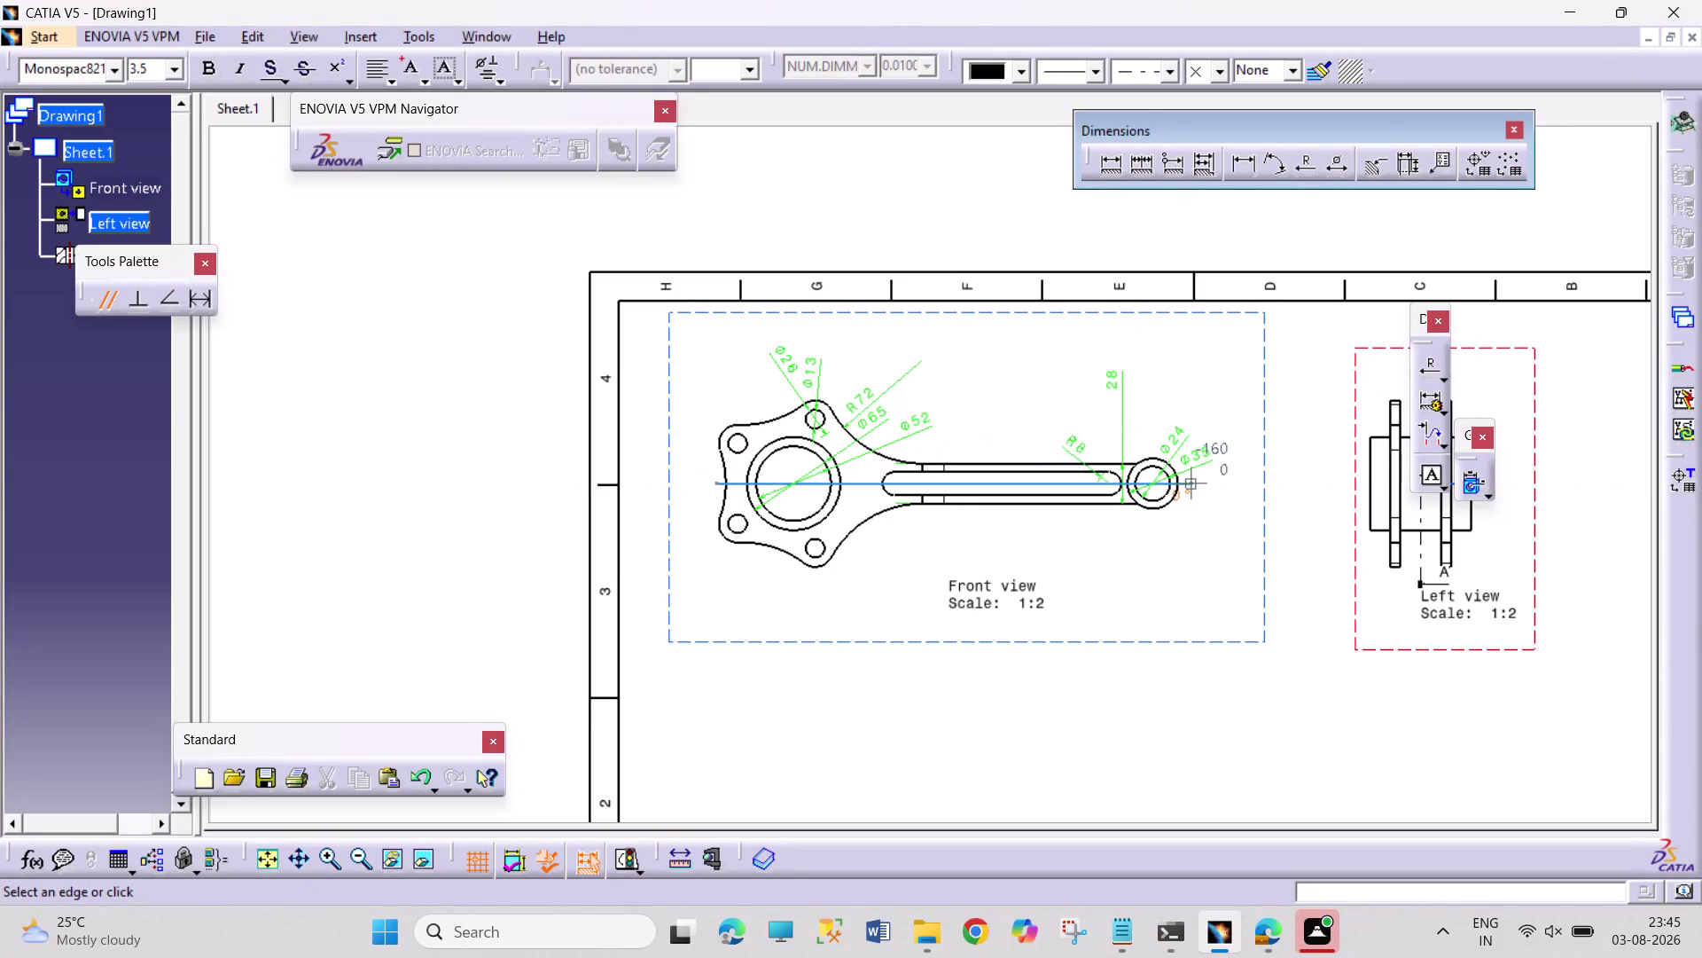
Draw a section cut line across the connecting rod and try placing the section view.
double_click(1194, 483)
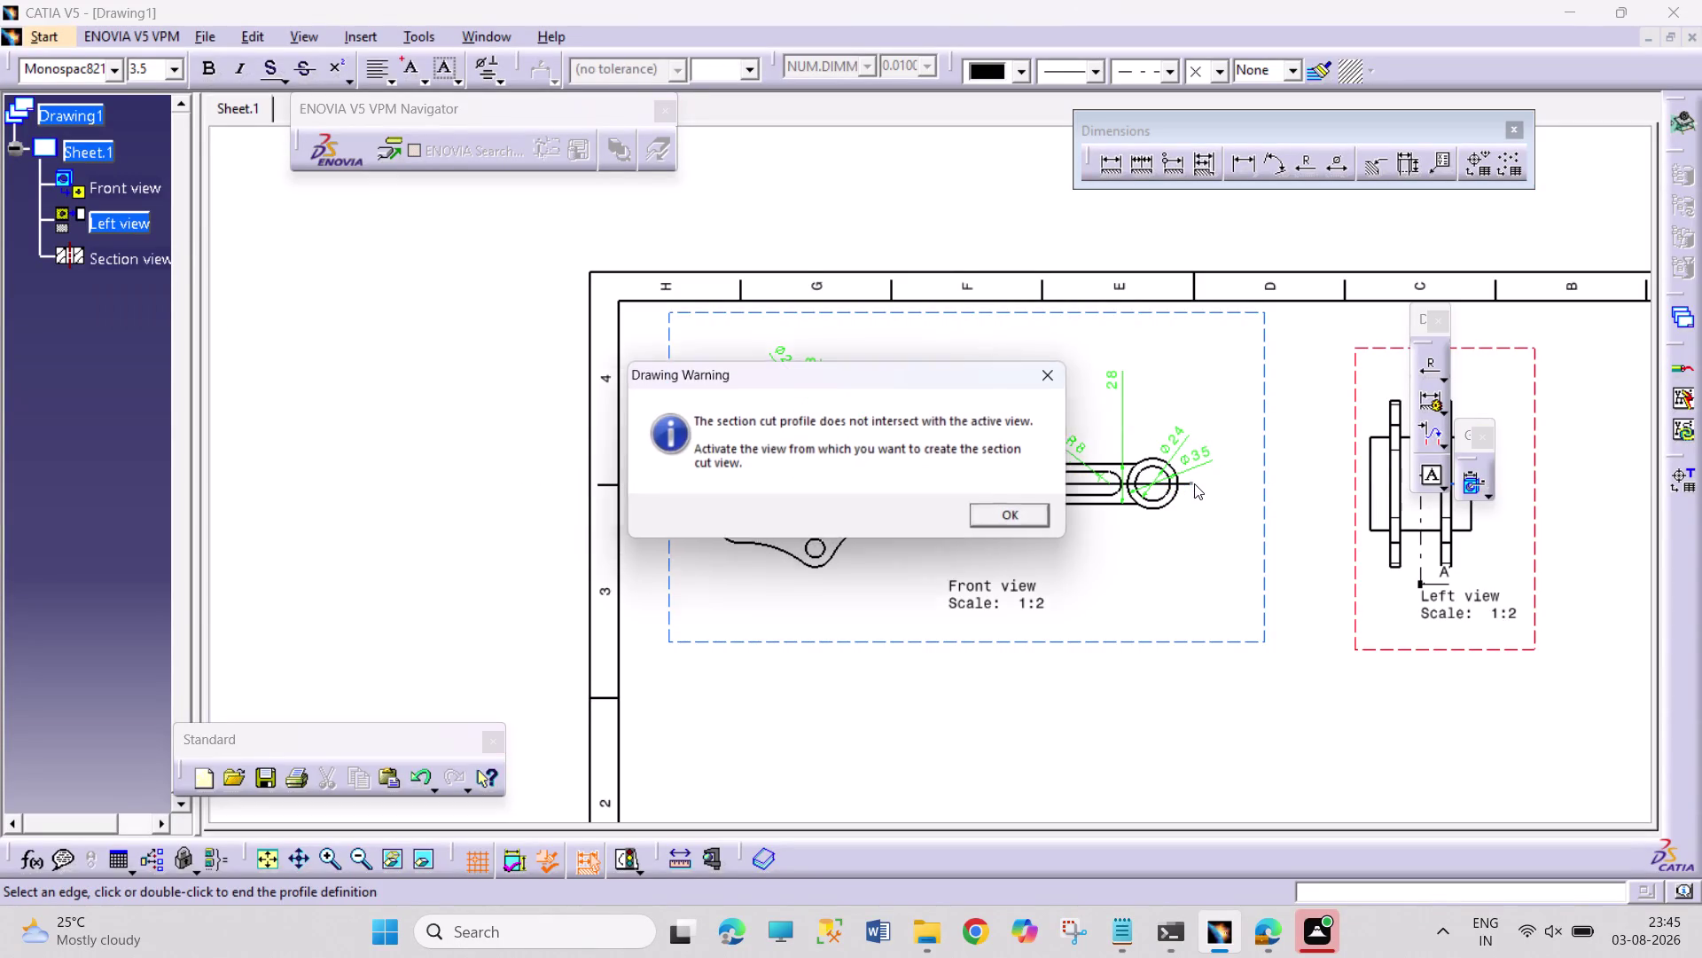
click(1024, 516)
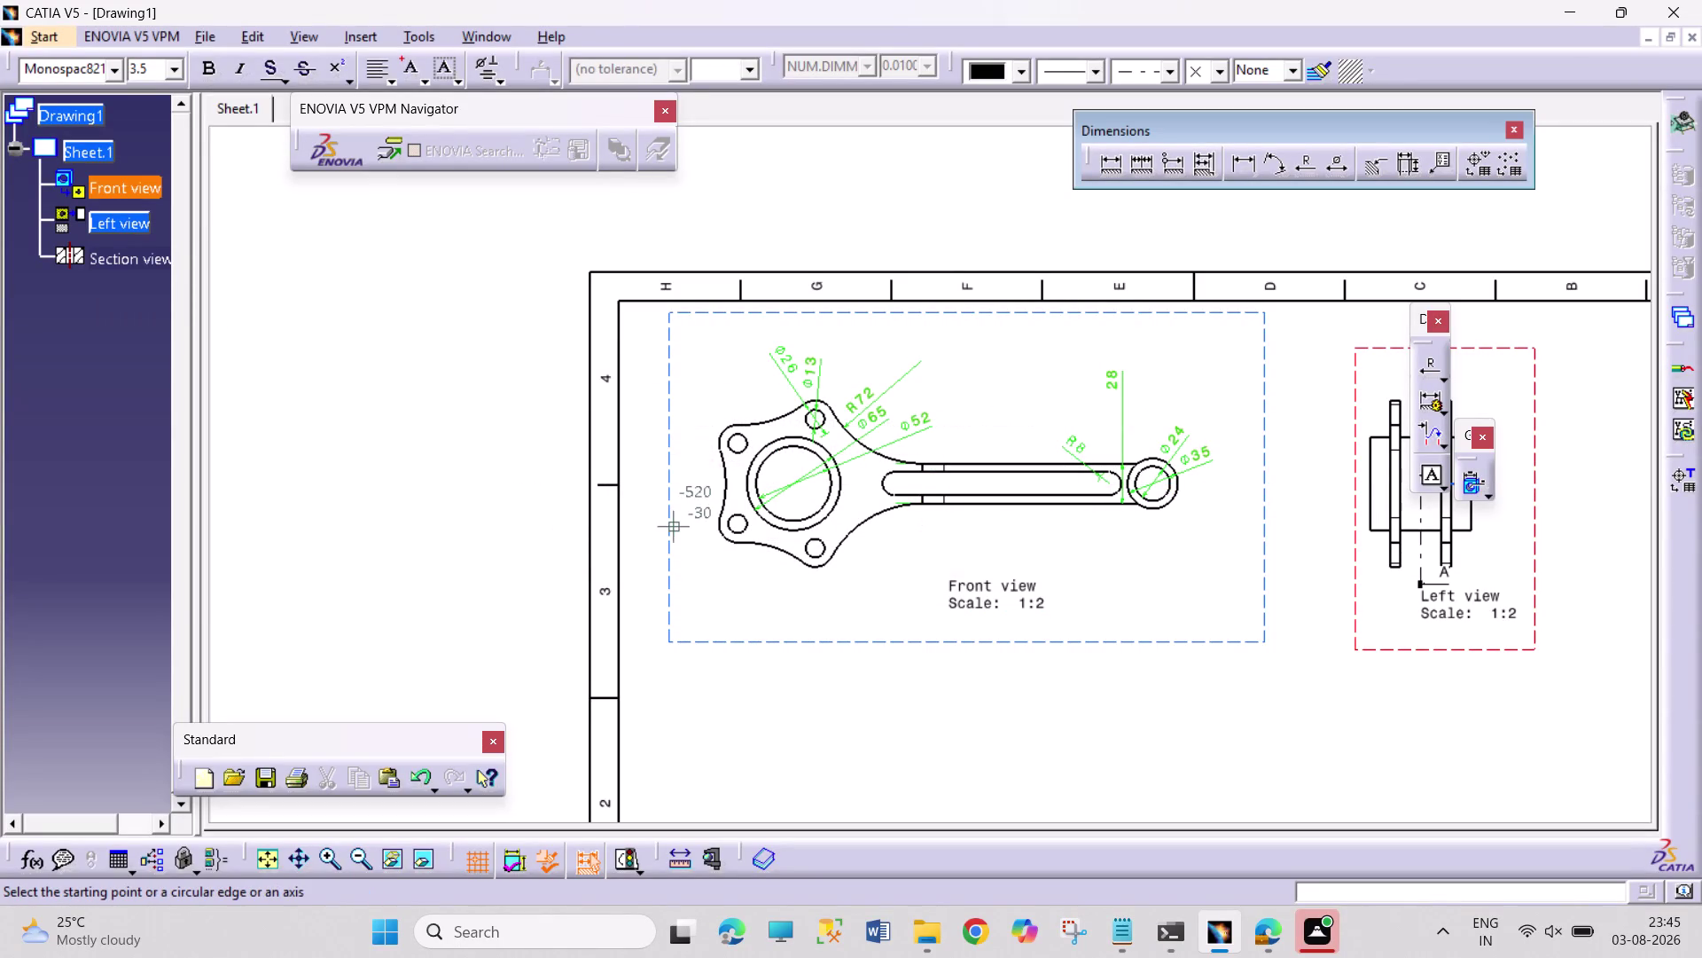
click(694, 501)
click(692, 478)
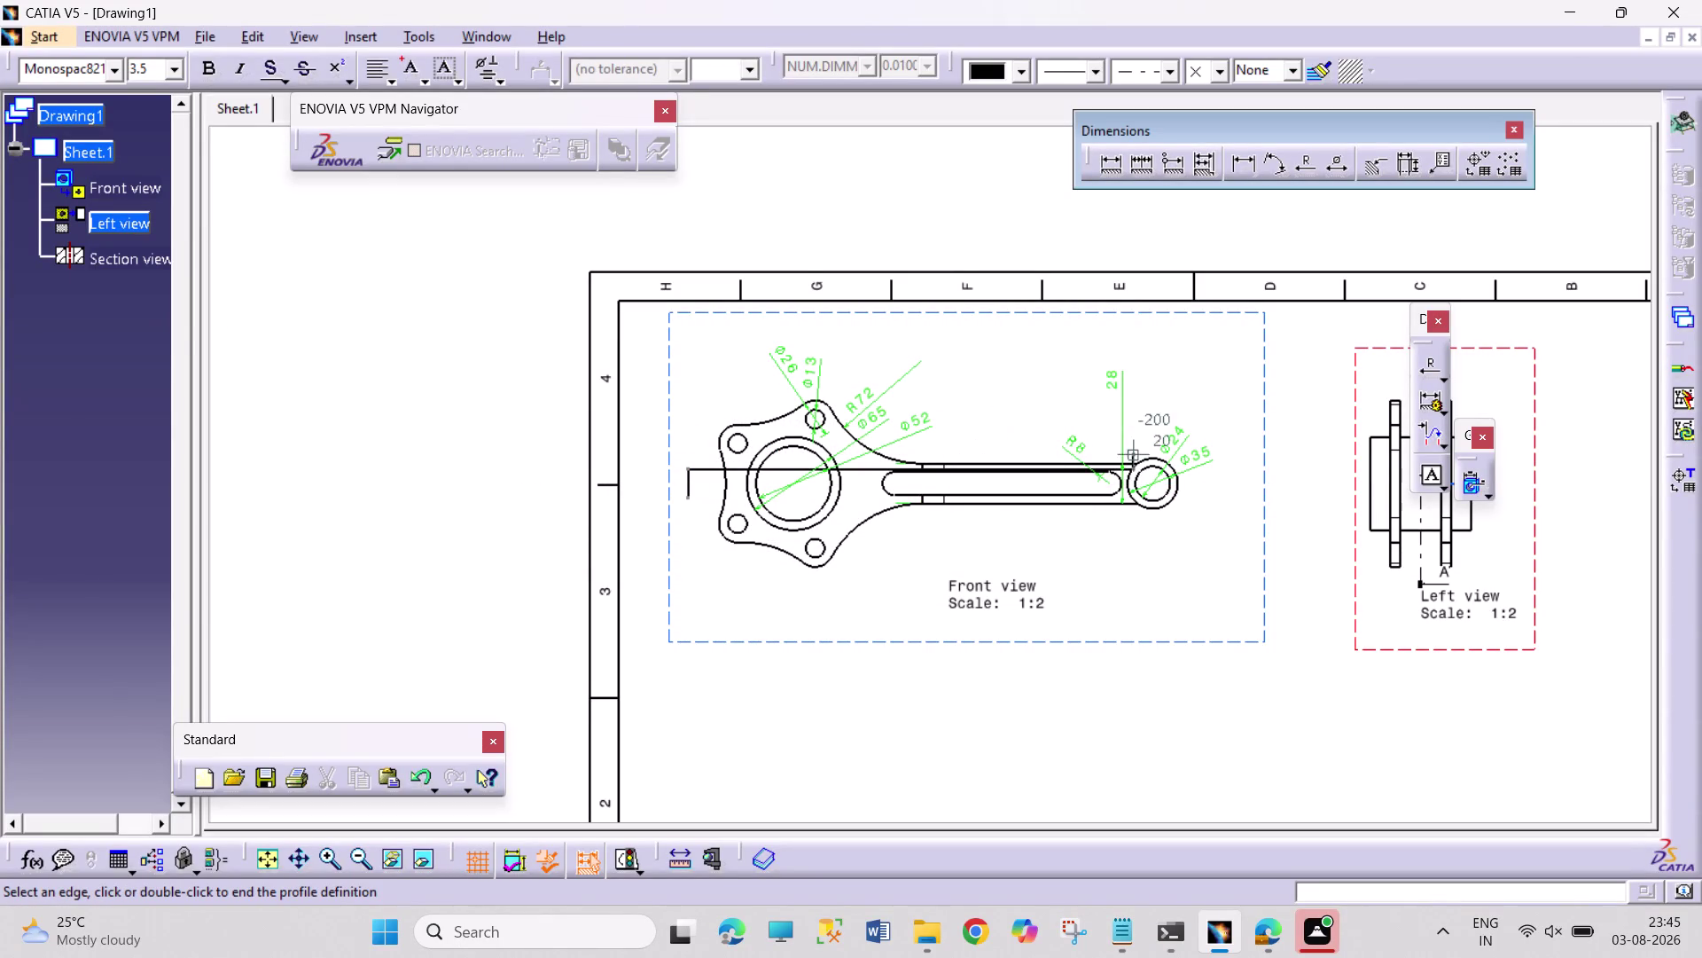
double_click(1211, 464)
scroll(down, 3)
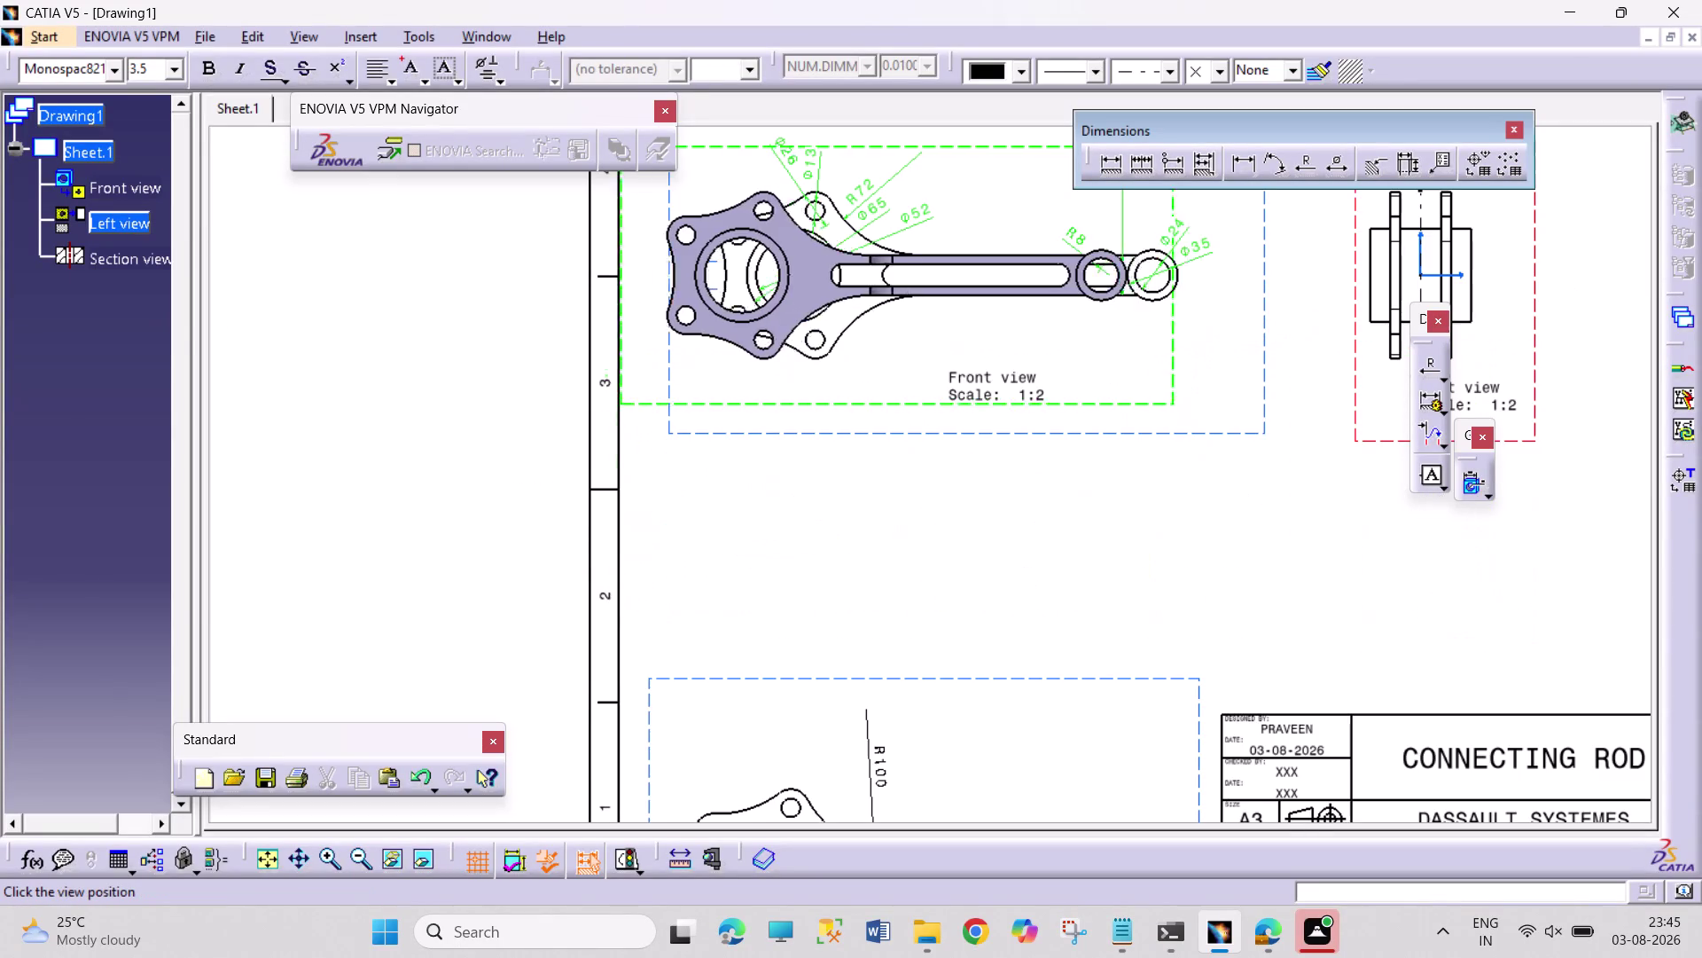
click(917, 601)
click(1021, 508)
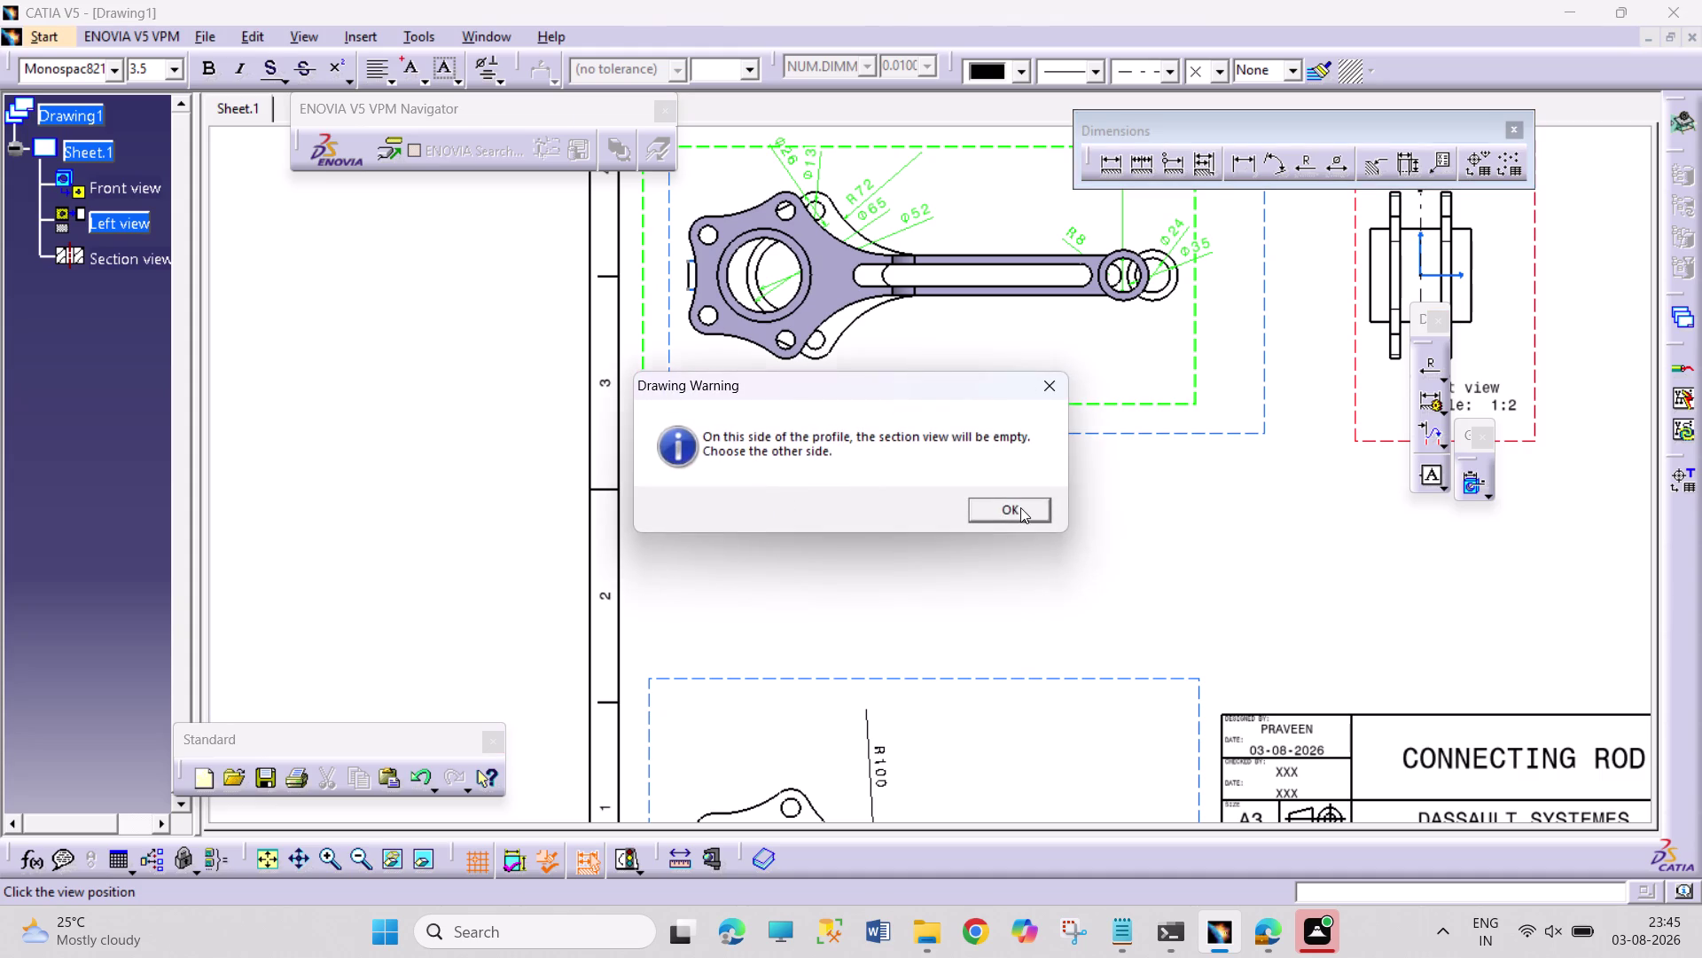
click(213, 399)
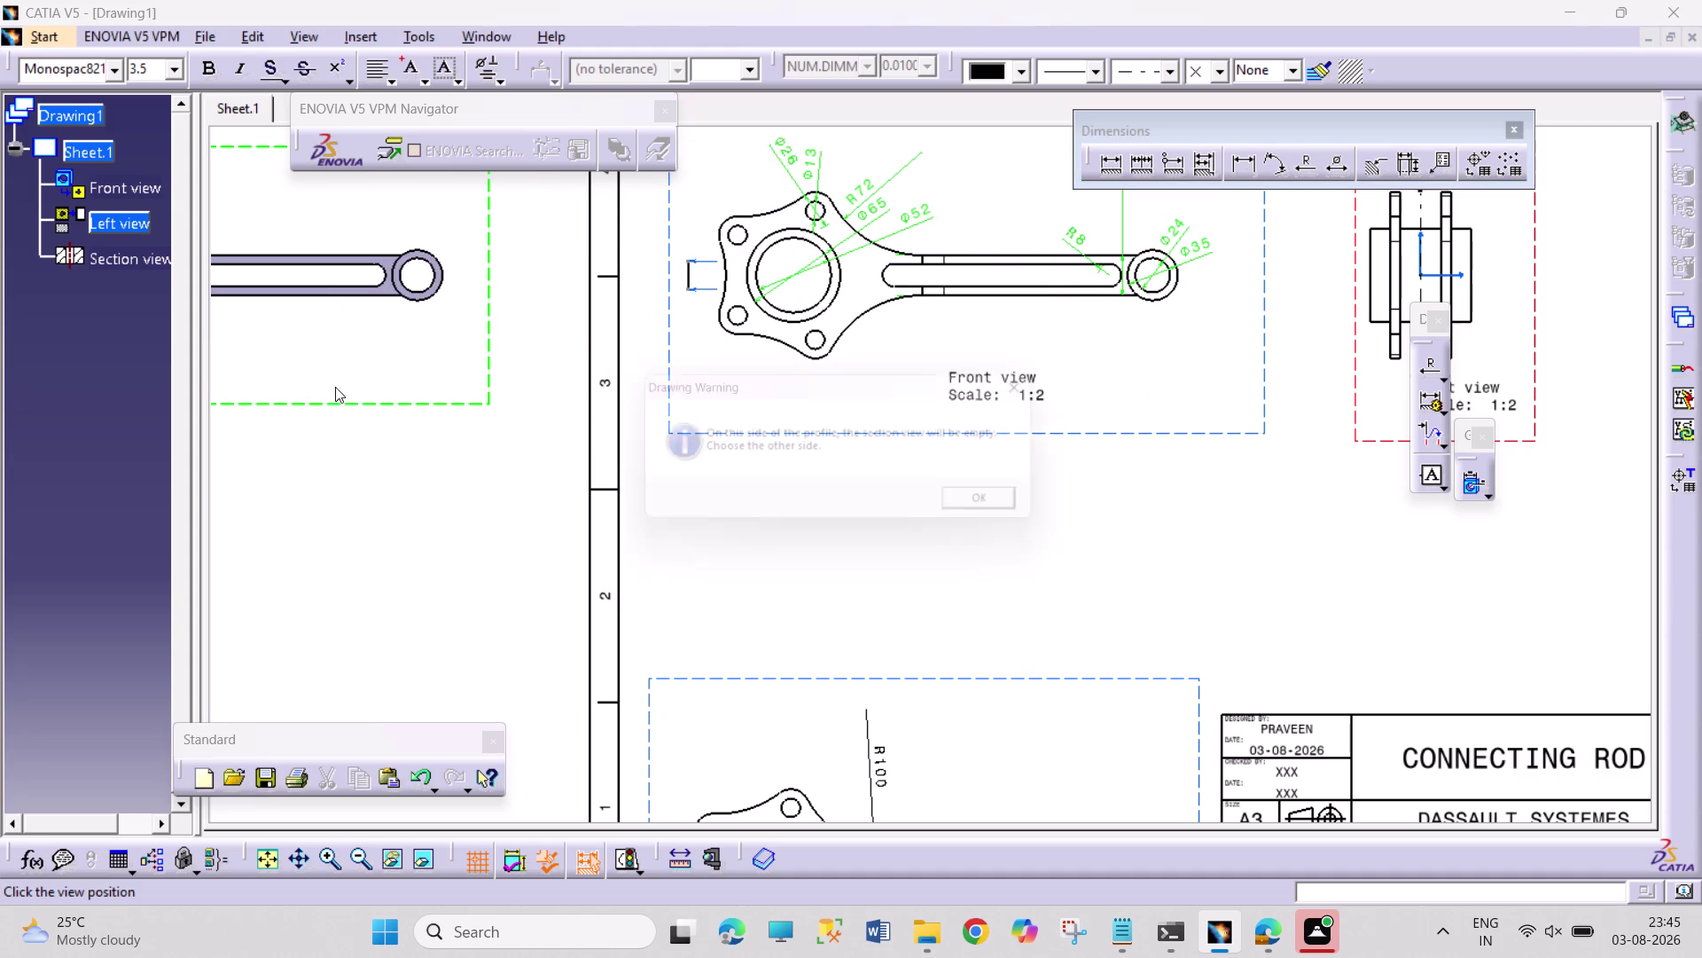
click(1008, 494)
click(1013, 506)
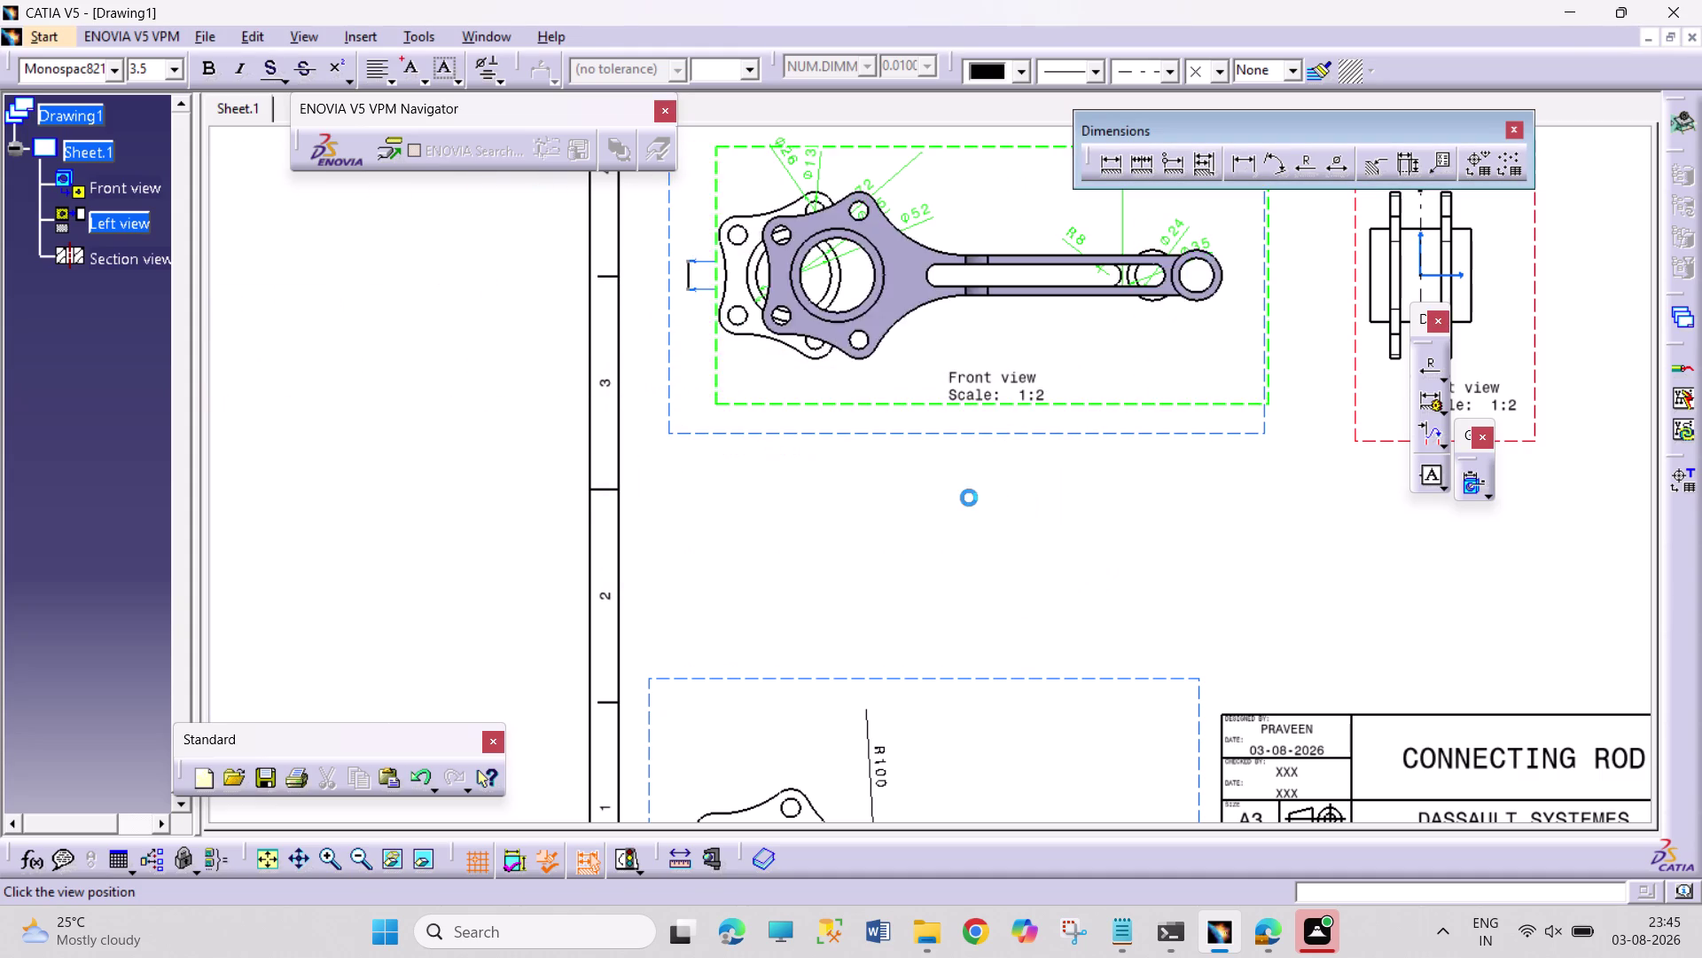
Cancel the section view creation.
right_click(837, 474)
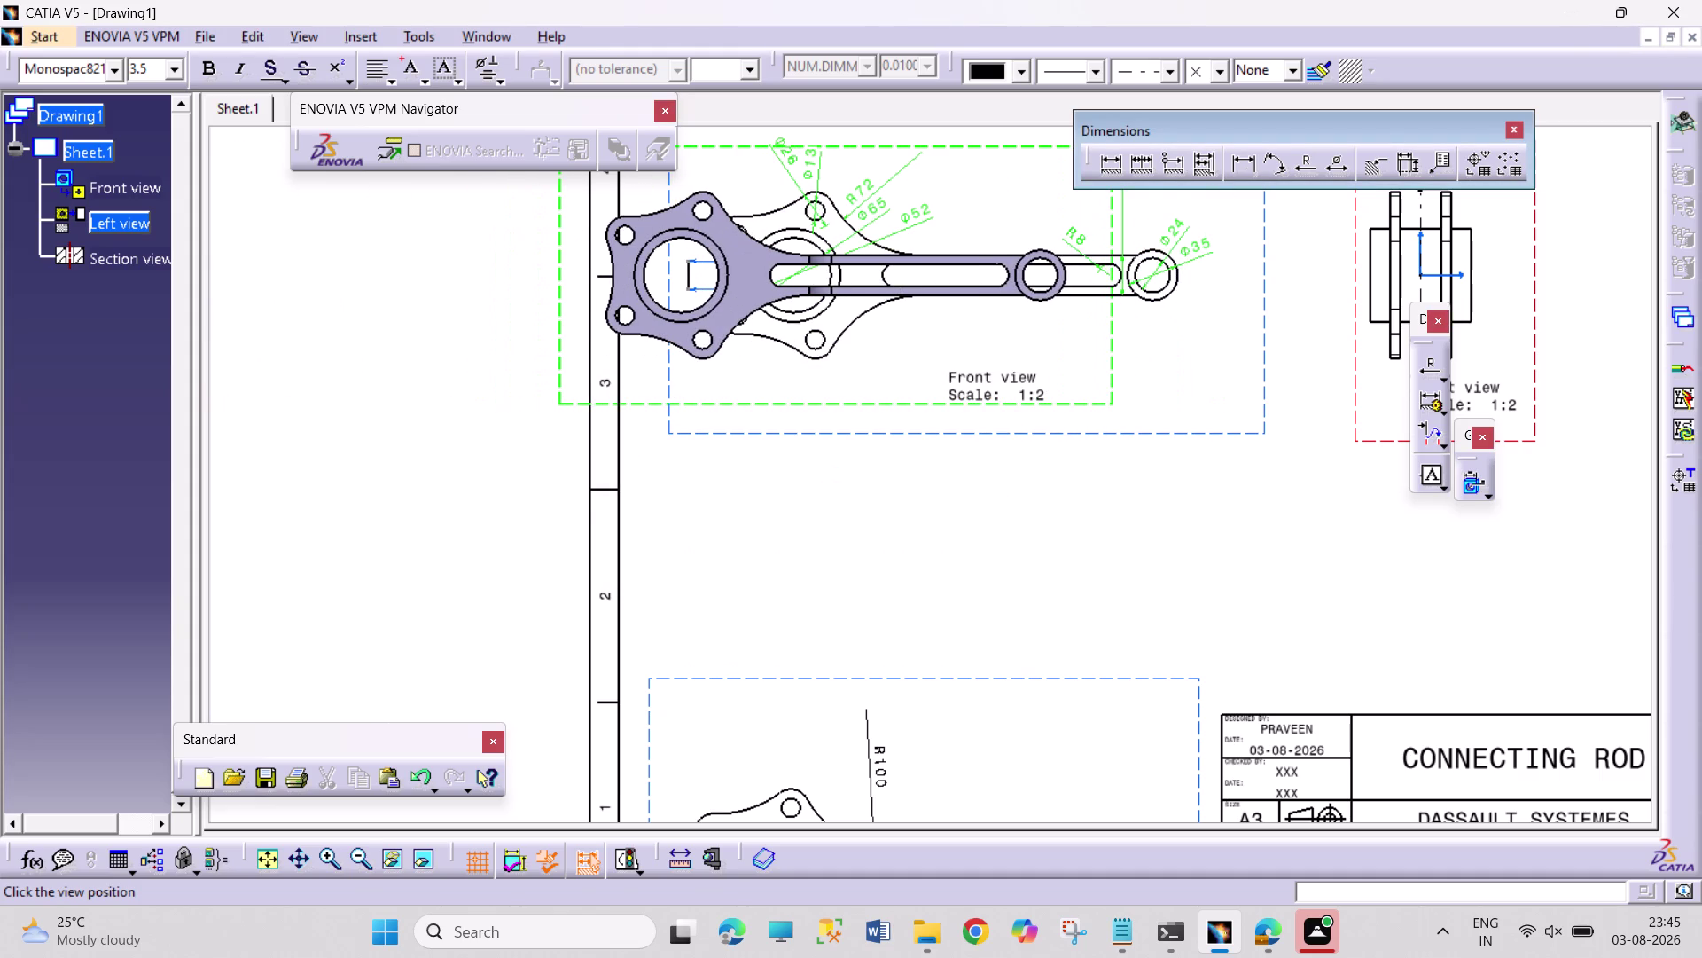
right_click(873, 414)
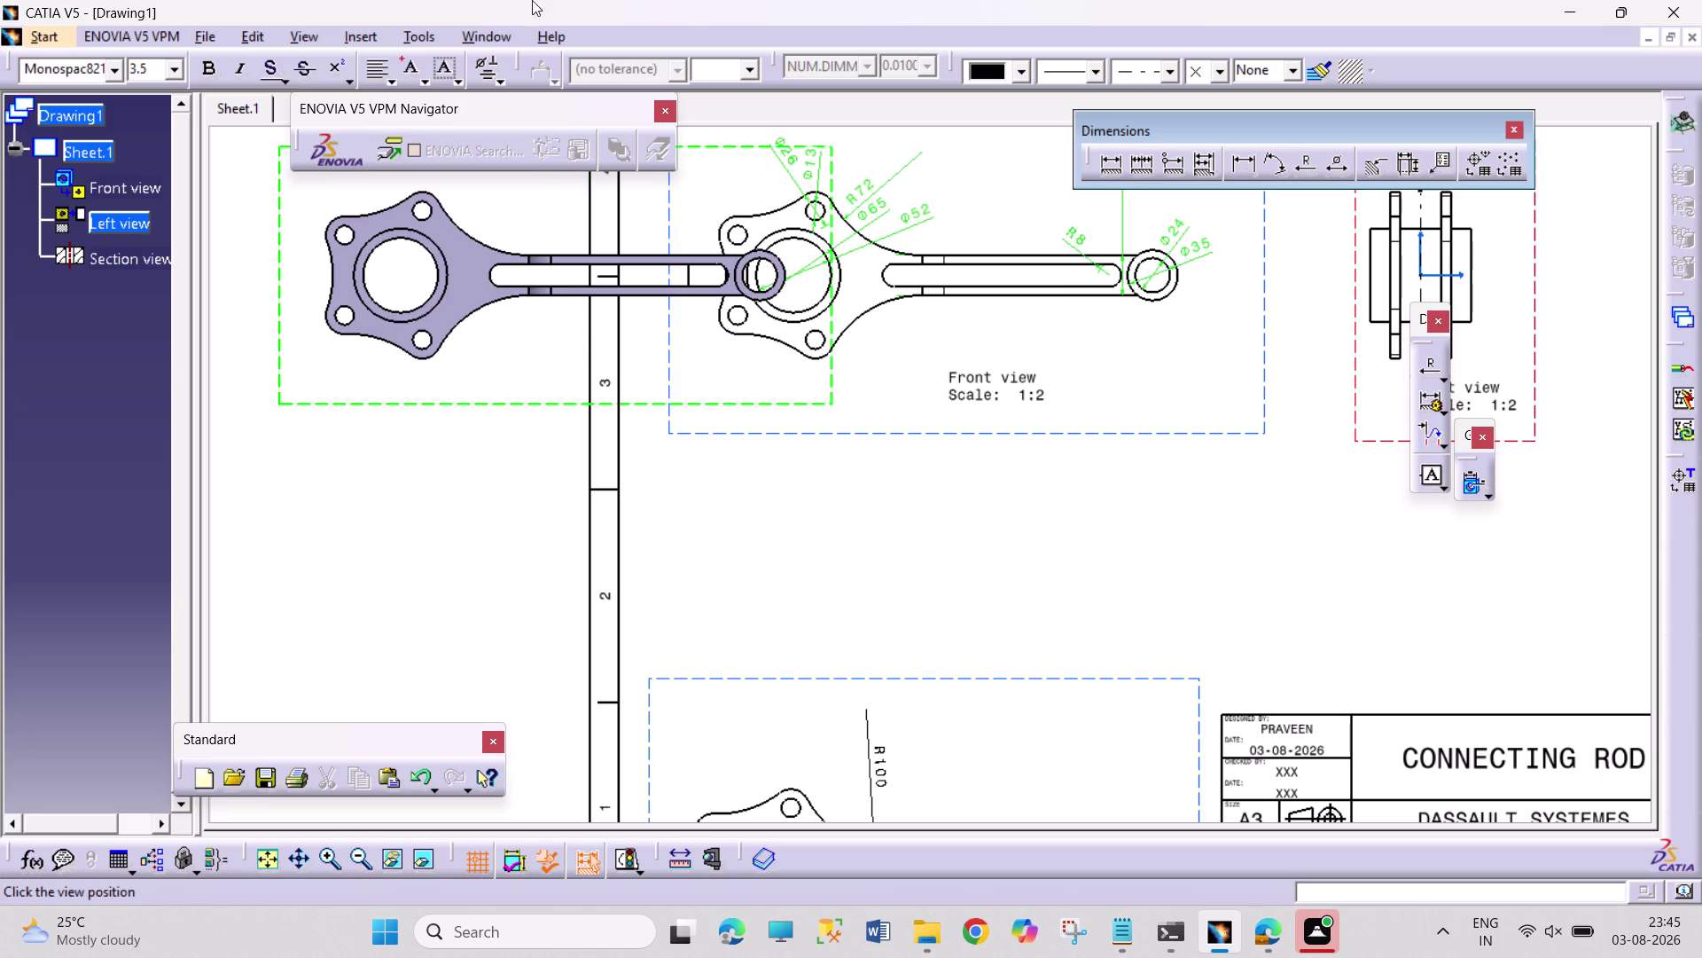
key(Escape)
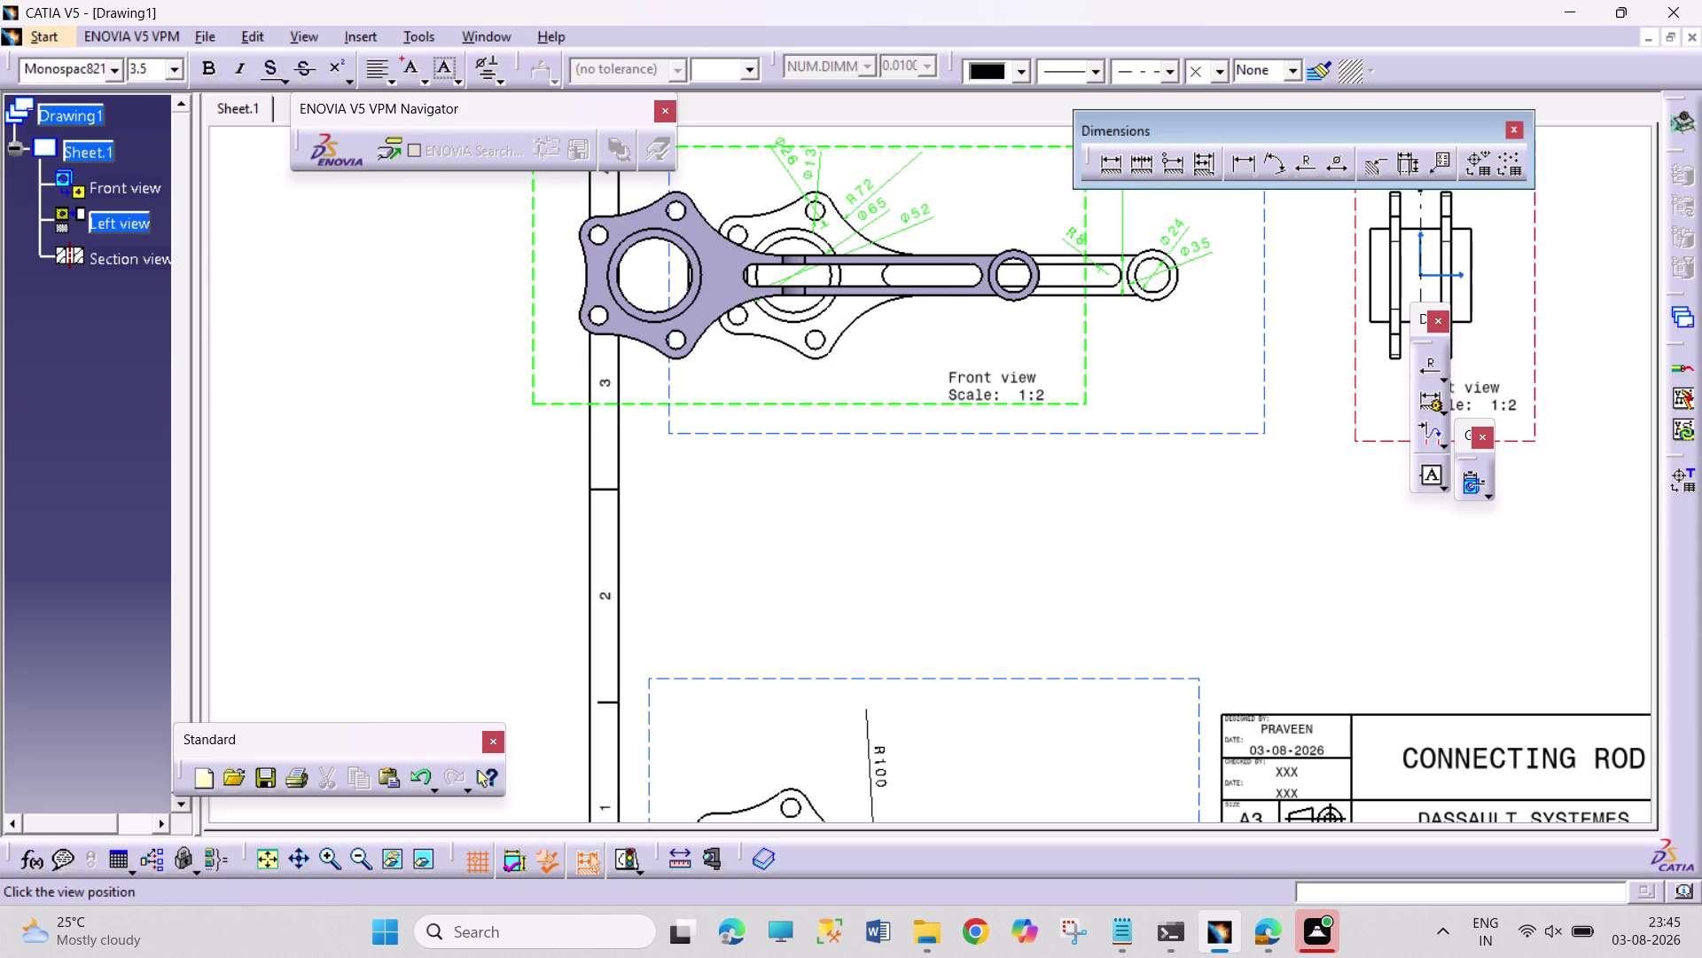
key(Escape)
key(Escape)
scroll(up, 3)
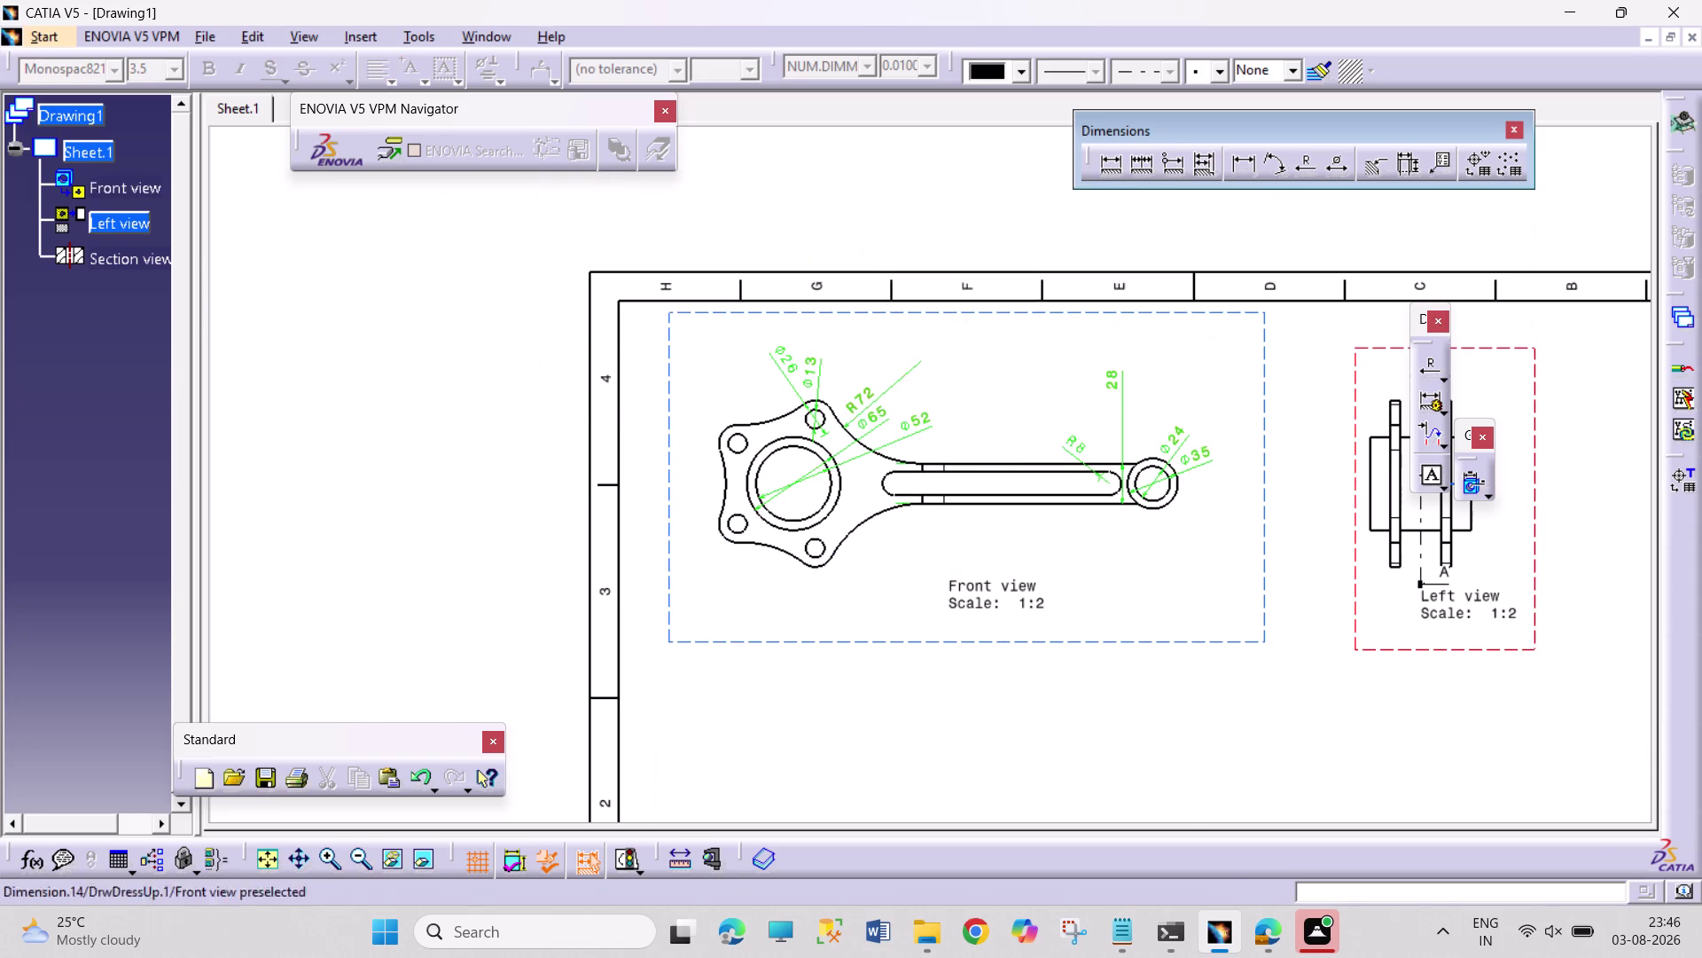
scroll(down, 3)
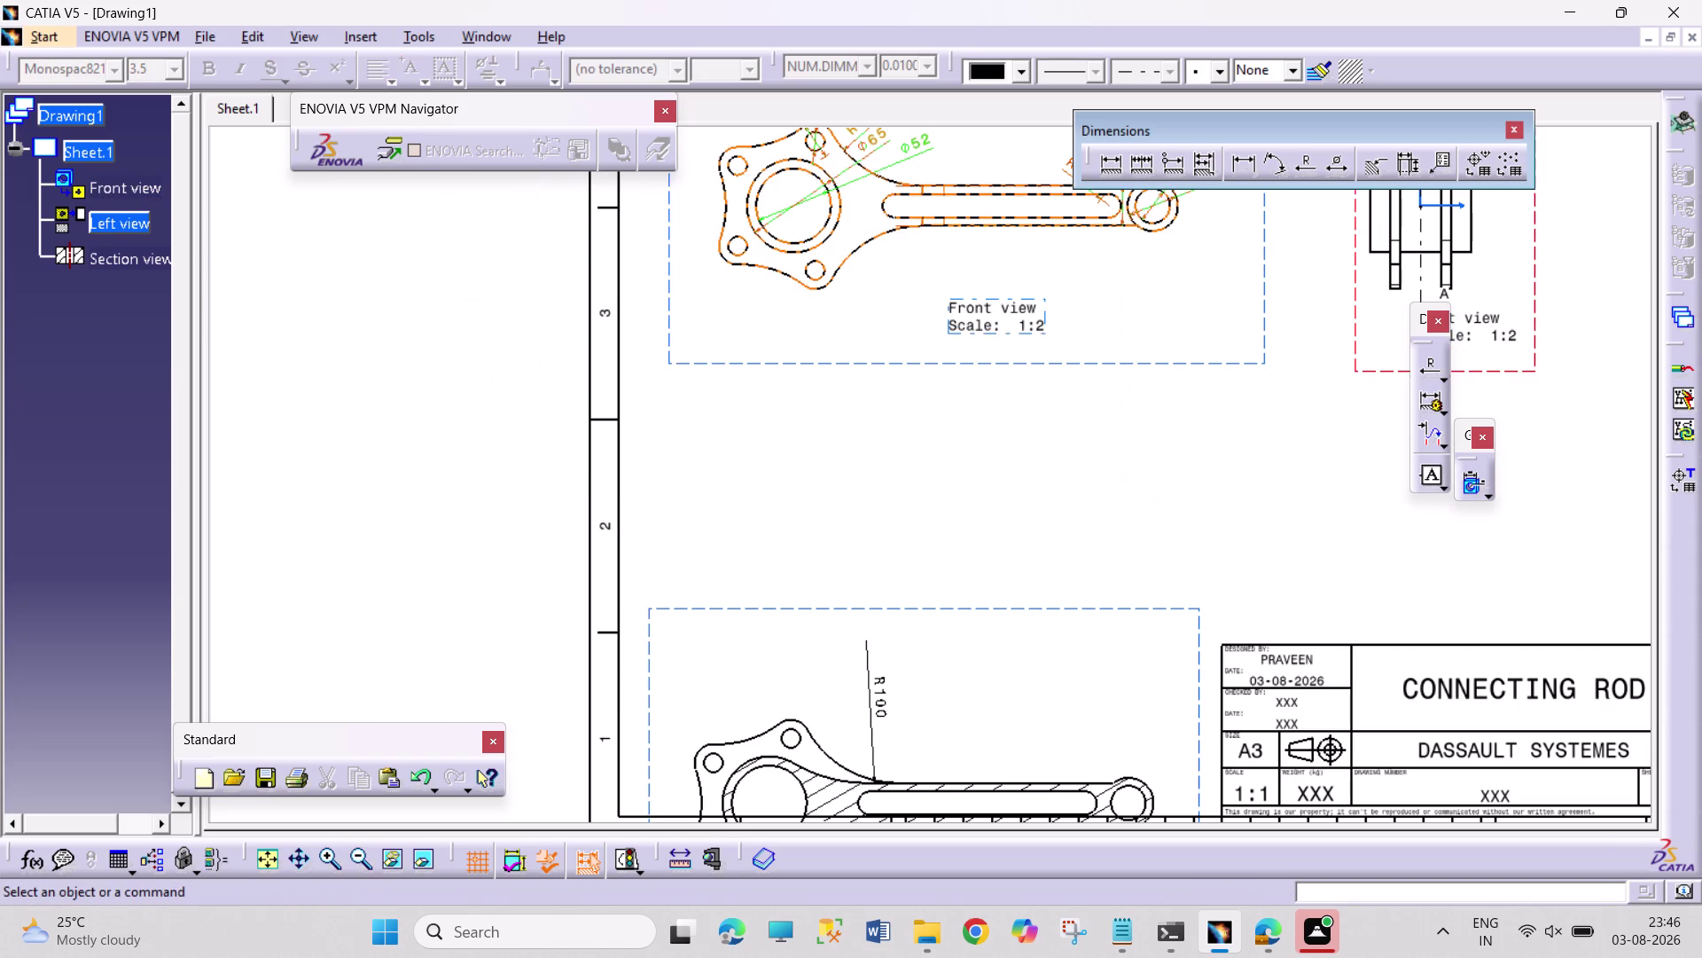
Check the front view's Properties for scale and dress-up, closing without changes.
click(923, 348)
click(939, 370)
click(948, 362)
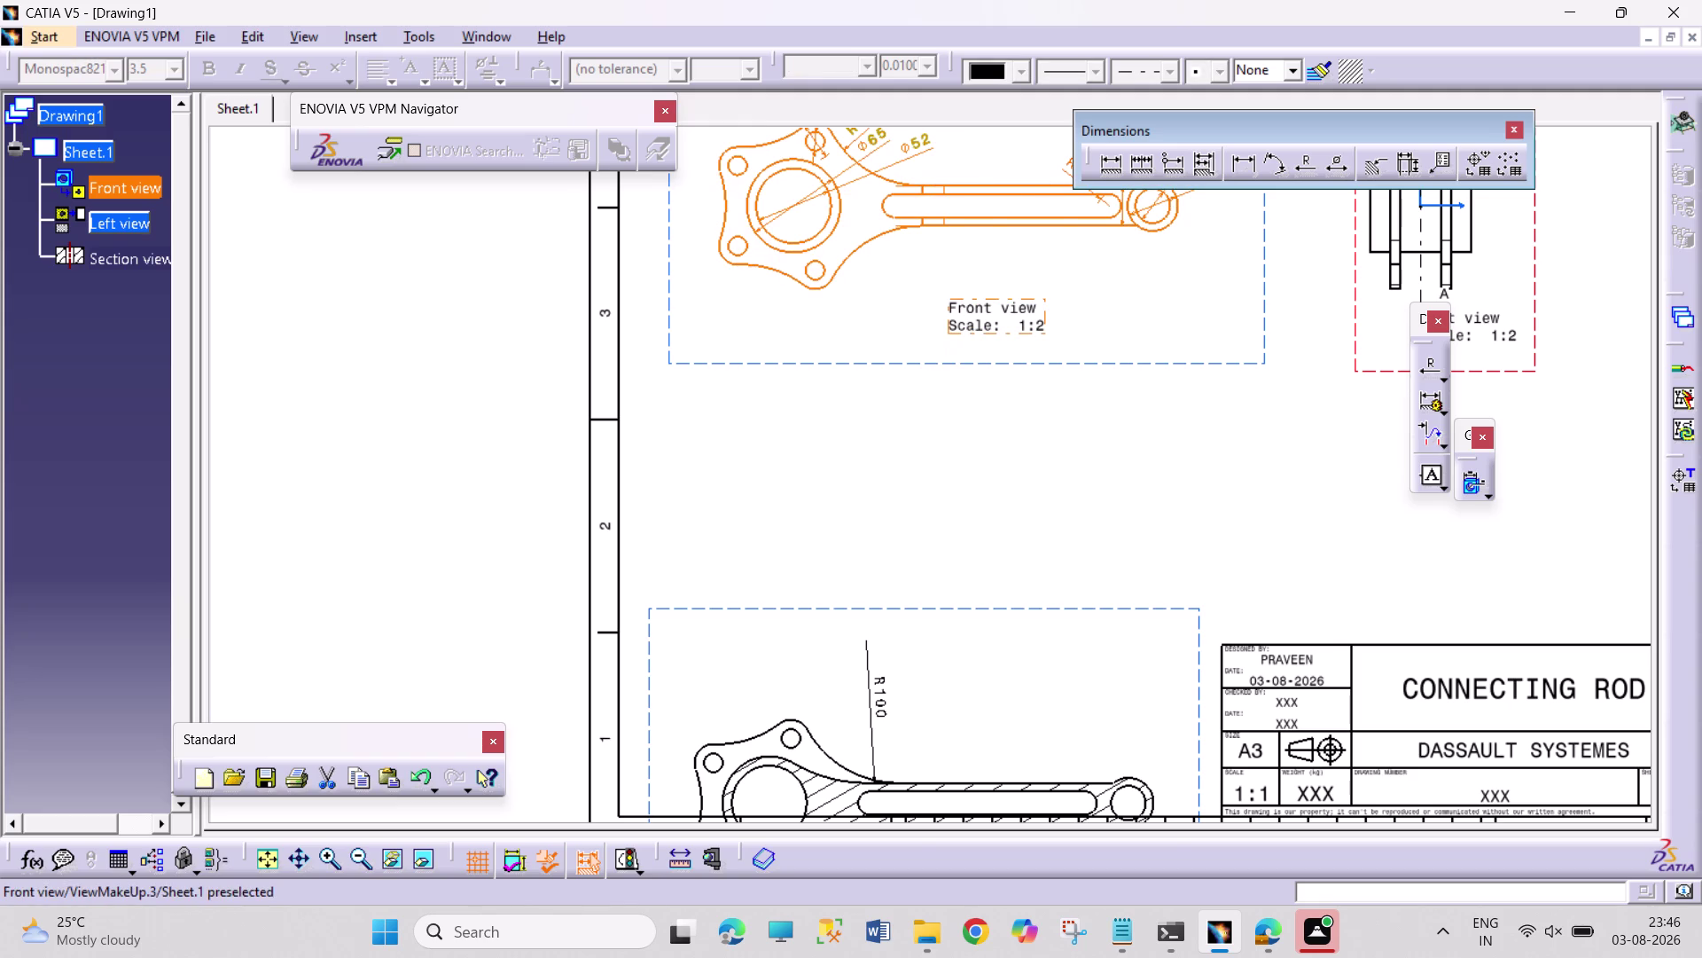
right_click(949, 361)
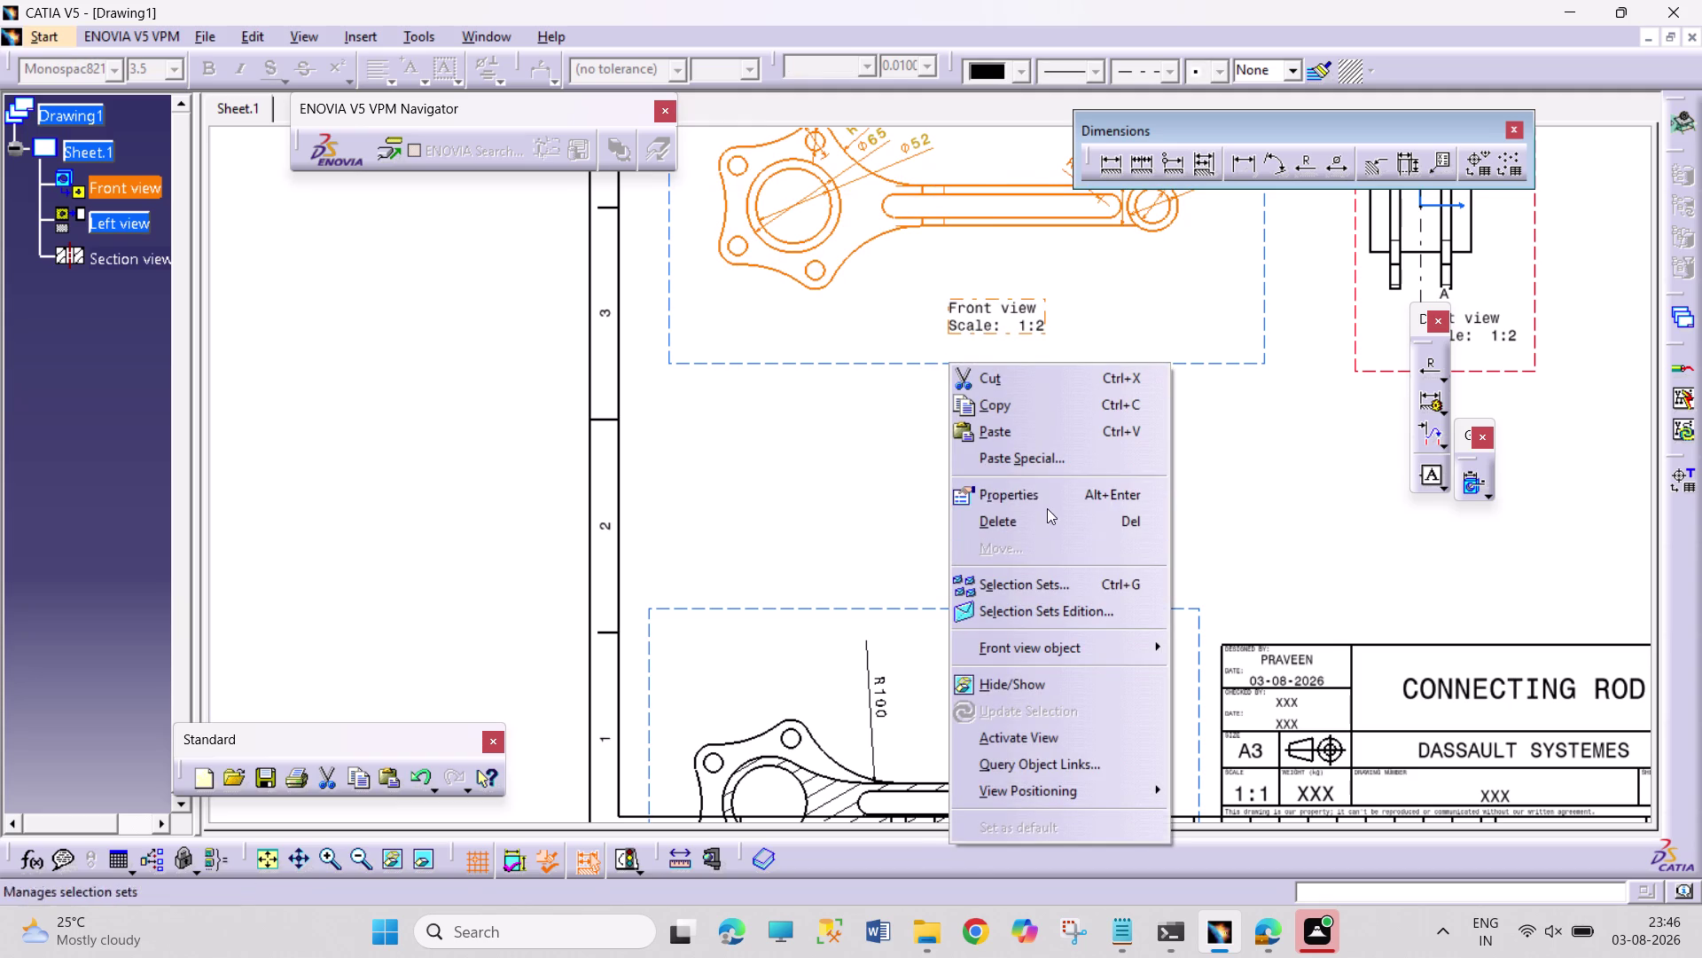
click(1047, 498)
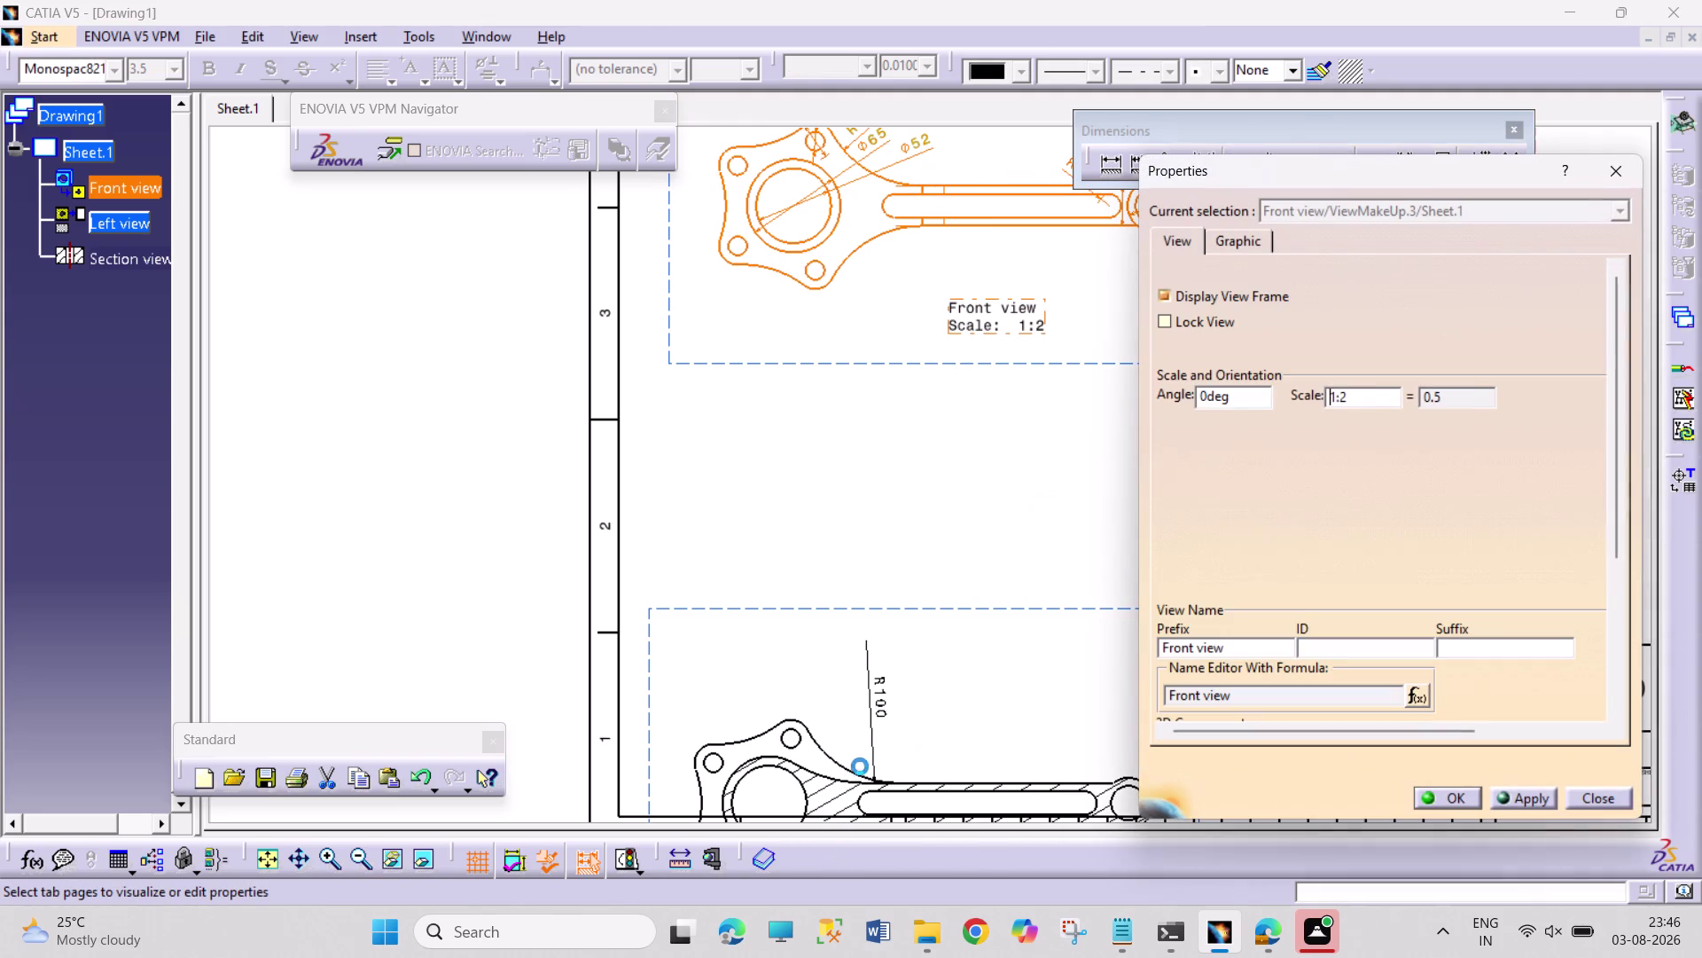
double_click(1526, 799)
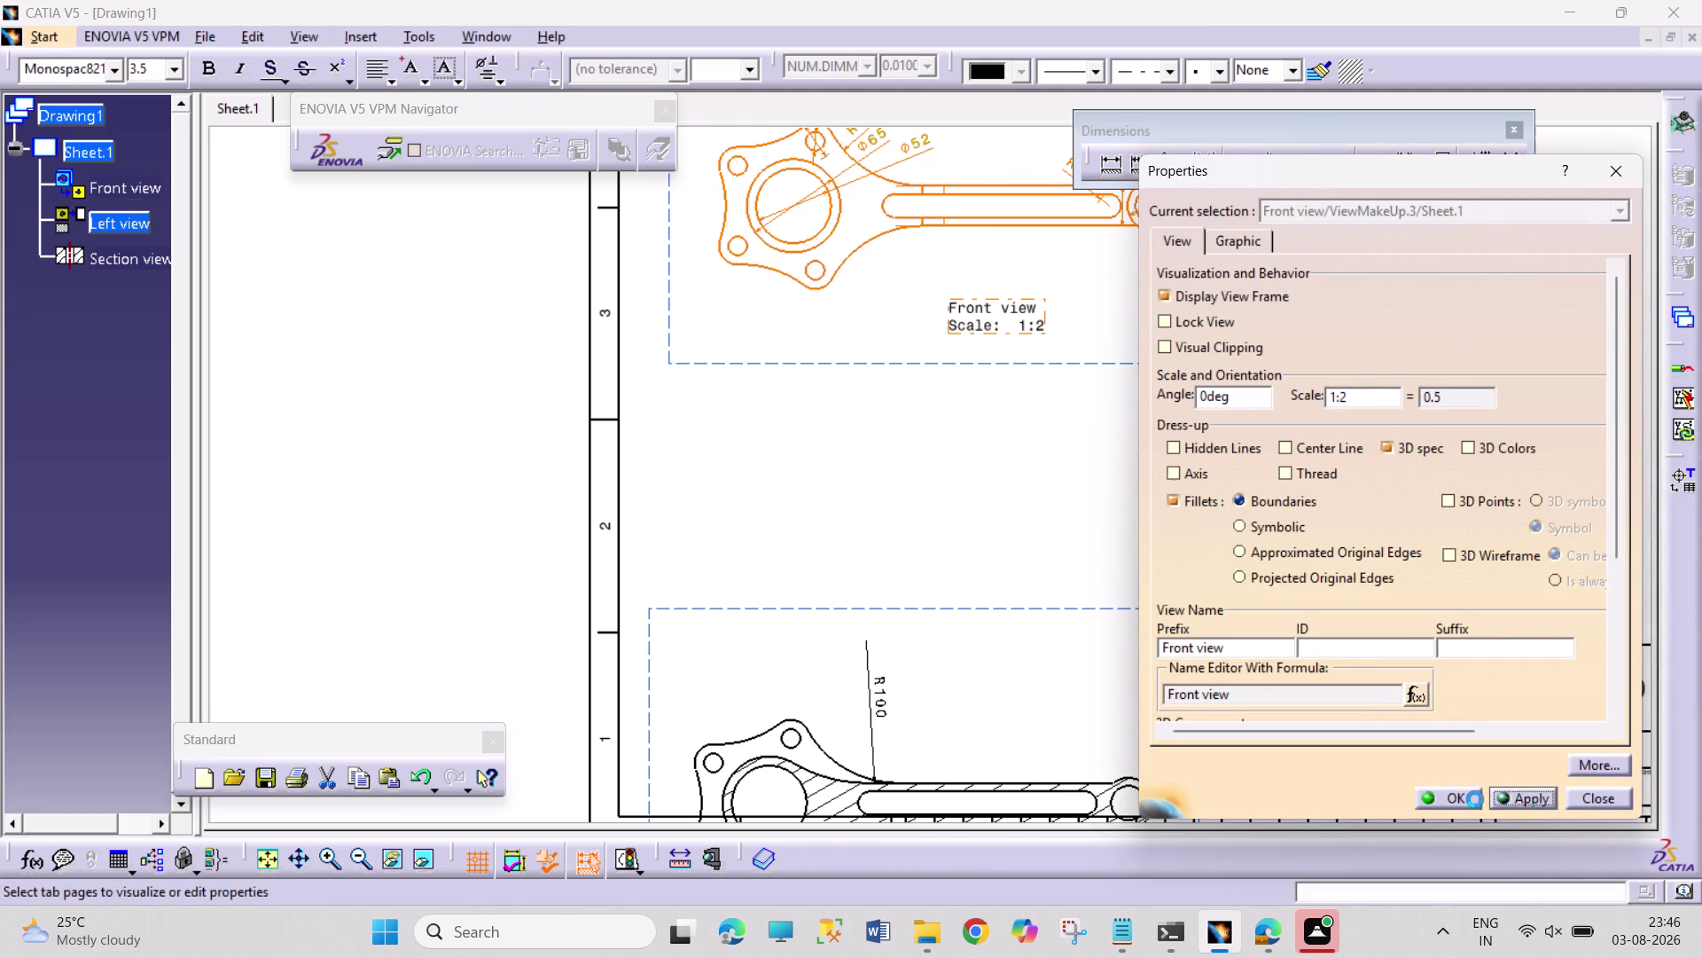
click(1476, 799)
click(1034, 531)
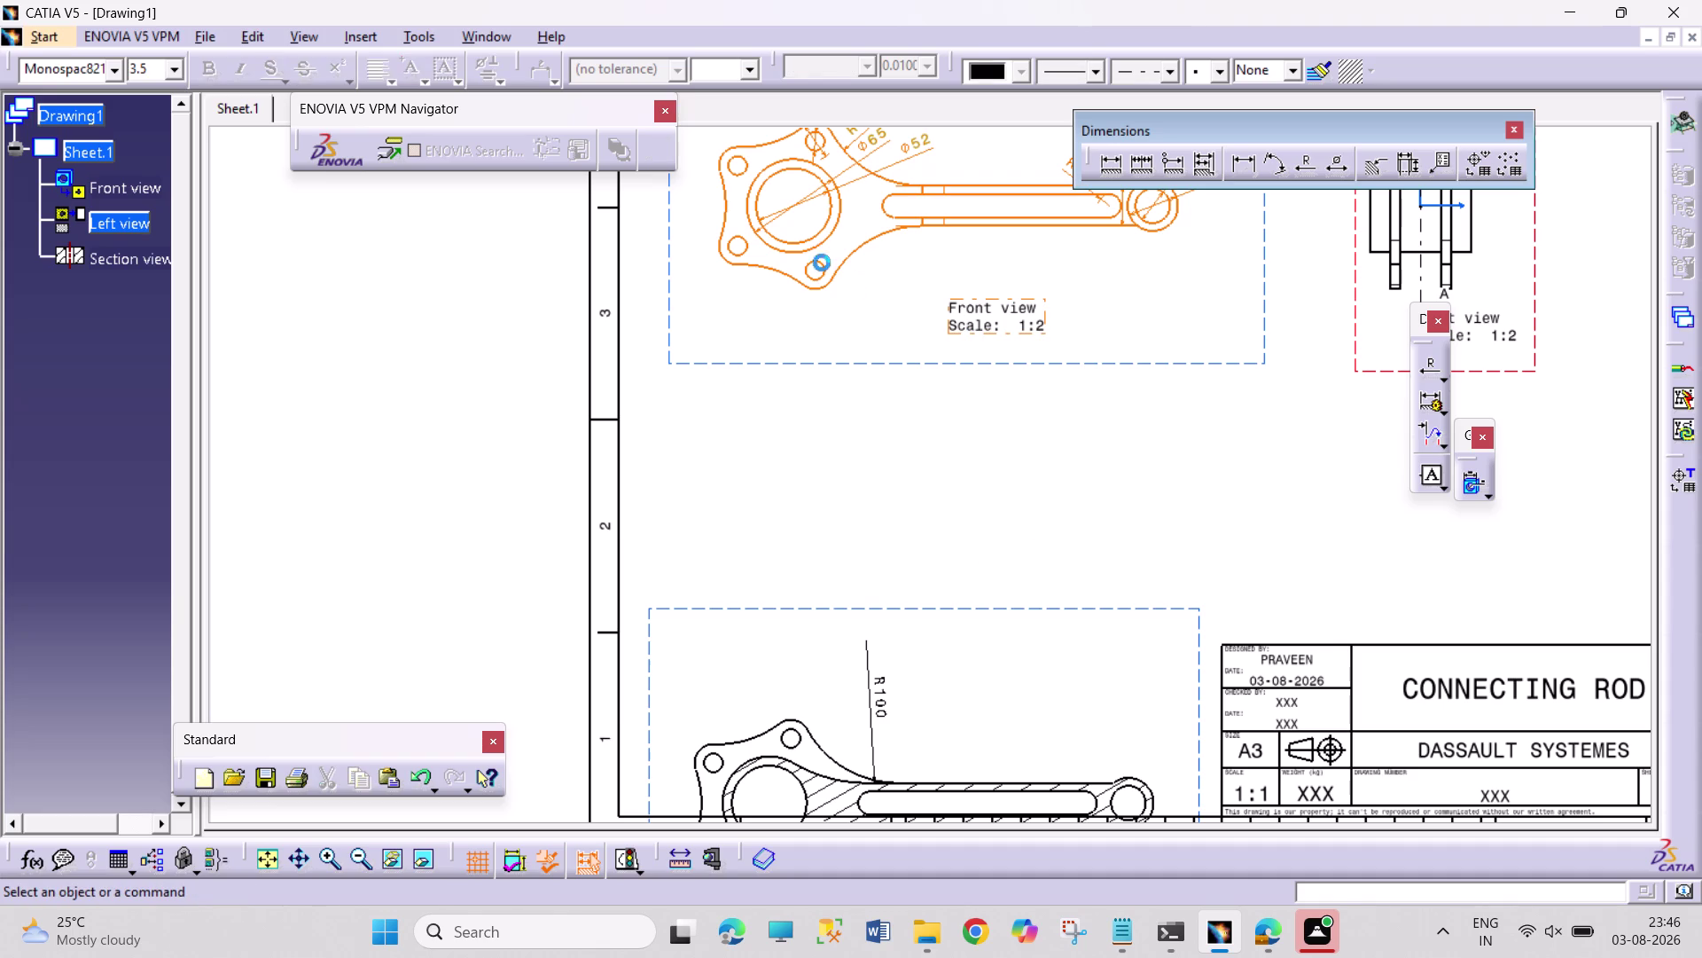
click(377, 37)
click(399, 107)
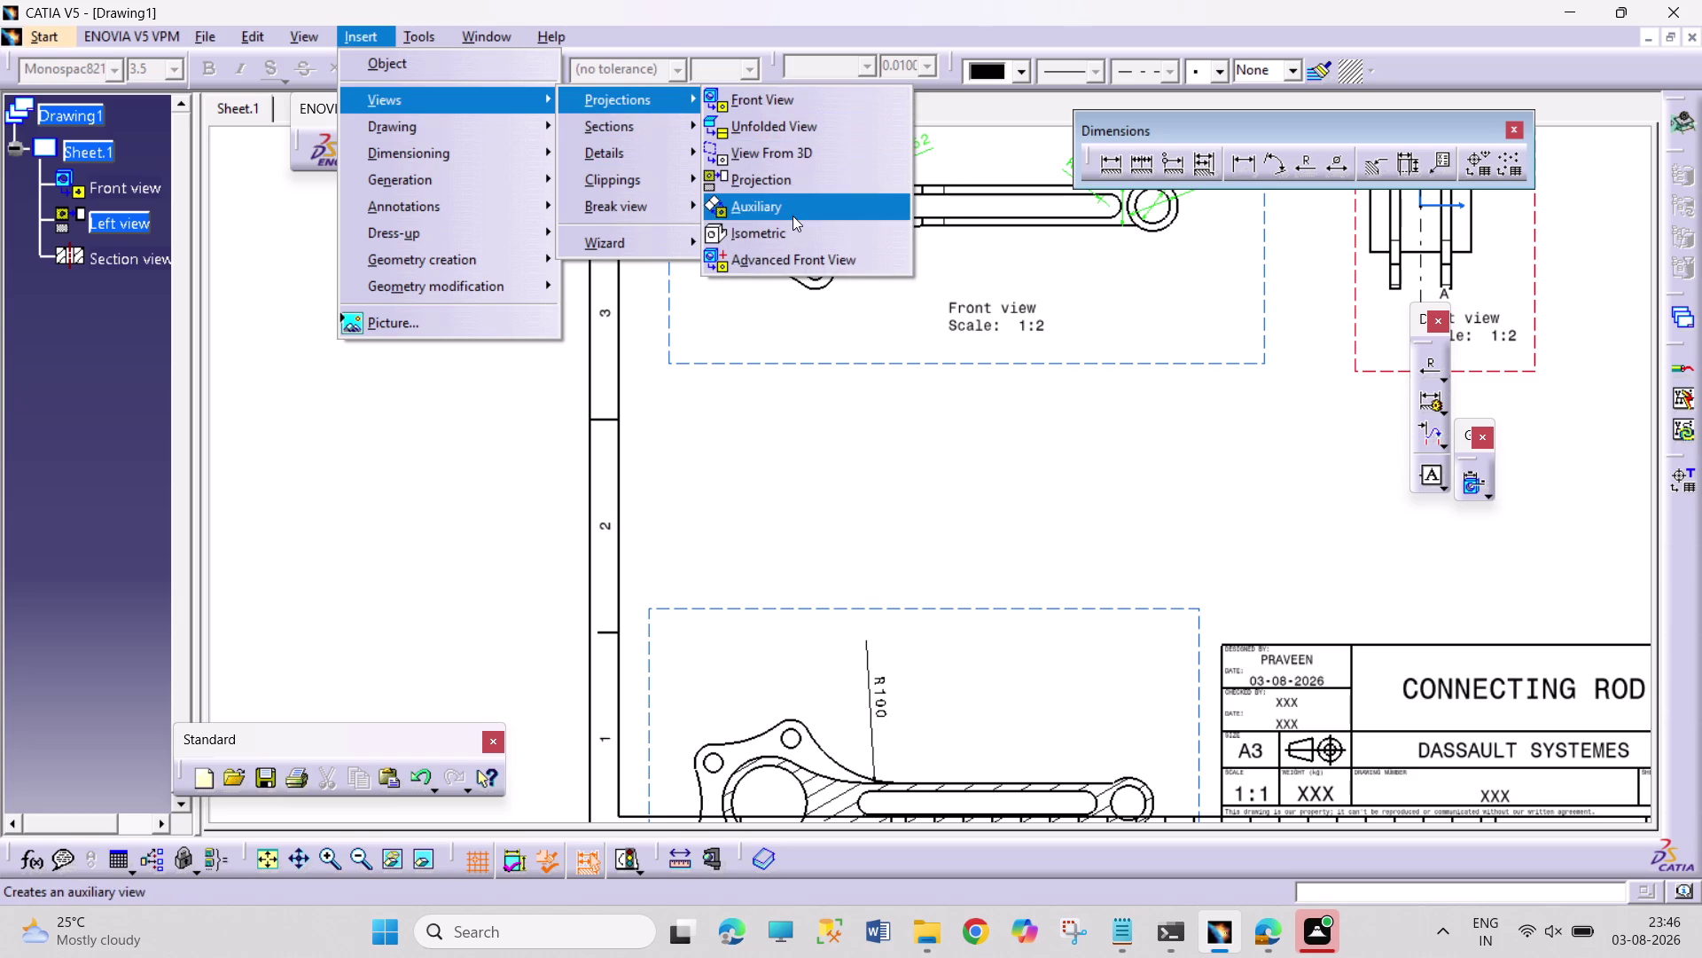
Place an auxiliary view using a direction on the front view, then undo it.
click(795, 186)
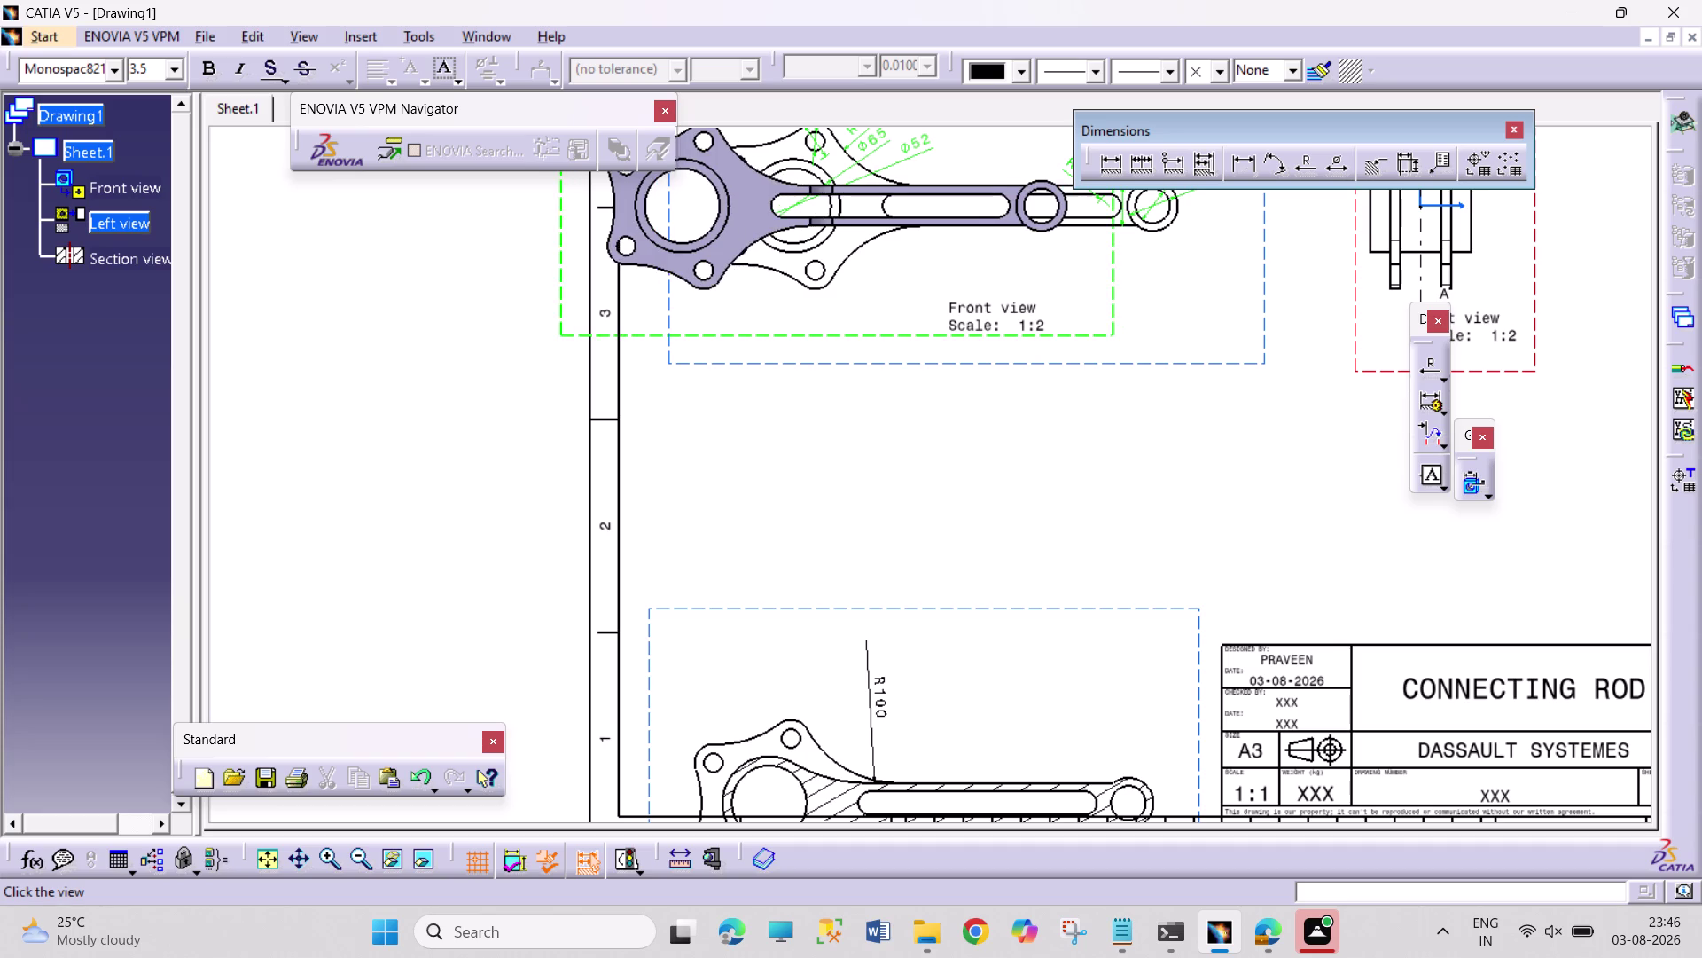
scroll(down, 3)
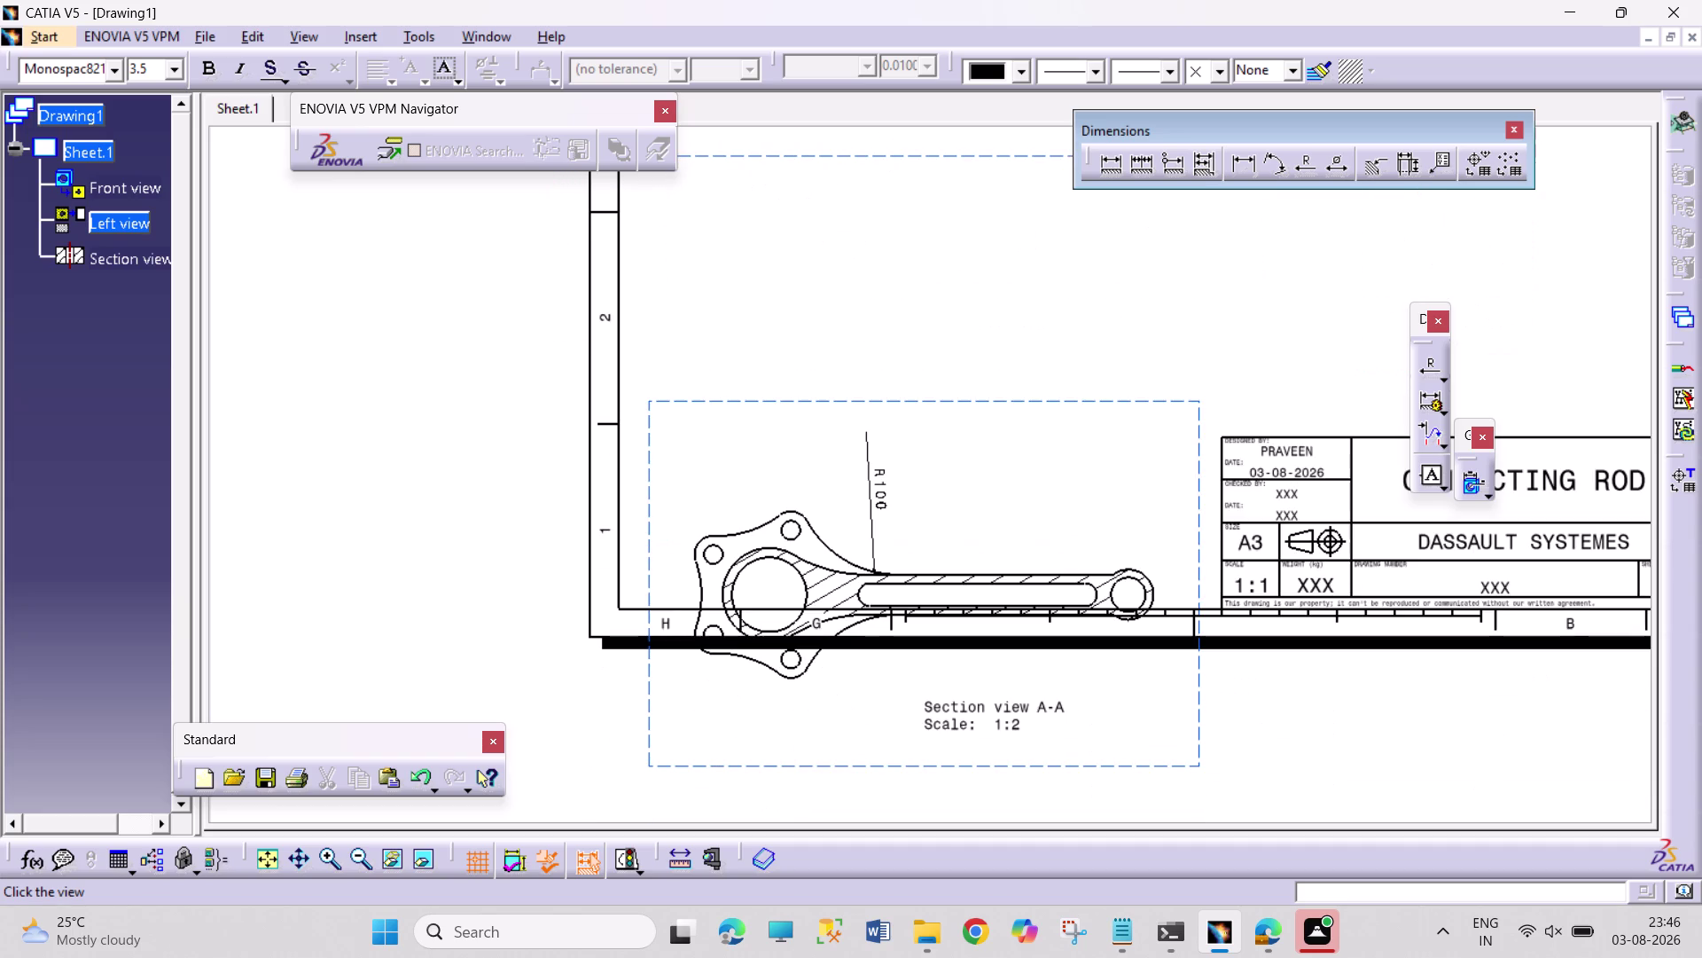
scroll(down, 3)
scroll(up, 3)
scroll(up, 3)
scroll(up, 3)
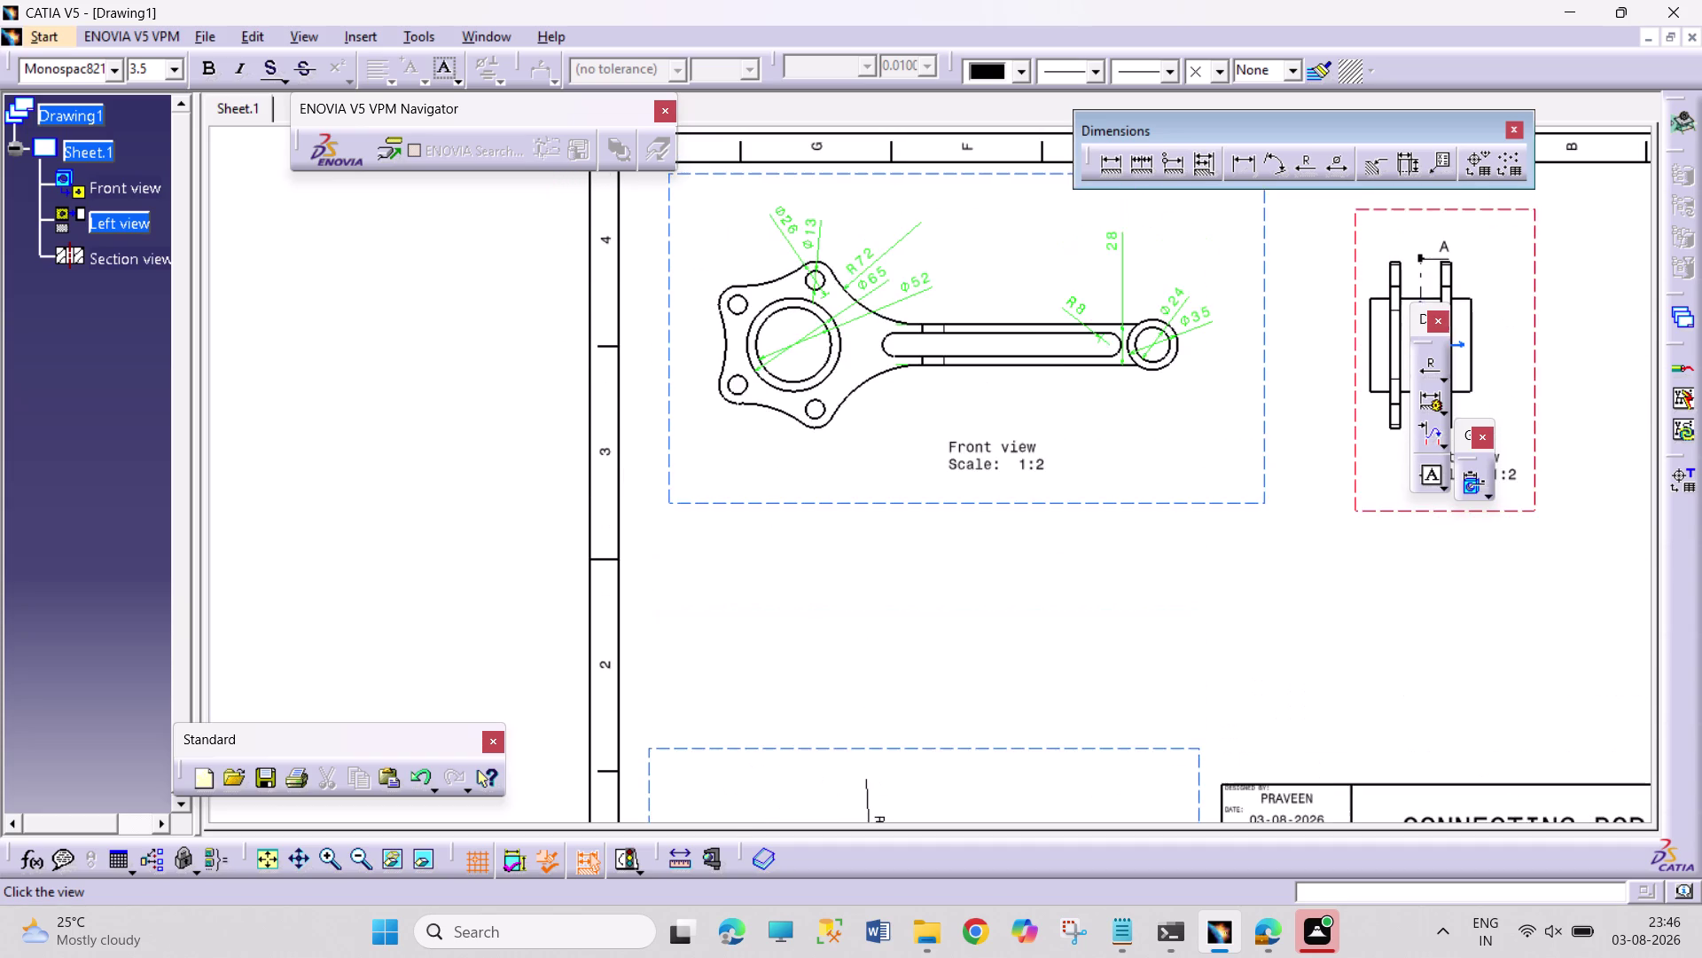
scroll(up, 3)
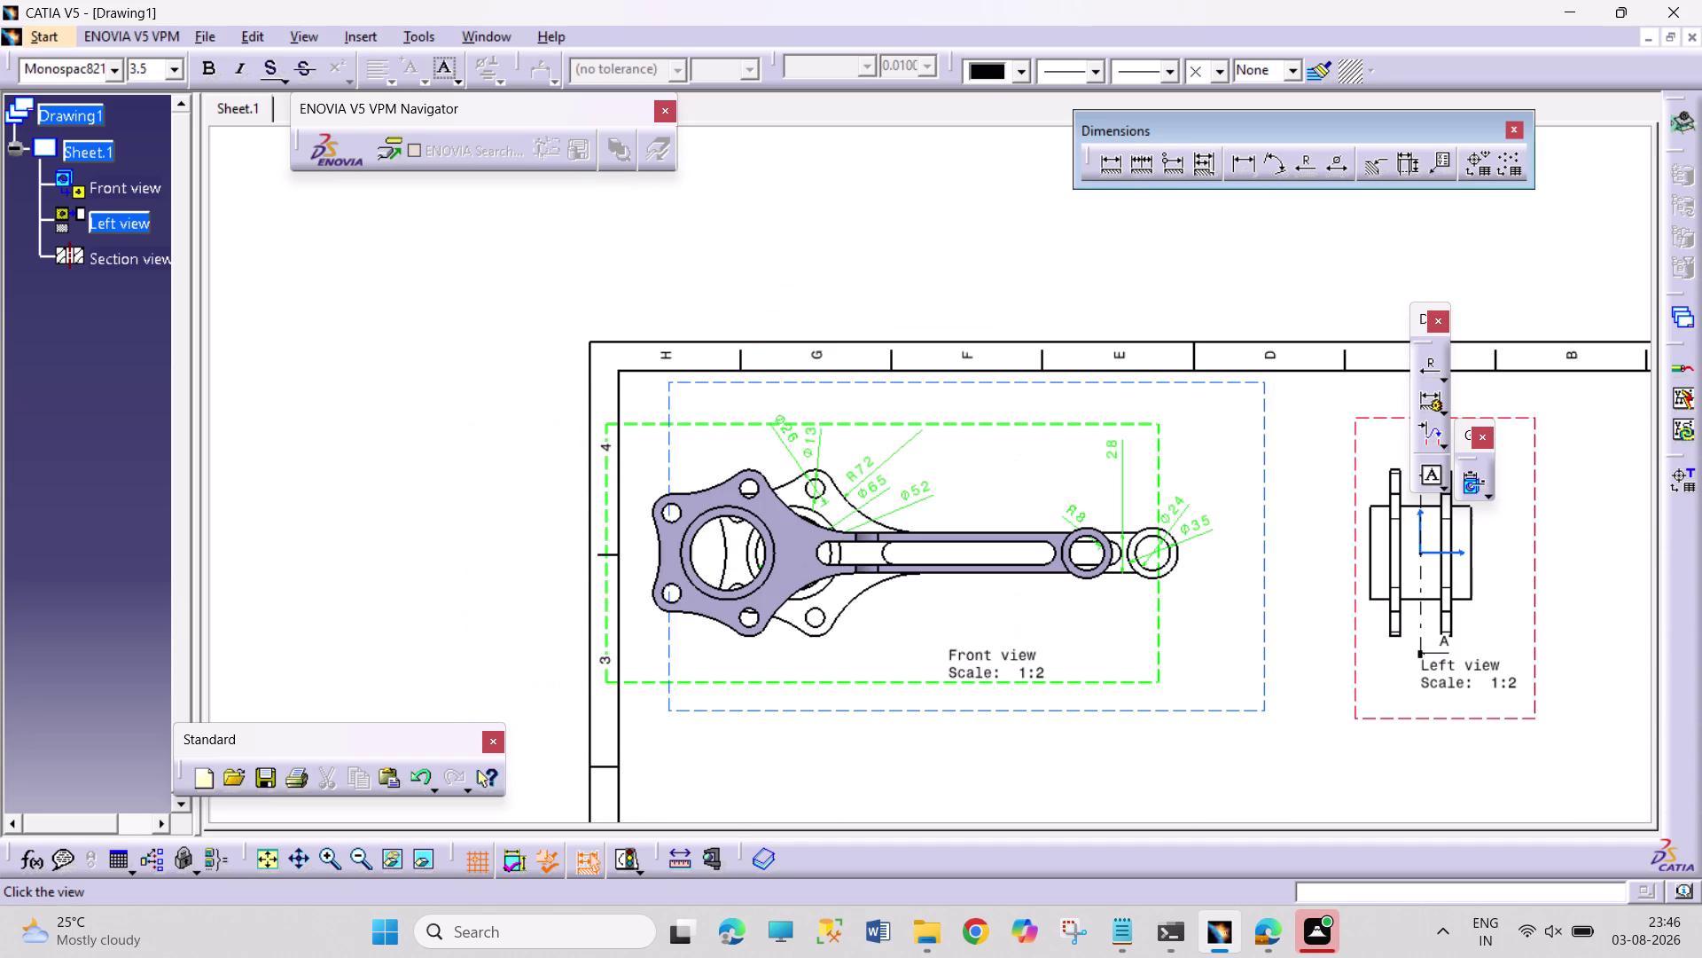
scroll(down, 3)
click(937, 545)
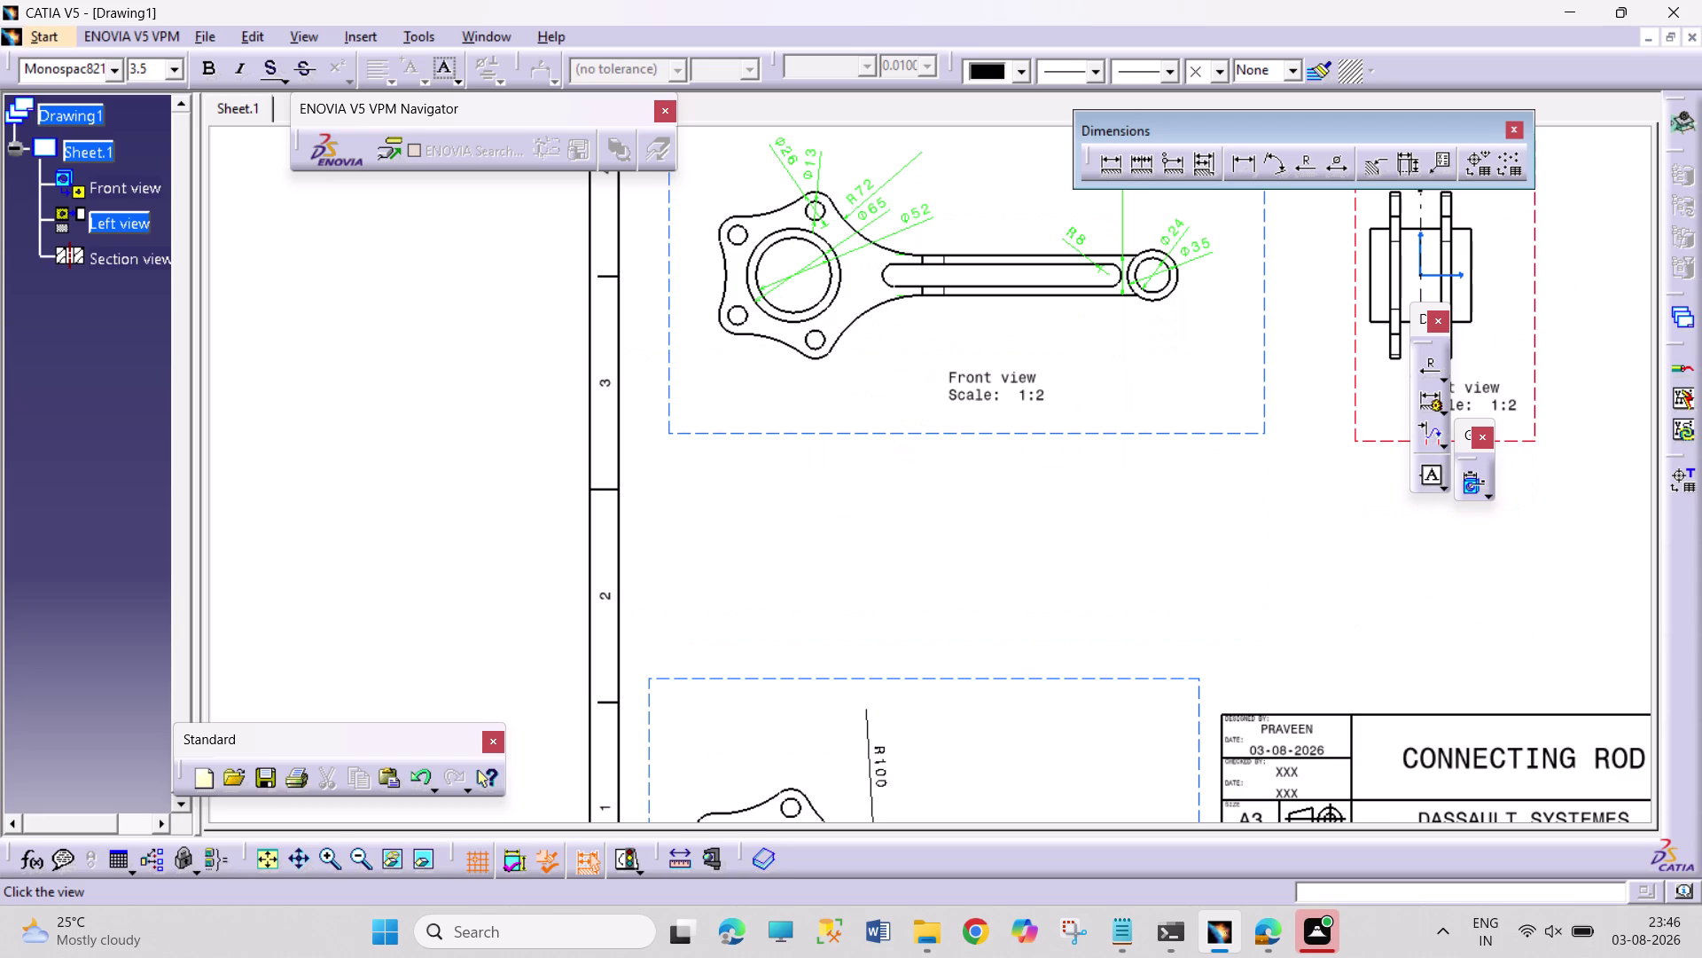
click(897, 261)
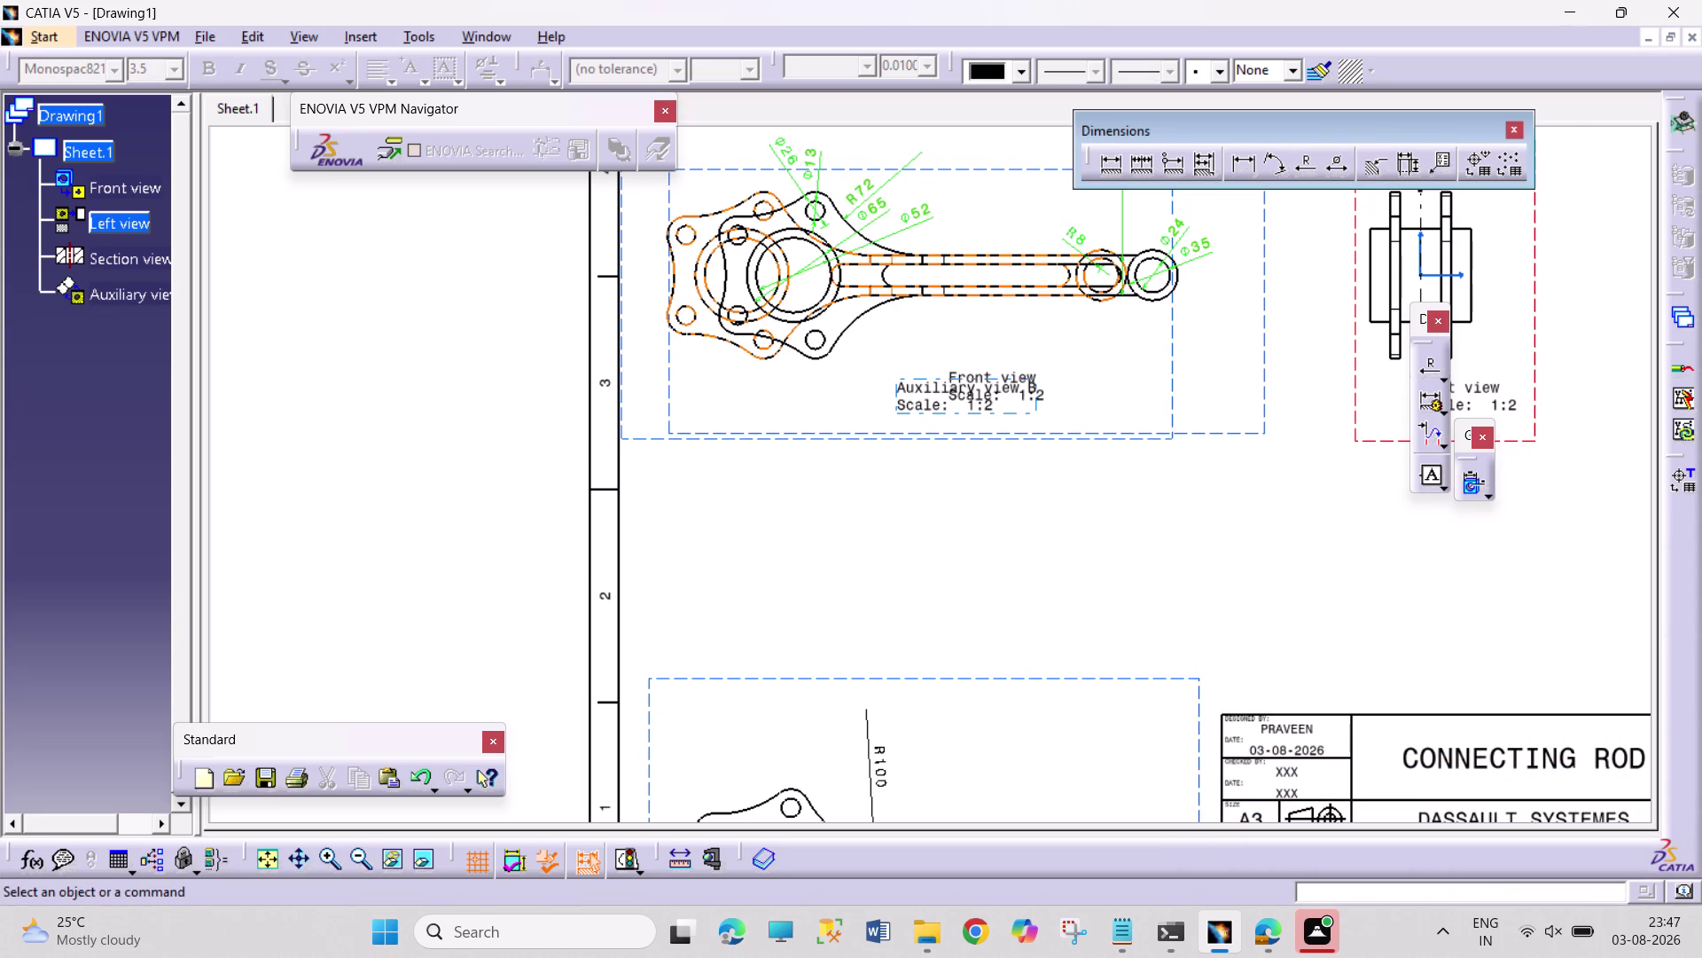
key(ctrl+z)
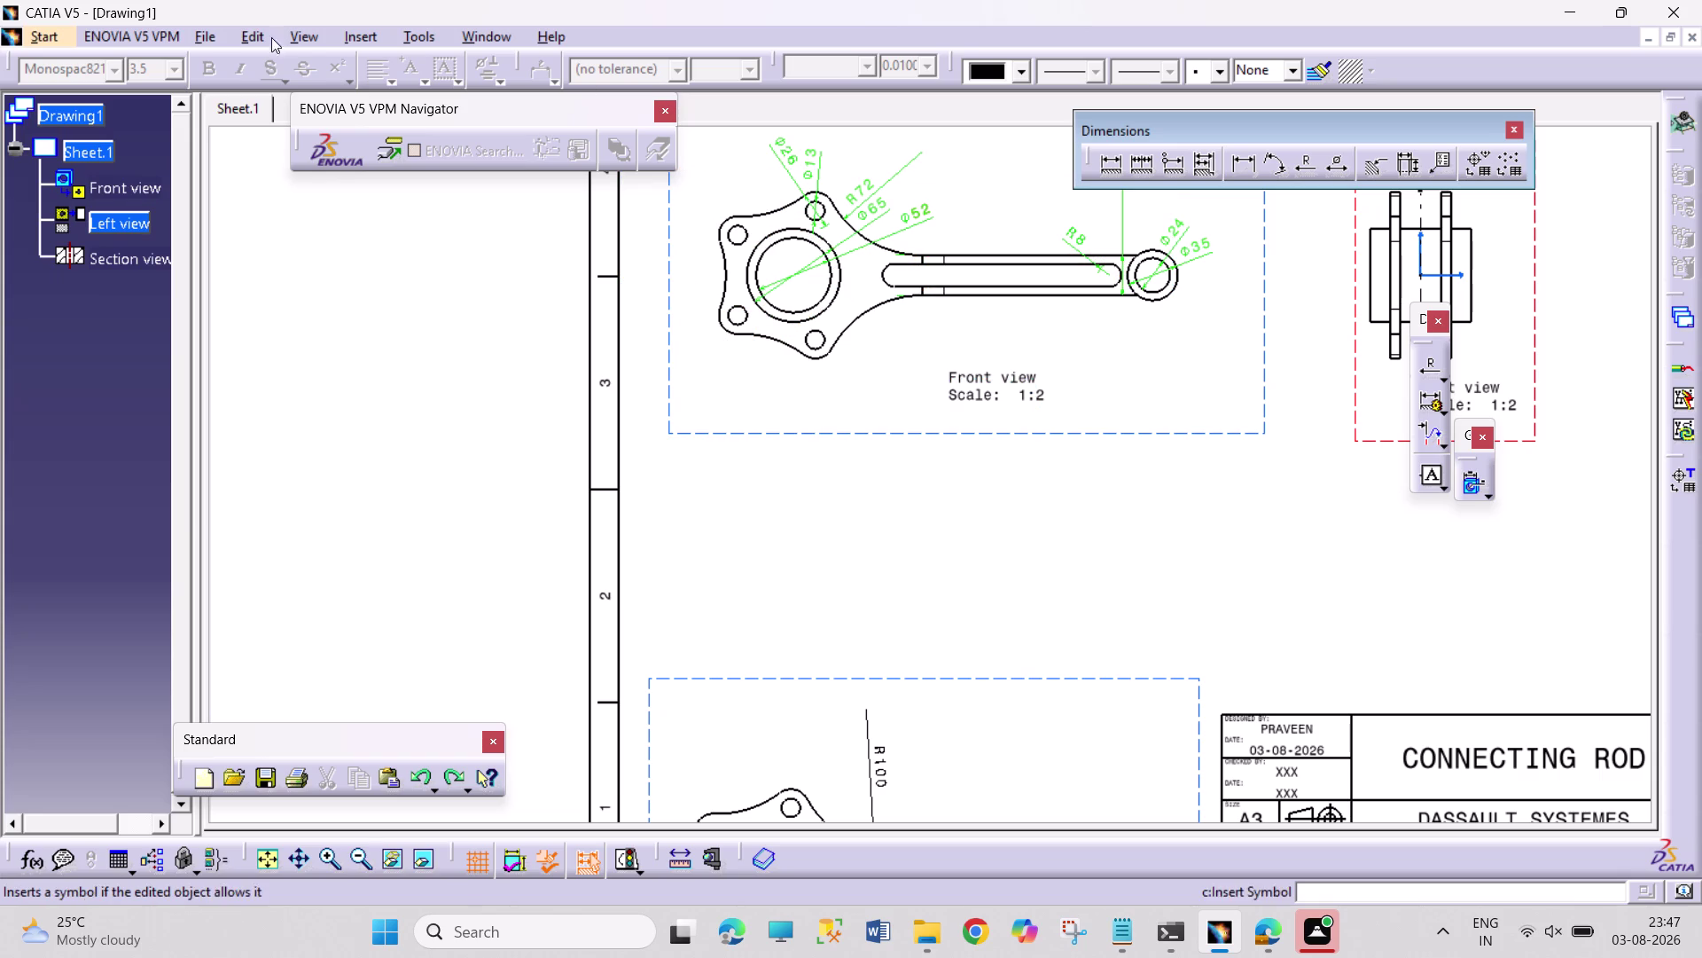
Try other view tools, drag a view beside the front view, then undo the placement.
click(355, 38)
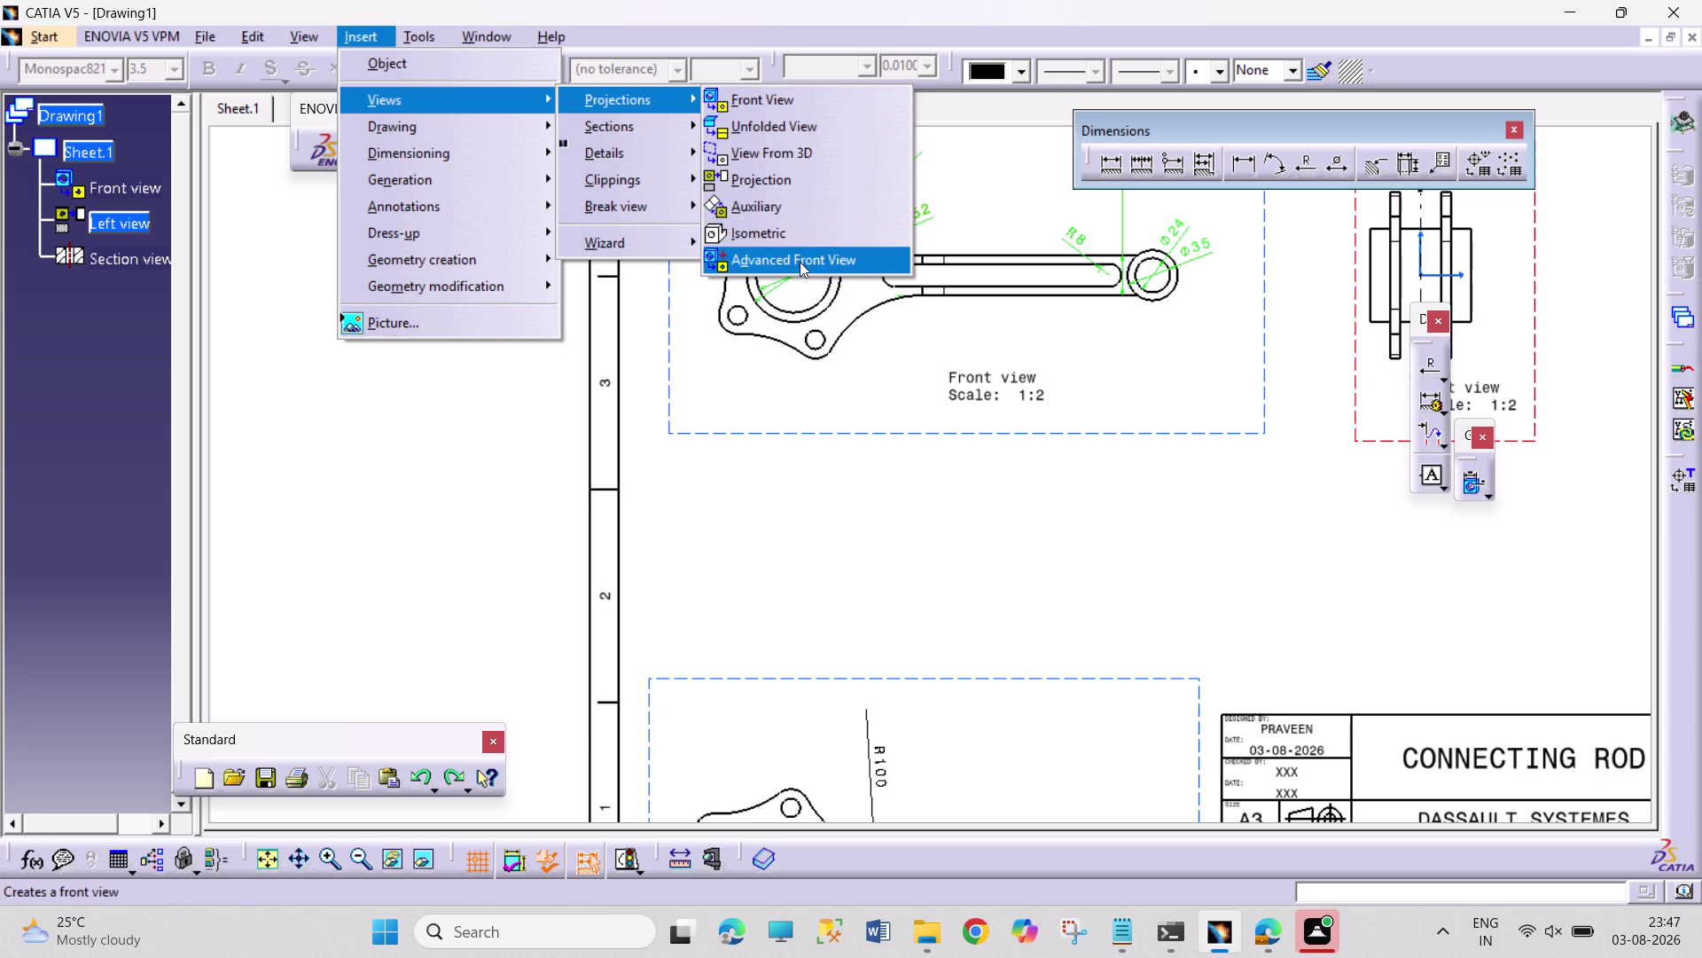
click(820, 349)
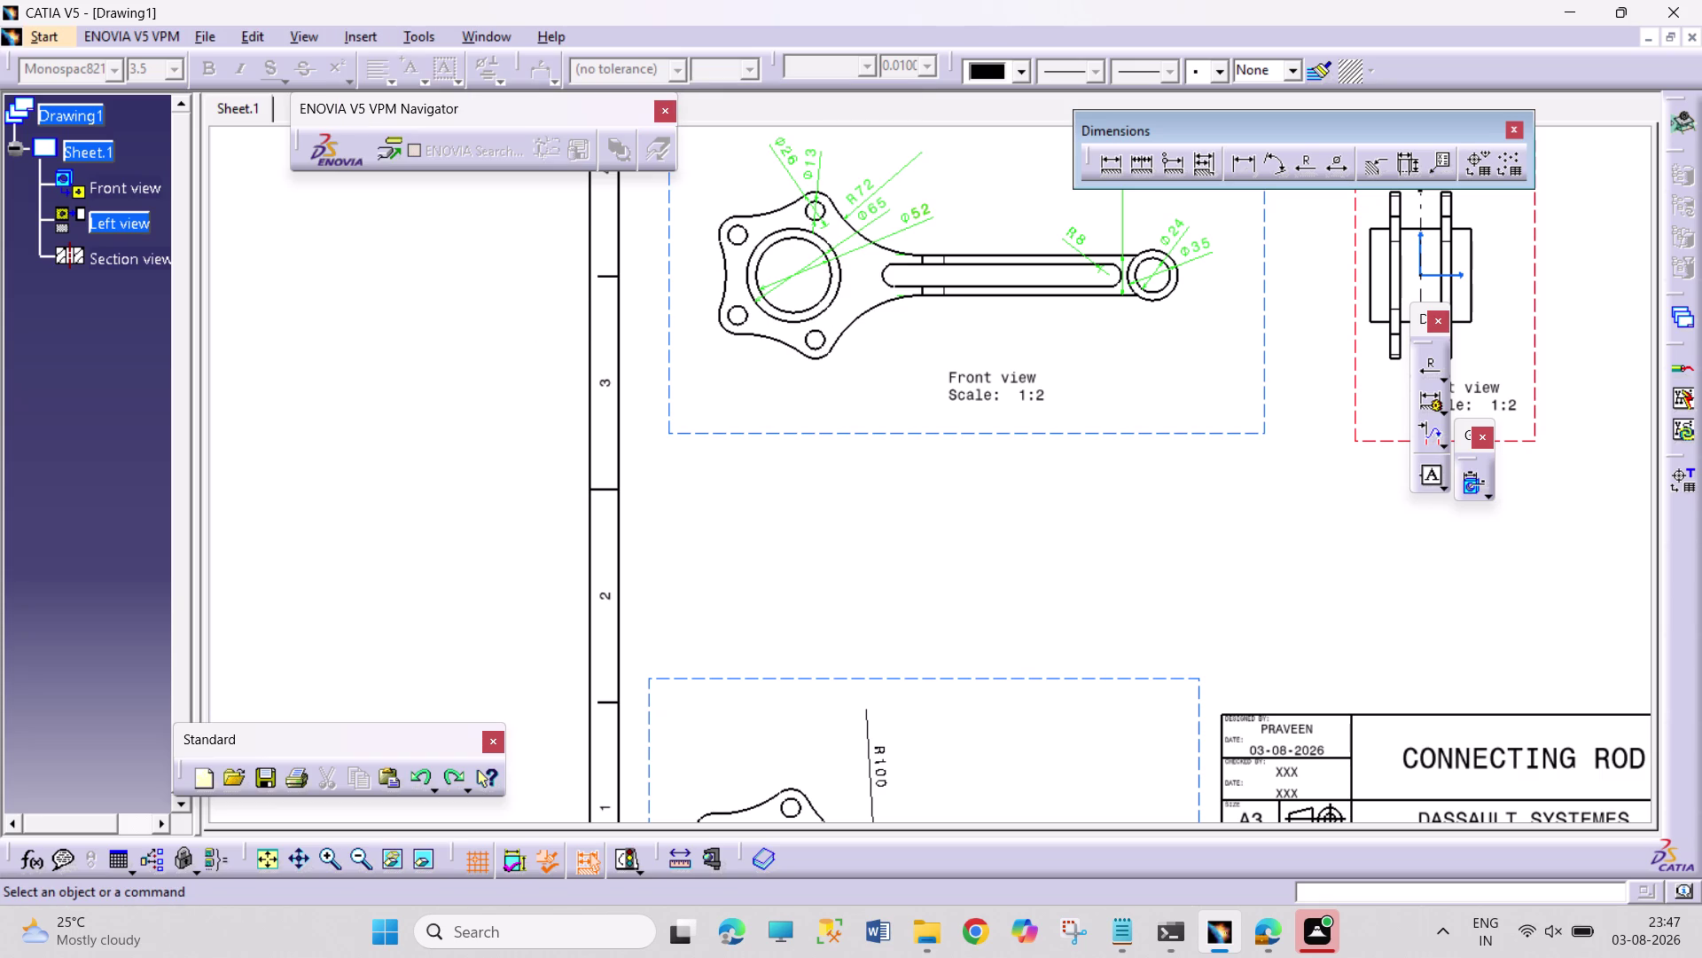
click(58, 221)
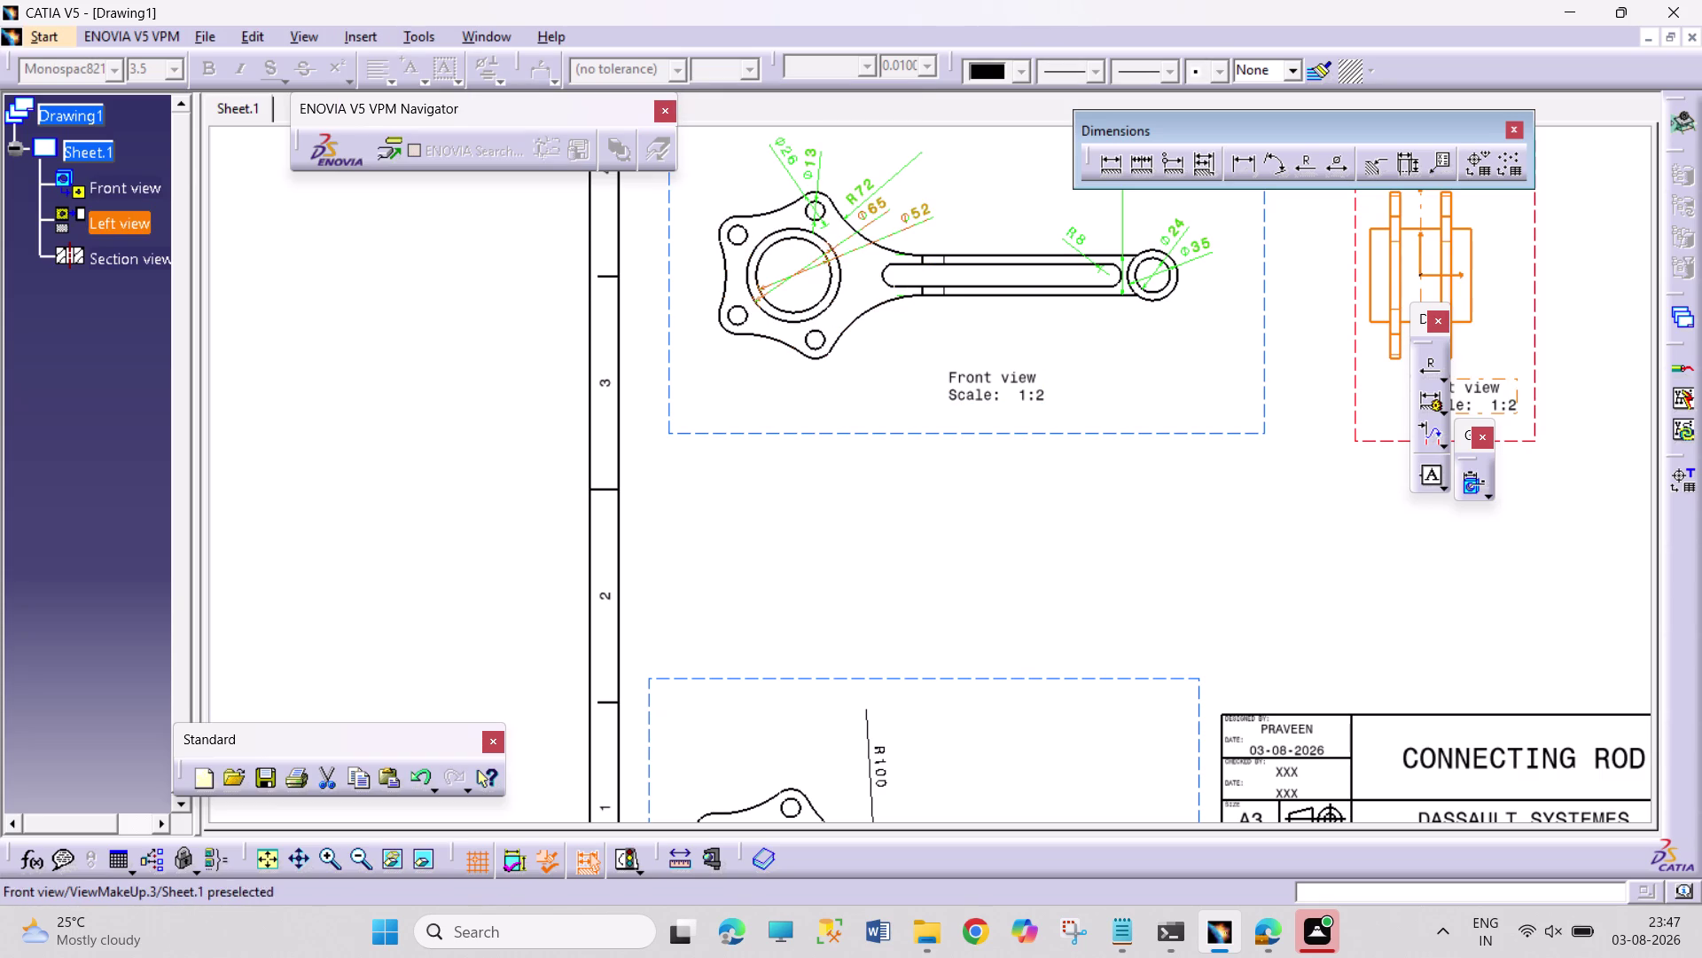
click(868, 427)
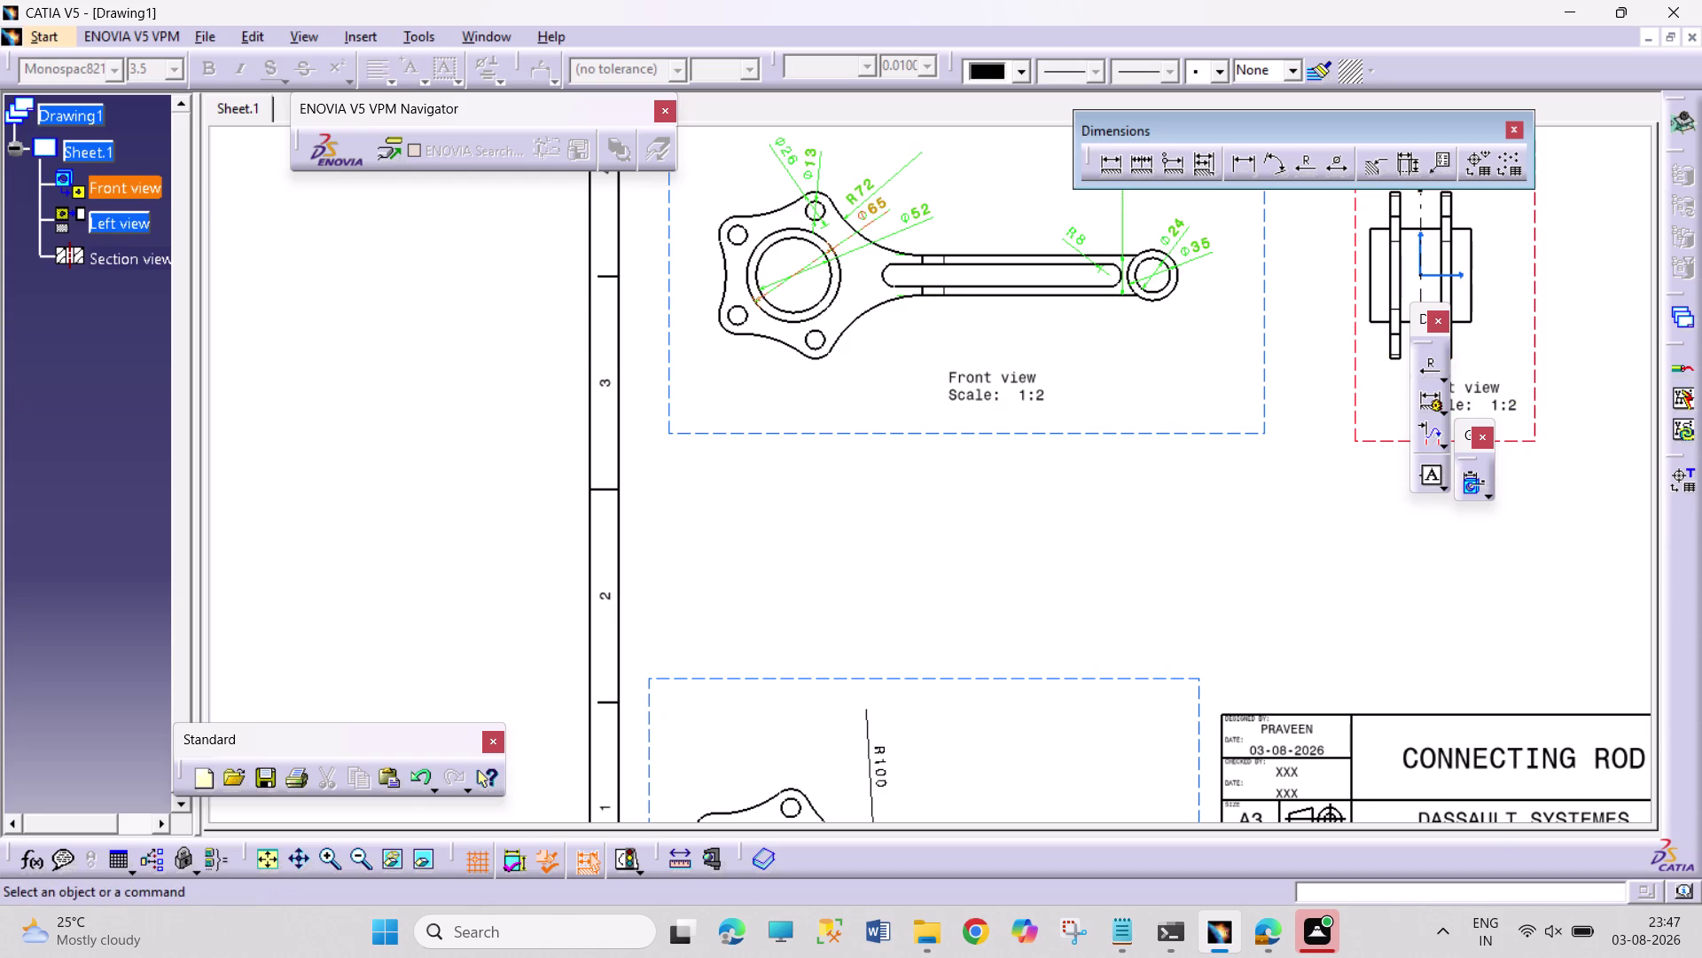
click(365, 36)
click(422, 88)
click(613, 112)
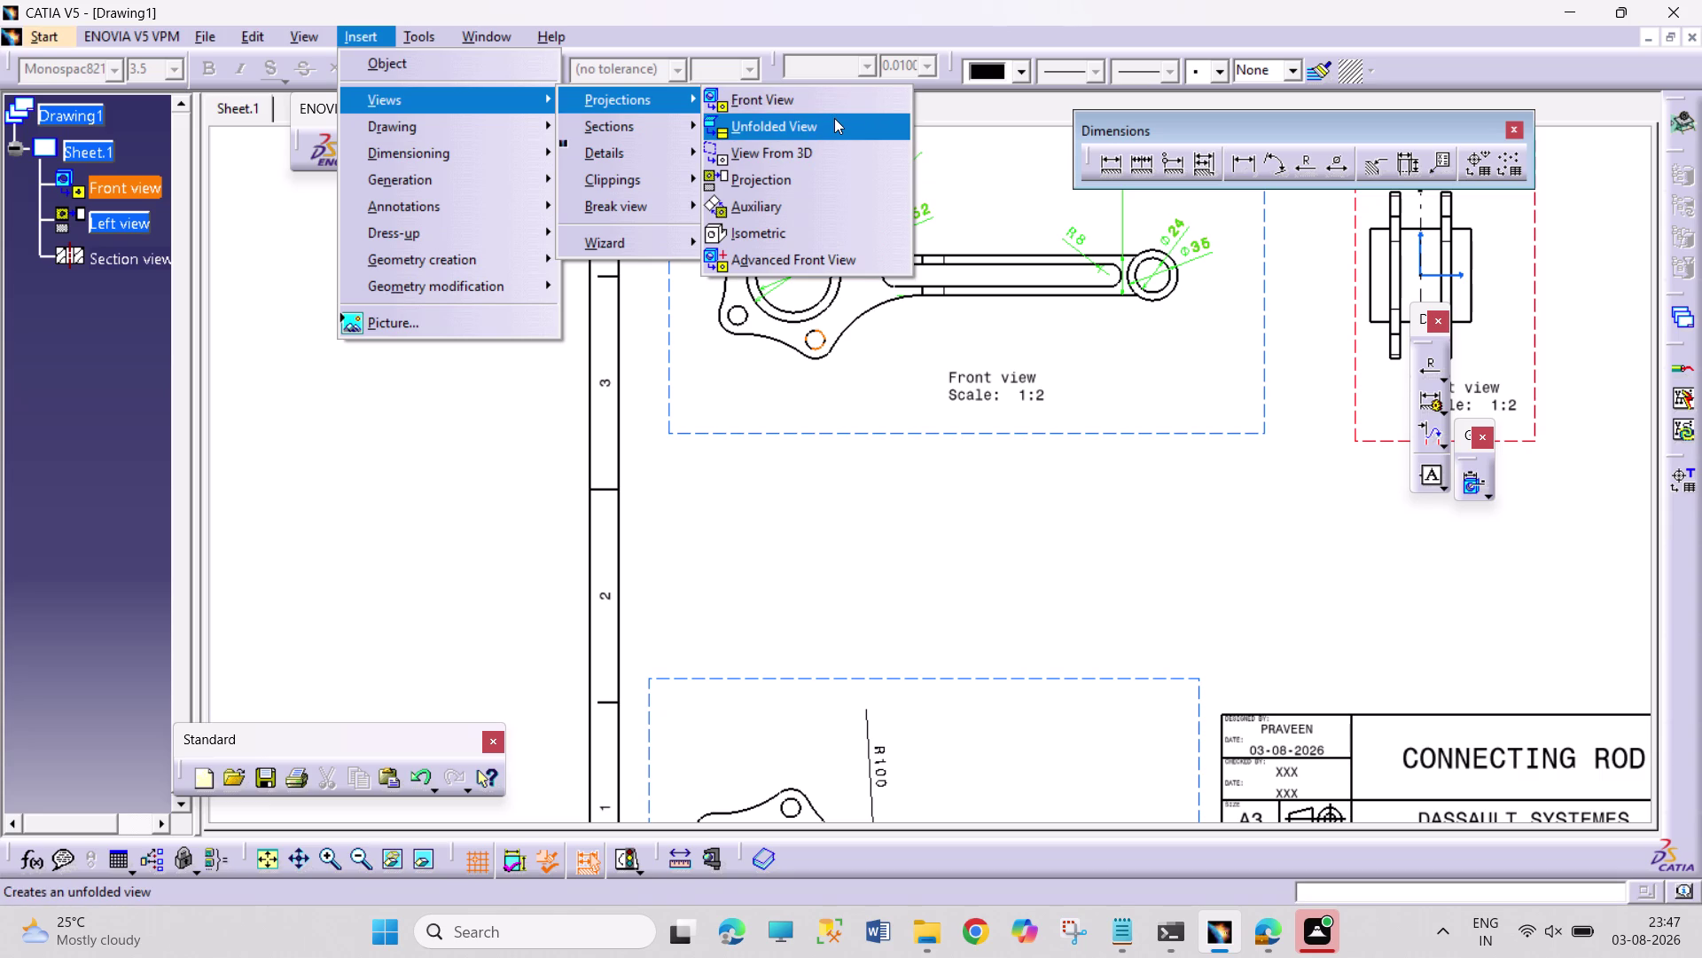
click(773, 183)
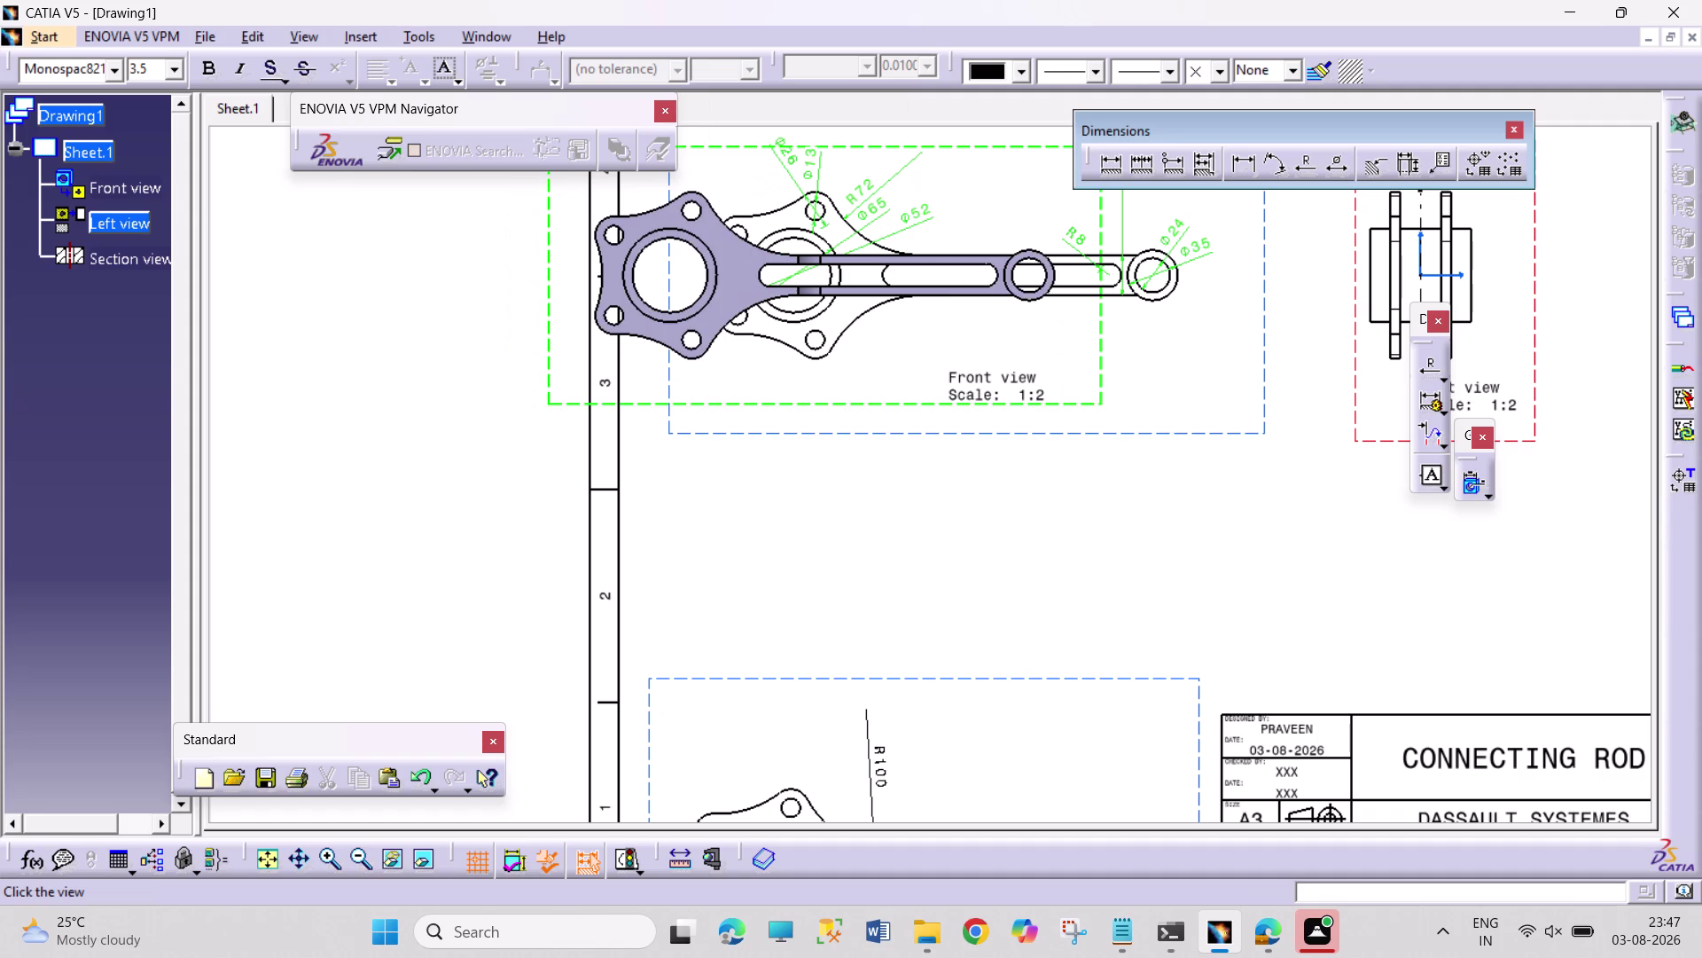
drag(810, 262, 828, 519)
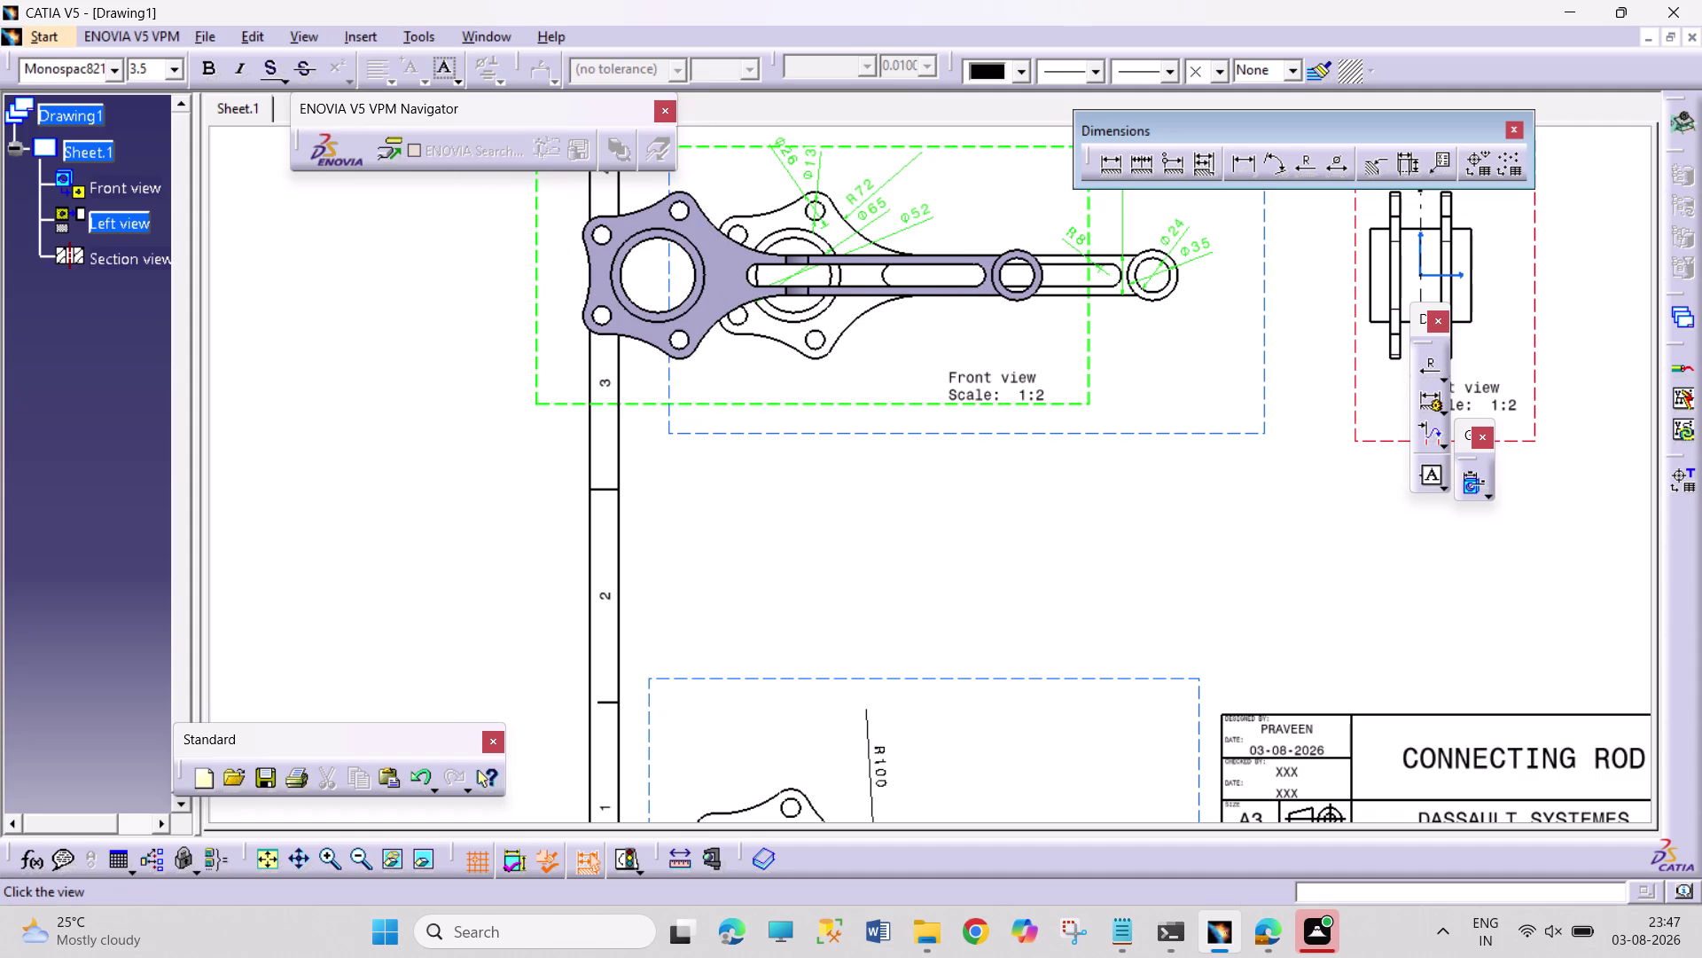
drag(828, 518, 1117, 613)
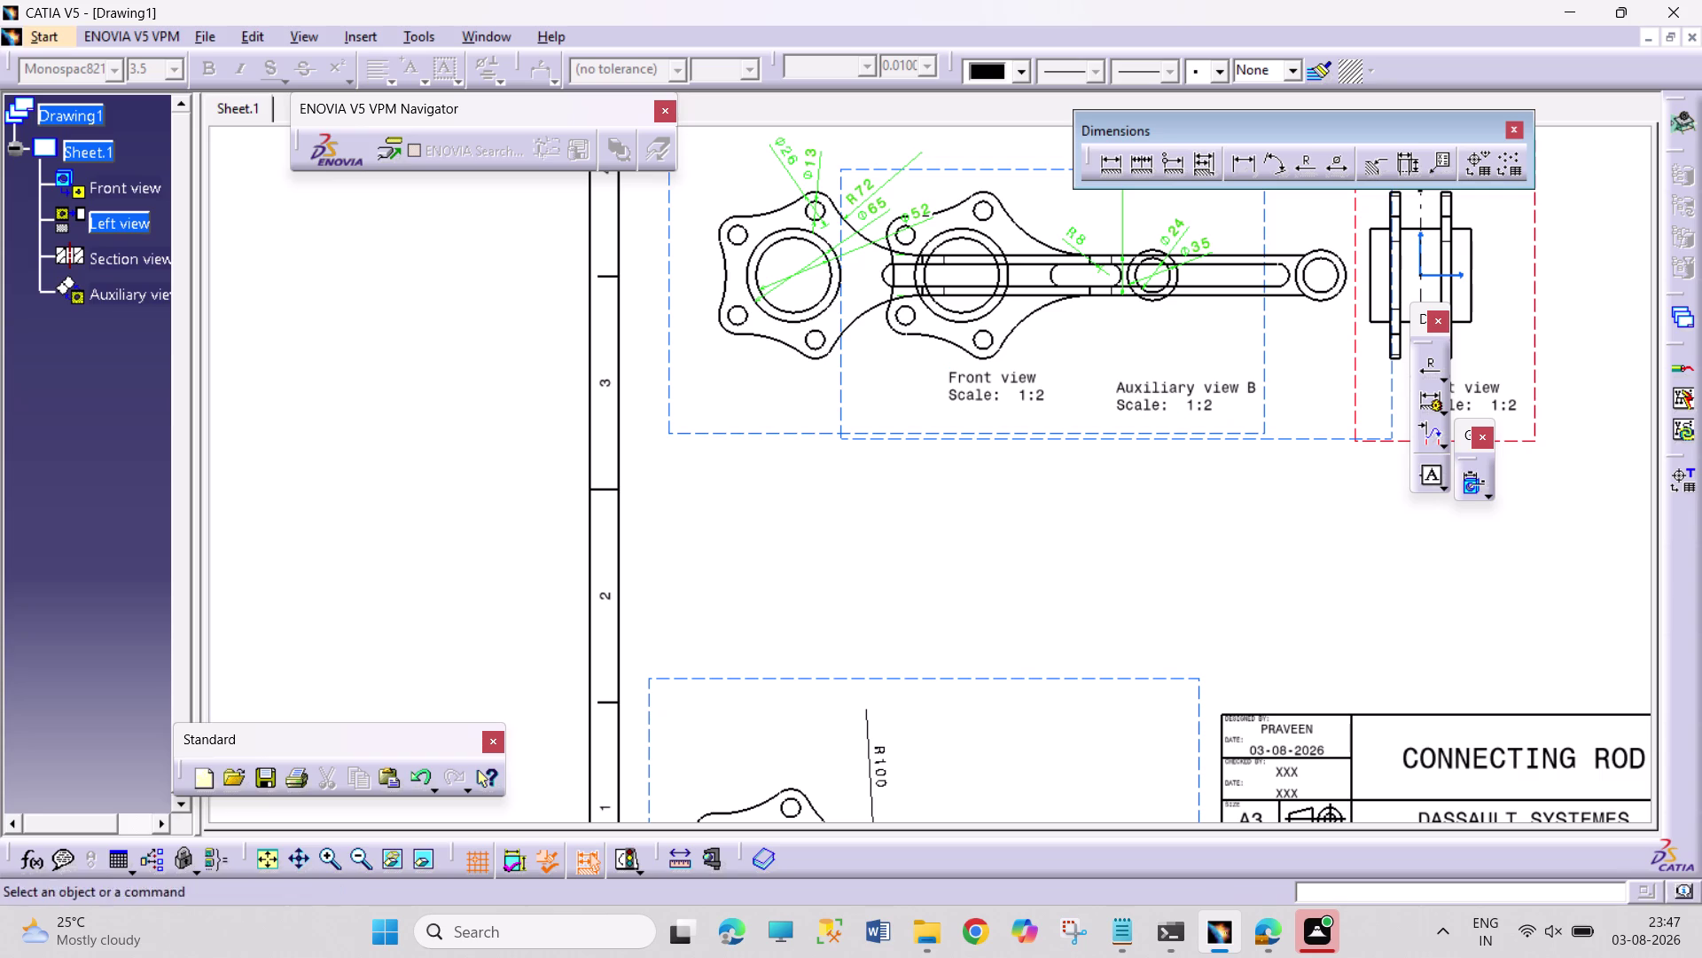
key(ctrl+z)
Undo recent view changes repeatedly, dismissing an accidentally opened New document dialog.
key(ctrl+z)
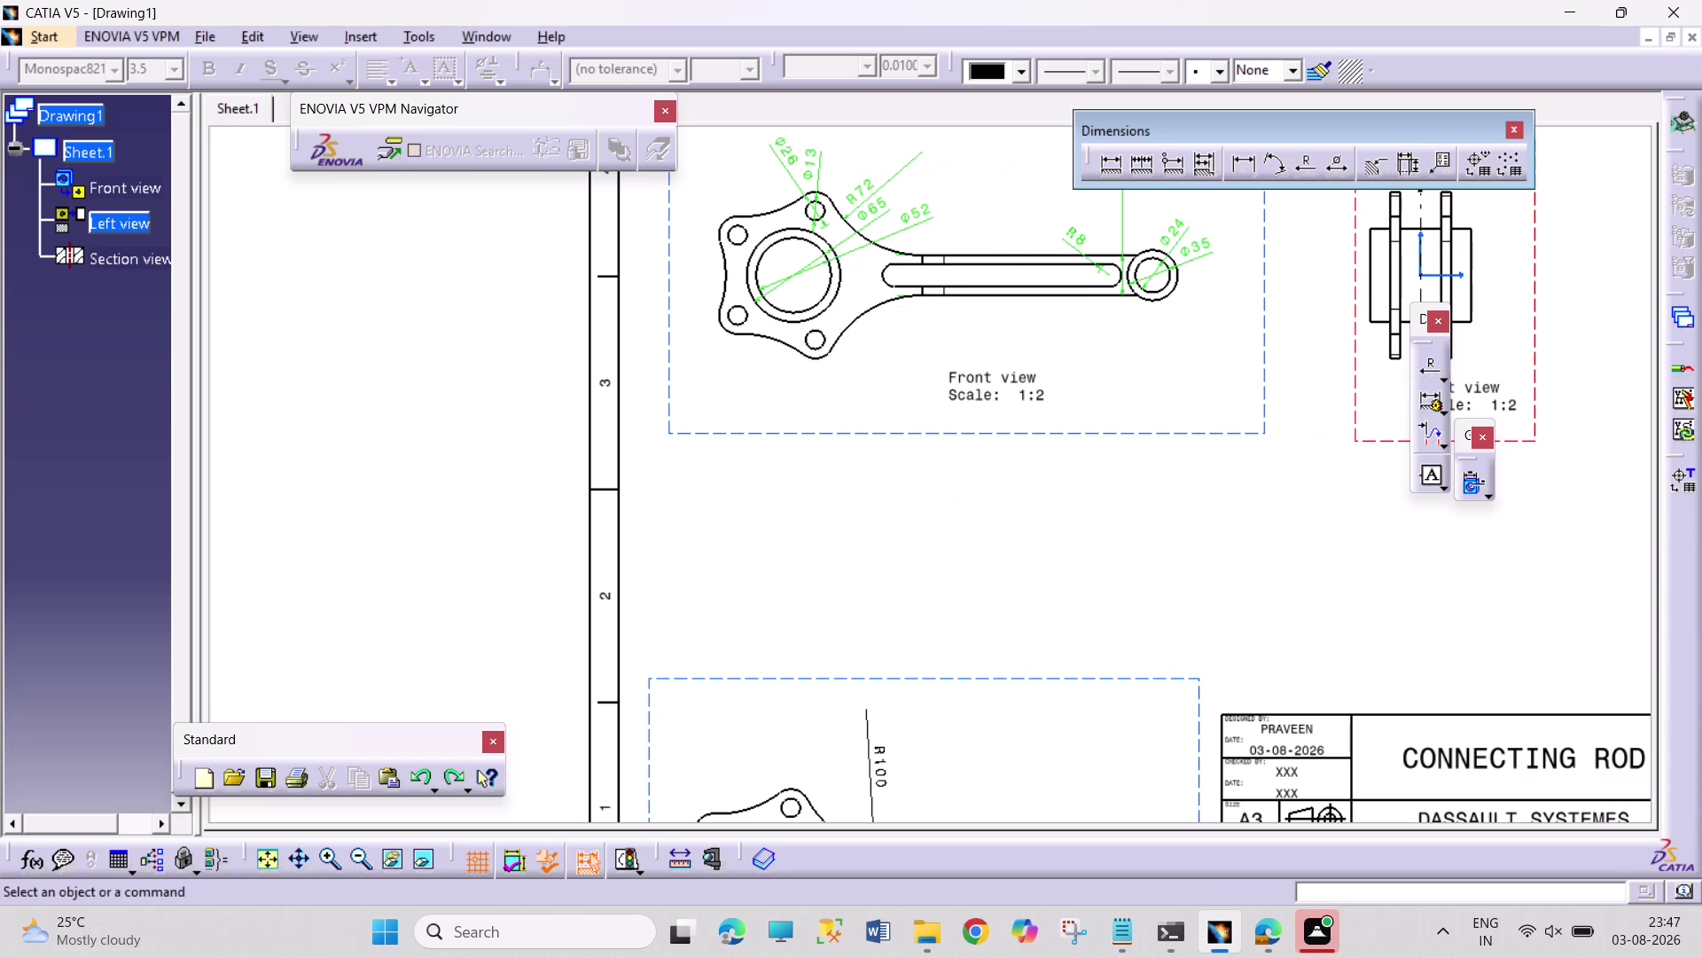
key(ctrl+z)
key(ctrl+z)
key(ctrl+z)
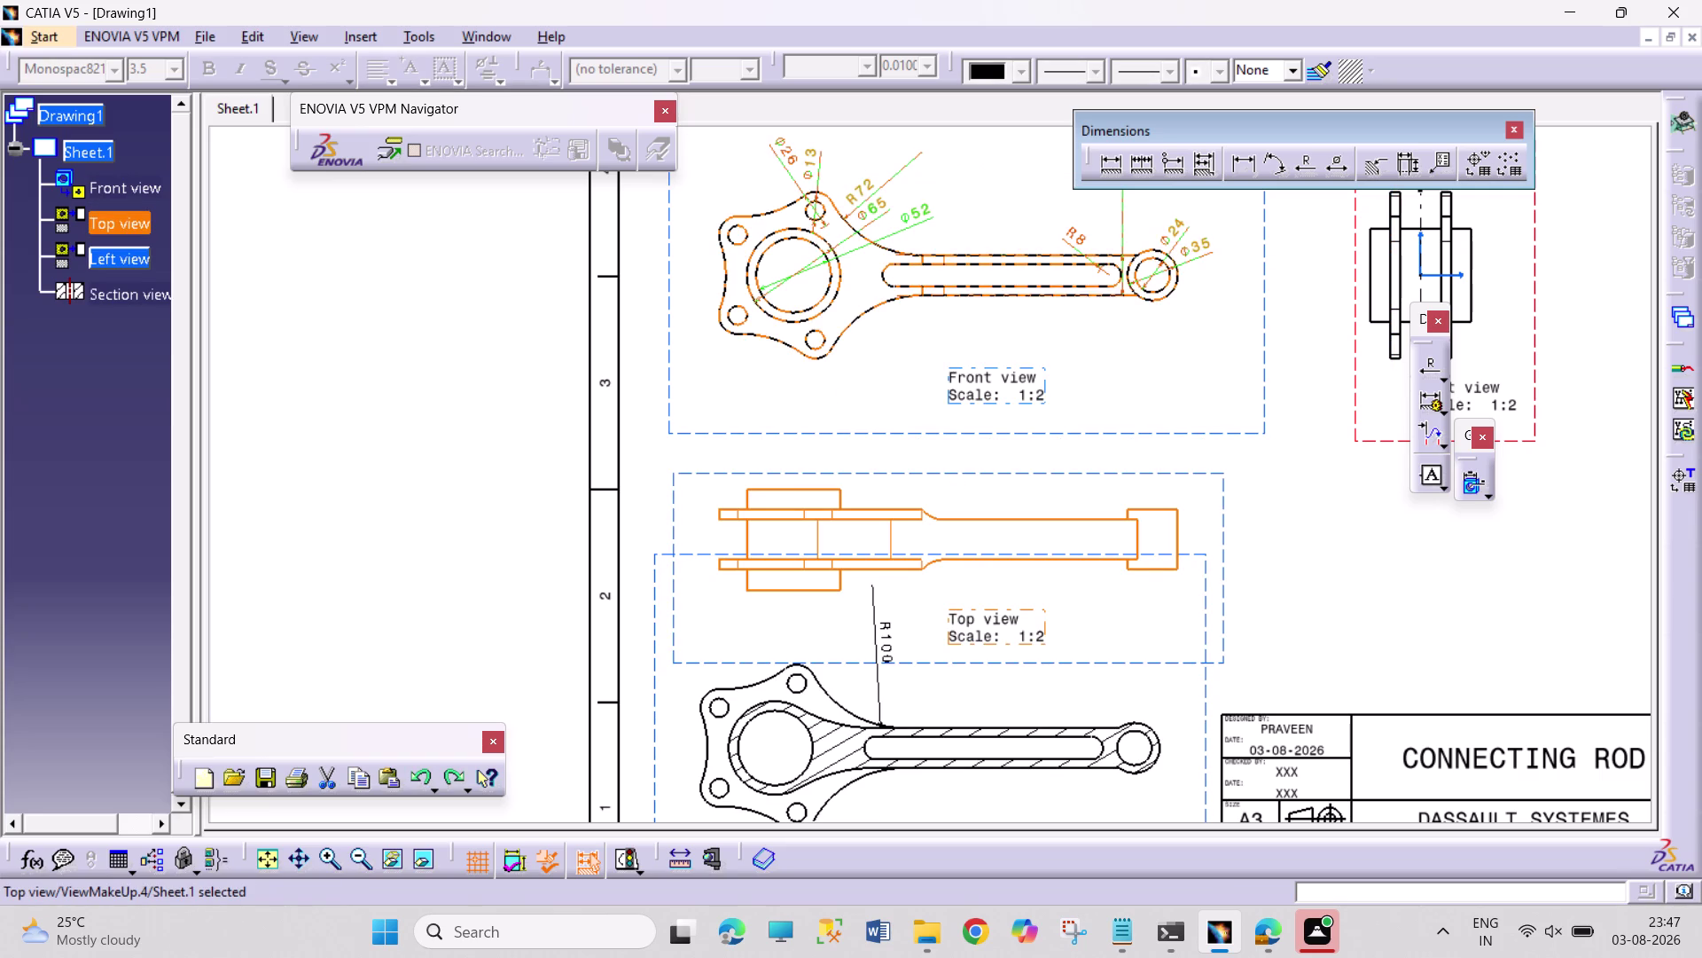
click(1295, 459)
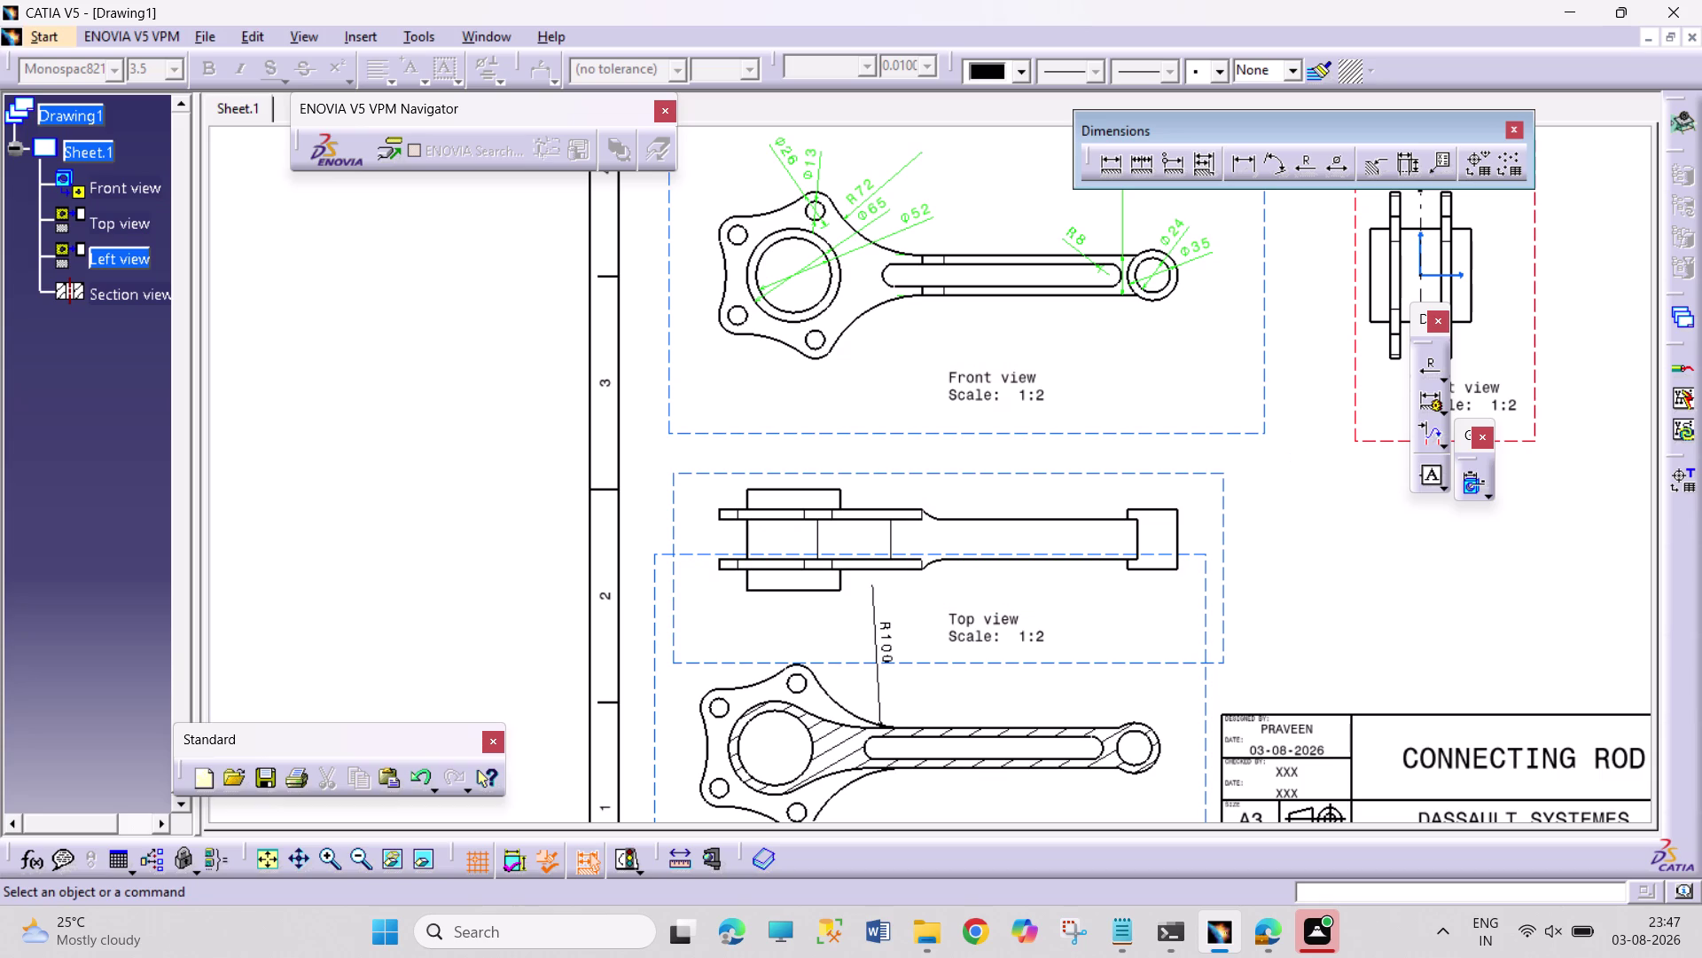
key(ctrl+z)
key(ctrl+z)
key(ctrl+z)
key(ctrl+z)
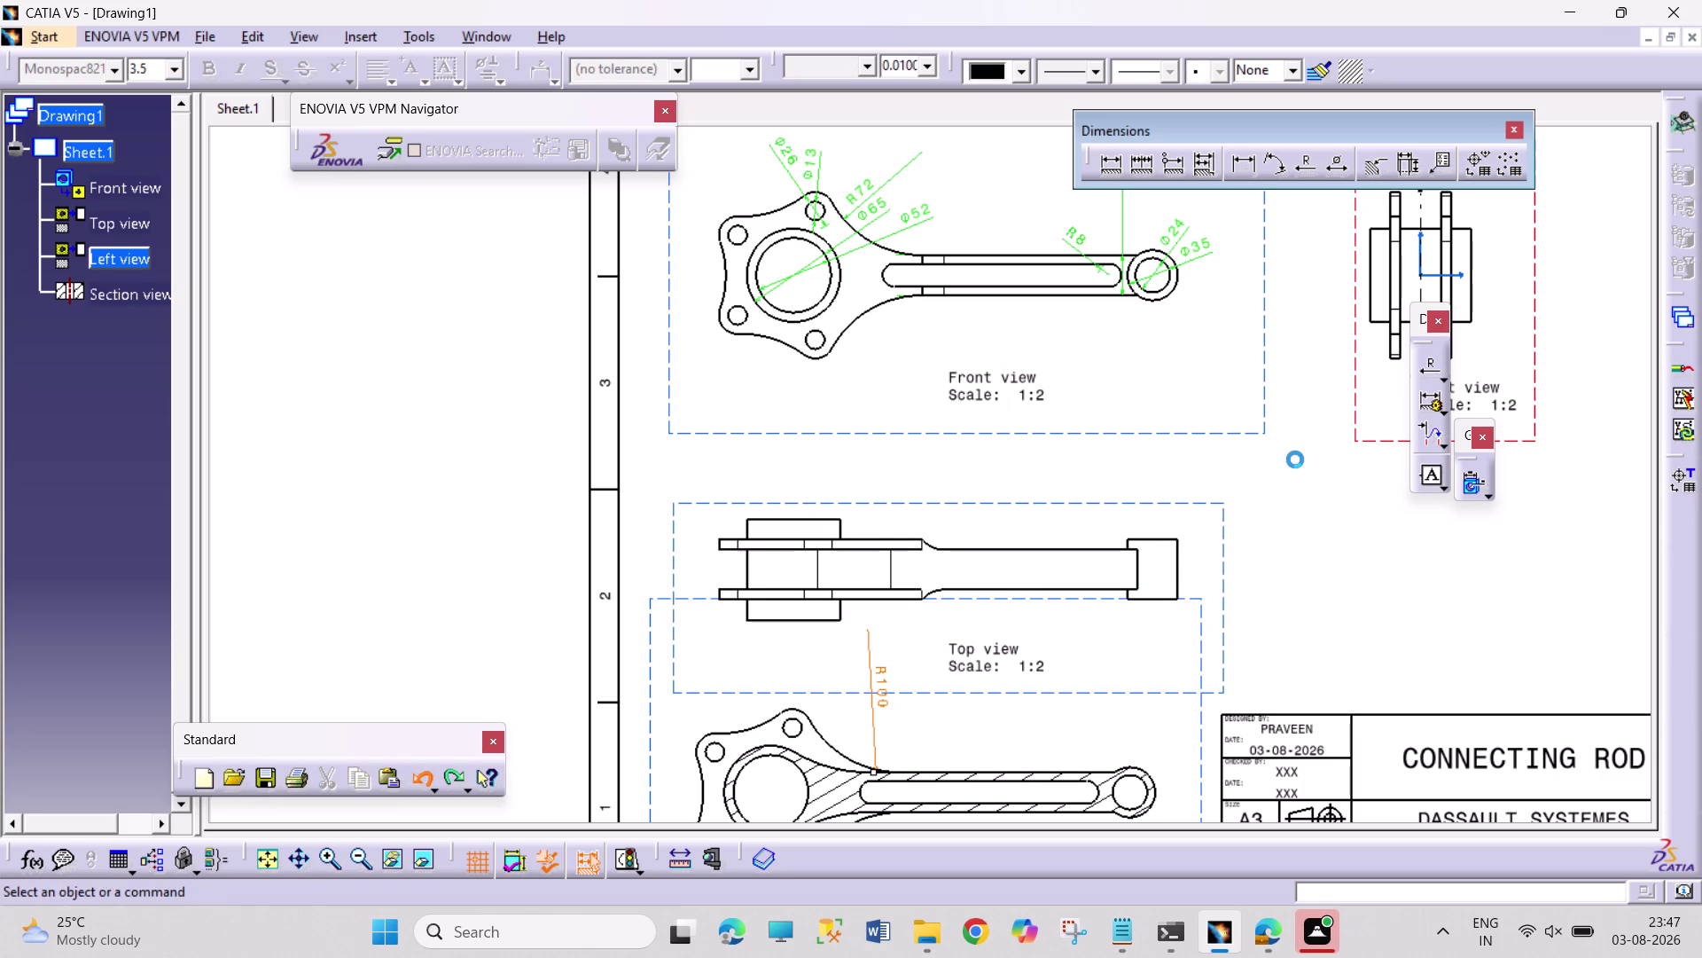
key(ctrl+z)
key(ctrl+z)
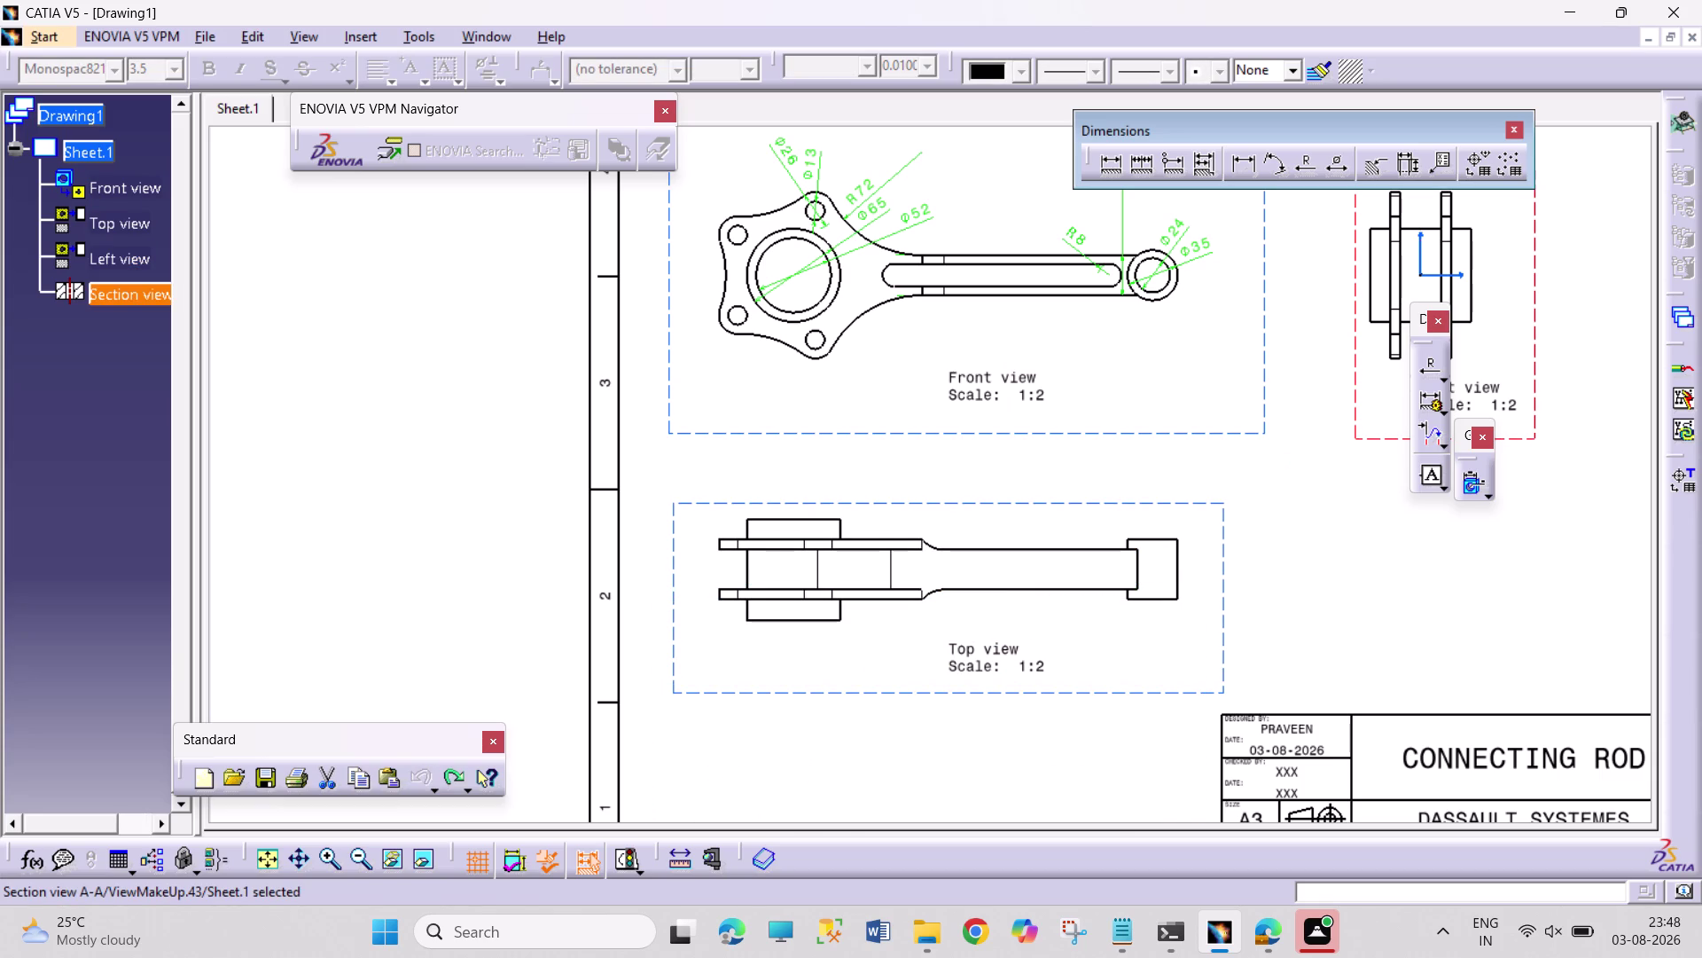
key(ctrl+z)
key(ctrl+z)
key(ctrl+z)
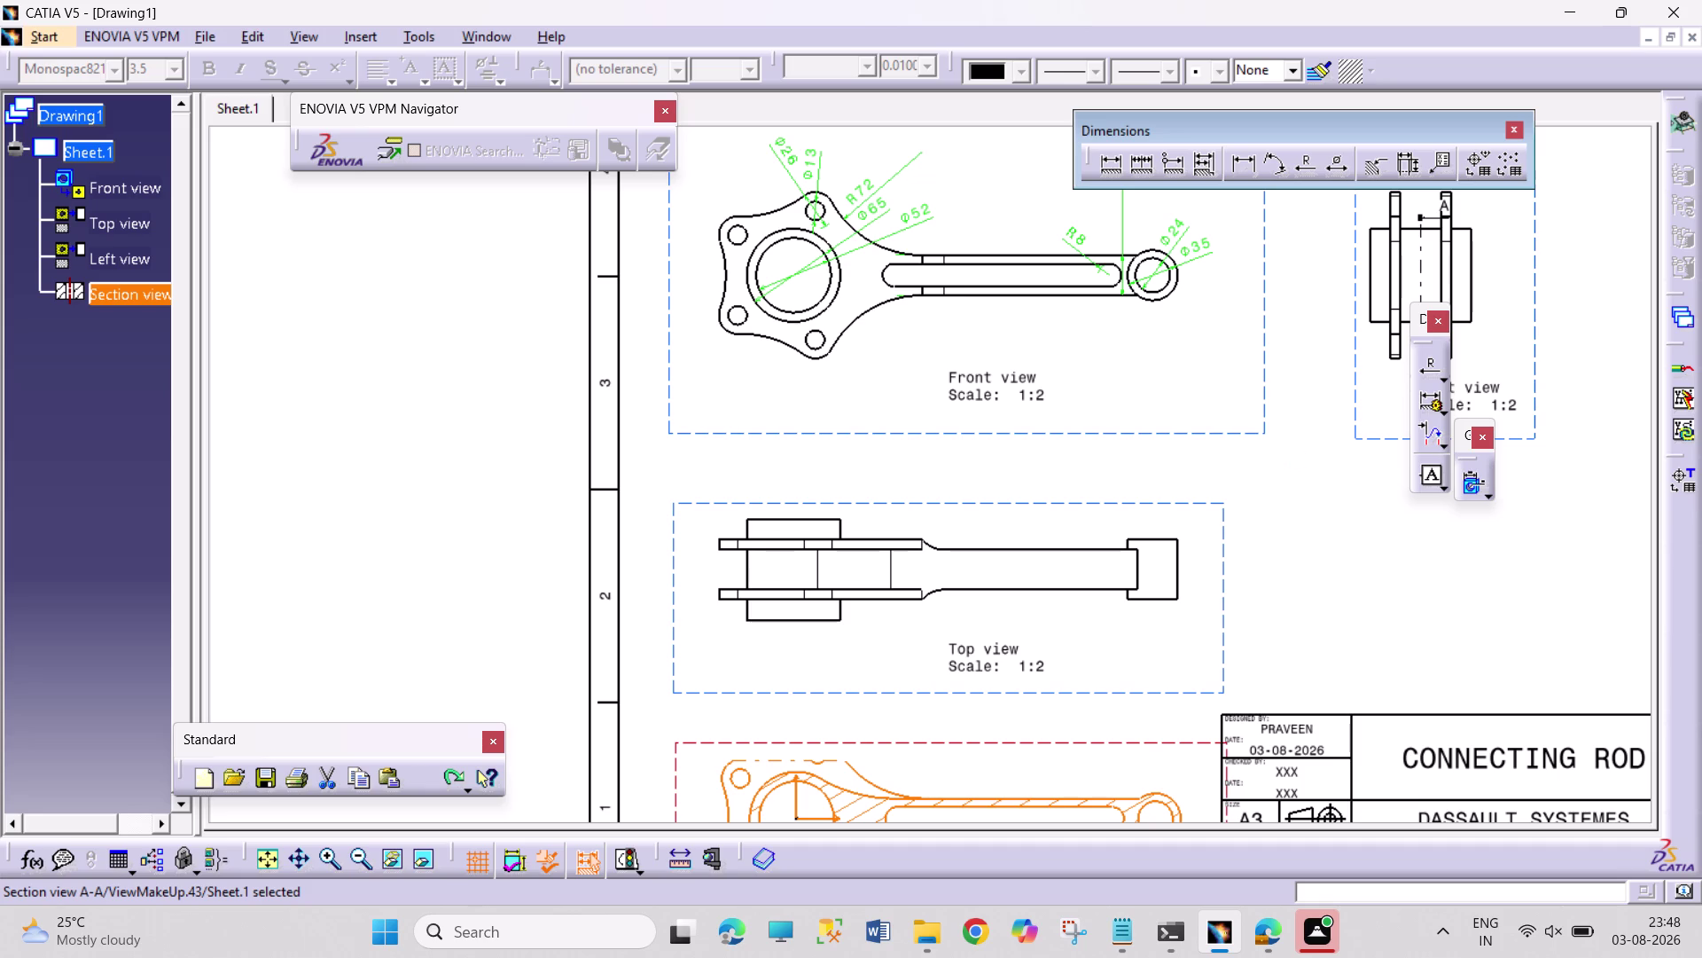
key(ctrl+z)
key(ctrl+z)
key(ctrl+z)
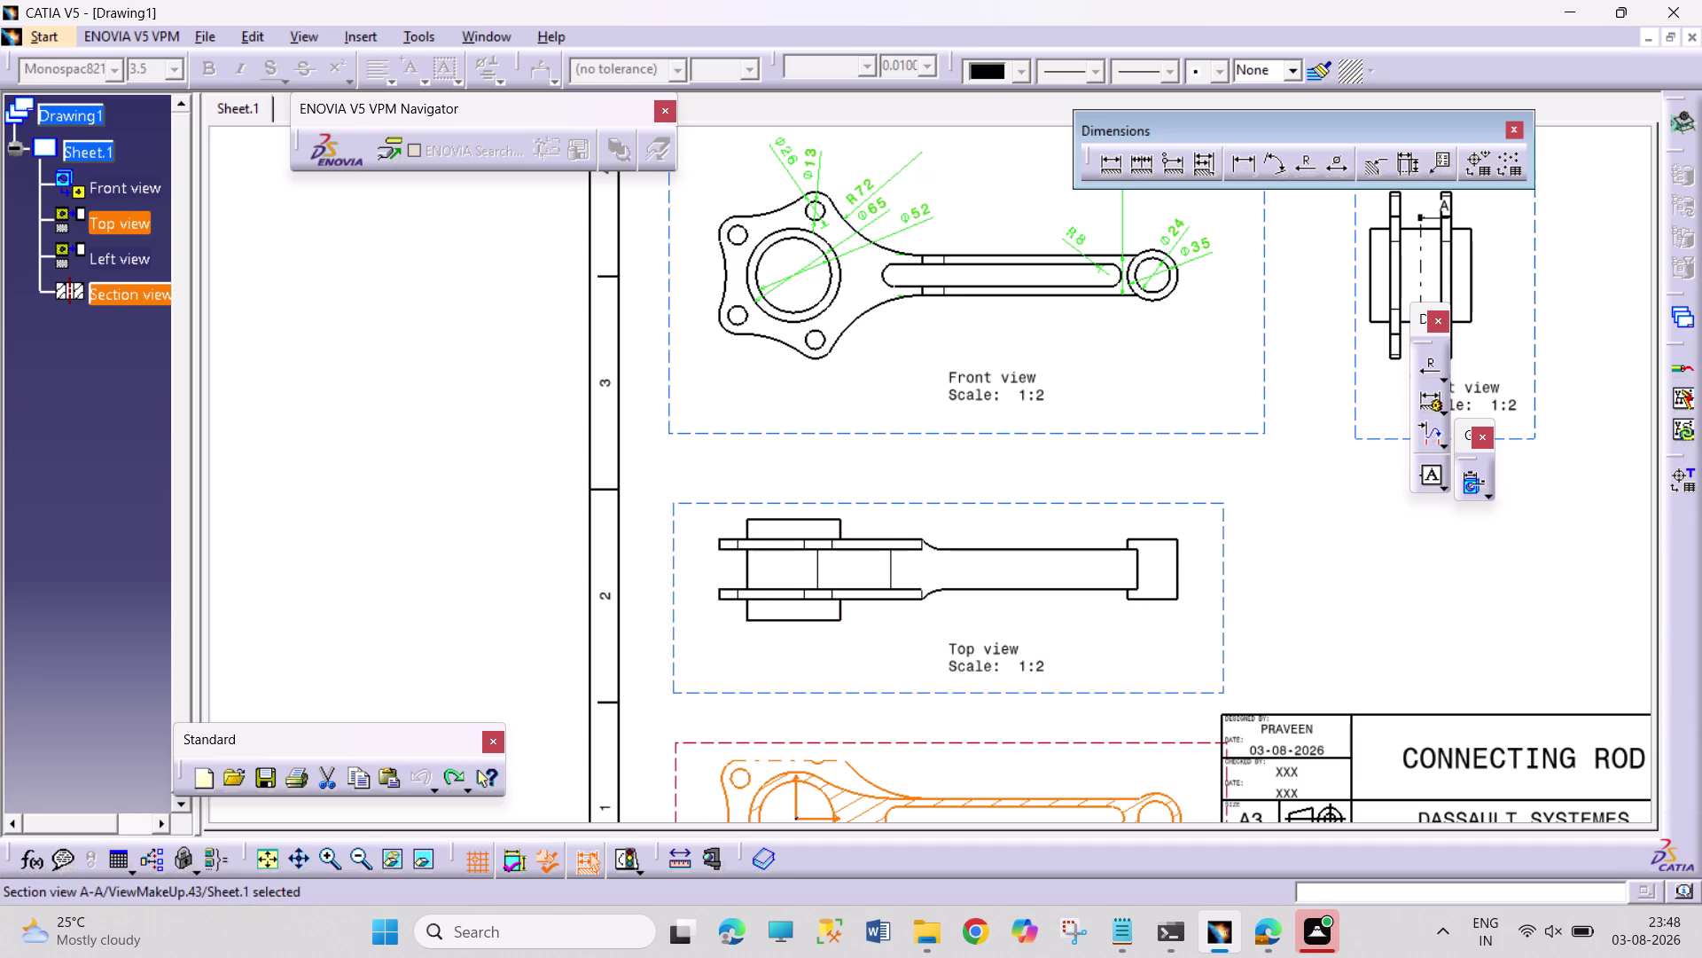
key(ctrl+z)
key(ctrl+z)
key(ctrl+z)
key(ctrl+z)
key(ctrl+z)
key(ctrl+z)
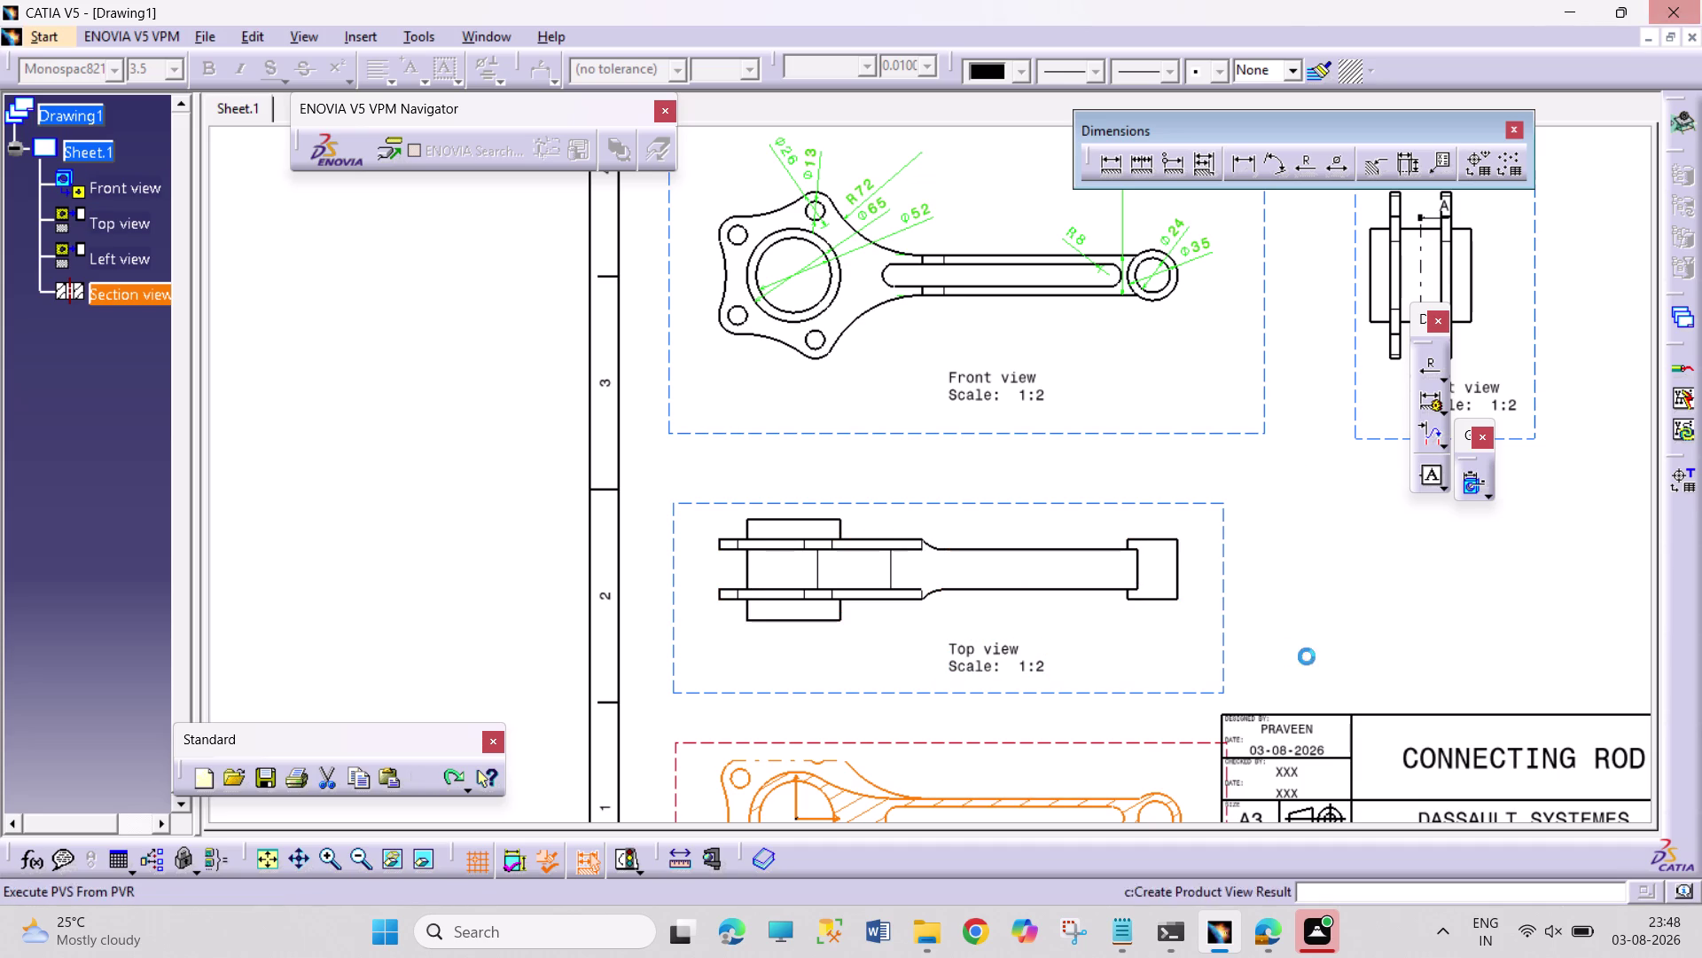
key(ctrl+z)
key(ctrl+z)
key(ctrl+z)
key(ctrl+z)
key(ctrl+z)
key(ctrl+z)
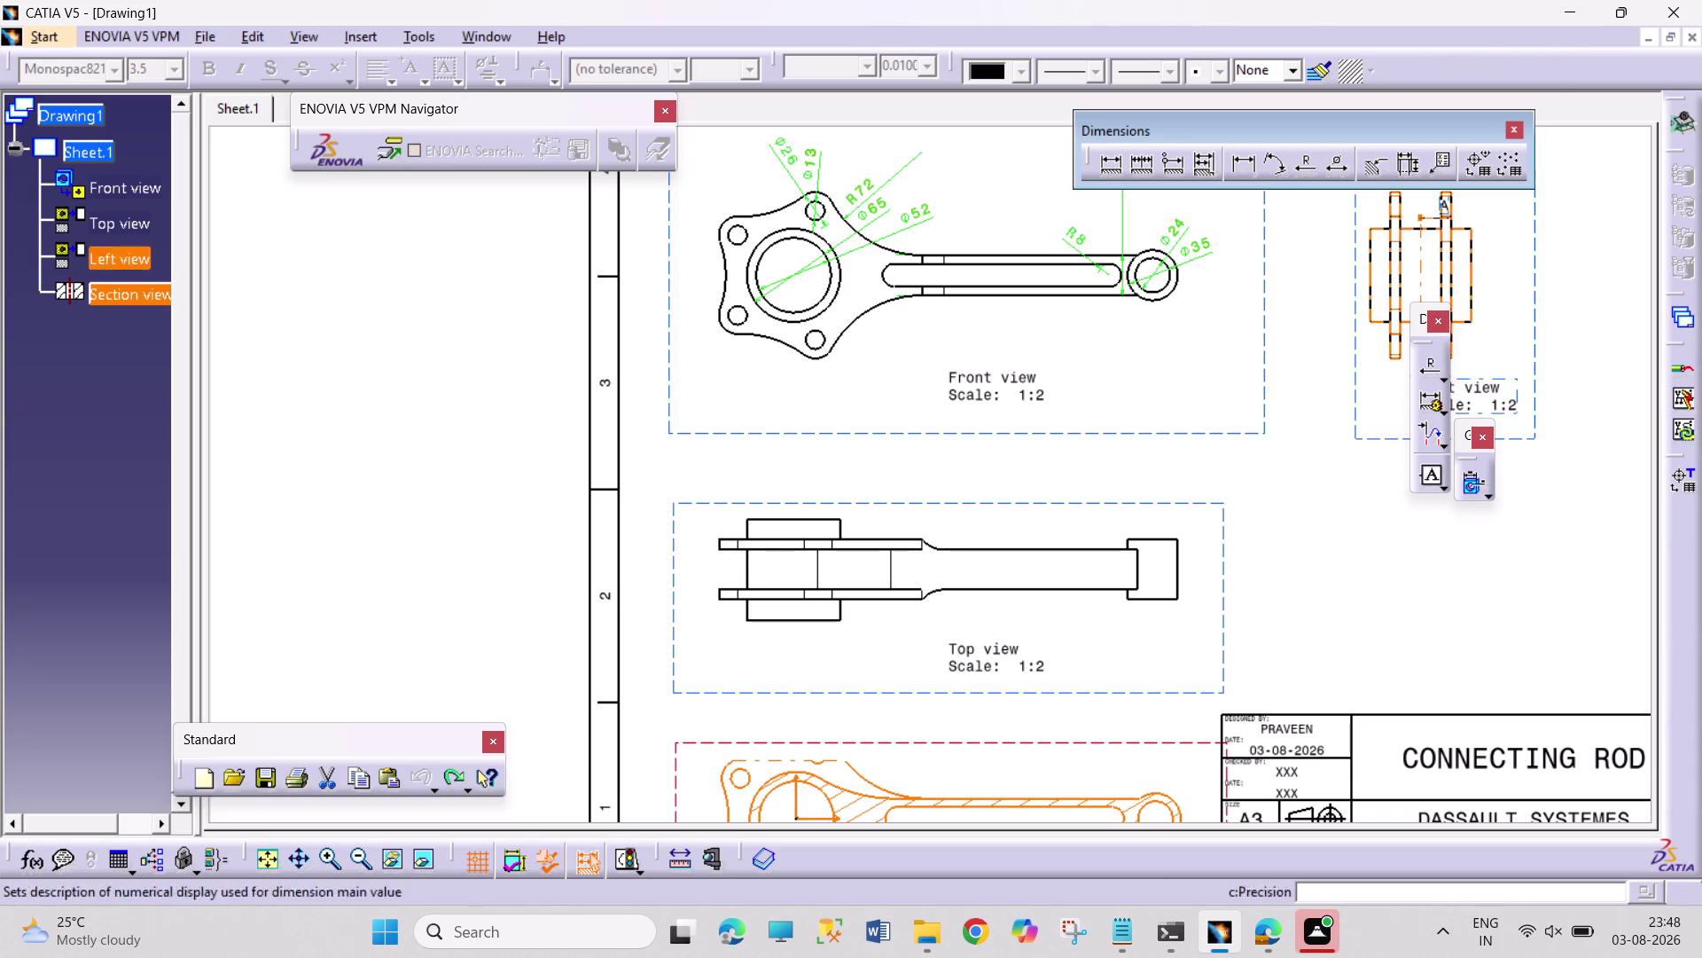
key(ctrl+z)
key(ctrl+z)
key(ctrl+z)
key(ctrl+z)
key(ctrl+z)
key(ctrl+z)
key(ctrl+z)
key(ctrl+z)
key(ctrl+z)
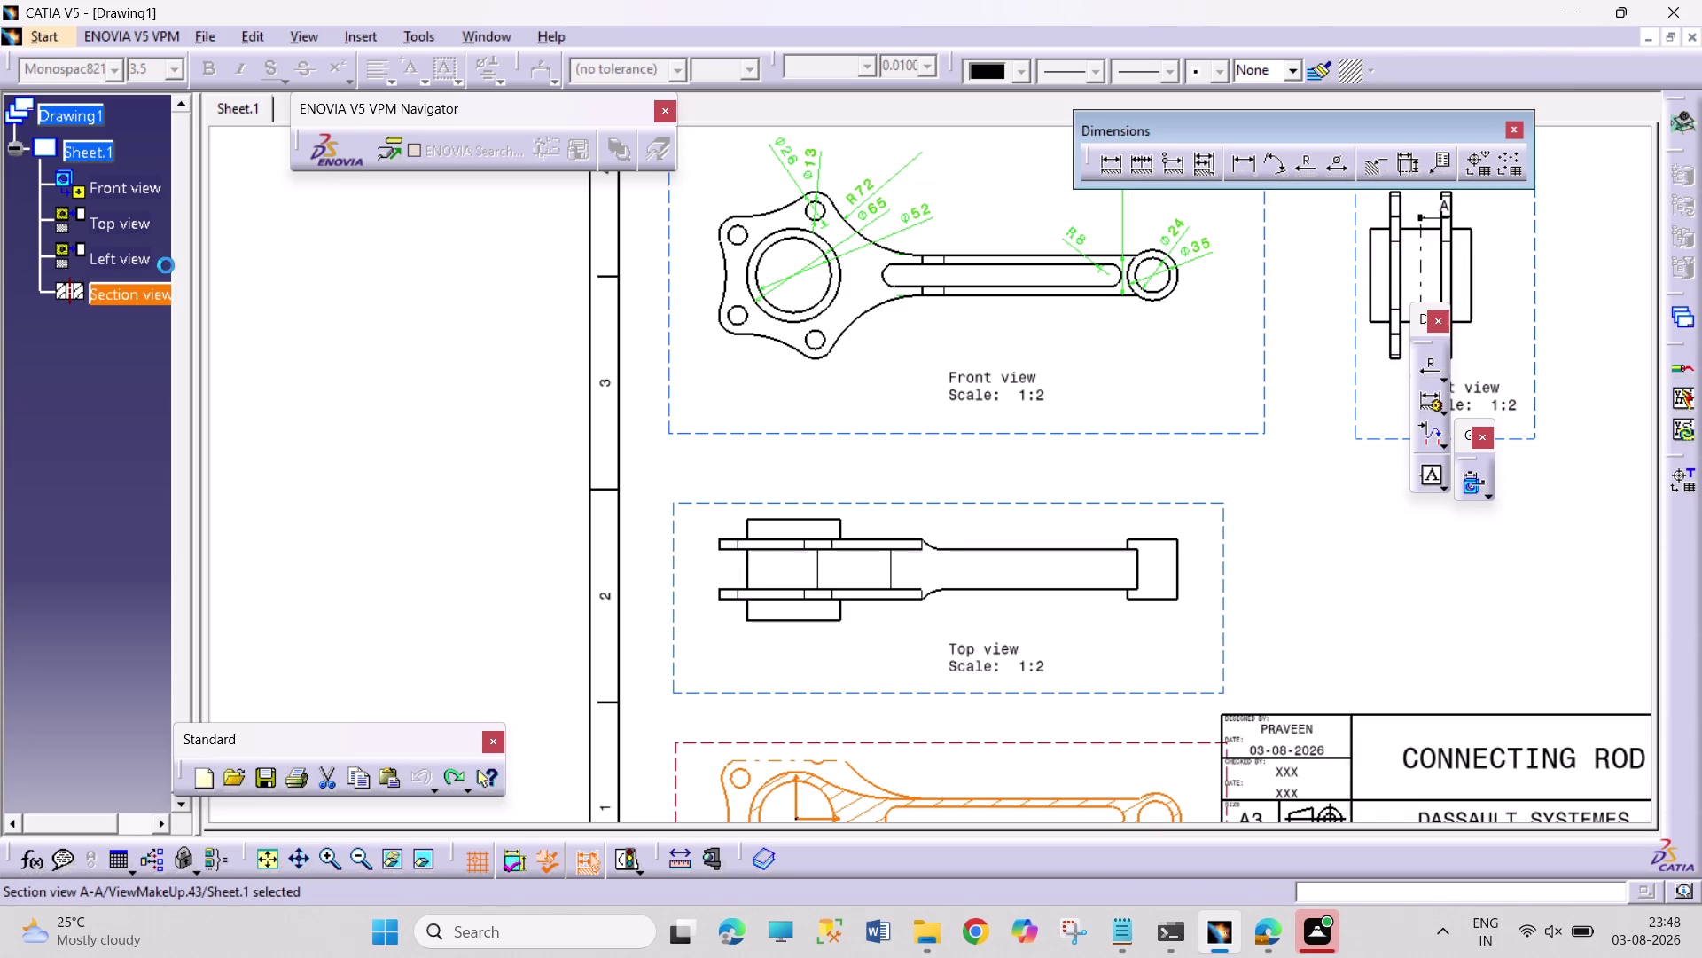
key(ctrl+z)
key(ctrl+n)
key(ctrl+z)
key(ctrl+z)
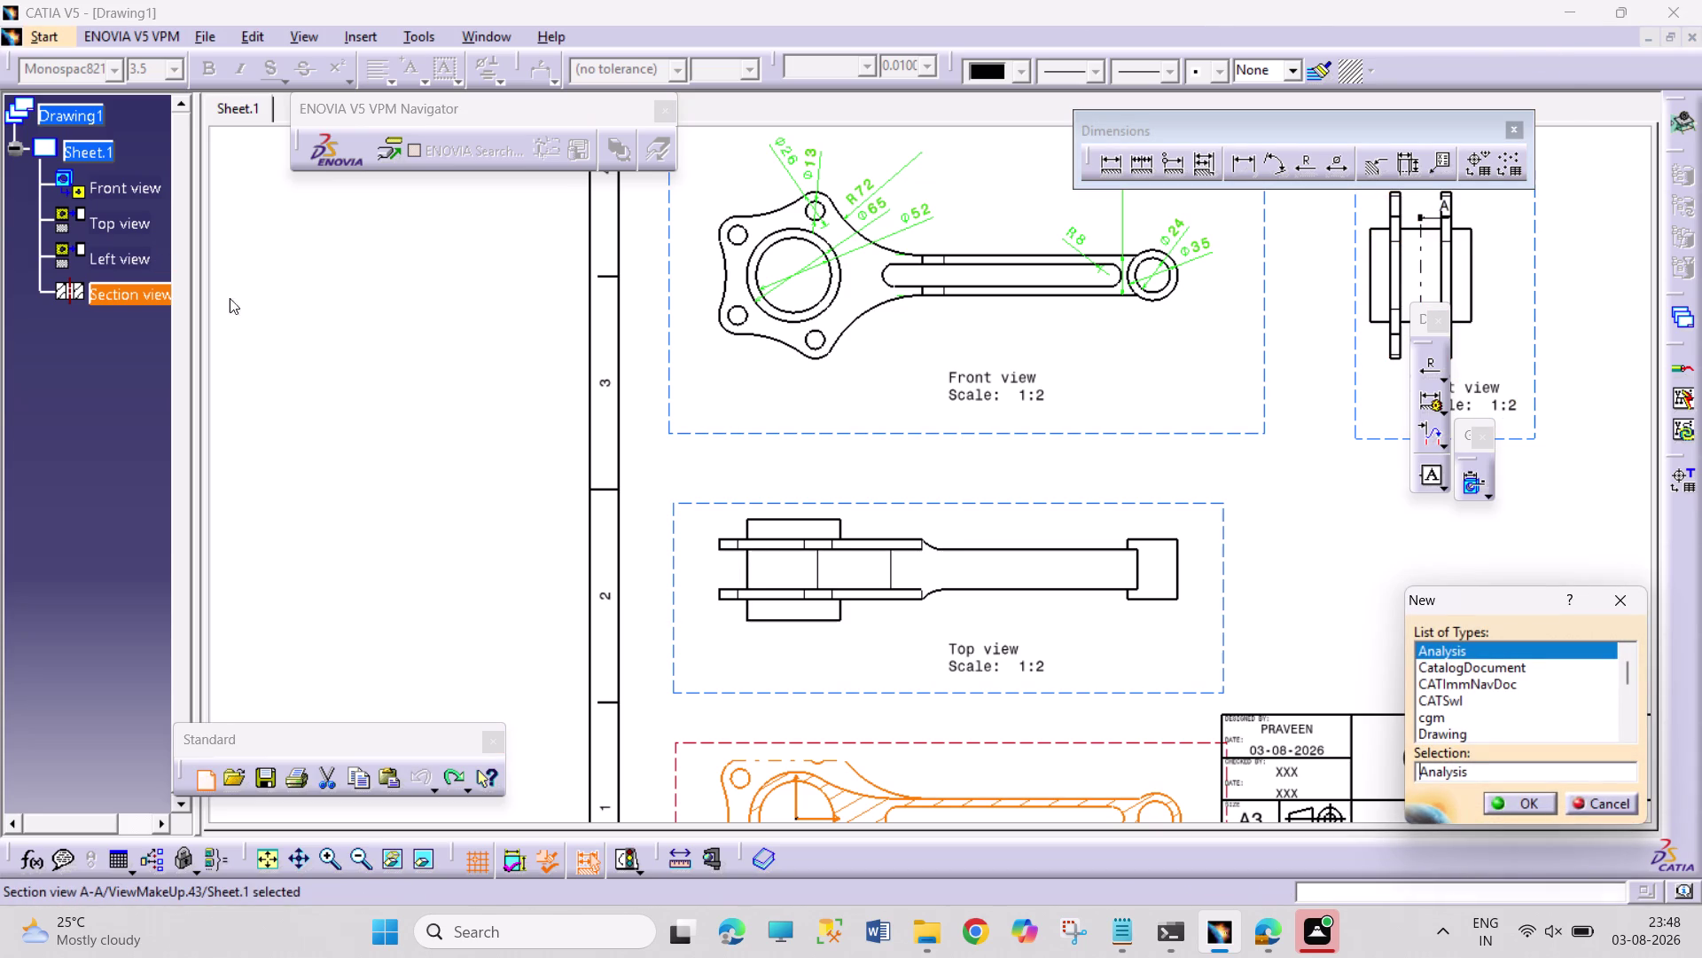
key(ctrl+z)
right_drag(58, 35, 0, 14)
drag(58, 36, 12, 24)
click(1622, 607)
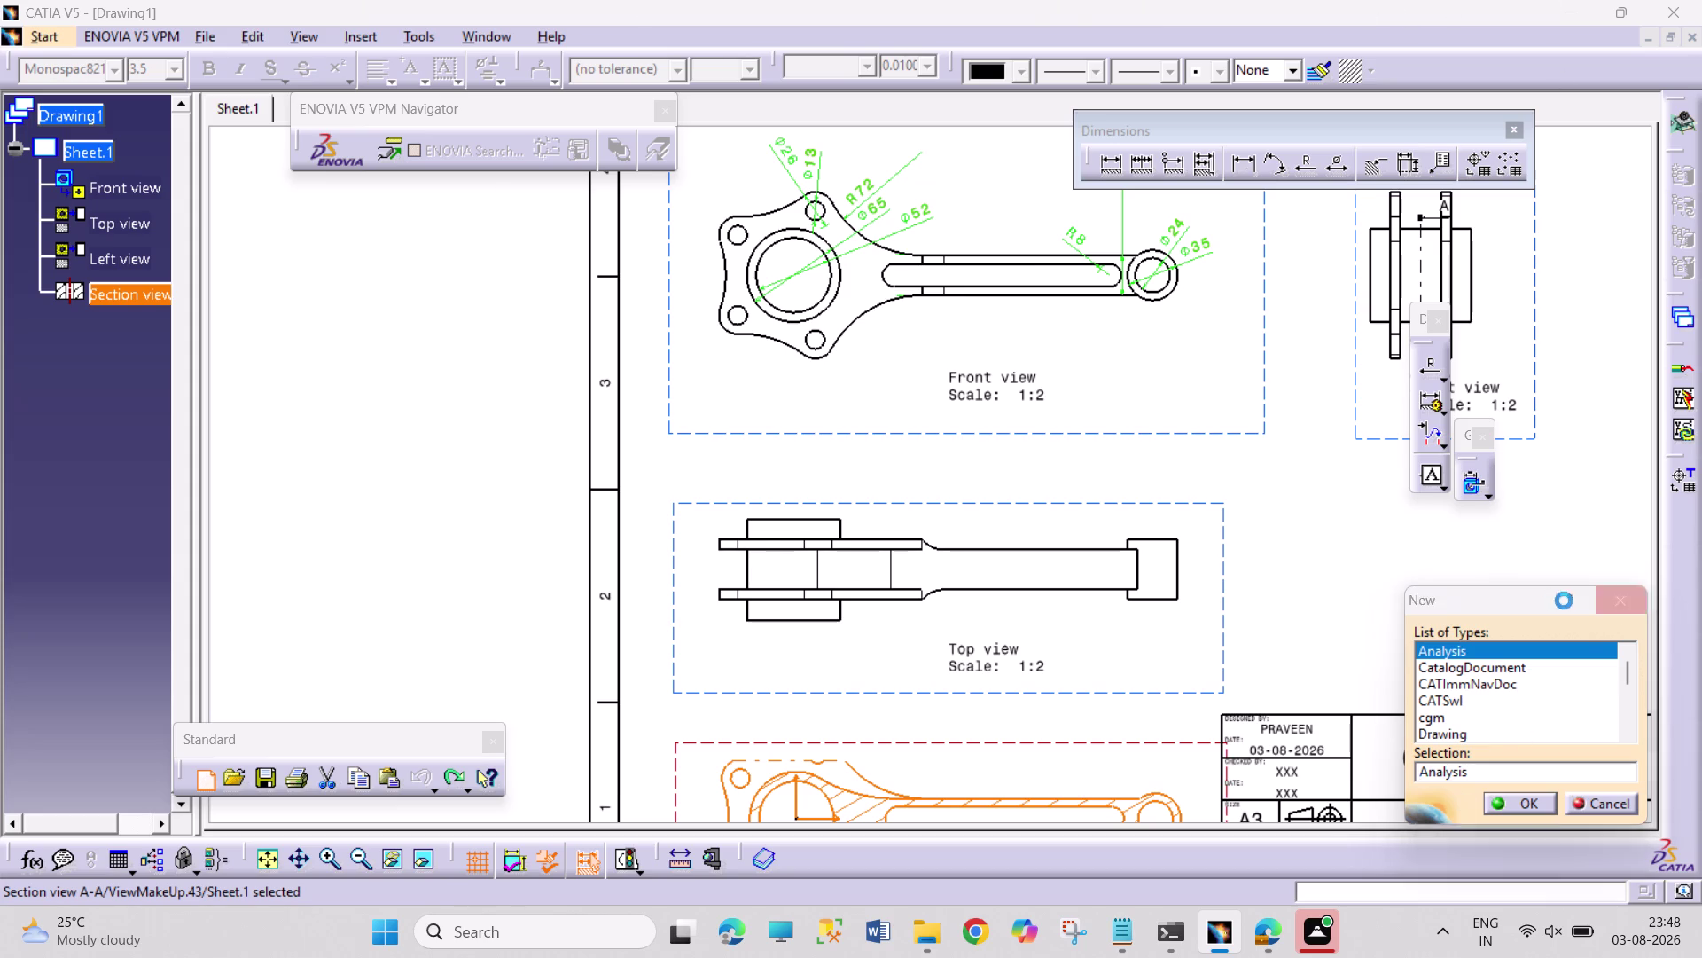
click(1409, 589)
key(ctrl+z)
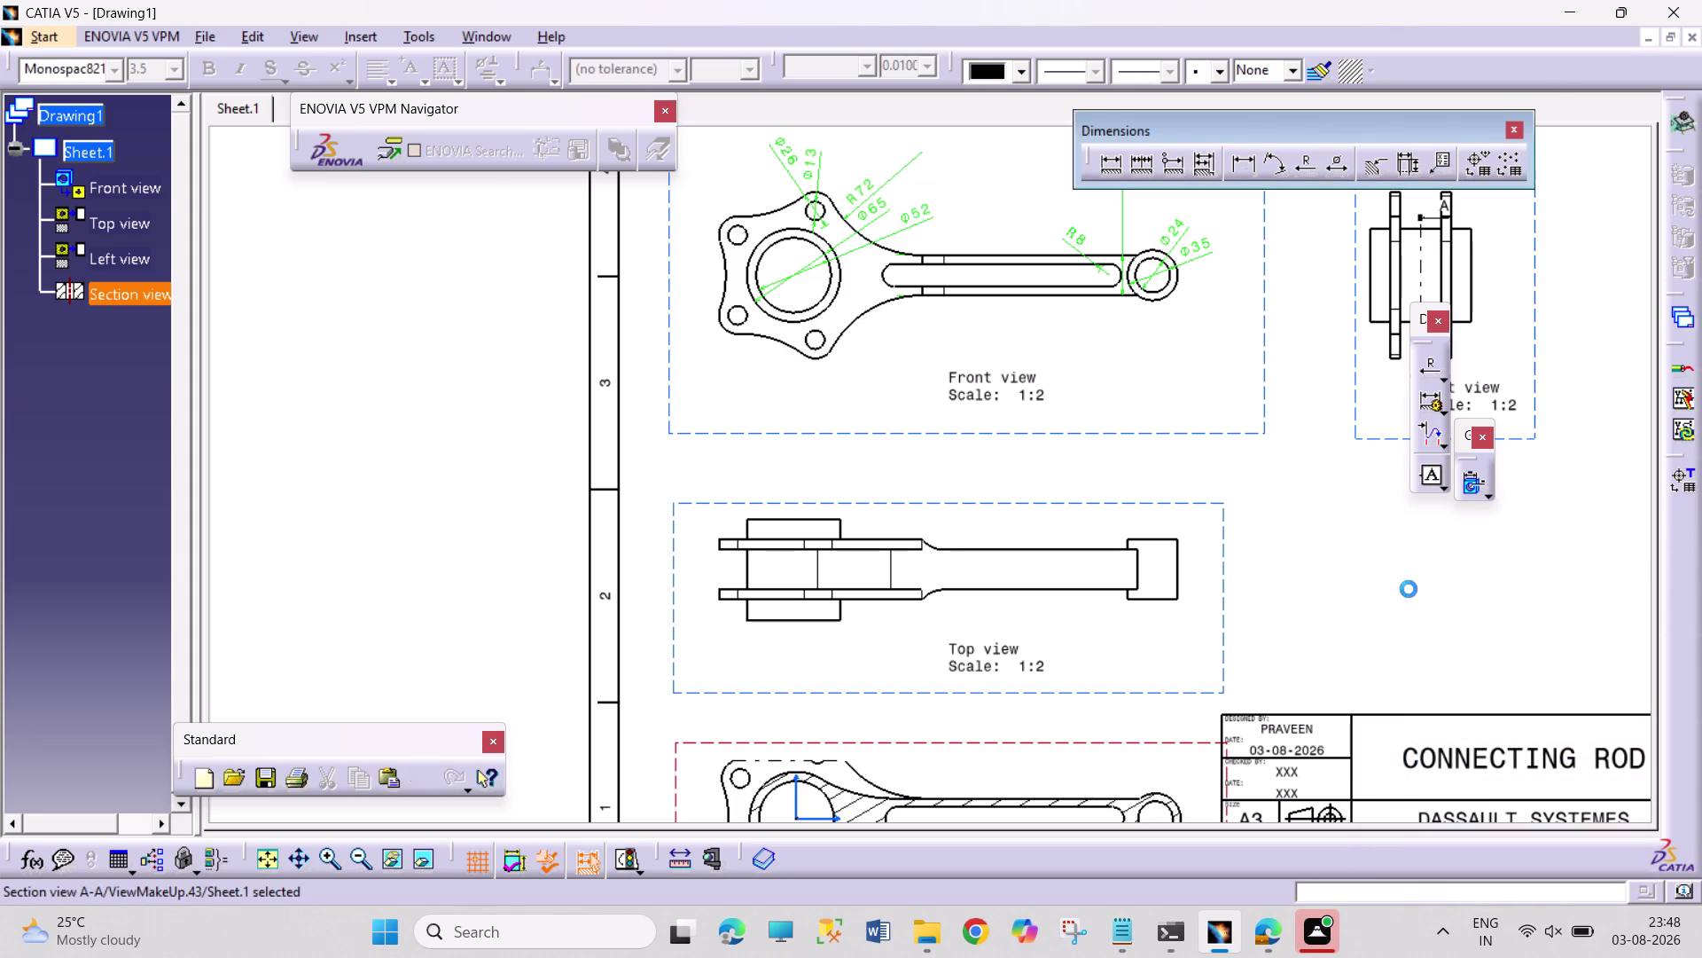
key(ctrl+z)
key(ctrl+z)
key(ctrl+z)
key(ctrl+z)
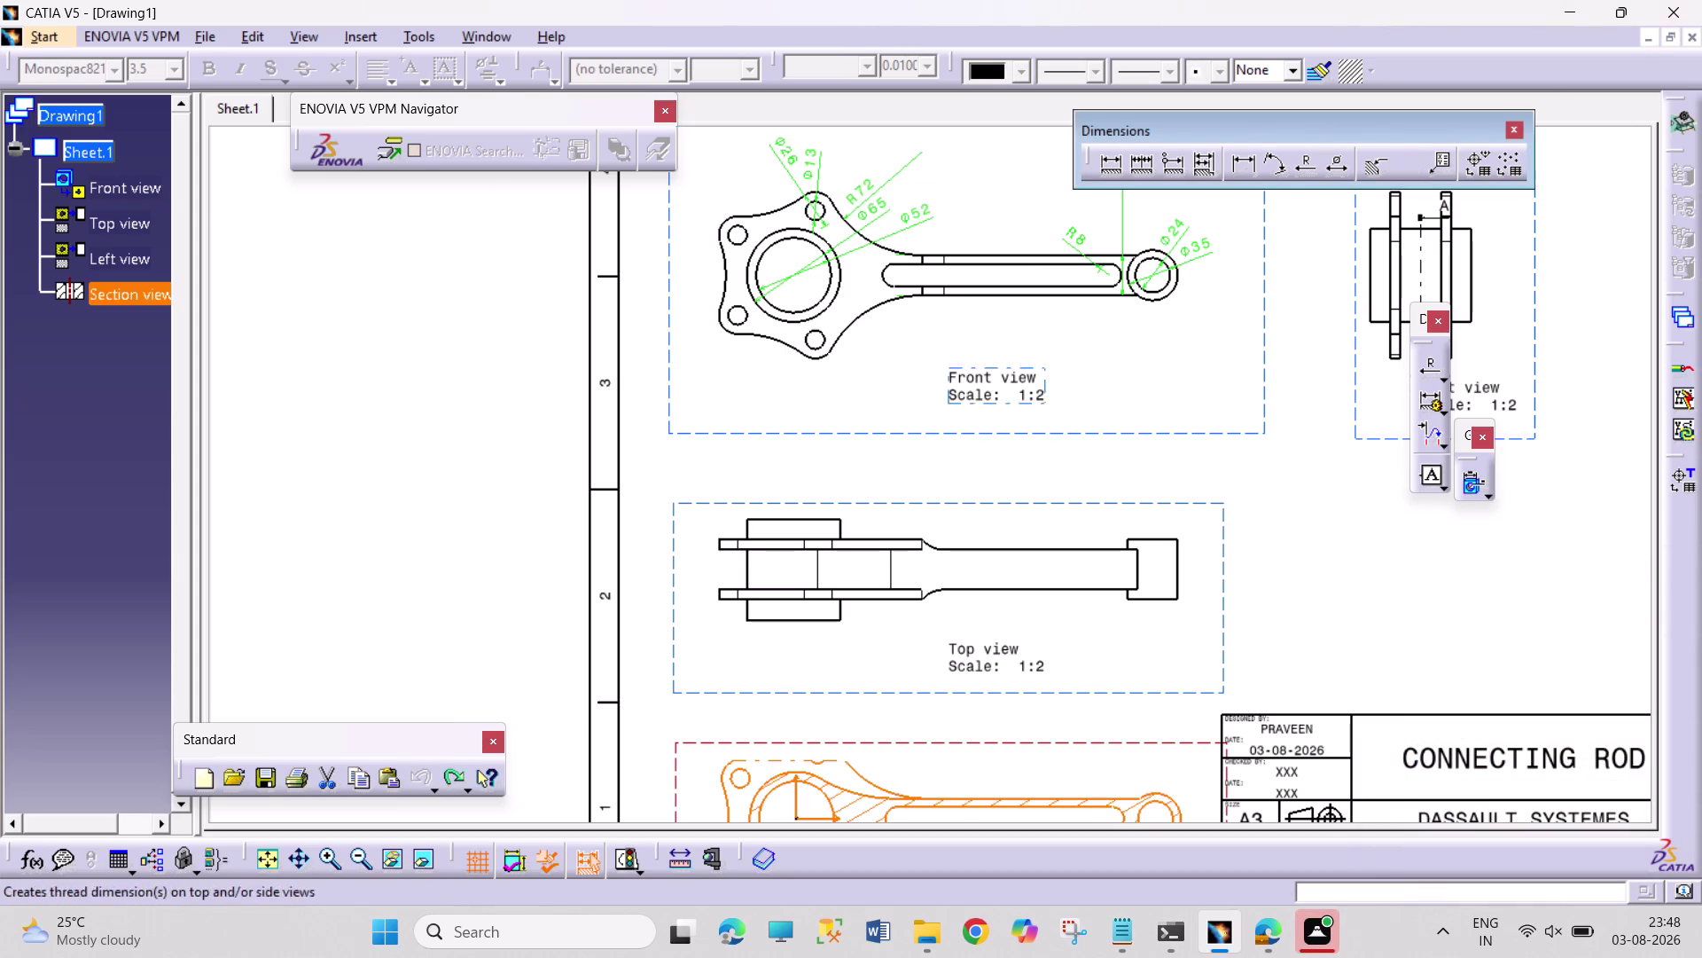
Delete the section view from the sheet.
click(1006, 742)
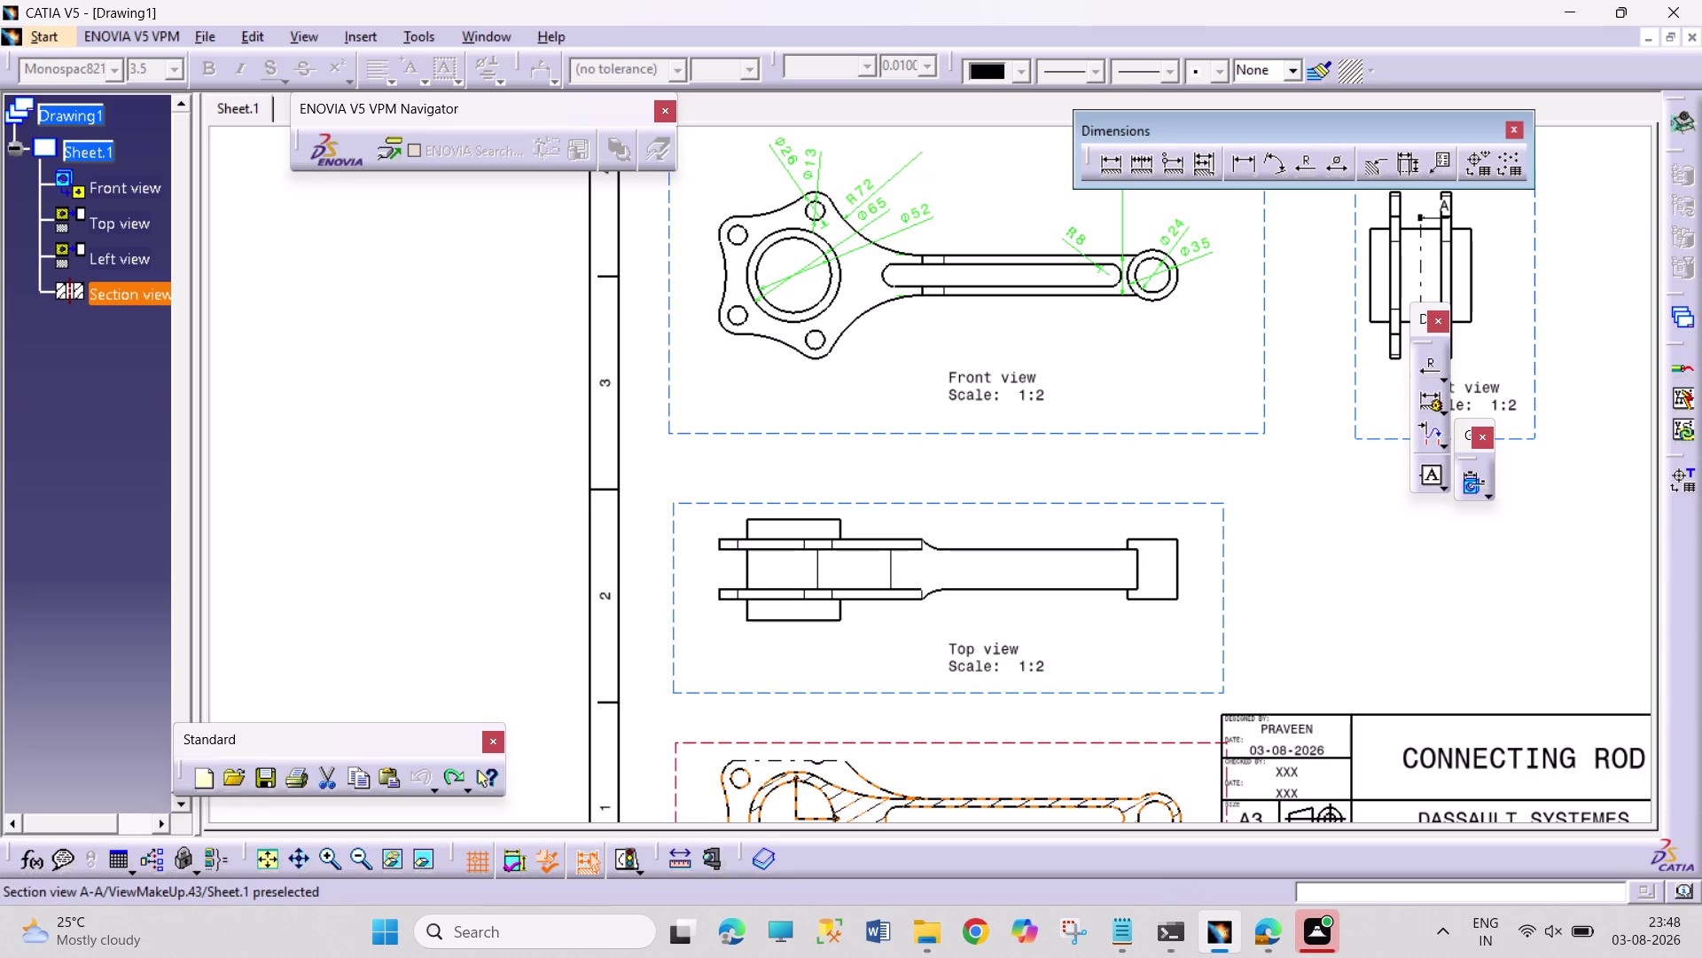
key(Delete)
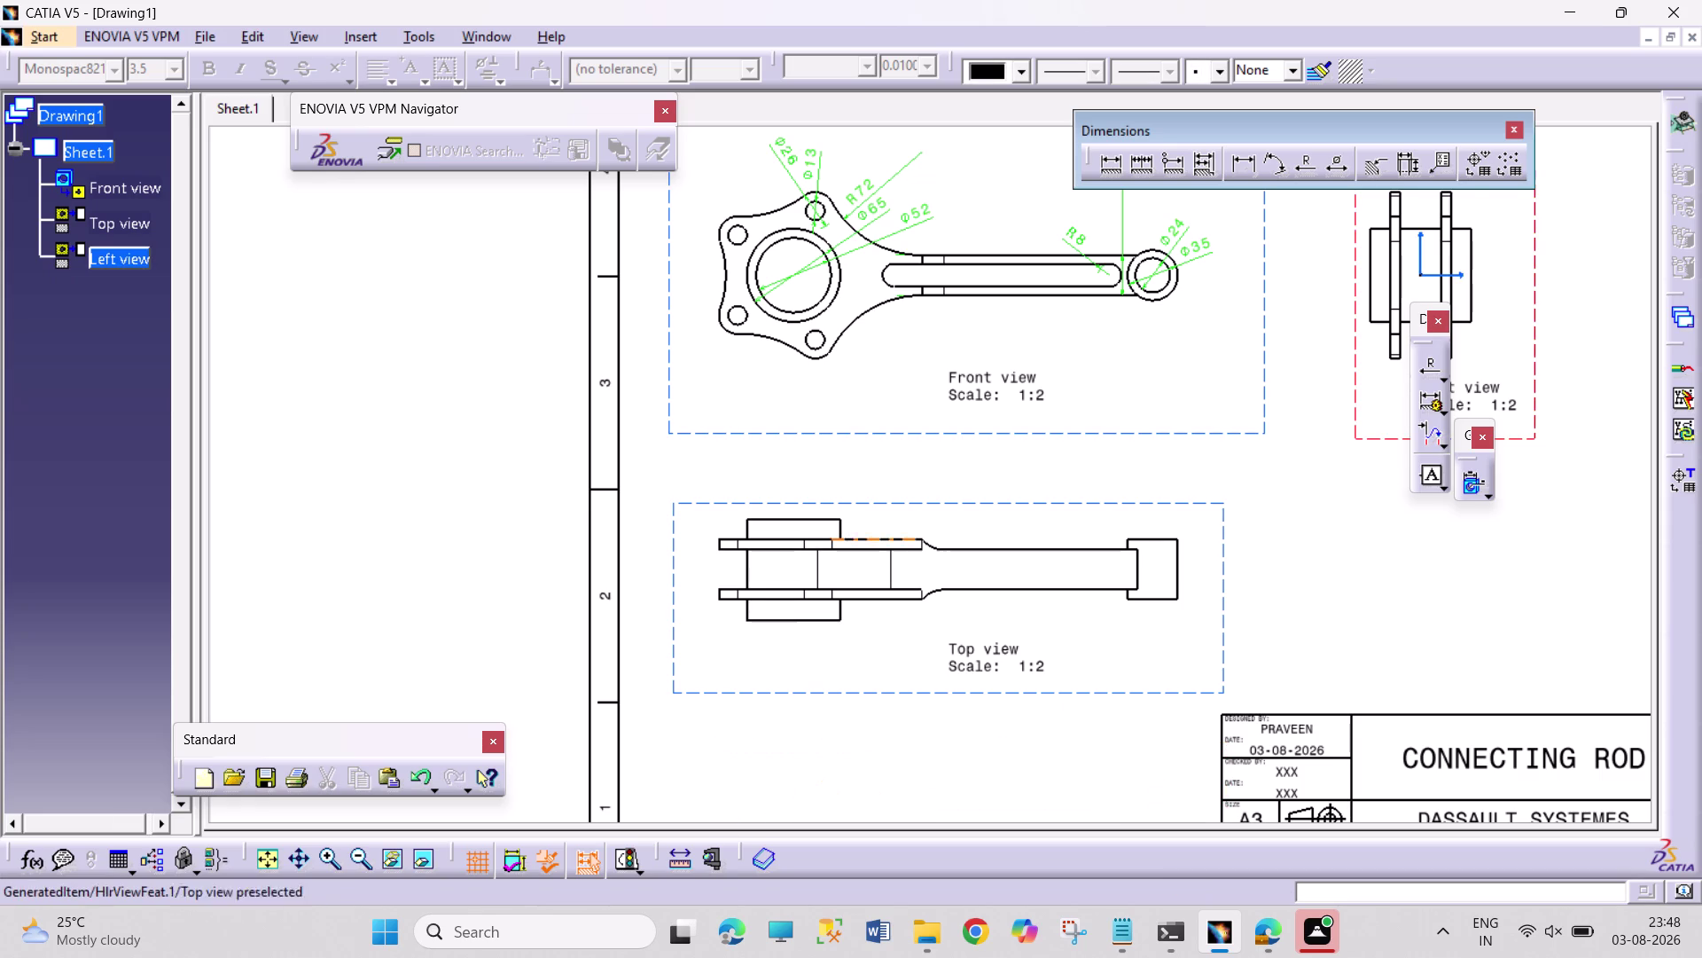
scroll(down, 3)
scroll(up, 3)
Drag the top view upward toward the front view.
click(1057, 498)
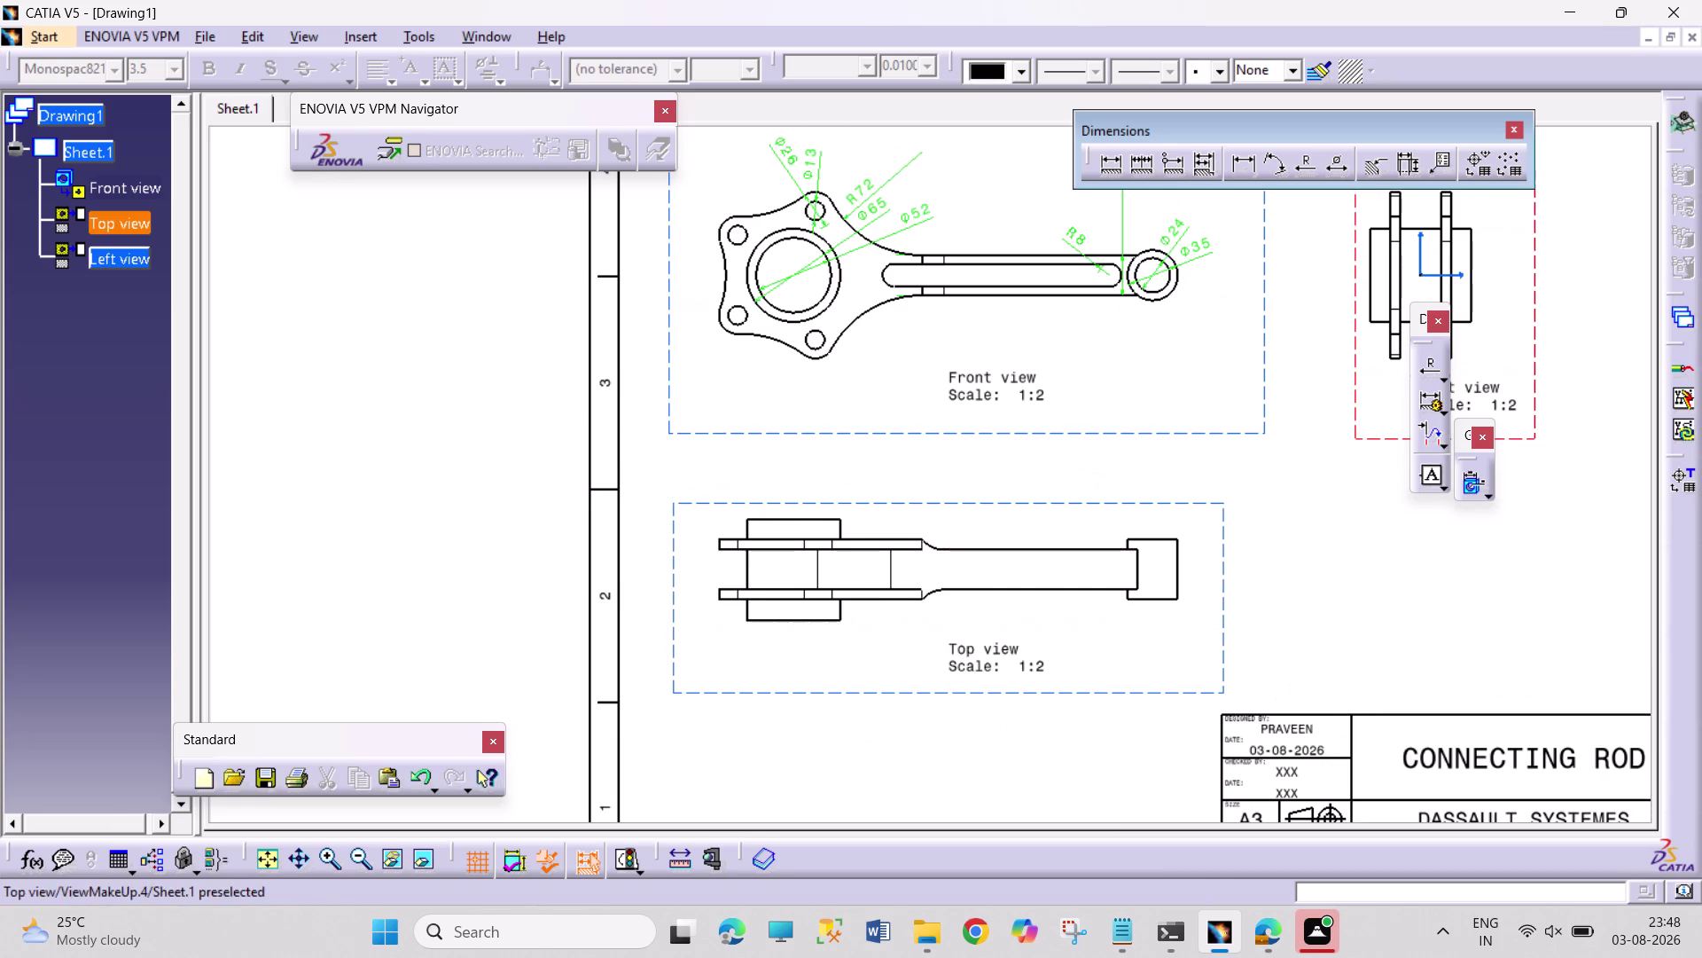
drag(1044, 505, 1016, 516)
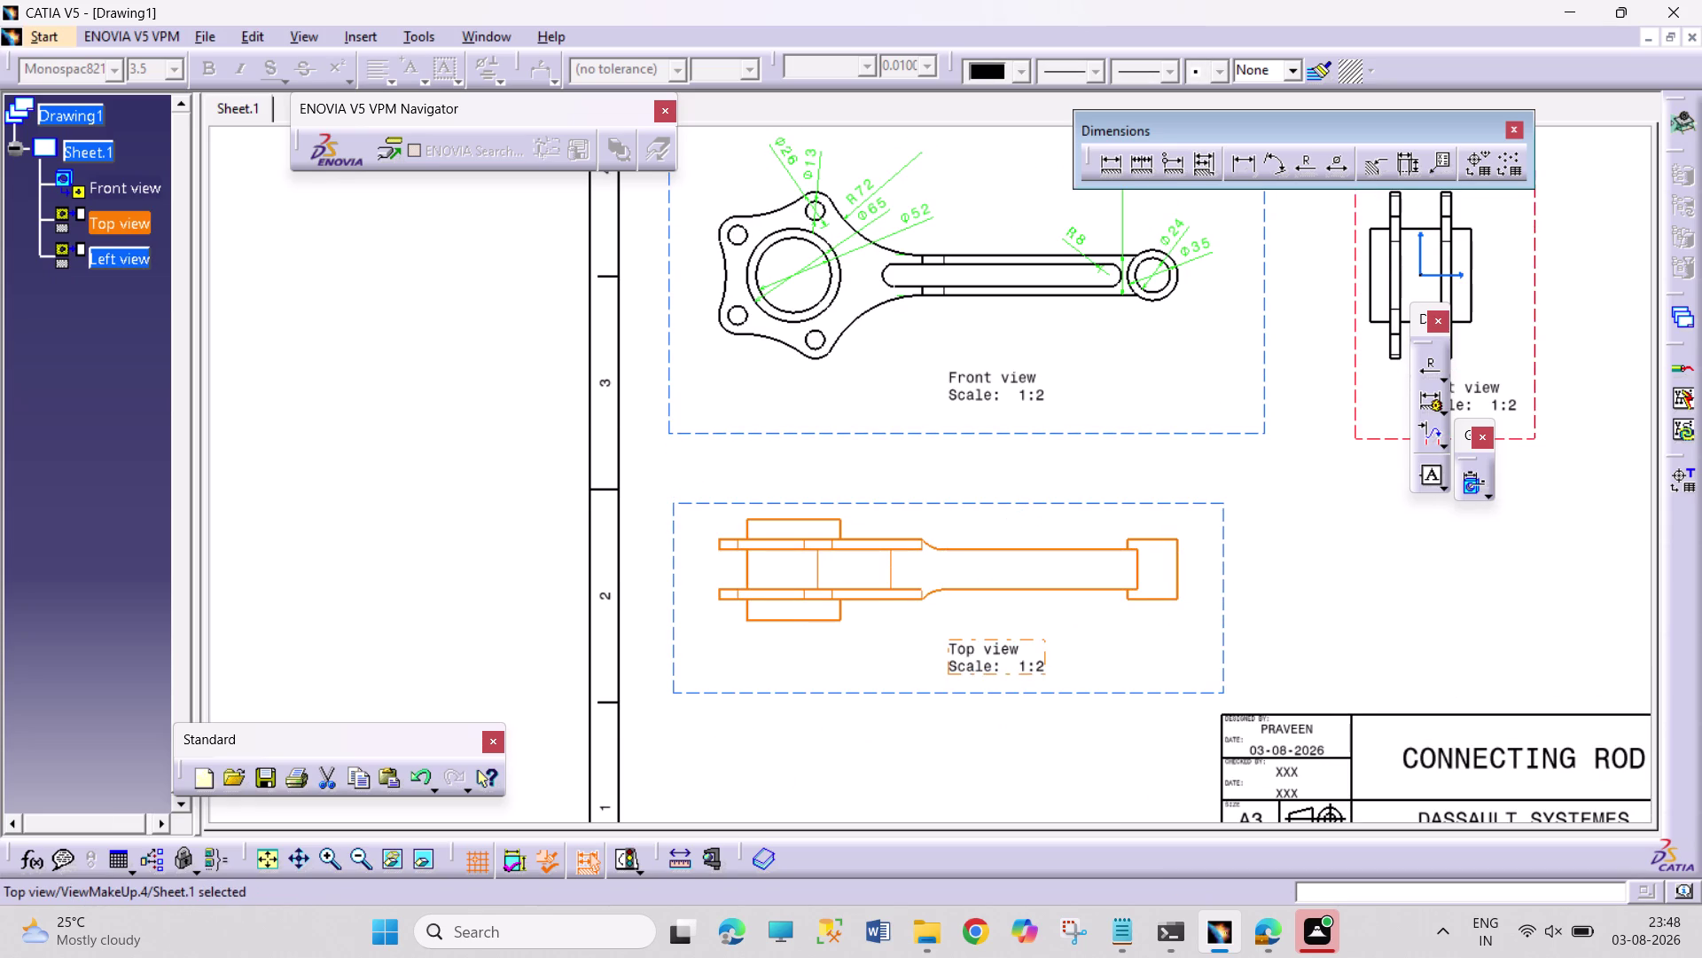
drag(1038, 502, 1083, 442)
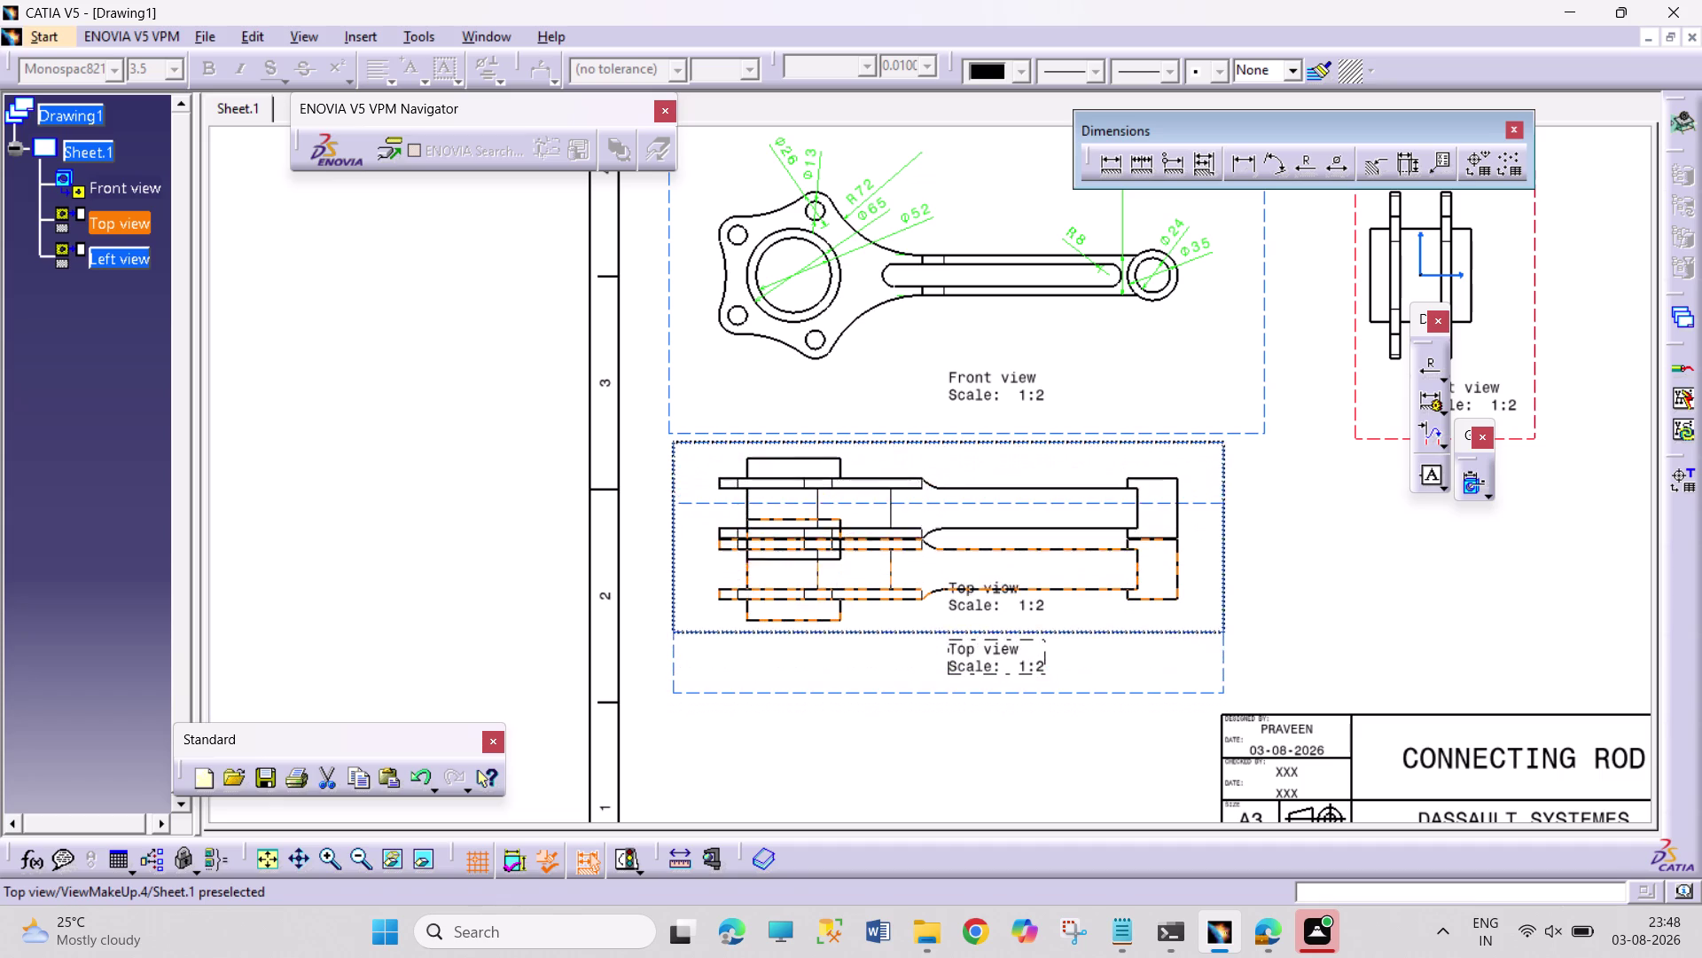
drag(1083, 442, 1104, 442)
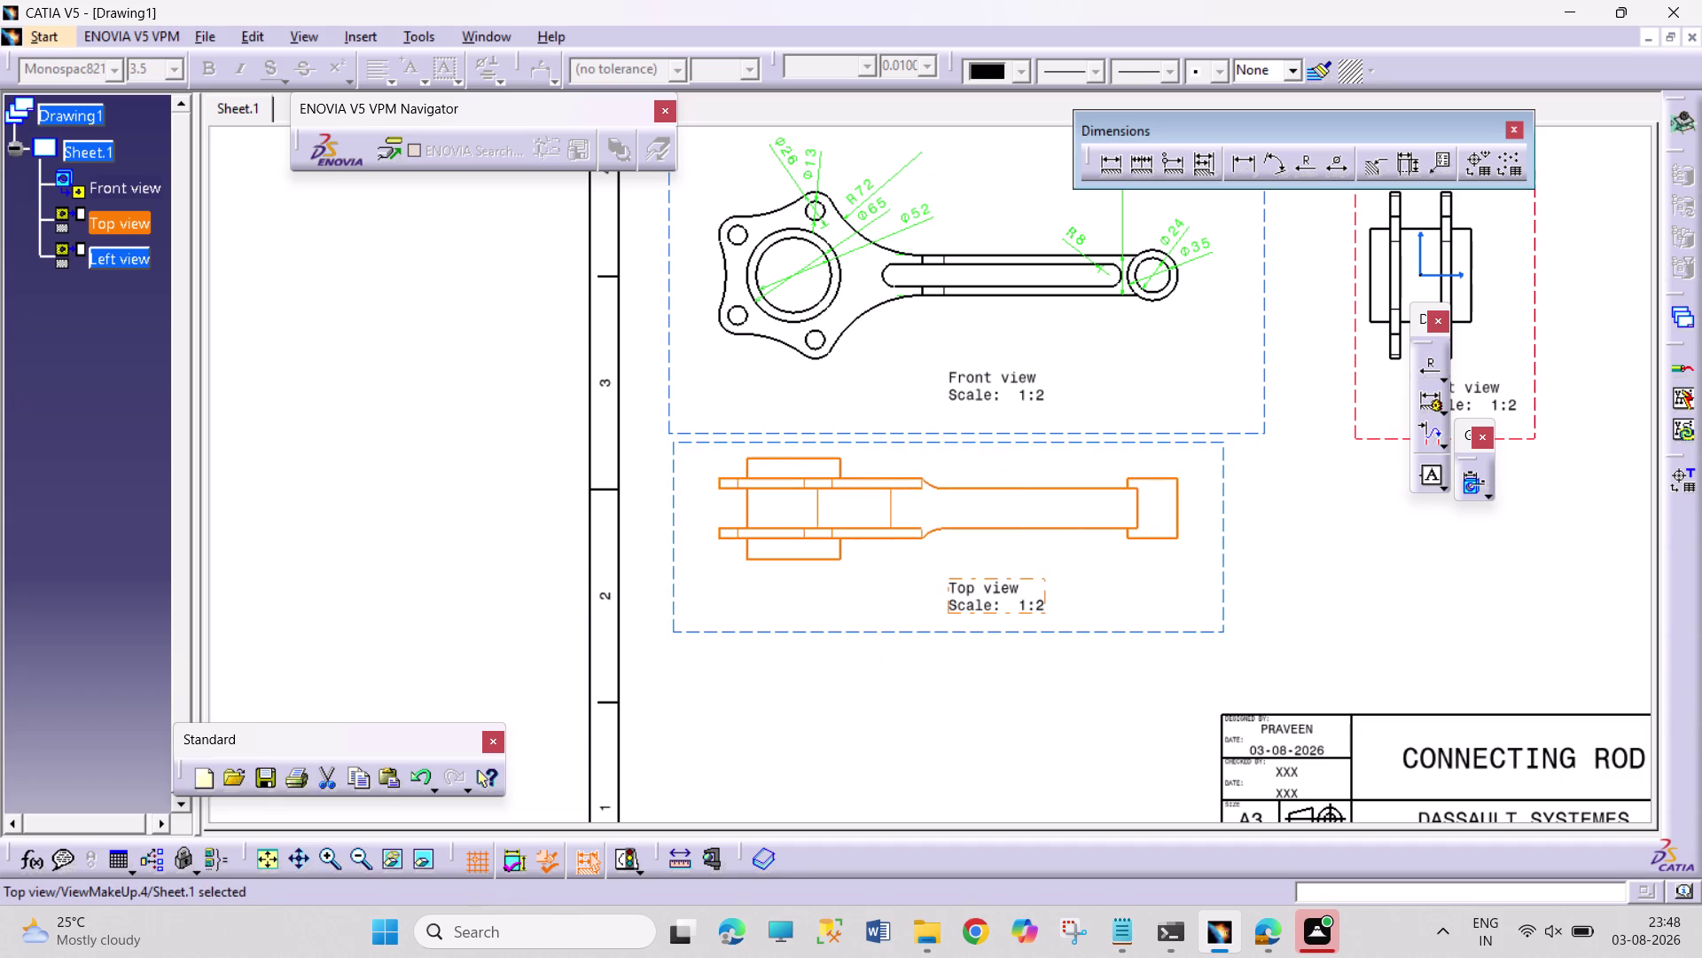
Delete the top view, leaving the front and left views.
click(544, 445)
click(375, 46)
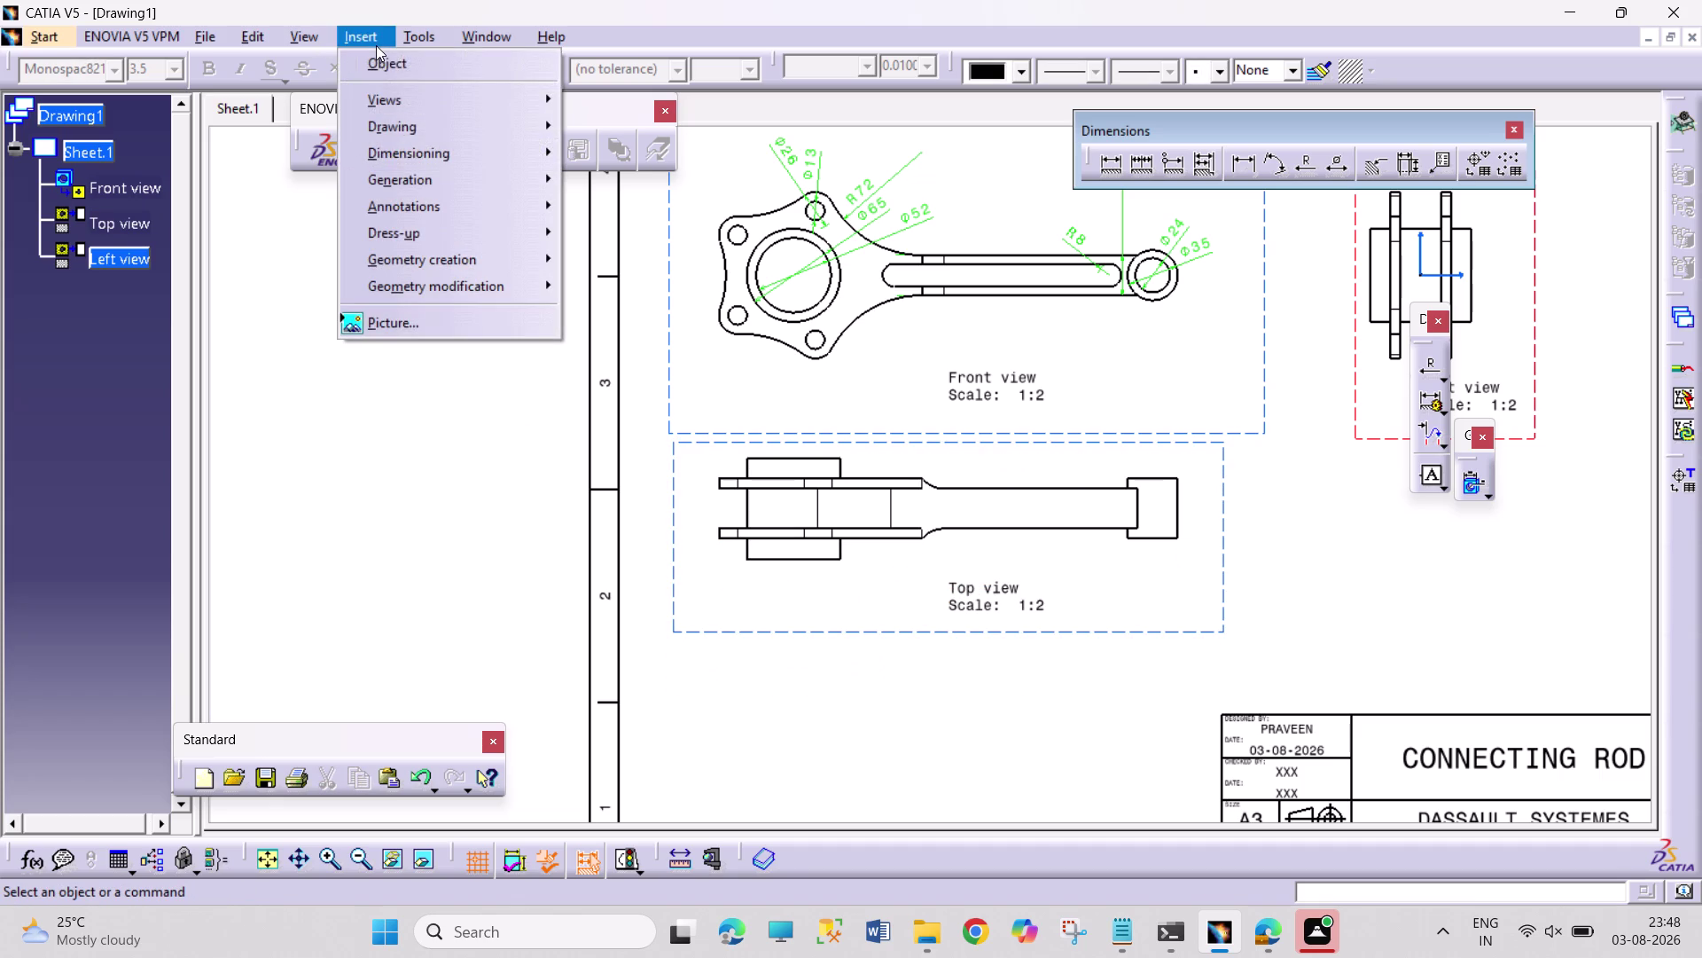
click(1149, 496)
click(1126, 509)
click(1137, 504)
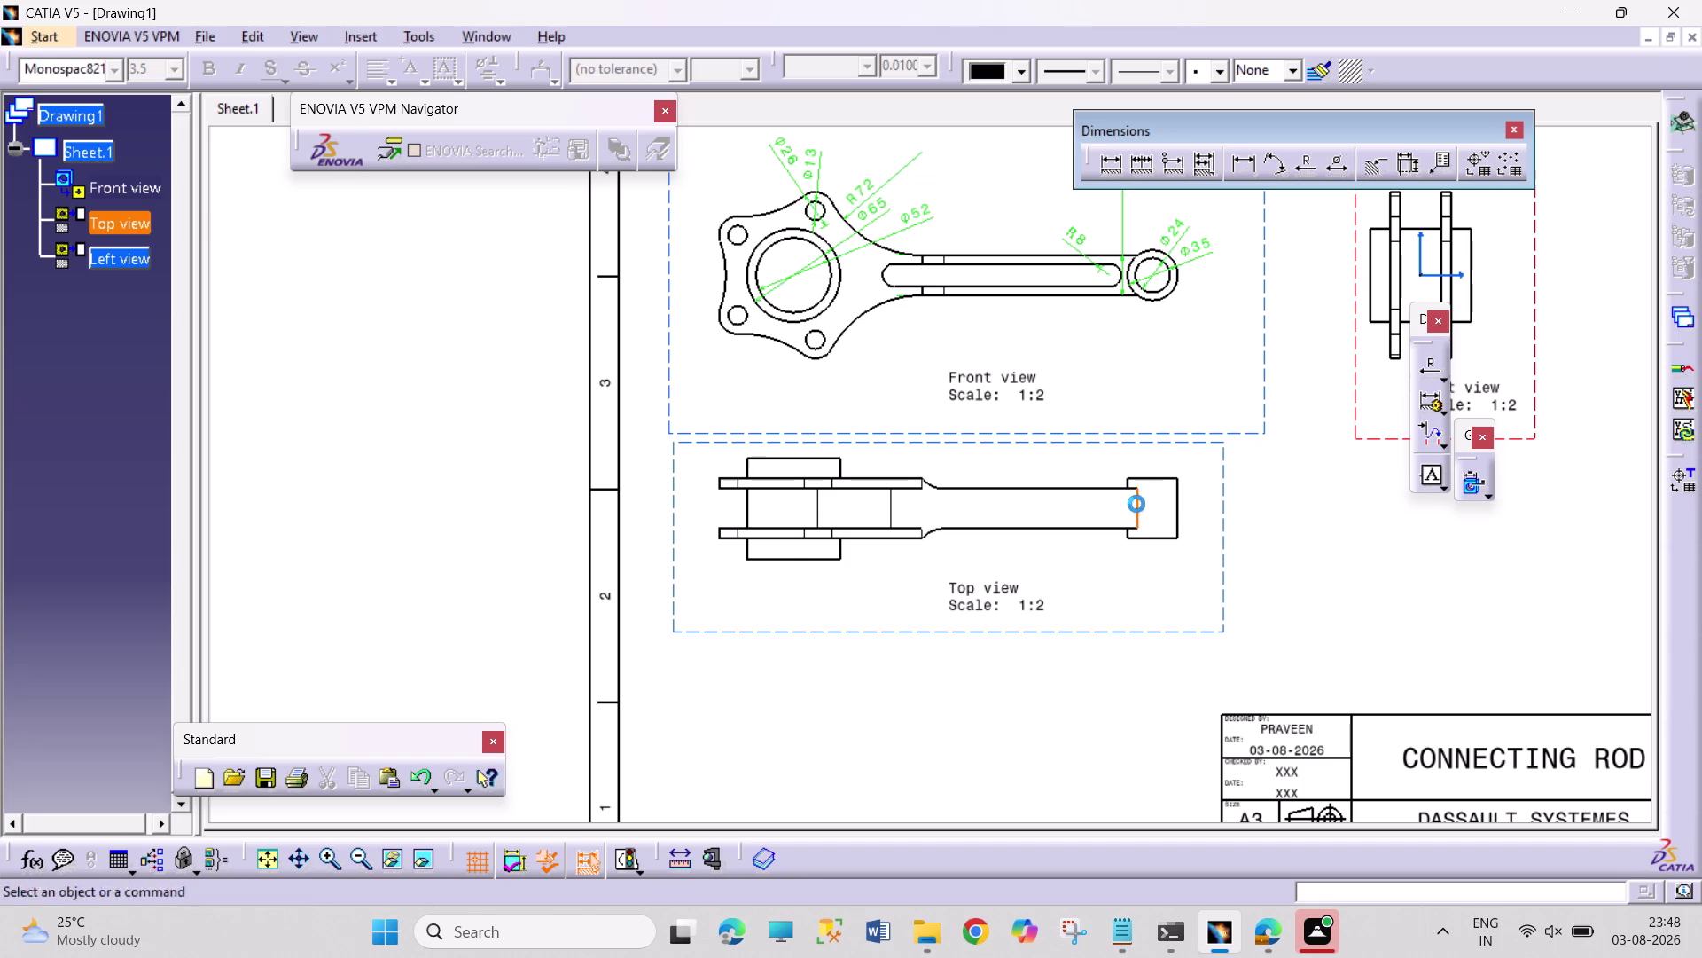
click(1228, 499)
click(1316, 513)
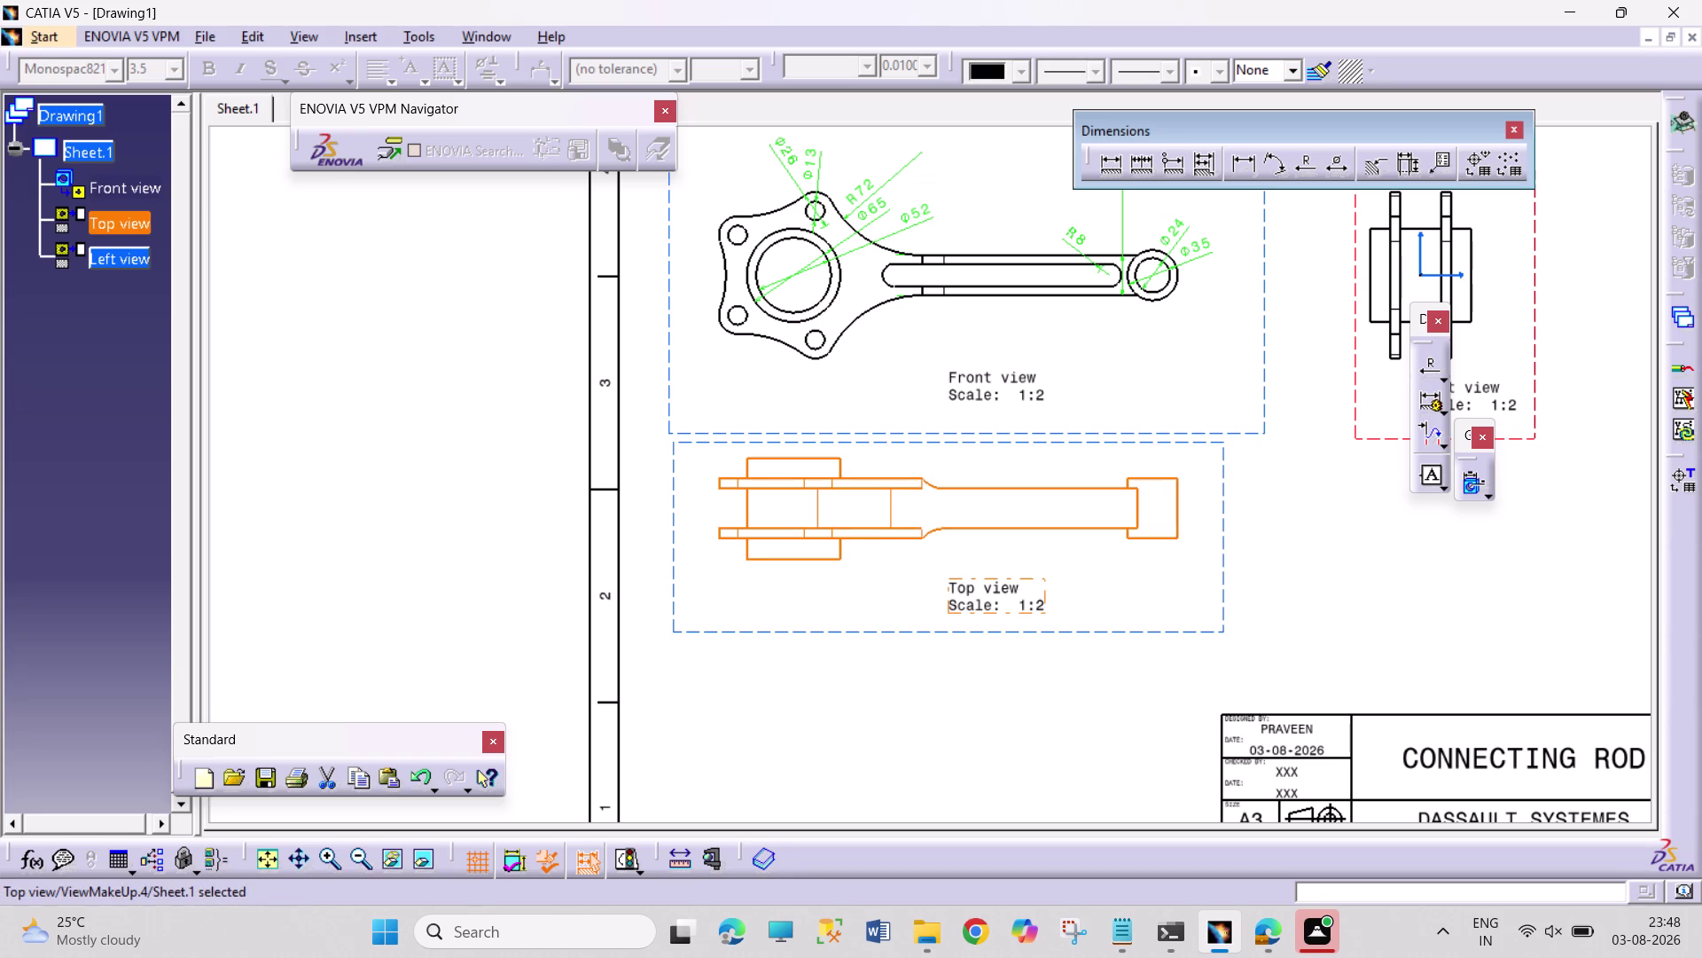
key(Delete)
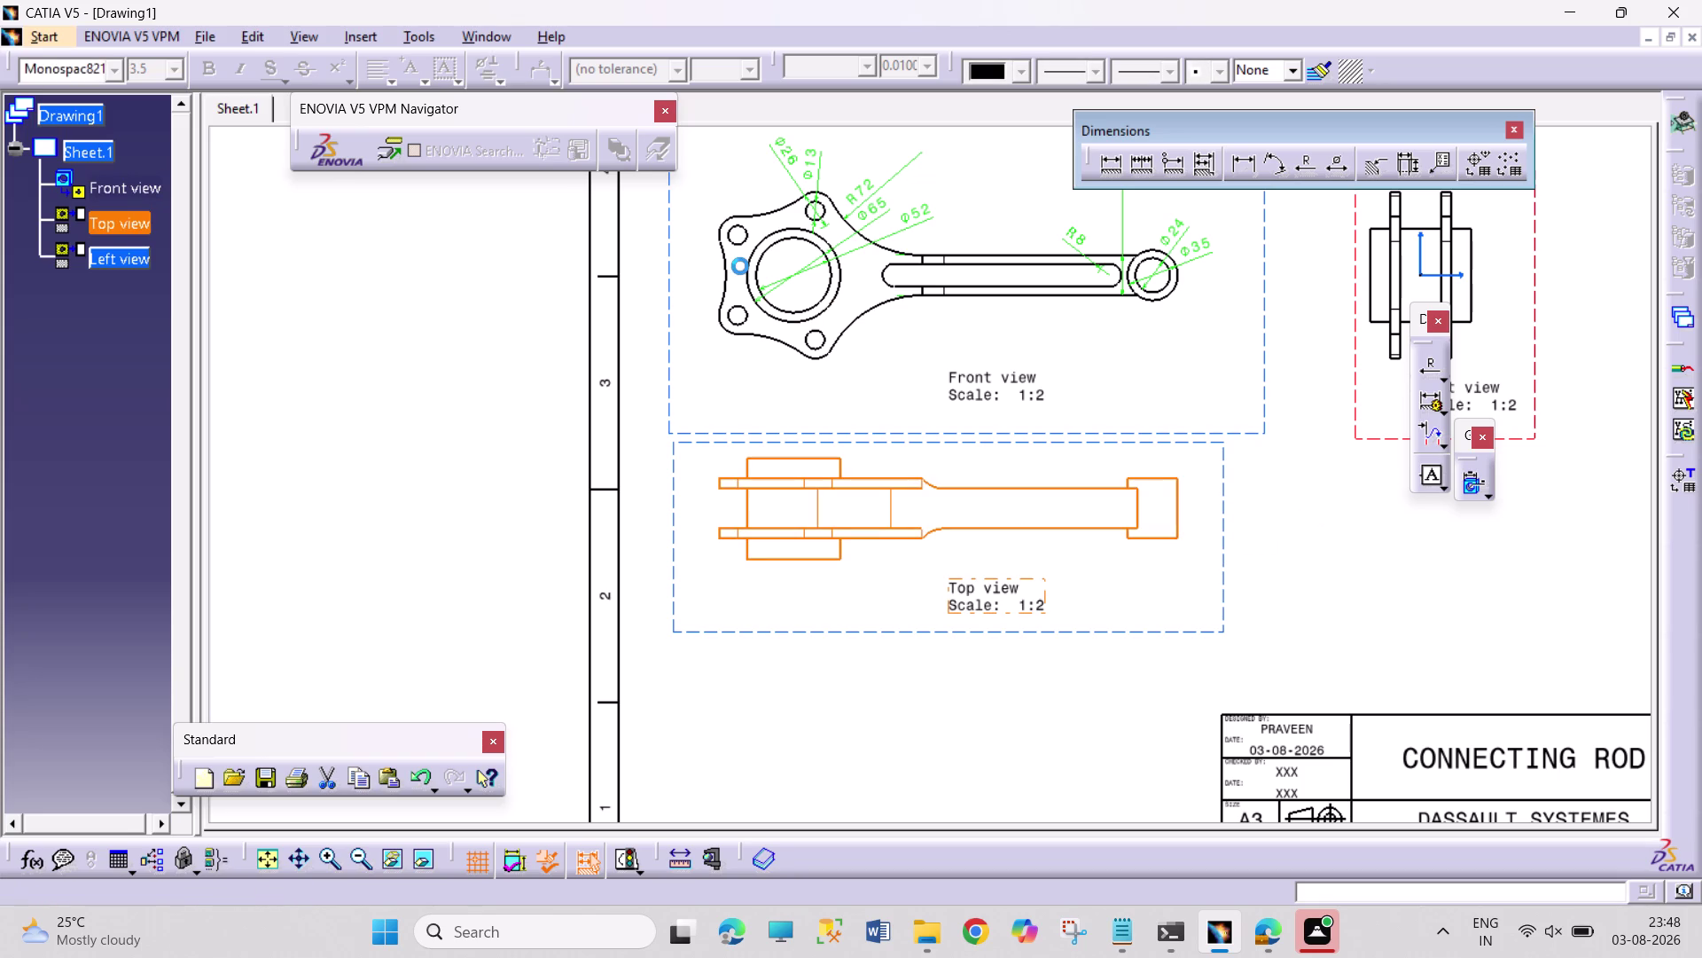
right_drag(699, 293, 773, 0)
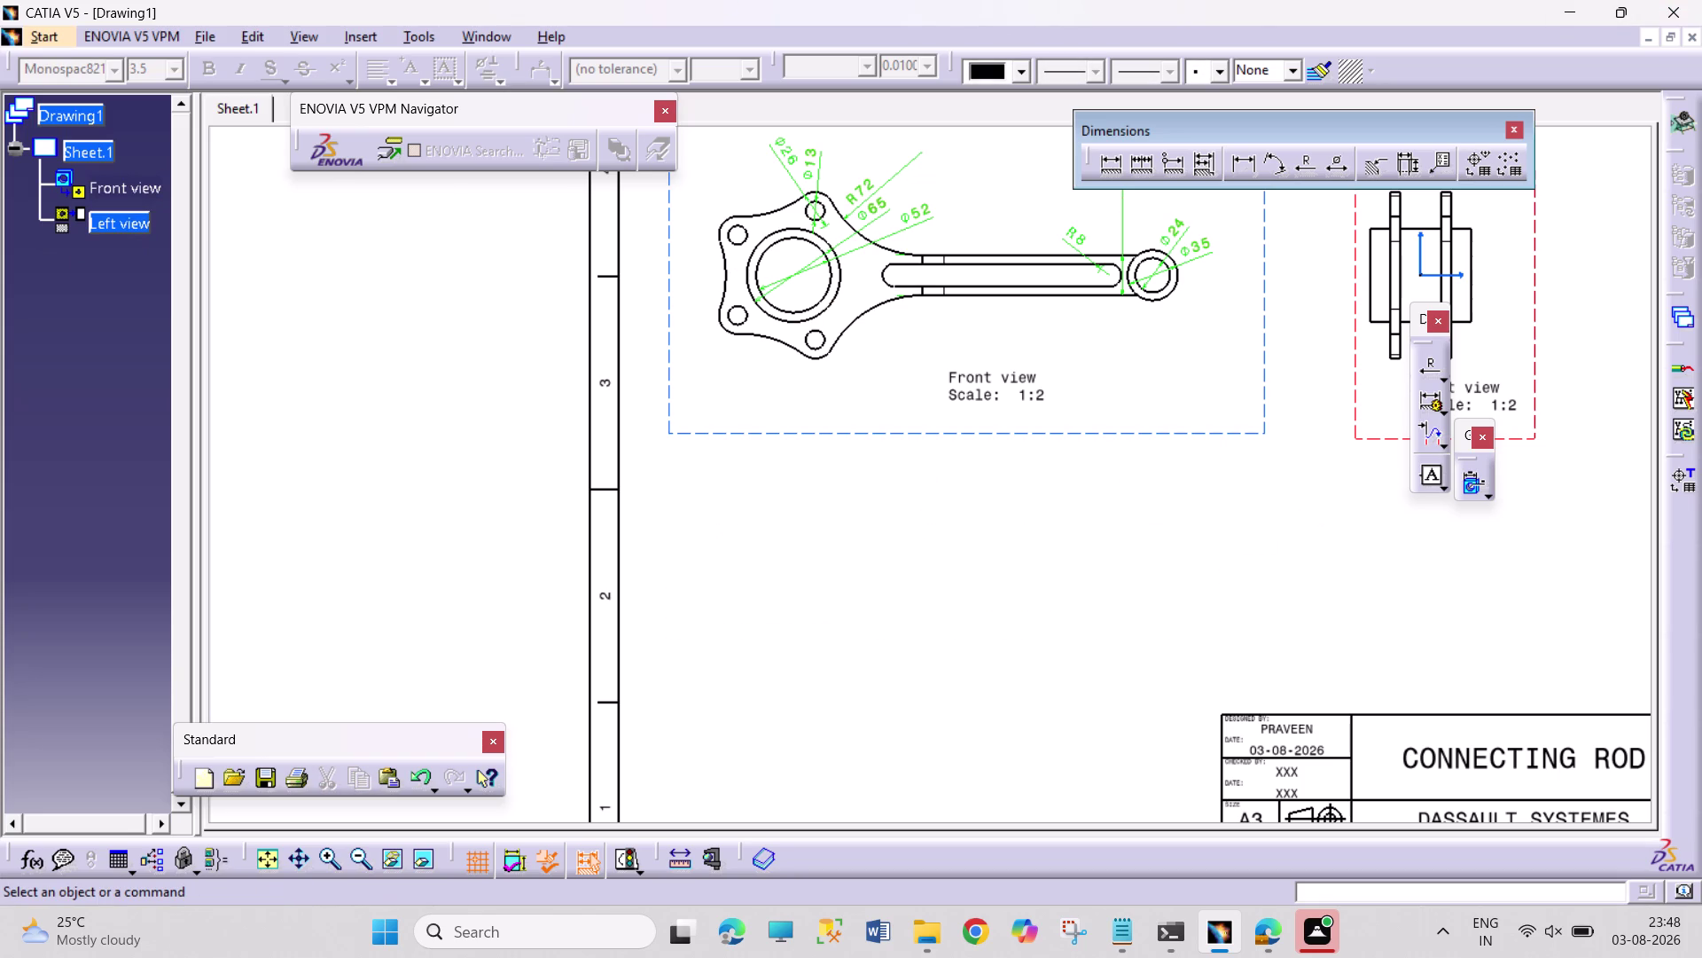
click(374, 26)
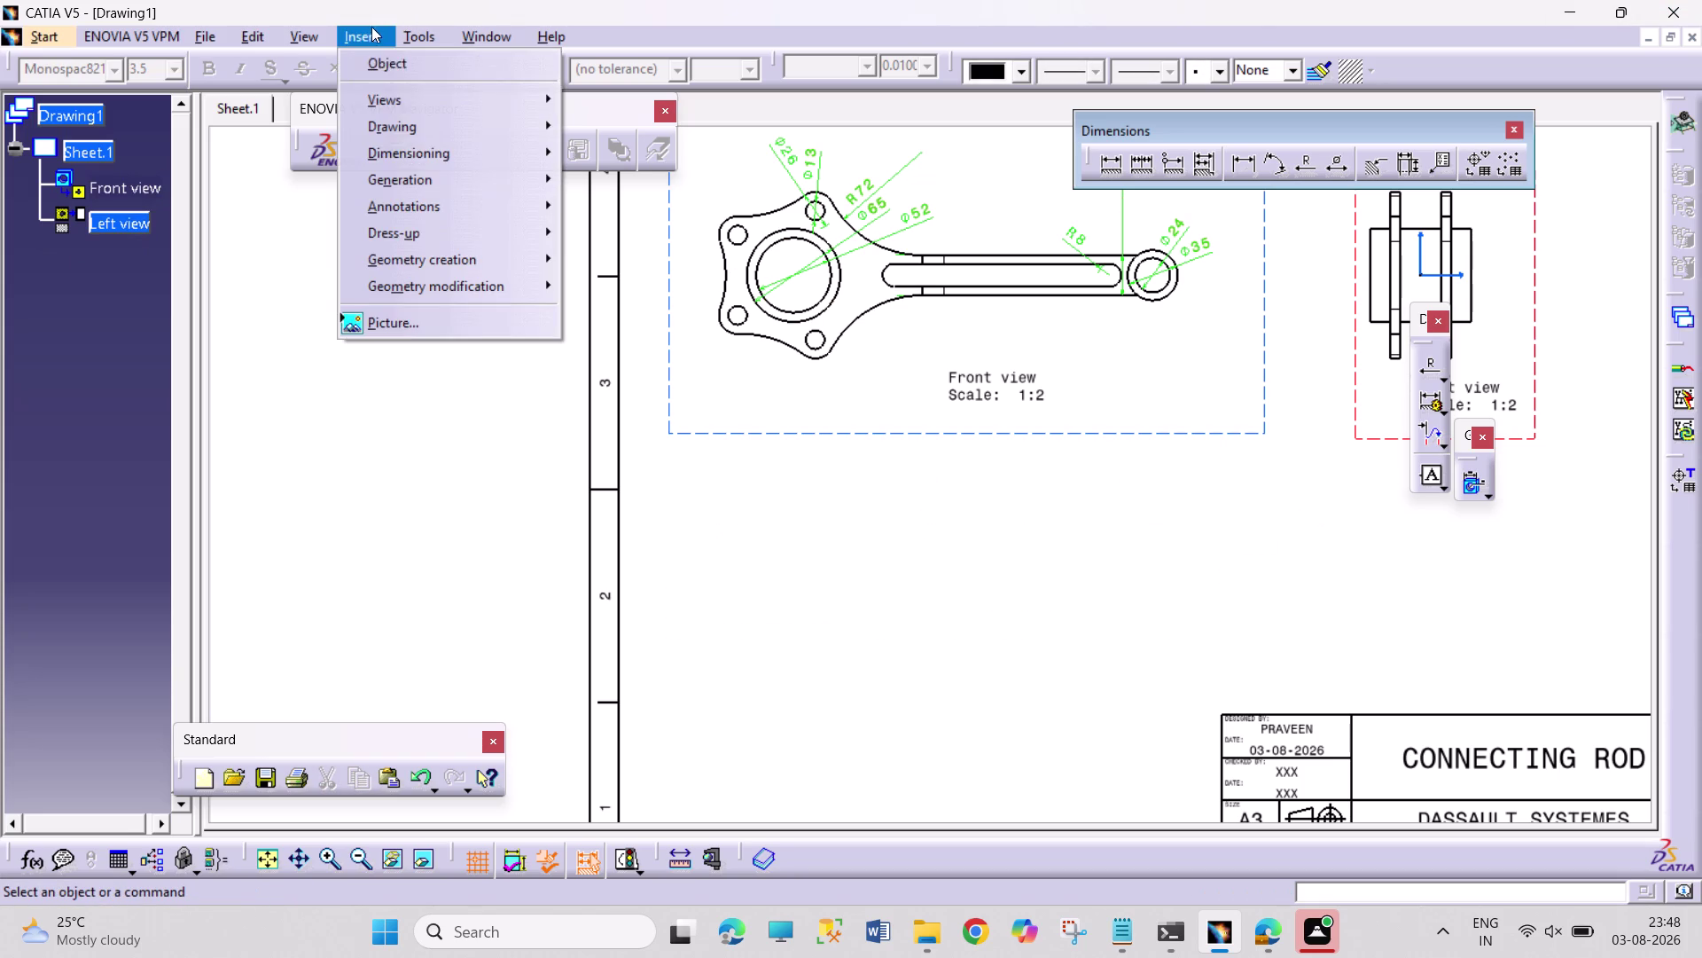
Start an auxiliary projection view from the front view, then undo twice to restore the top view.
click(404, 88)
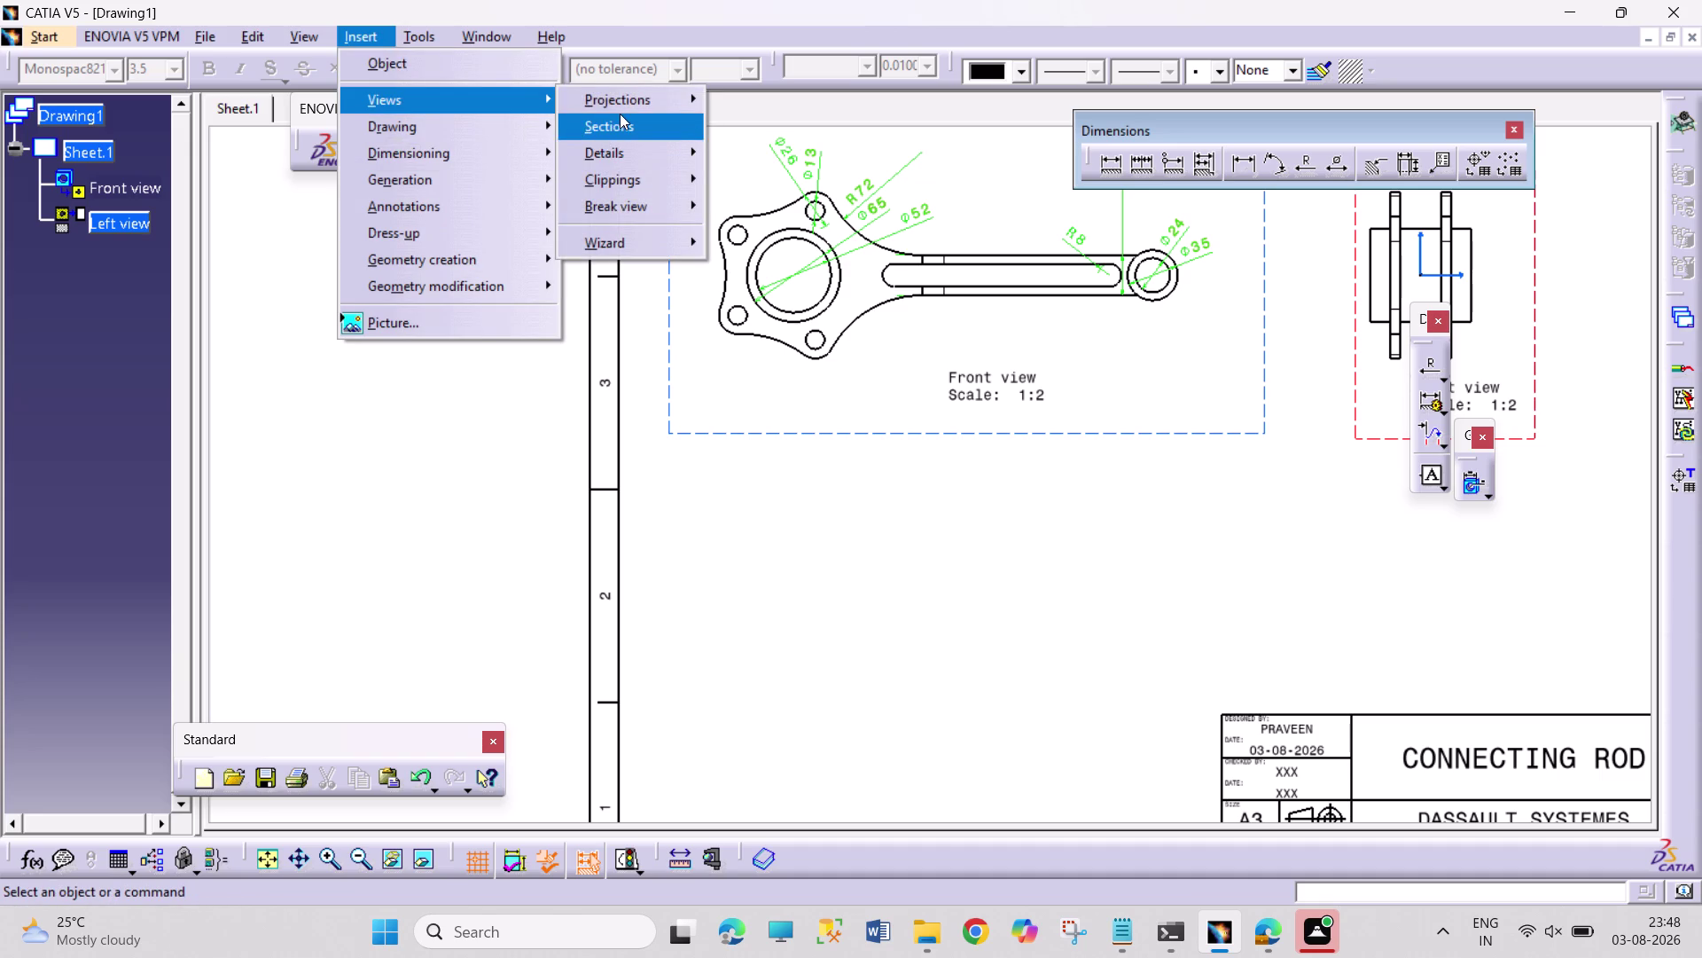
click(625, 106)
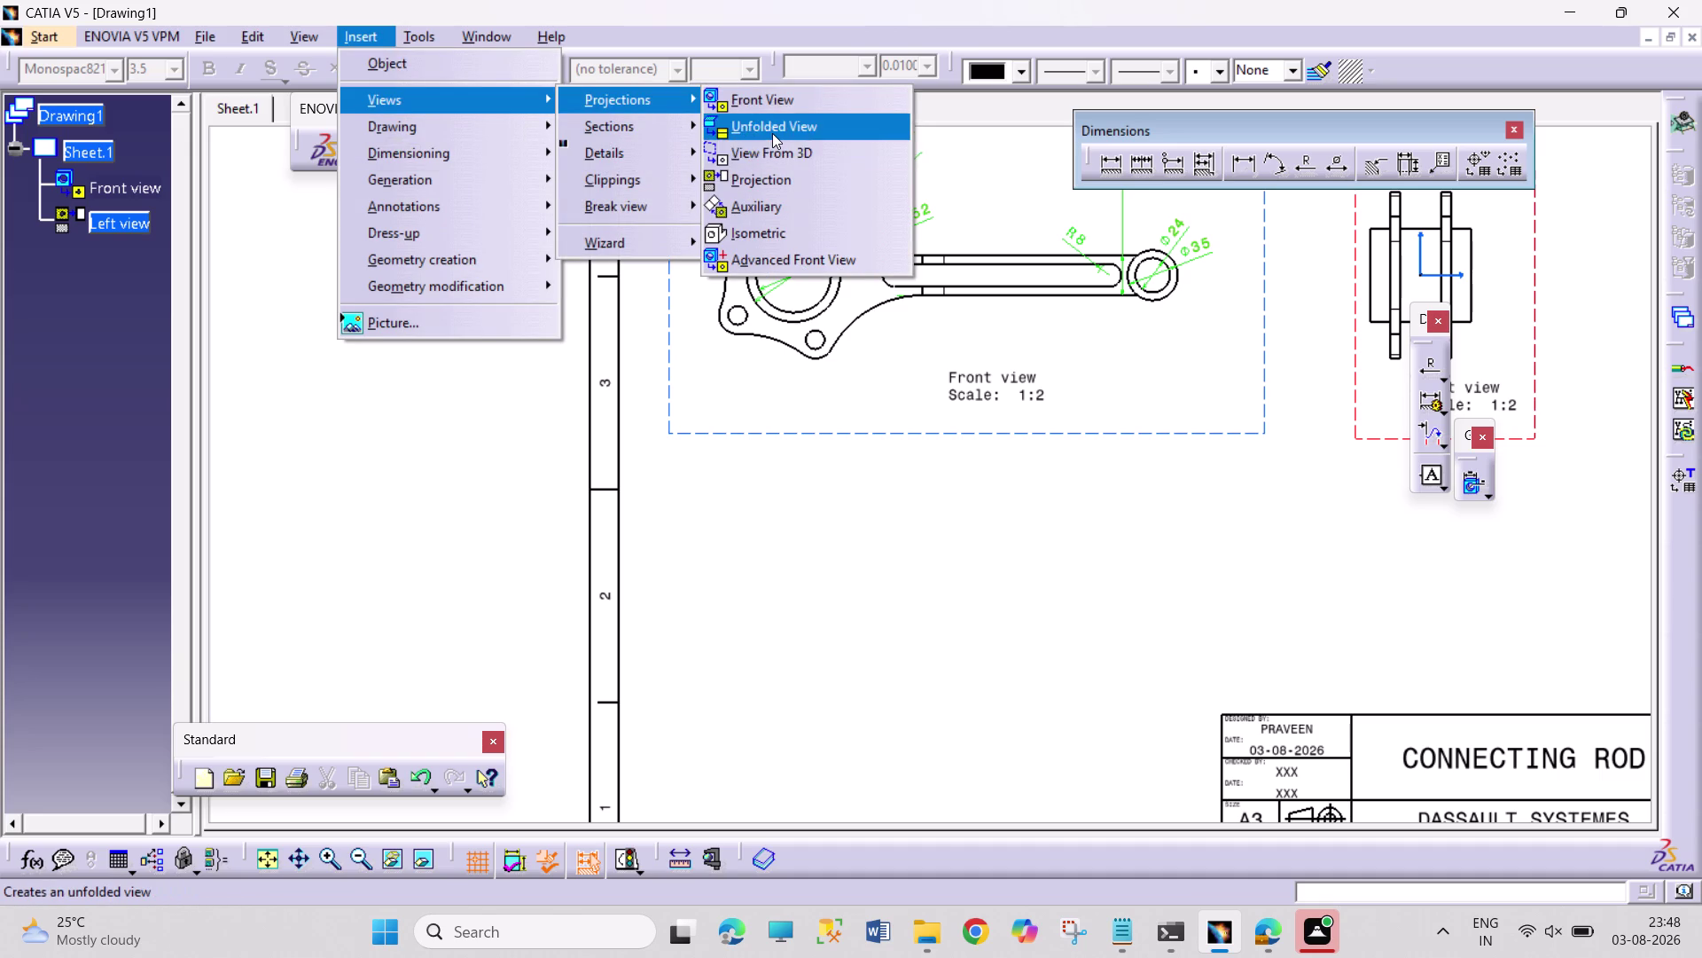
click(784, 170)
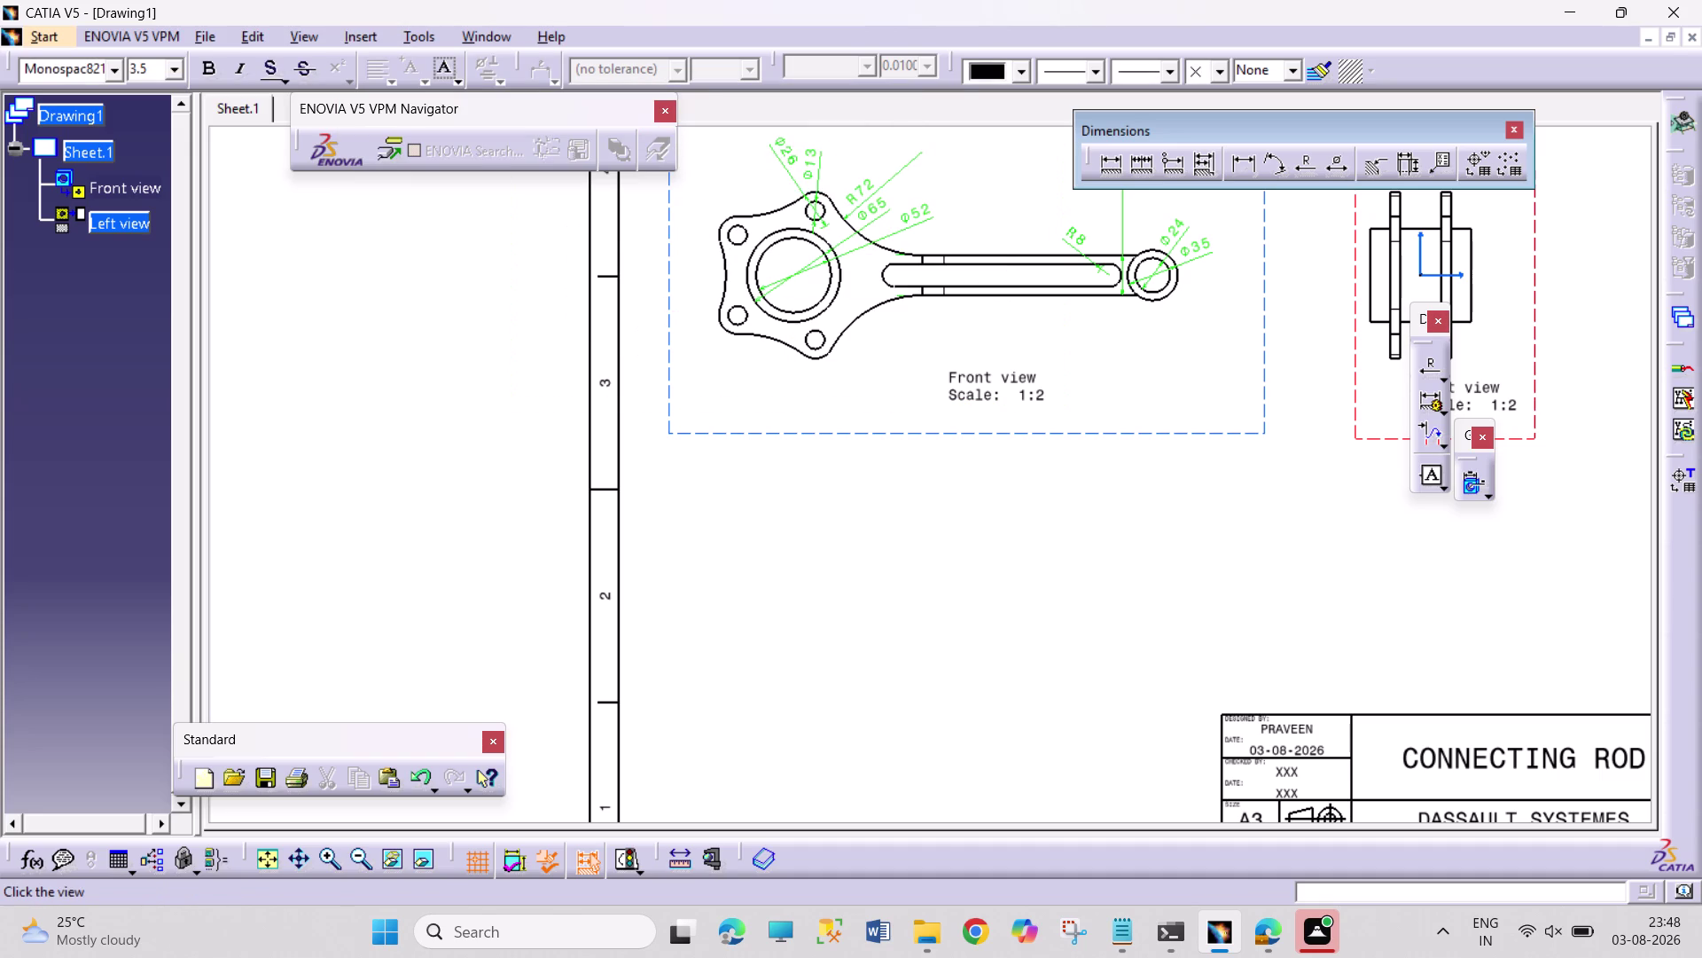
click(879, 626)
click(438, 280)
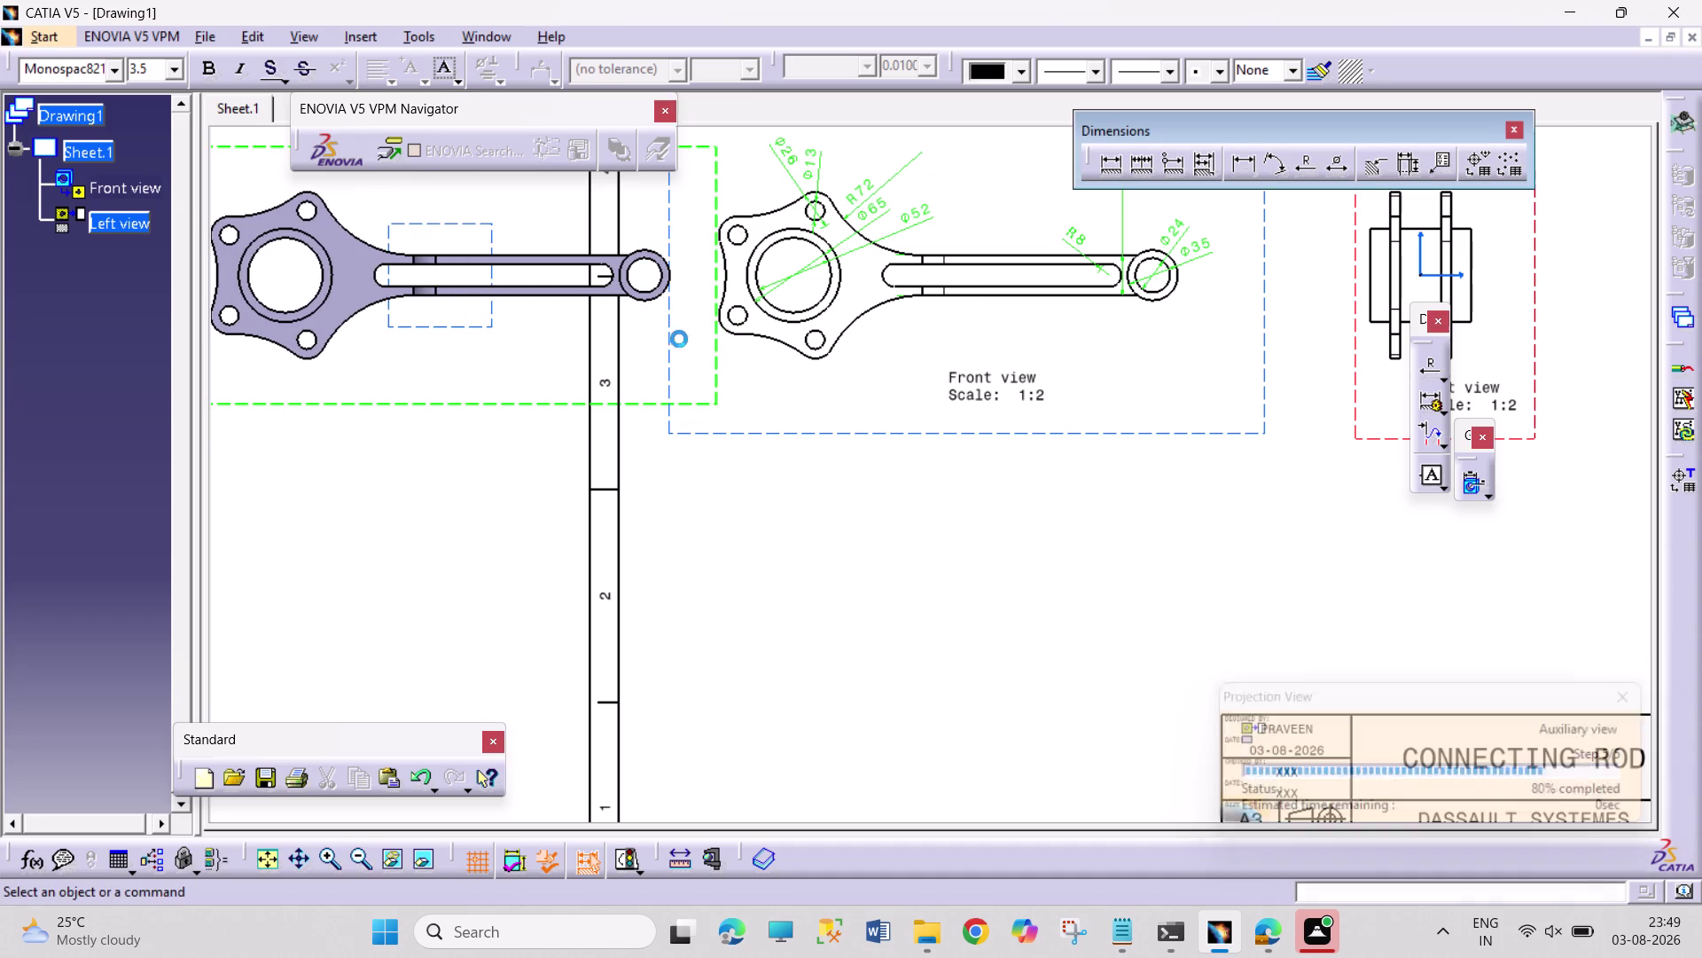
scroll(up, 3)
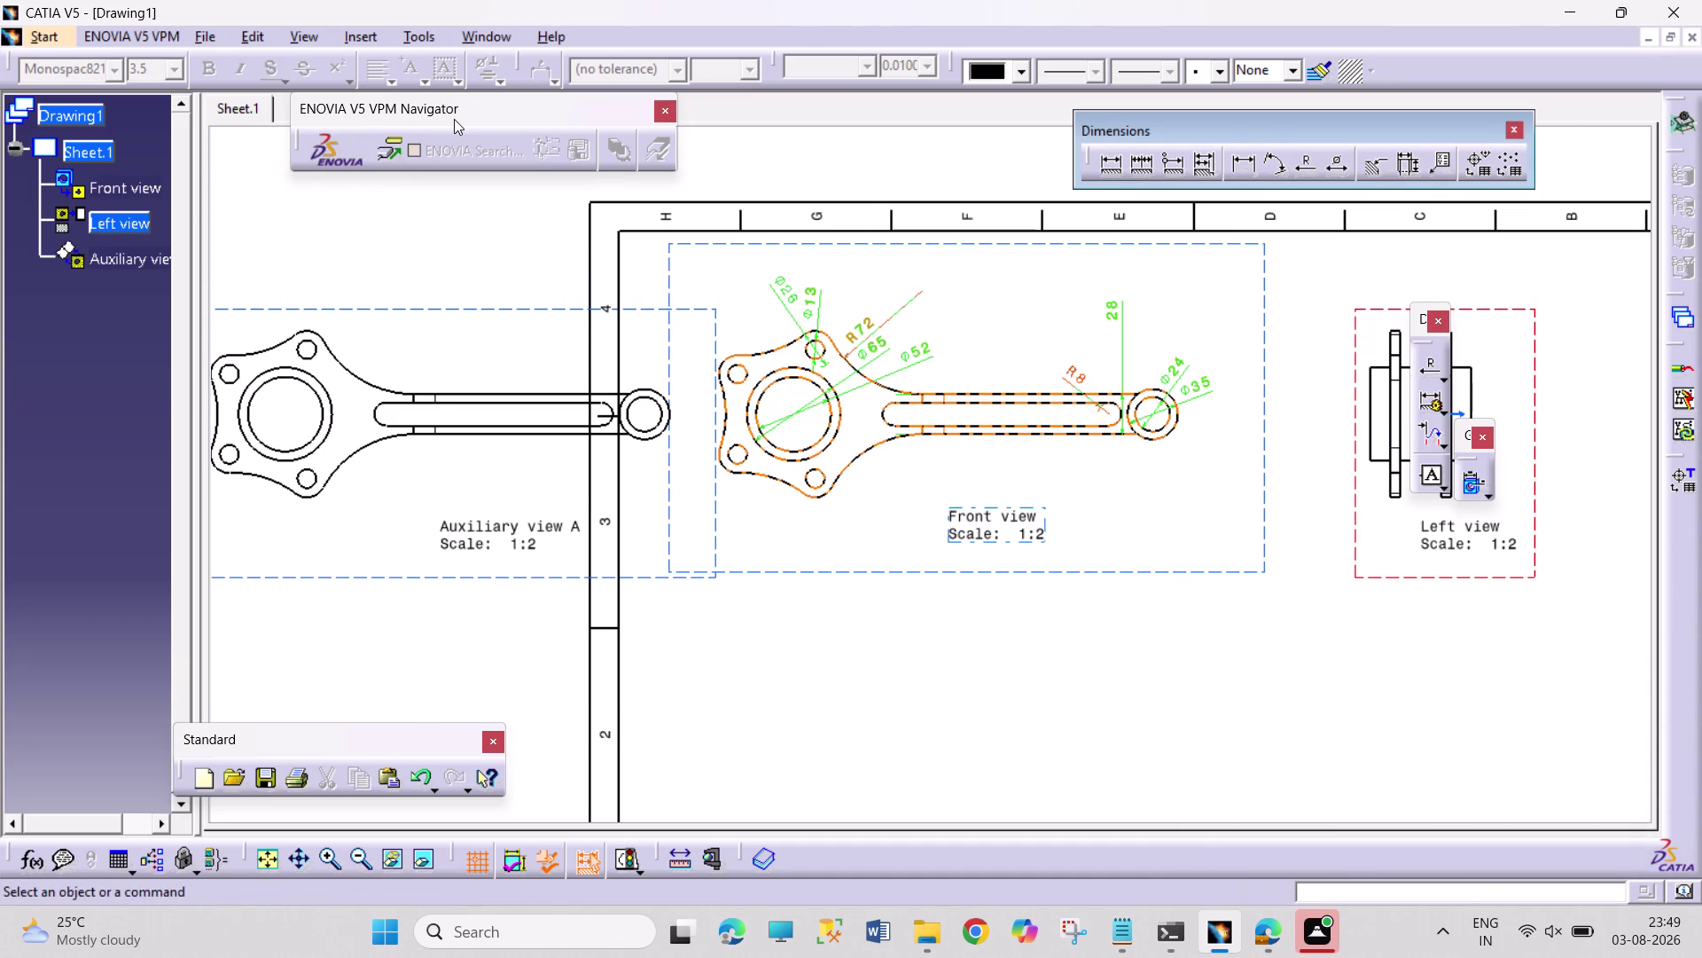
key(ctrl+z)
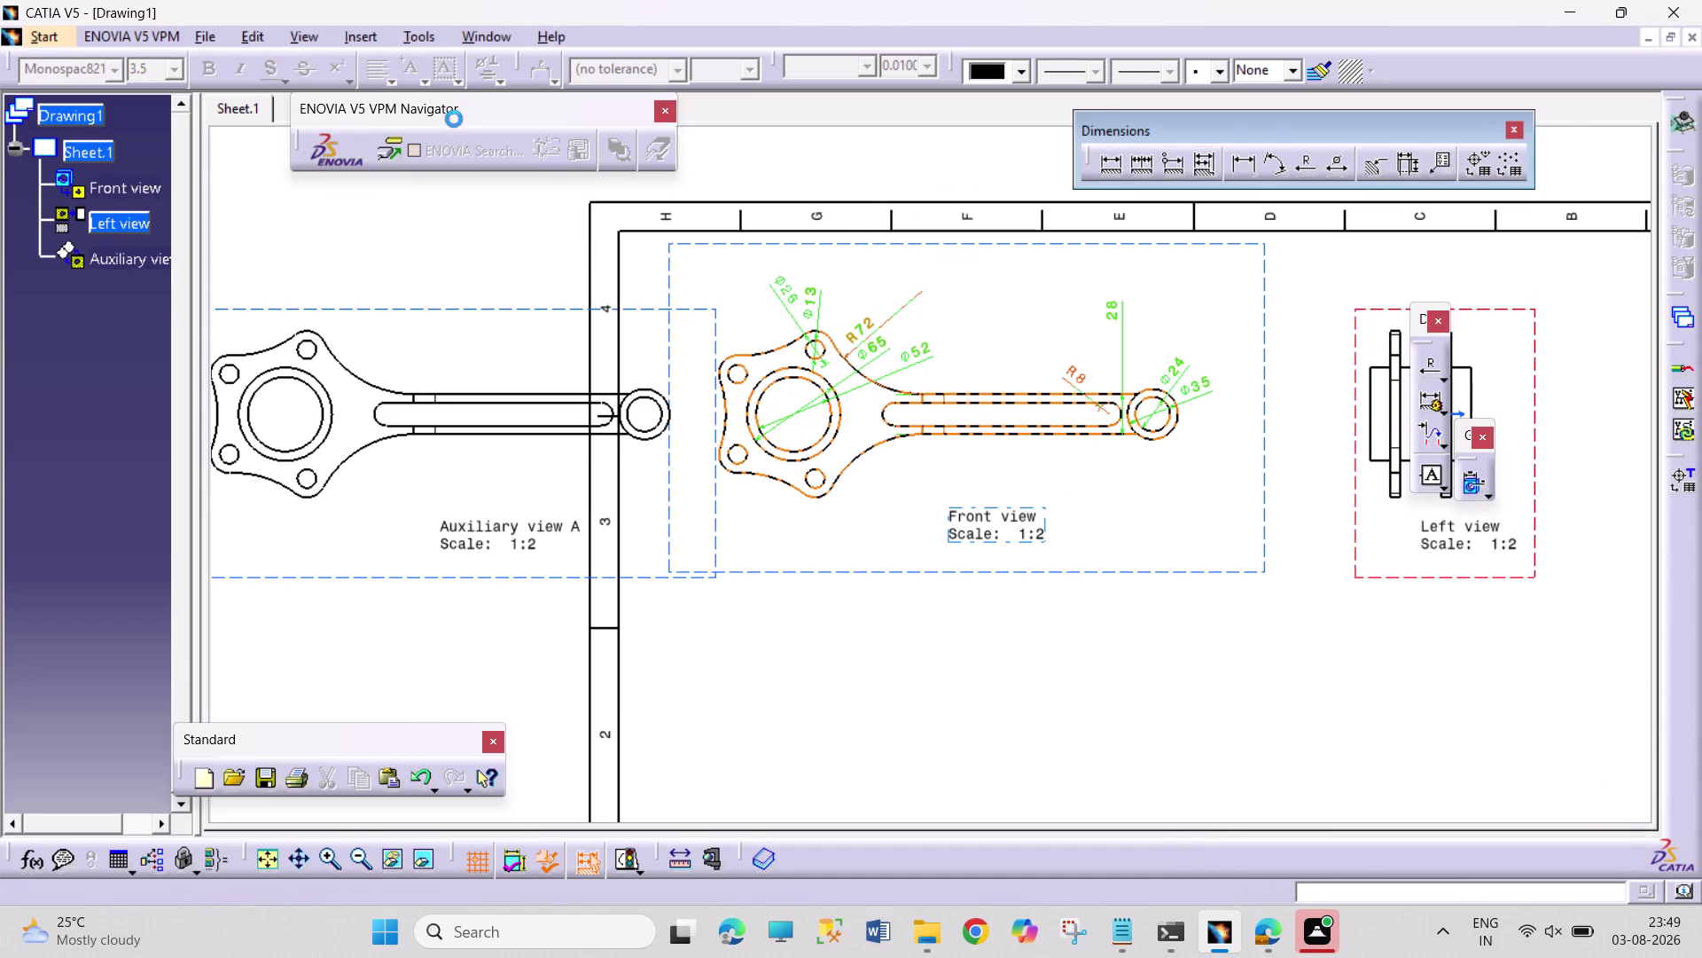
key(ctrl+z)
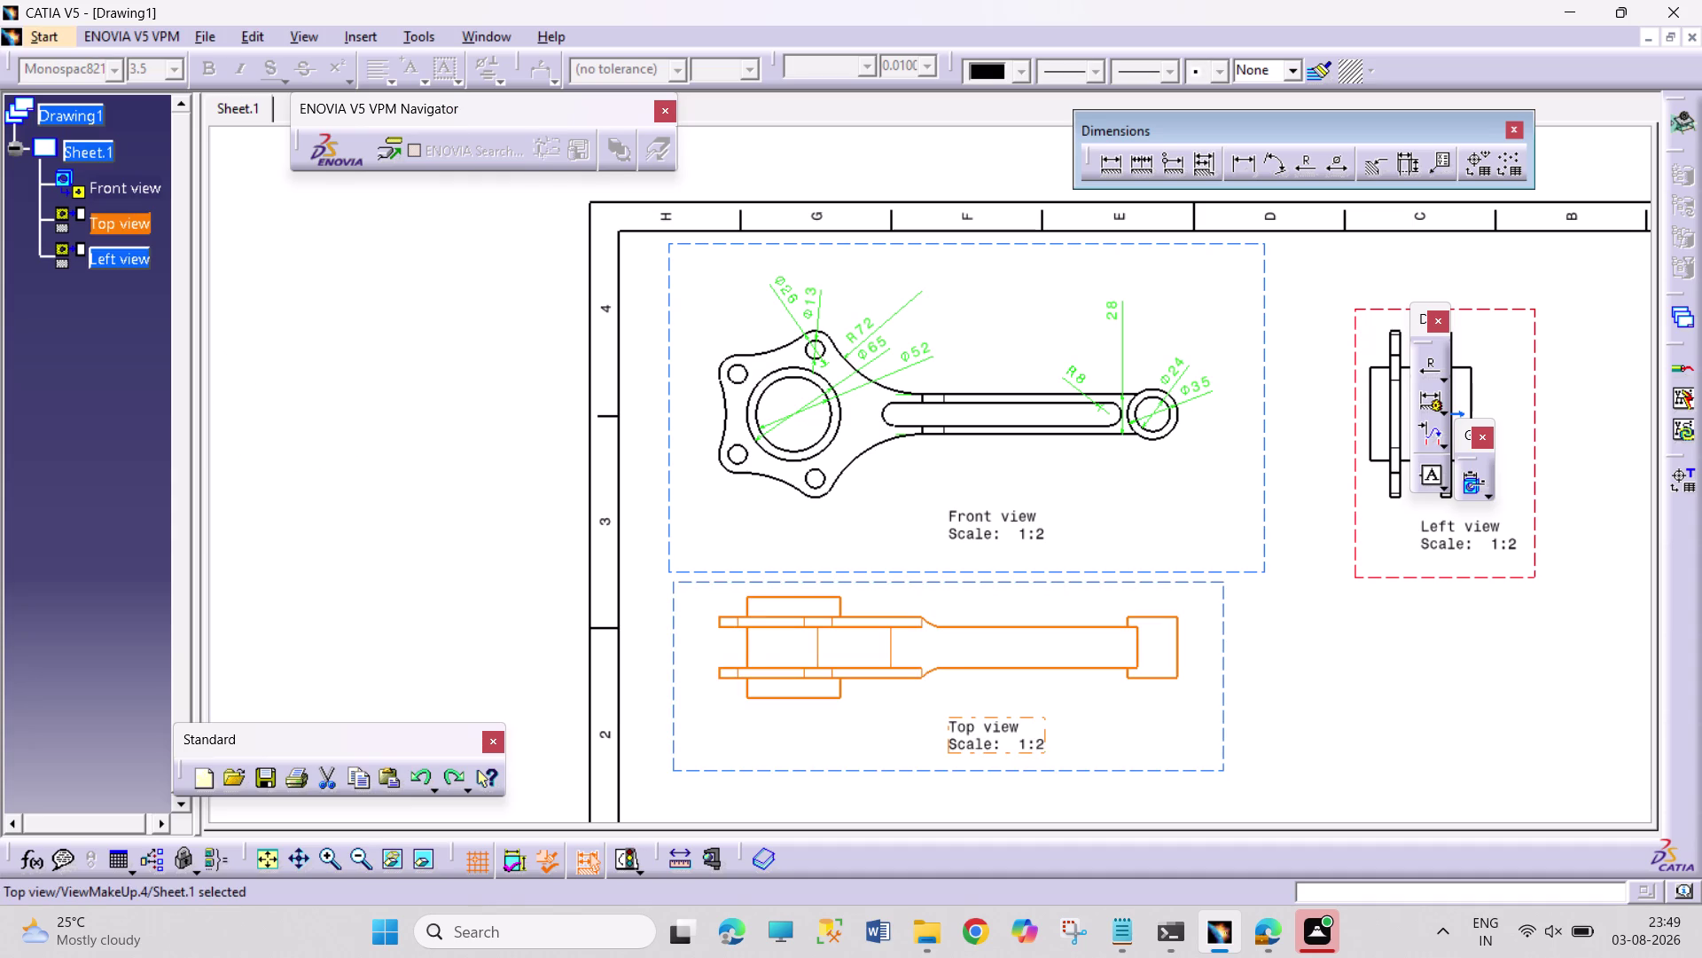
click(54, 27)
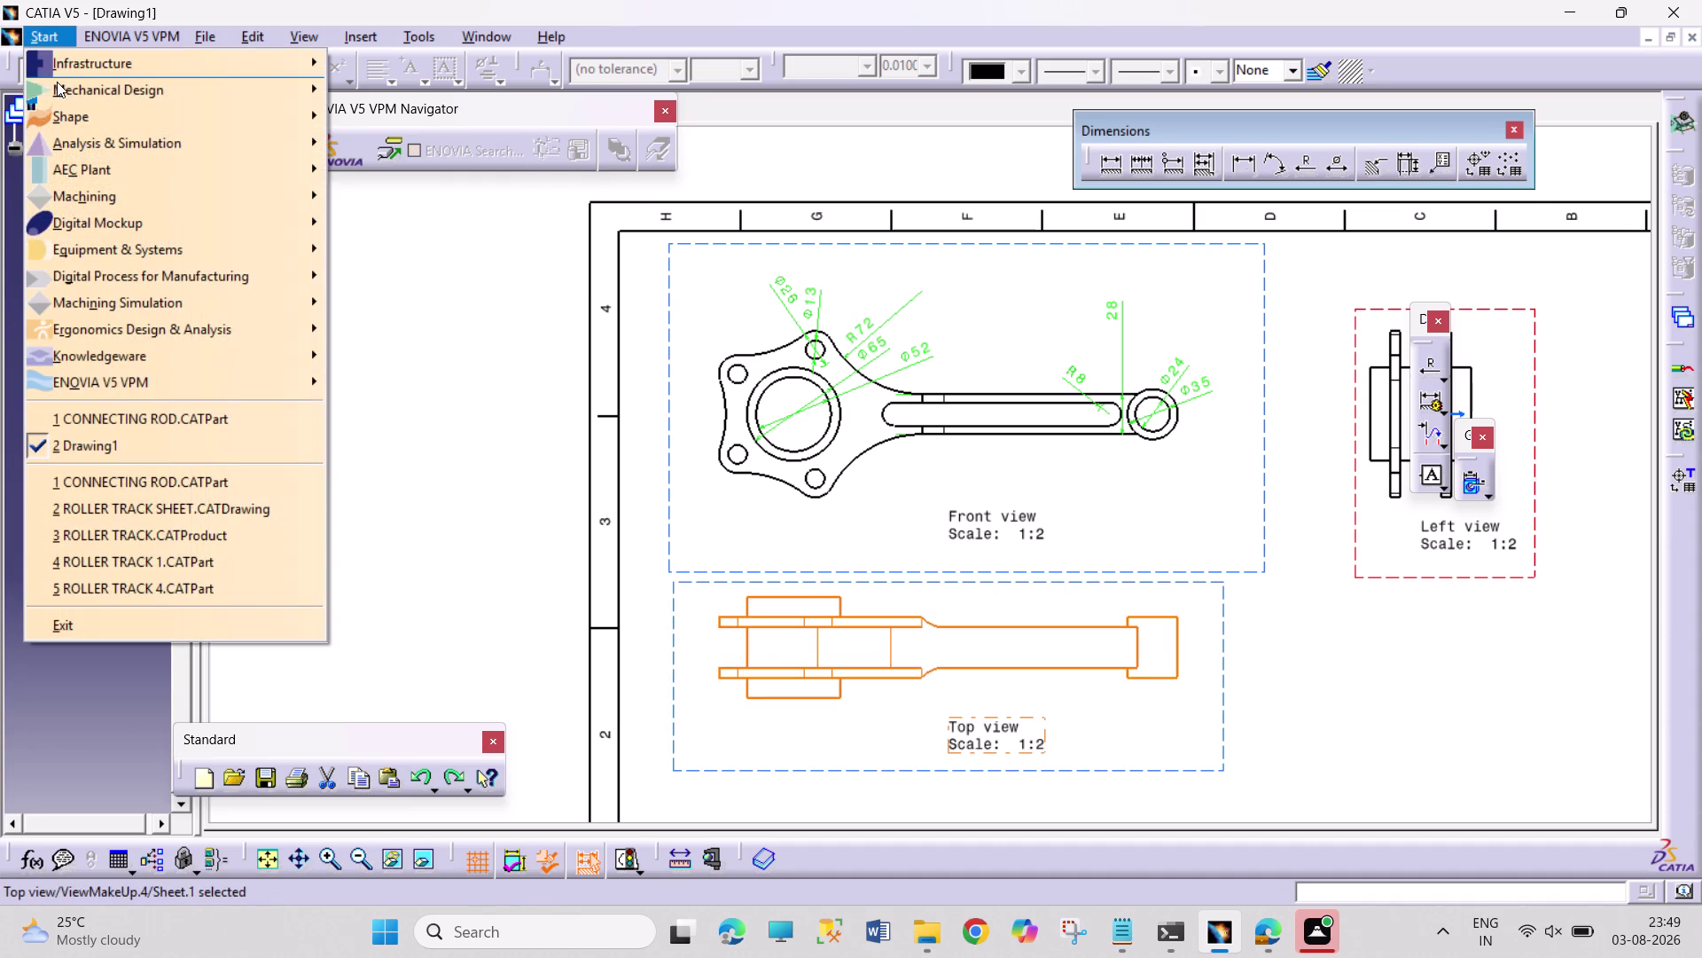
Create Drawing2 from the Drafting workbench with an ISO A3 landscape sheet.
click(78, 91)
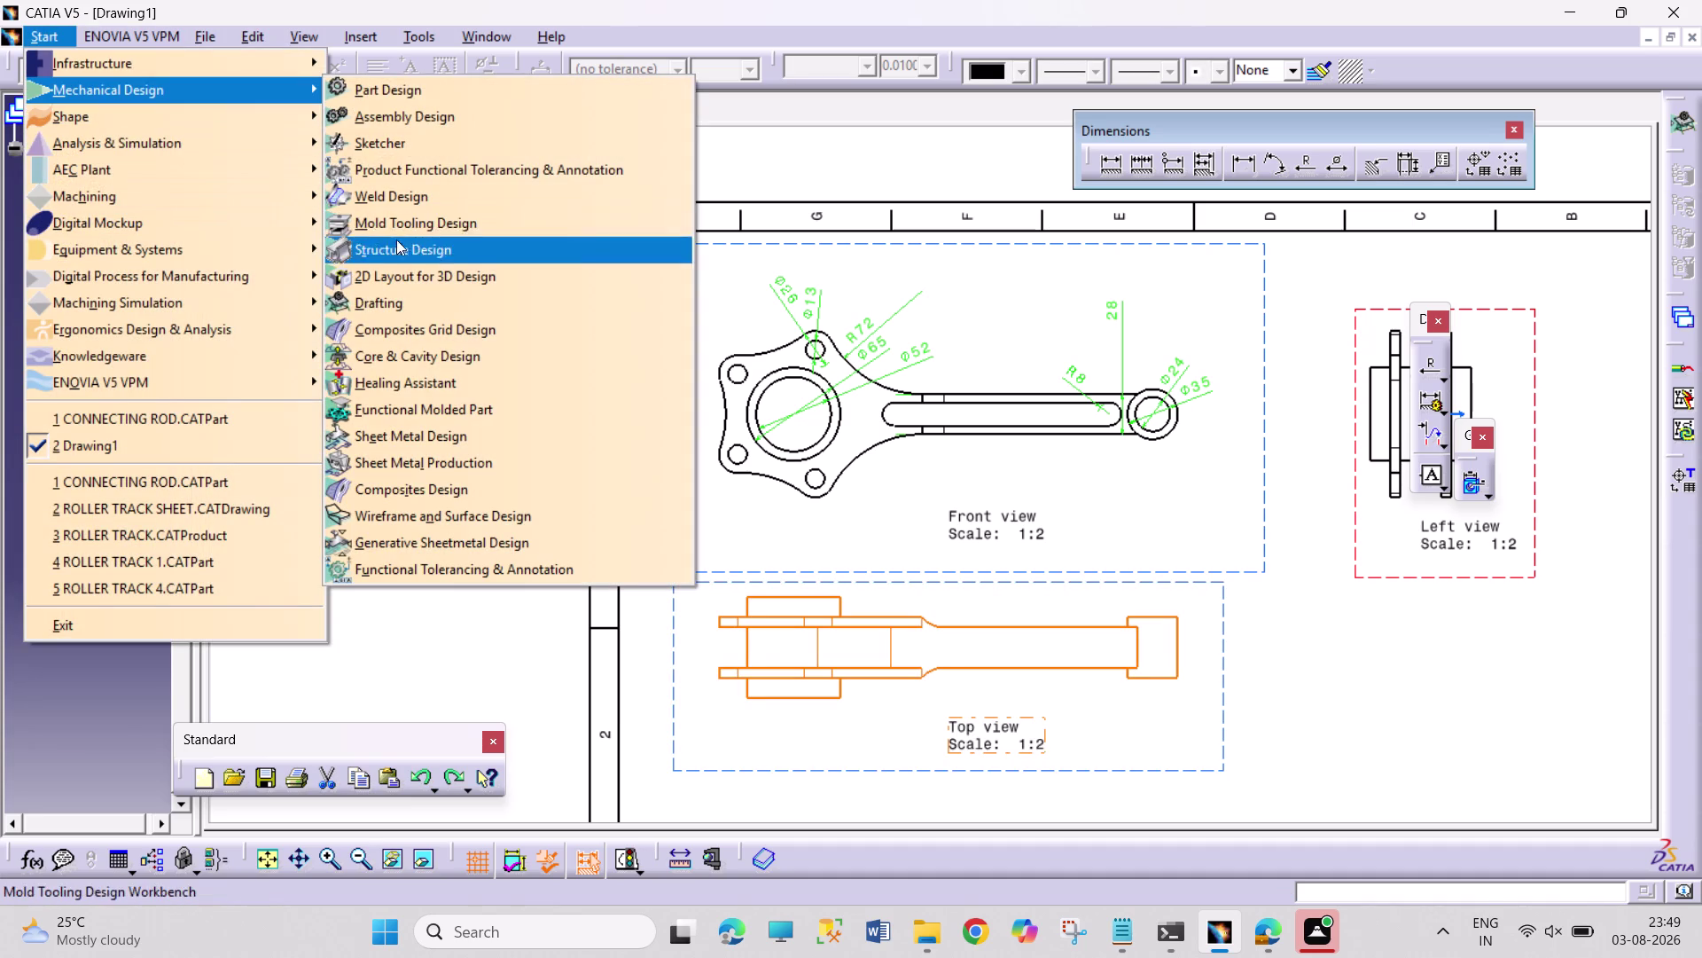
click(458, 311)
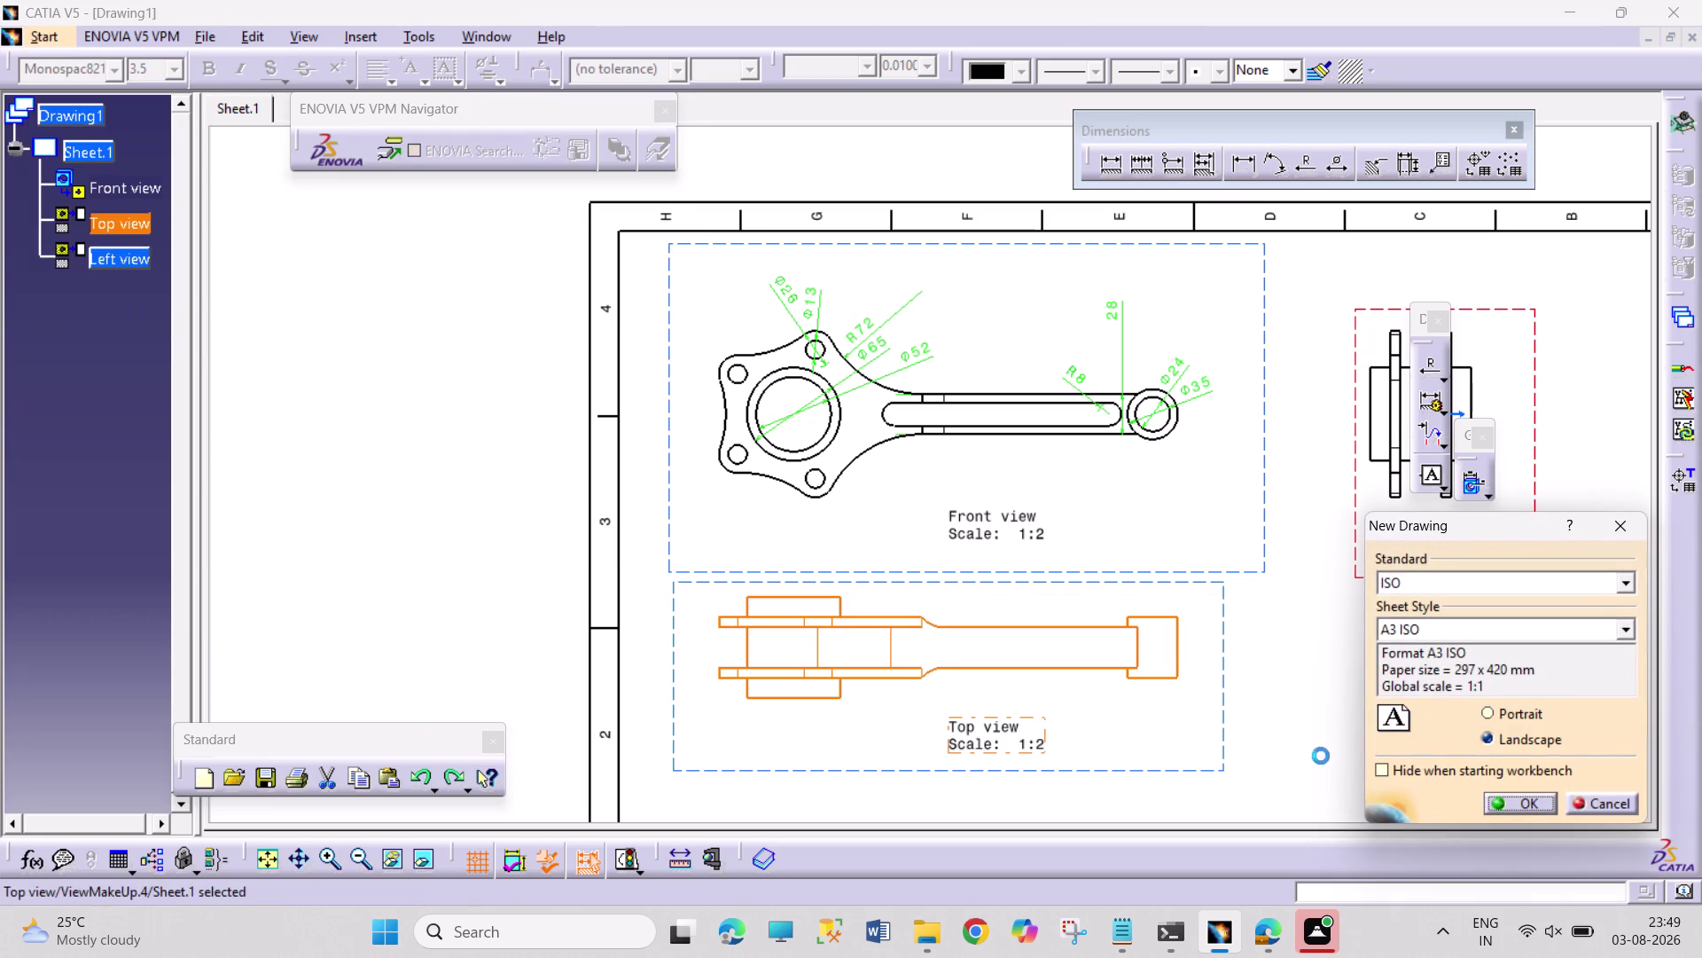
click(1520, 797)
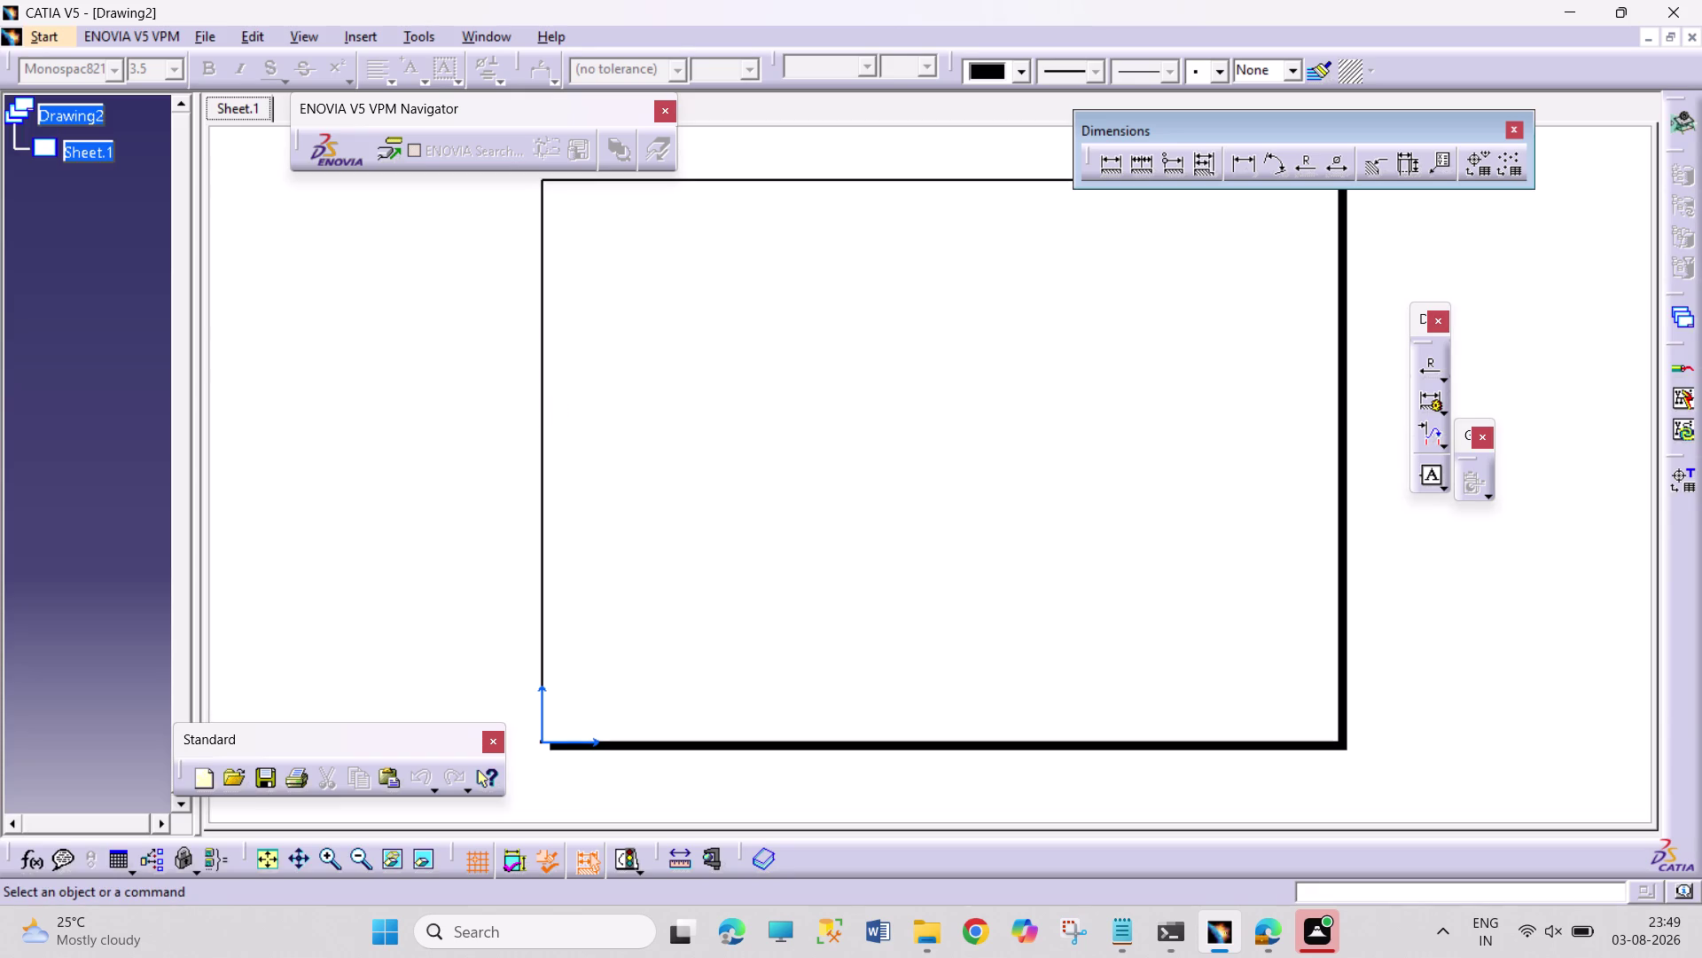
Generate a 1:1 front view from a face of CONNECTING ROD.CATPart.
click(352, 38)
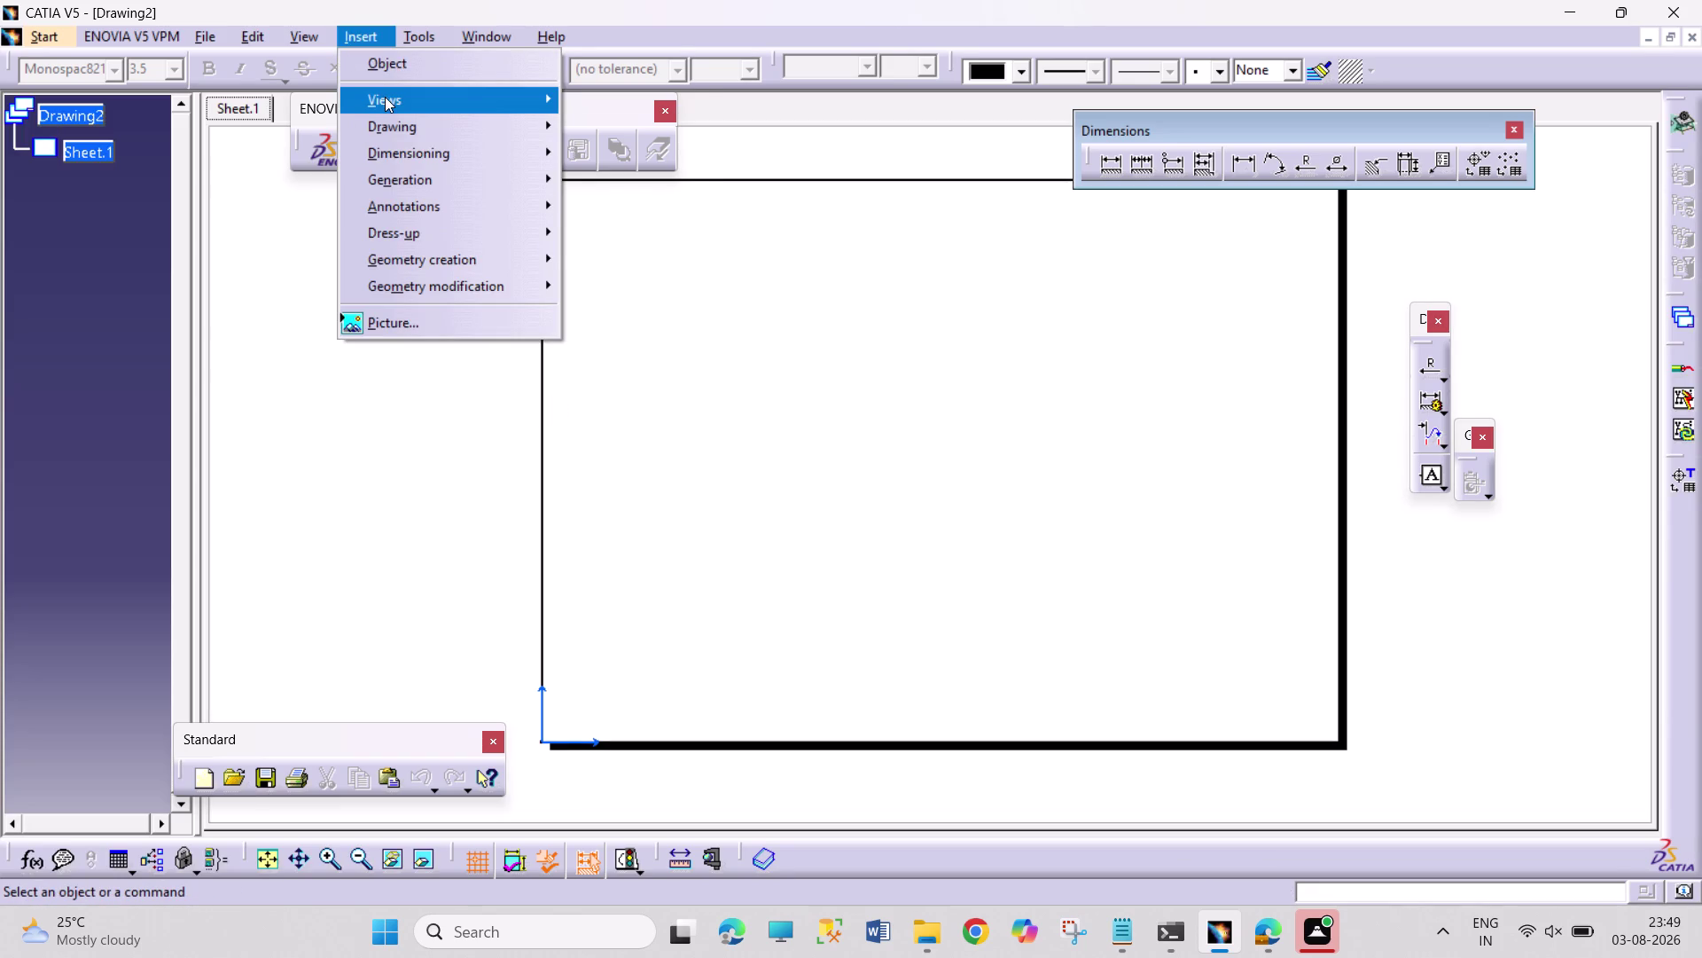
click(385, 97)
click(622, 109)
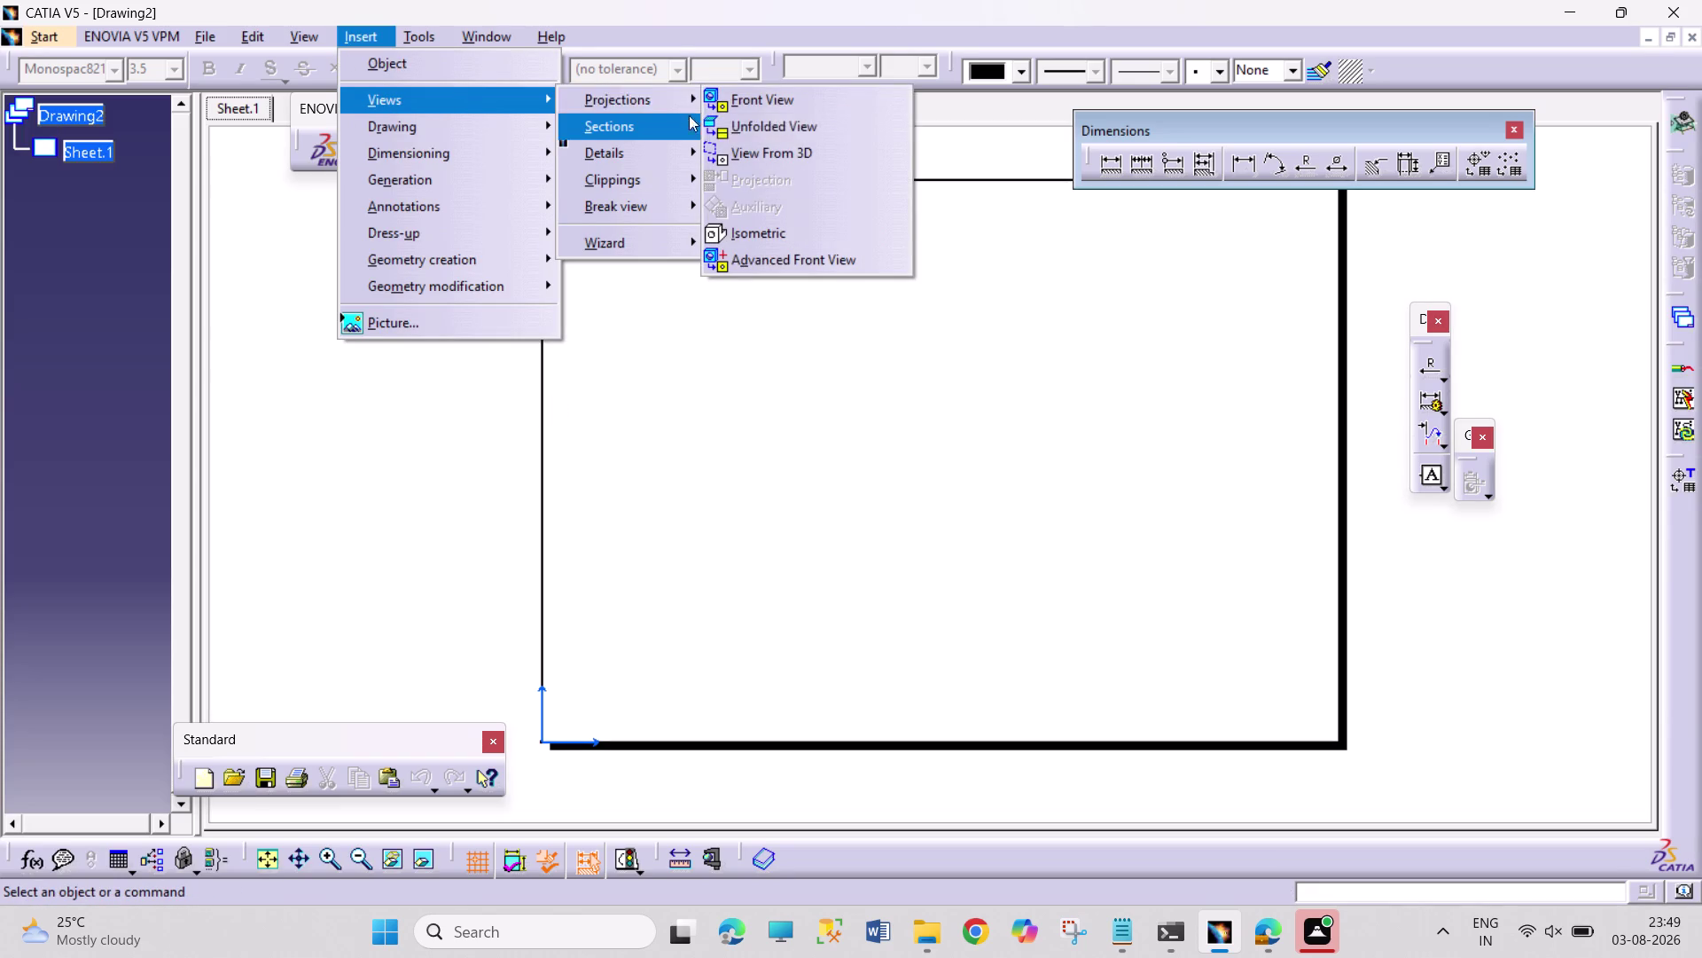
click(769, 107)
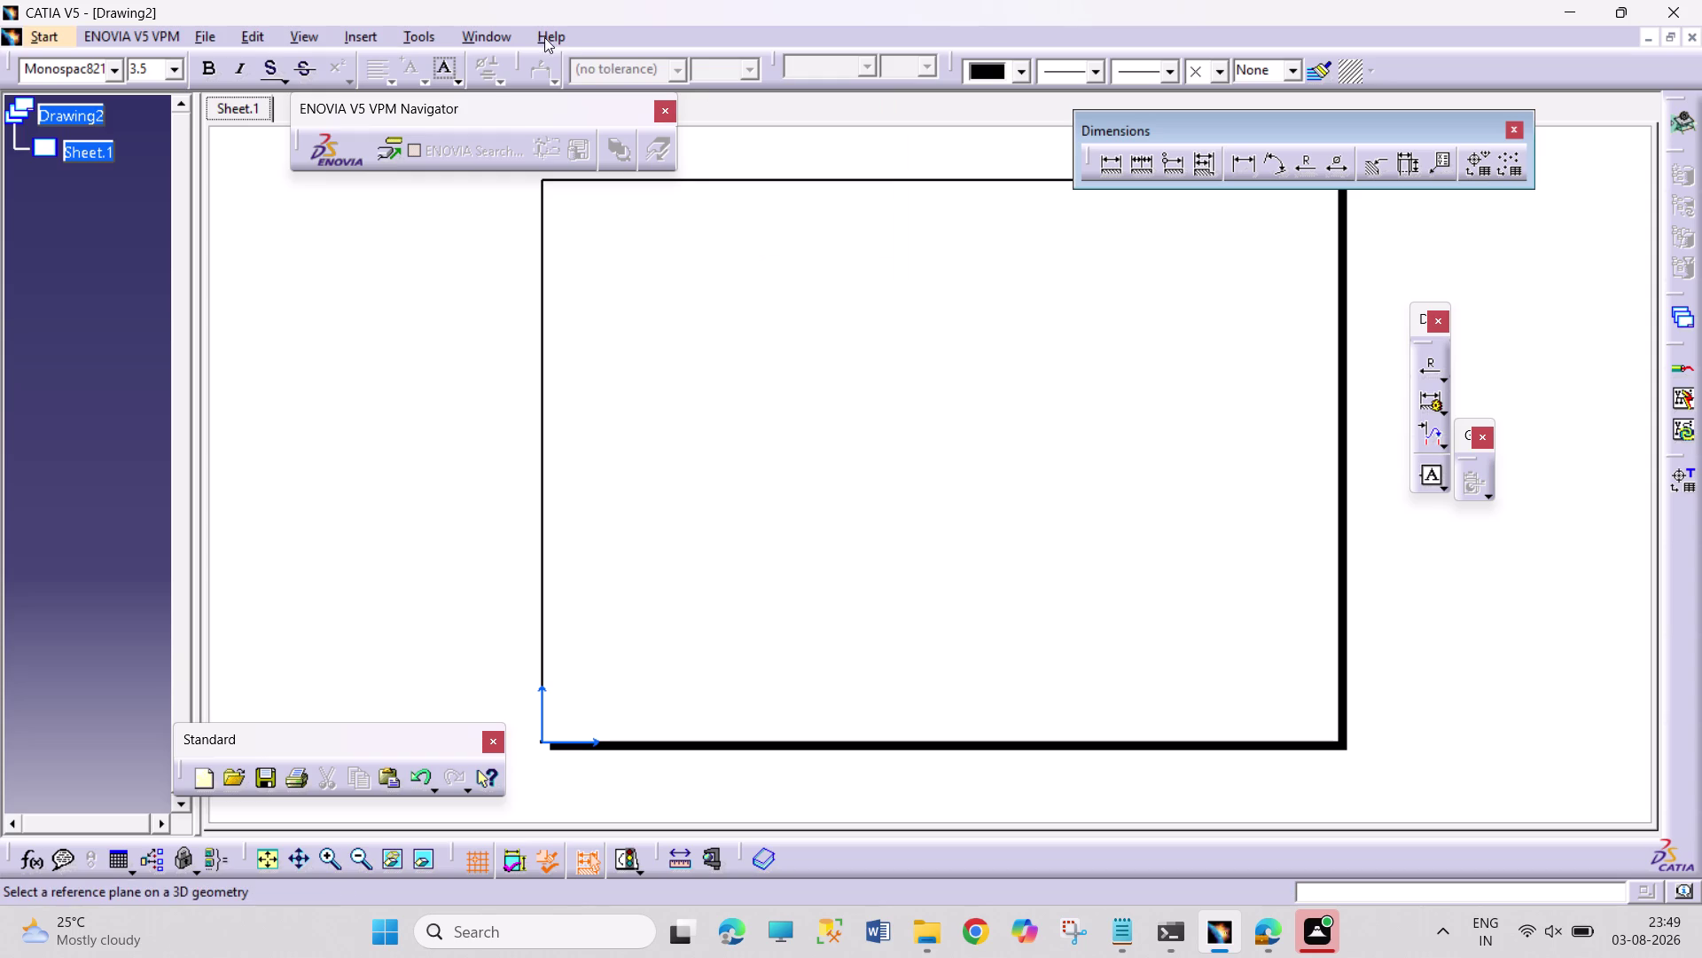
click(486, 34)
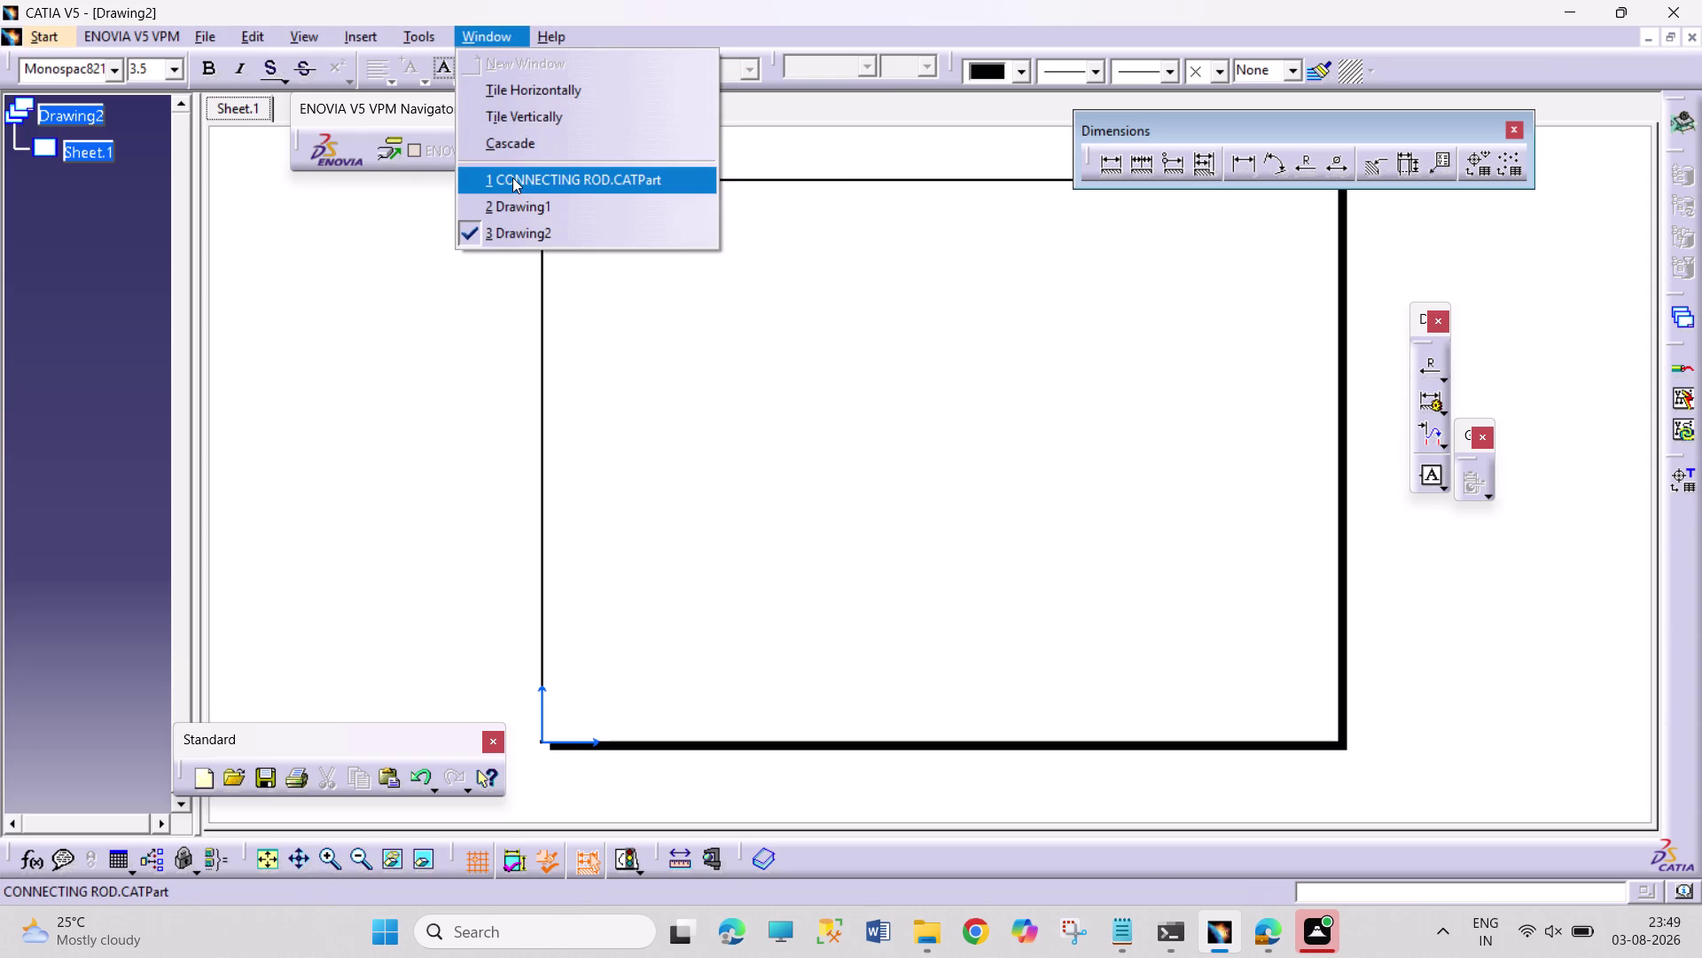
click(512, 177)
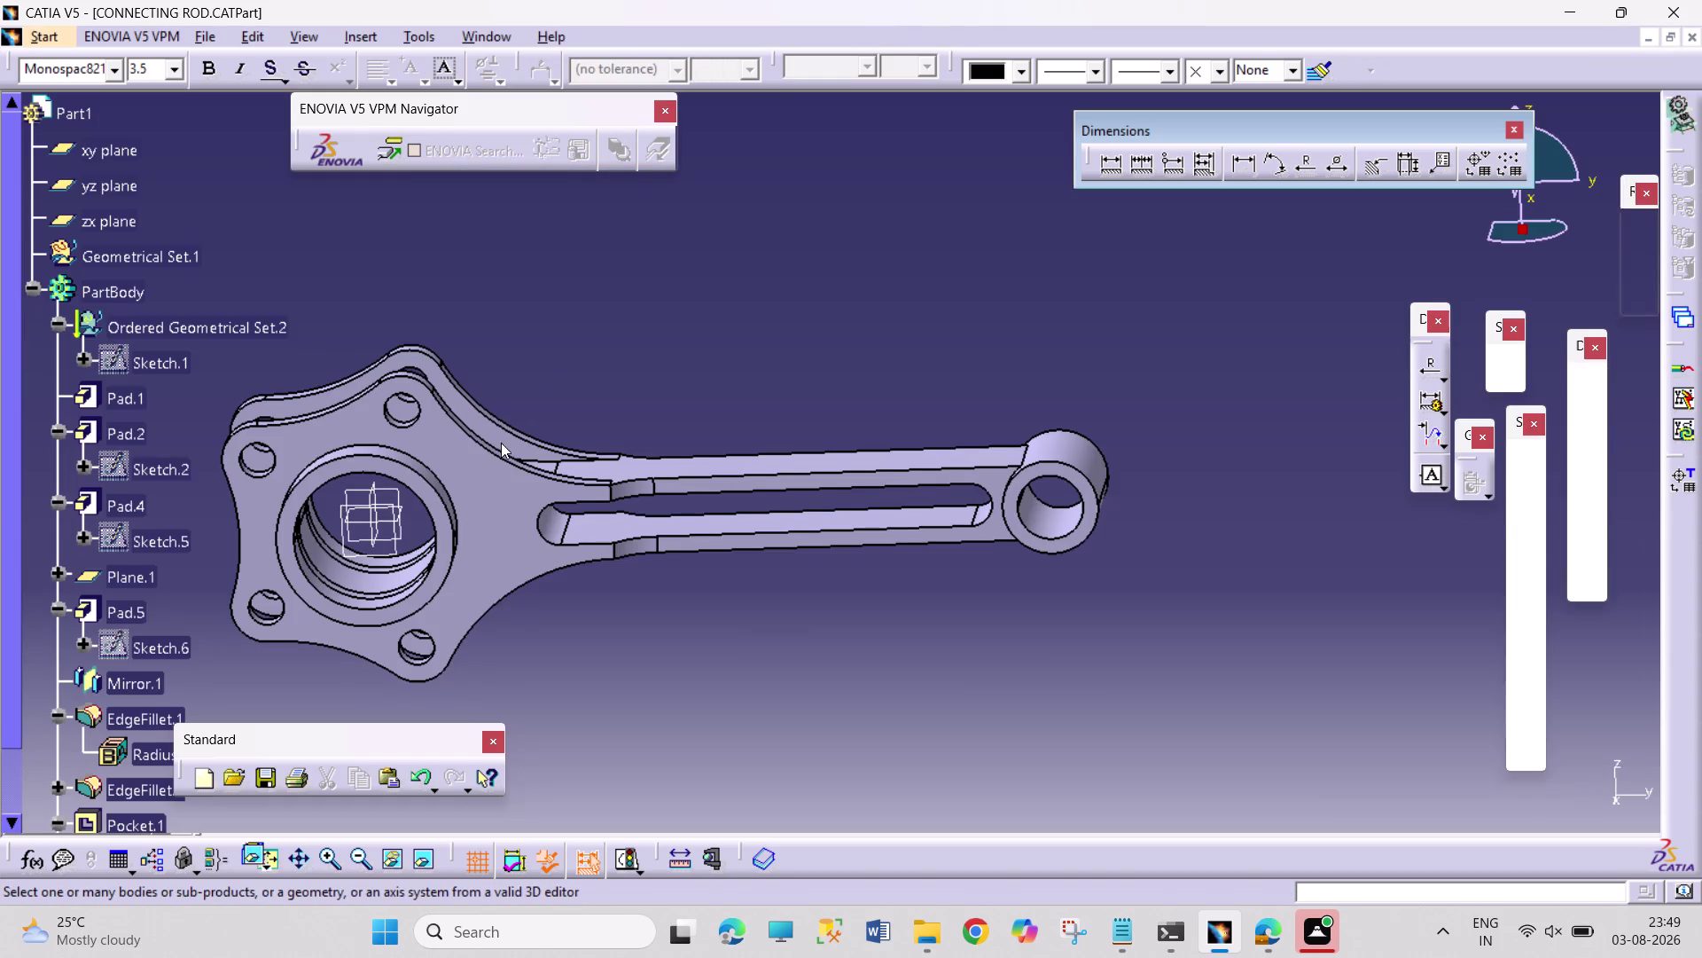
click(497, 489)
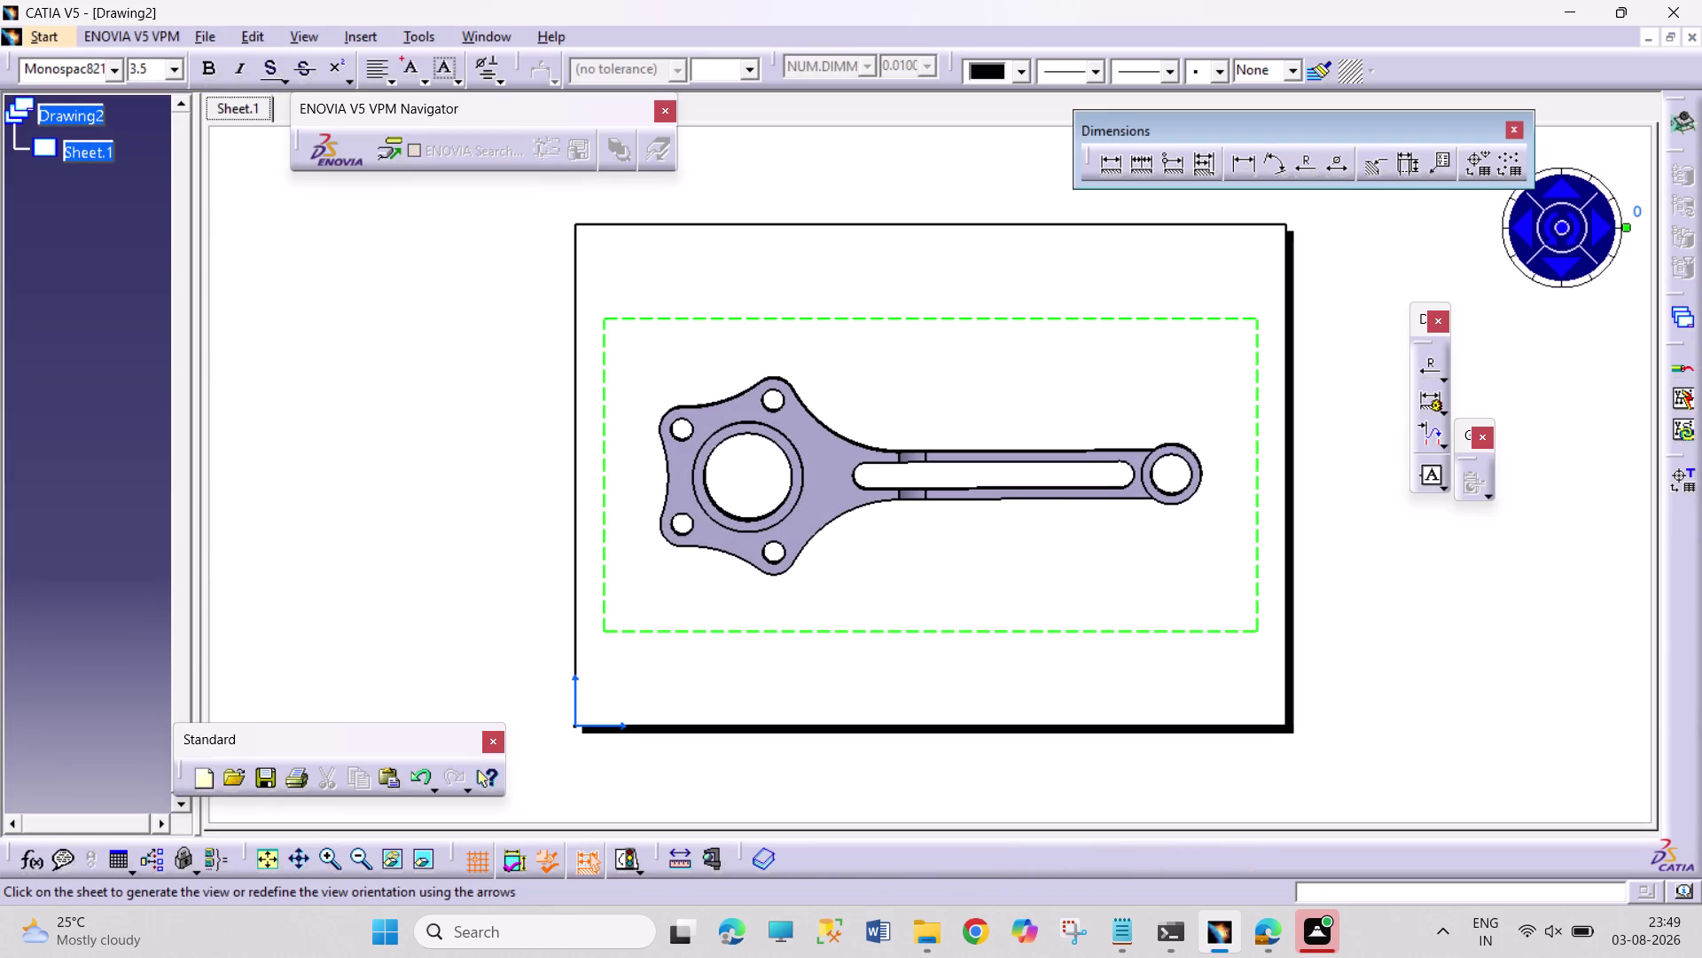
click(848, 215)
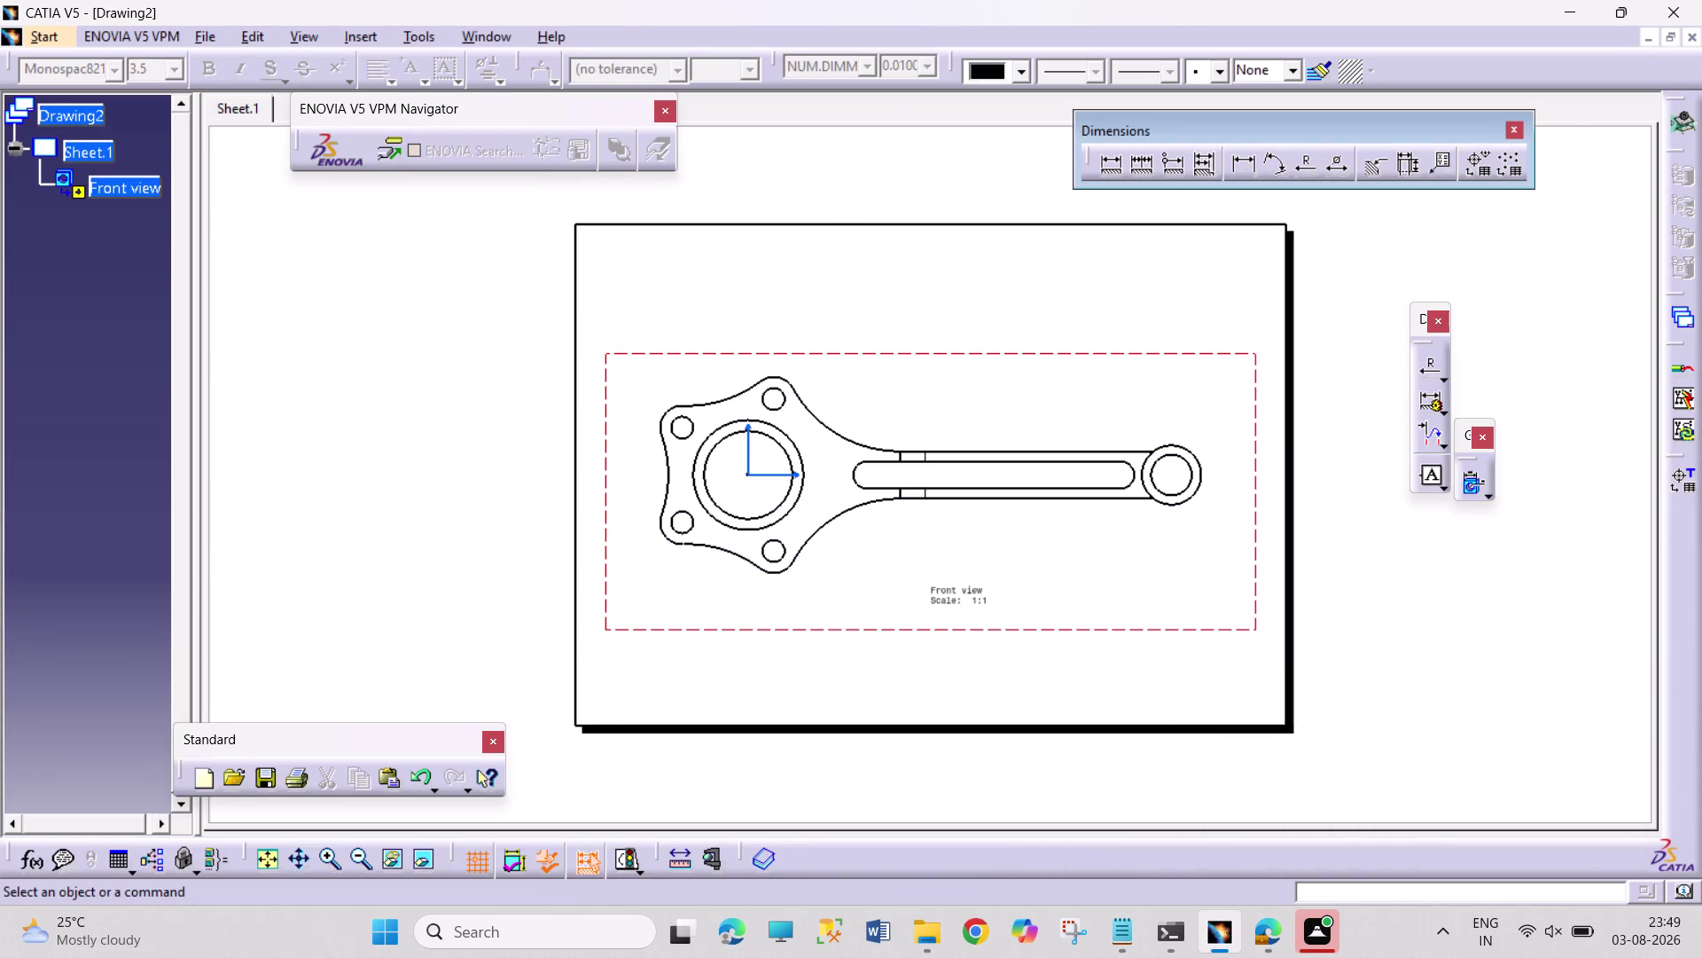
Move the front view up near the top edge and inspect an edge's properties unchanged.
drag(884, 353, 890, 315)
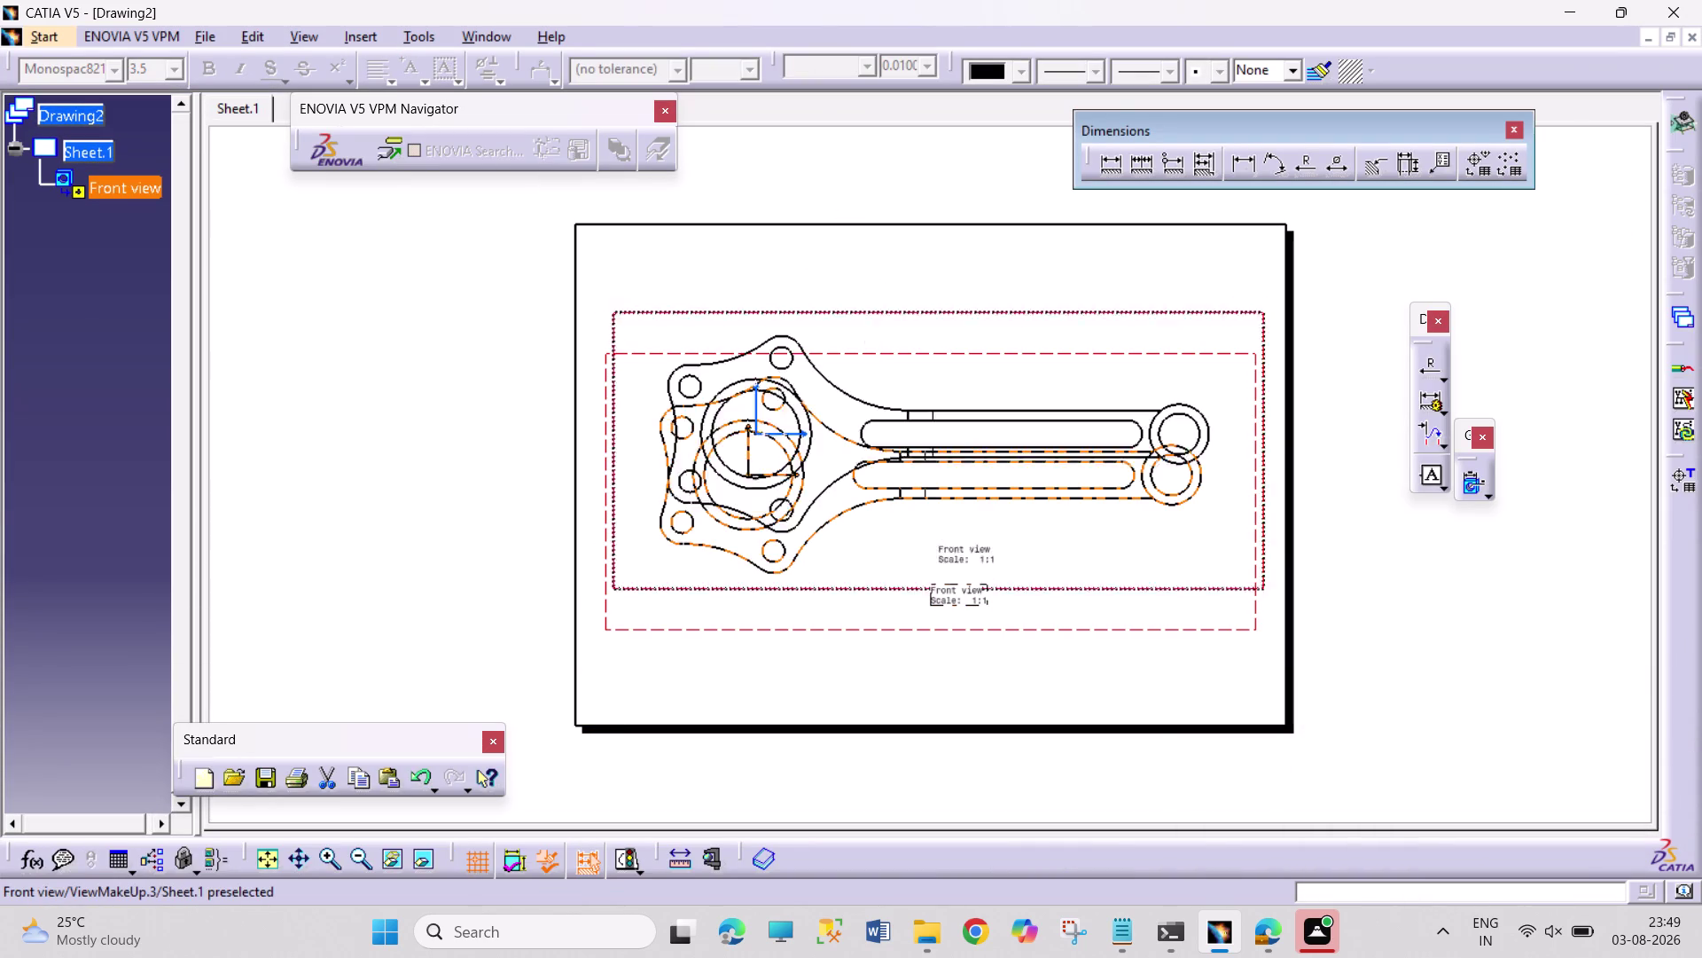
drag(890, 314, 891, 216)
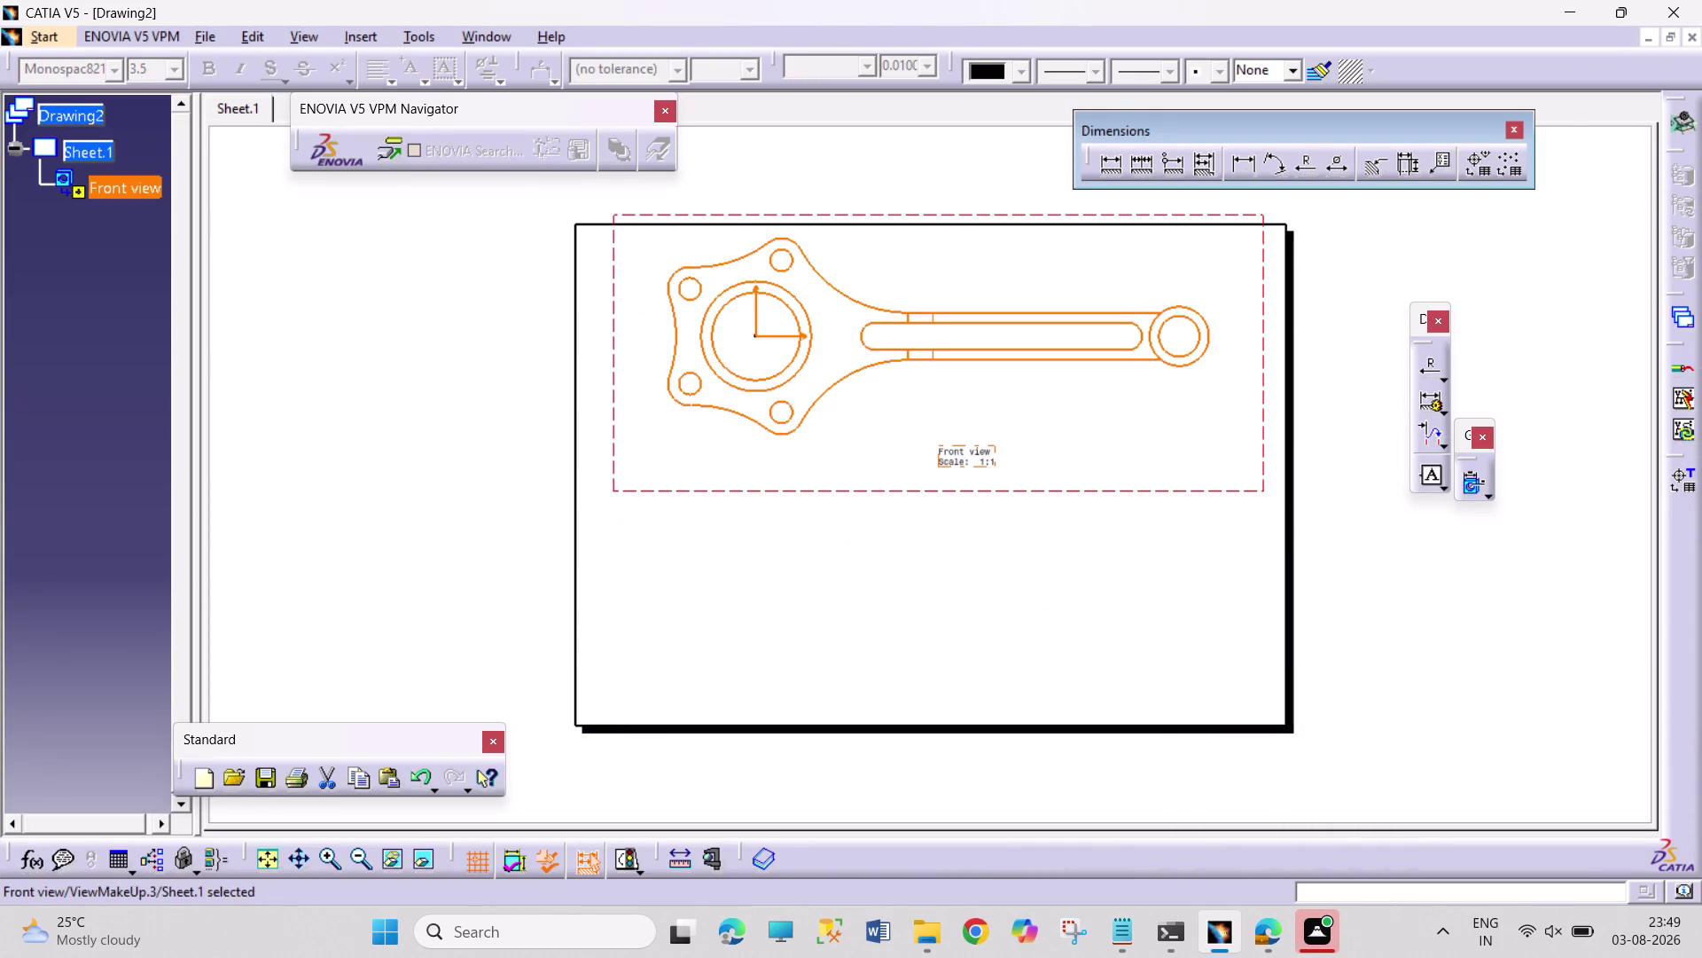
right_click(850, 317)
right_click(874, 365)
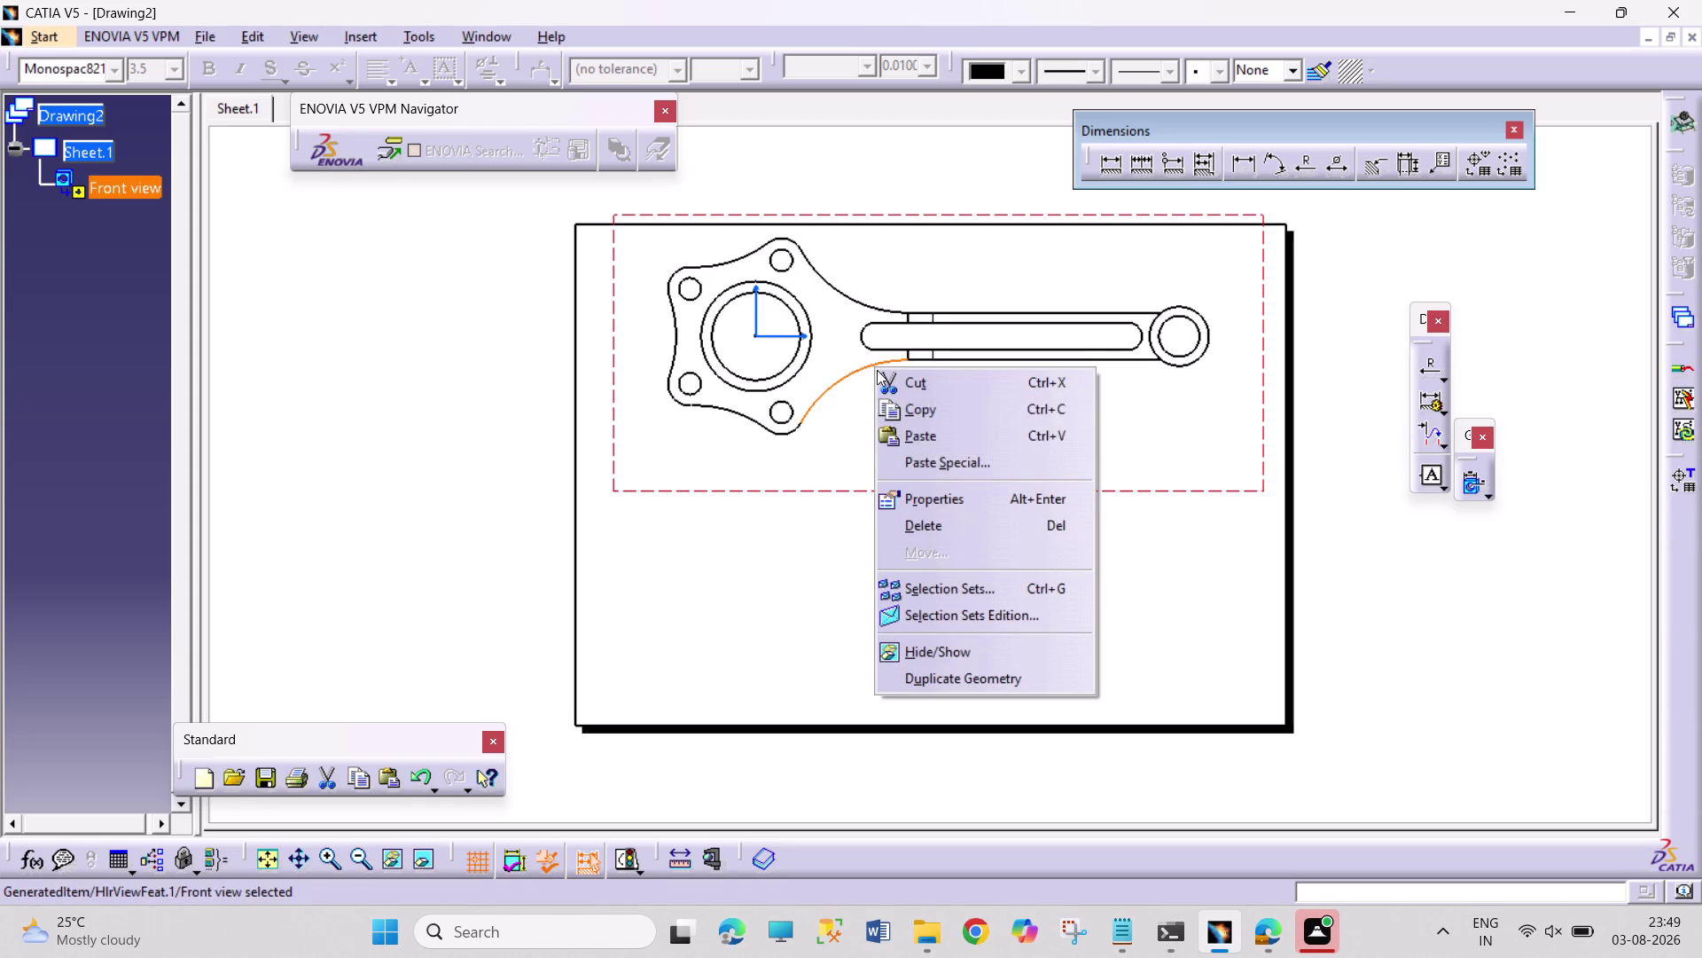
click(925, 499)
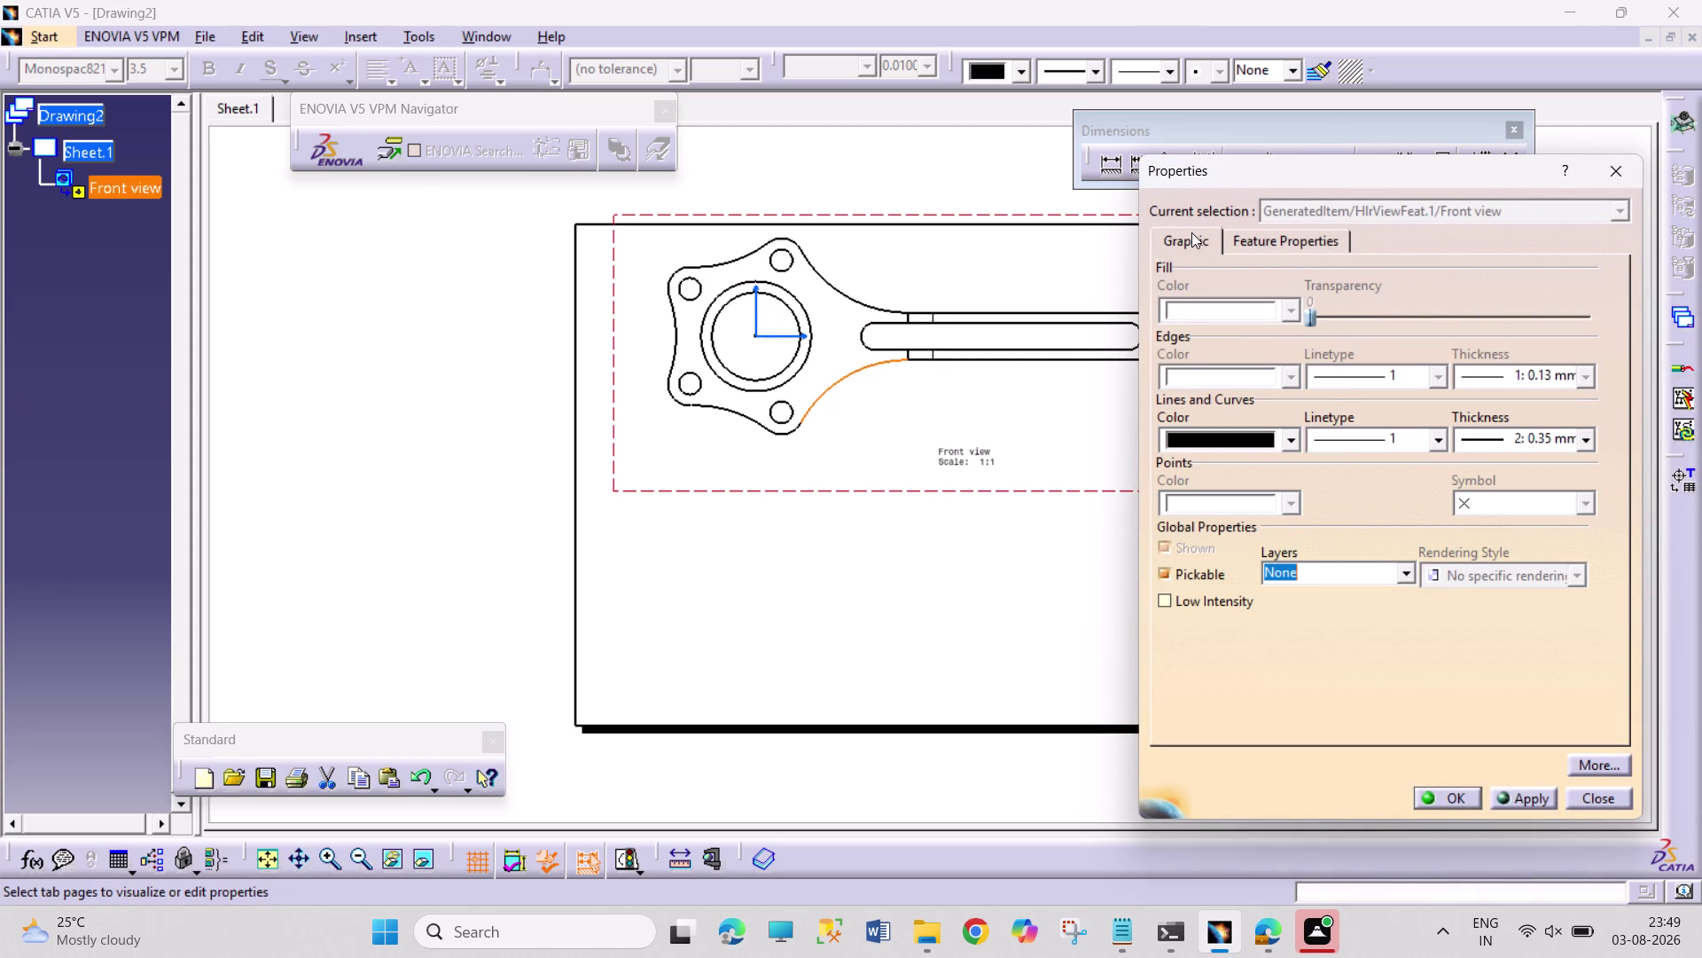
click(1187, 233)
click(1265, 249)
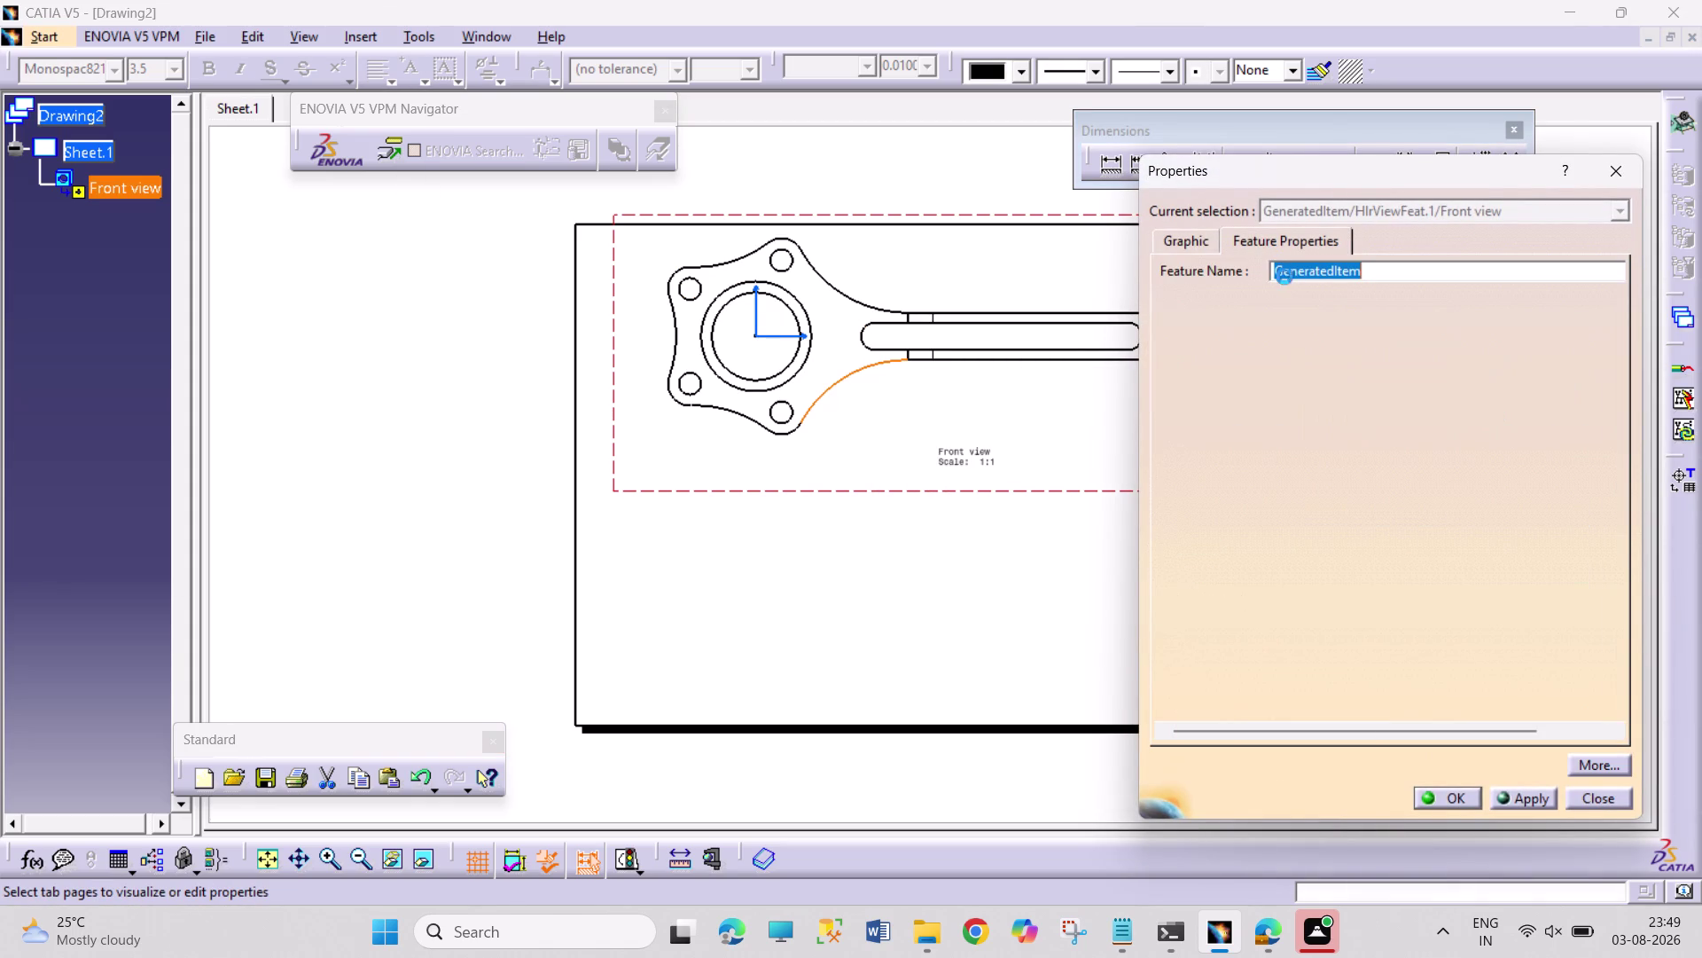
click(1198, 238)
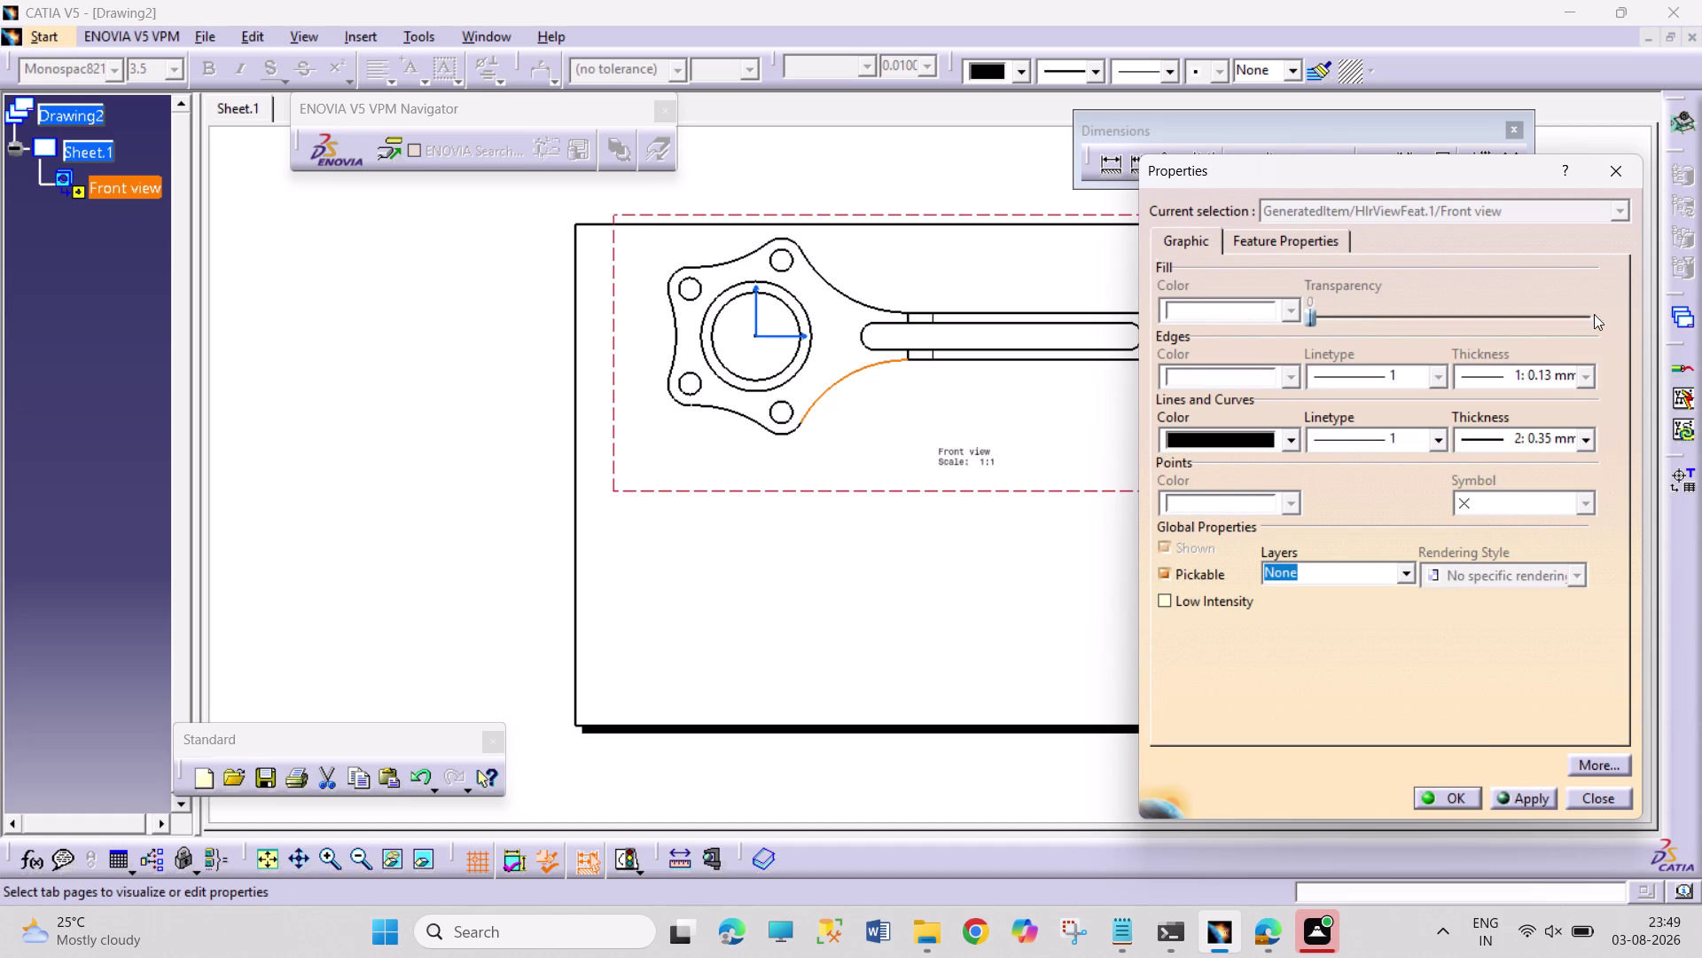
click(1613, 174)
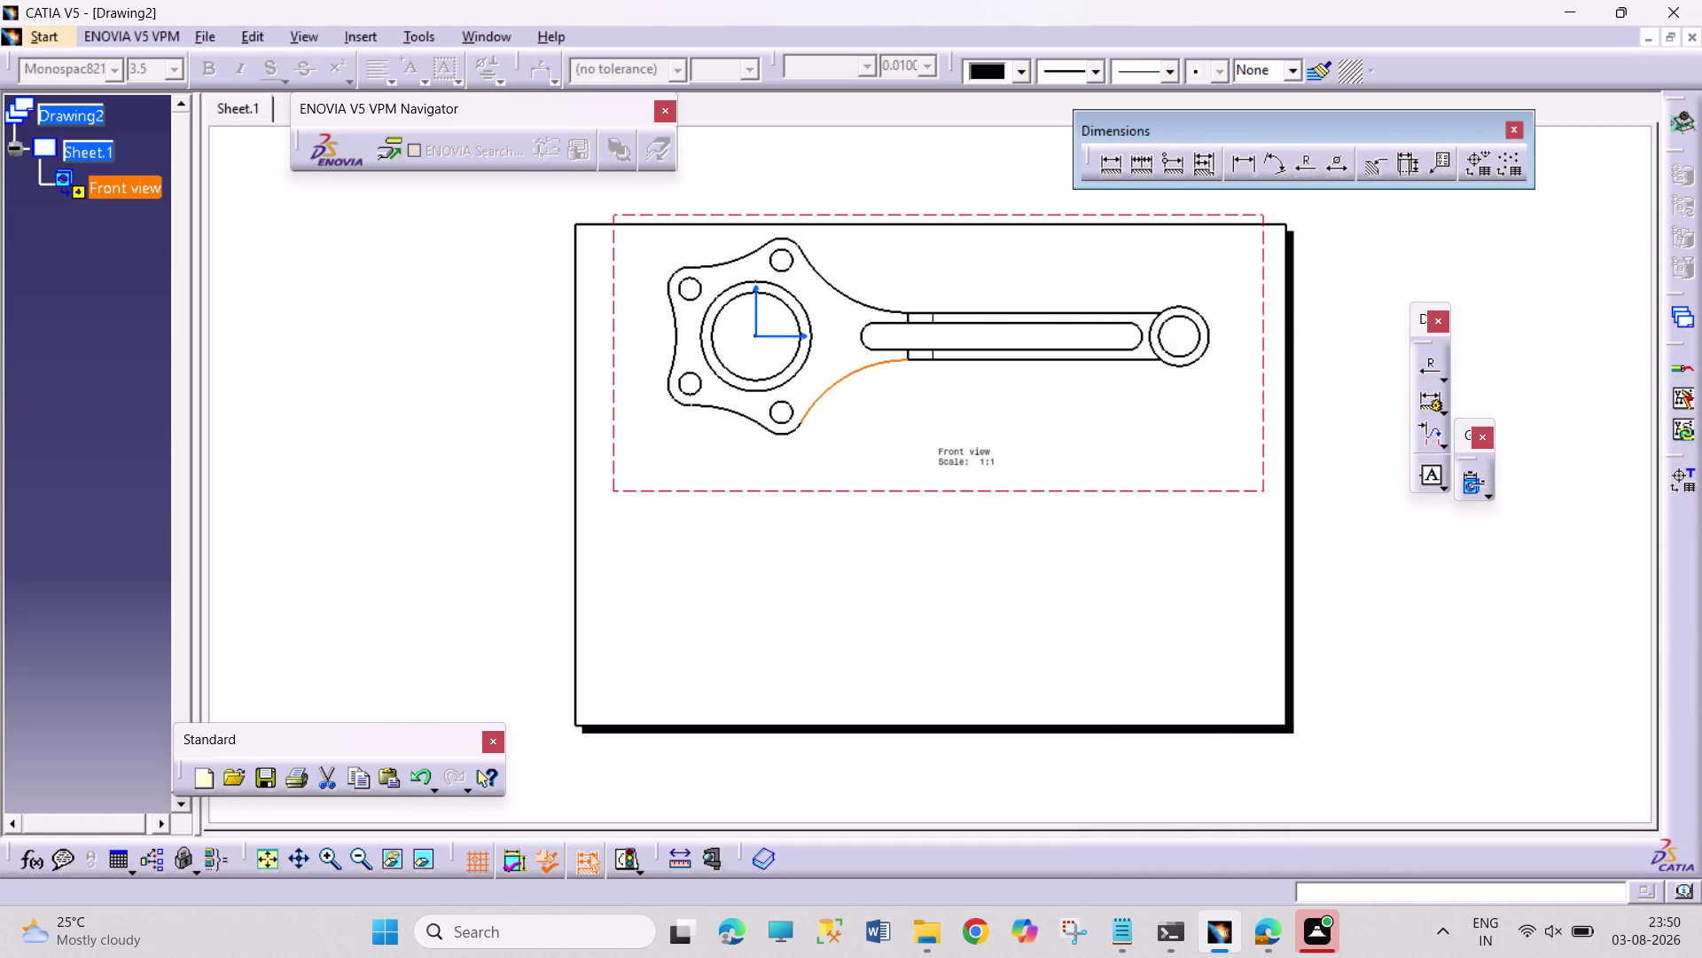
Set the front view's scale to 1:2 in its Properties.
right_click(1246, 490)
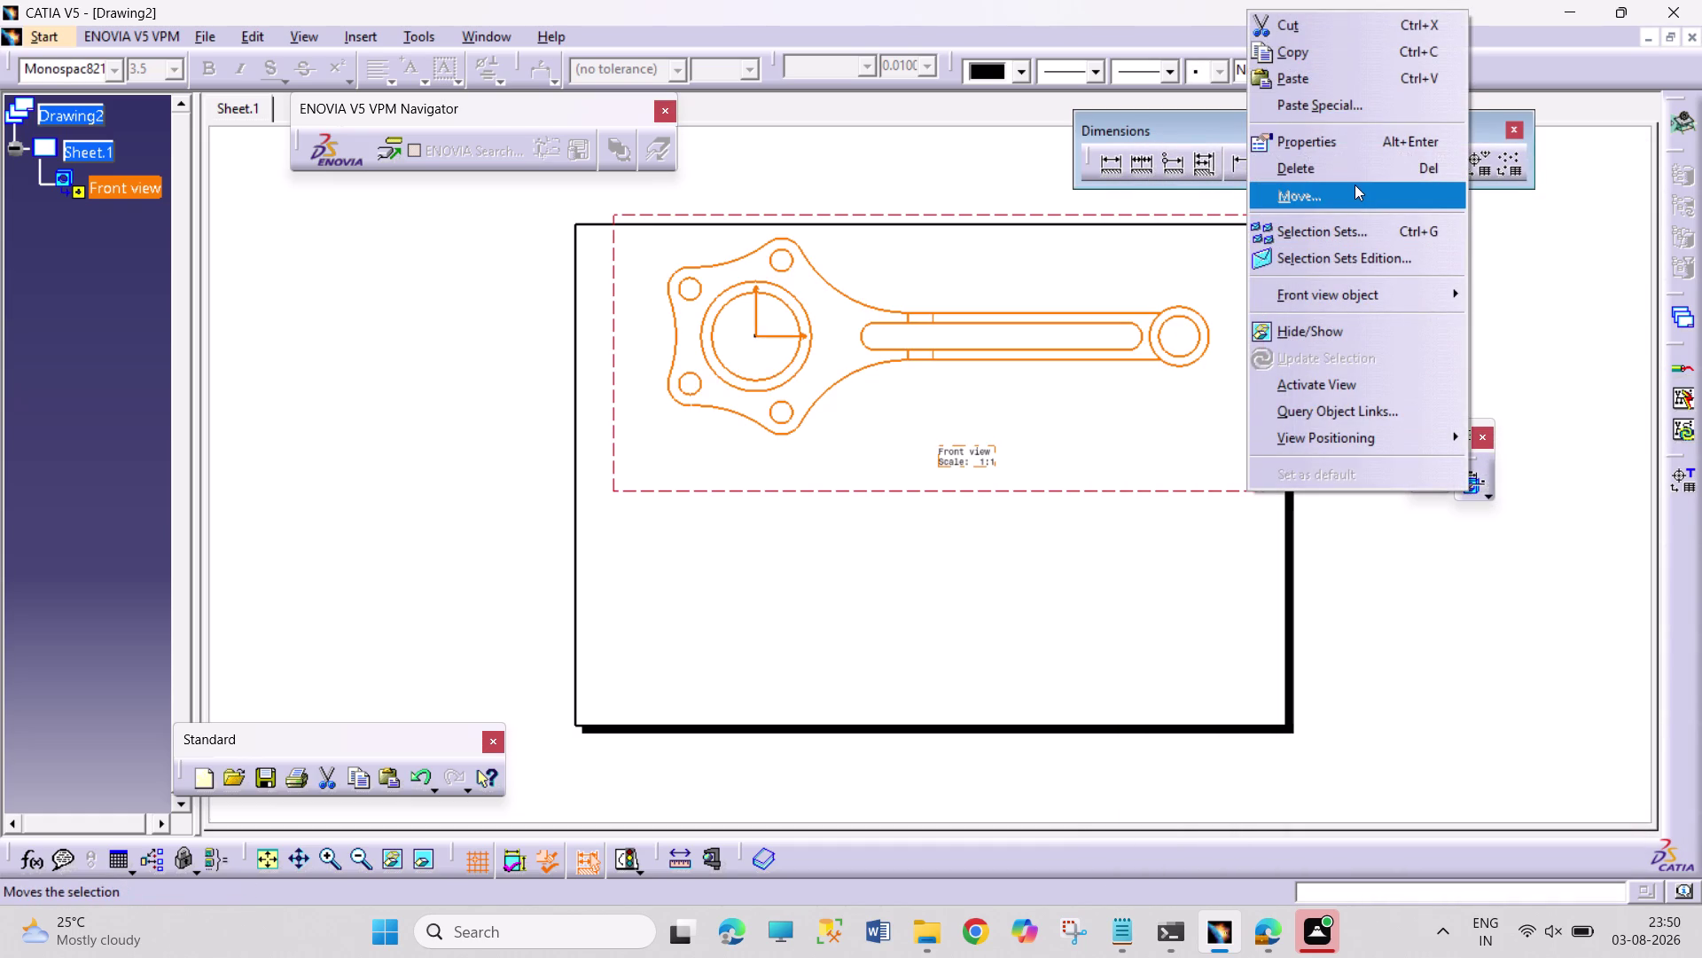
click(1346, 148)
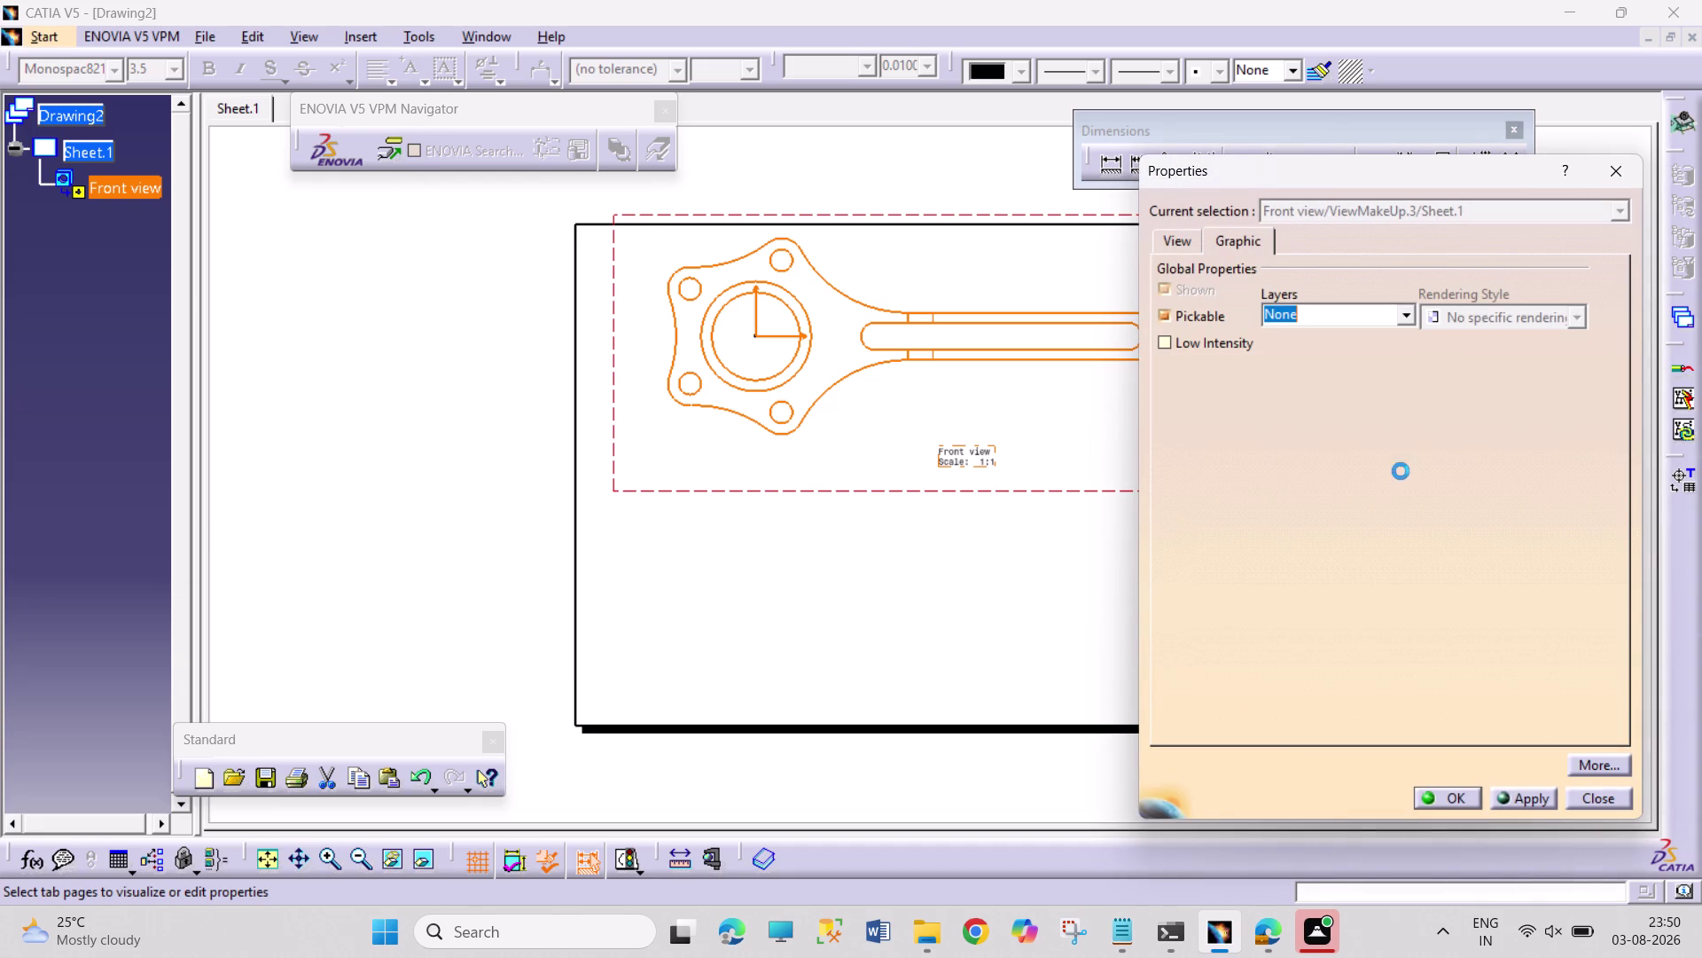
click(1182, 235)
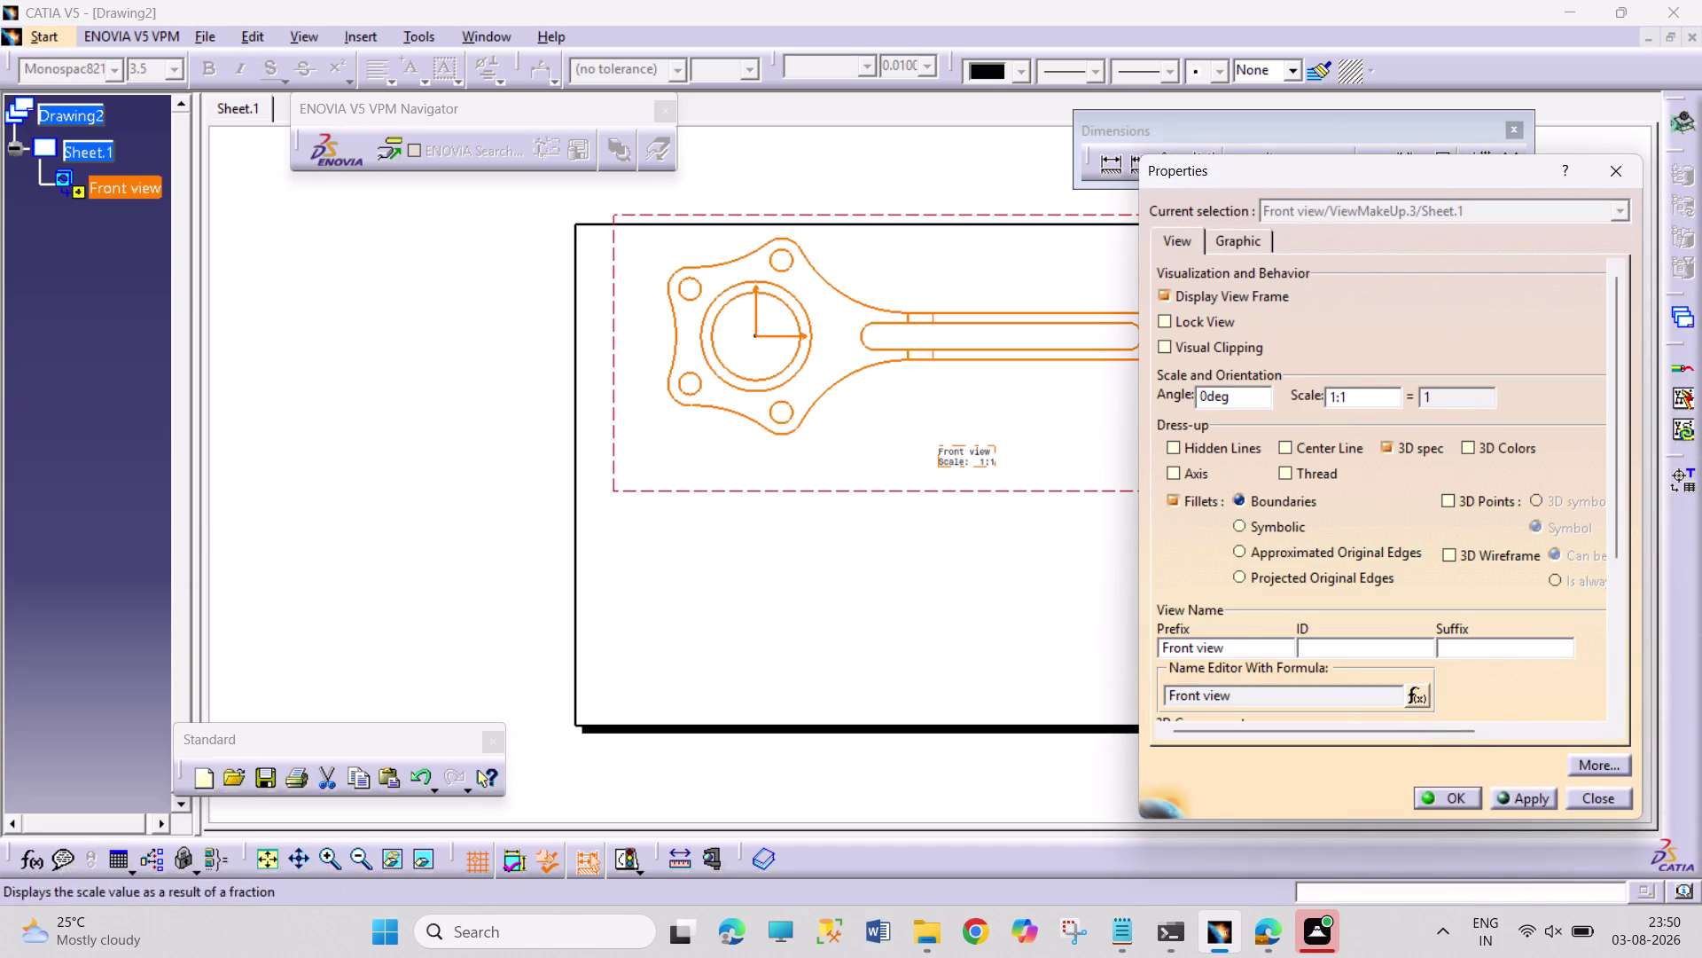
click(1378, 402)
key(BackSpace)
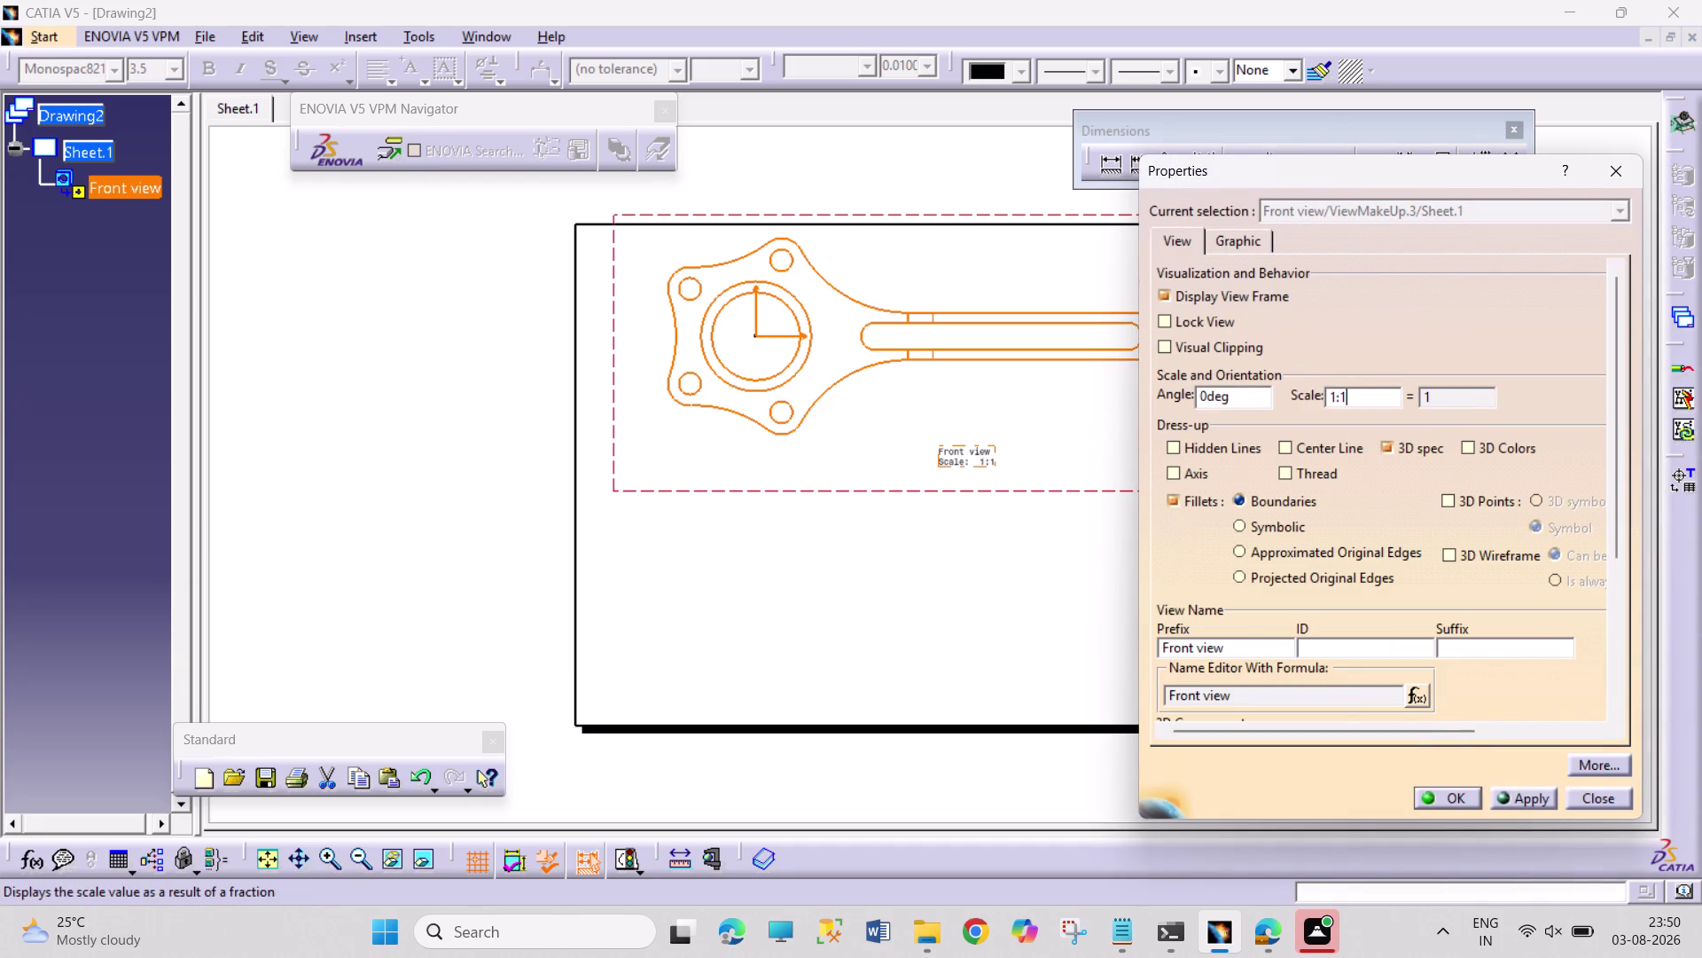
key(2)
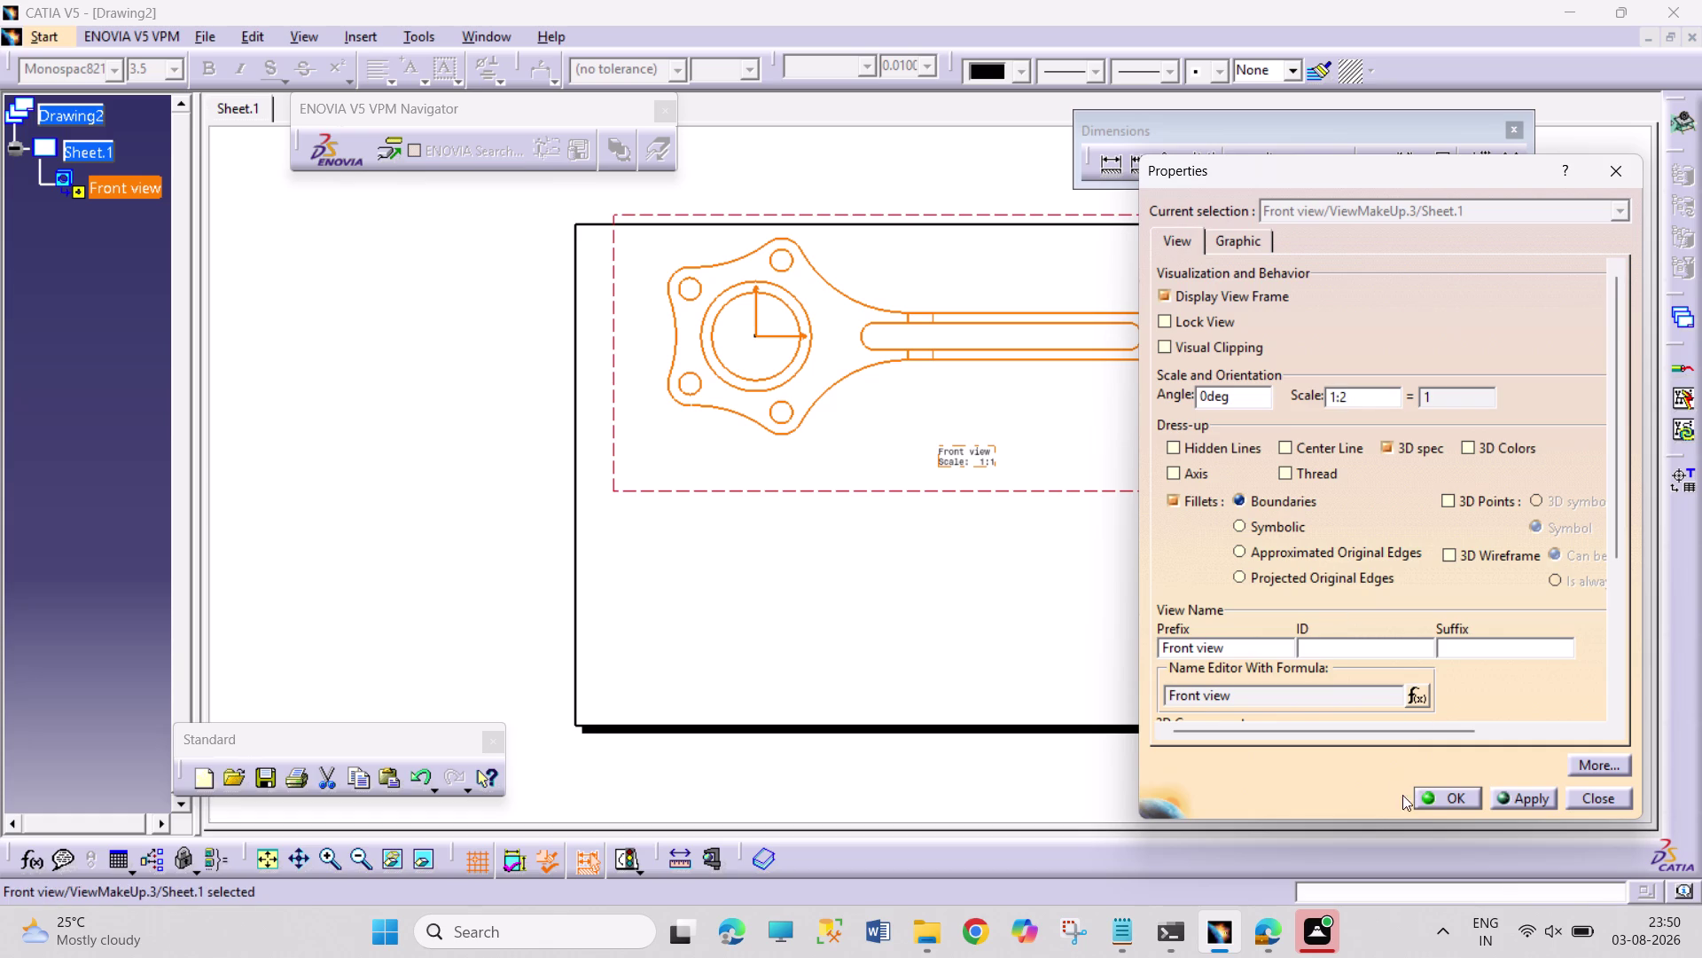
click(1444, 803)
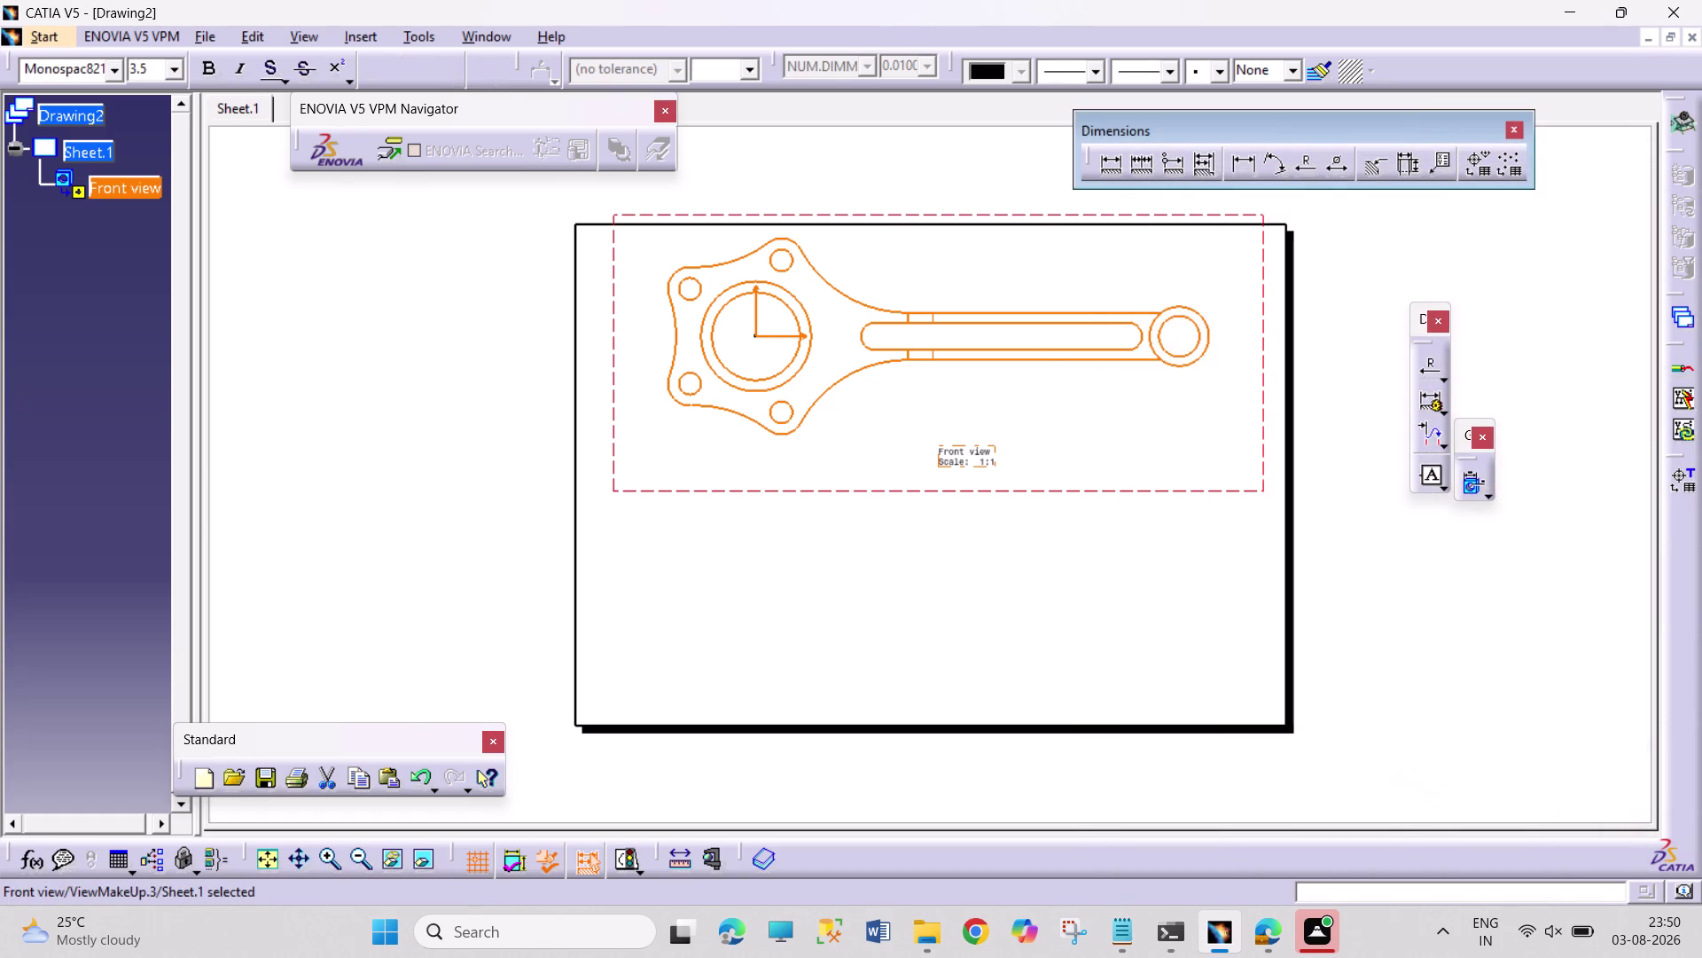
click(346, 42)
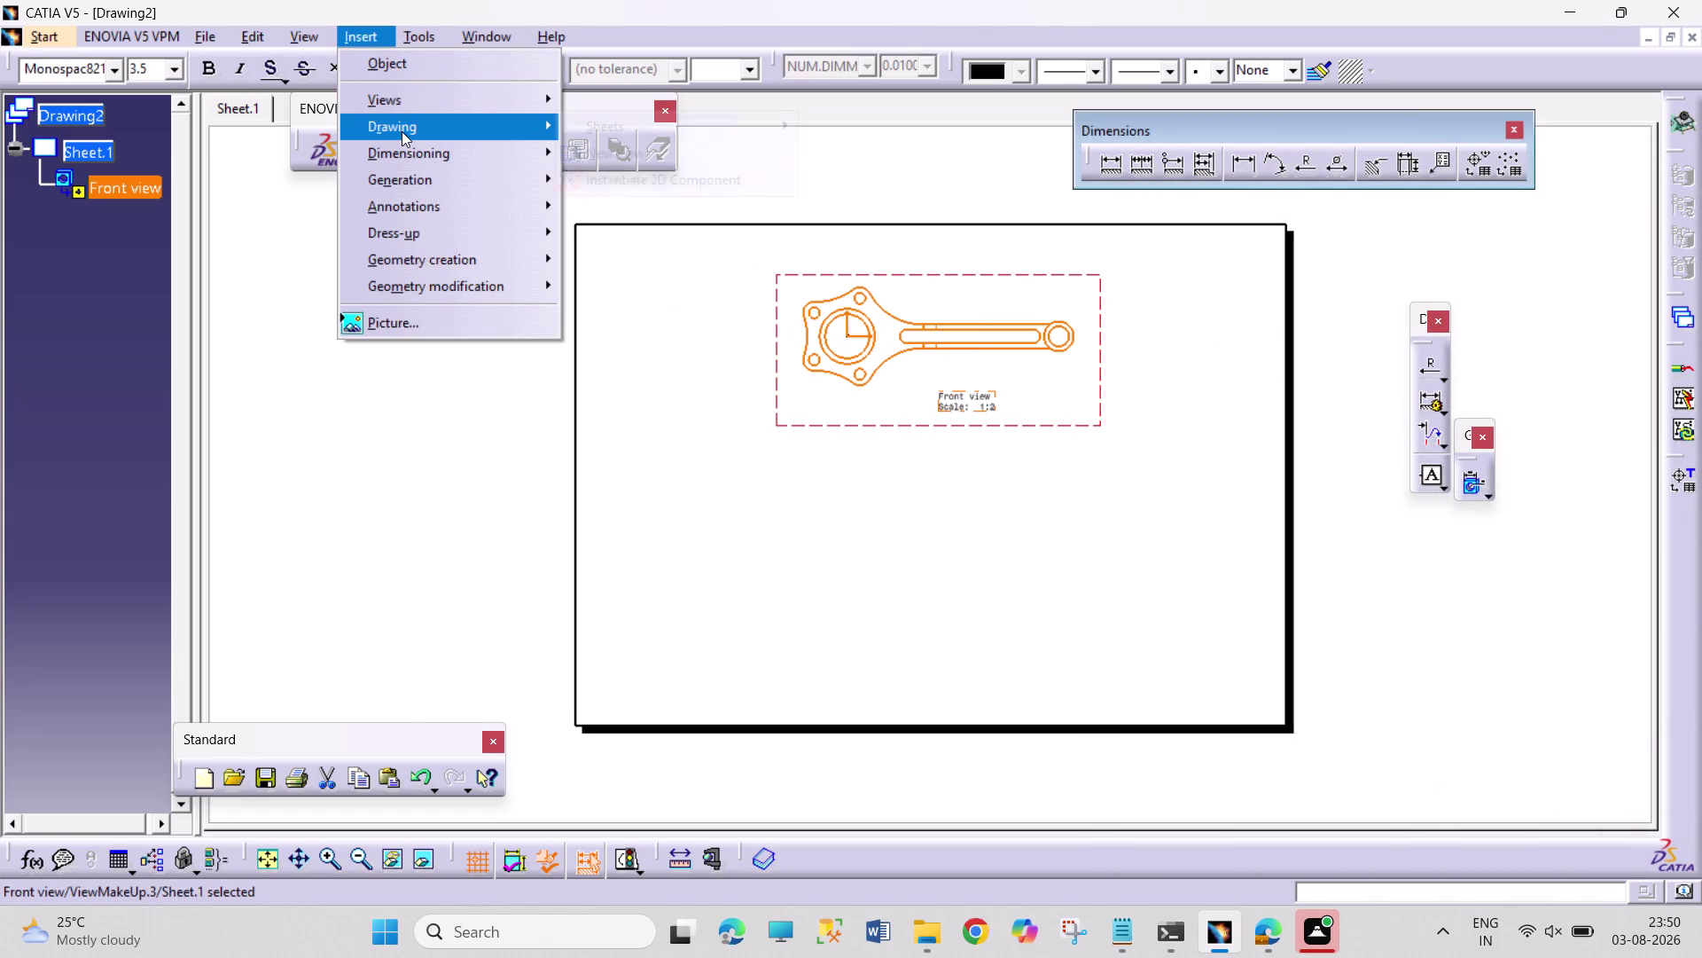
Project a 1:2 top view below the front view and select it.
click(411, 110)
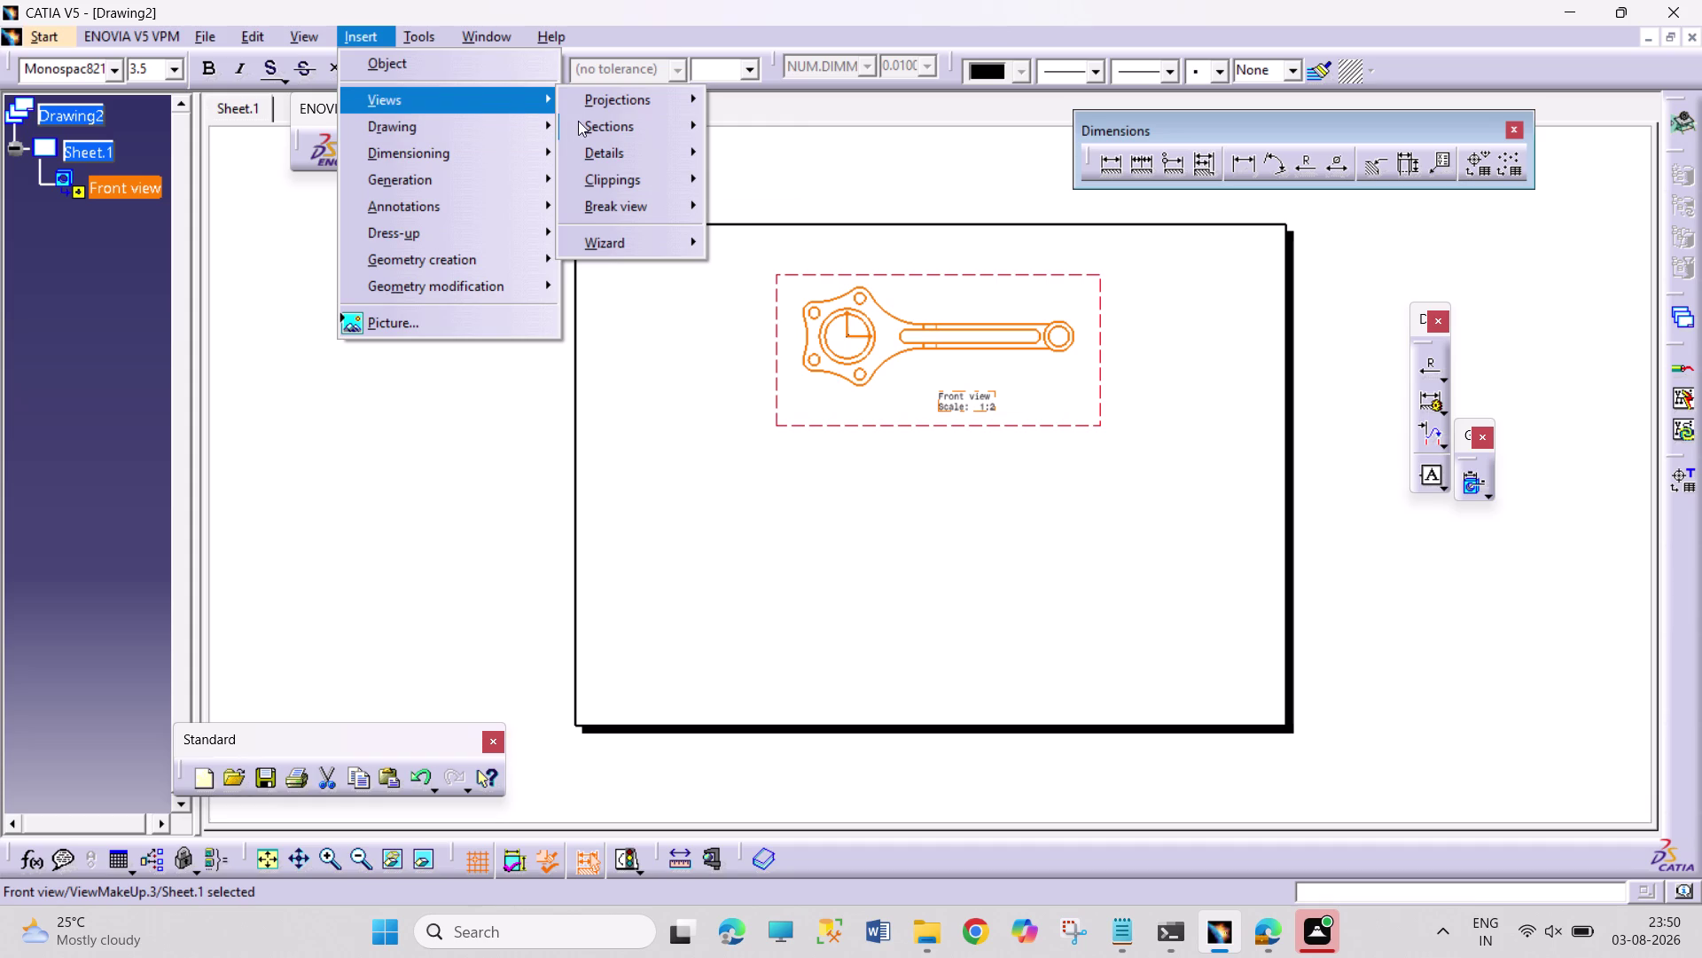
click(597, 102)
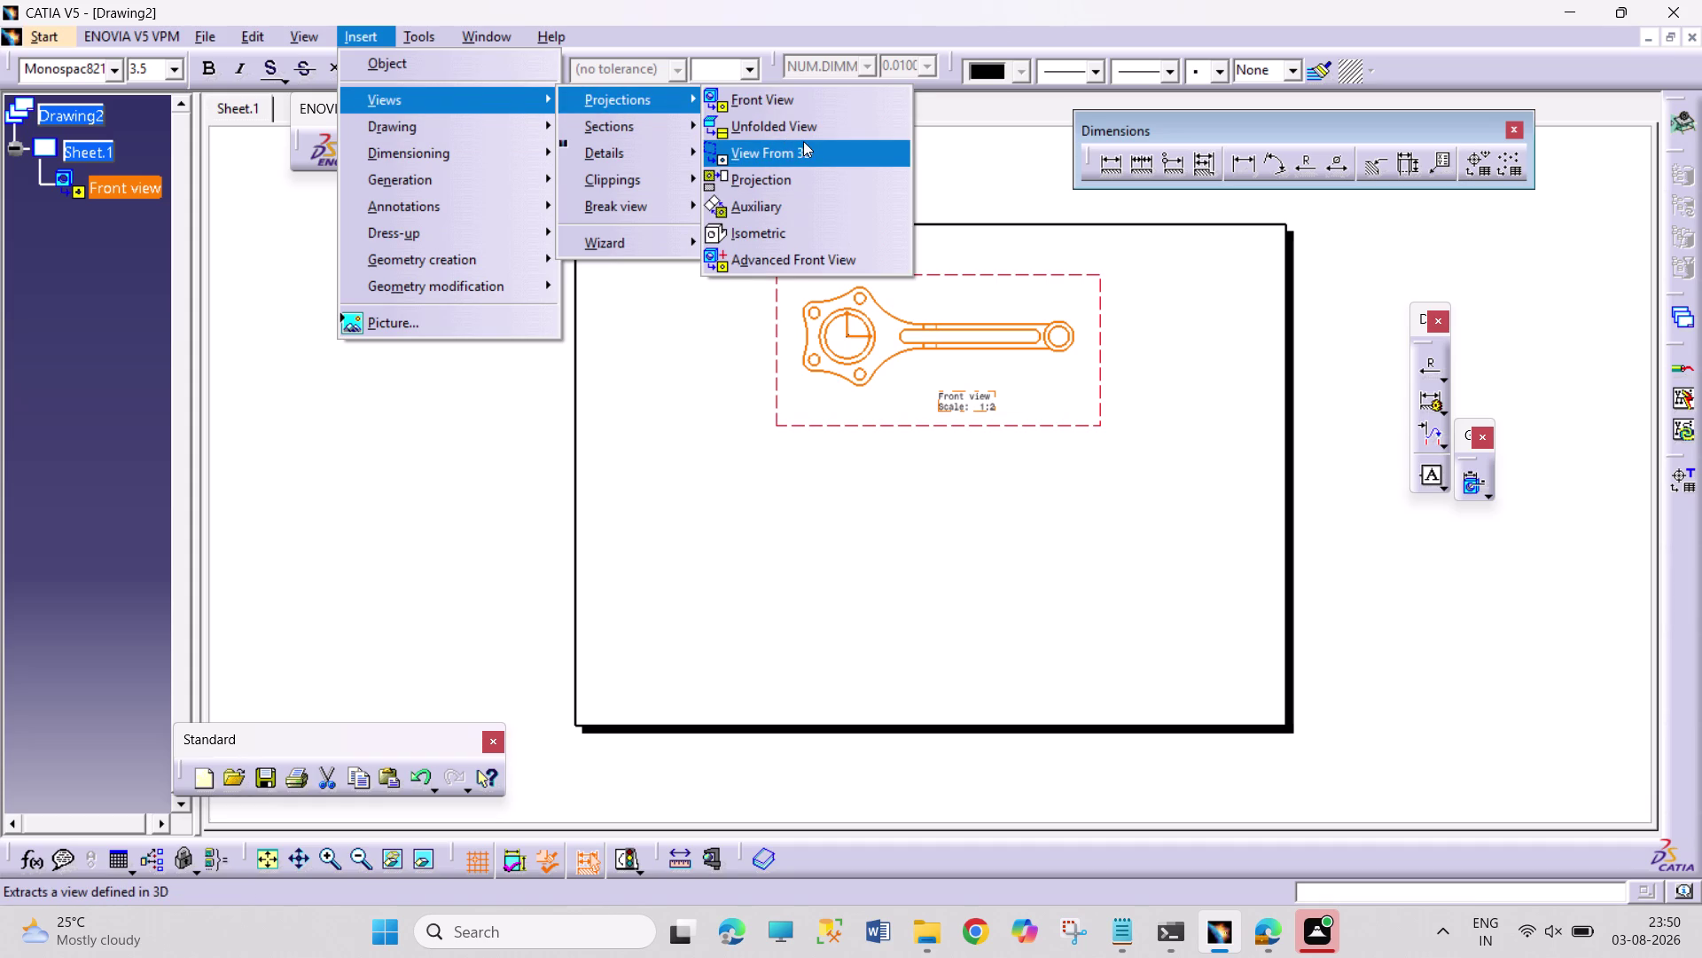
click(808, 168)
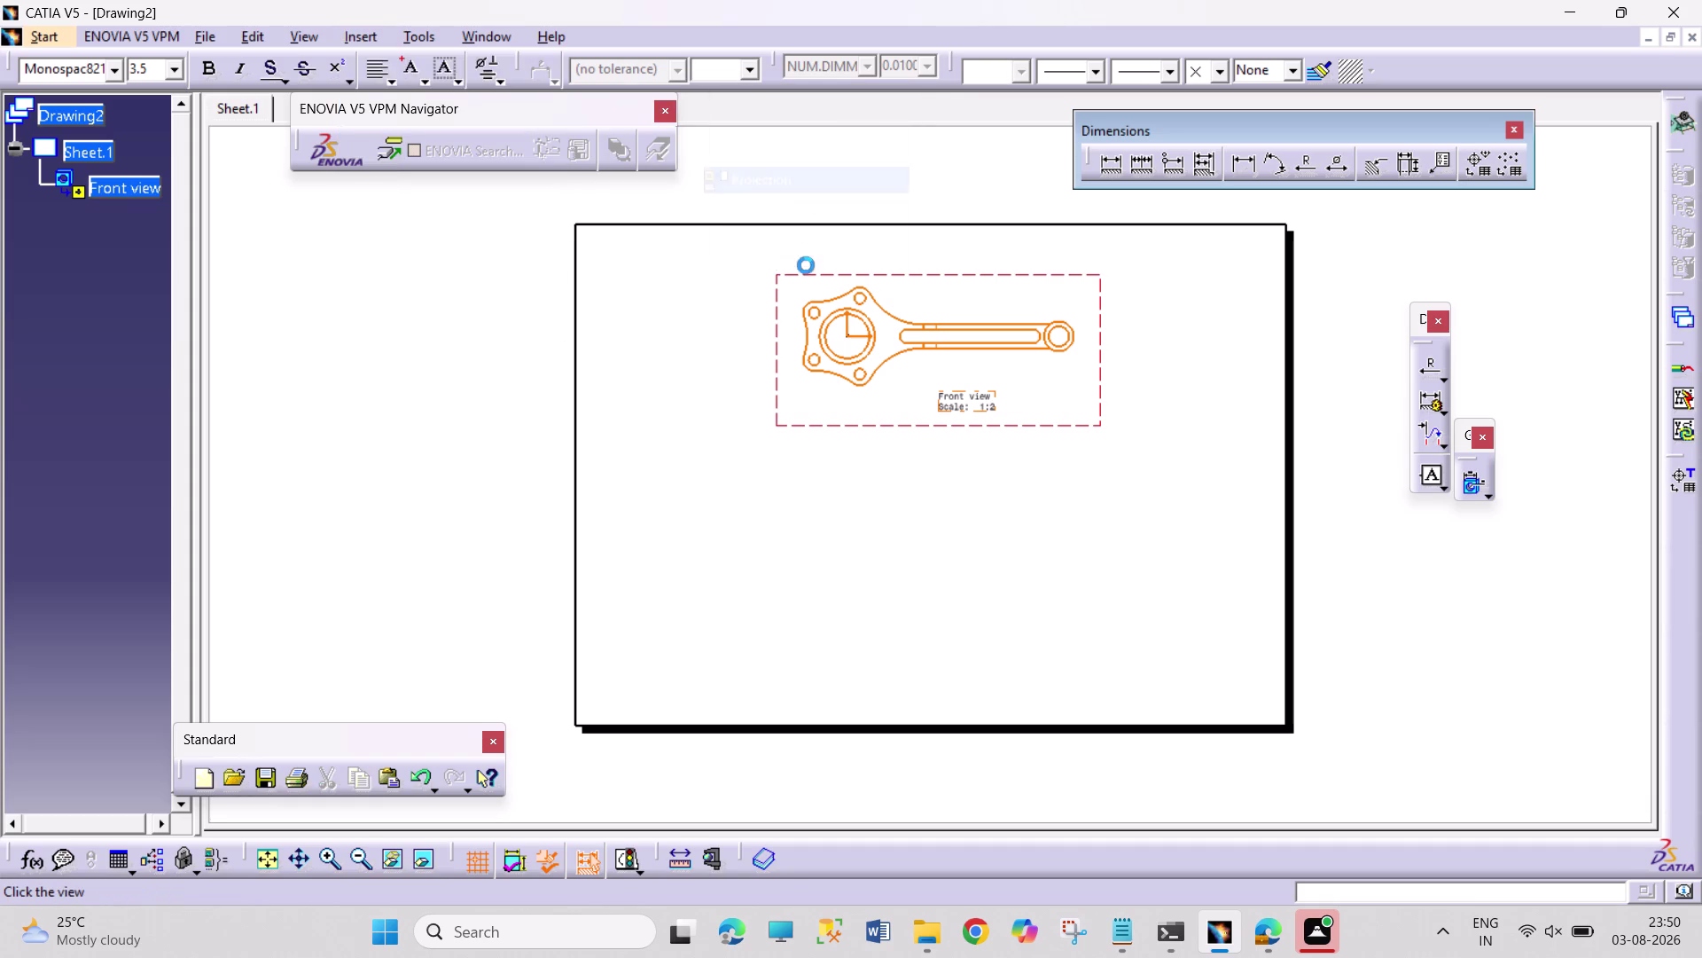
click(810, 518)
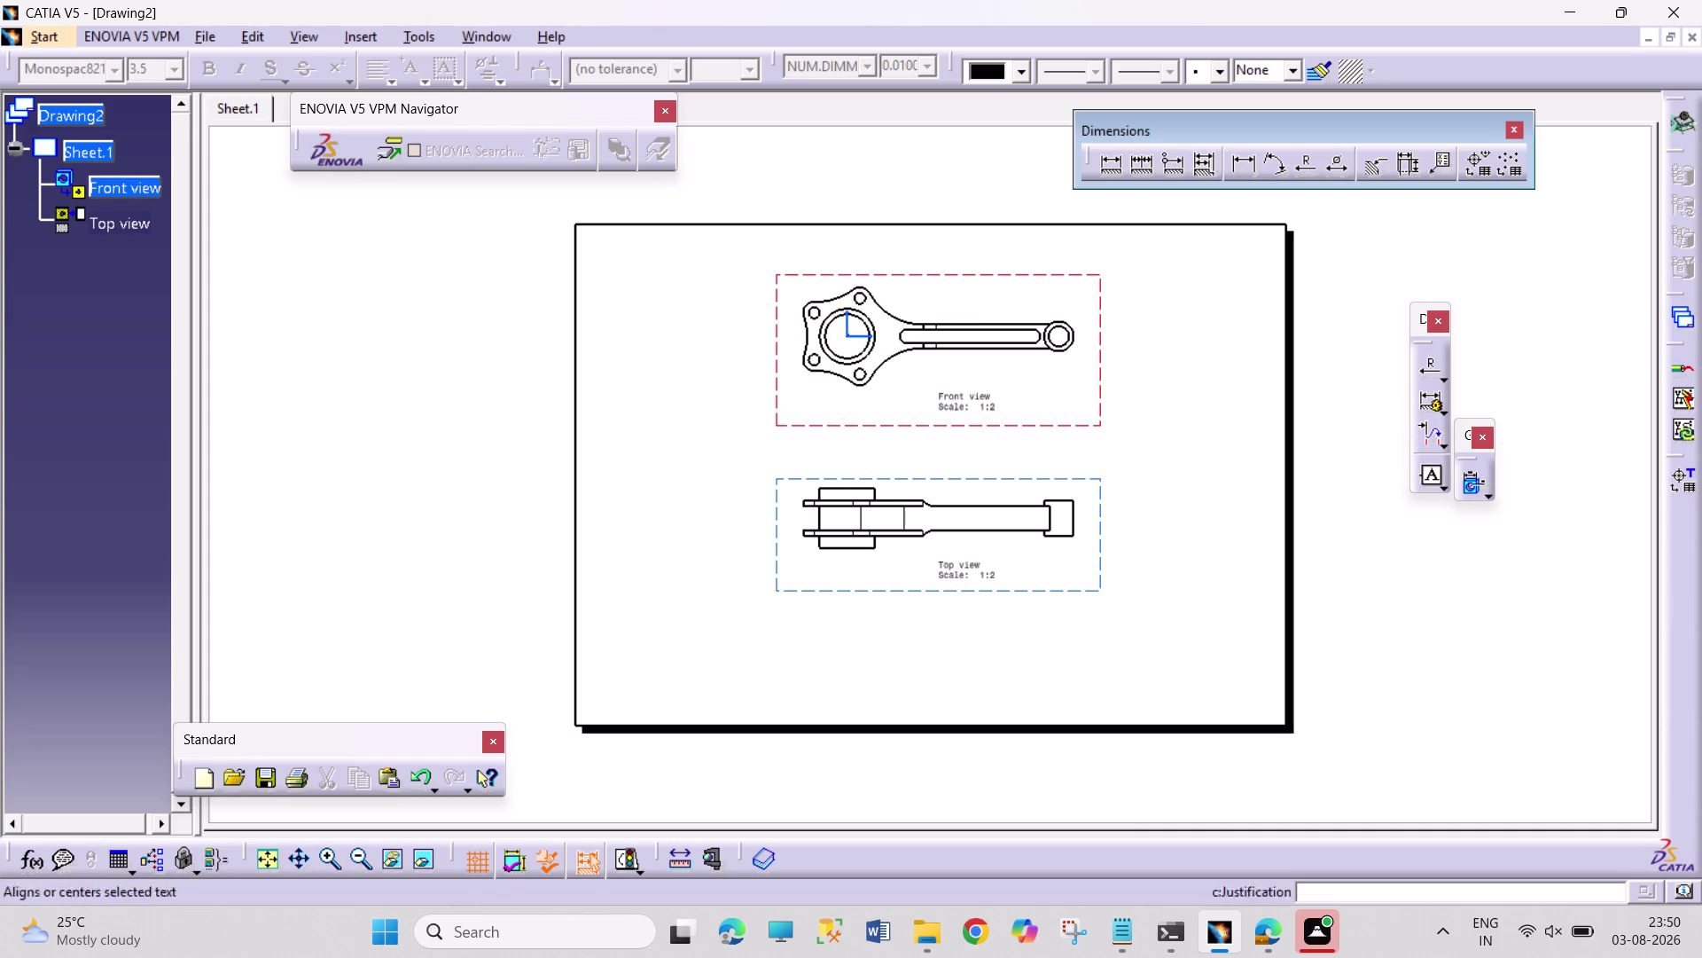
click(974, 480)
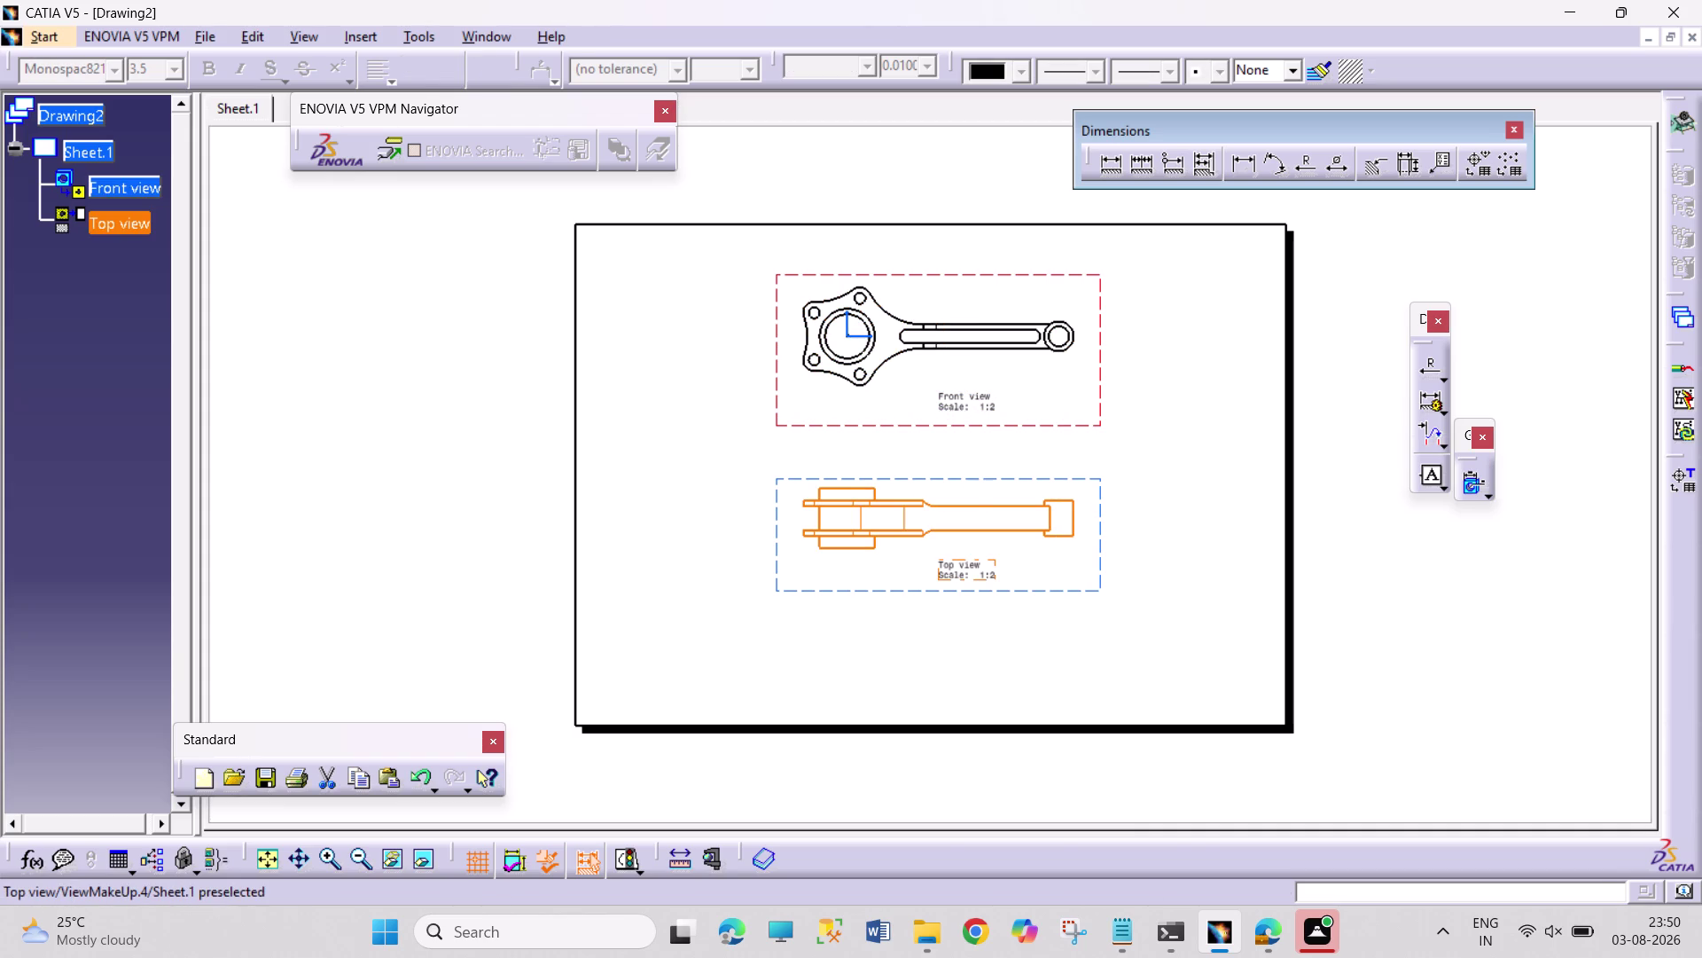
Review the top view's properties (angle 0deg) and close them without changes.
right_click(974, 480)
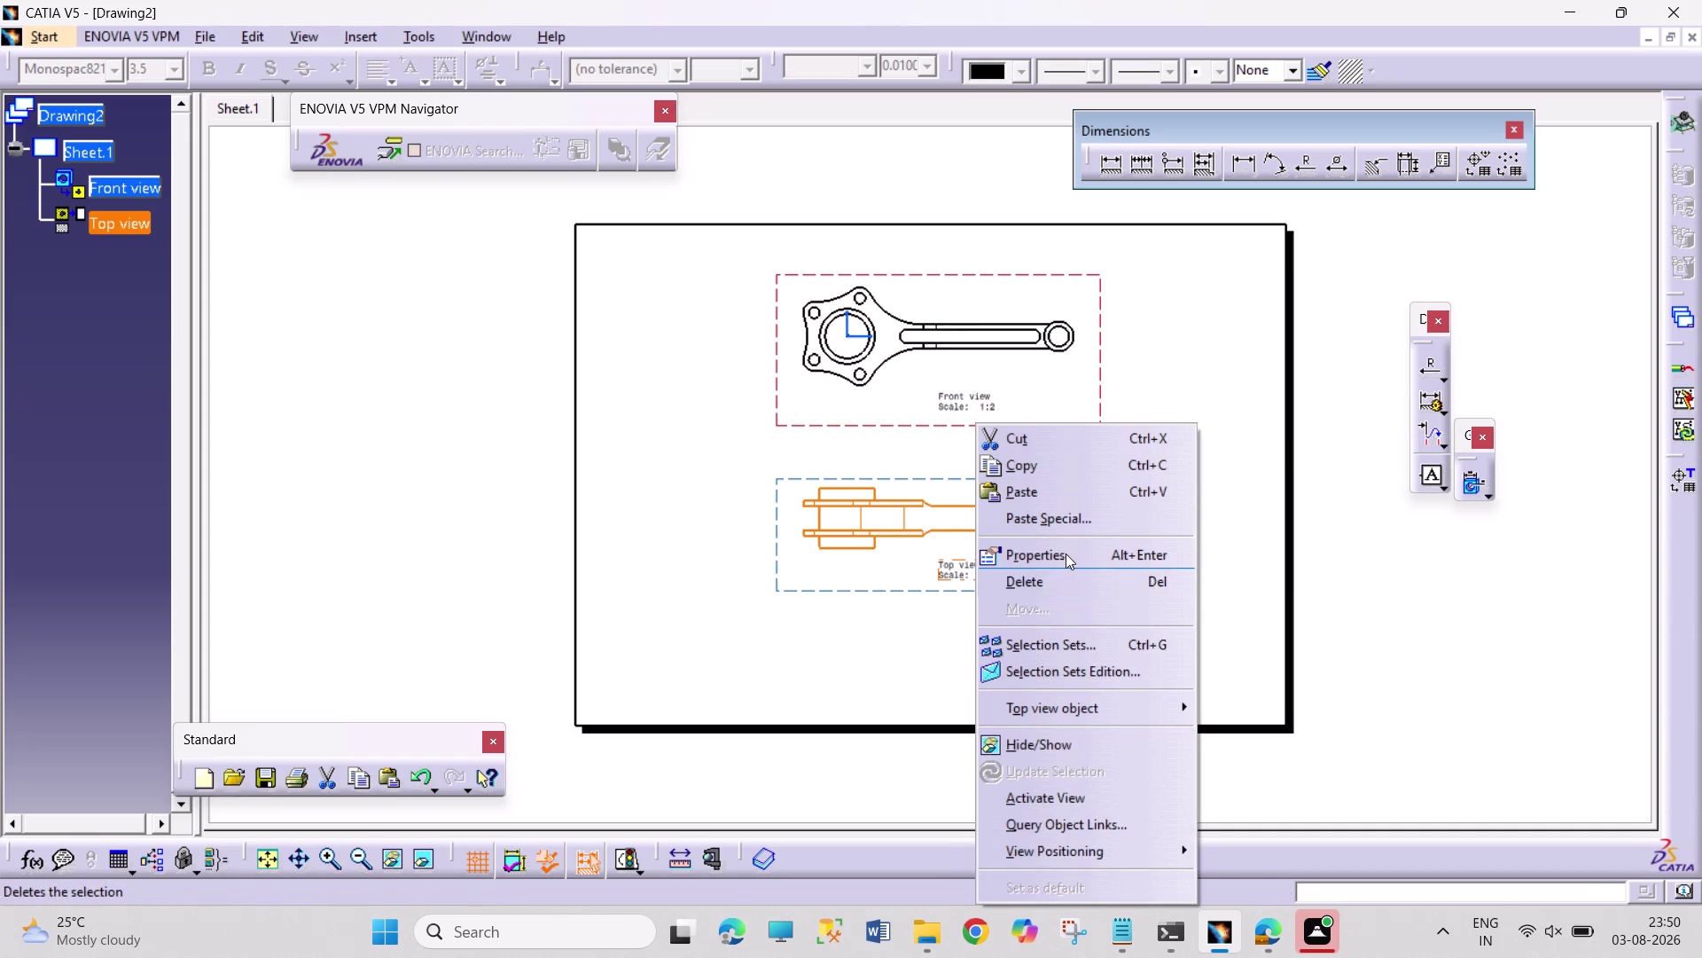
click(1068, 552)
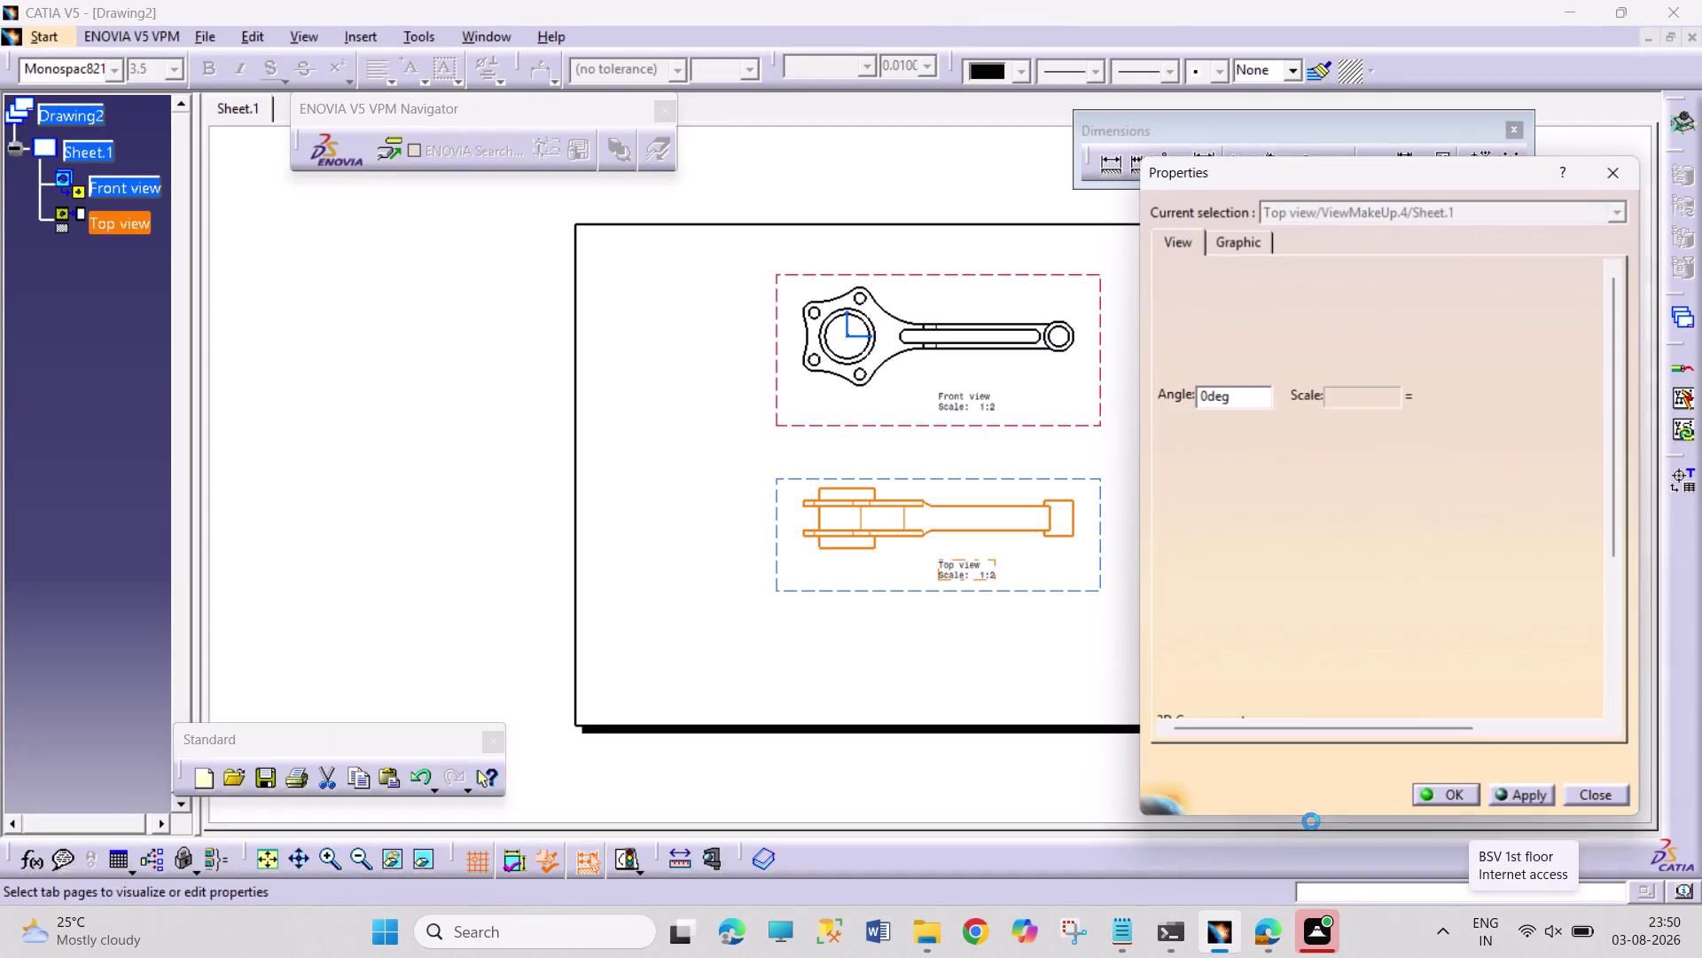
click(1534, 797)
click(1452, 798)
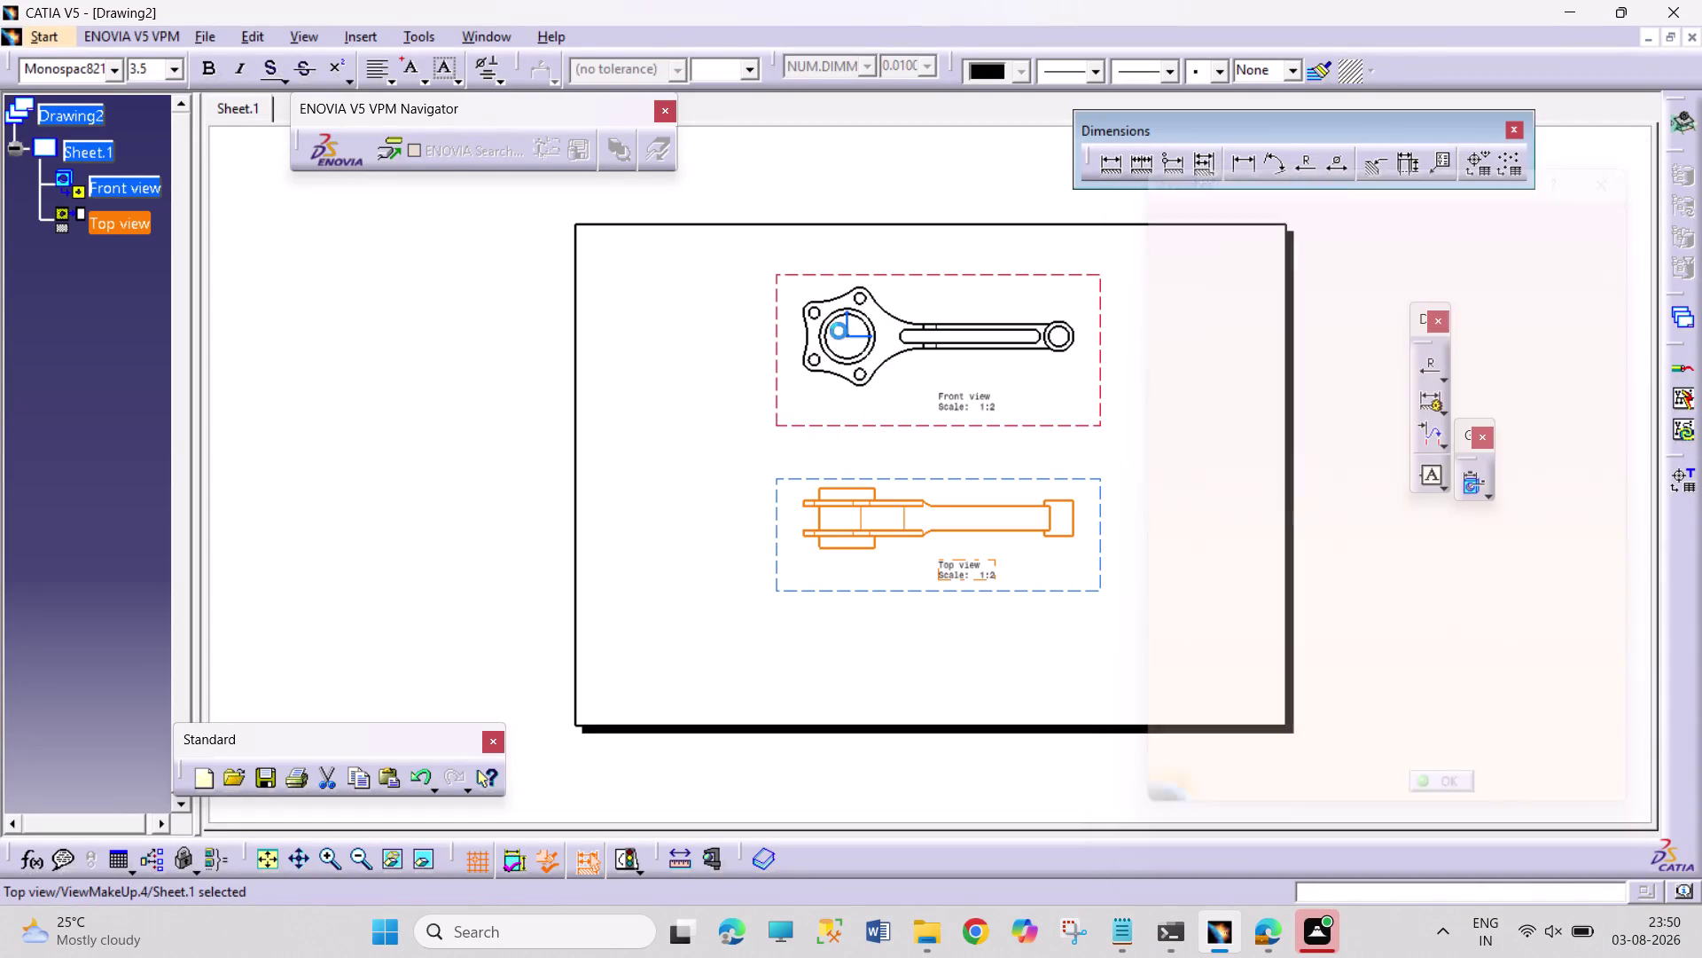
click(359, 30)
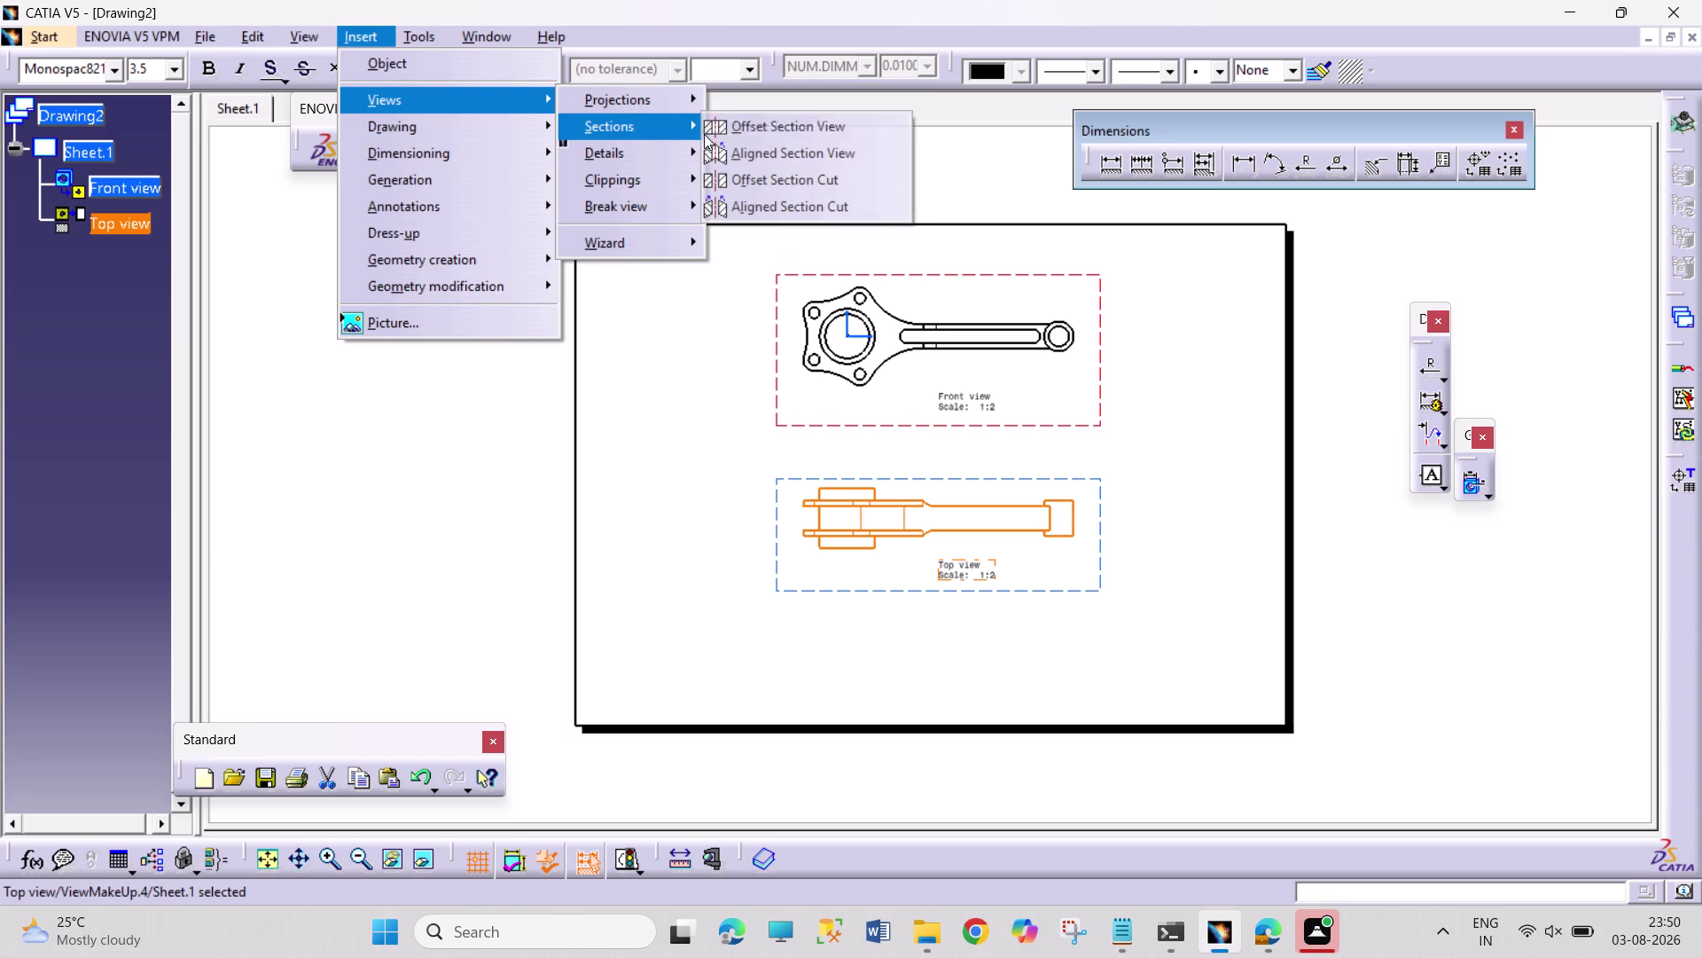
click(759, 137)
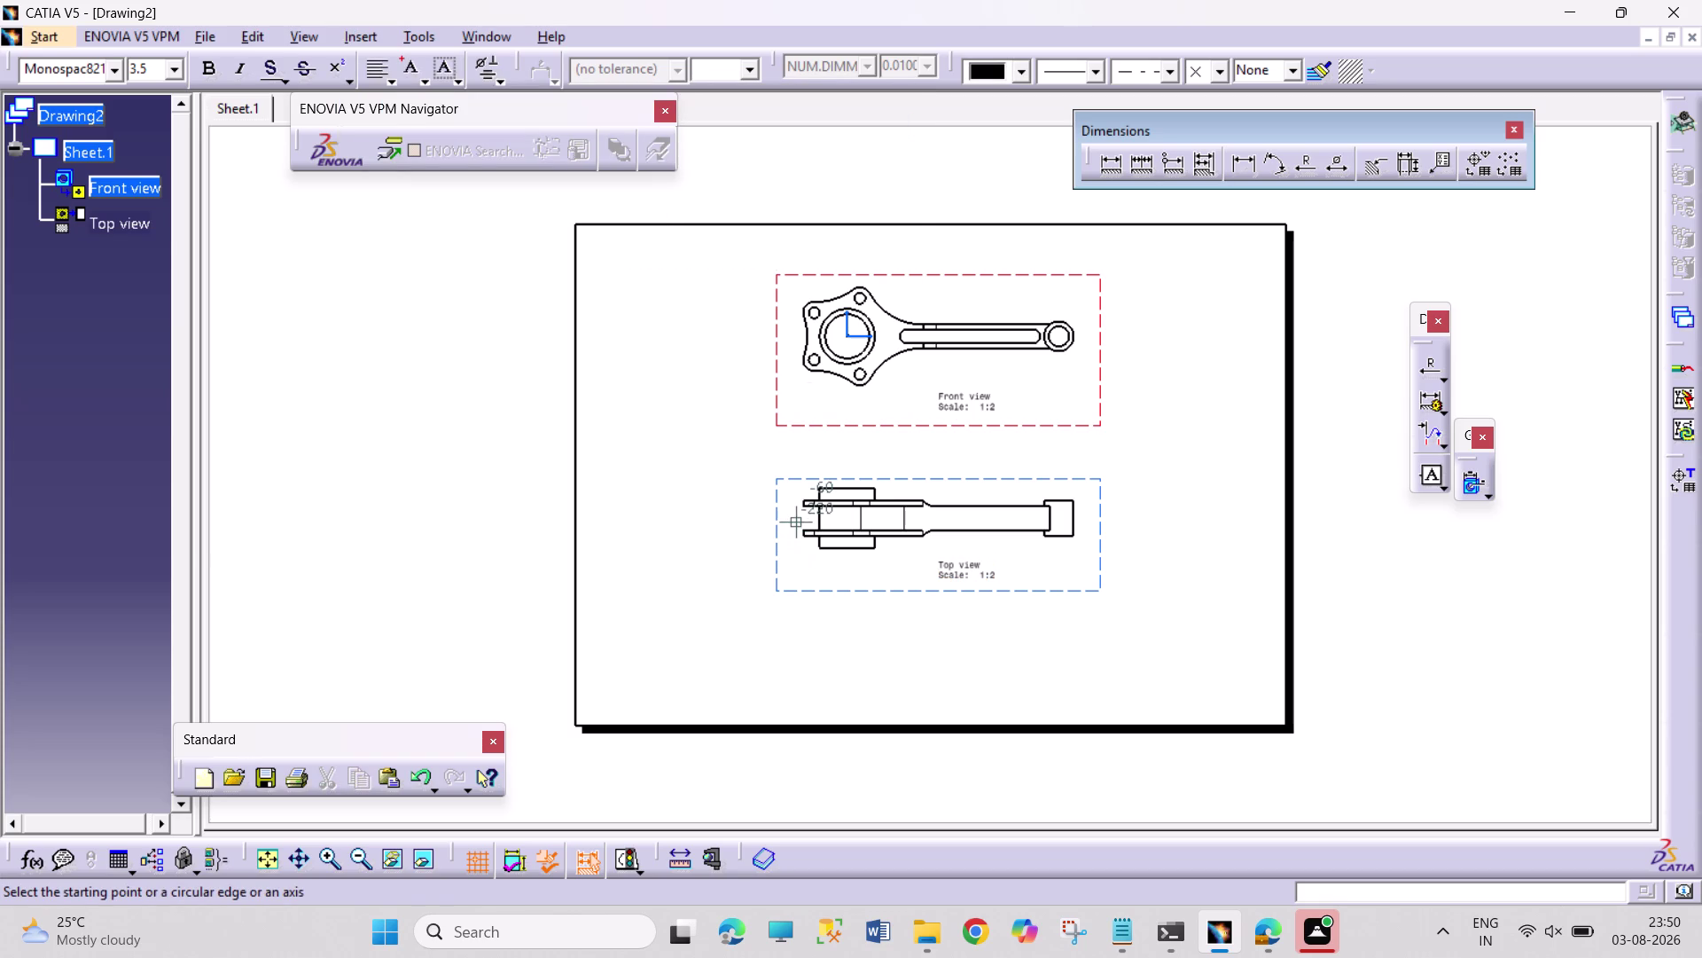
click(795, 516)
click(957, 520)
click(965, 546)
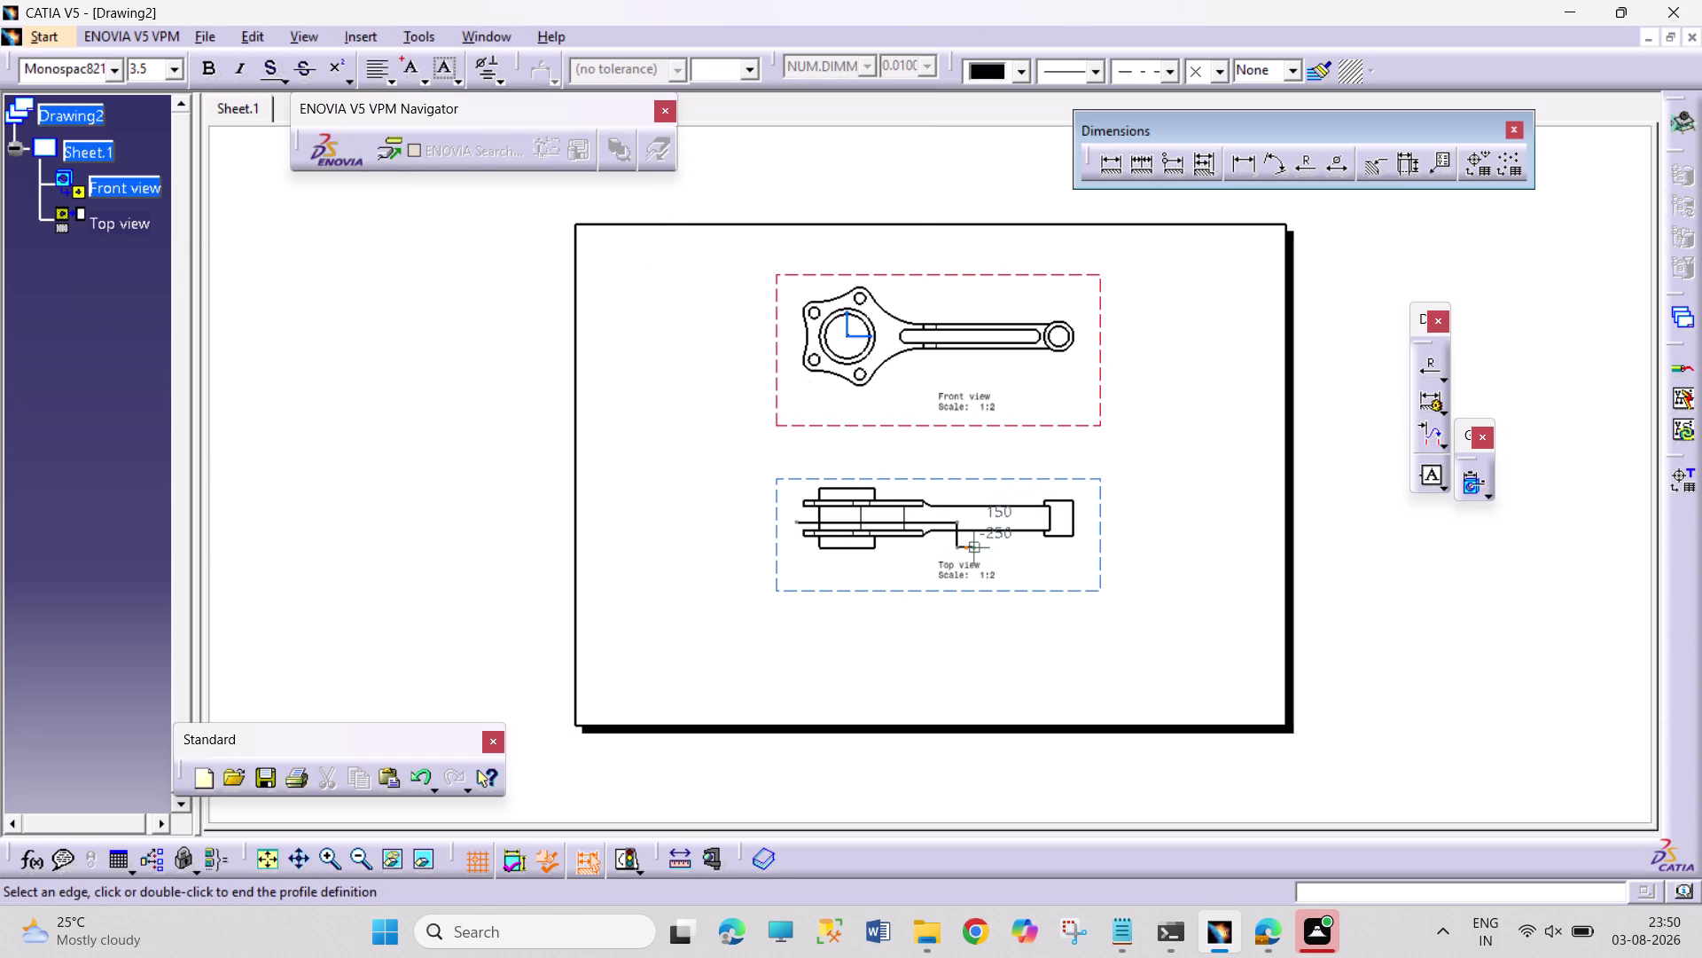
double_click(993, 547)
click(970, 678)
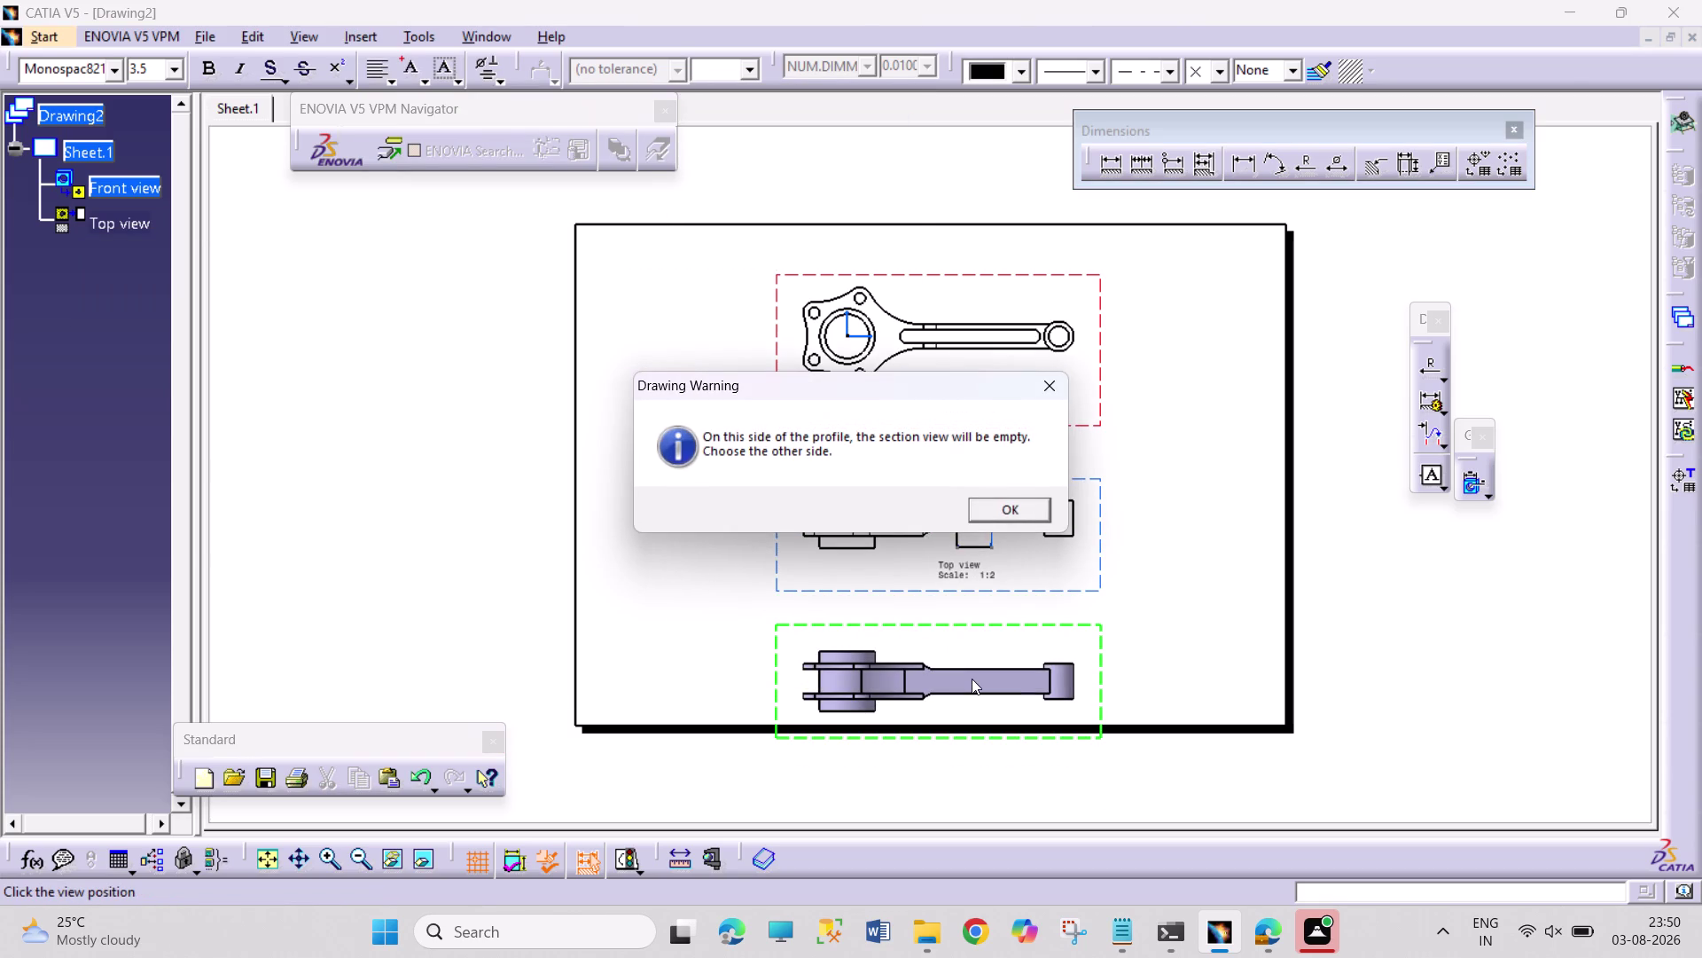
click(995, 512)
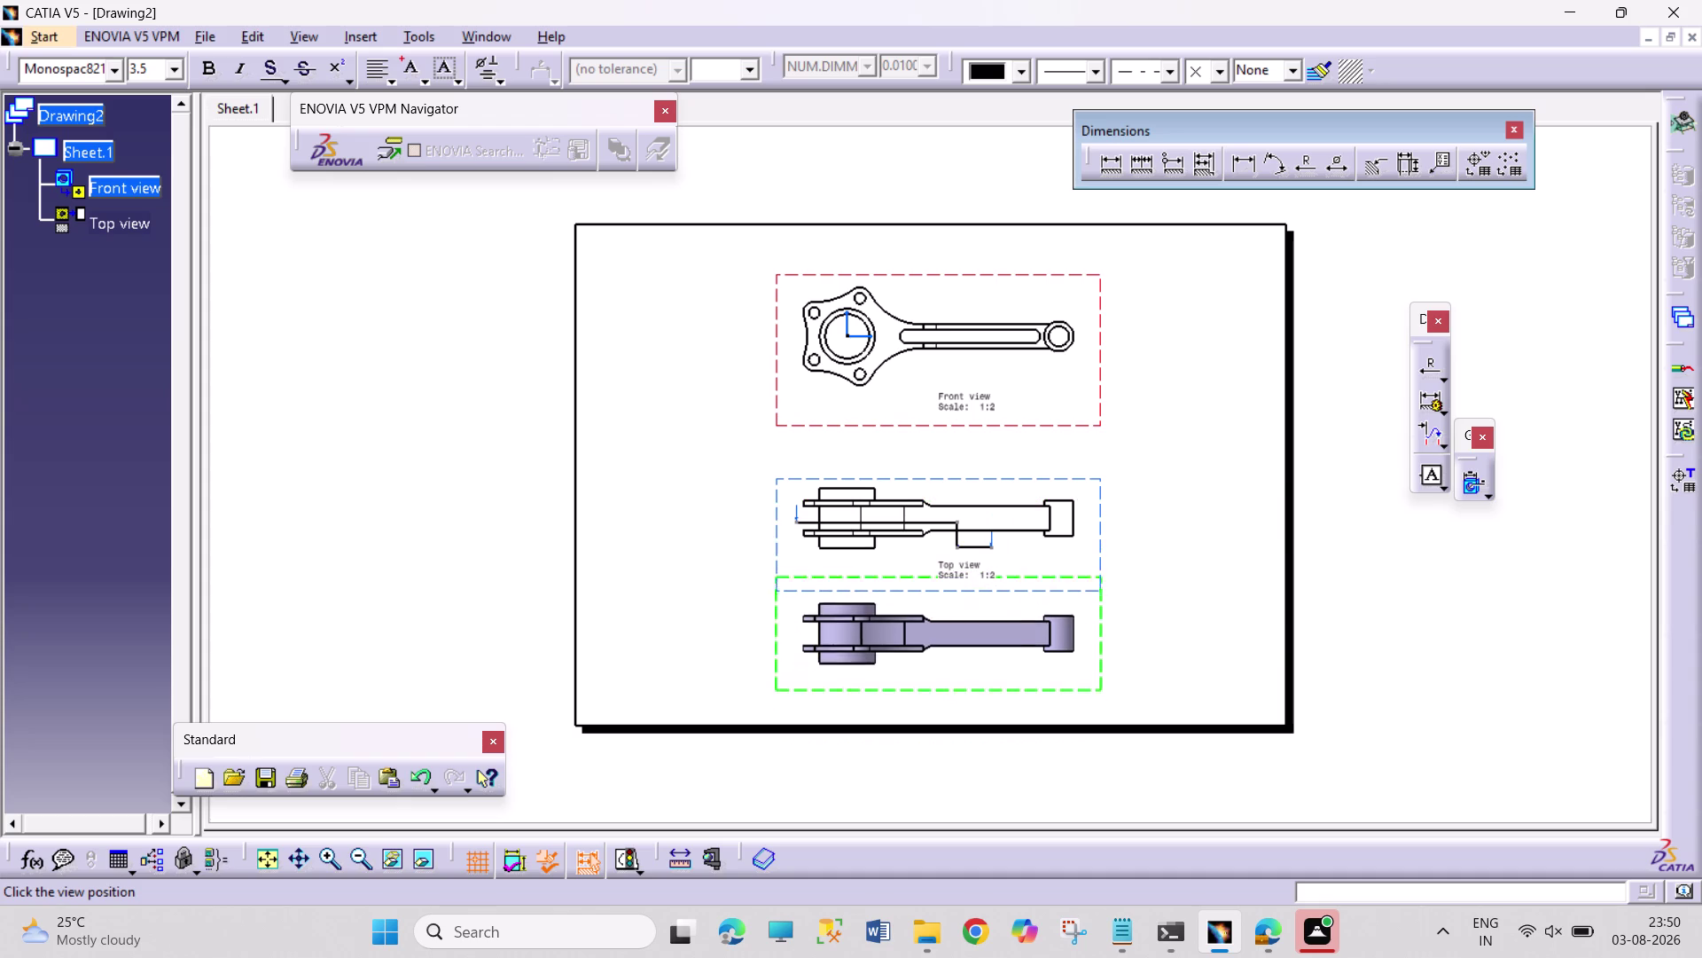
click(871, 389)
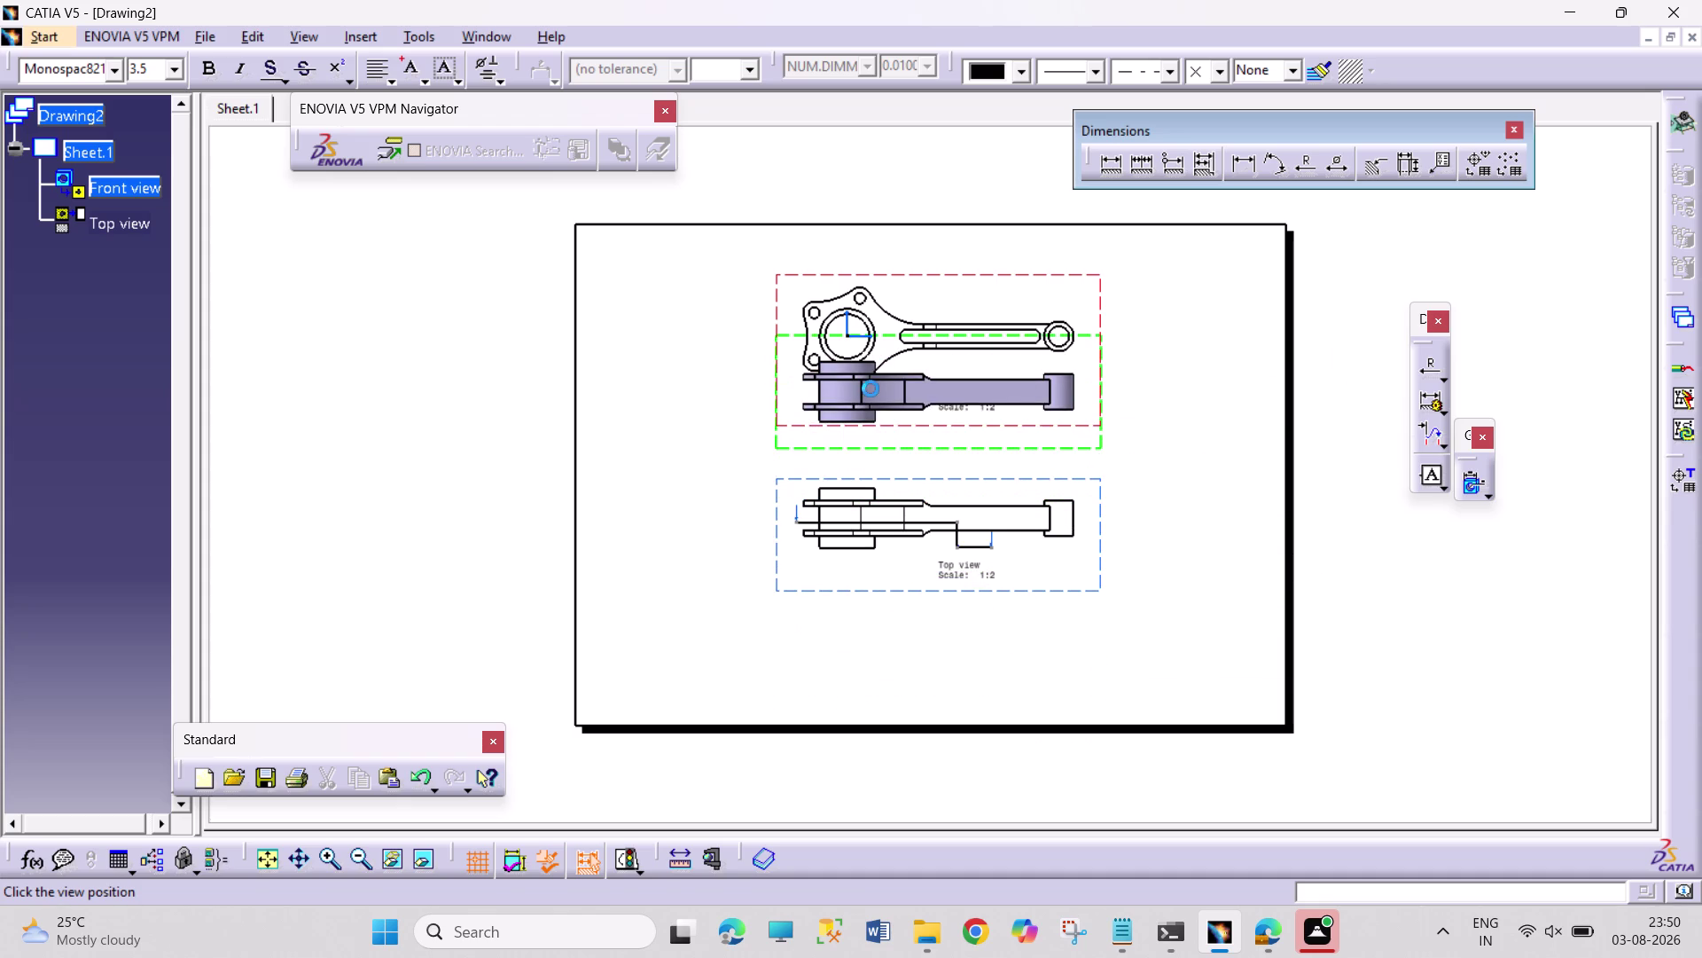
click(1032, 509)
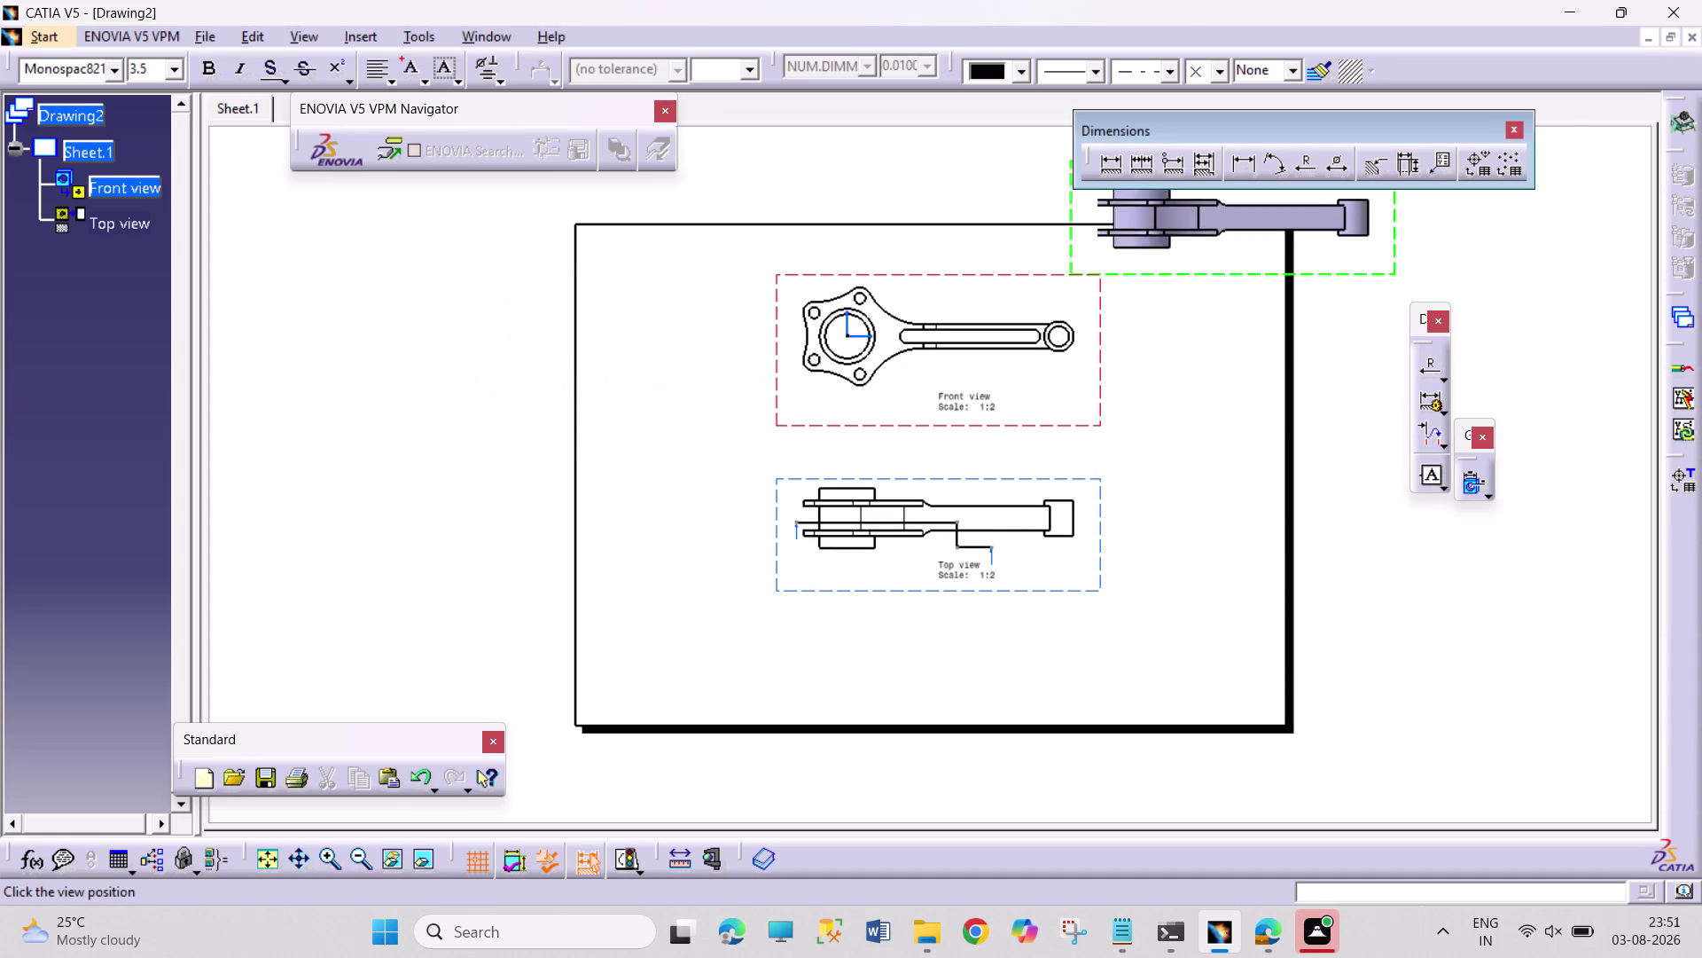
double_click(953, 334)
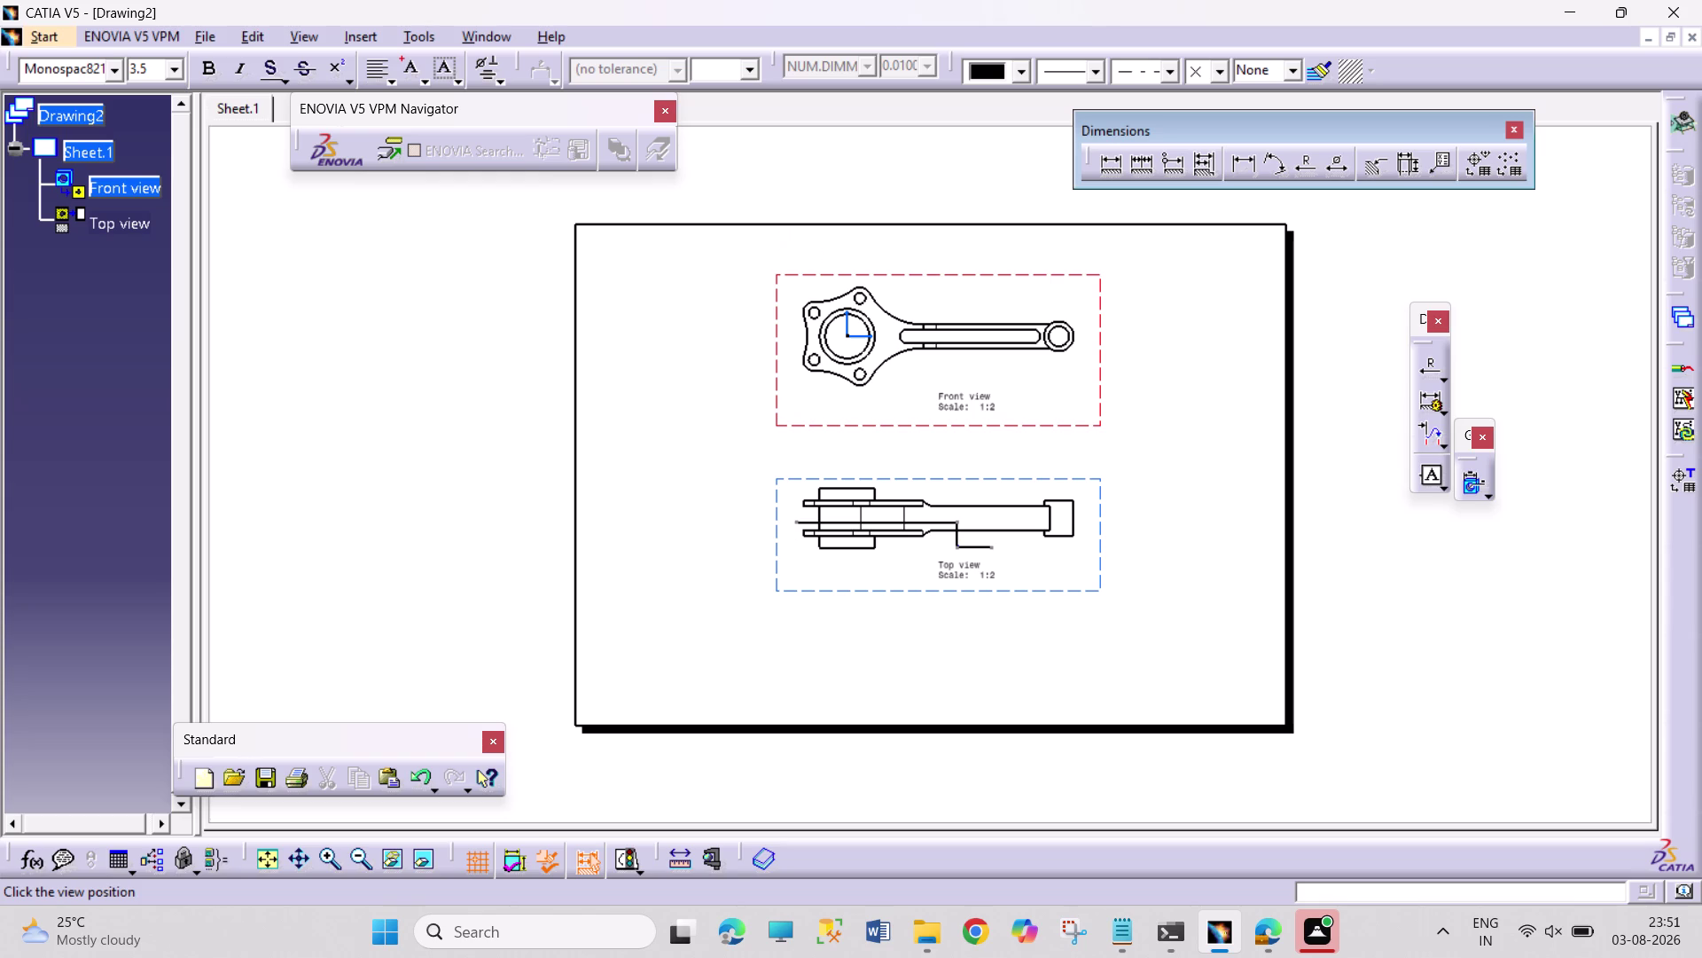
double_click(929, 225)
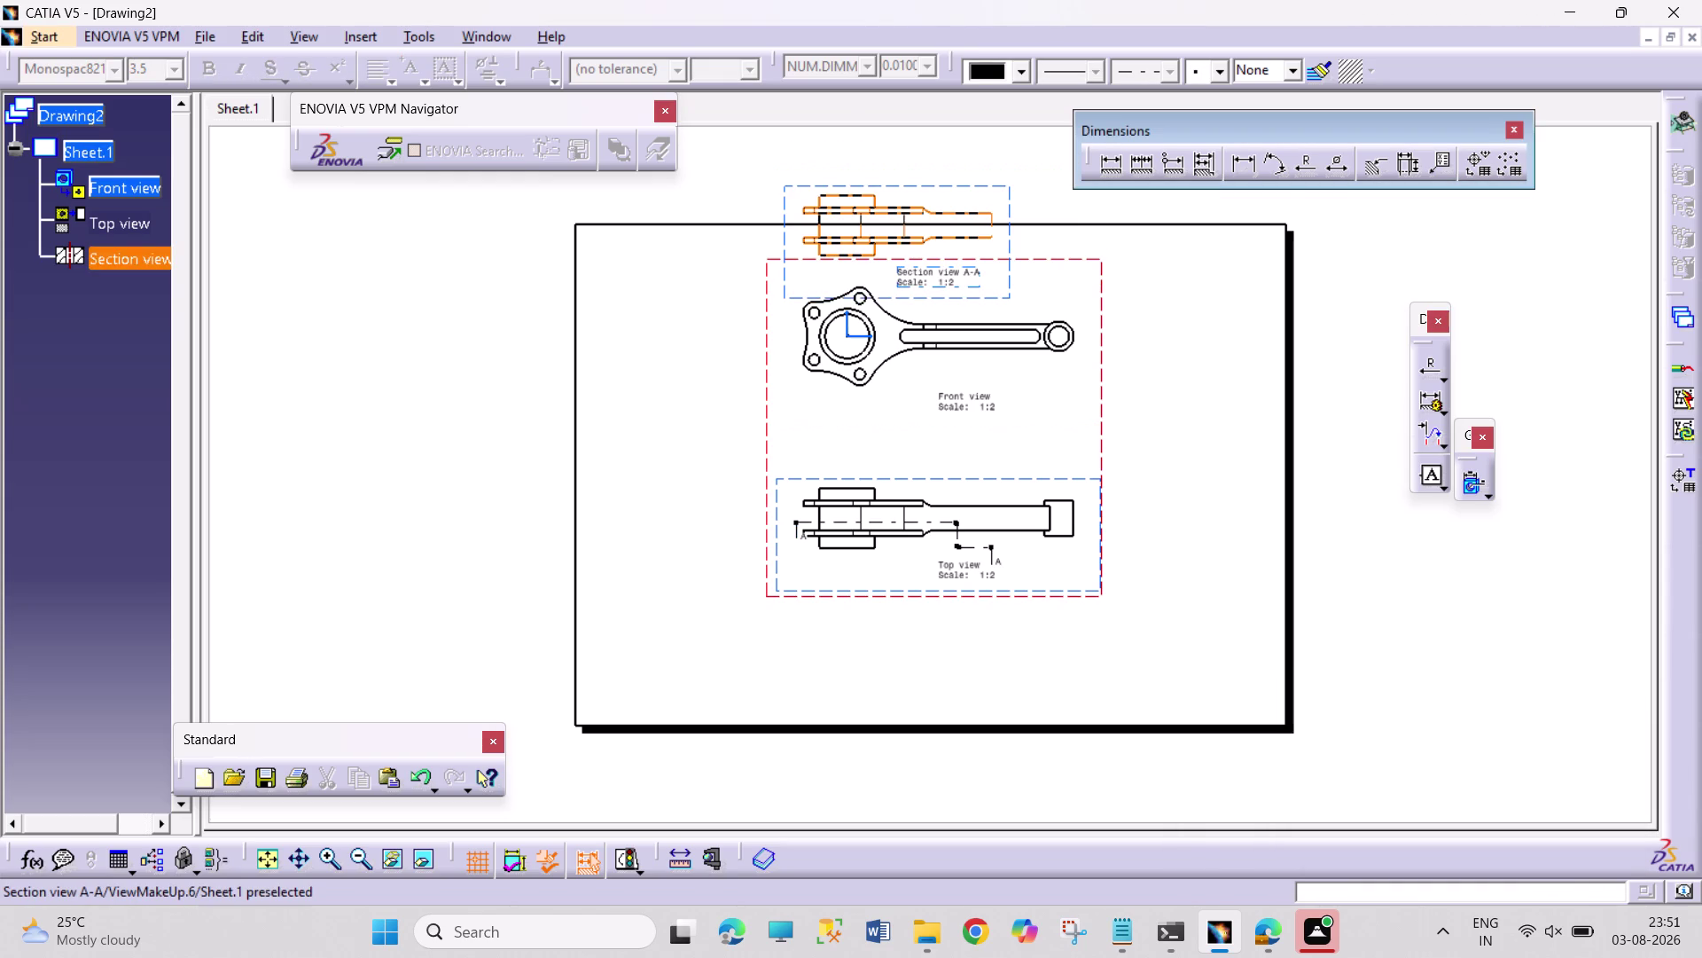
drag(951, 189, 978, 145)
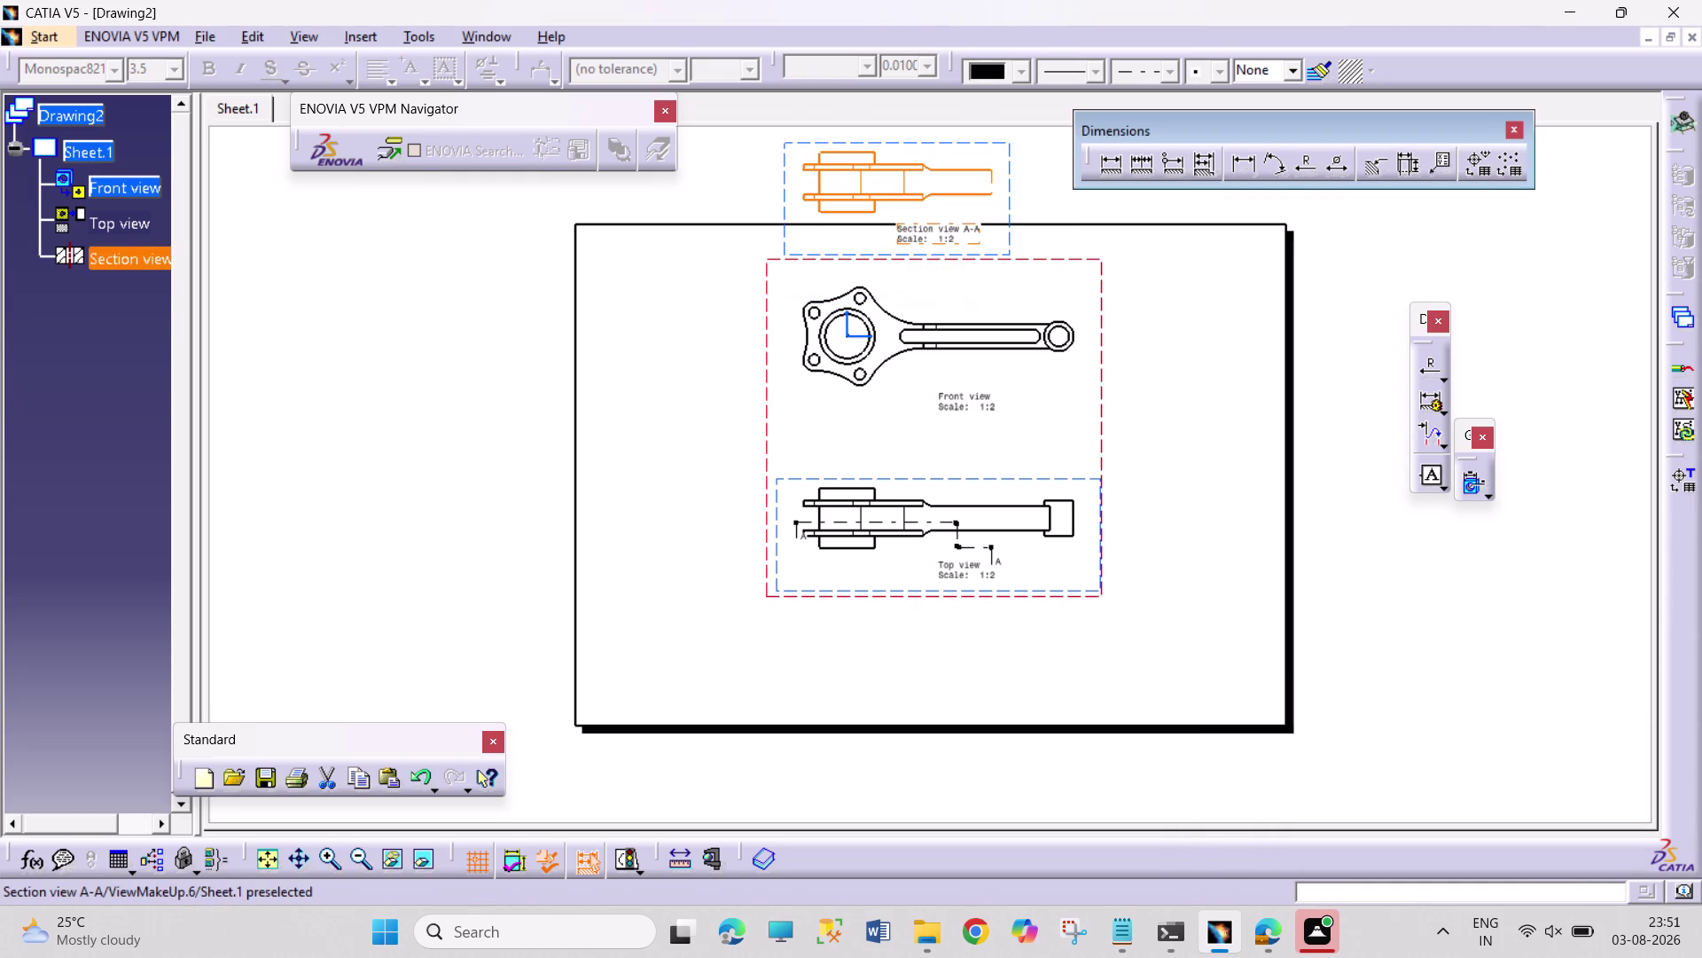
key(Home)
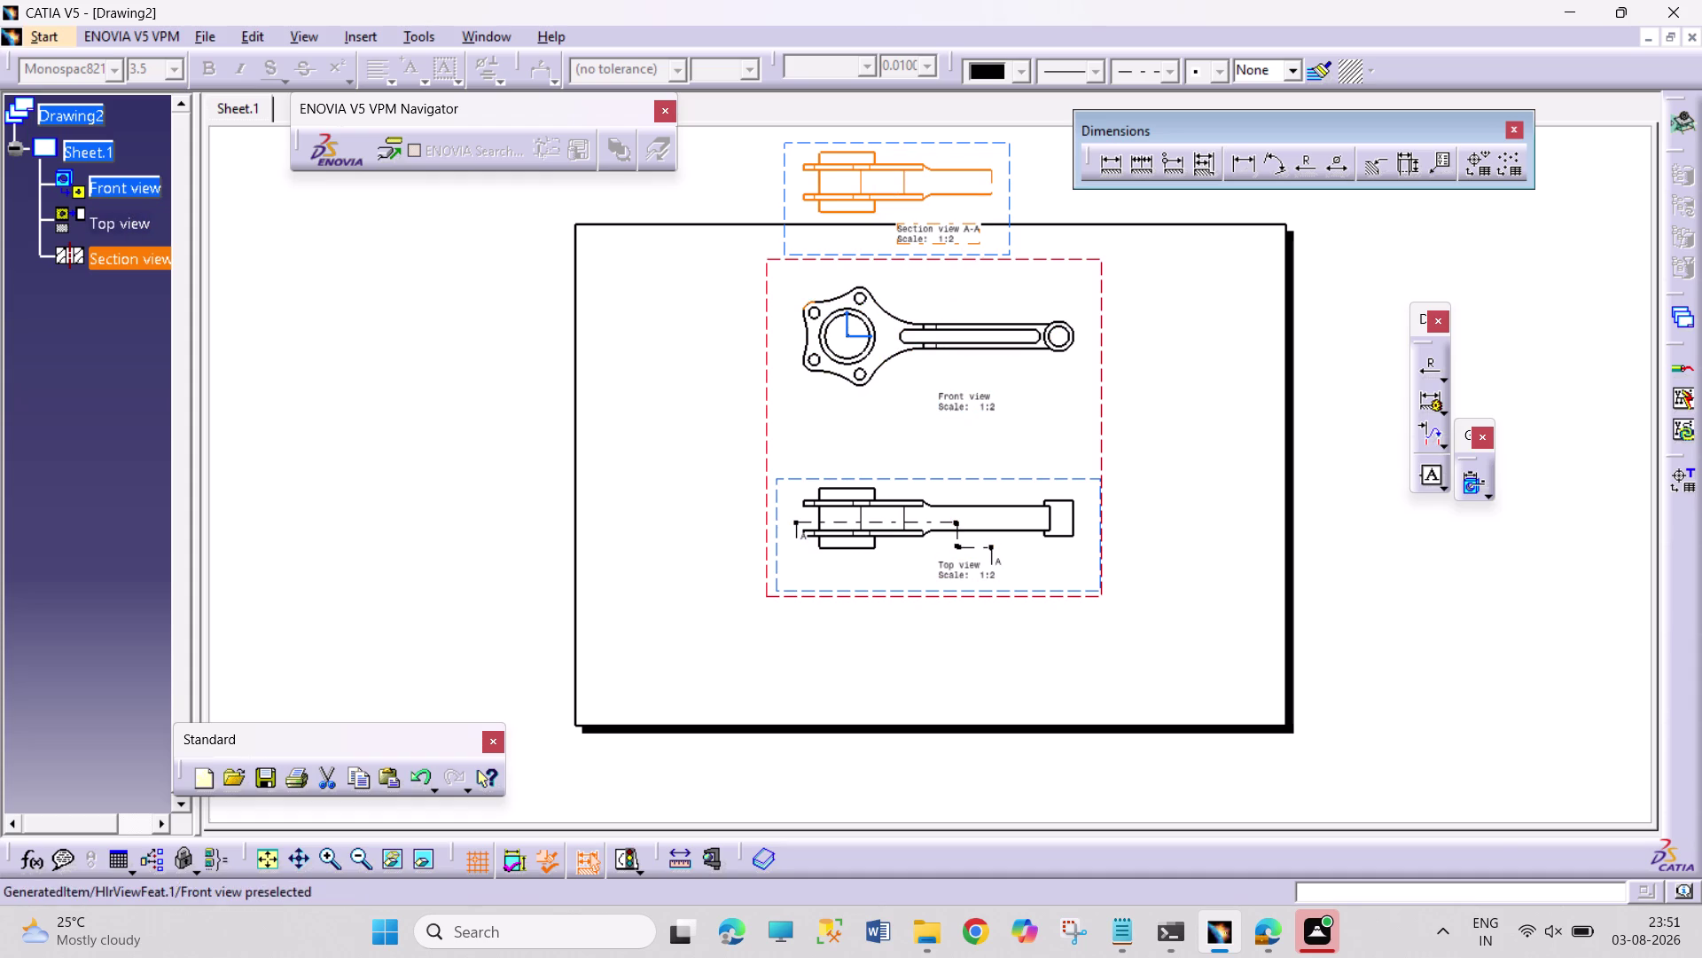
click(967, 141)
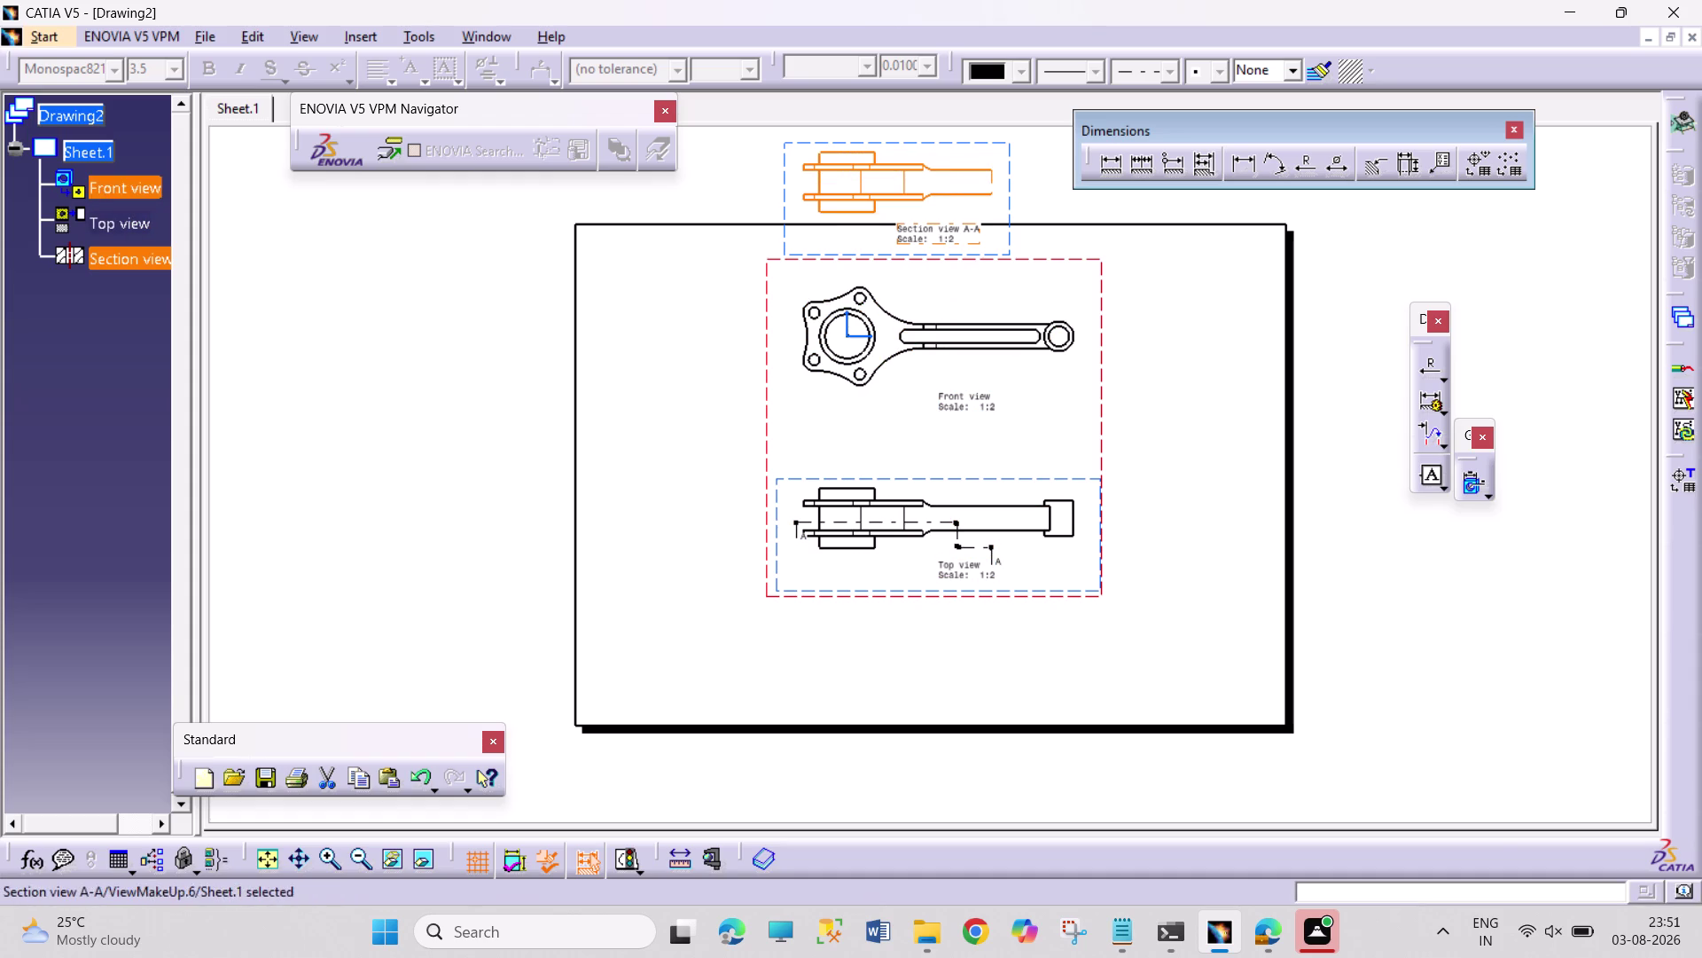
click(991, 551)
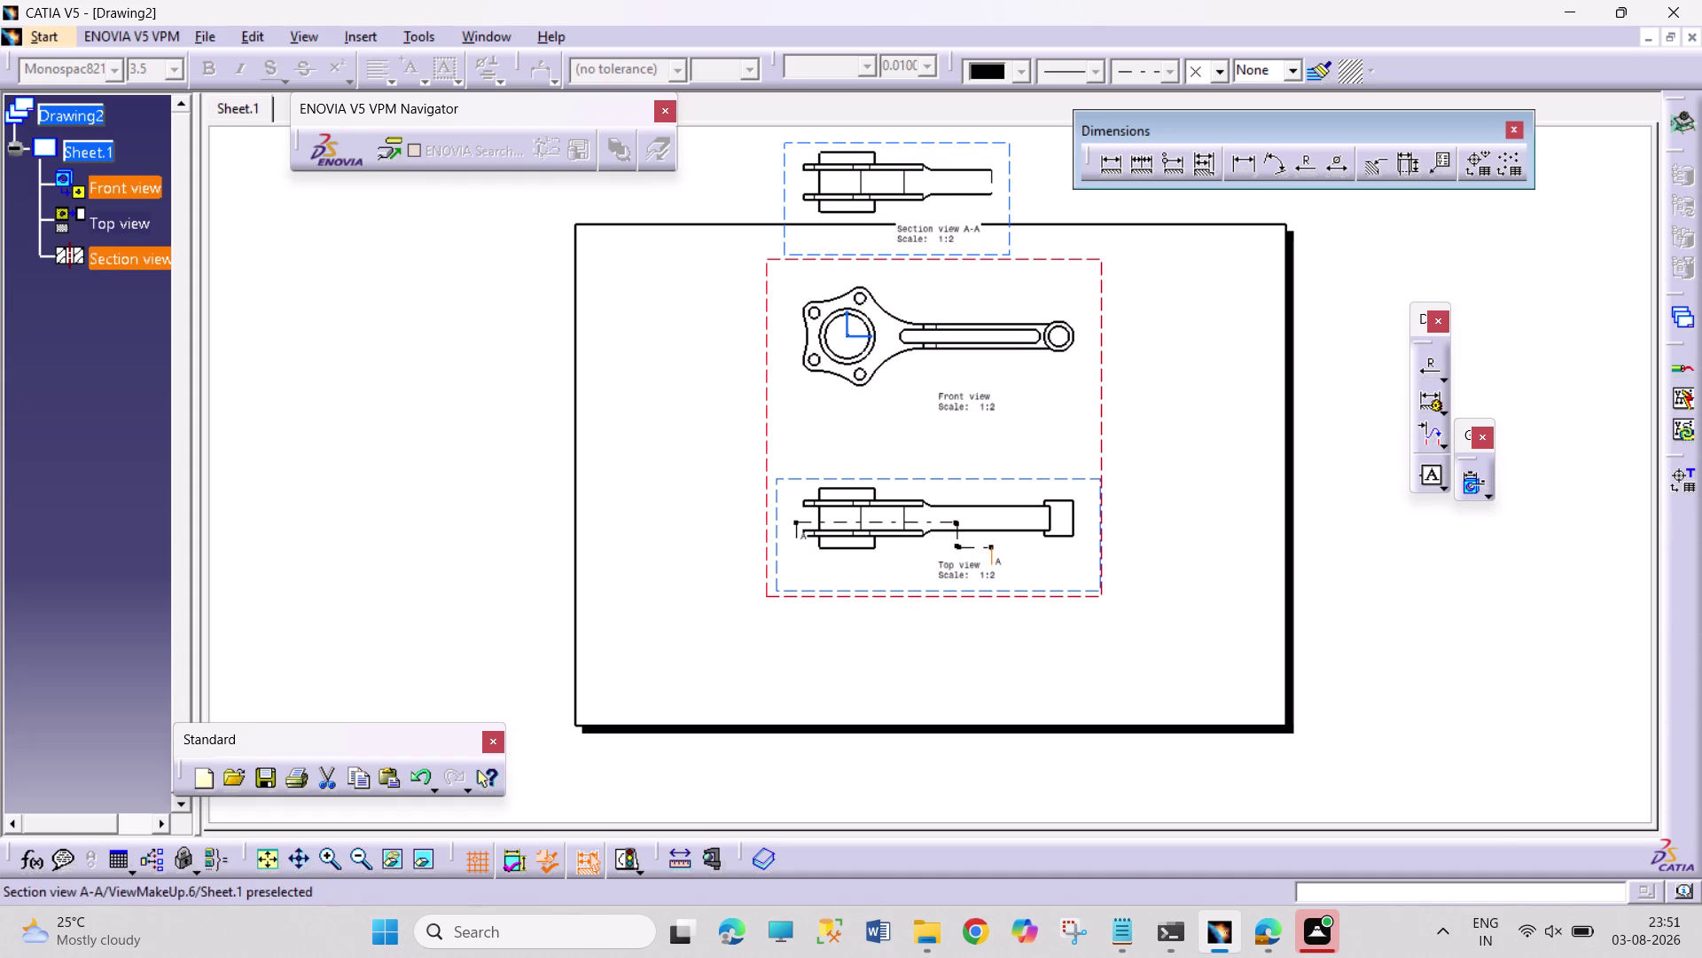
click(990, 144)
key(Delete)
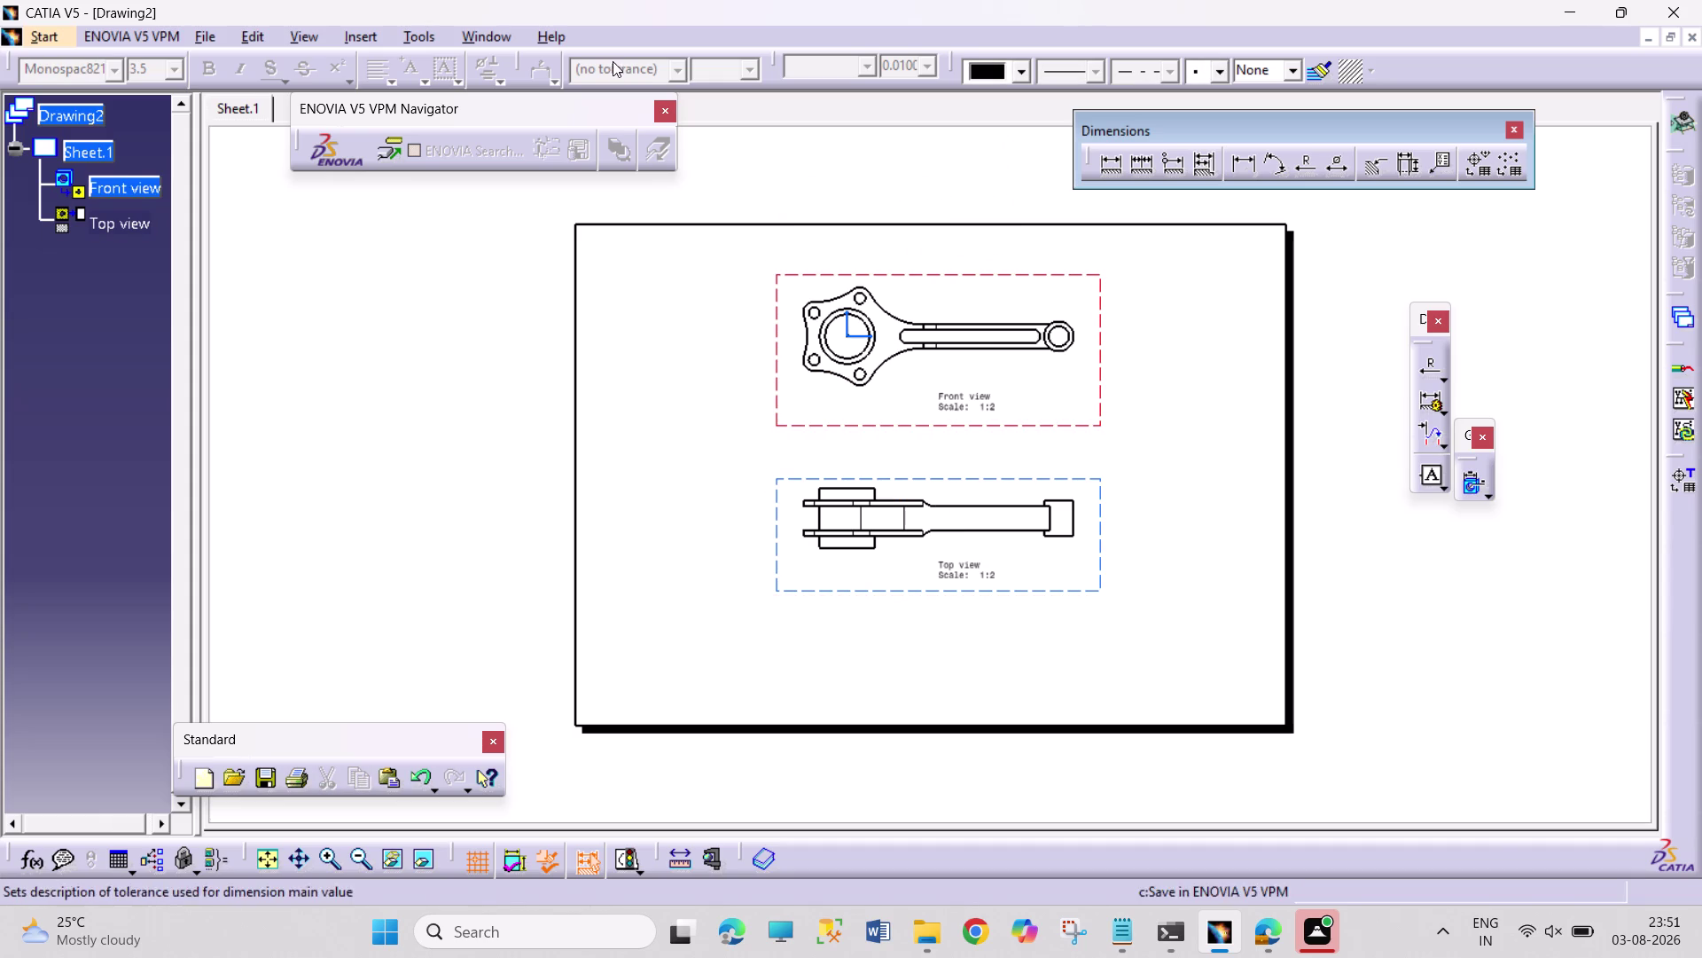
click(424, 36)
click(356, 32)
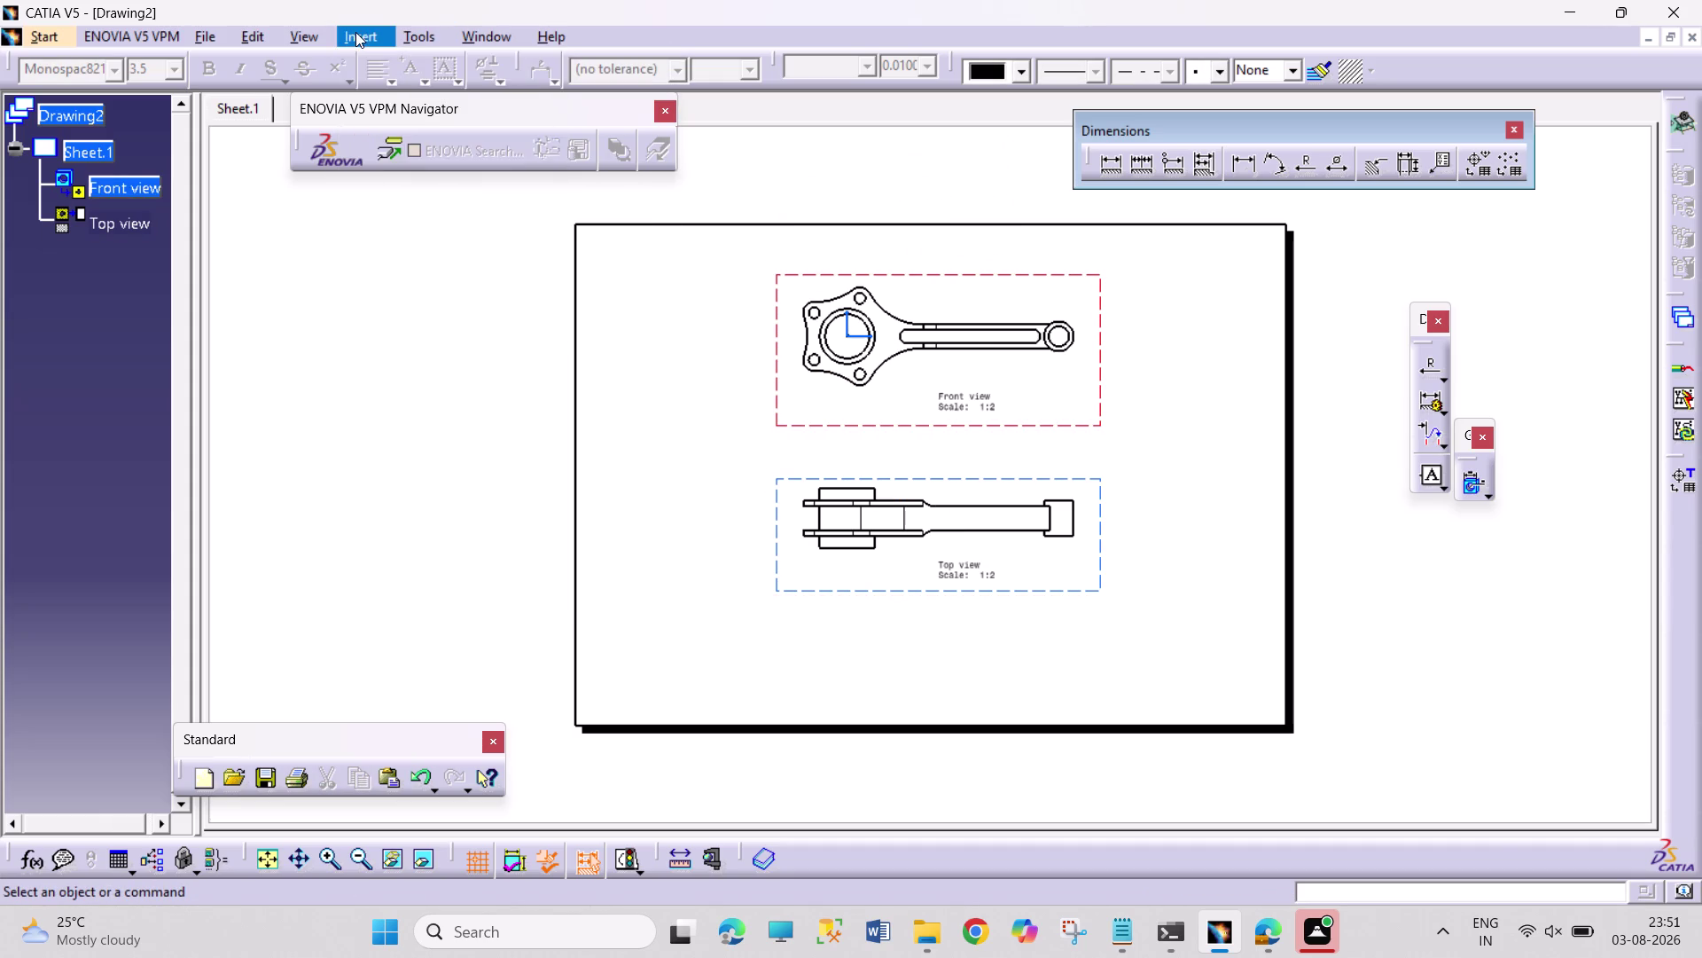
click(356, 32)
click(420, 96)
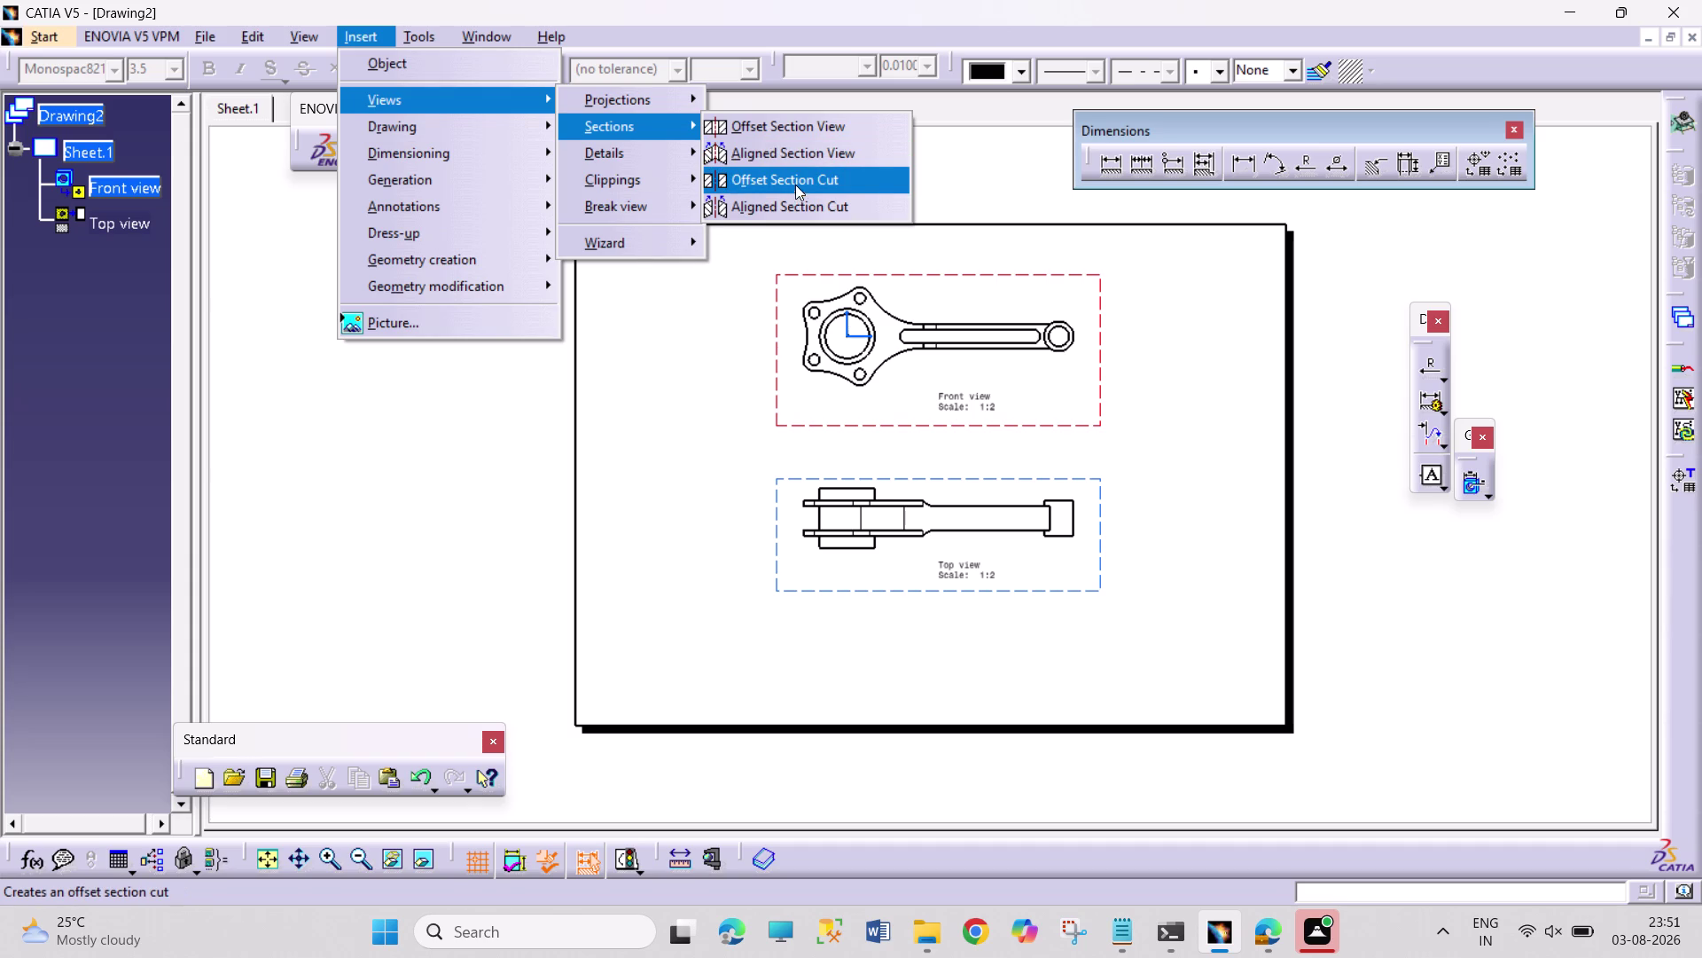
click(806, 156)
click(791, 516)
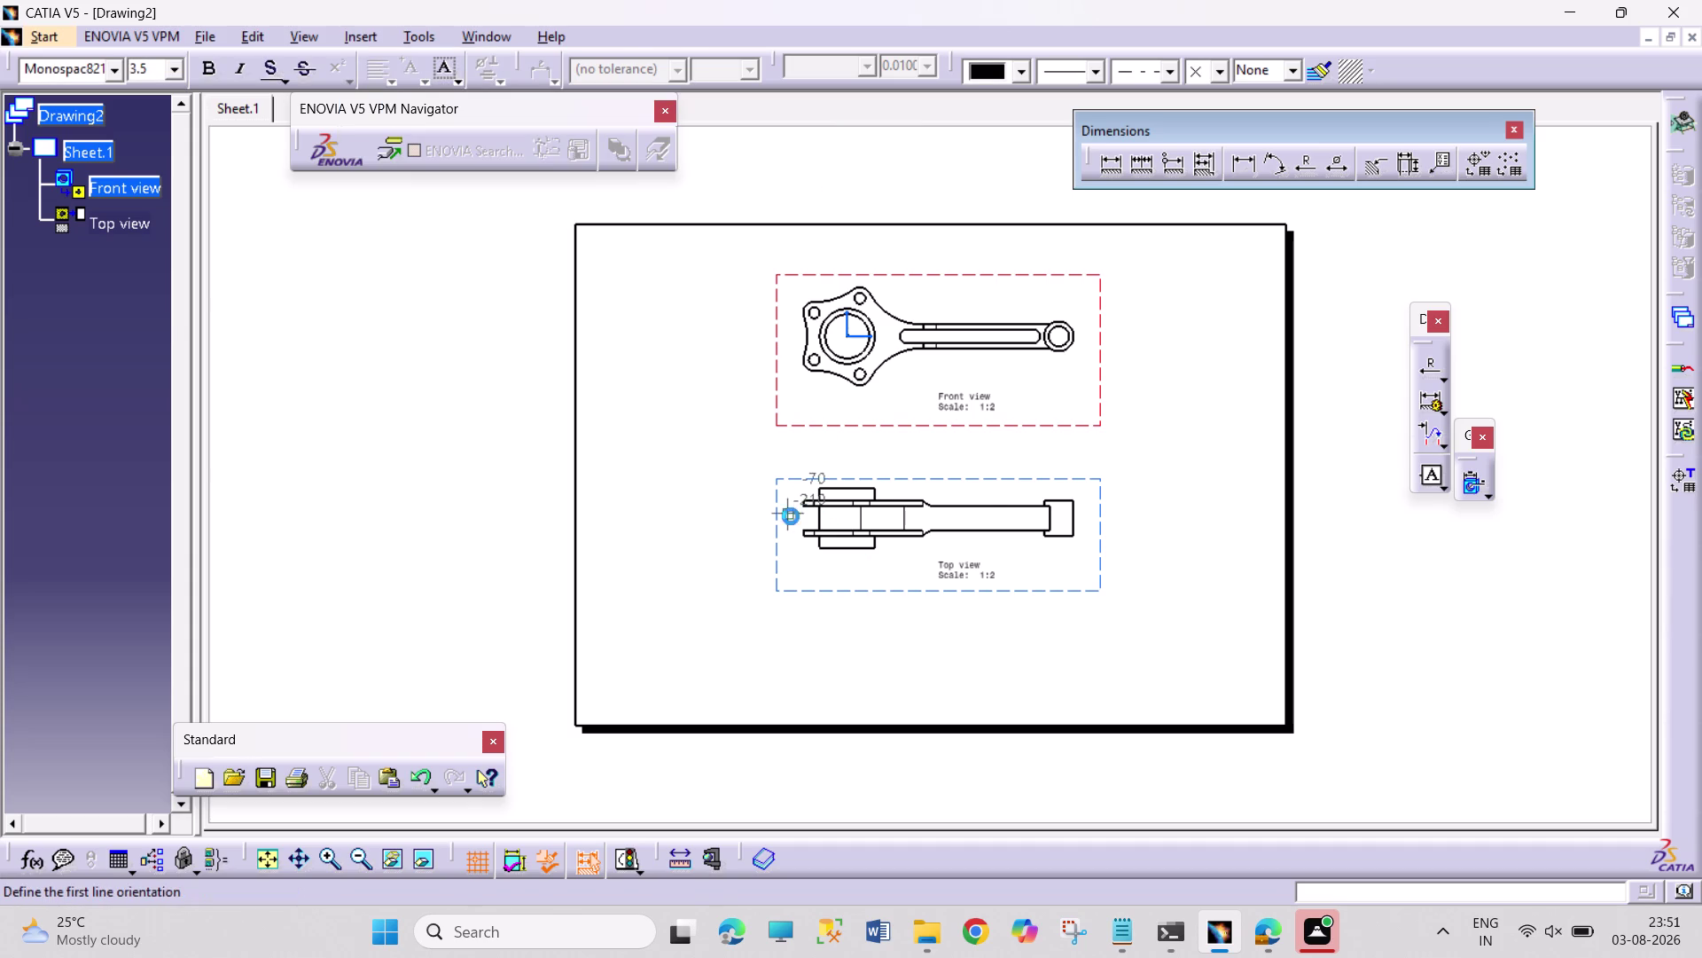
click(960, 512)
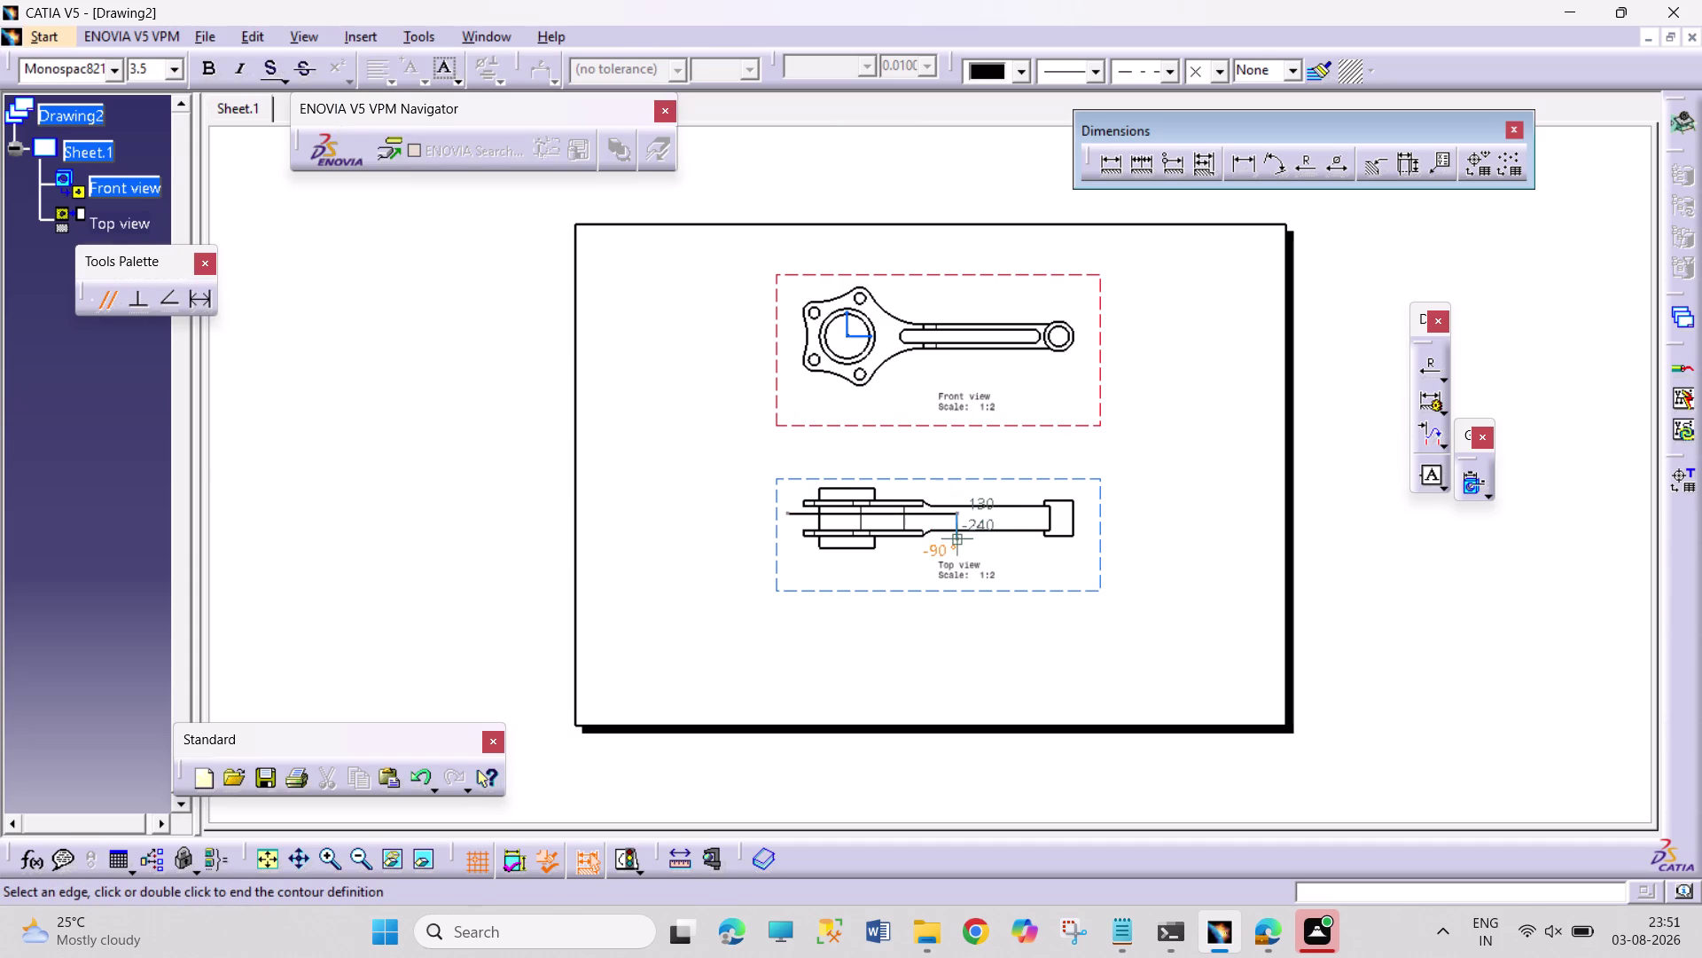
click(955, 540)
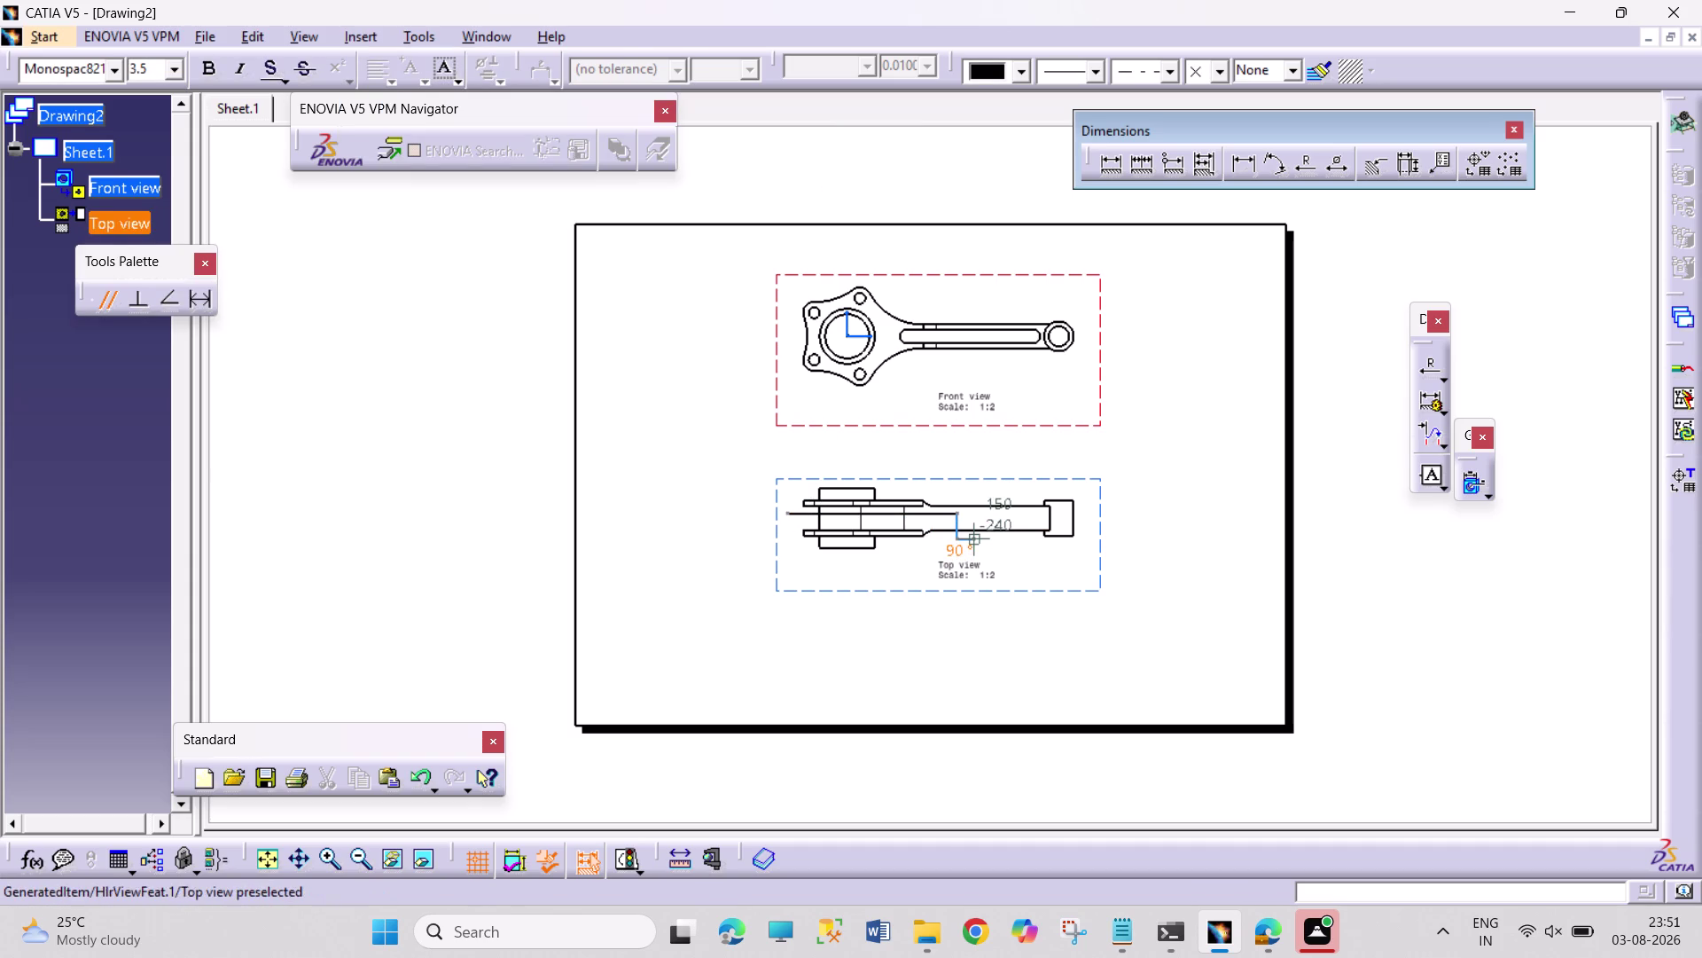
click(984, 540)
double_click(983, 540)
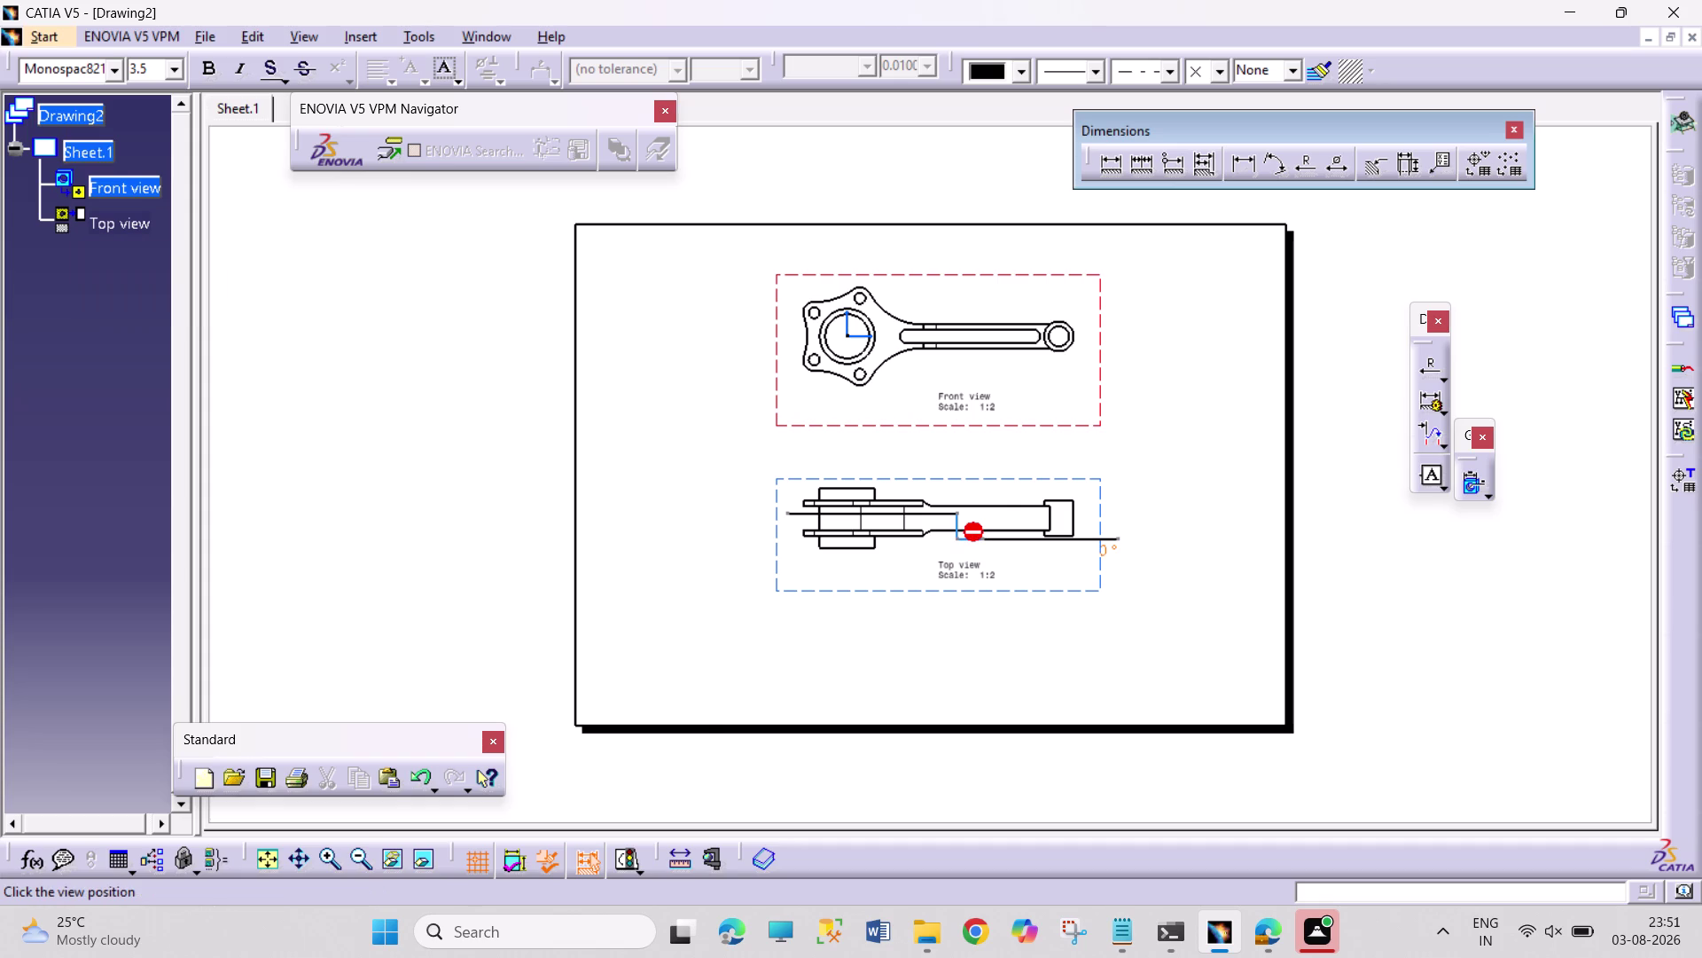
click(949, 220)
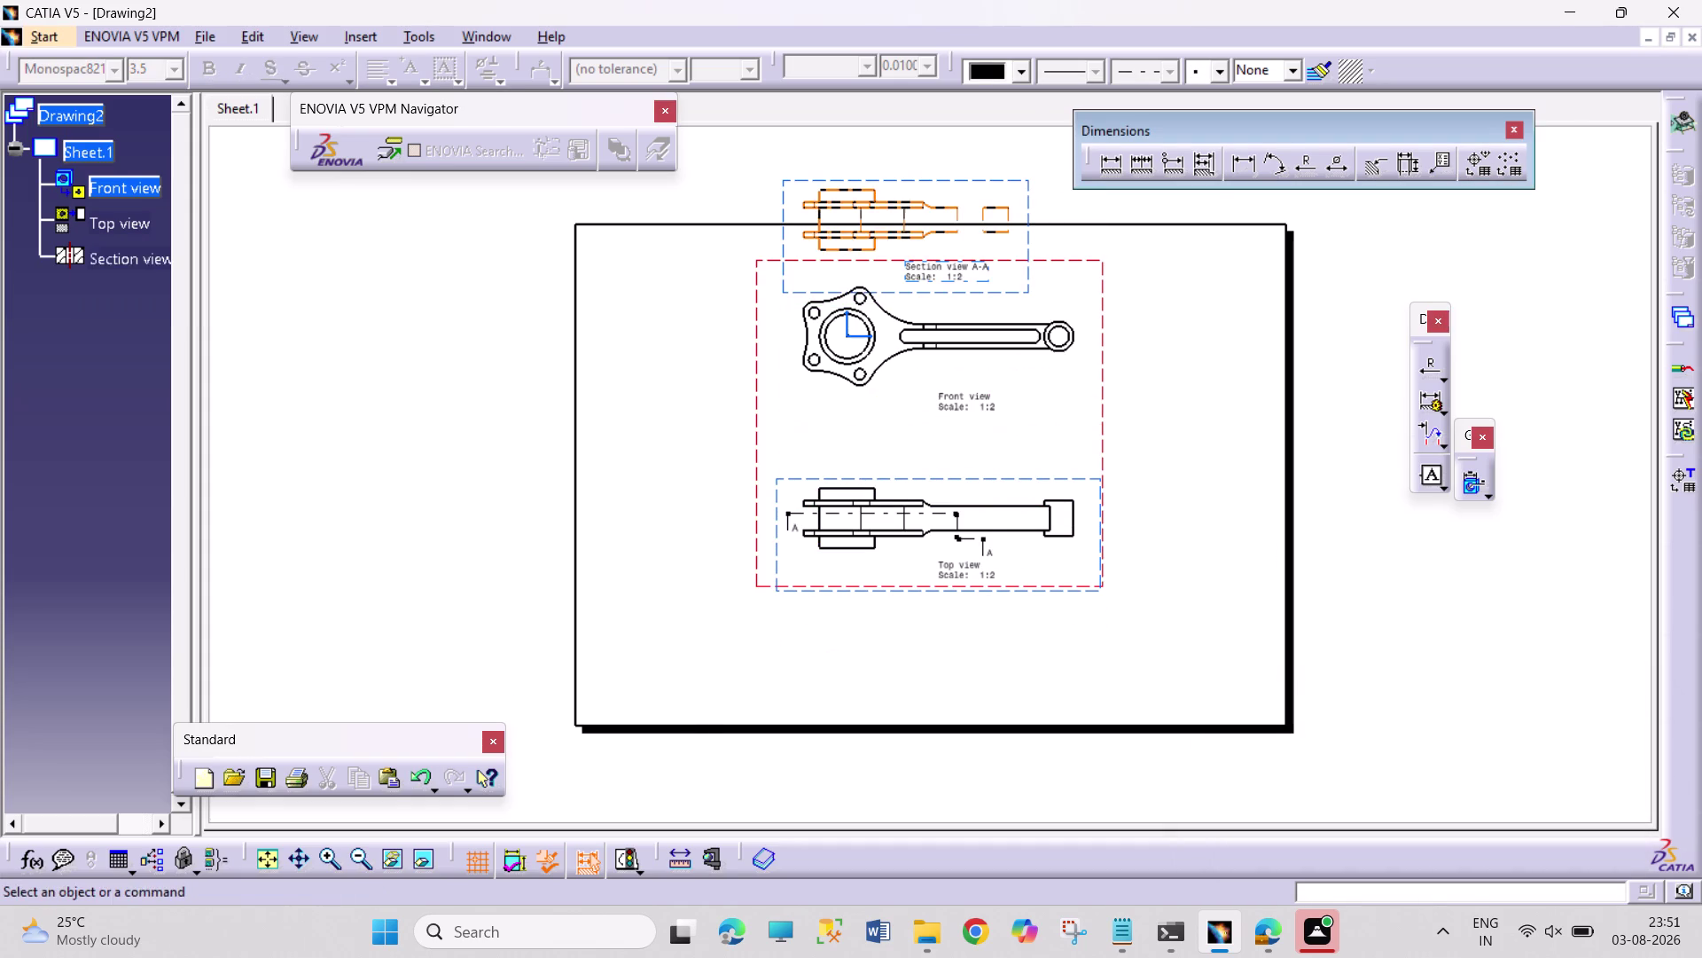
click(928, 172)
drag(932, 174, 965, 150)
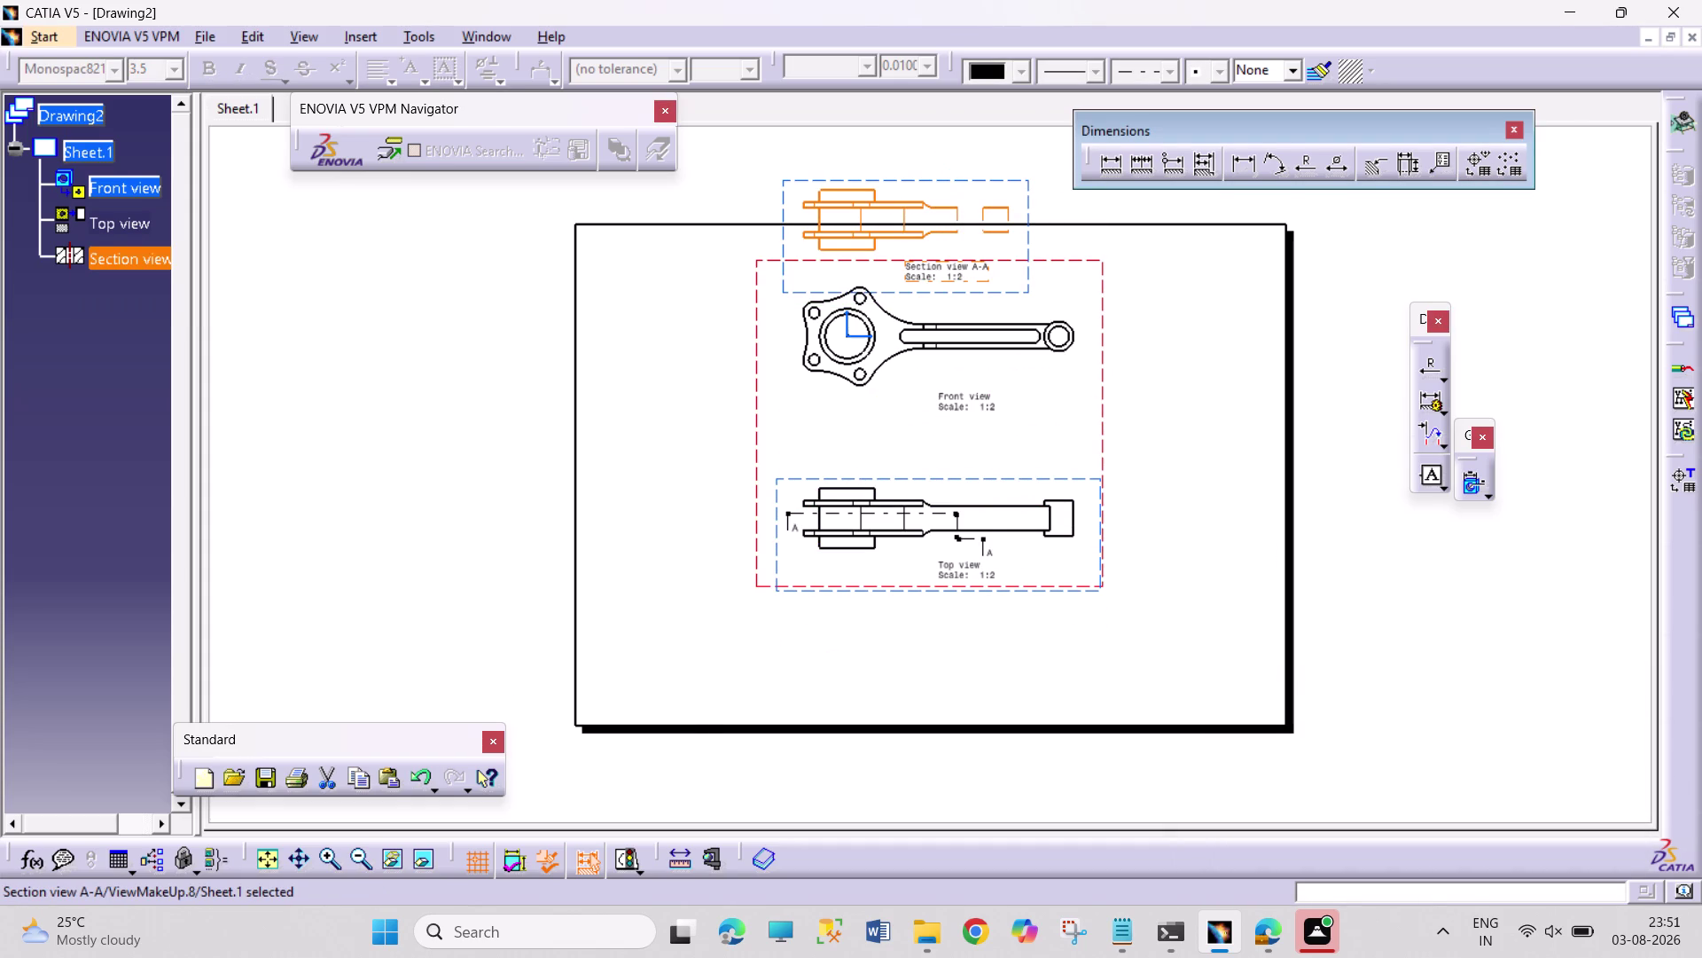
right_click(954, 179)
click(954, 178)
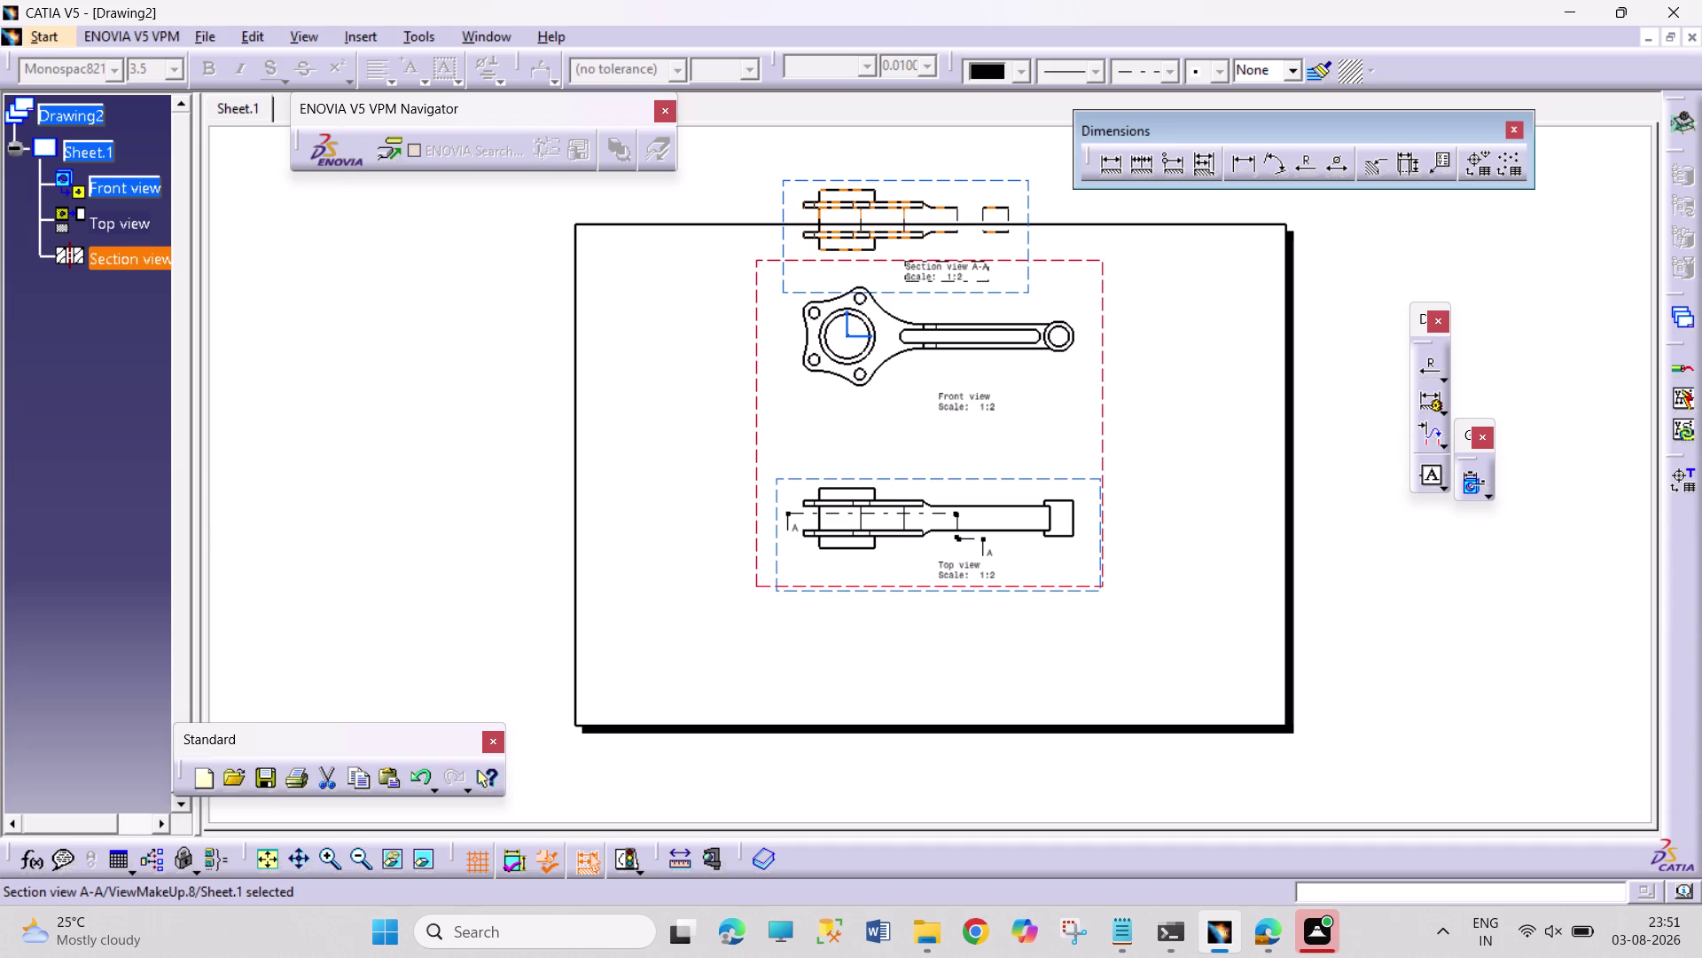
key(Home)
key(Delete)
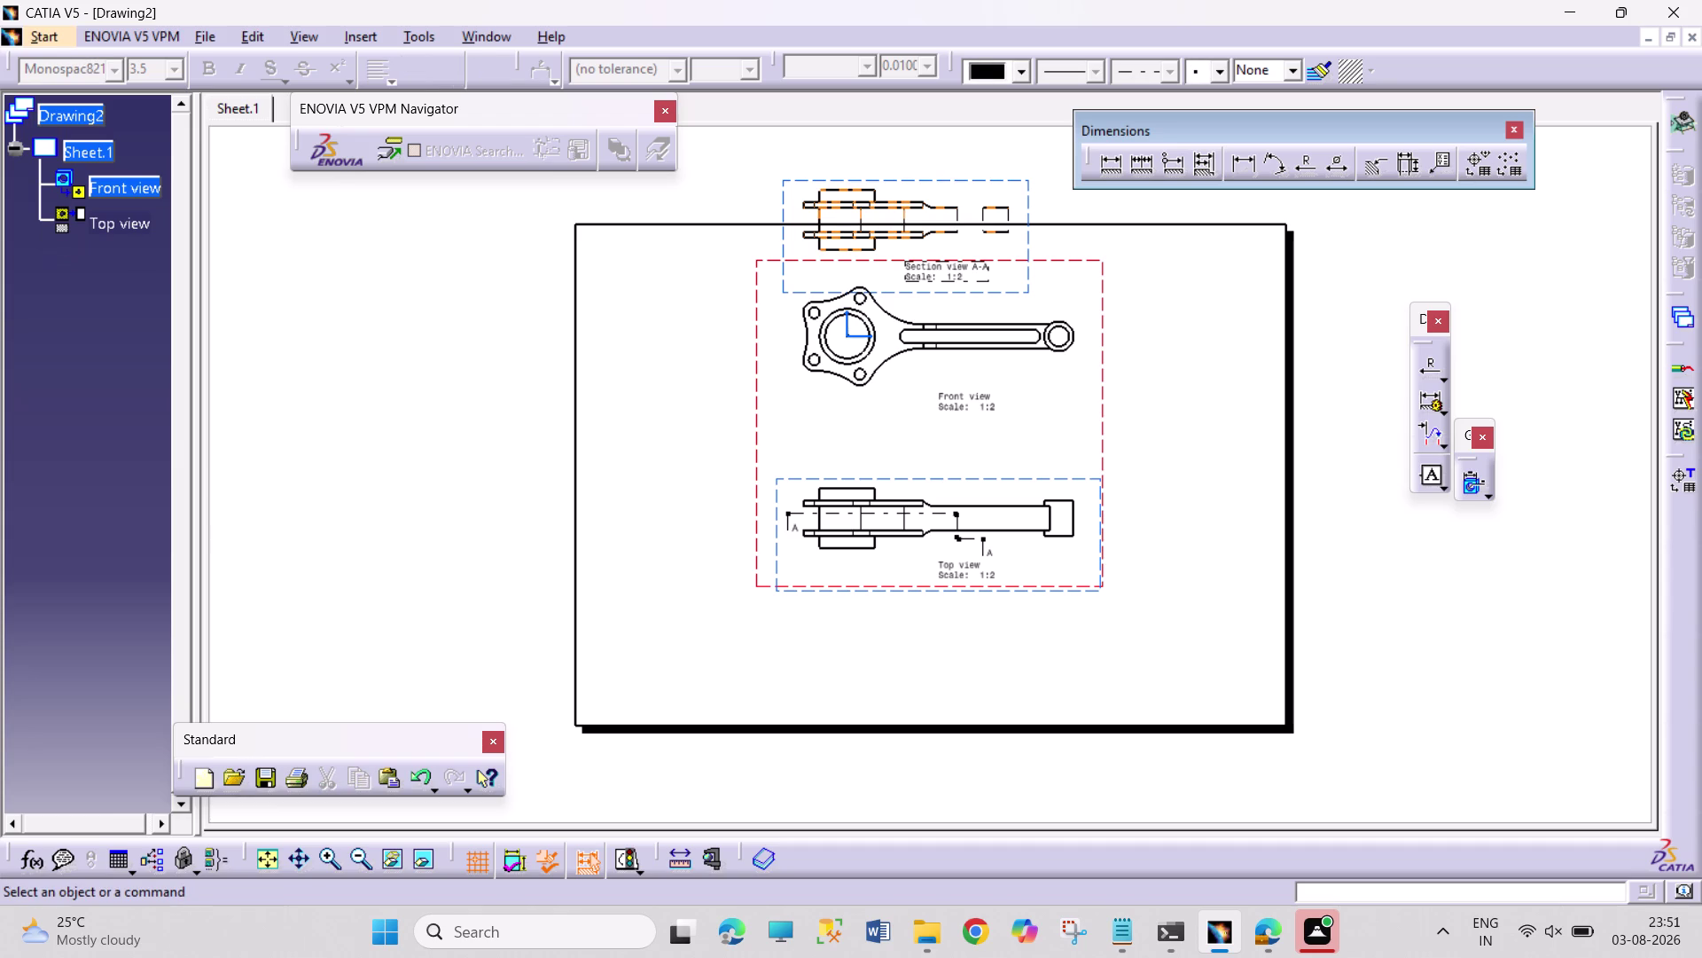
click(1062, 437)
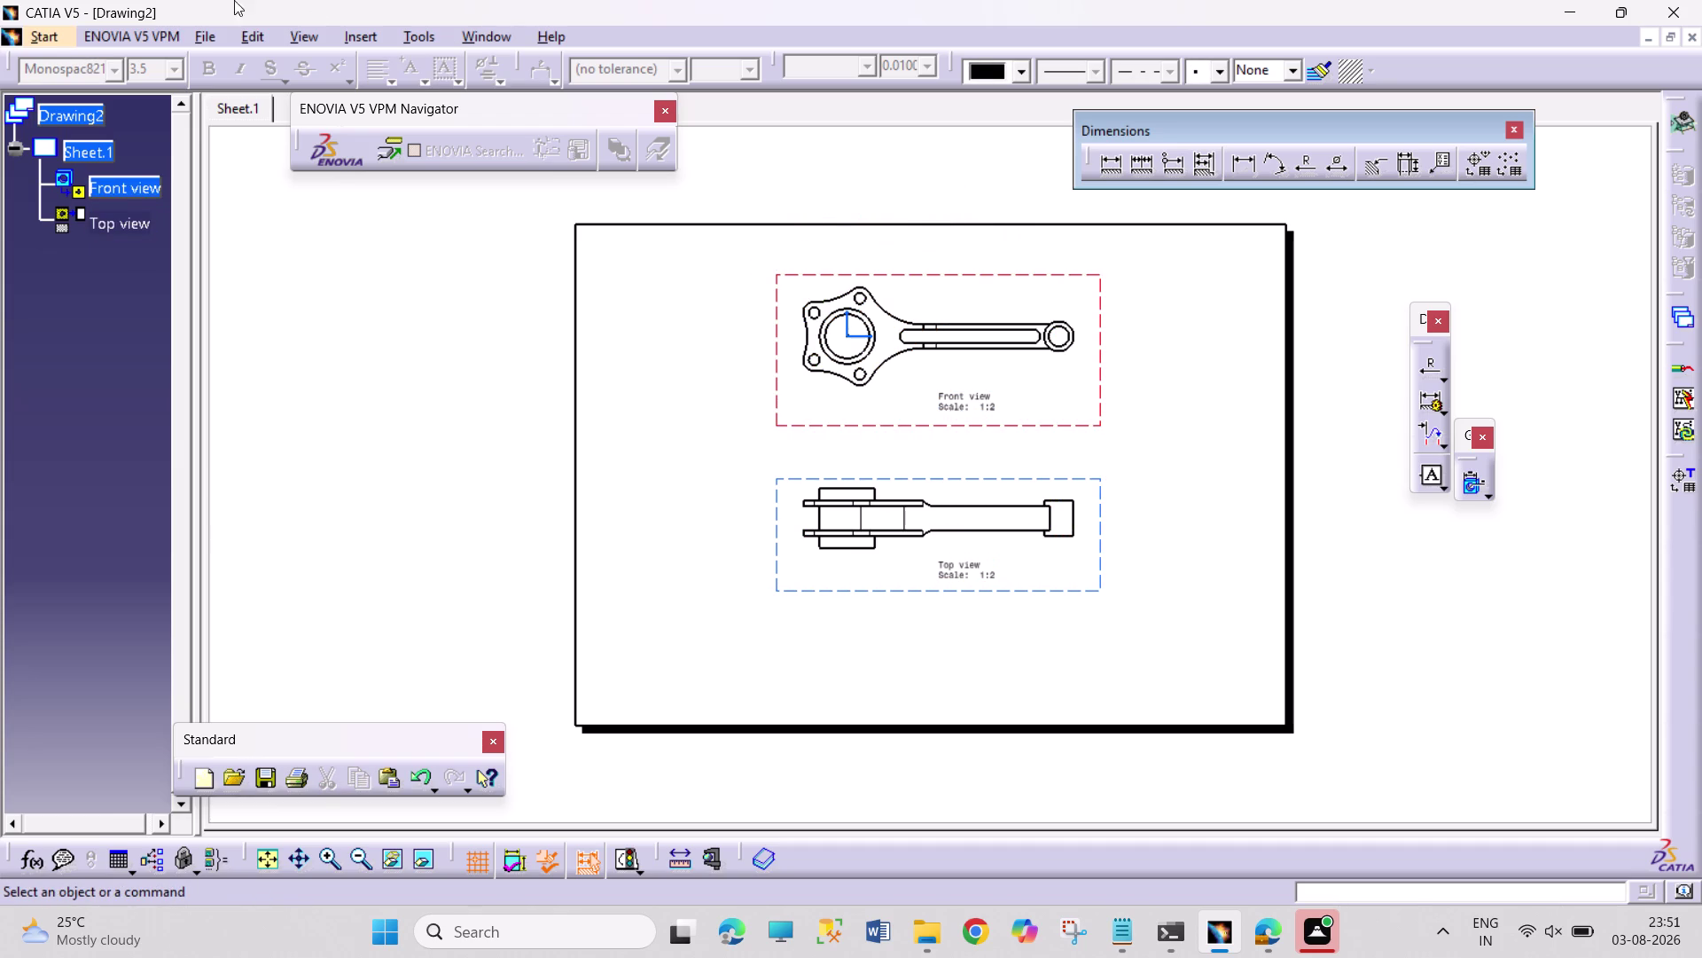
click(355, 45)
click(398, 123)
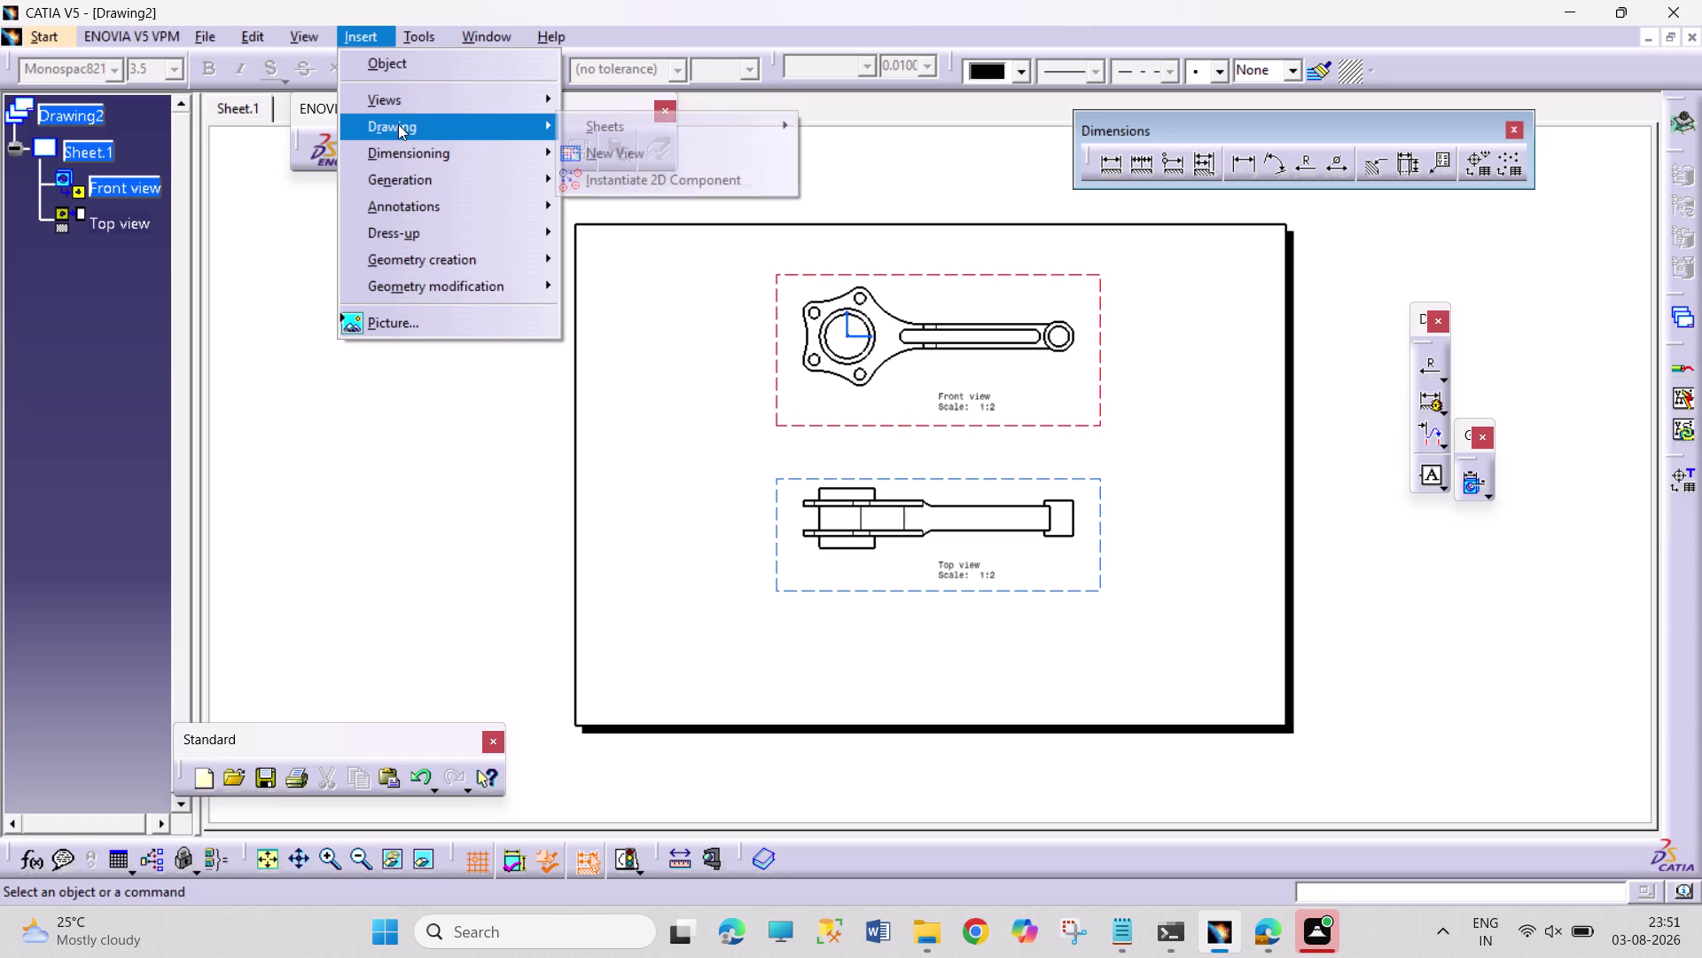
click(396, 101)
click(586, 108)
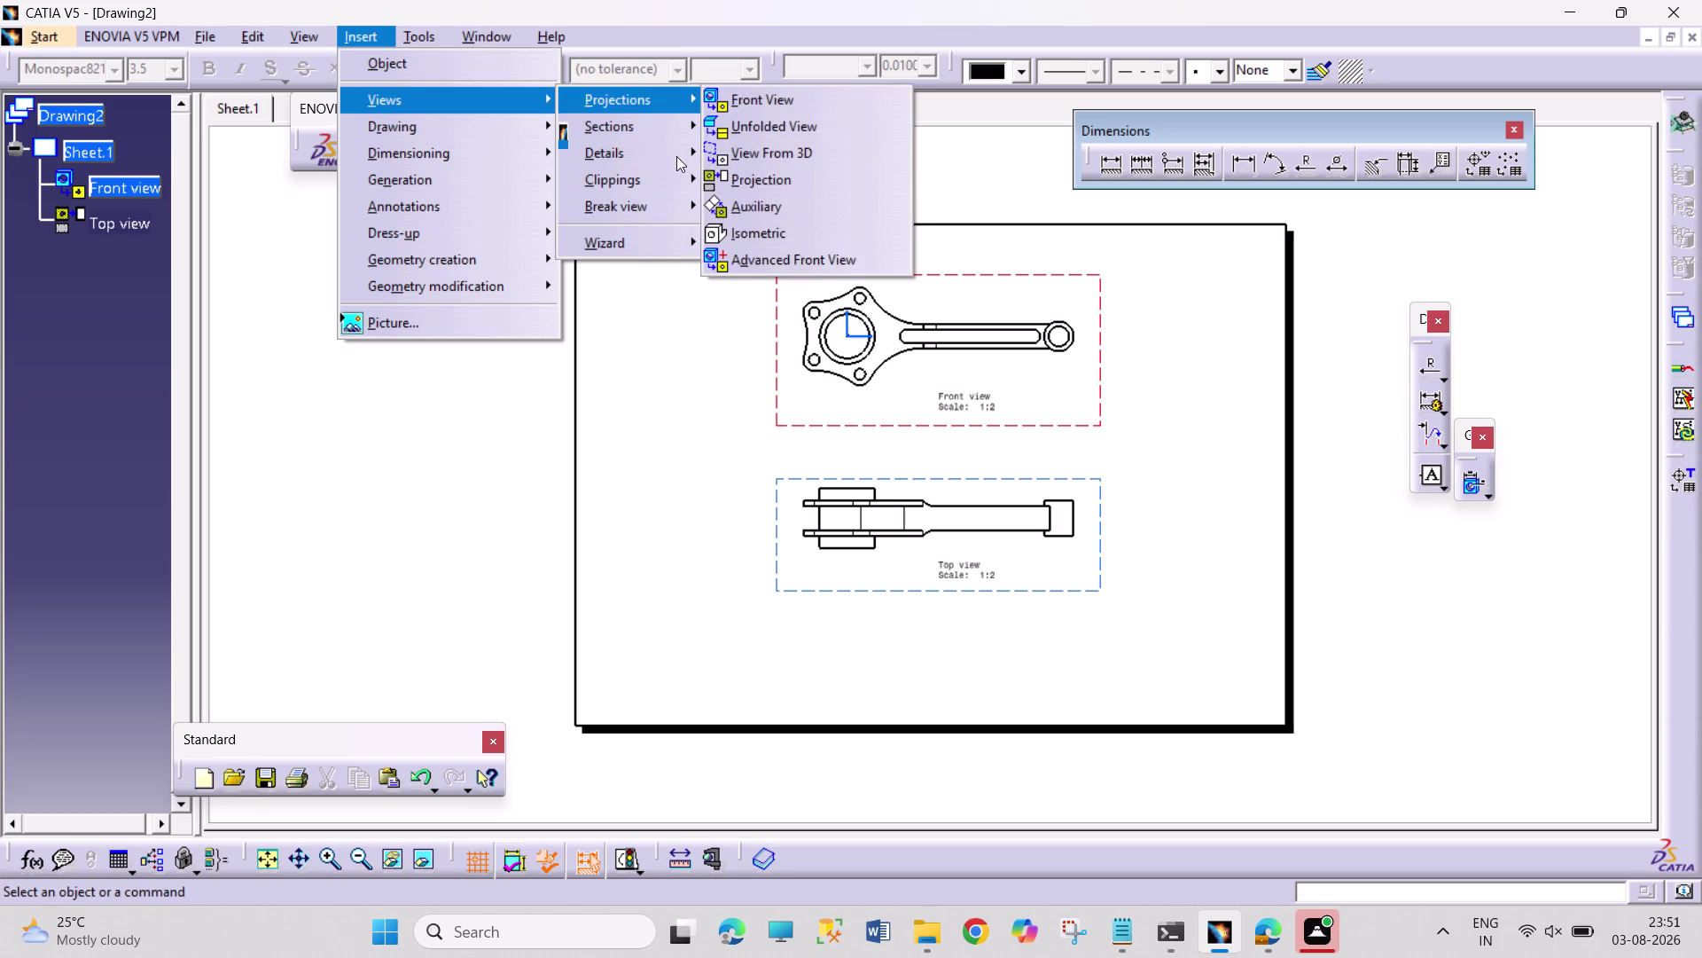
click(657, 130)
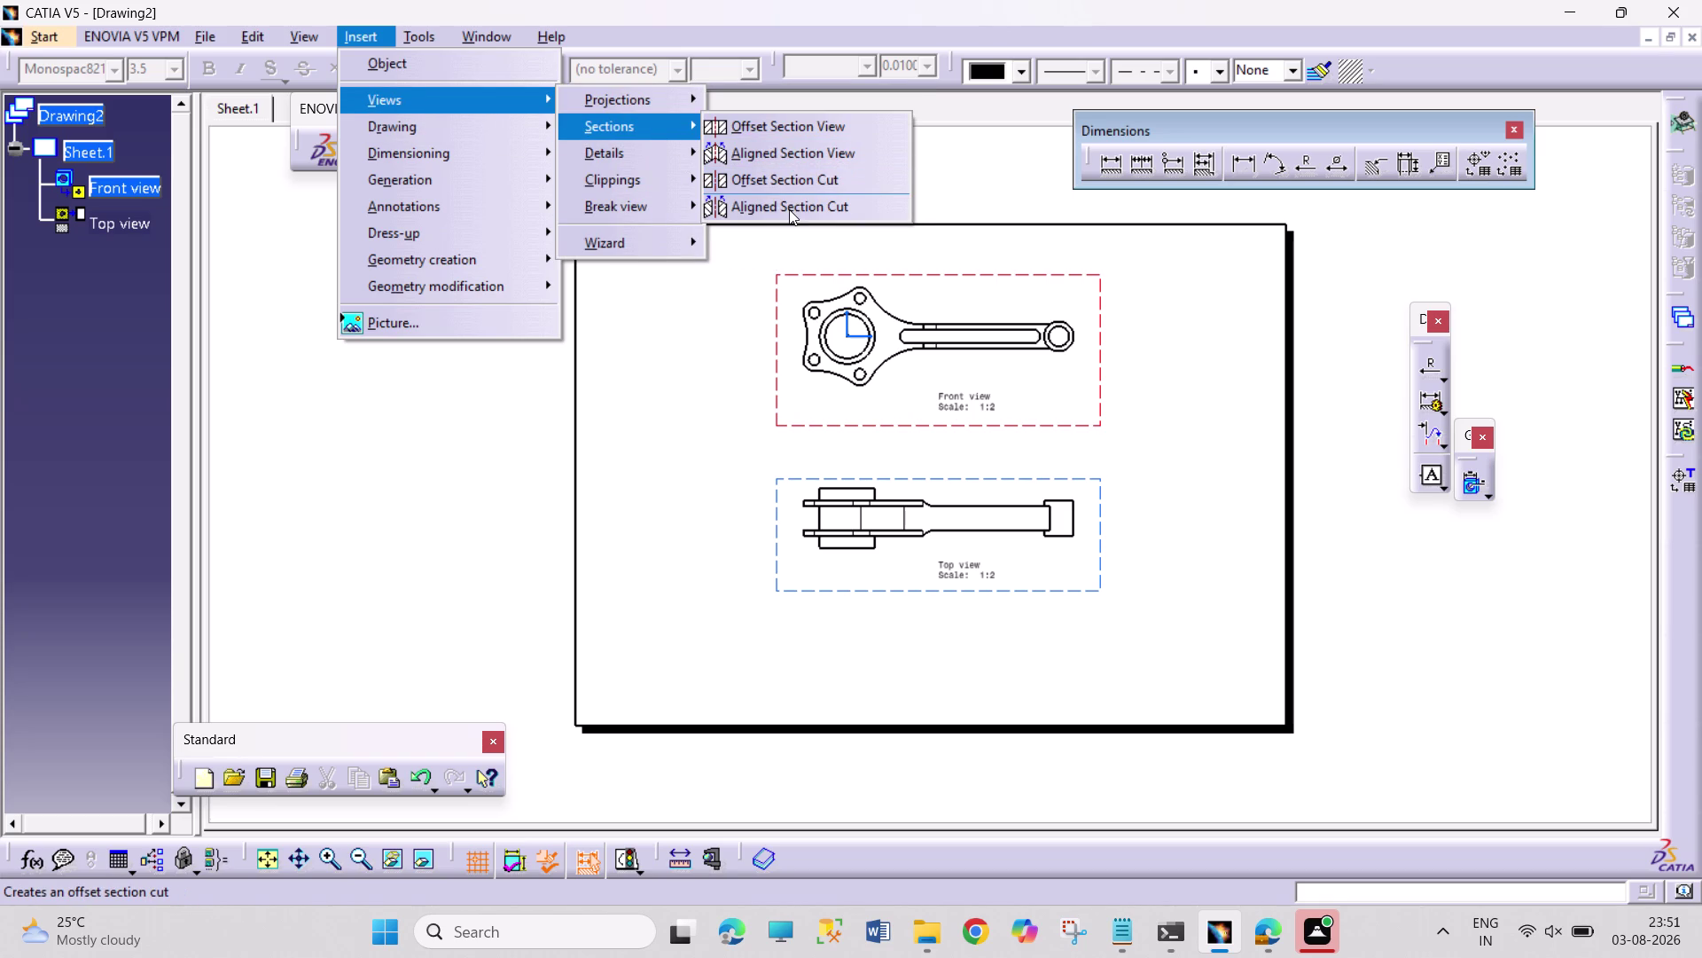
click(789, 209)
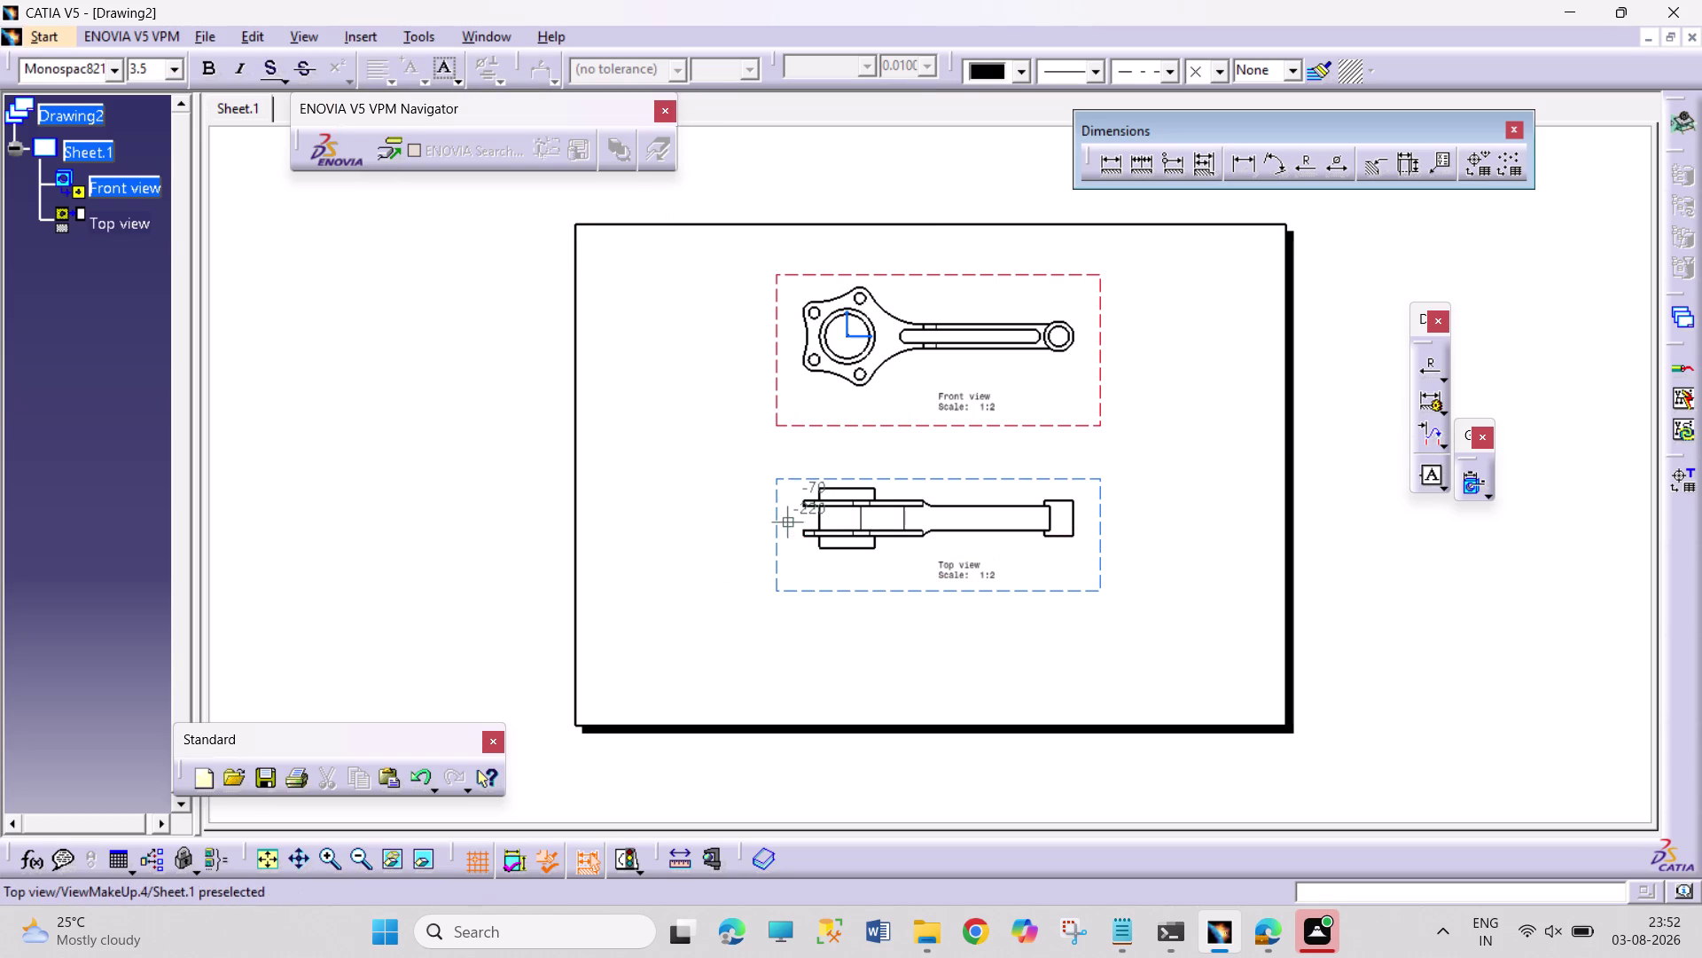
click(774, 517)
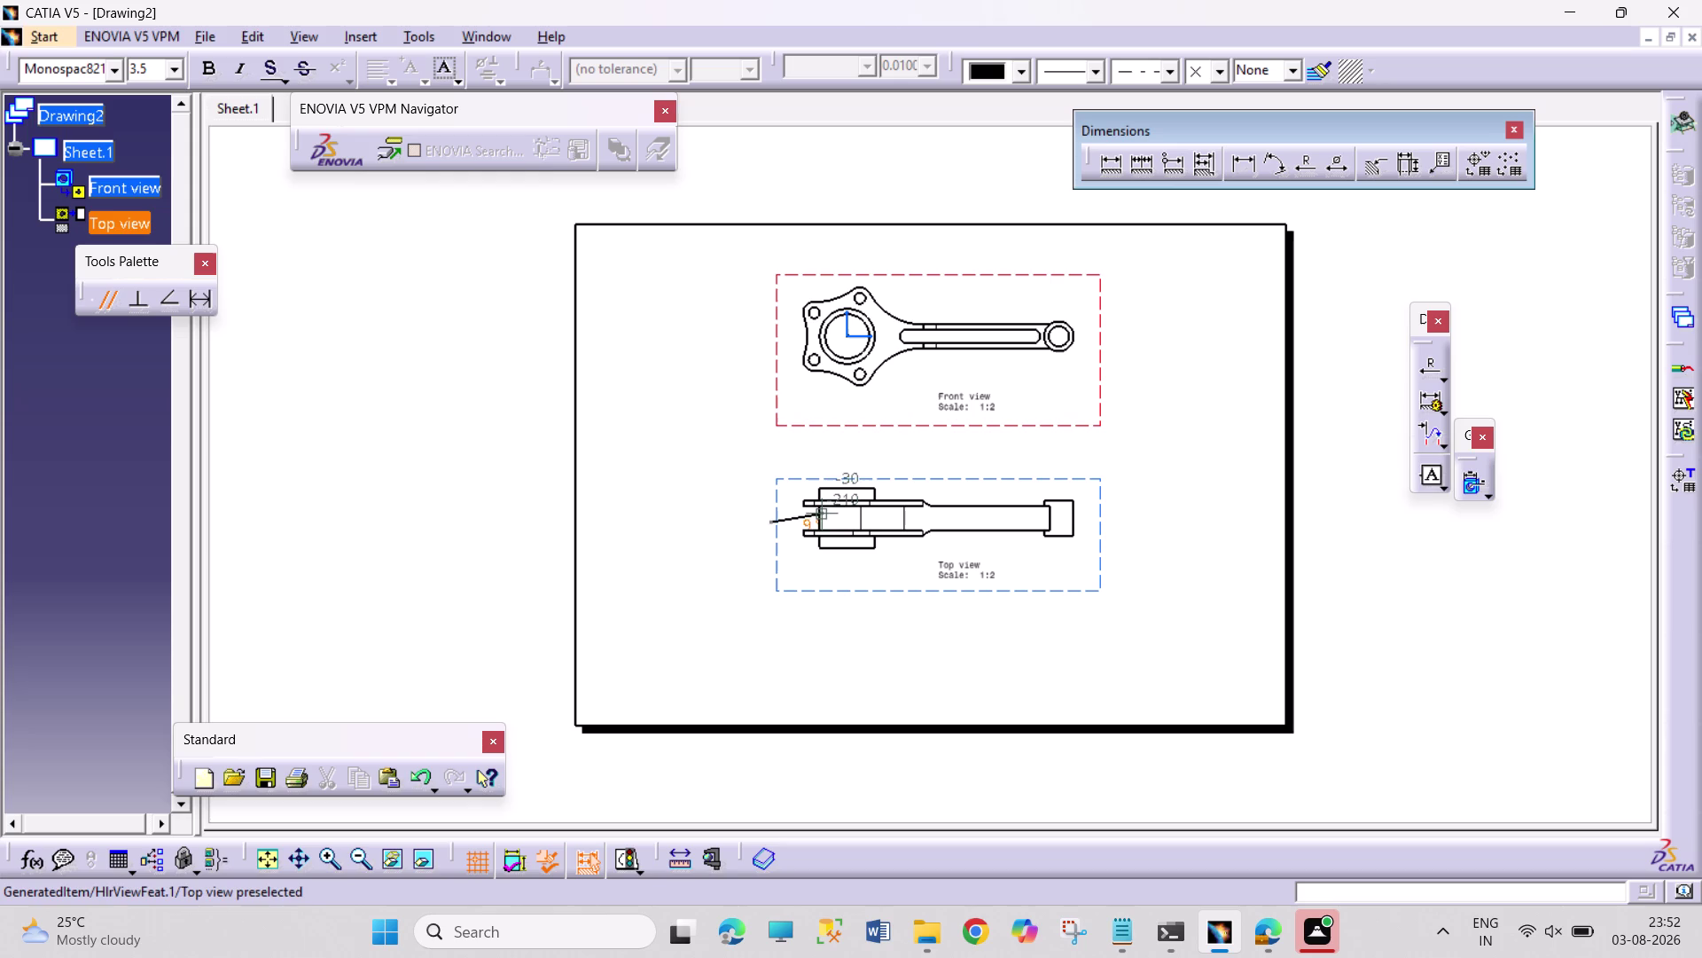
click(927, 516)
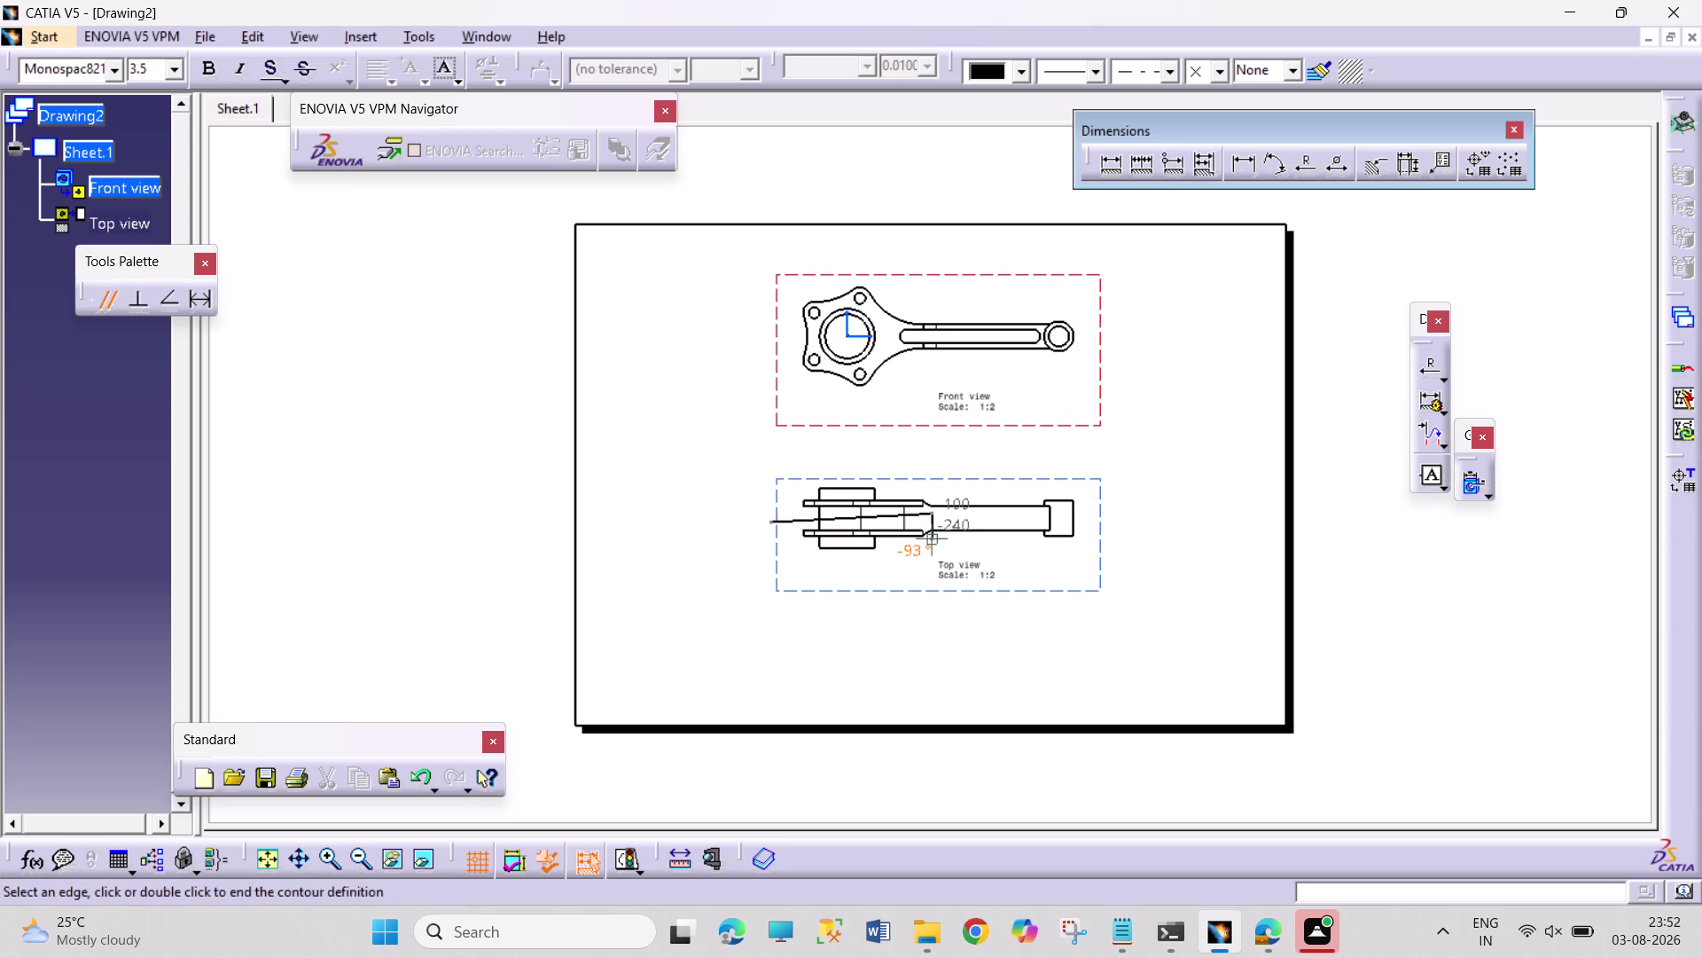
double_click(932, 545)
click(1018, 526)
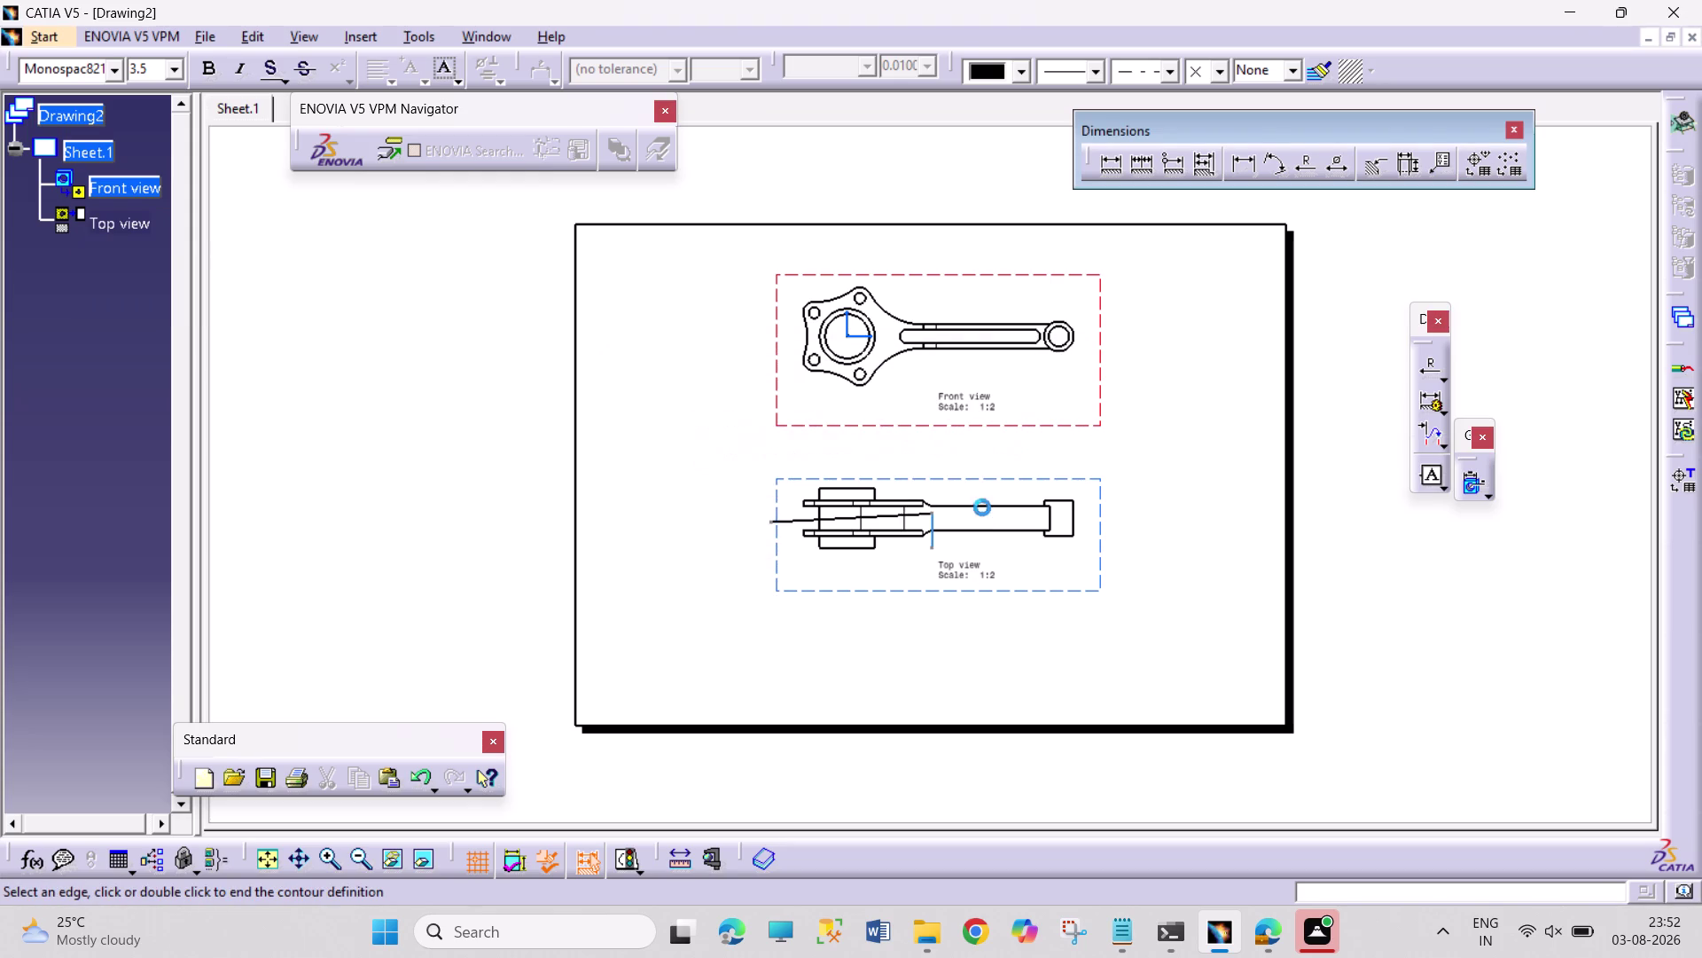
click(797, 512)
click(953, 519)
click(957, 550)
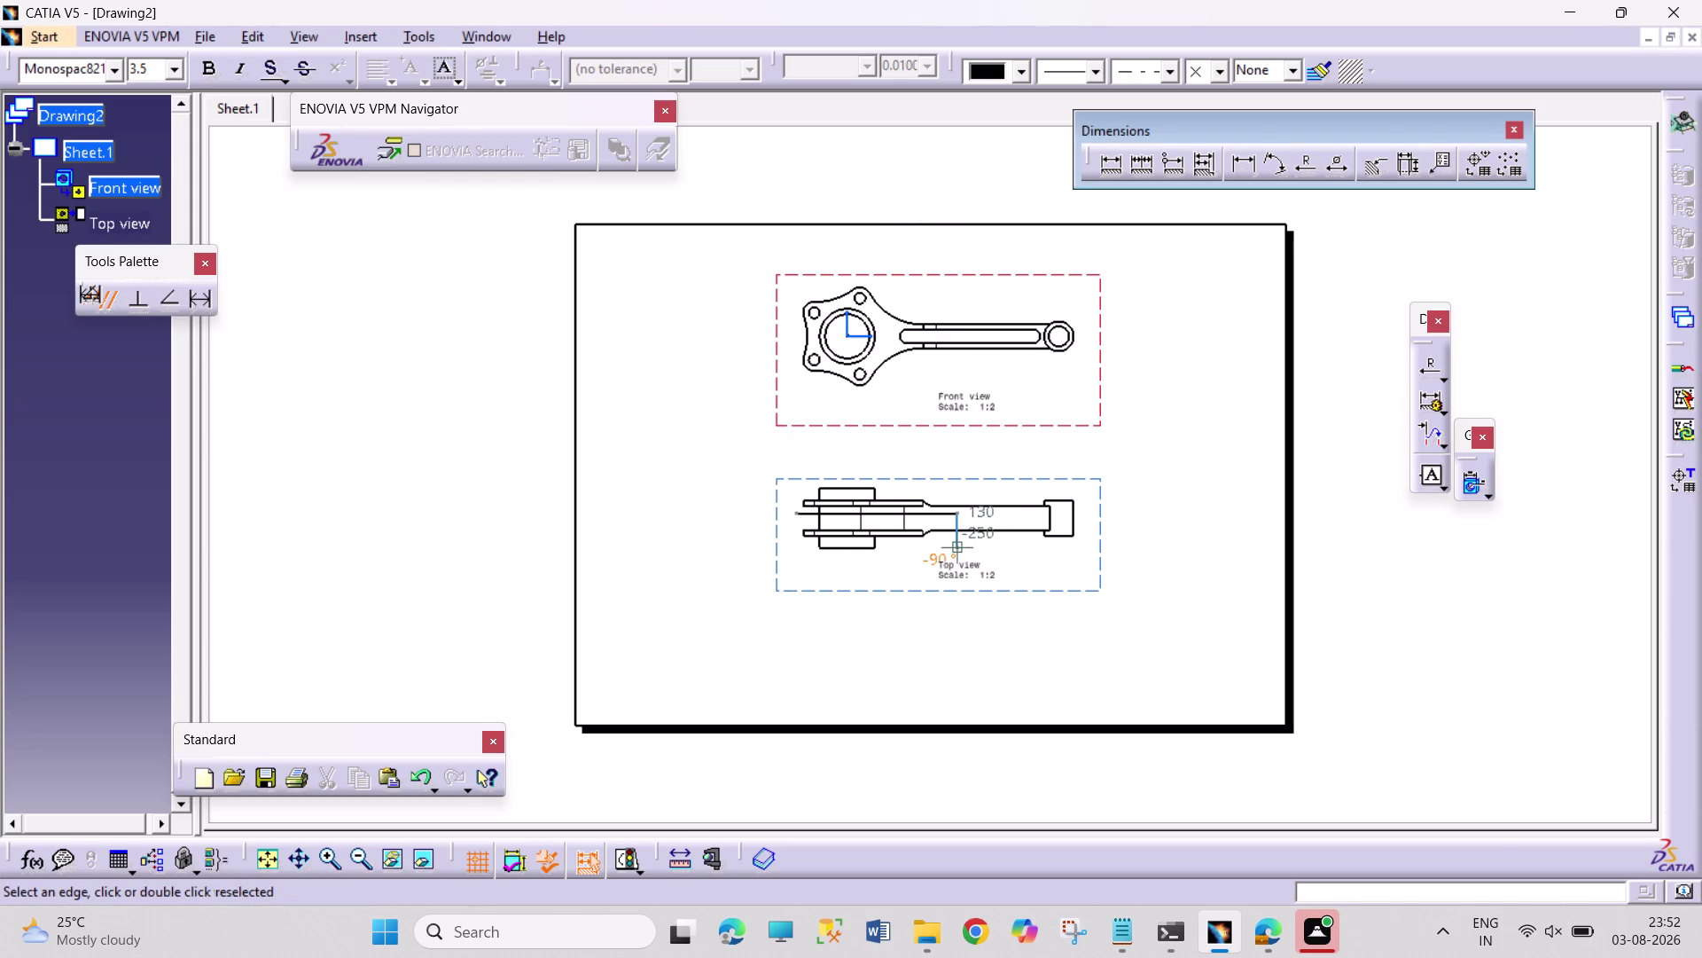
double_click(960, 544)
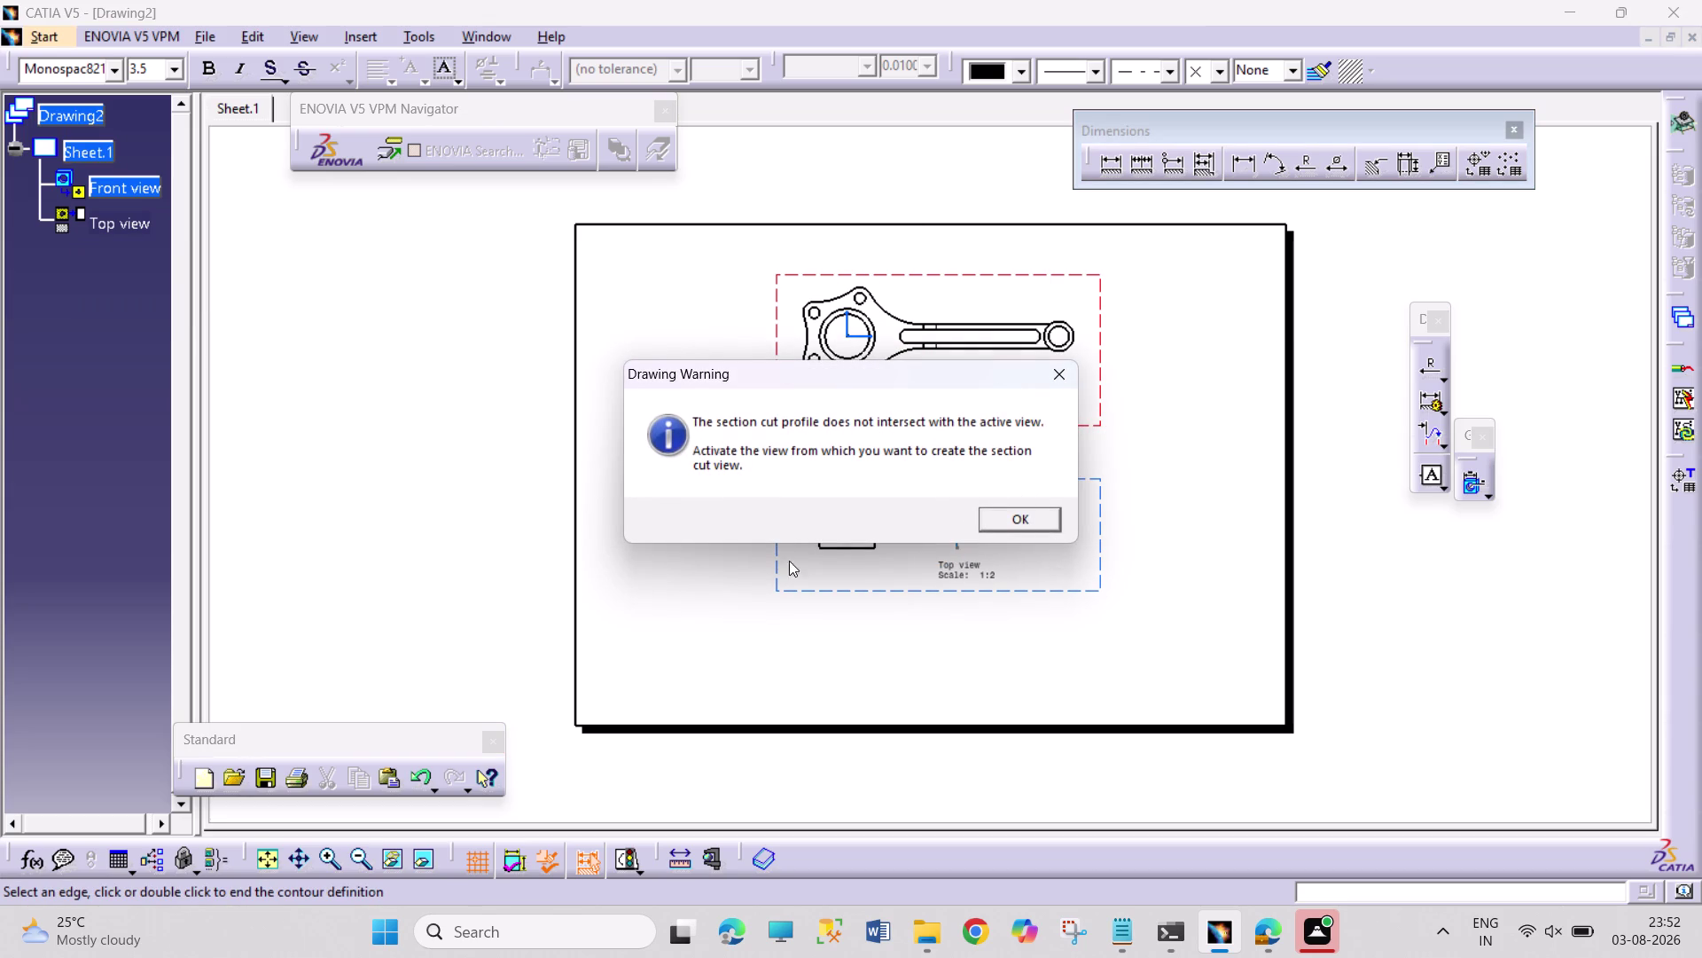
click(1002, 521)
click(800, 518)
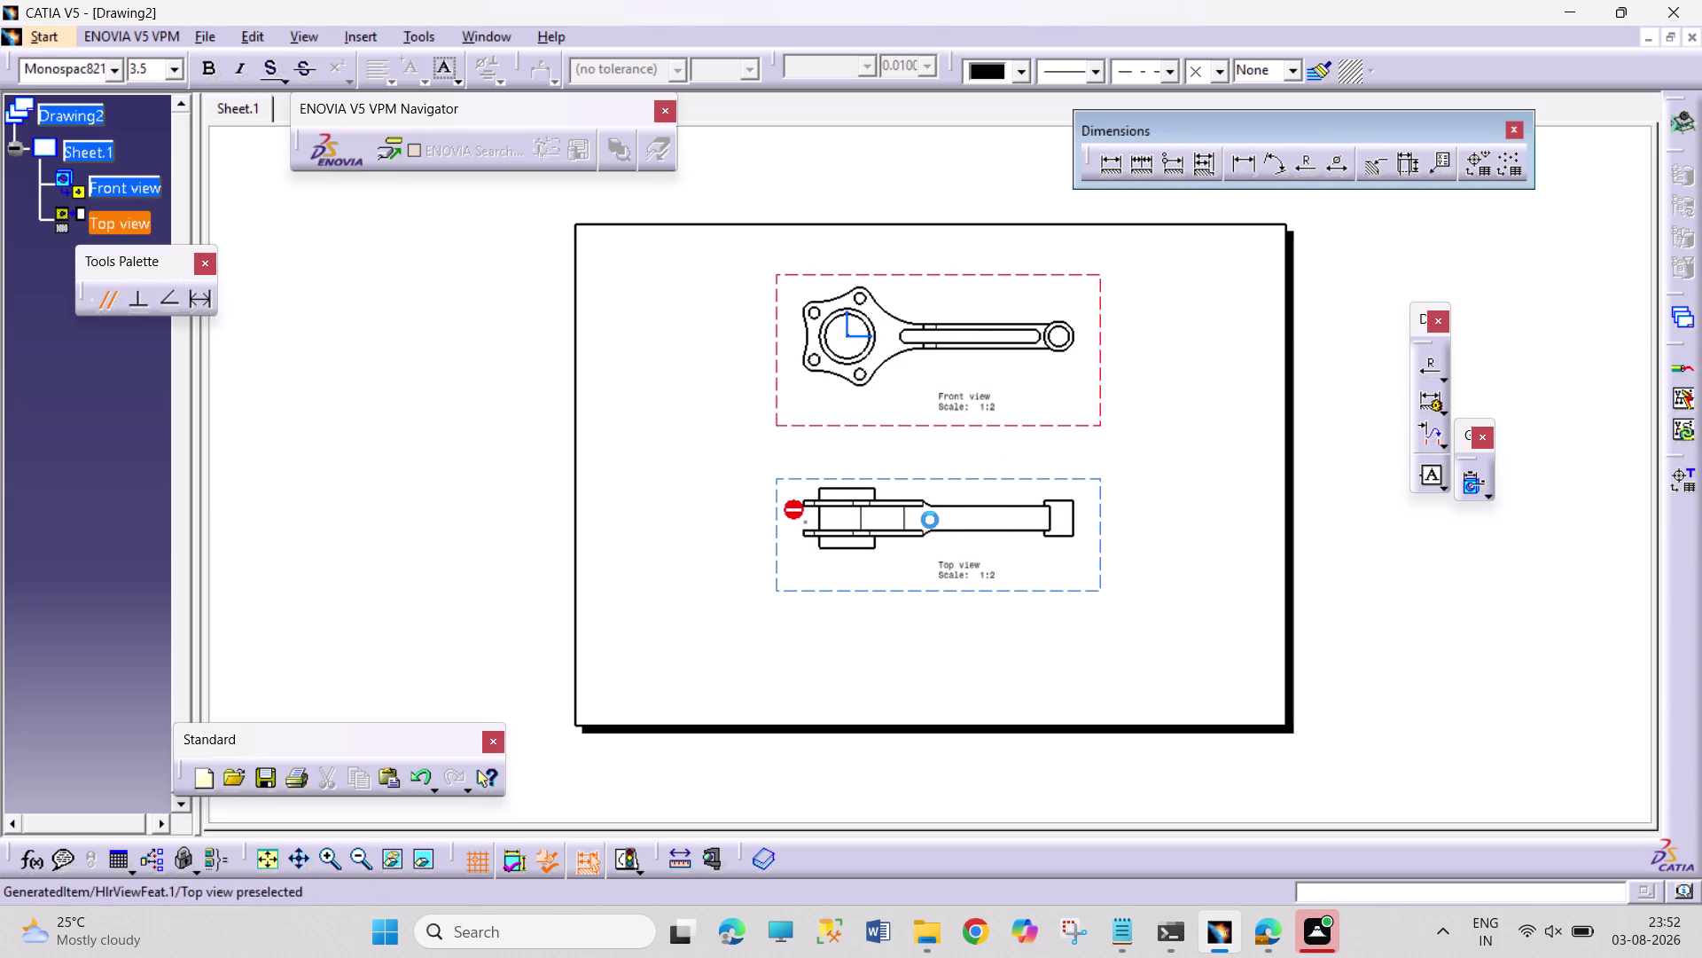
click(935, 519)
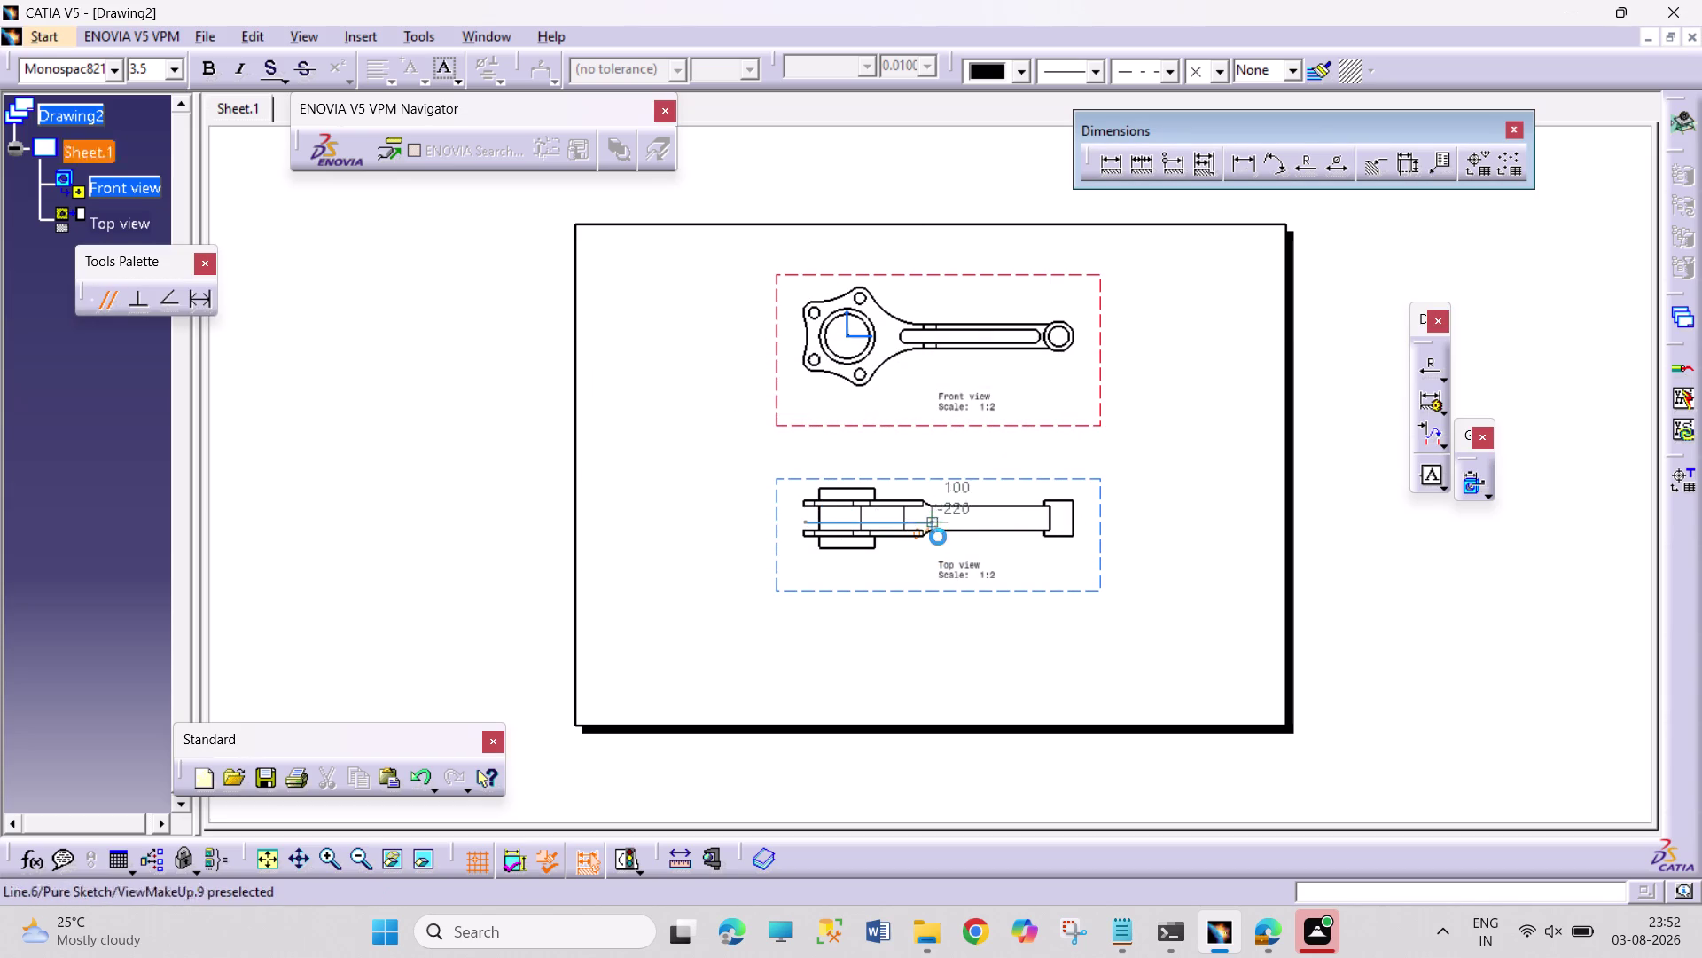
double_click(933, 550)
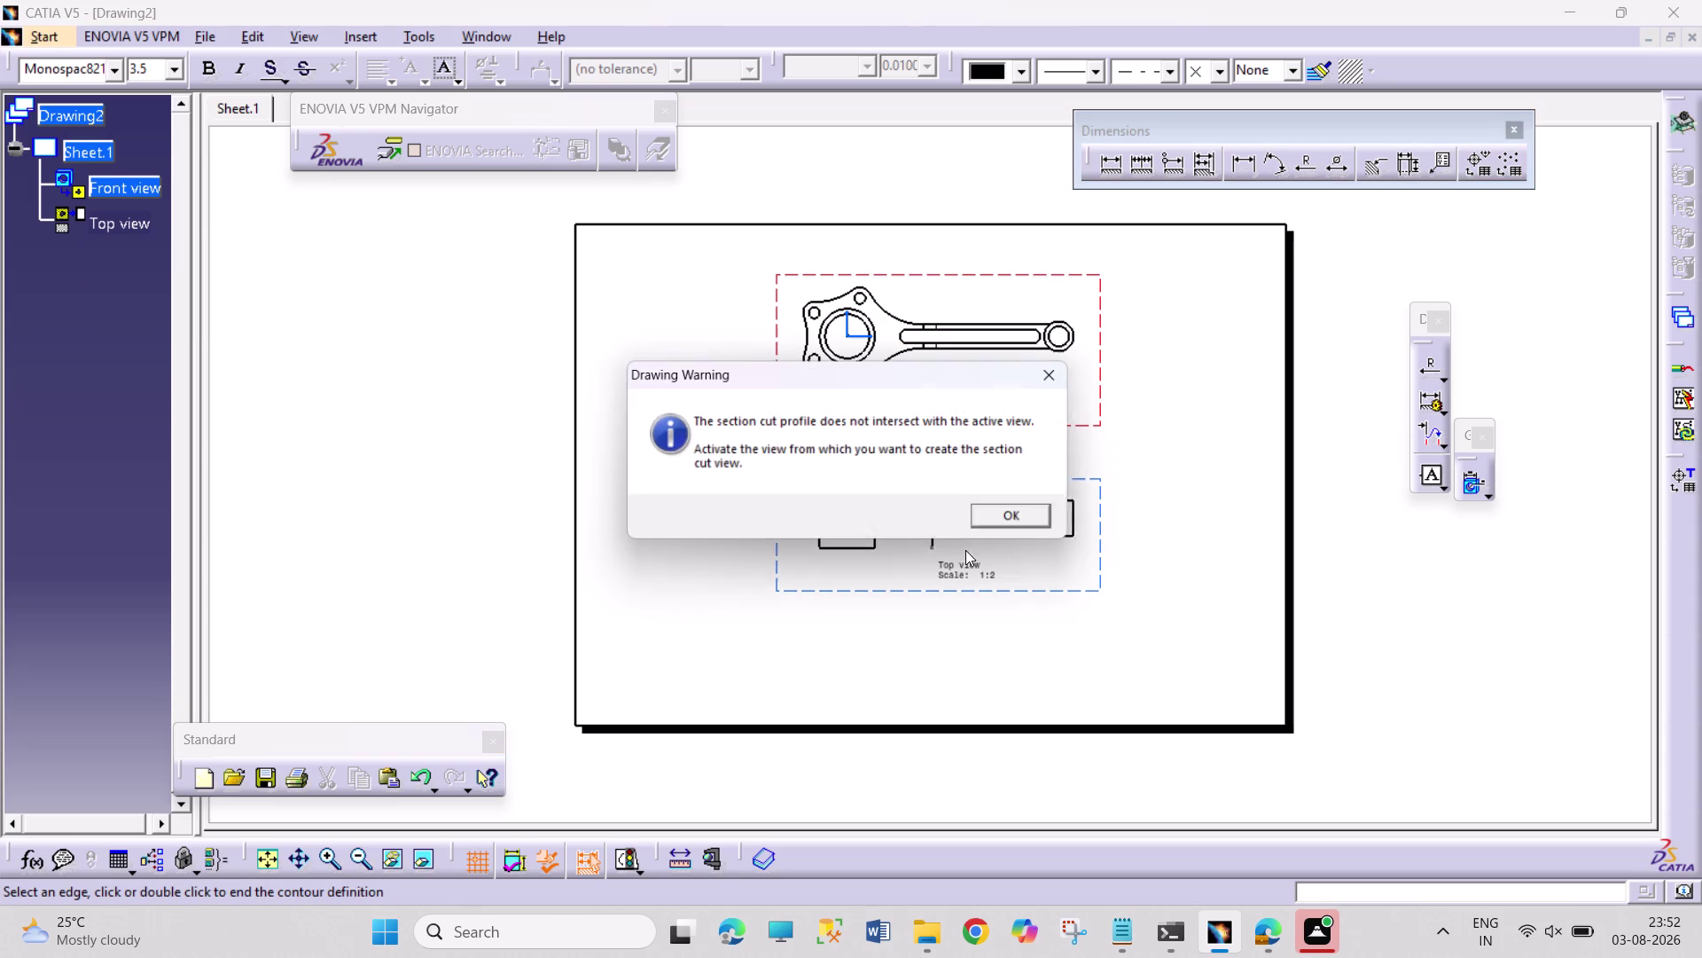
click(992, 525)
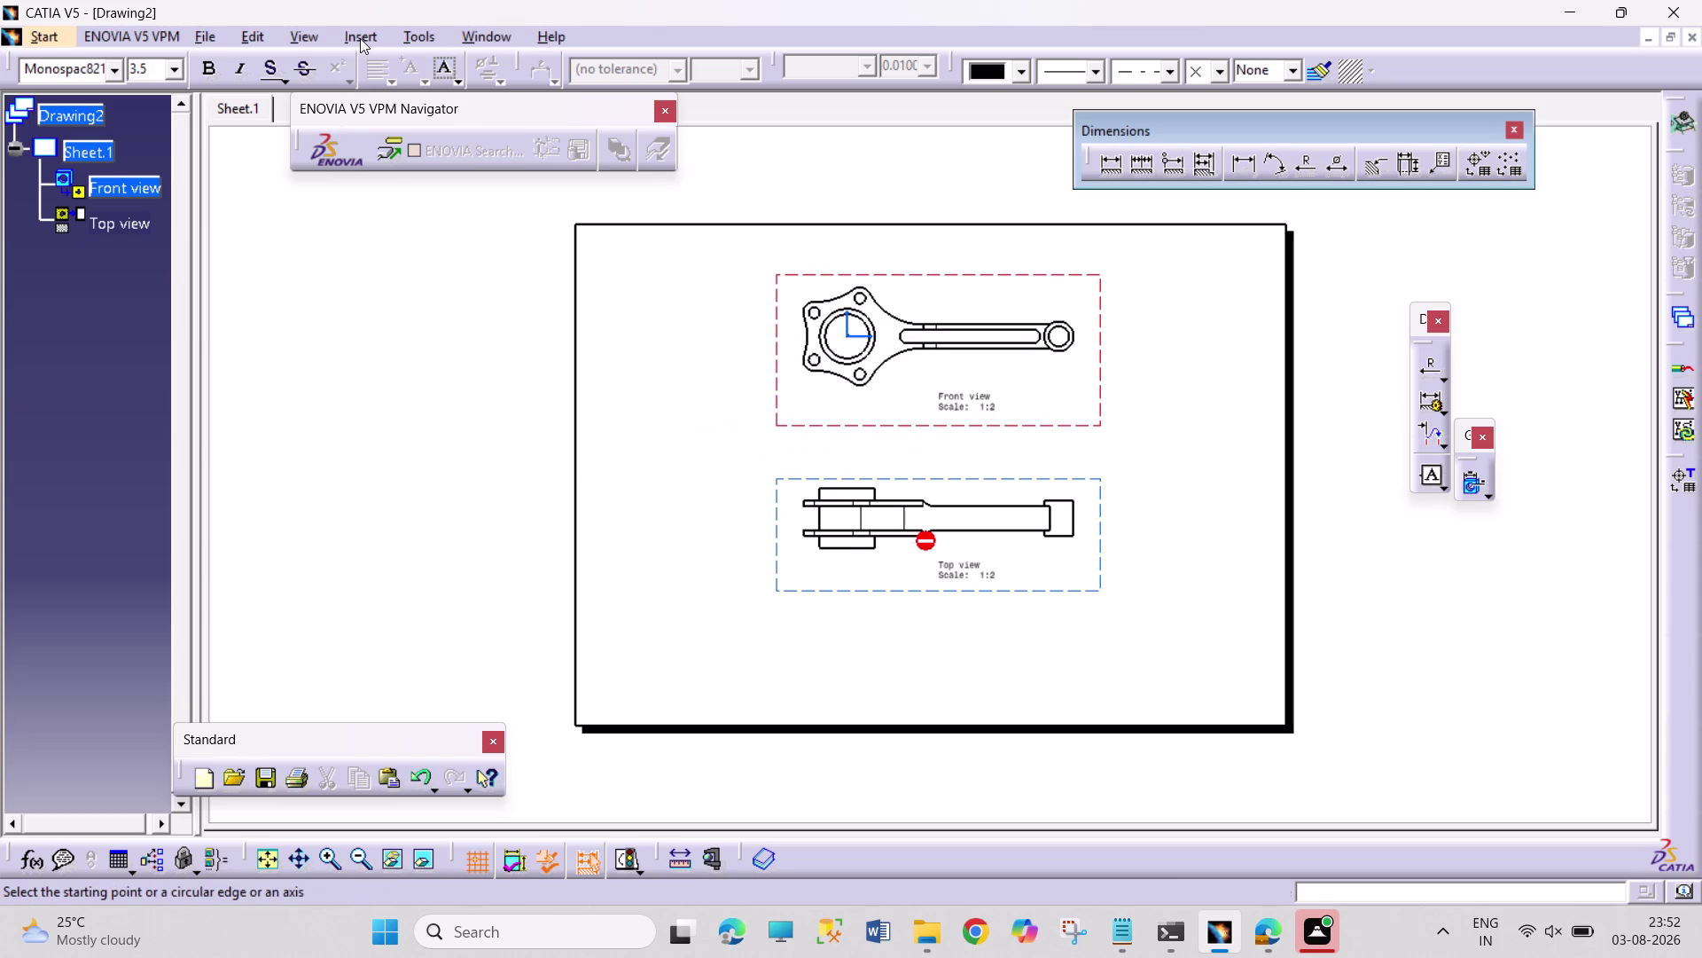
click(360, 38)
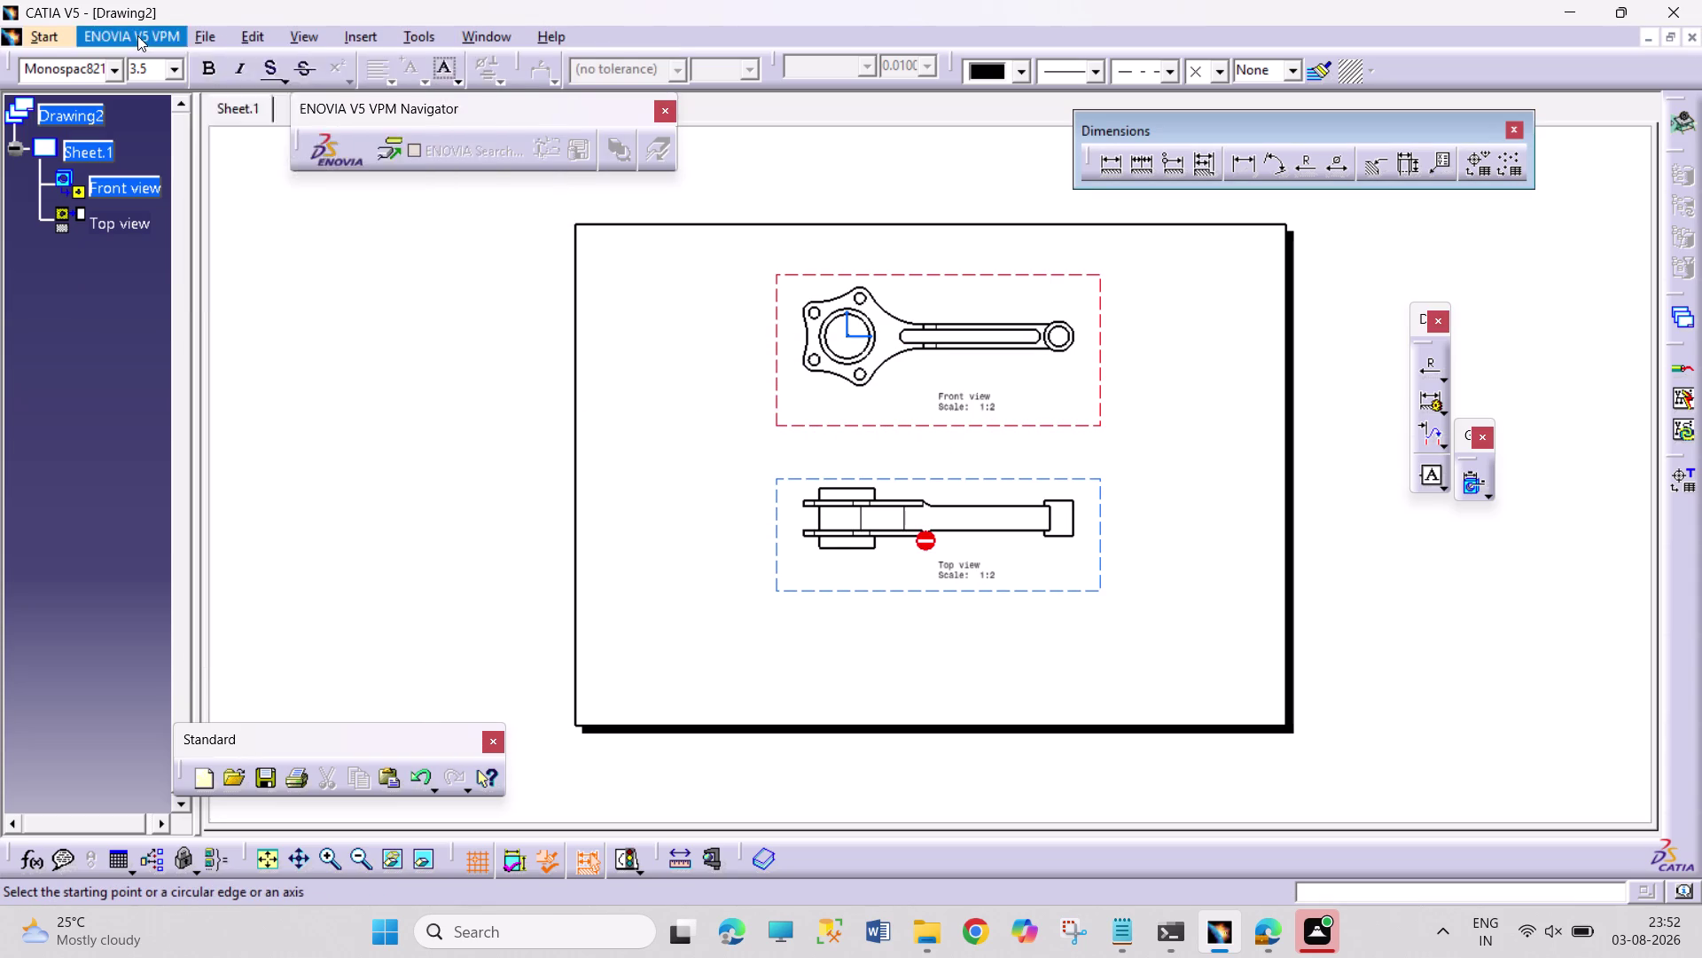
click(378, 41)
click(377, 41)
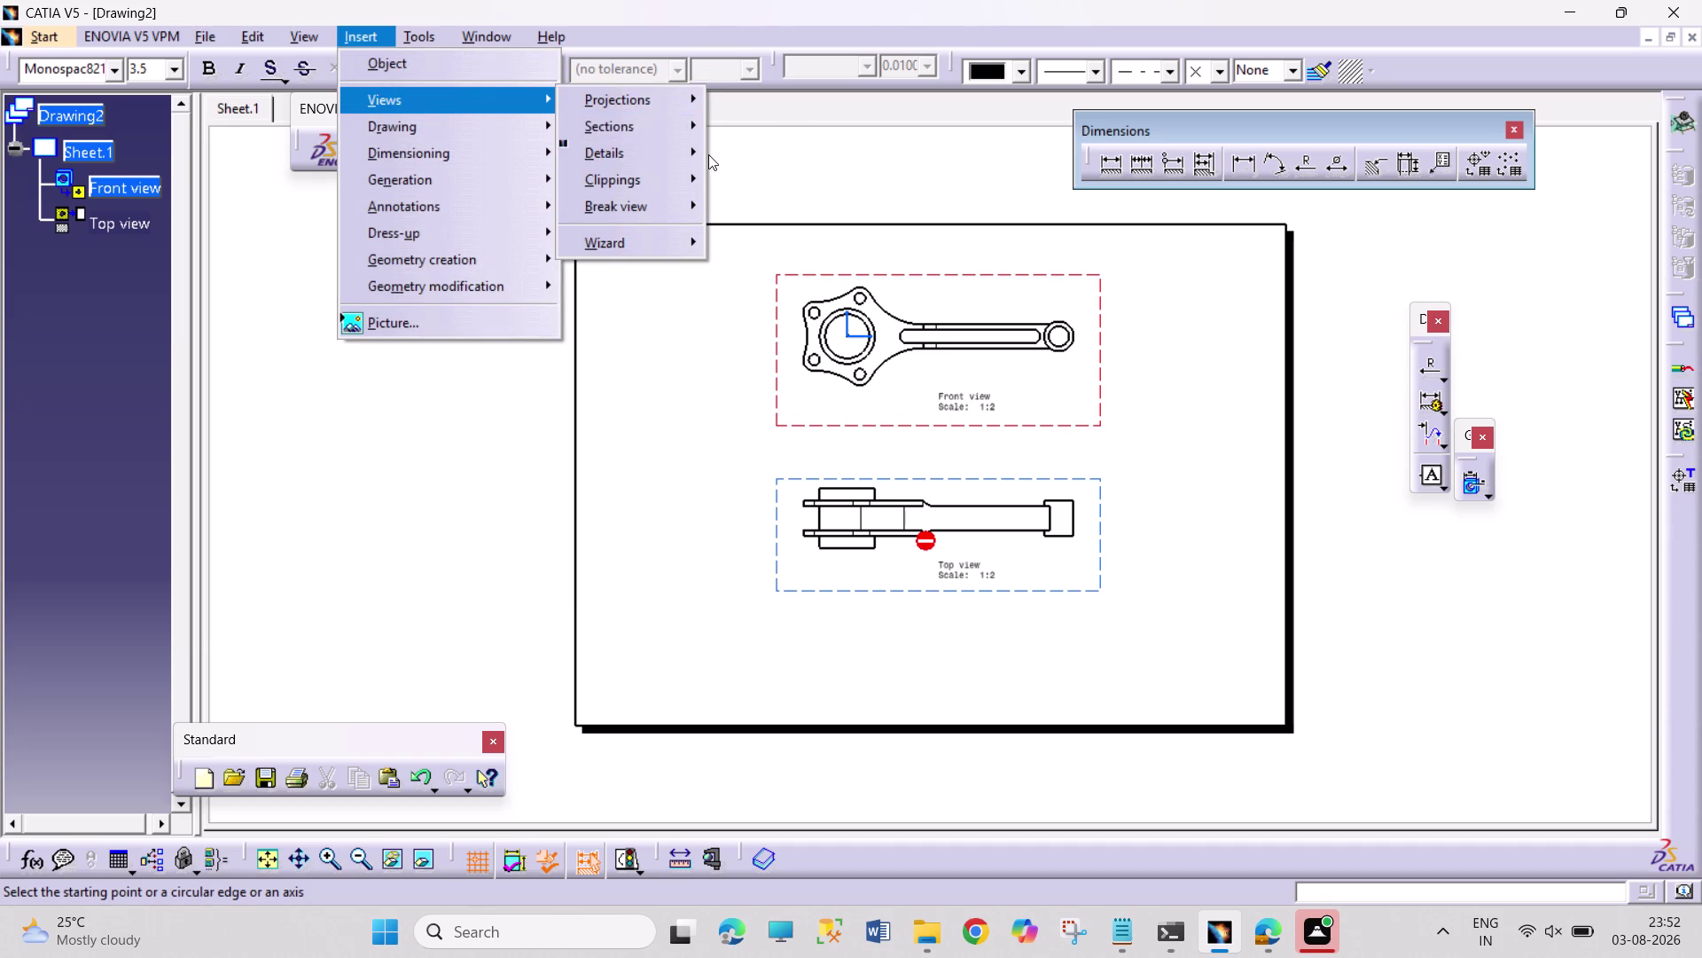
click(655, 125)
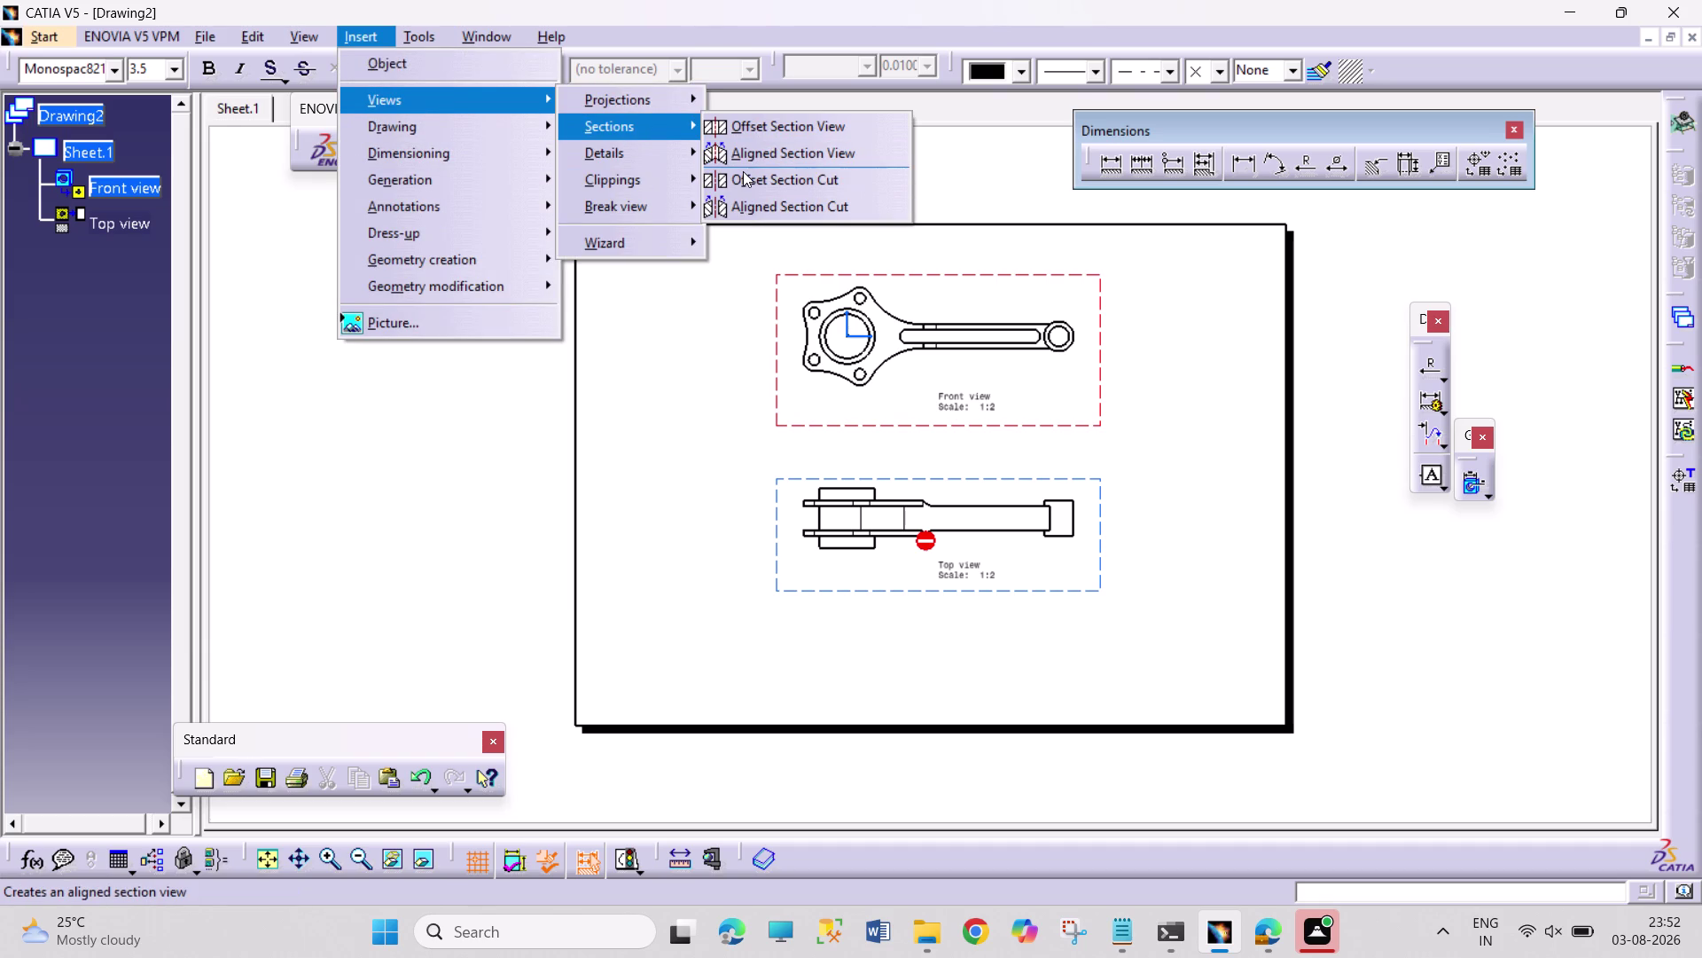
click(806, 178)
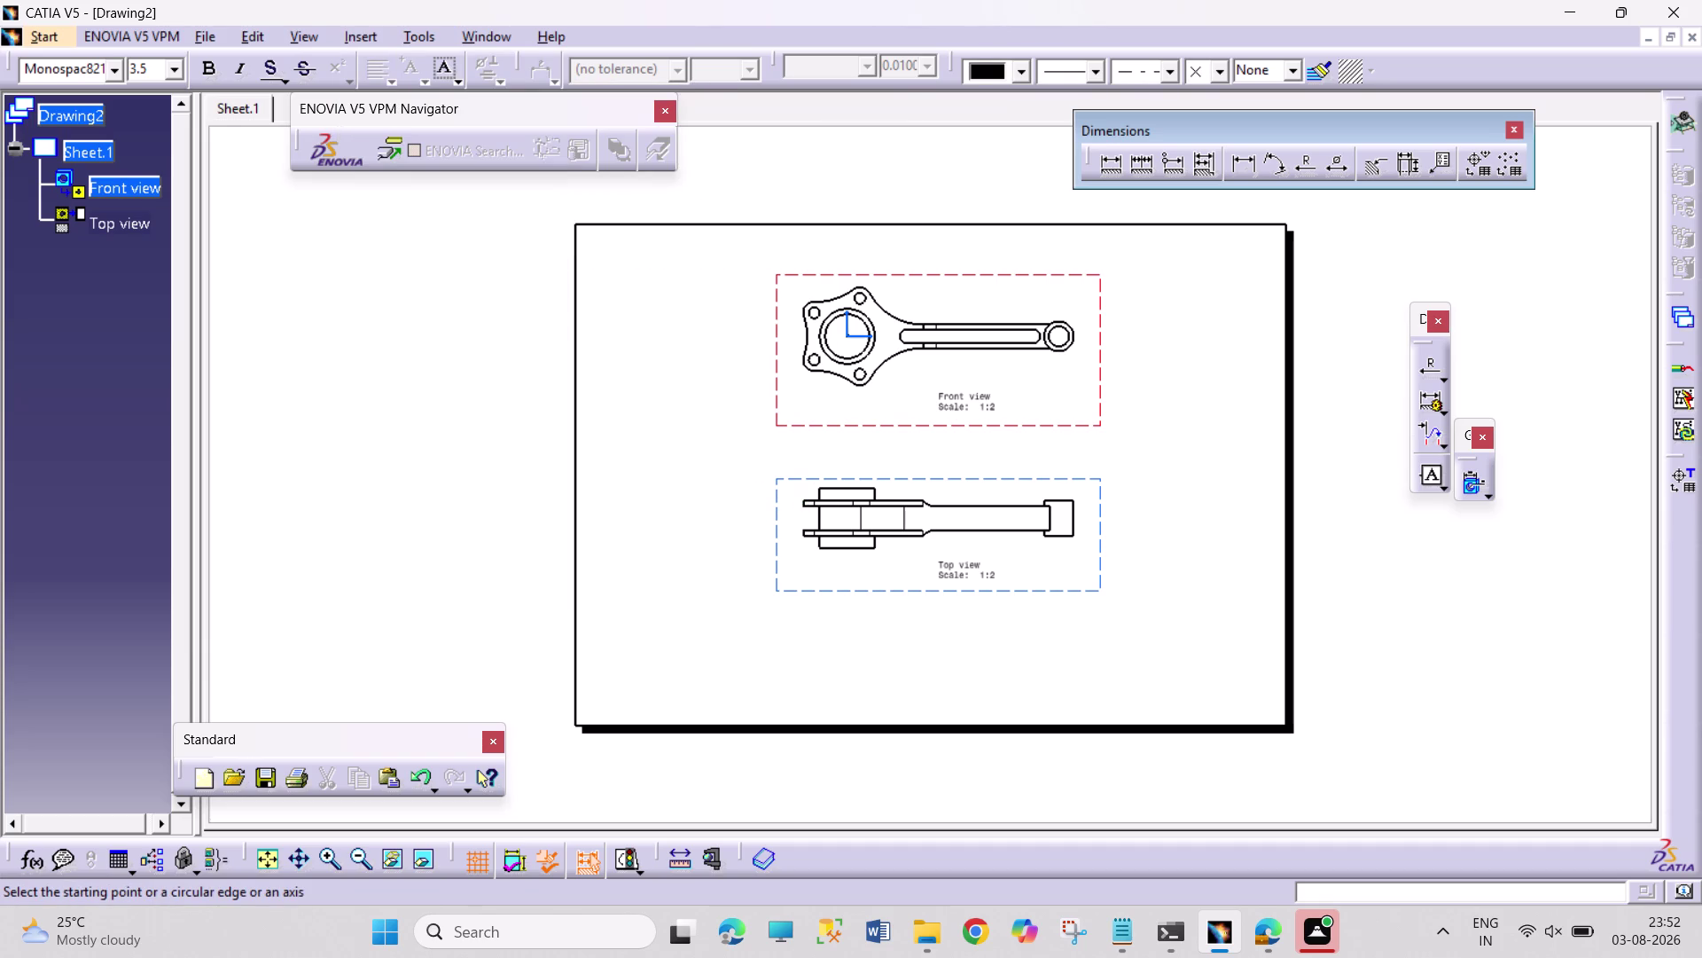
click(786, 520)
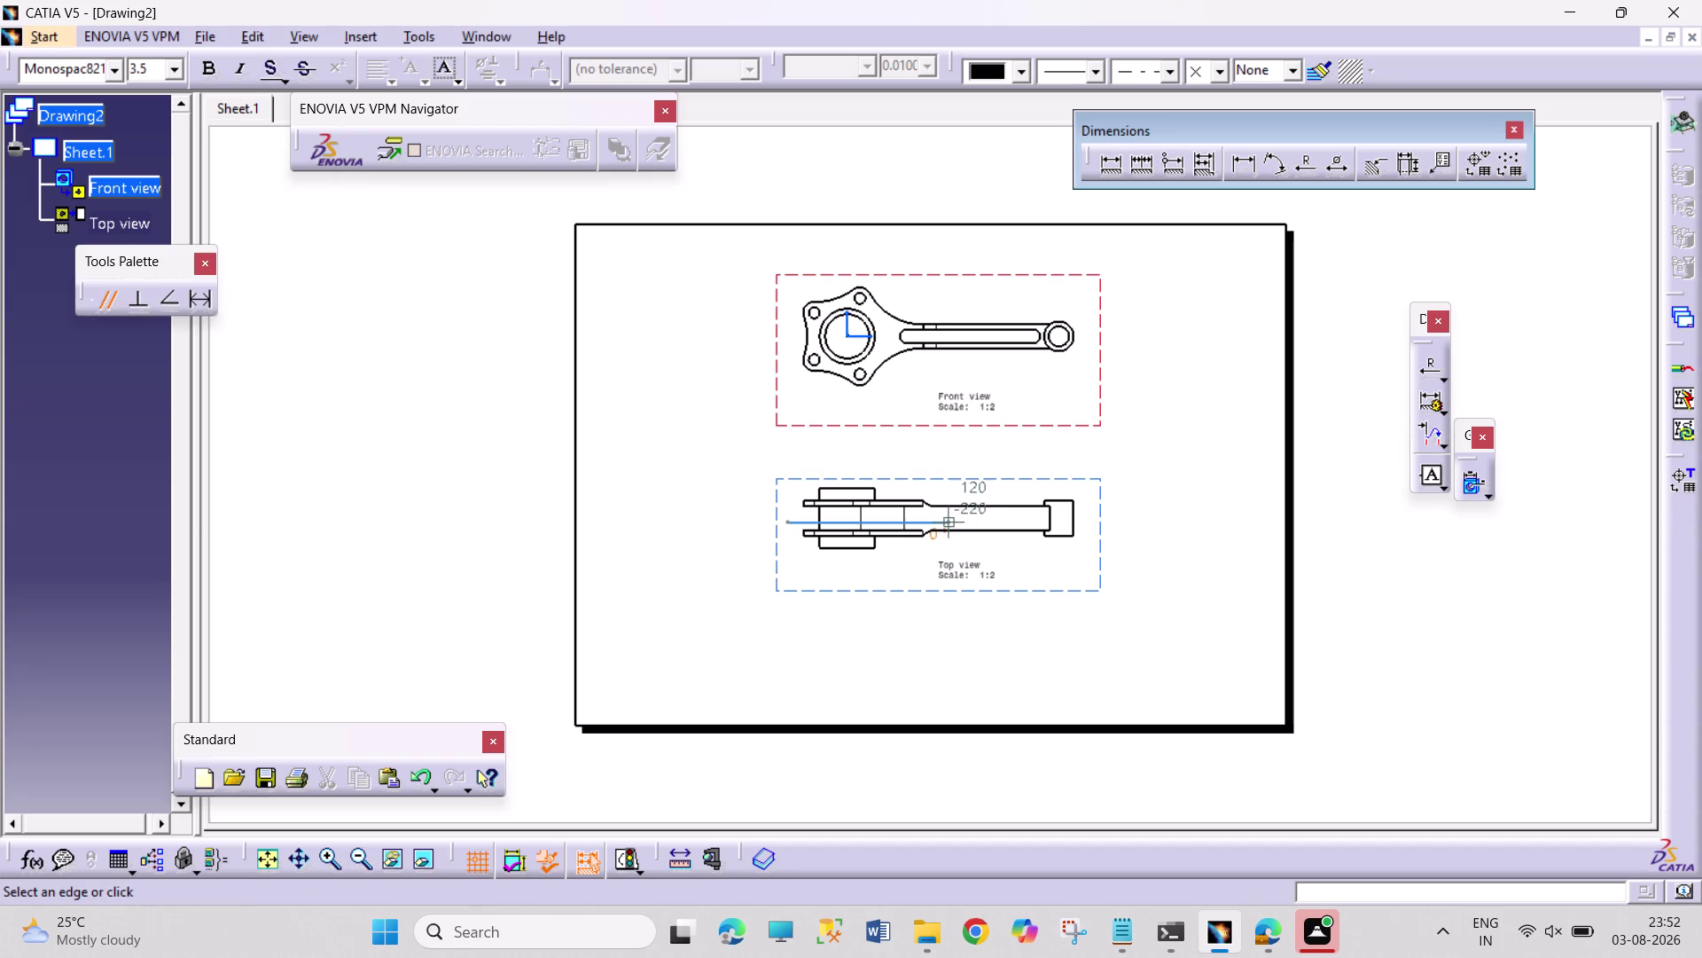
click(958, 523)
double_click(963, 542)
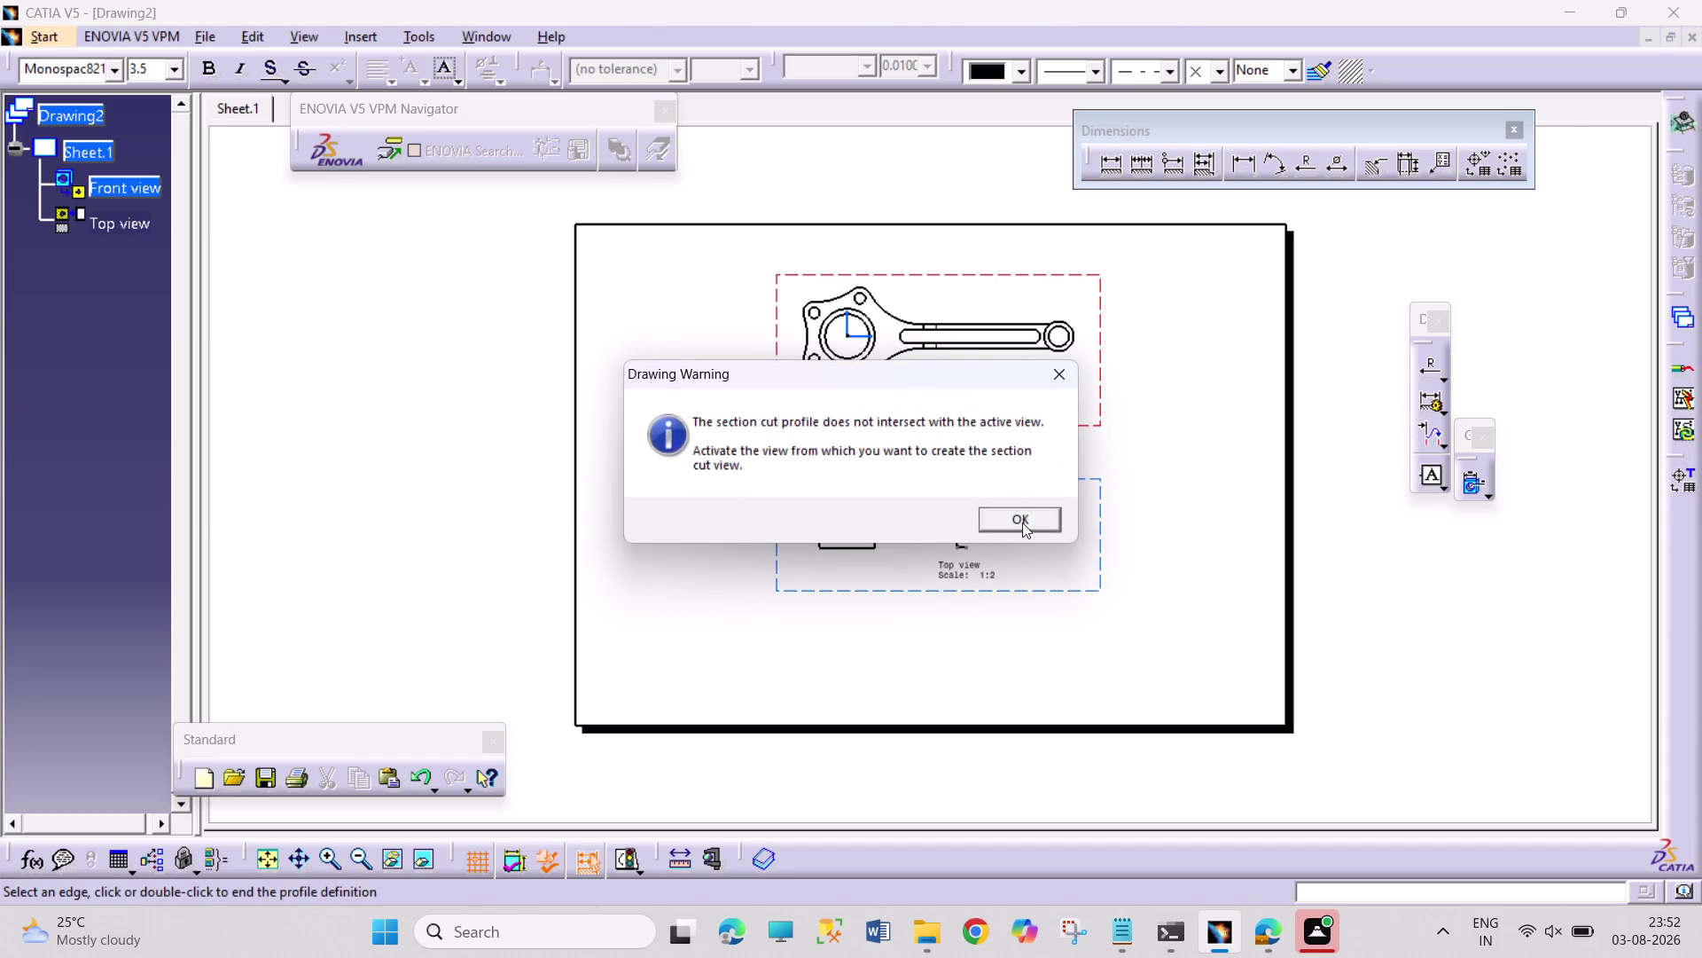
click(1023, 522)
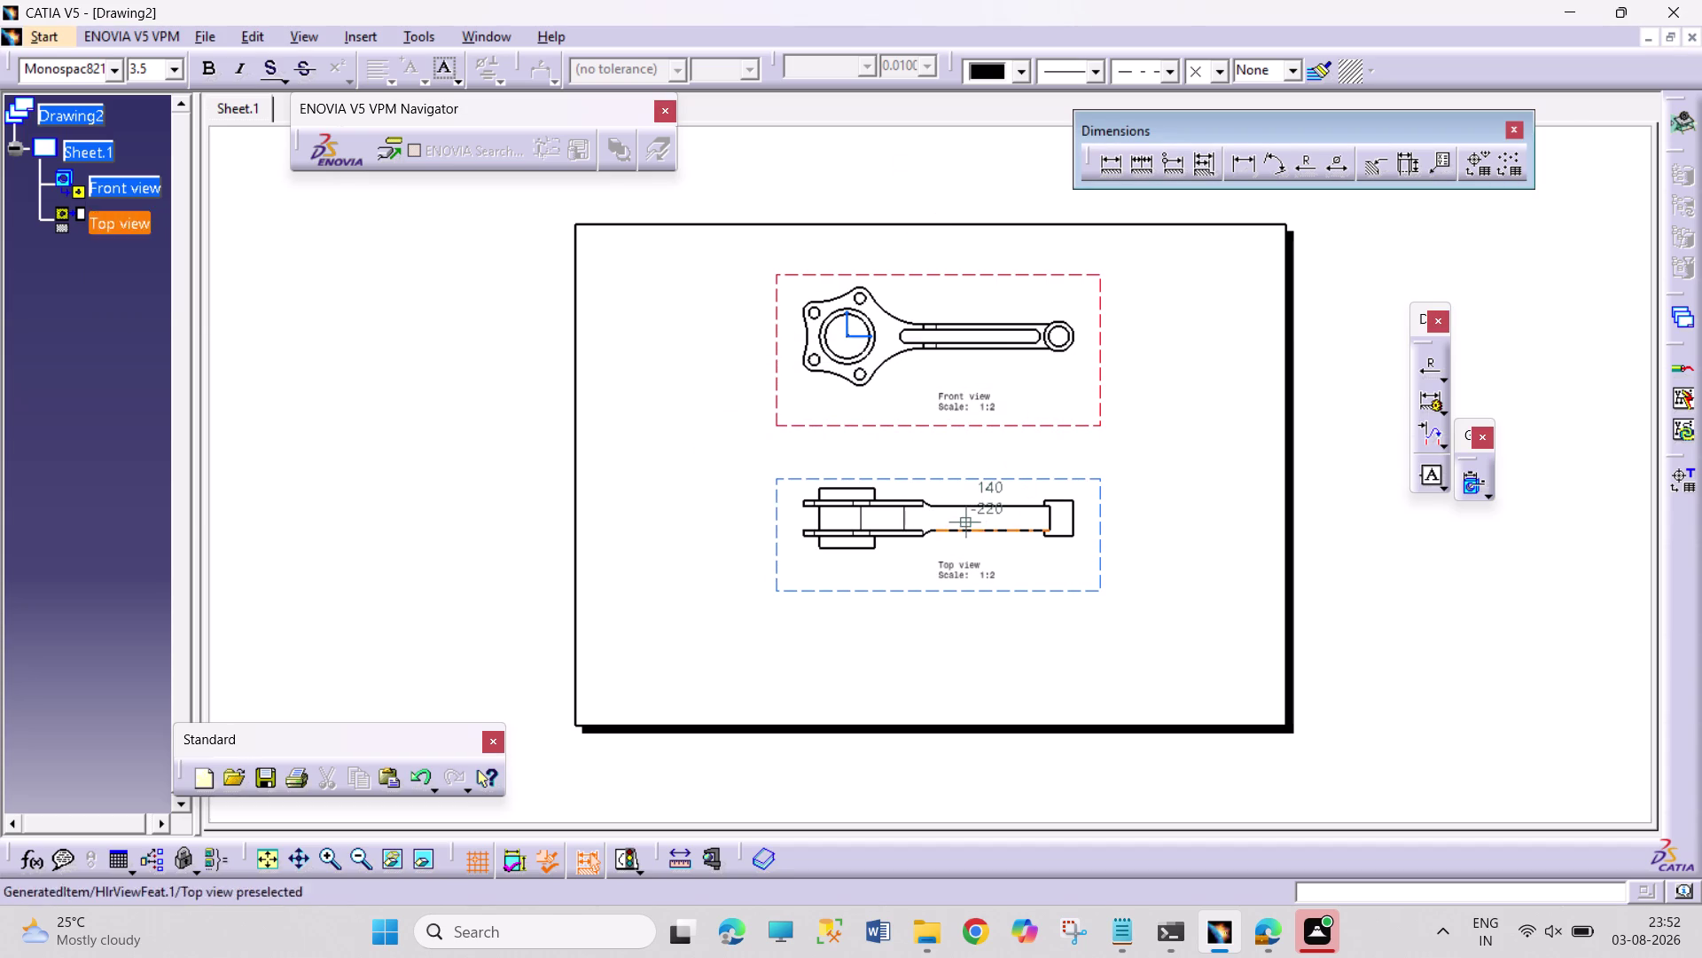
click(966, 534)
click(959, 498)
double_click(905, 471)
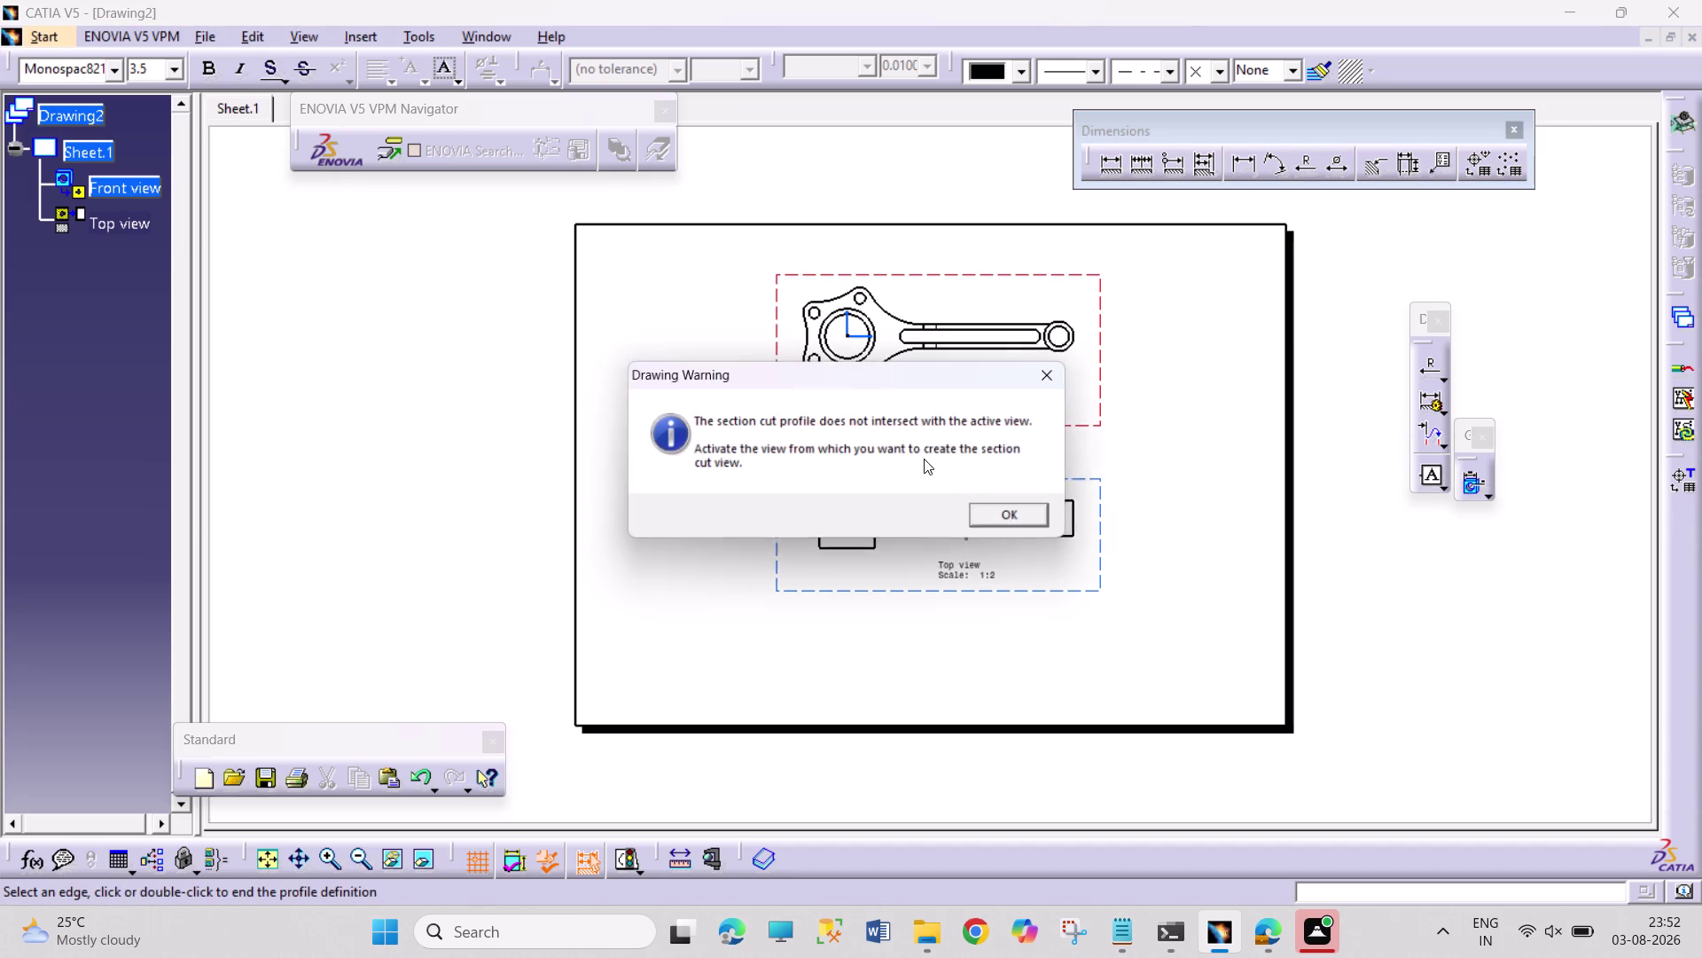
click(1003, 519)
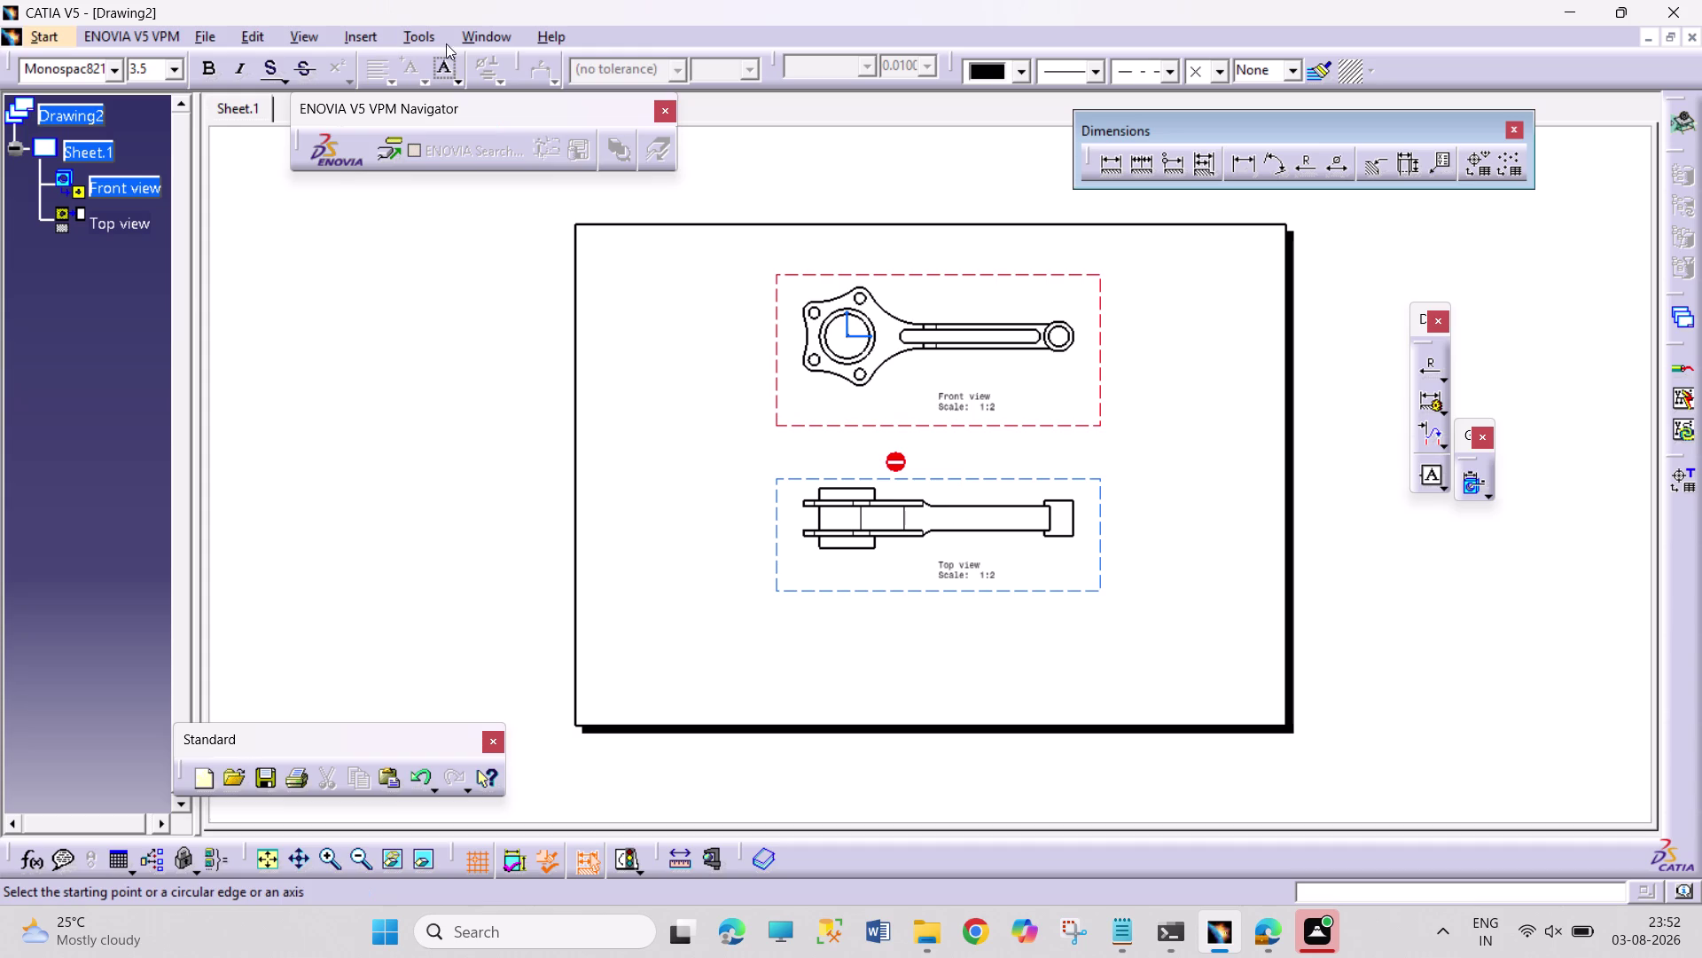
click(446, 44)
click(379, 37)
click(378, 38)
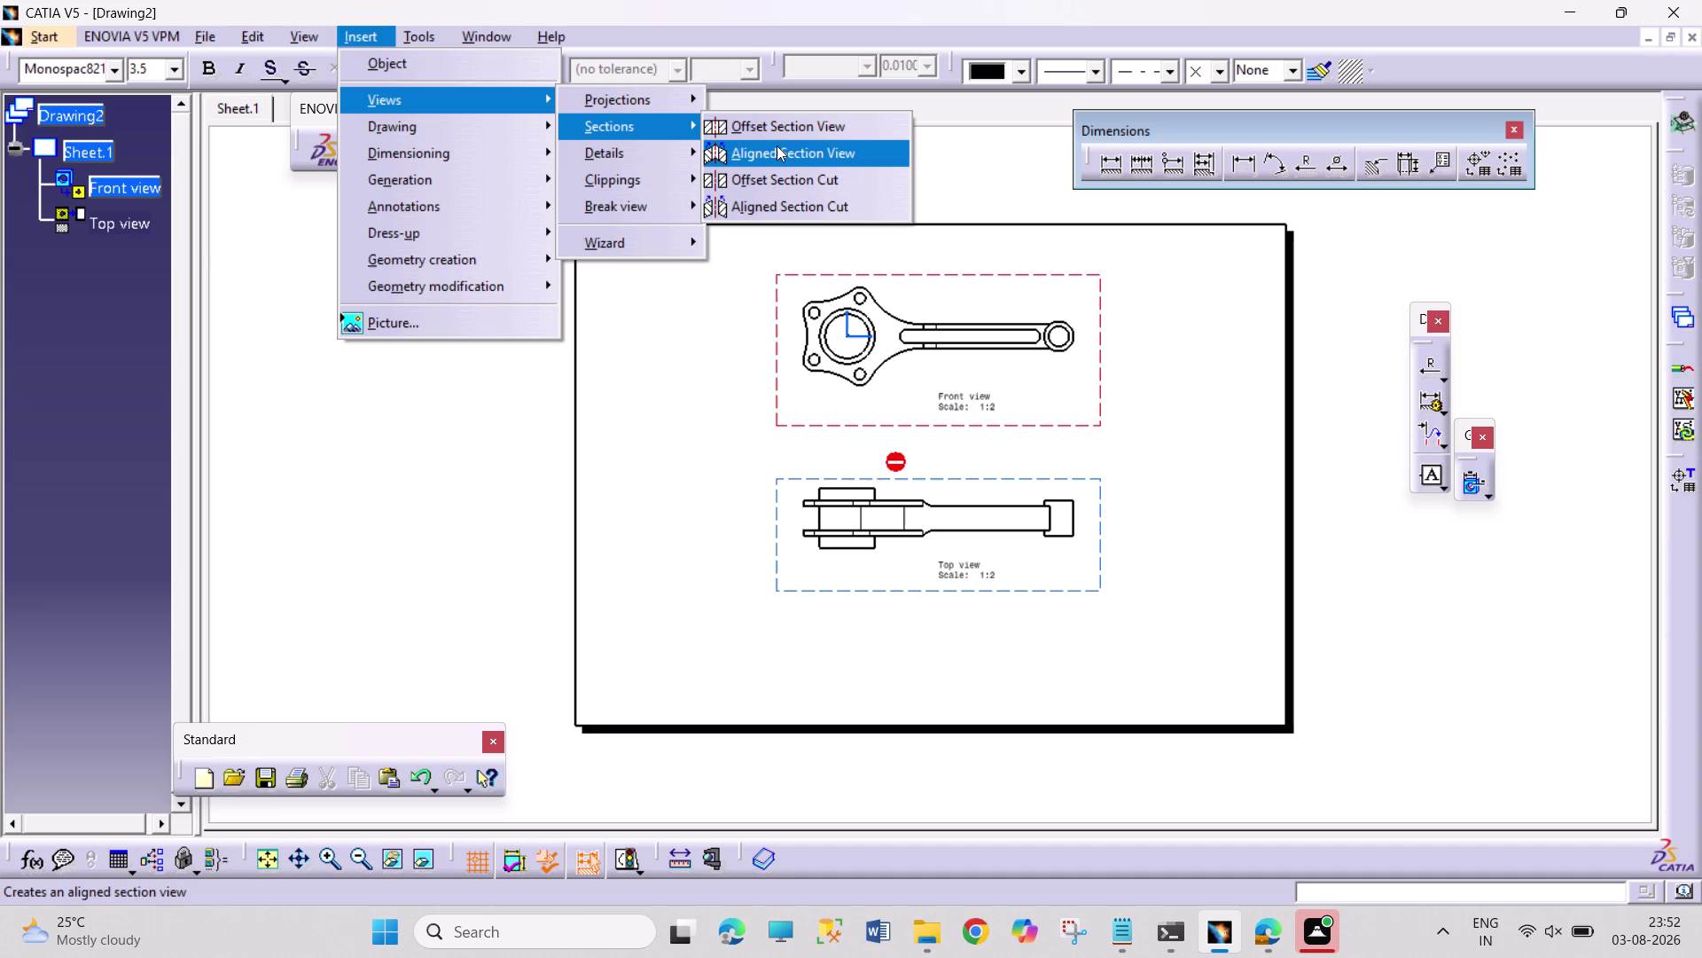
click(782, 213)
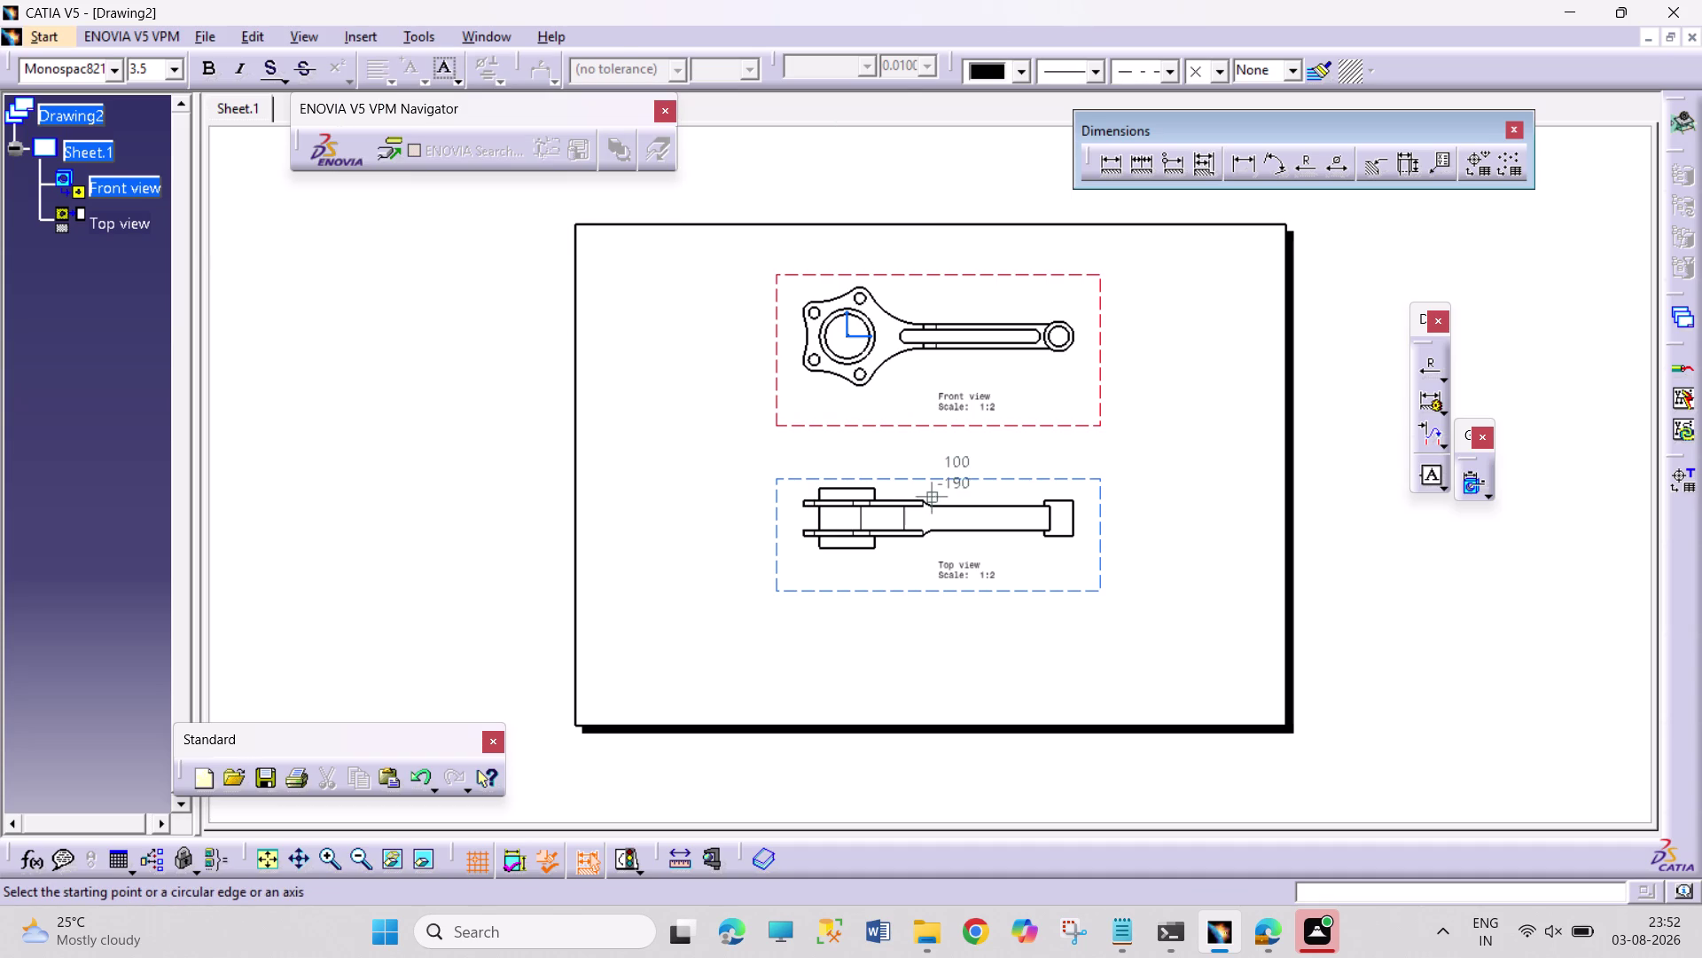
click(931, 489)
click(932, 546)
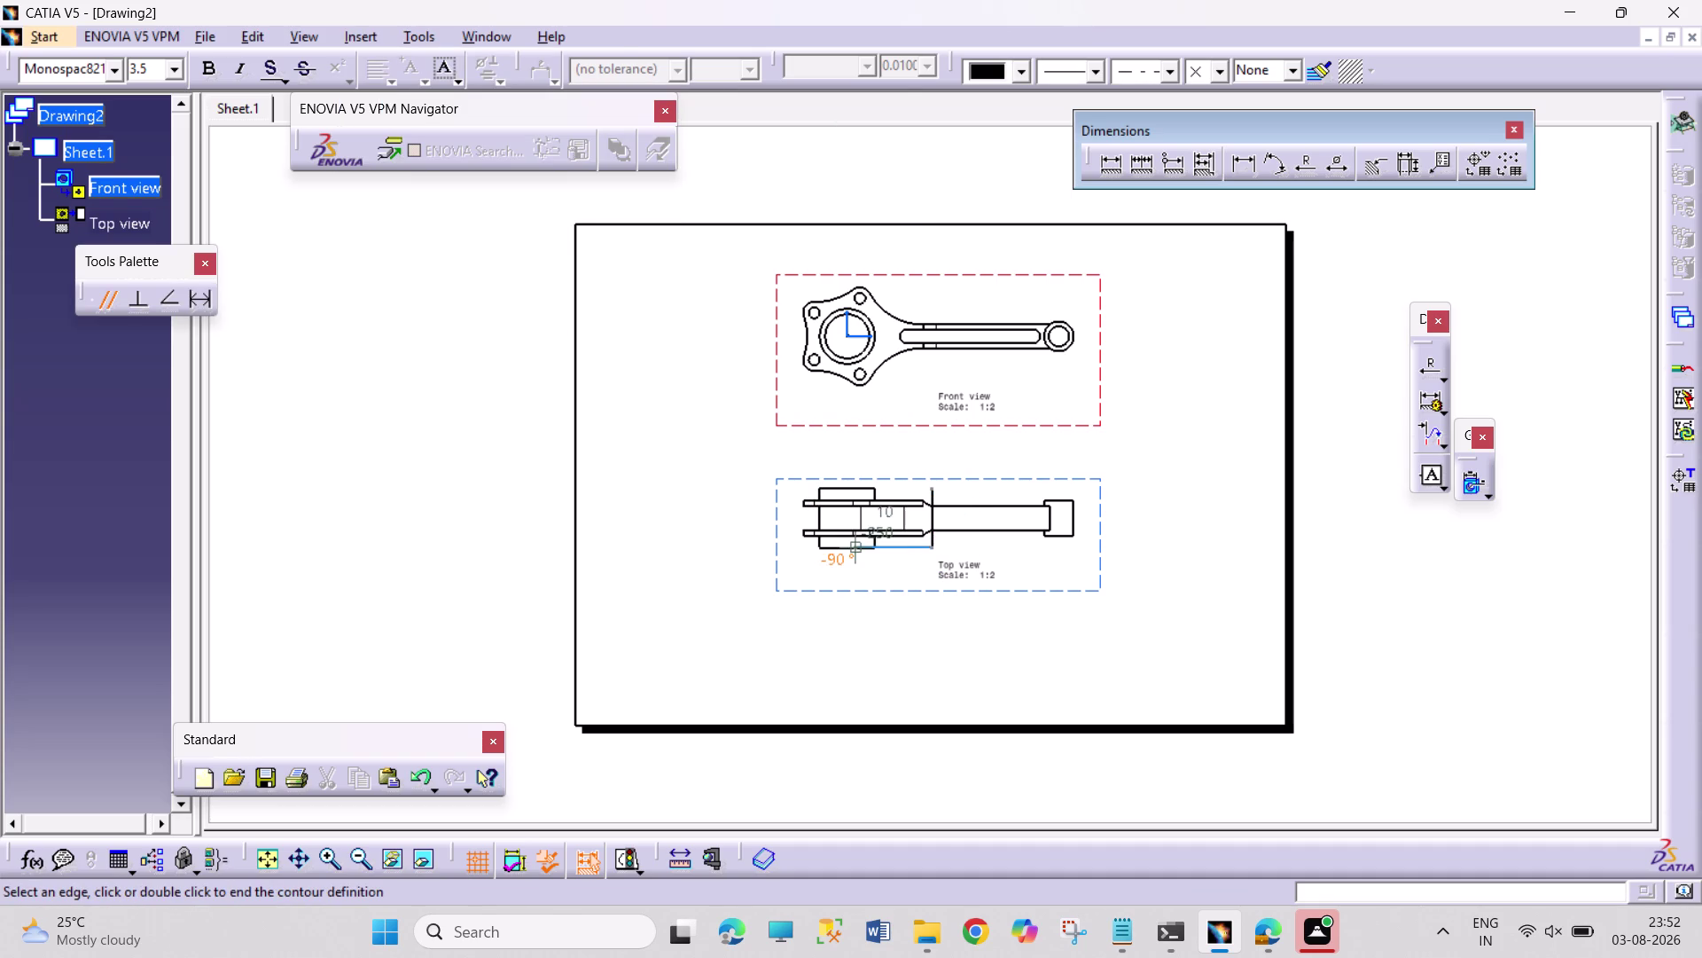
double_click(846, 547)
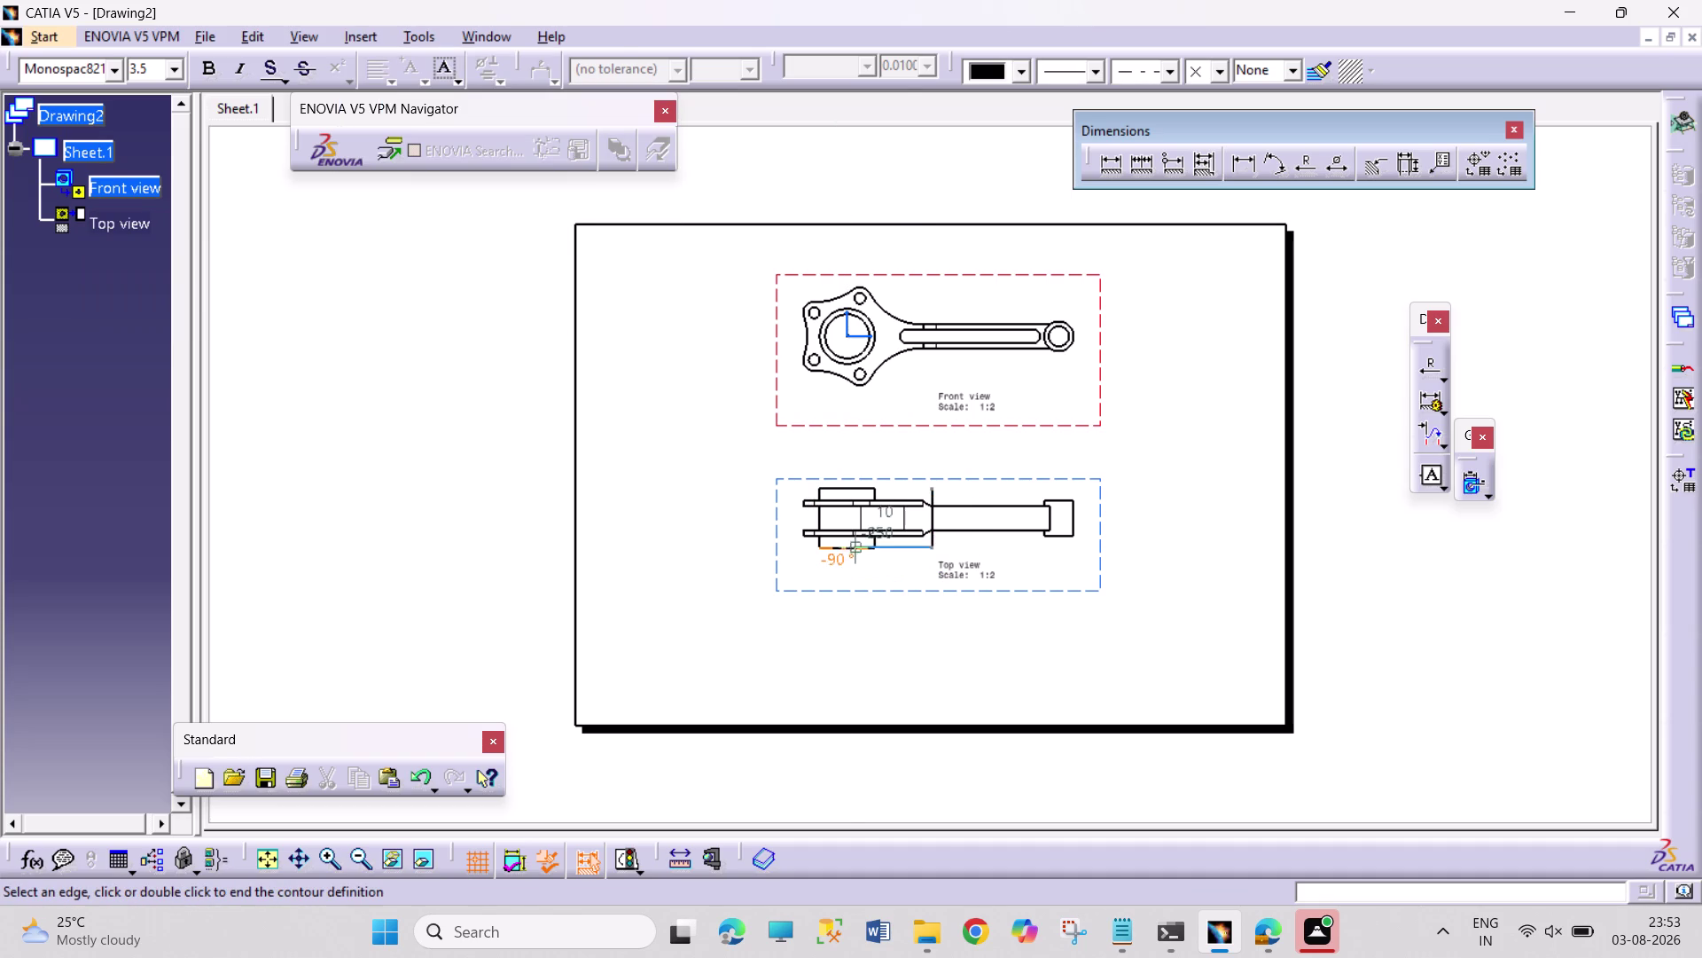
click(1010, 522)
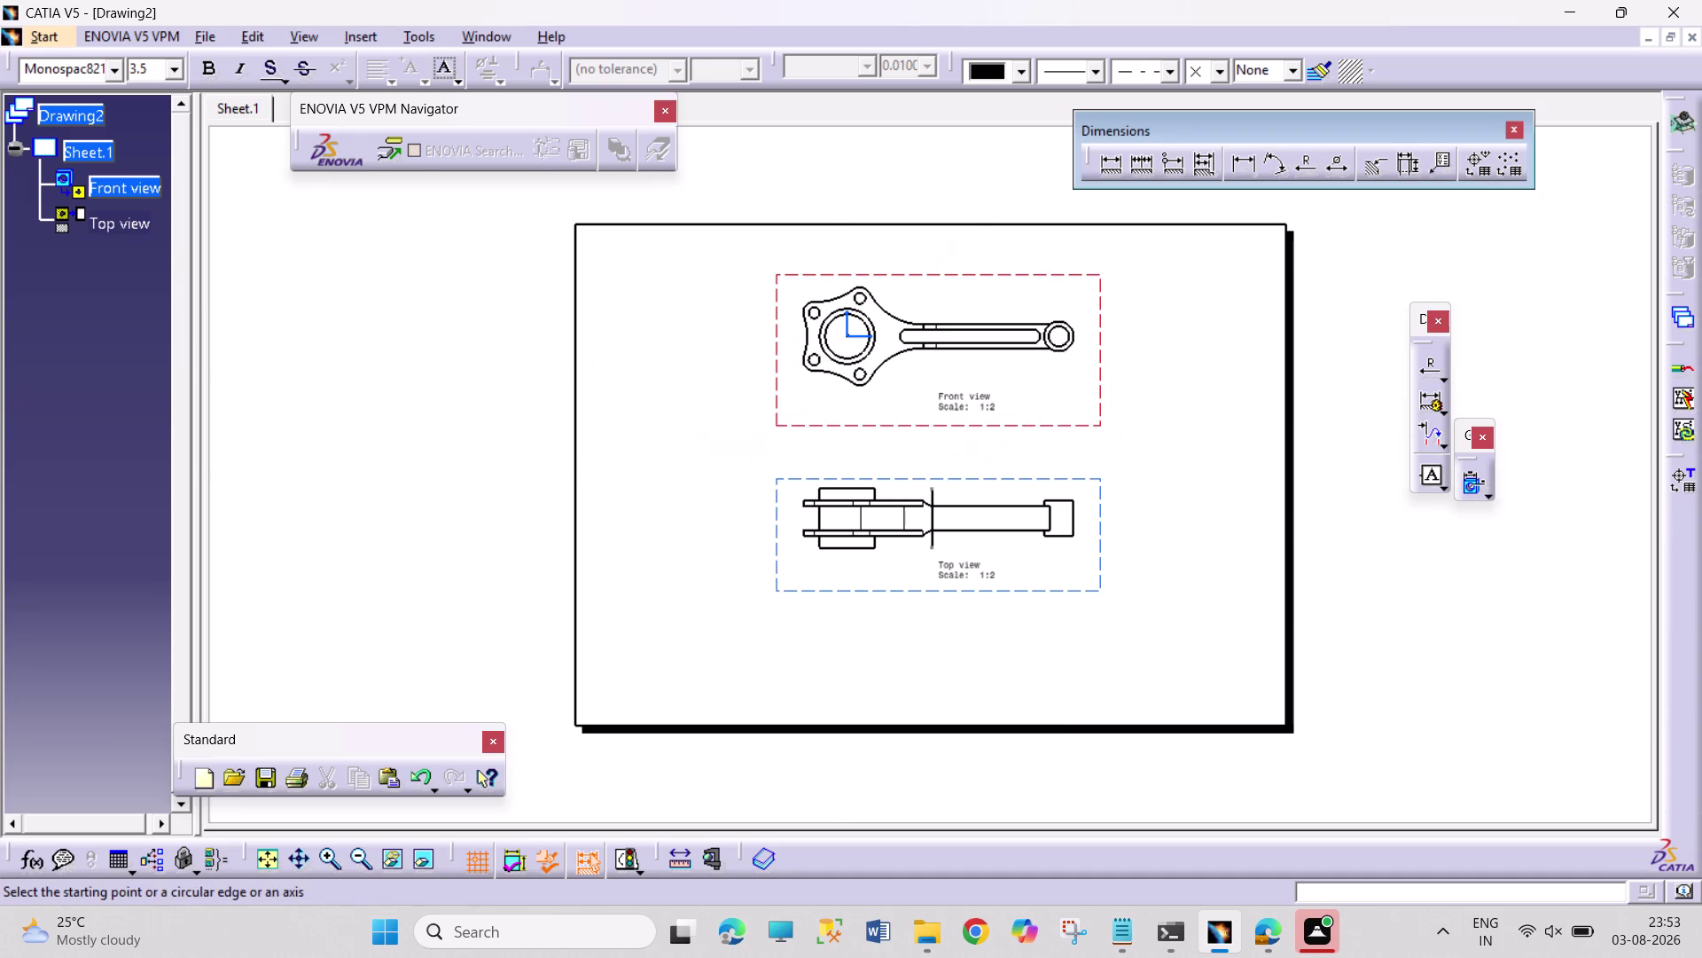
drag(791, 517, 812, 519)
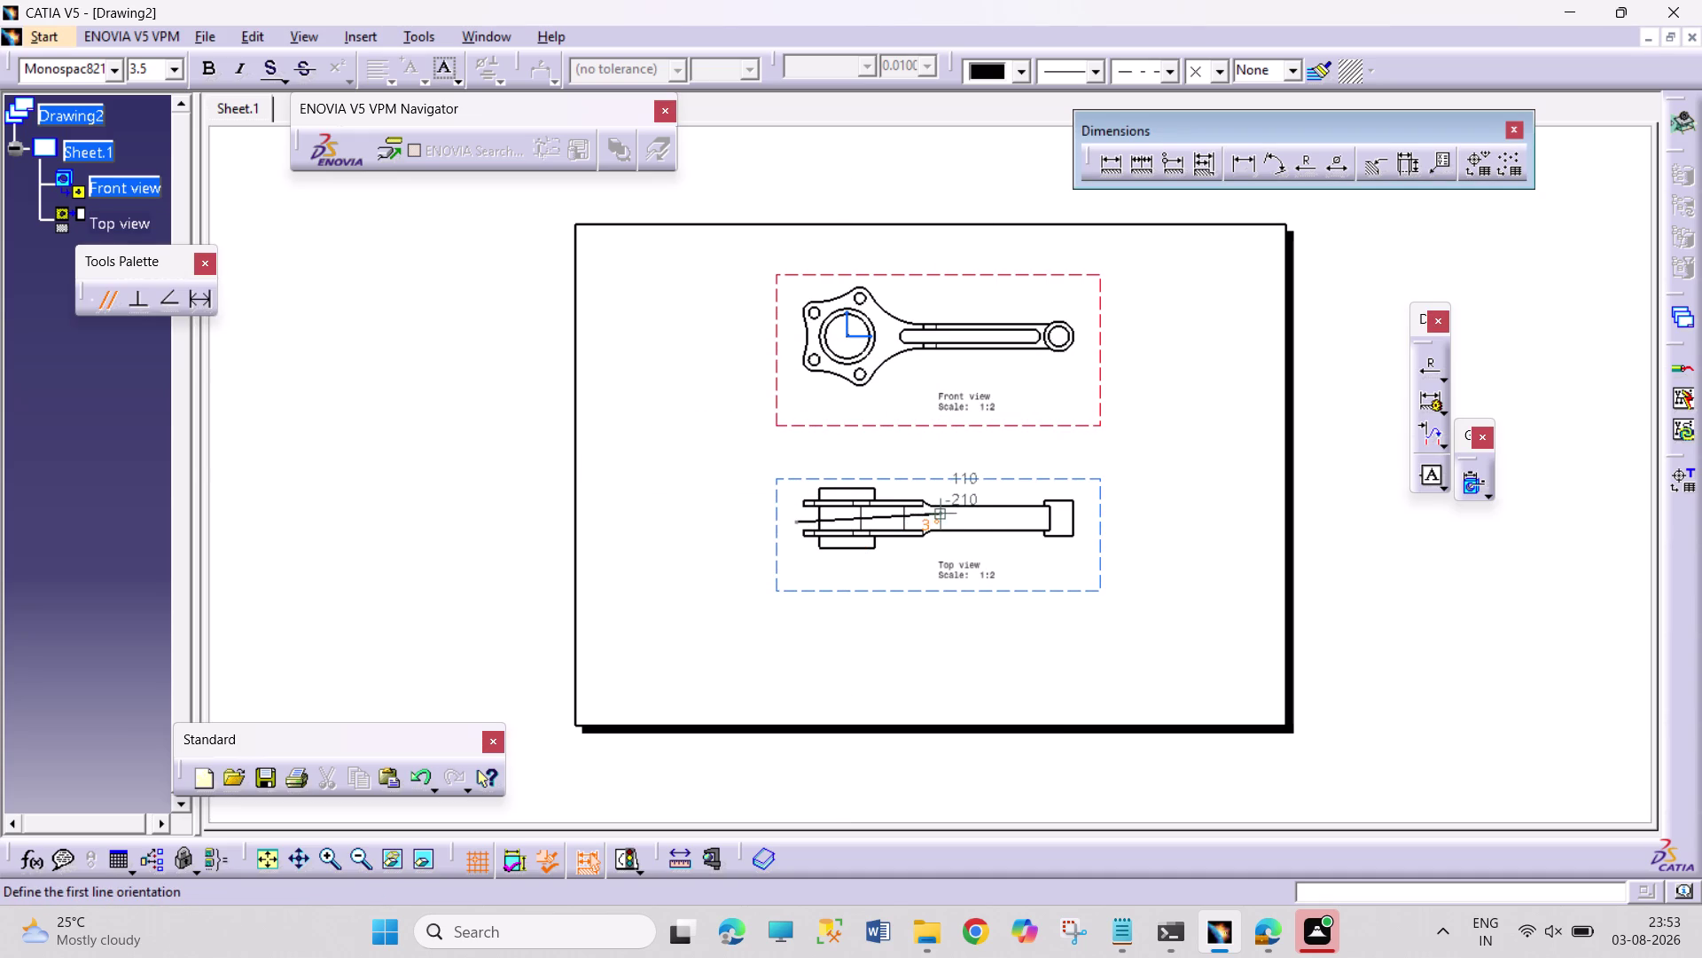
click(958, 523)
click(957, 548)
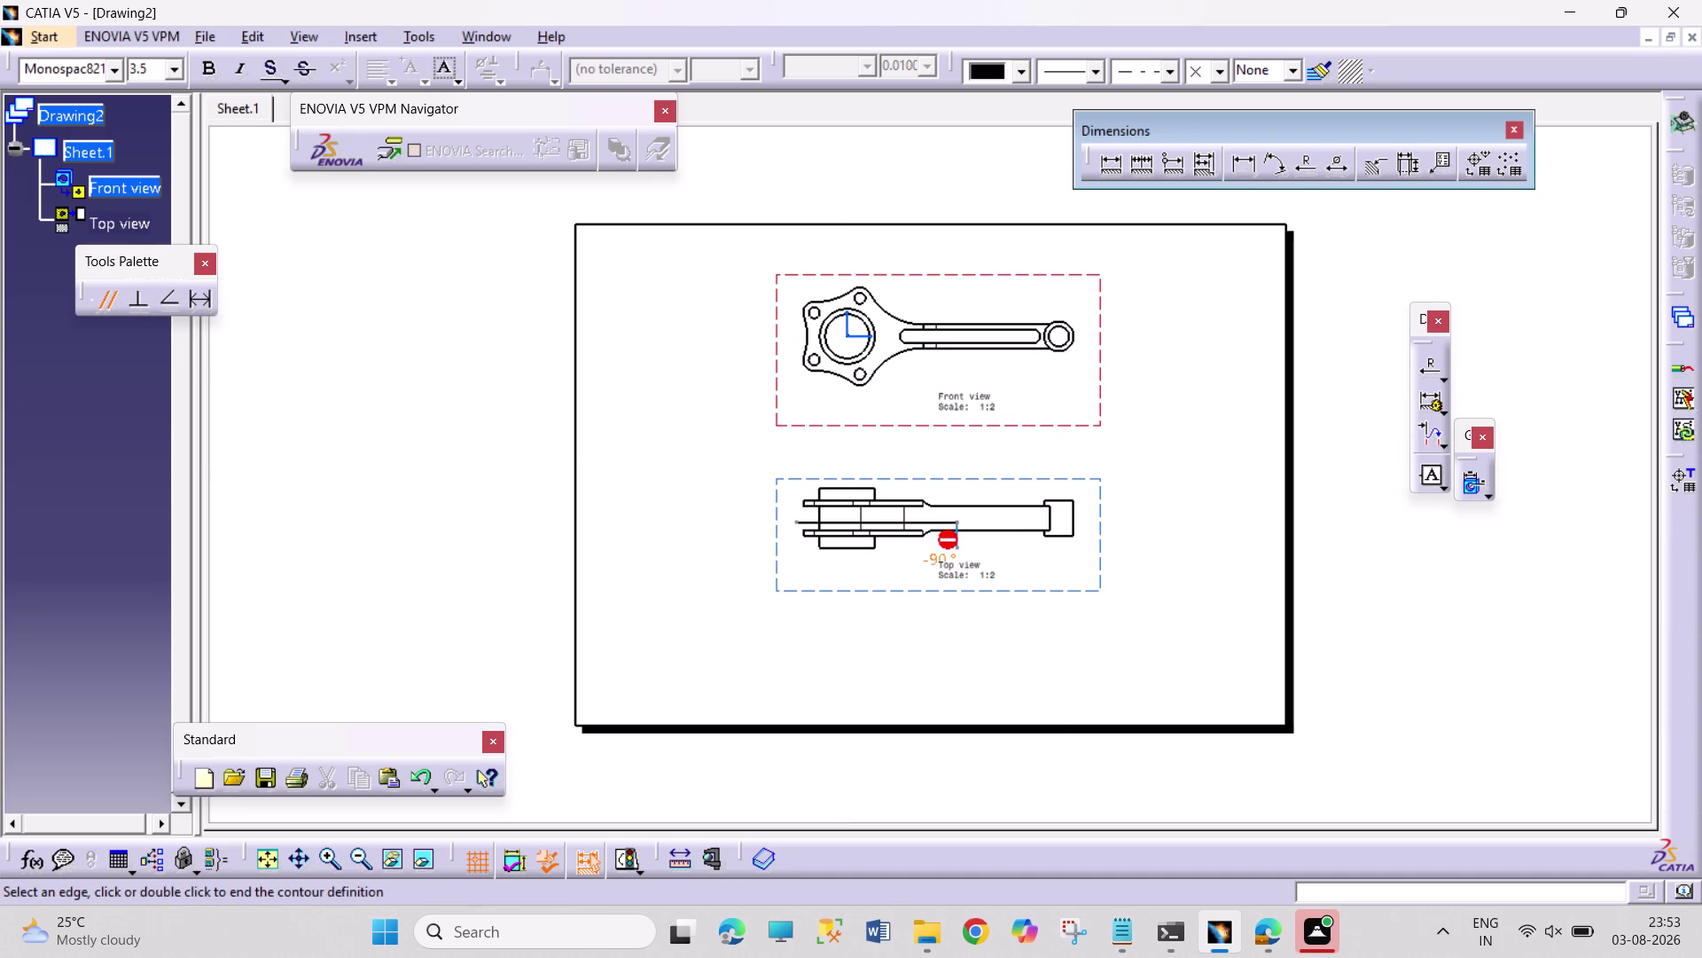
double_click(973, 550)
click(1006, 521)
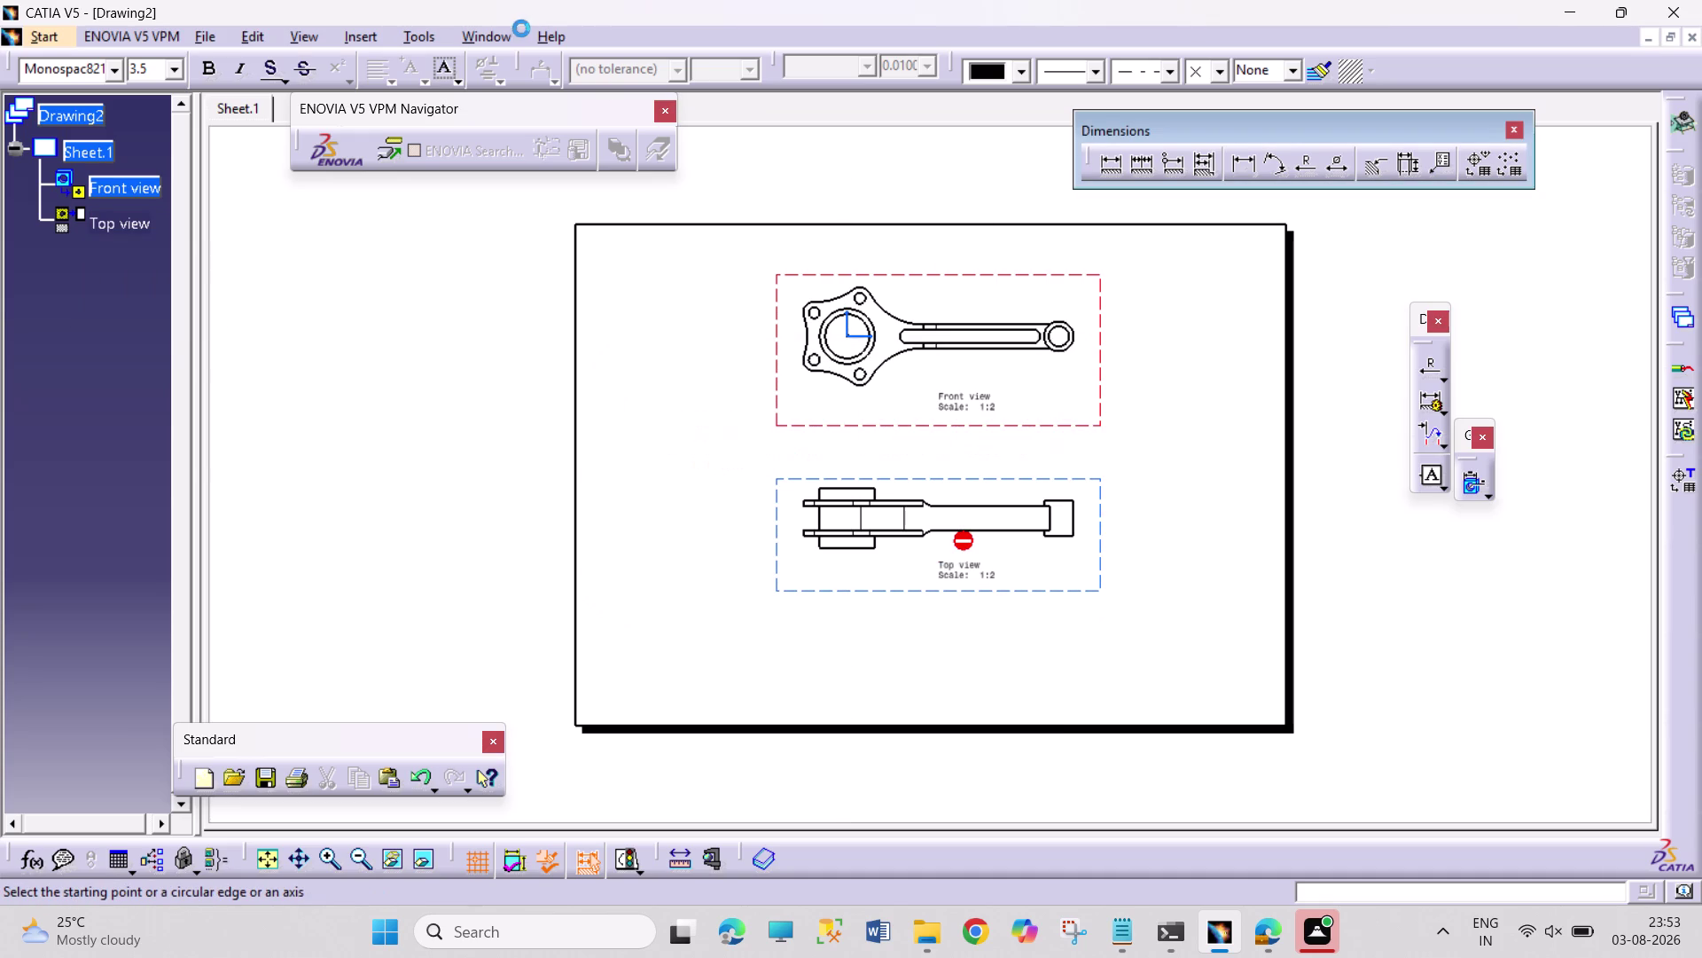
click(432, 40)
double_click(380, 37)
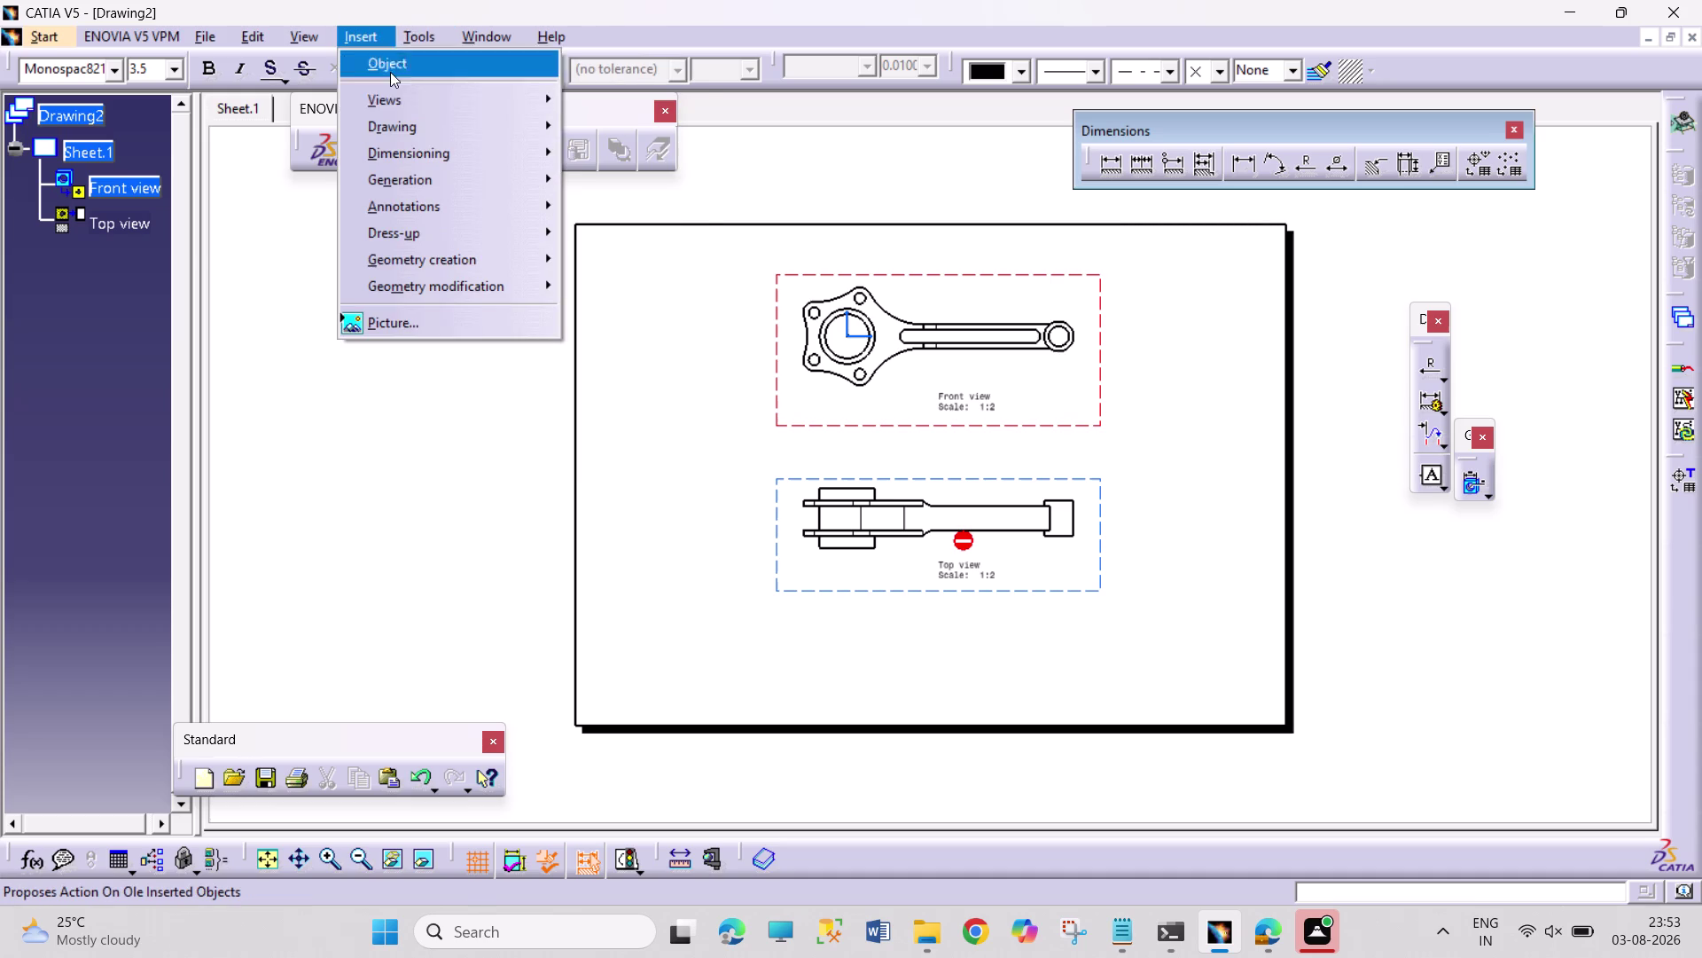
click(391, 96)
click(618, 131)
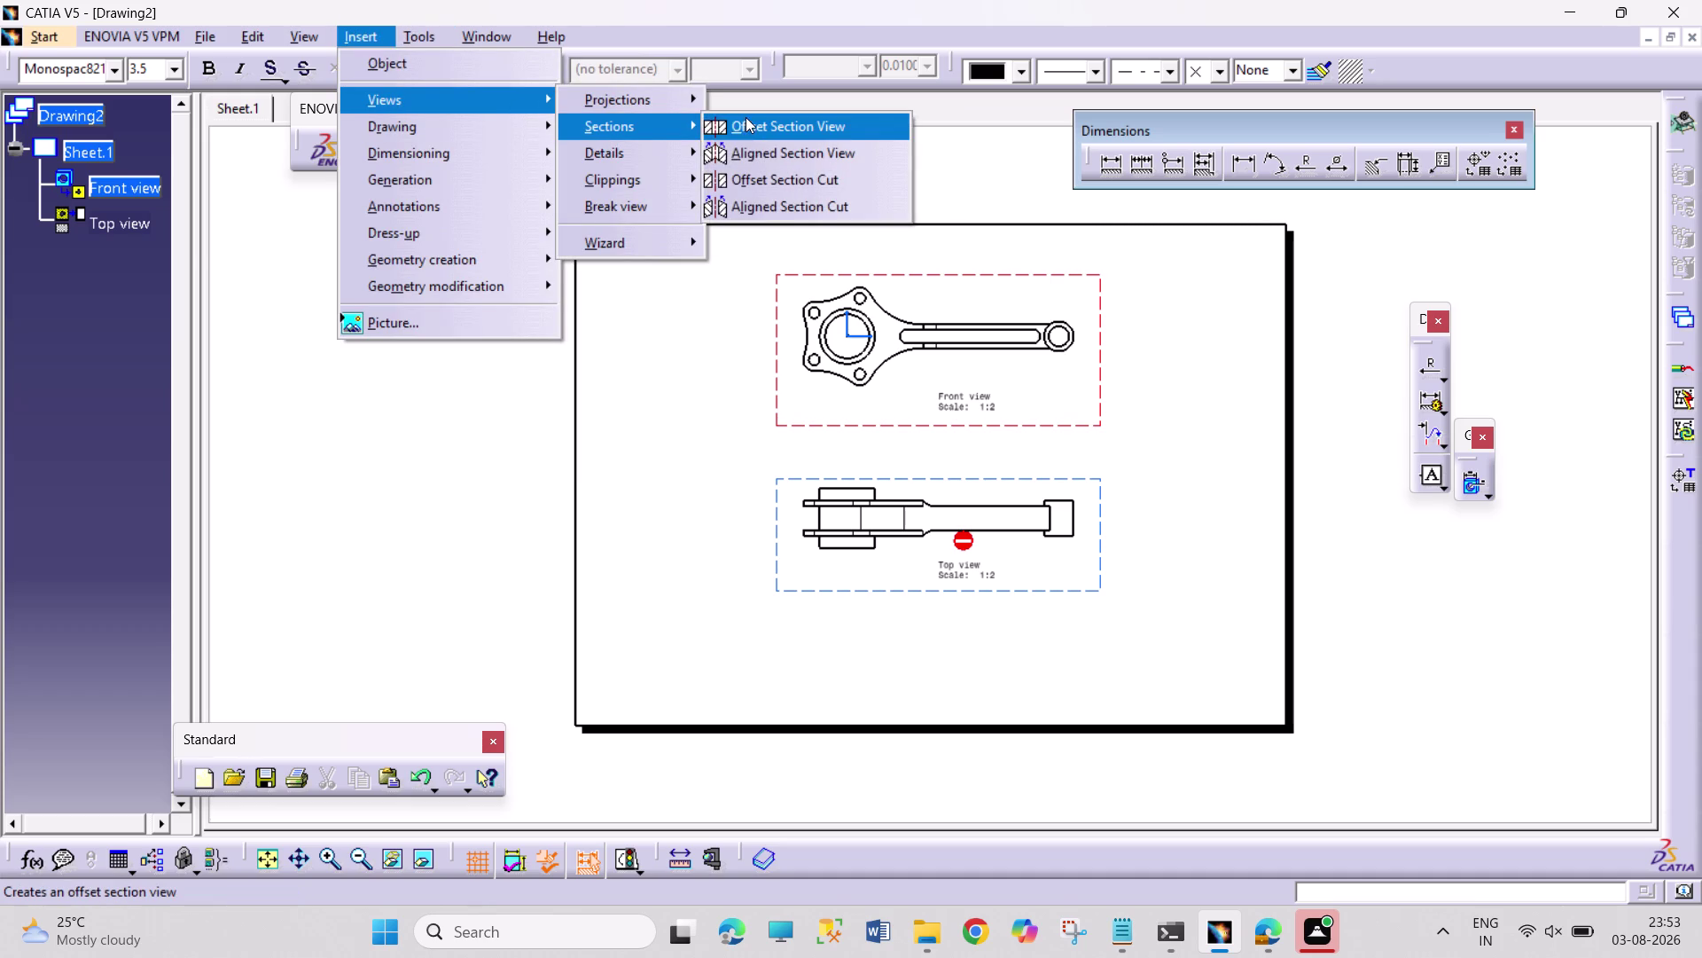
click(787, 155)
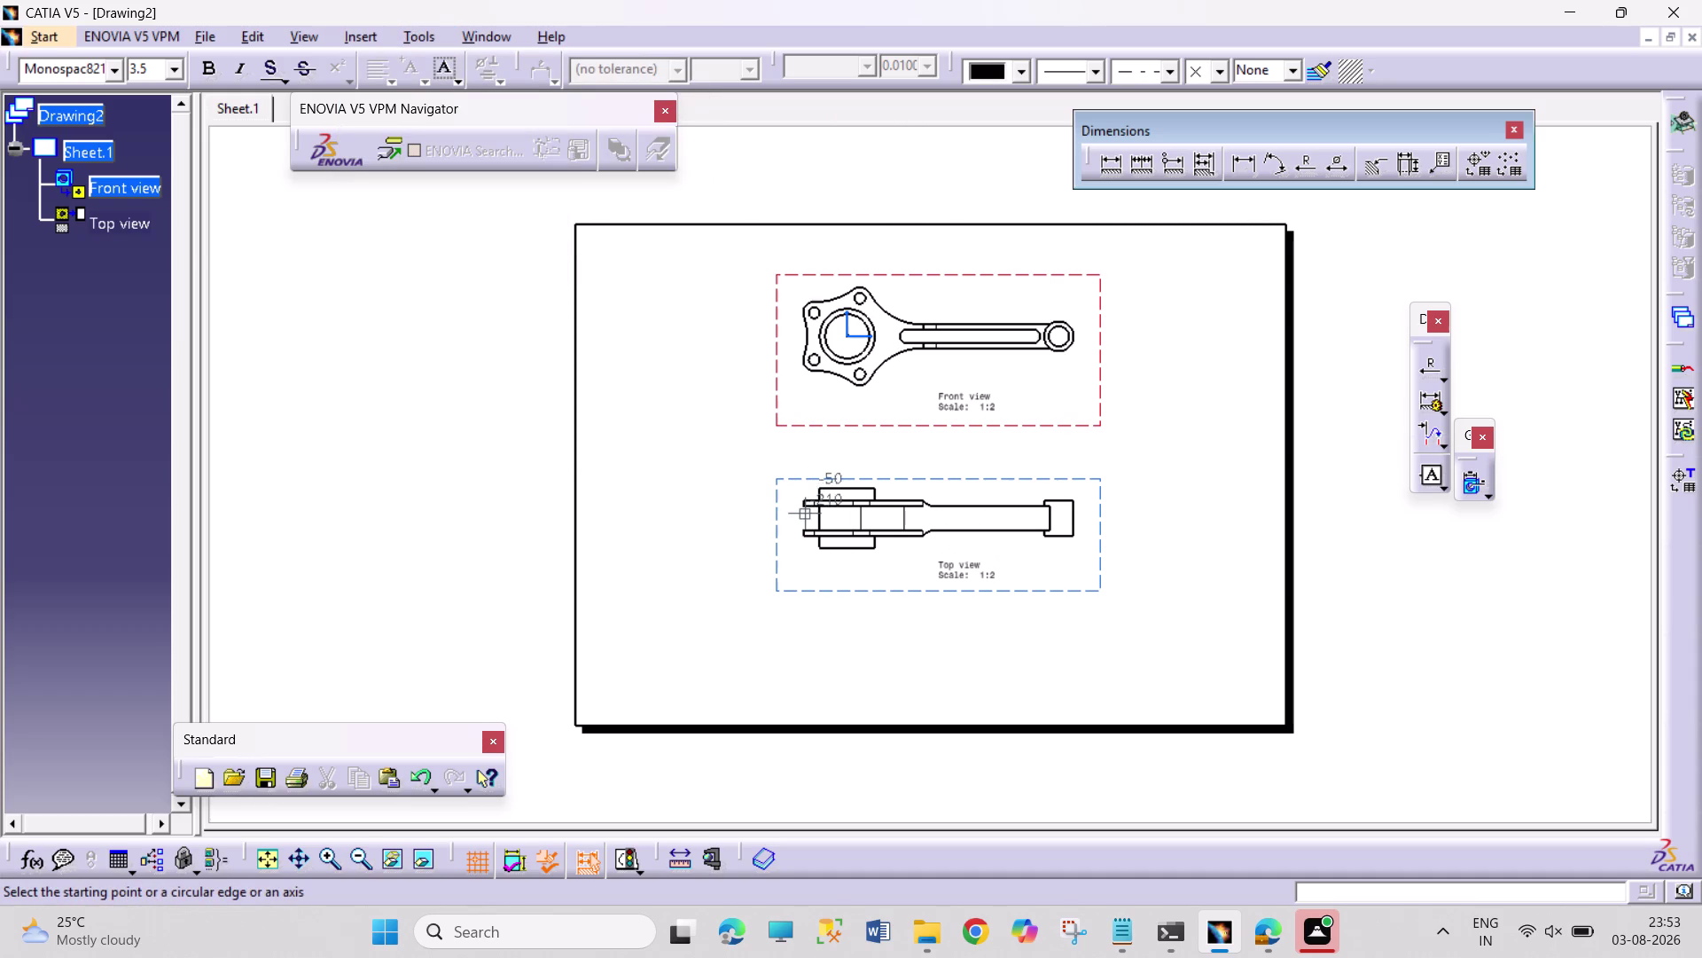
click(796, 519)
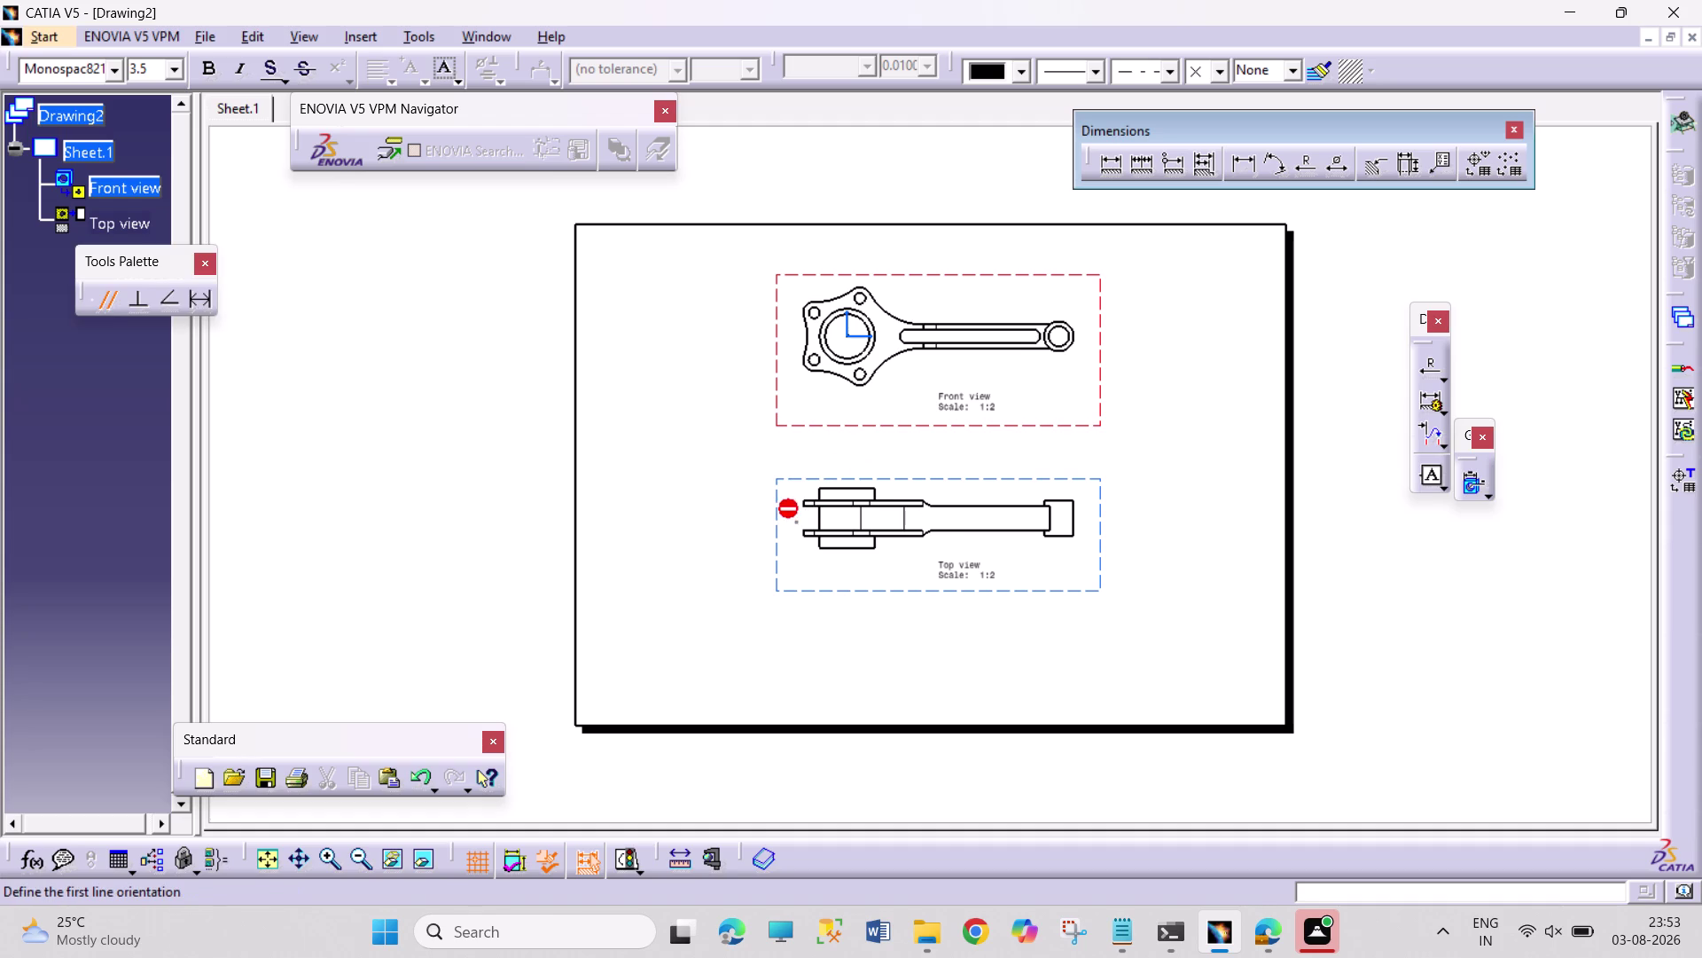
click(944, 521)
double_click(945, 544)
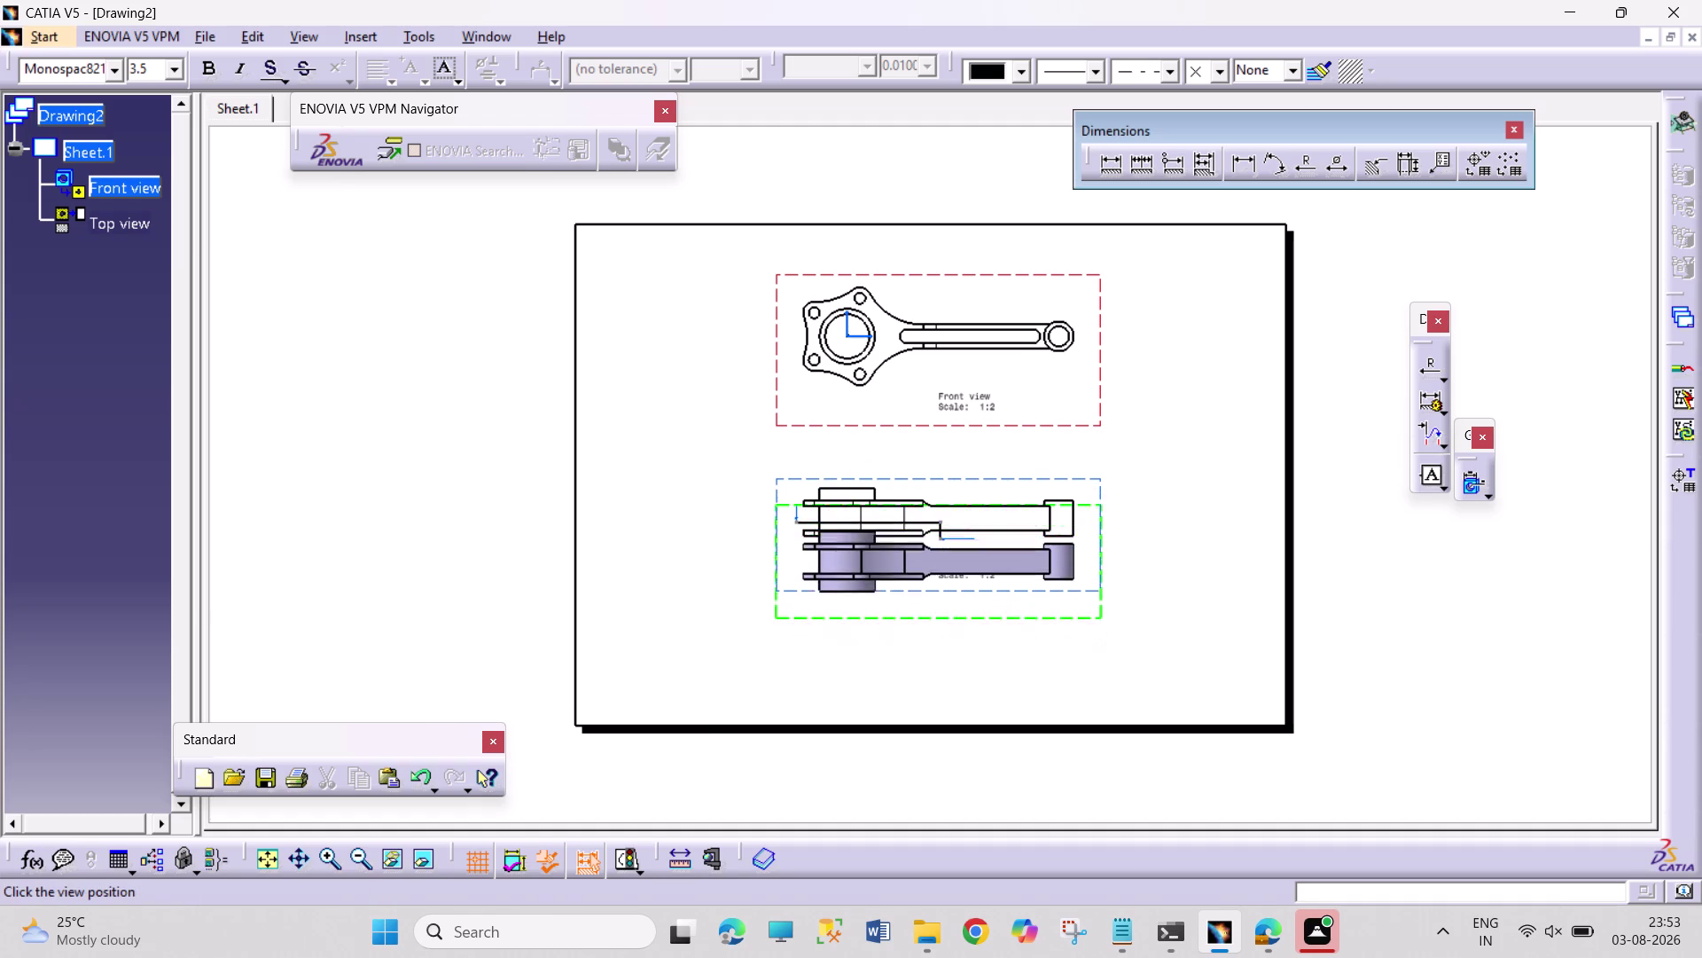
click(923, 648)
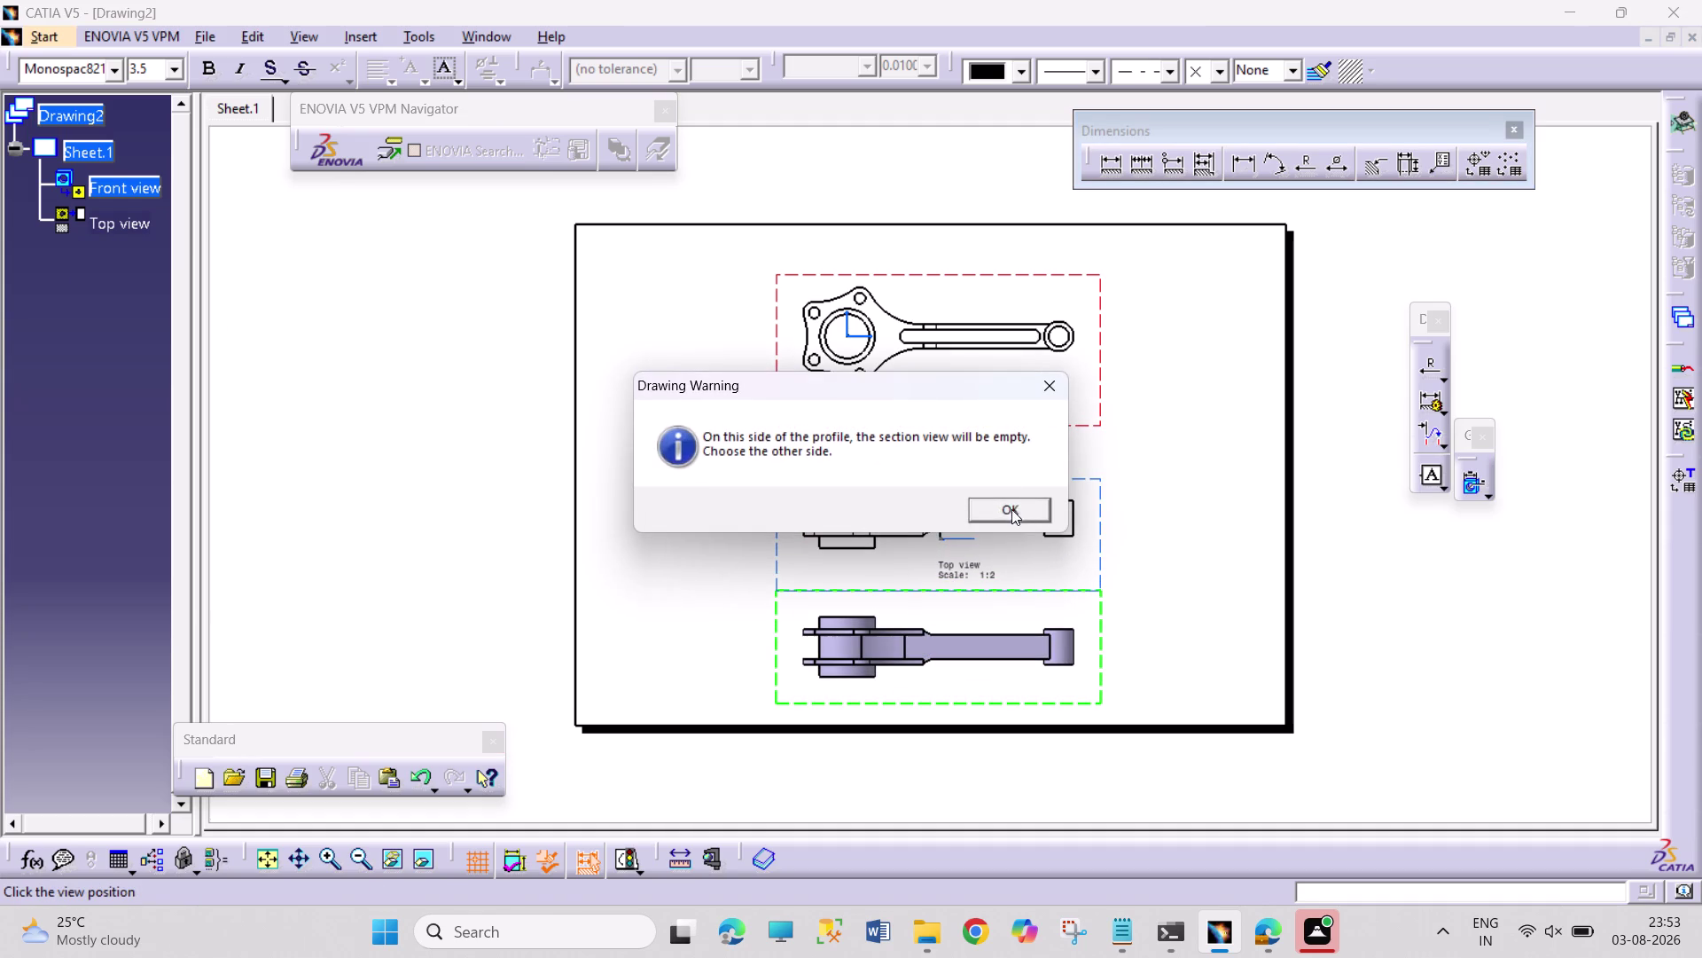
click(1012, 509)
click(969, 249)
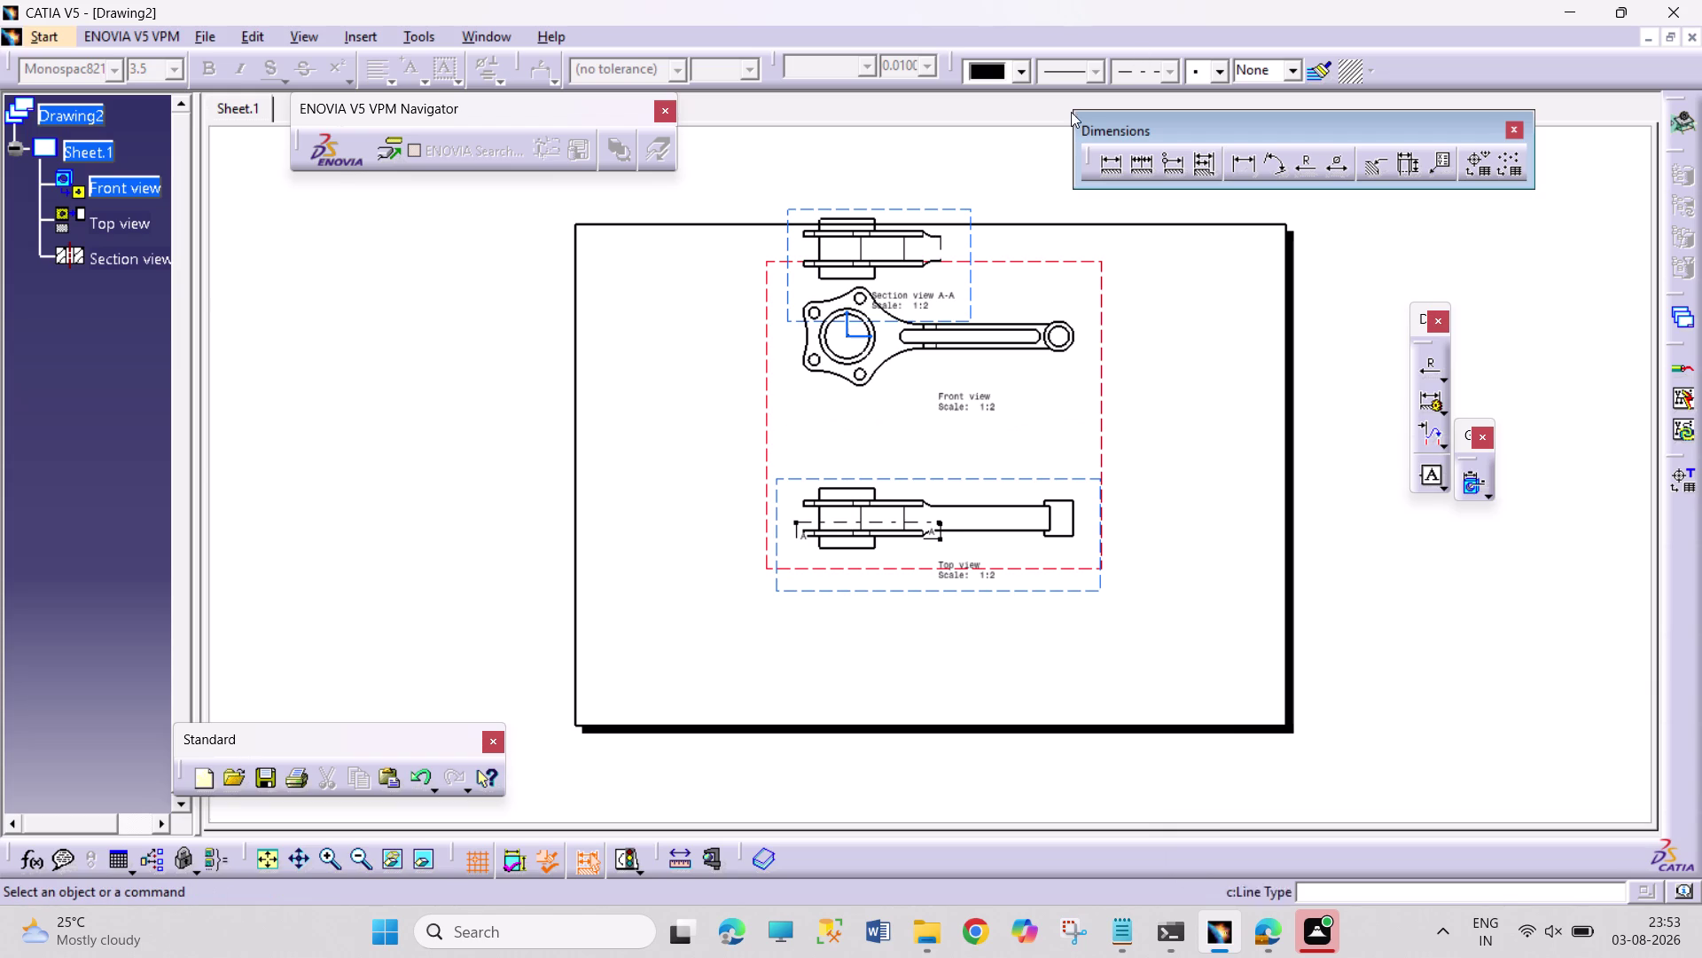
click(928, 208)
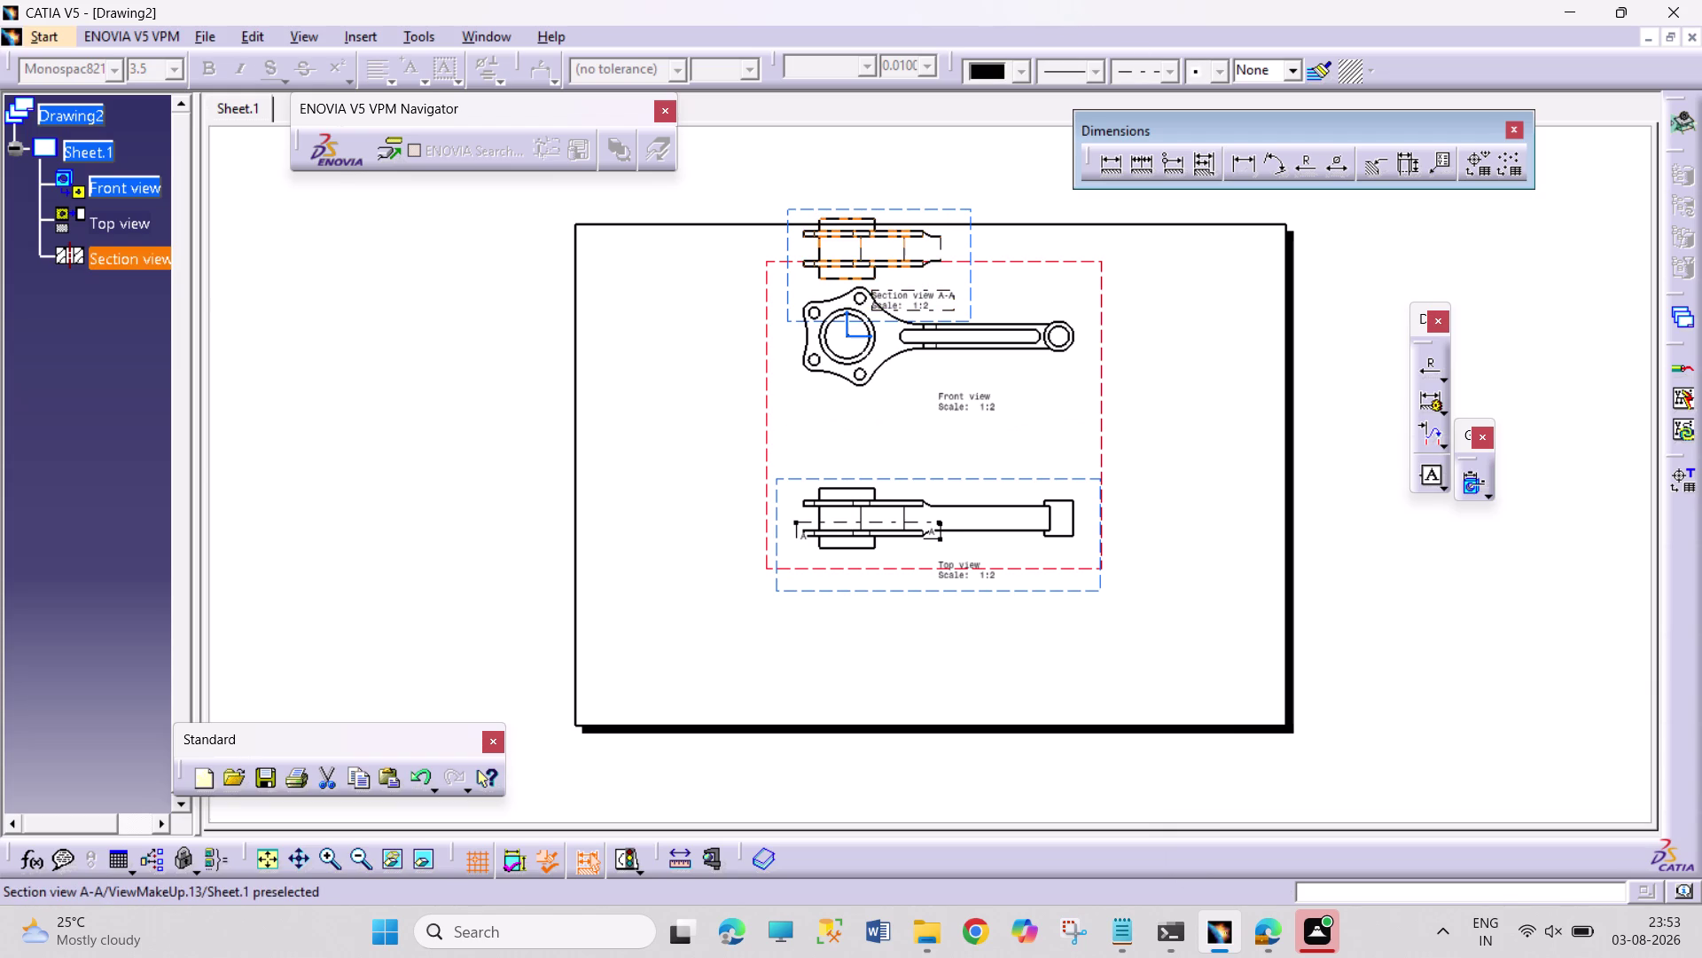
key(Delete)
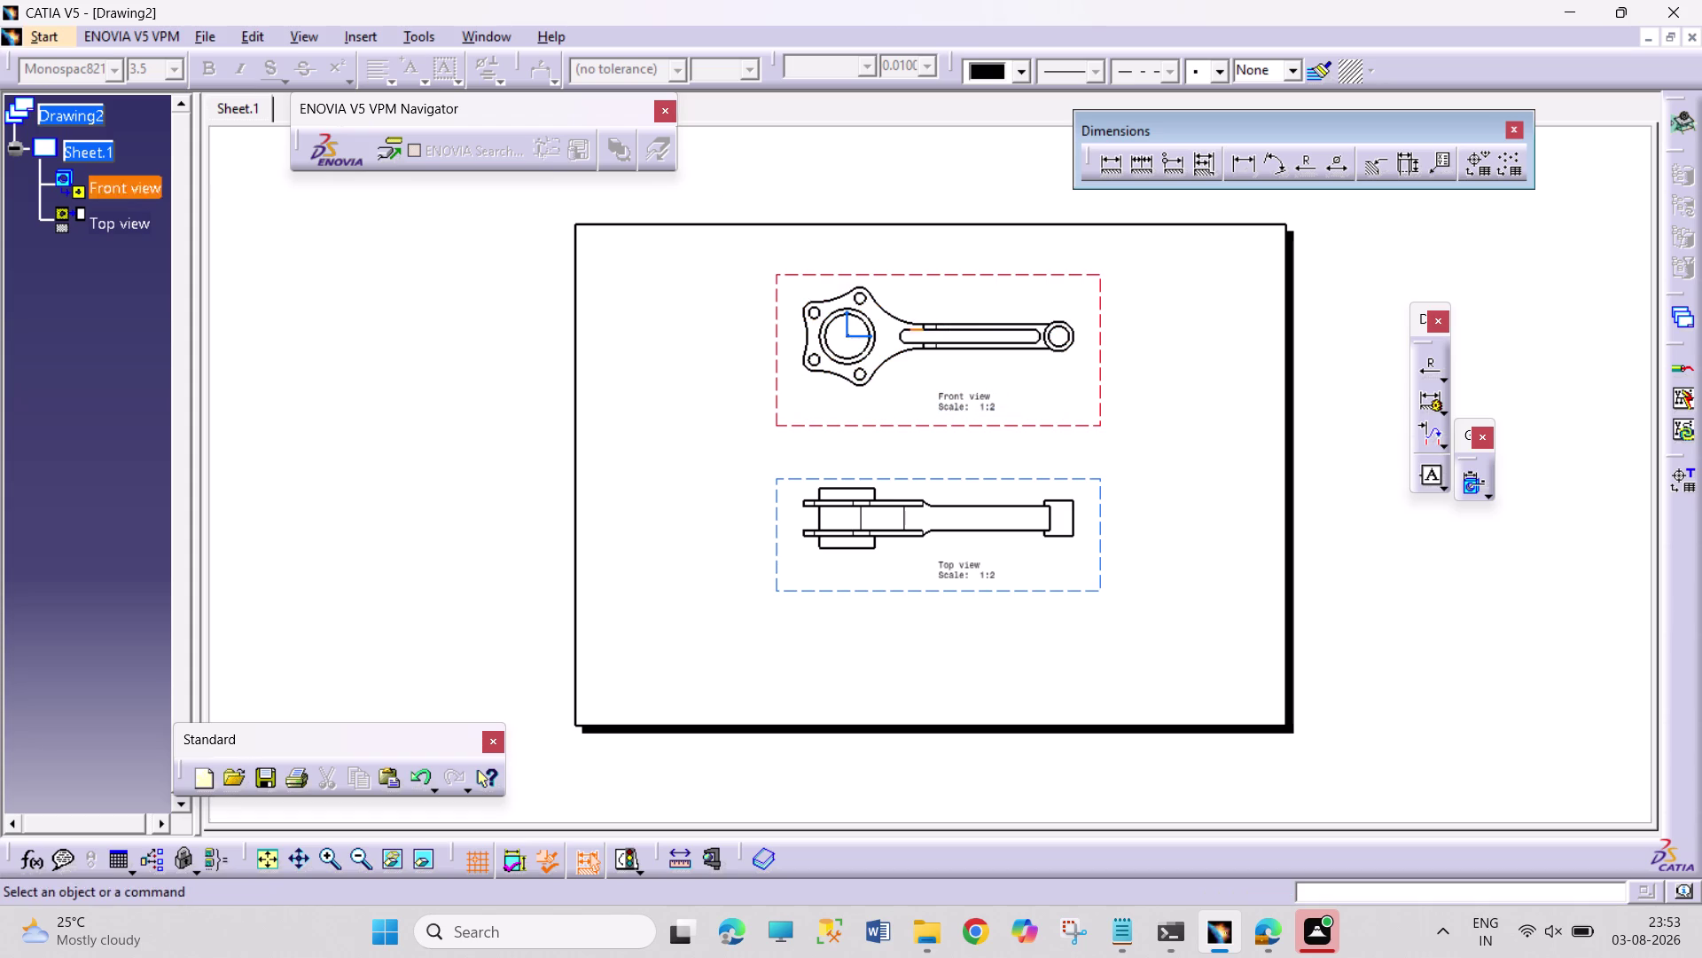
click(357, 32)
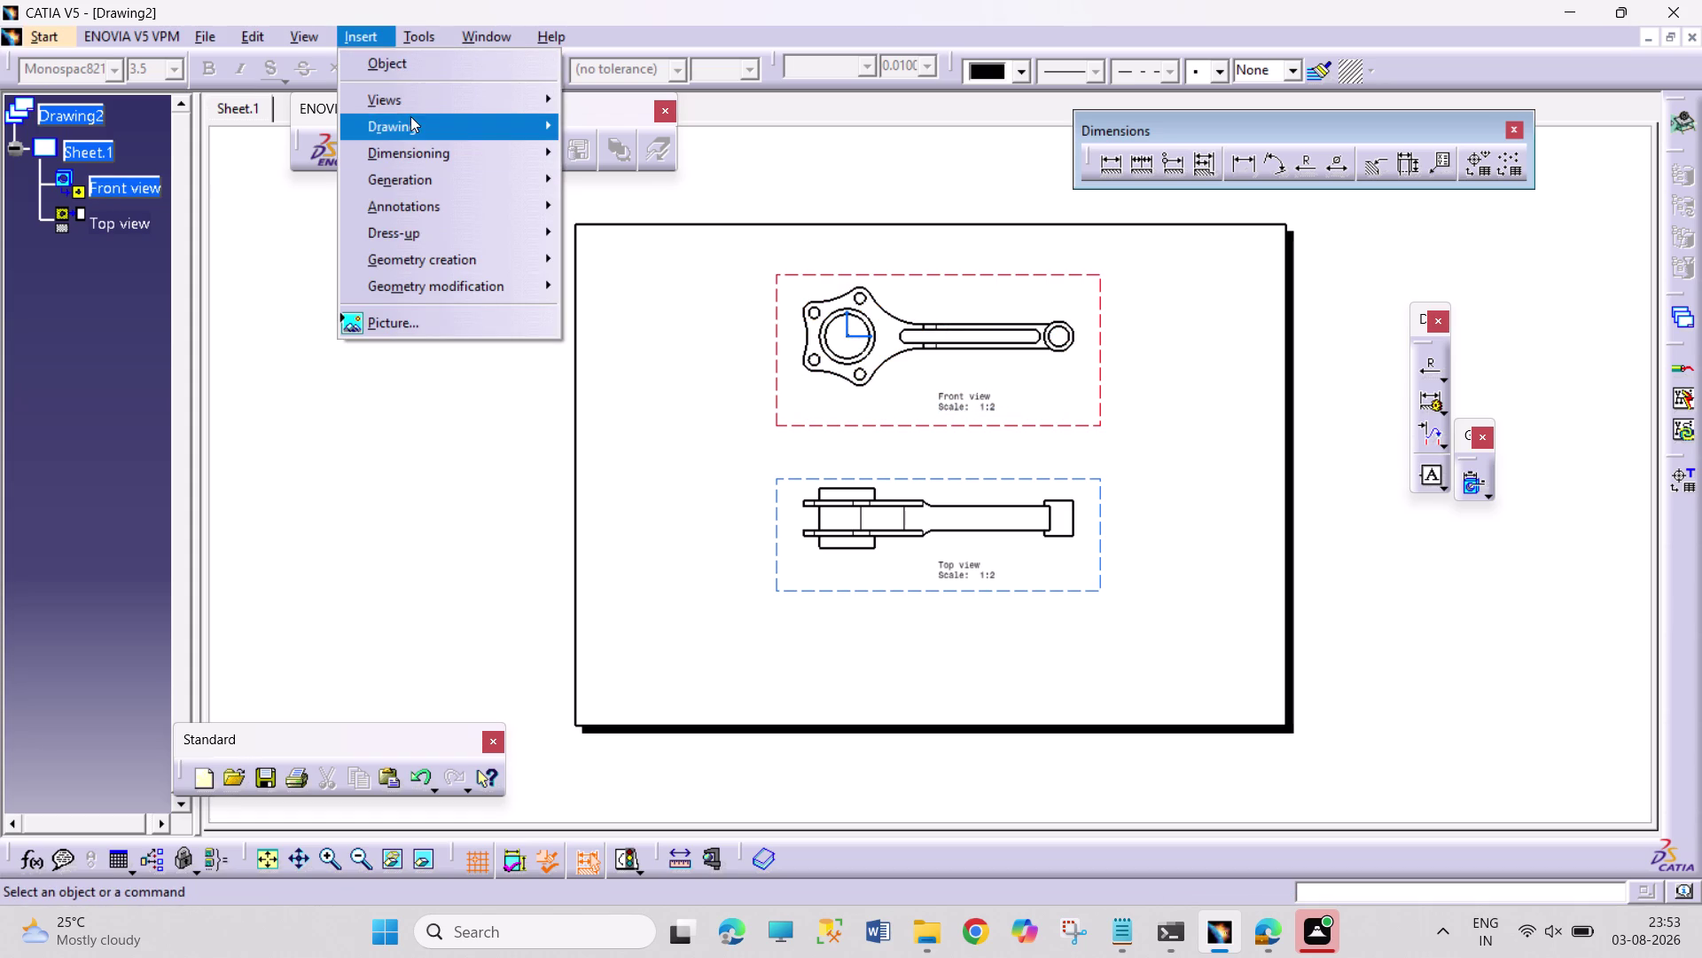
Project a 1:2 left view to the right of the front view.
click(643, 104)
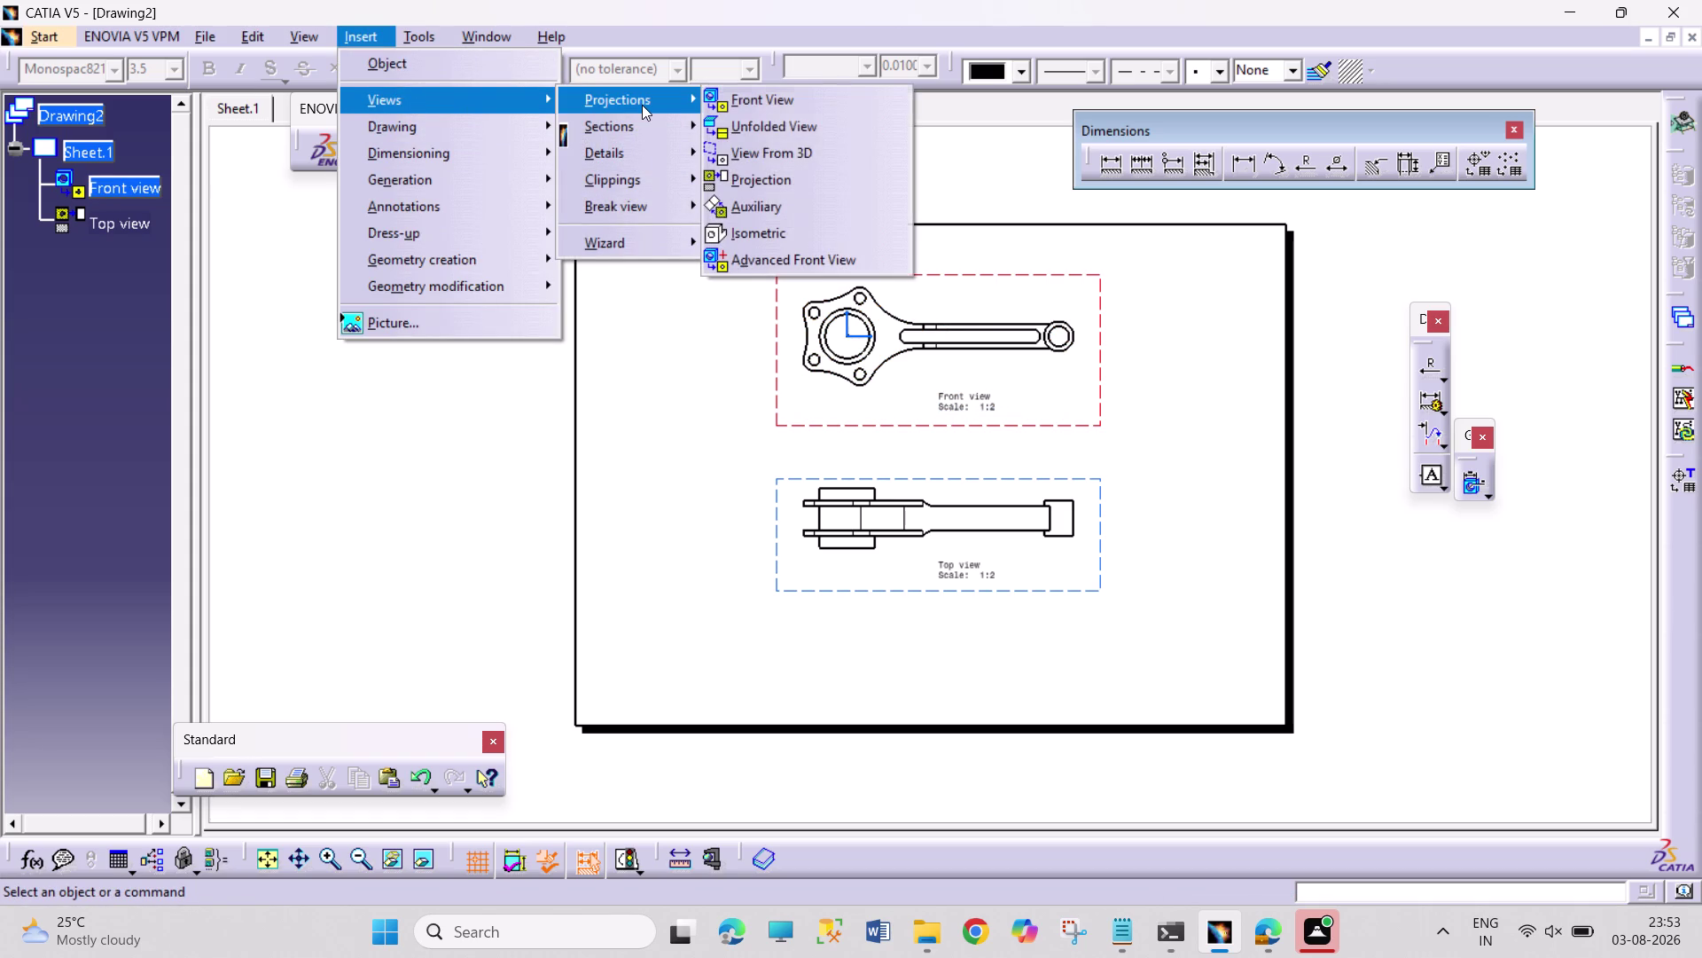
click(767, 191)
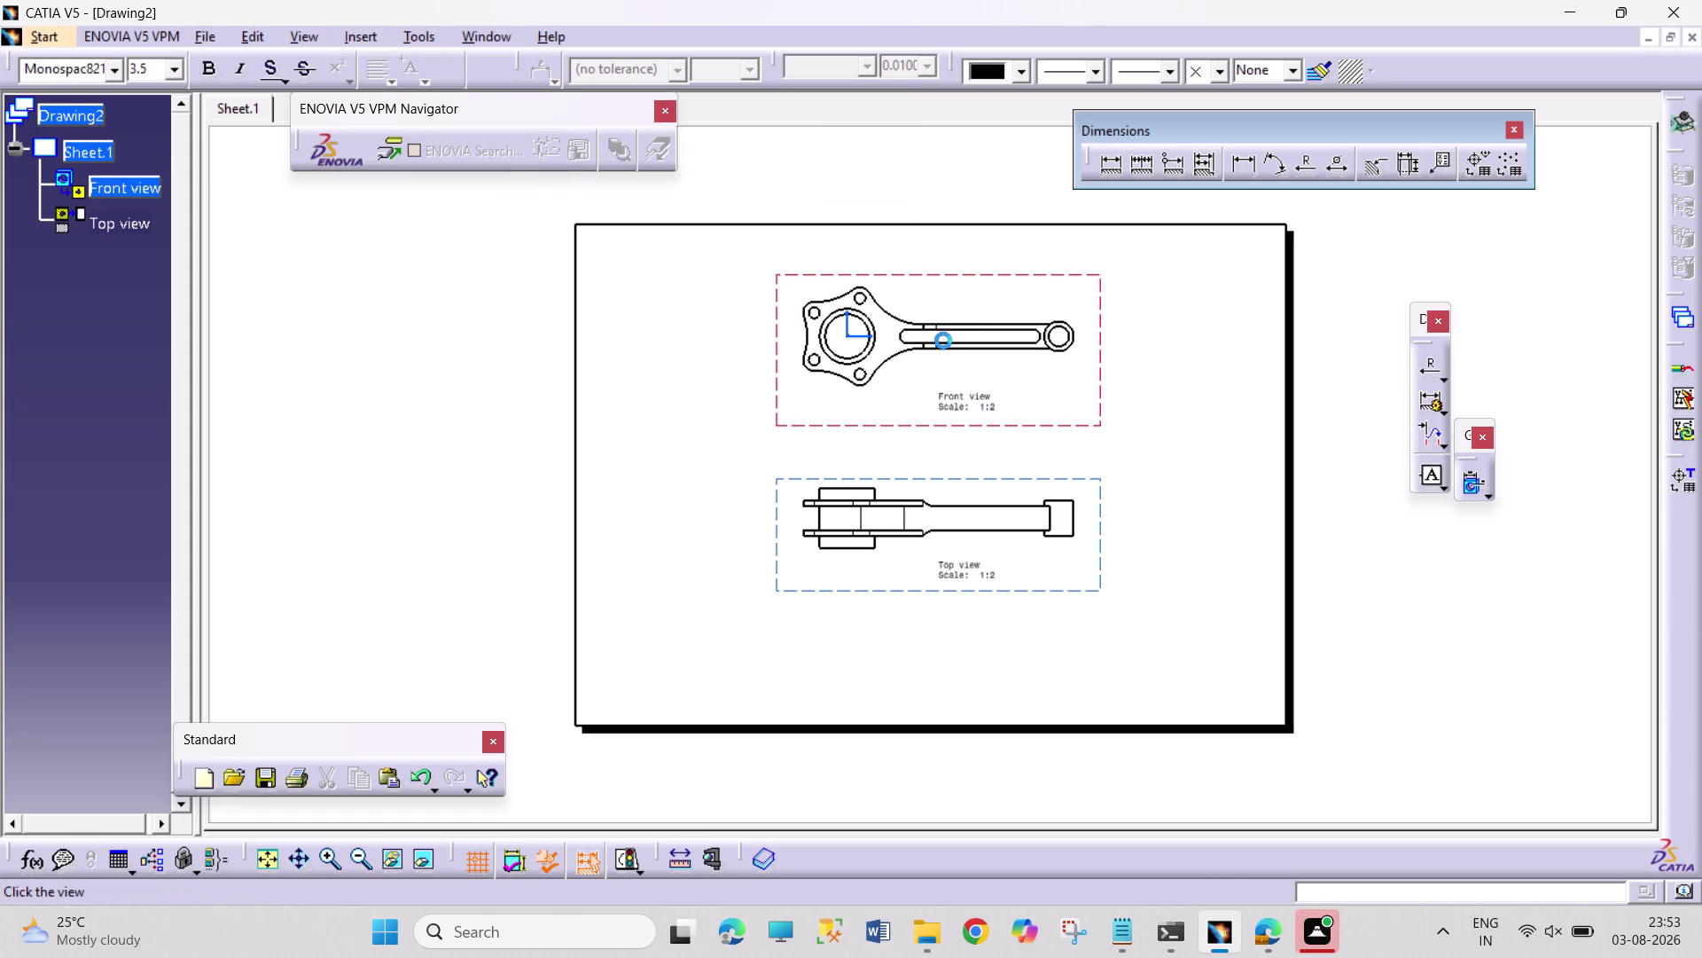
click(1199, 343)
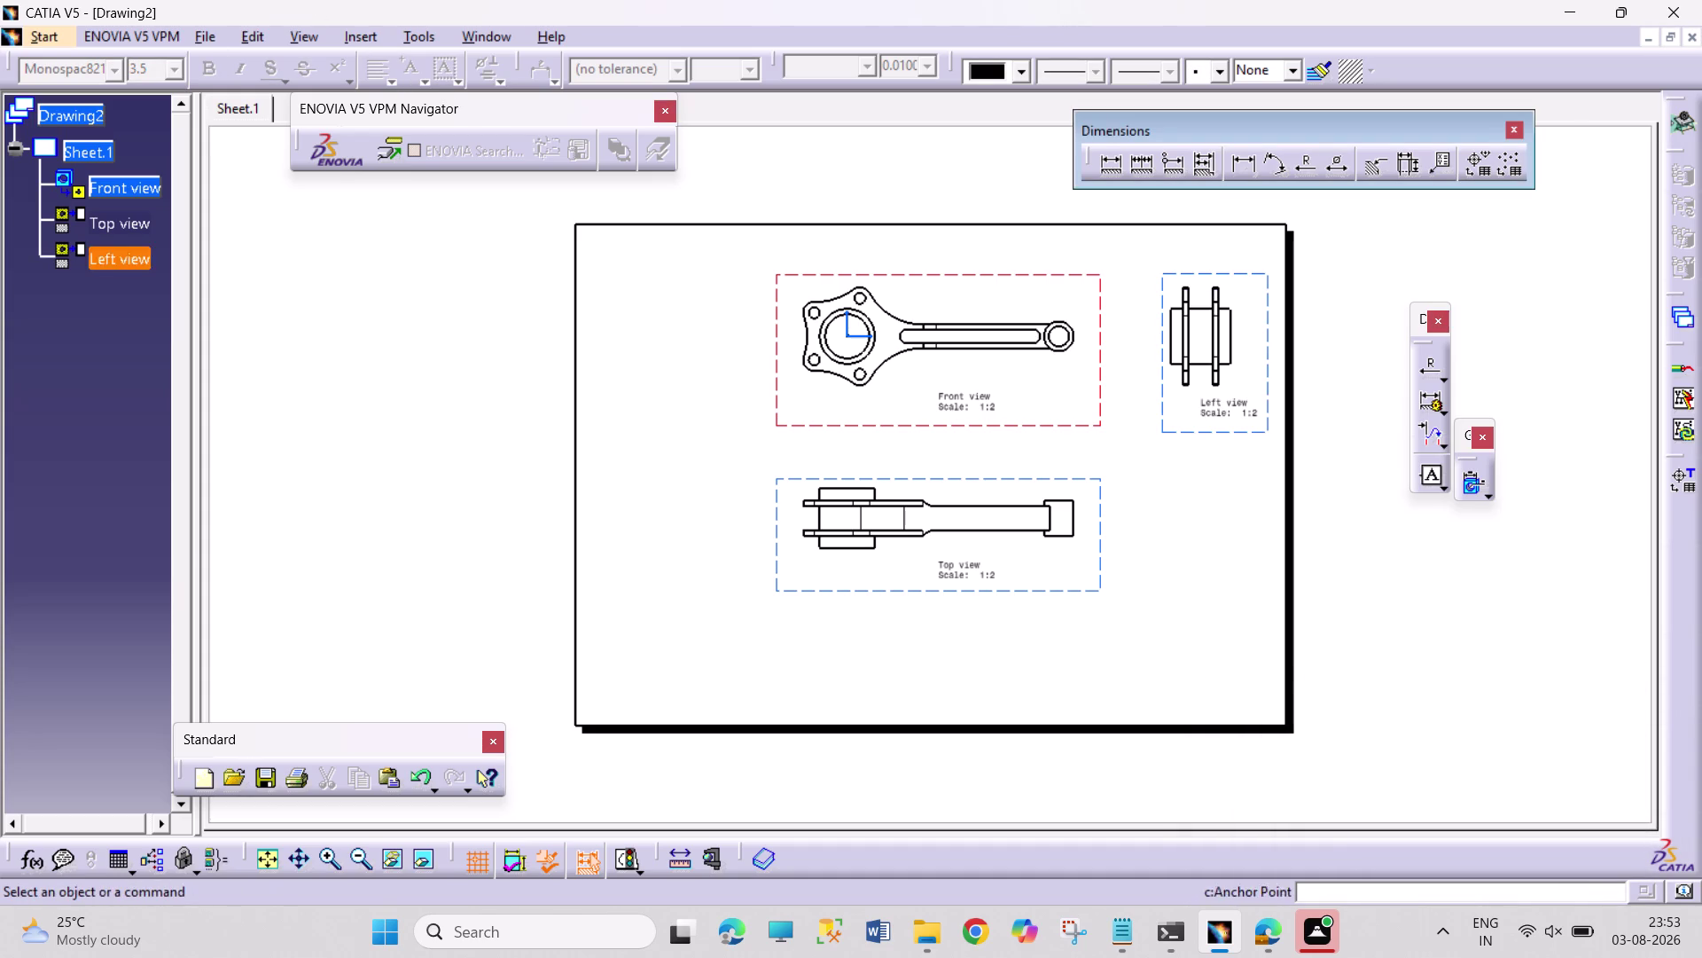
right_drag(1321, 282, 1334, 287)
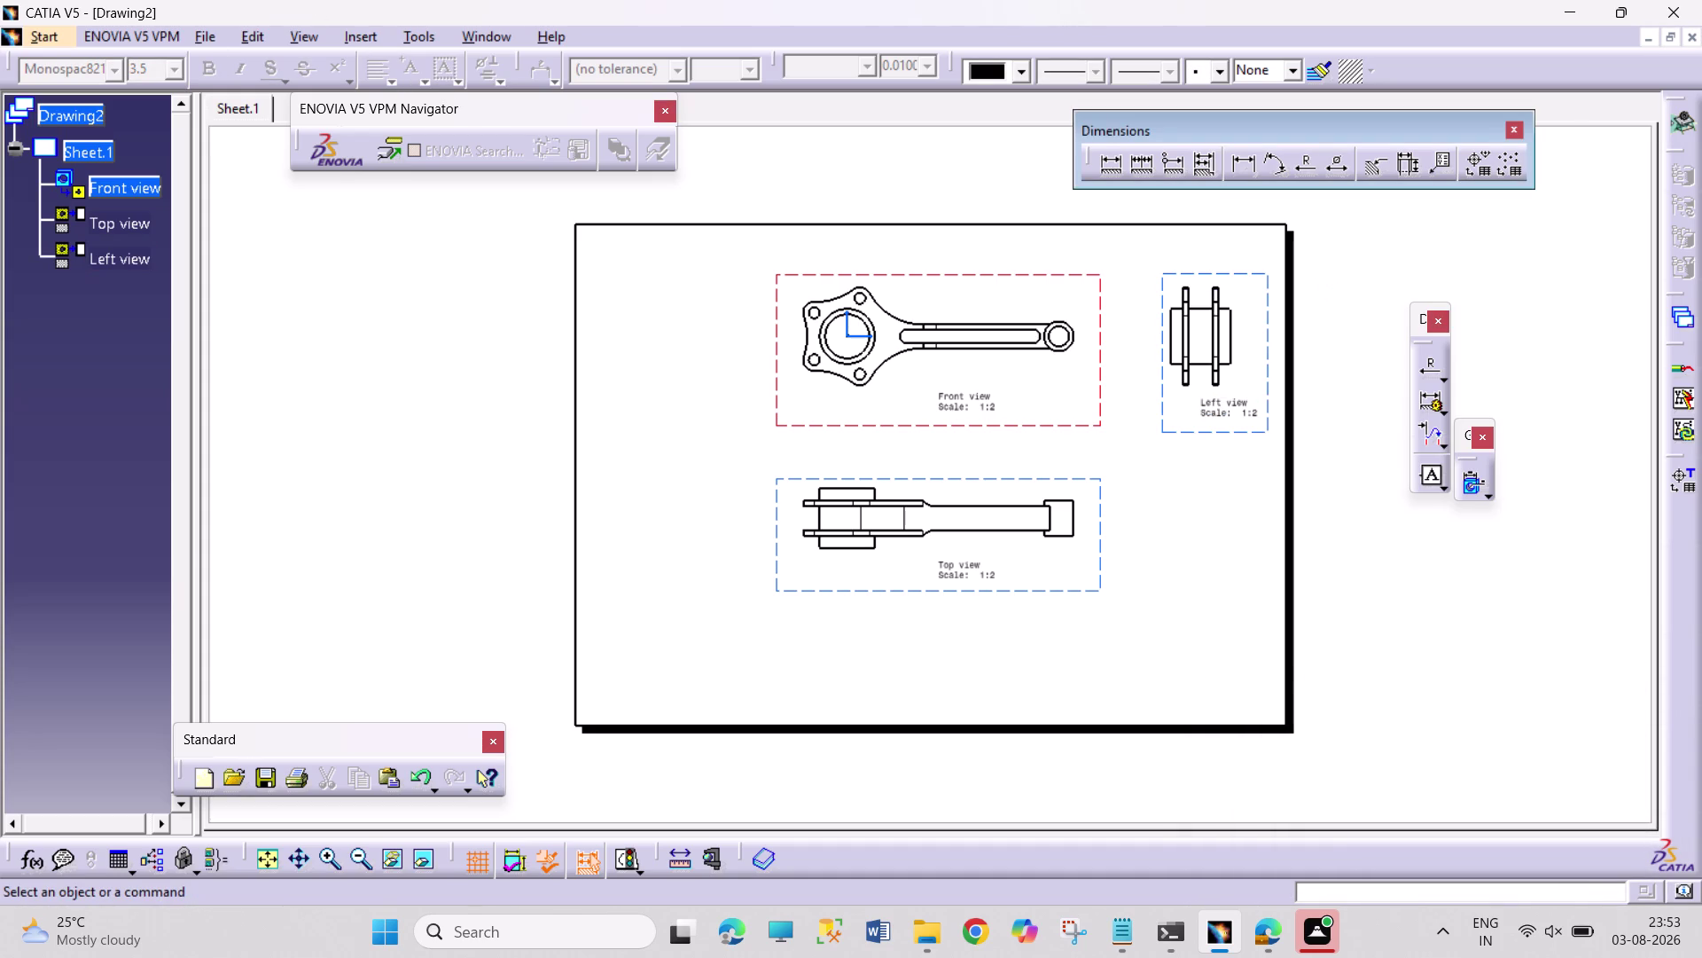
click(1250, 273)
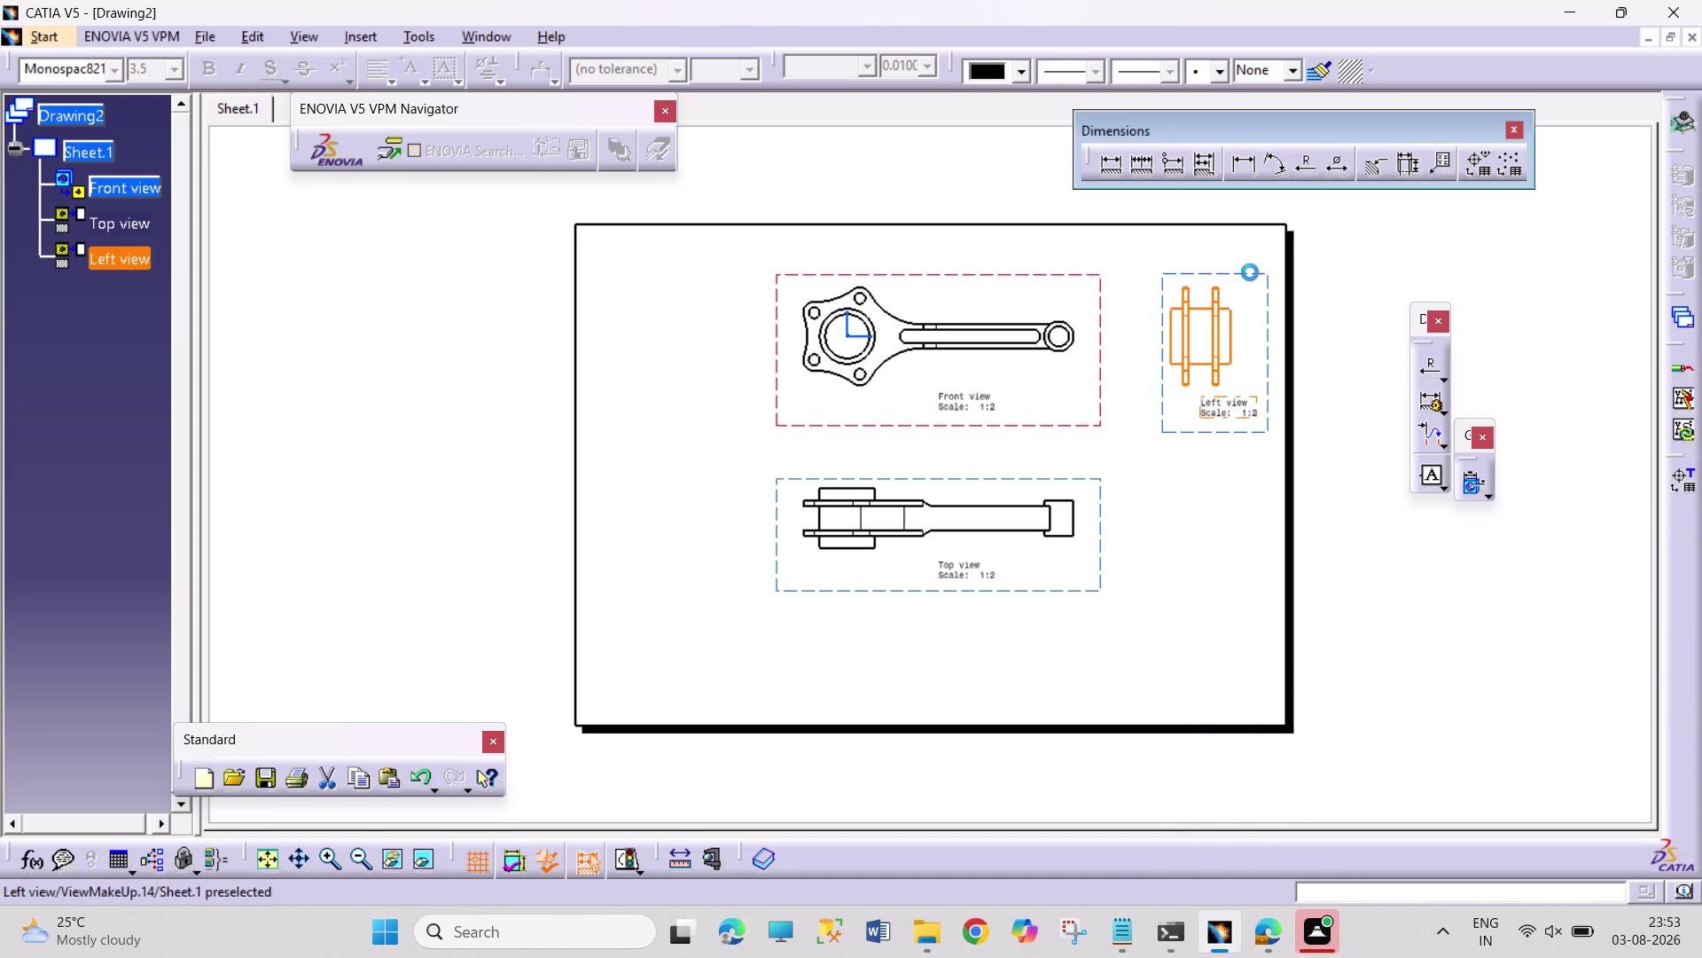
right_click(1250, 272)
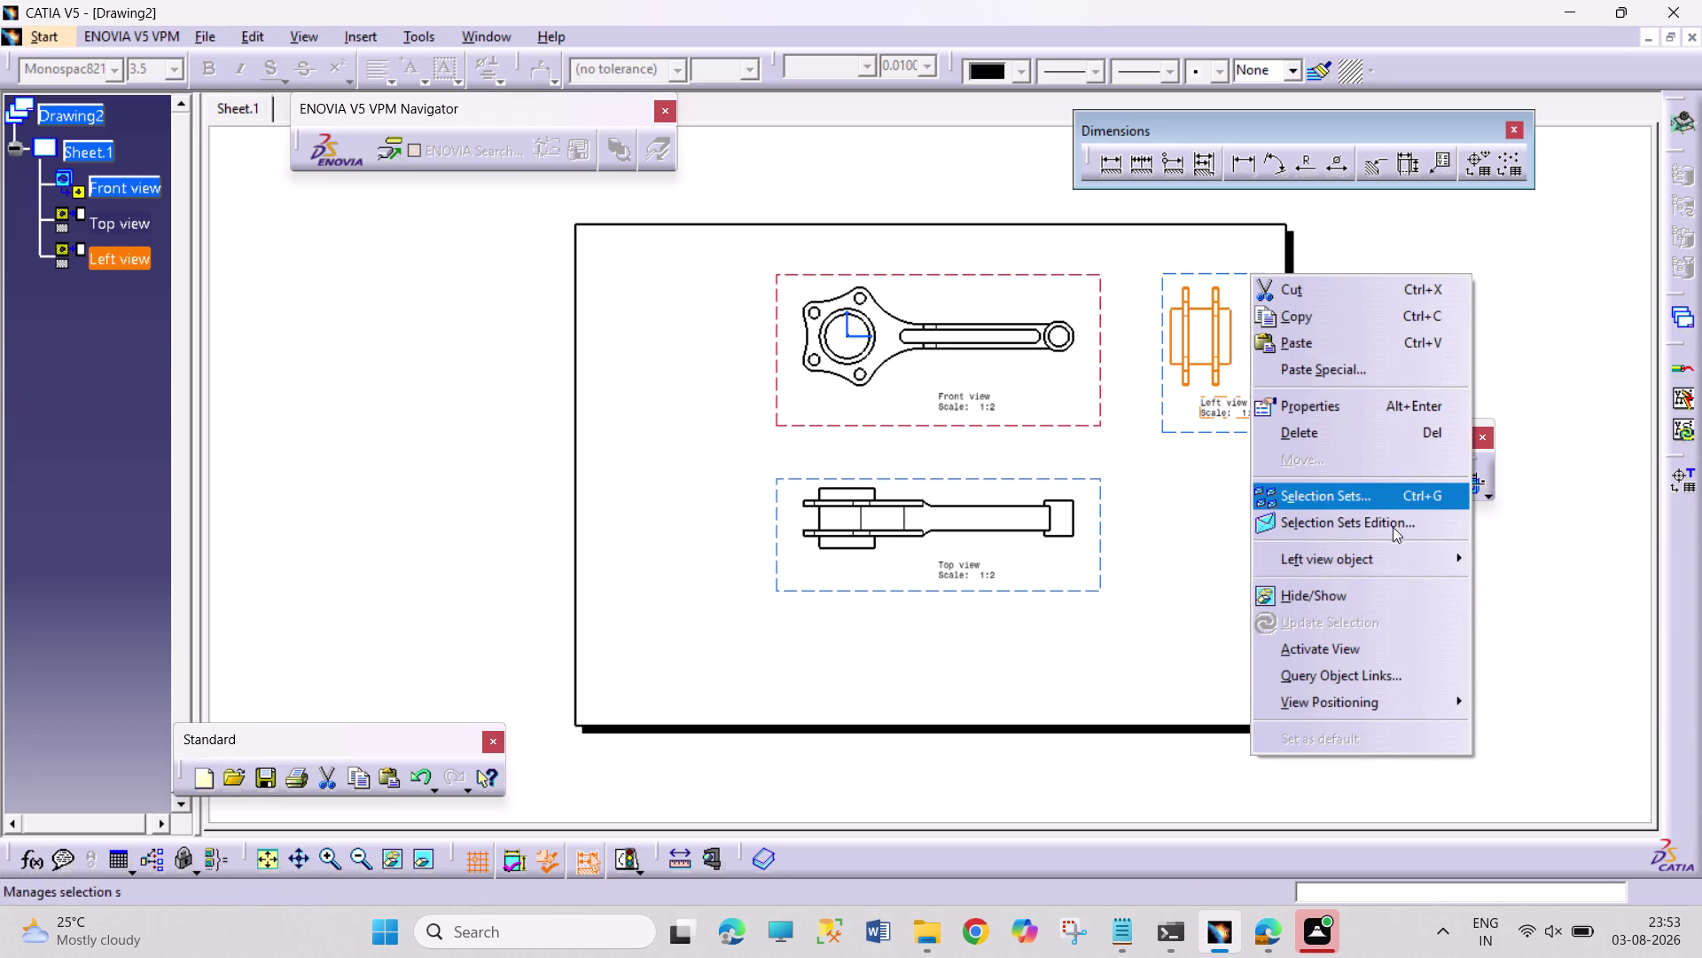
click(1211, 545)
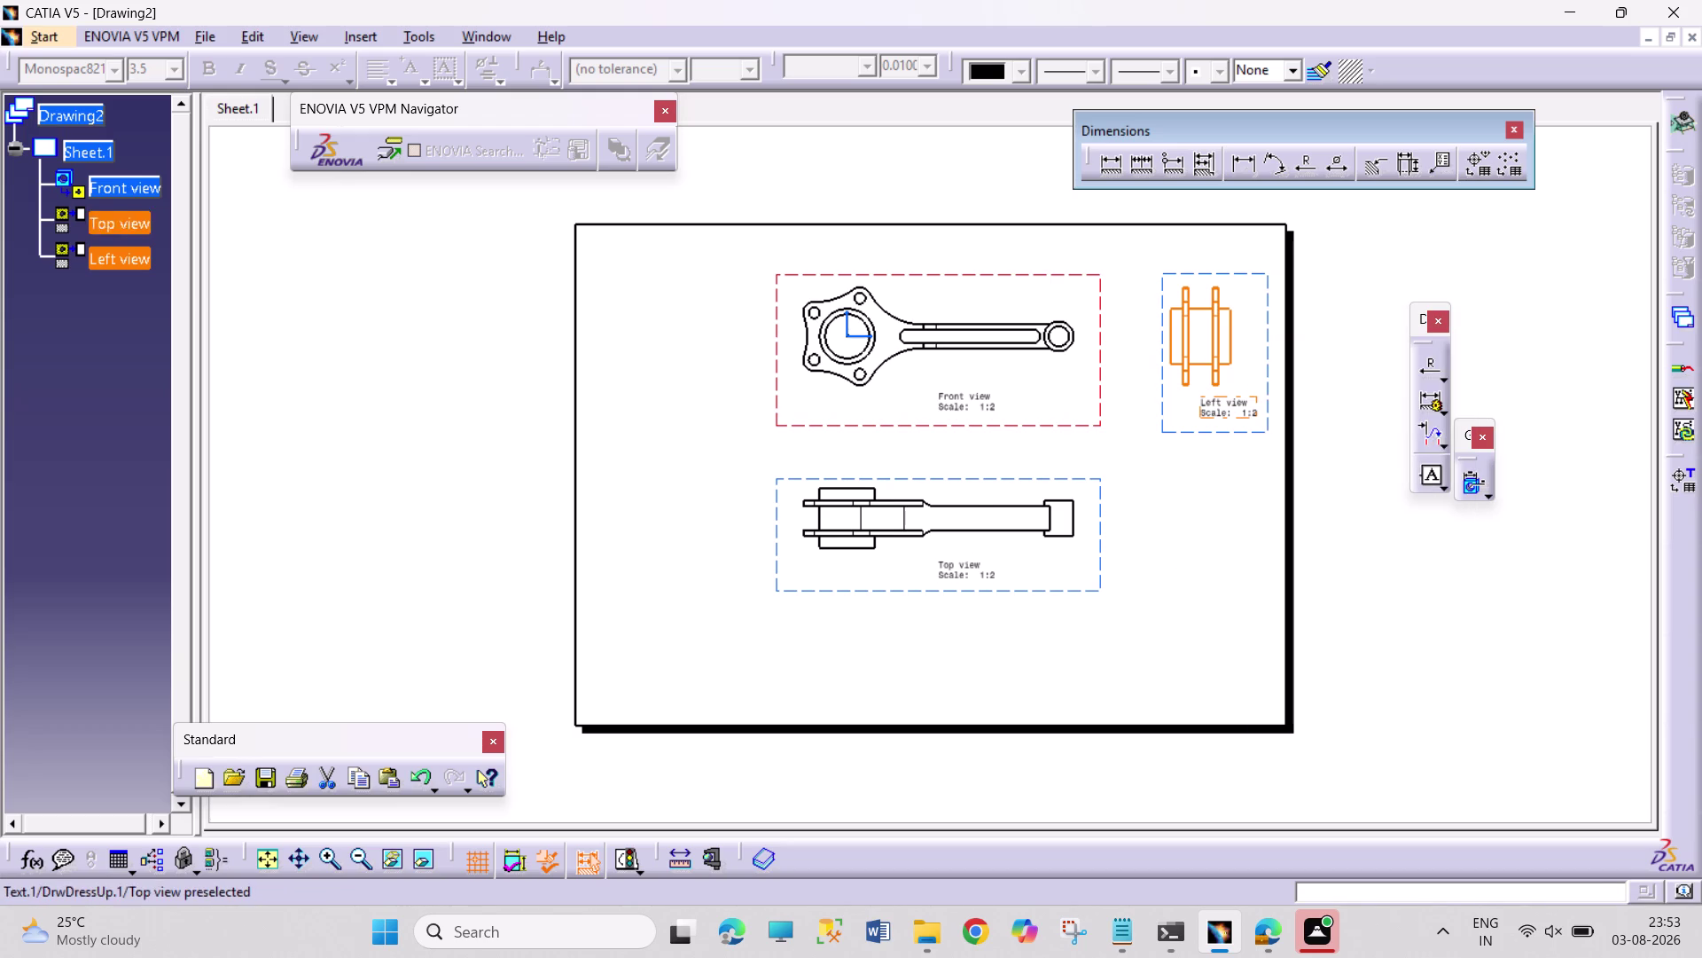
click(1225, 442)
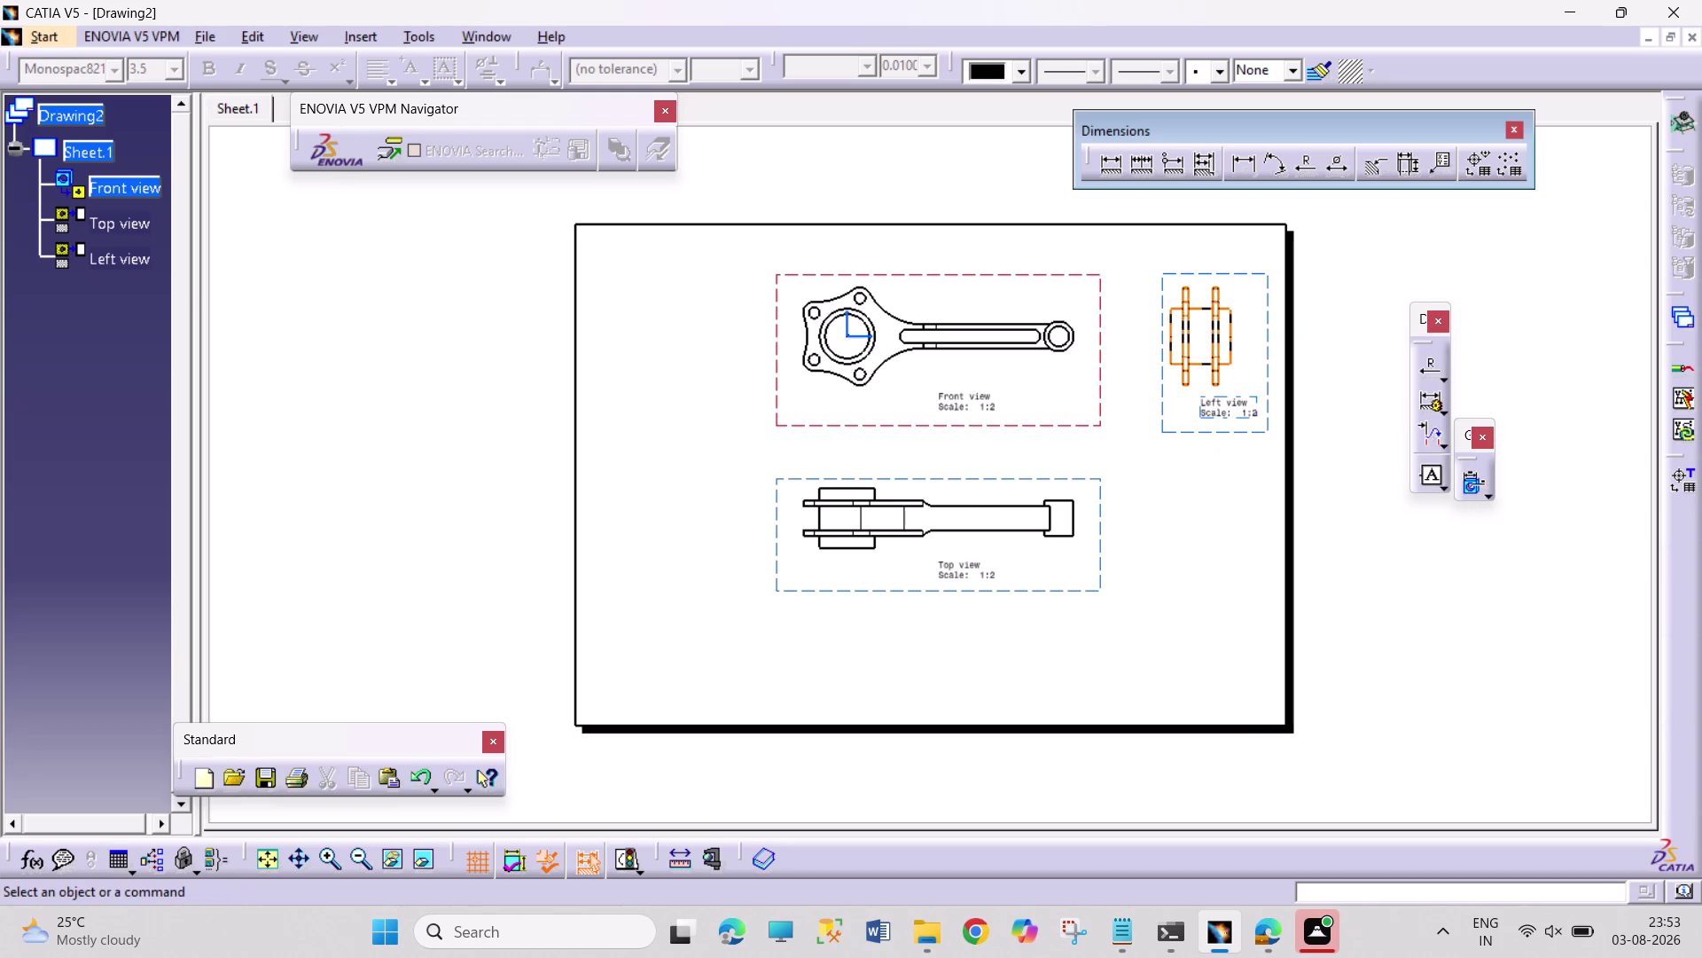
click(120, 224)
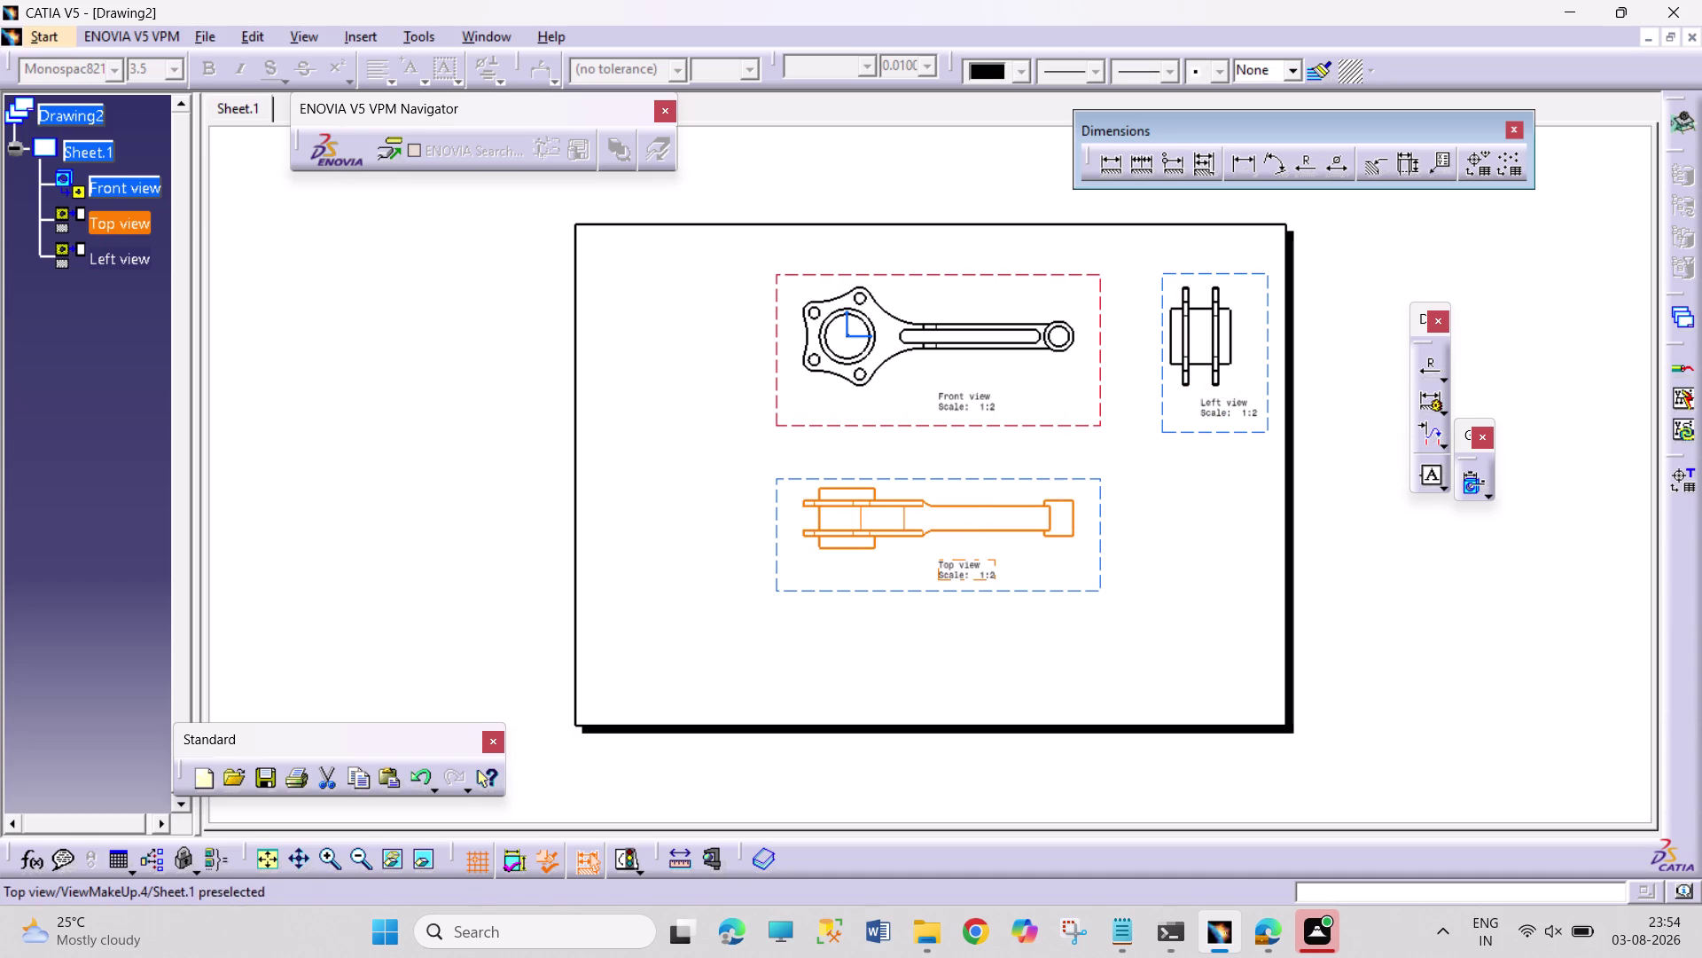
click(366, 41)
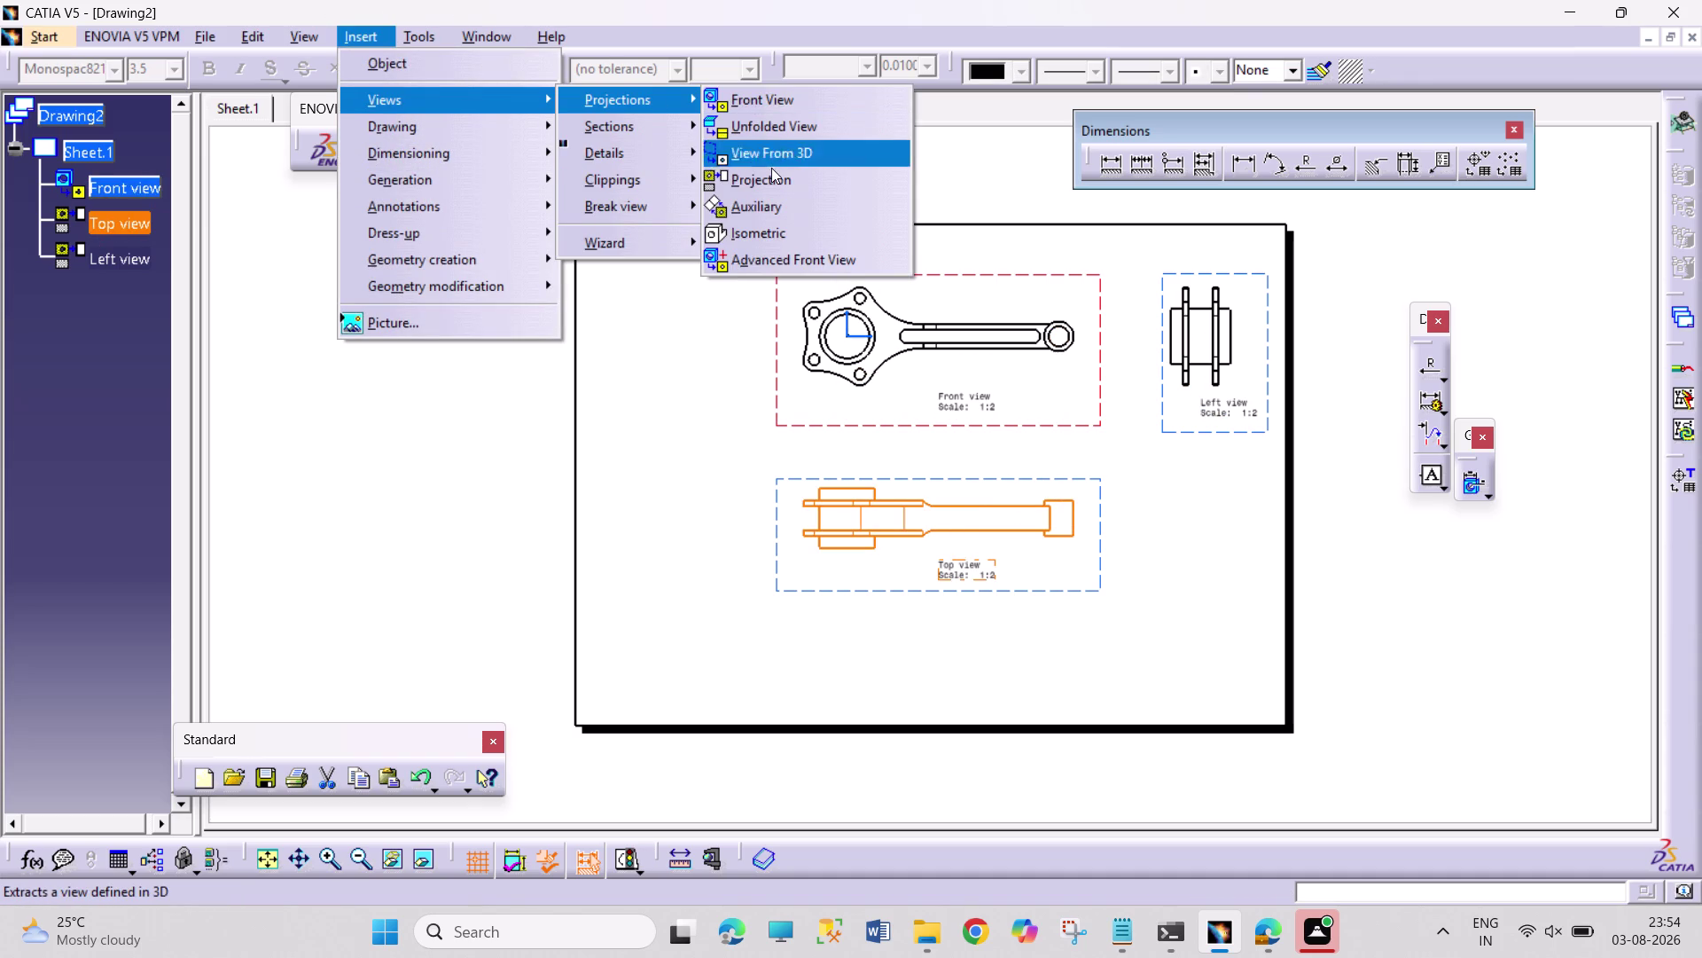
Place a second projected left view at the far right of the sheet.
click(829, 186)
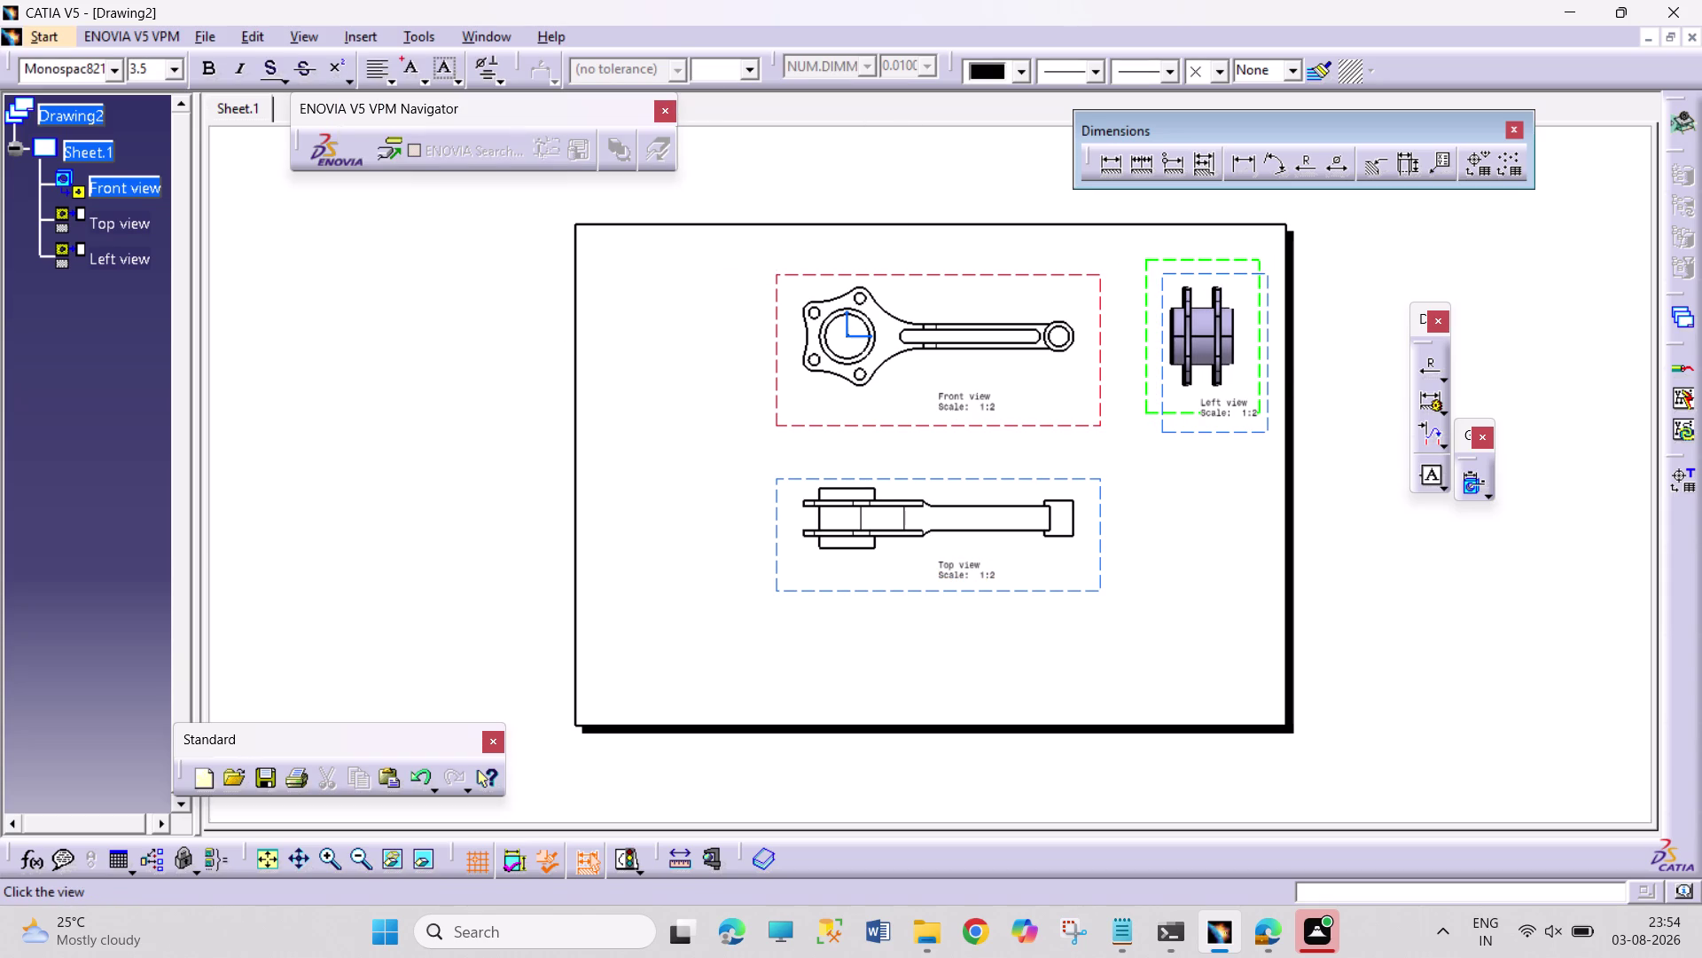
click(1371, 333)
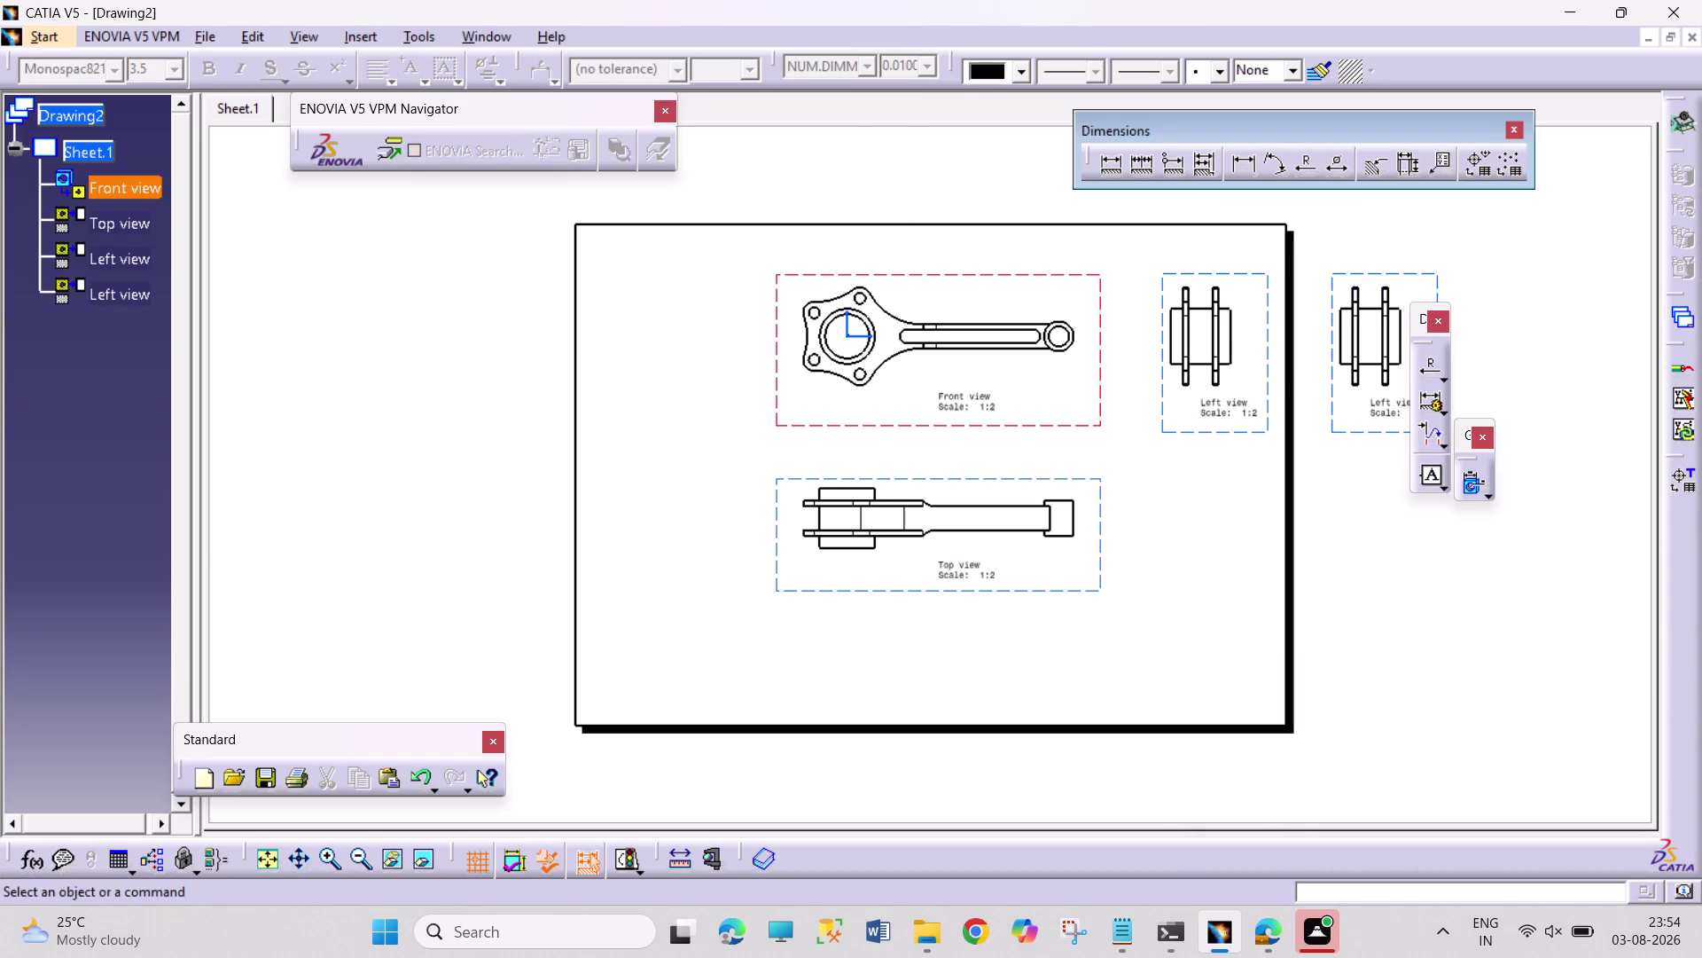
click(848, 333)
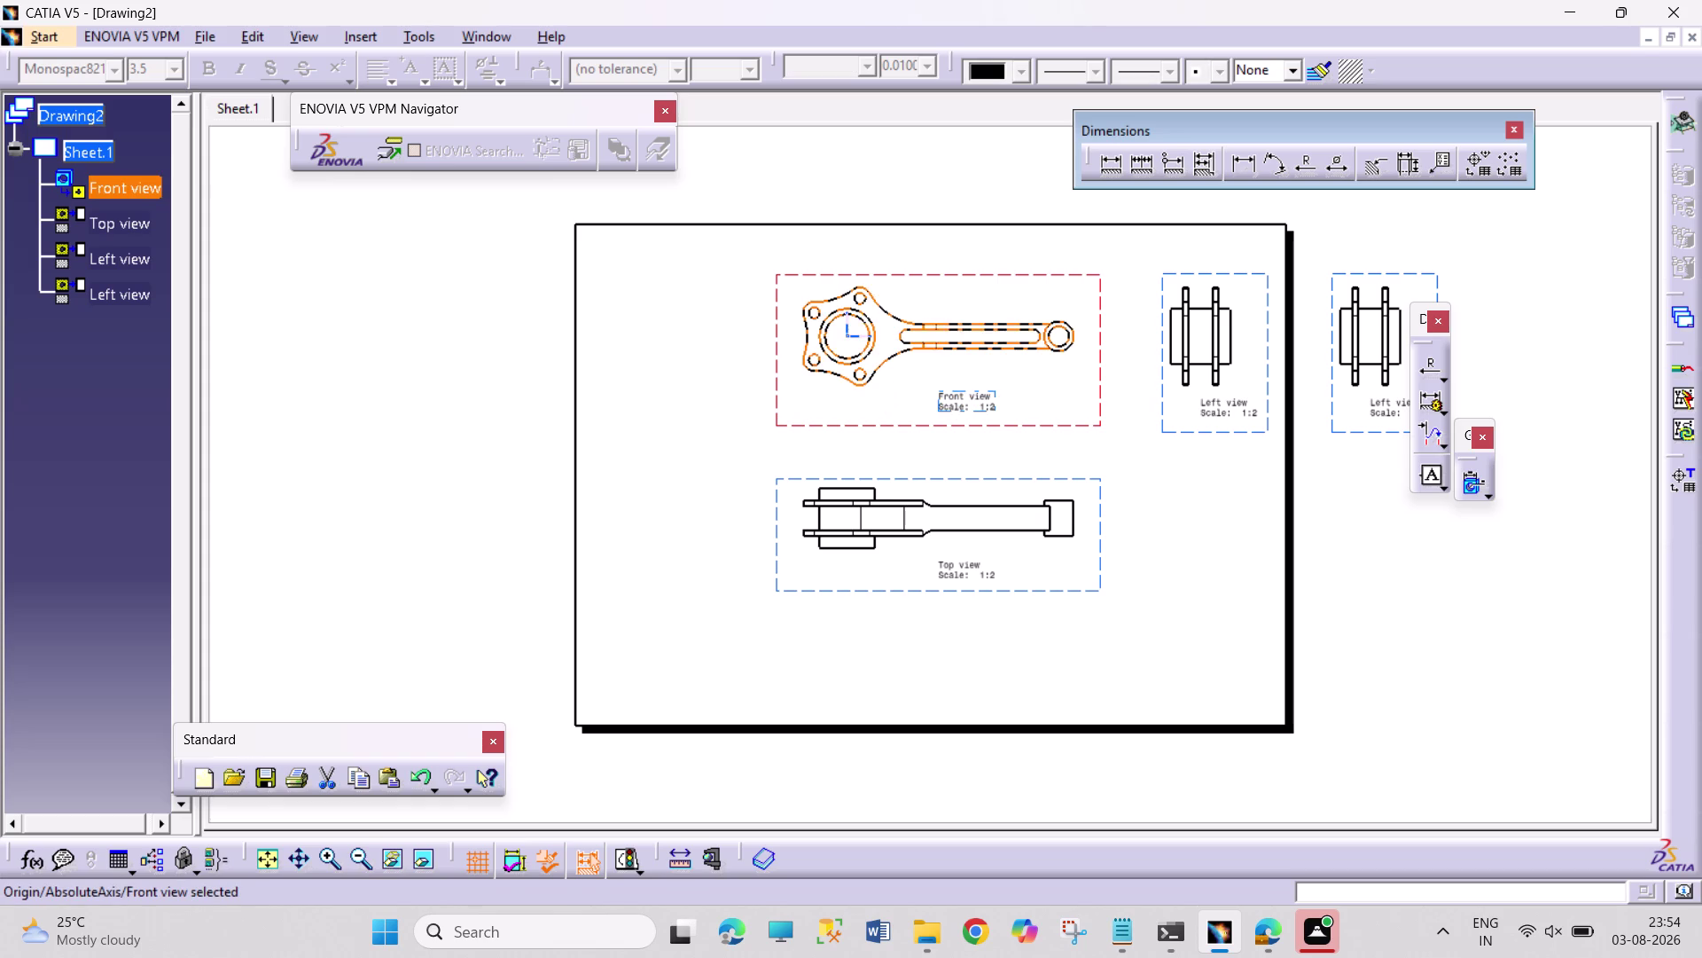
Place a right view left of the sheet, then try deleting it.
click(353, 39)
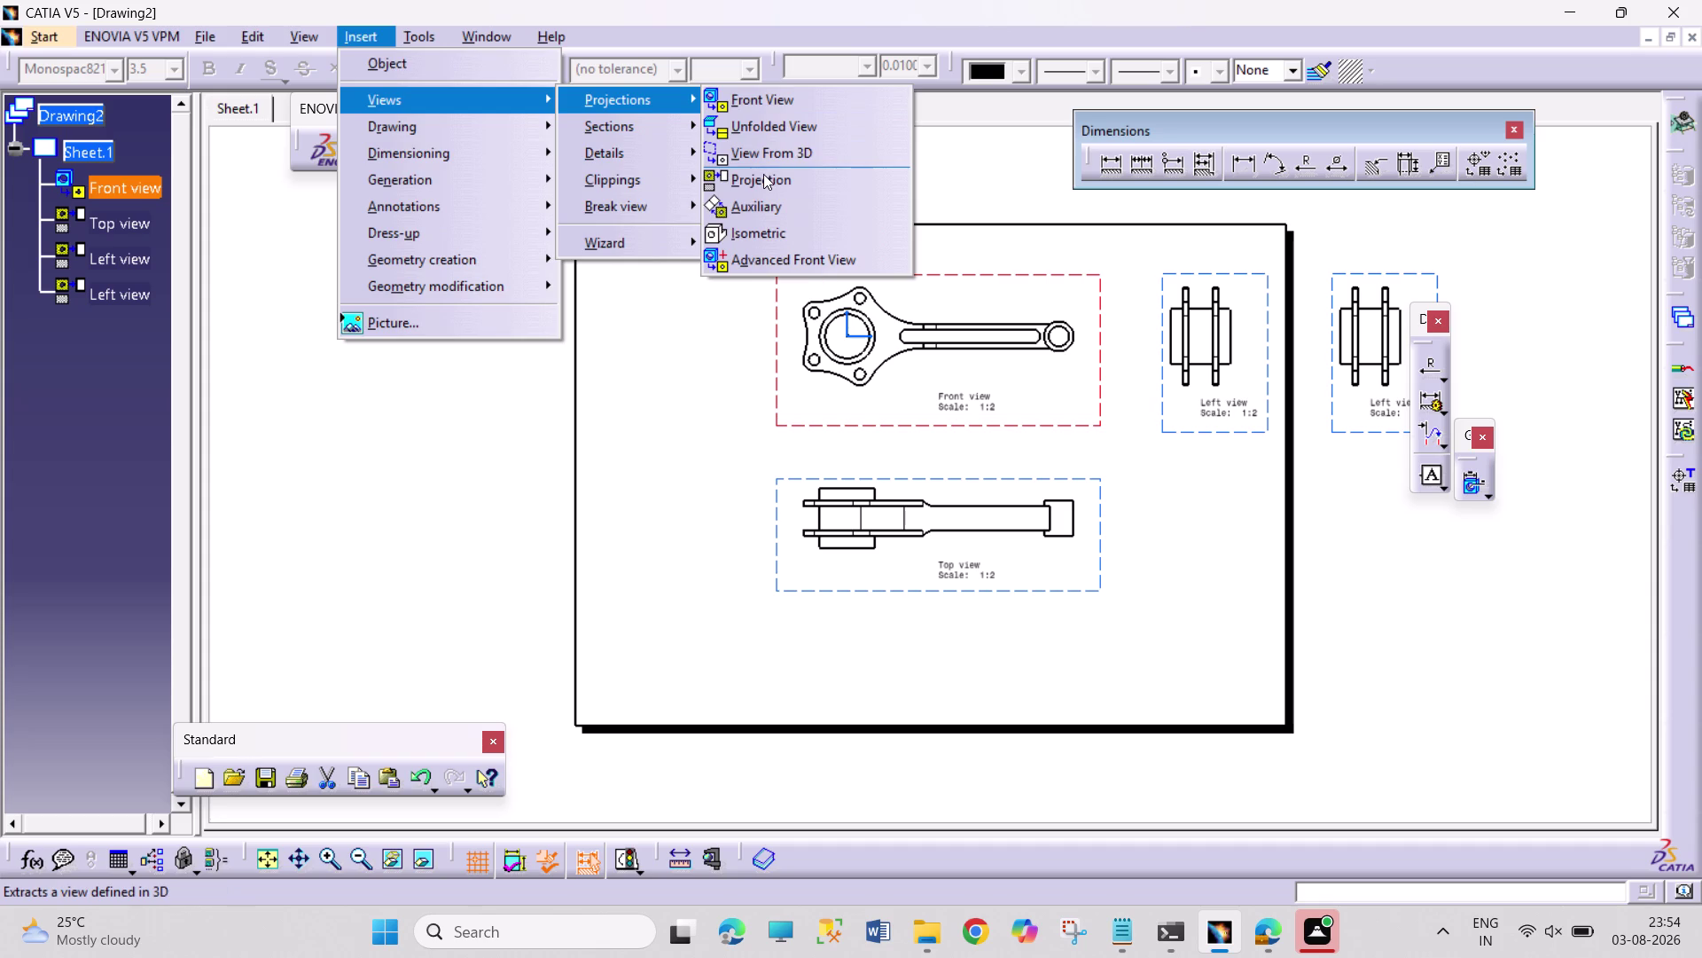
click(763, 174)
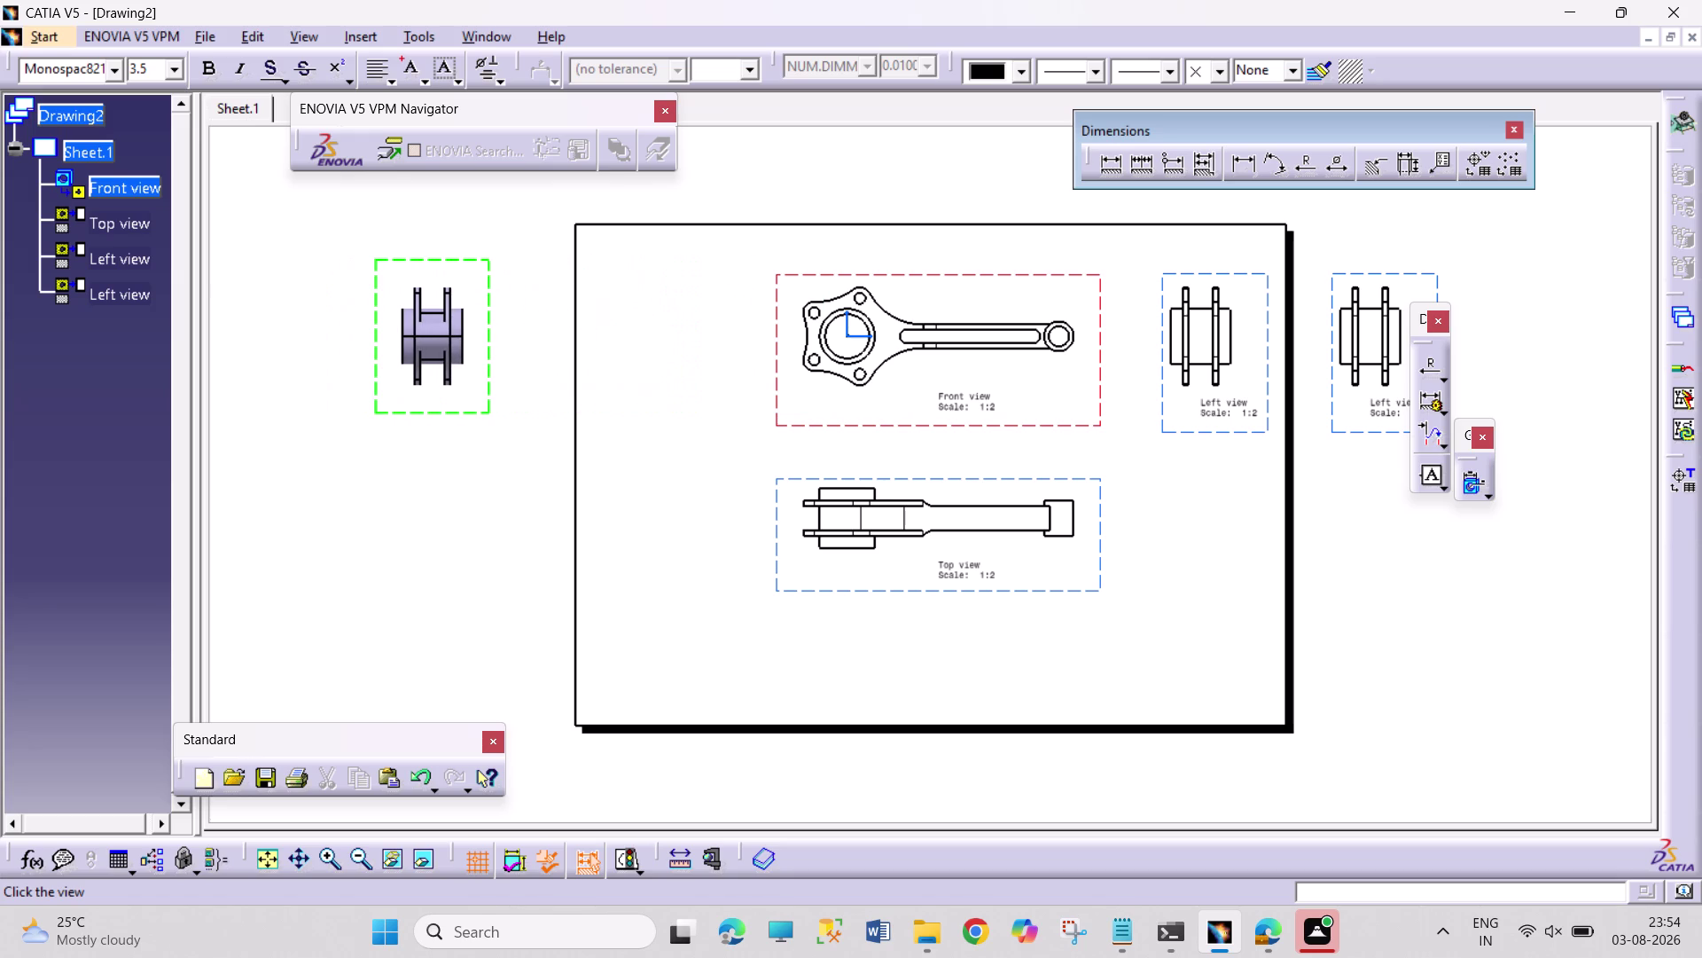
click(433, 291)
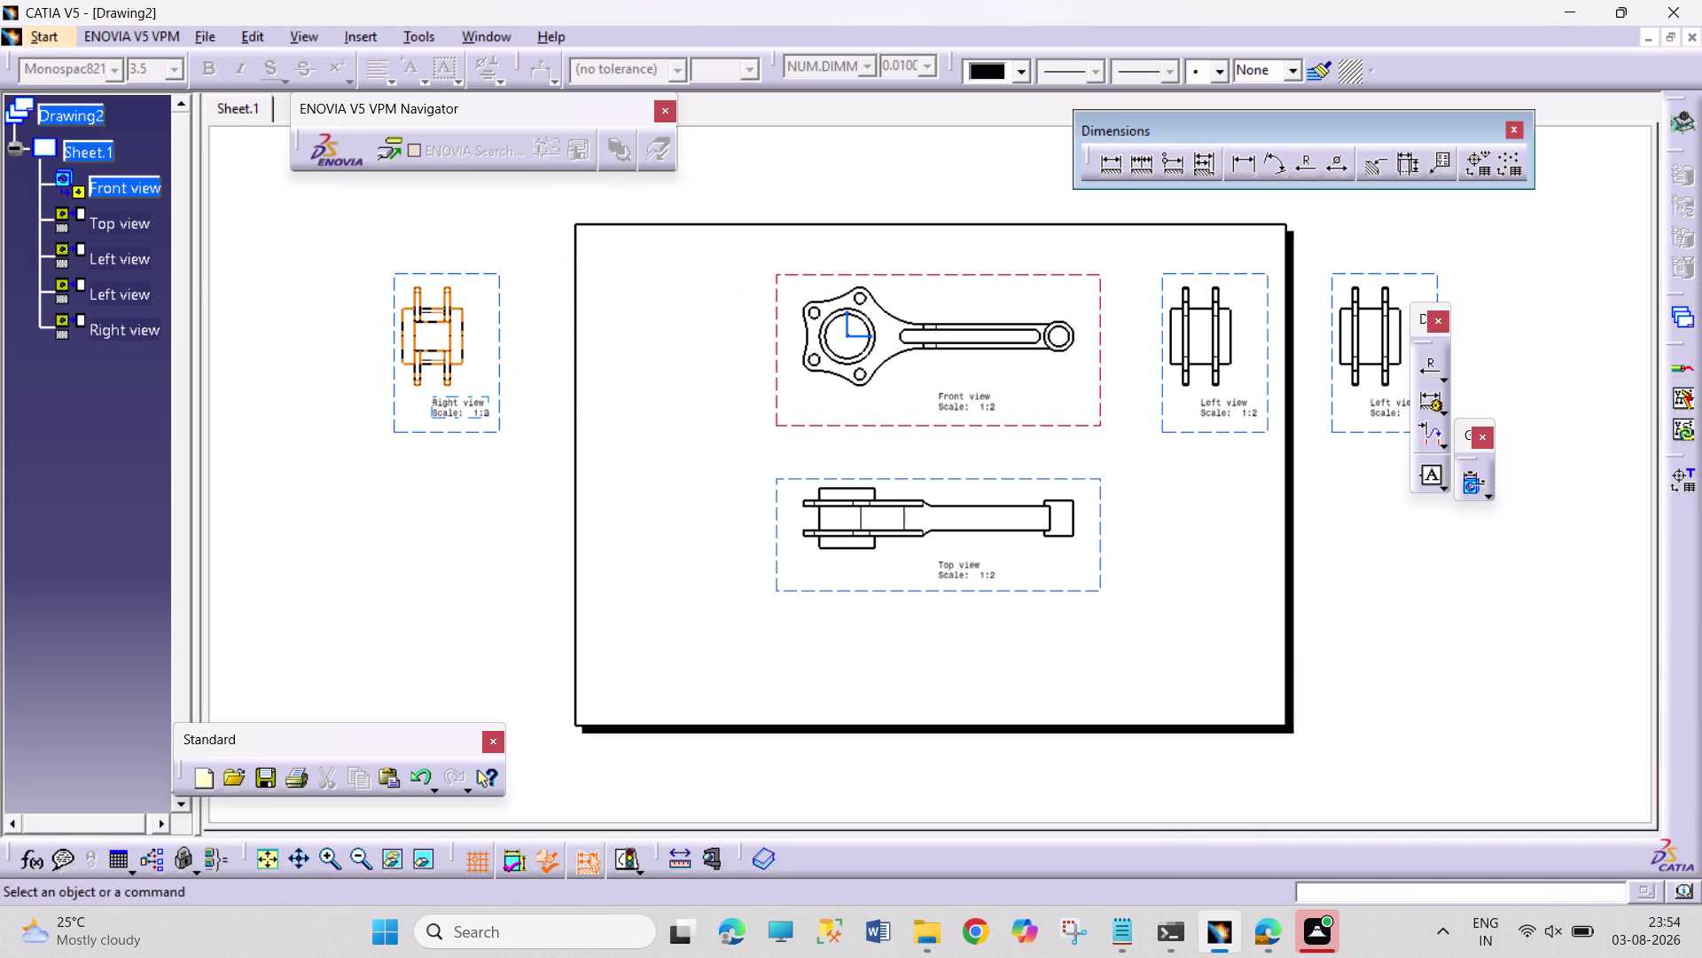
click(476, 437)
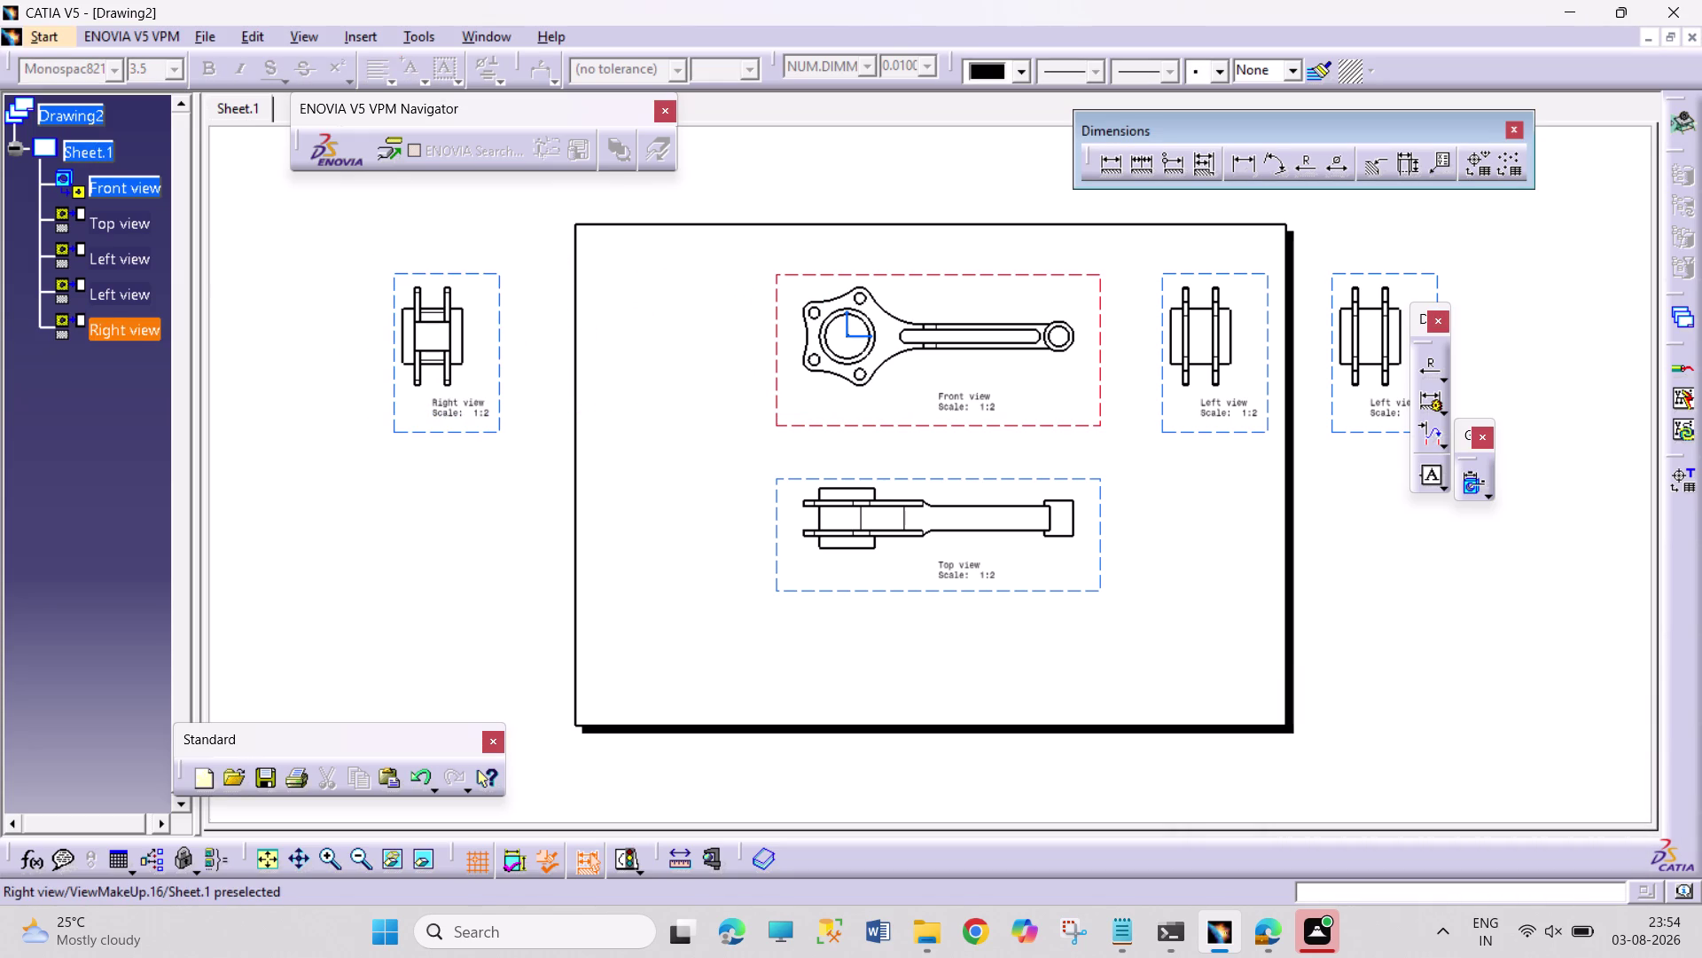
click(478, 428)
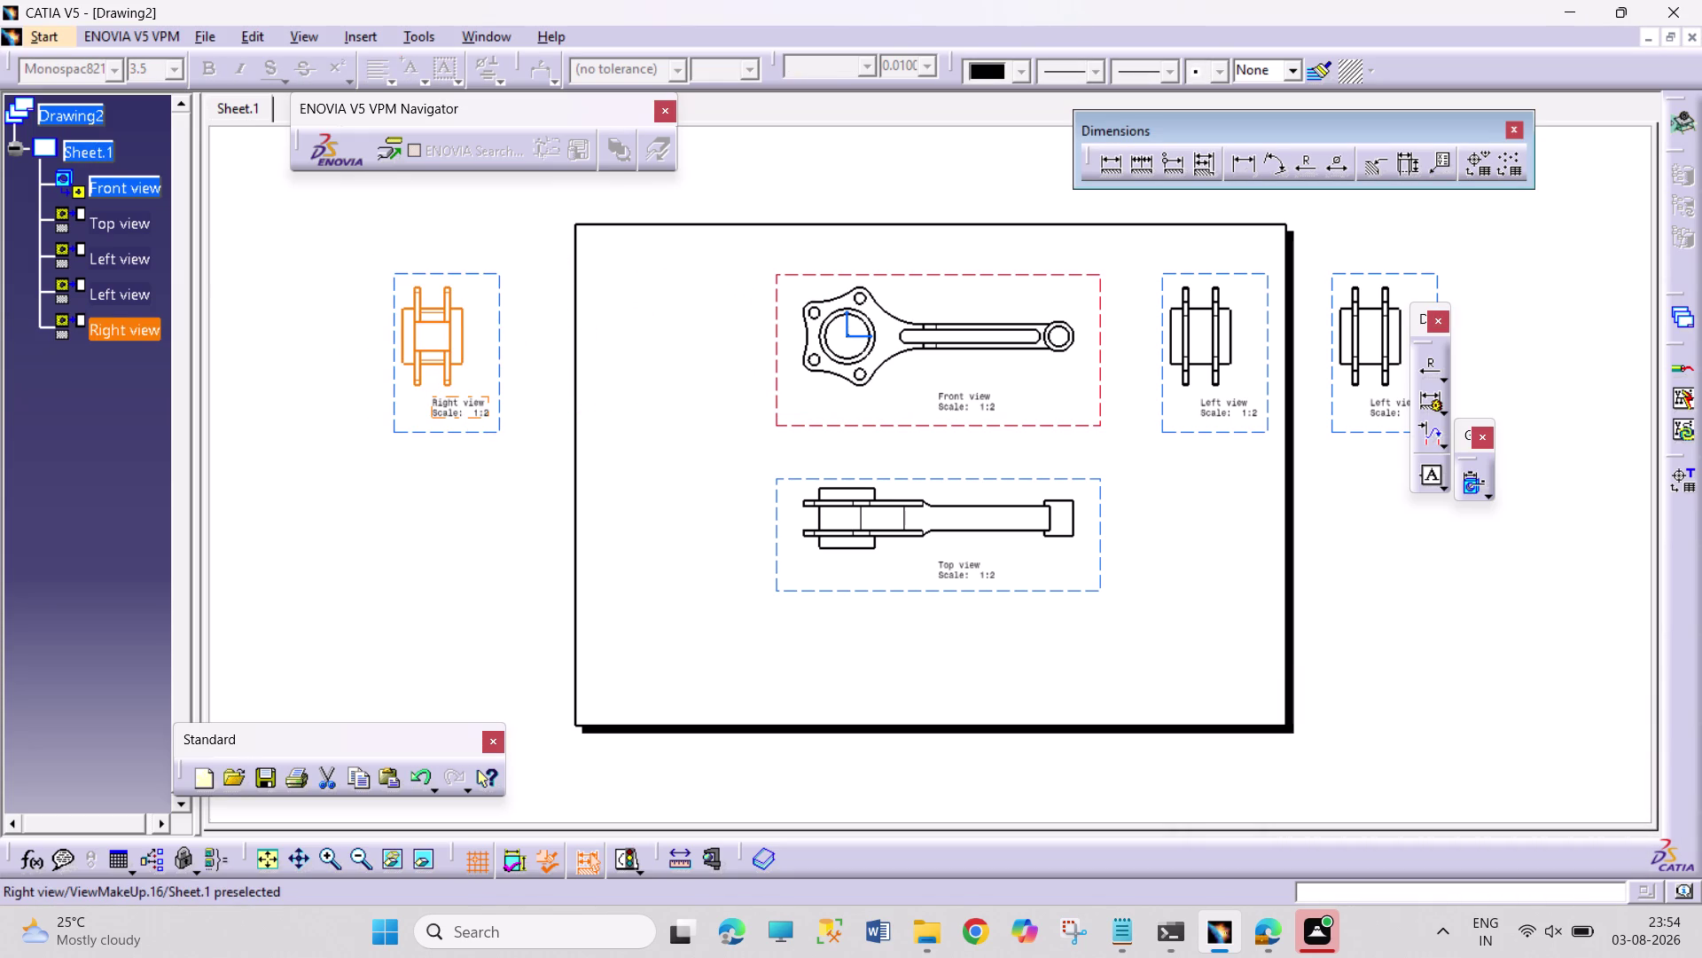
key(BackSpace)
key(Delete)
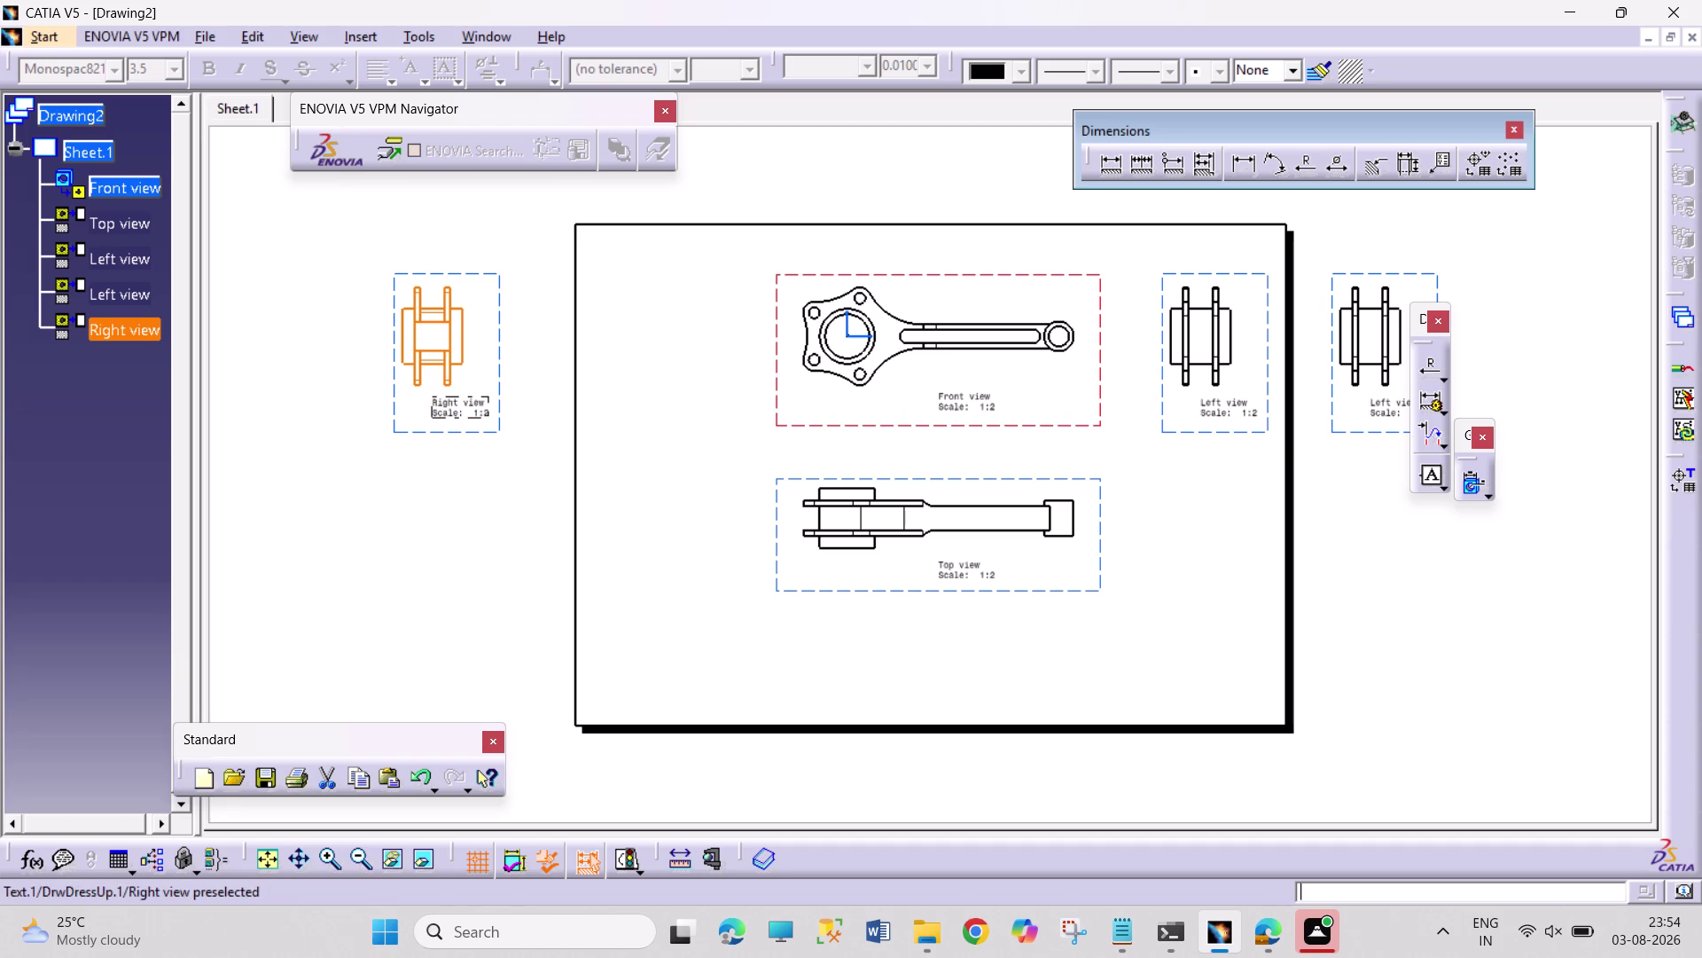
click(492, 427)
key(Delete)
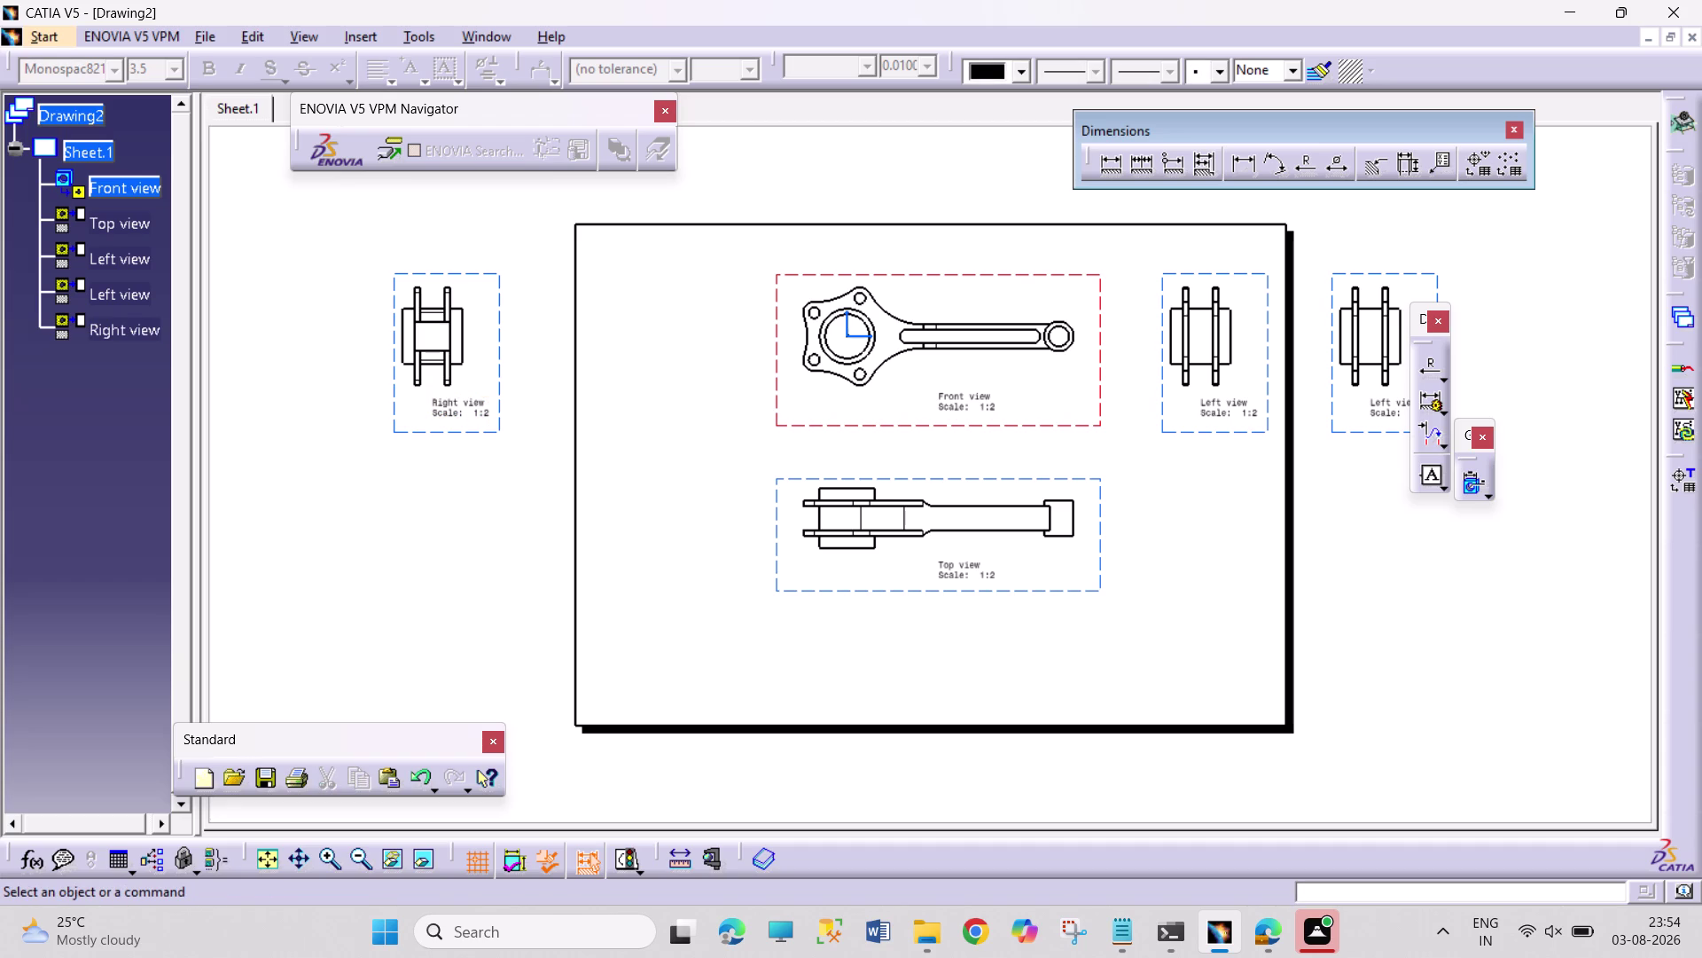
Select and delete the extra right view left of the sheet.
right_drag(522, 463, 367, 286)
drag(517, 501, 356, 324)
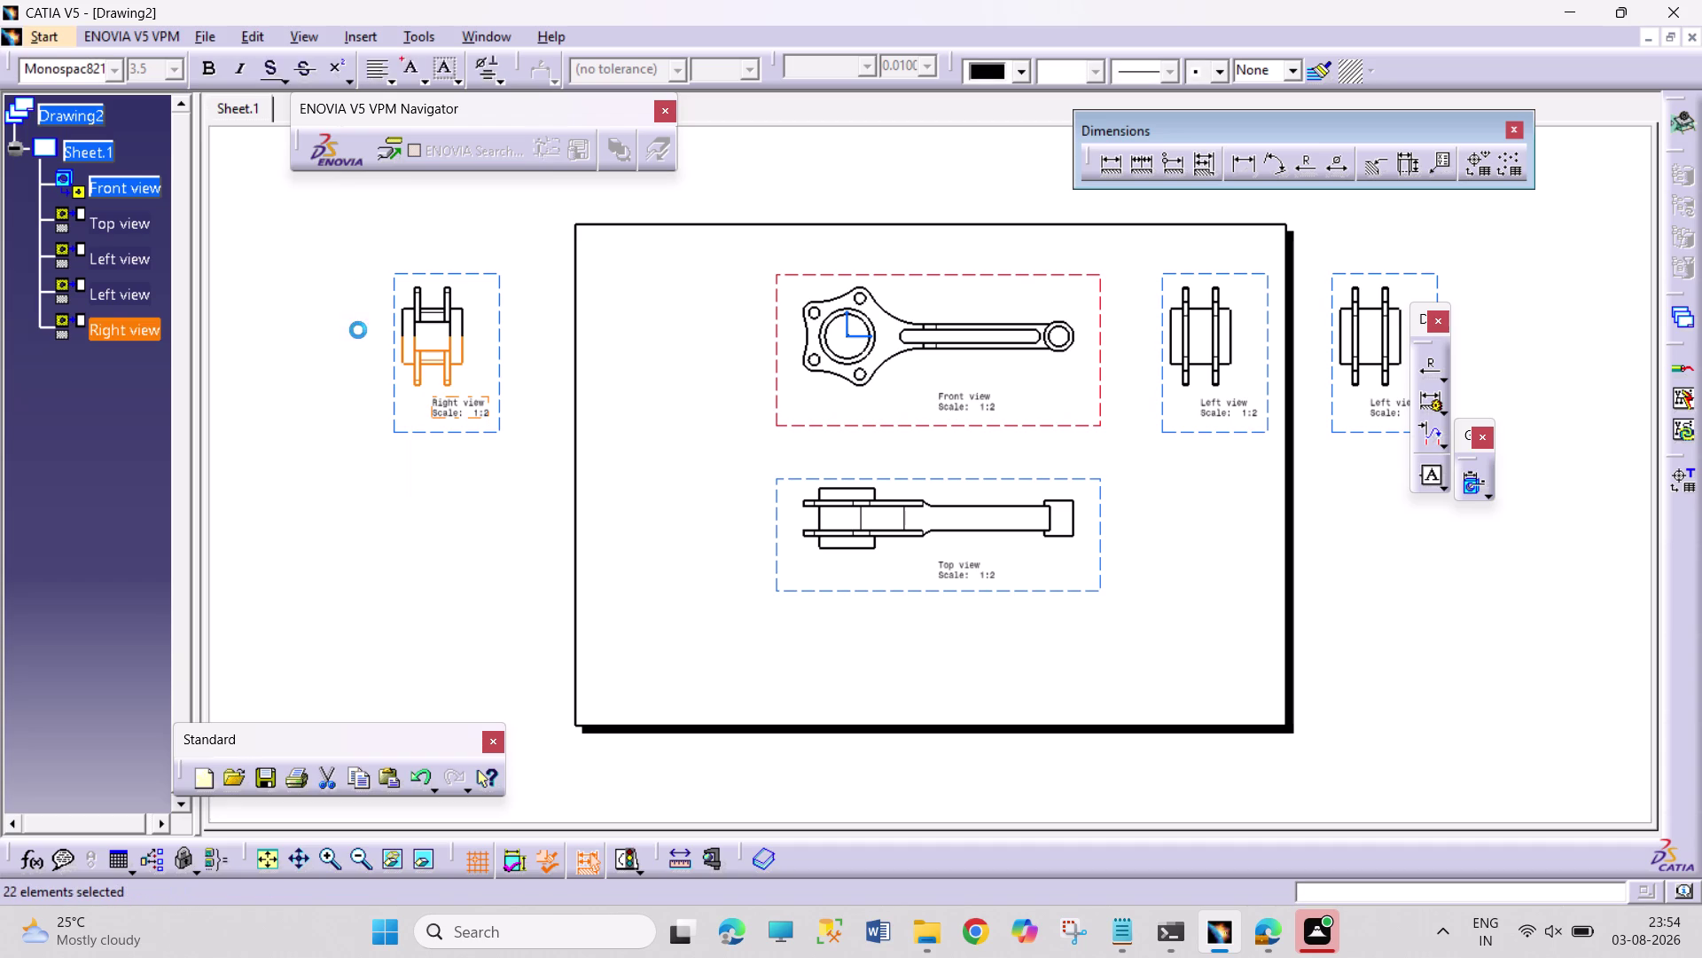
key(Delete)
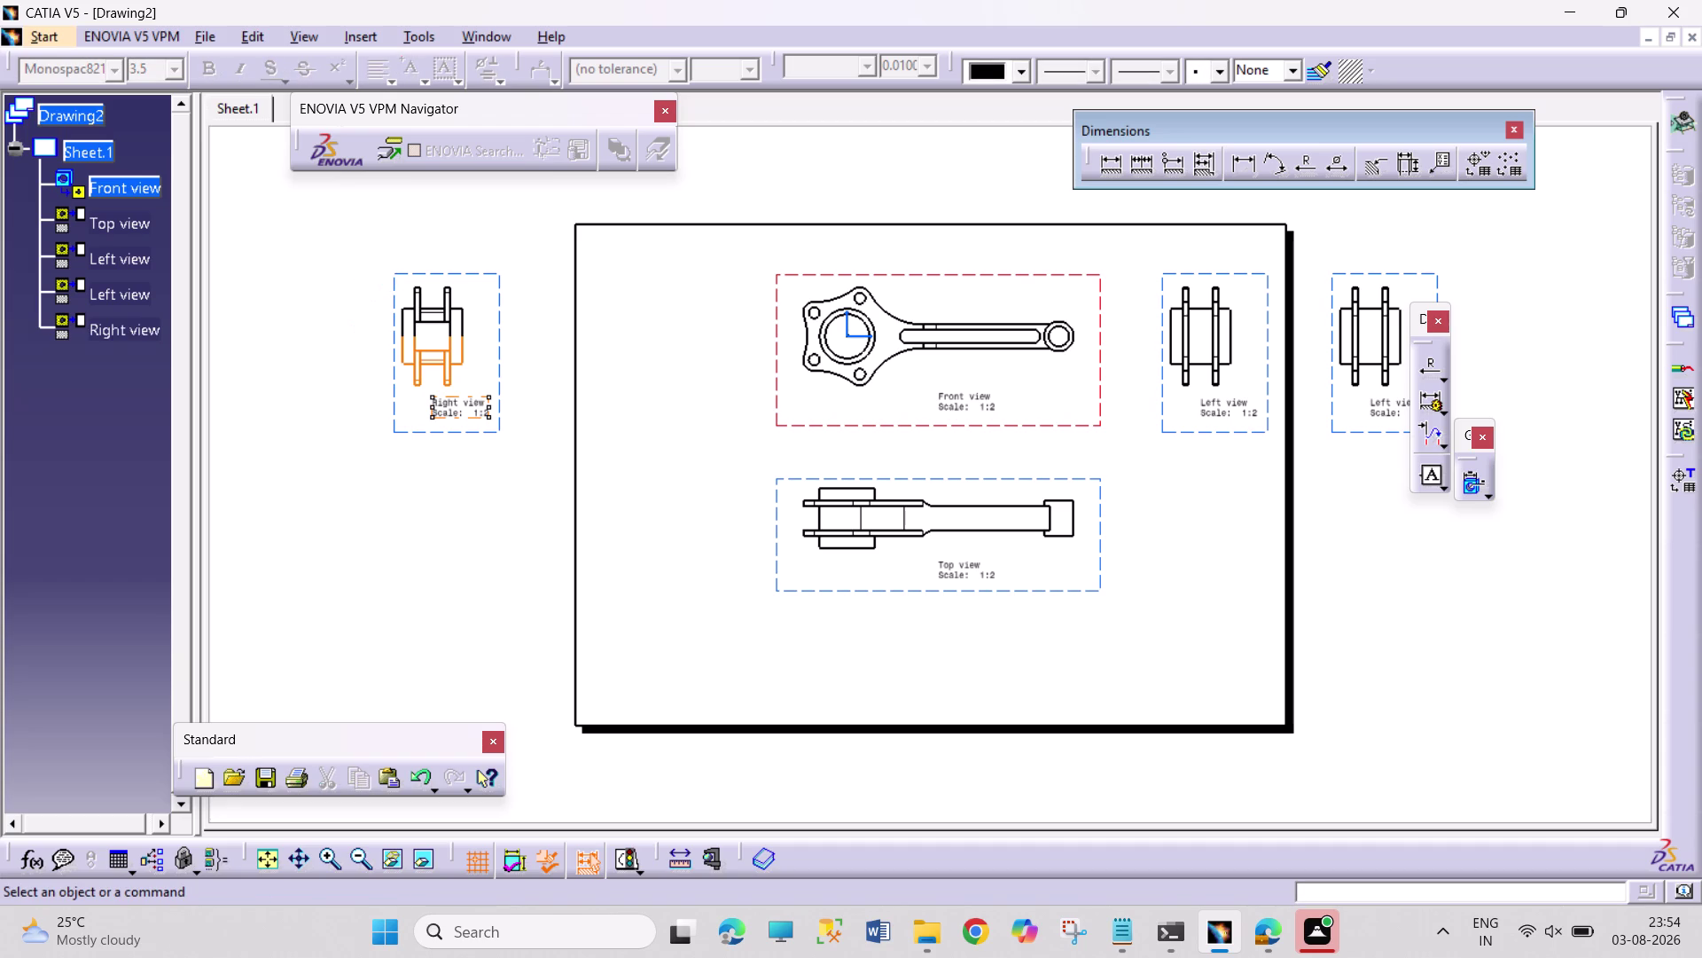
drag(504, 379, 331, 255)
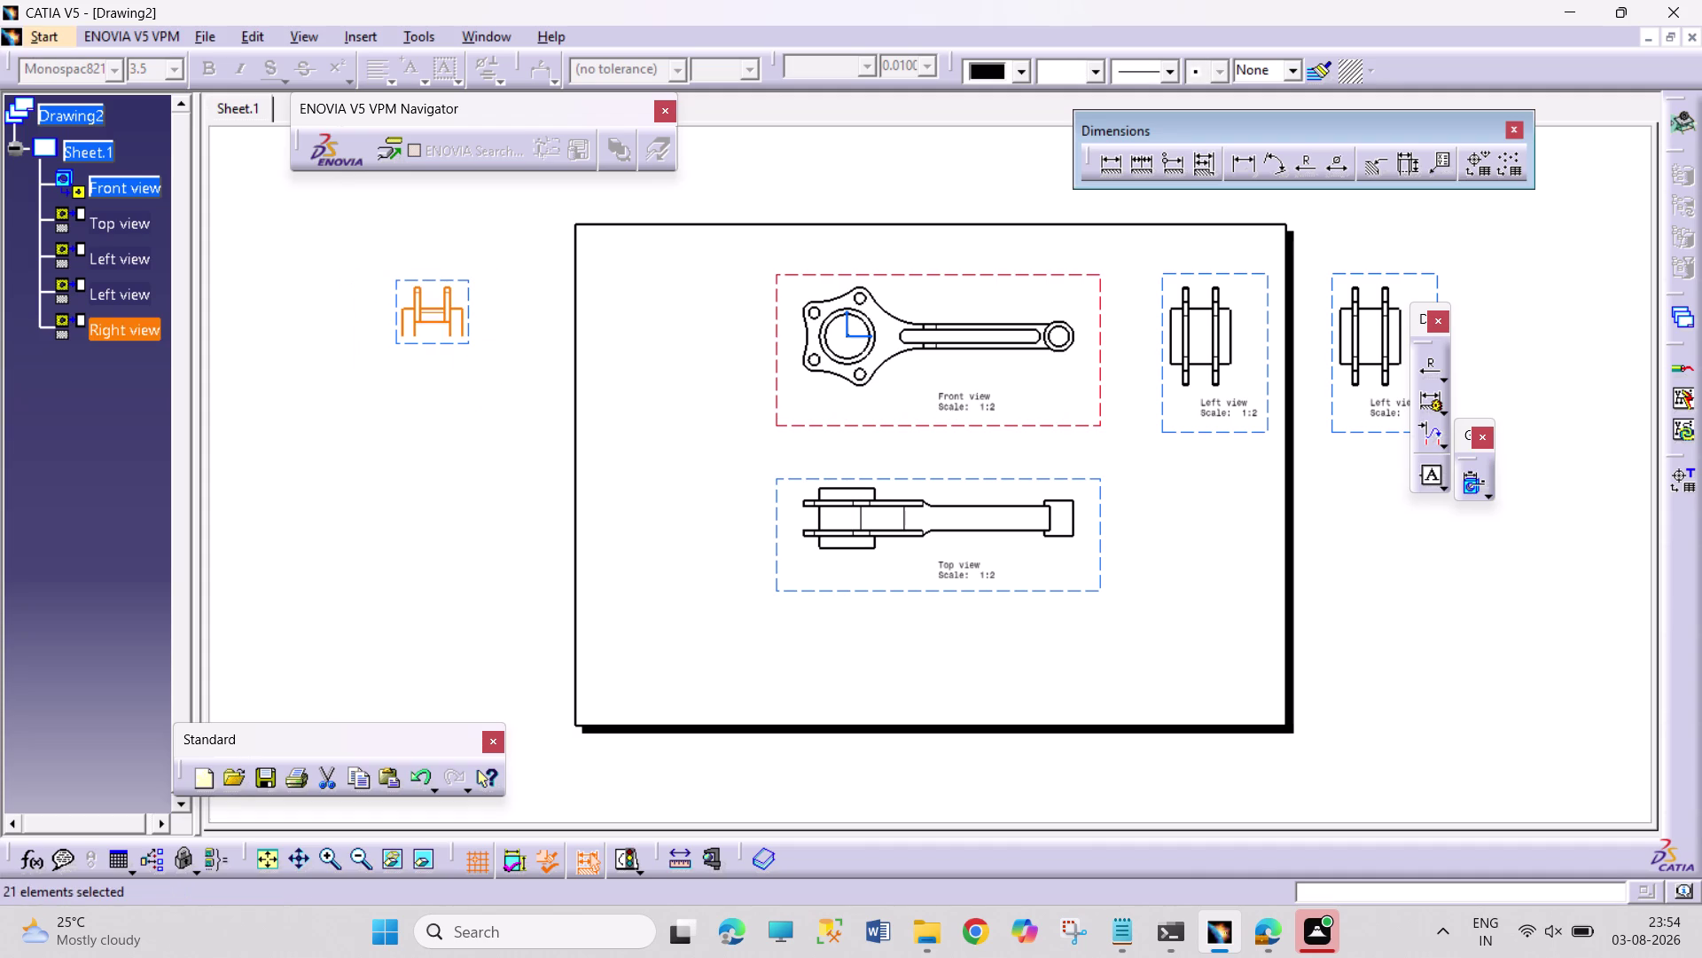
key(Home)
drag(515, 374, 500, 353)
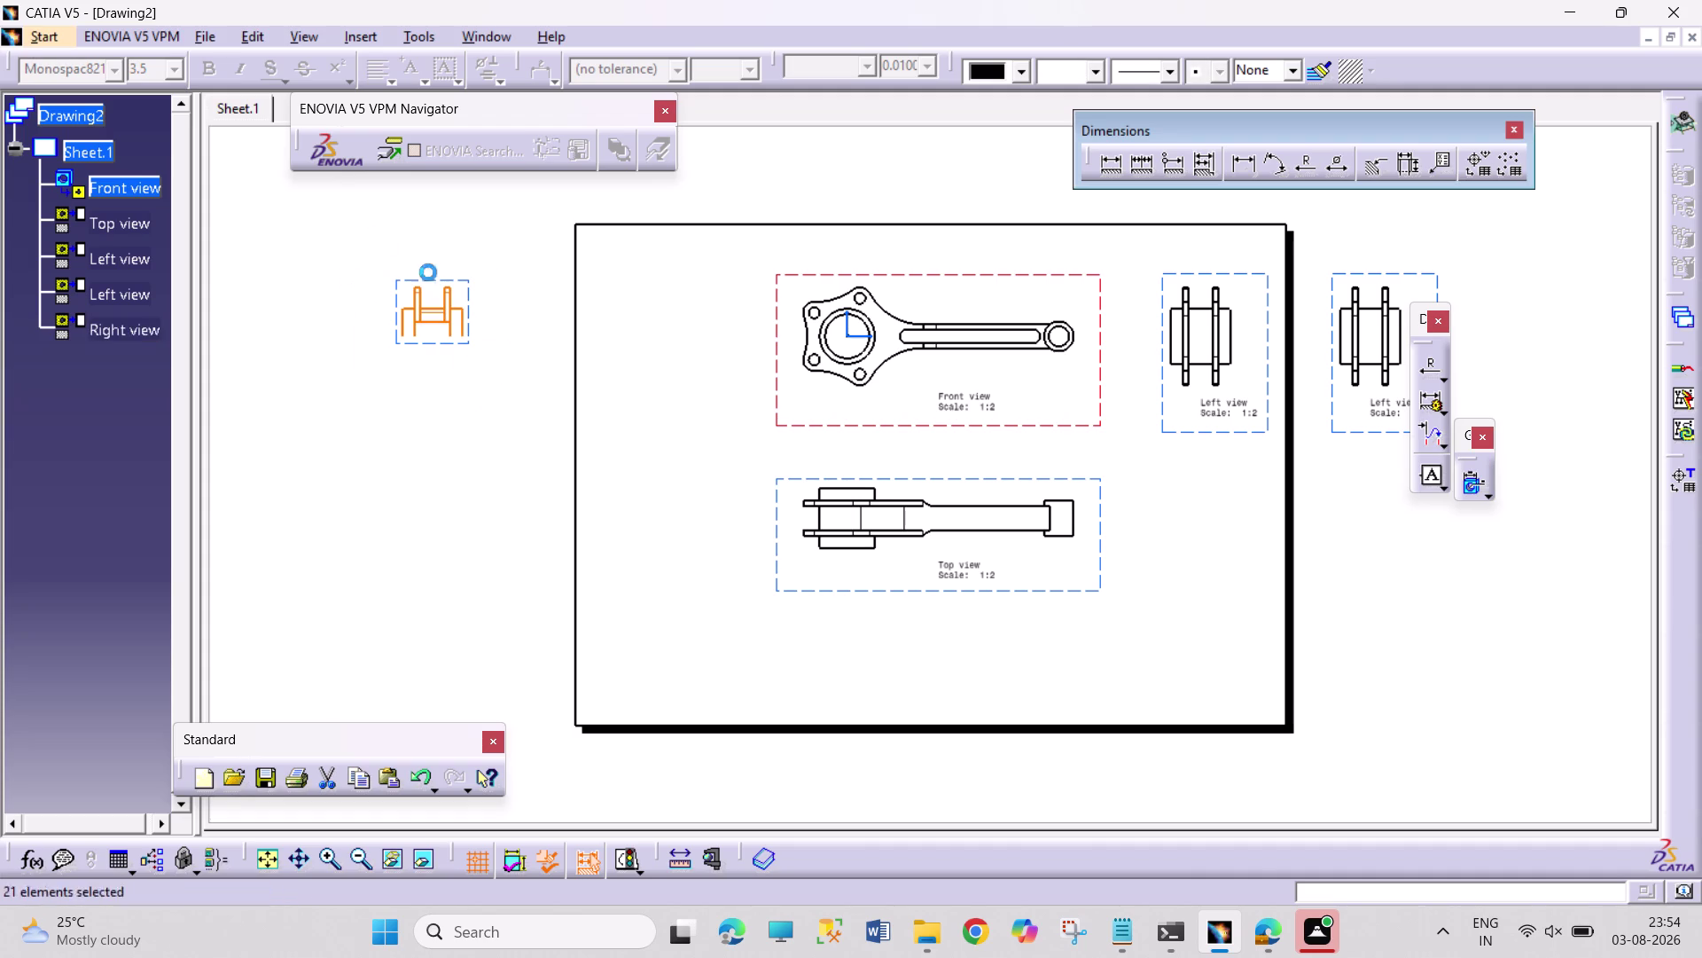
drag(500, 353, 359, 233)
drag(502, 379, 385, 282)
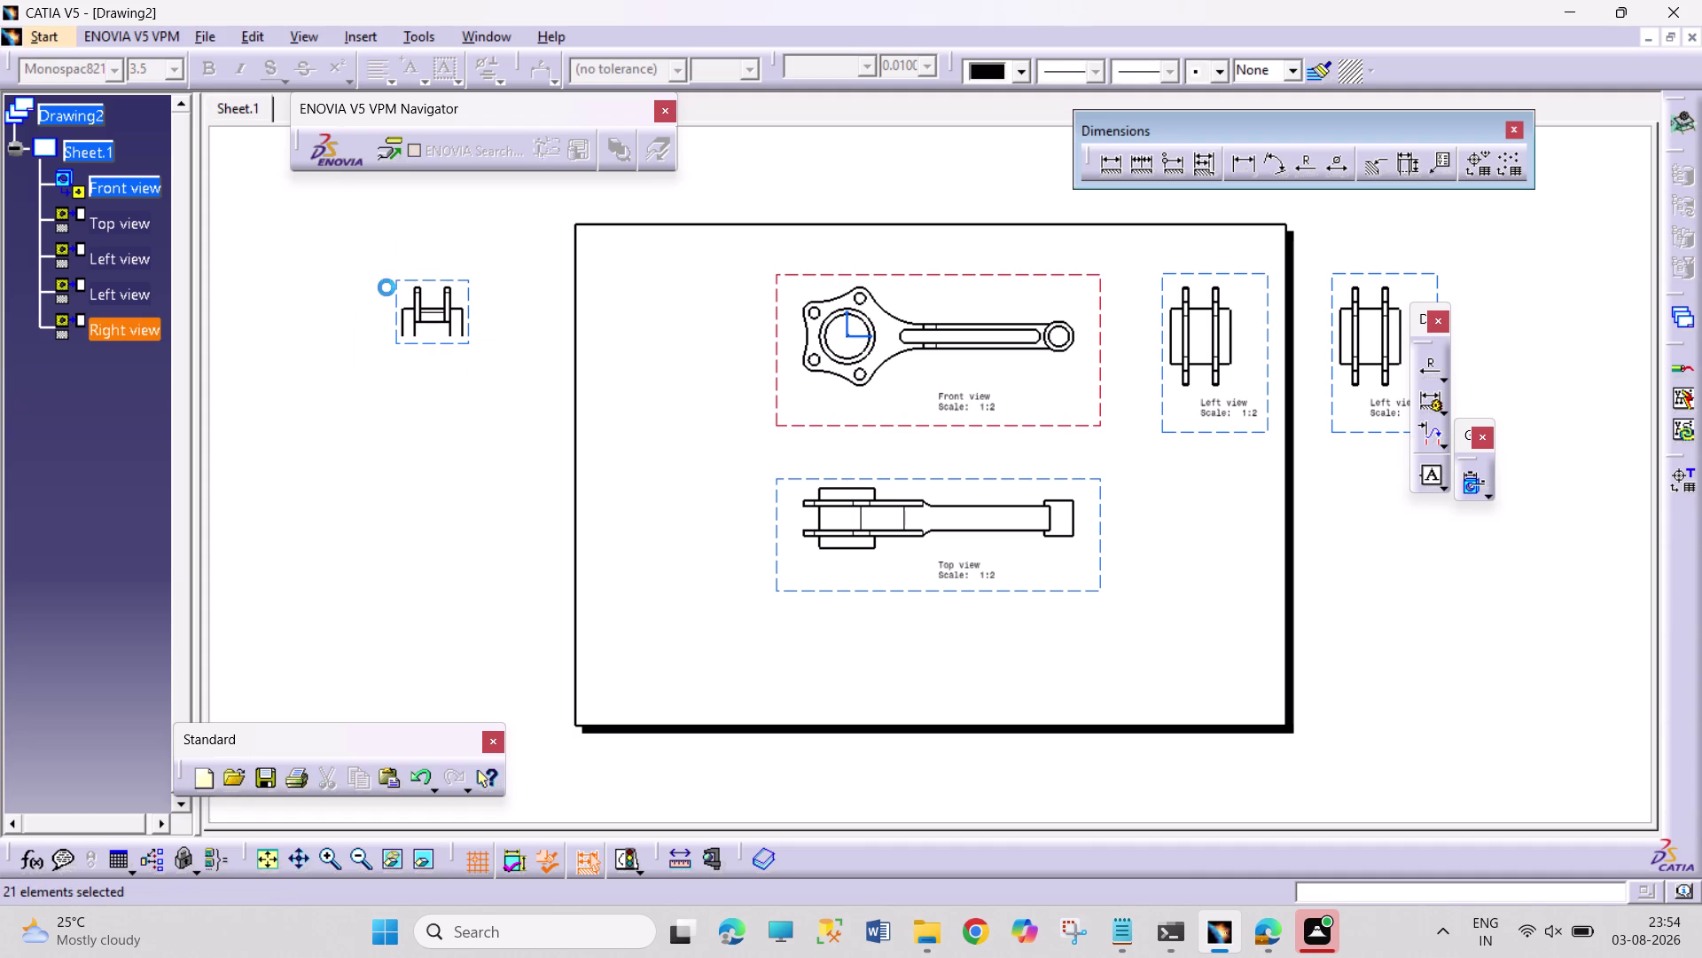
drag(501, 382, 321, 235)
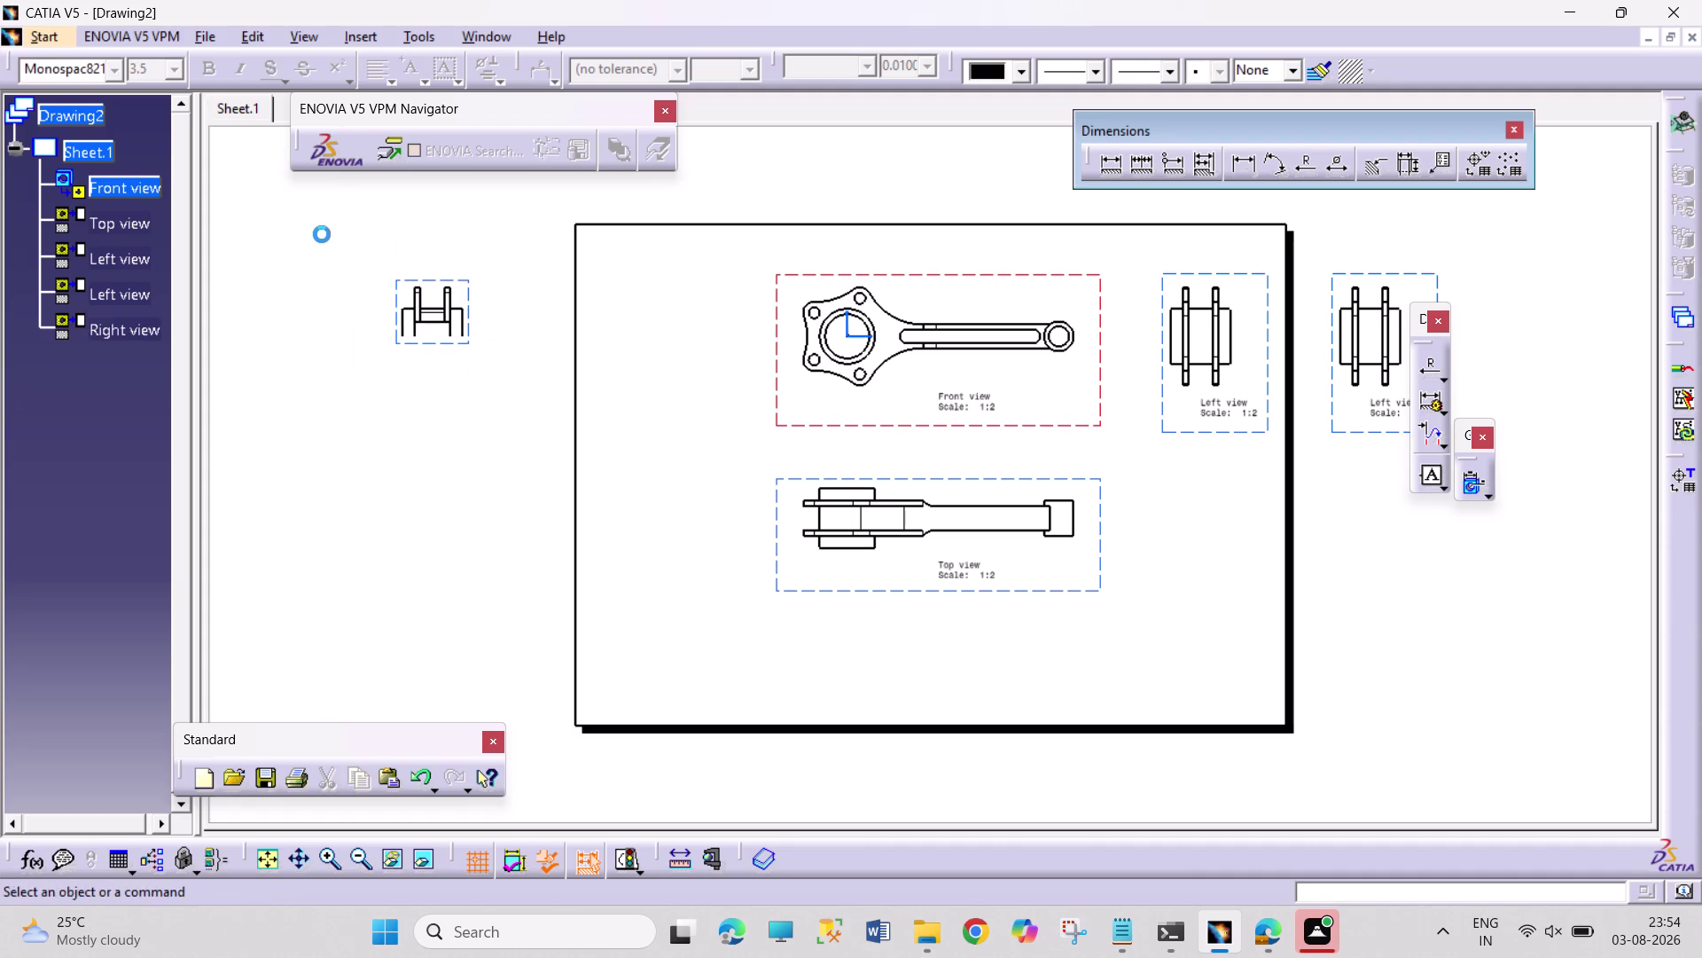
drag(322, 234, 321, 234)
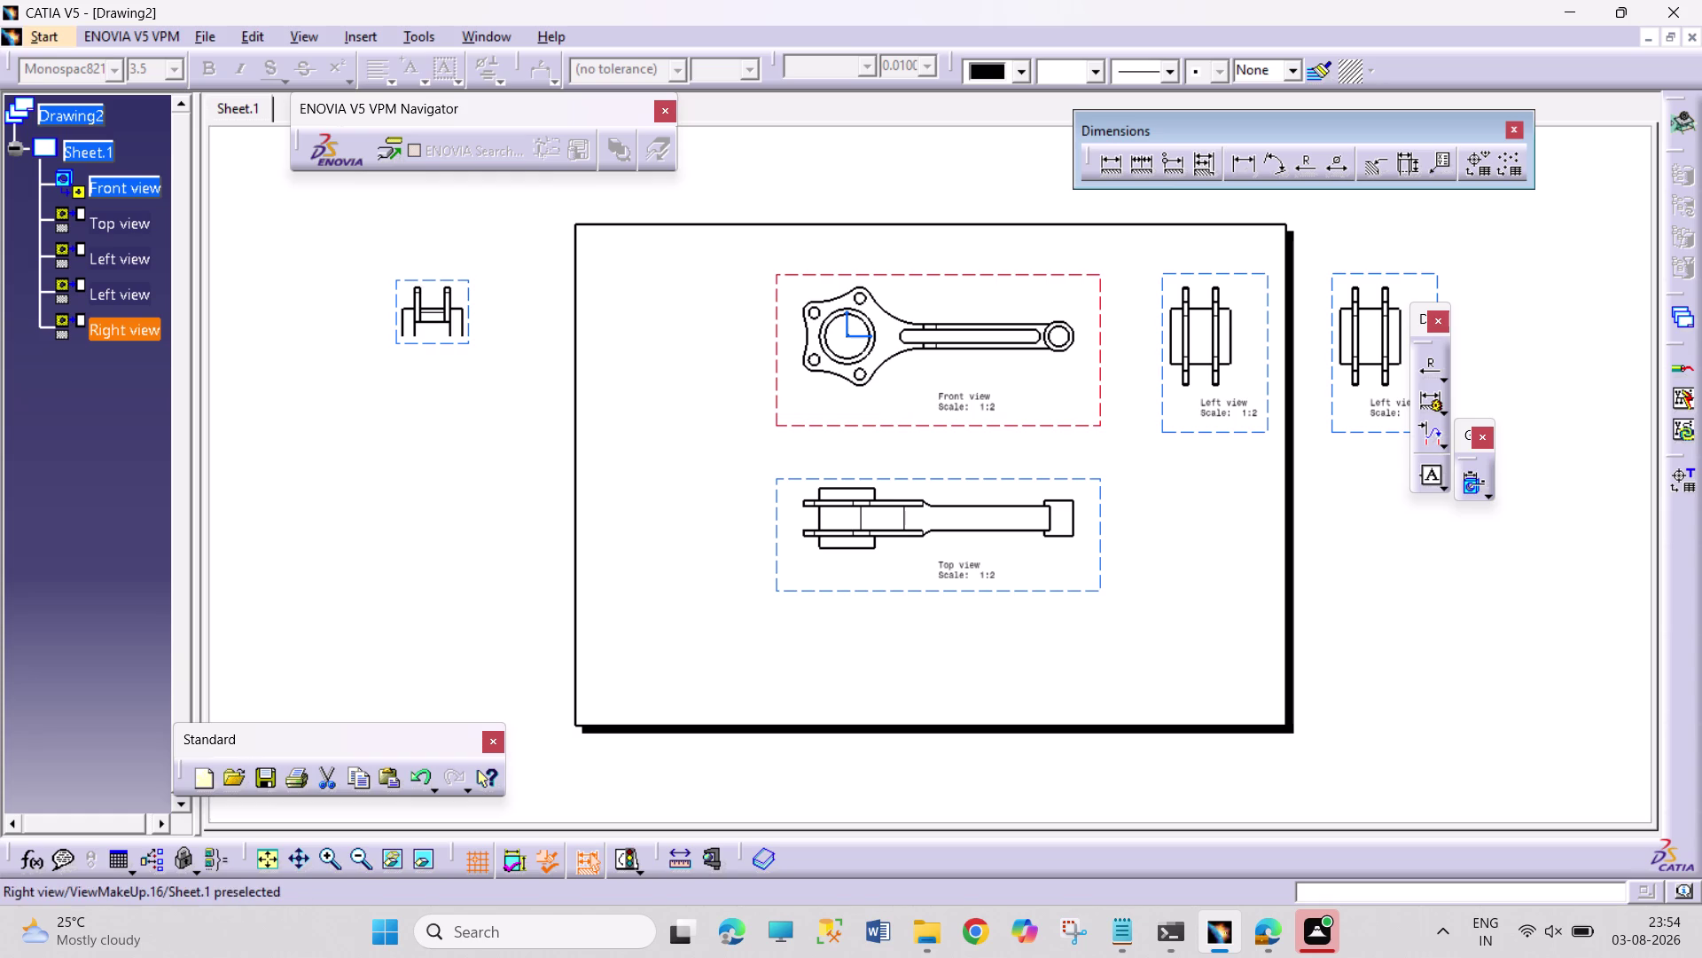
click(442, 345)
key(Delete)
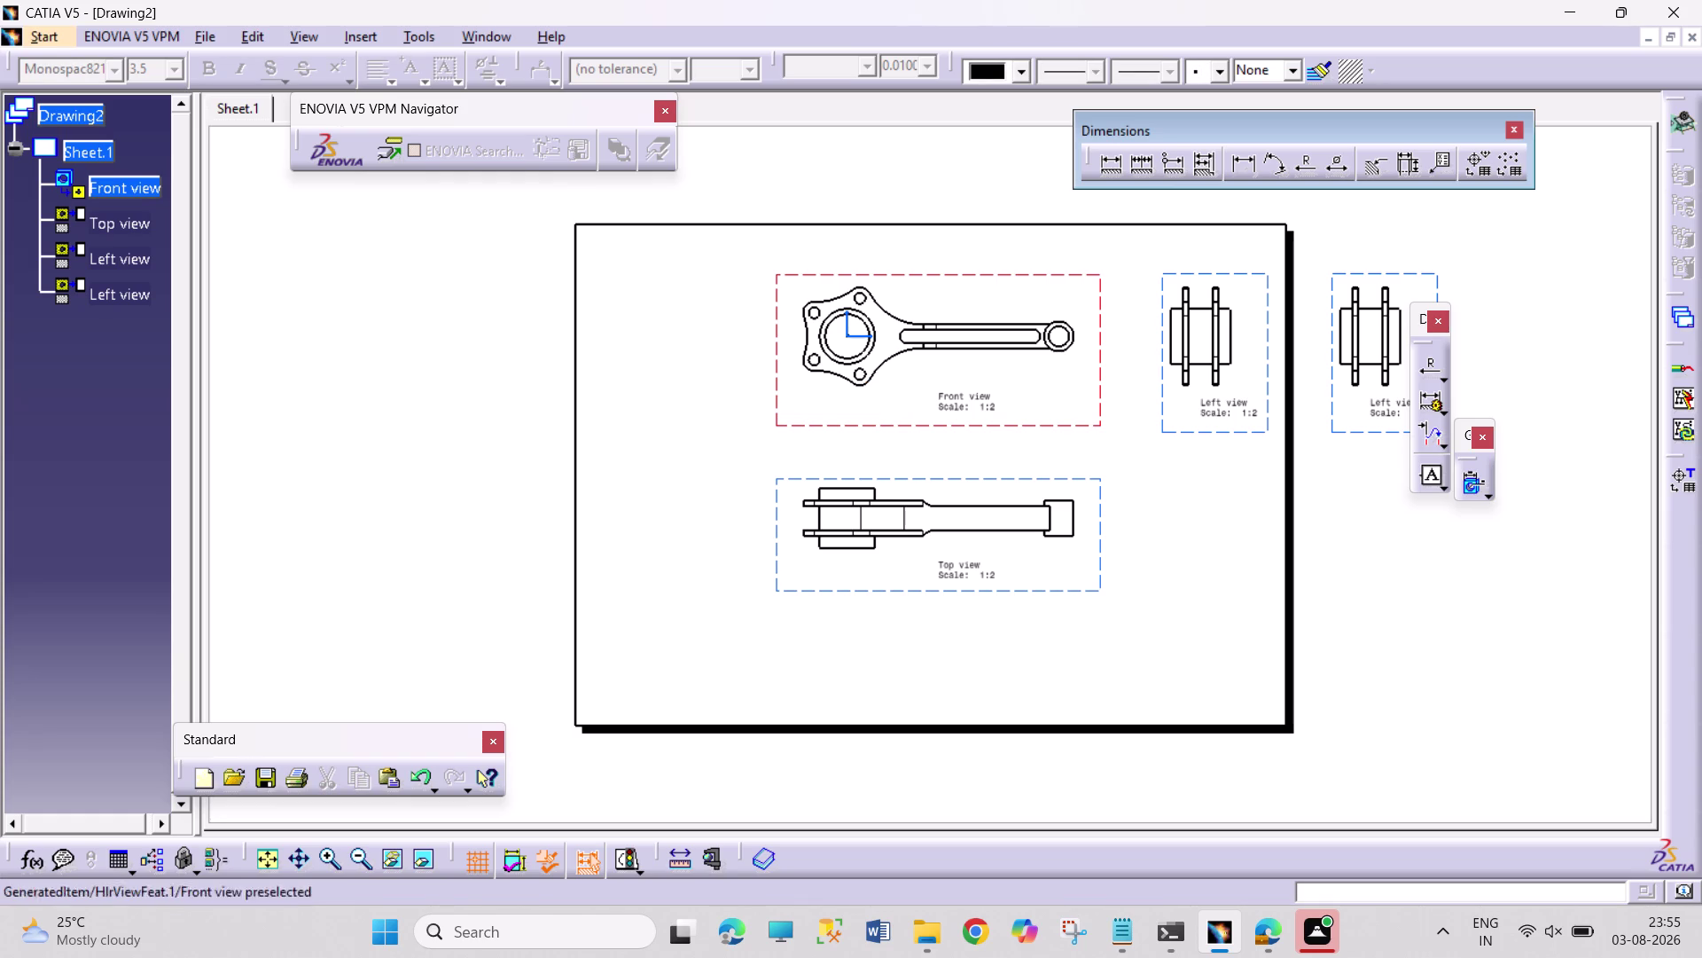
Select and delete the duplicate left view at the far right.
click(1347, 437)
click(1354, 430)
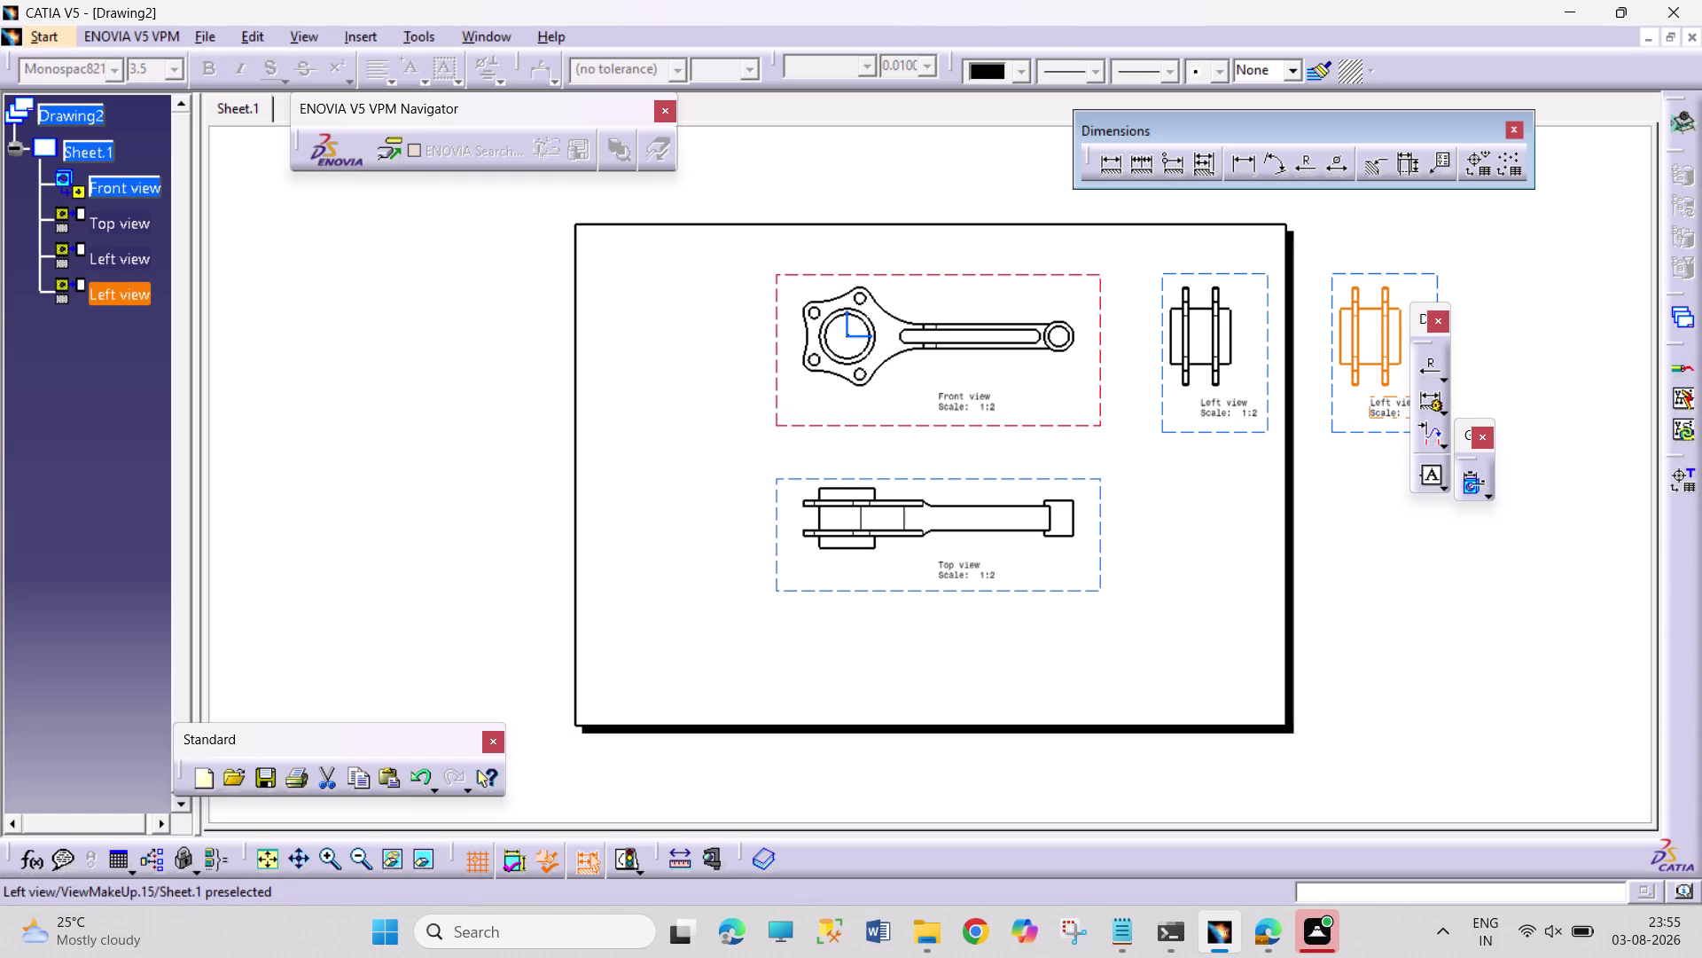
key(Delete)
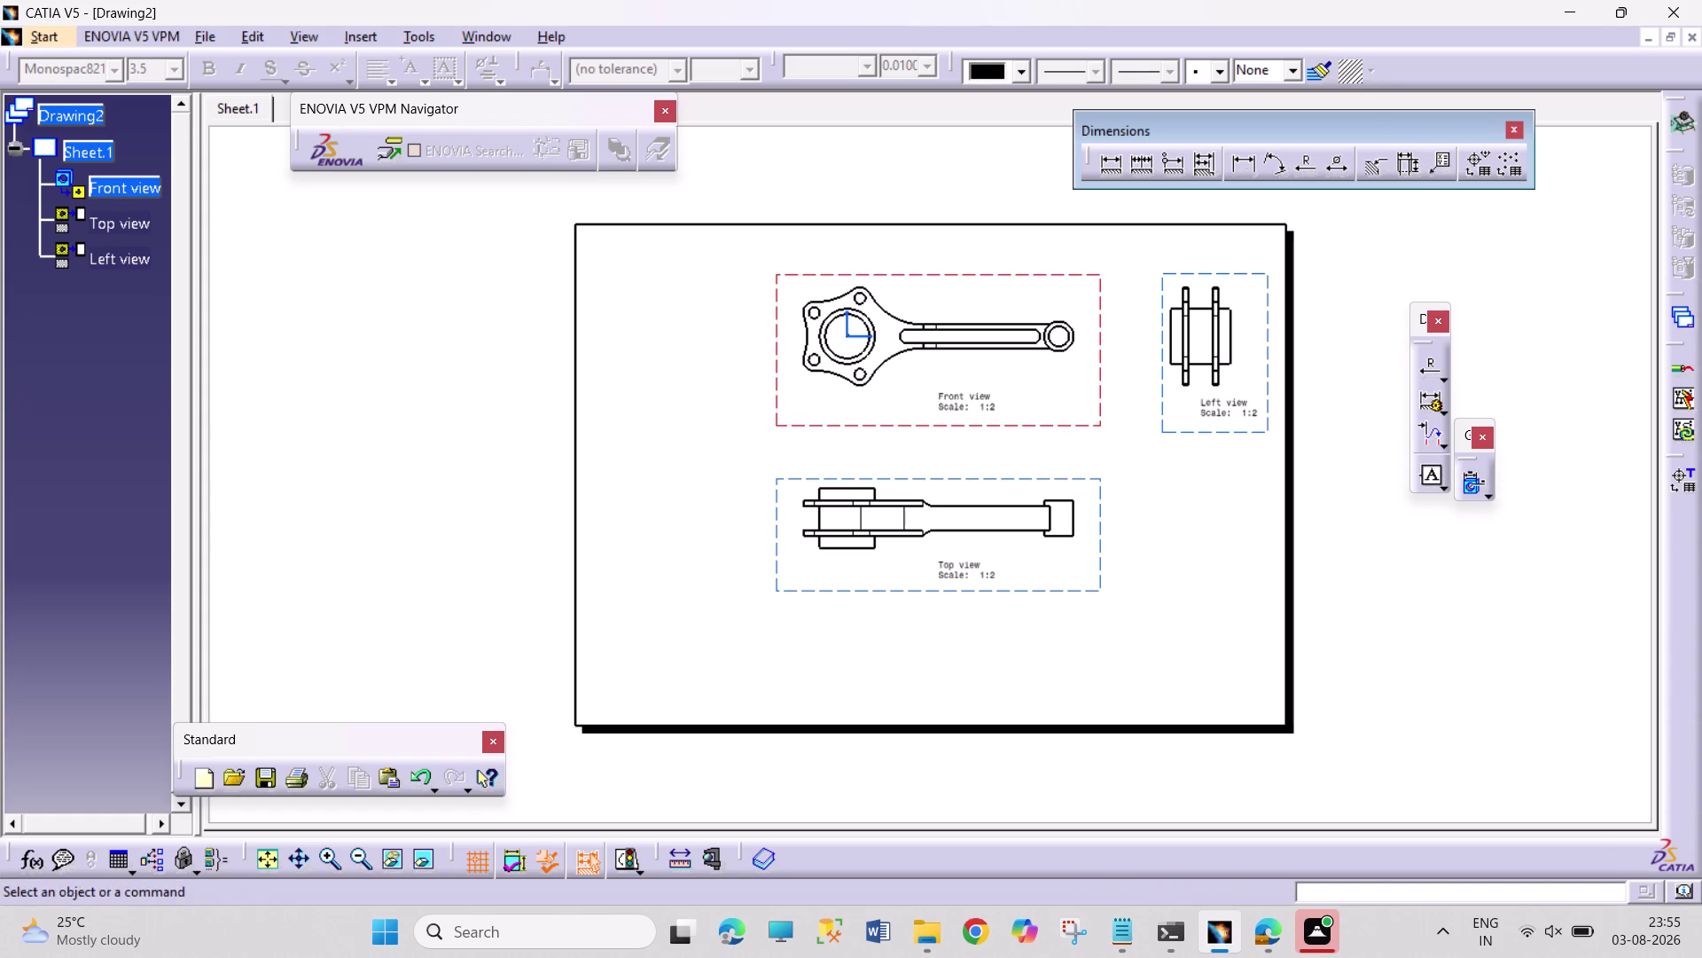
click(371, 39)
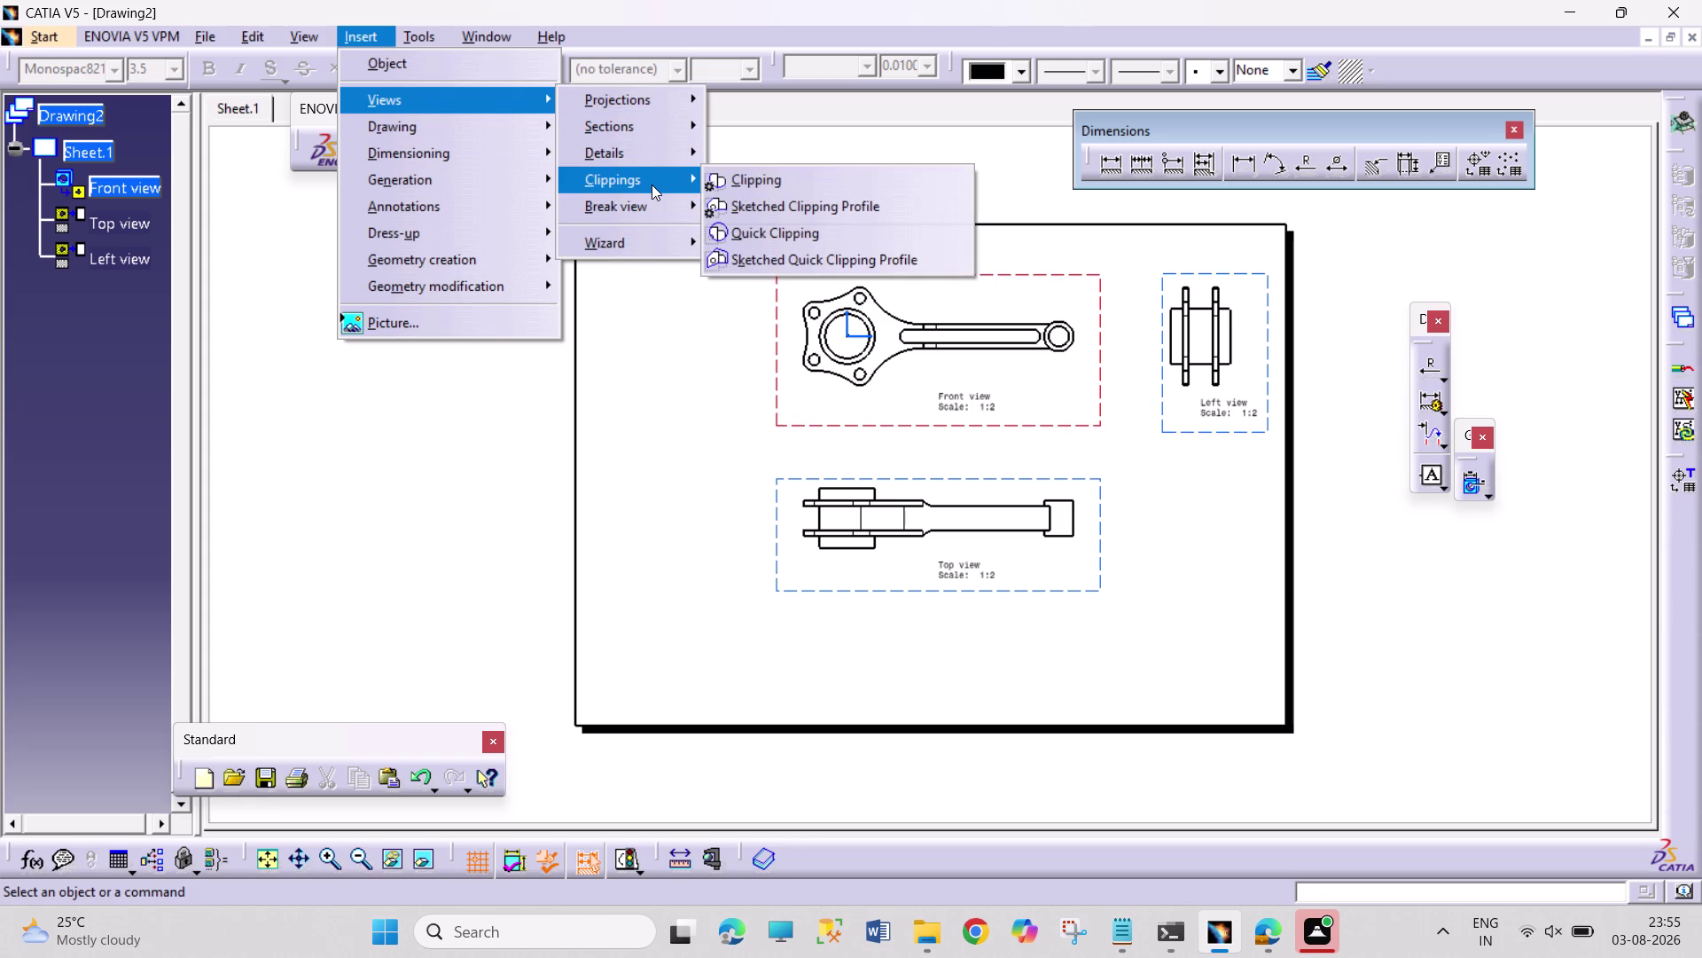
click(764, 185)
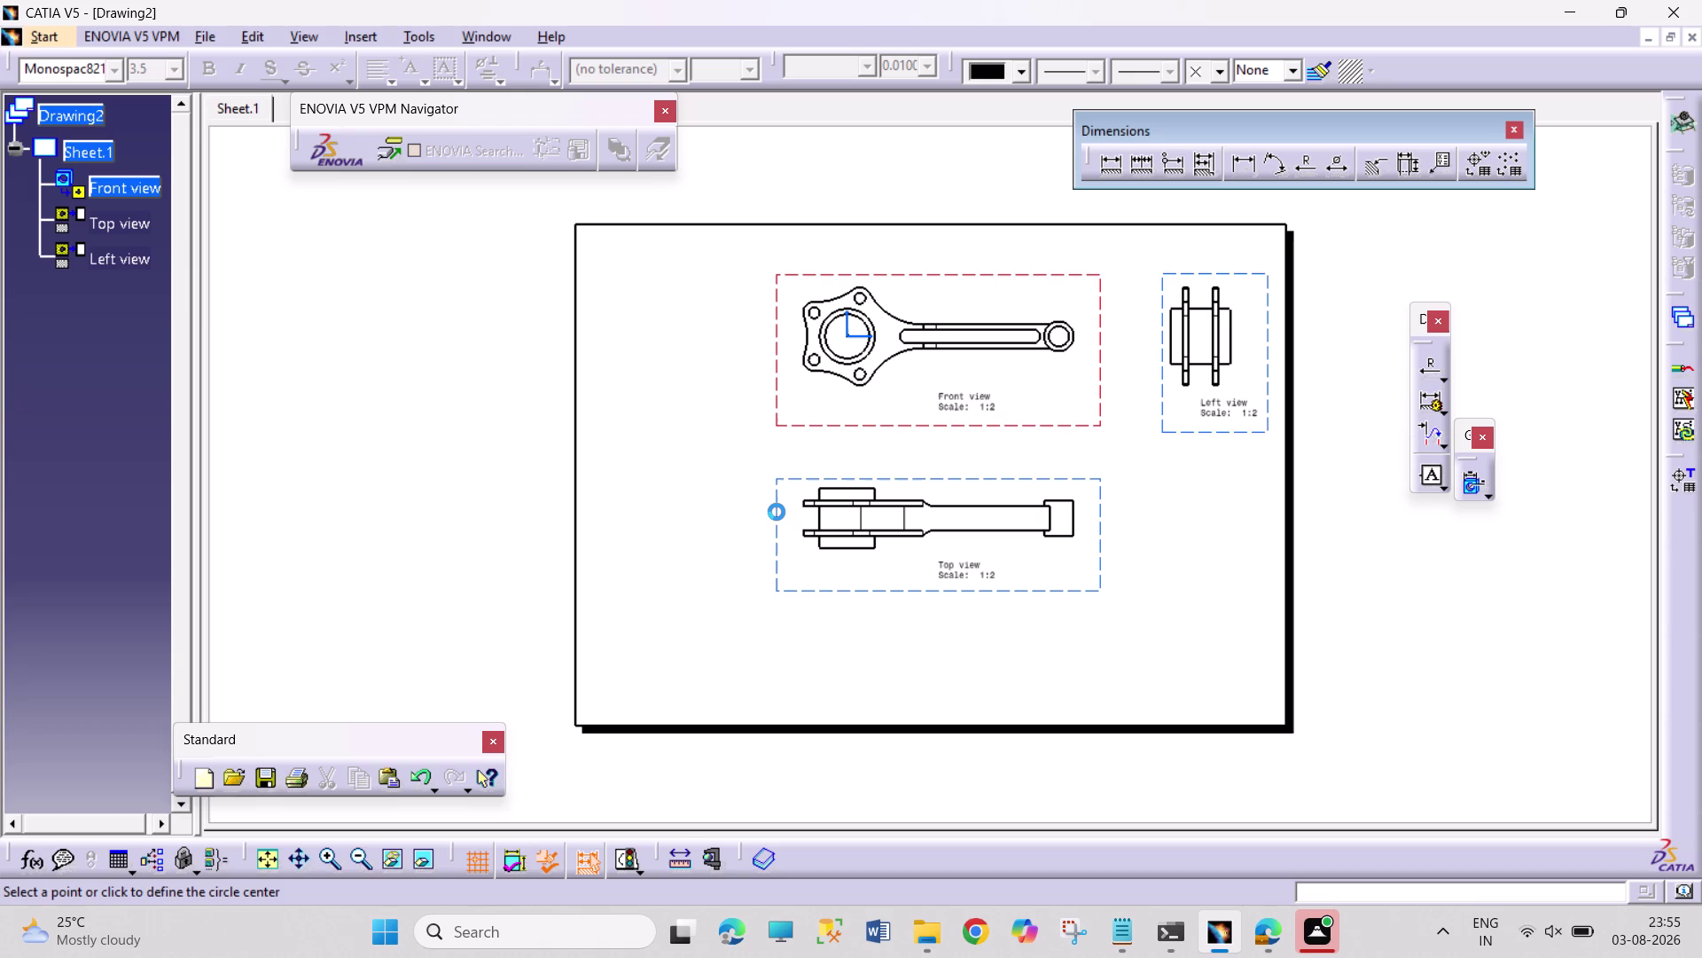
click(799, 517)
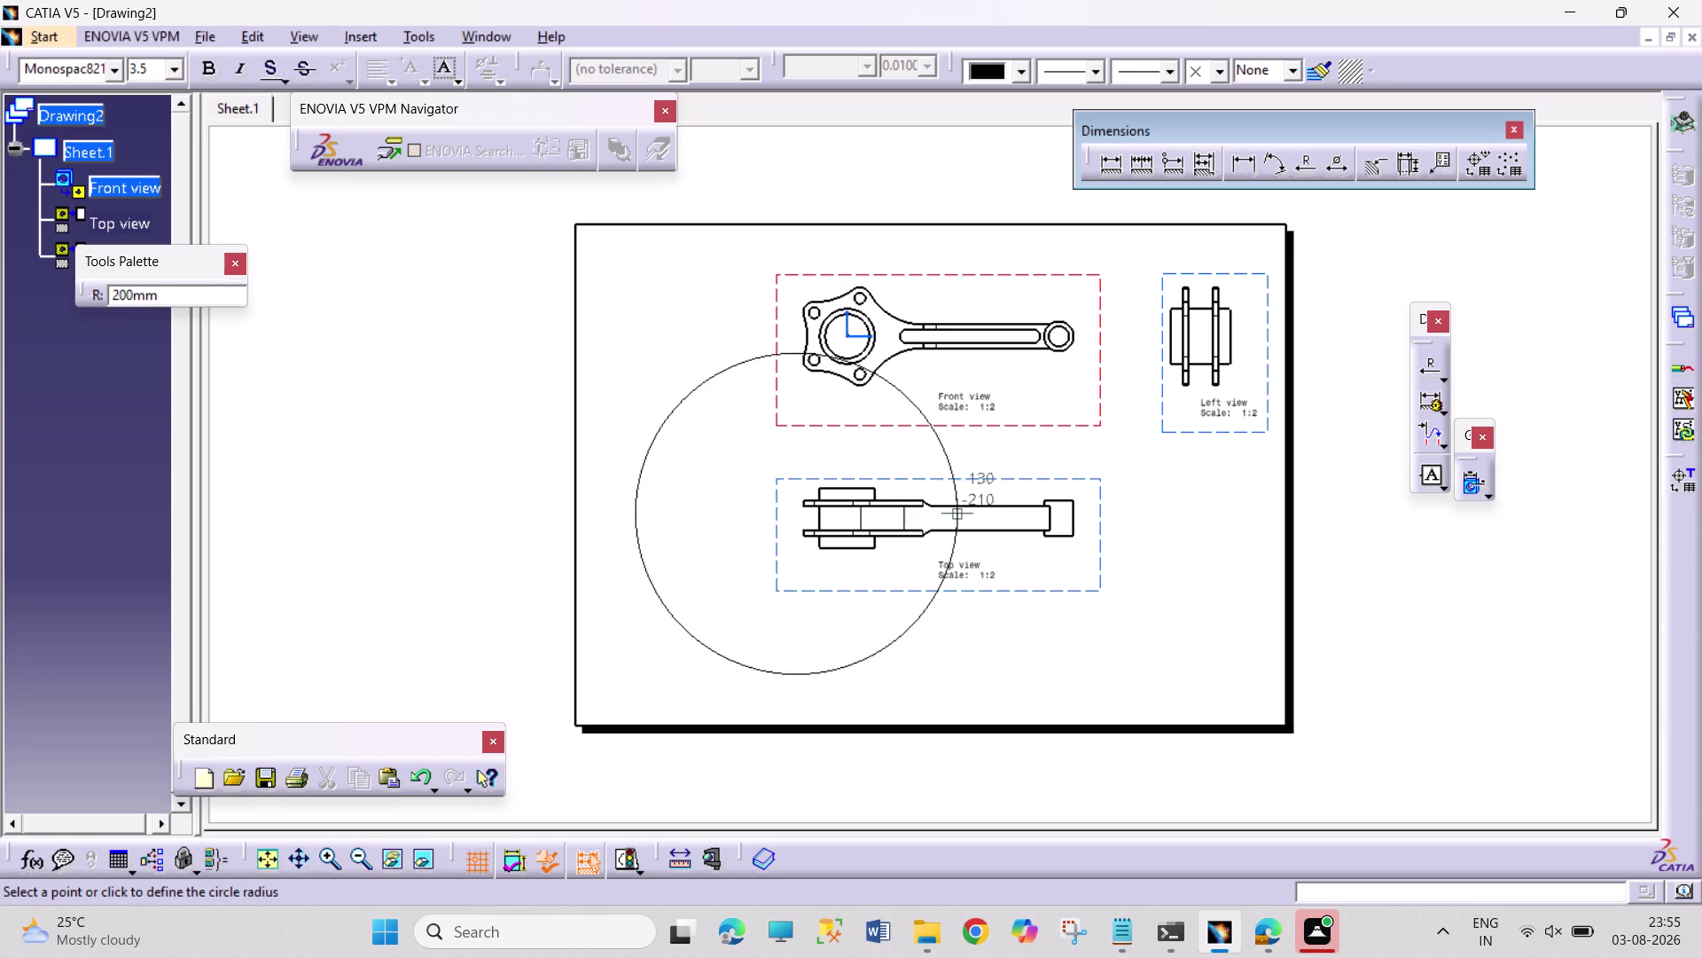
click(942, 514)
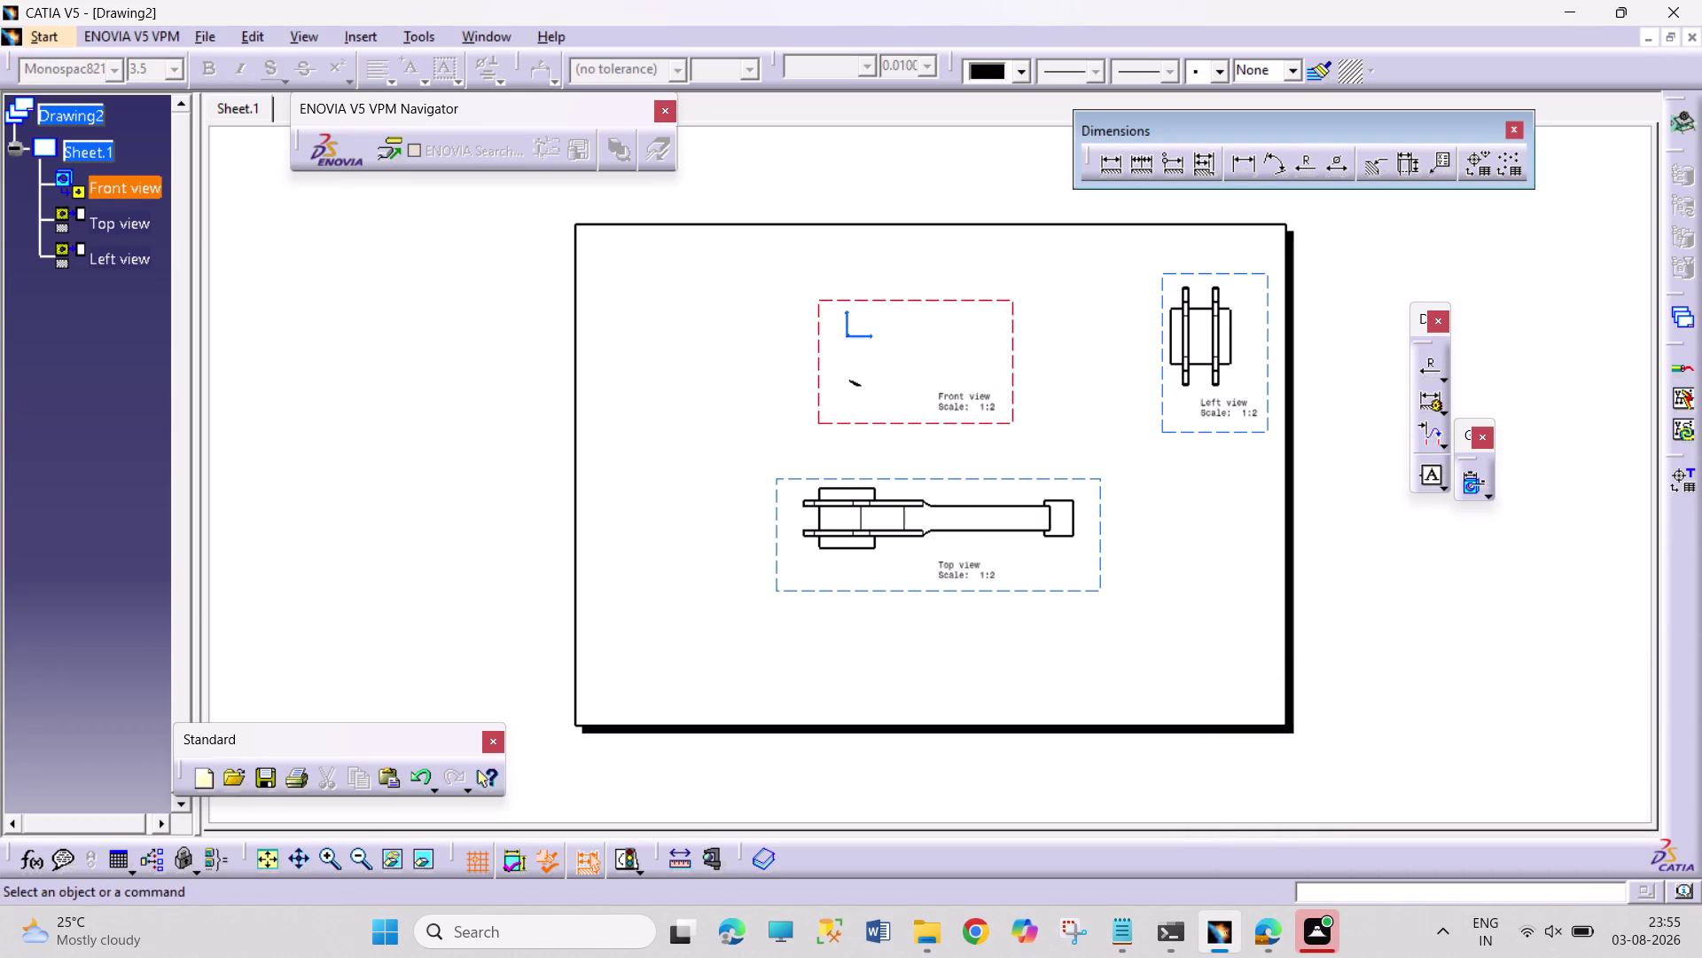
key(ctrl+z)
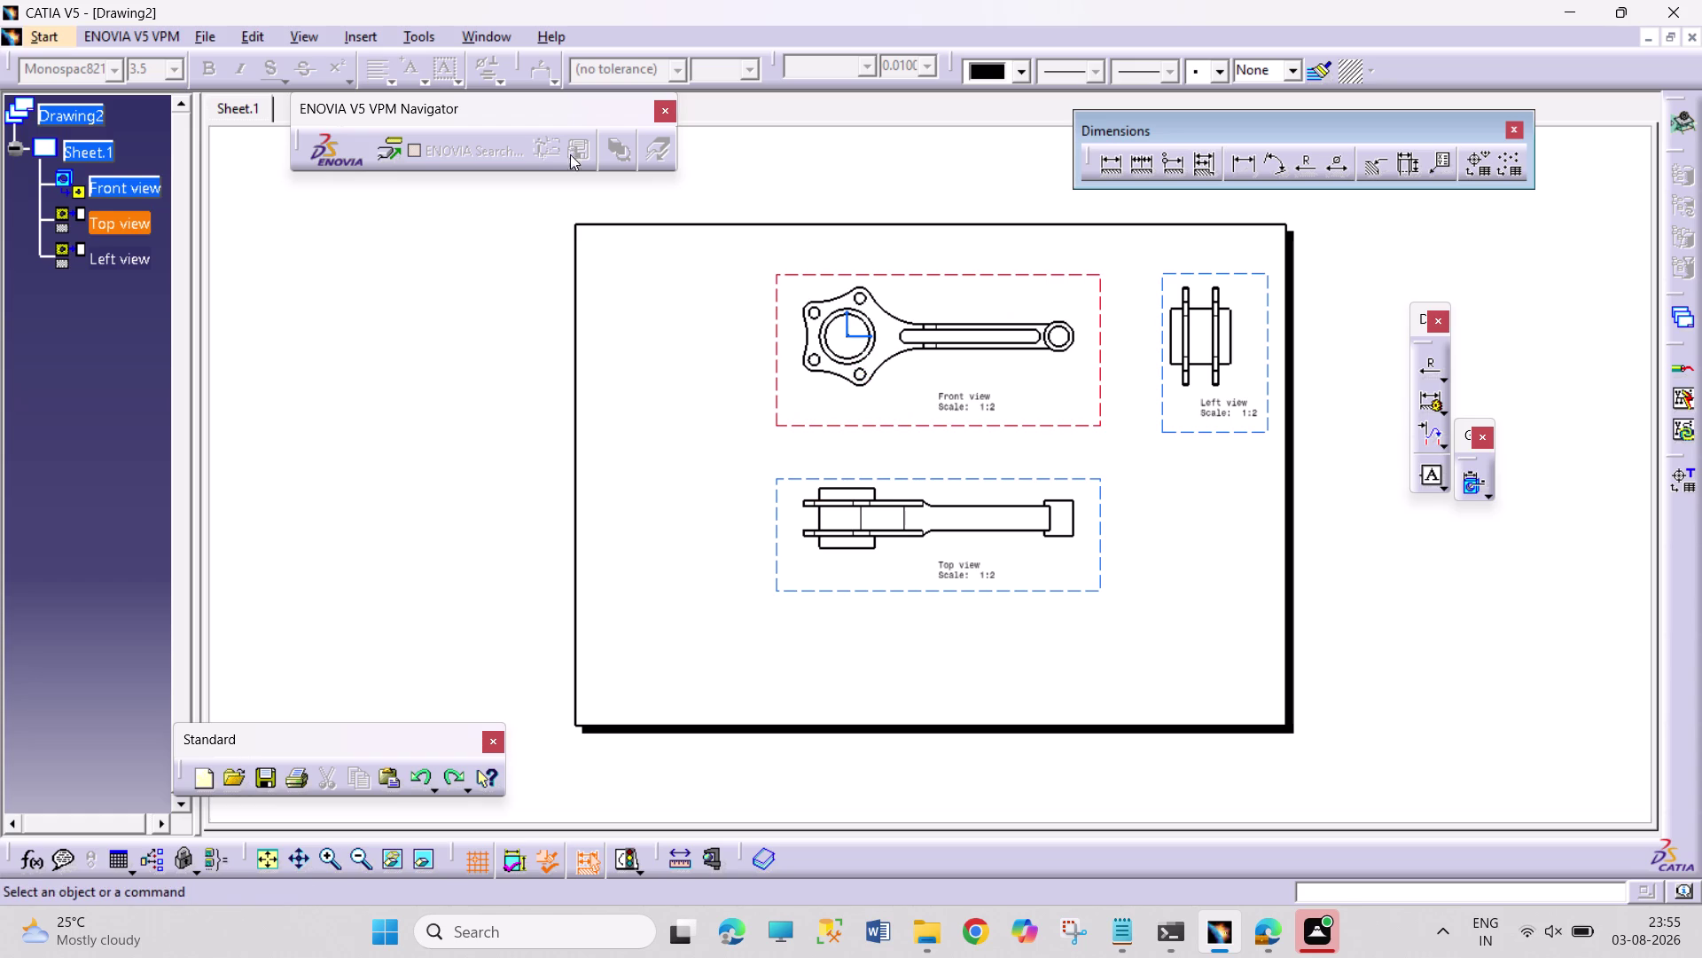
click(374, 40)
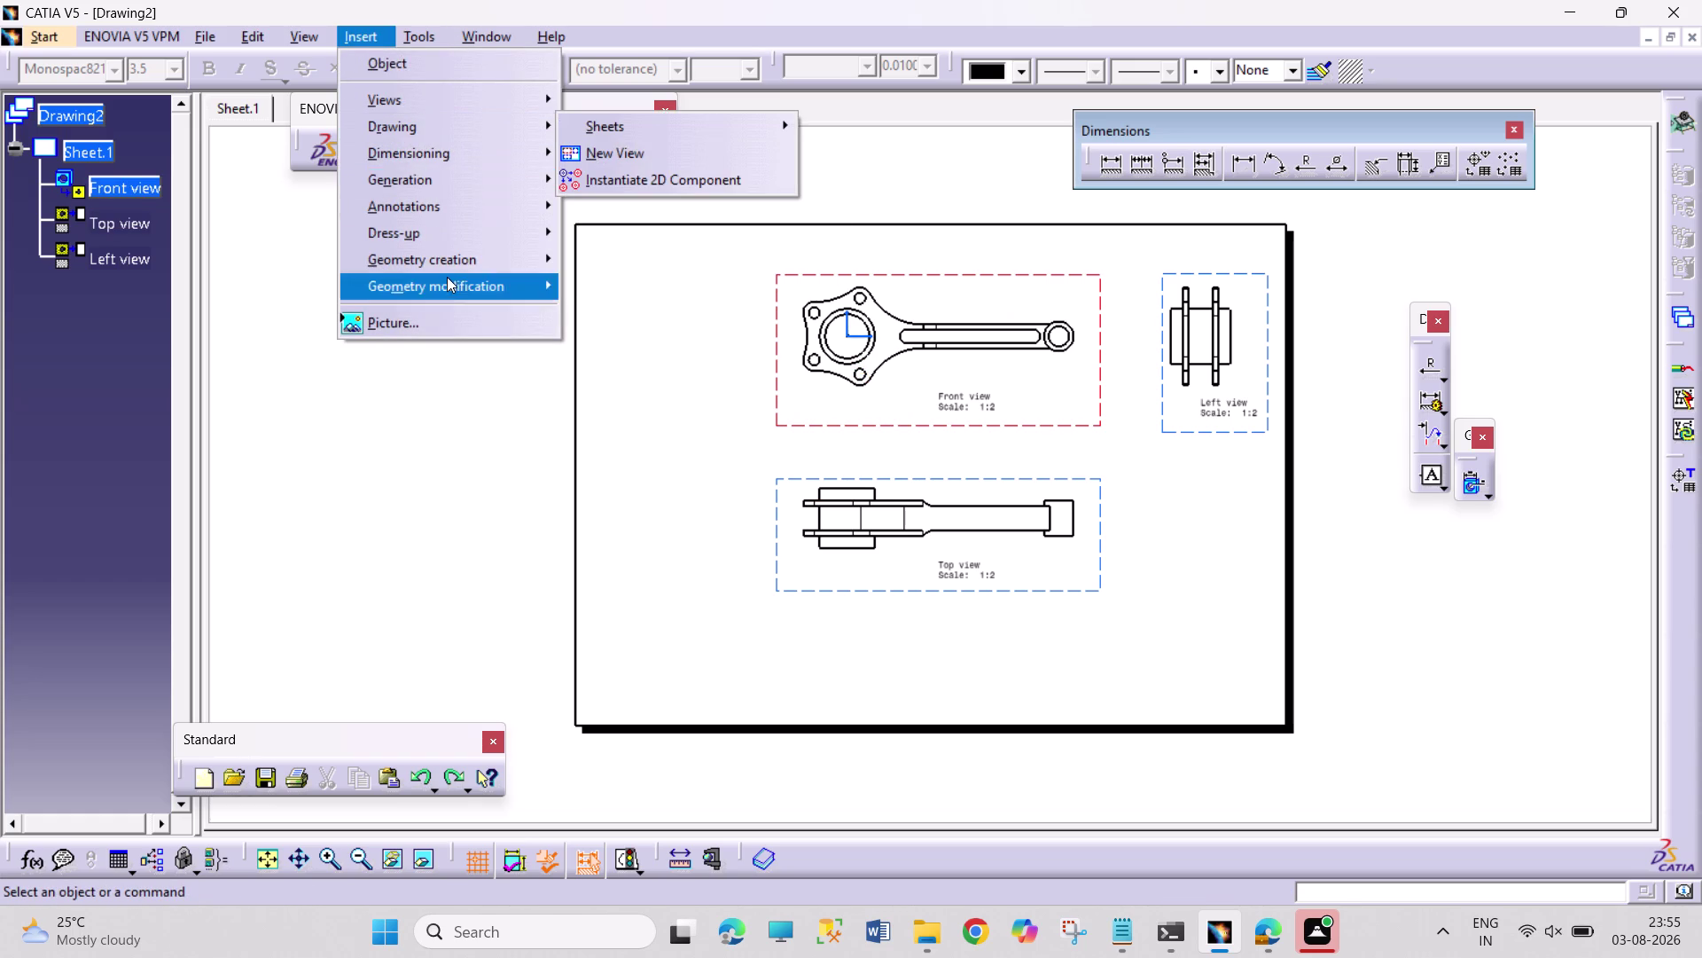
click(433, 100)
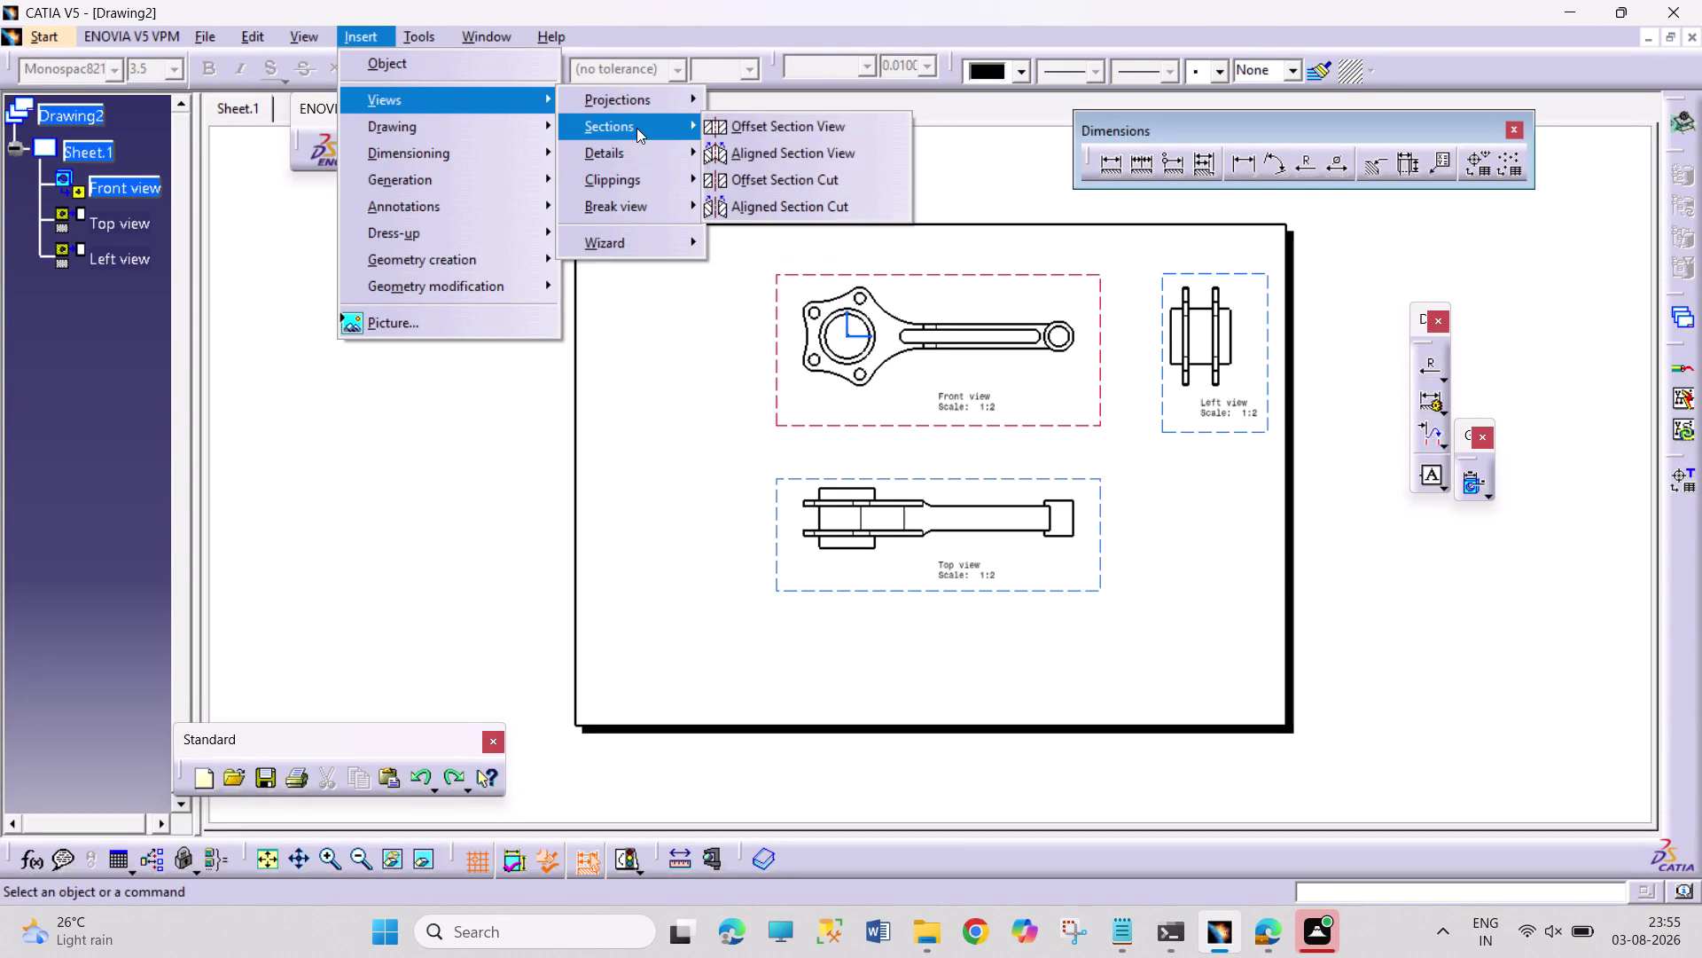
click(819, 149)
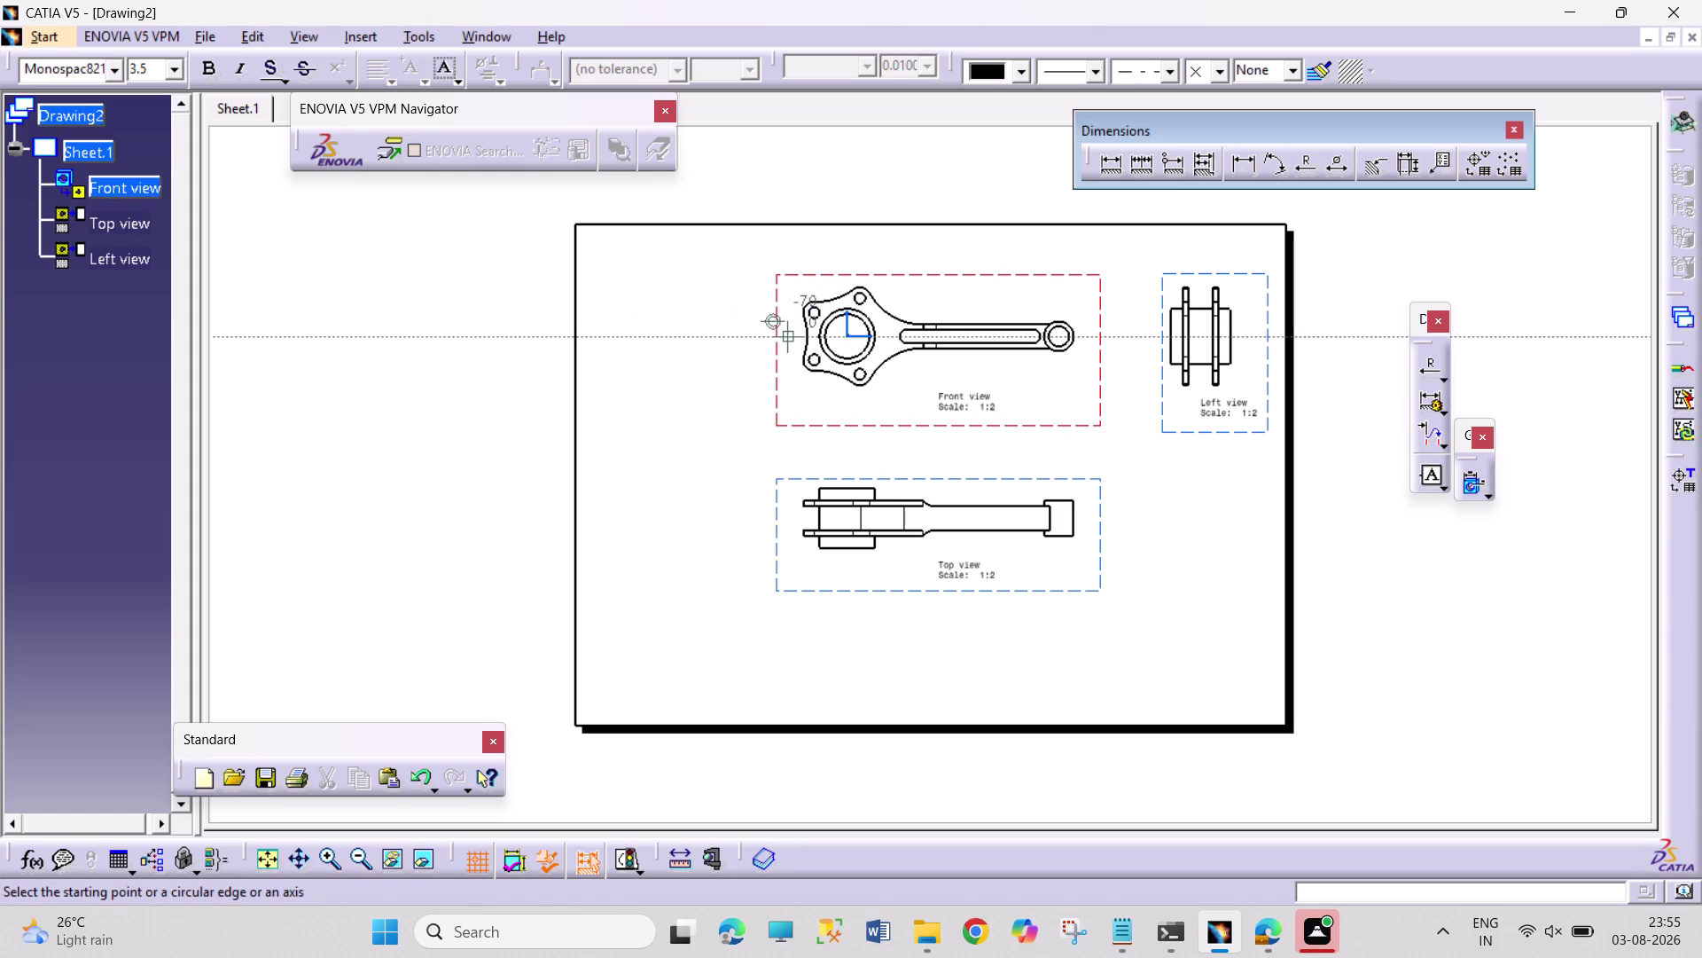
click(928, 550)
click(934, 493)
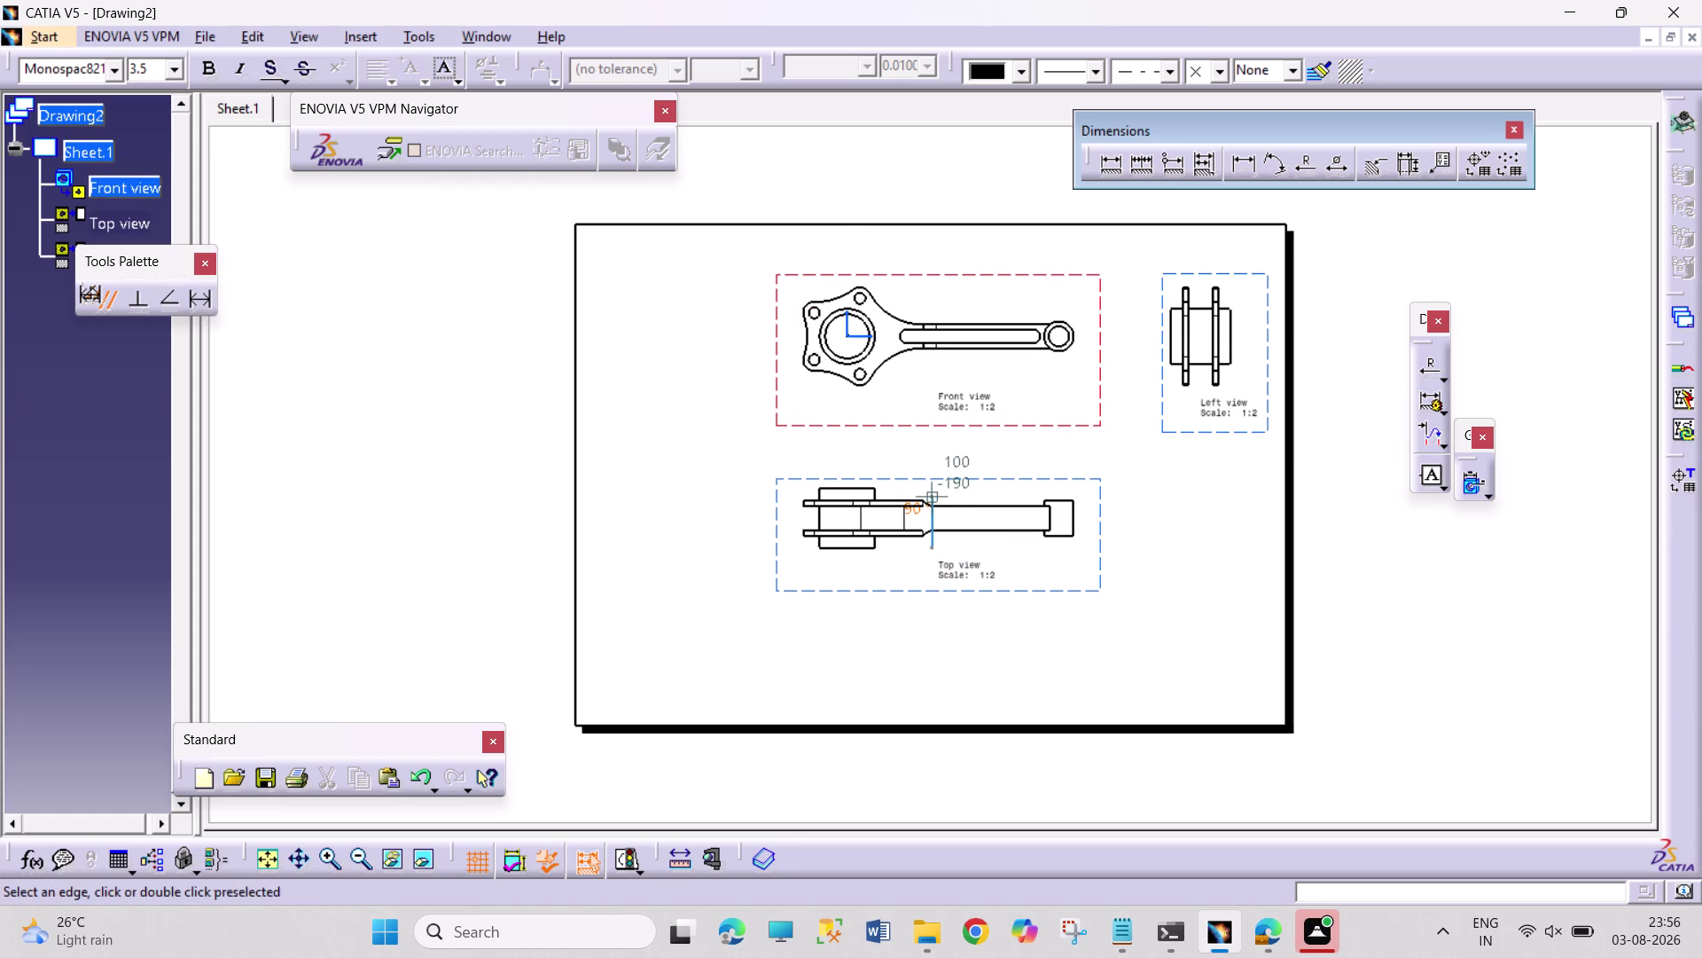
double_click(933, 496)
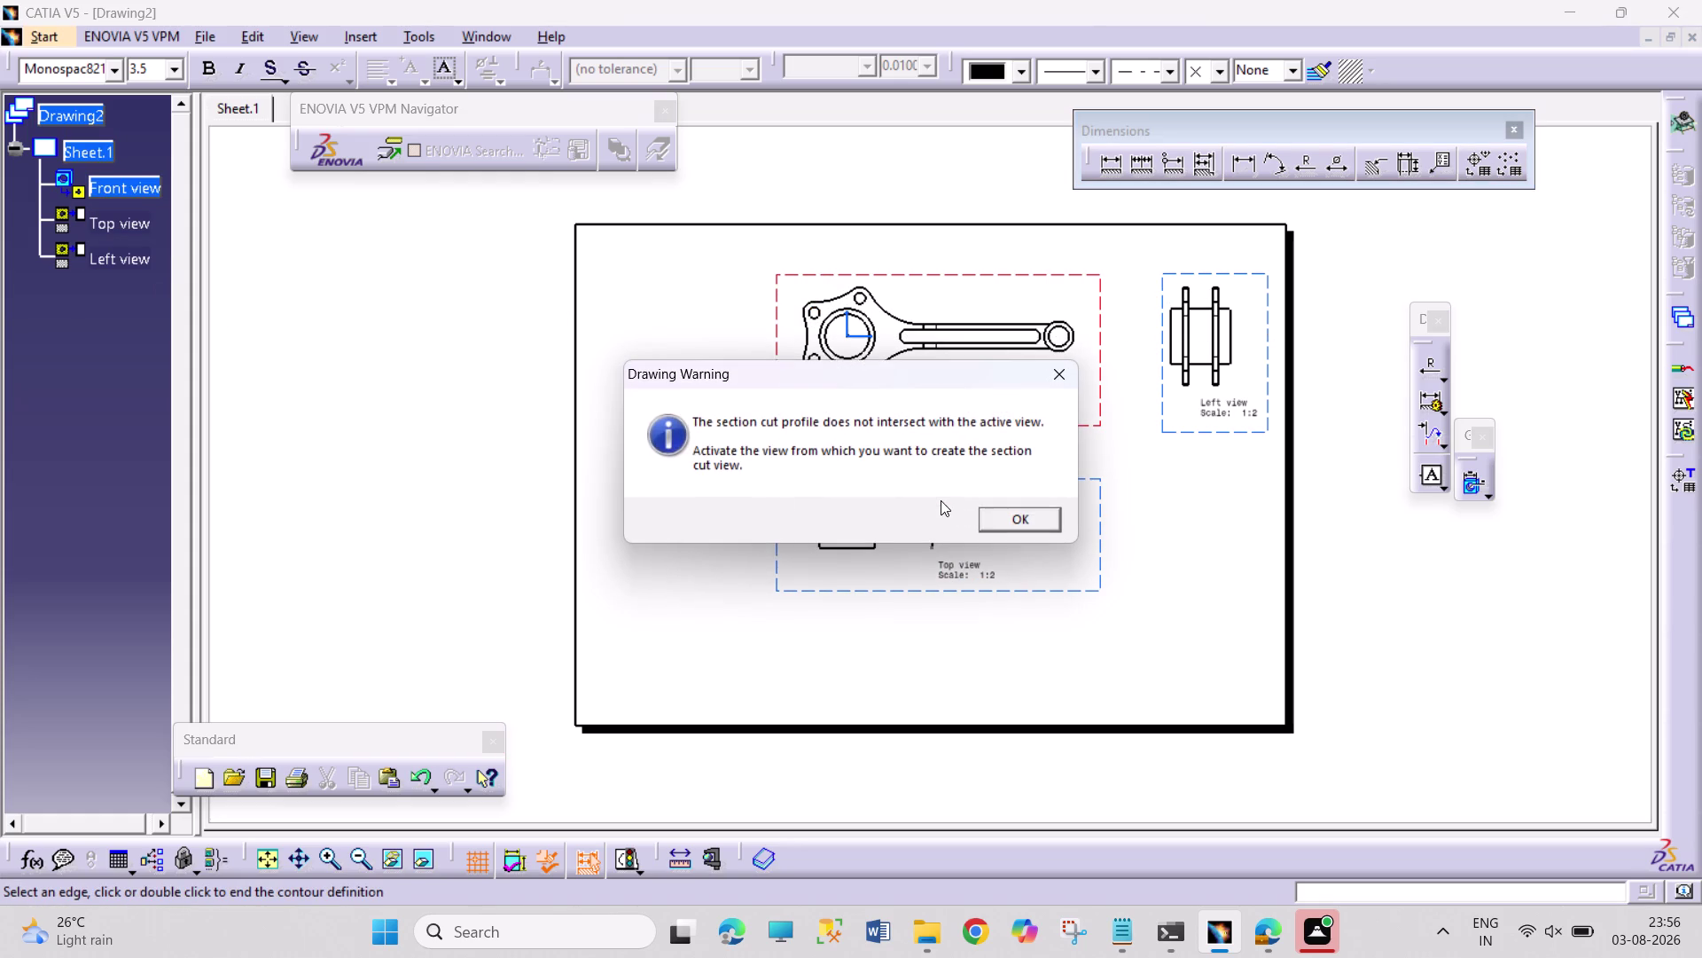
click(1031, 526)
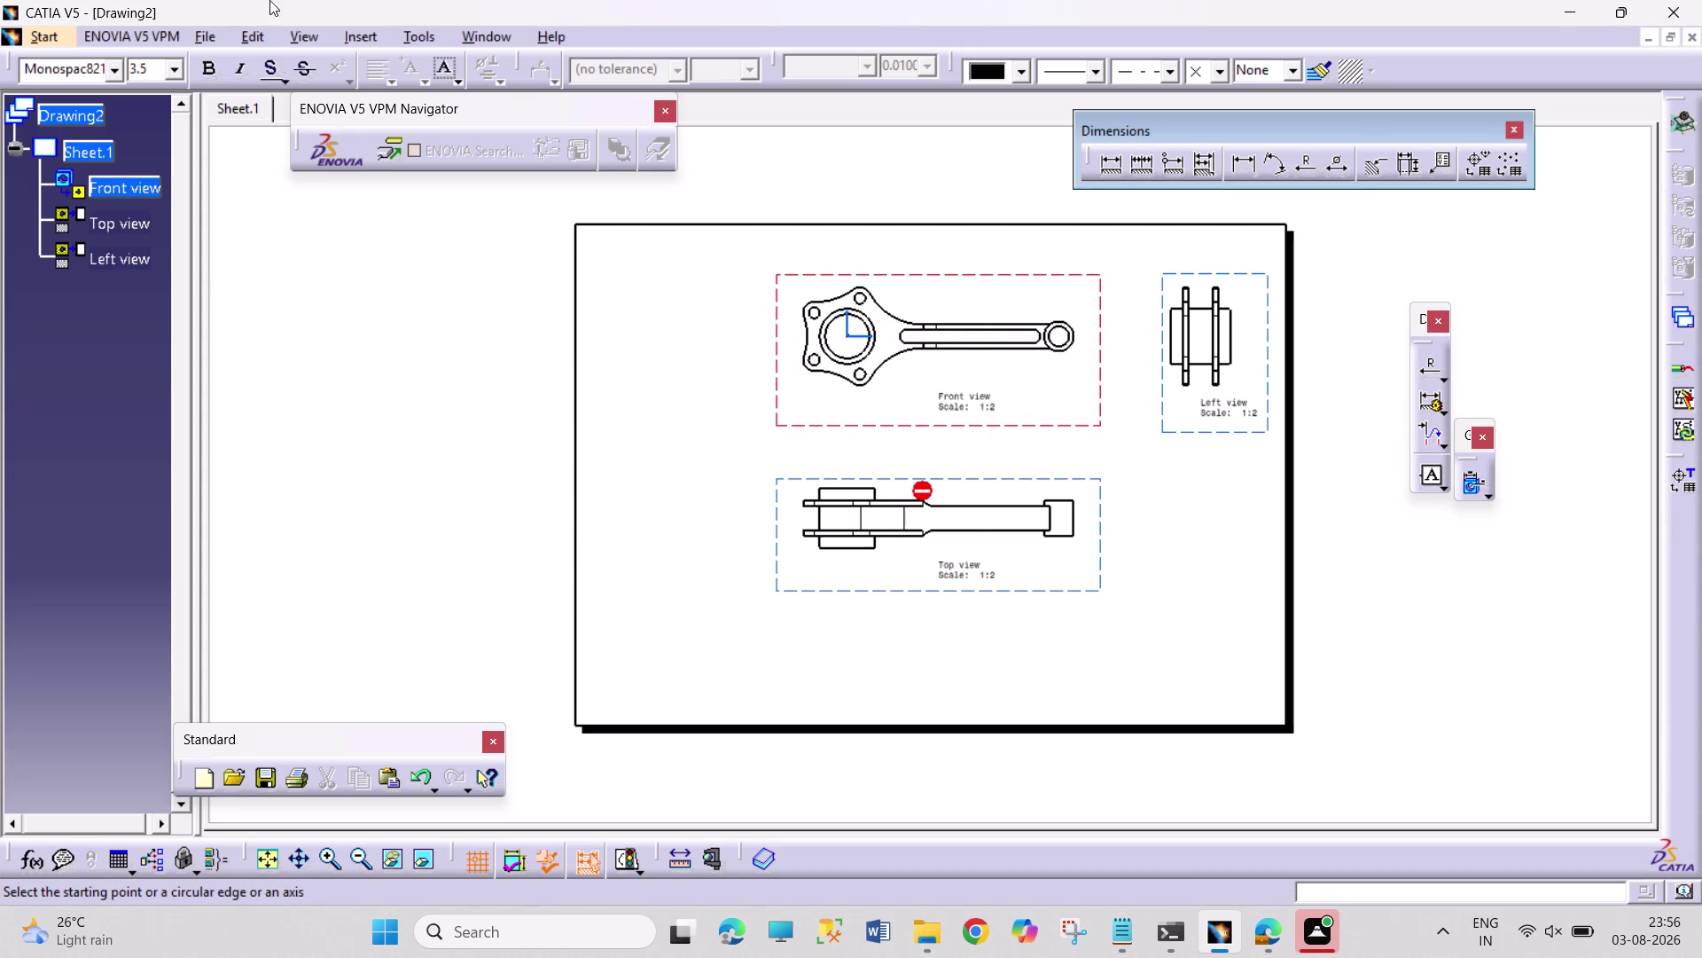
click(358, 35)
click(445, 106)
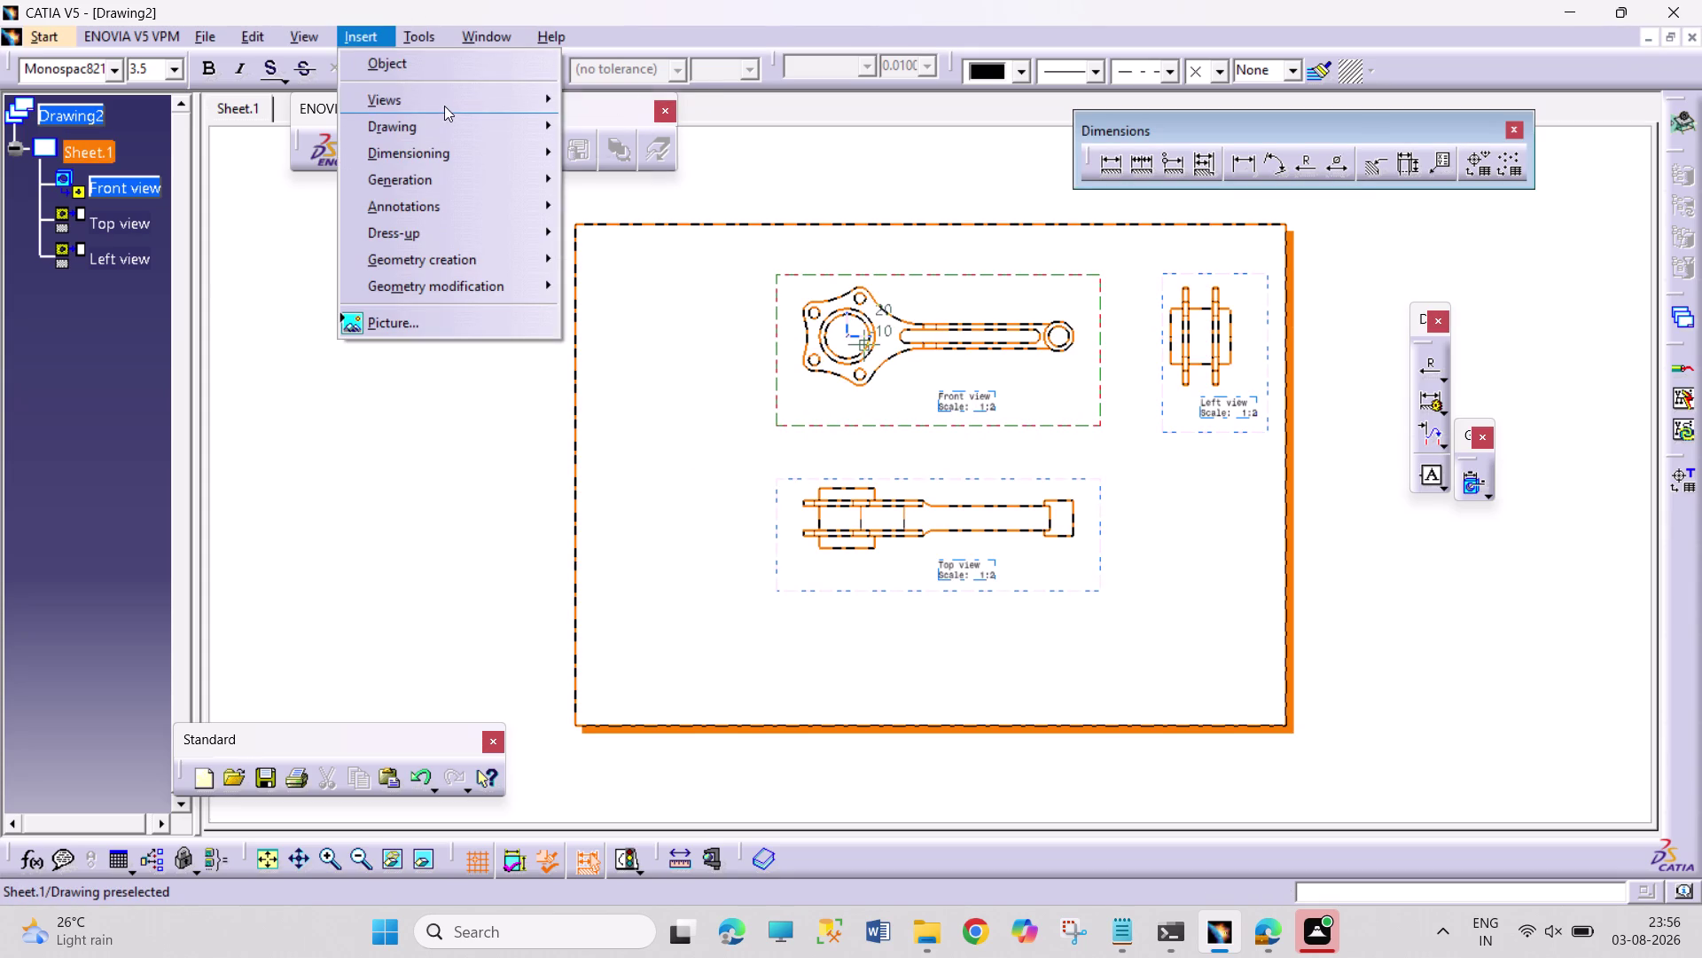
click(675, 134)
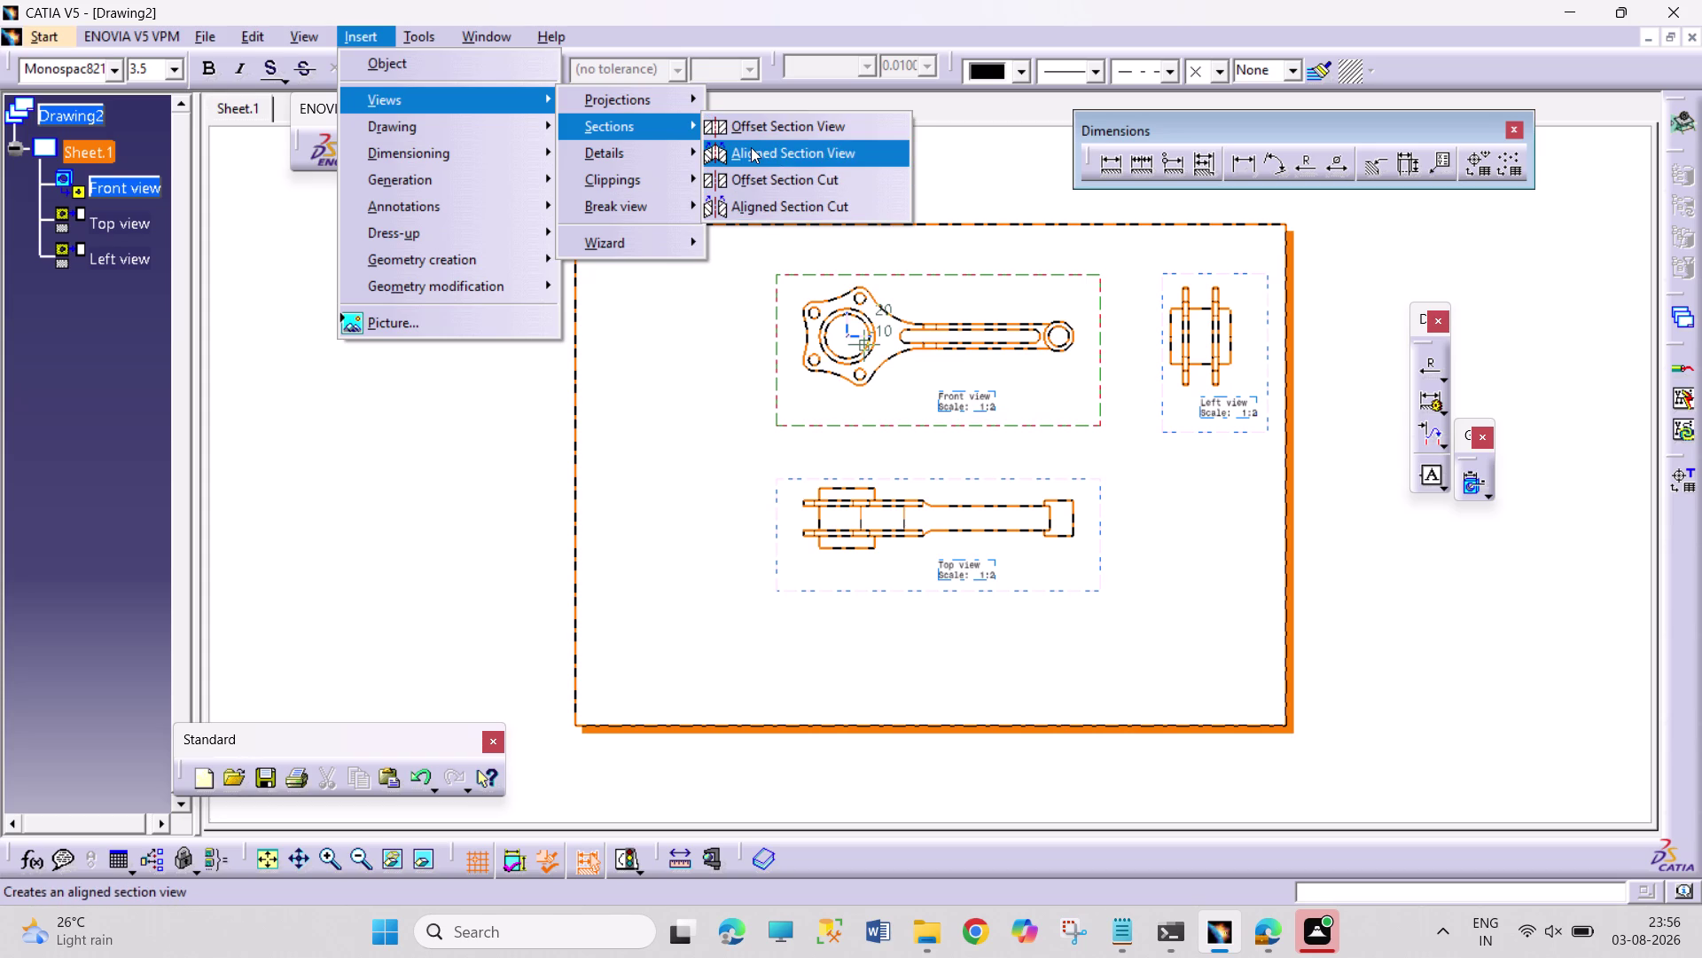
click(756, 156)
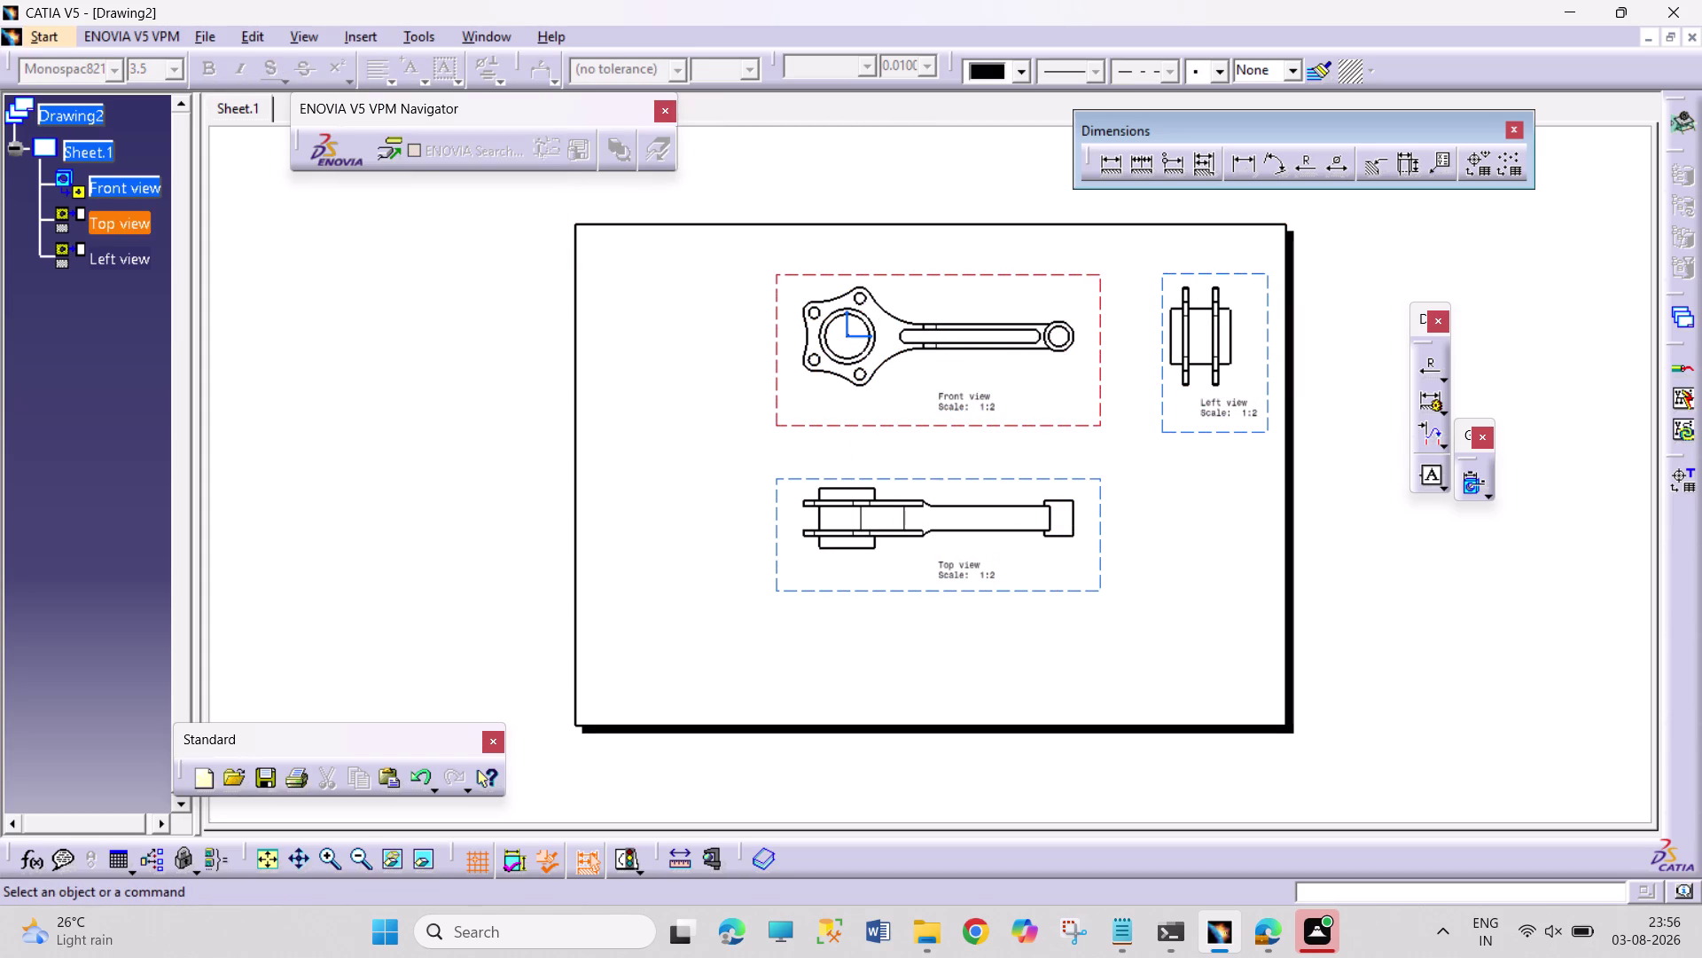
click(364, 38)
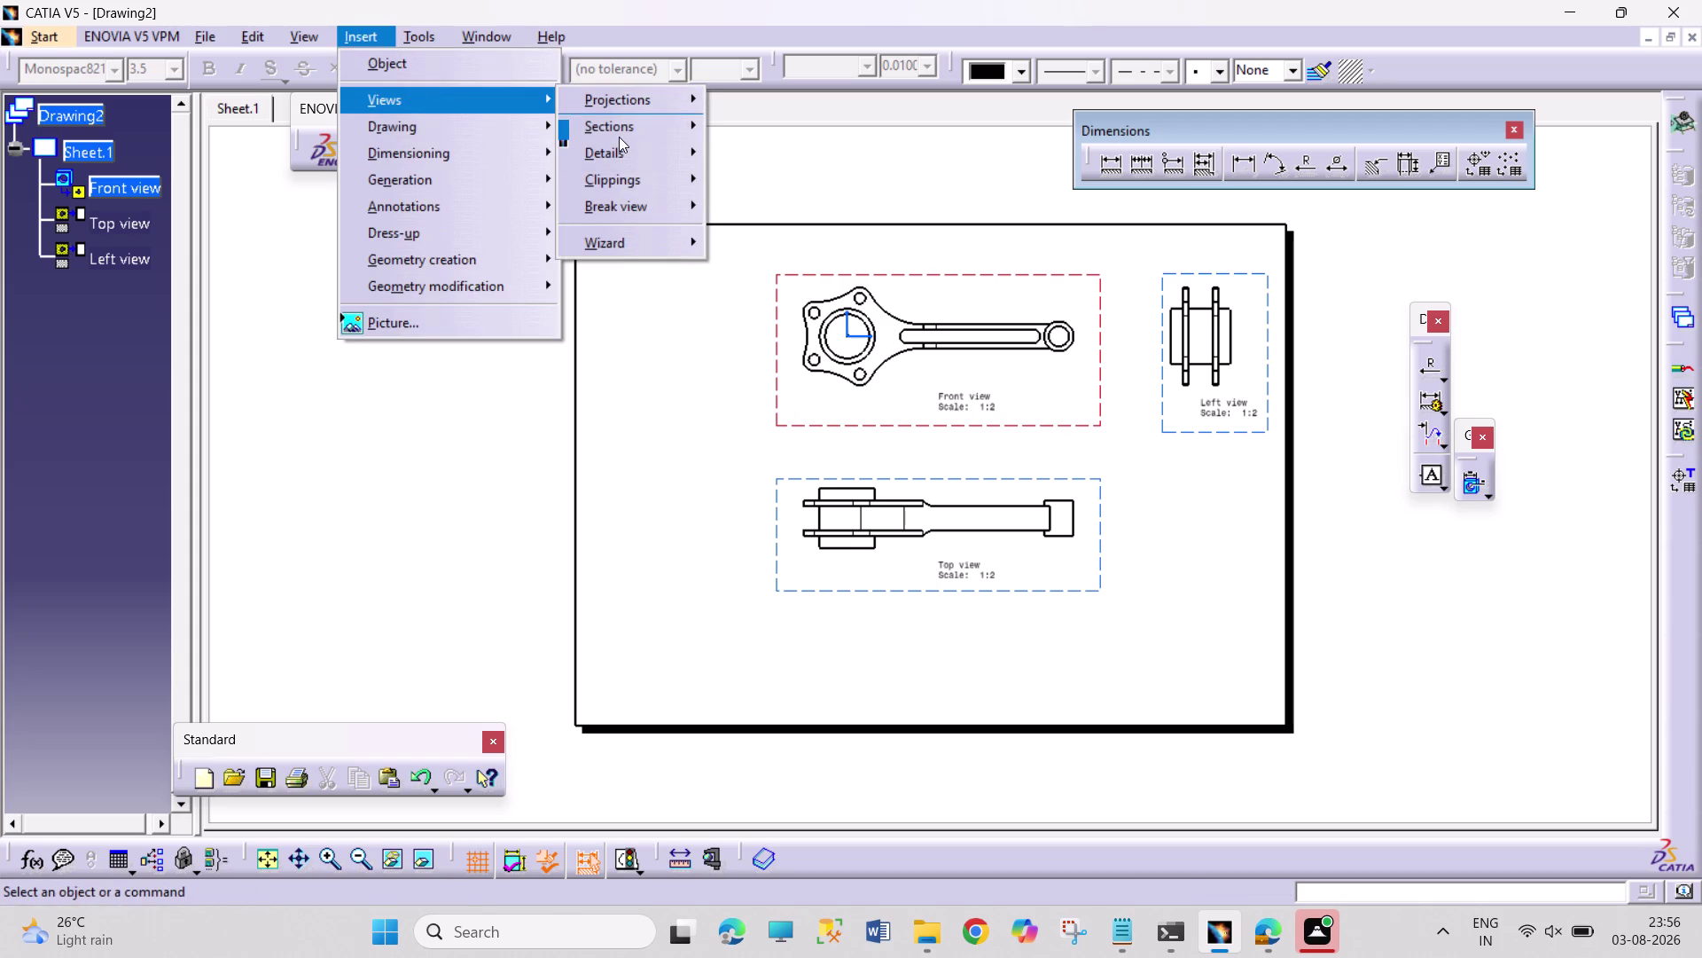
click(772, 163)
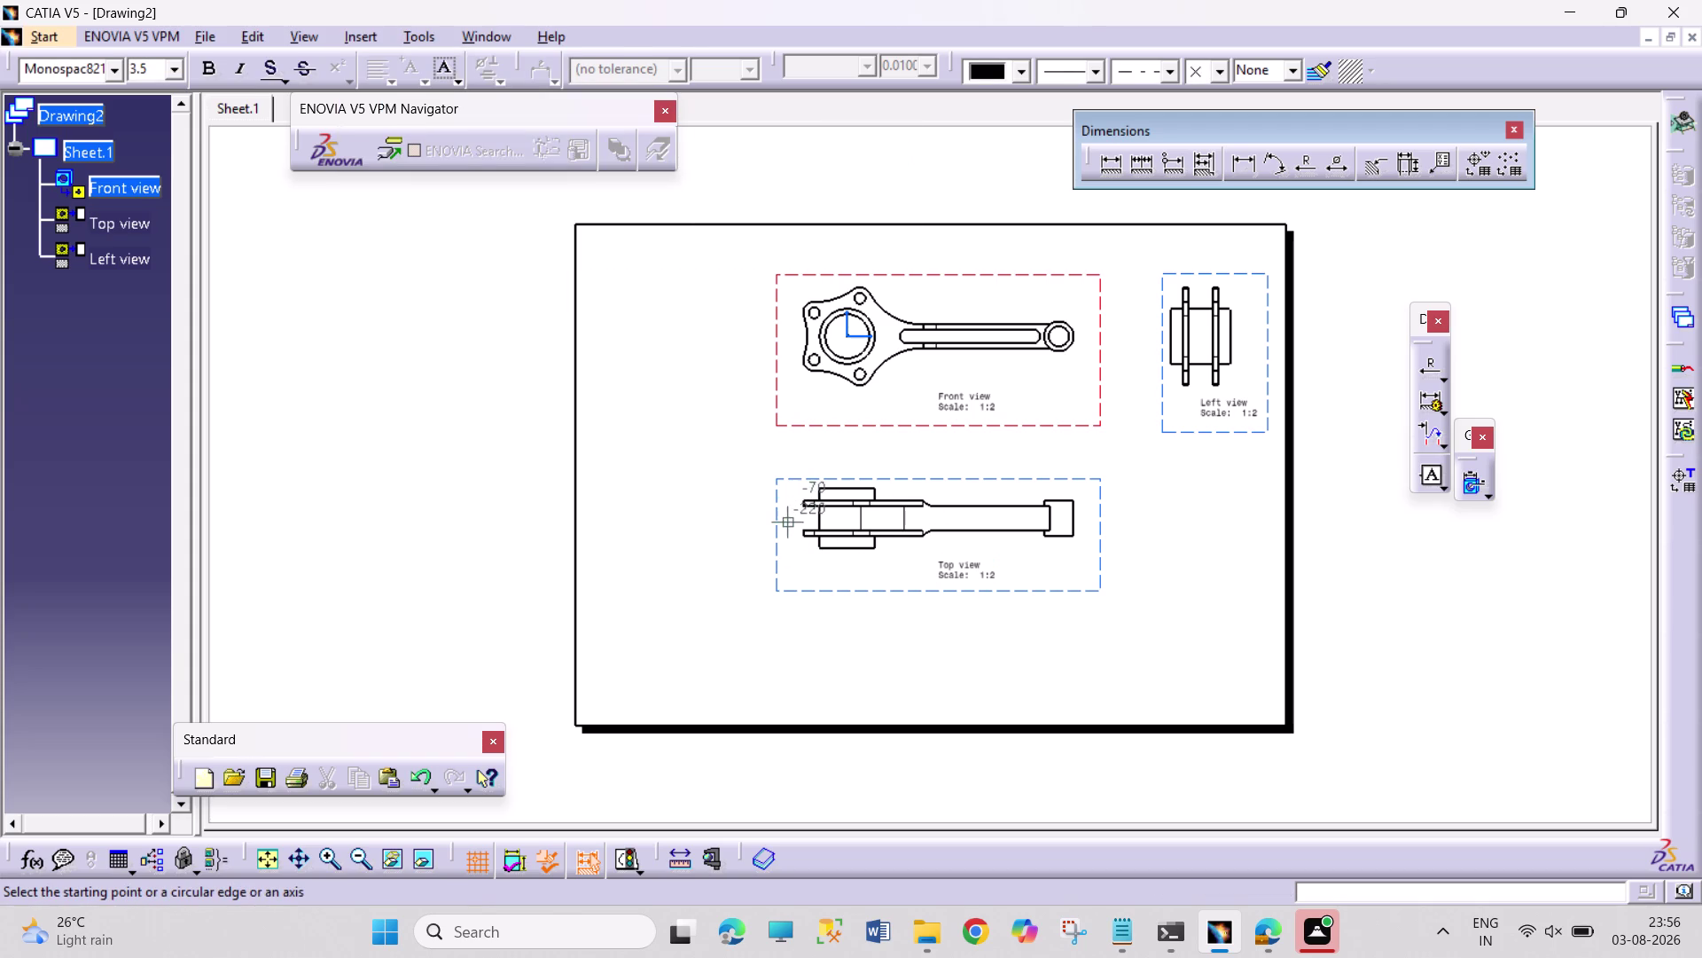
click(773, 513)
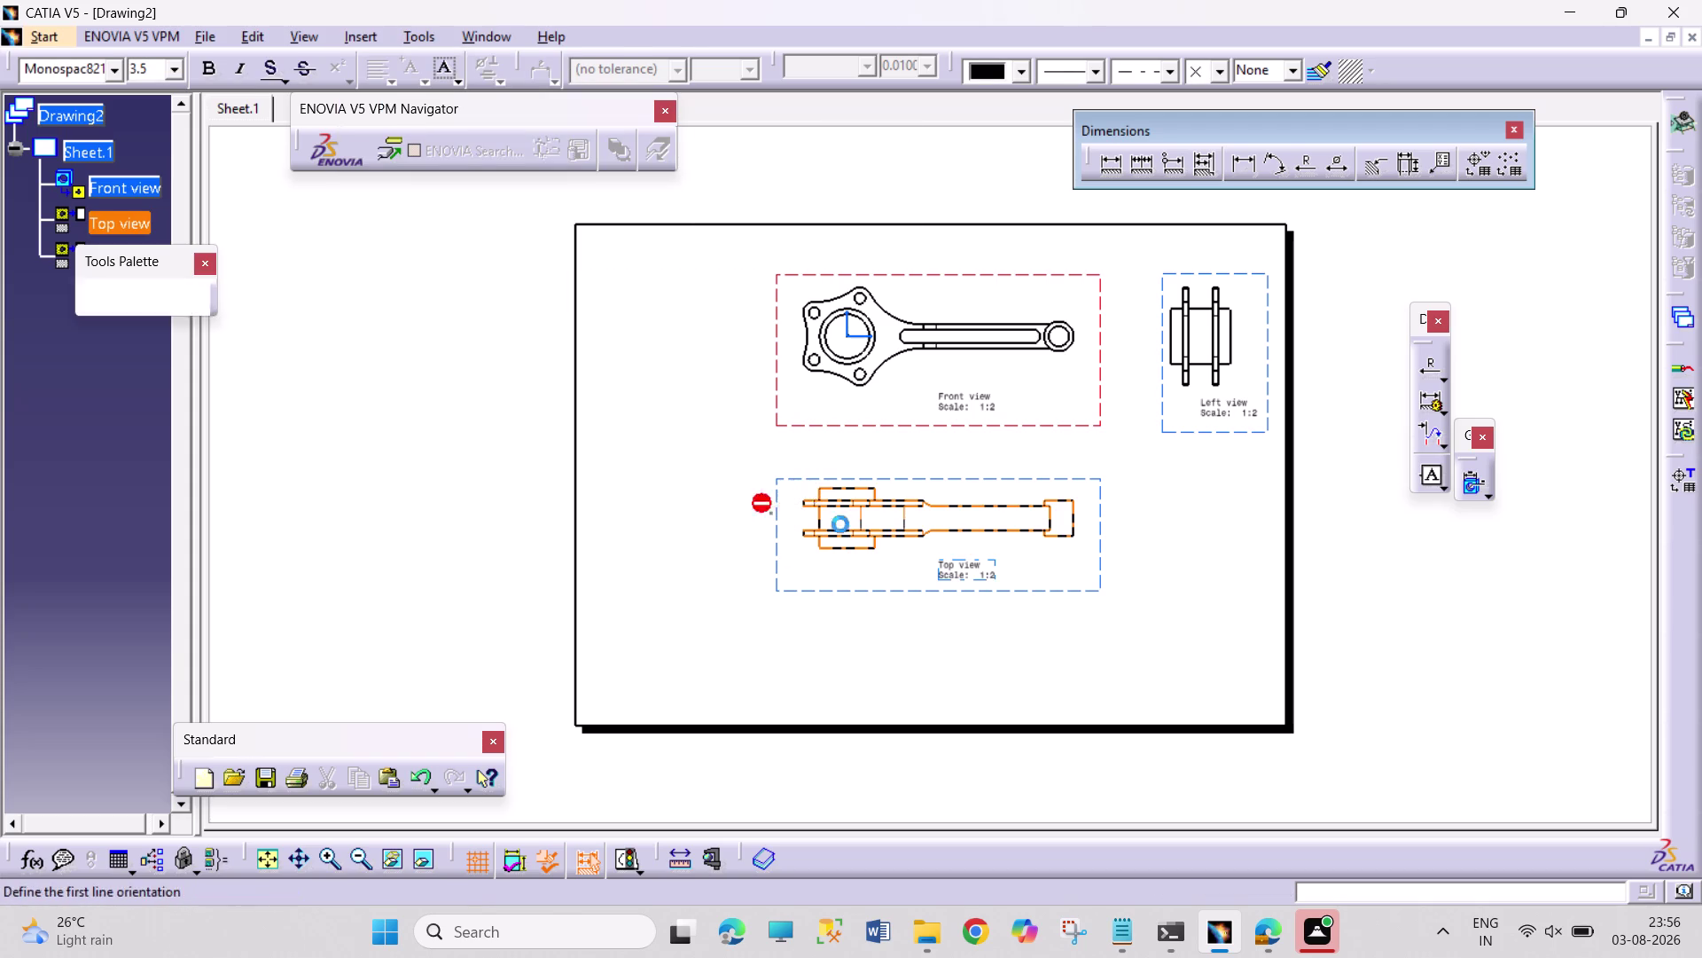
click(959, 516)
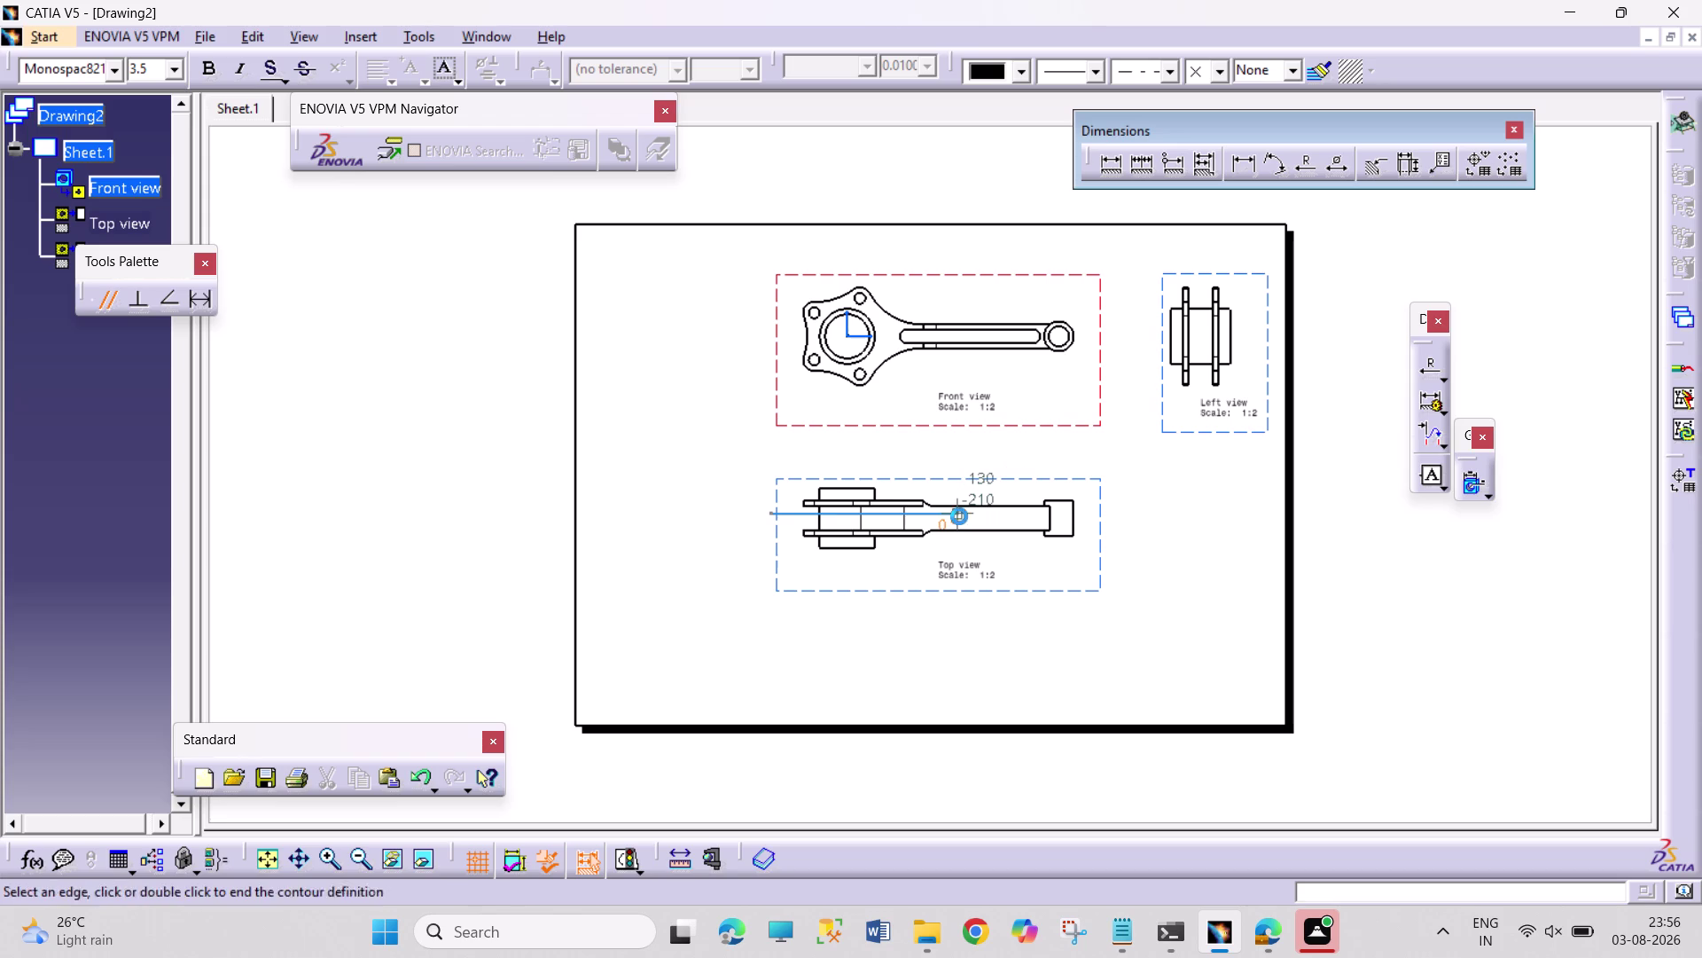
click(962, 541)
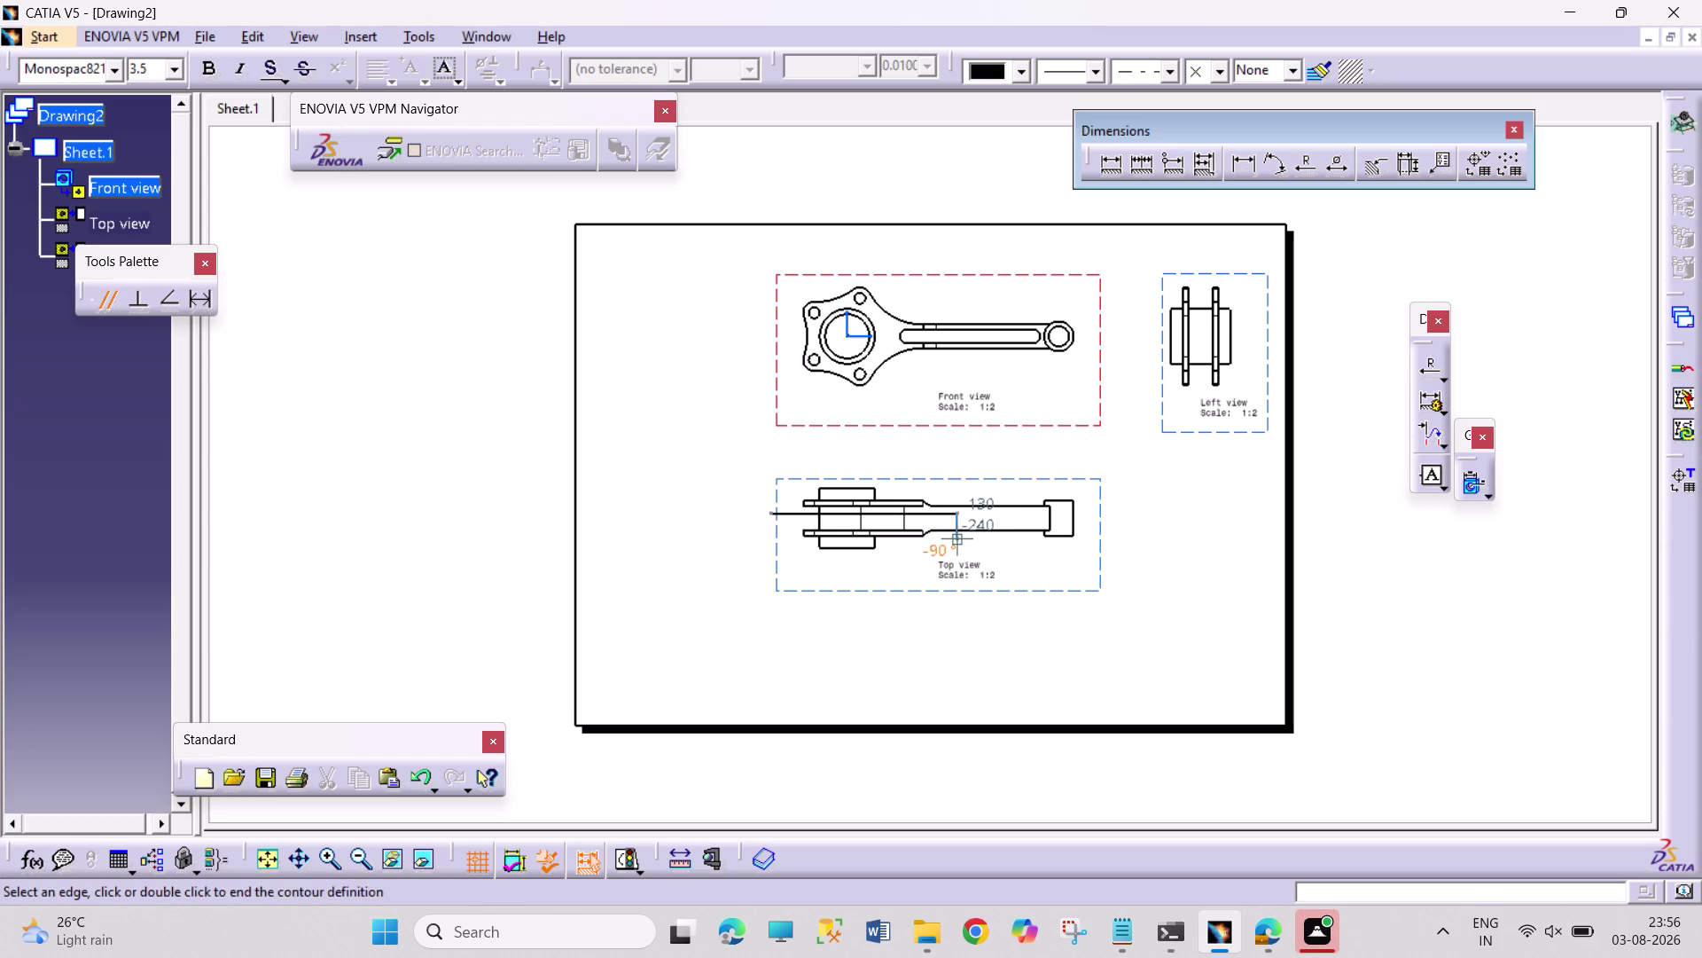
click(941, 541)
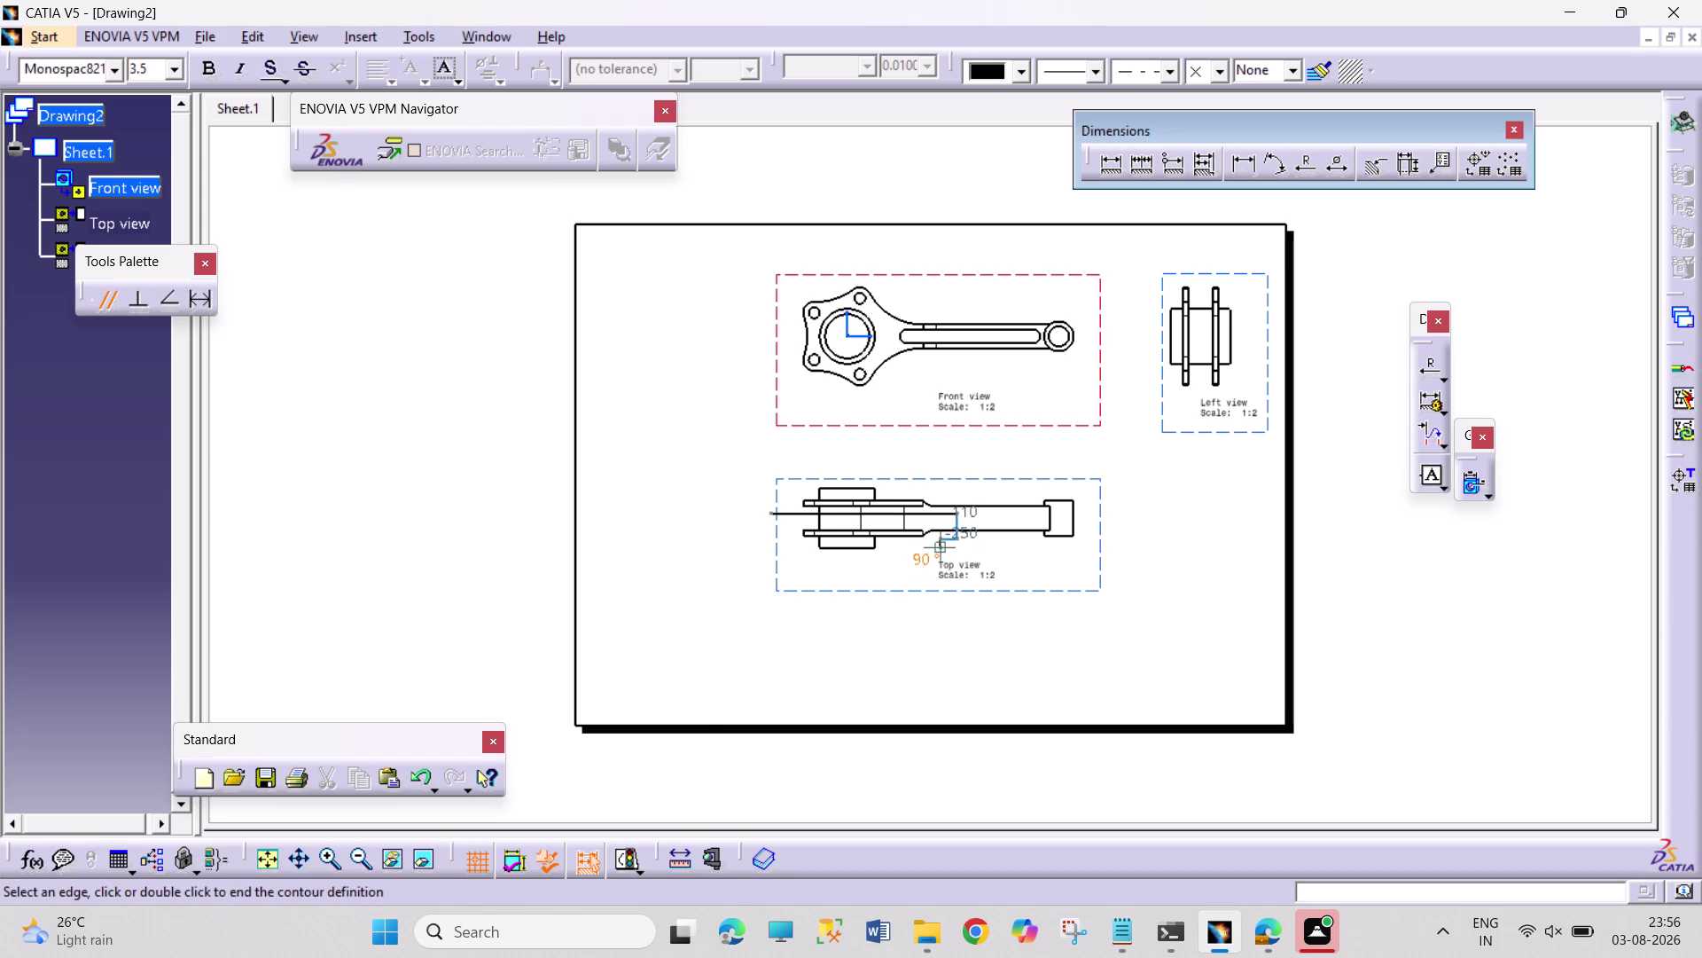
double_click(939, 554)
click(954, 215)
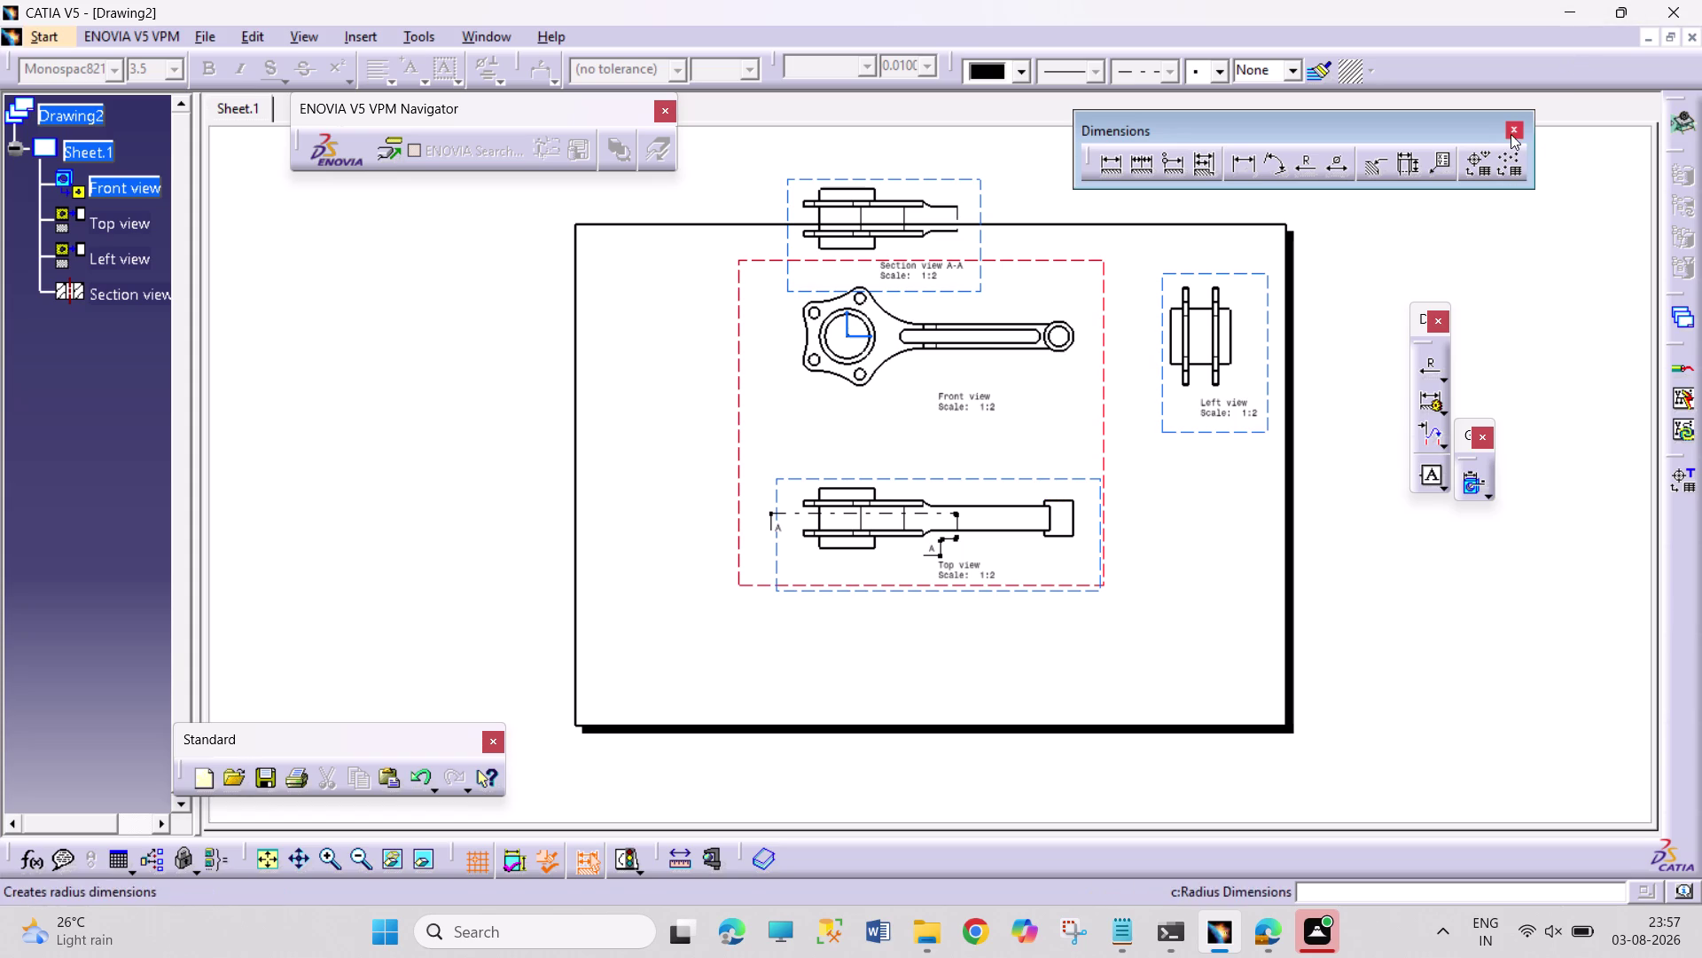
click(980, 230)
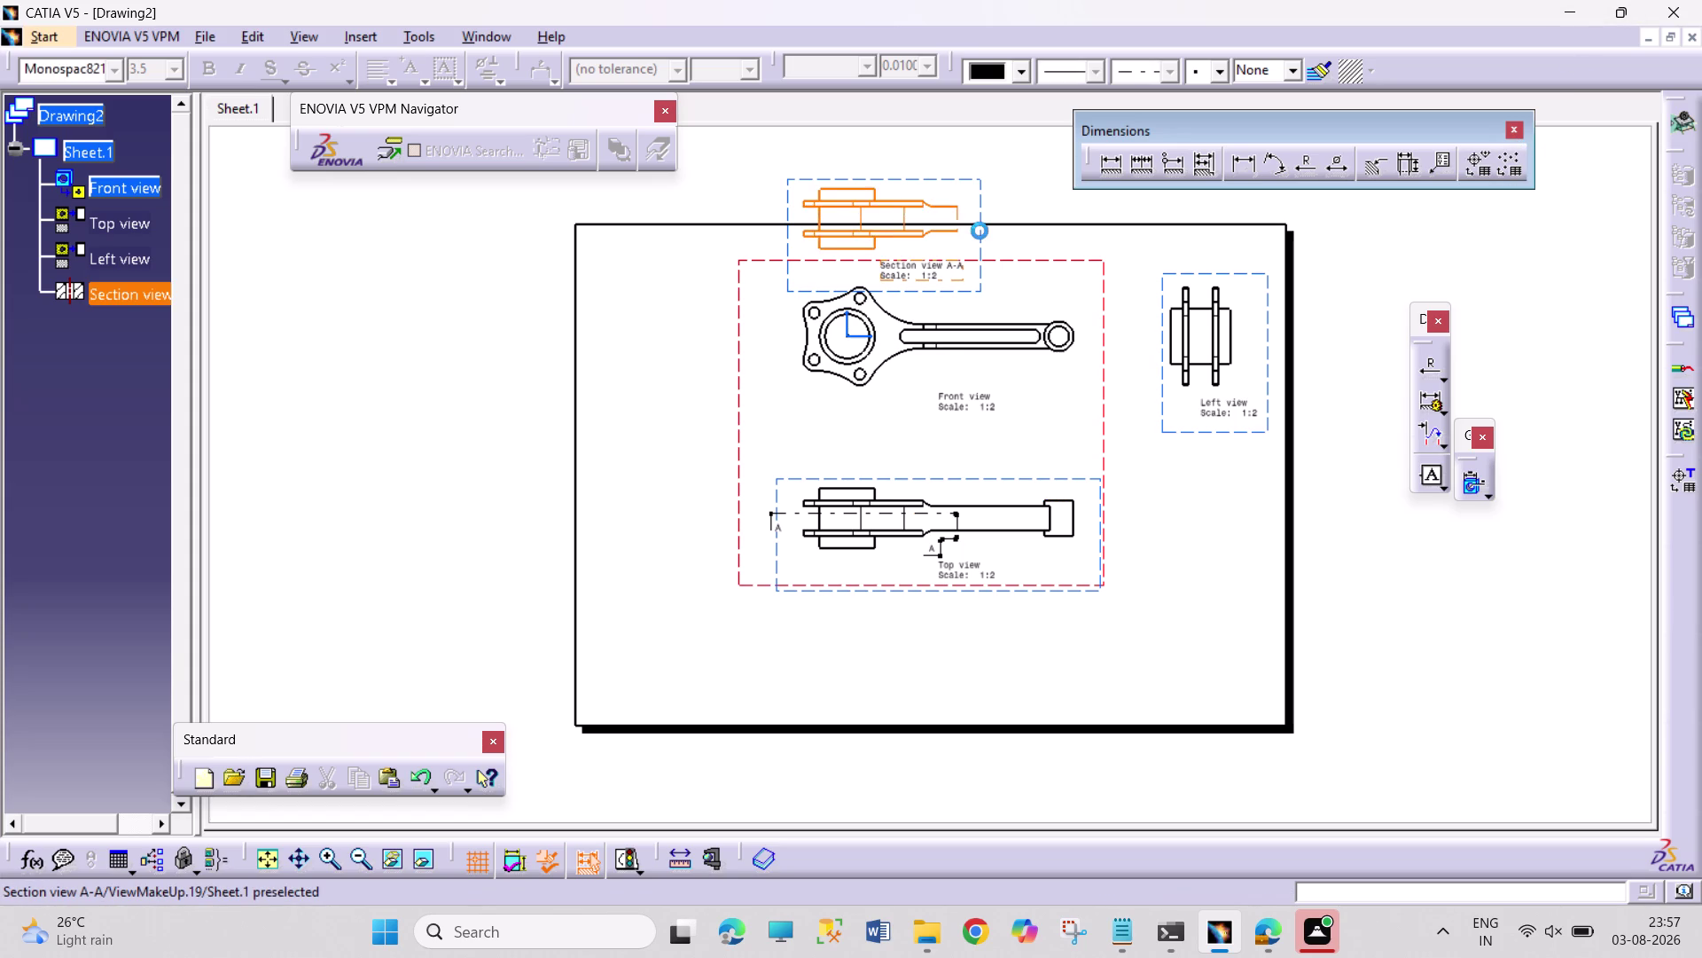
key(Delete)
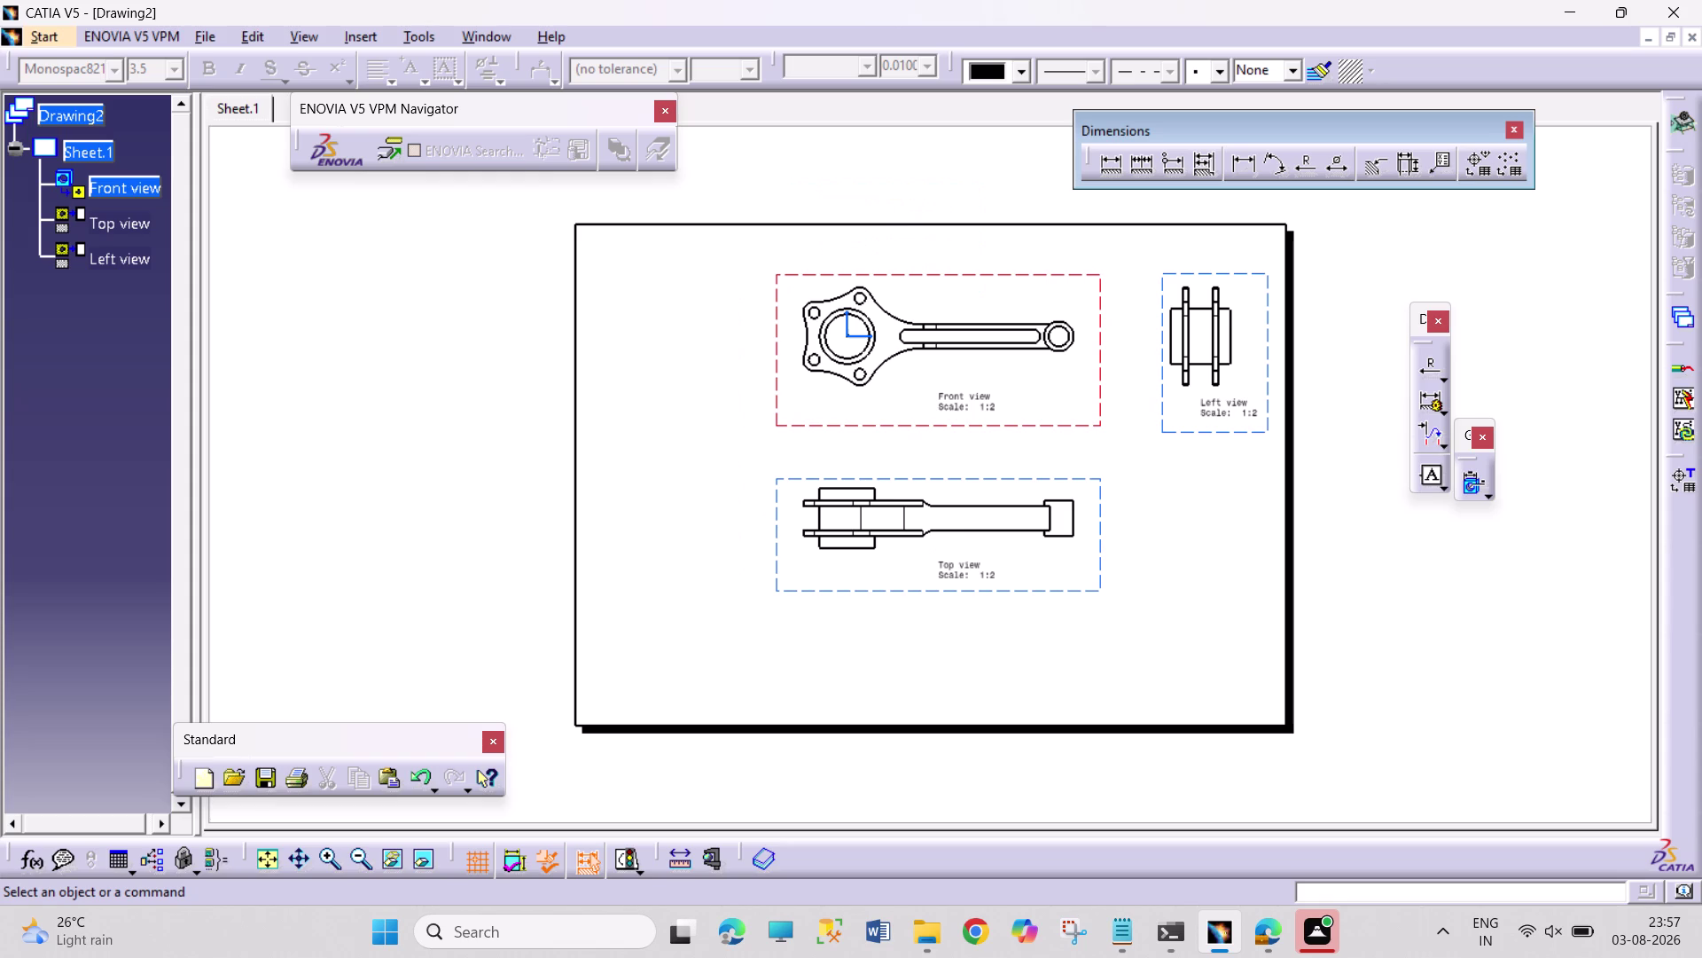
Select the top view and browse its context-menu actions.
click(116, 265)
click(130, 225)
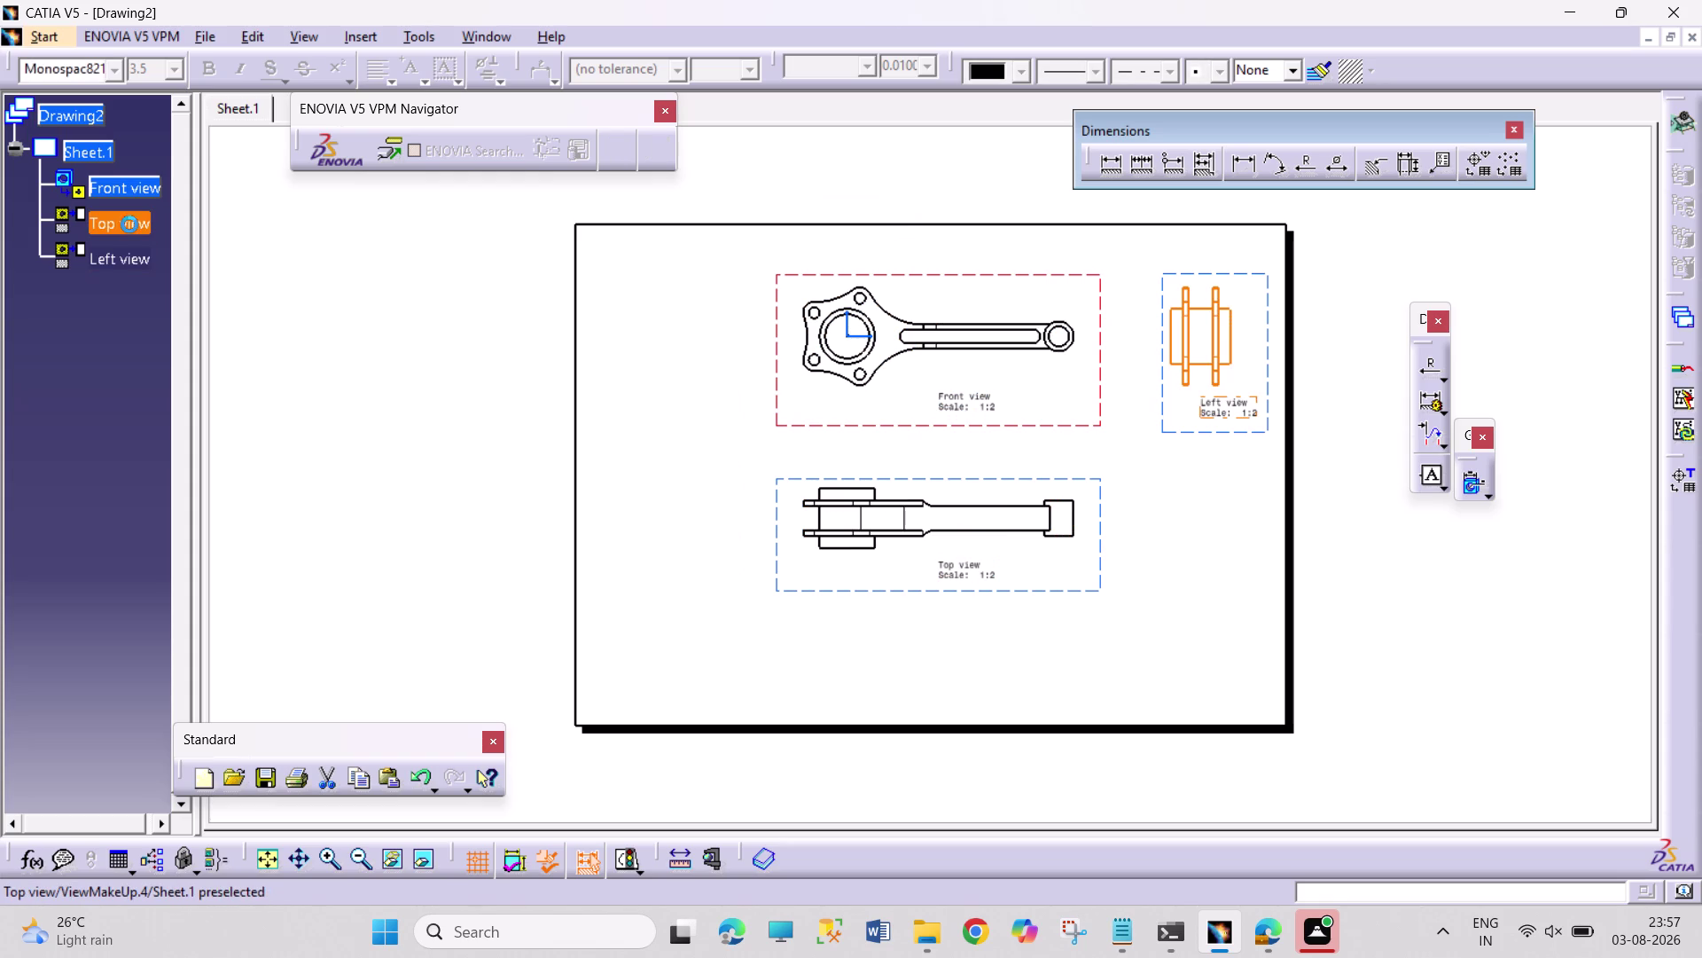
right_click(130, 224)
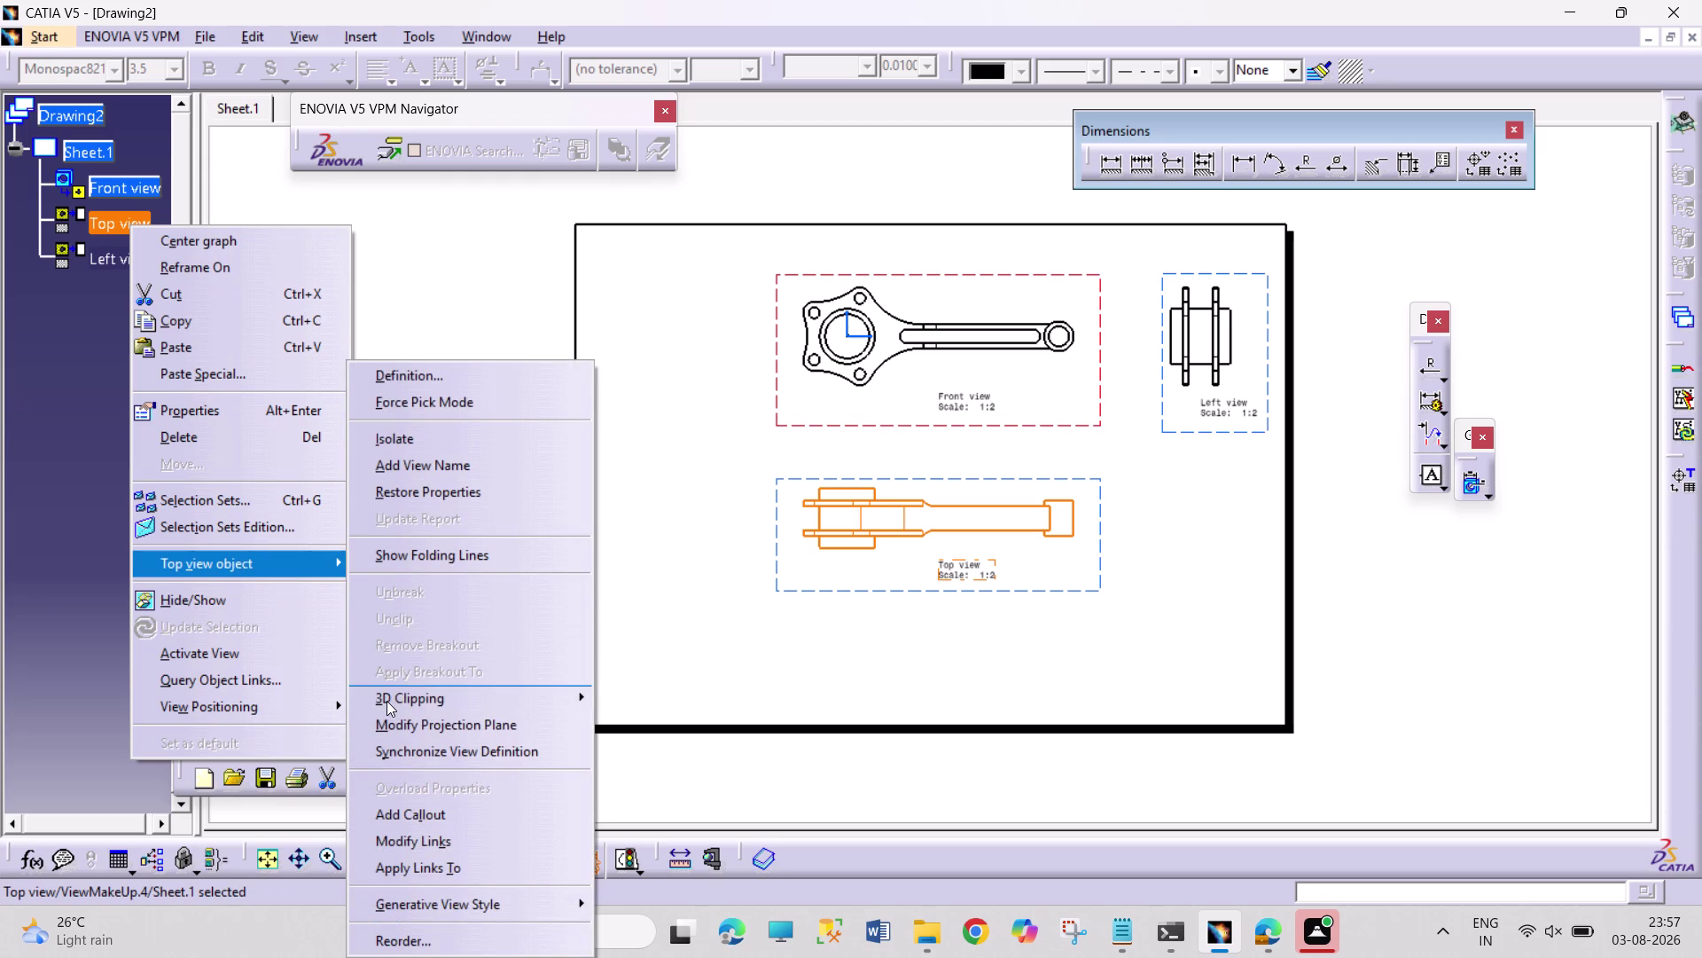
click(468, 728)
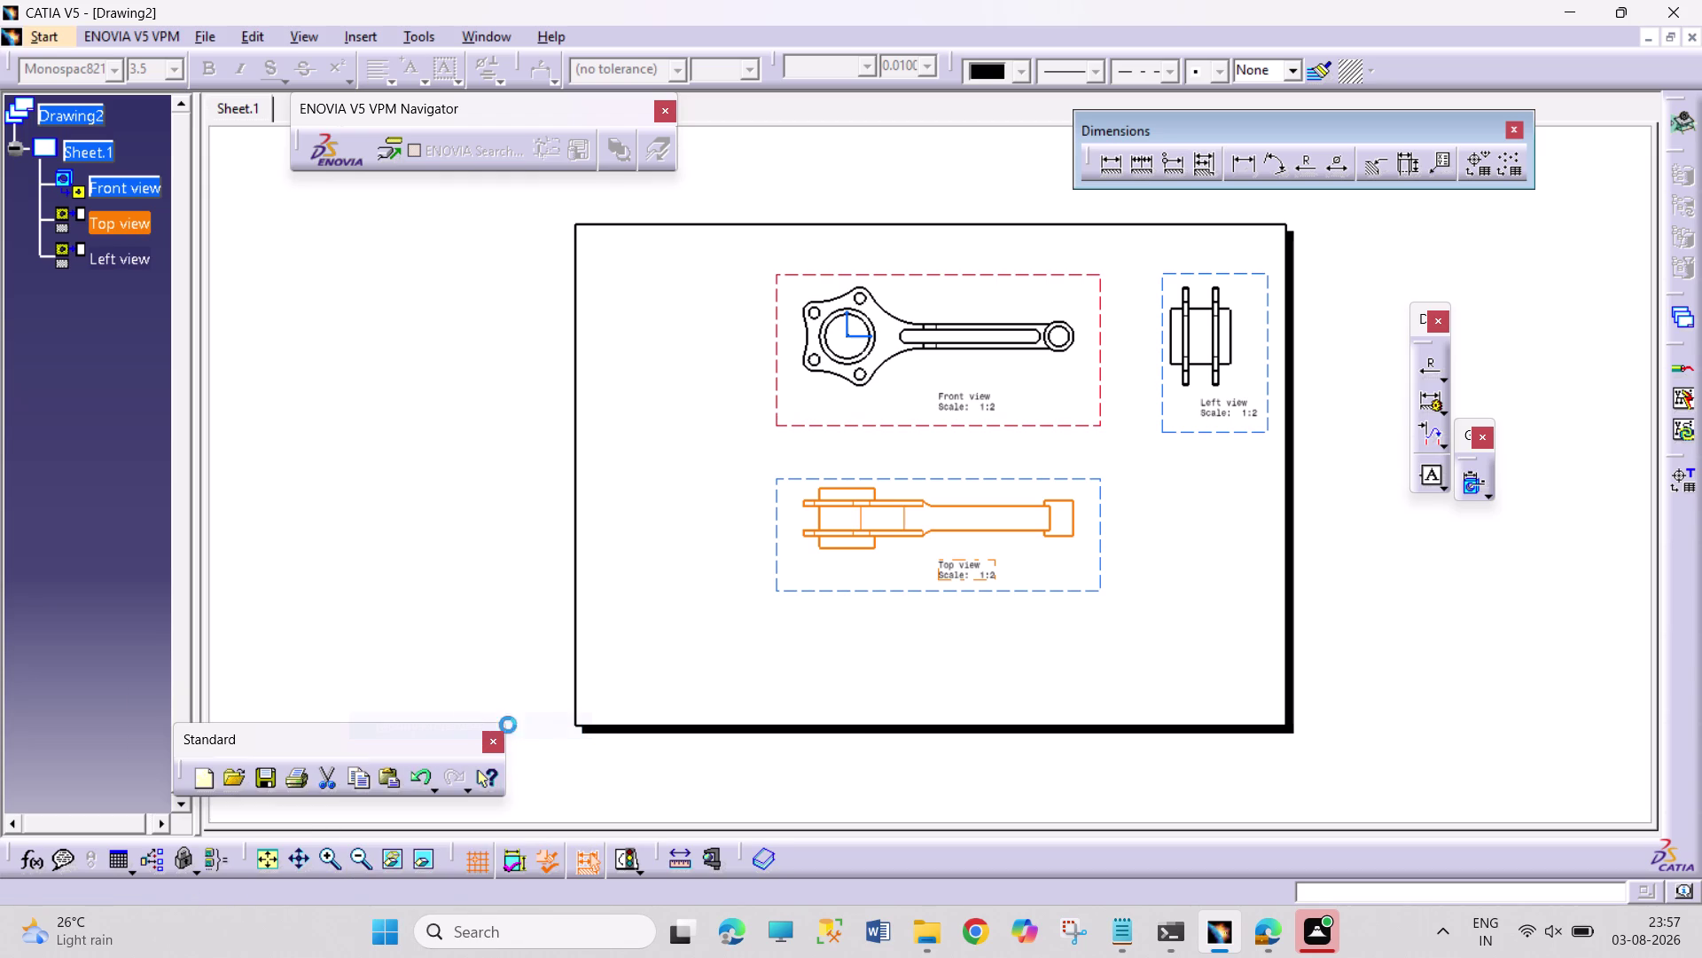
click(1012, 511)
right_click(118, 222)
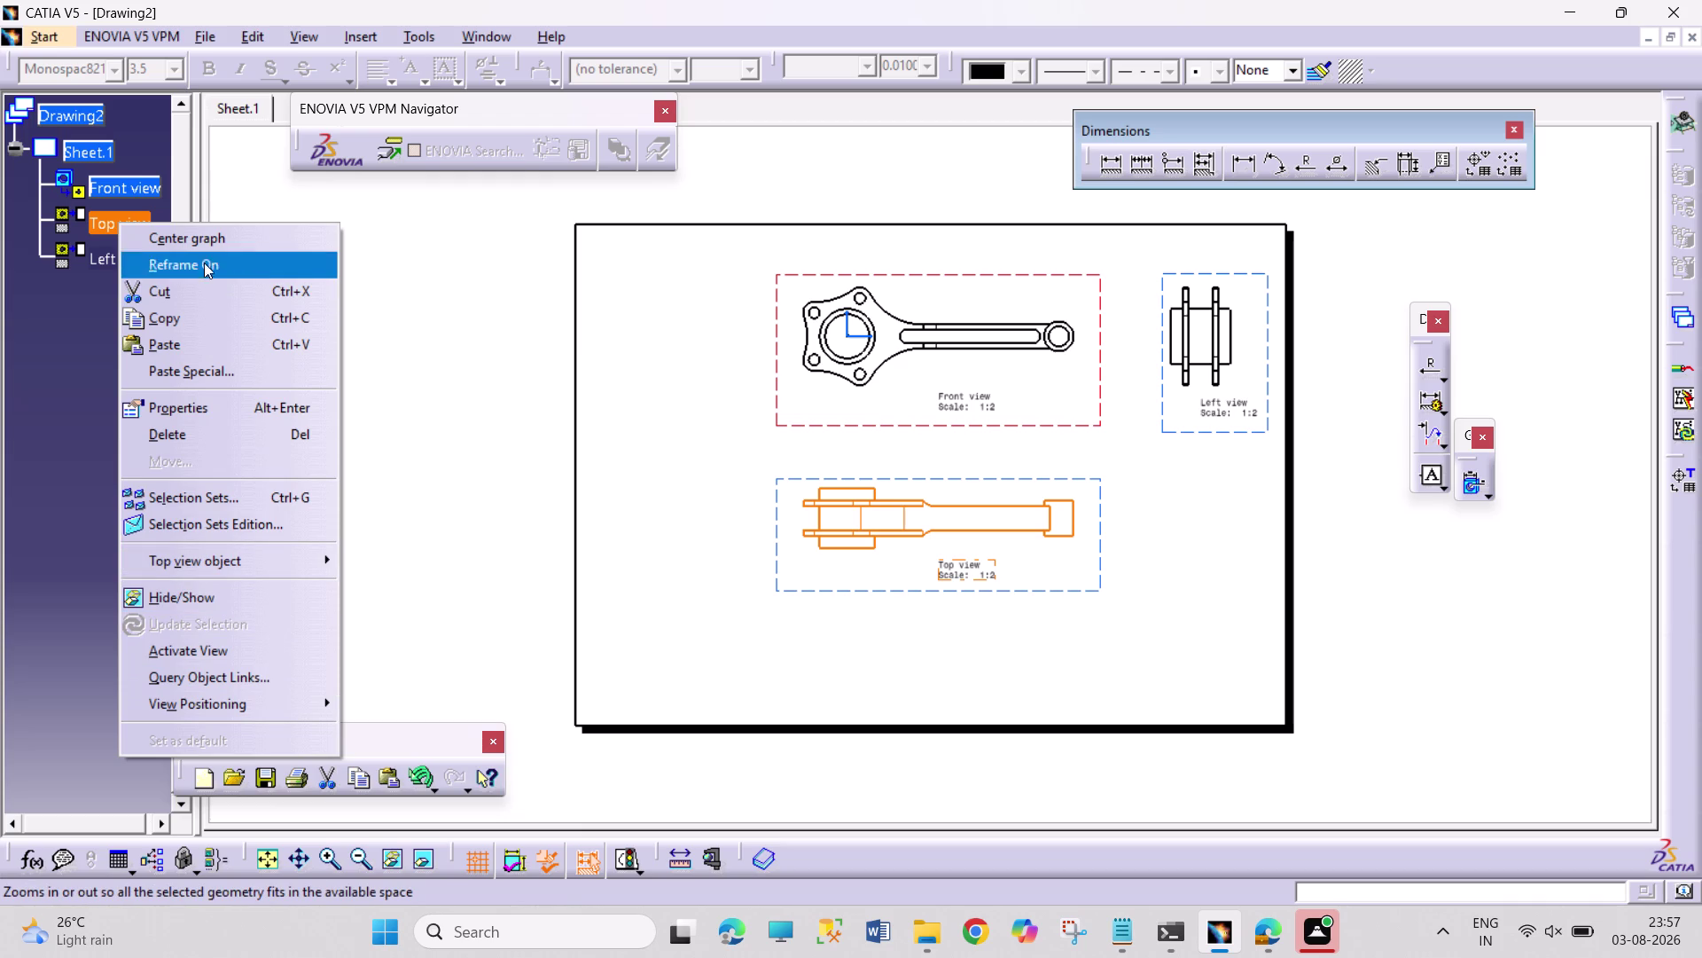
click(414, 263)
click(963, 473)
Open the top view's Properties and close them without changes.
right_click(963, 472)
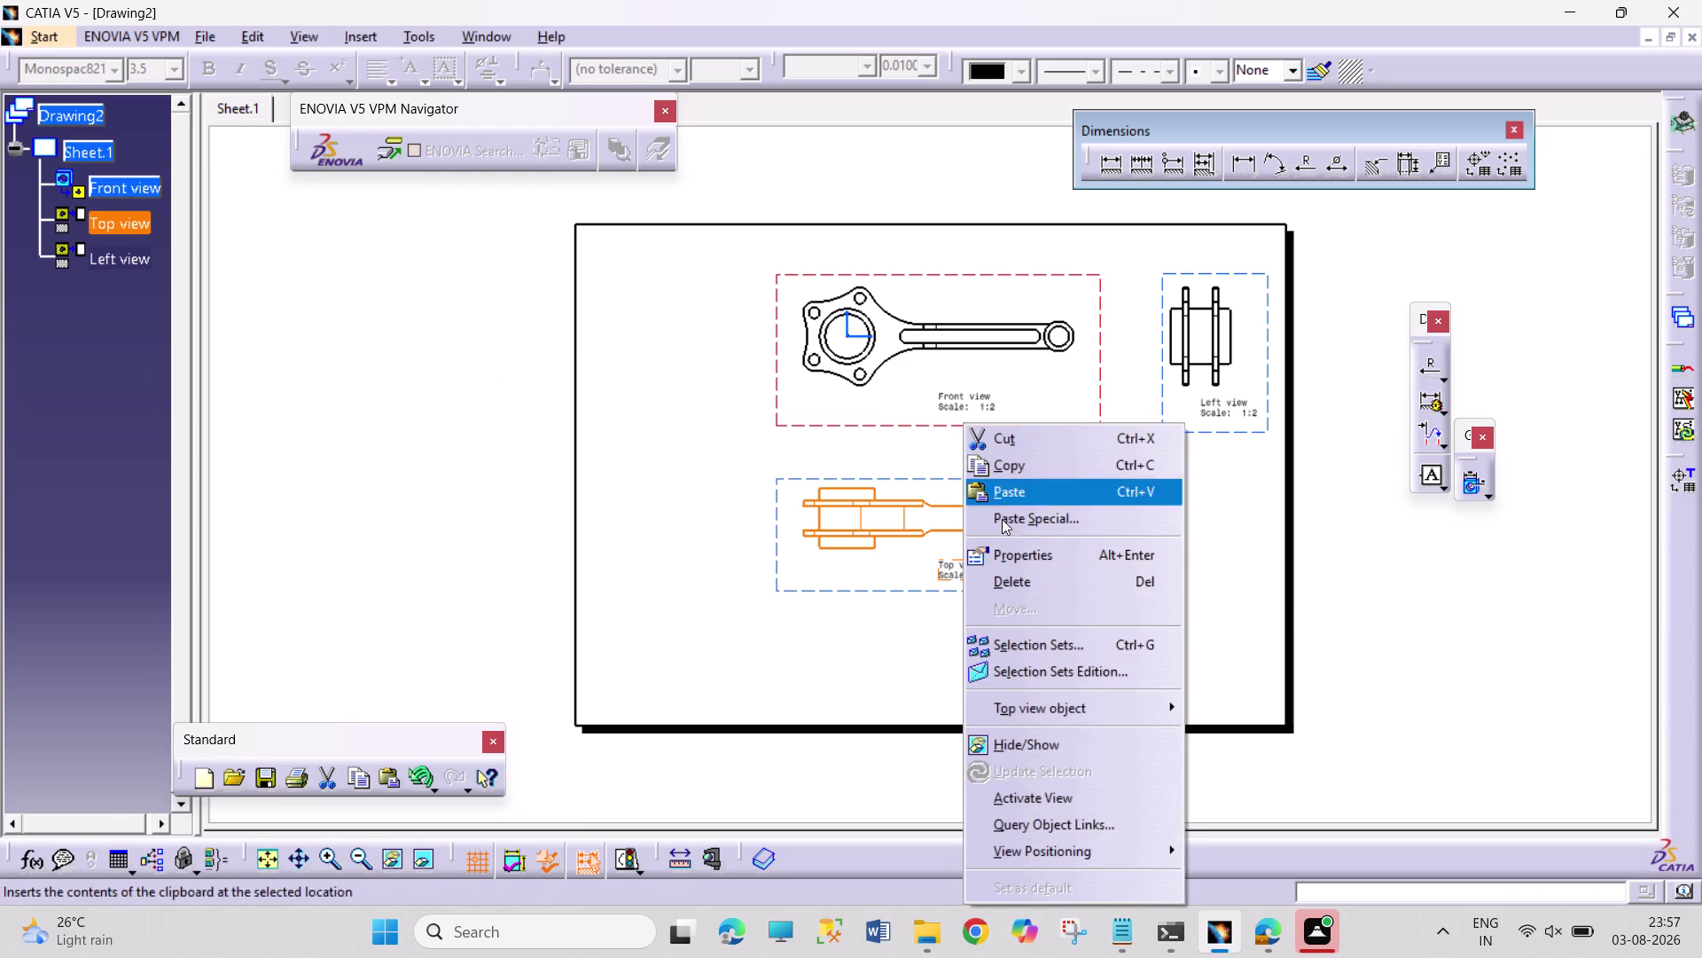
click(1023, 563)
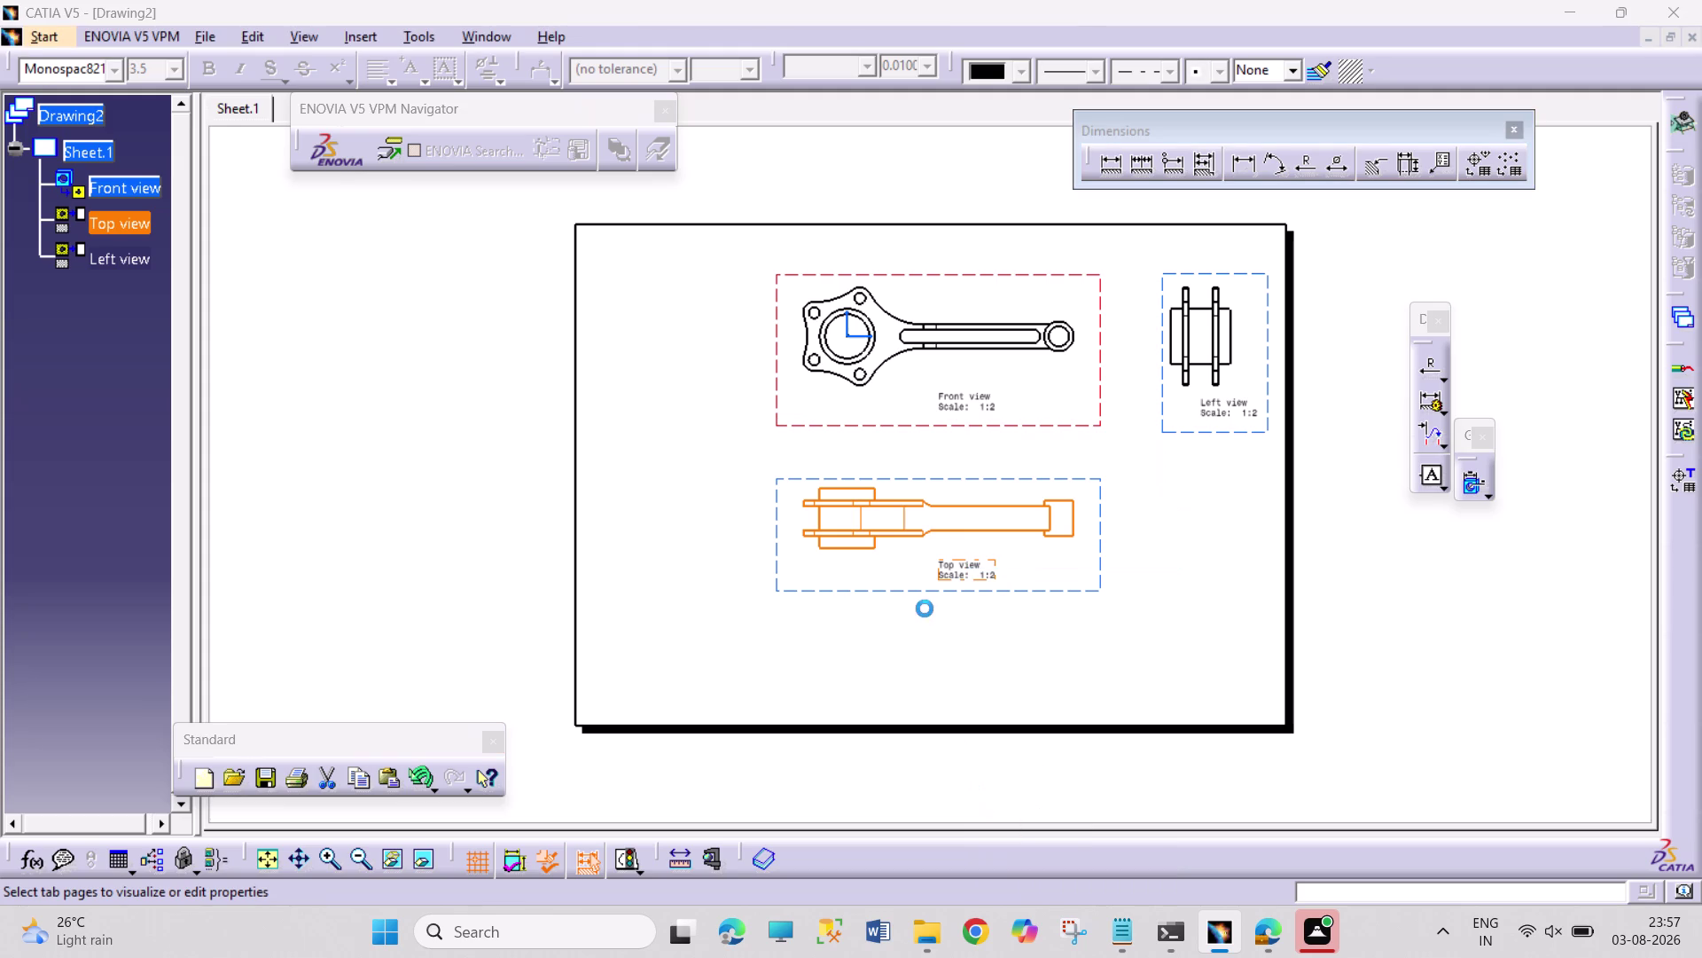
click(1516, 797)
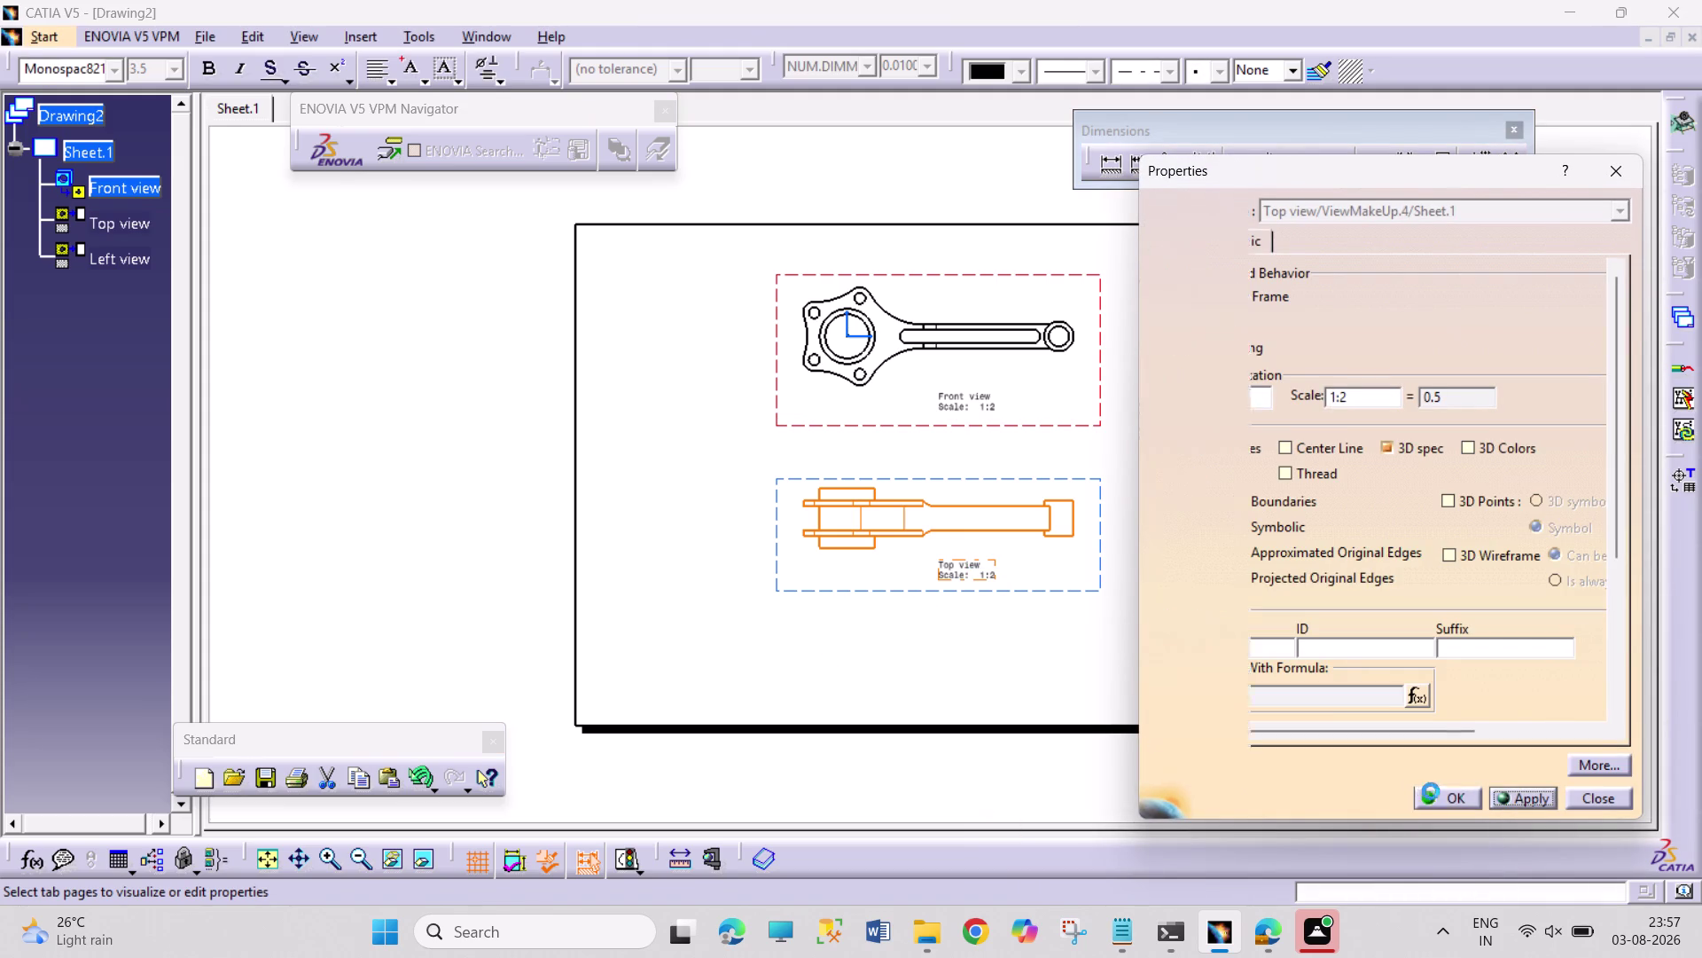
click(1465, 795)
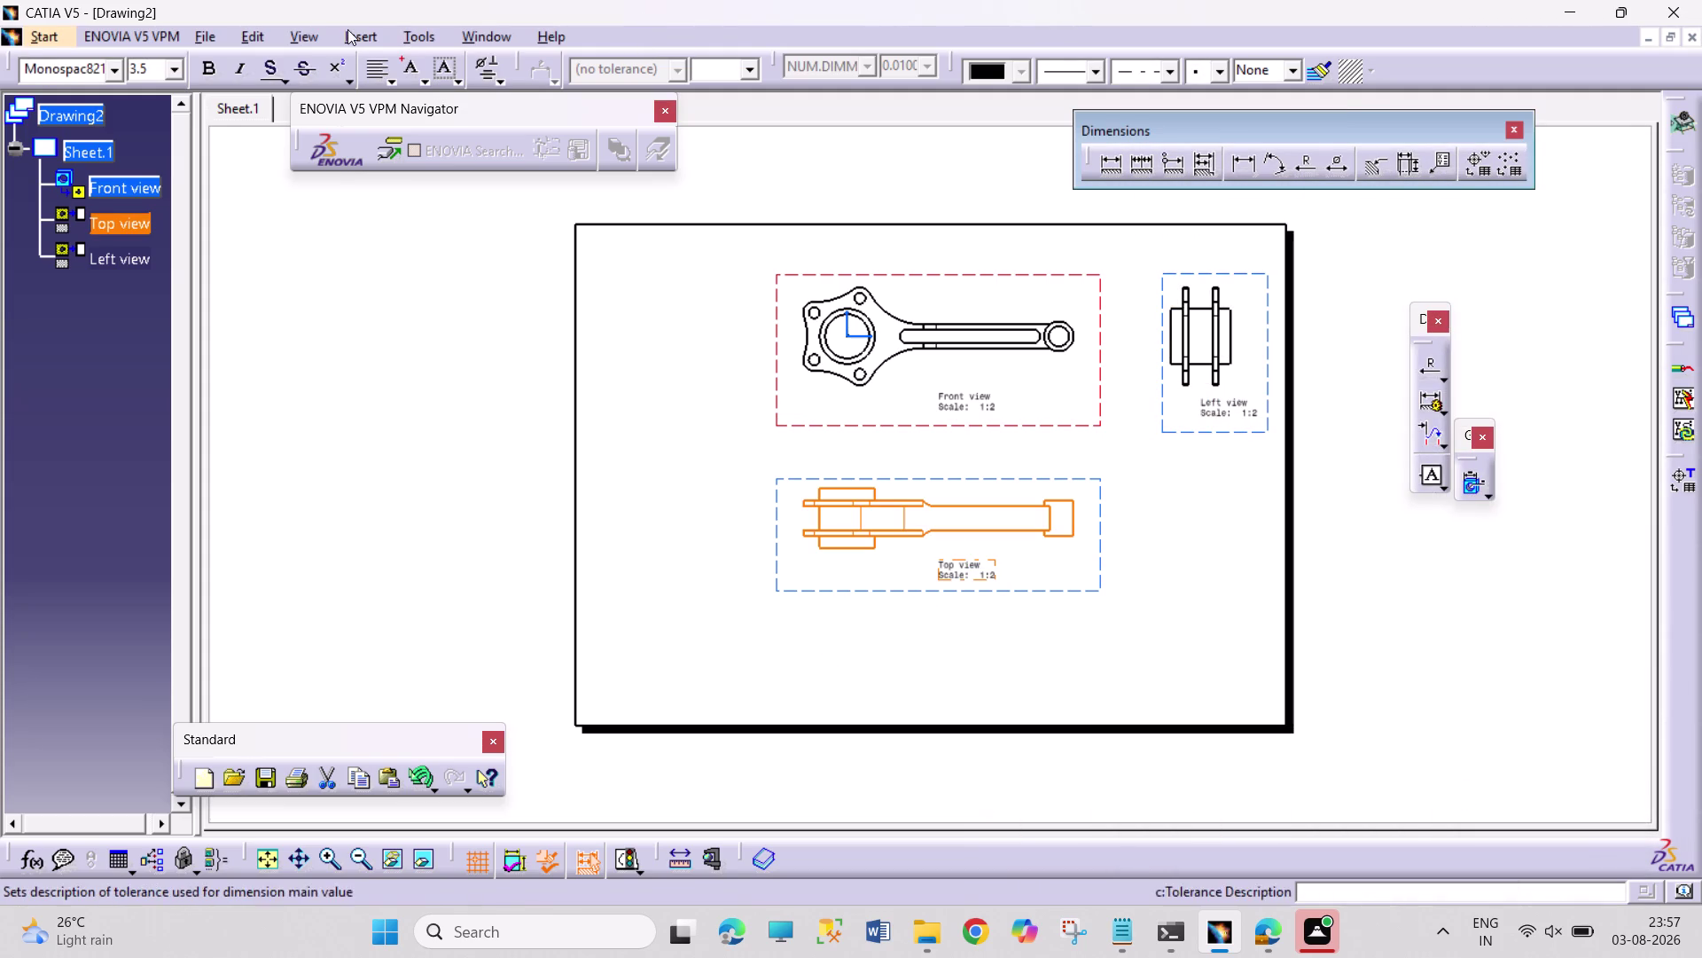
click(369, 39)
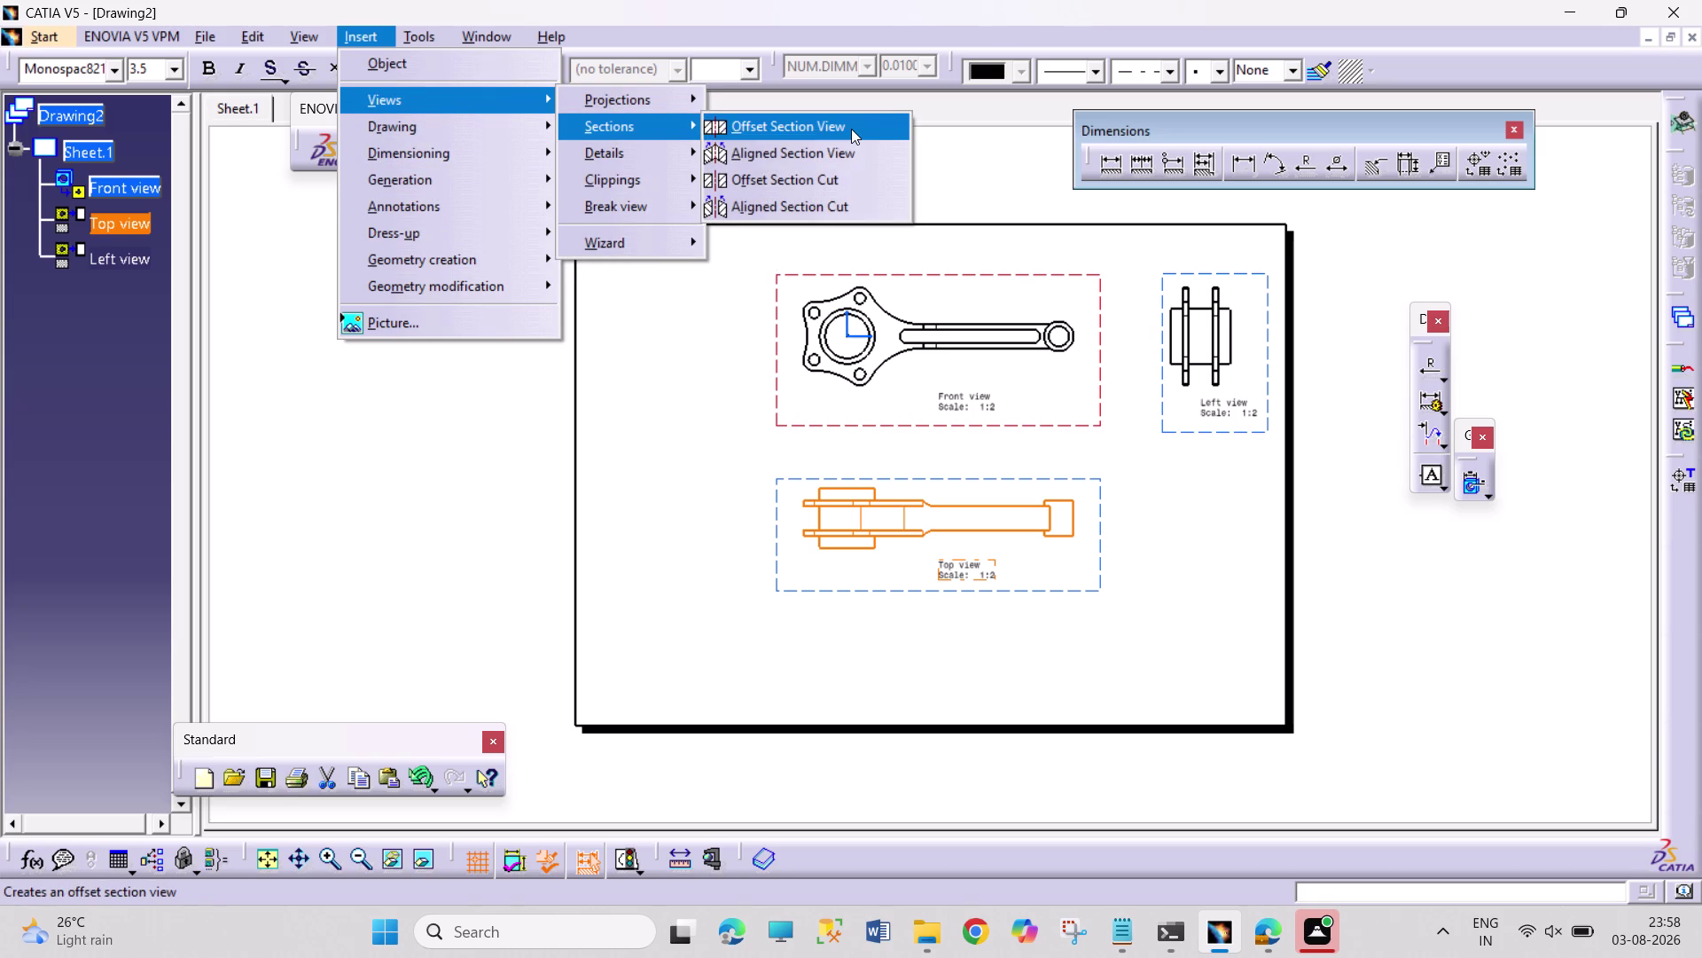
Draw an offset cutting profile along the top view; place Section A-A above the front view.
click(852, 129)
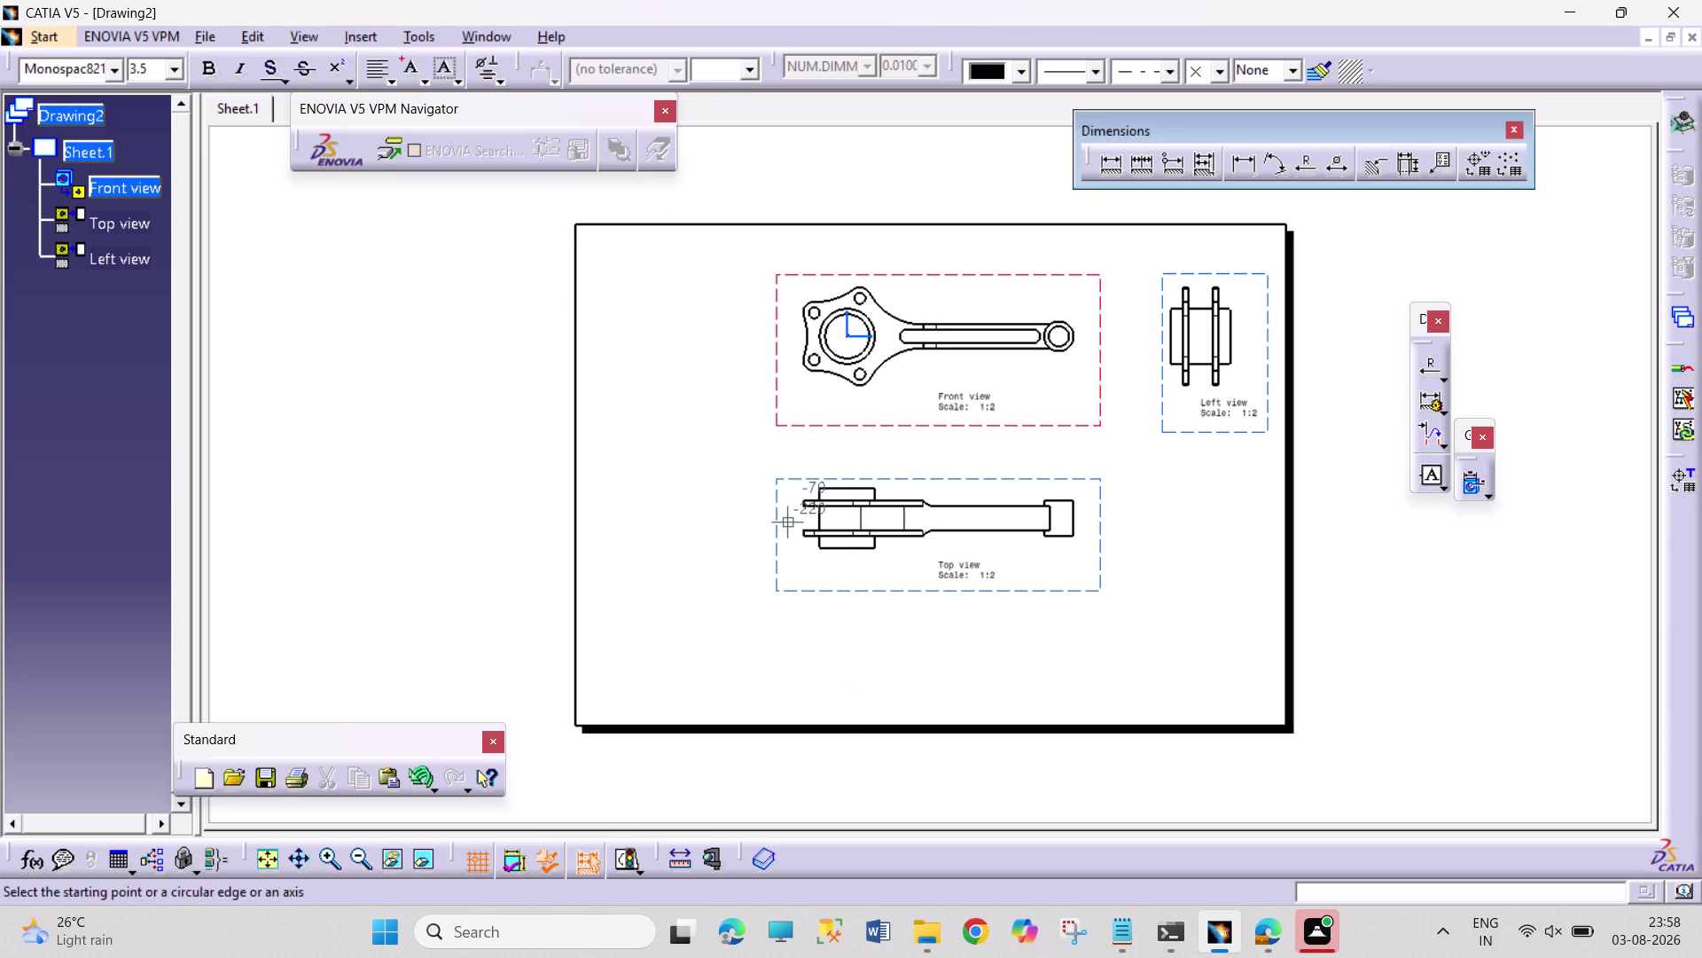
click(788, 516)
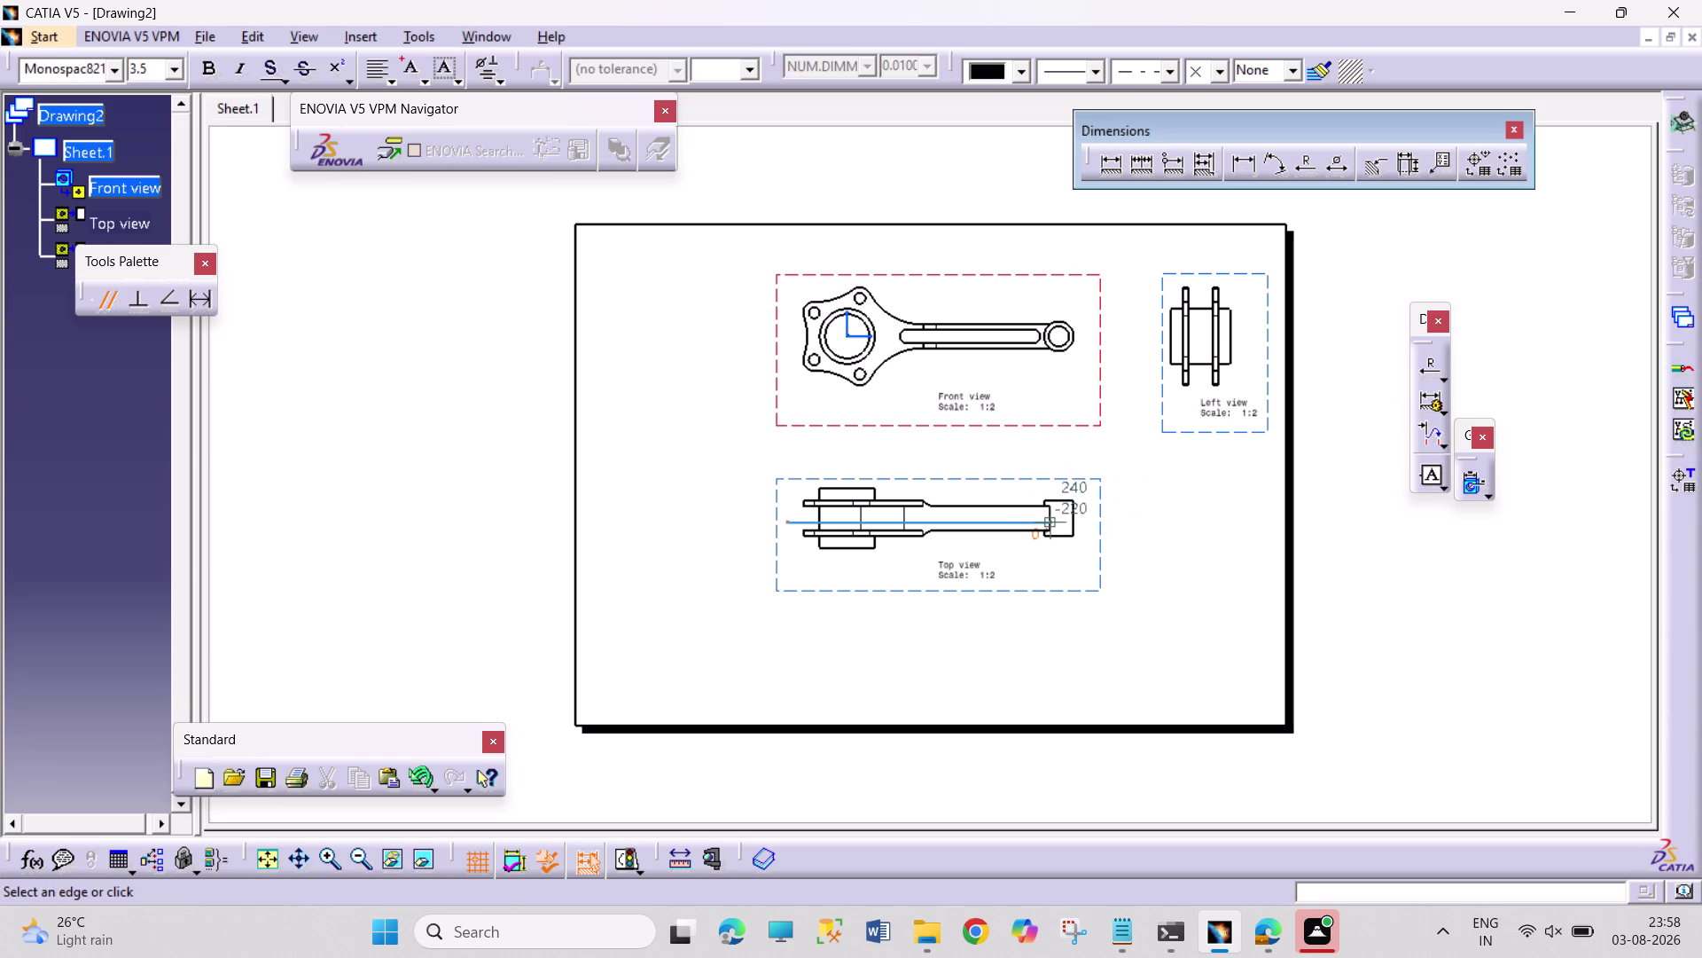
click(1080, 520)
click(1084, 552)
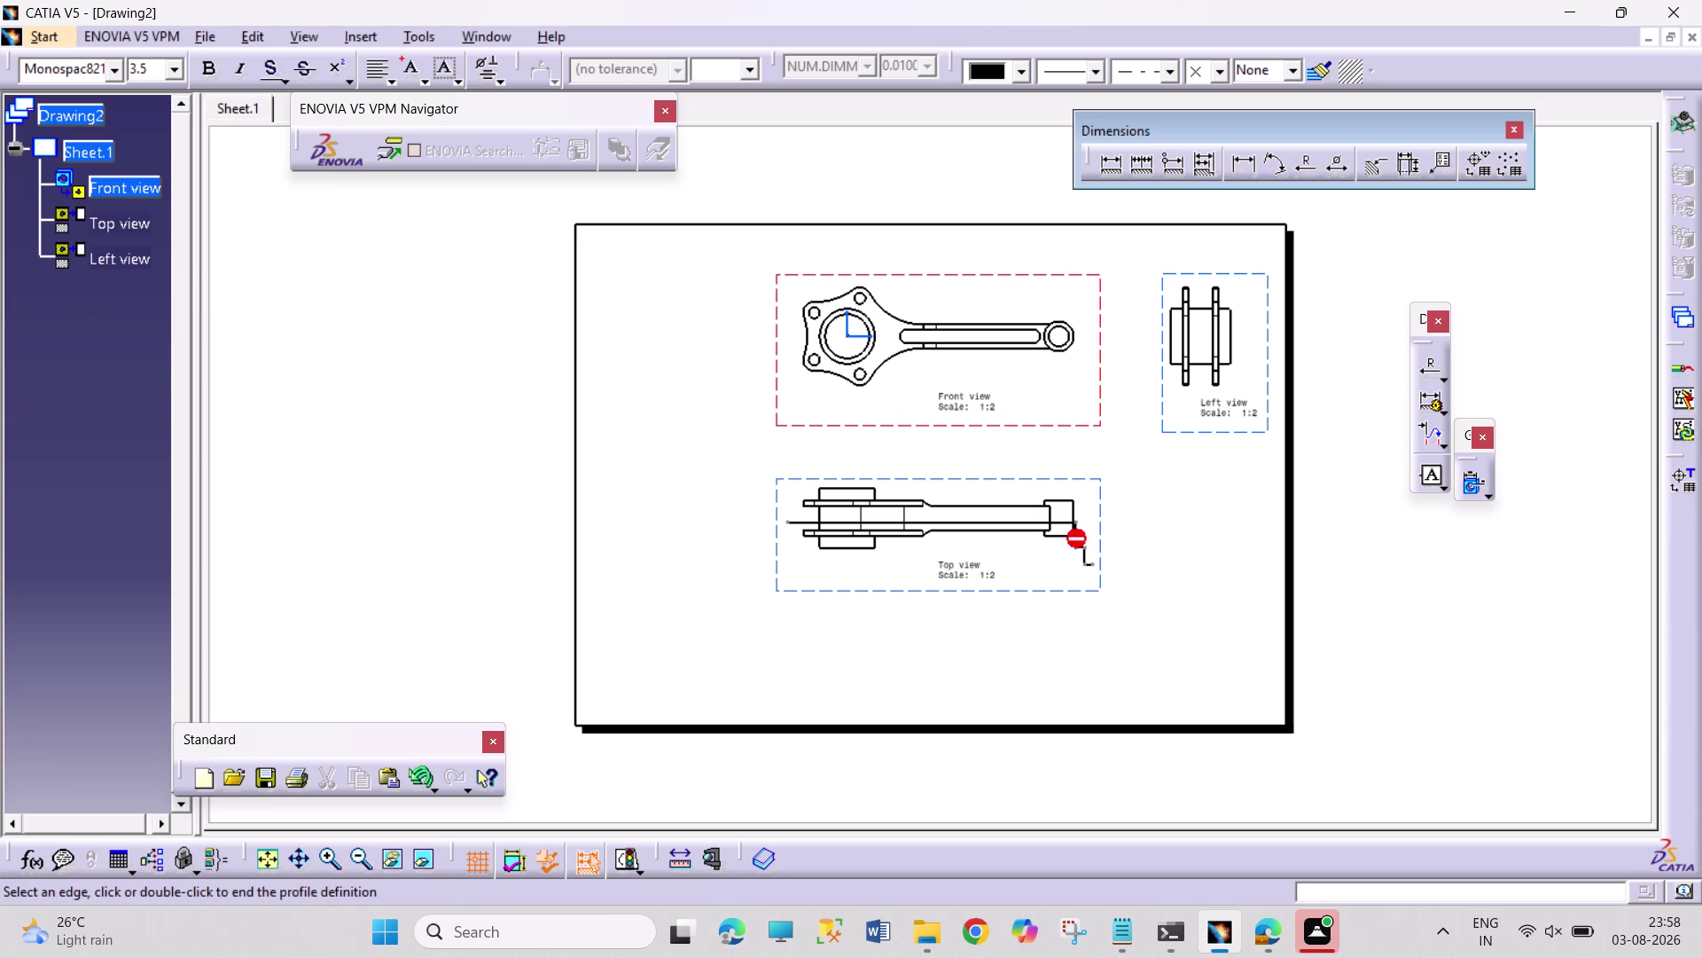
double_click(1086, 559)
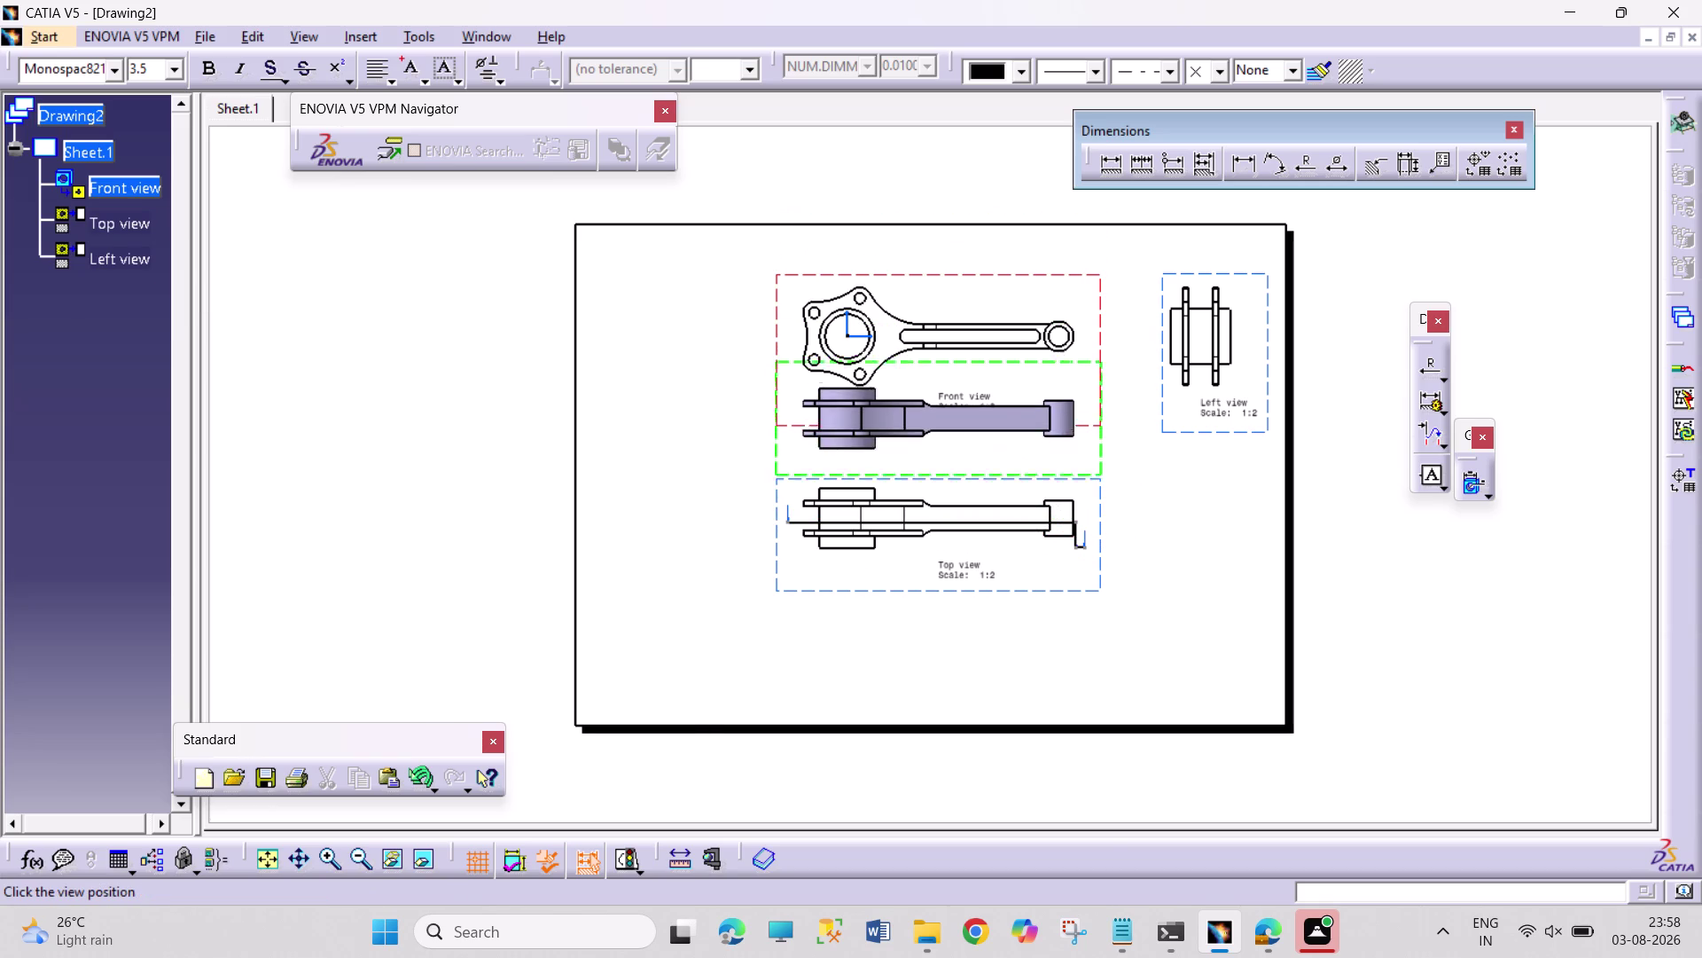
click(1025, 673)
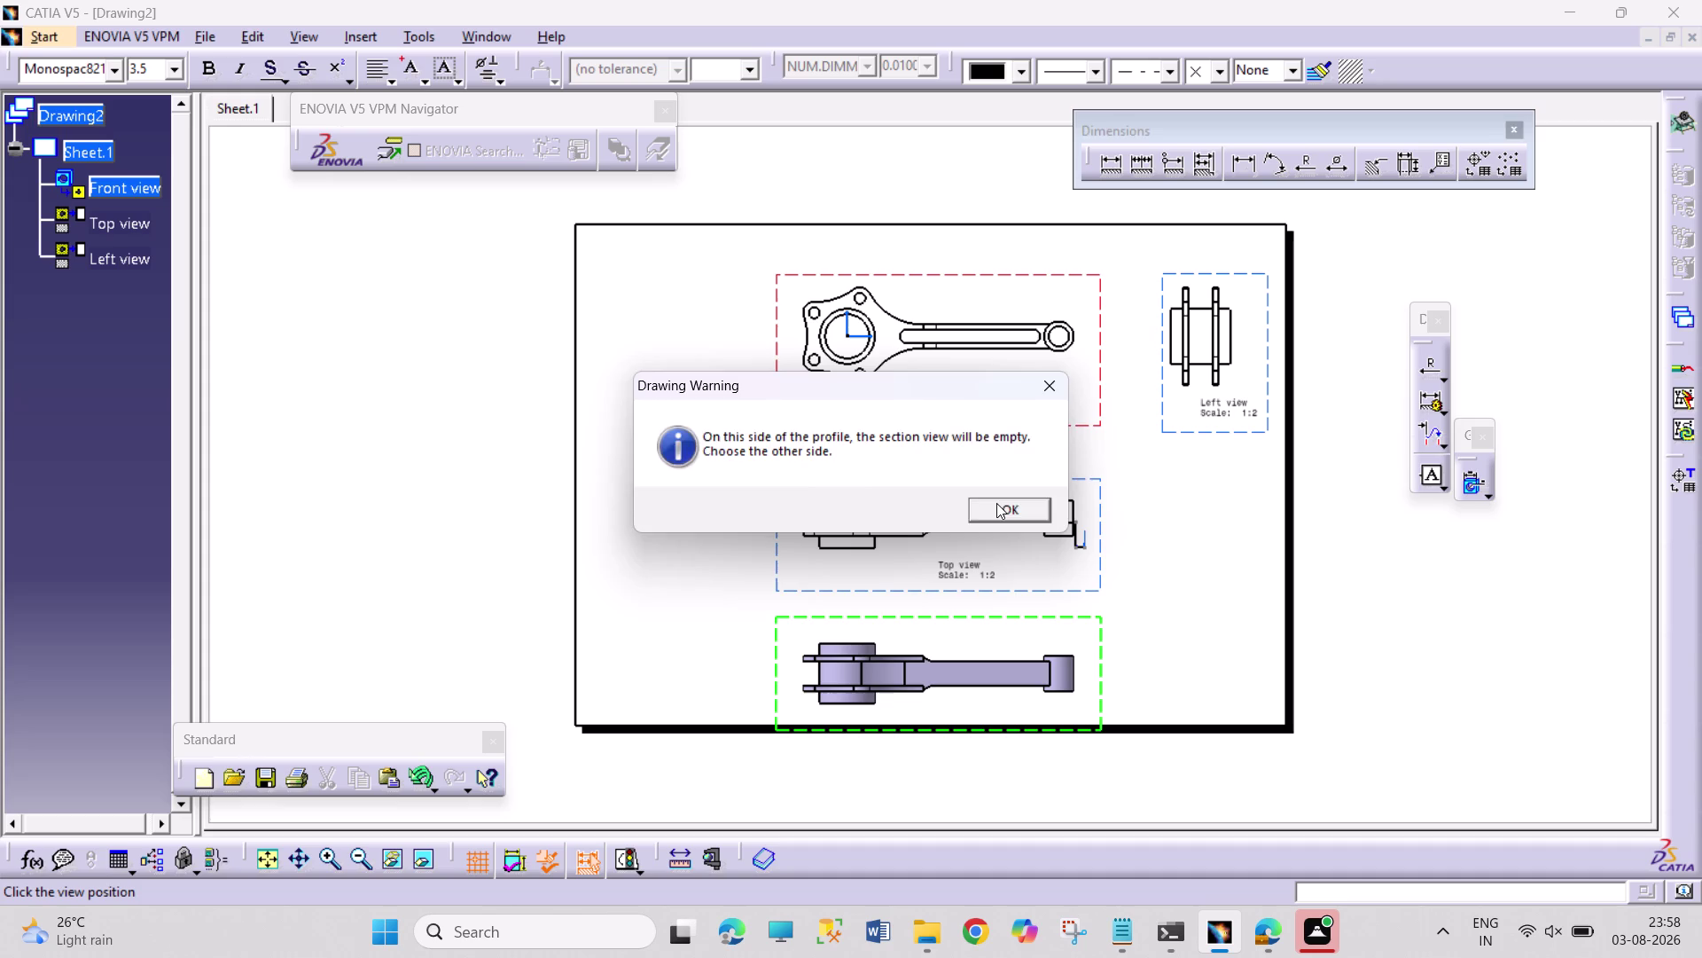
click(997, 503)
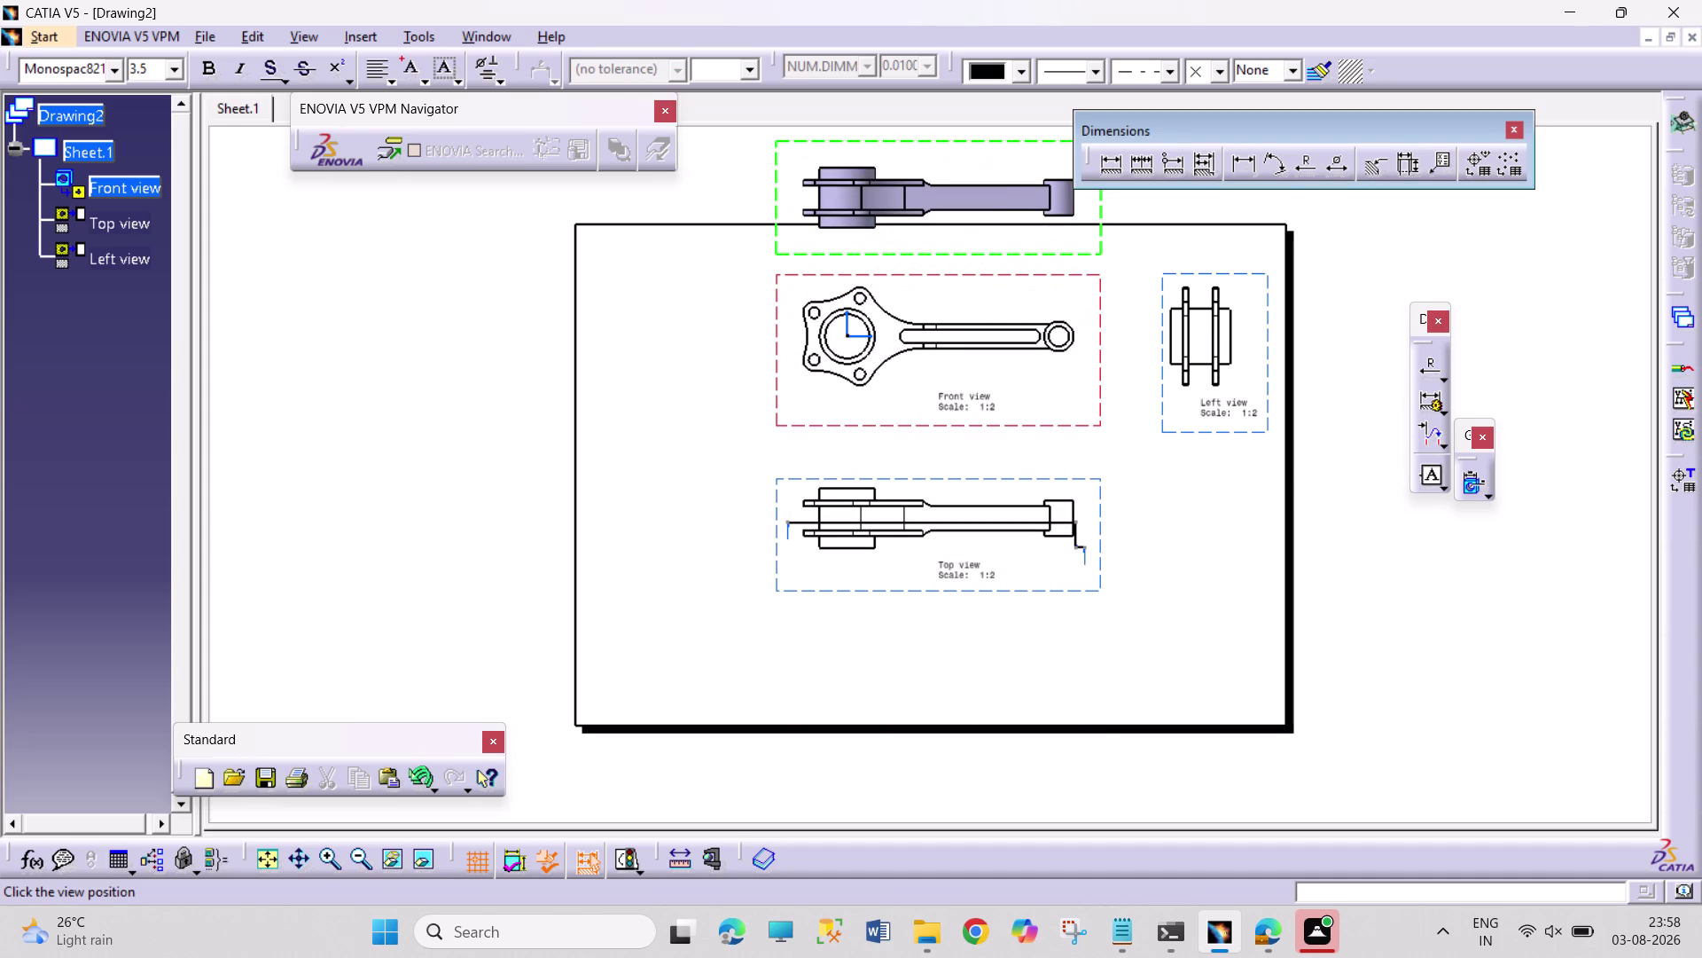
click(1004, 196)
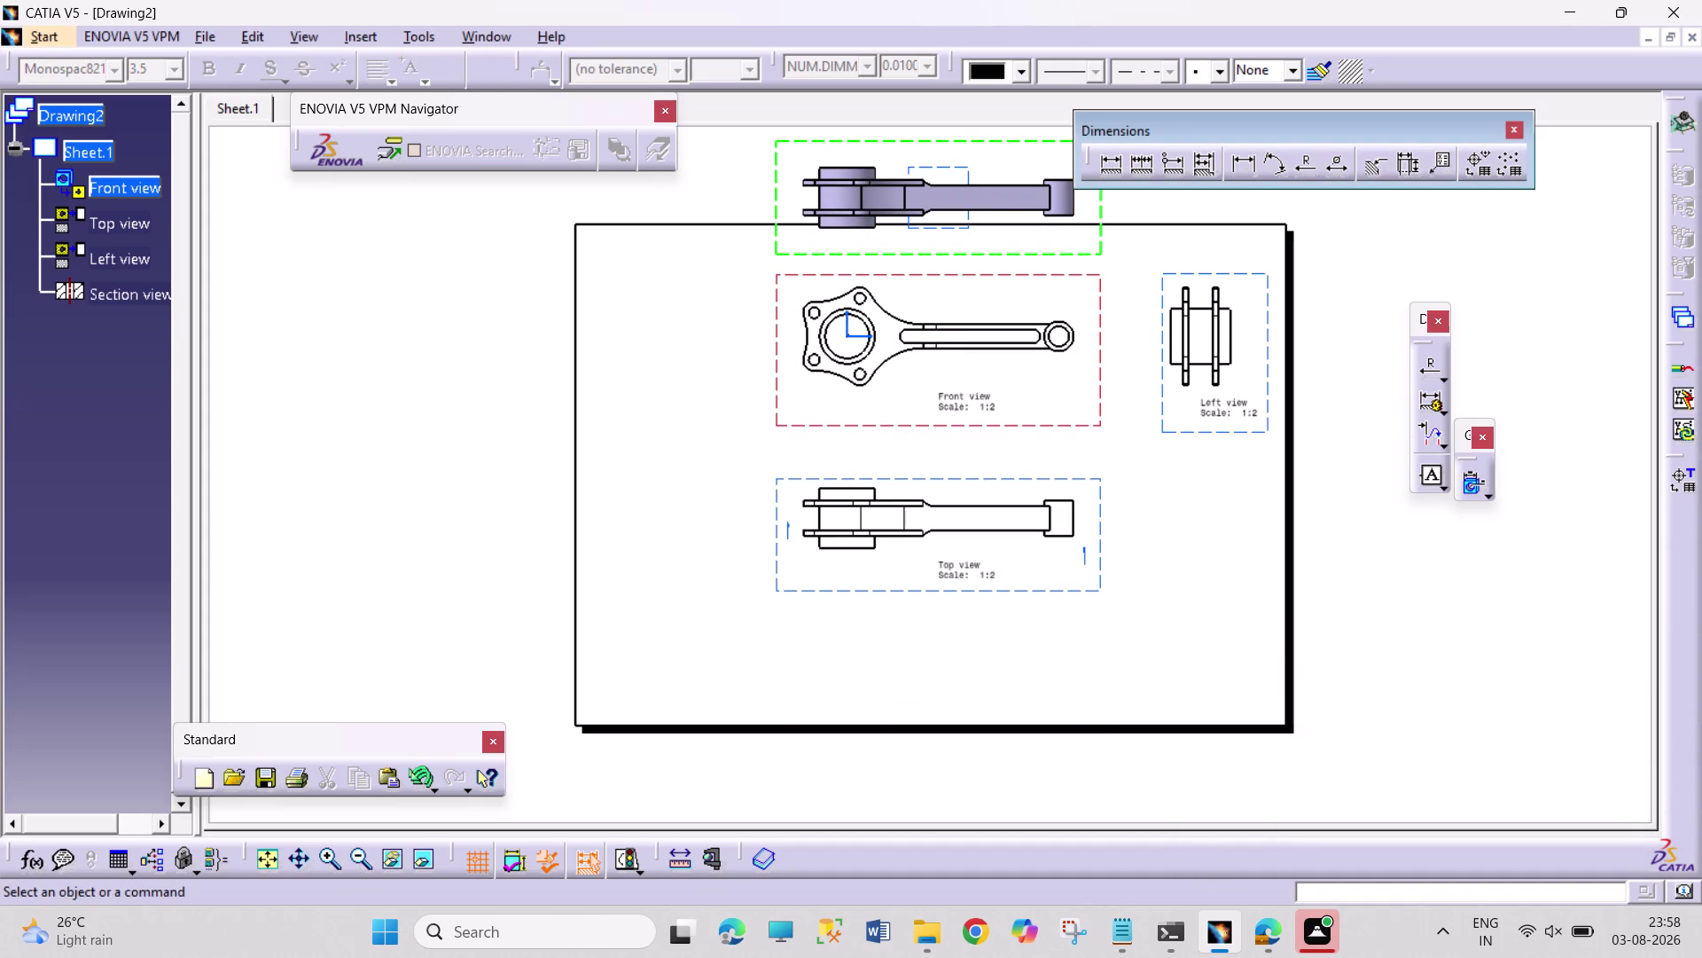
click(369, 41)
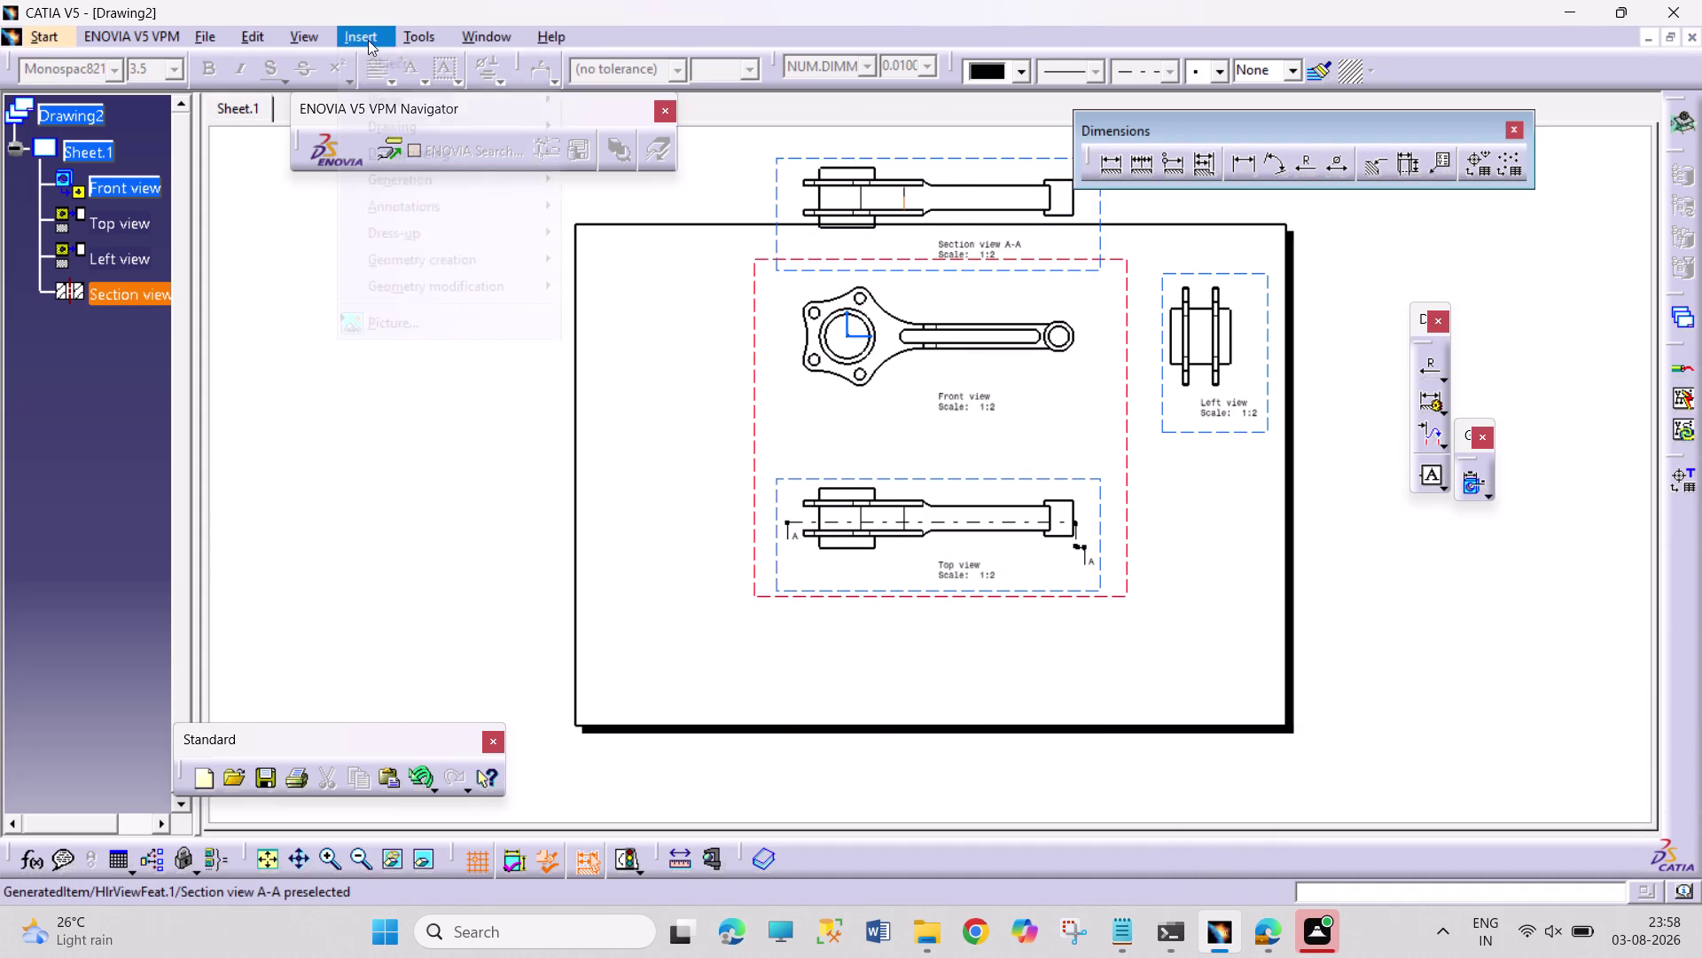
Draw a cut line across Section A-A and place Section B-B at the sheet bottom.
click(430, 105)
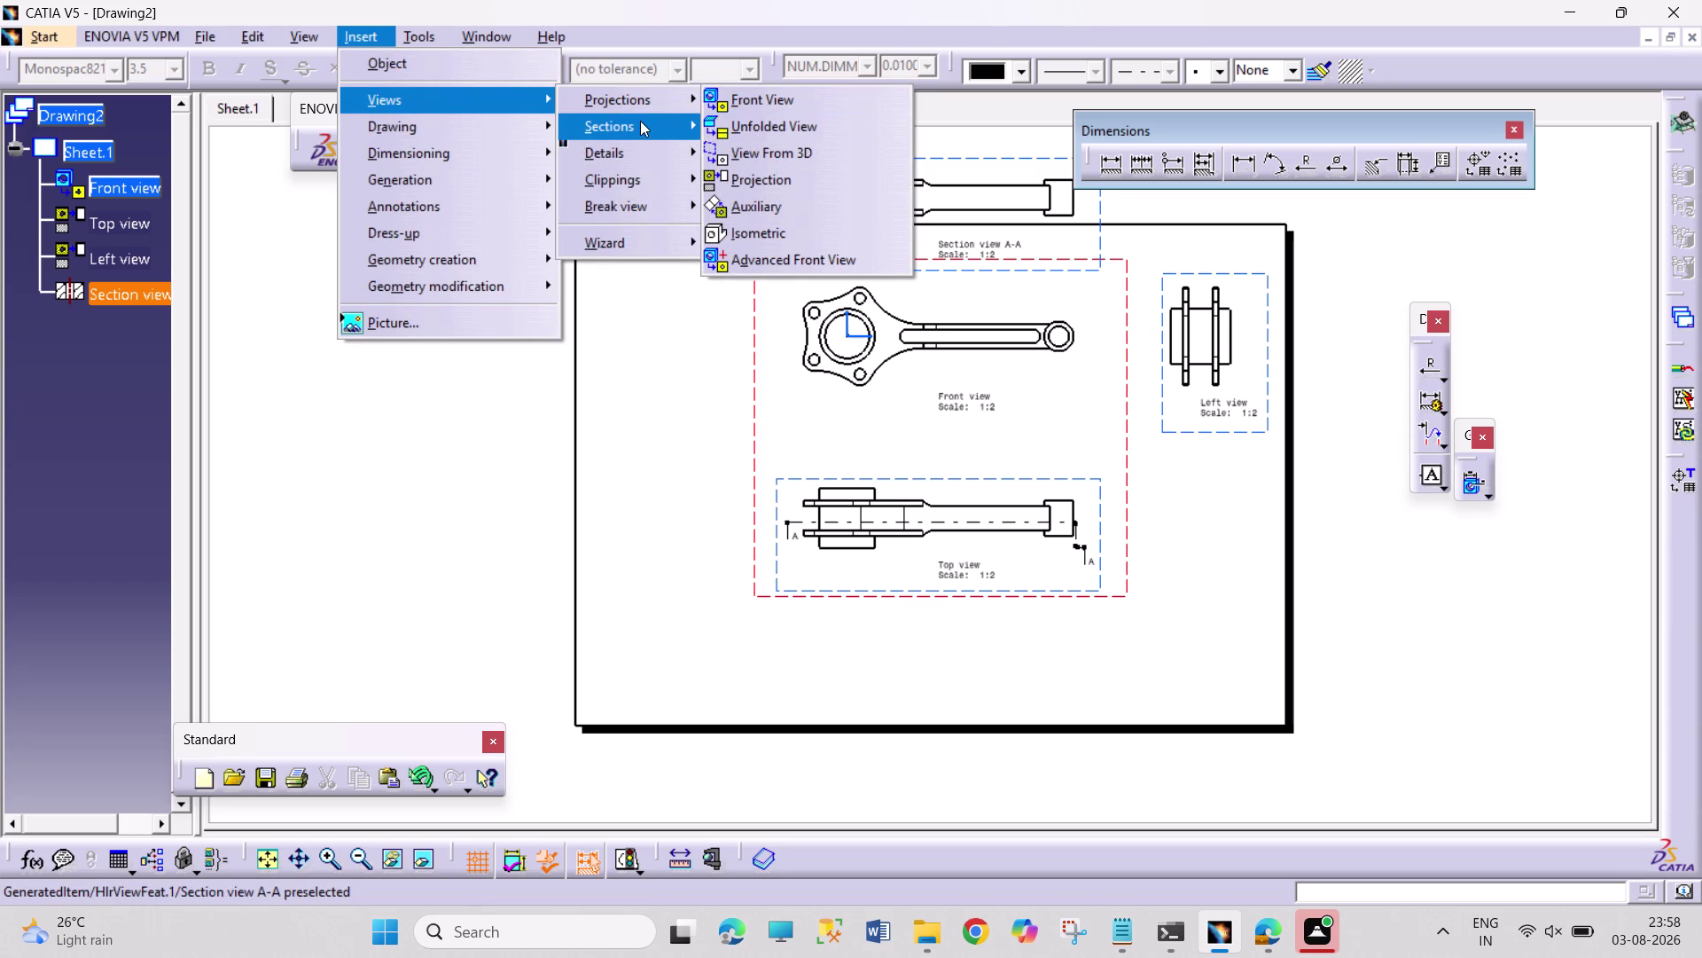
click(778, 148)
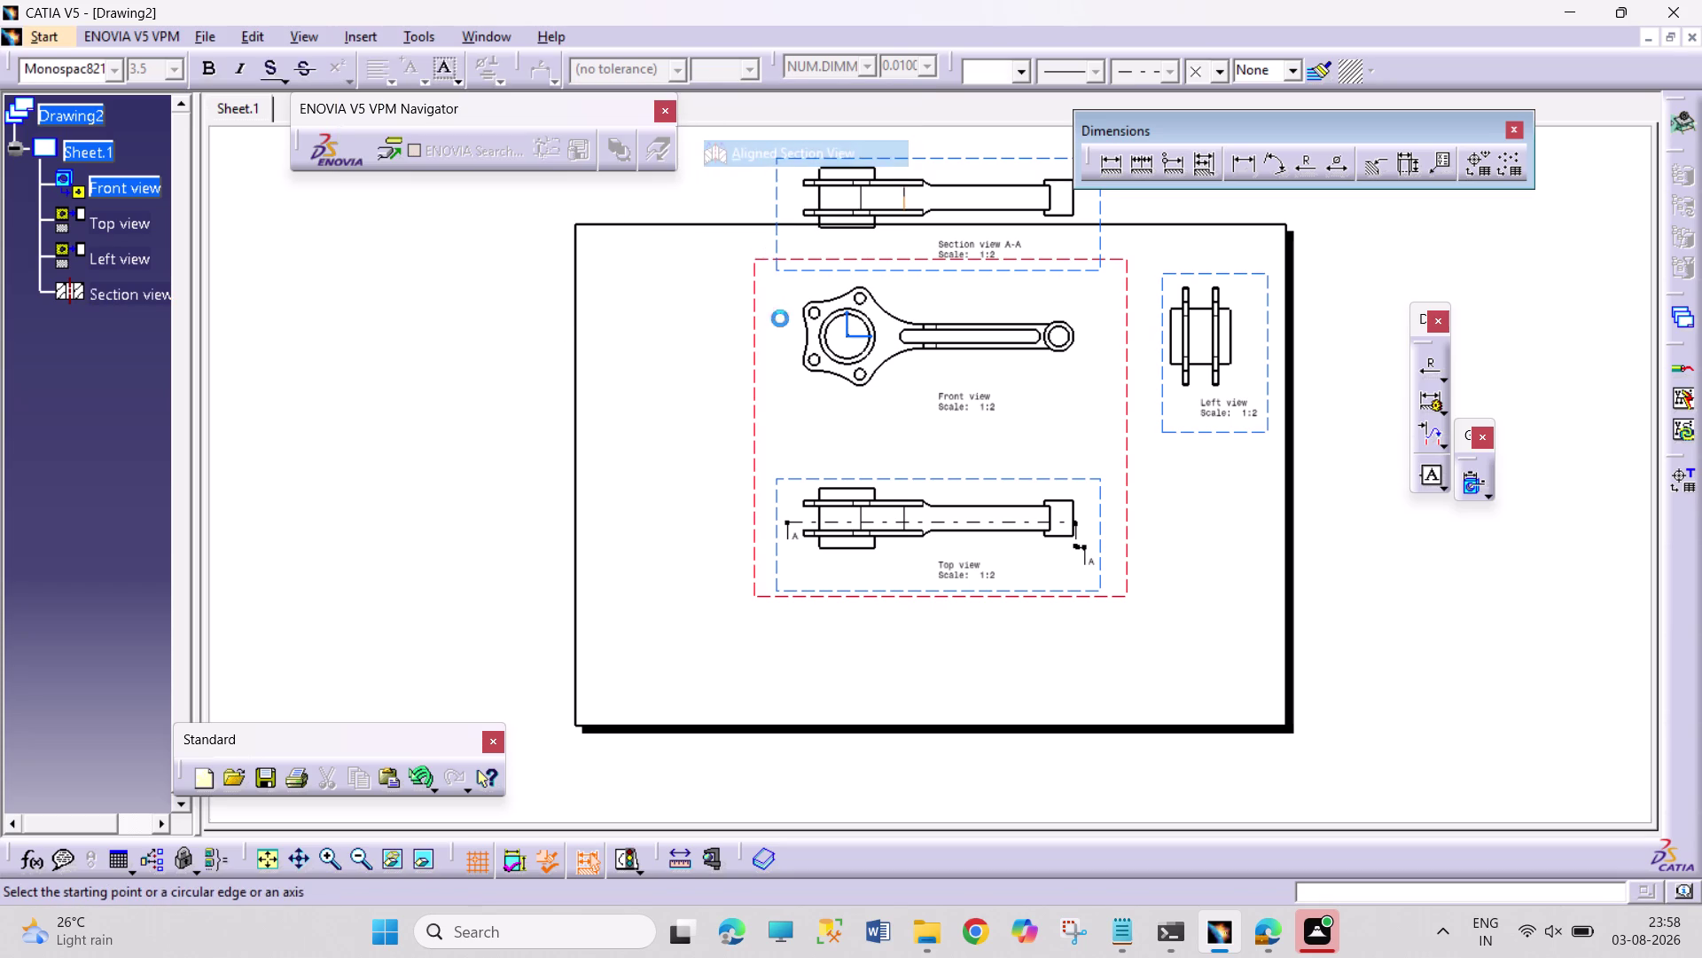
click(785, 198)
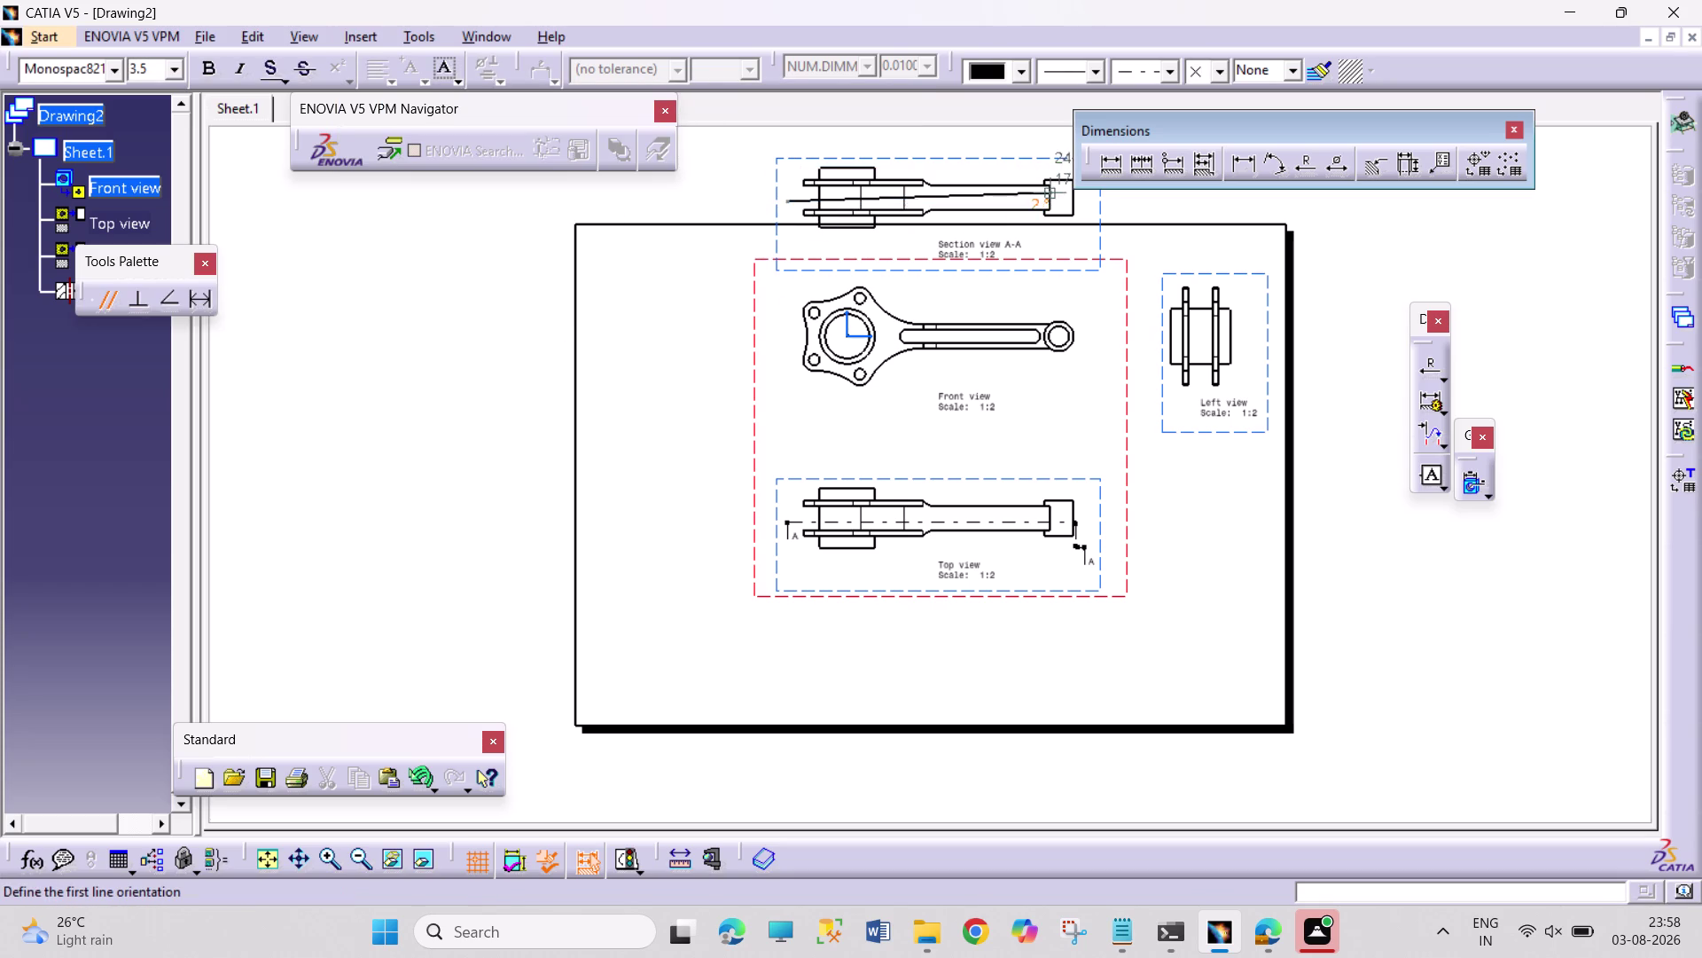
click(1064, 206)
double_click(1064, 220)
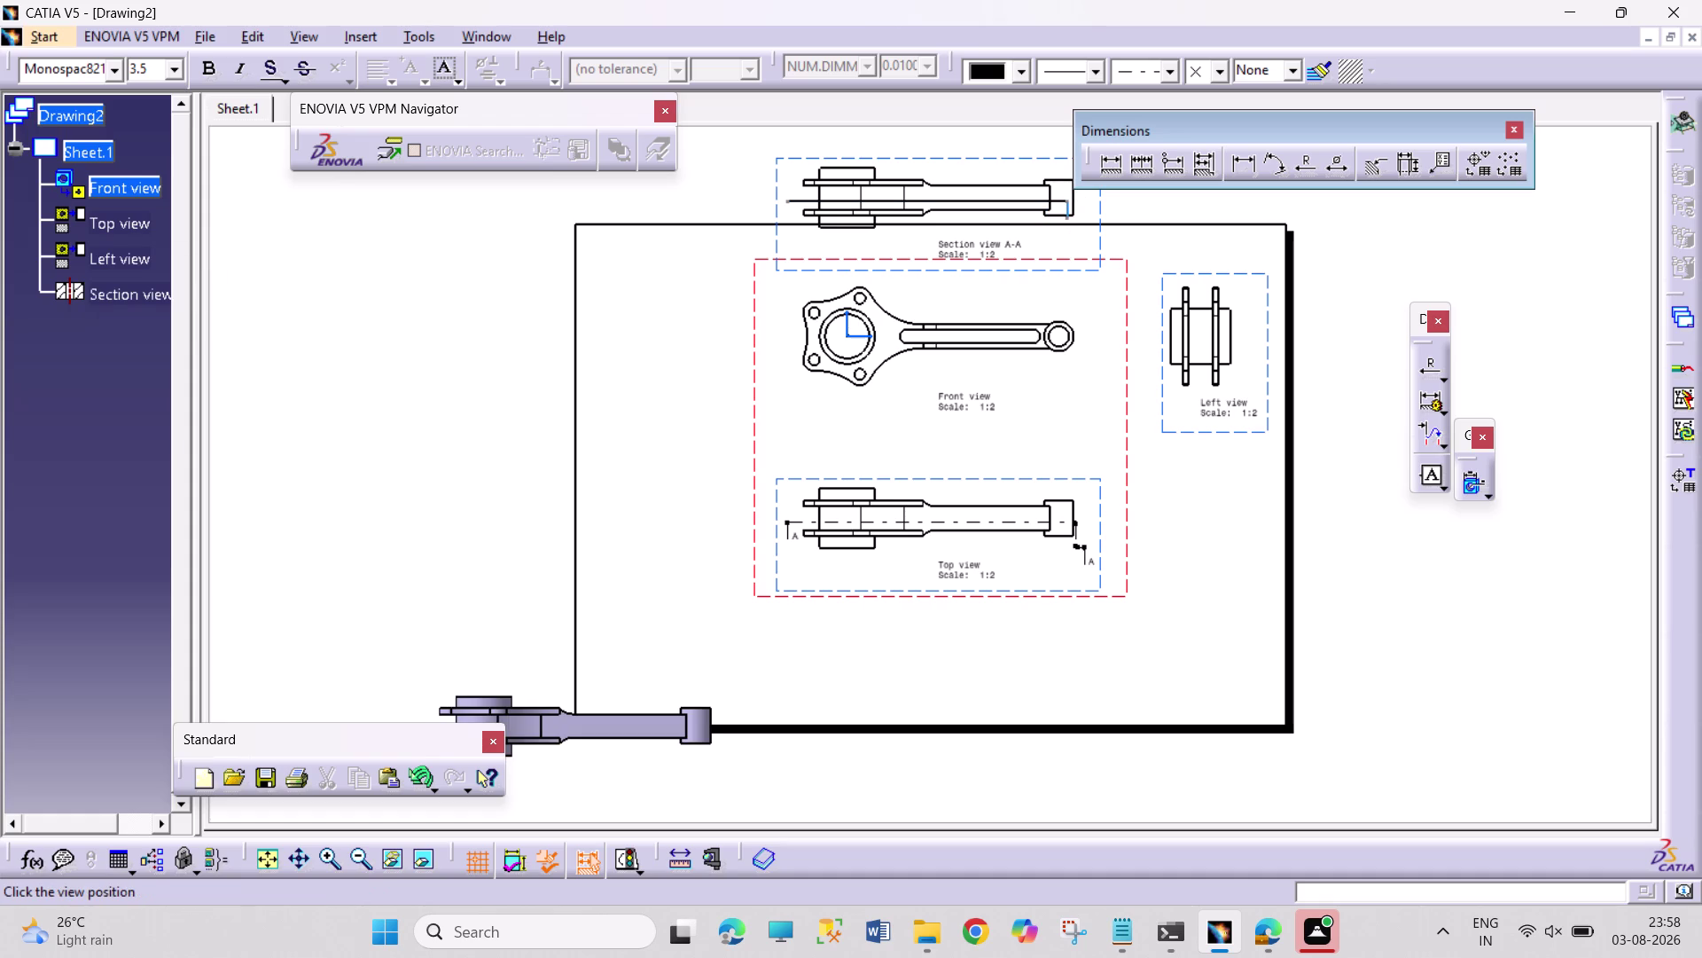
click(912, 676)
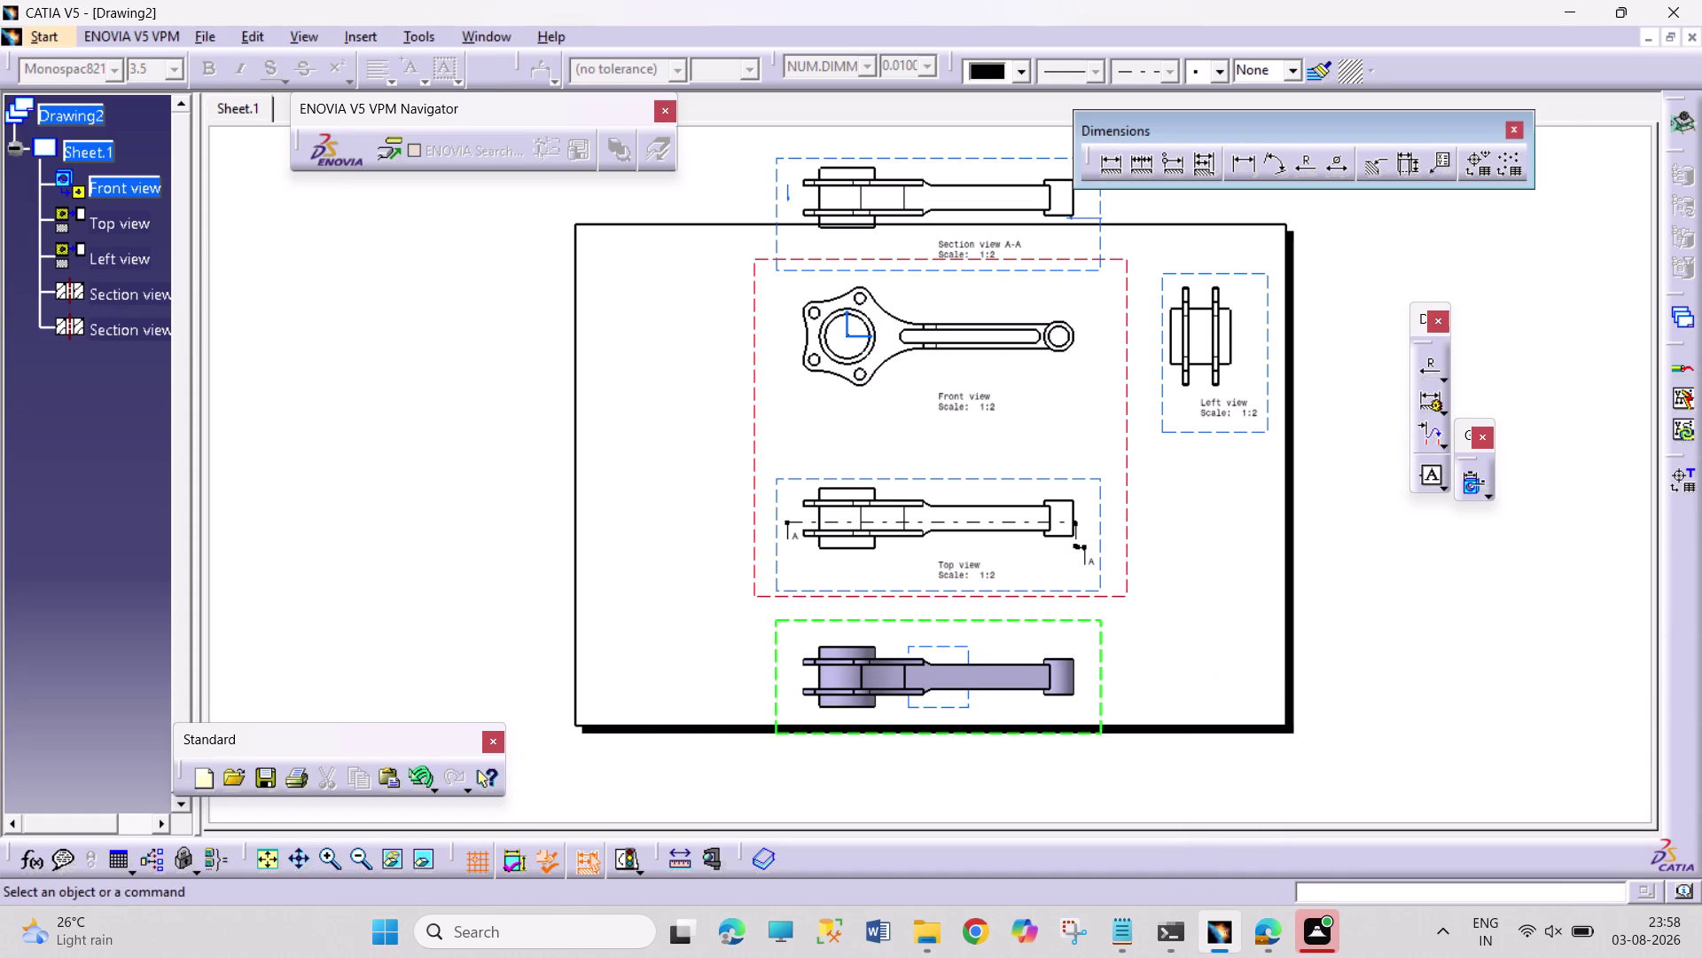
click(982, 639)
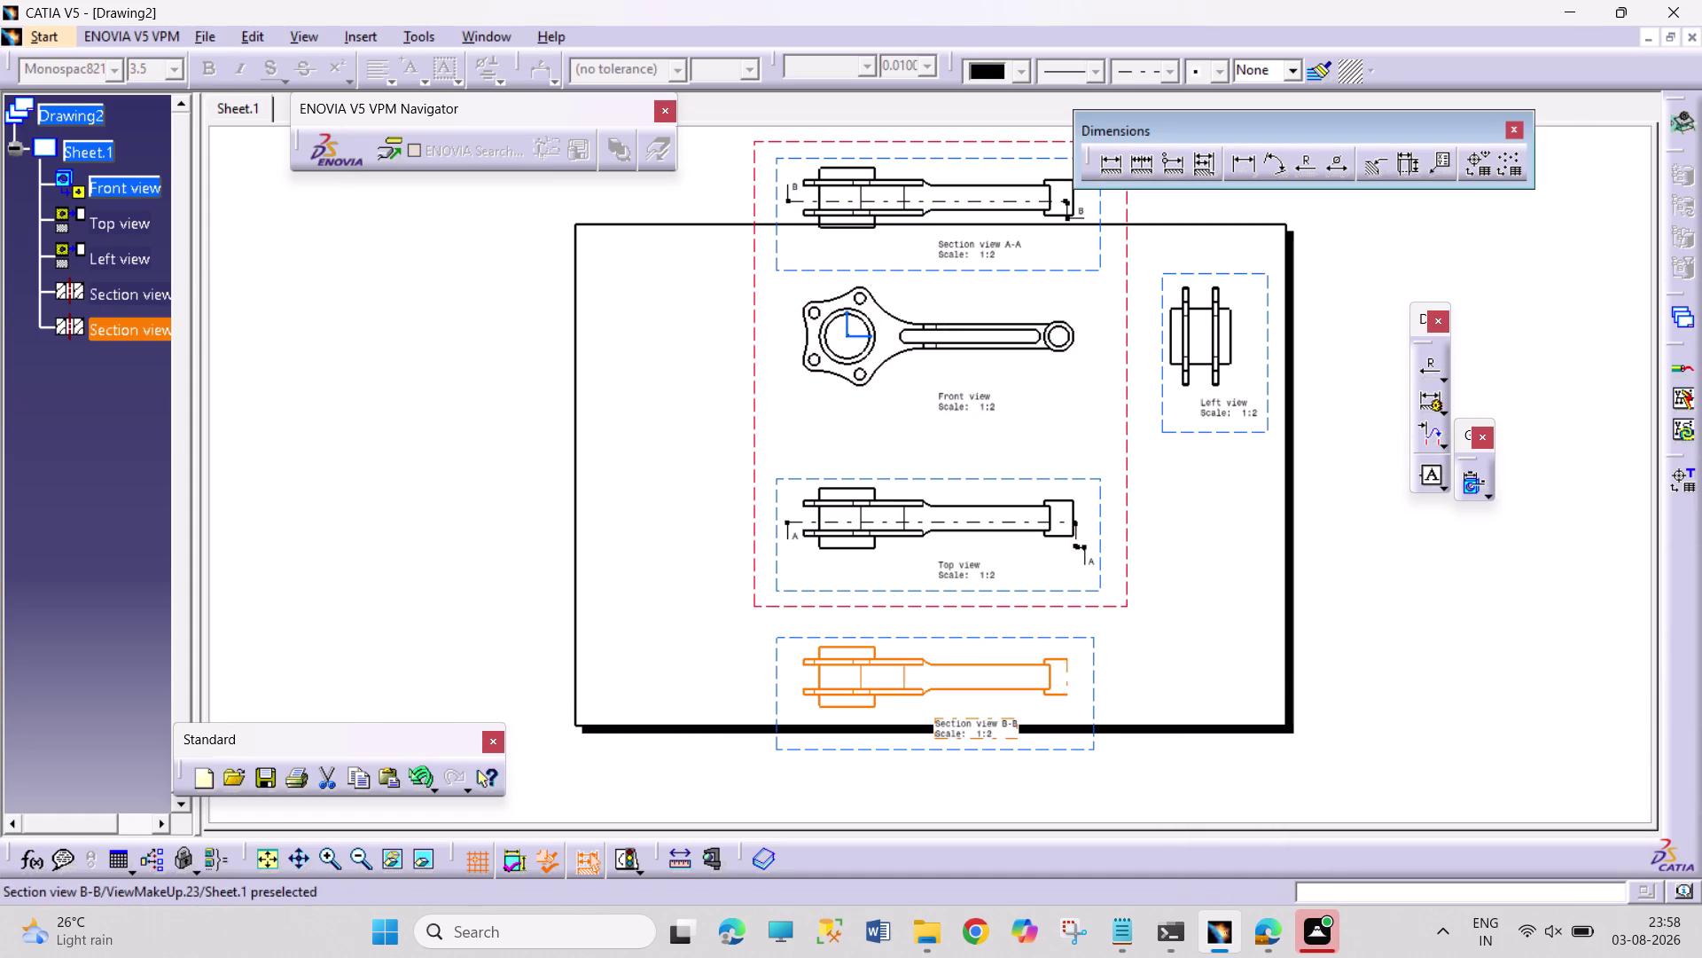
Delete Section views B-B and A-A.
key(Delete)
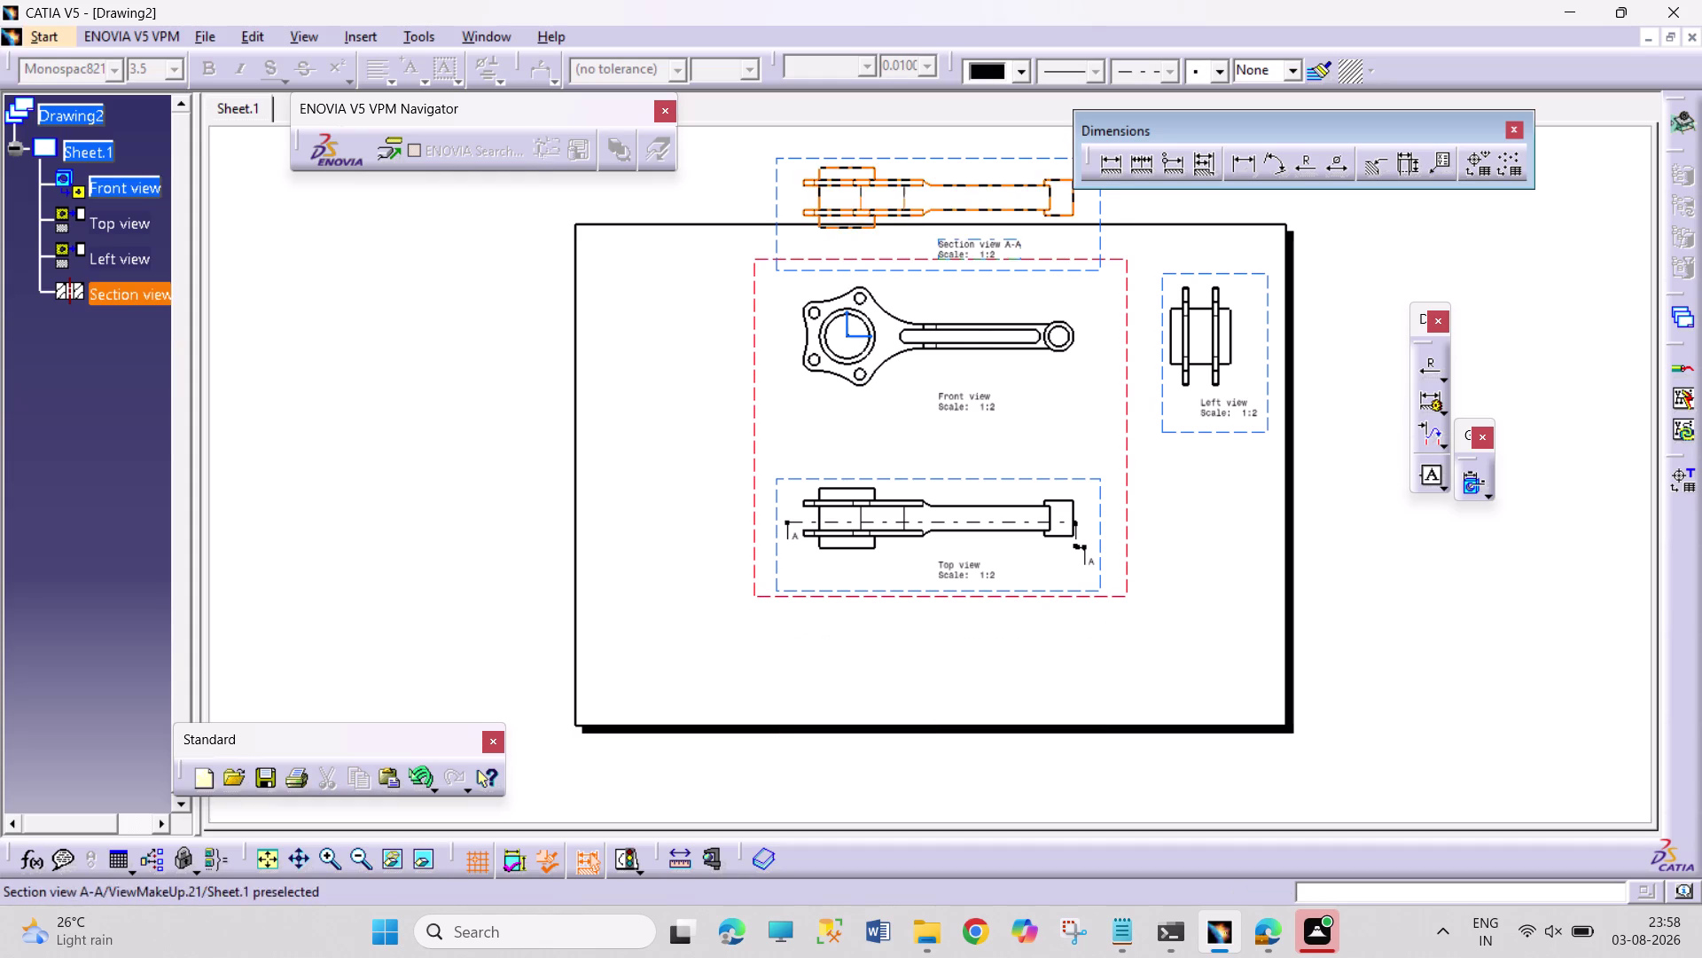
click(969, 157)
key(Delete)
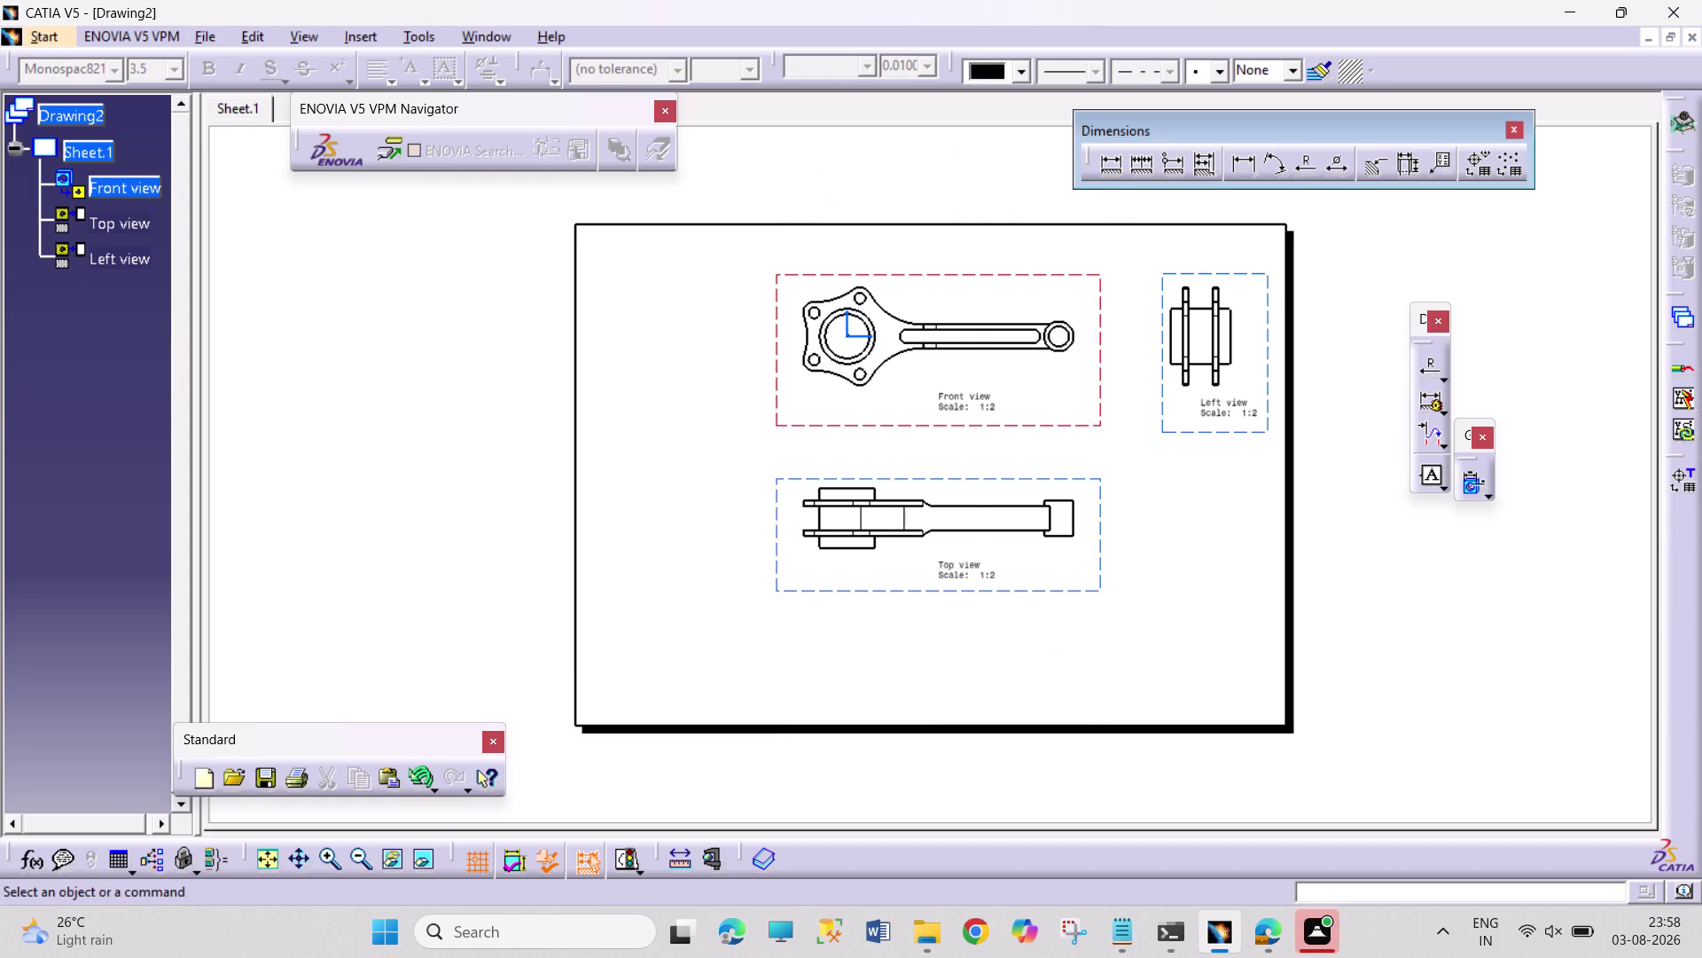
Draw a new offset profile along the top view and place Section A-A above the front view.
click(359, 39)
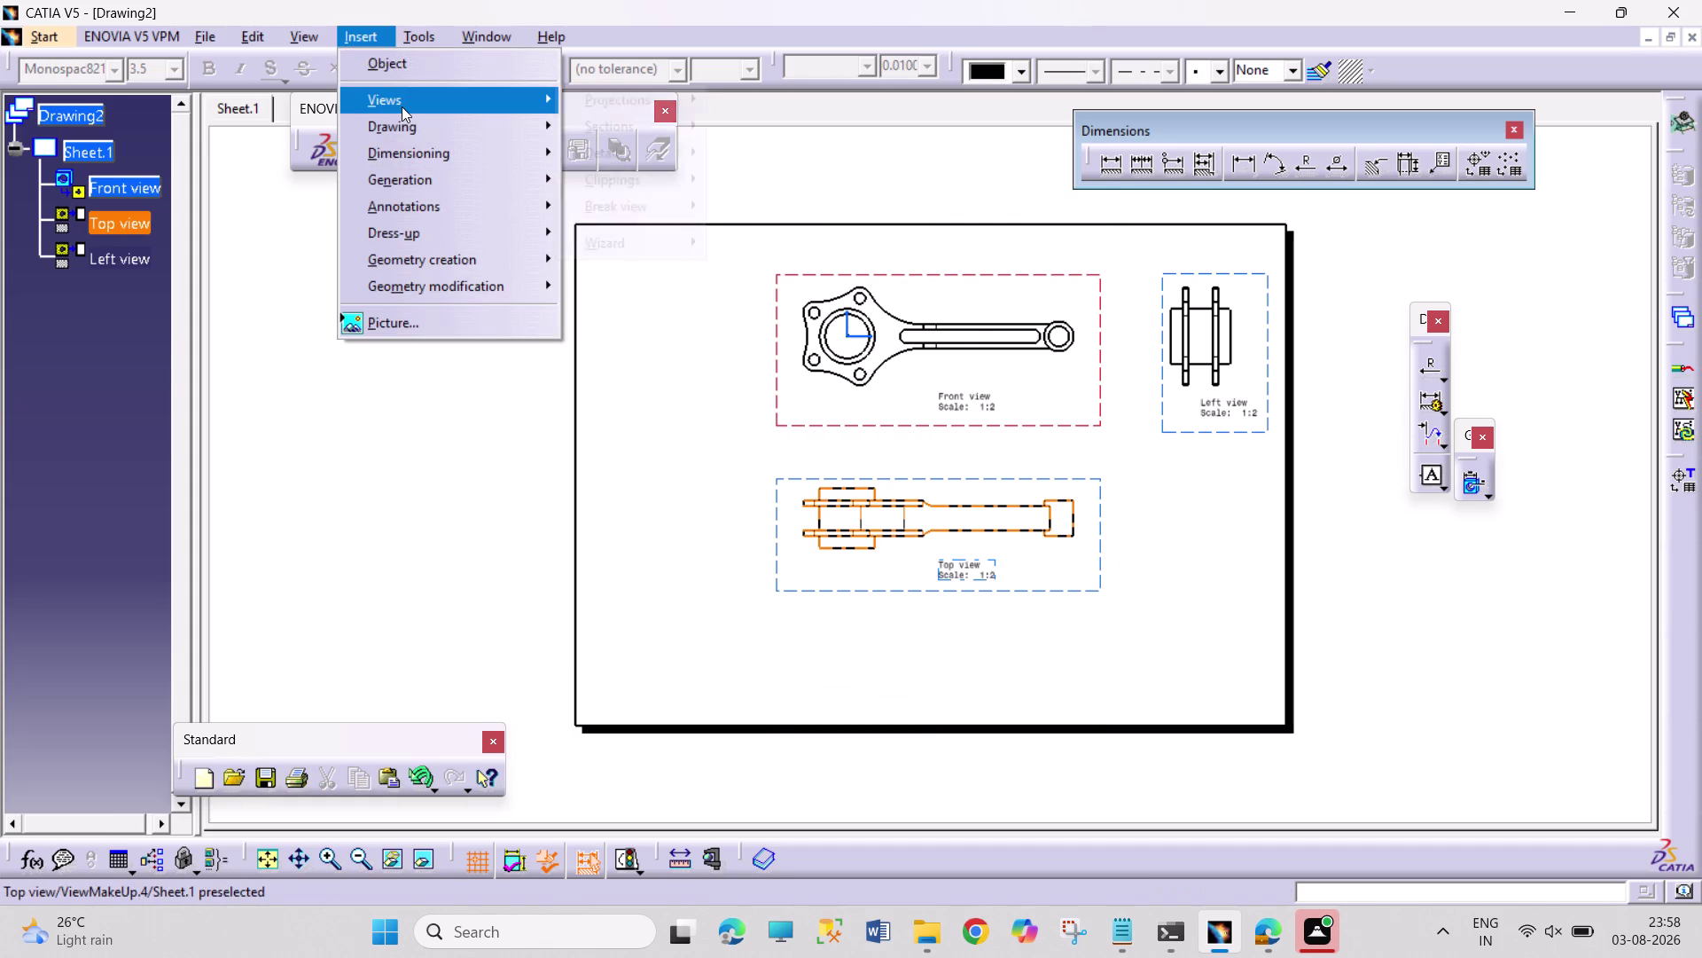
click(793, 136)
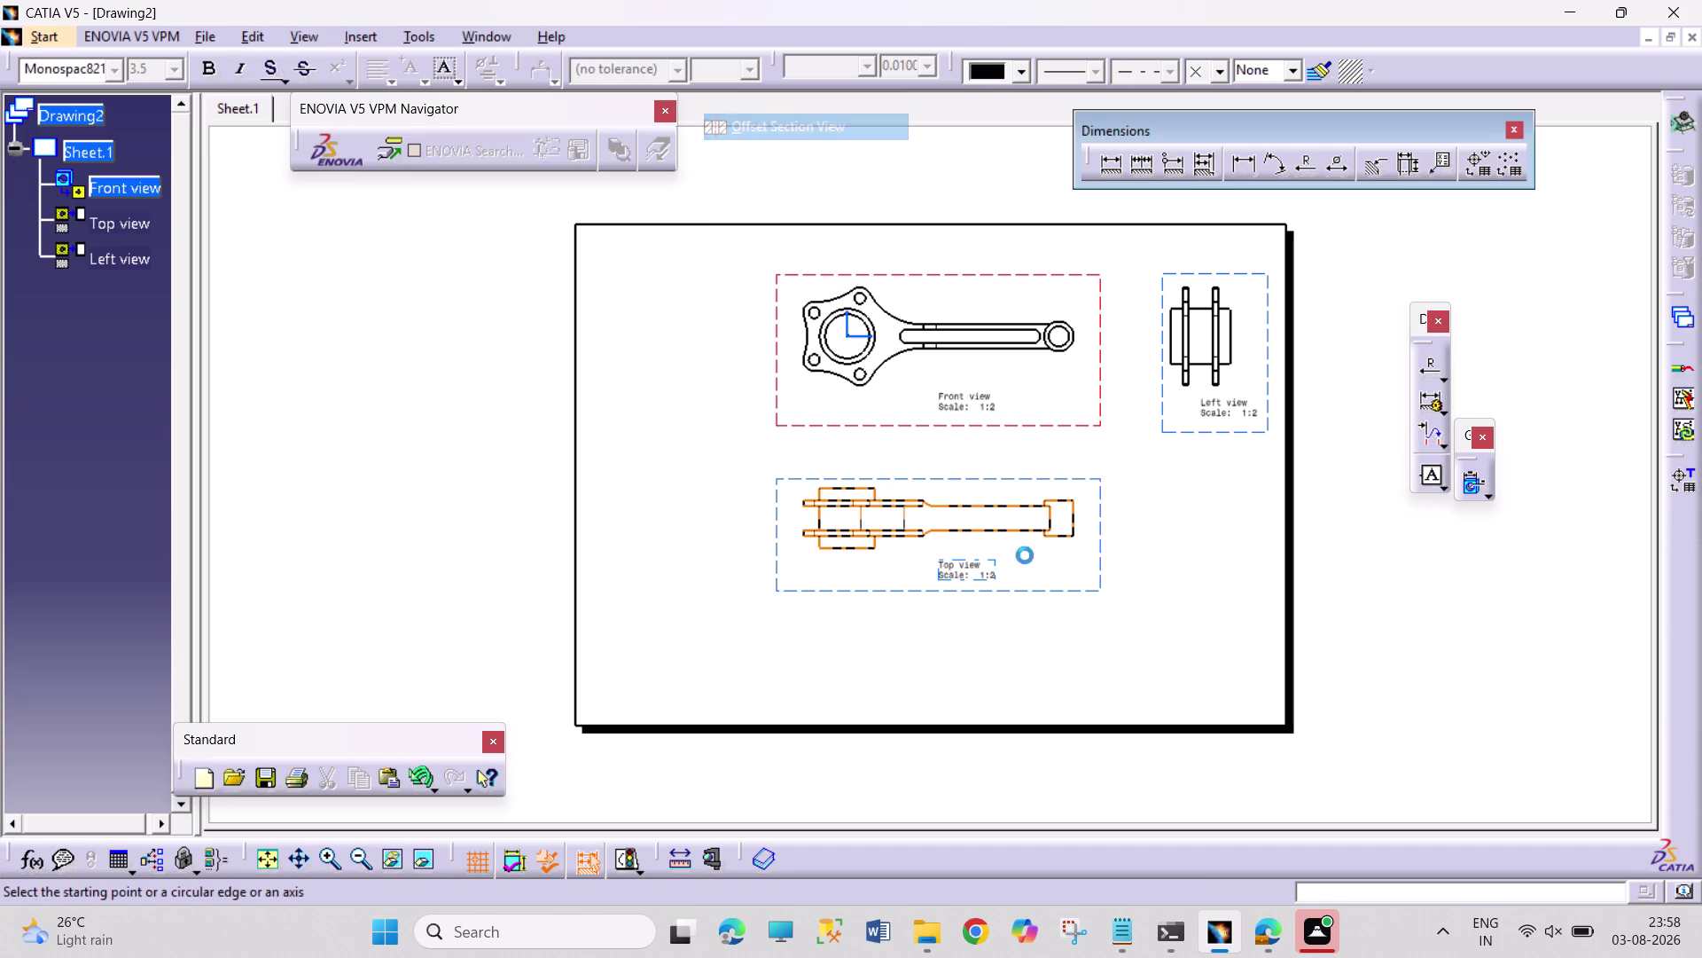
click(796, 514)
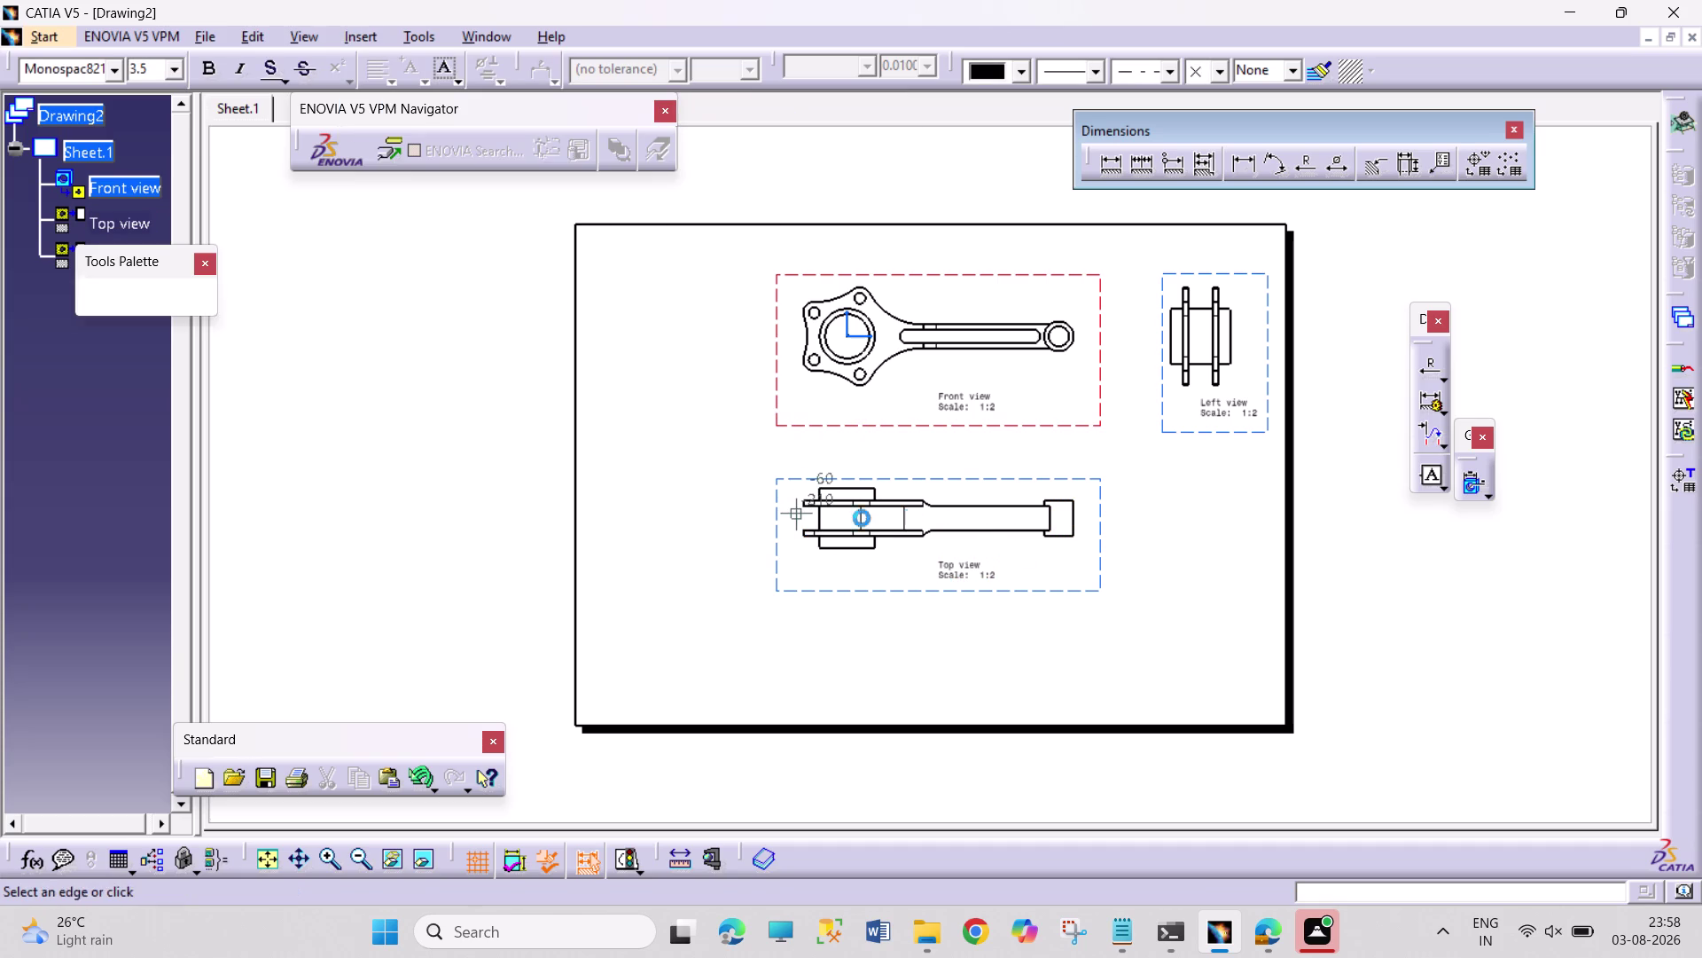
click(1085, 518)
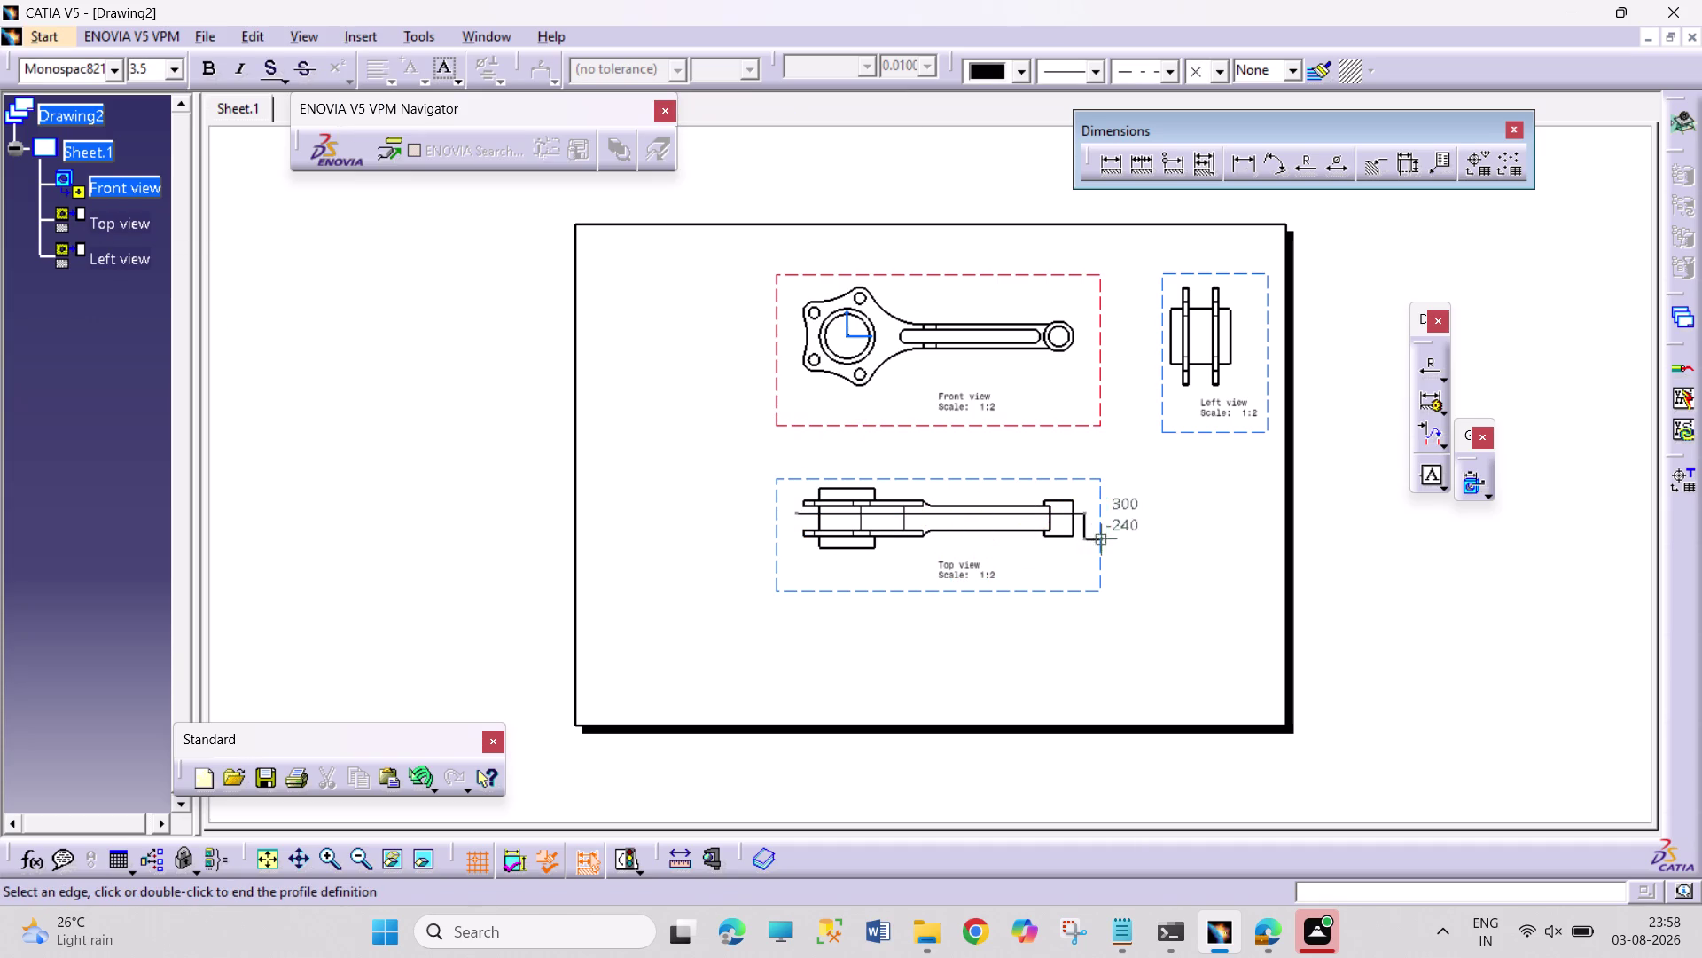
click(1093, 533)
click(1040, 207)
double_click(1082, 526)
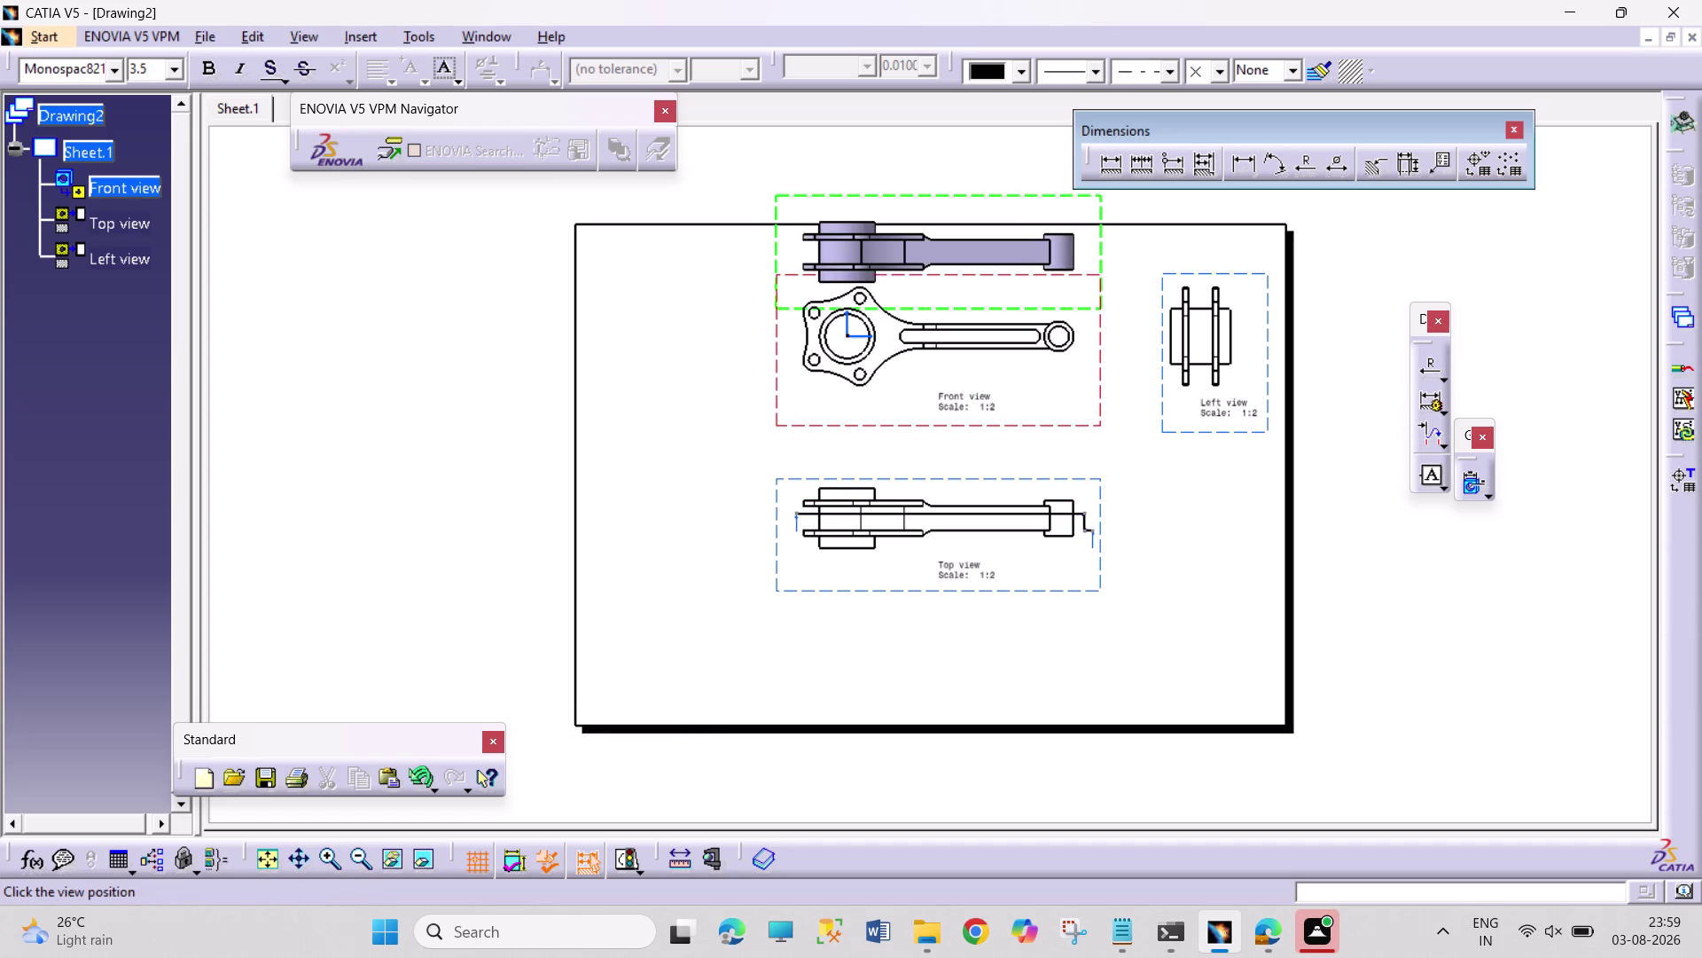
click(1044, 255)
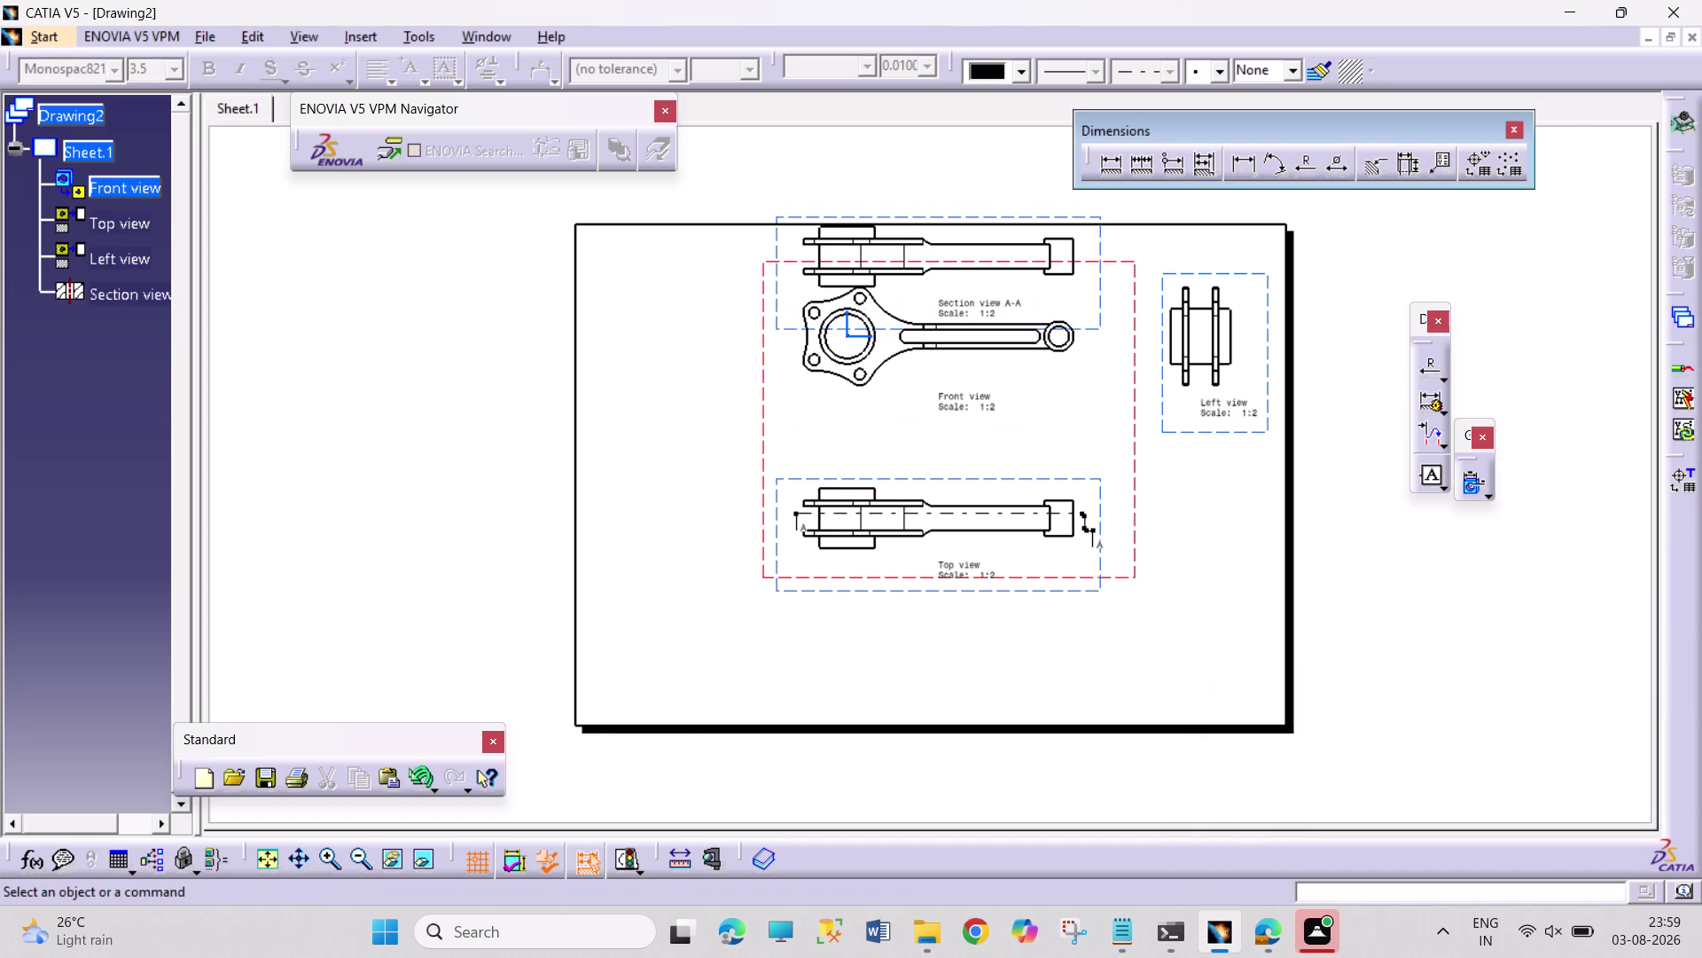
drag(955, 206, 961, 154)
click(956, 212)
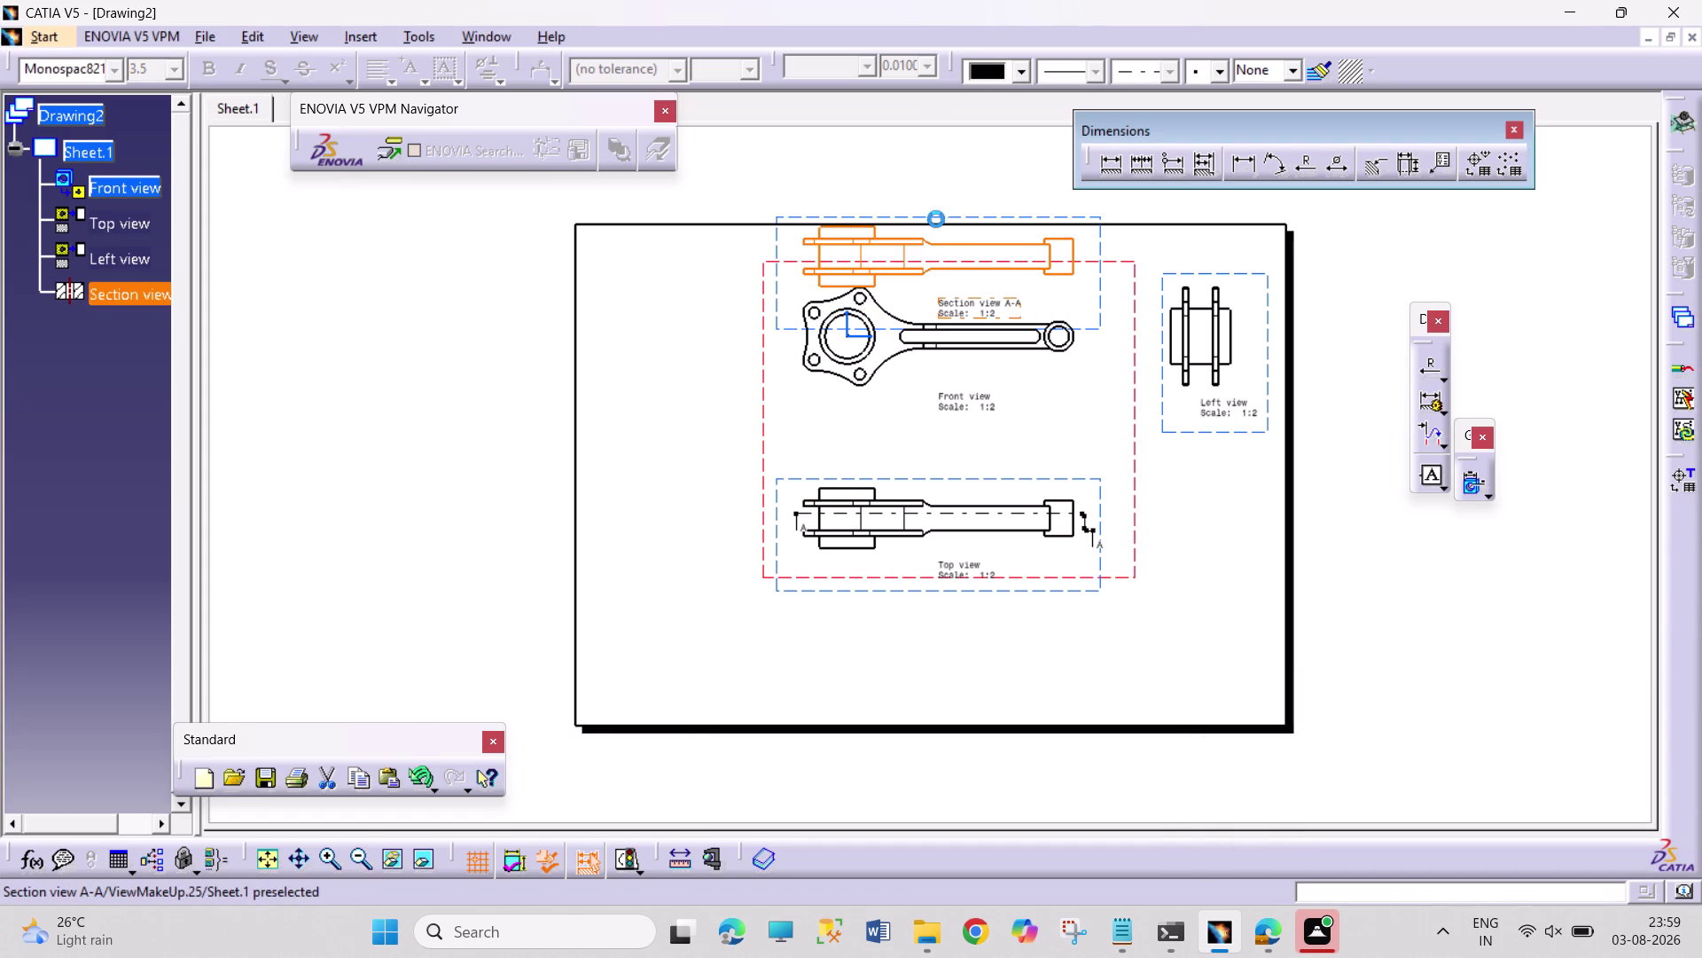
Select the section view A-A caption and its callout on the top view.
drag(934, 217, 946, 109)
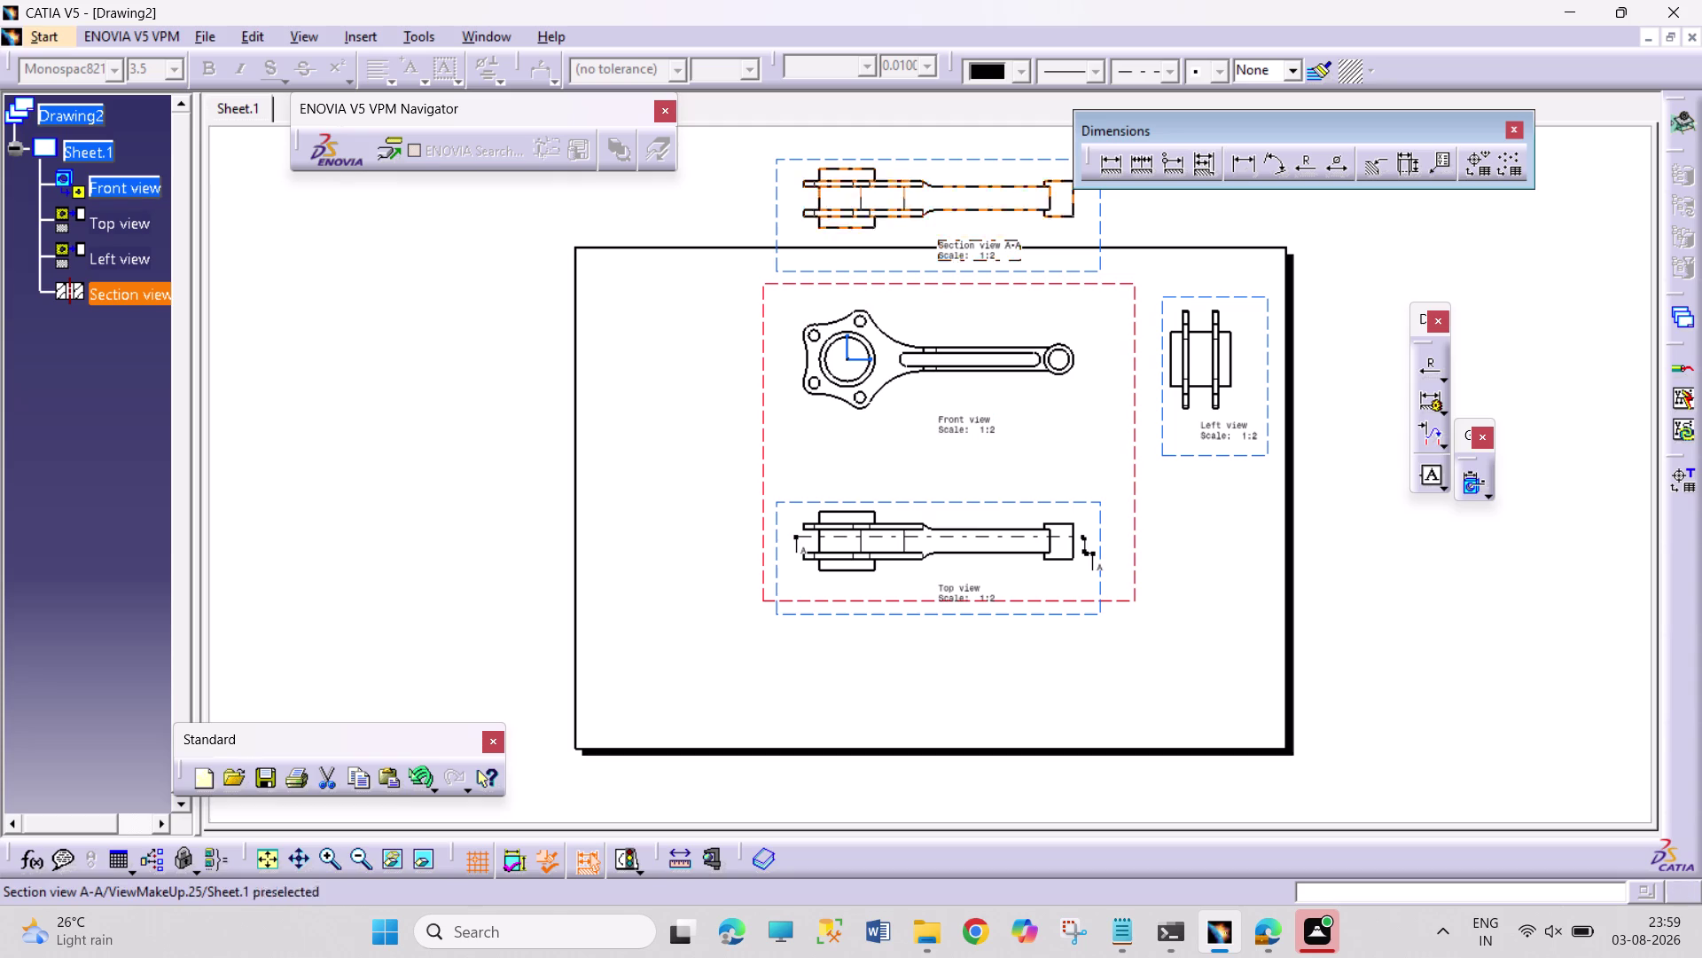
click(995, 259)
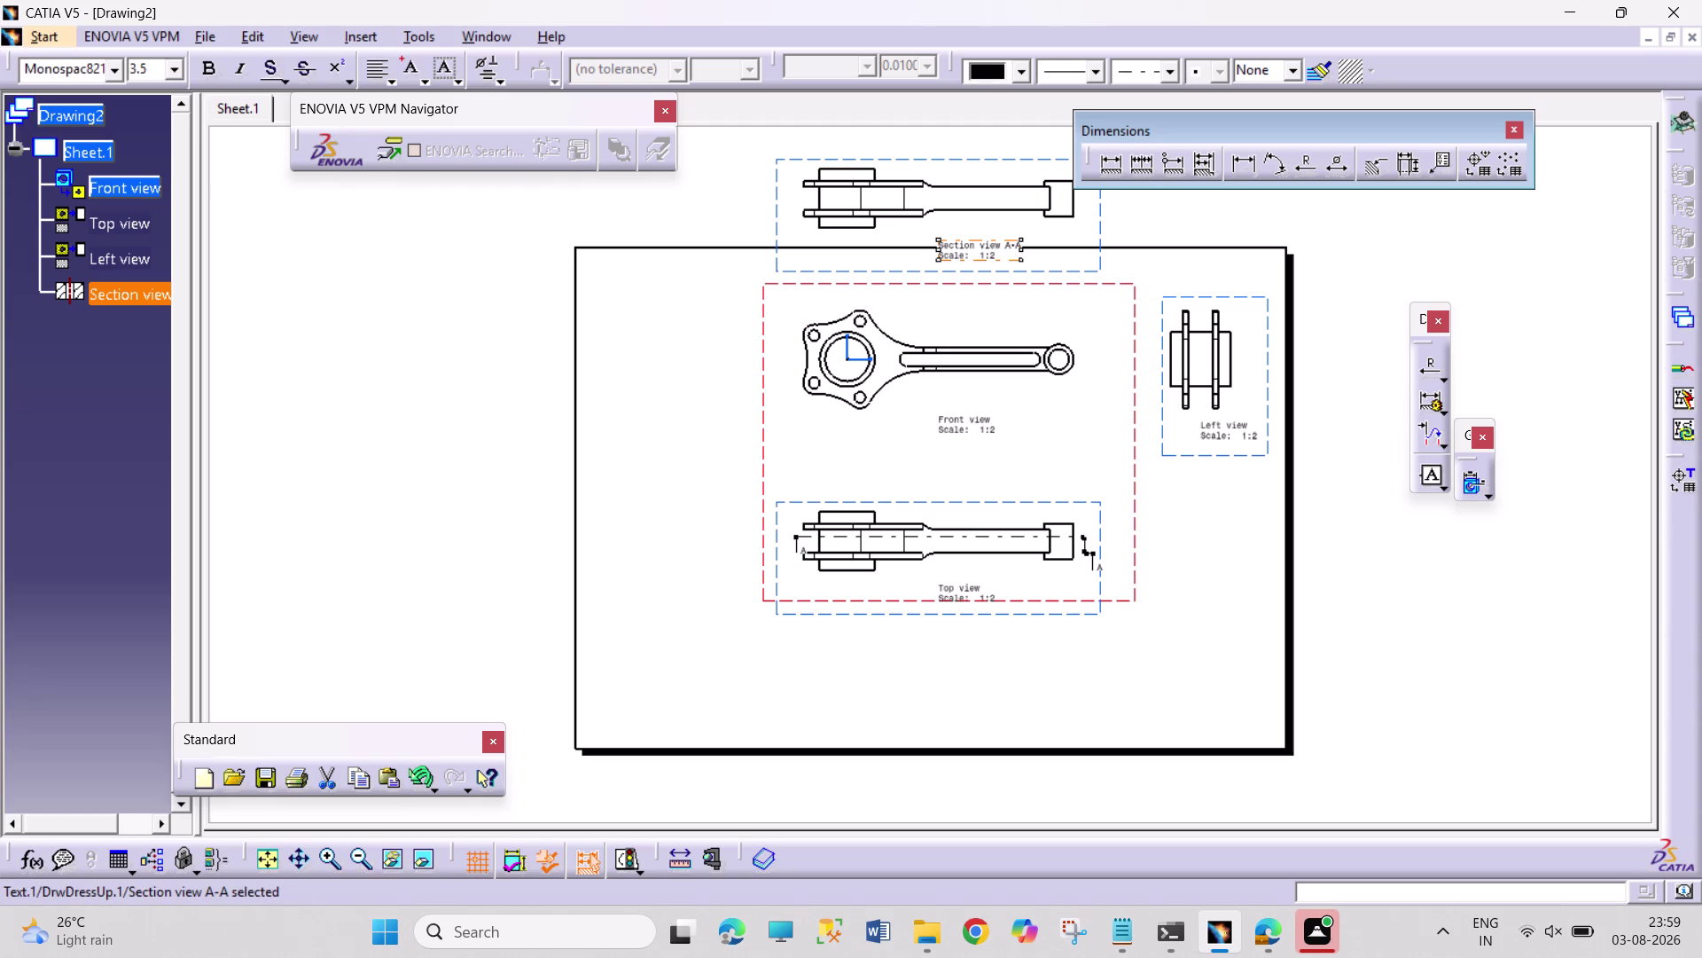
drag(1090, 555, 1027, 554)
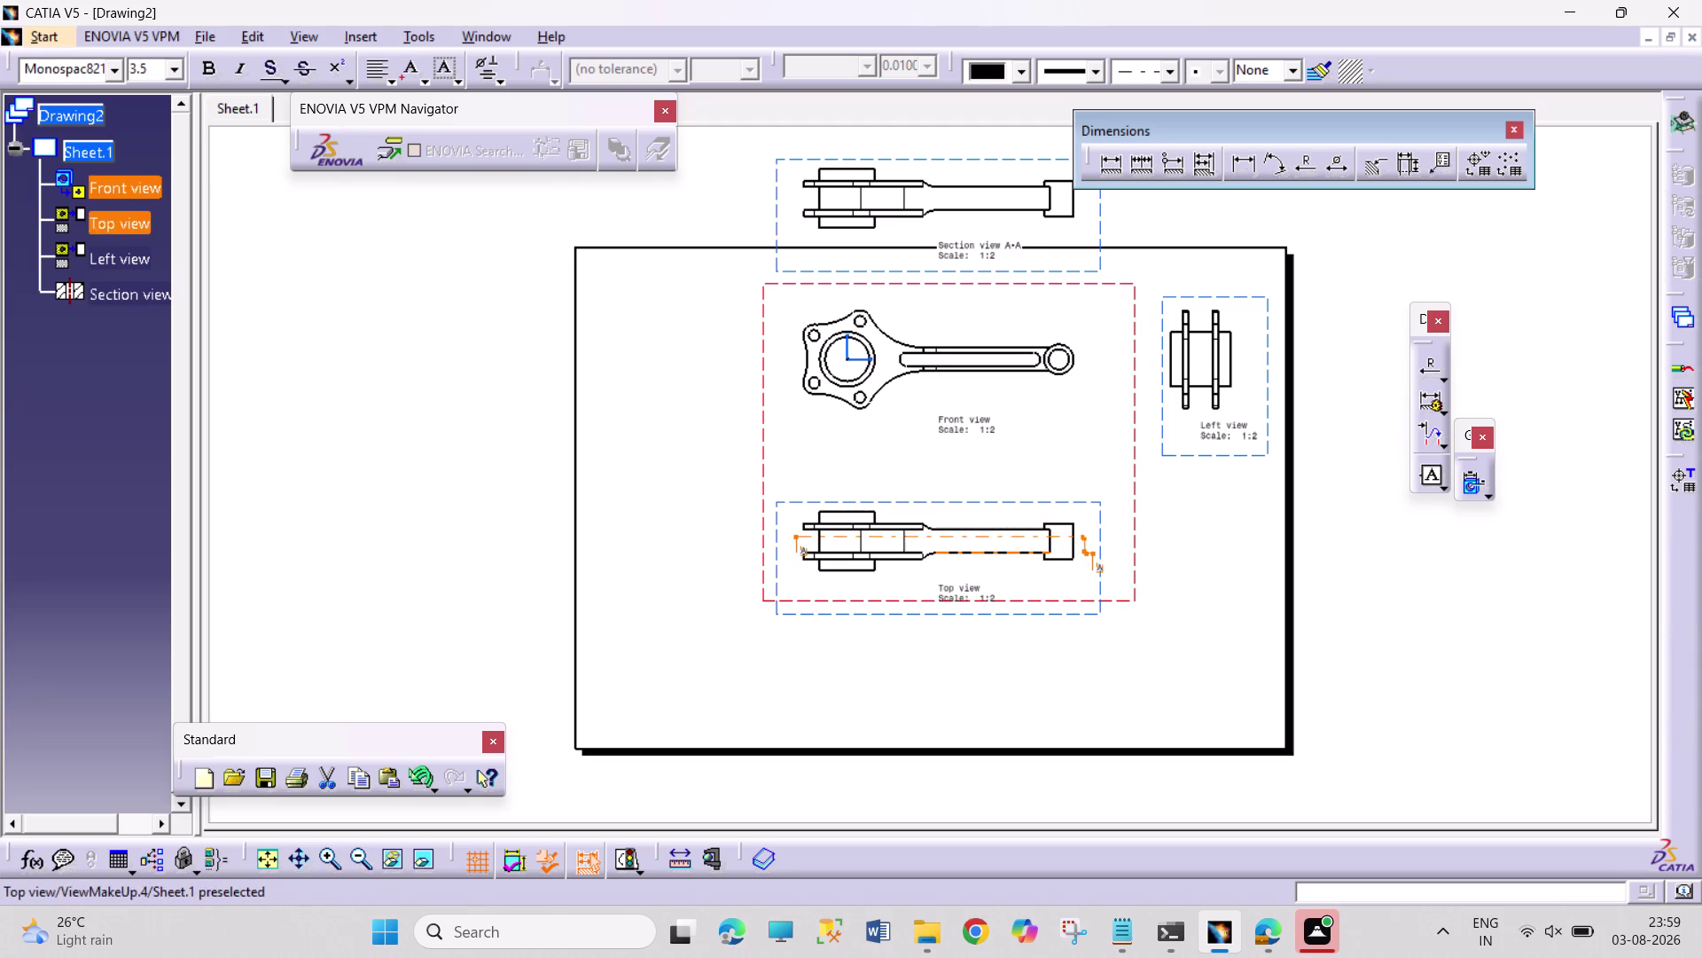
drag(1086, 551, 1050, 555)
click(1087, 541)
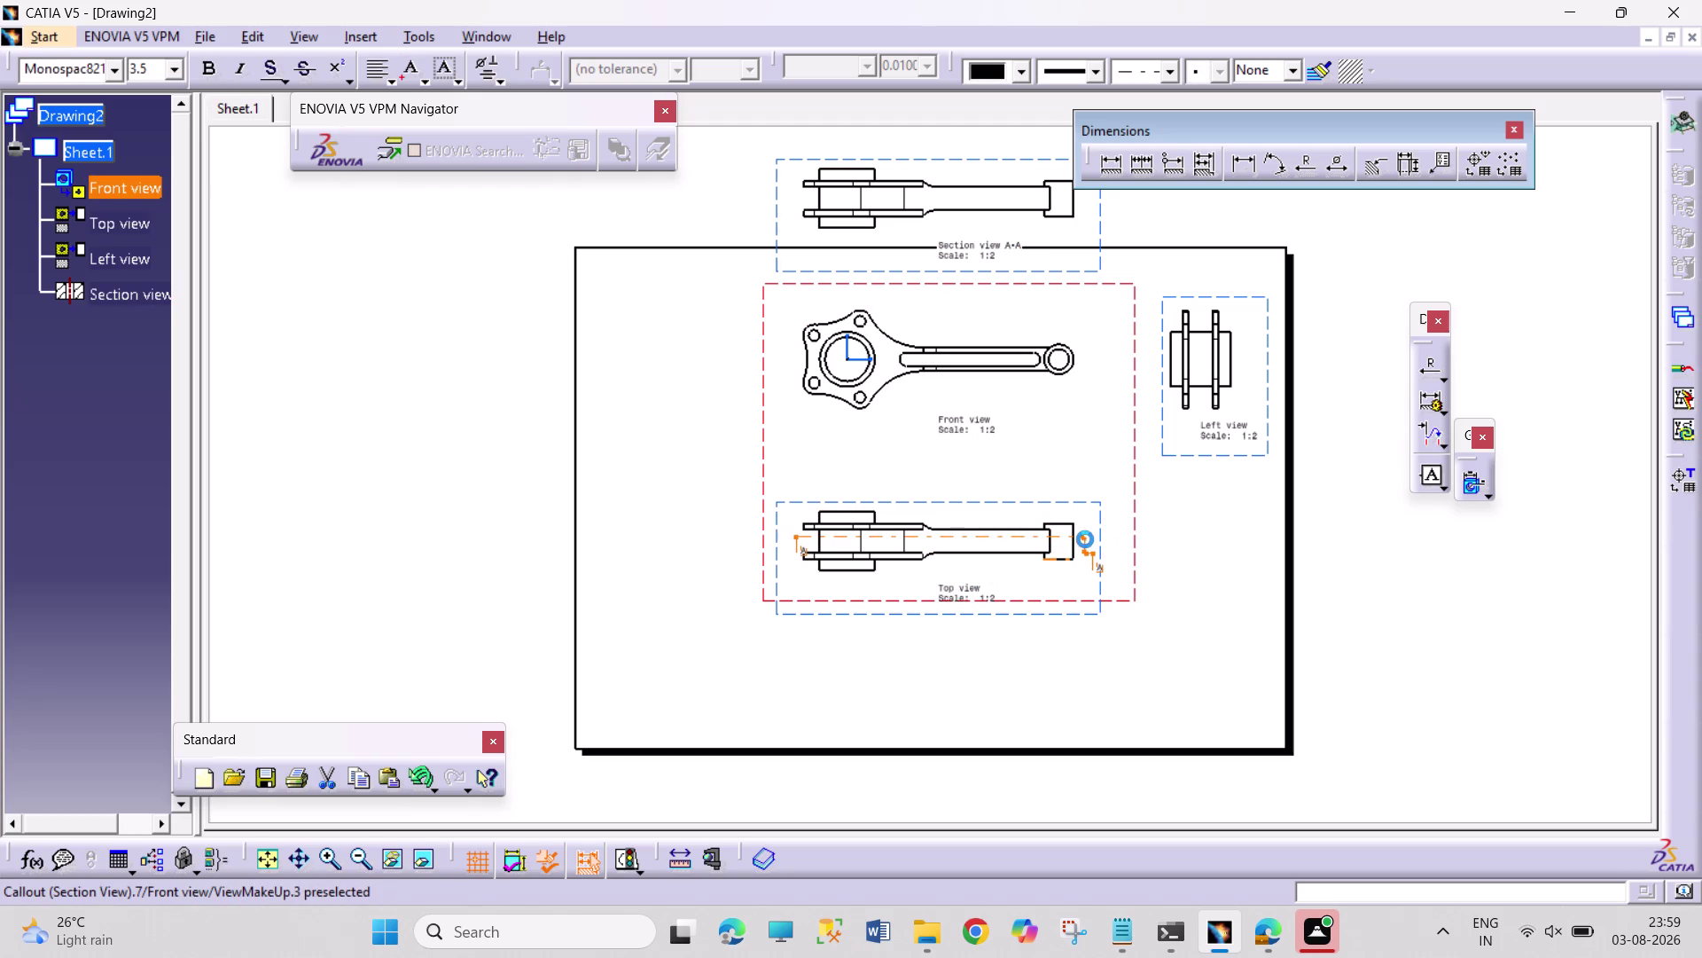
click(1085, 537)
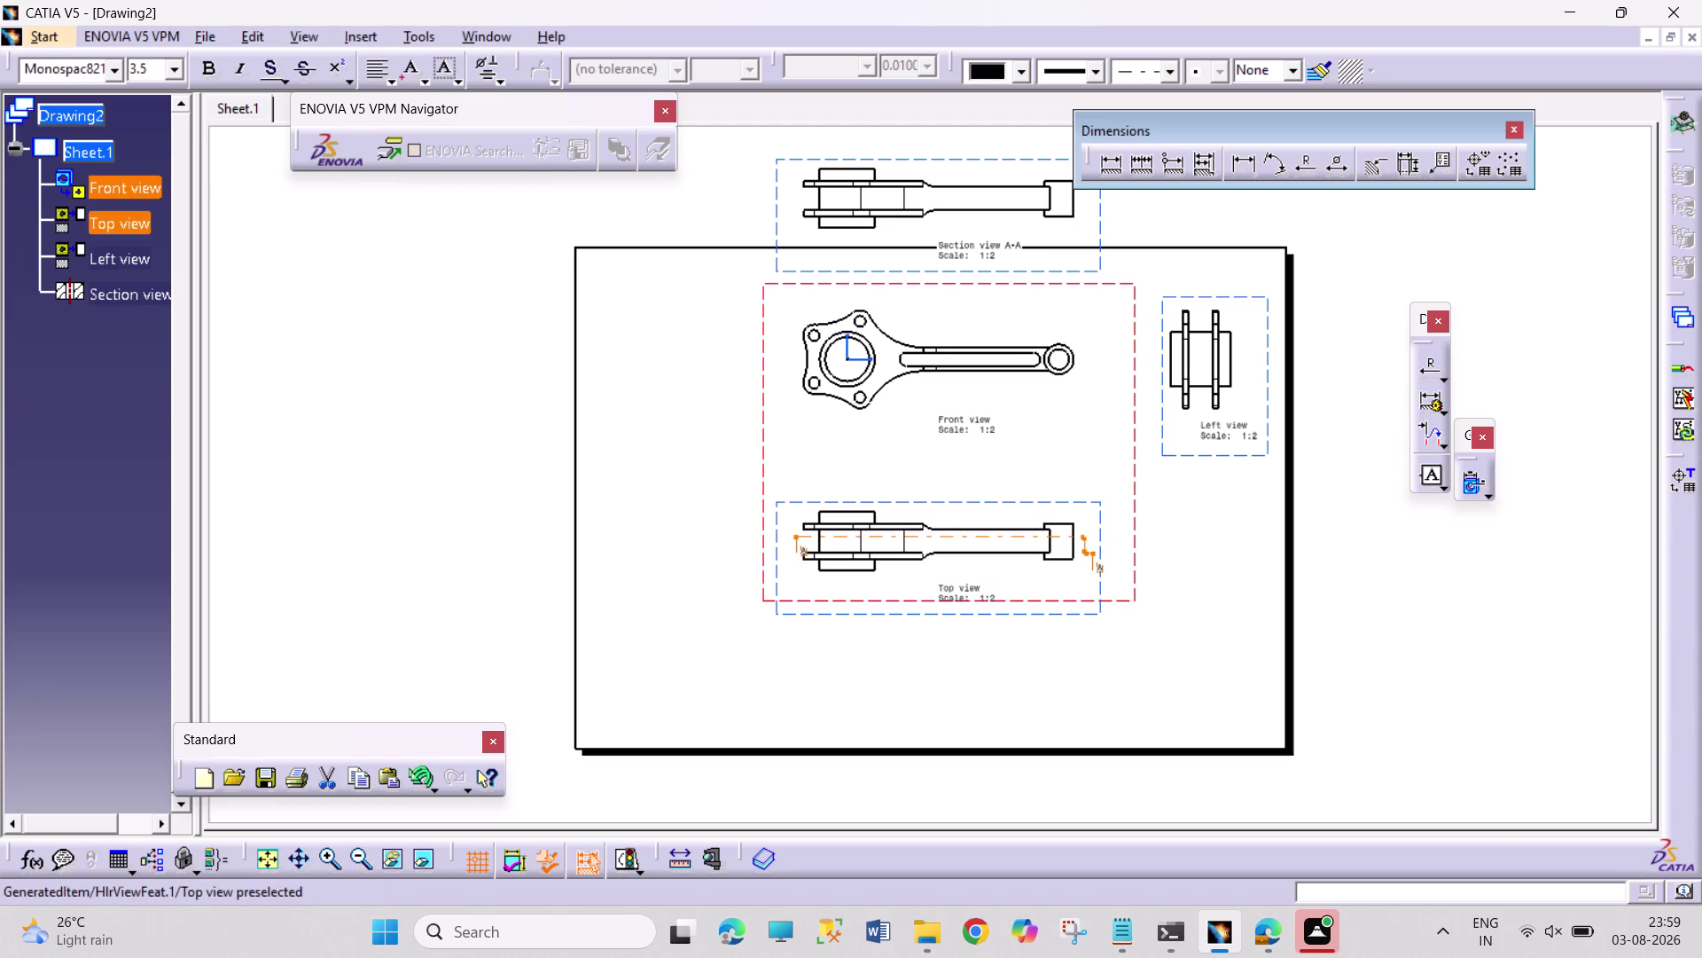
drag(1042, 509, 1127, 599)
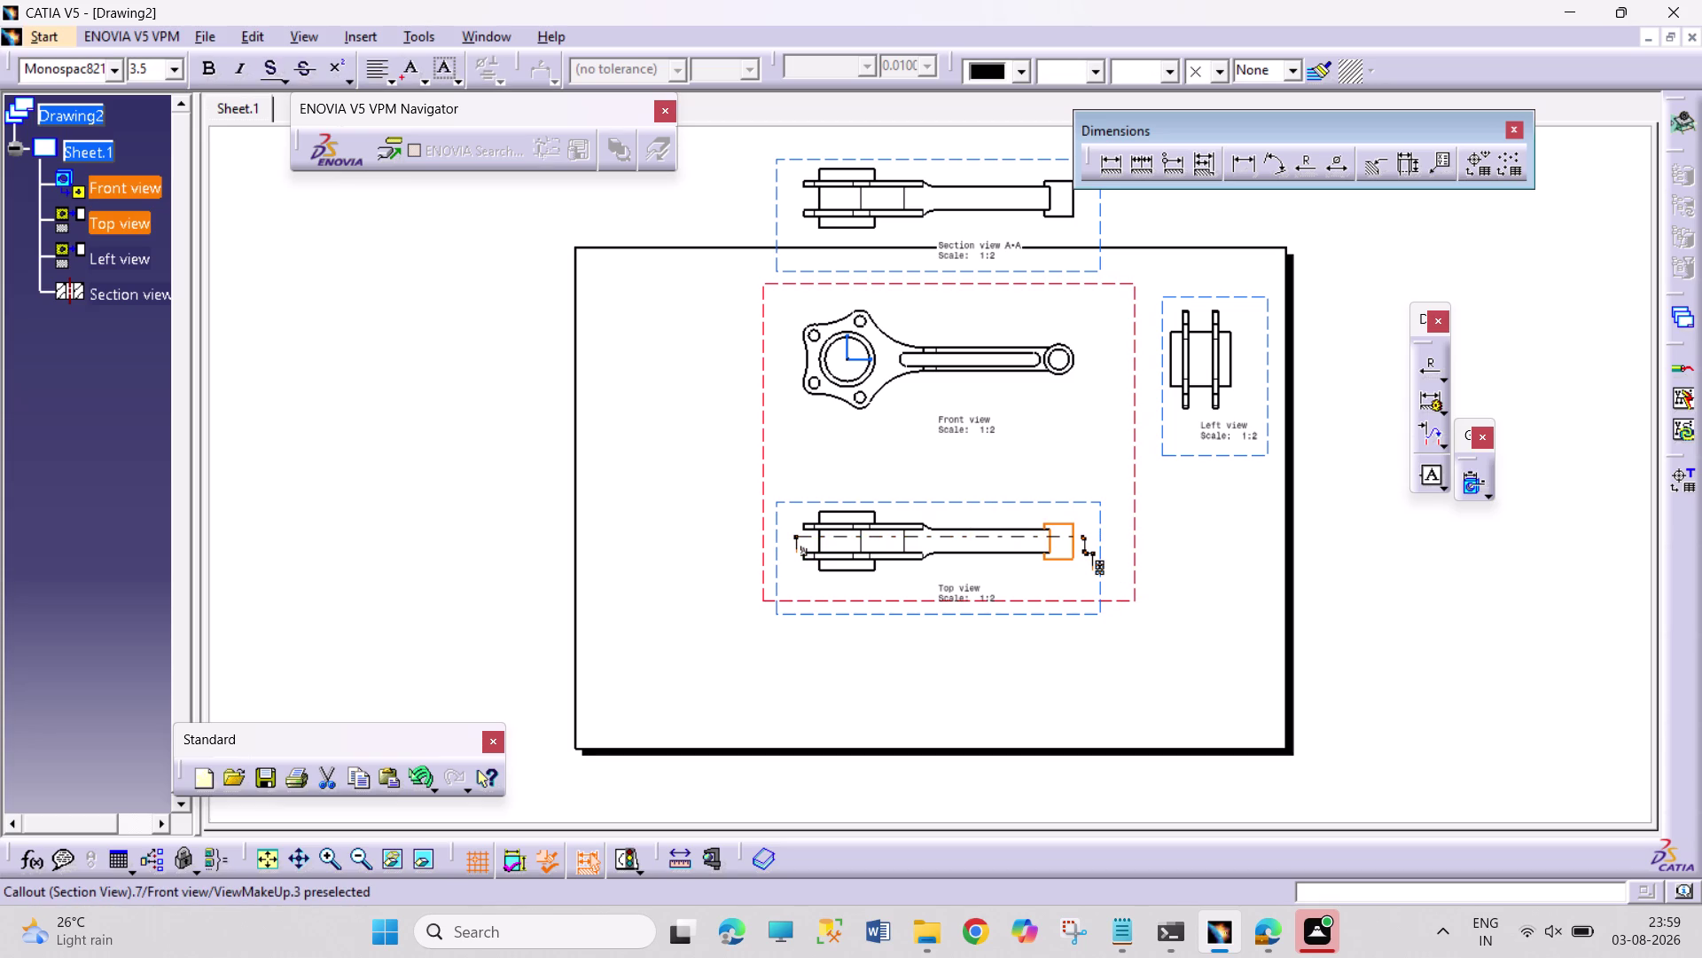
drag(1085, 554, 1004, 550)
key(Escape)
key(Escape)
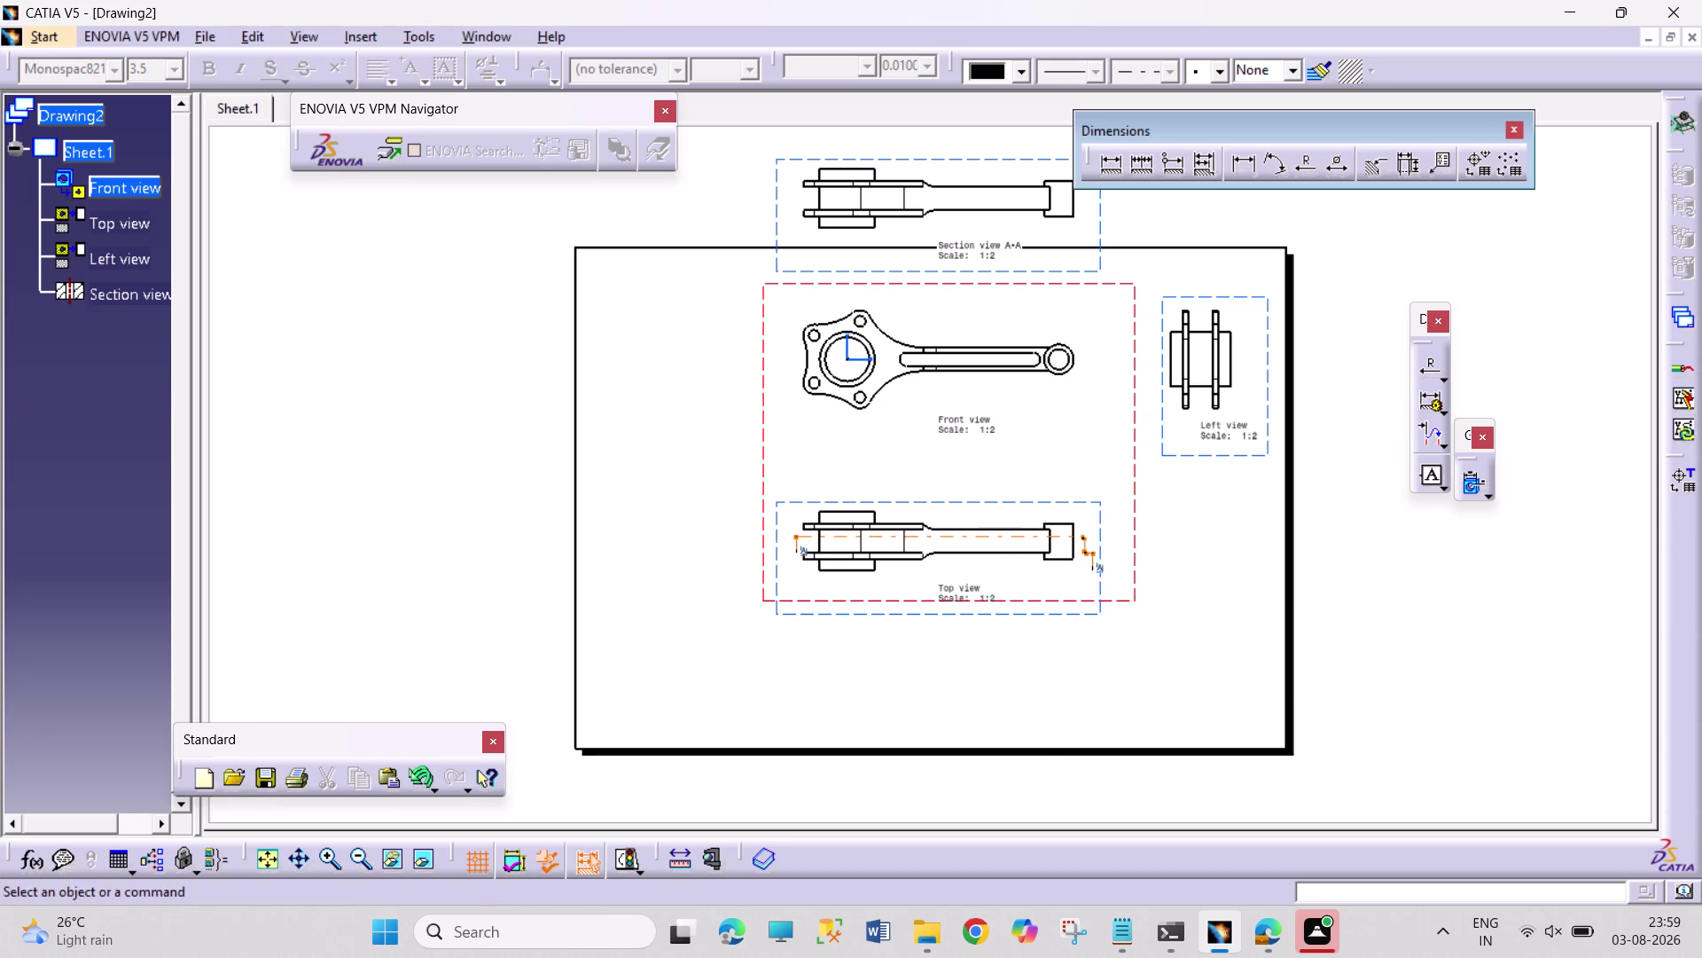
Delete the A-A cutting line on the top view, removing section view A-A.
drag(1083, 550, 1025, 550)
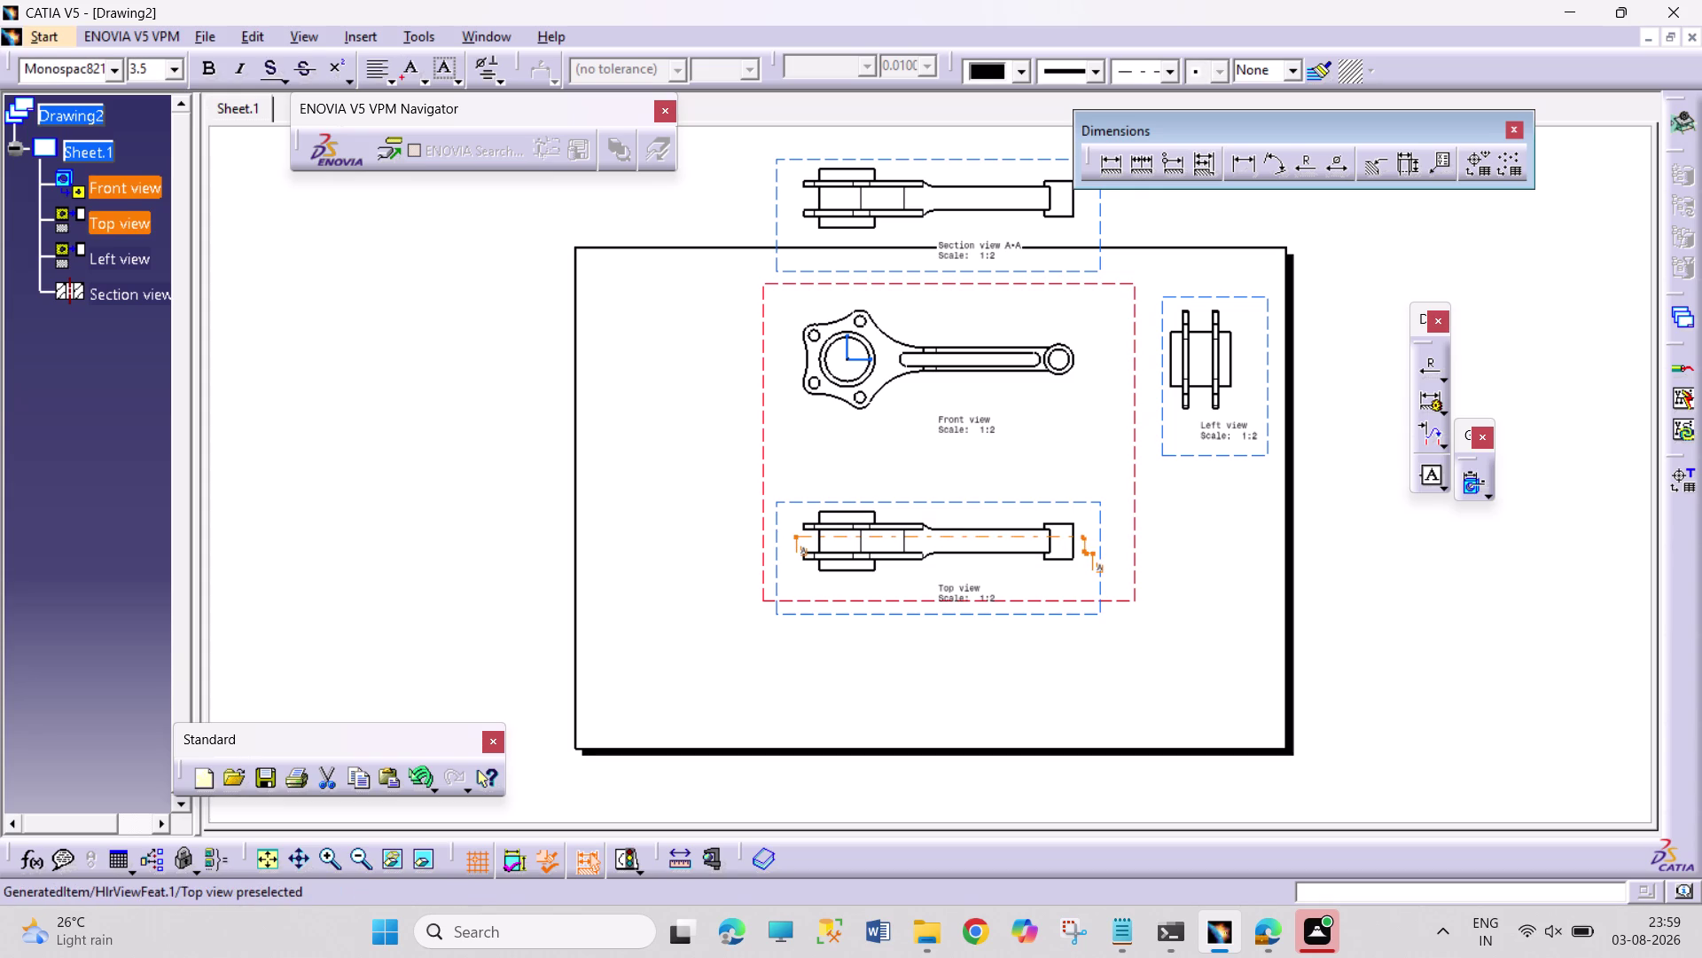
click(1084, 542)
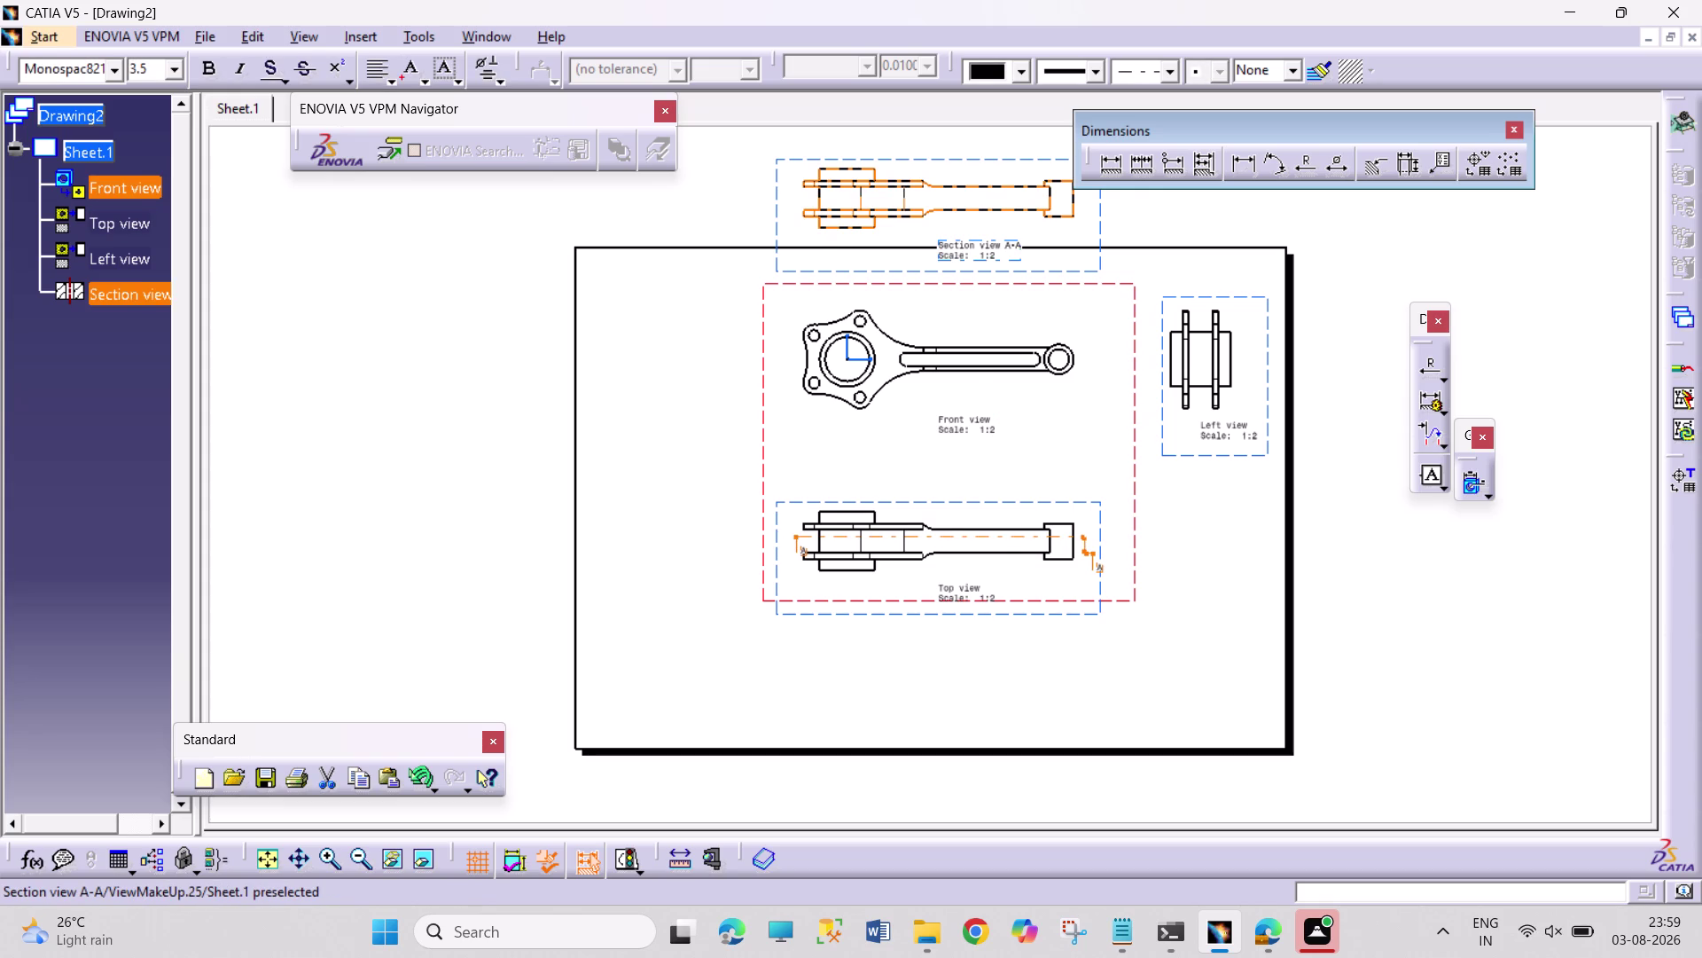
drag(1101, 569, 1058, 569)
click(1058, 569)
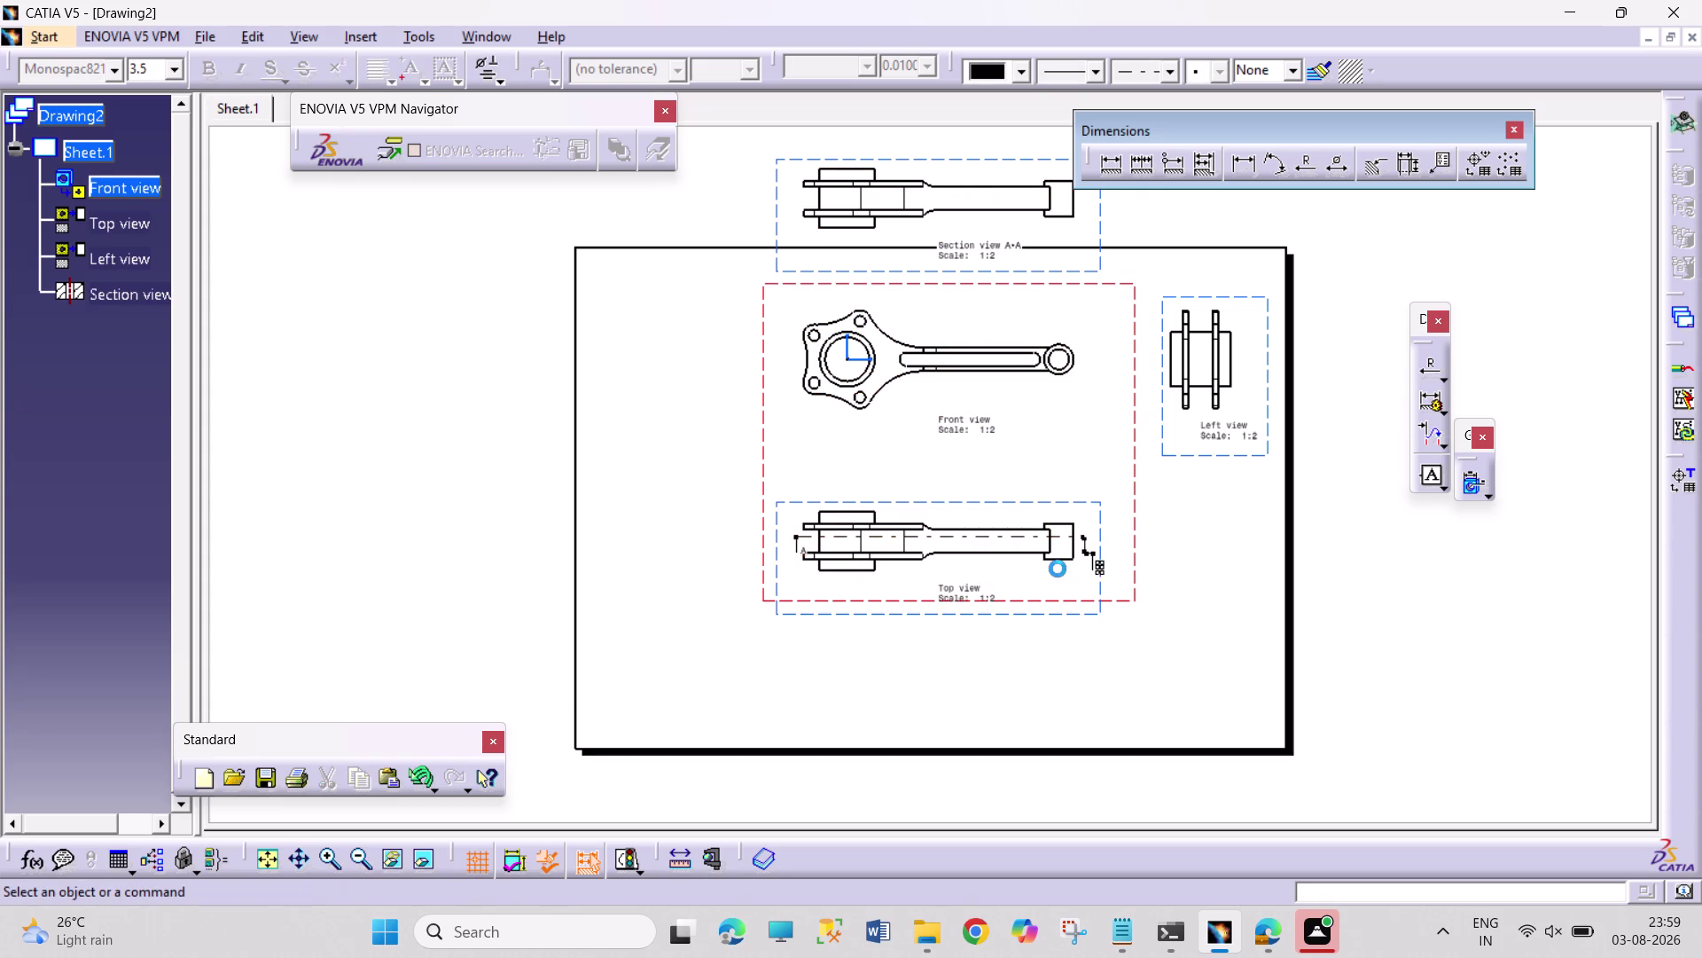
drag(1058, 569, 1081, 553)
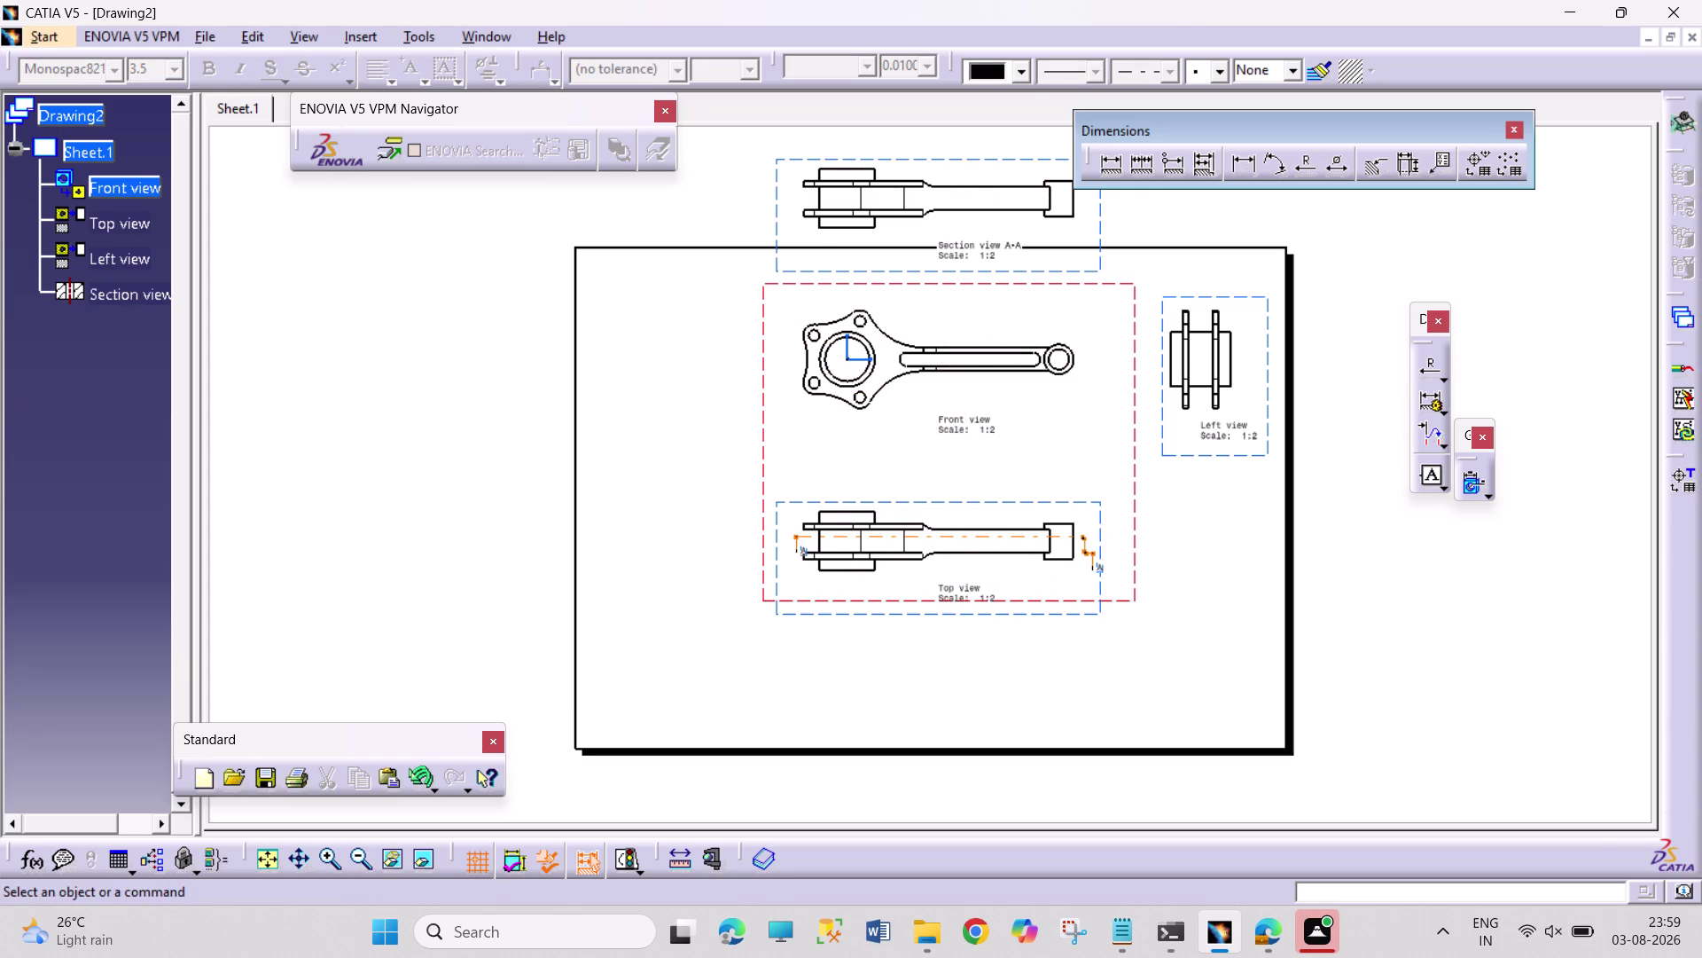
drag(1081, 553, 1081, 539)
click(1159, 552)
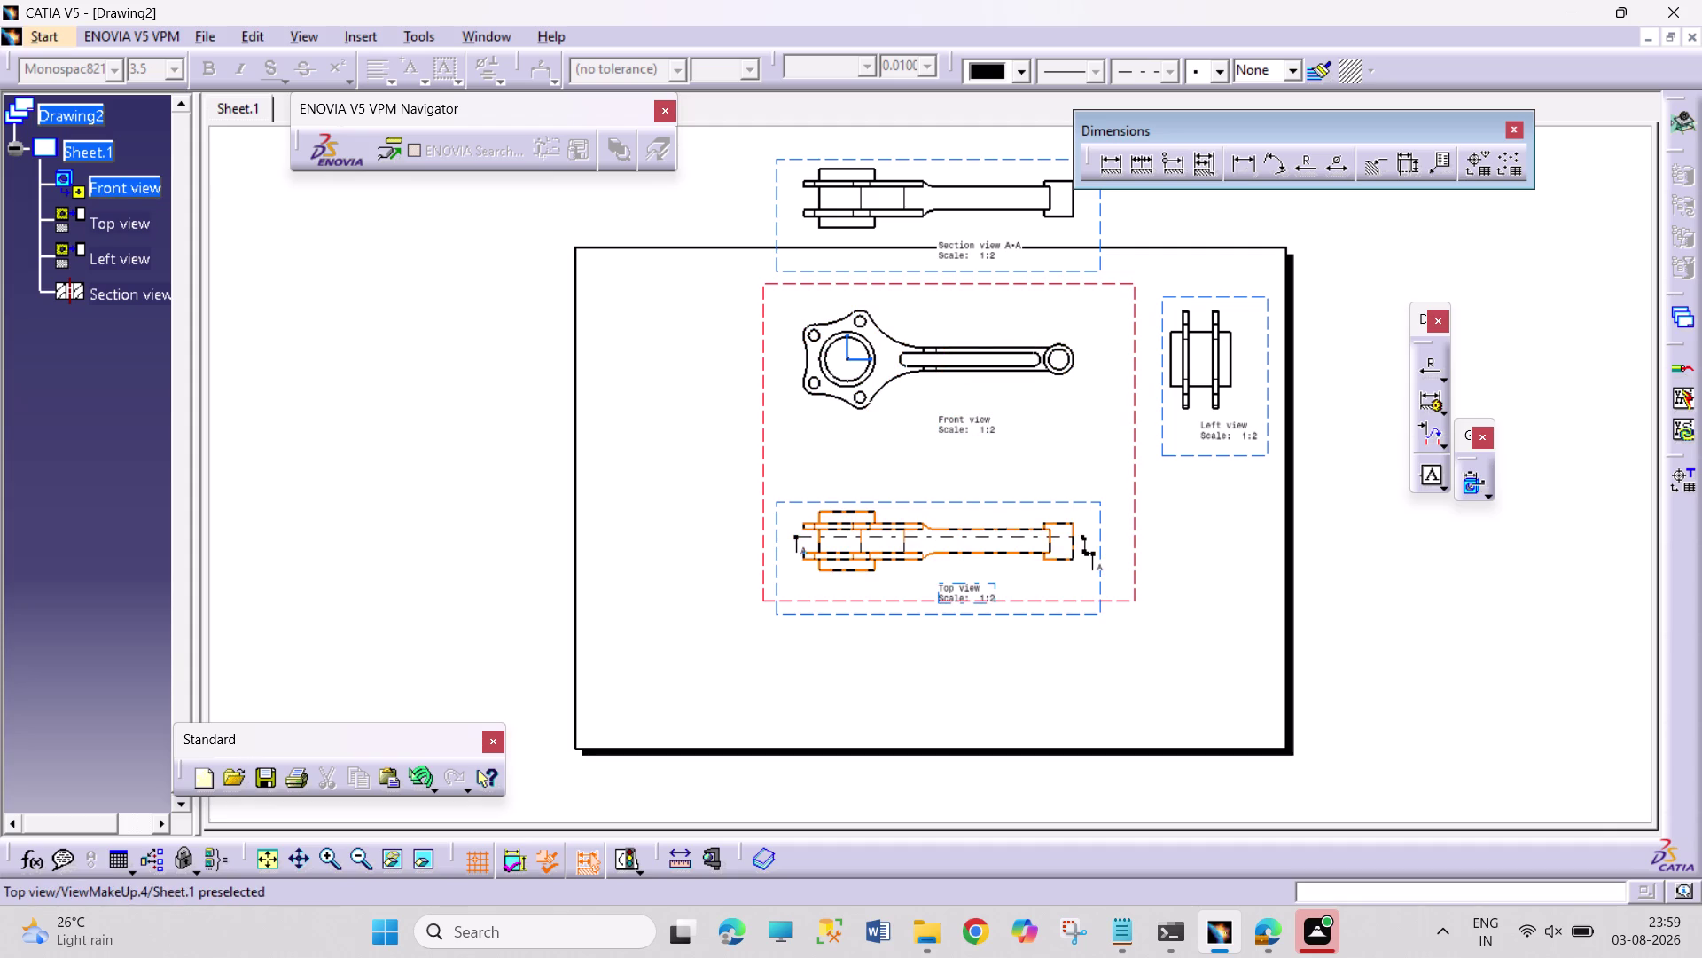
click(1102, 268)
key(Delete)
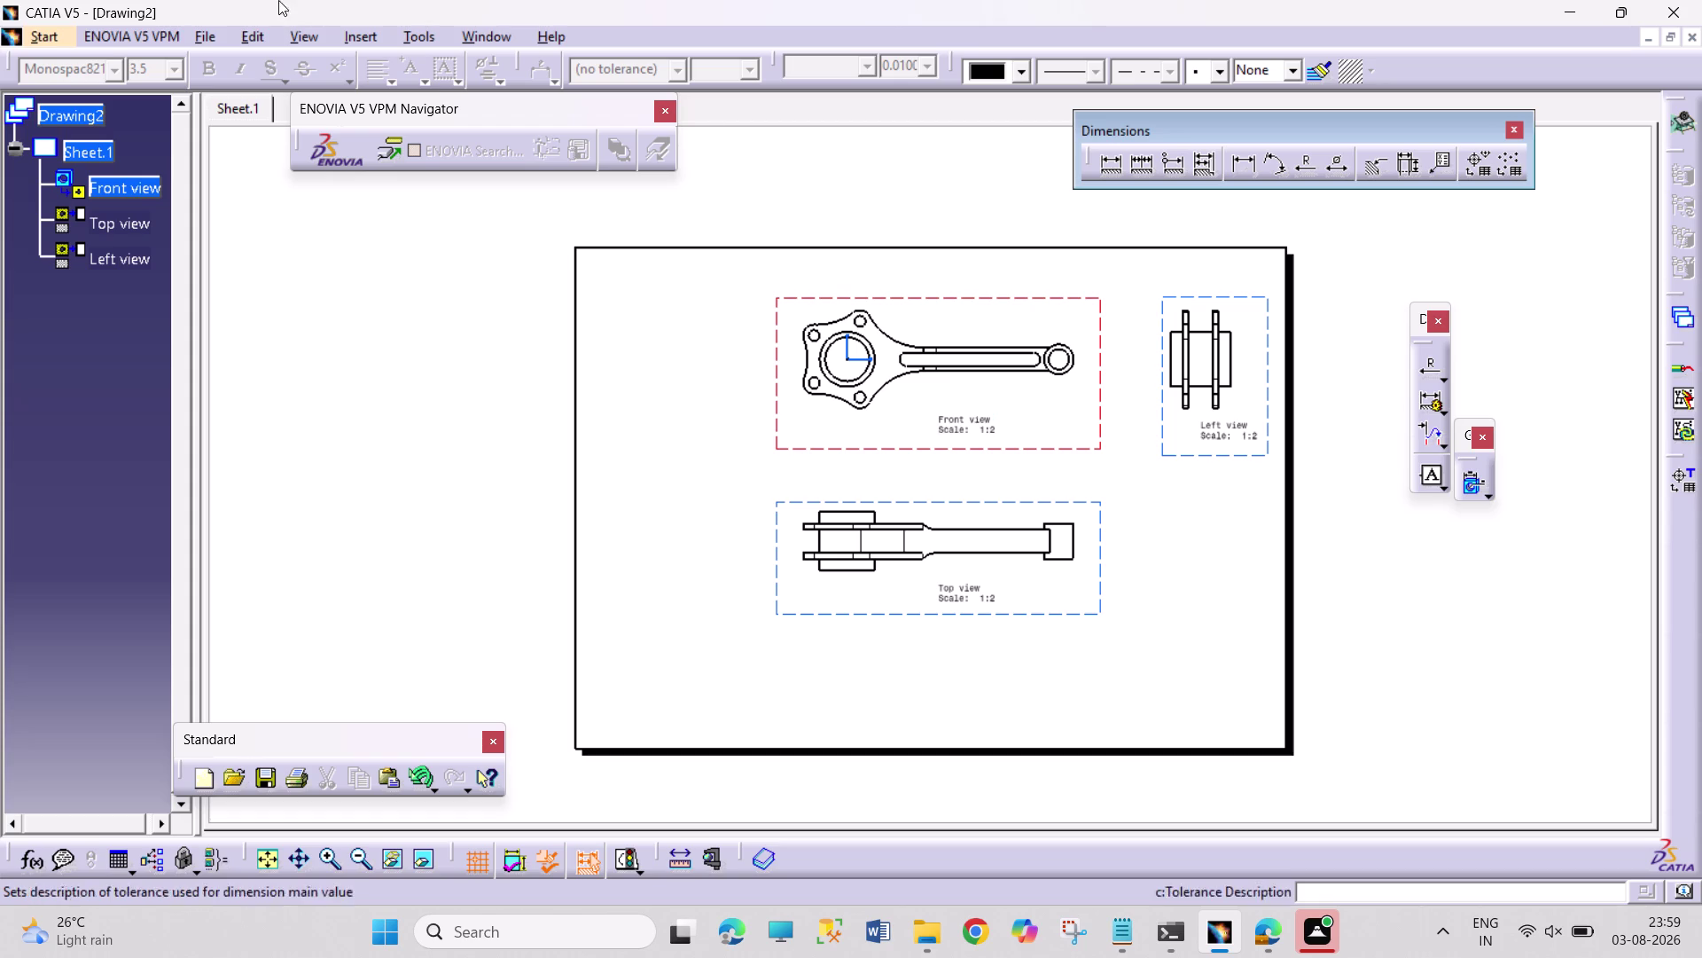
click(355, 33)
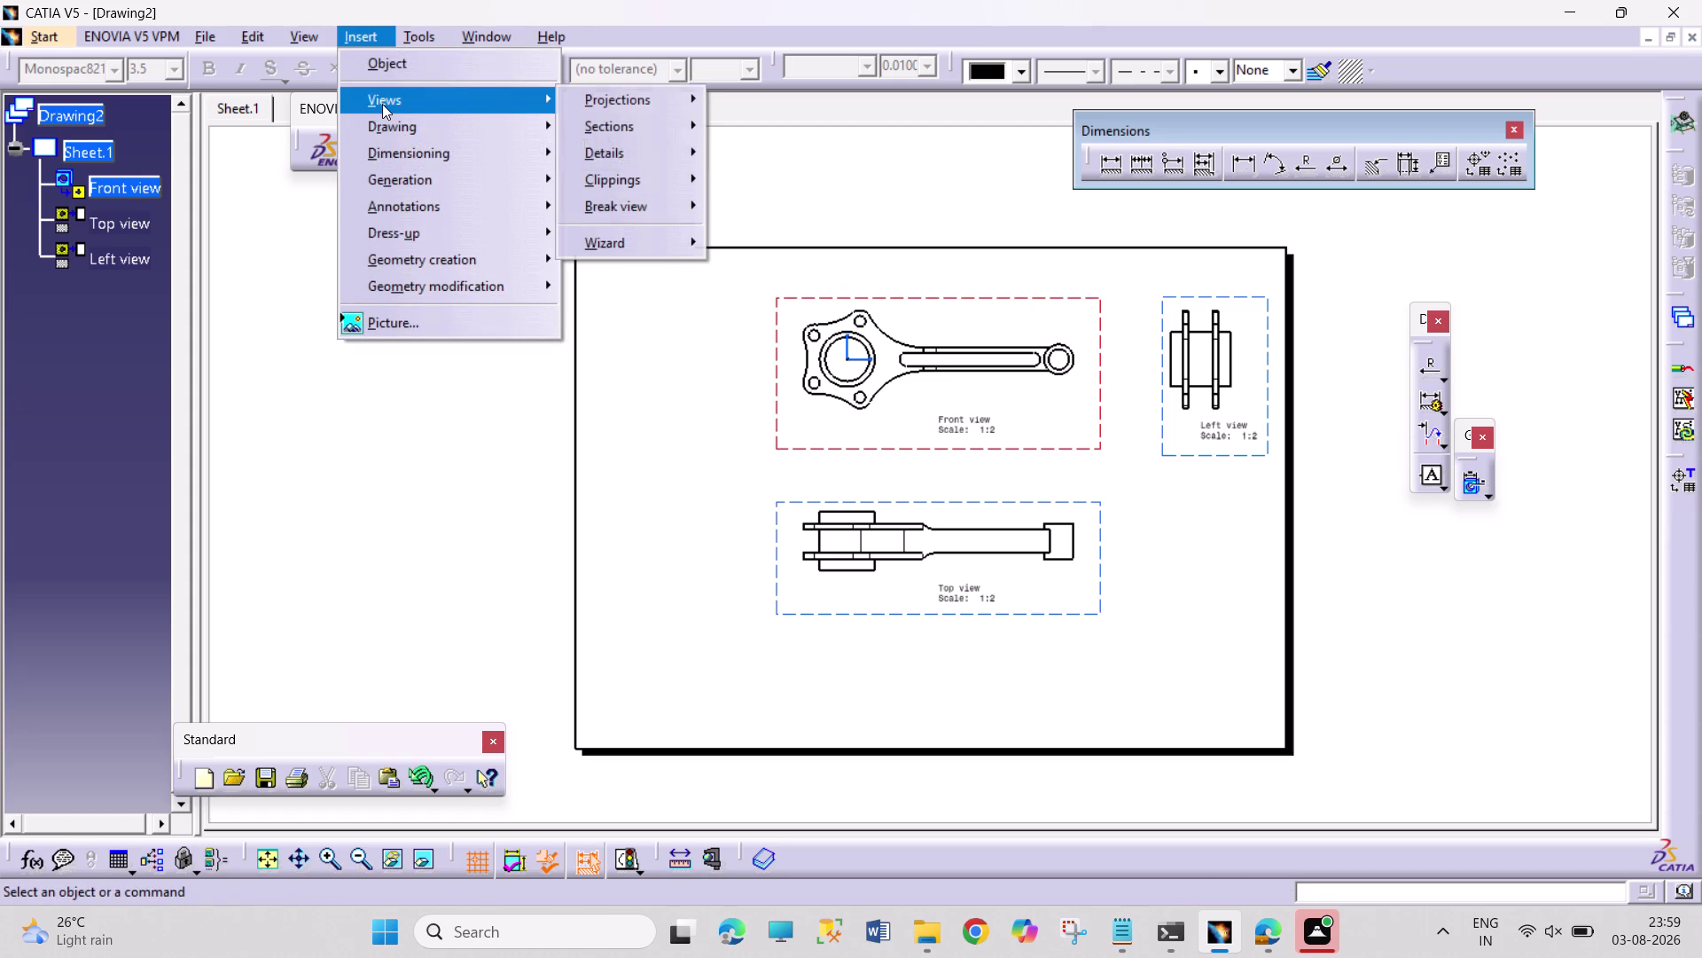
Sketch an offset section line across the top view and place section A-A above the front view.
click(623, 136)
click(796, 128)
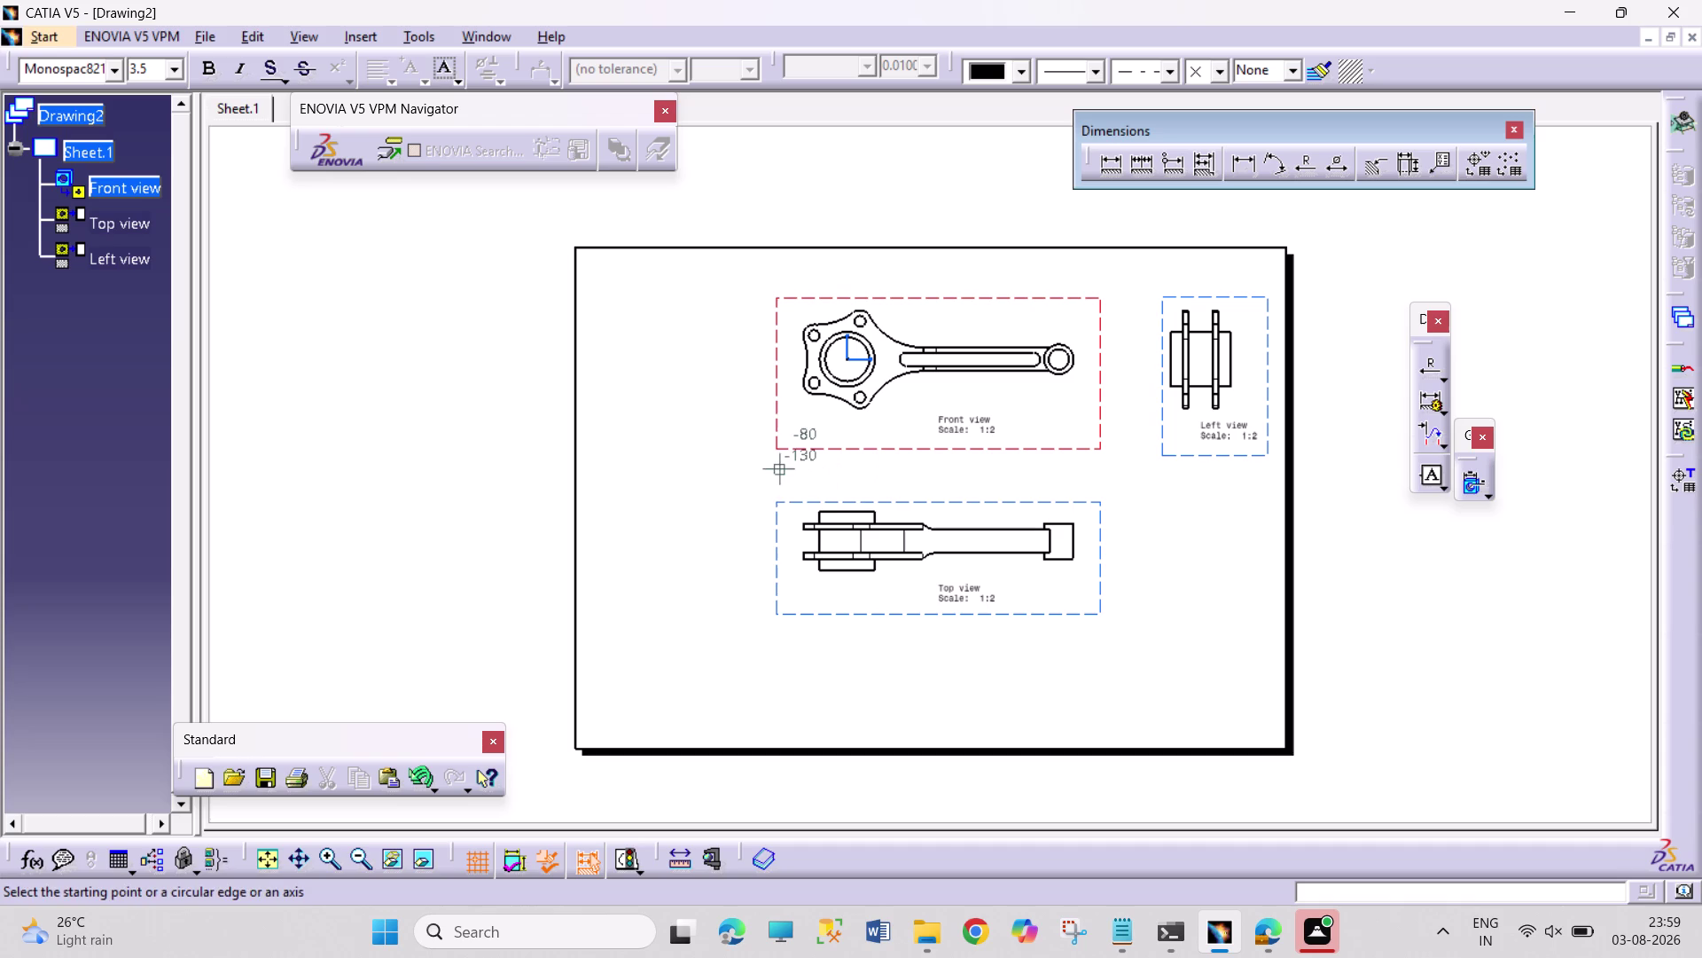
drag(787, 540, 799, 543)
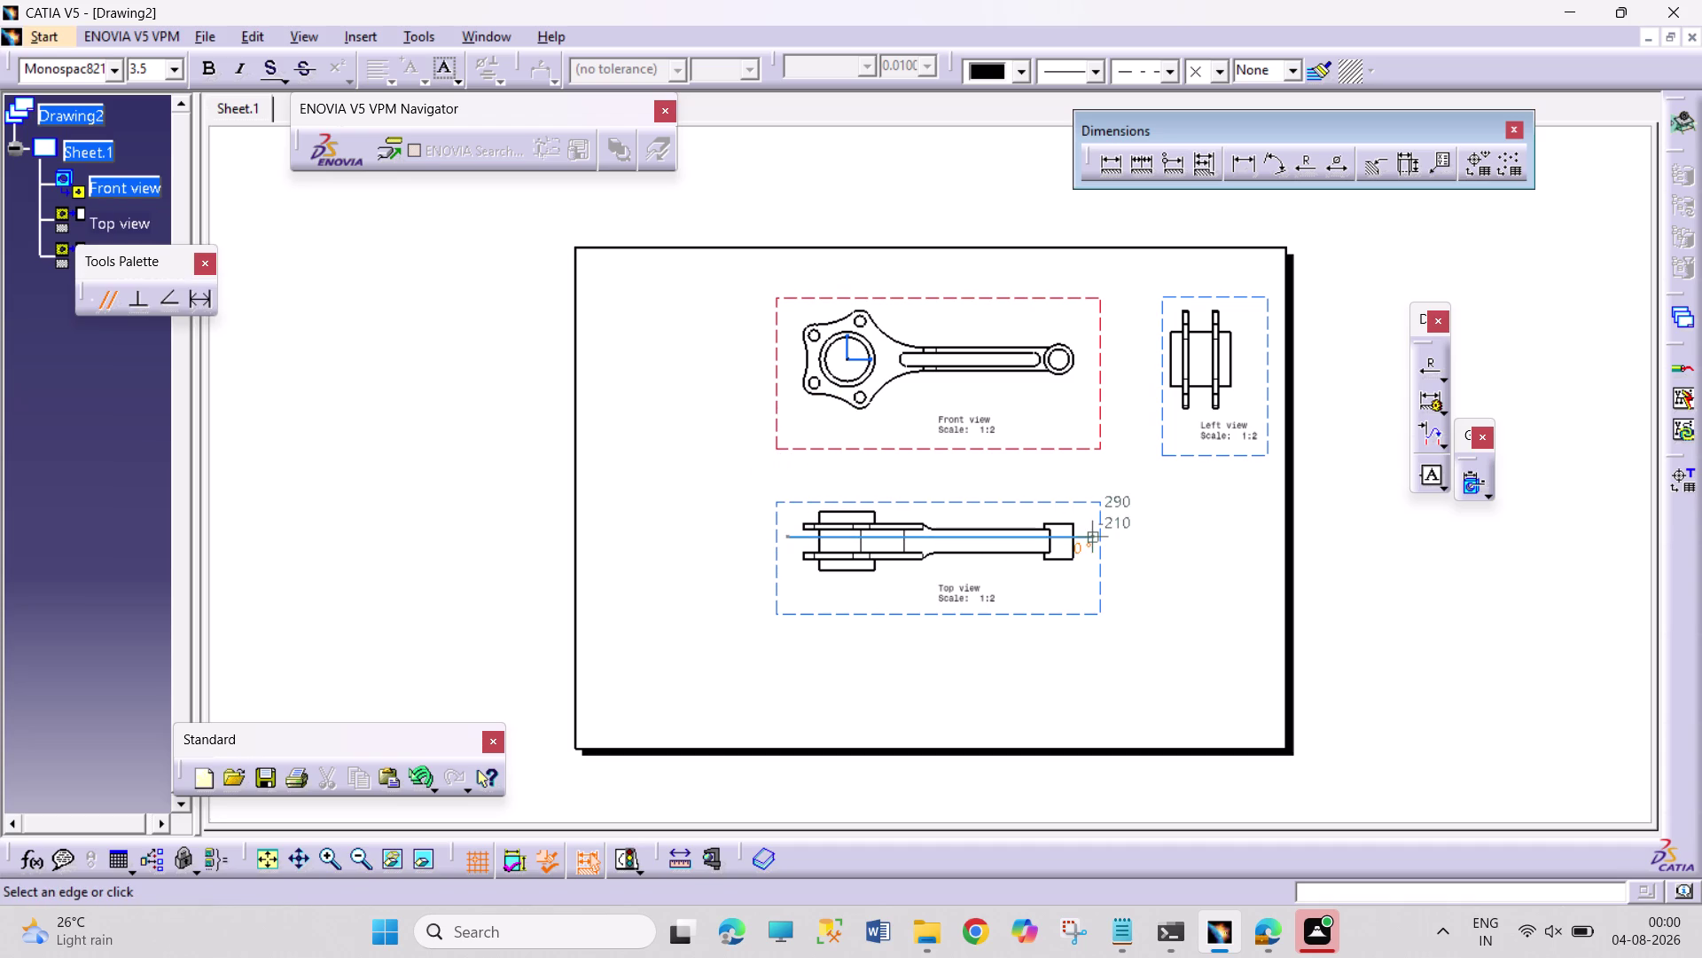
double_click(1087, 540)
click(1037, 189)
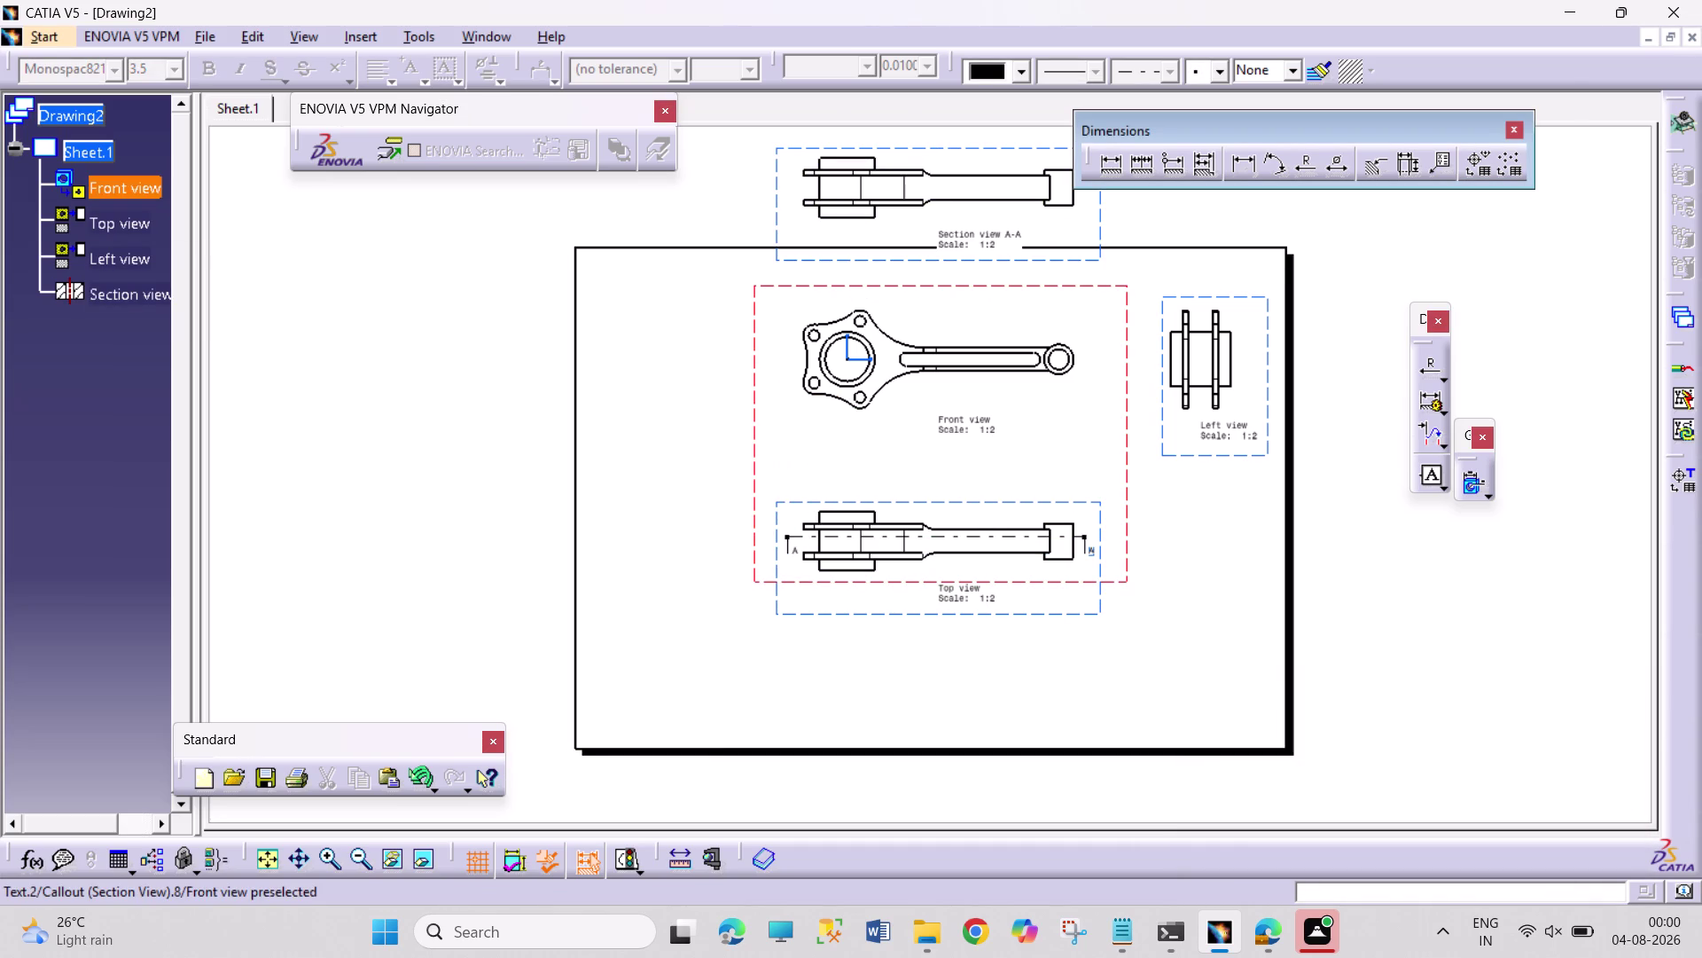
Try moving the top view down below the sheet, then undo the changes.
click(1091, 613)
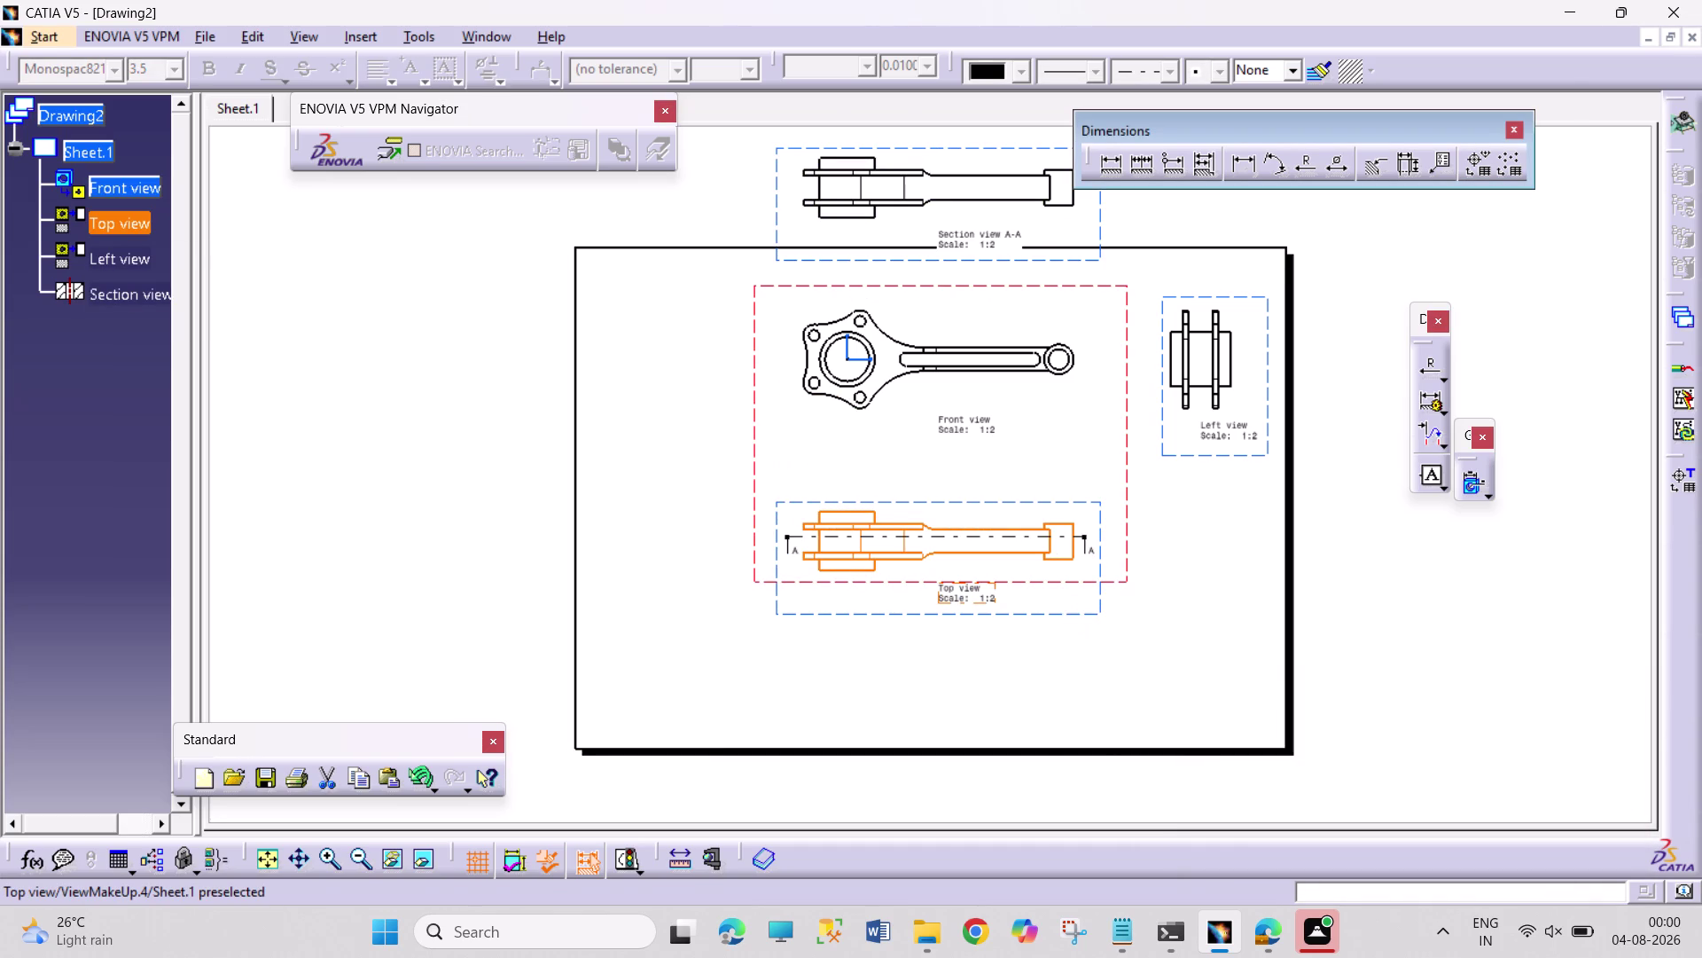
drag(1076, 617, 1077, 756)
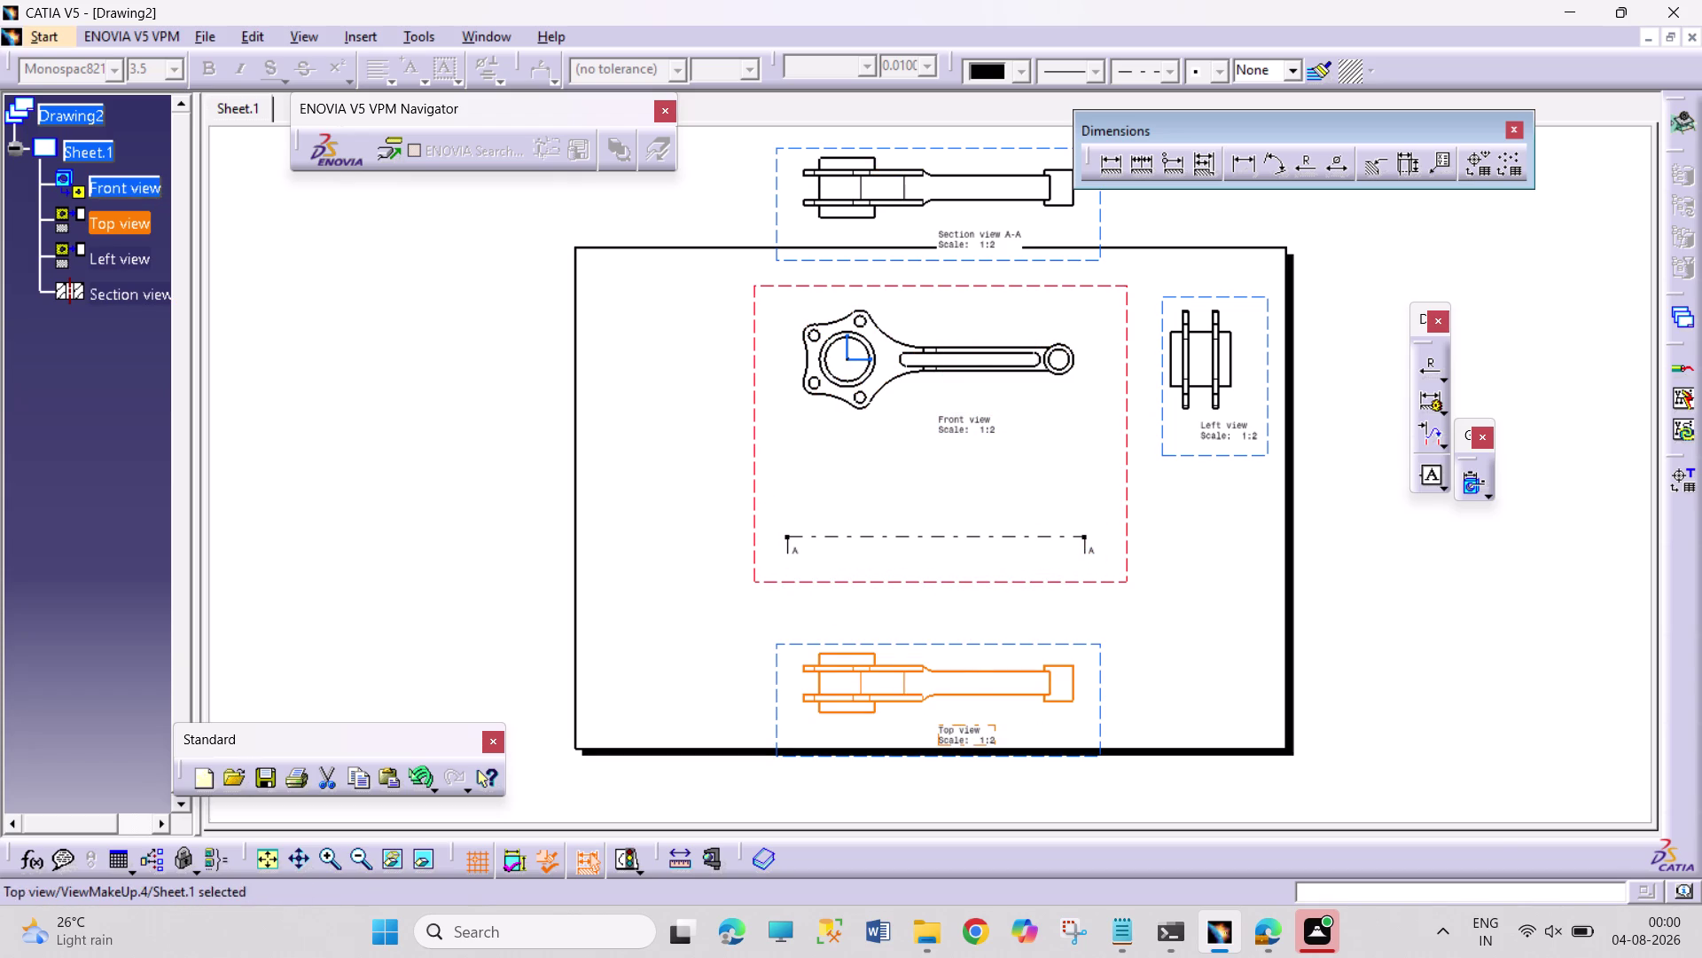
click(1053, 265)
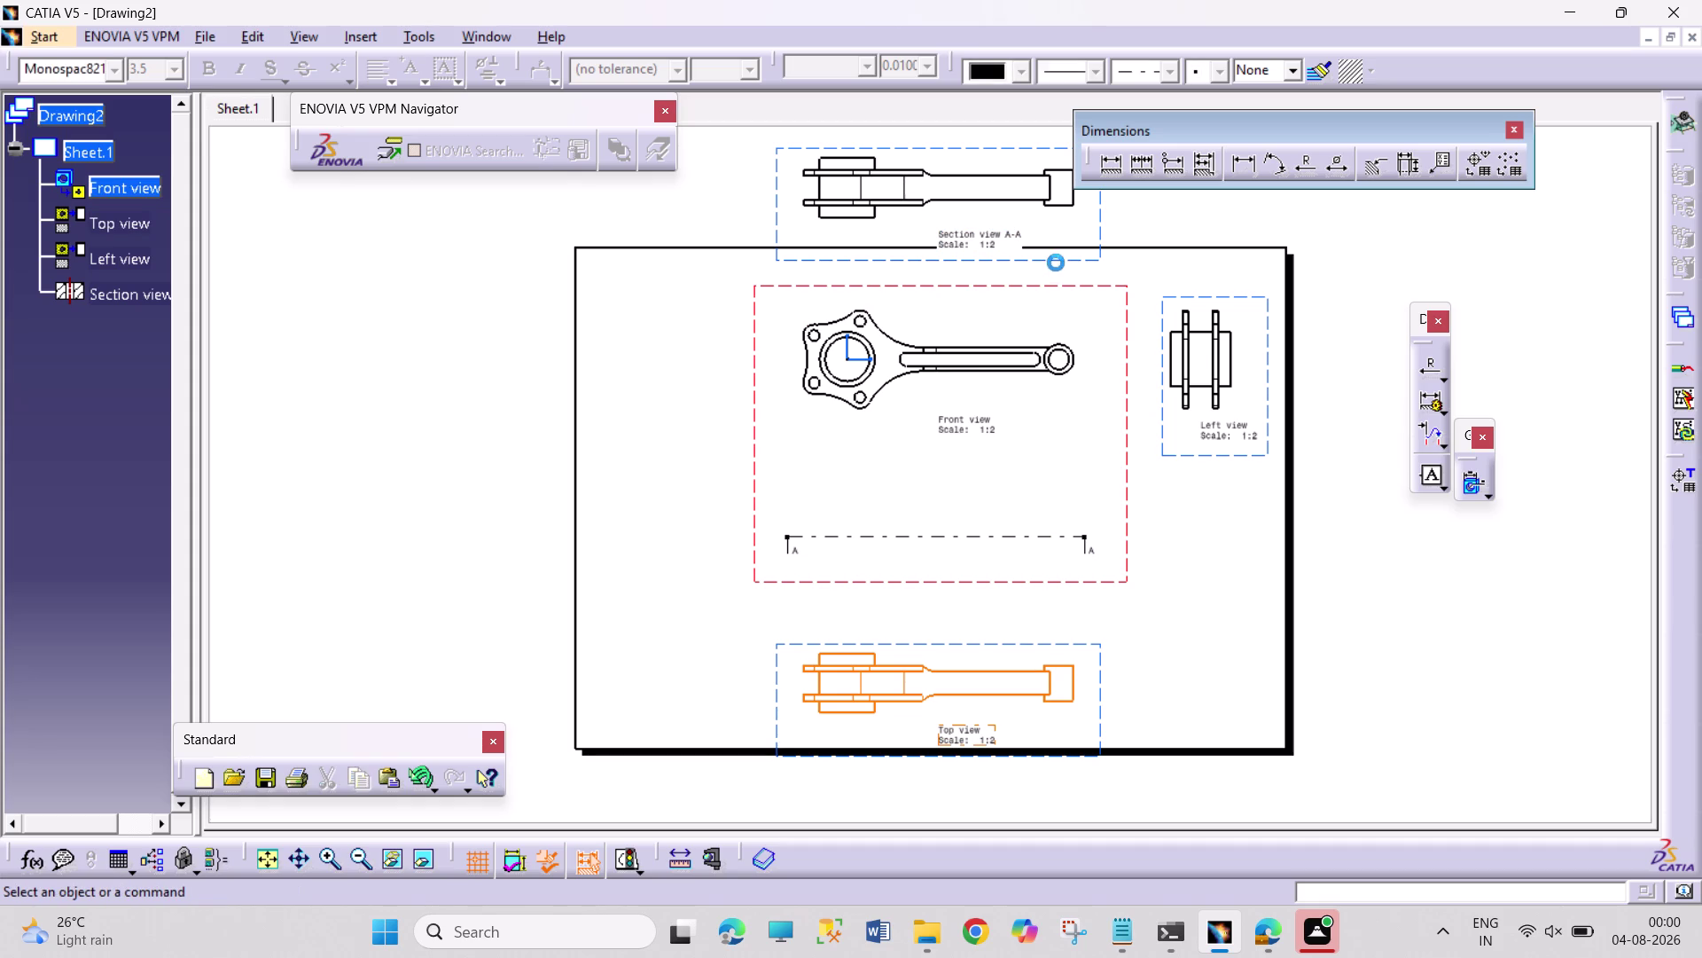
click(1264, 561)
key(ctrl+z)
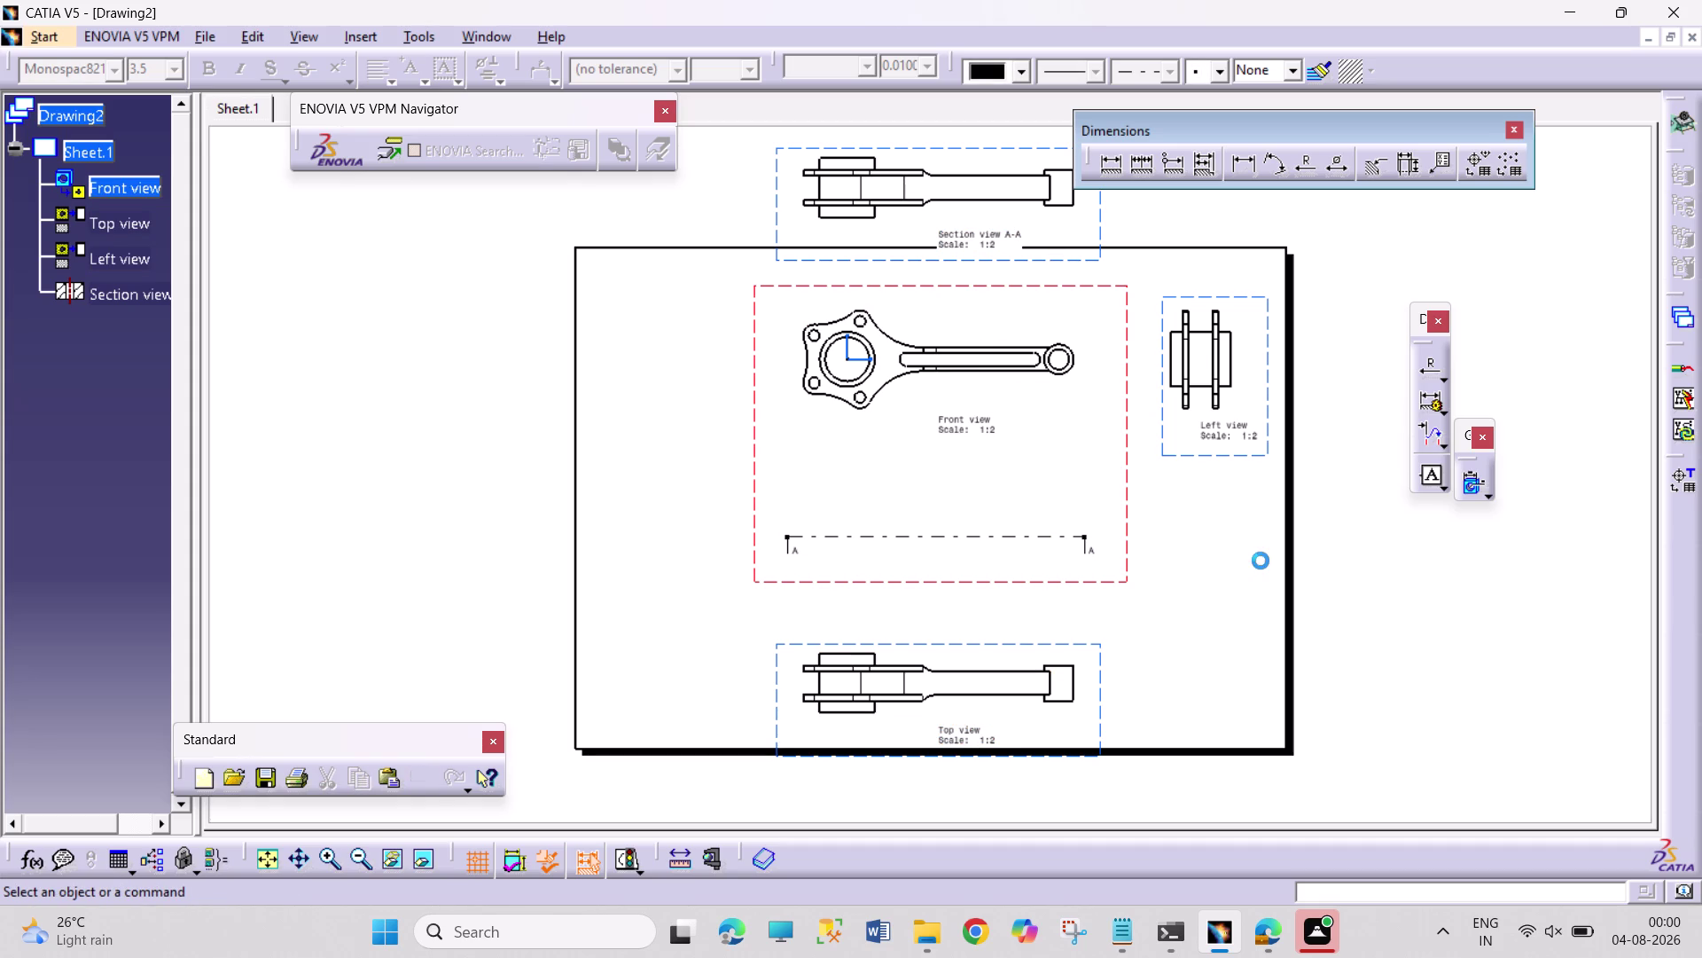
key(ctrl+z)
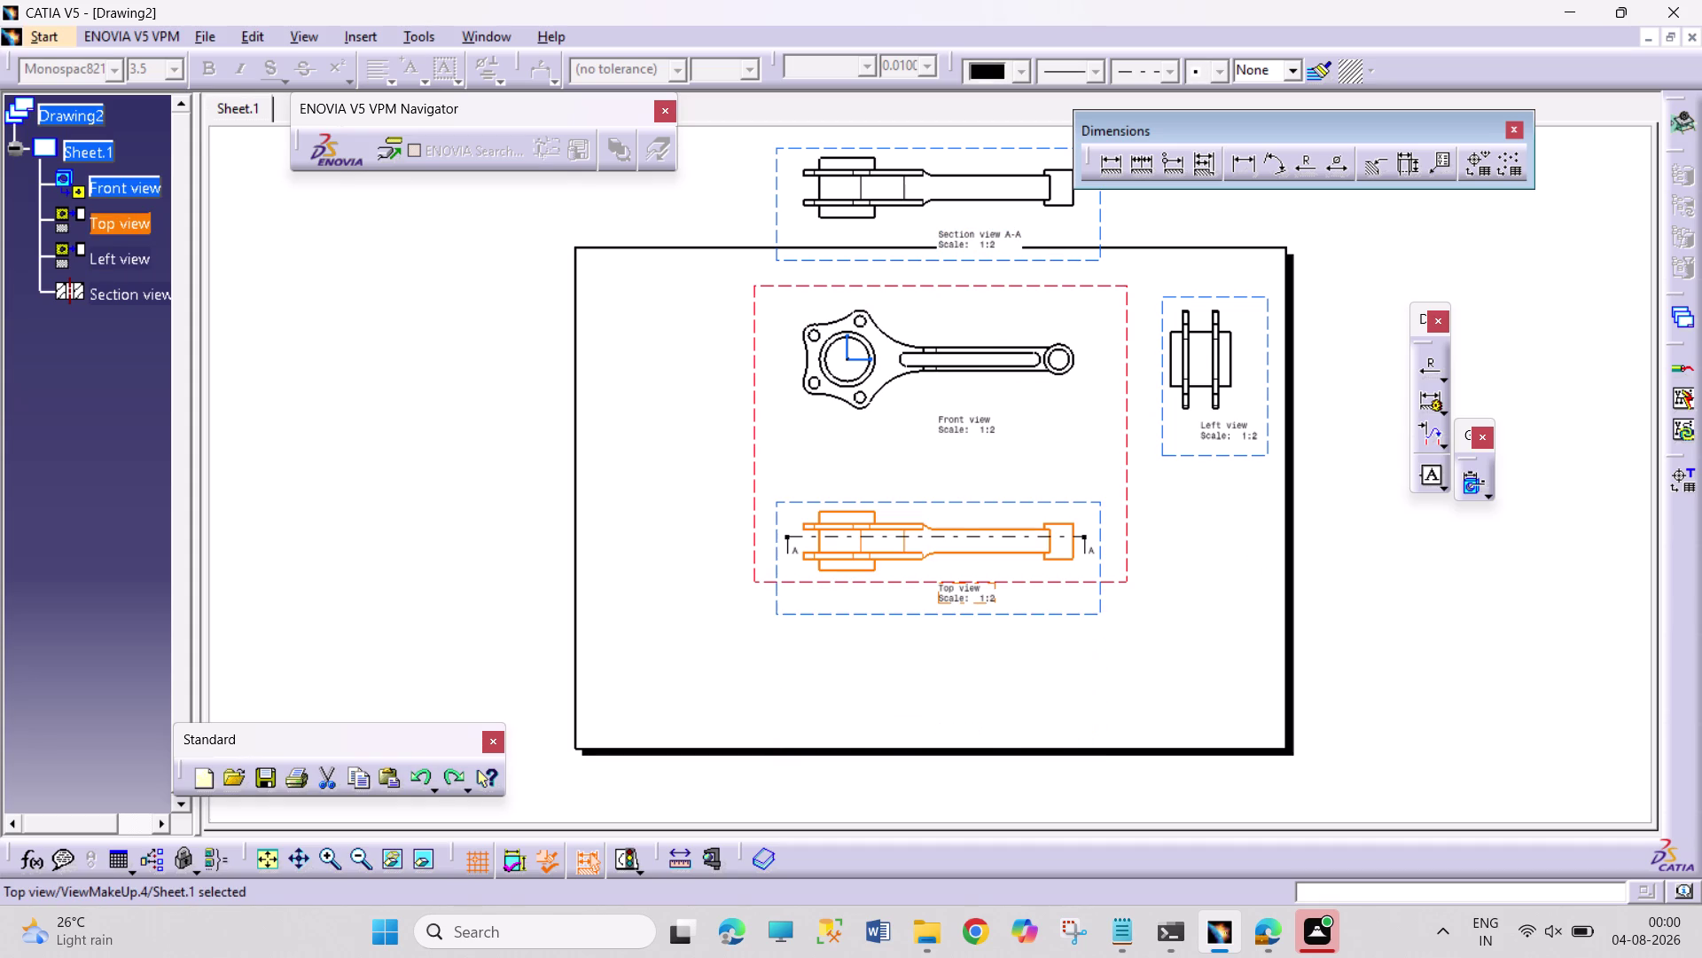
key(ctrl+z)
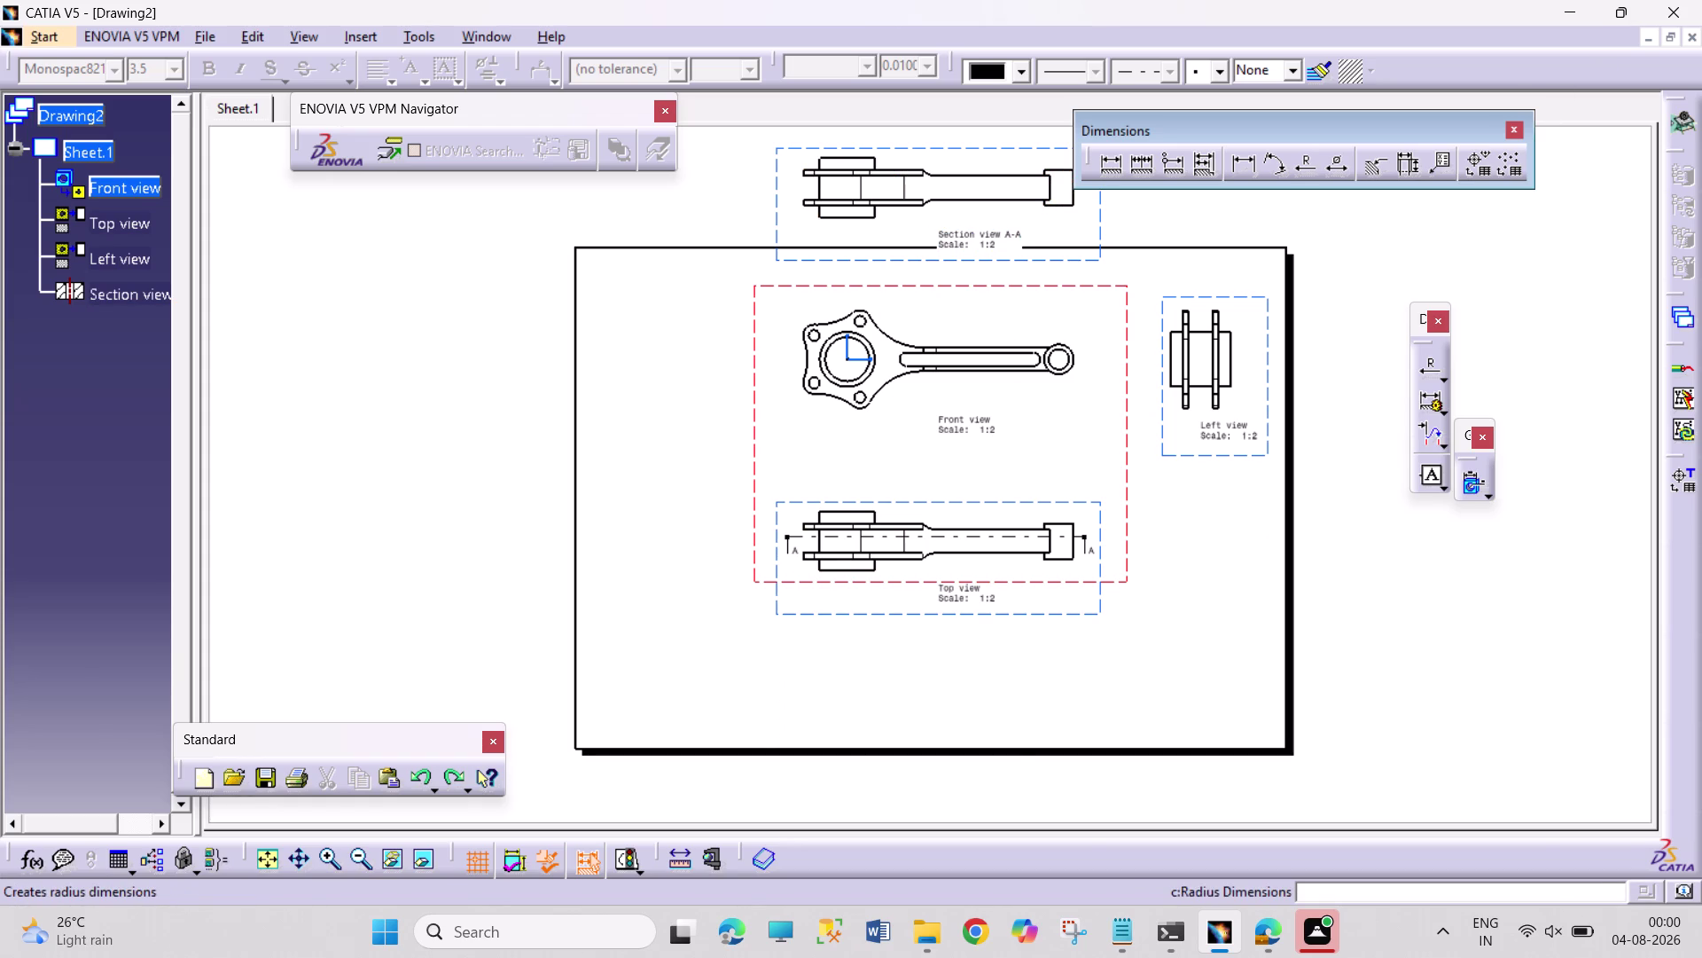
click(1521, 131)
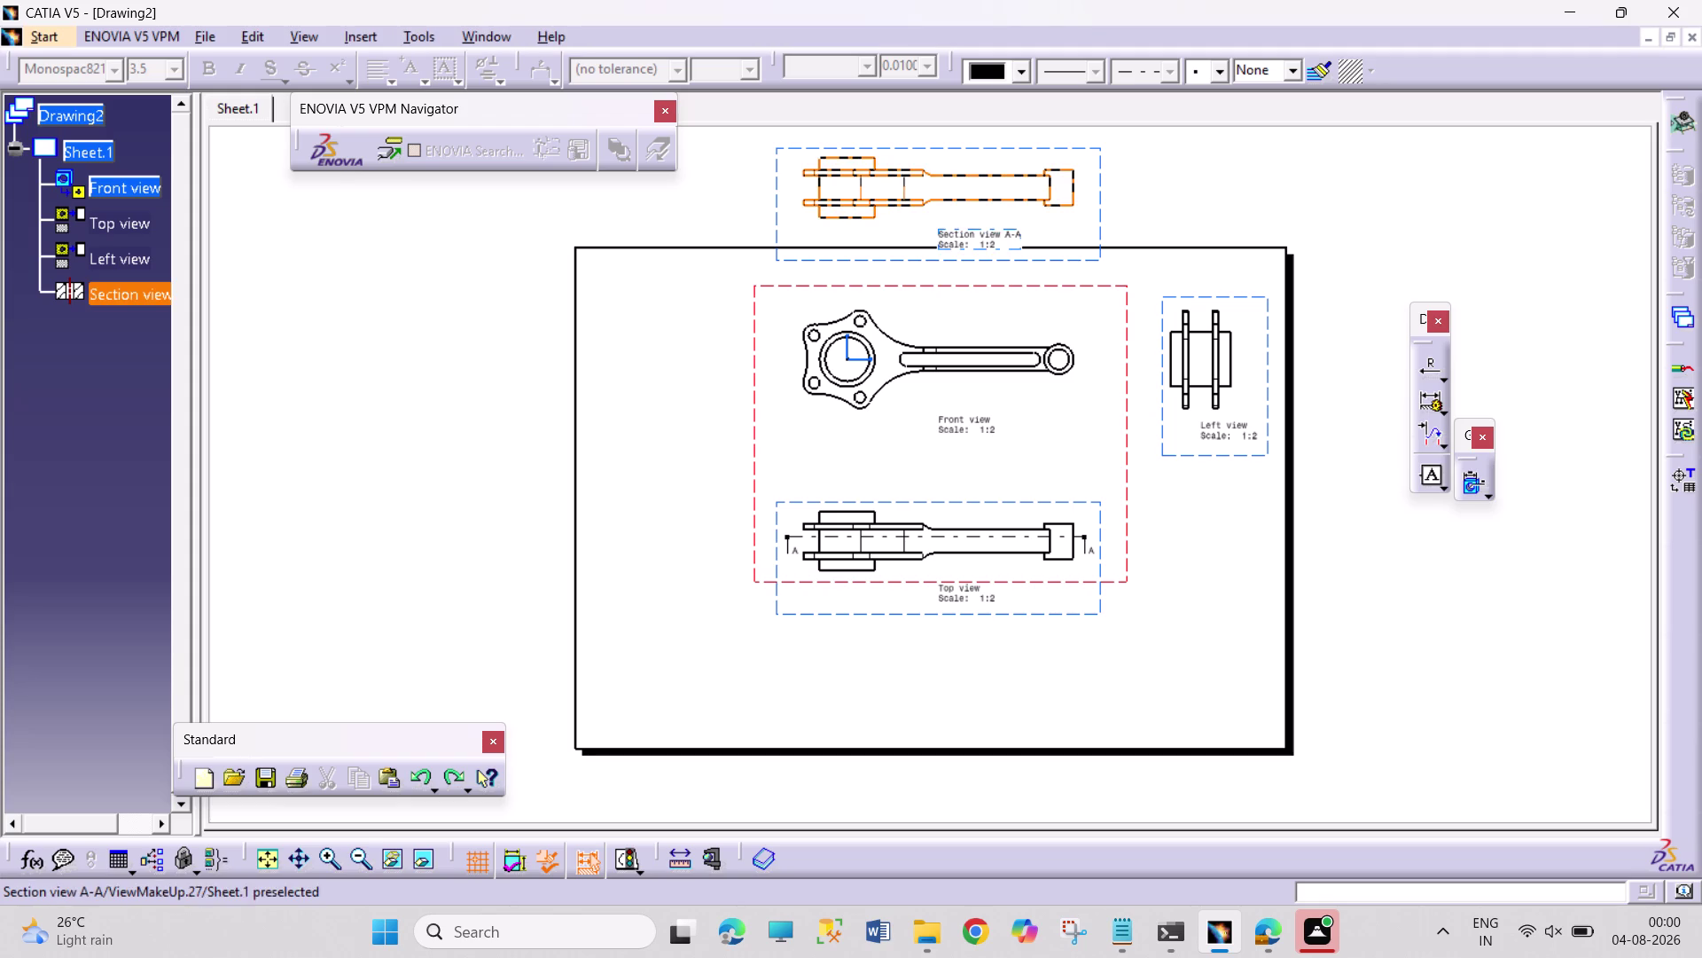
Delete section view A-A and the front view.
click(1048, 147)
key(Delete)
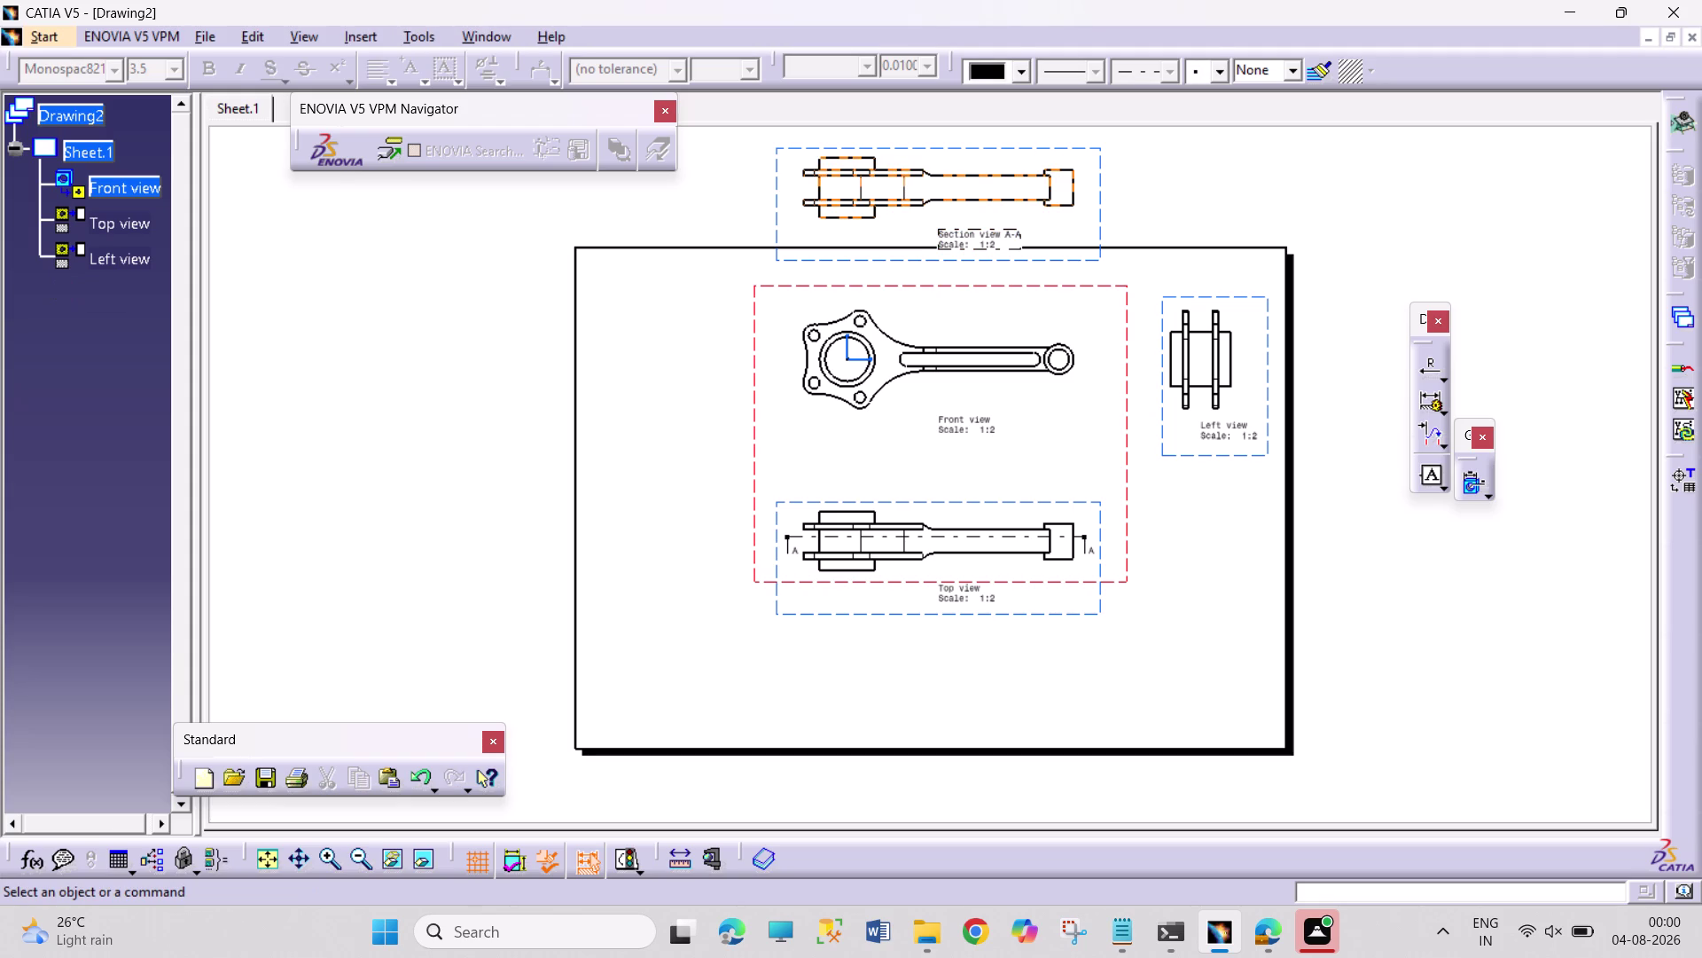
click(963, 305)
click(987, 300)
key(Delete)
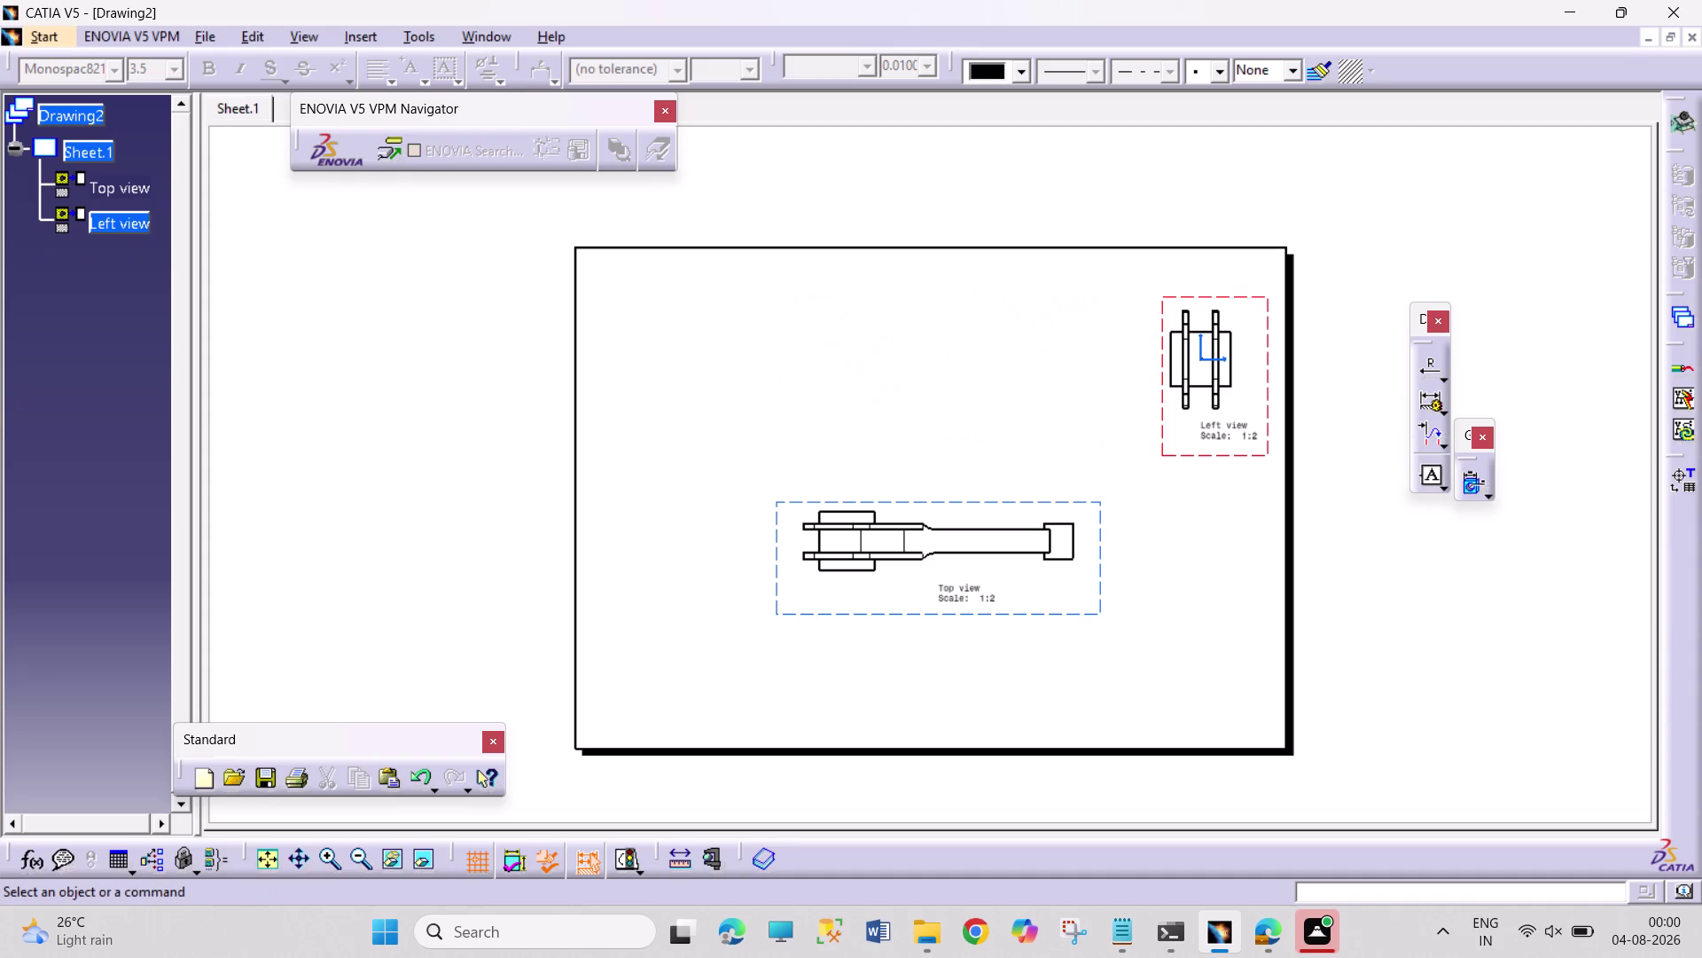
key(Delete)
key(BackSpace)
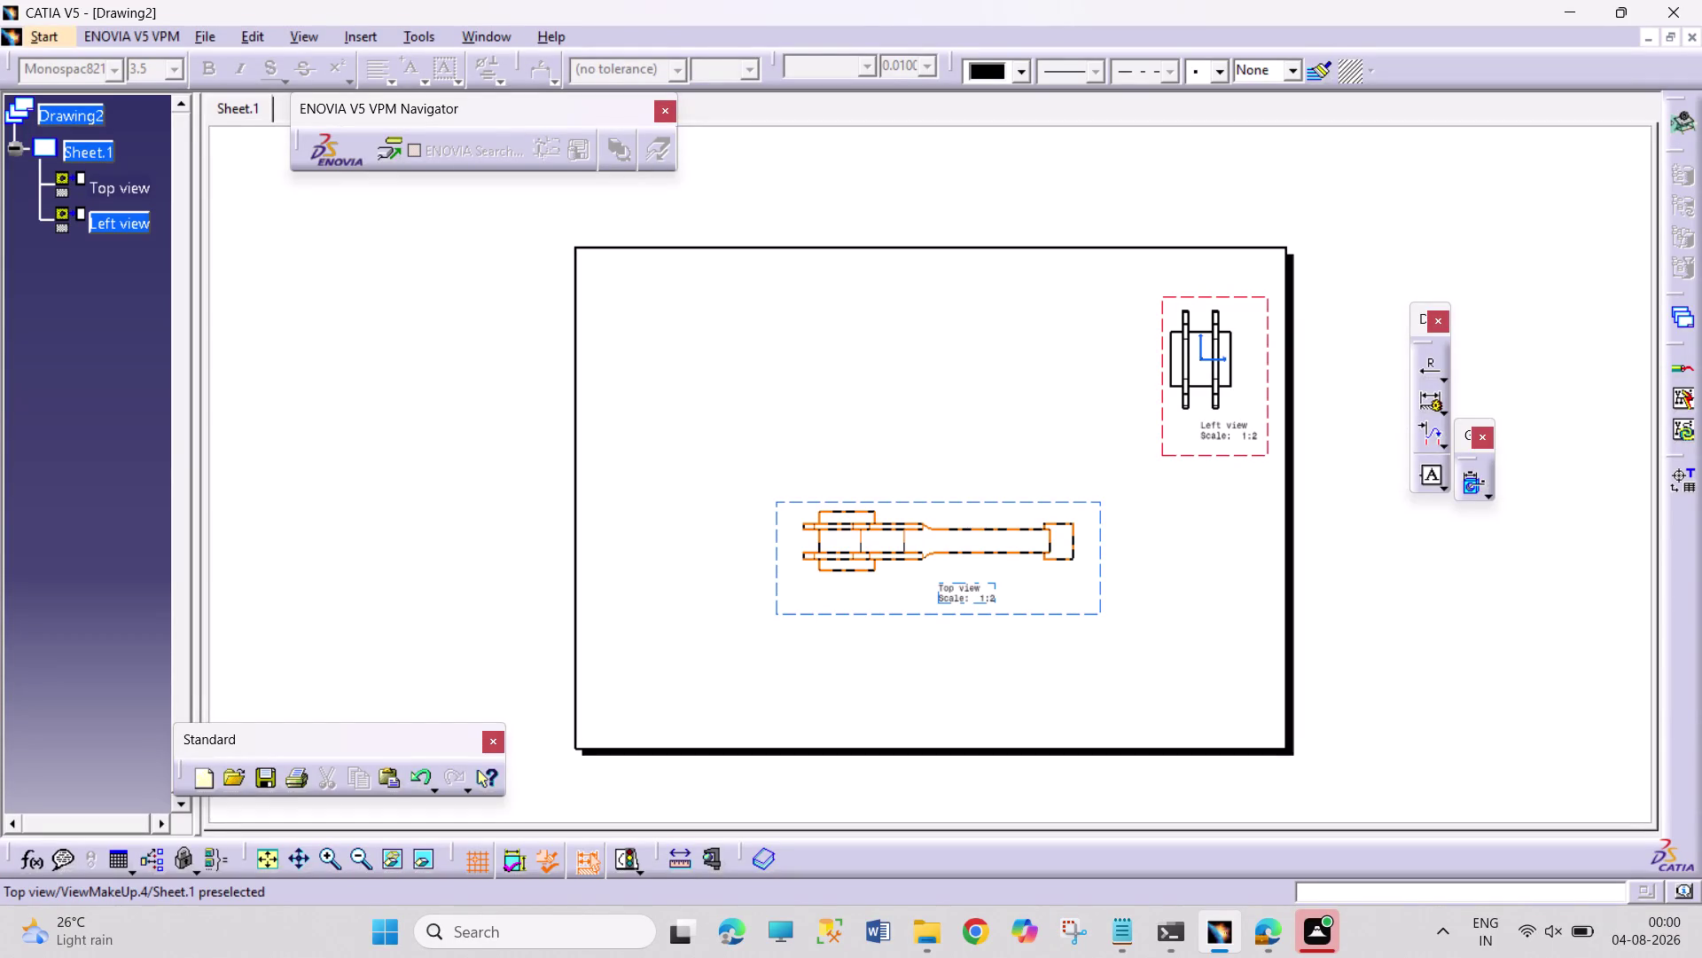
key(Delete)
Delete the top view and the left view, emptying the sheet.
click(996, 502)
key(Delete)
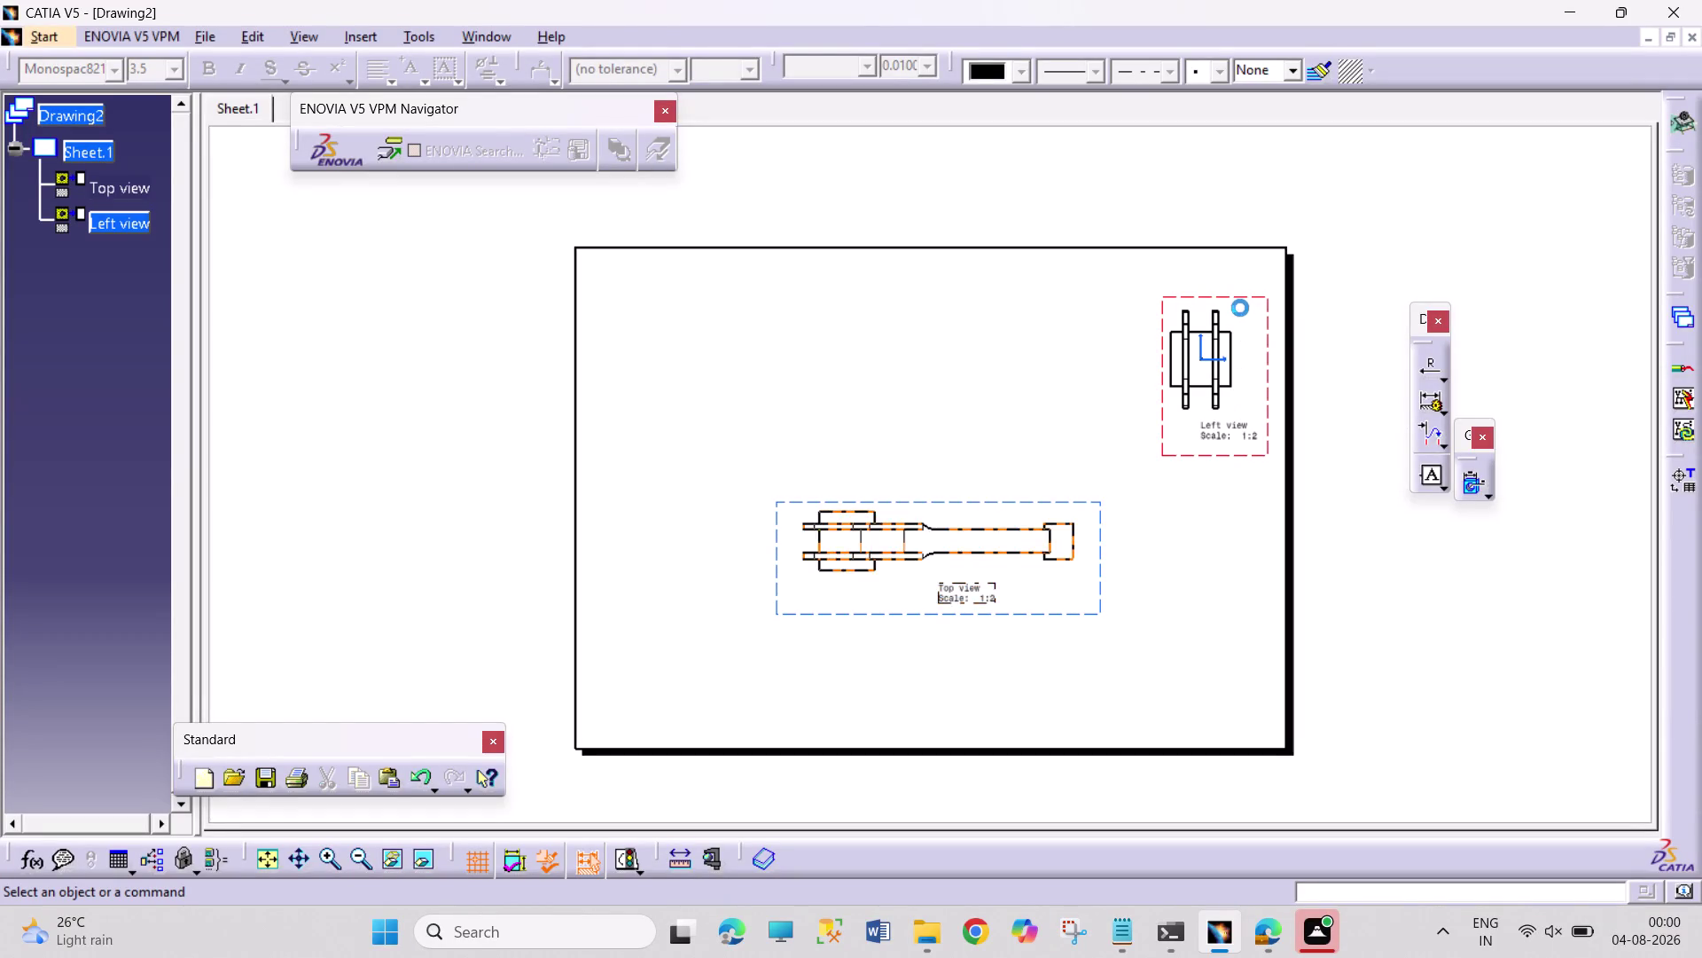
click(1241, 299)
key(Delete)
click(1254, 296)
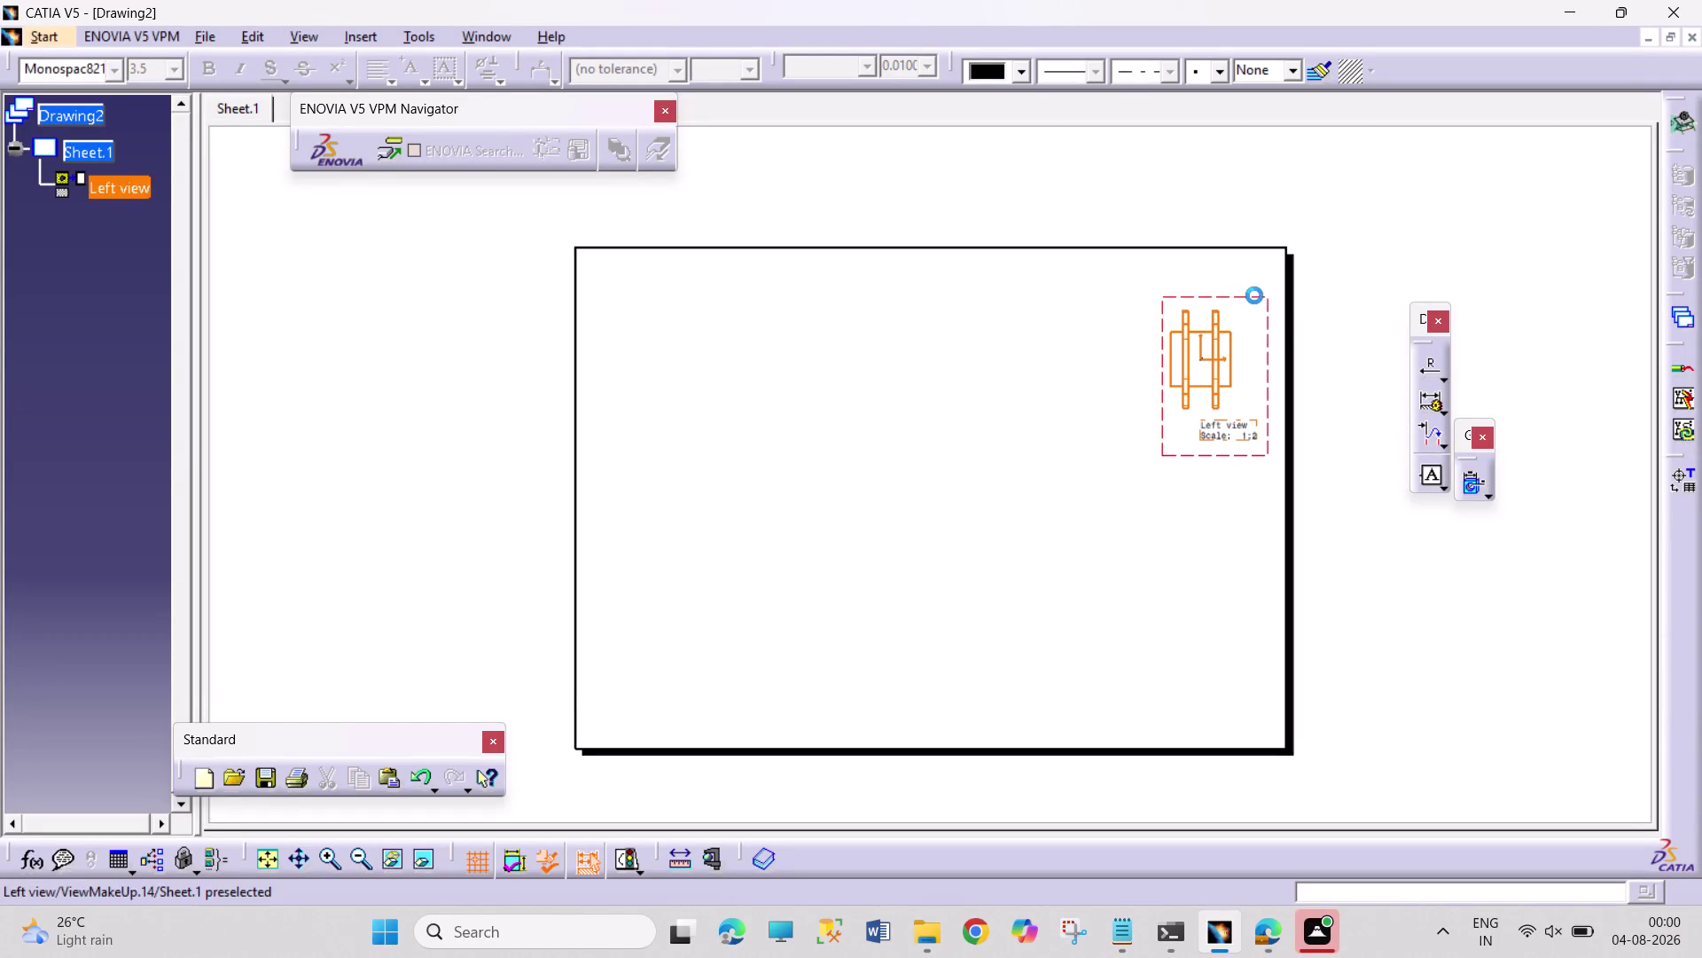
key(Delete)
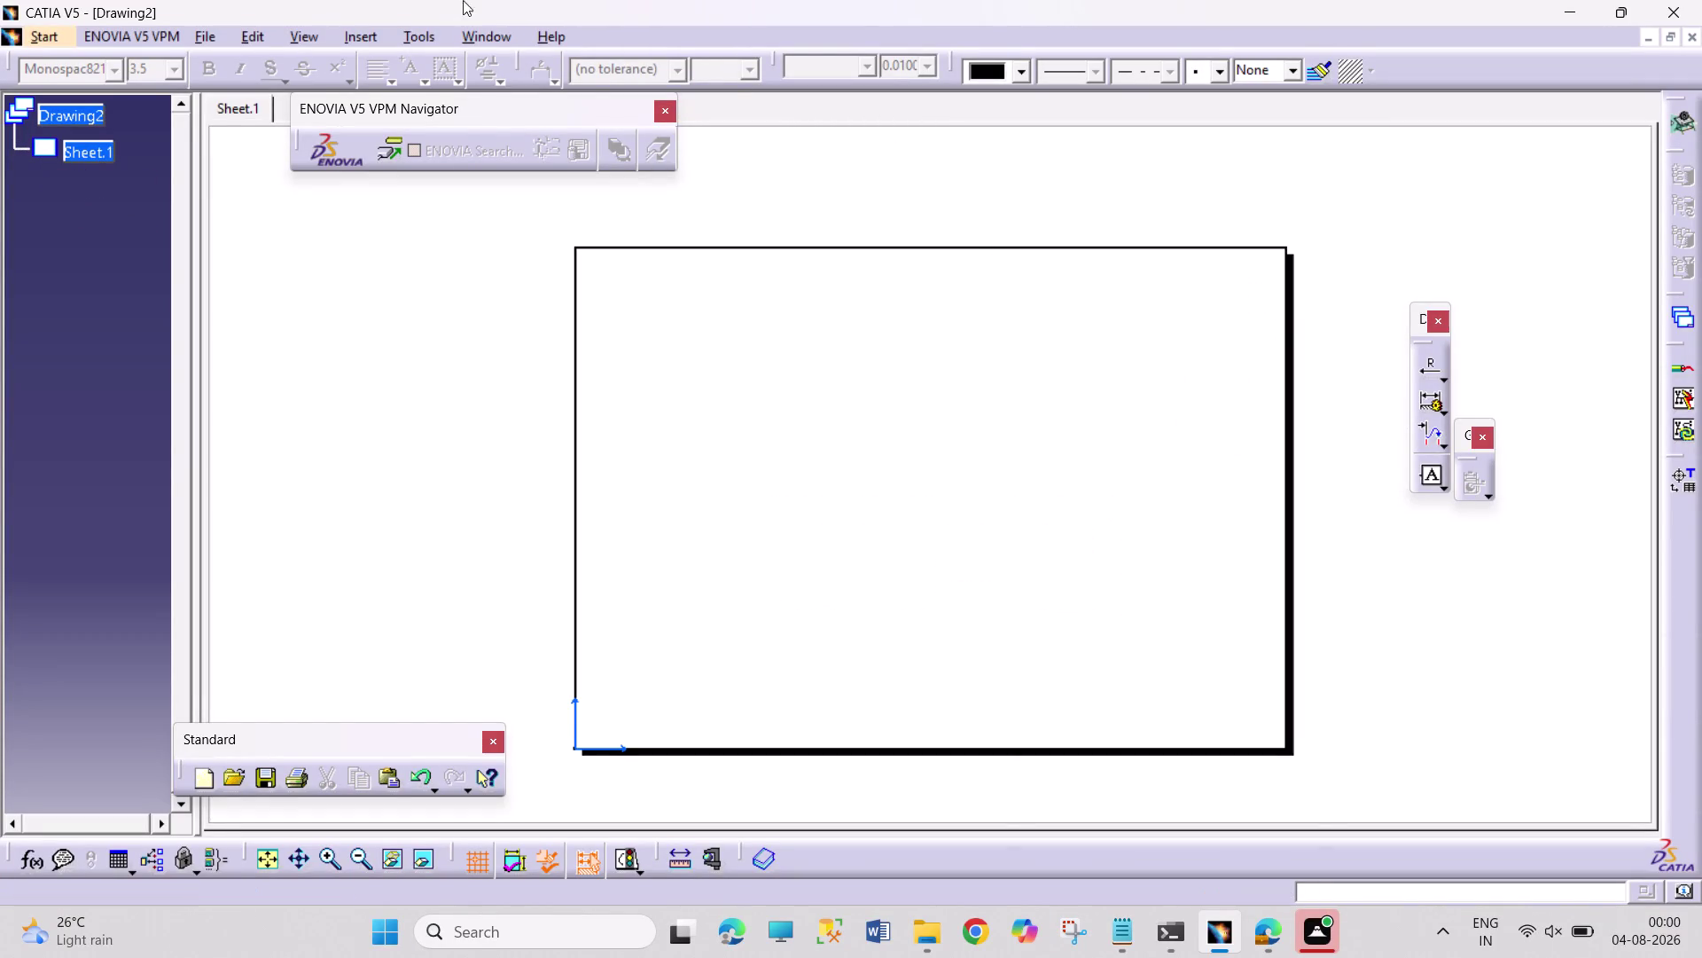
click(373, 34)
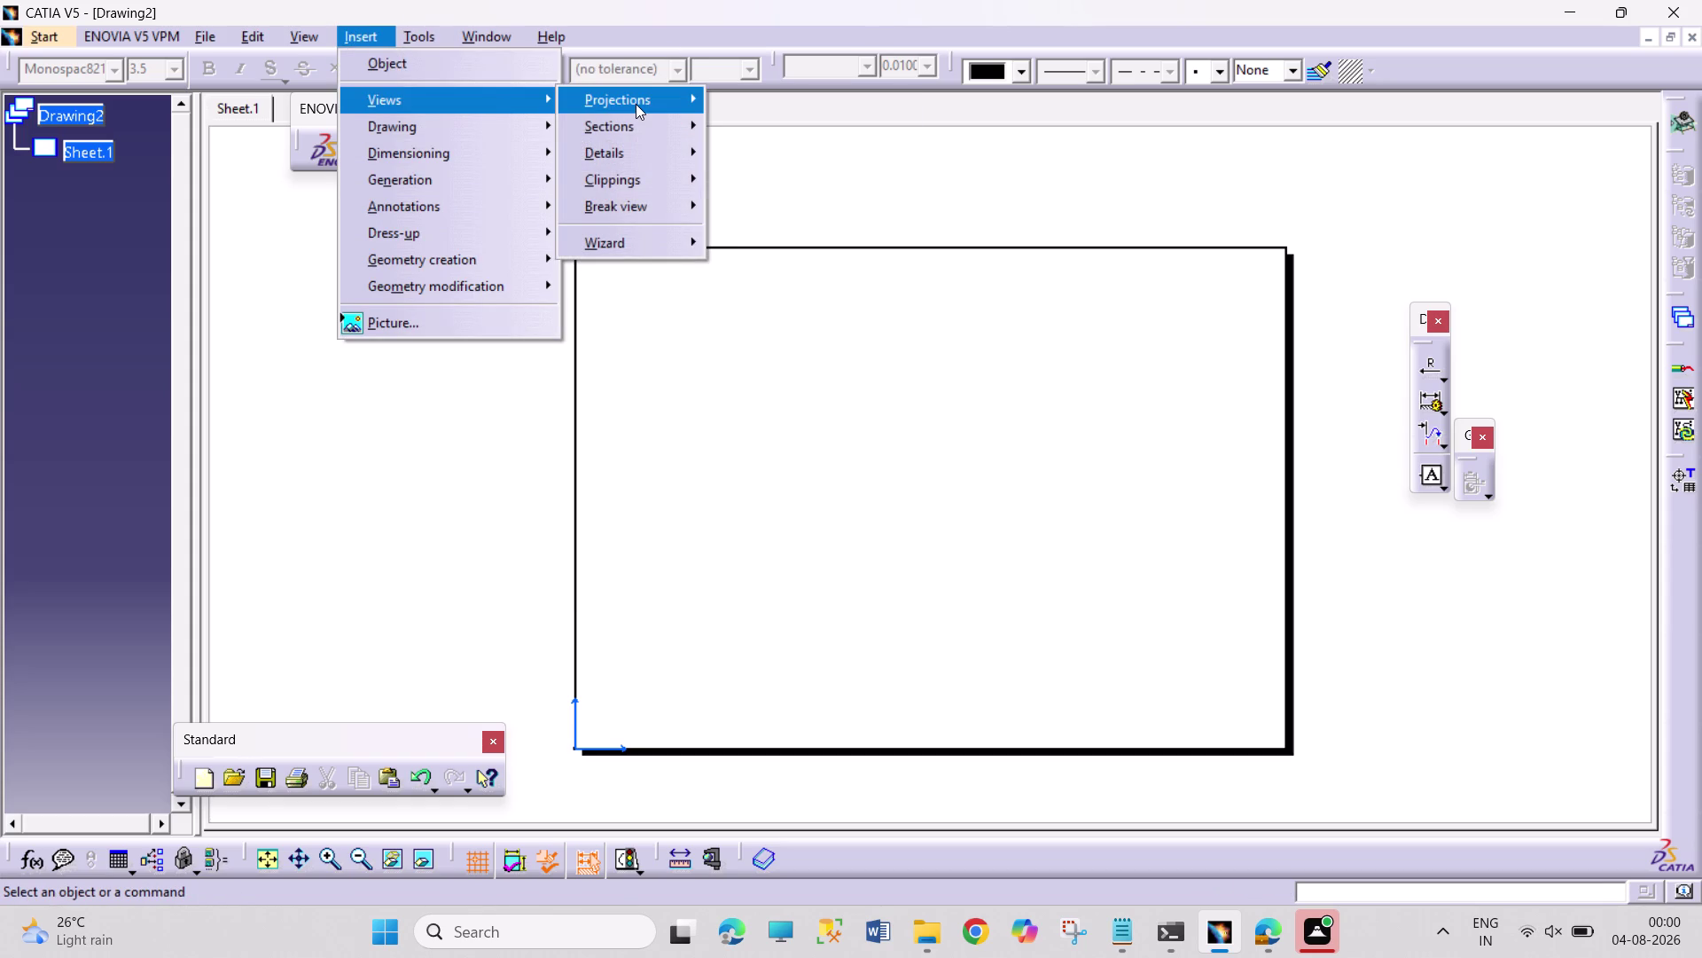
Start a Front View projection and pick the connecting rod's xy plane as reference.
click(766, 105)
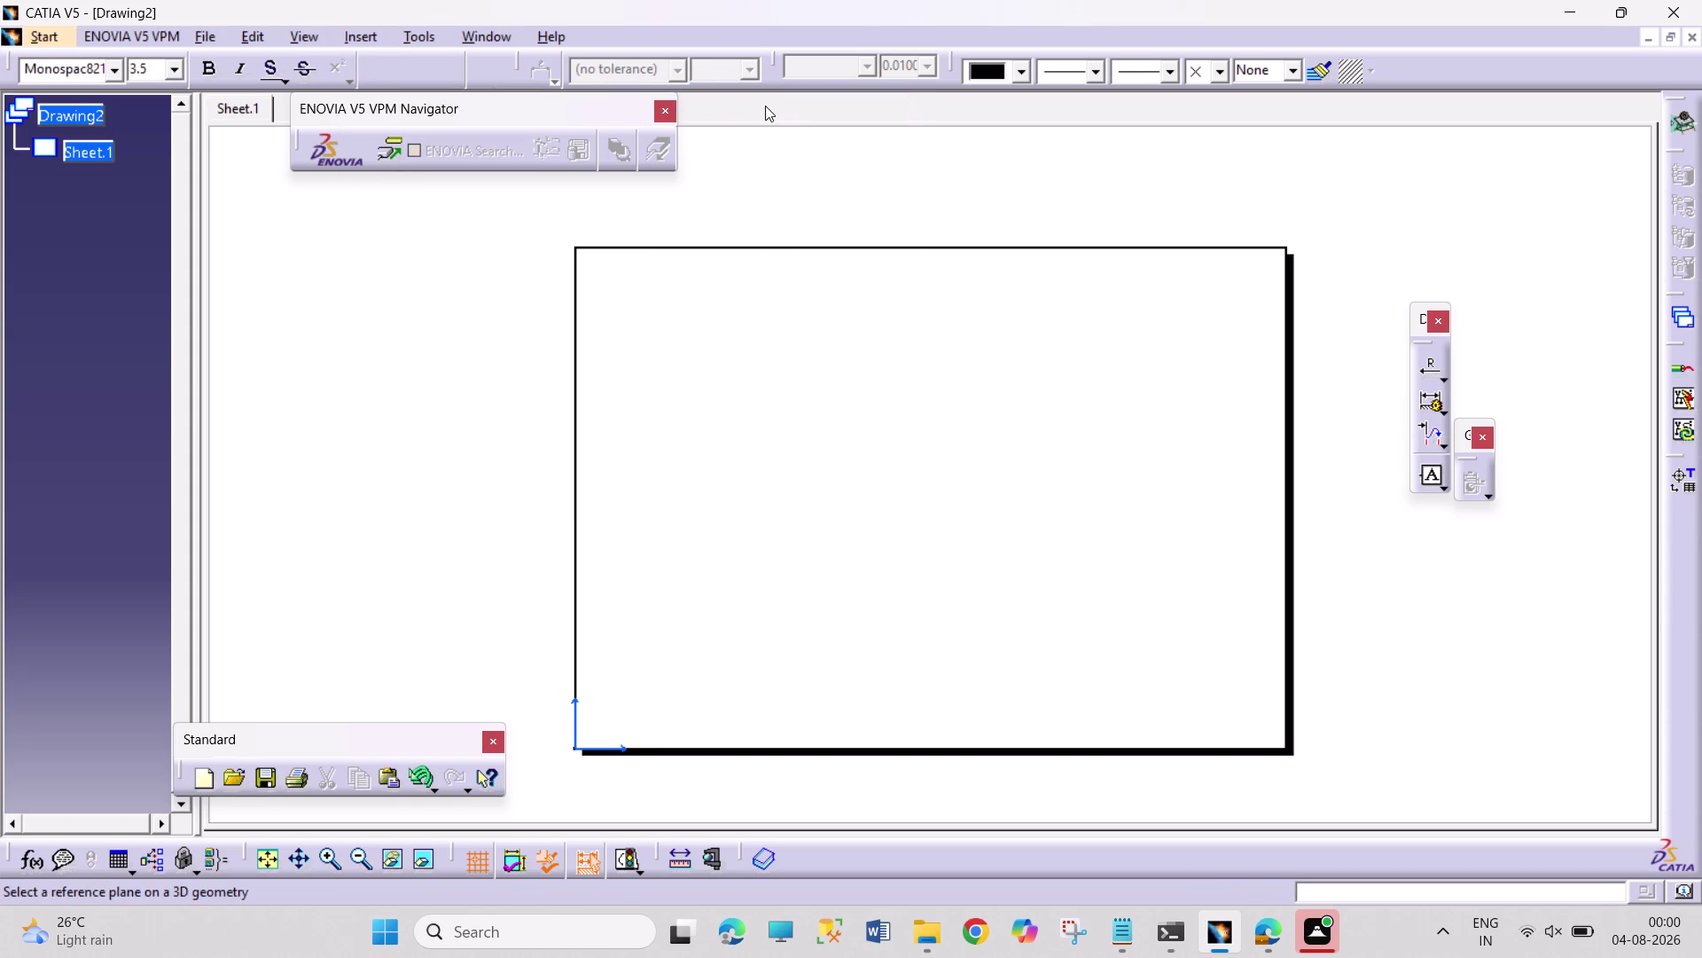
key(ctrl+Tab)
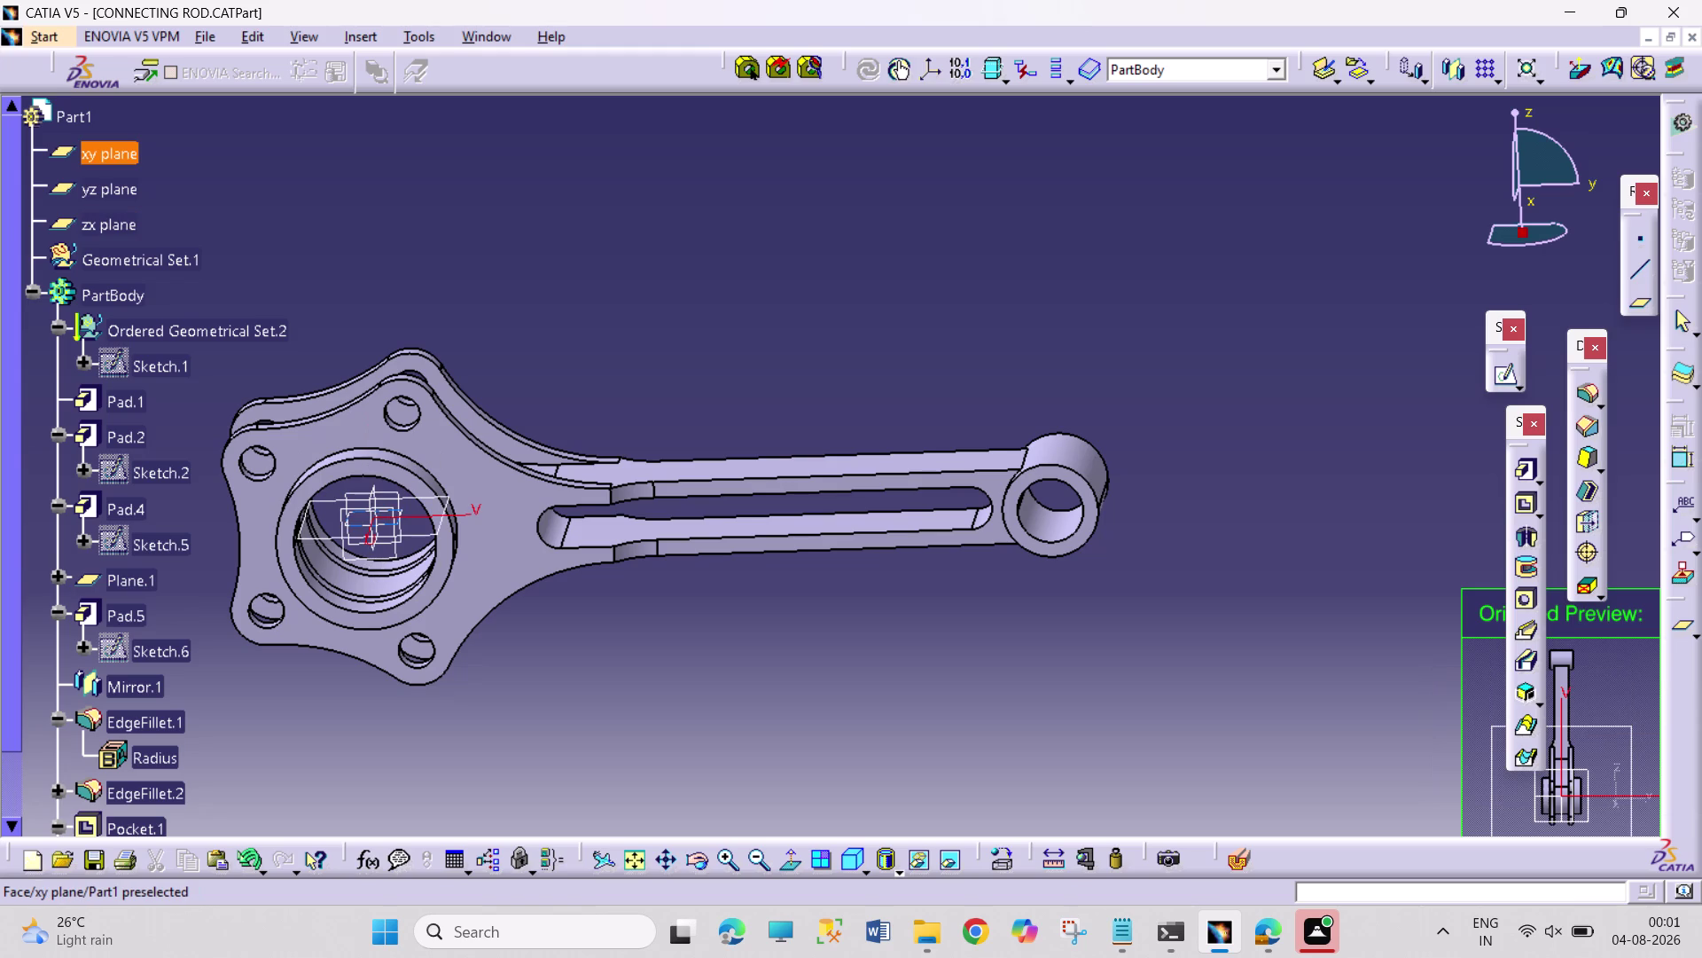
click(386, 525)
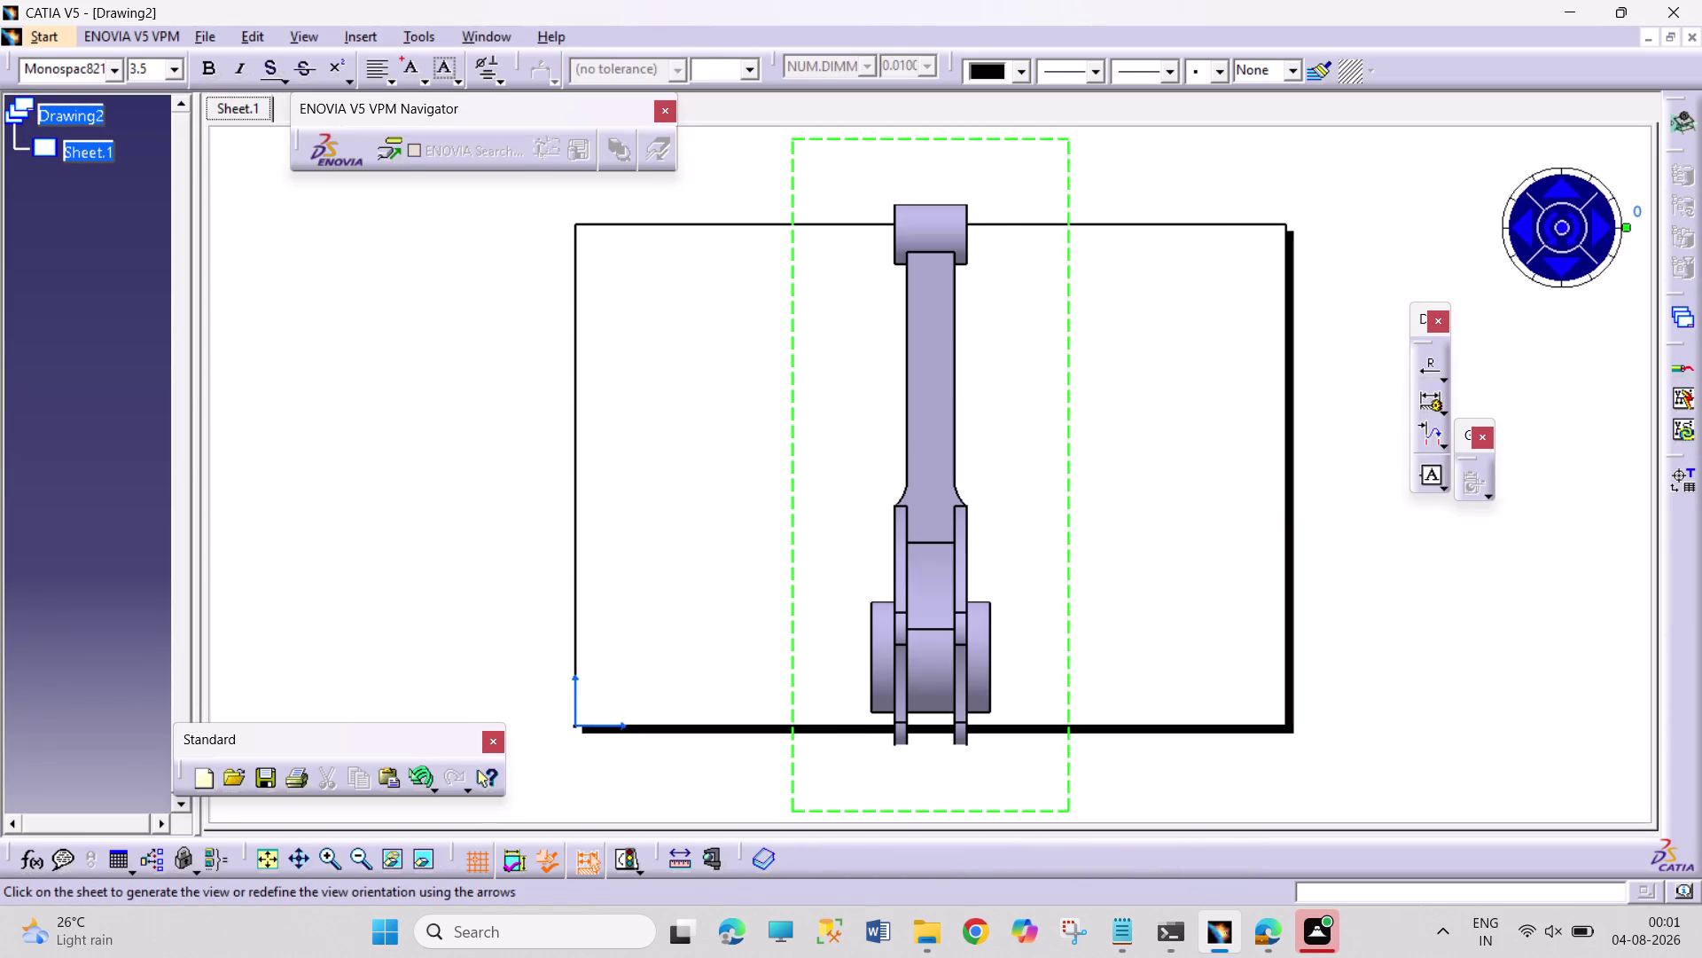
Generate the front view and set its angle to 90 degrees and scale to 1:2.
click(1012, 137)
right_click(1013, 137)
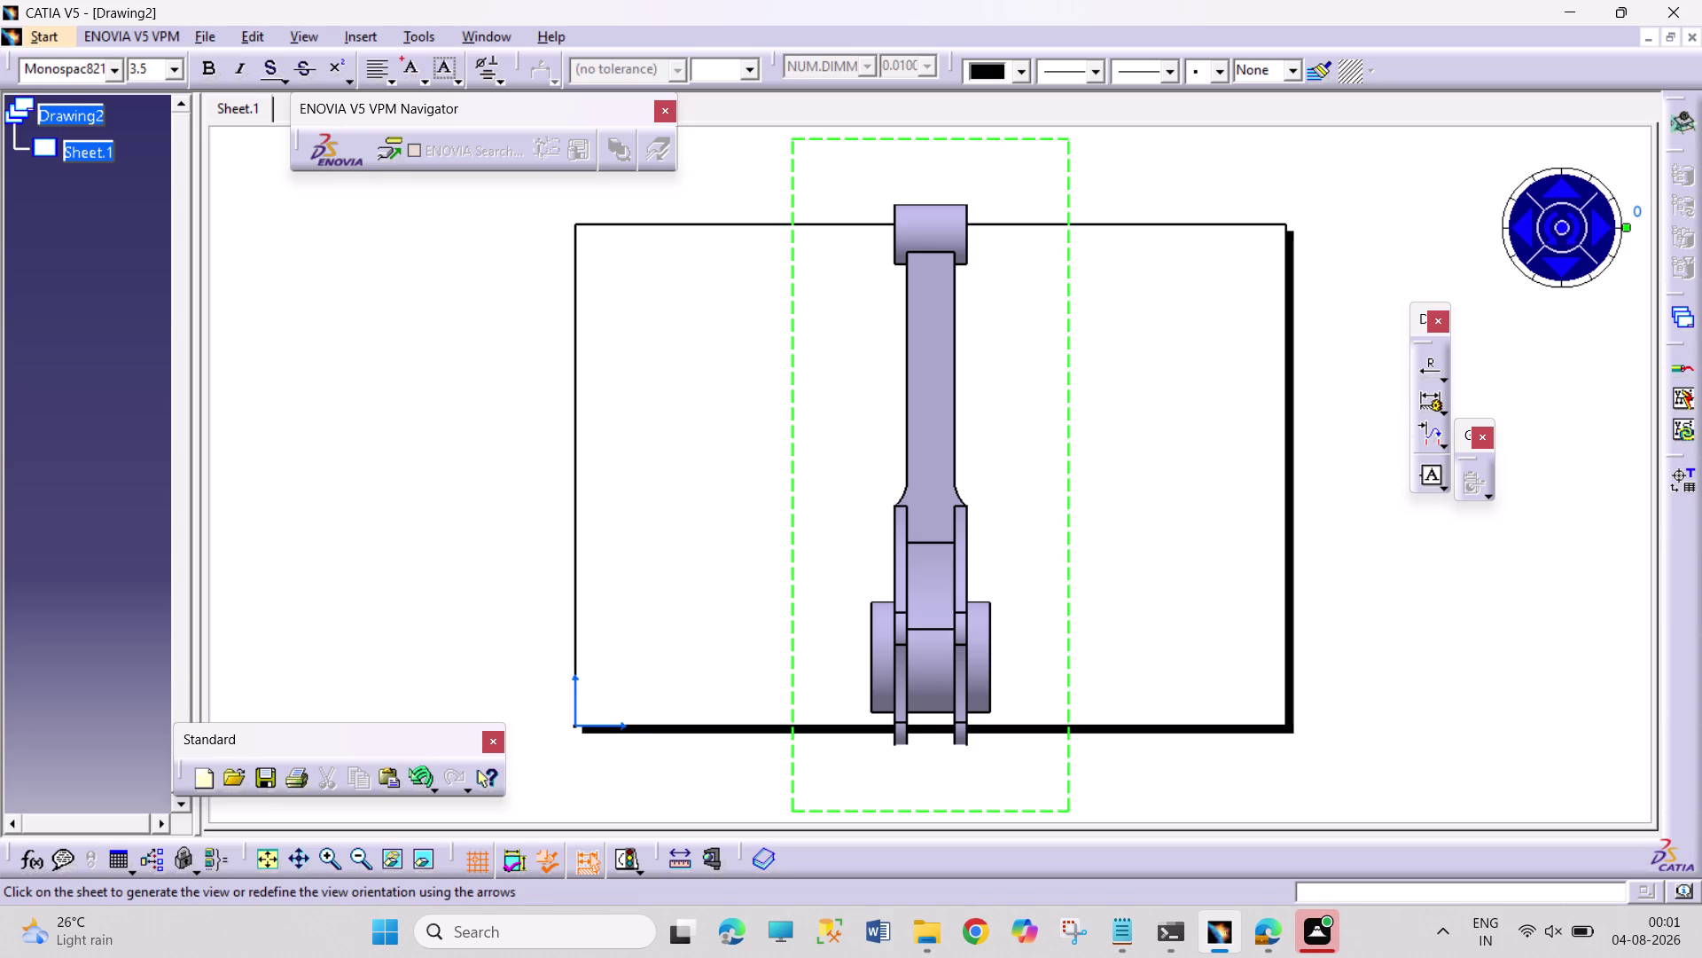
double_click(1018, 142)
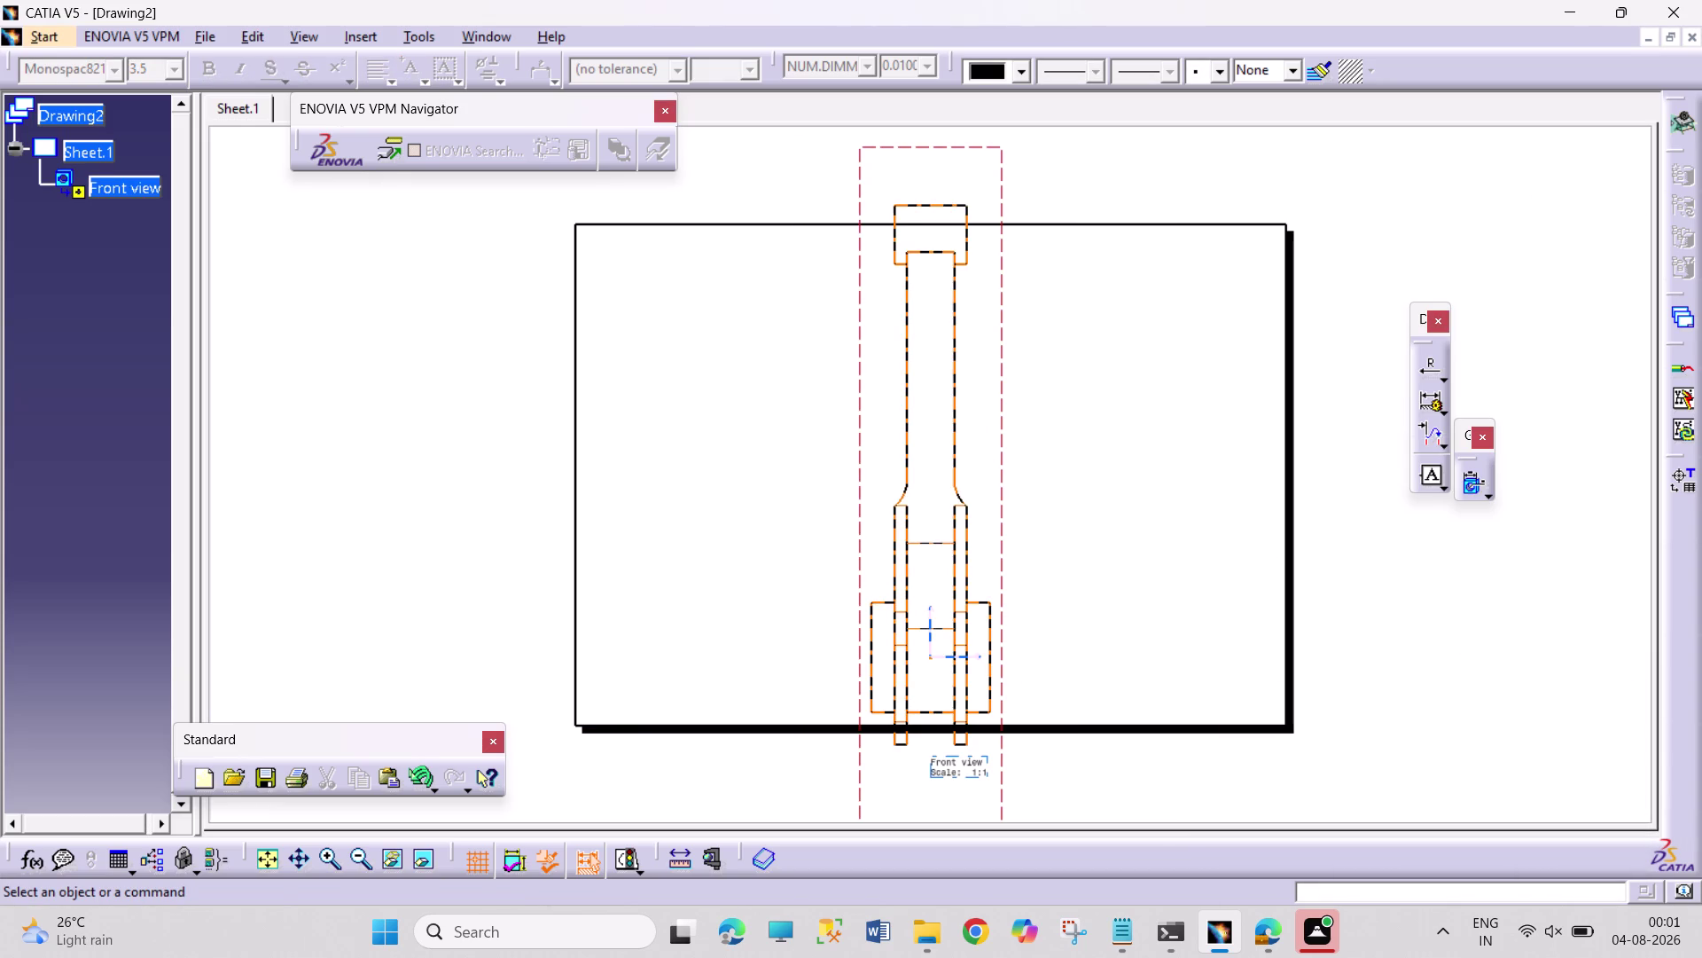
right_click(953, 149)
click(1004, 291)
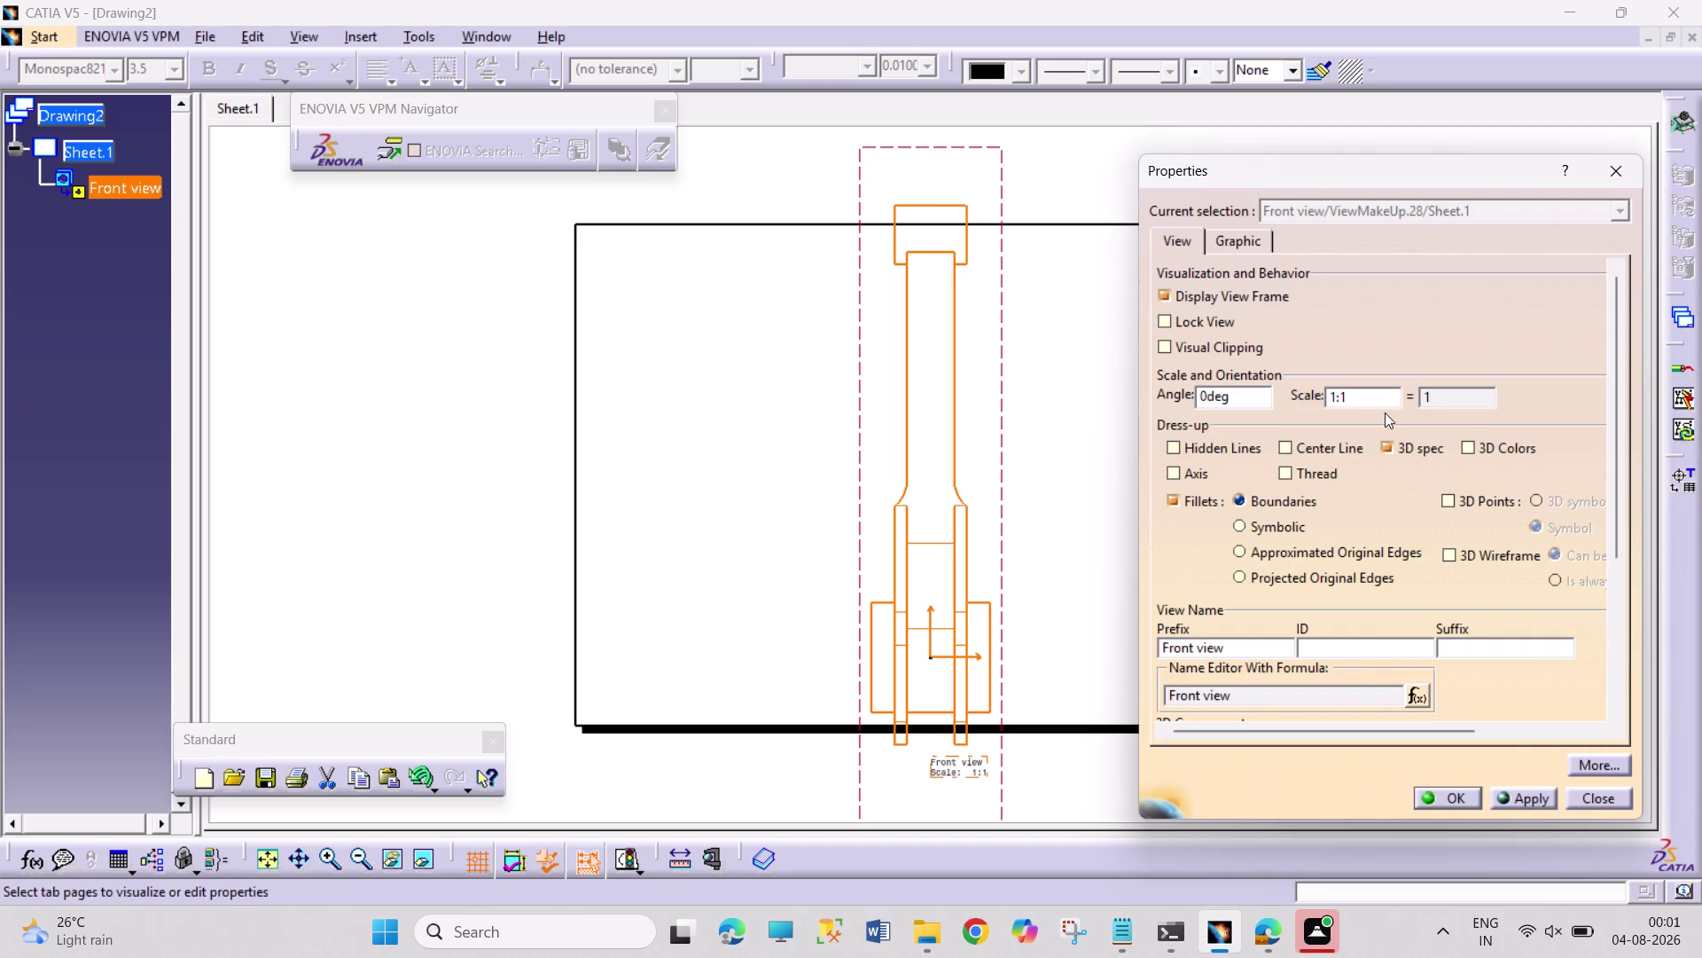
double_click(1243, 401)
text(90)
click(1387, 403)
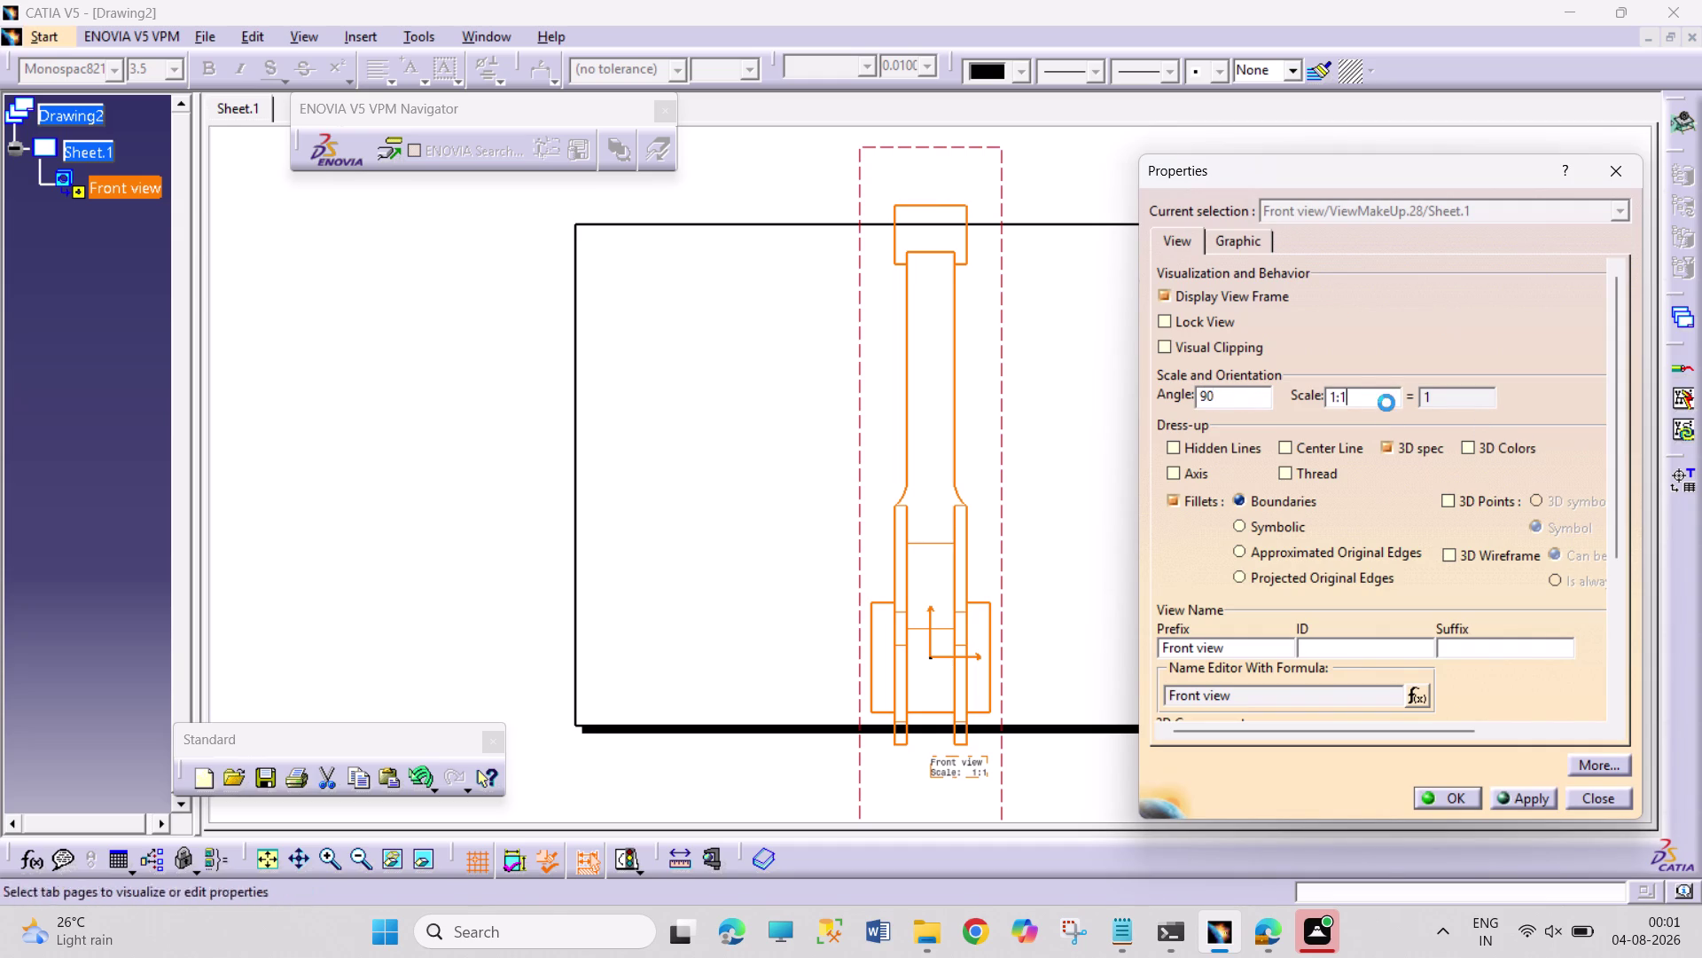
key(BackSpace)
key(2)
key(Return)
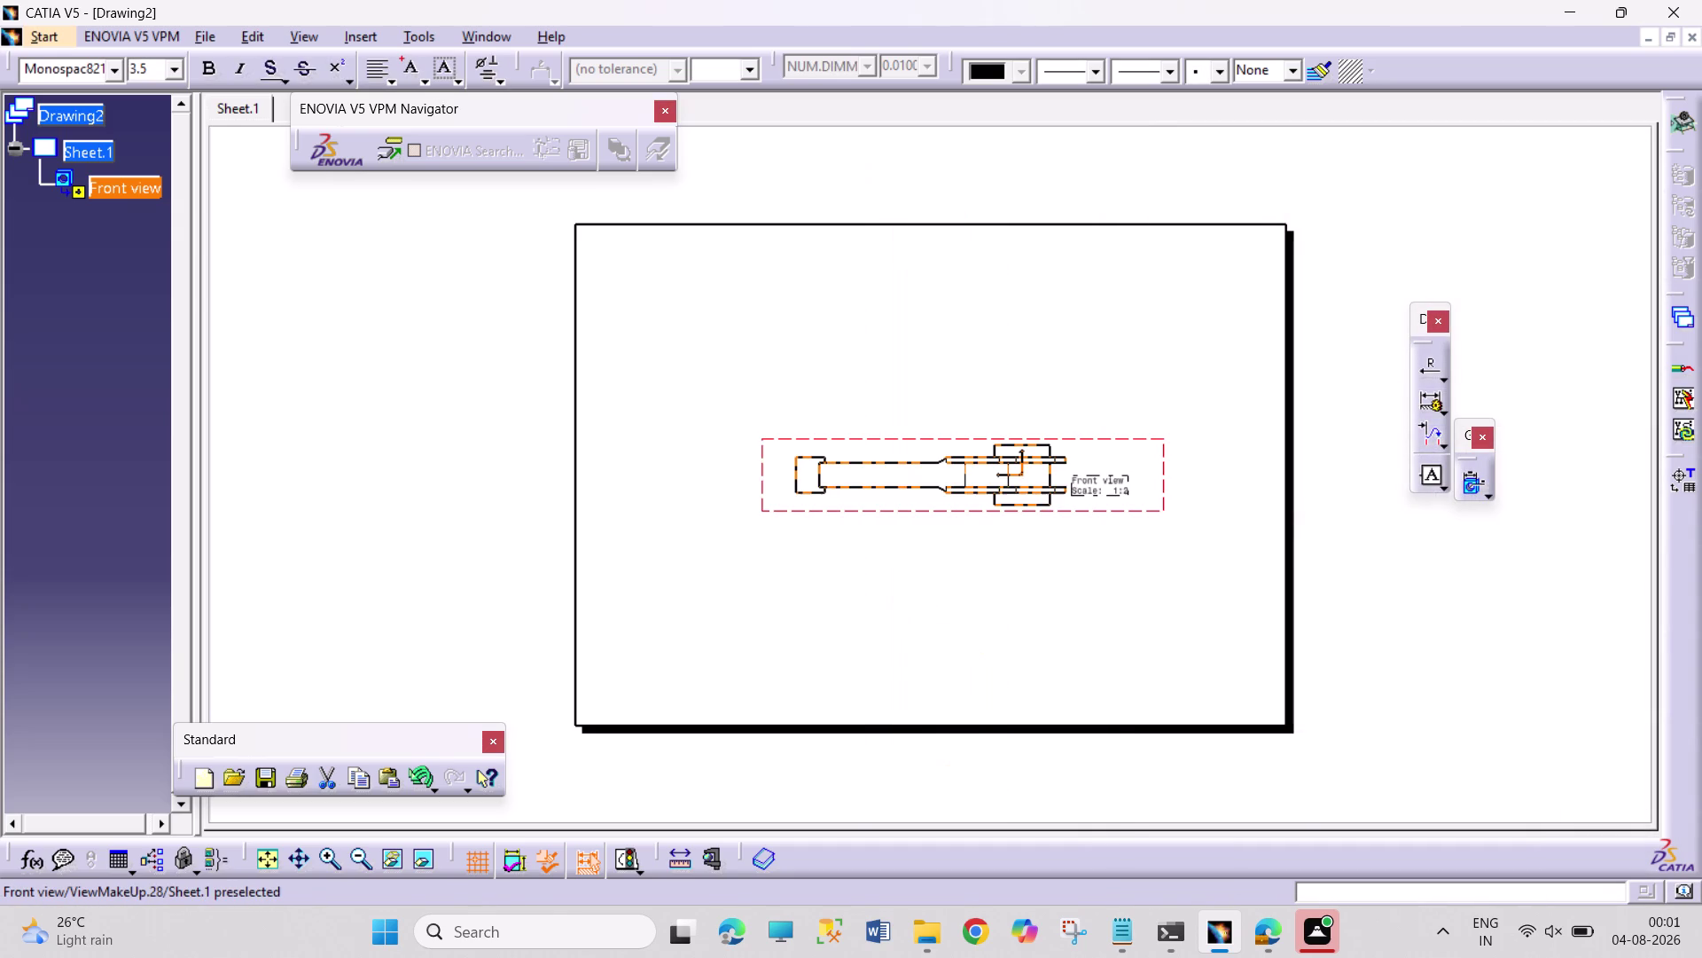
Move the front view toward the upper left, then delete it.
drag(913, 442, 759, 315)
click(915, 468)
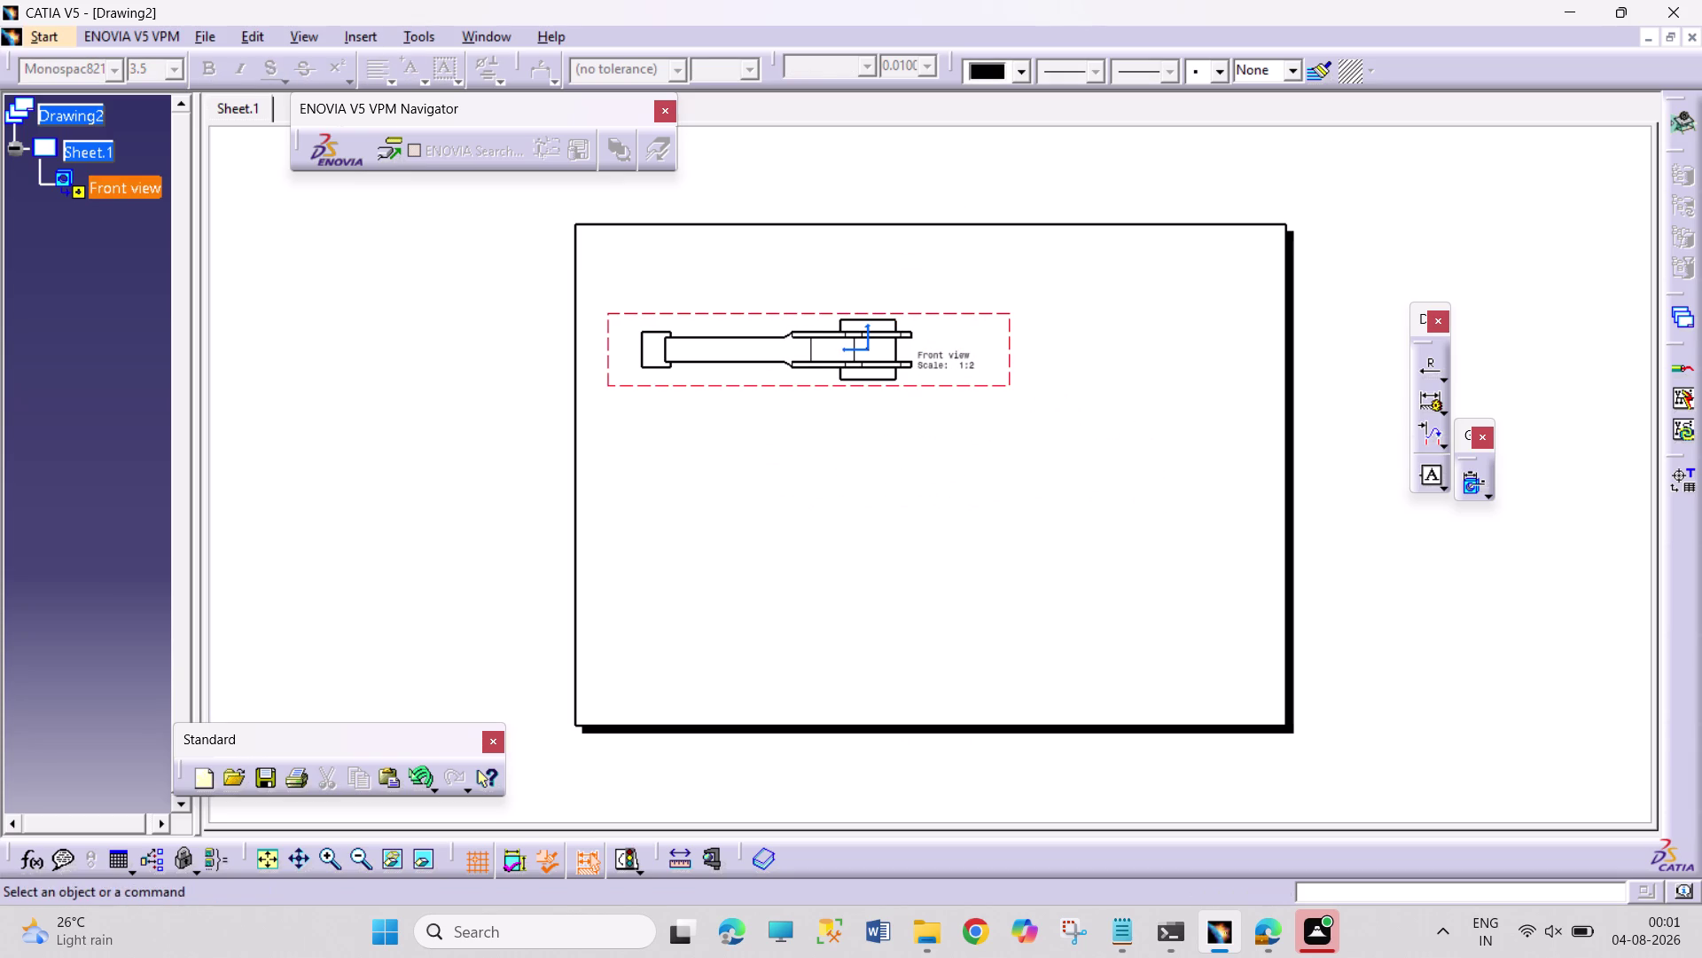
click(797, 314)
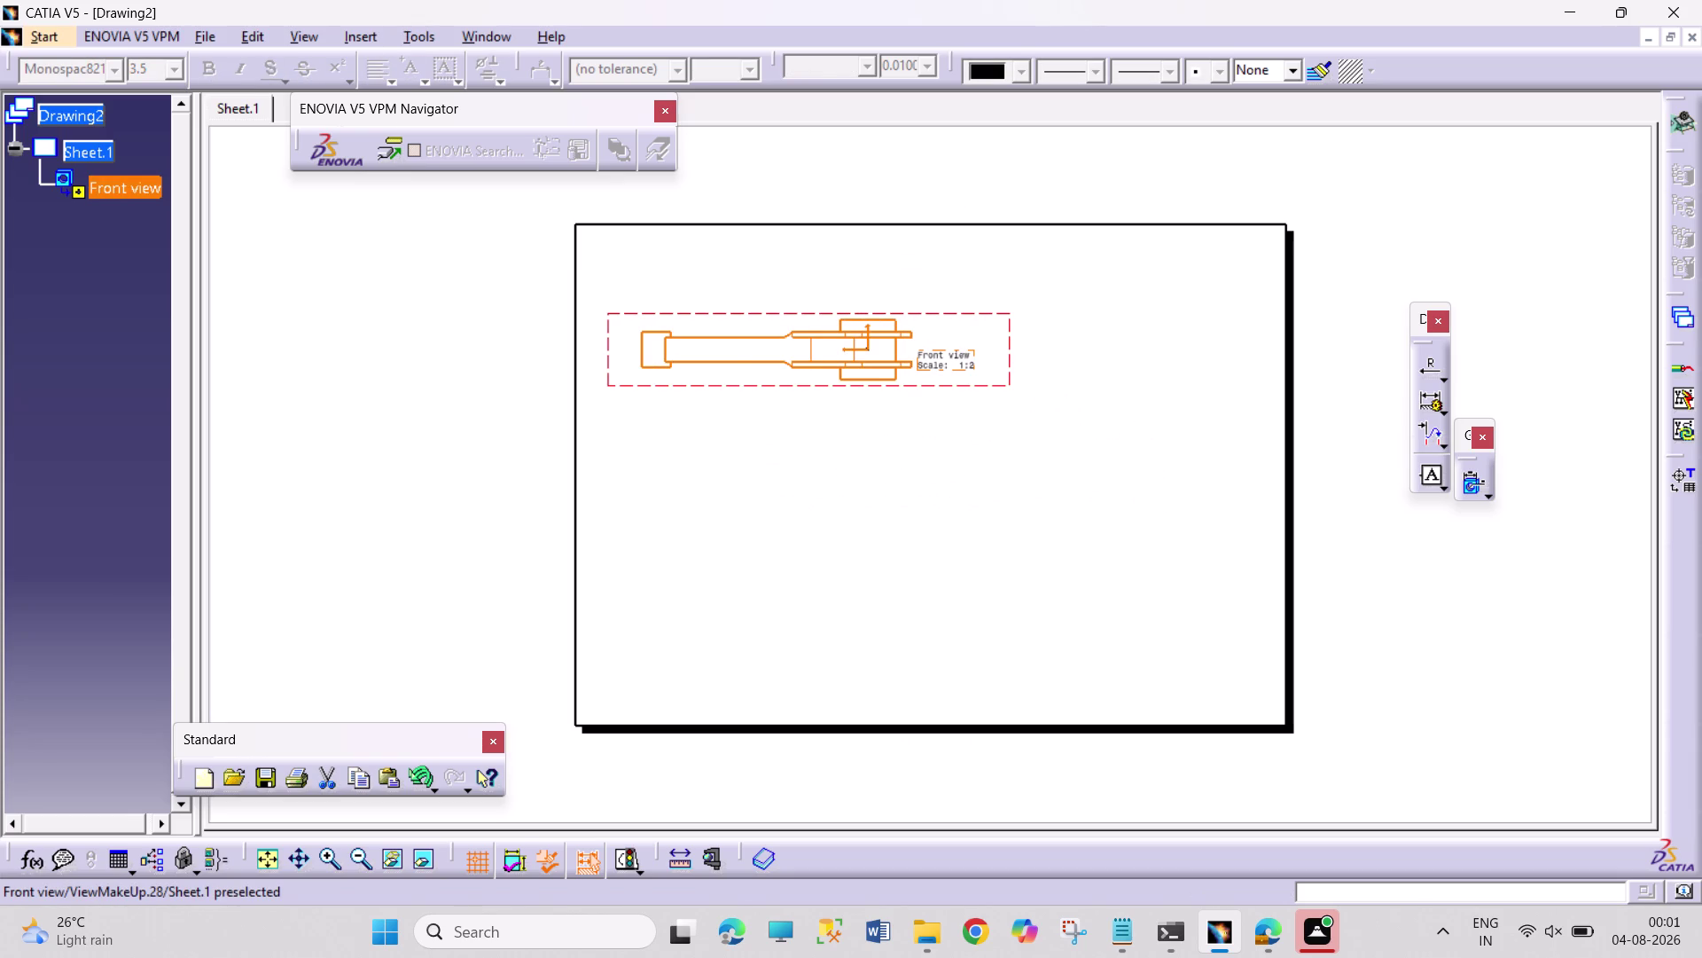
key(Delete)
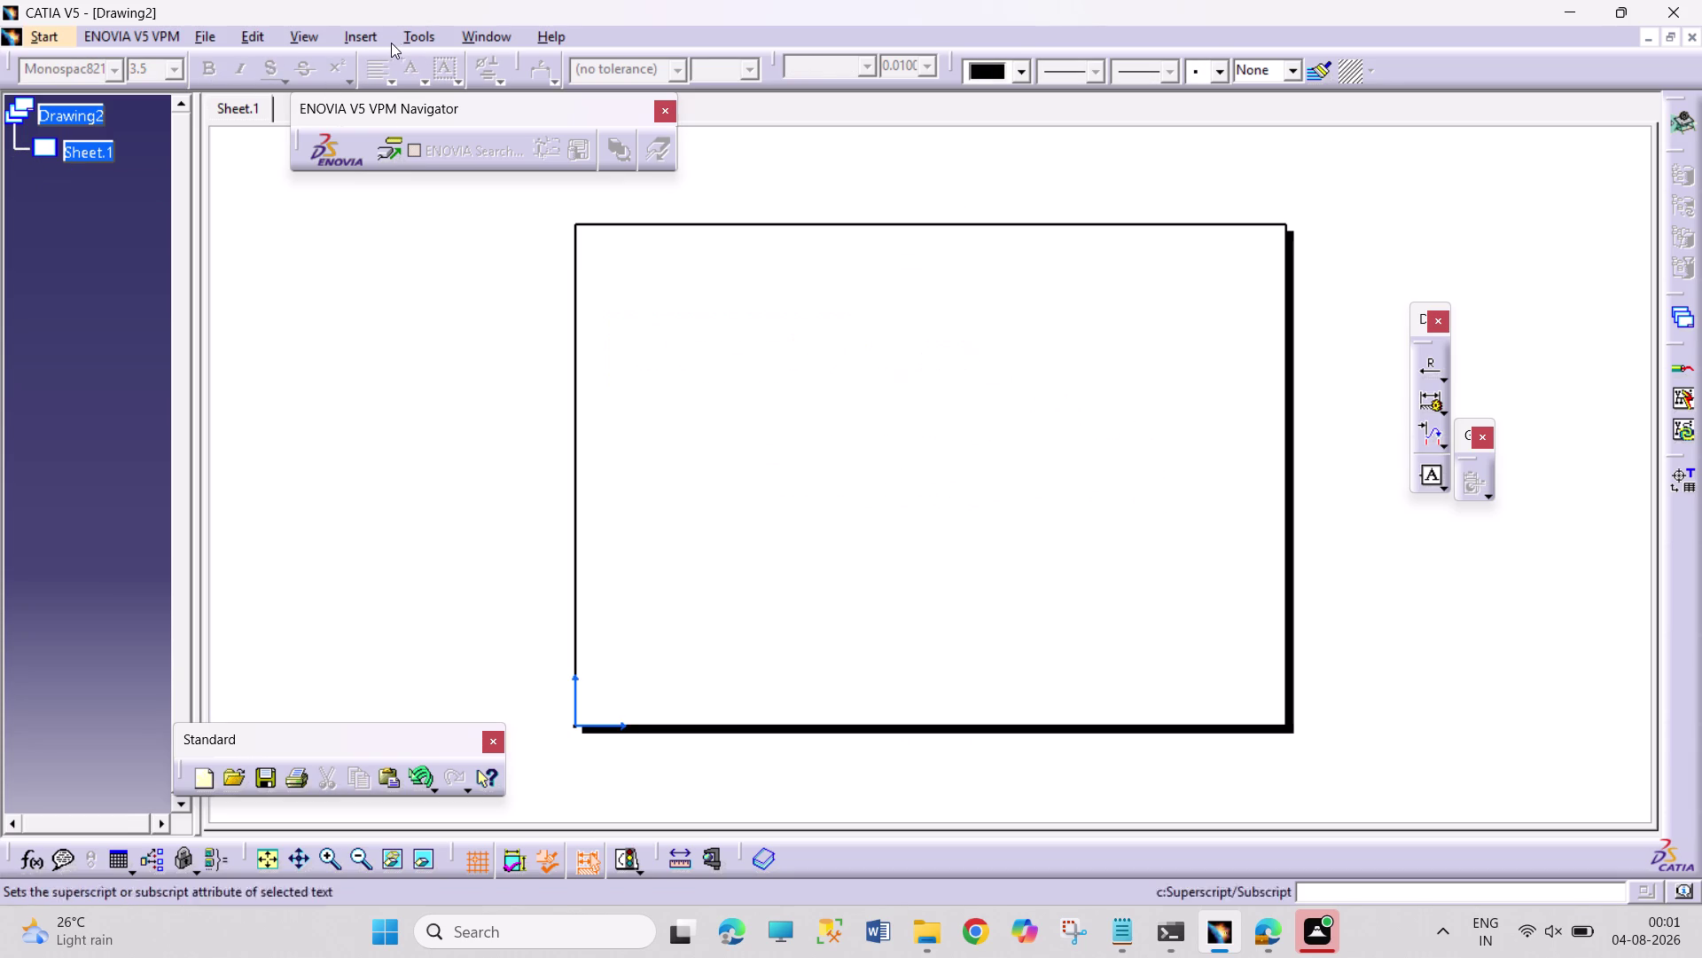
key(ctrl+Tab)
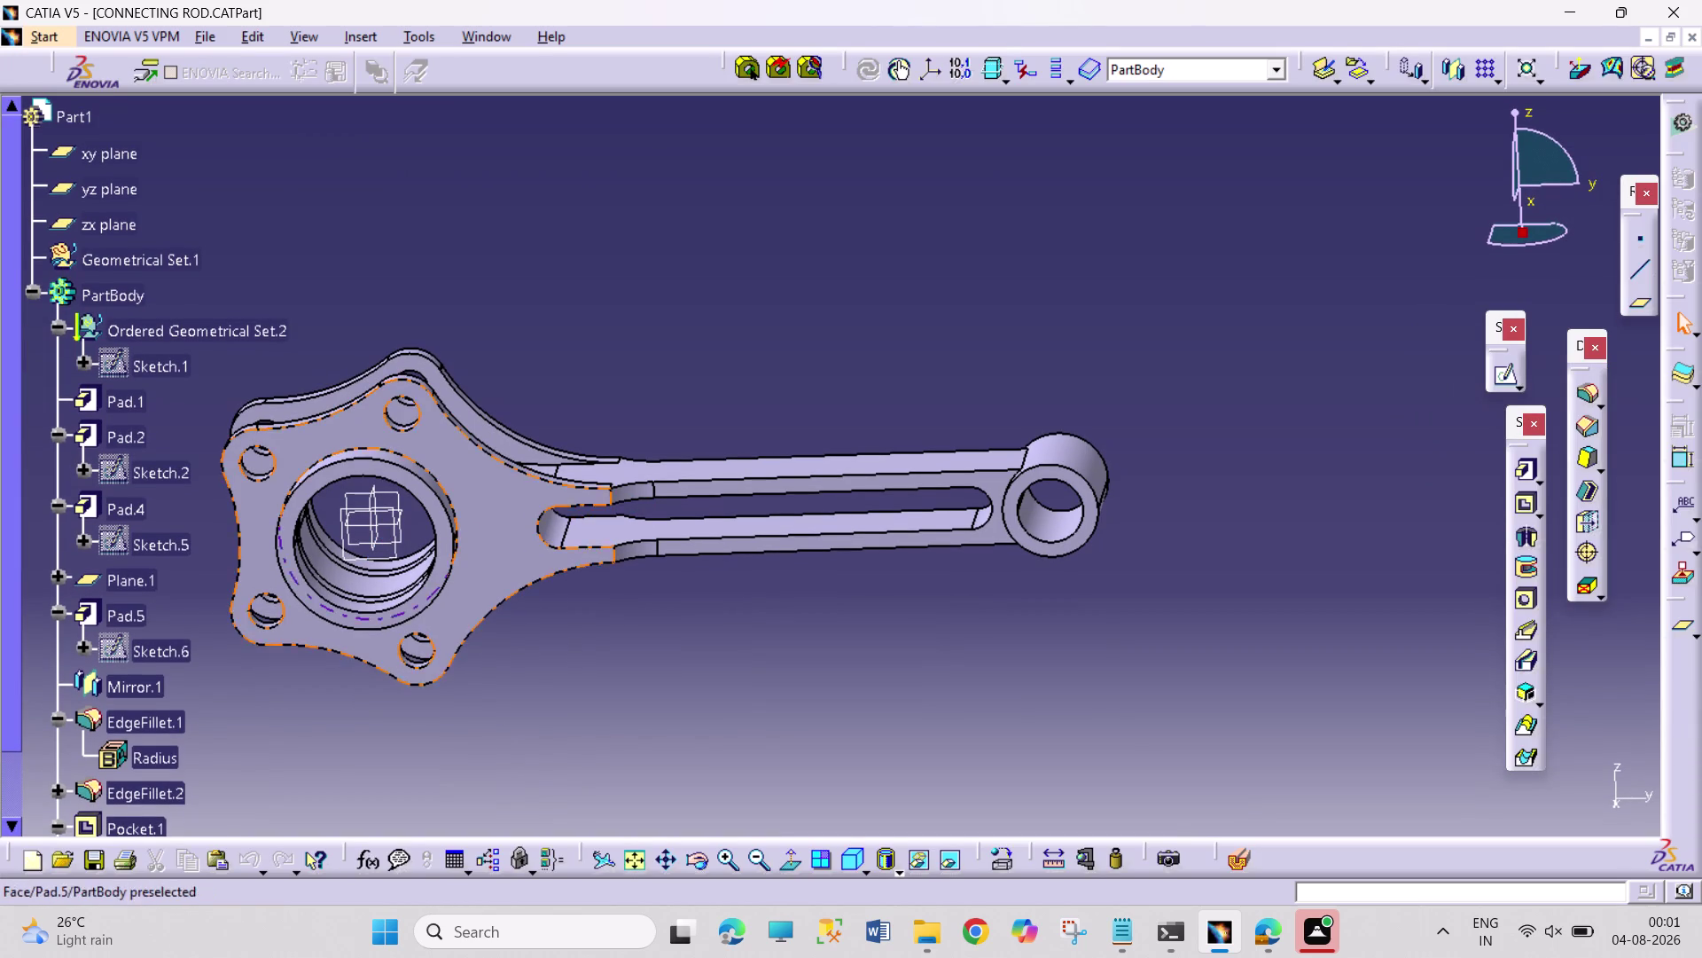
middle_drag(647, 524, 644, 471)
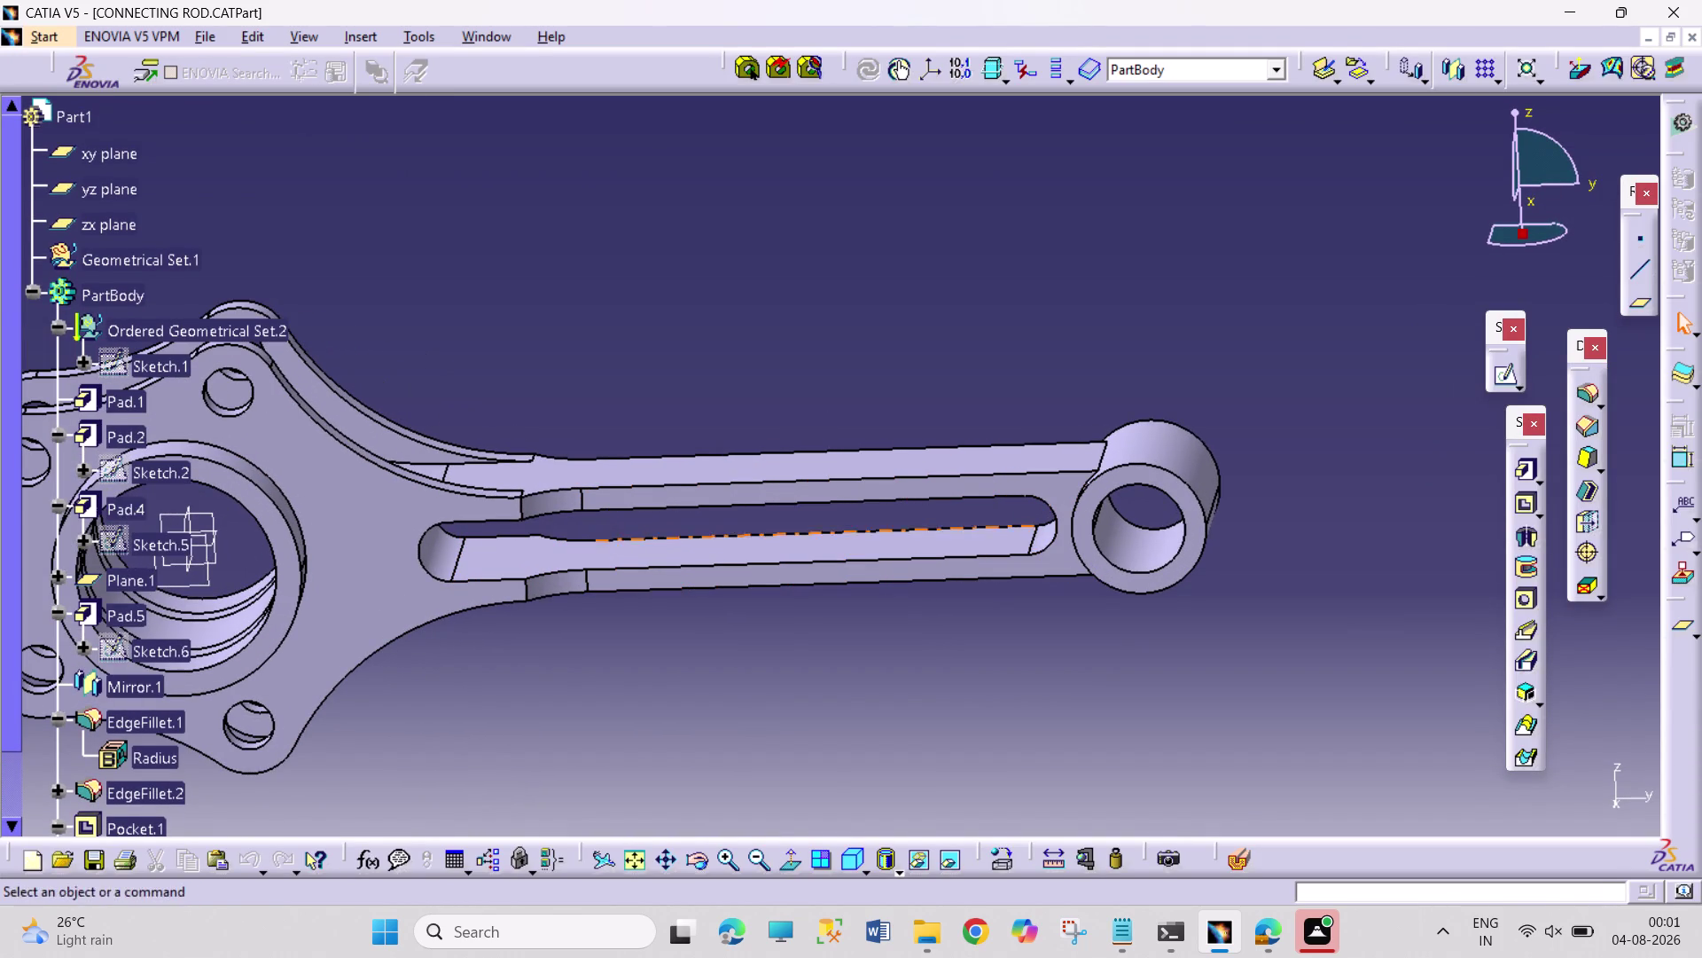
scroll(down, 3)
scroll(down, 3)
scroll(up, 3)
middle_drag(665, 522, 594, 561)
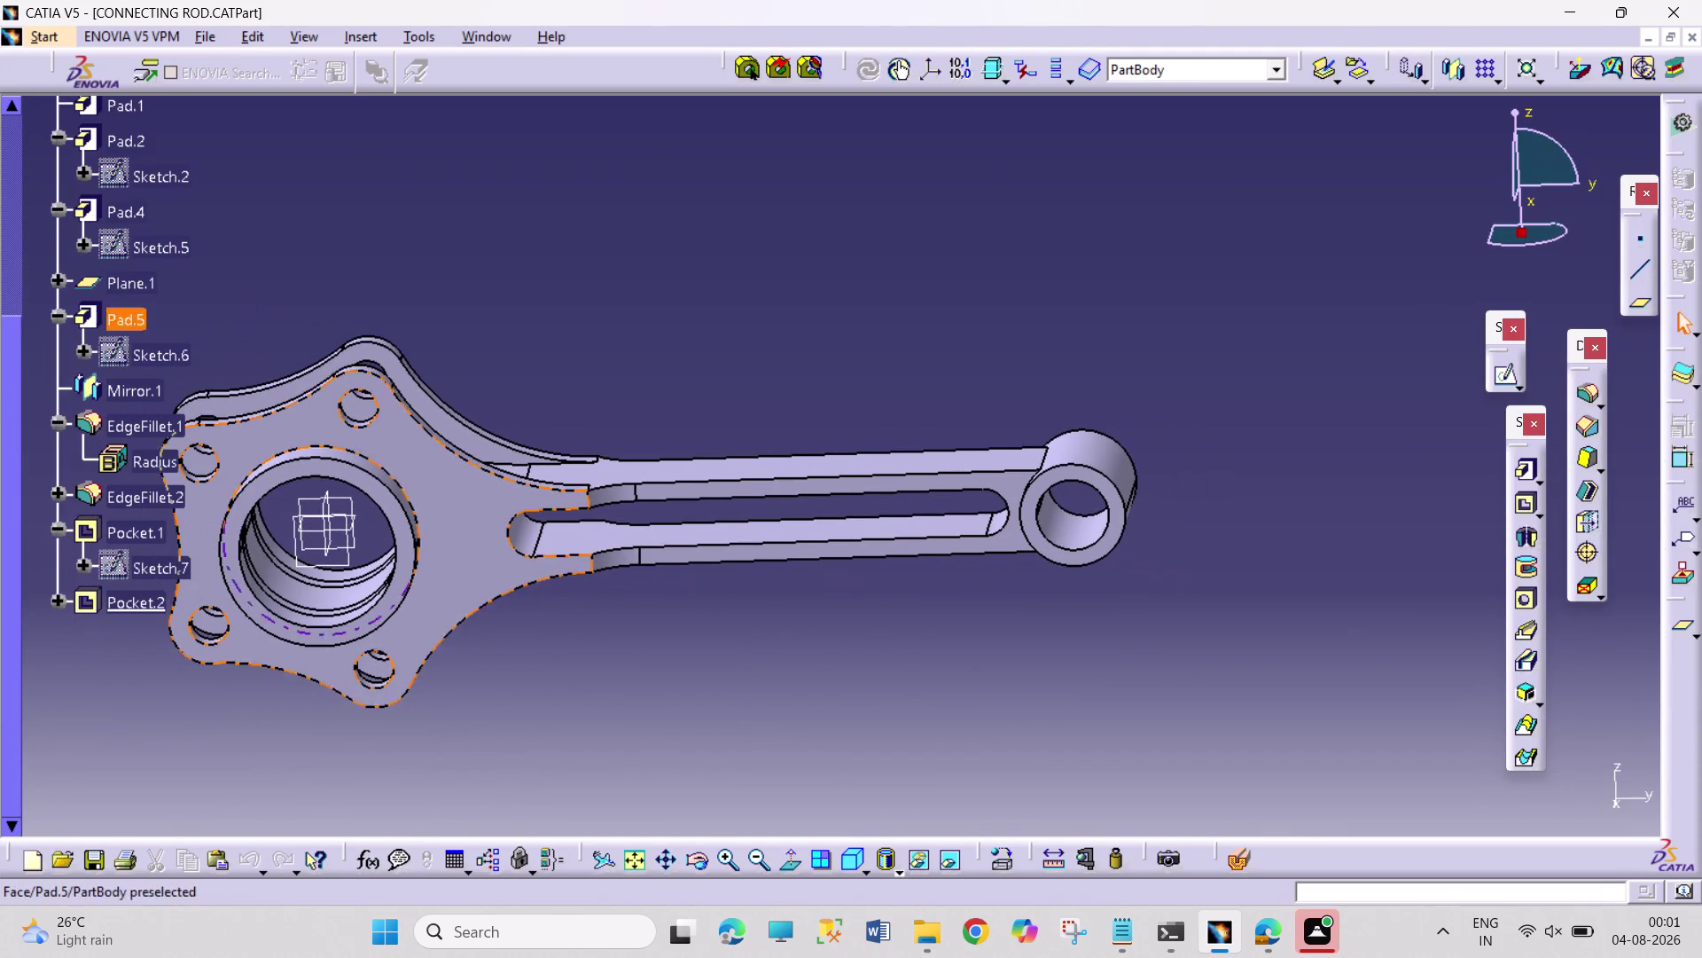
middle_drag(633, 543, 790, 551)
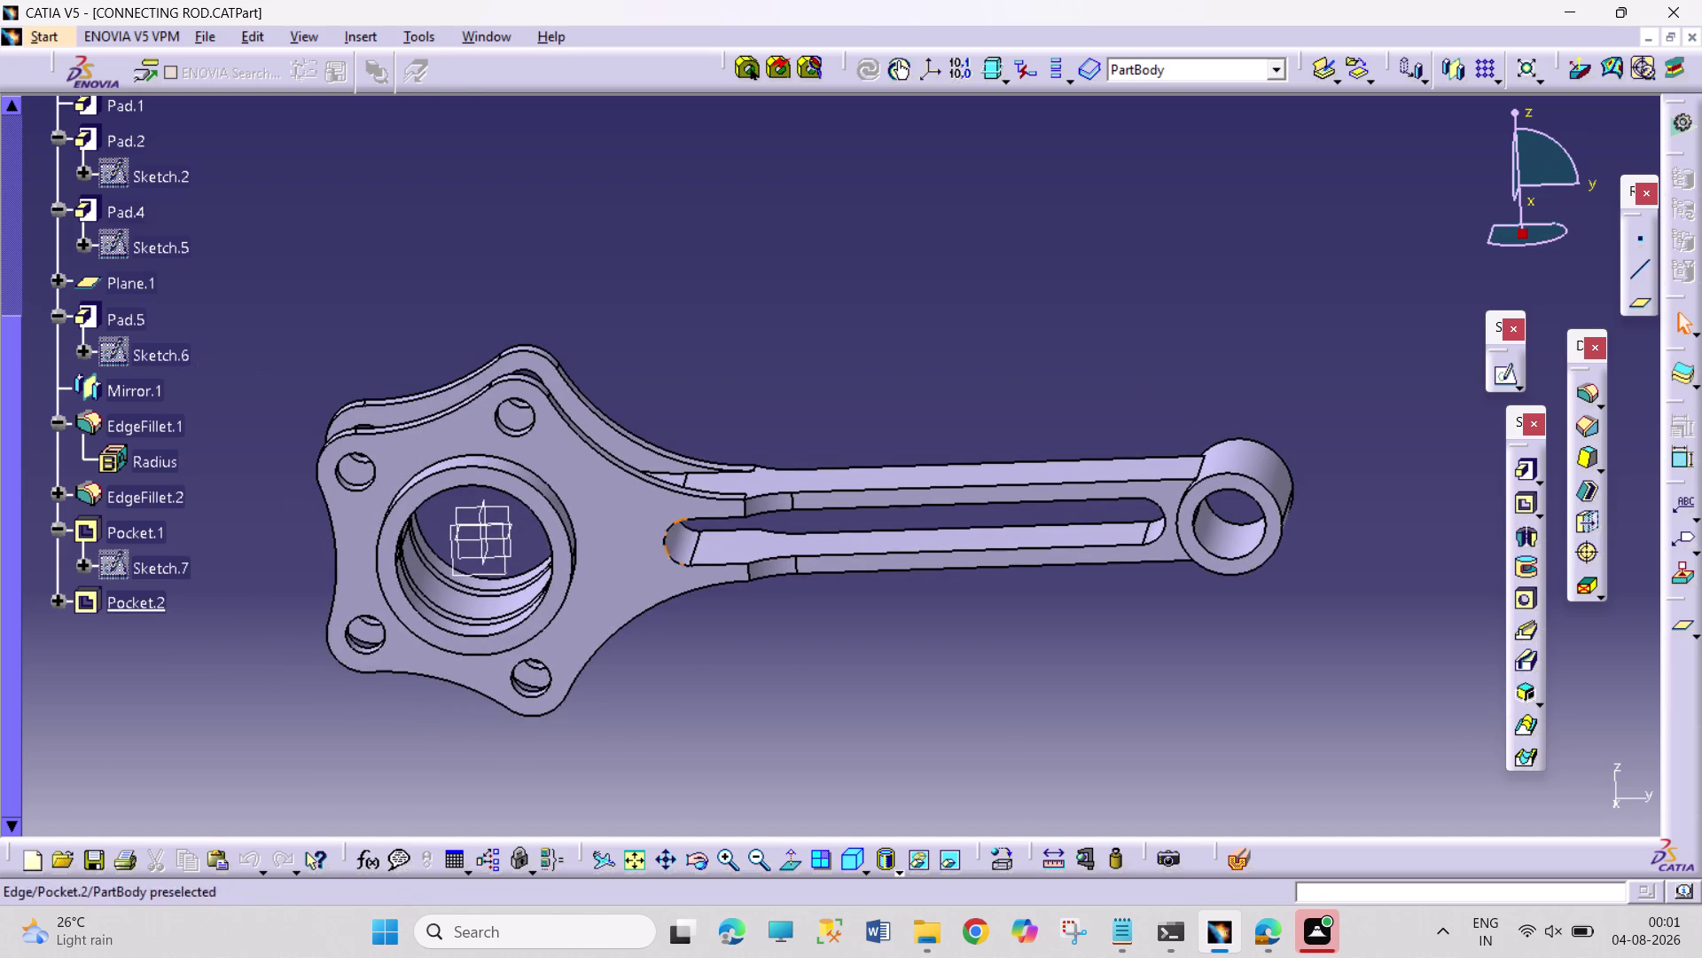
middle_drag(699, 553, 840, 488)
scroll(up, 3)
middle_drag(844, 478, 851, 458)
middle_drag(643, 452, 718, 387)
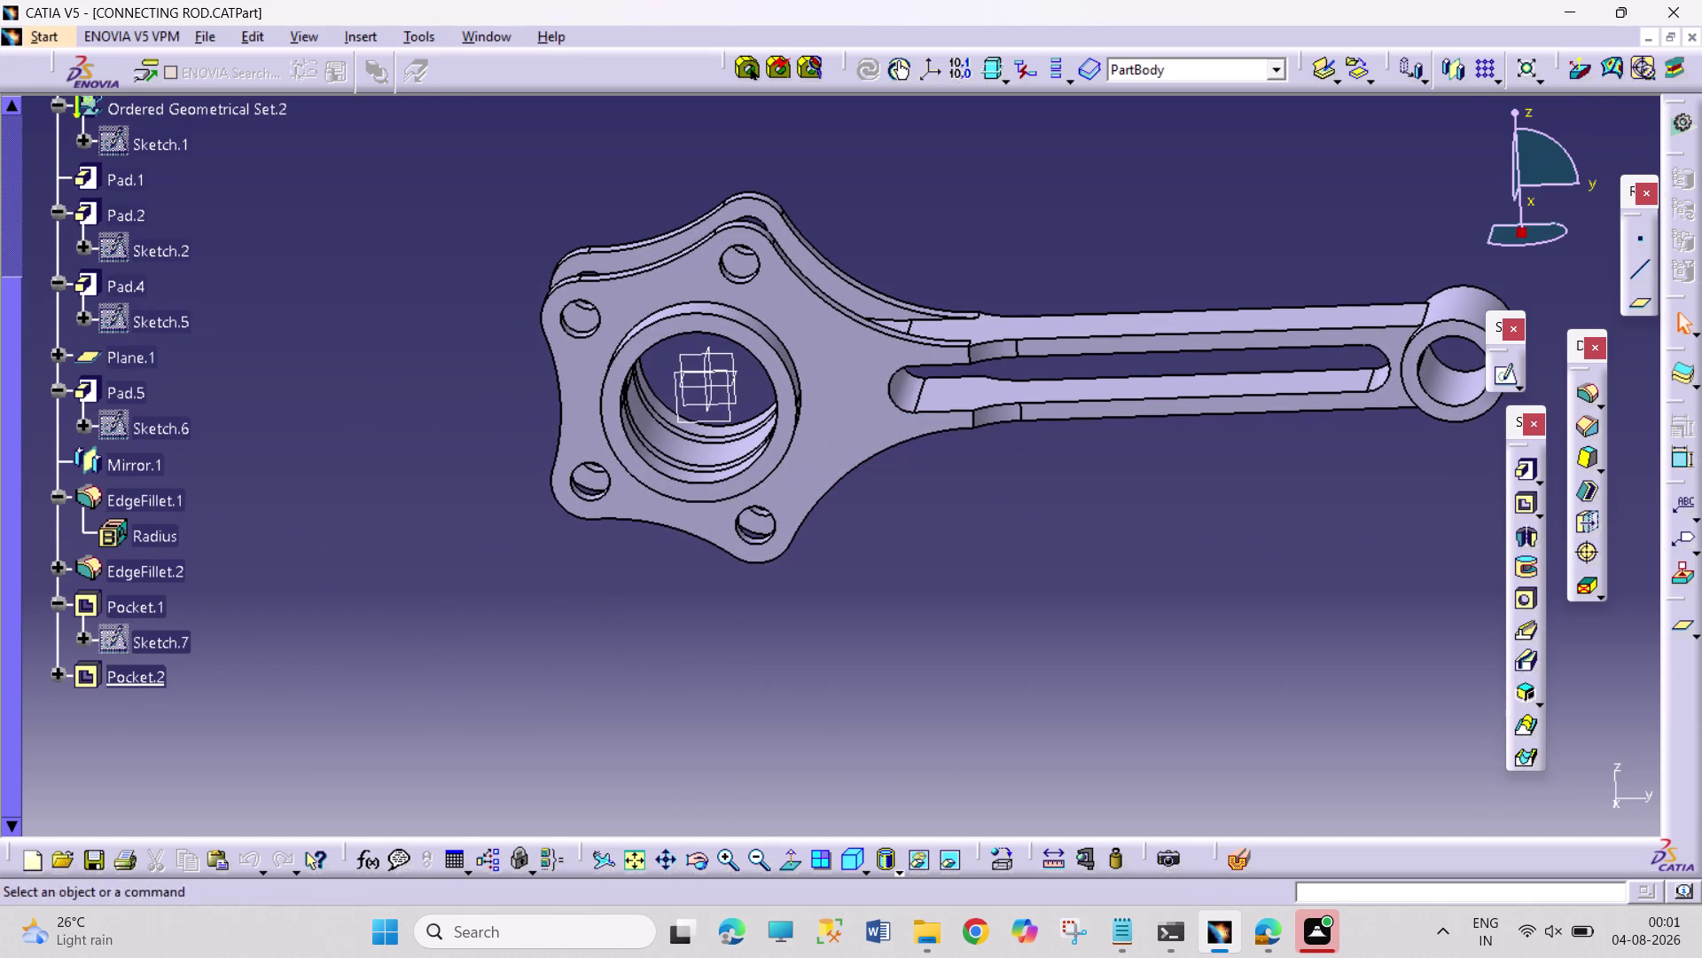
middle_drag(719, 396, 1247, 228)
right_drag(698, 447, 1247, 228)
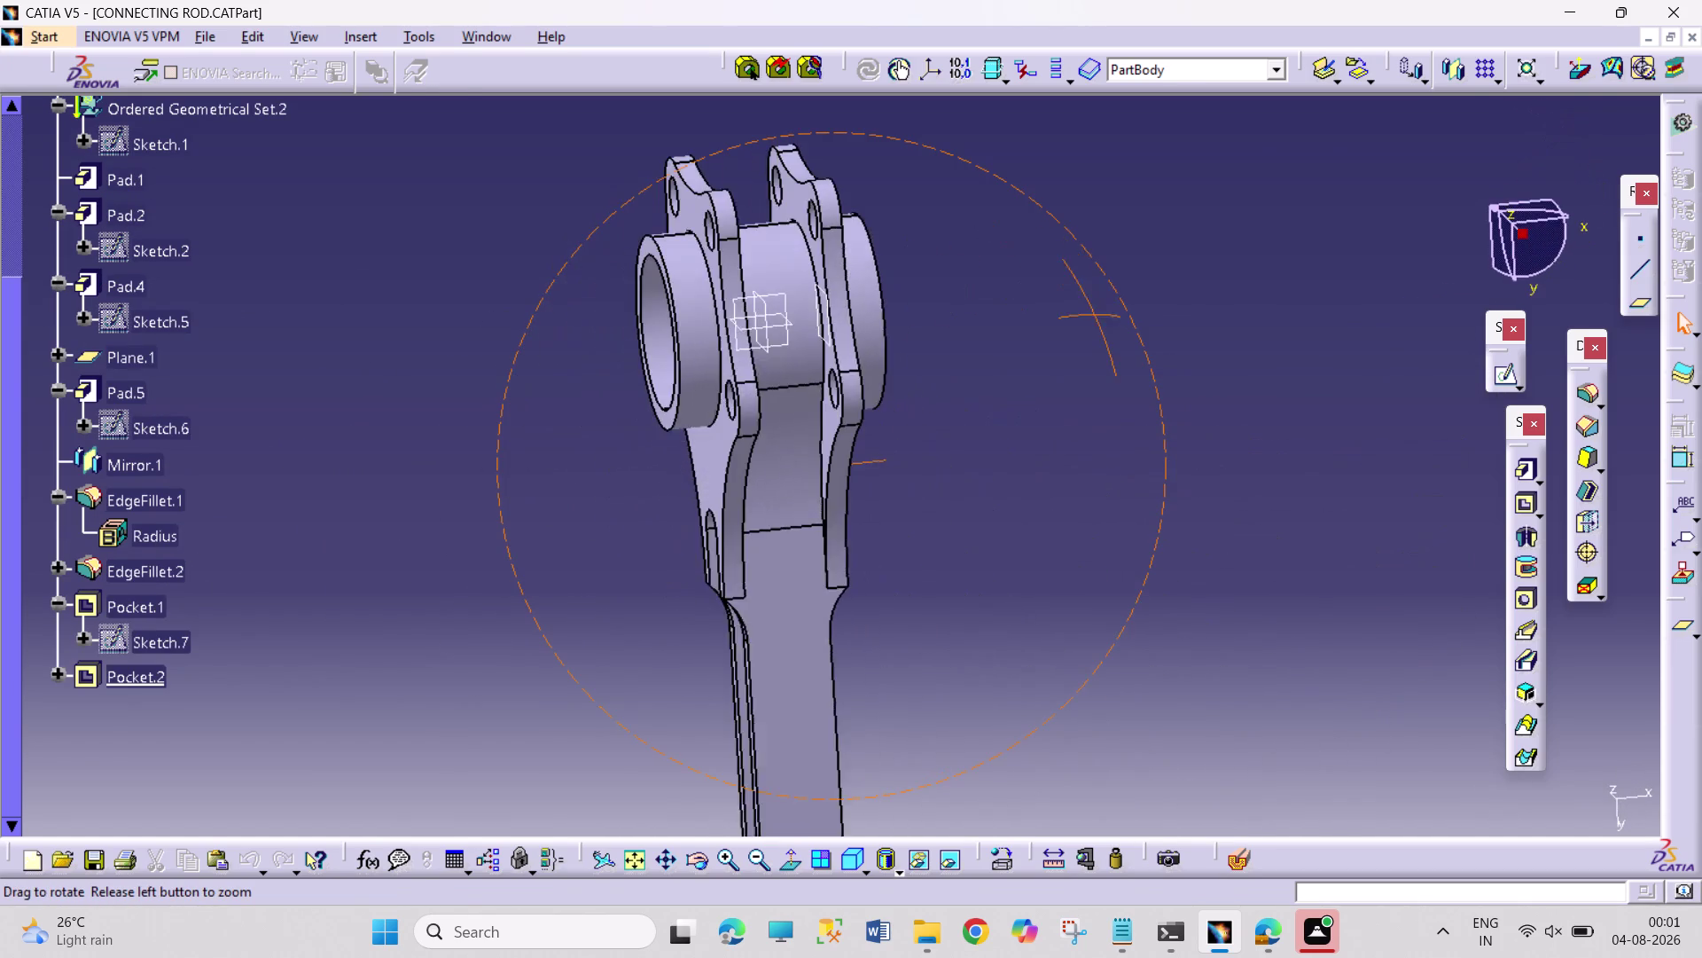
right_drag(1247, 228, 1253, 236)
middle_drag(1247, 228, 1260, 245)
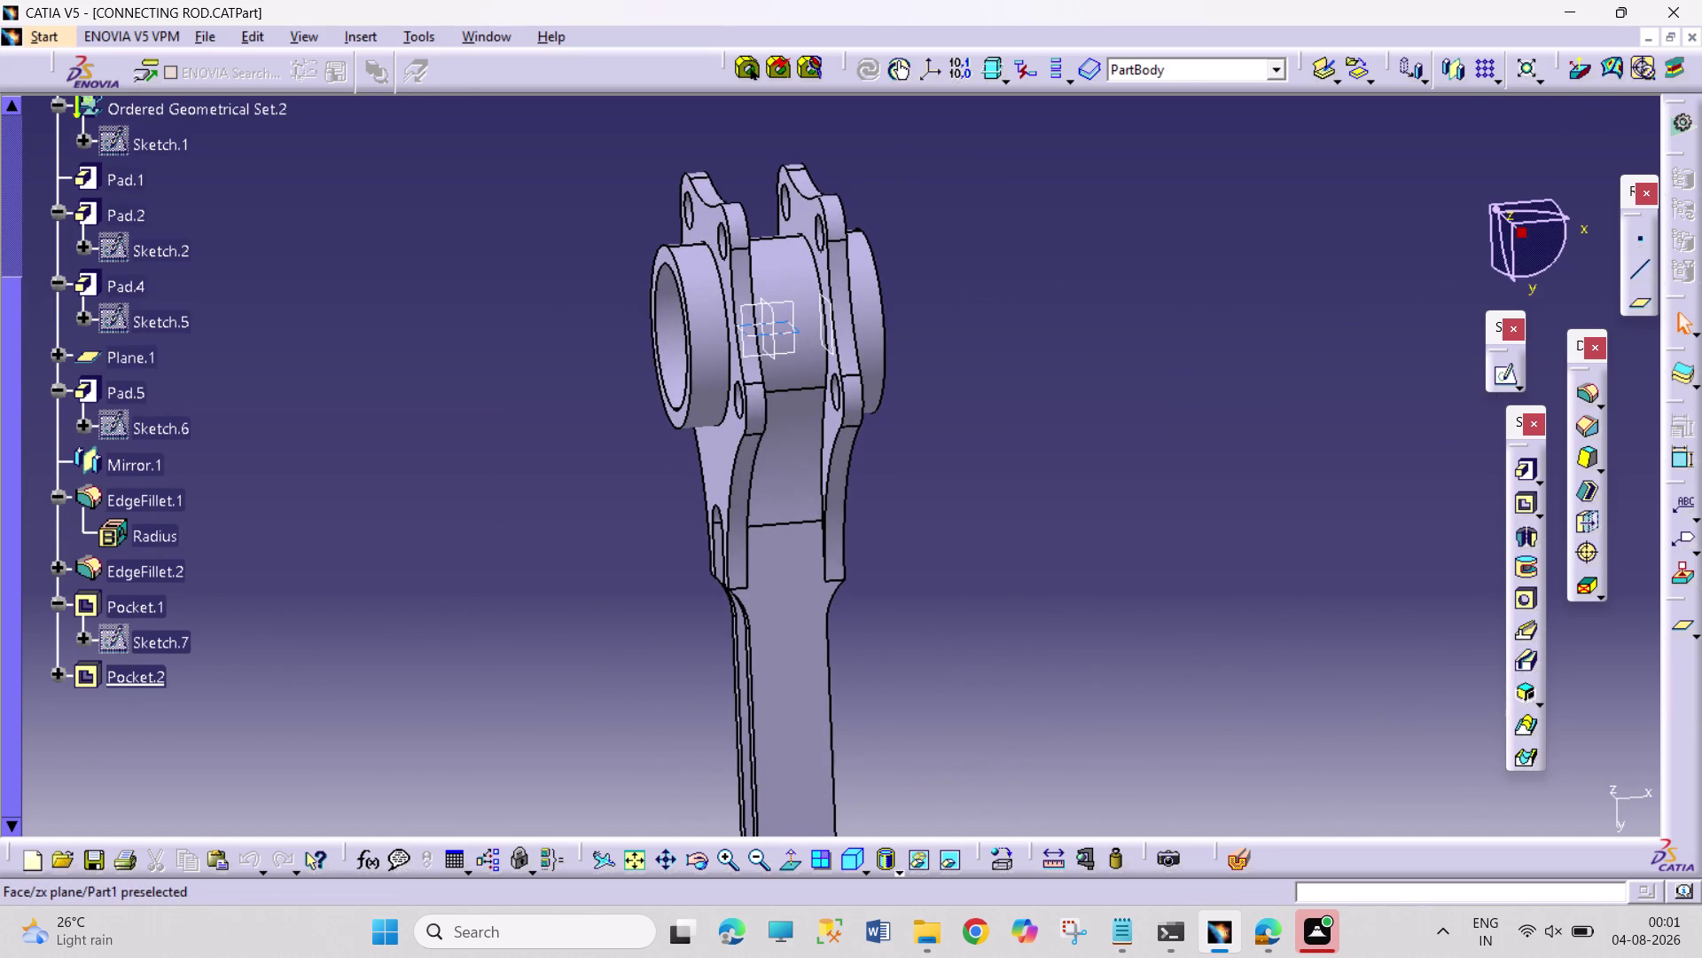
click(781, 301)
double_click(781, 300)
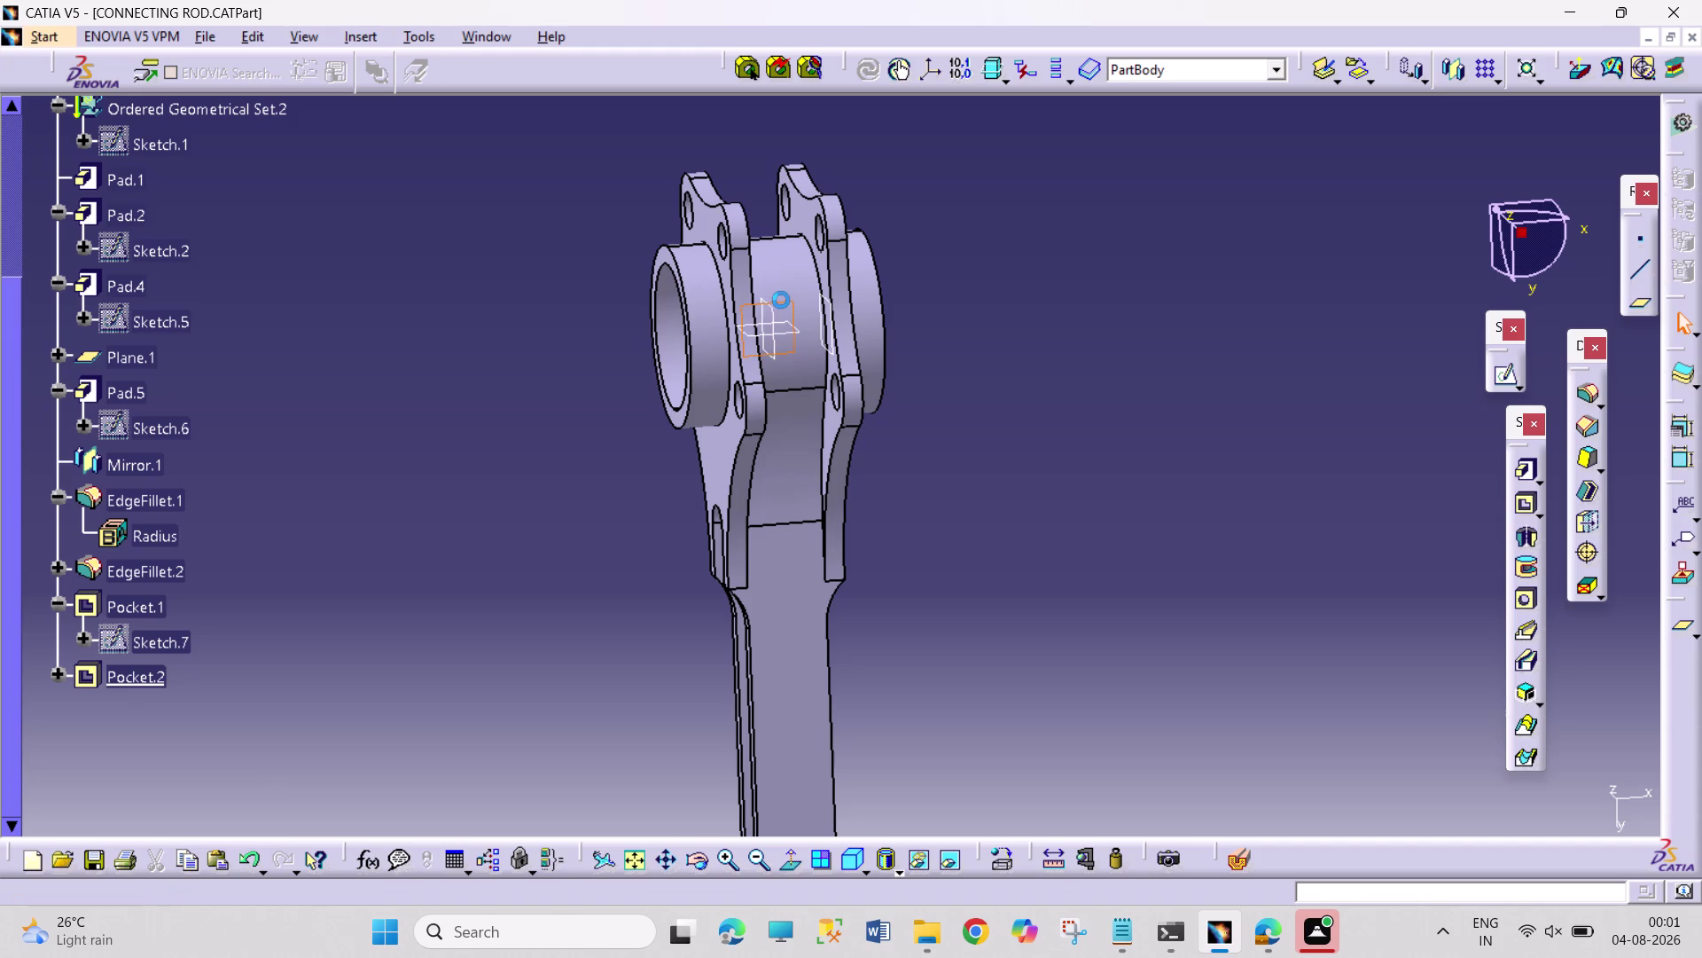
click(352, 33)
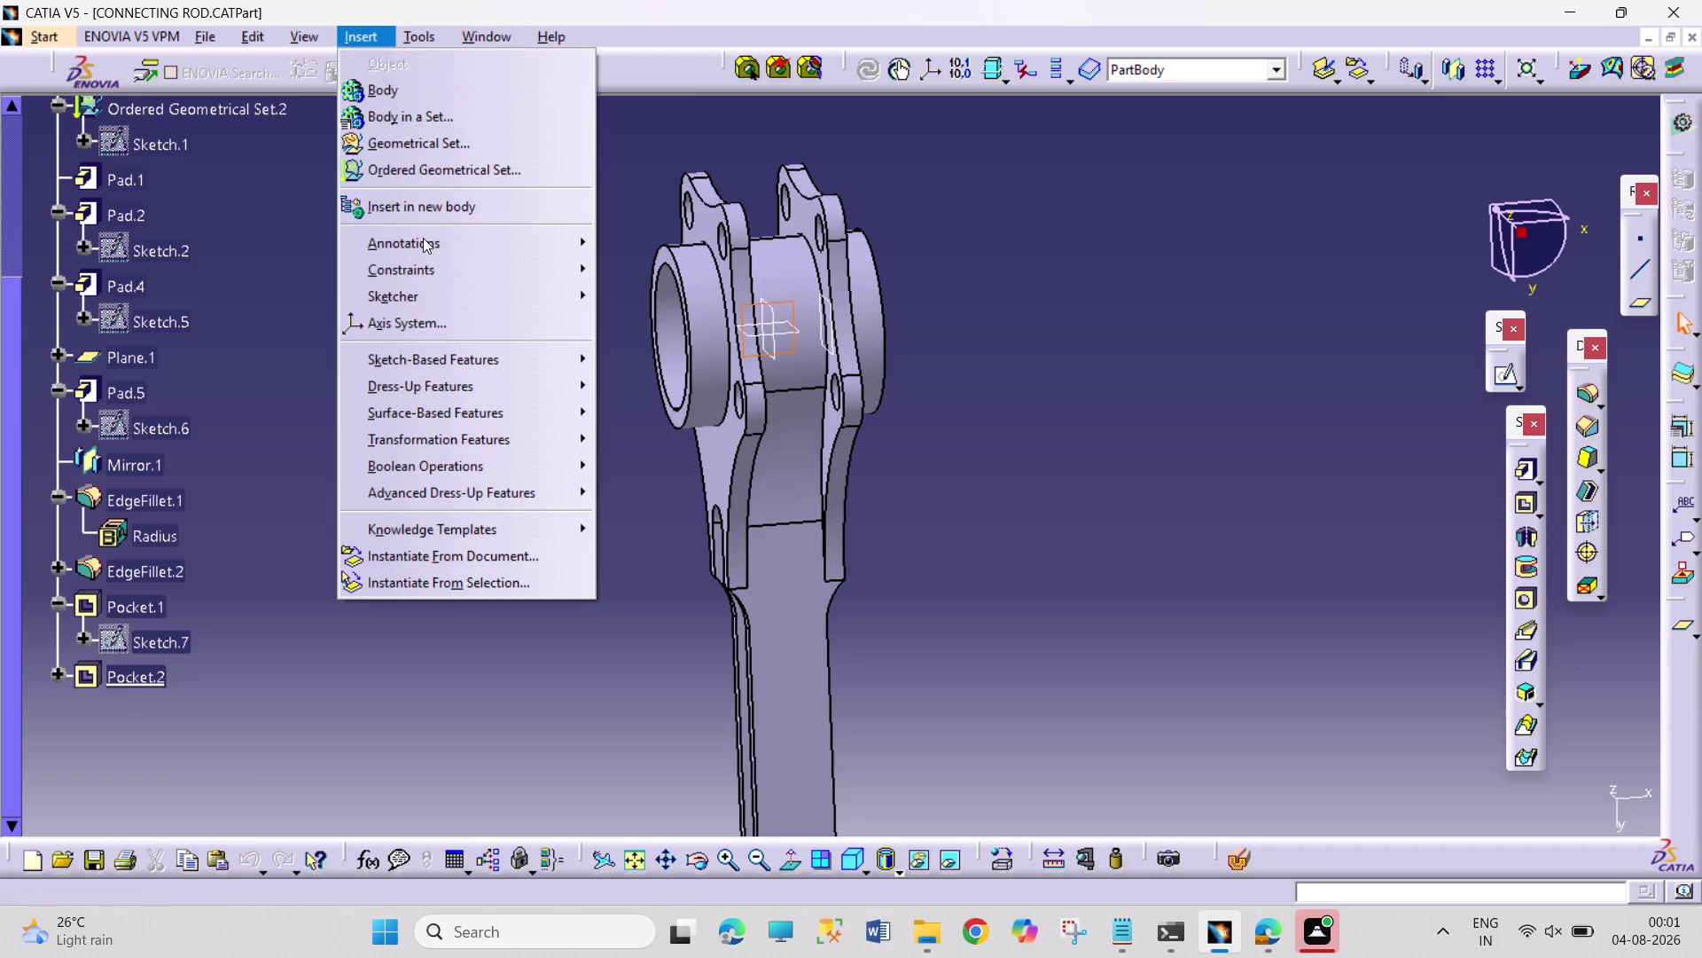
click(908, 250)
key(ctrl+Tab)
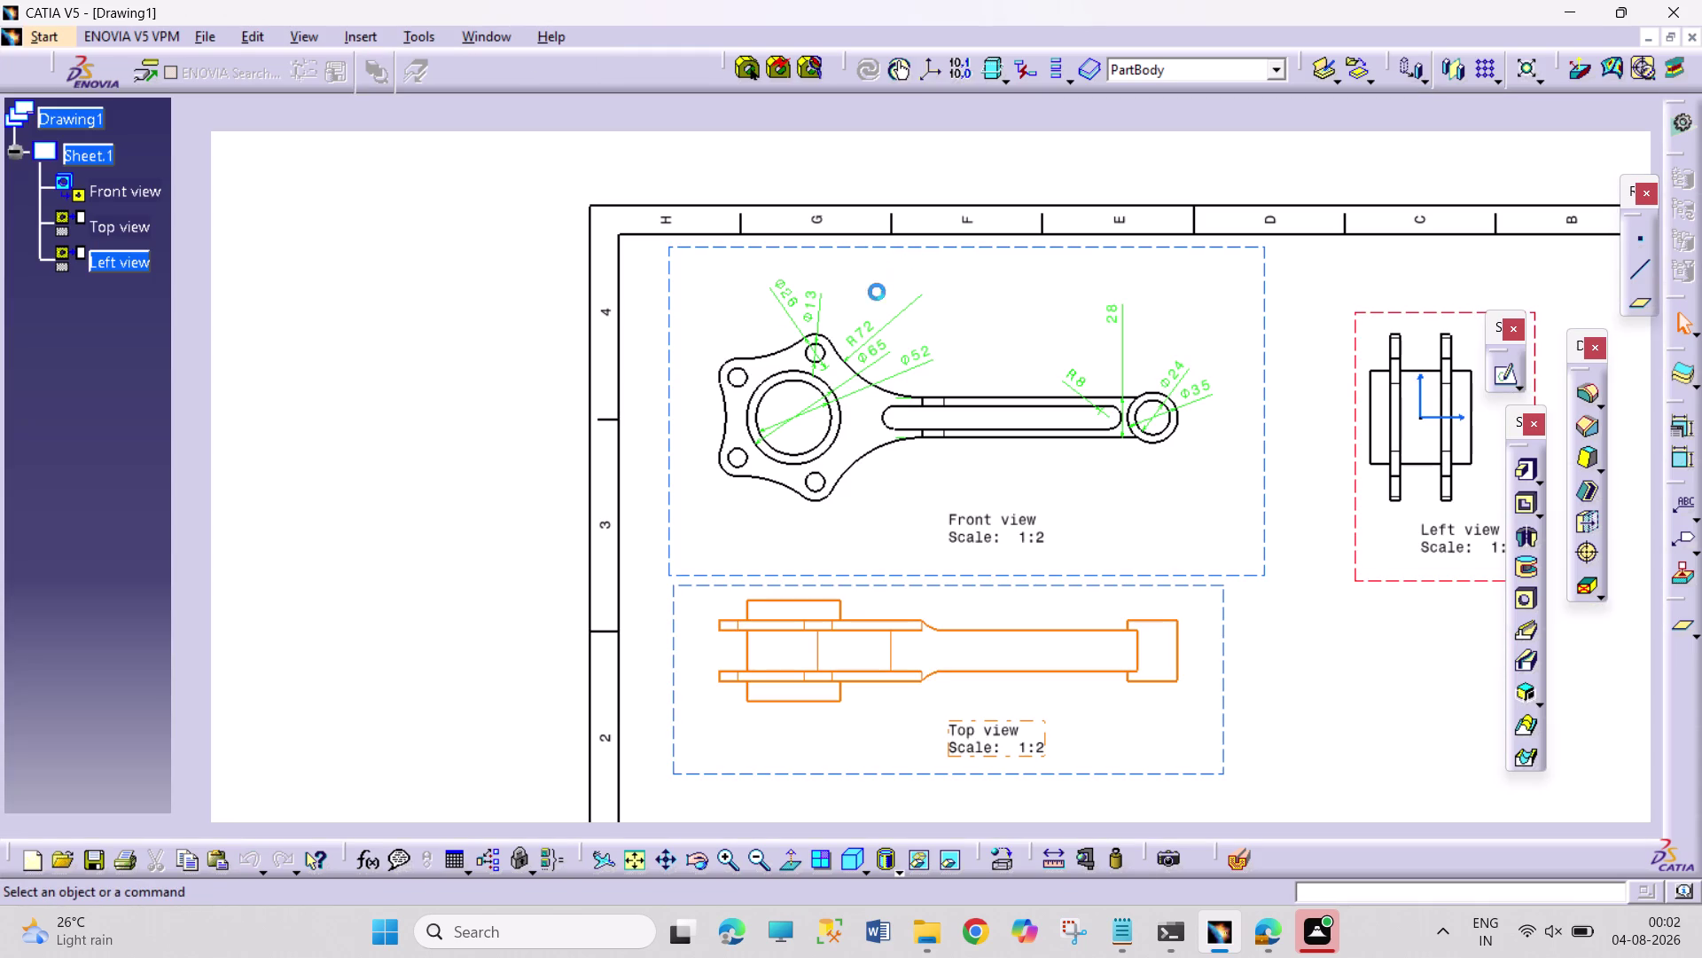
key(ctrl+Tab)
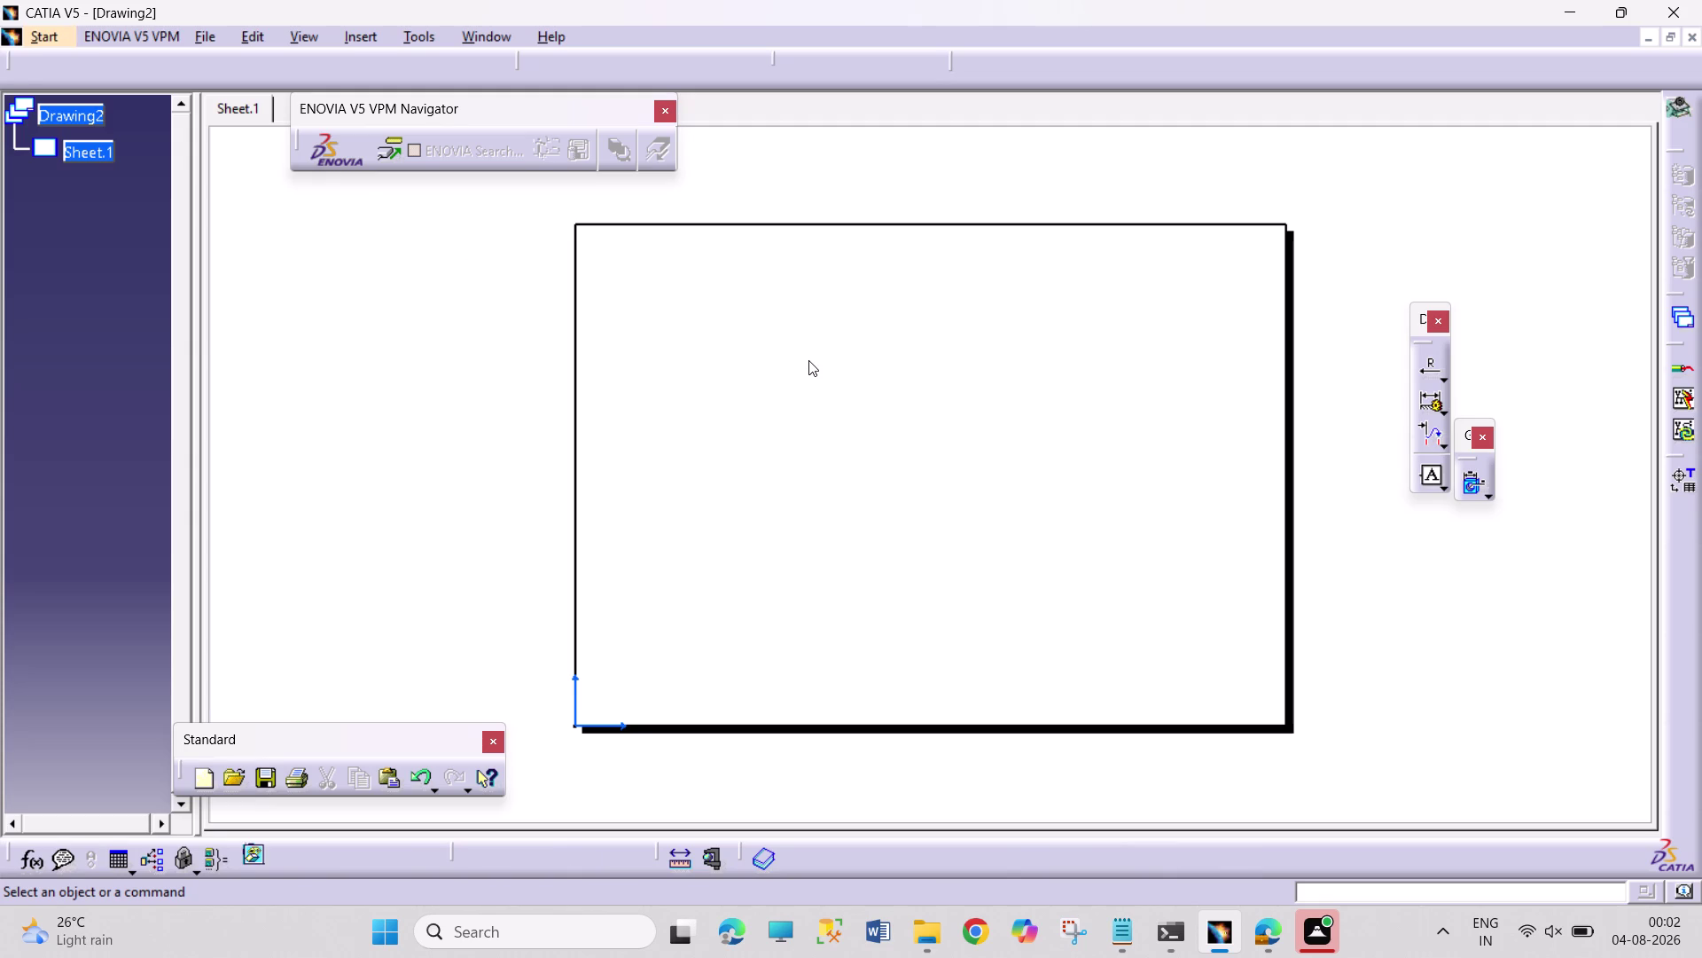
Start a Front View projection and pick a reference plane on the connecting rod.
click(910, 326)
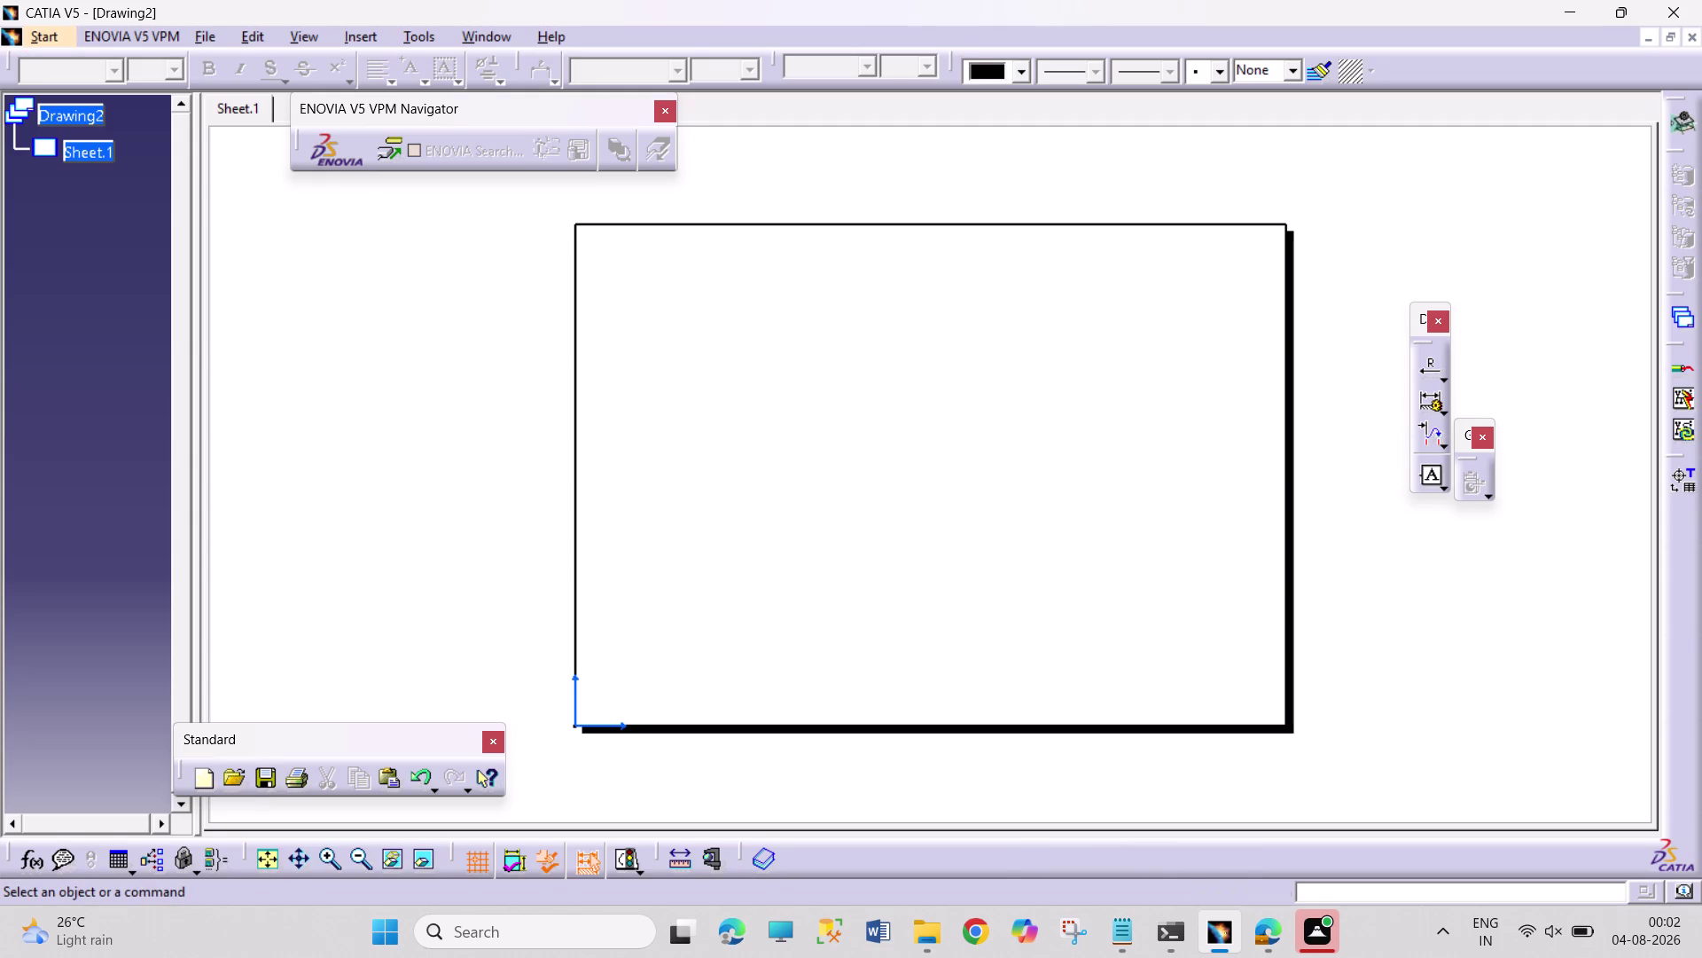
click(366, 38)
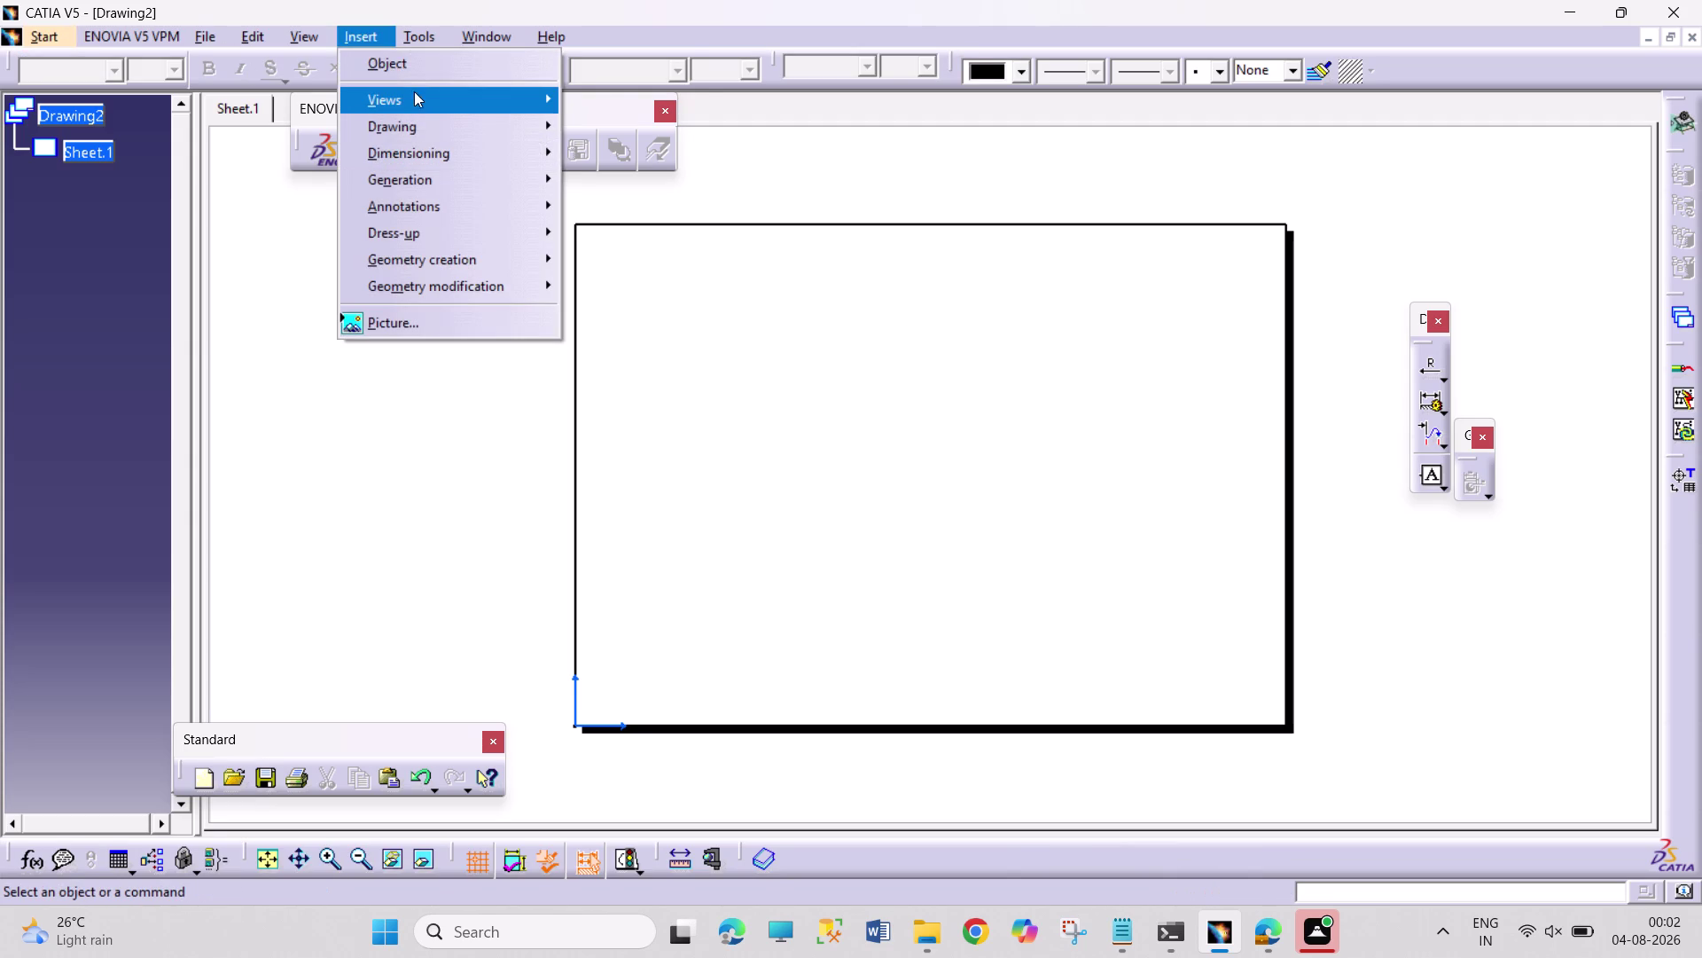
click(660, 97)
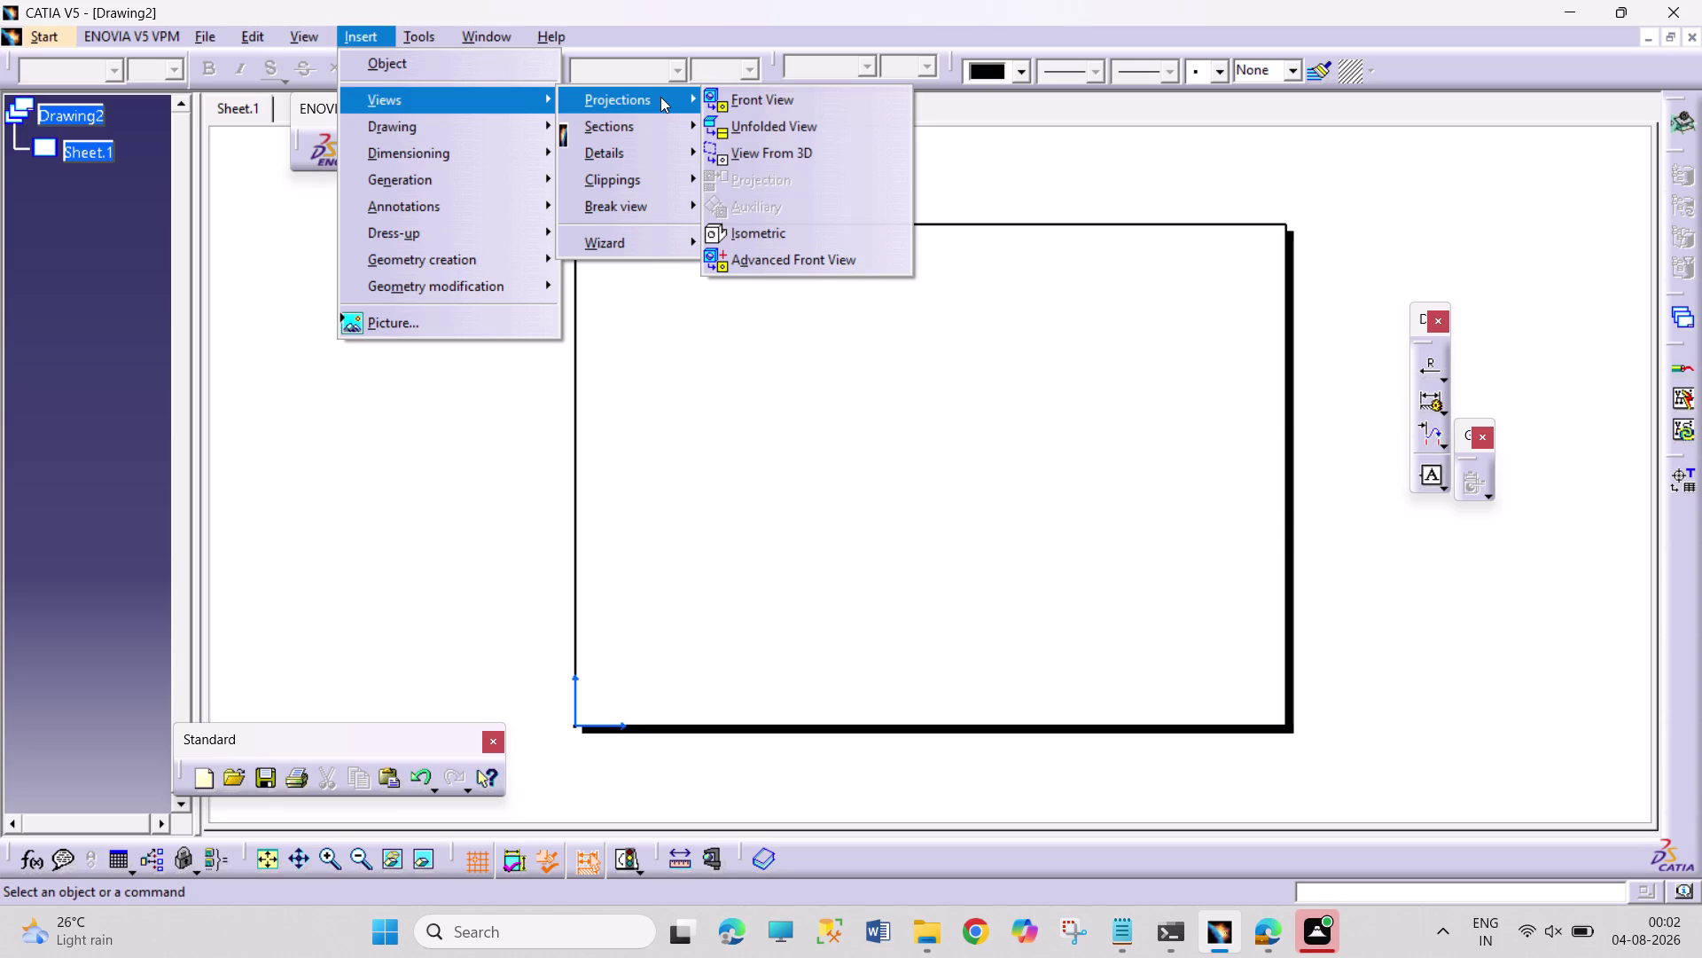
click(758, 99)
key(ctrl+Tab)
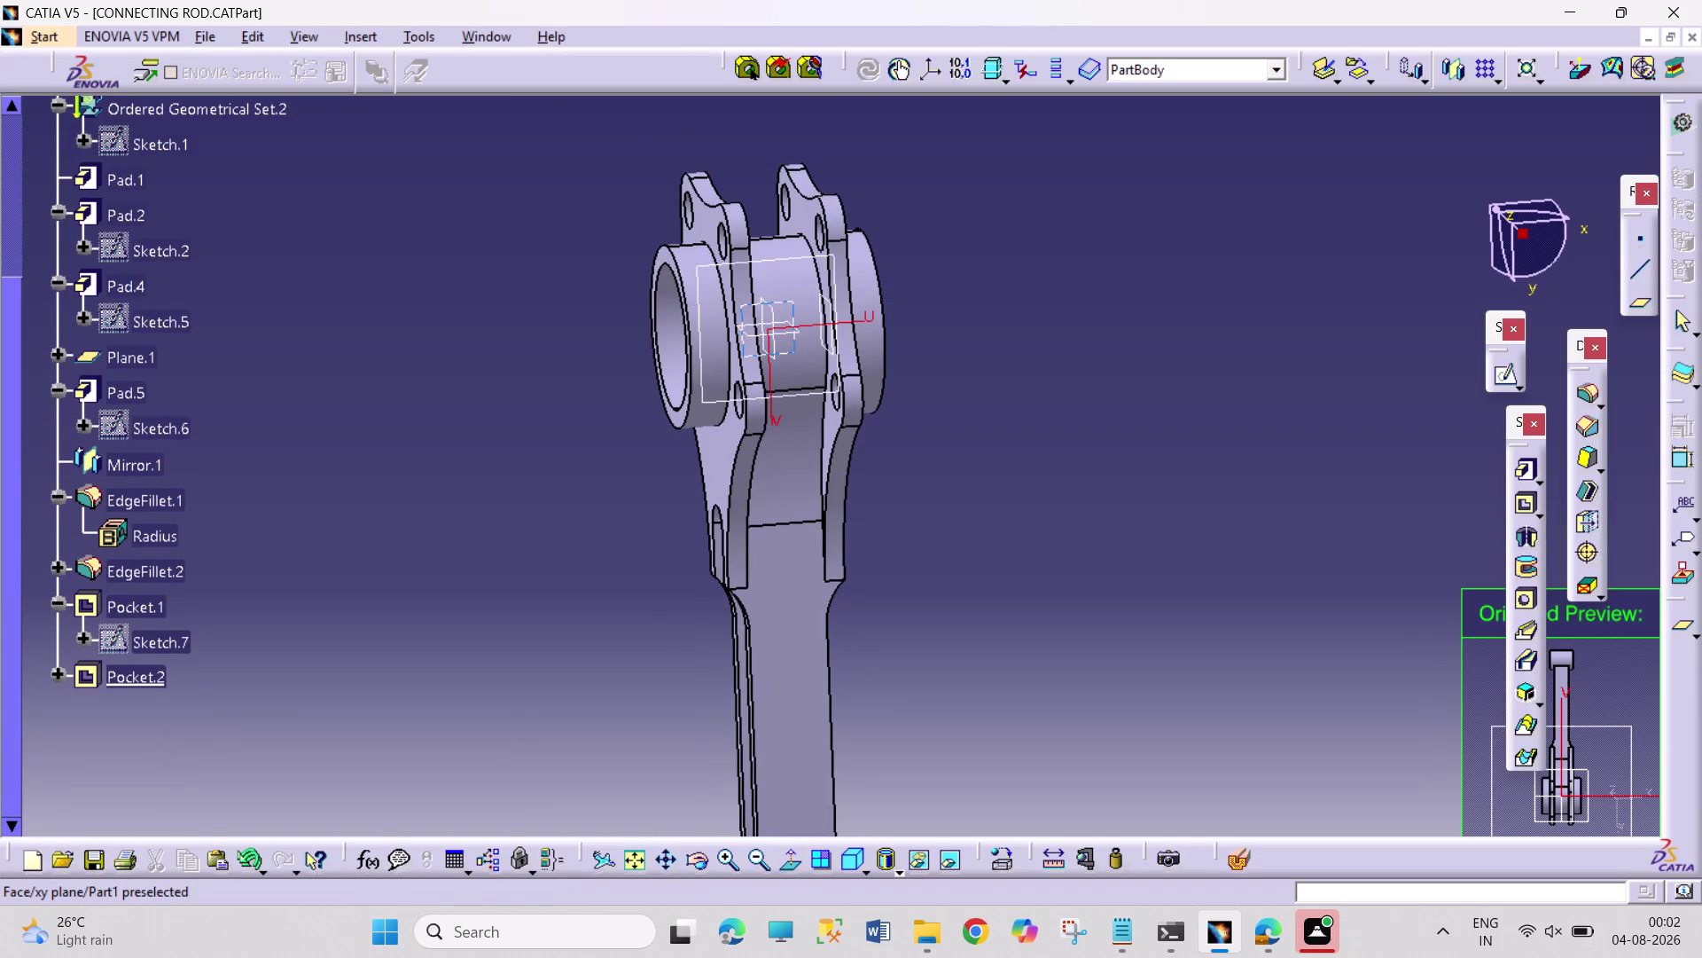
click(789, 574)
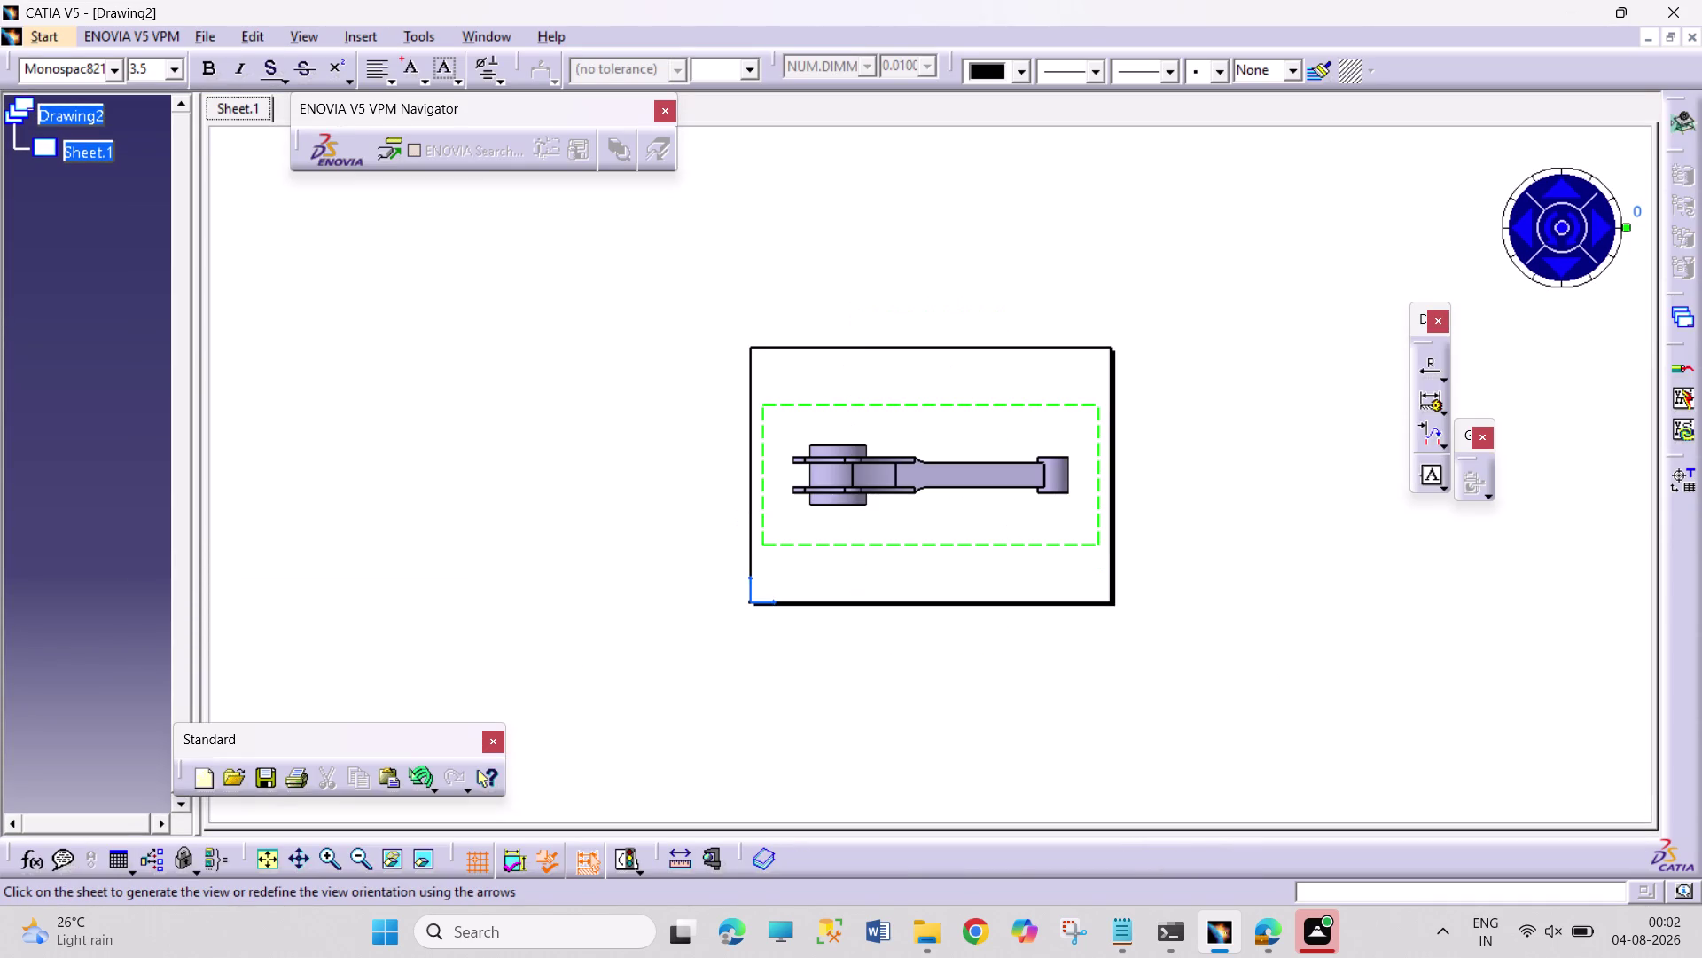
Place the previewed front view in the middle of the sheet and activate it.
click(939, 399)
double_click(937, 403)
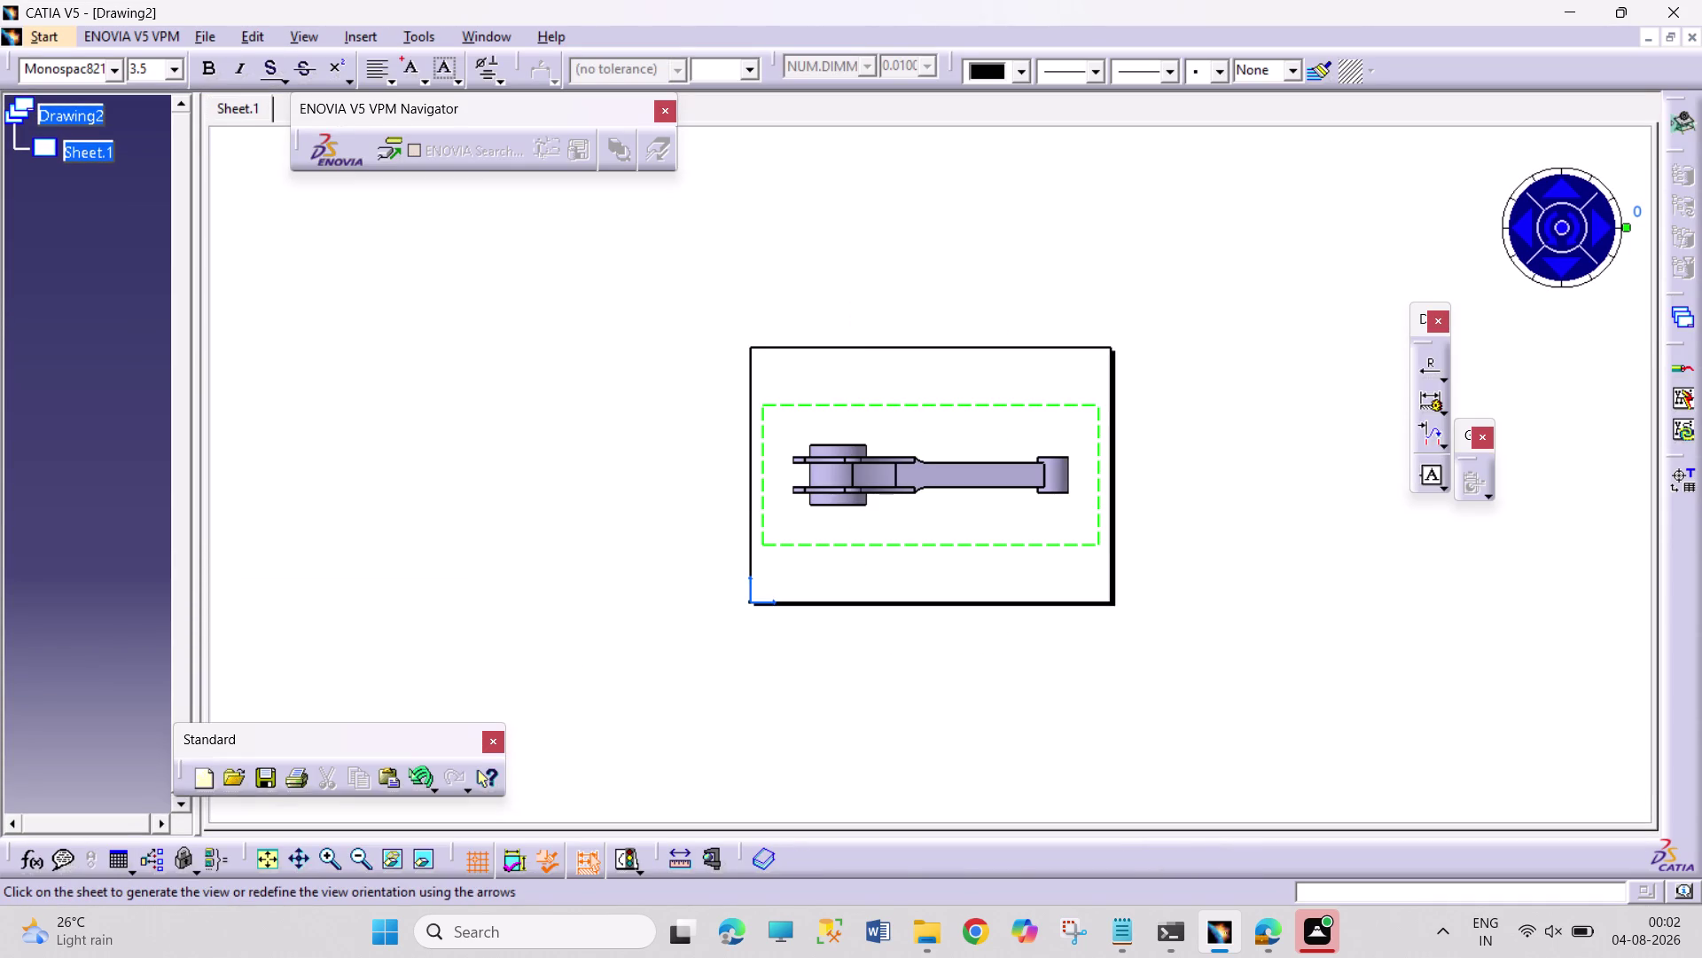
right_click(937, 404)
double_click(958, 393)
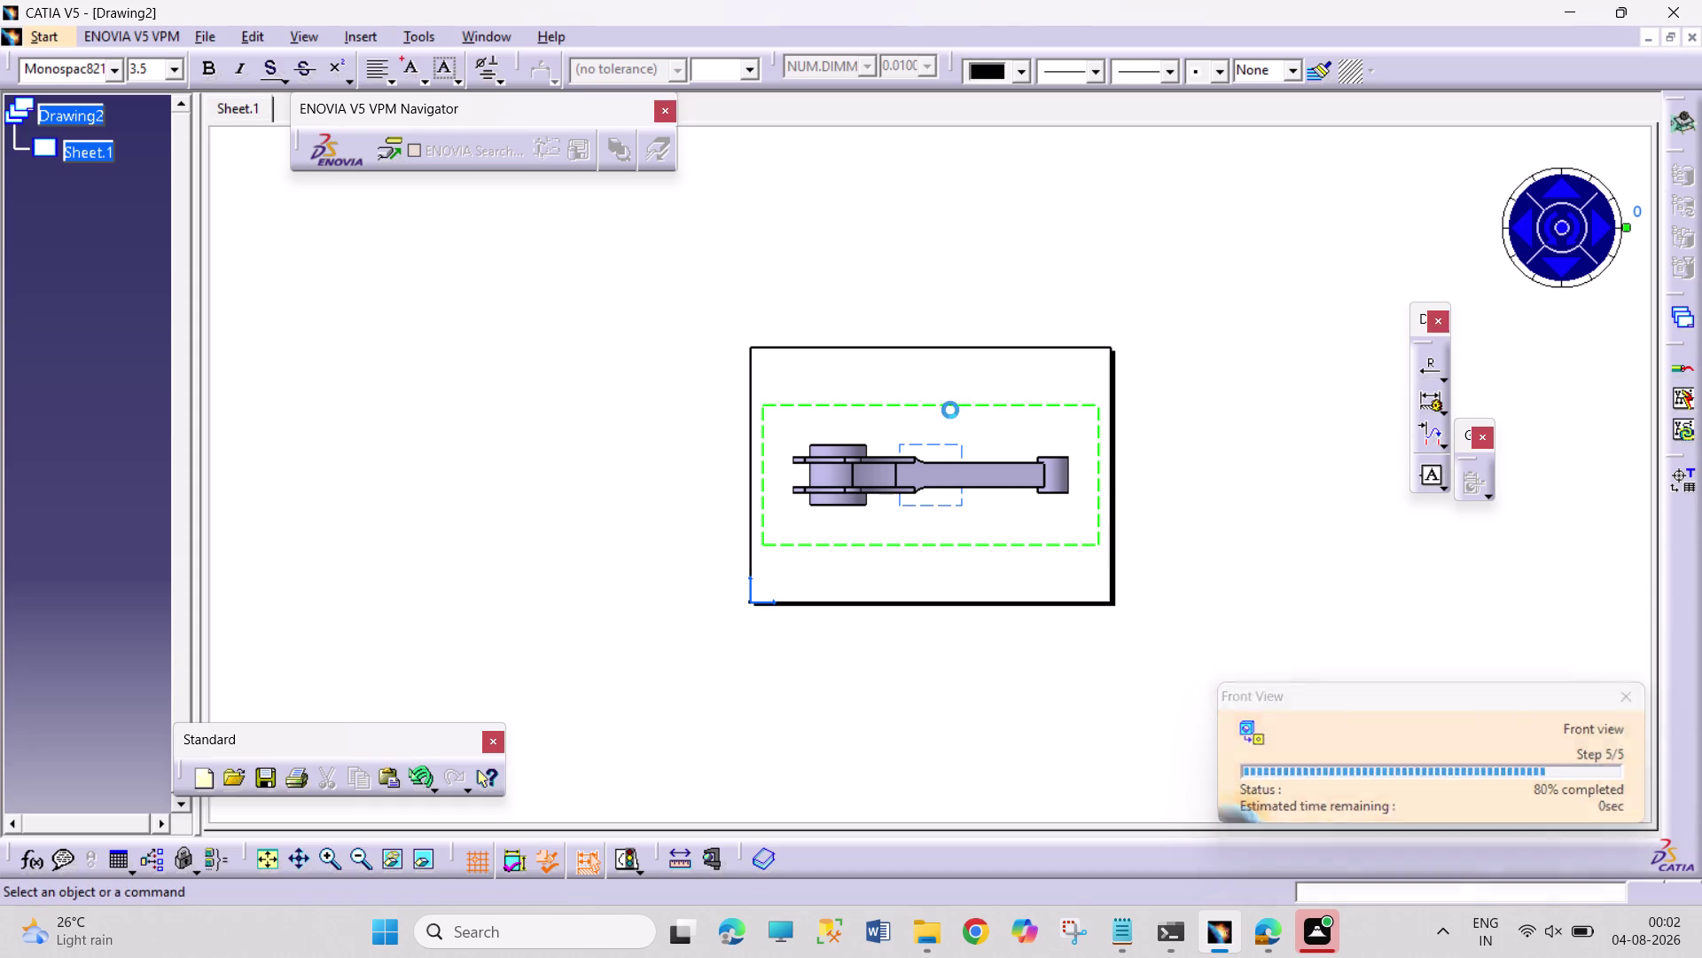
triple_click(941, 433)
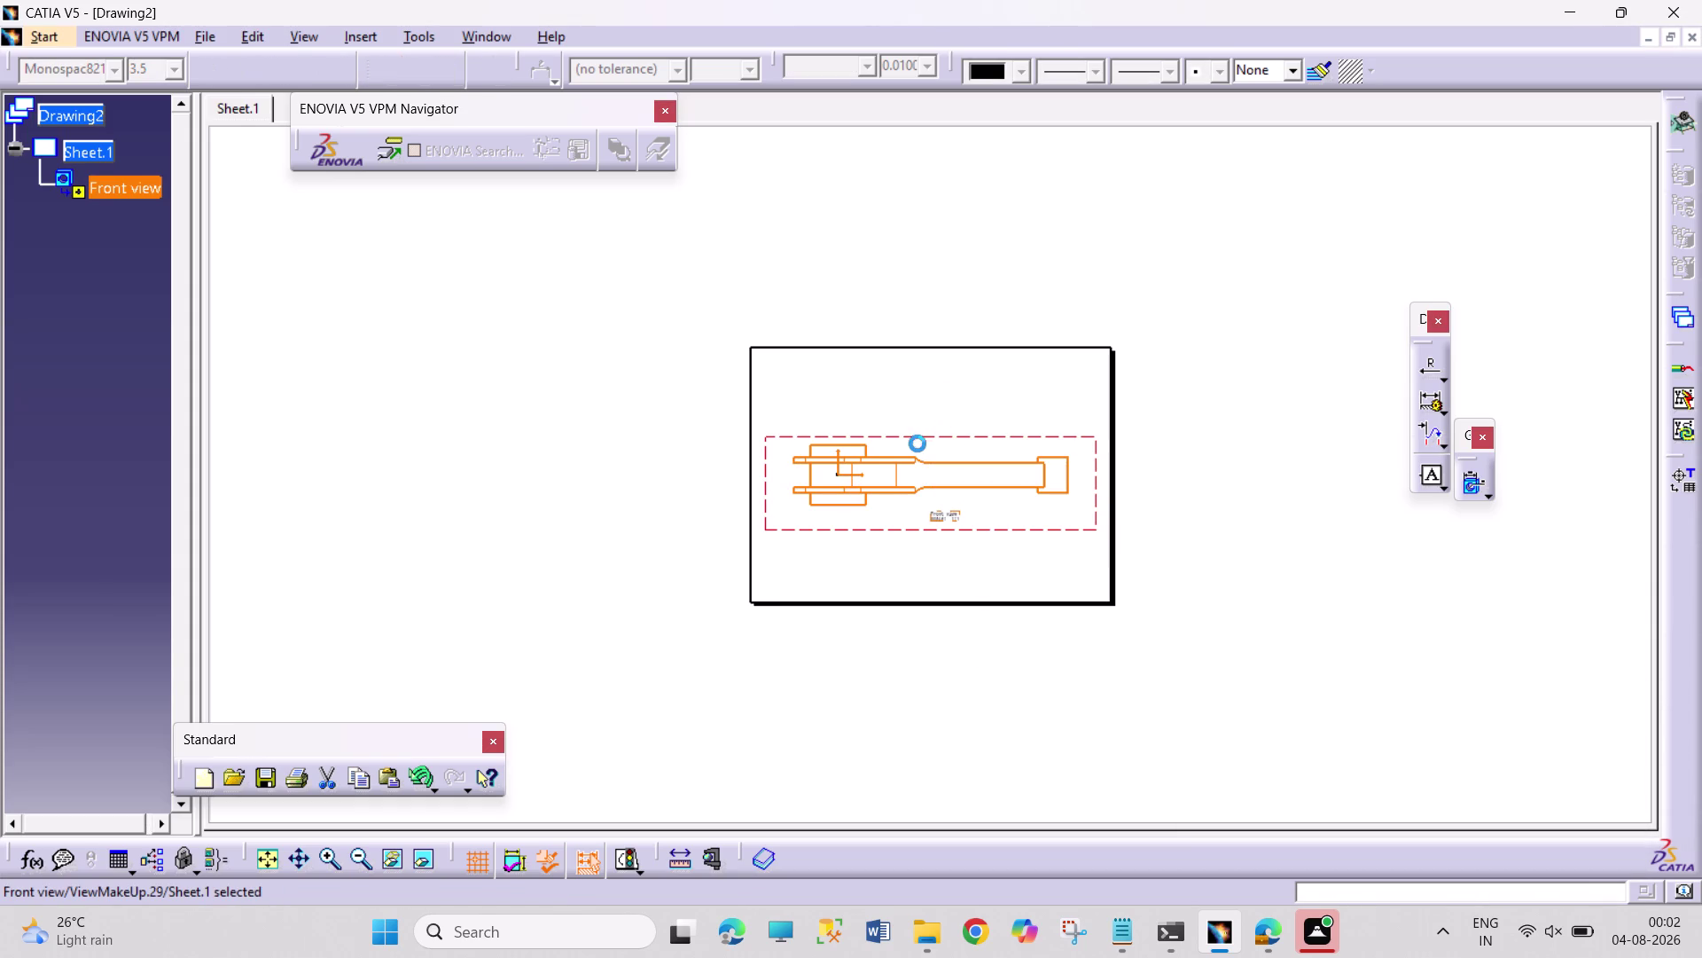
double_click(998, 439)
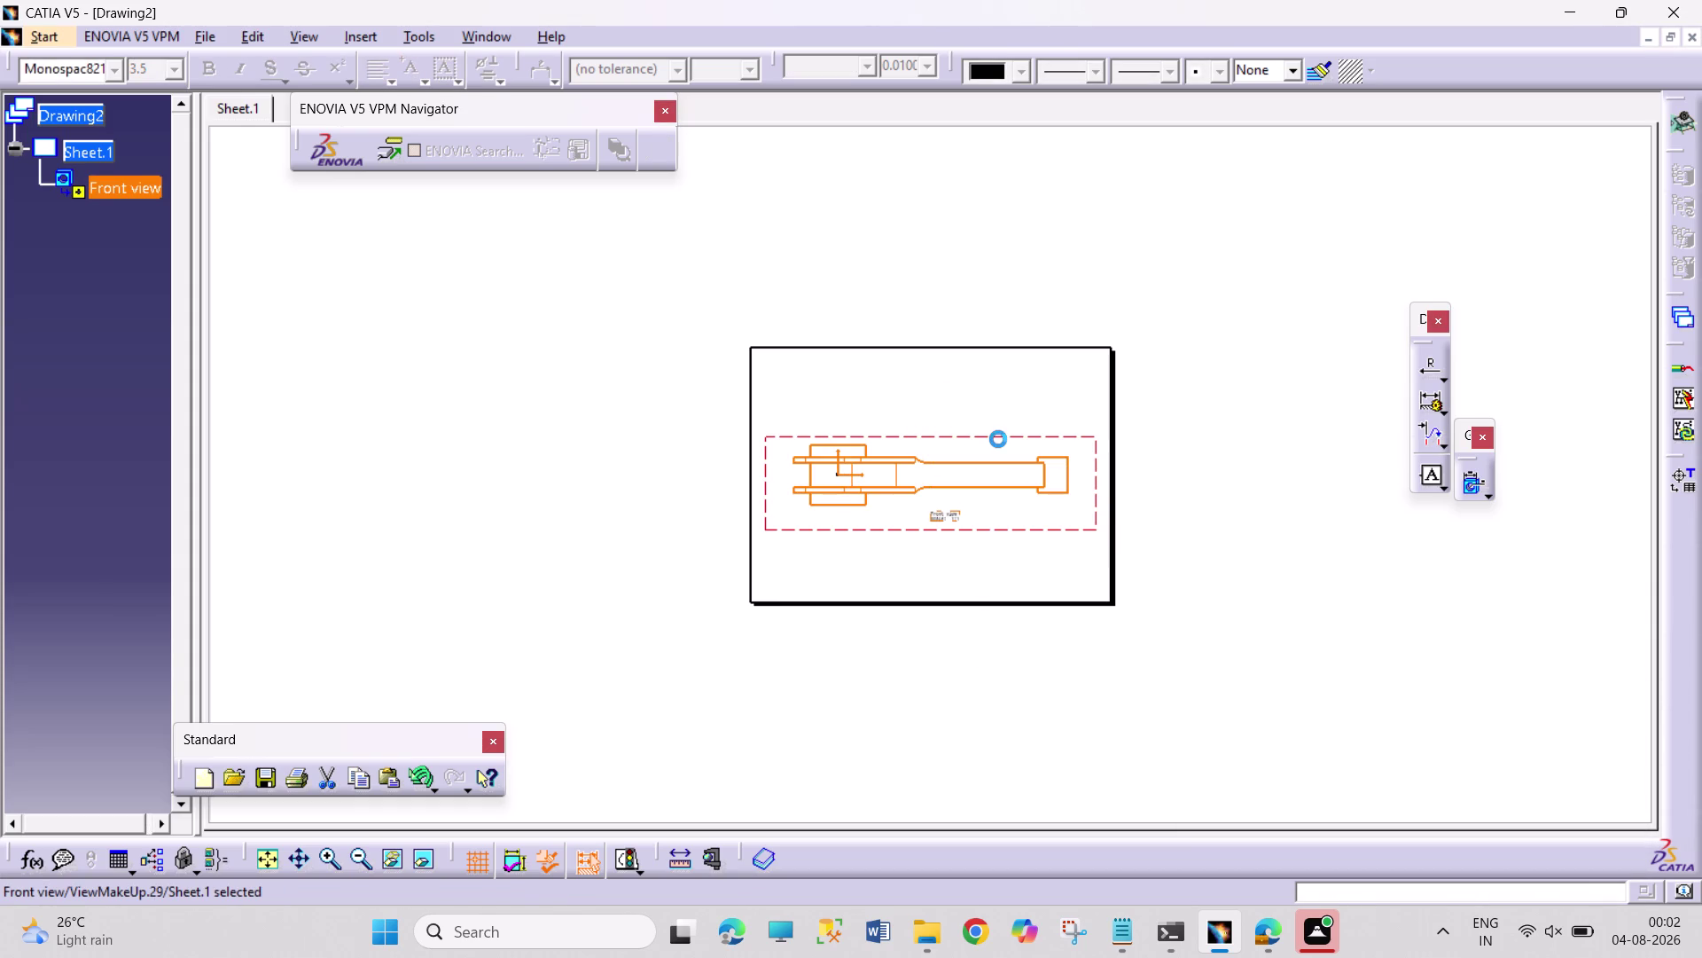
Set the front view's scale to 1:2 in its Properties.
right_click(1015, 433)
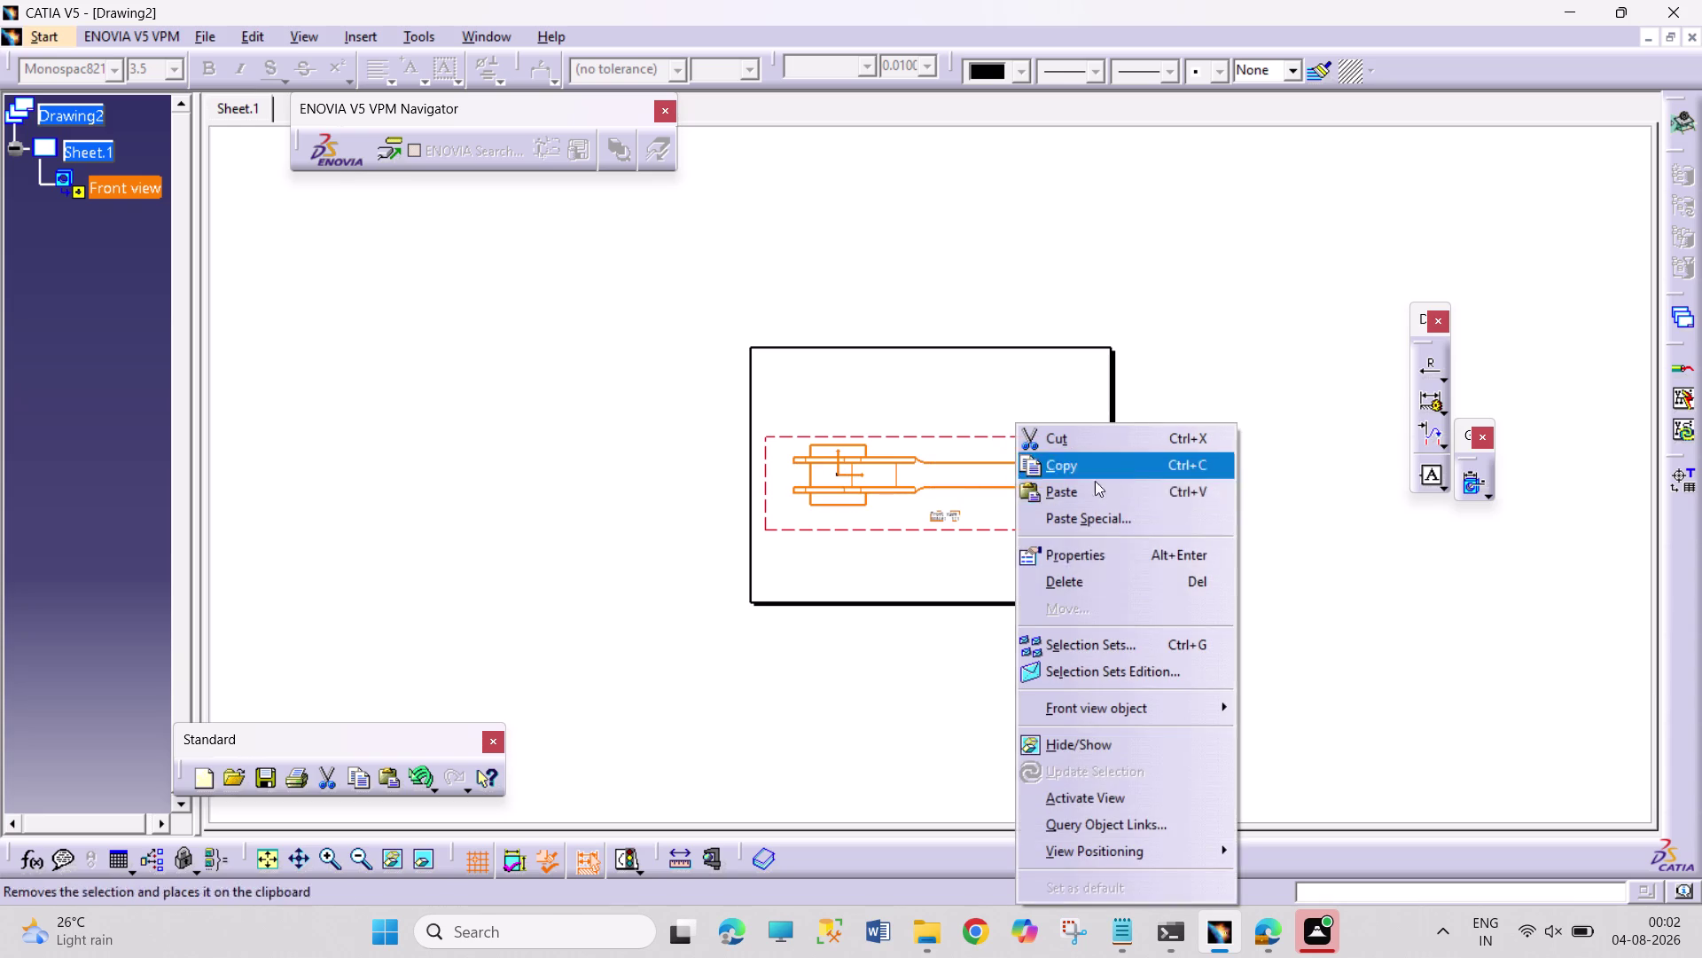
click(1092, 563)
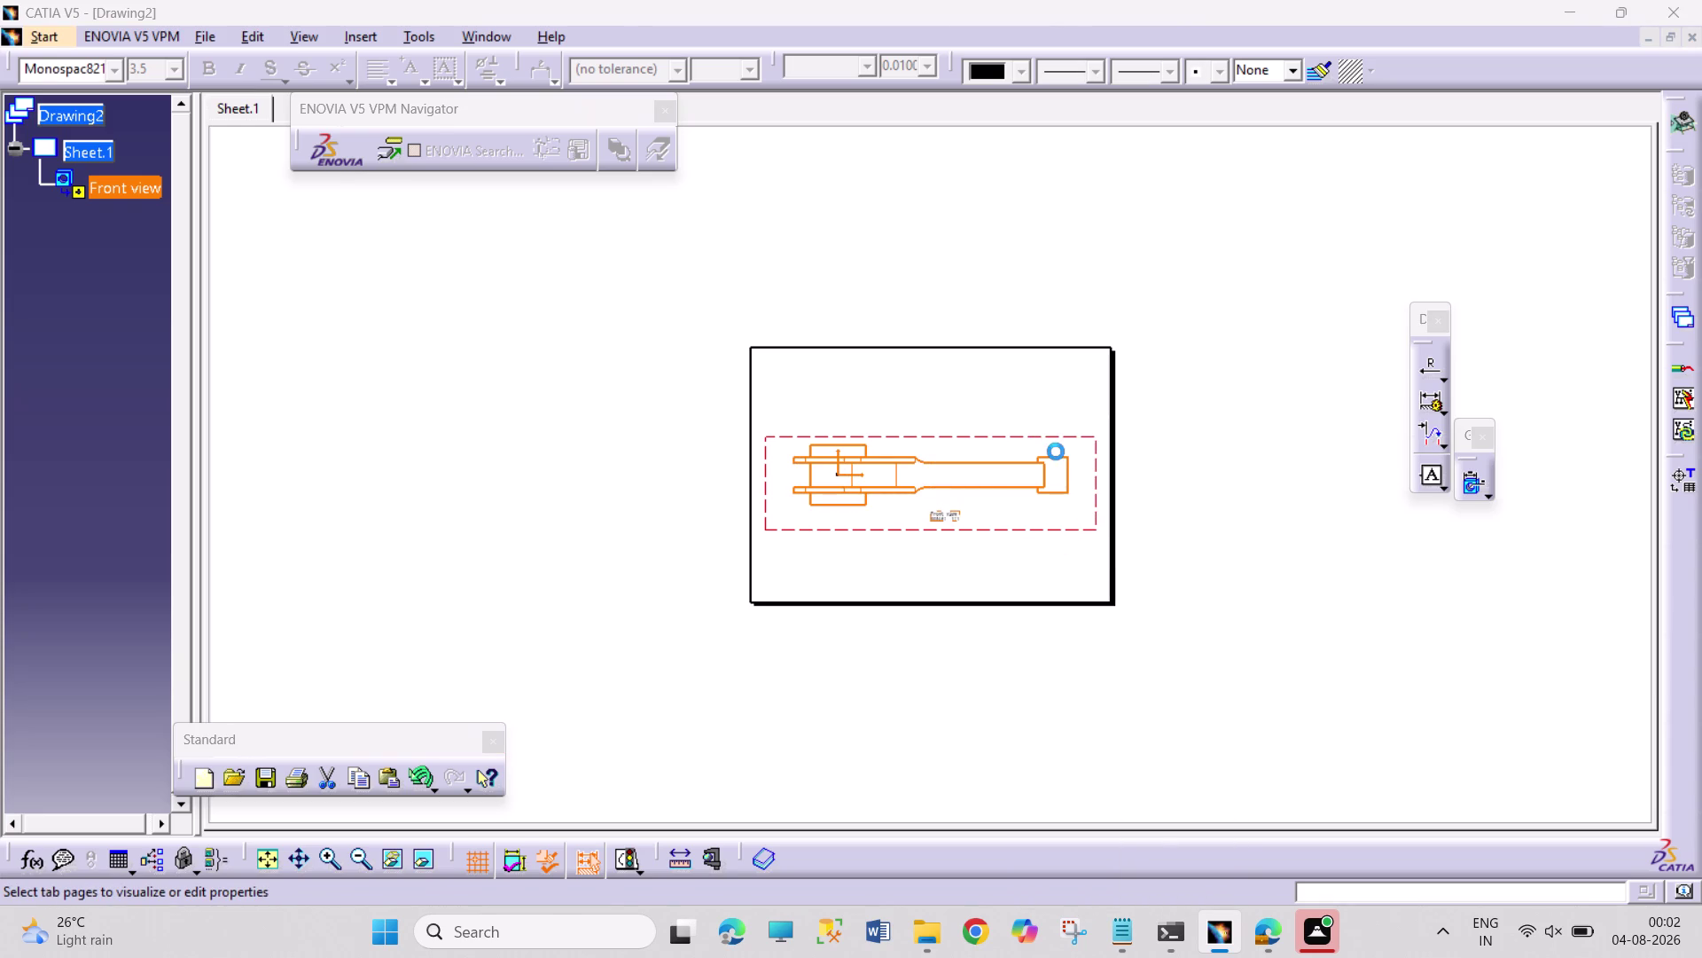
click(1354, 404)
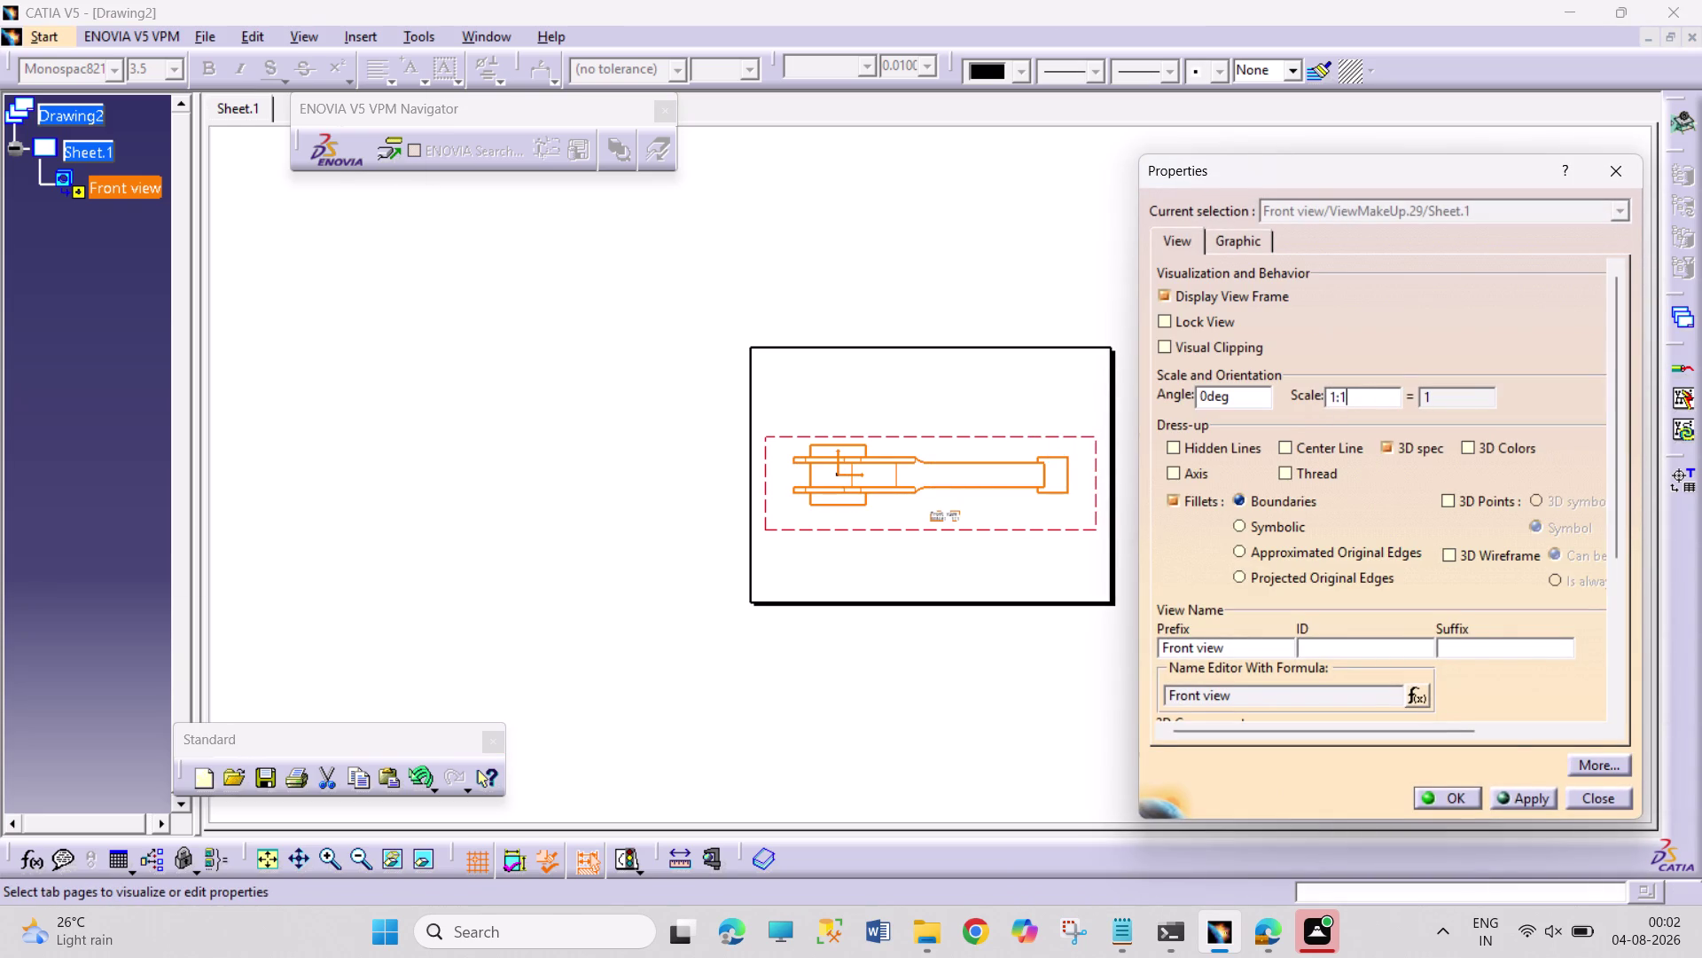
key(BackSpace)
key(2)
key(Return)
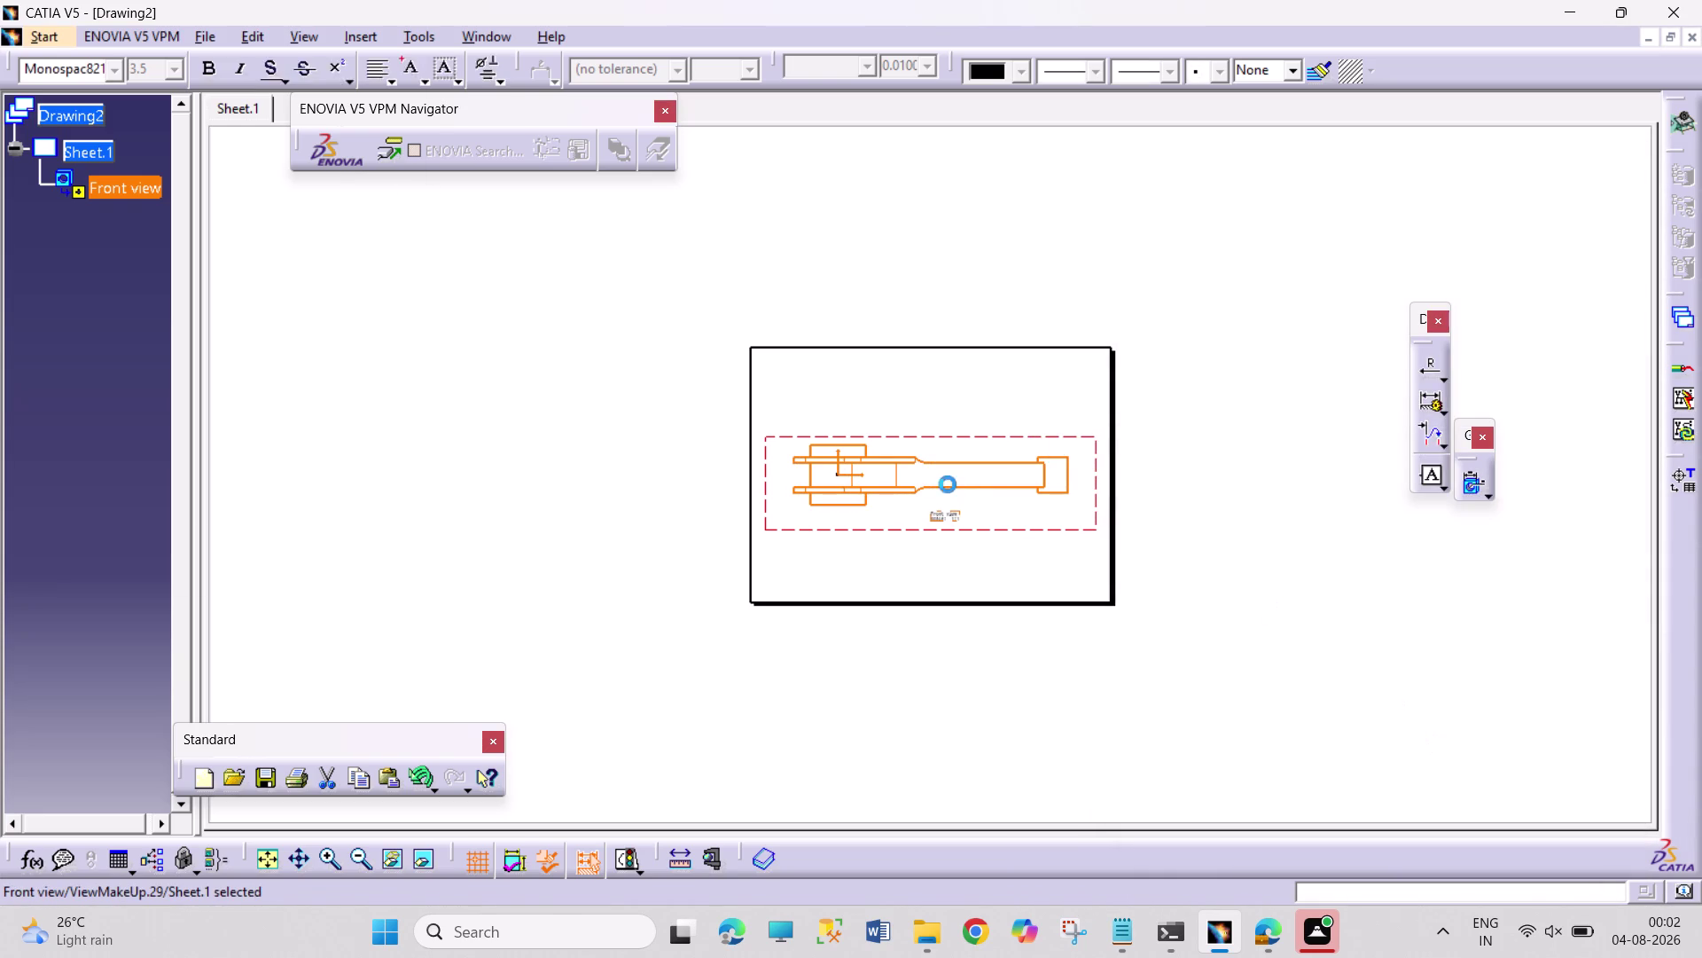
Move the front view to the left middle of the sheet.
drag(971, 456, 889, 371)
click(1103, 389)
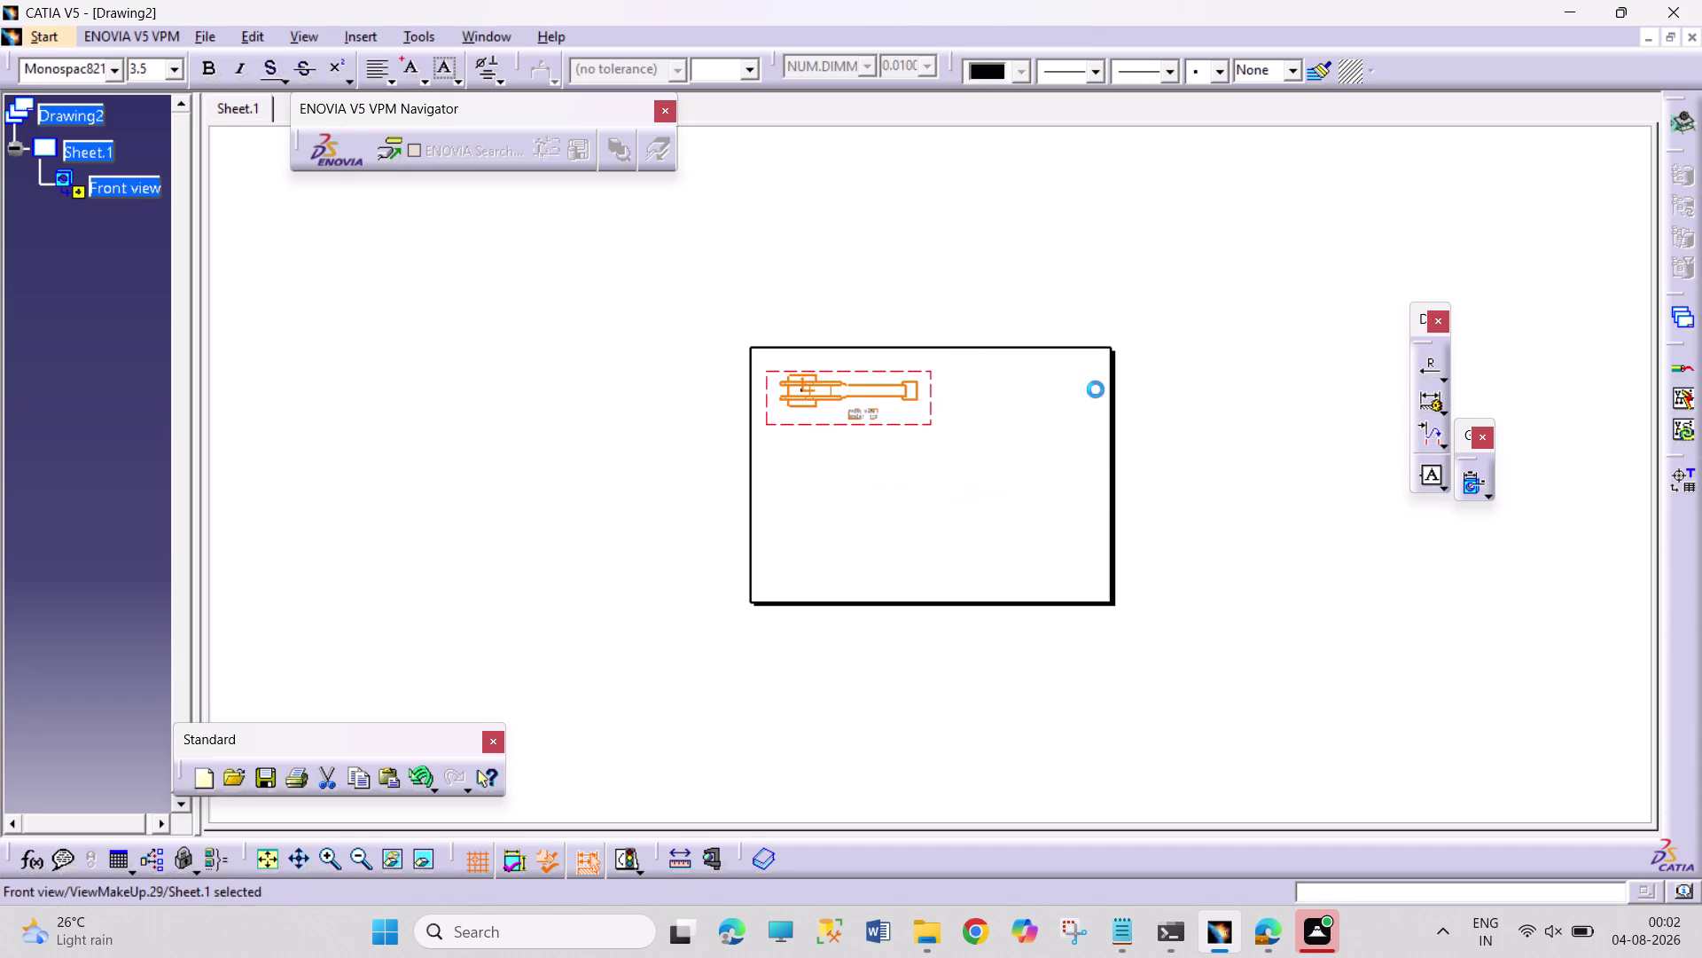
drag(900, 428, 873, 537)
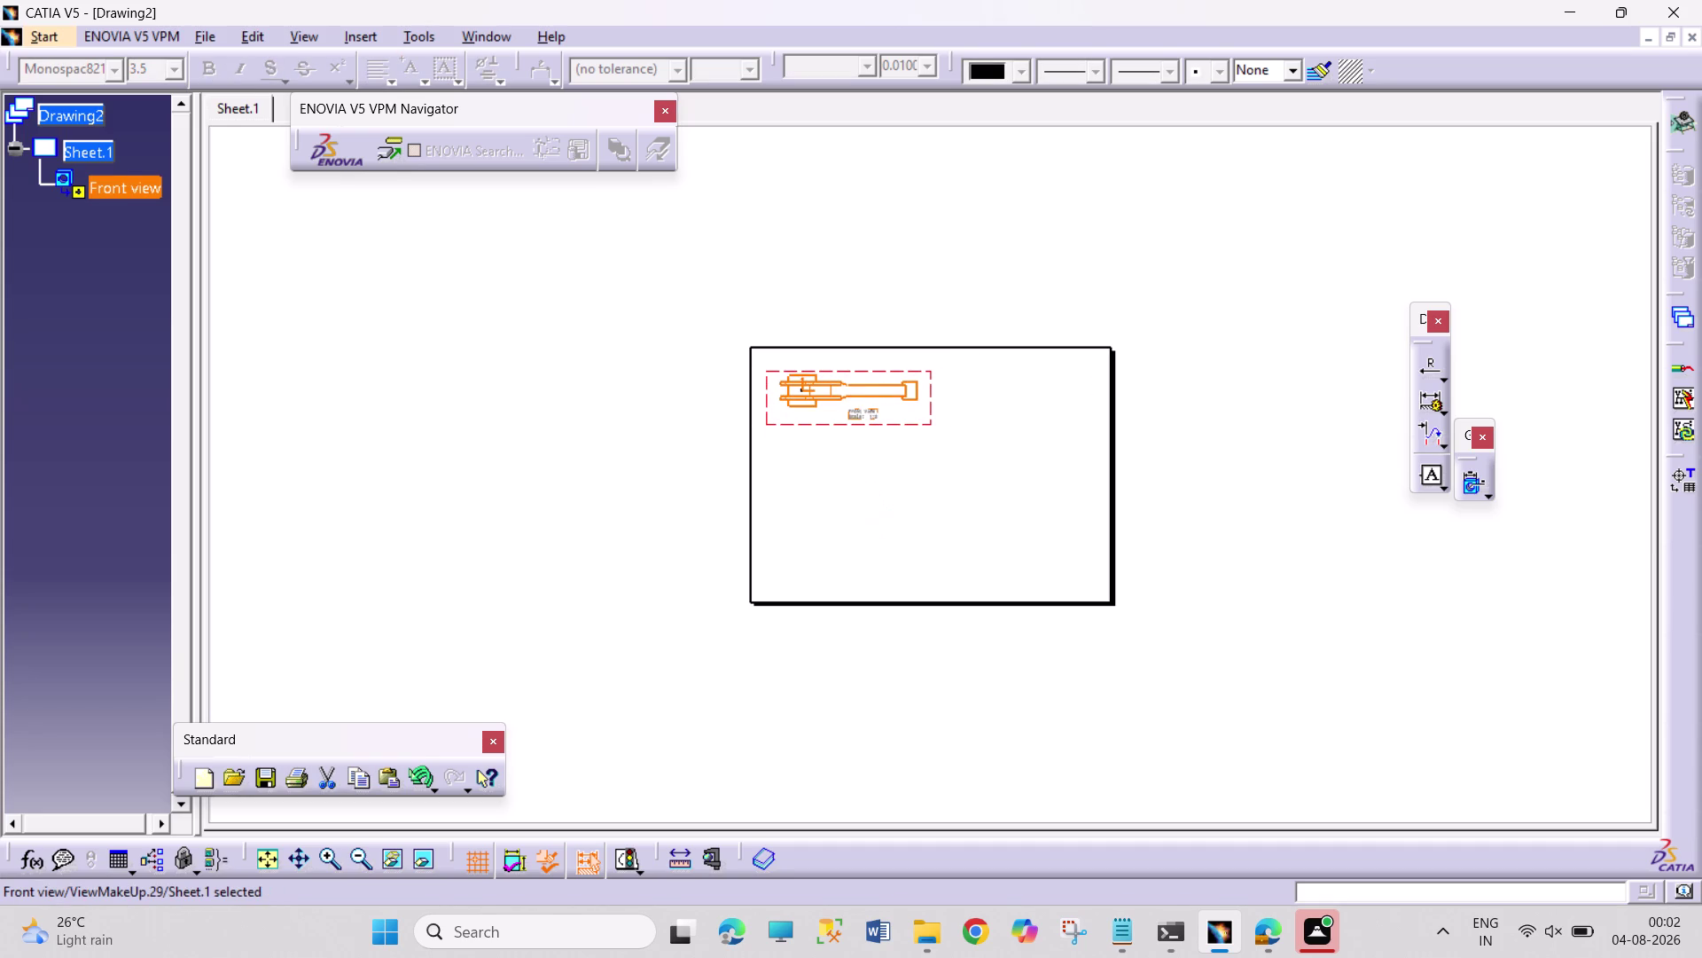
drag(905, 427, 908, 522)
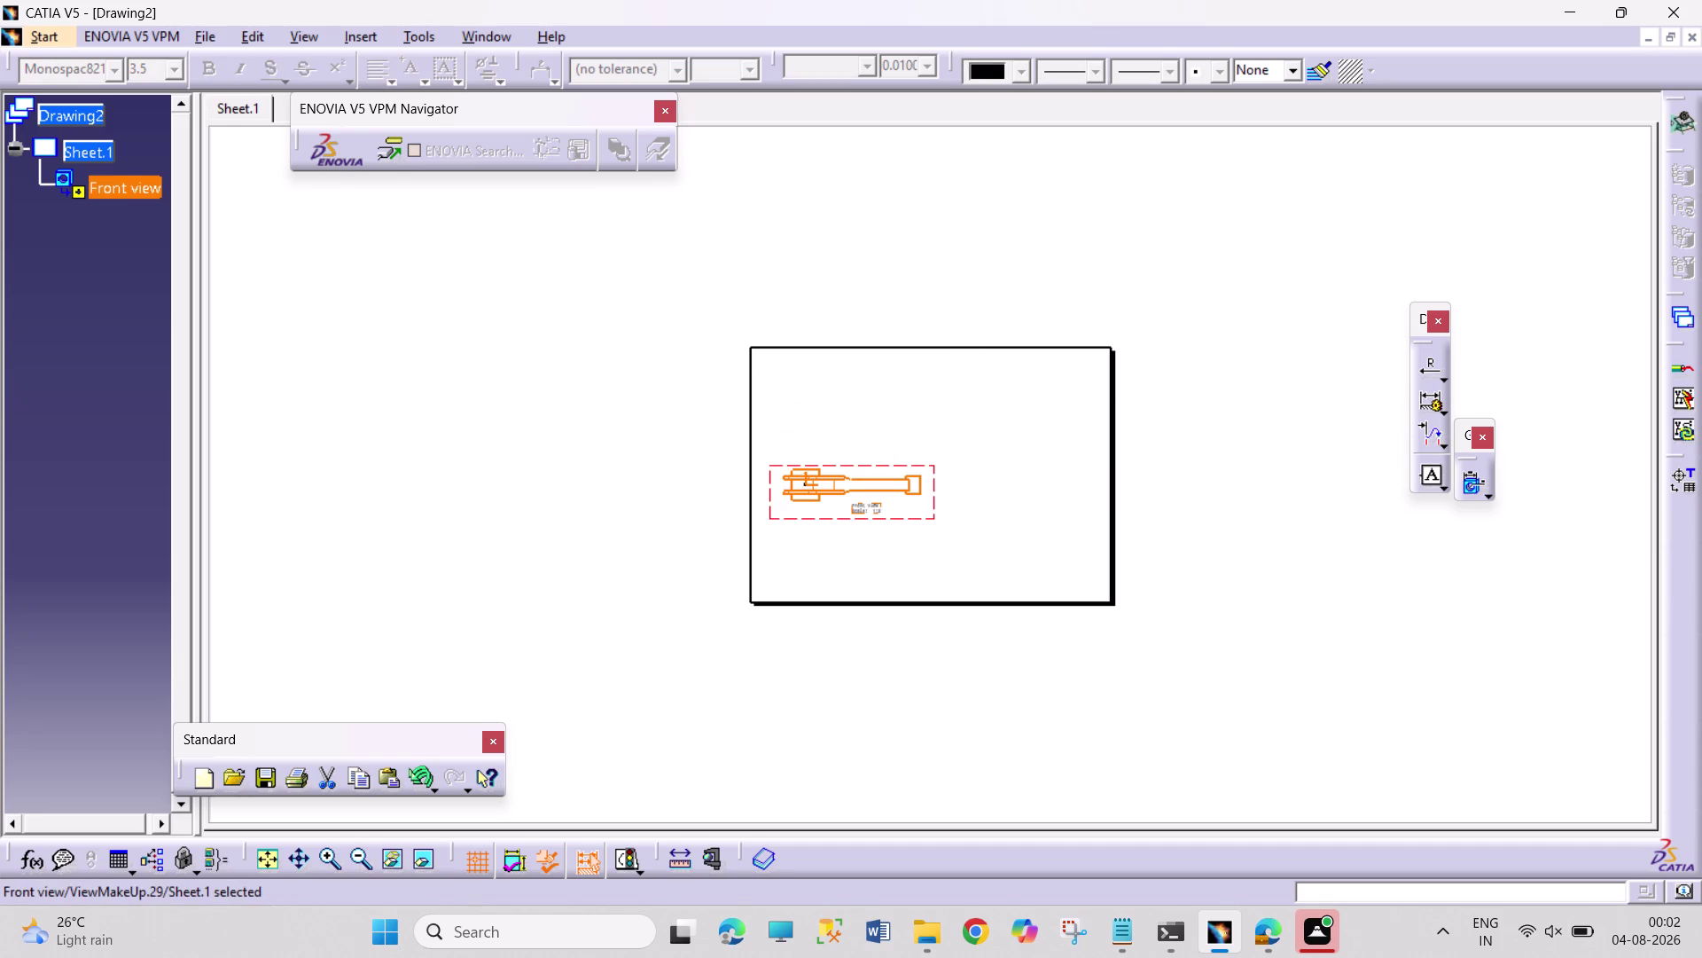
click(1023, 460)
click(362, 33)
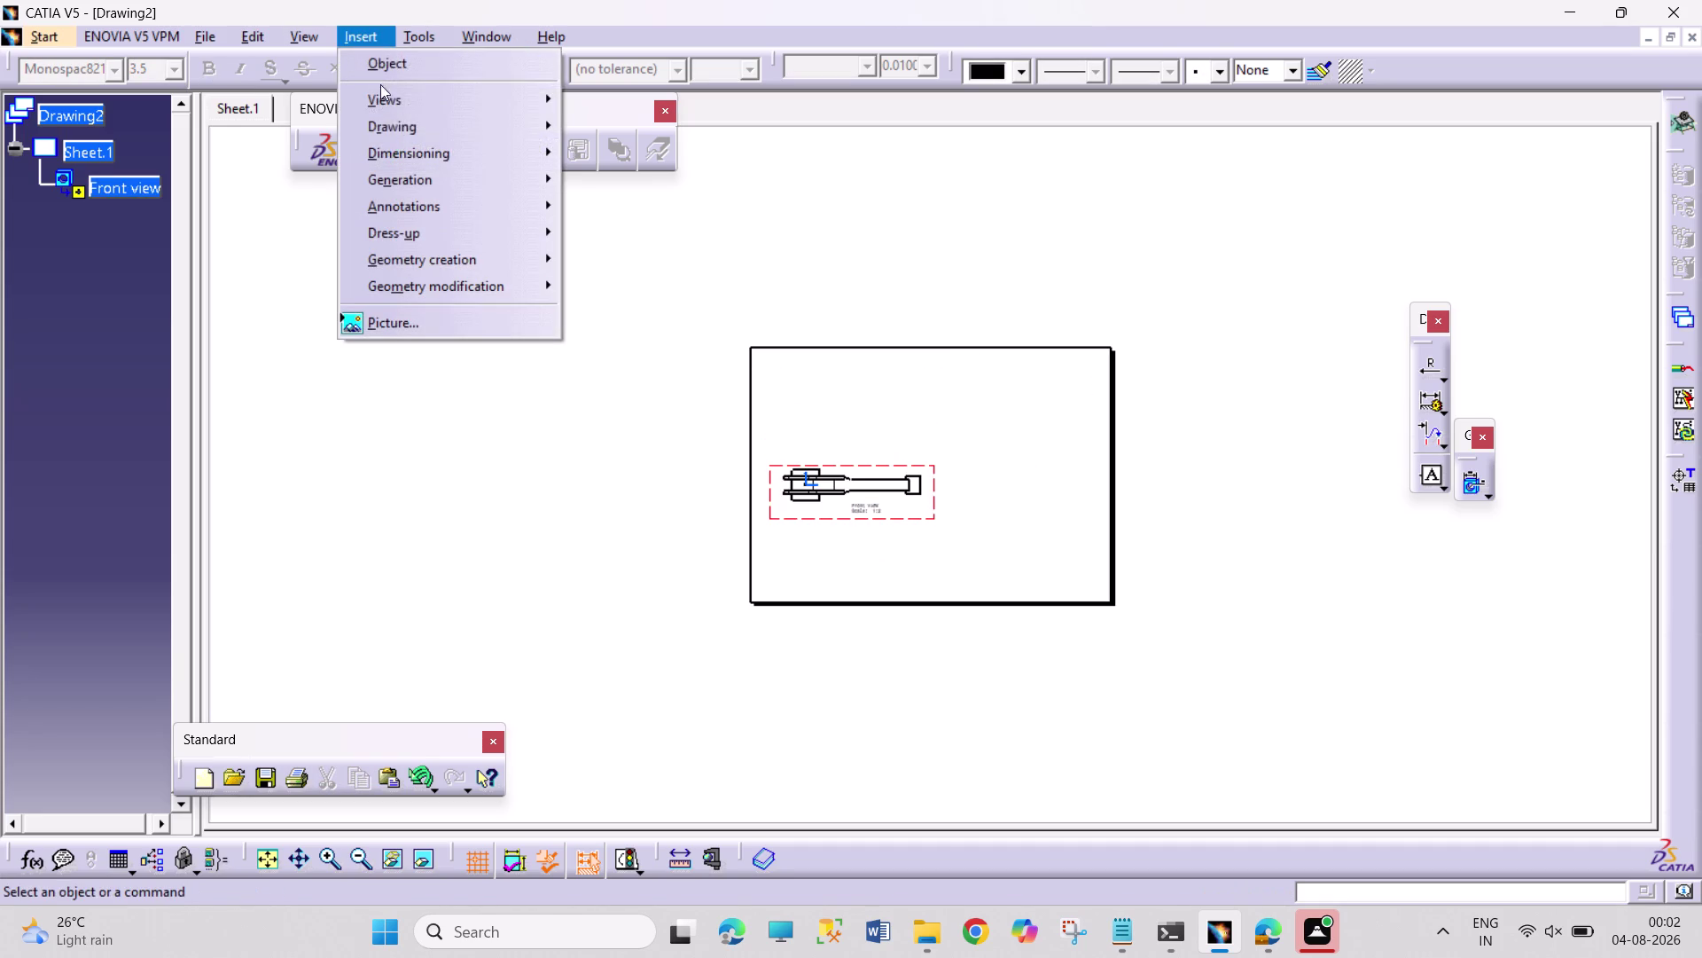
Add a projected bottom view above the front view.
click(654, 105)
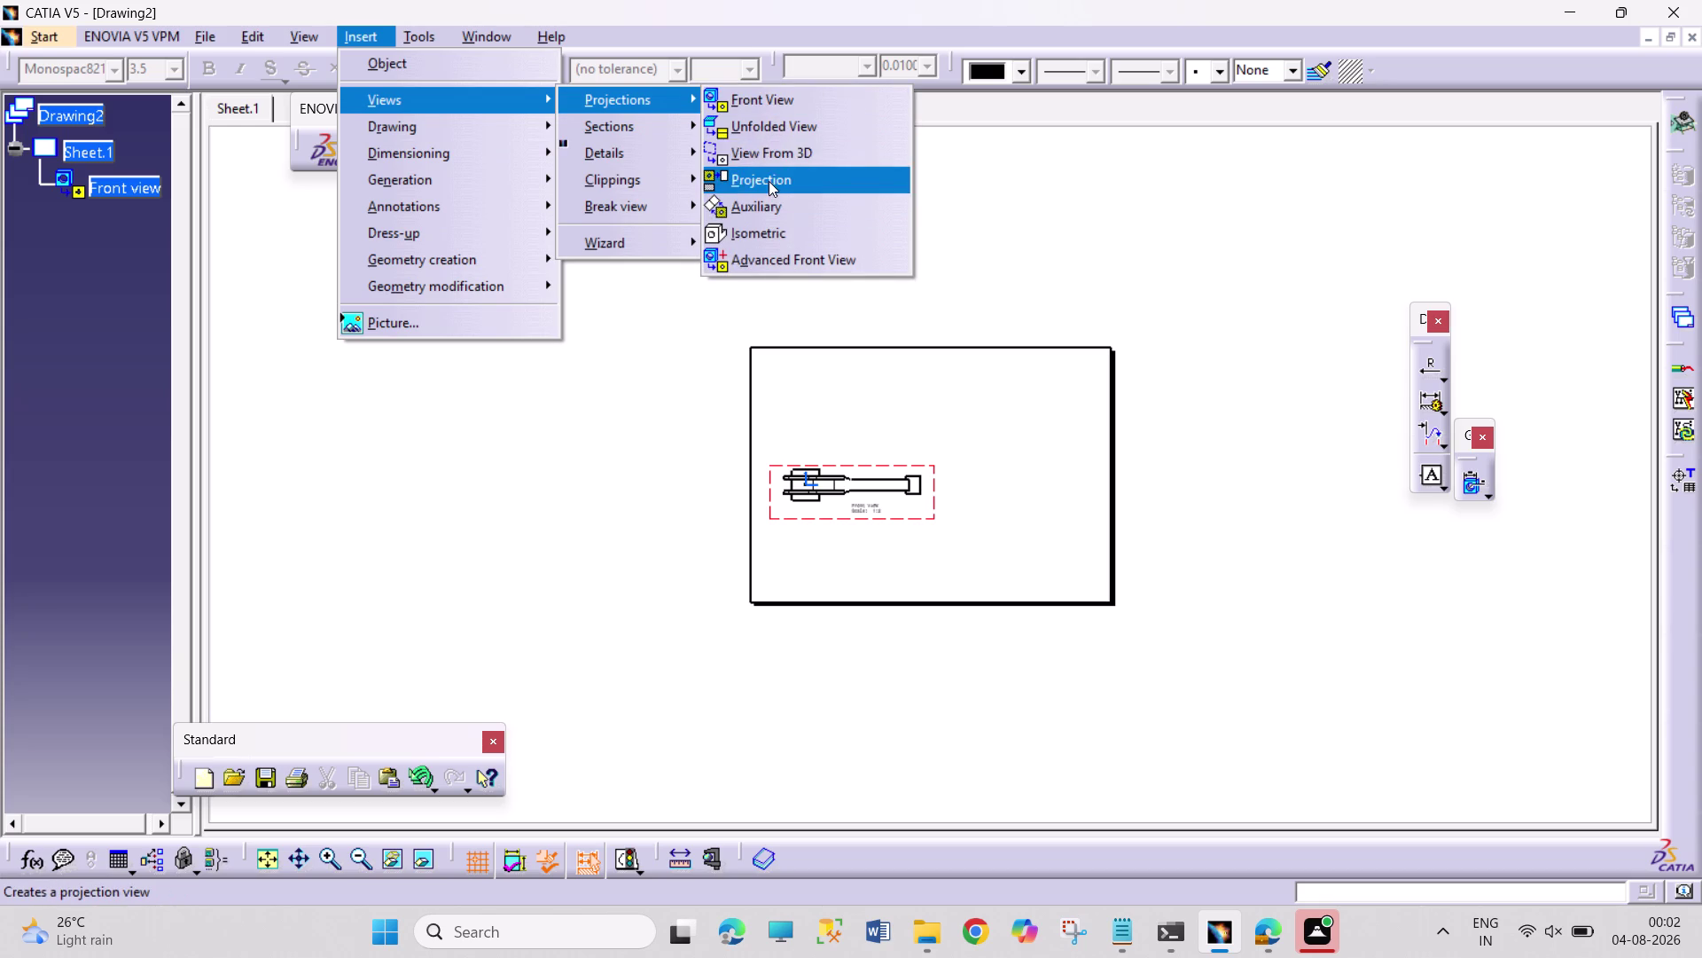
click(768, 181)
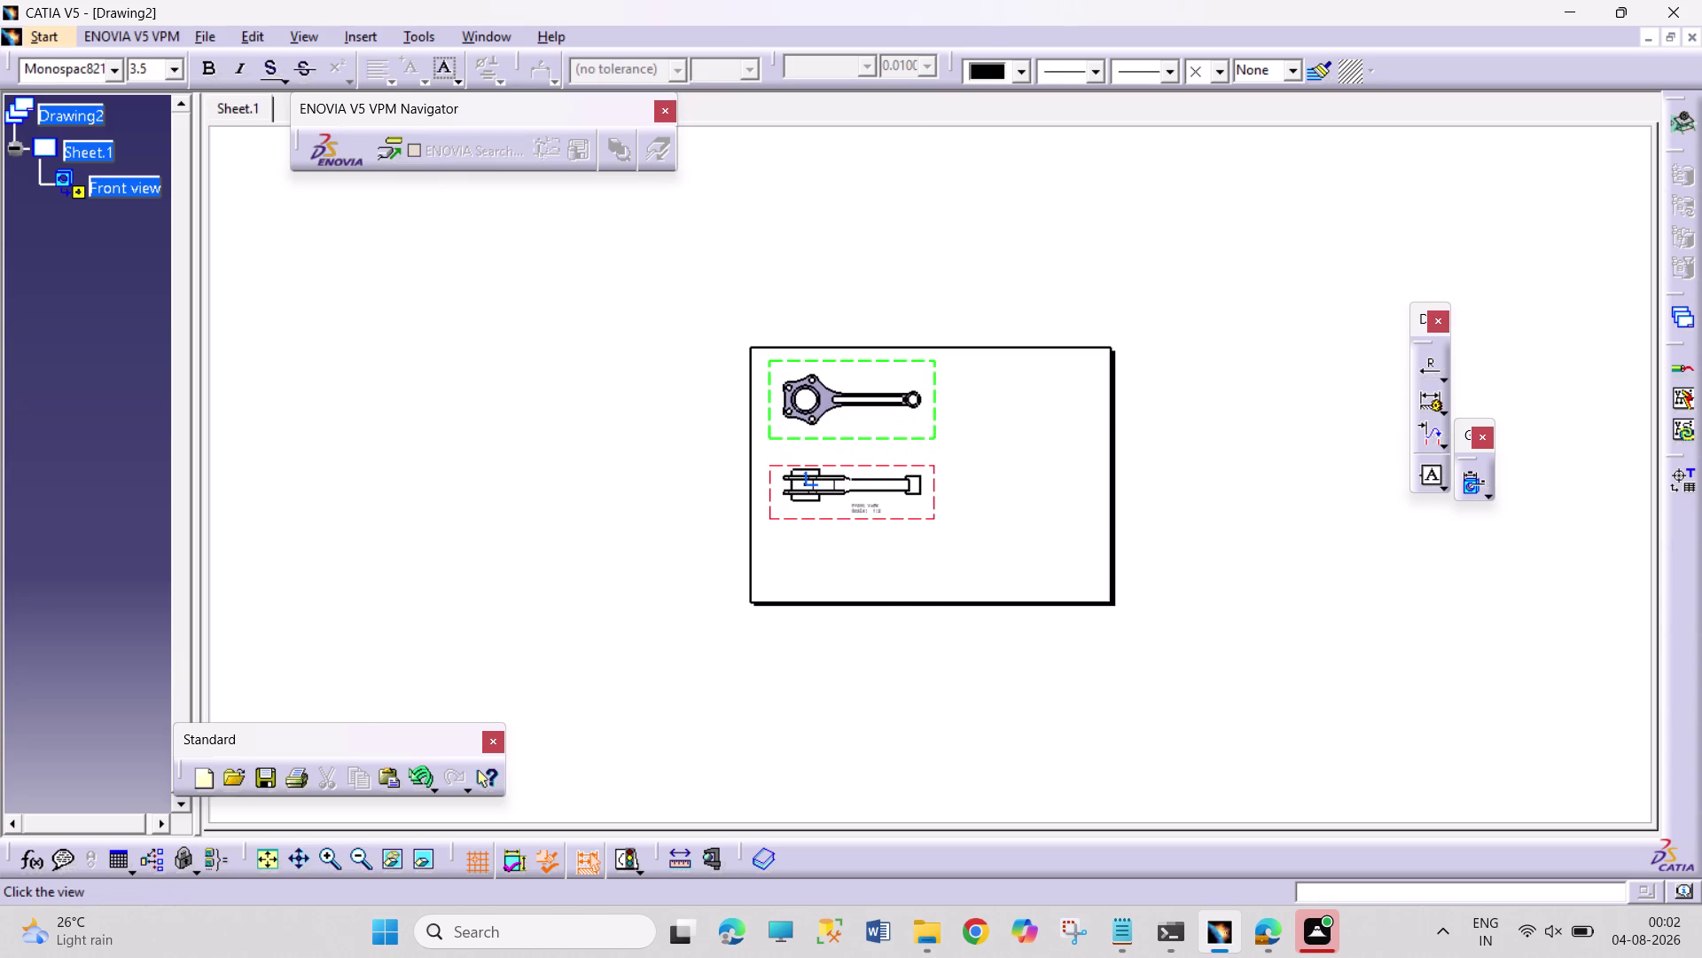
click(821, 390)
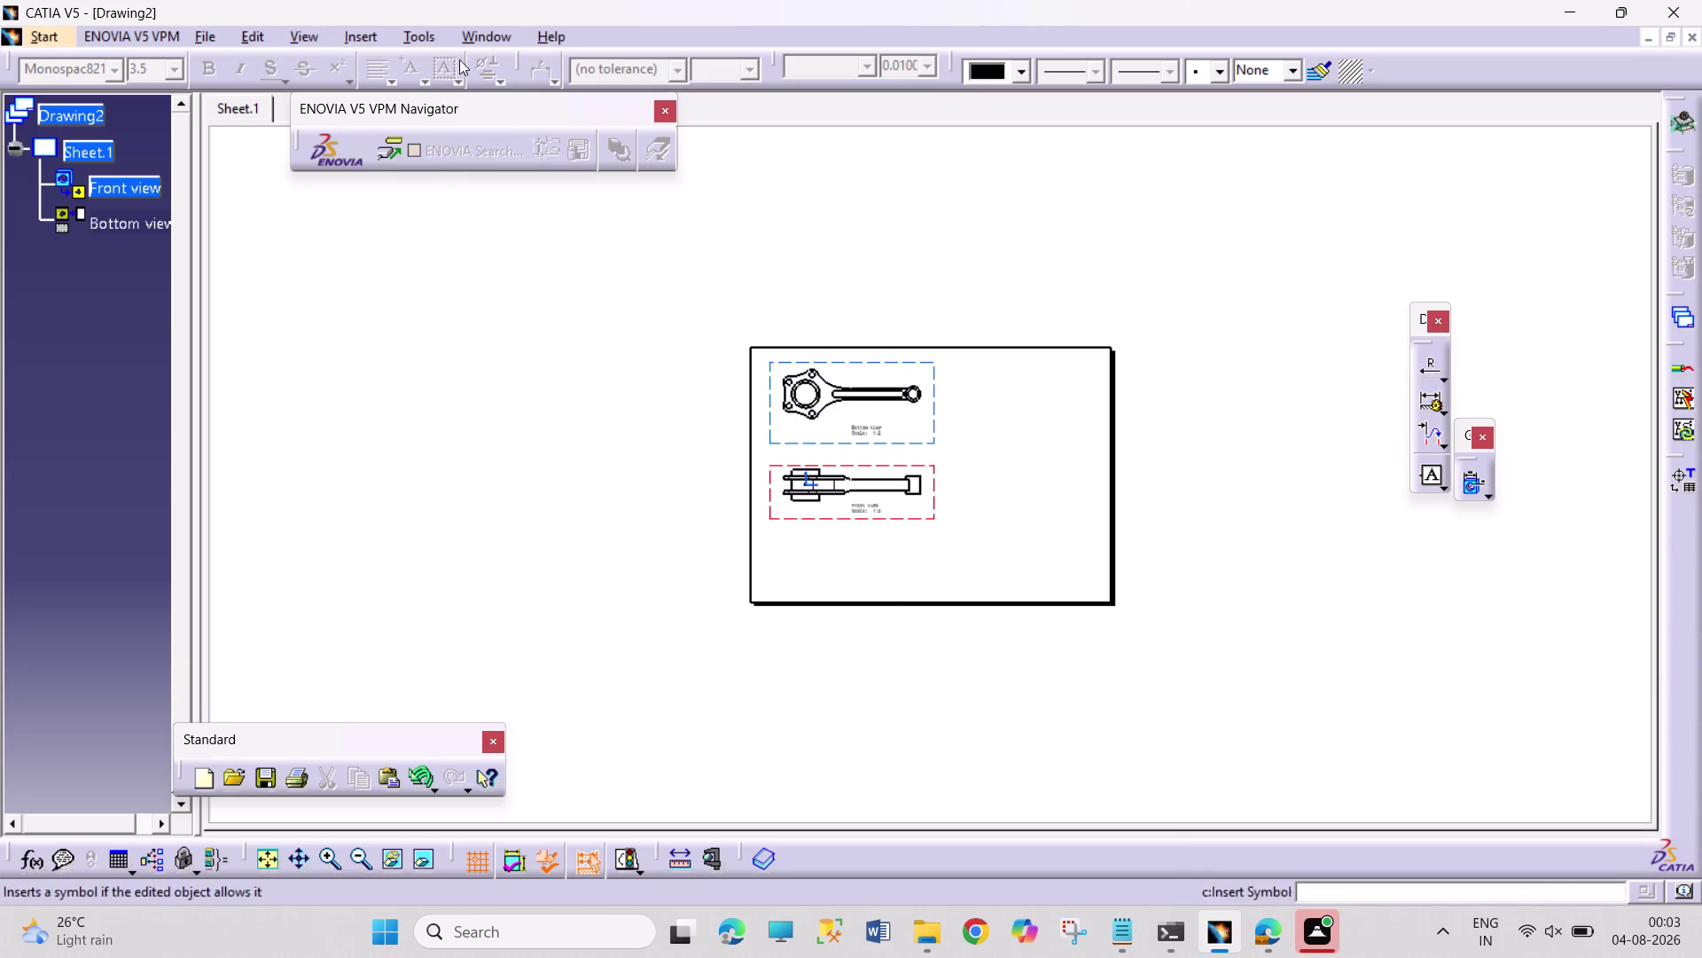
Add a projected left view right of the front view and make it active.
click(366, 38)
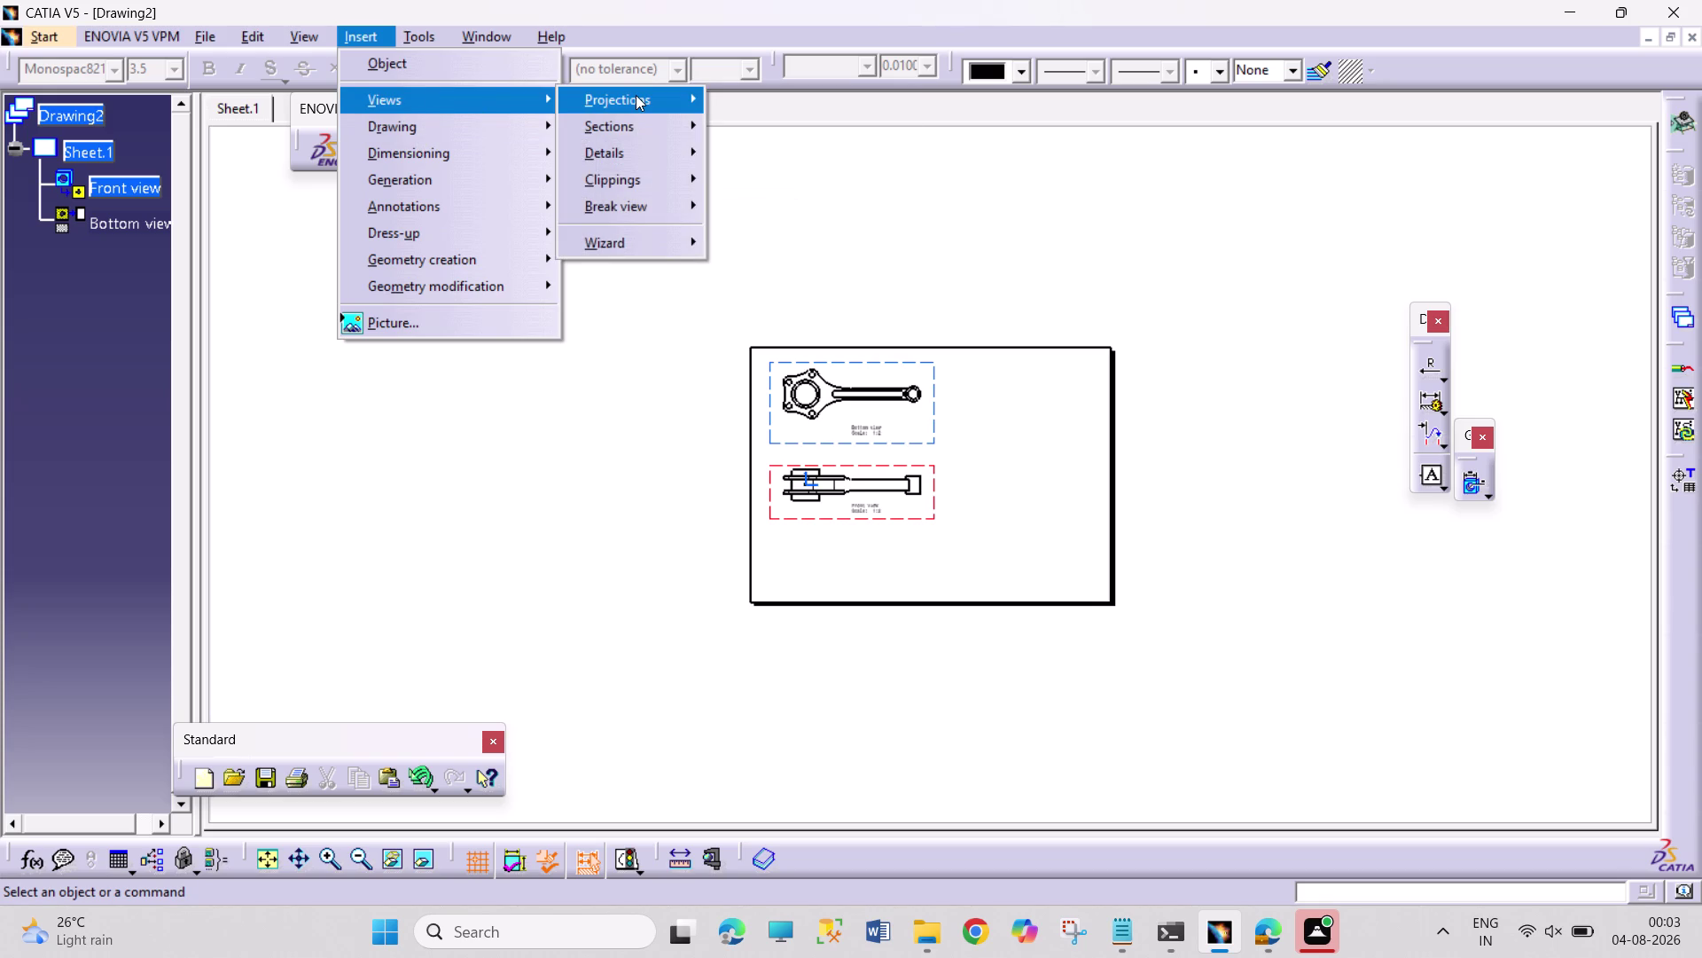
click(756, 185)
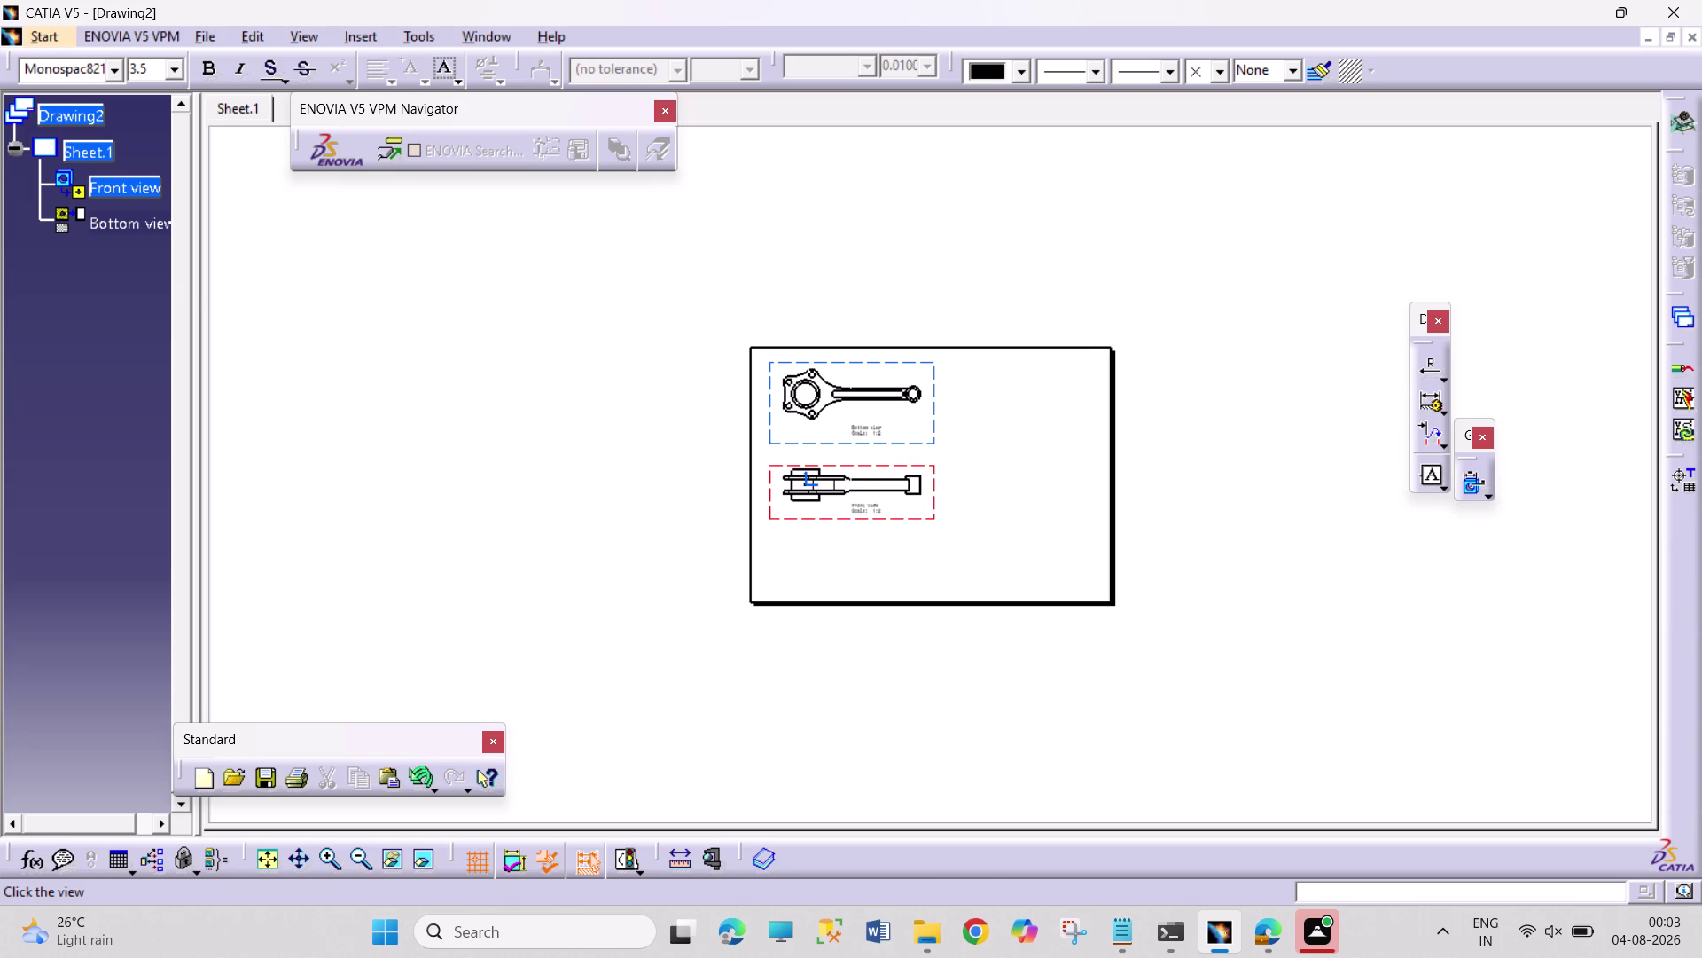
click(1034, 498)
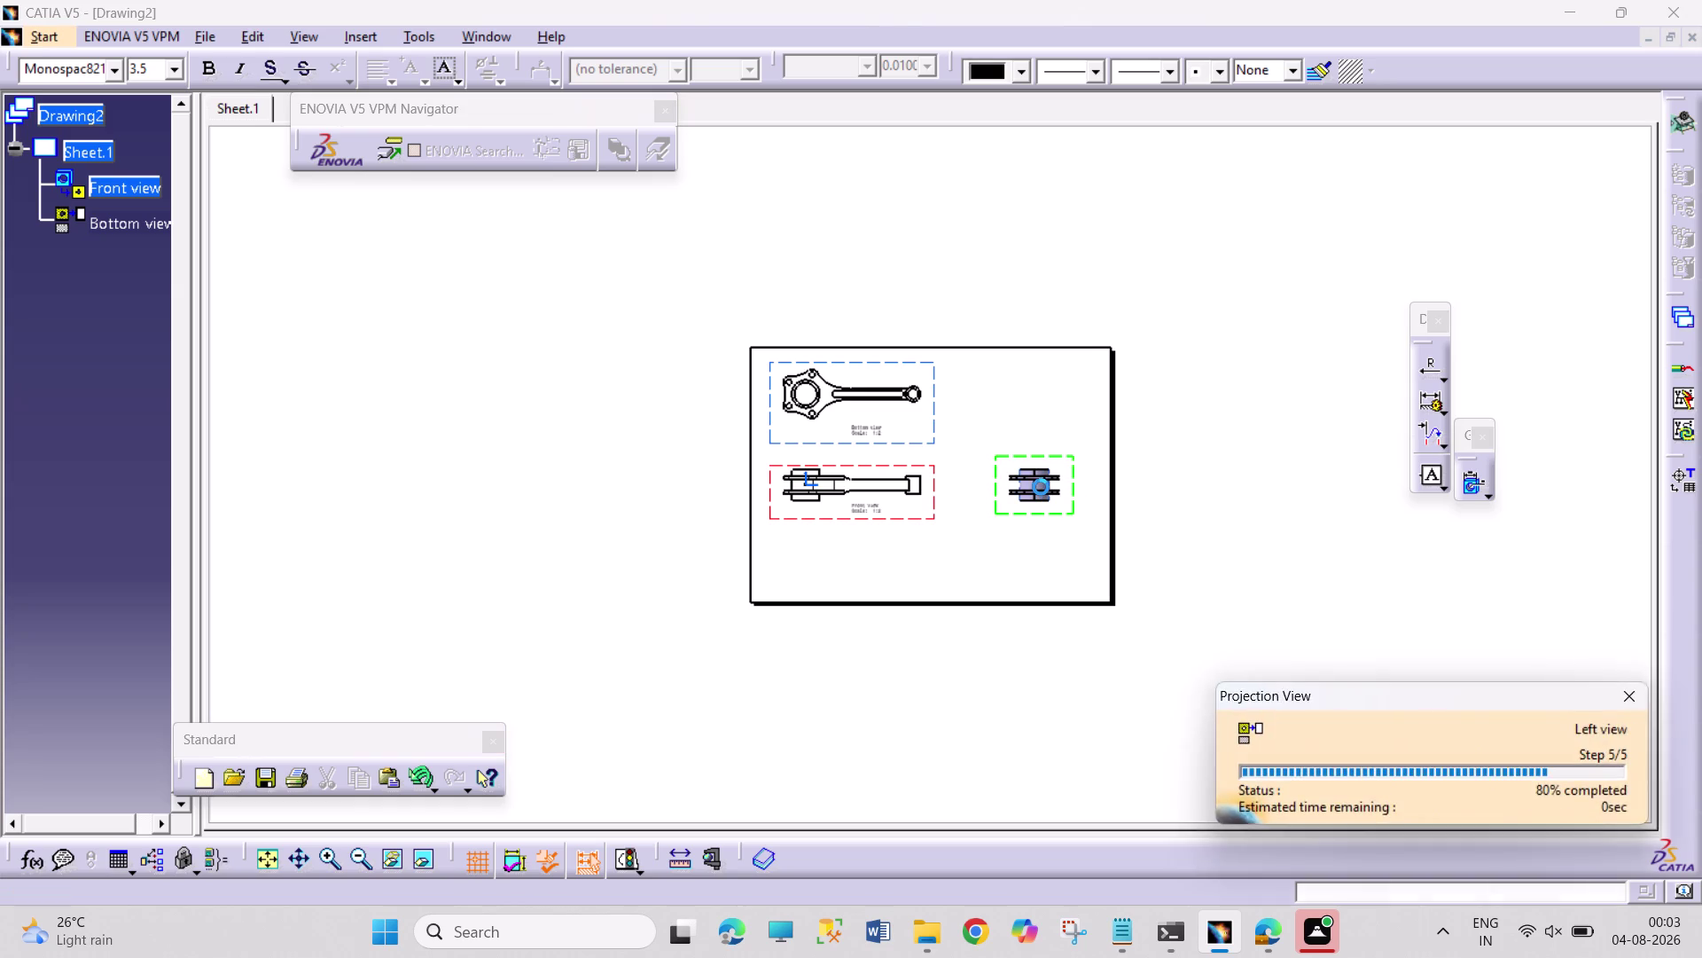
drag(1058, 461, 1058, 445)
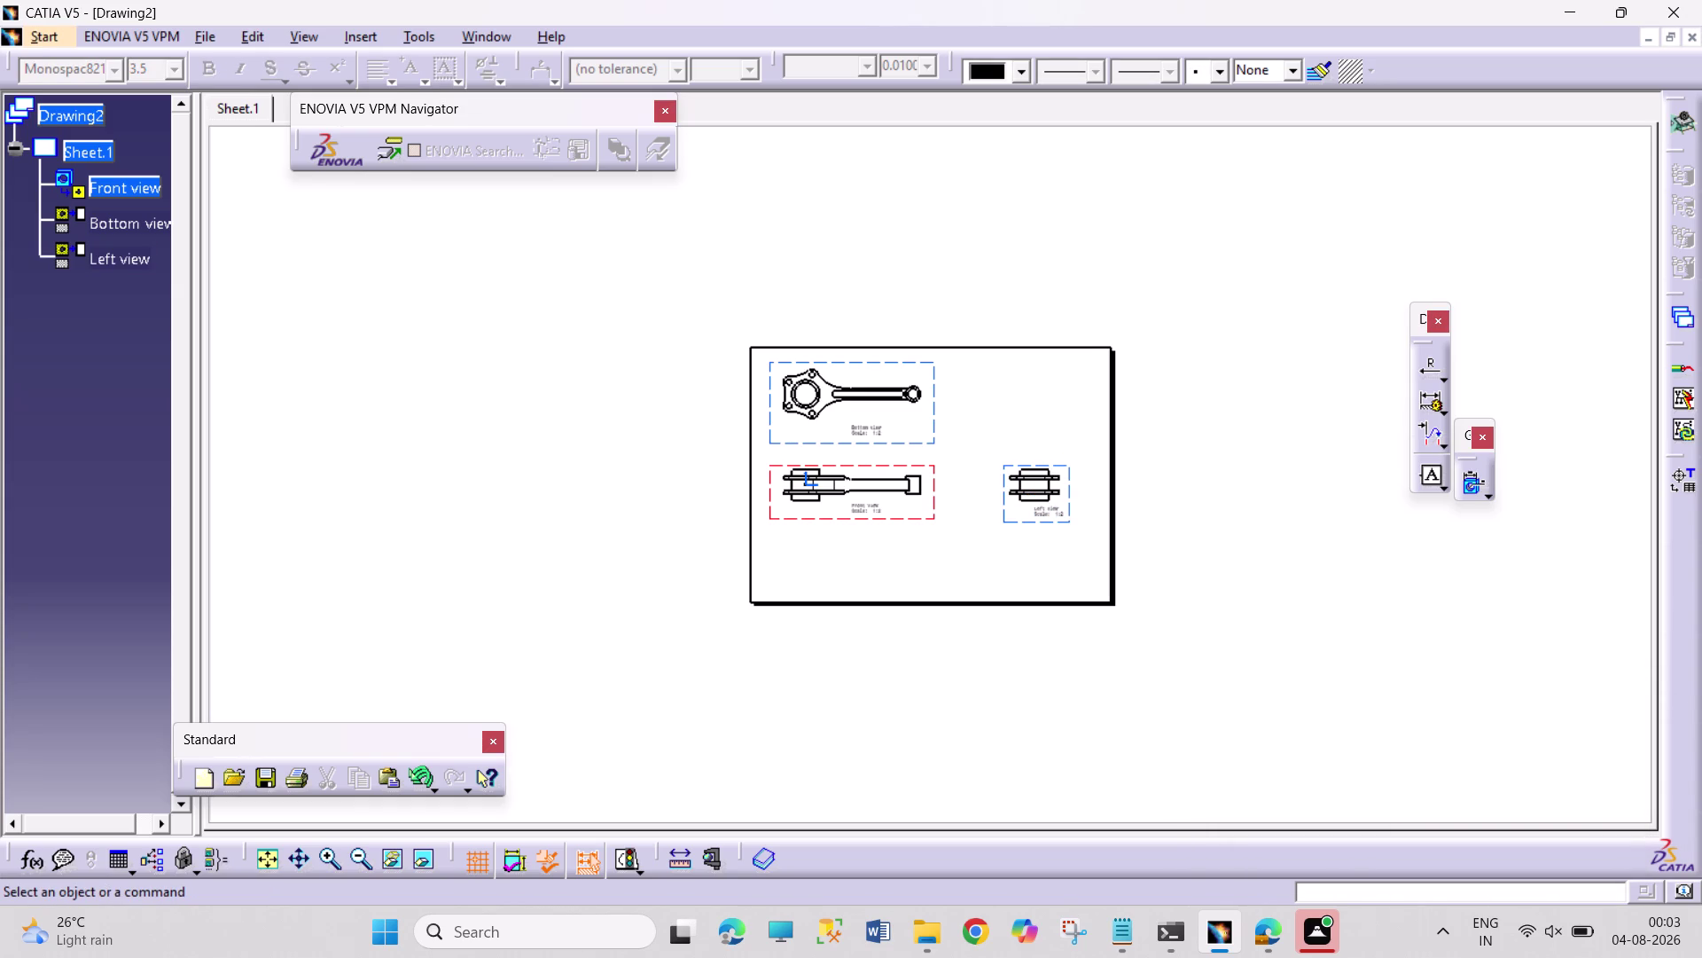
drag(1057, 445, 1058, 362)
click(1067, 473)
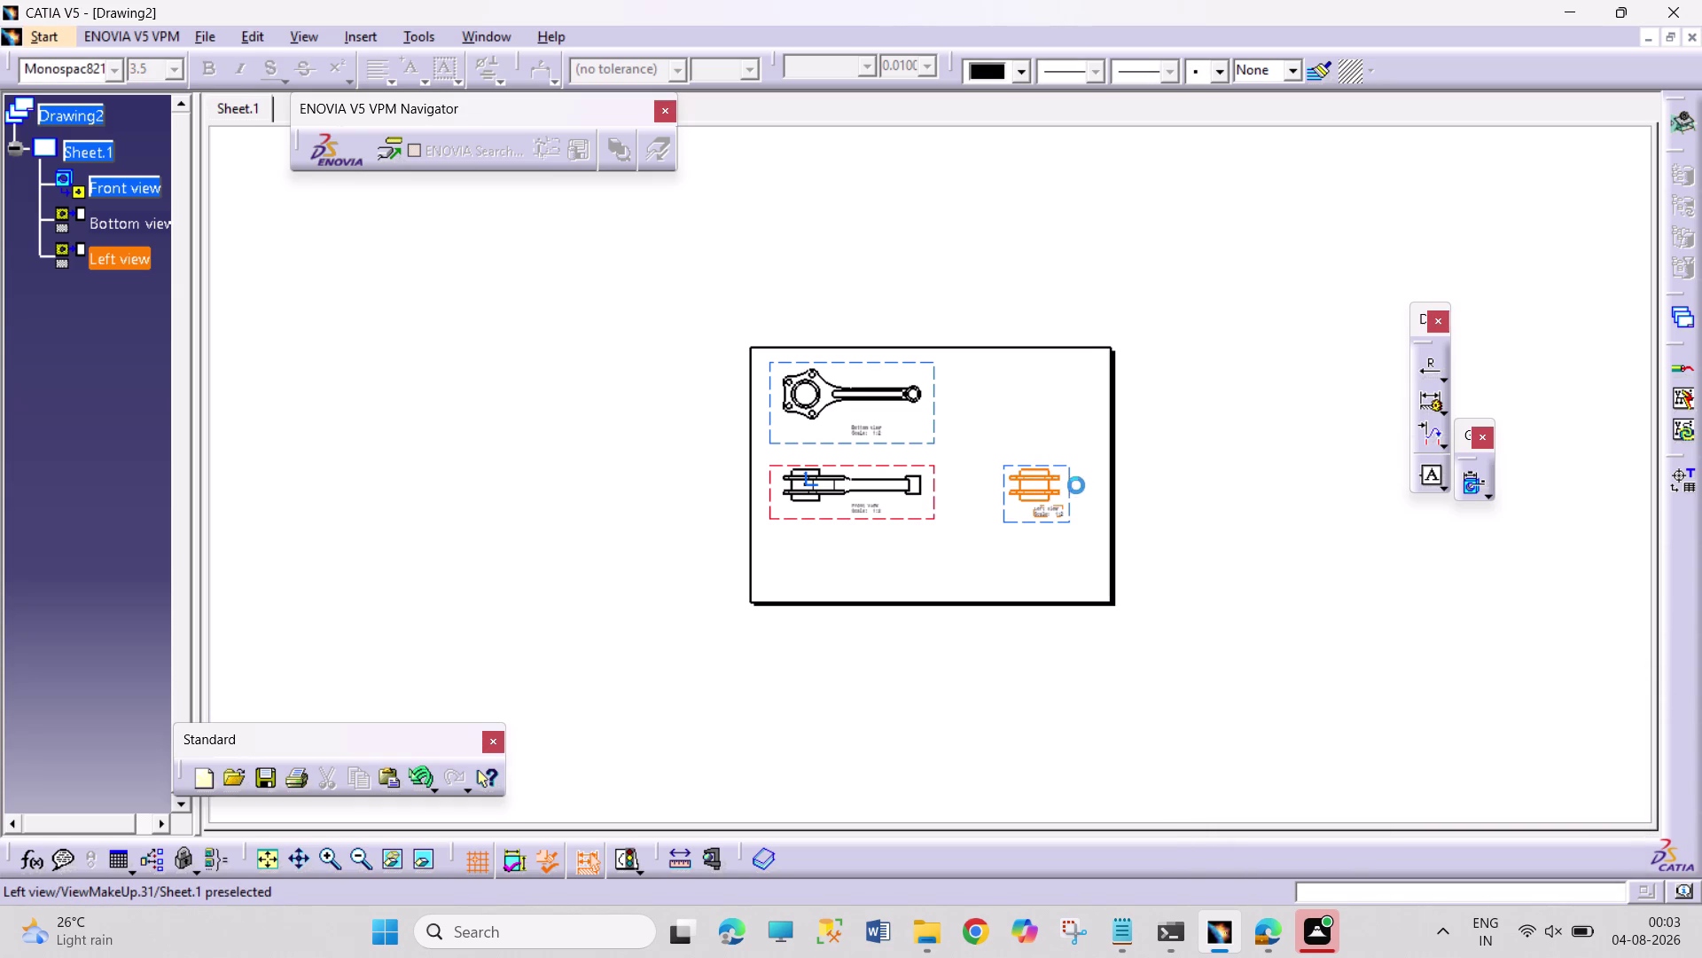
click(1076, 499)
double_click(1072, 498)
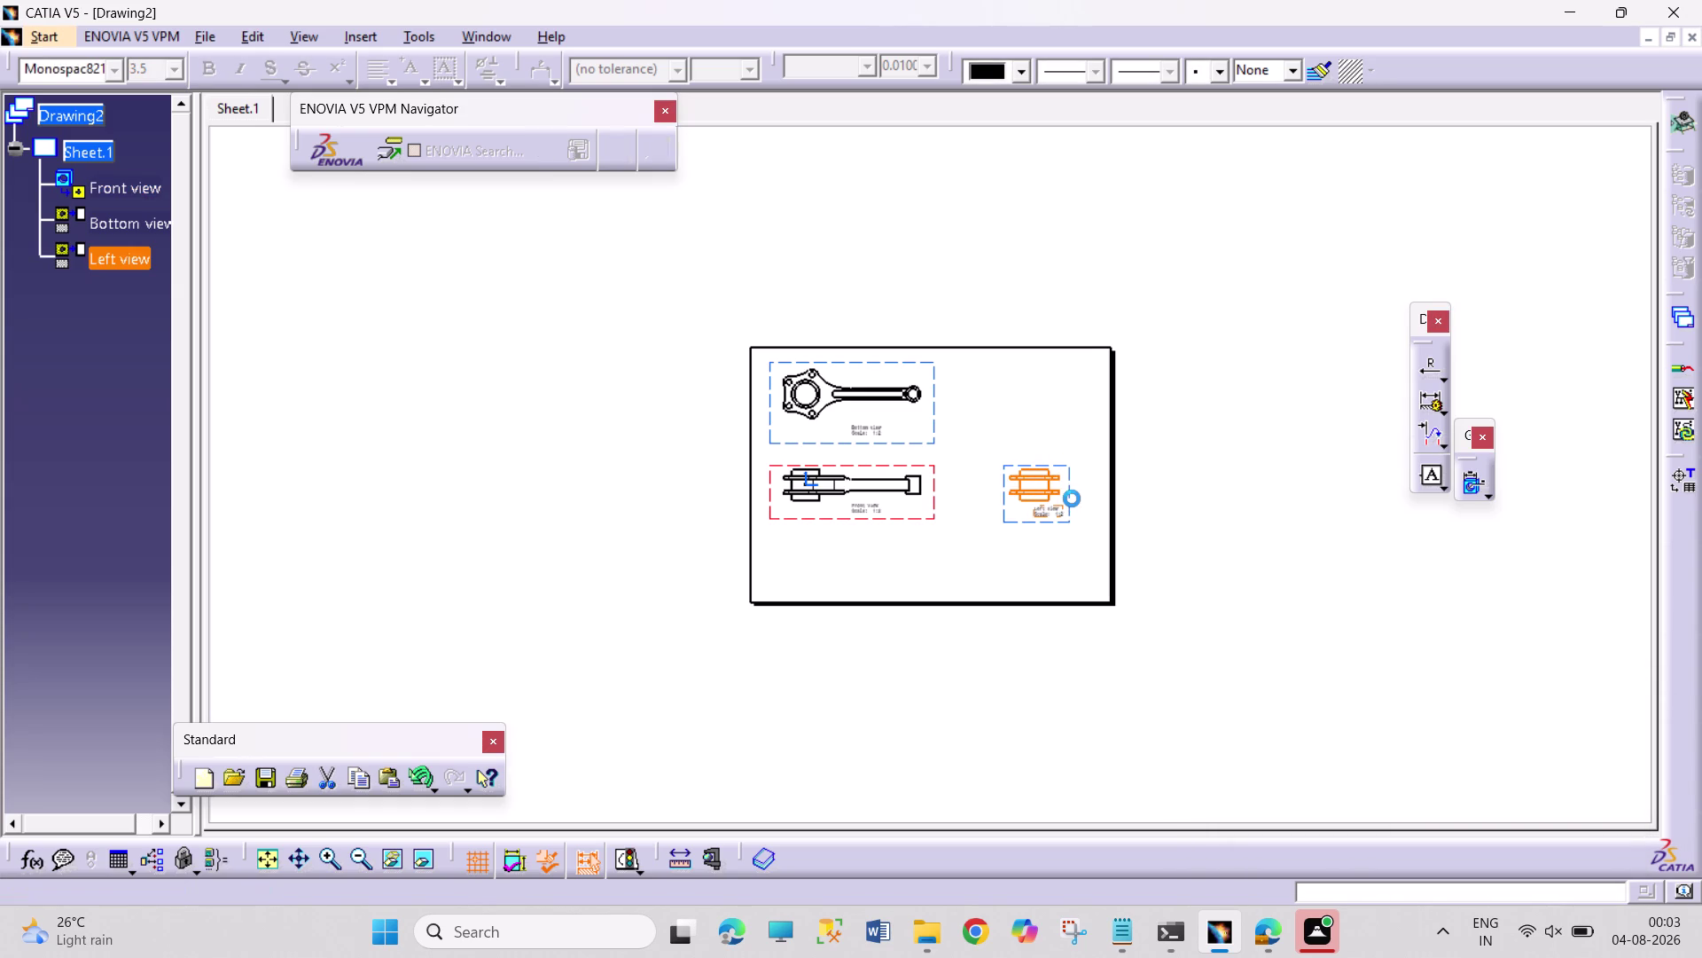
drag(1076, 499, 1076, 441)
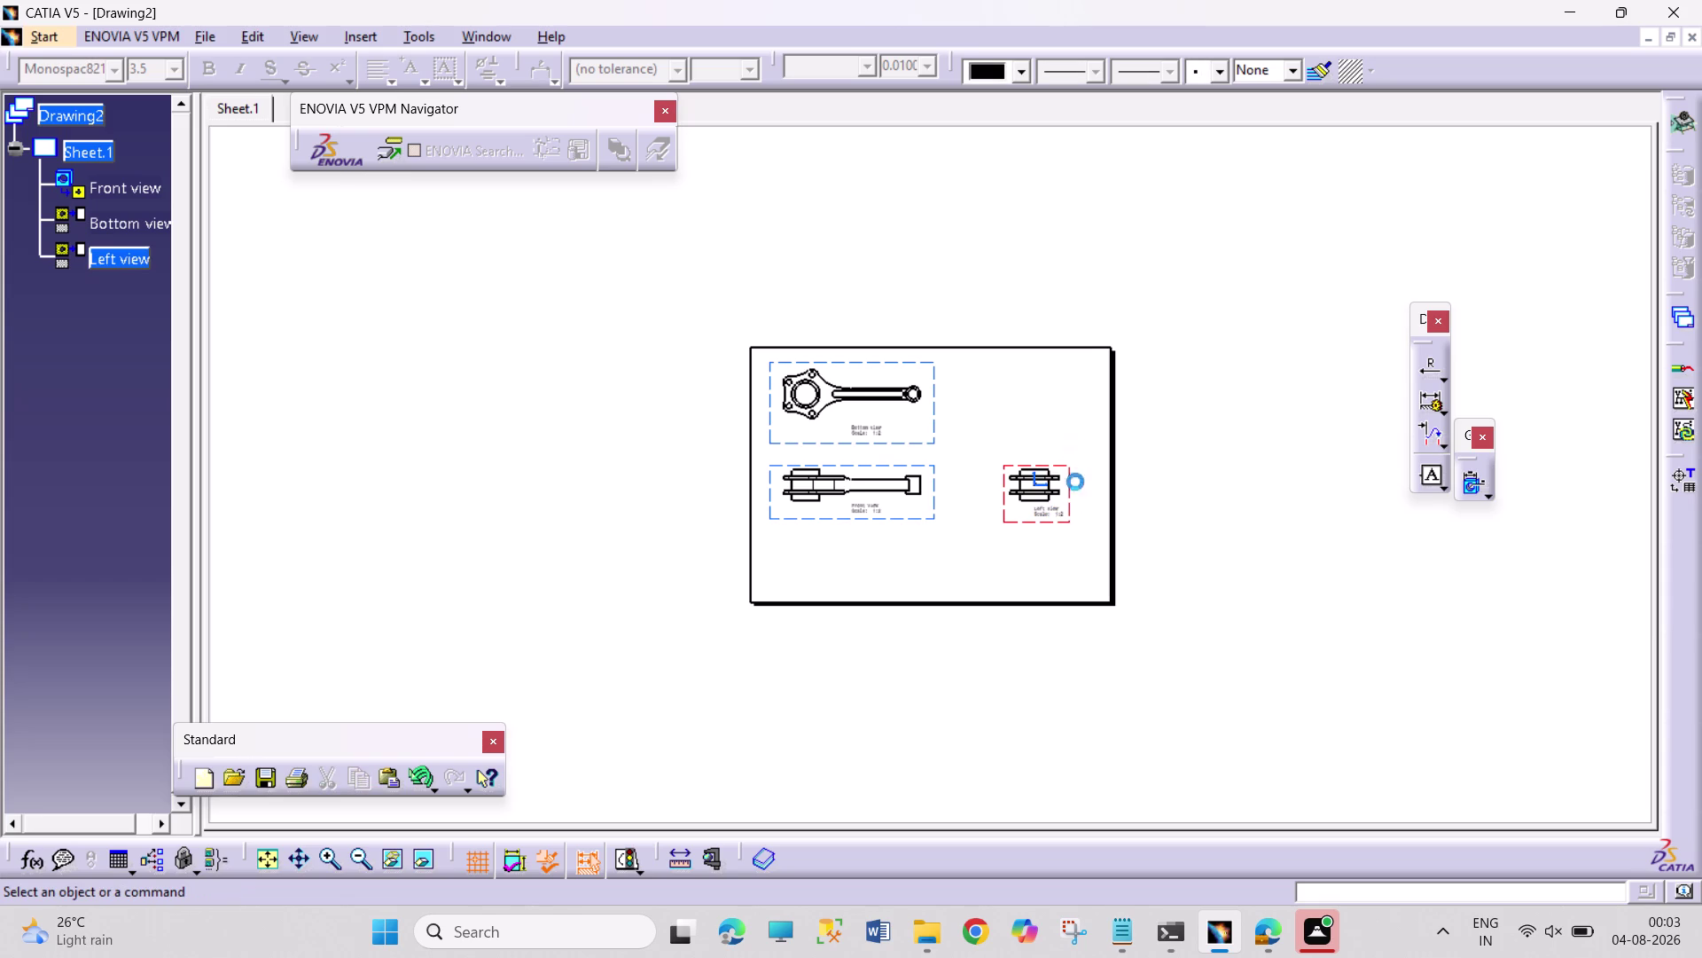
right_click(1071, 499)
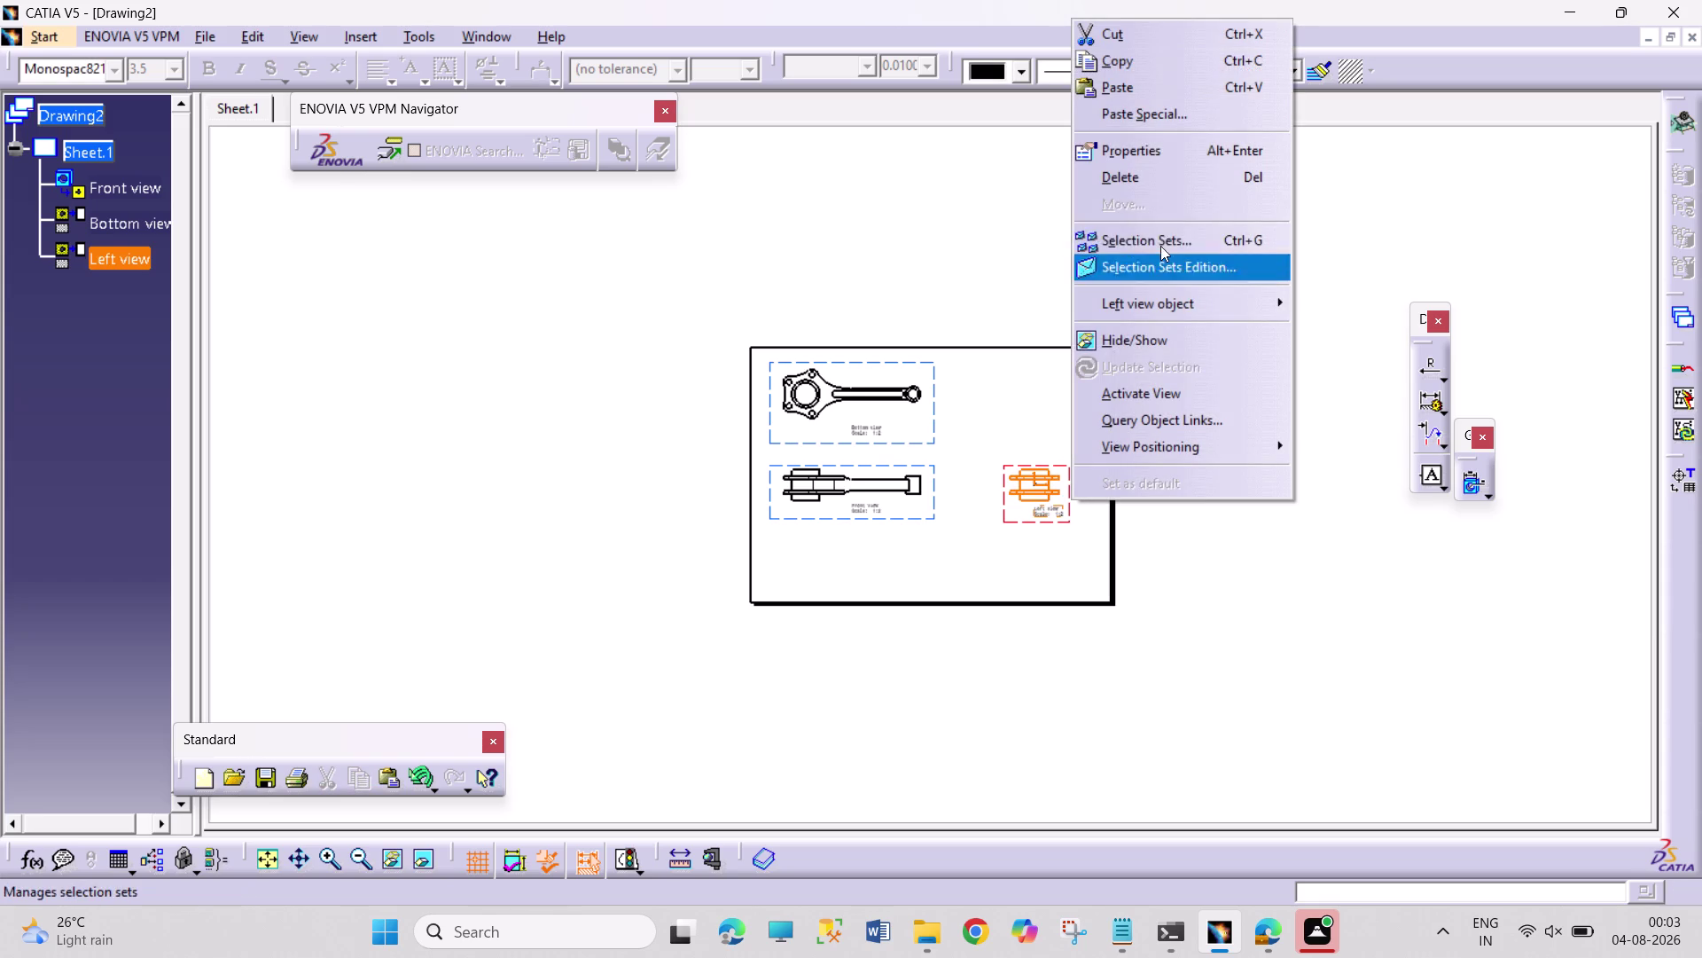
Set the left view's angle to 90 degrees in its Properties.
click(1131, 148)
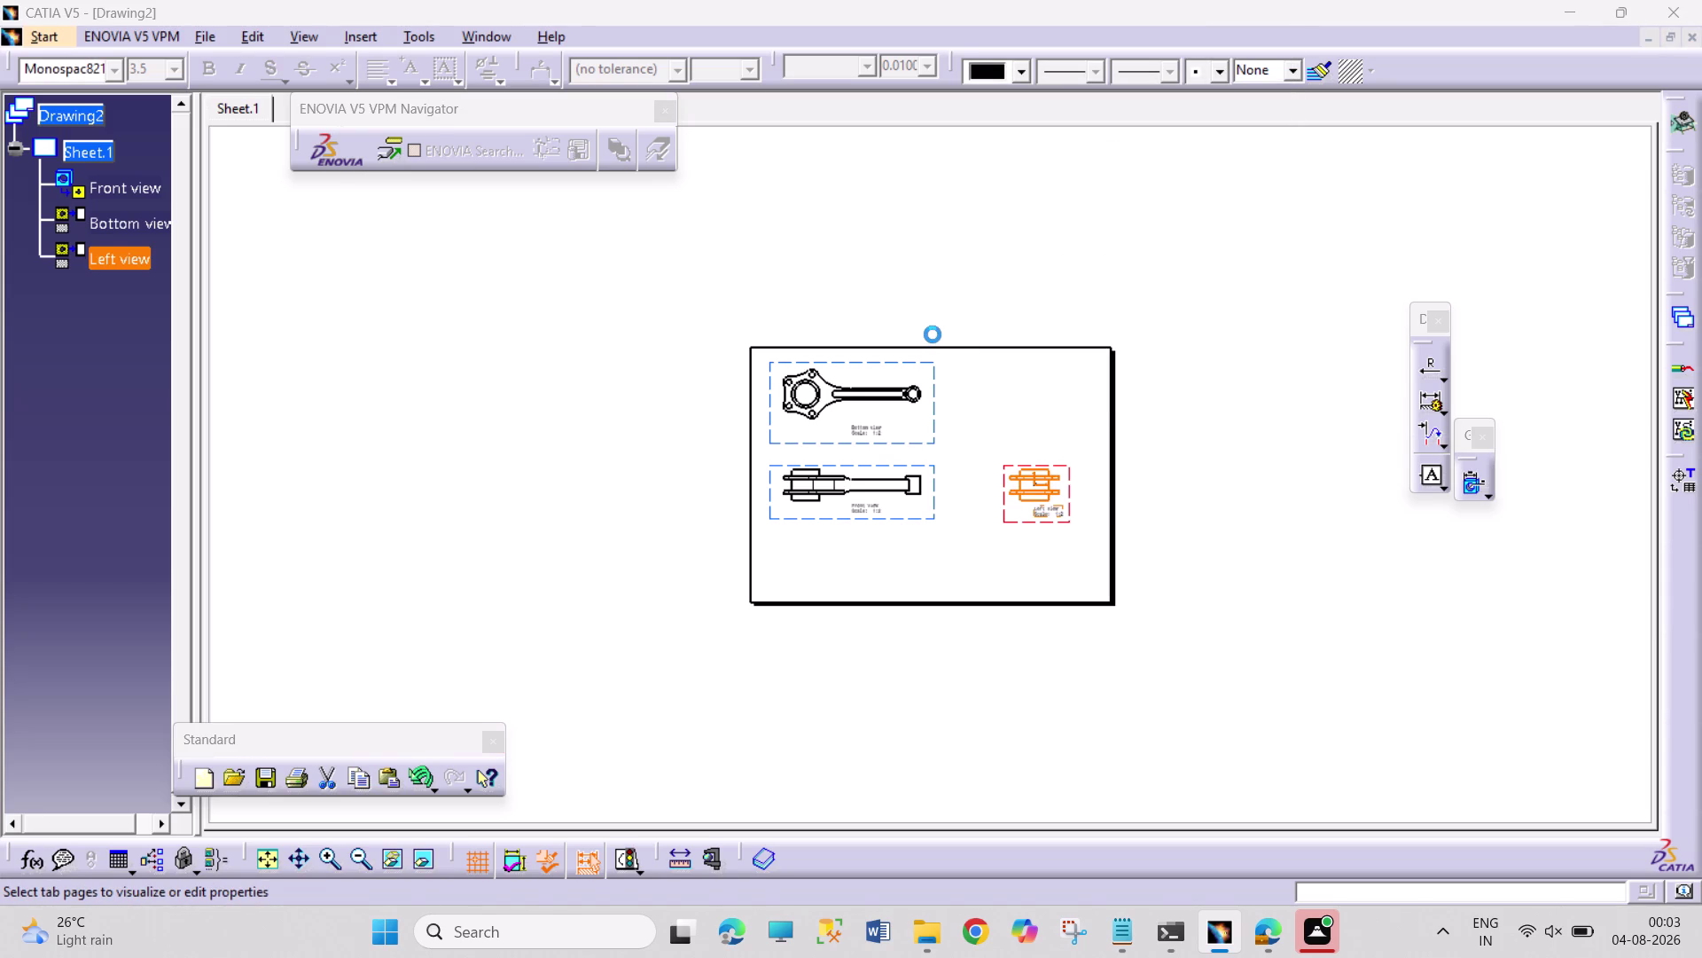
double_click(1249, 396)
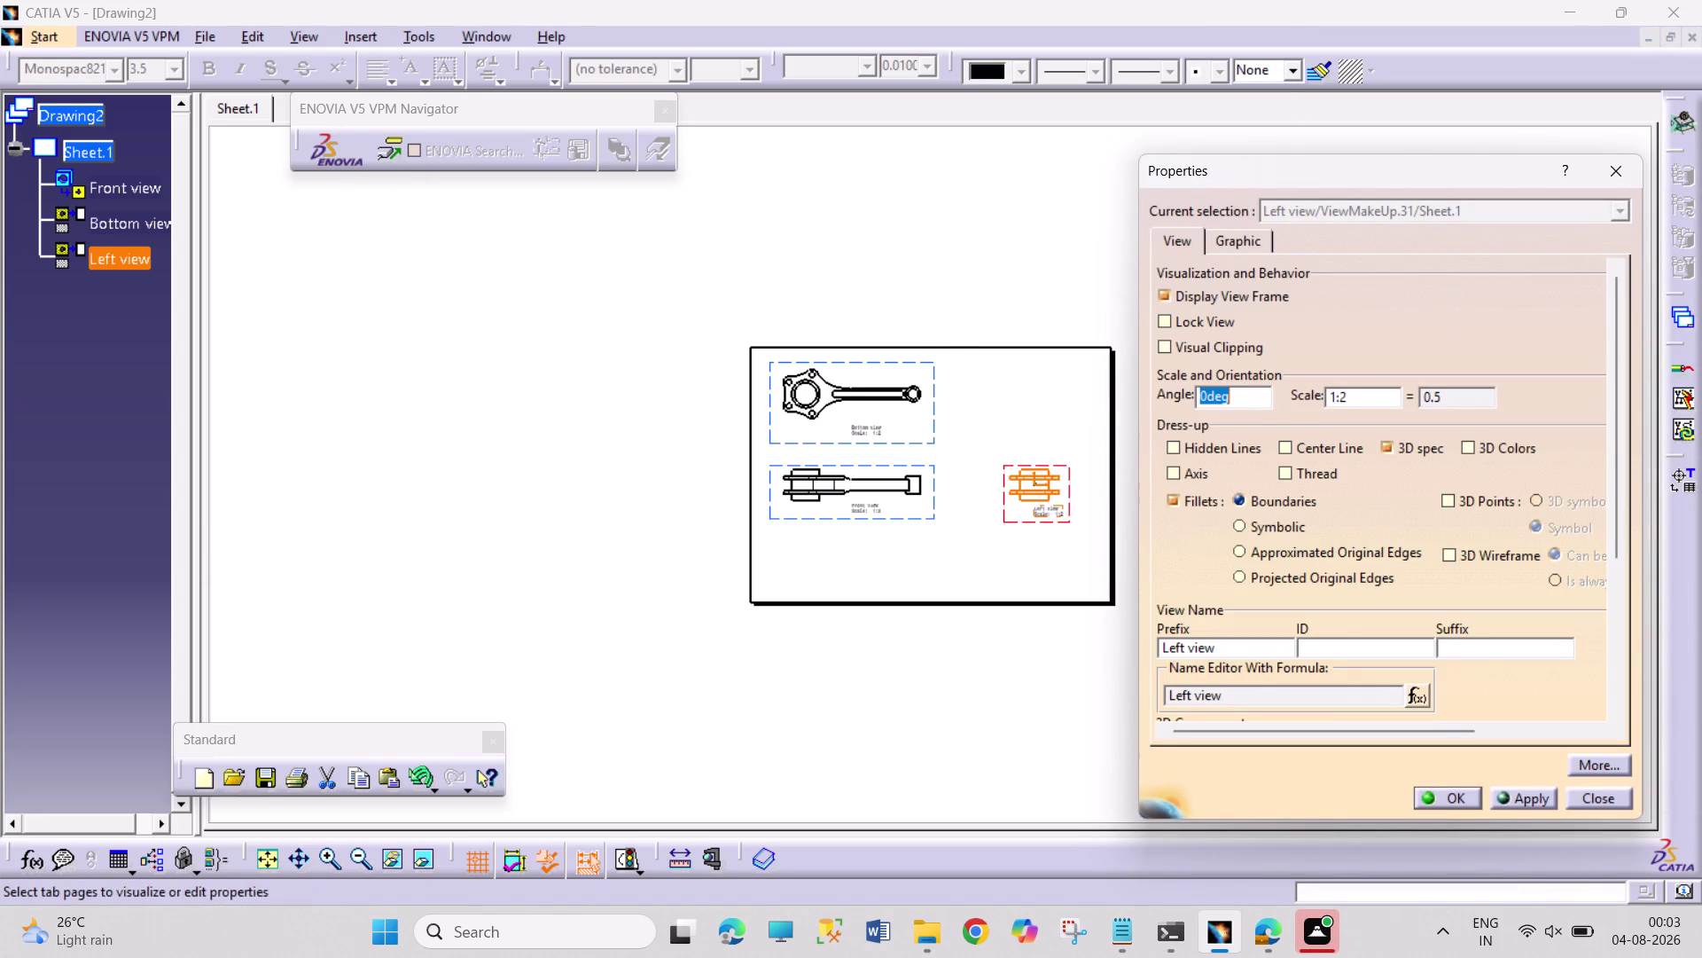
text(90)
key(Return)
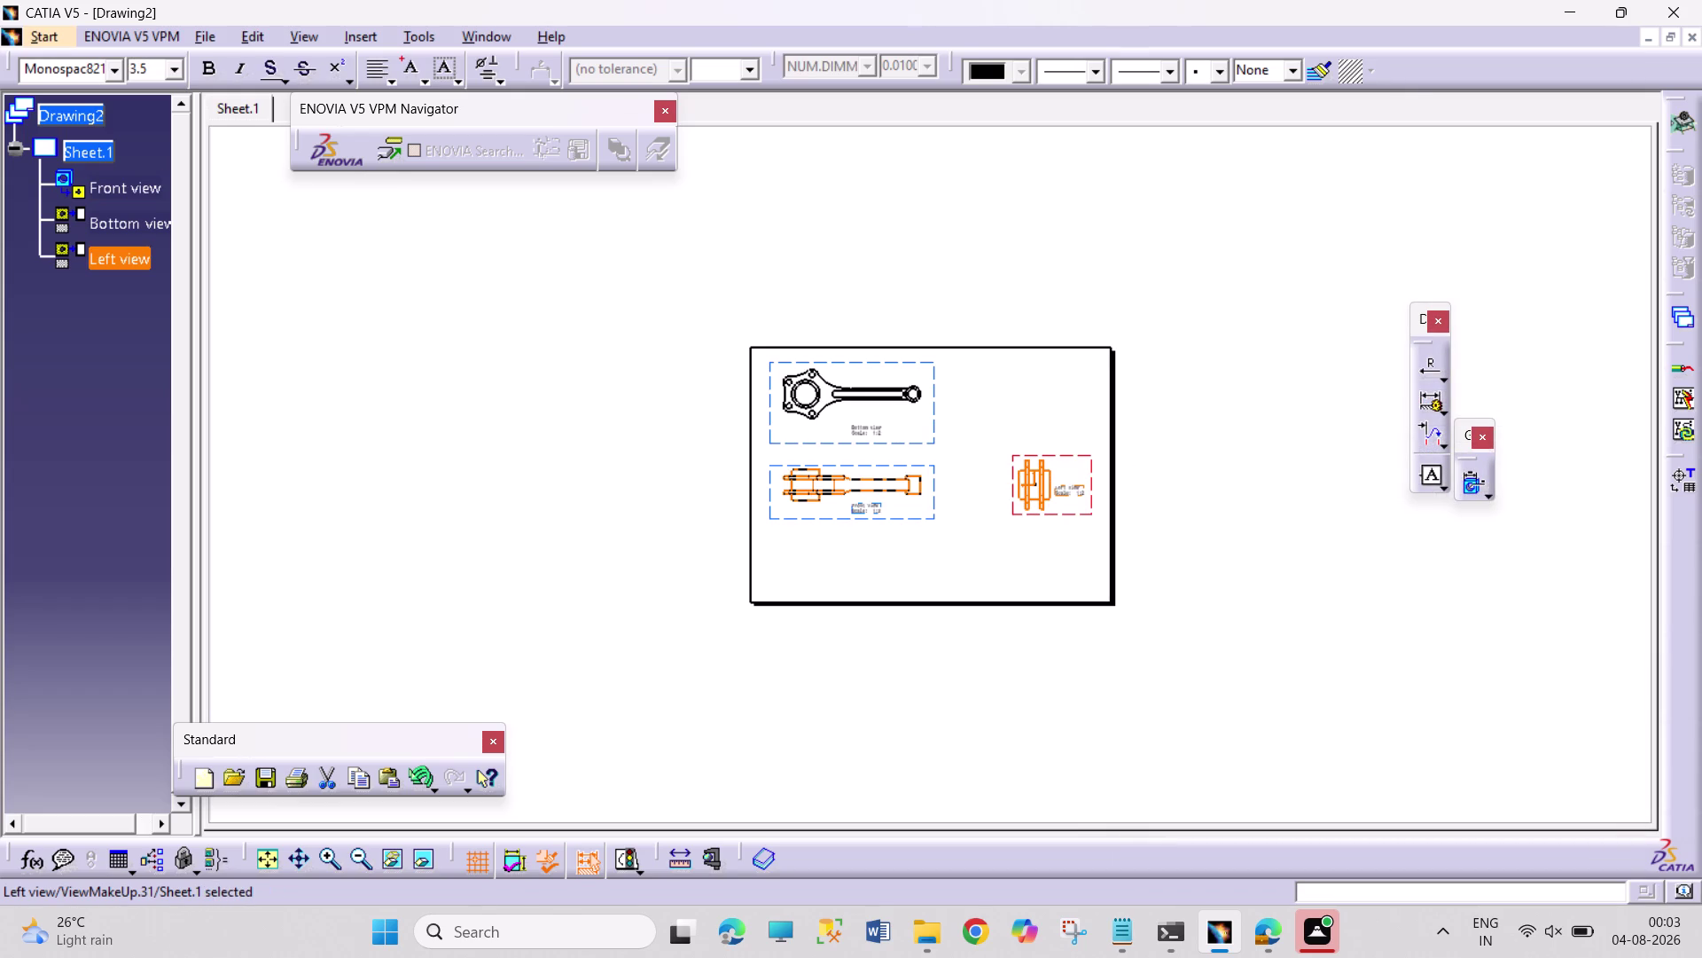
Open the 'Left view, Scale 1:2' caption in the Text Editor and close it.
click(1066, 495)
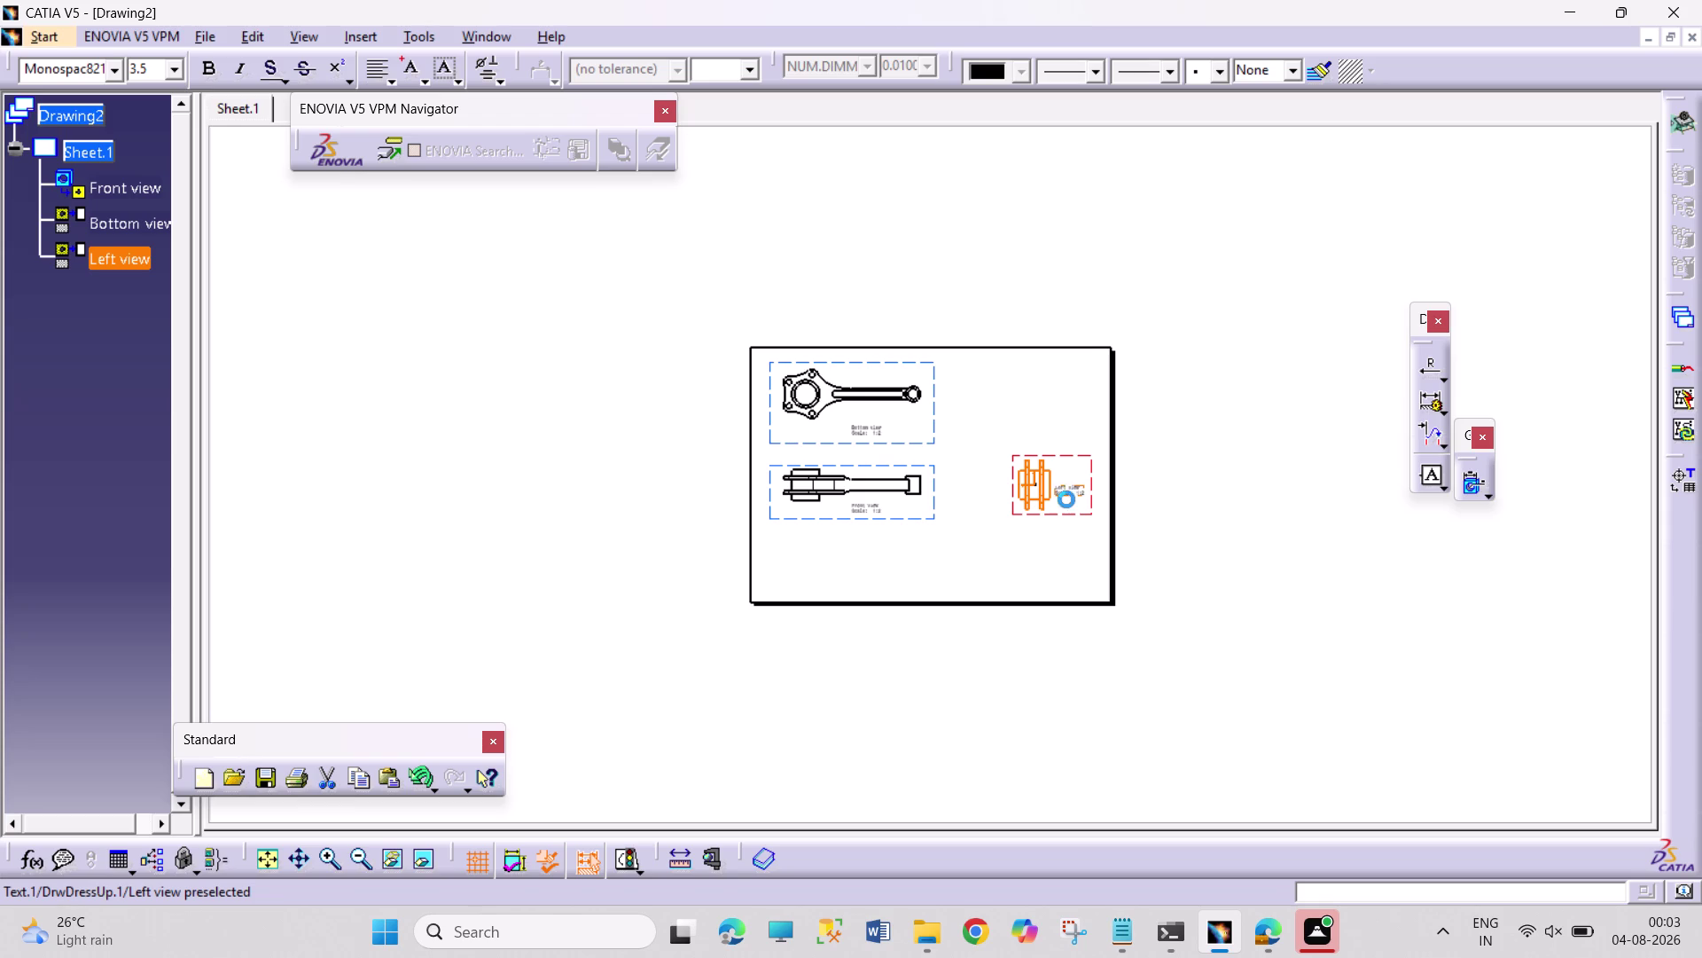
double_click(1065, 492)
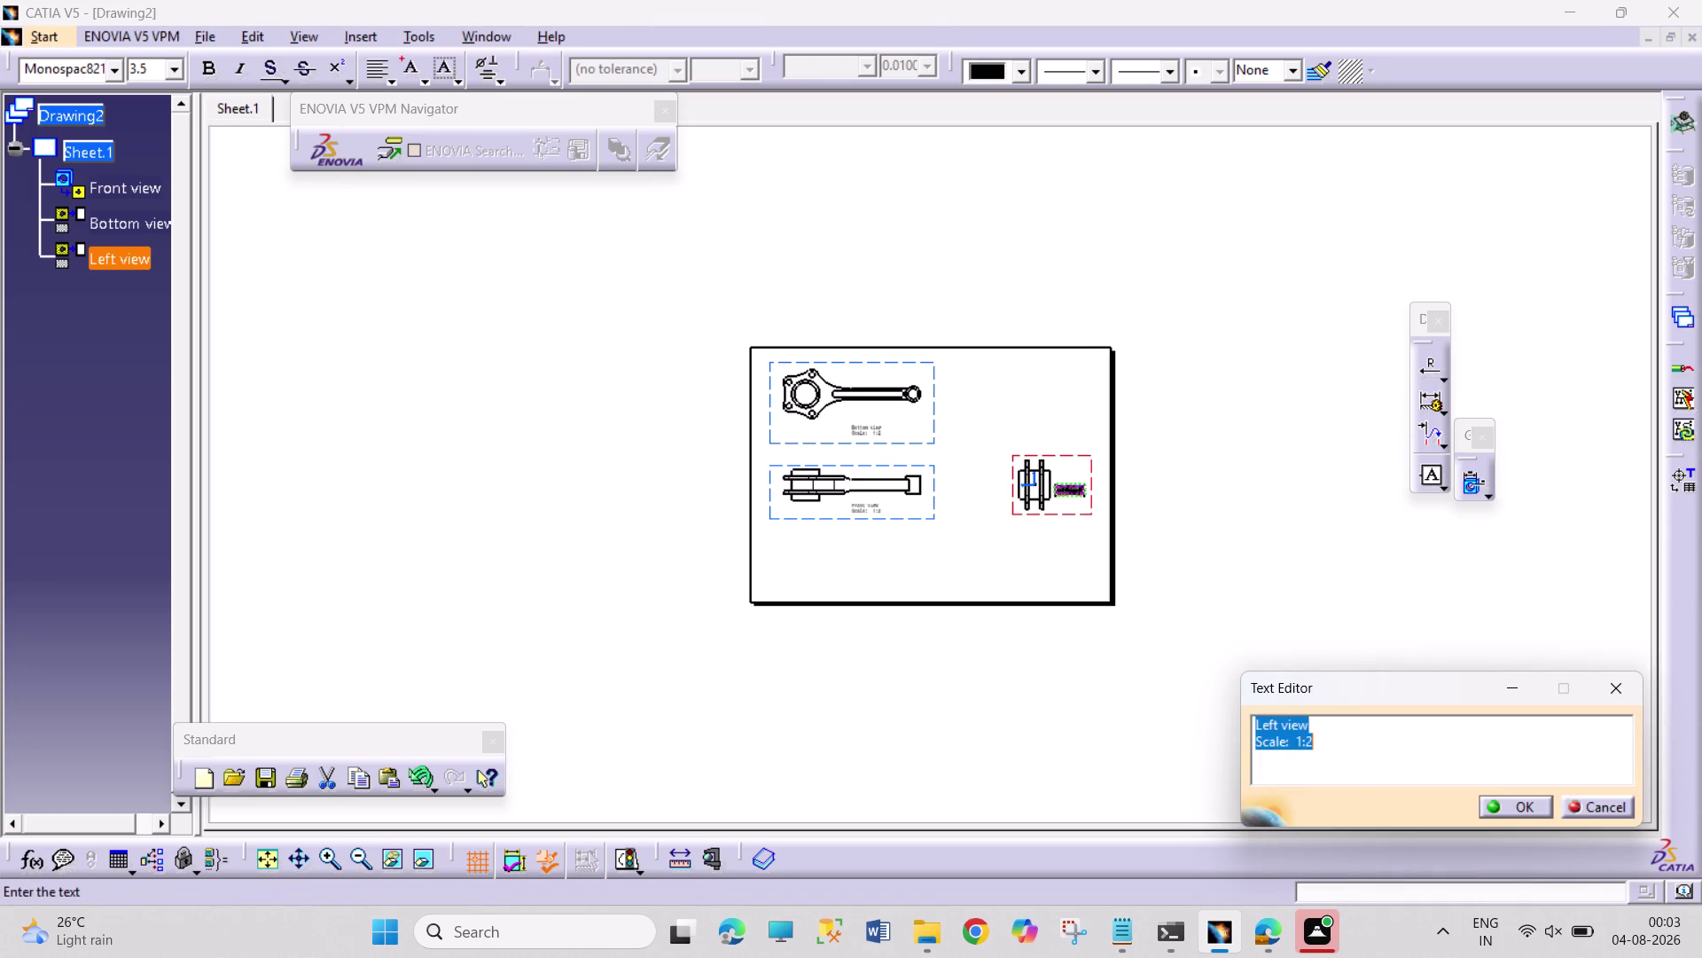
click(1610, 684)
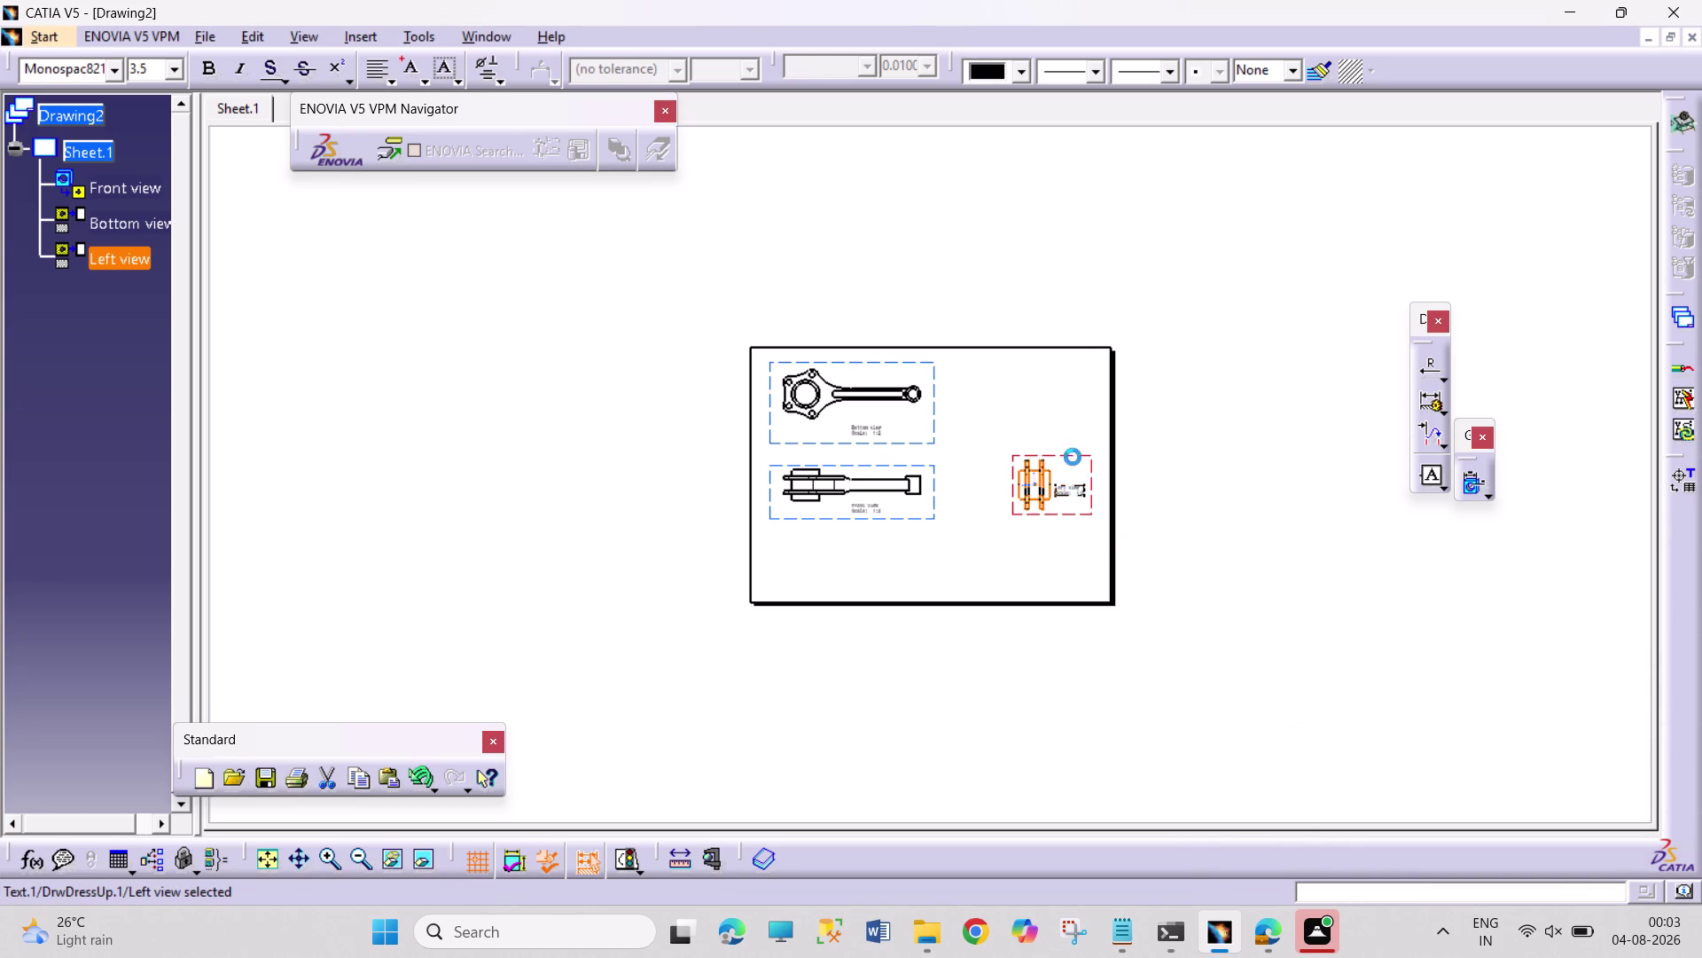
Attempt an offset section cut along the front view, and dismiss the profile warning.
scroll(up, 3)
scroll(up, 3)
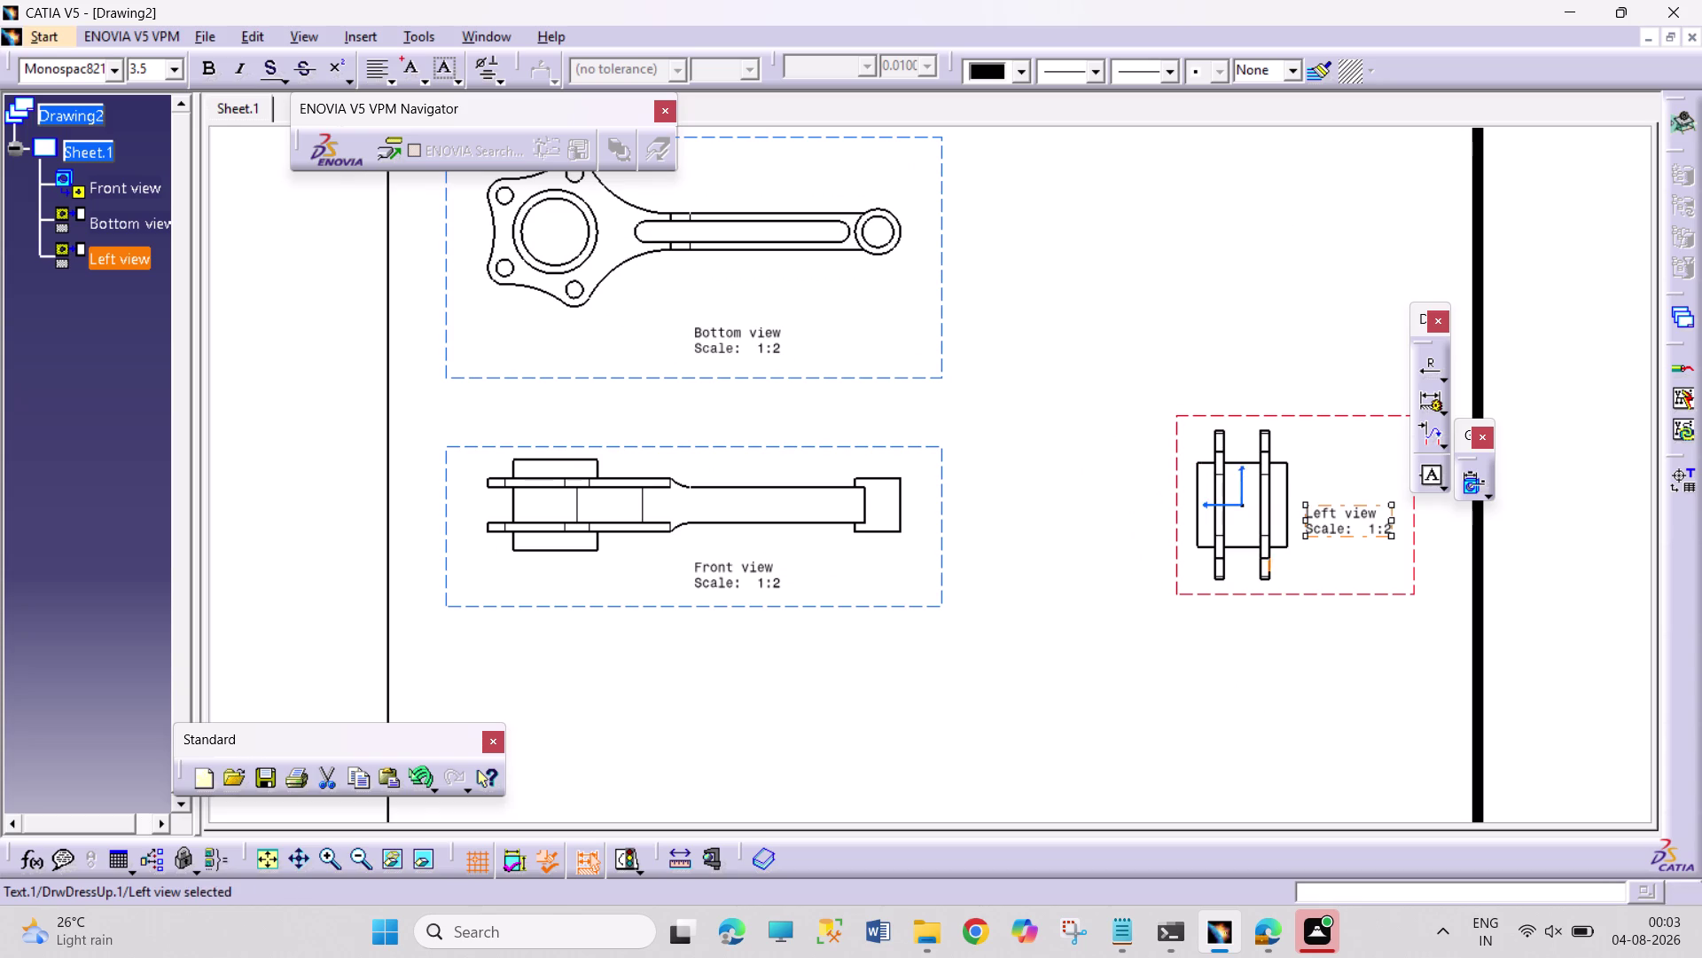
click(818, 449)
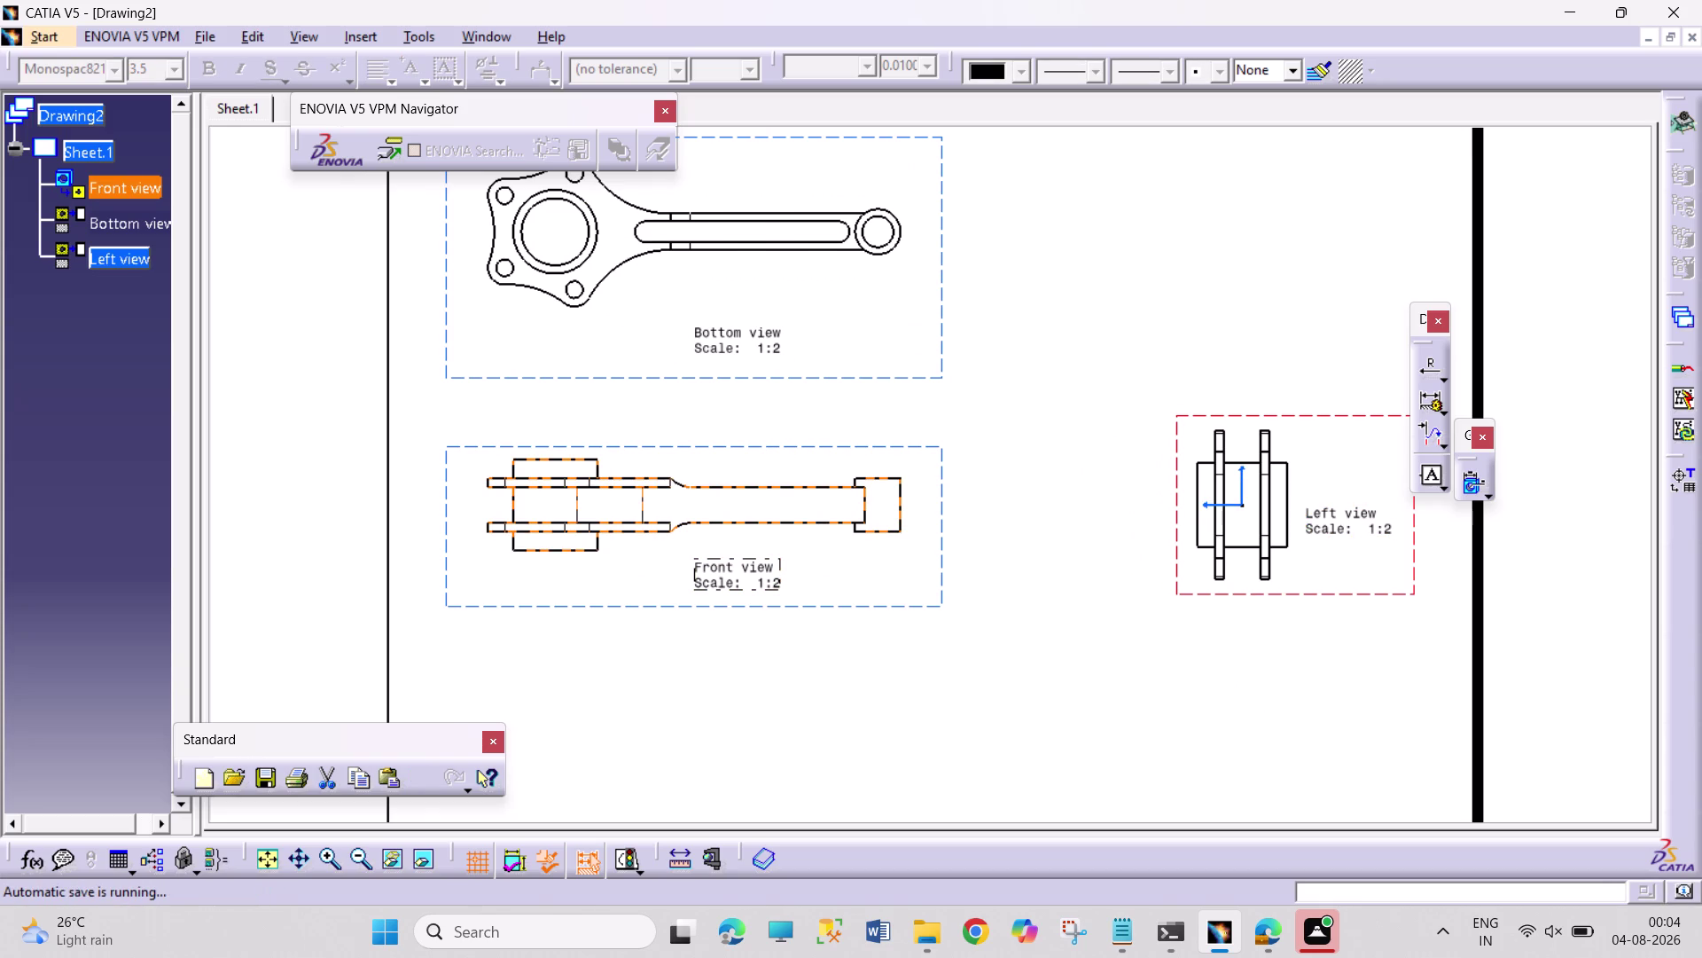
click(373, 38)
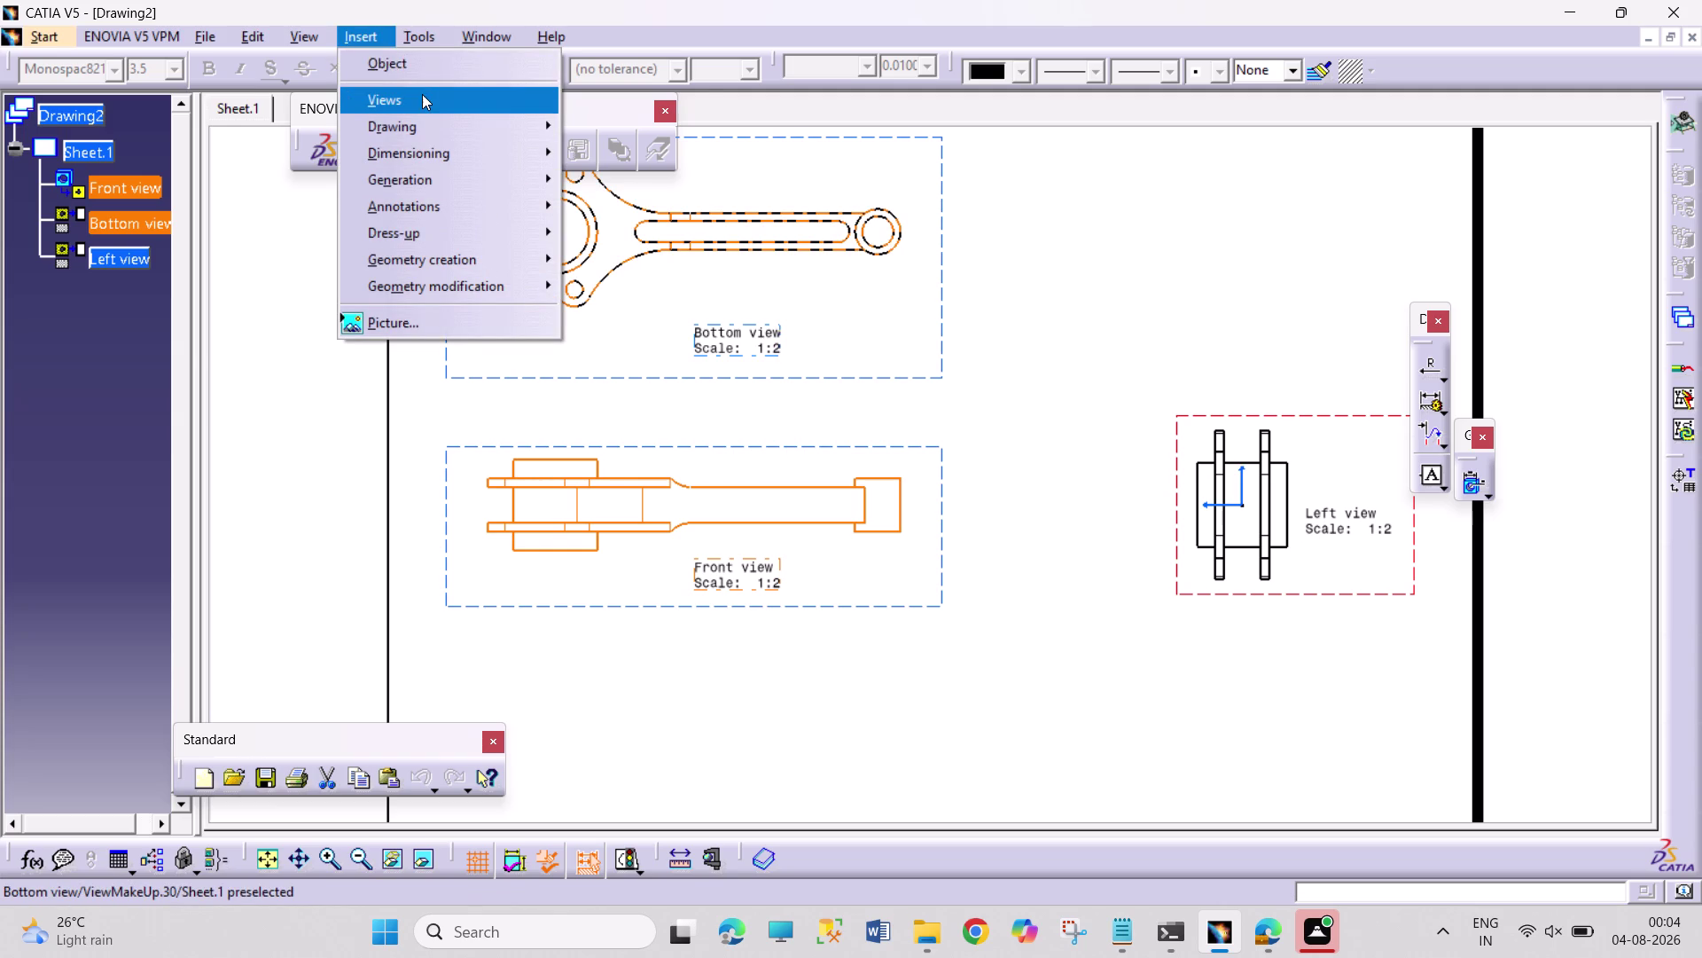
click(607, 128)
click(802, 132)
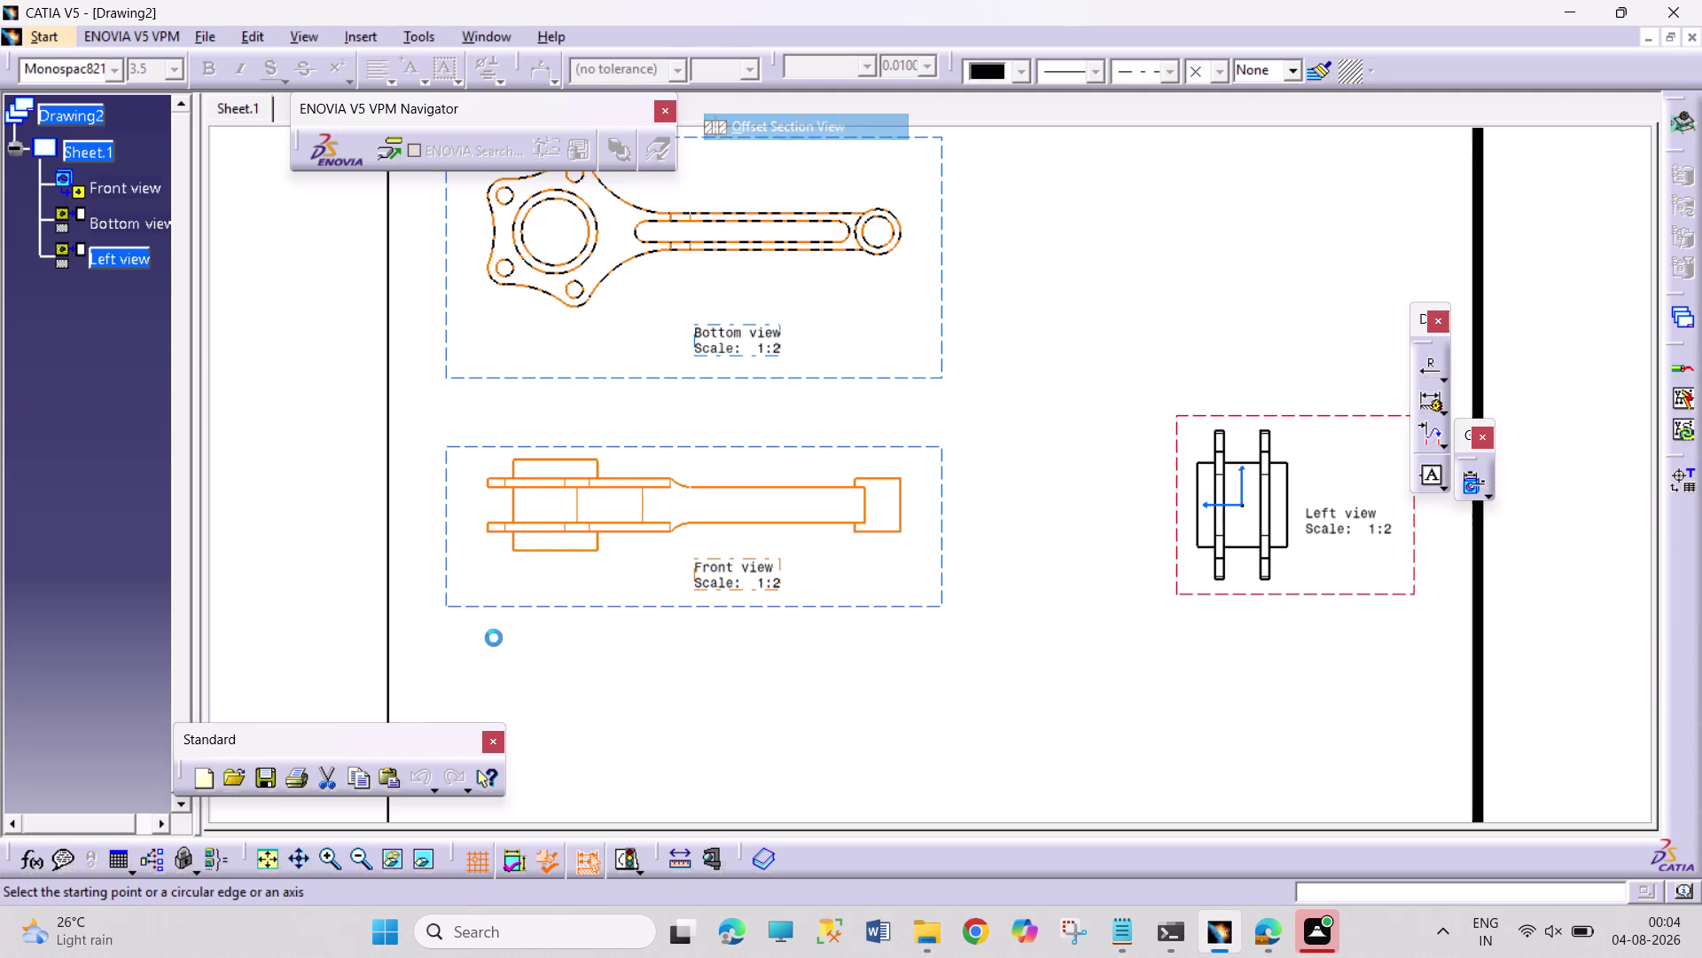
drag(469, 503, 488, 507)
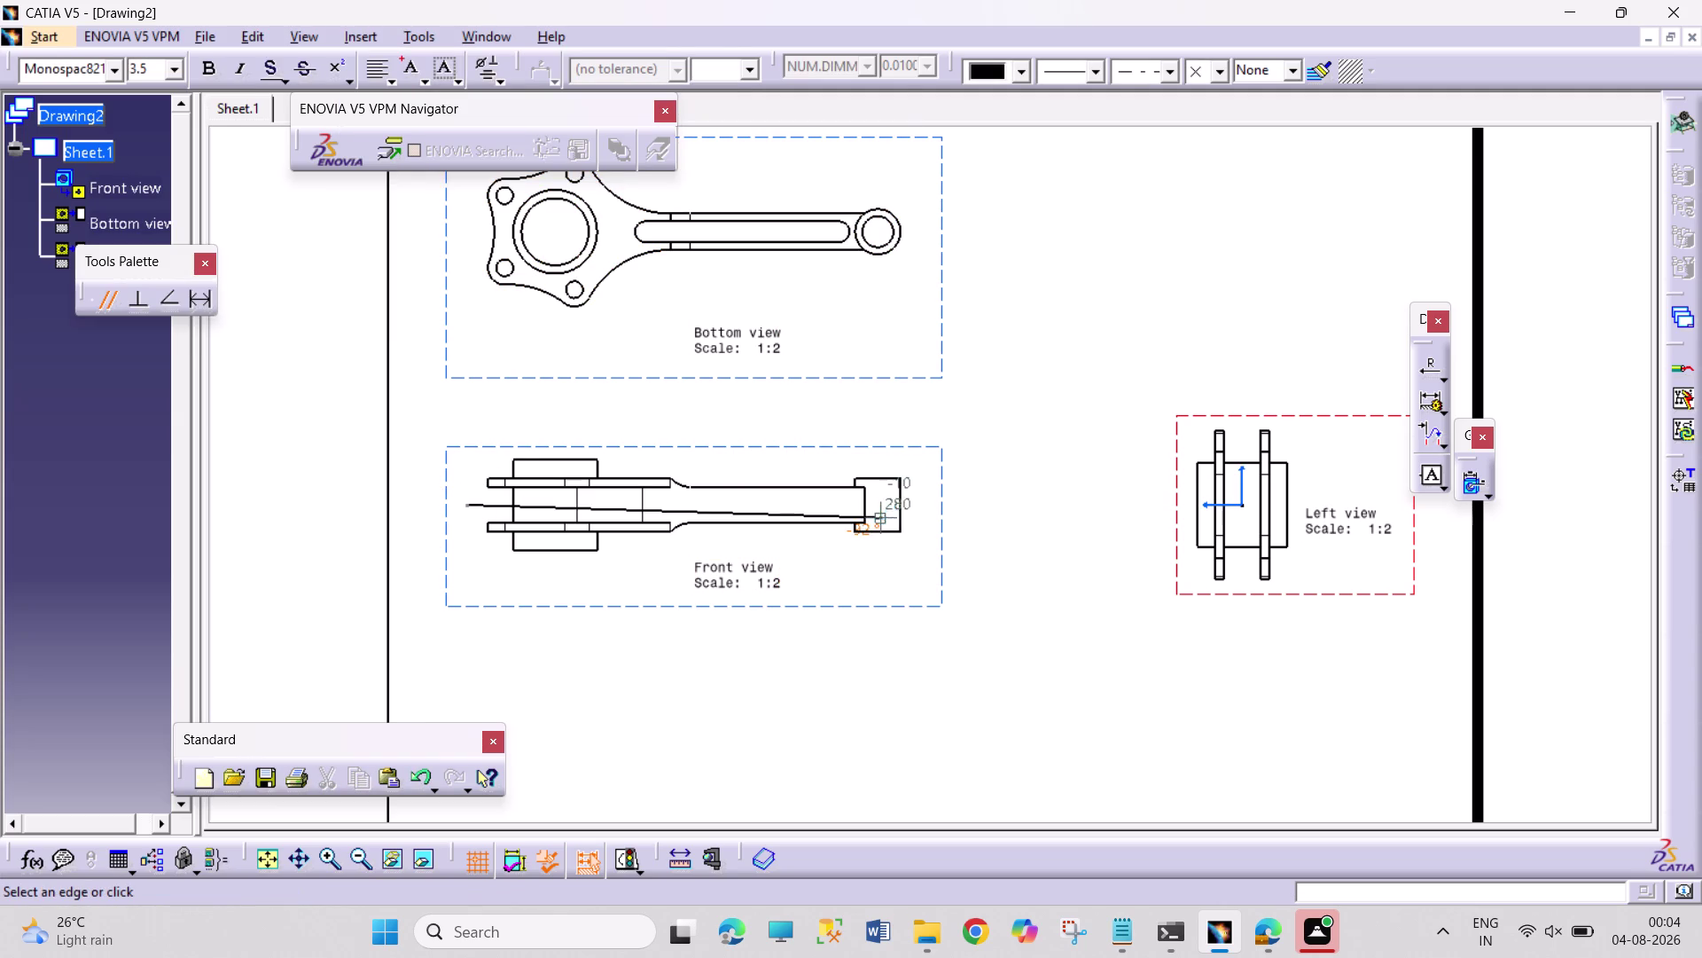
click(702, 504)
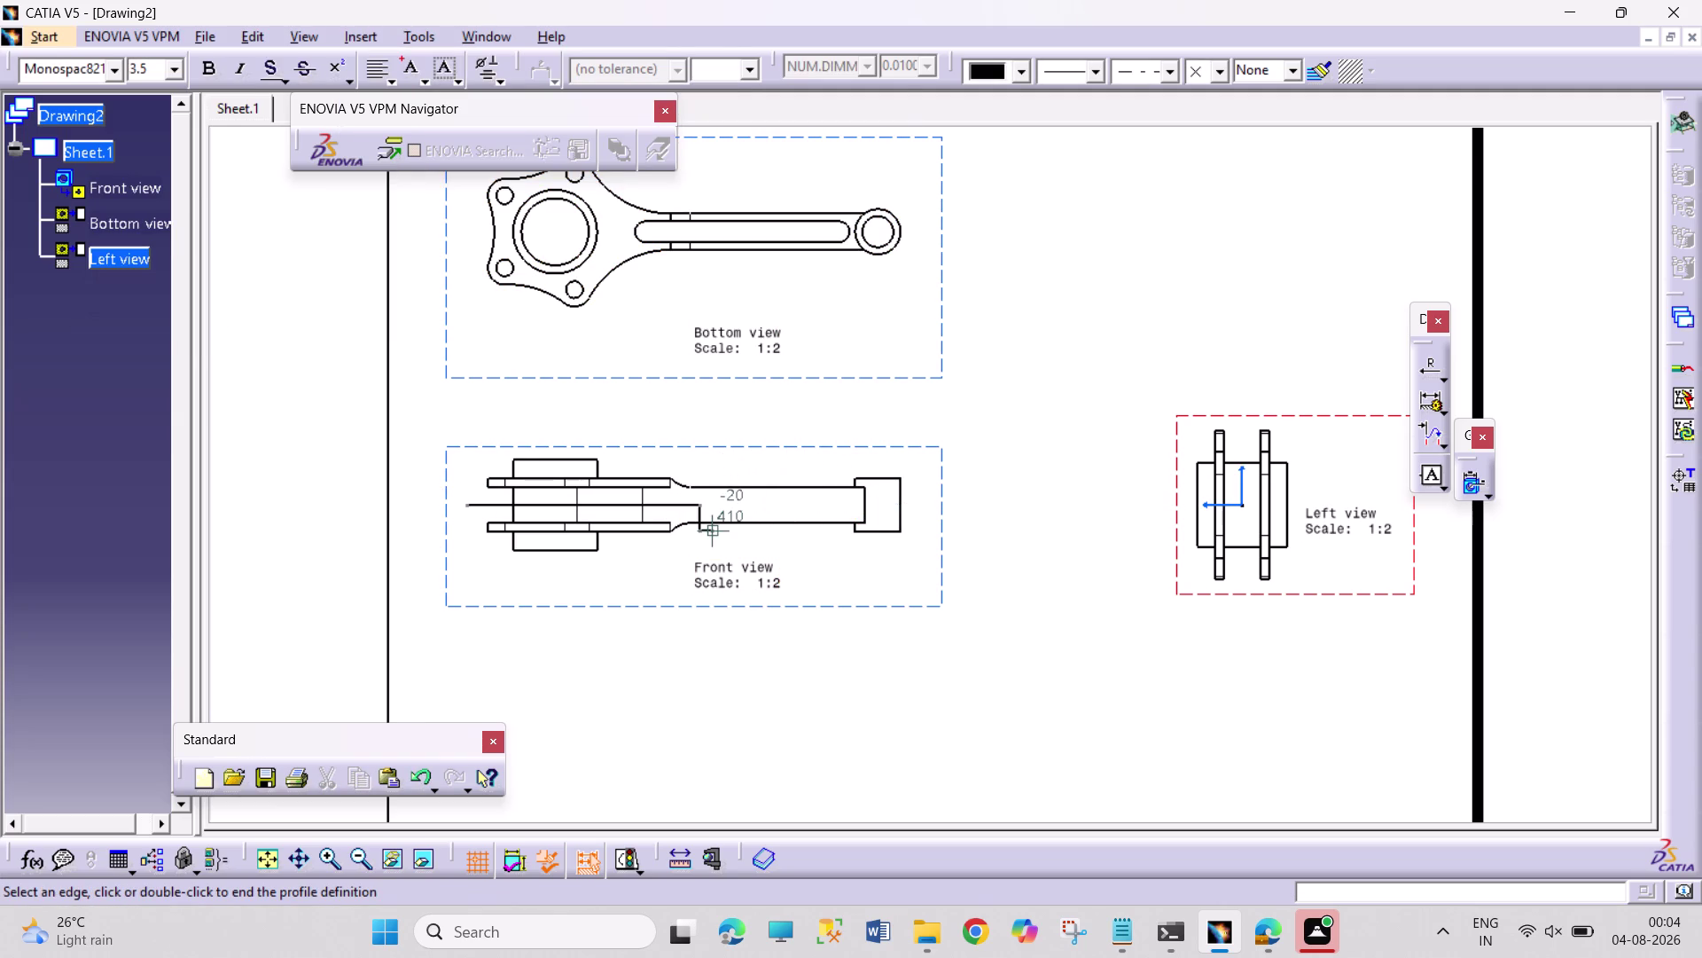
click(709, 539)
double_click(716, 538)
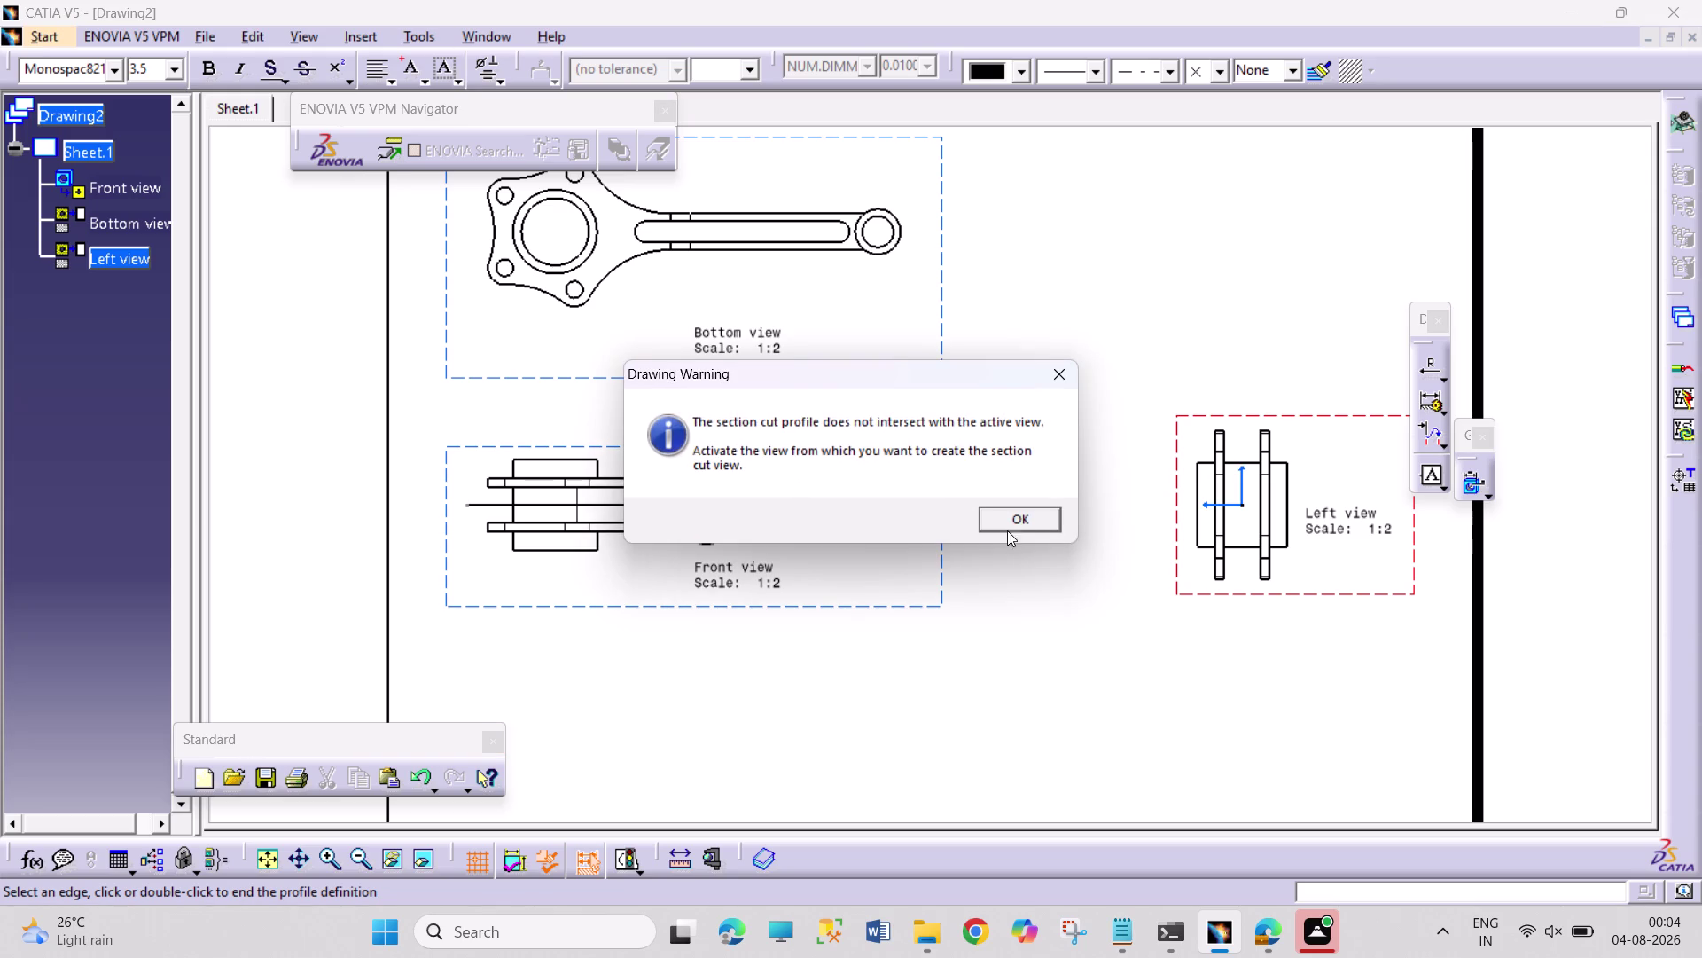
click(1014, 522)
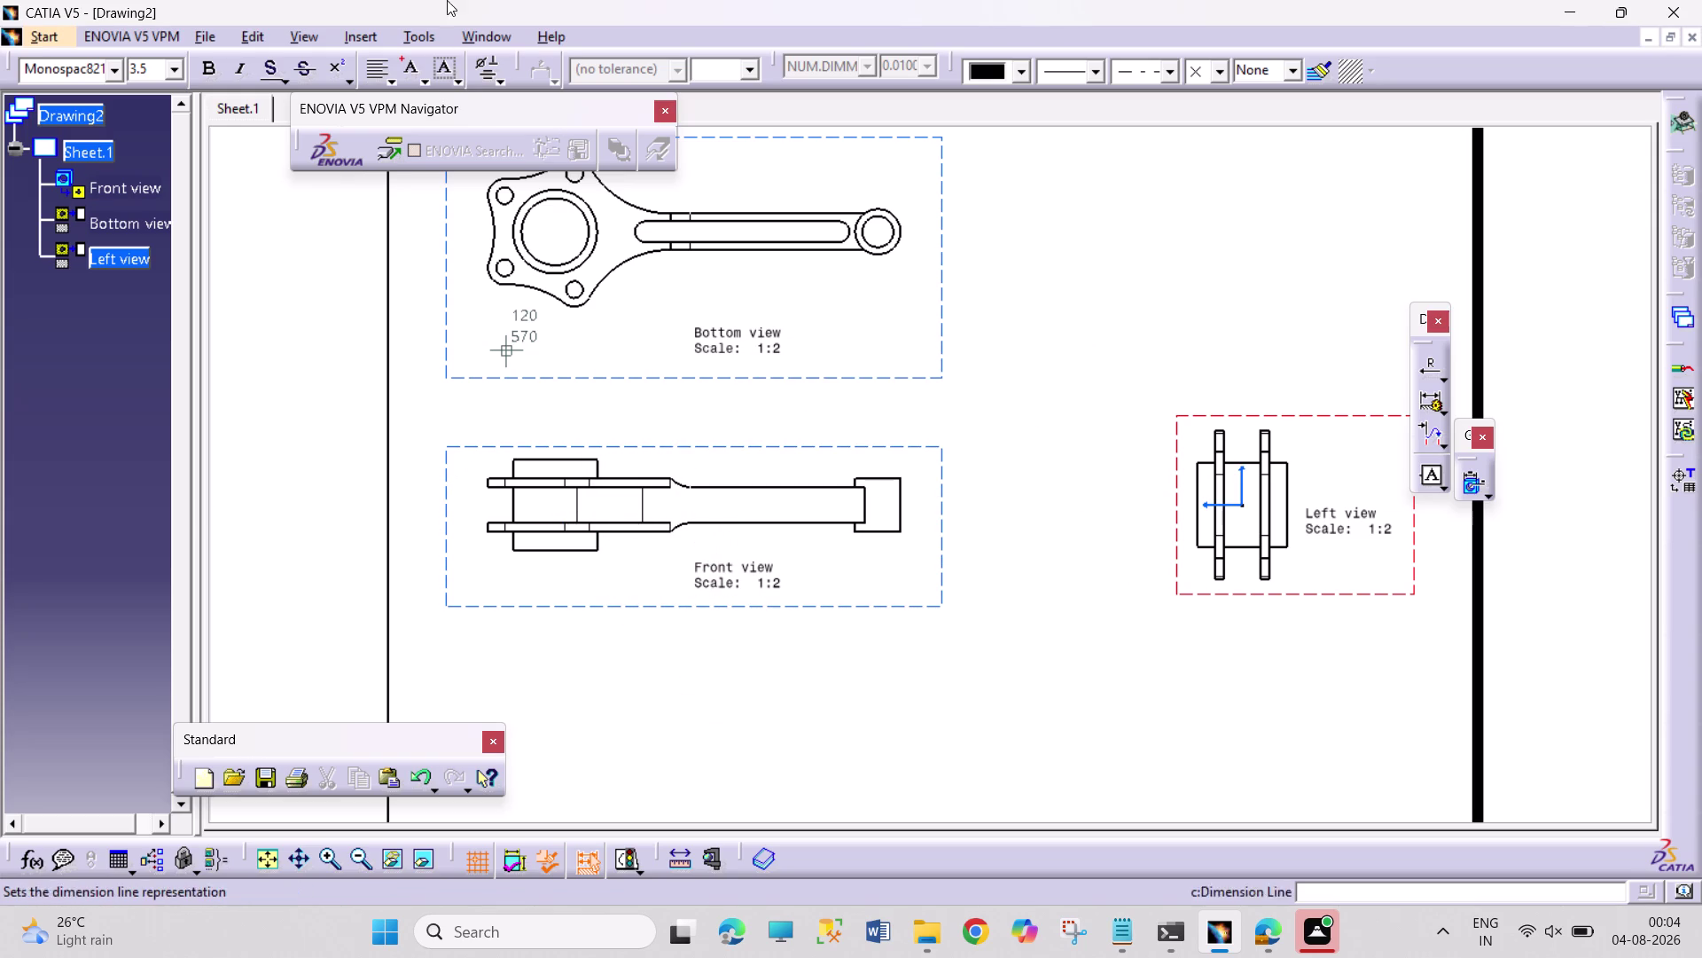
Cut an aligned section along the front view and place section A-A below it.
click(361, 39)
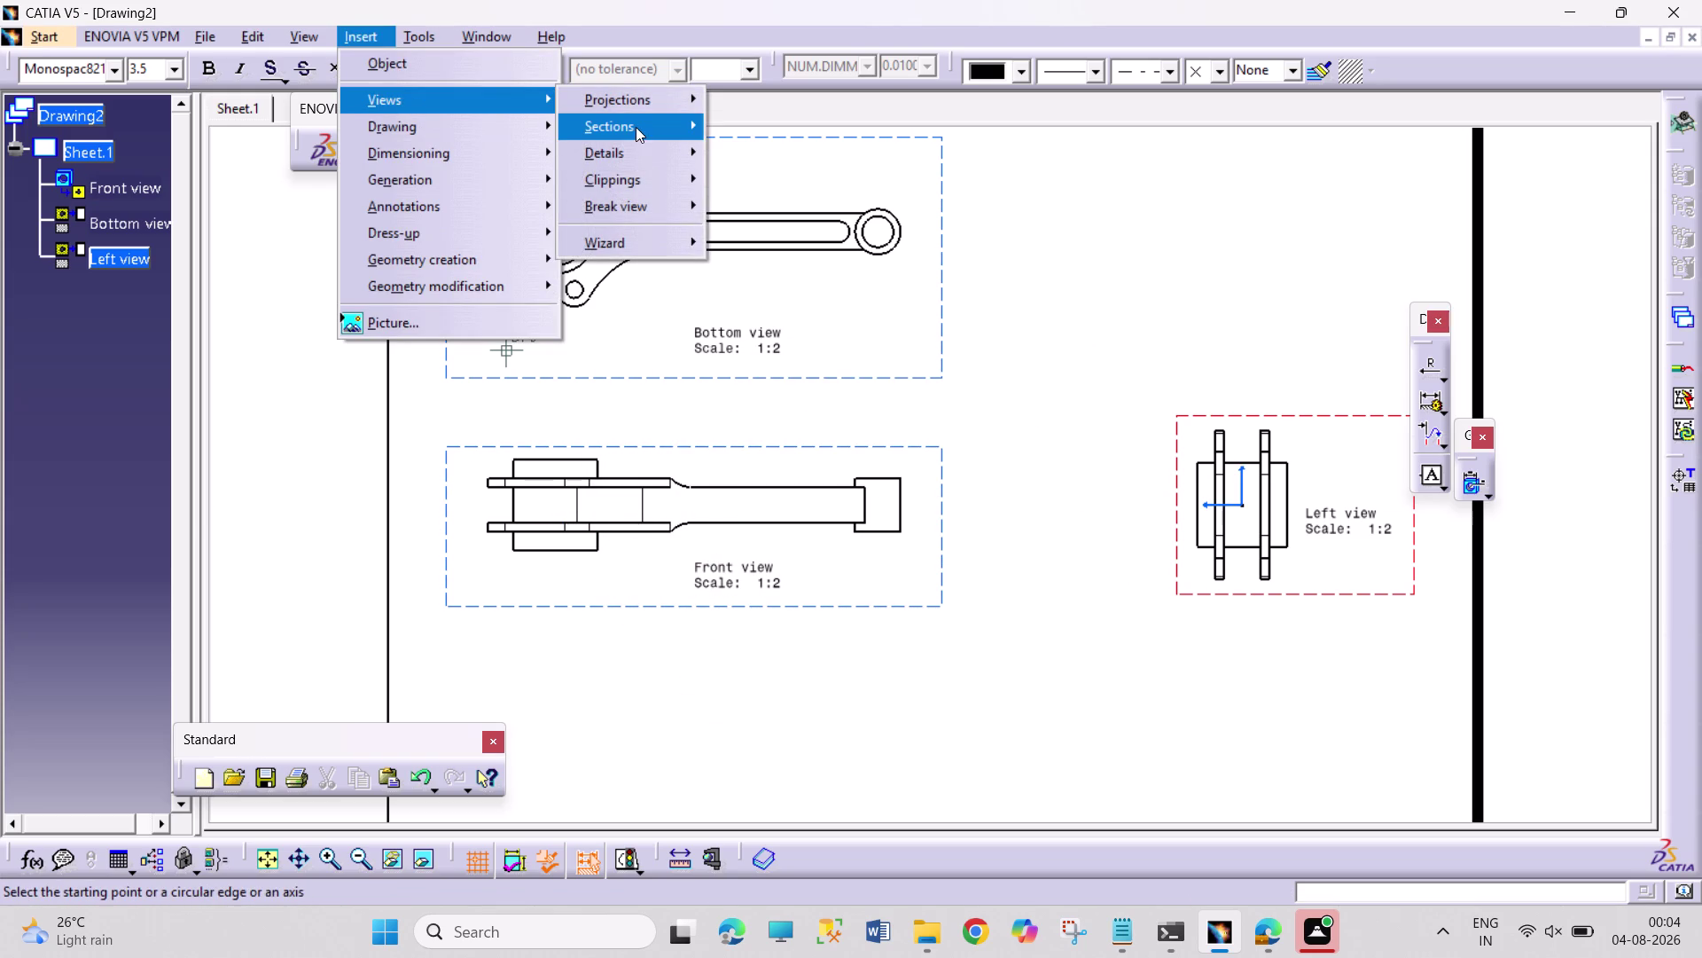
click(636, 127)
click(722, 149)
drag(476, 501, 484, 501)
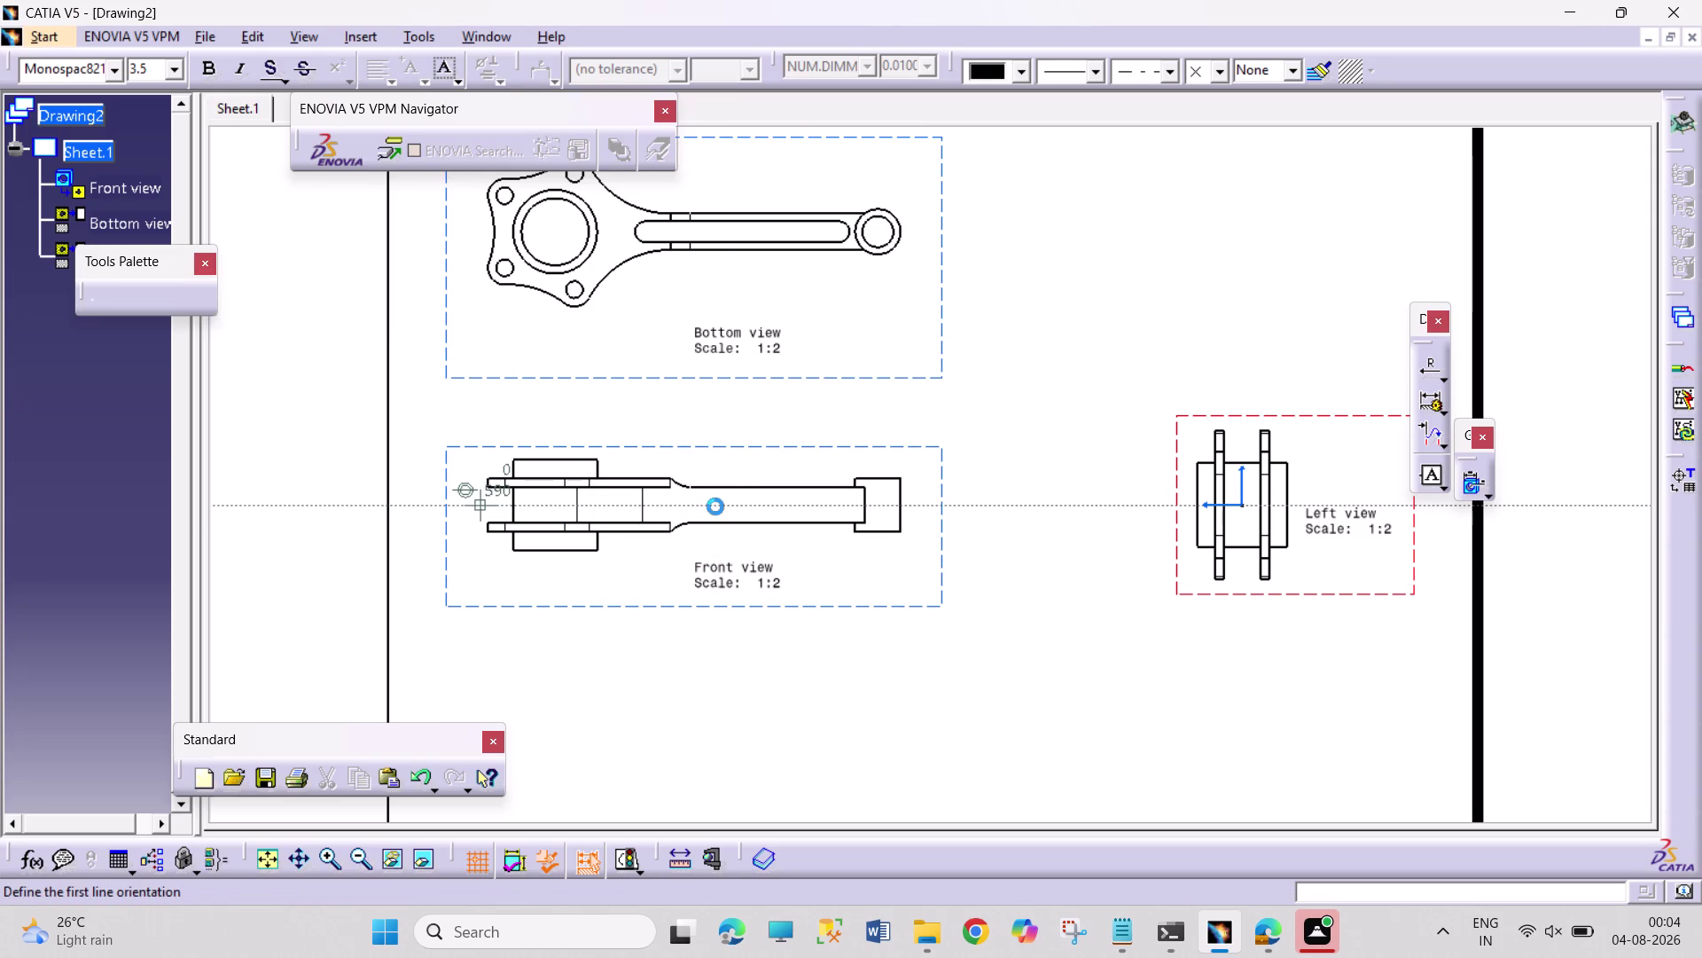
click(697, 503)
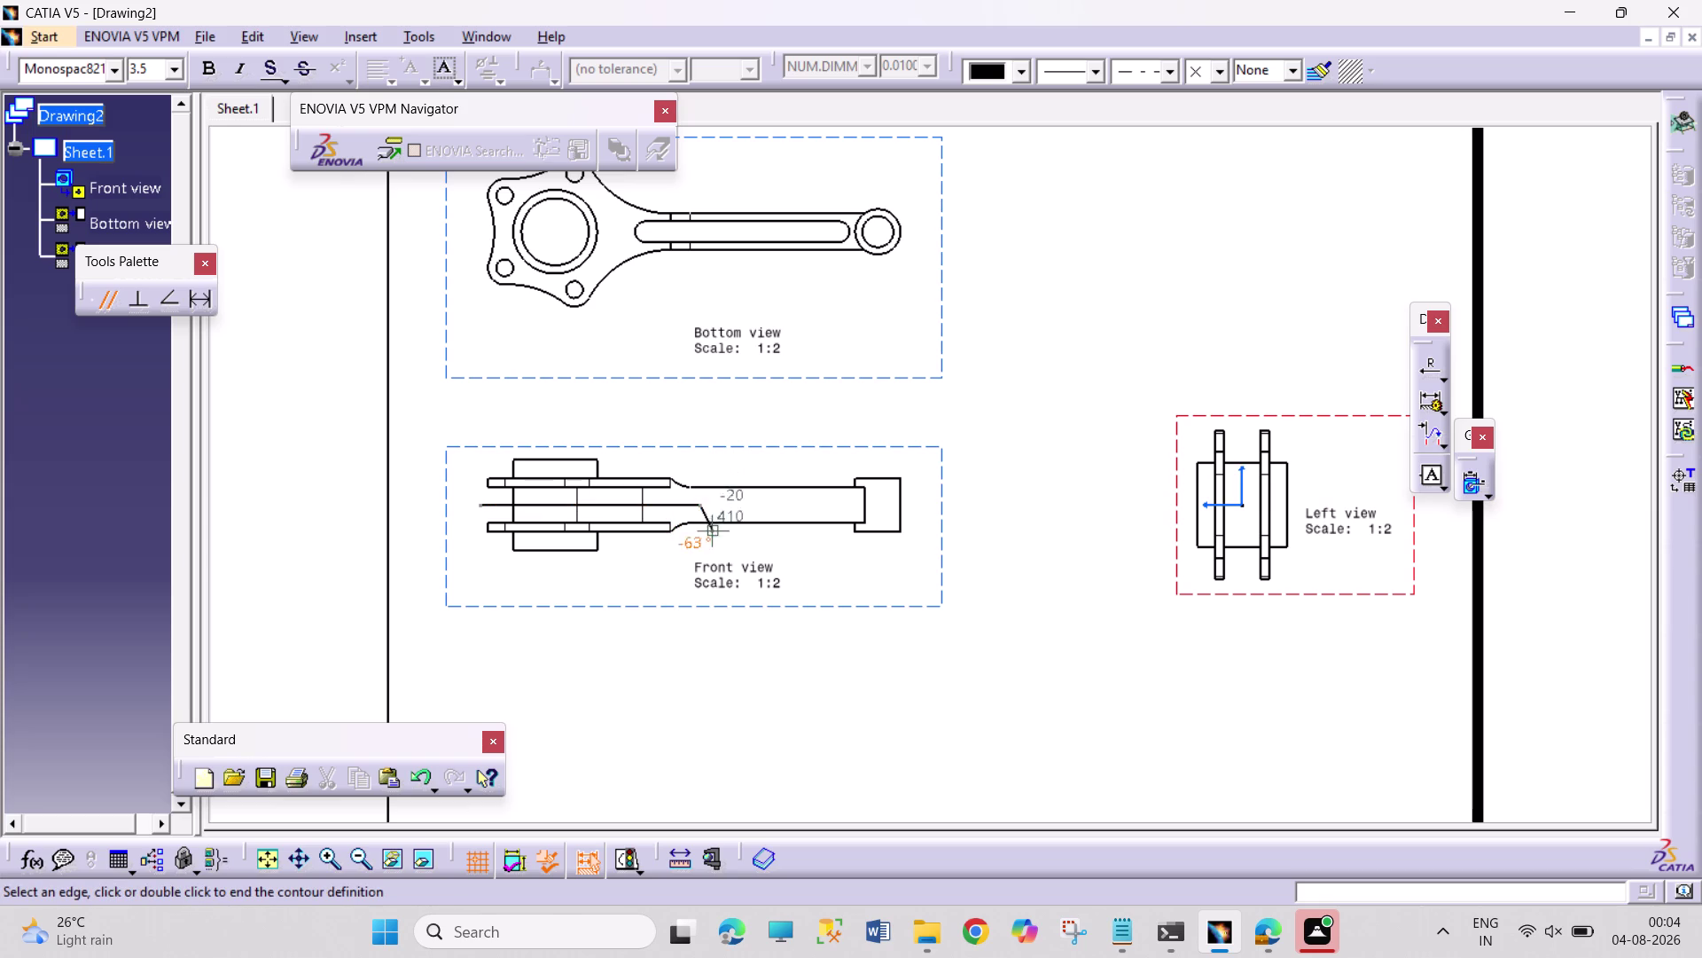
click(698, 535)
double_click(716, 535)
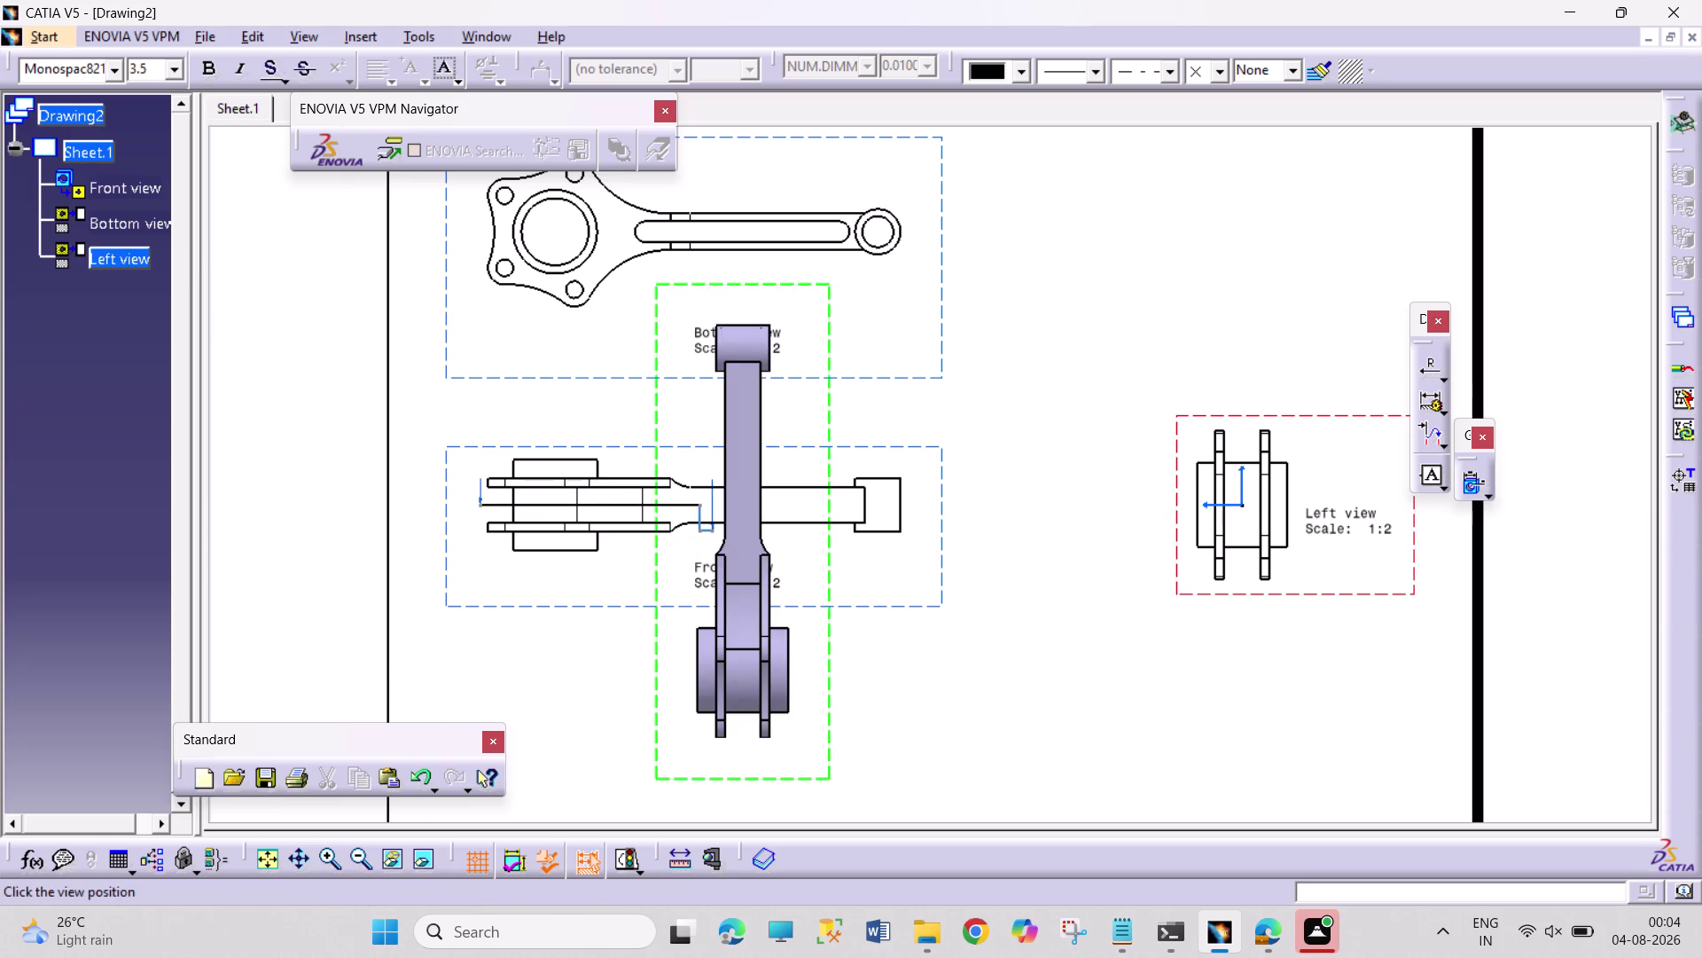
scroll(down, 3)
click(603, 528)
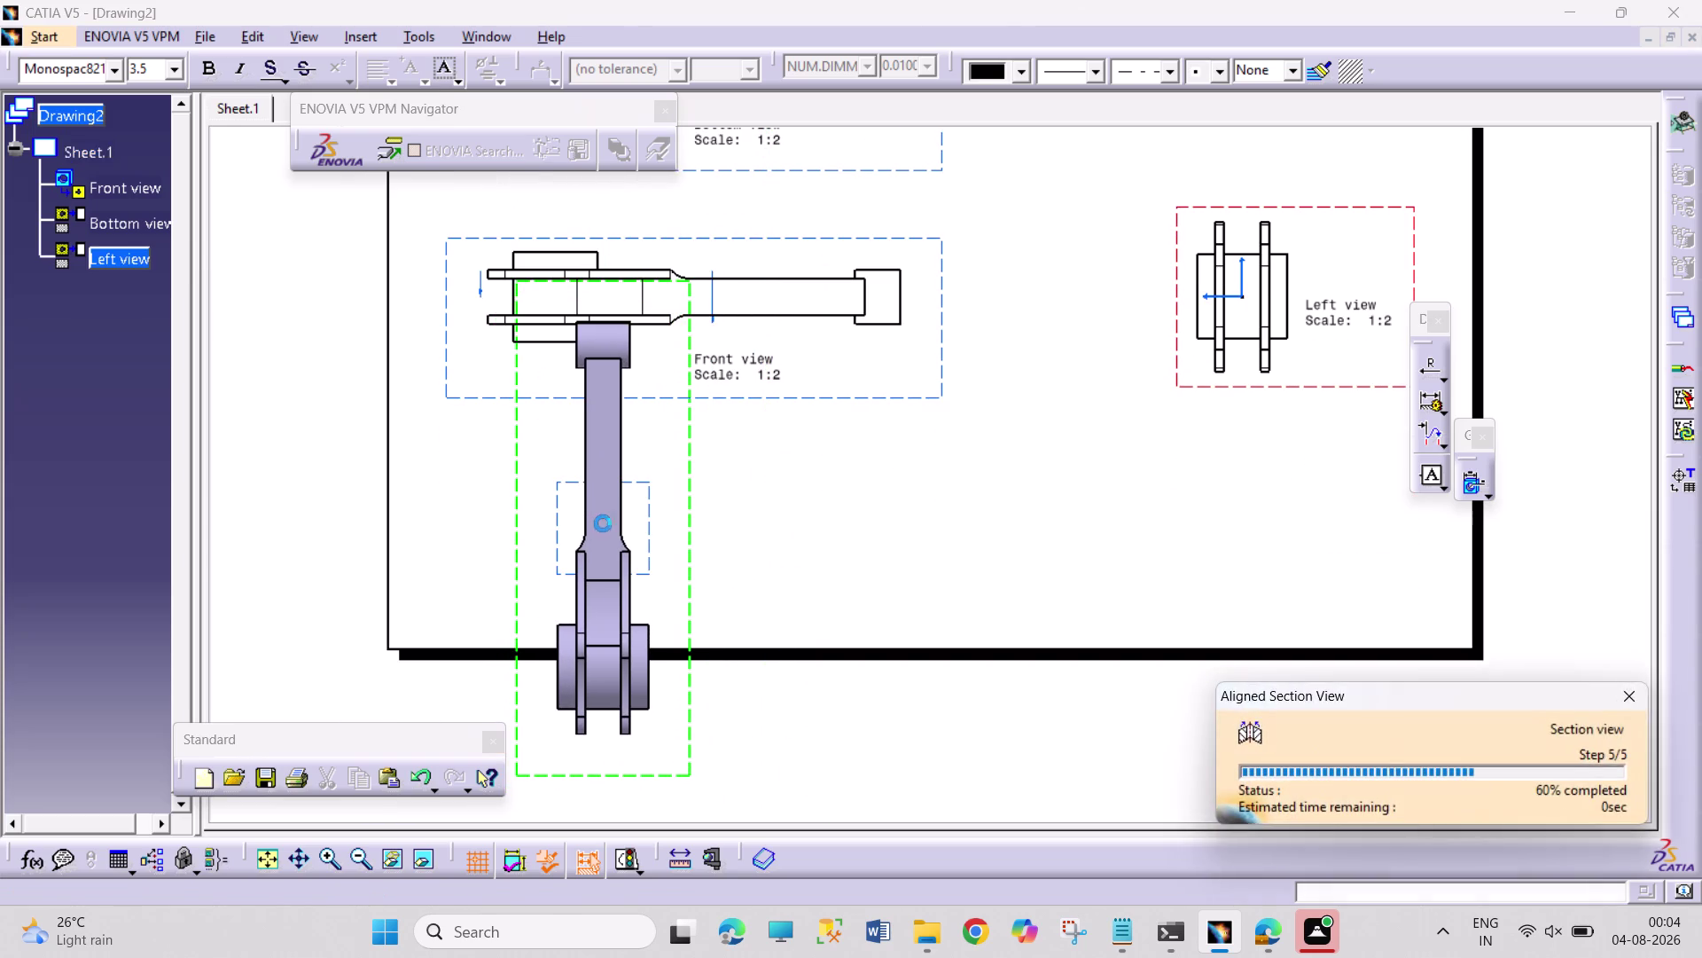
scroll(down, 3)
scroll(up, 3)
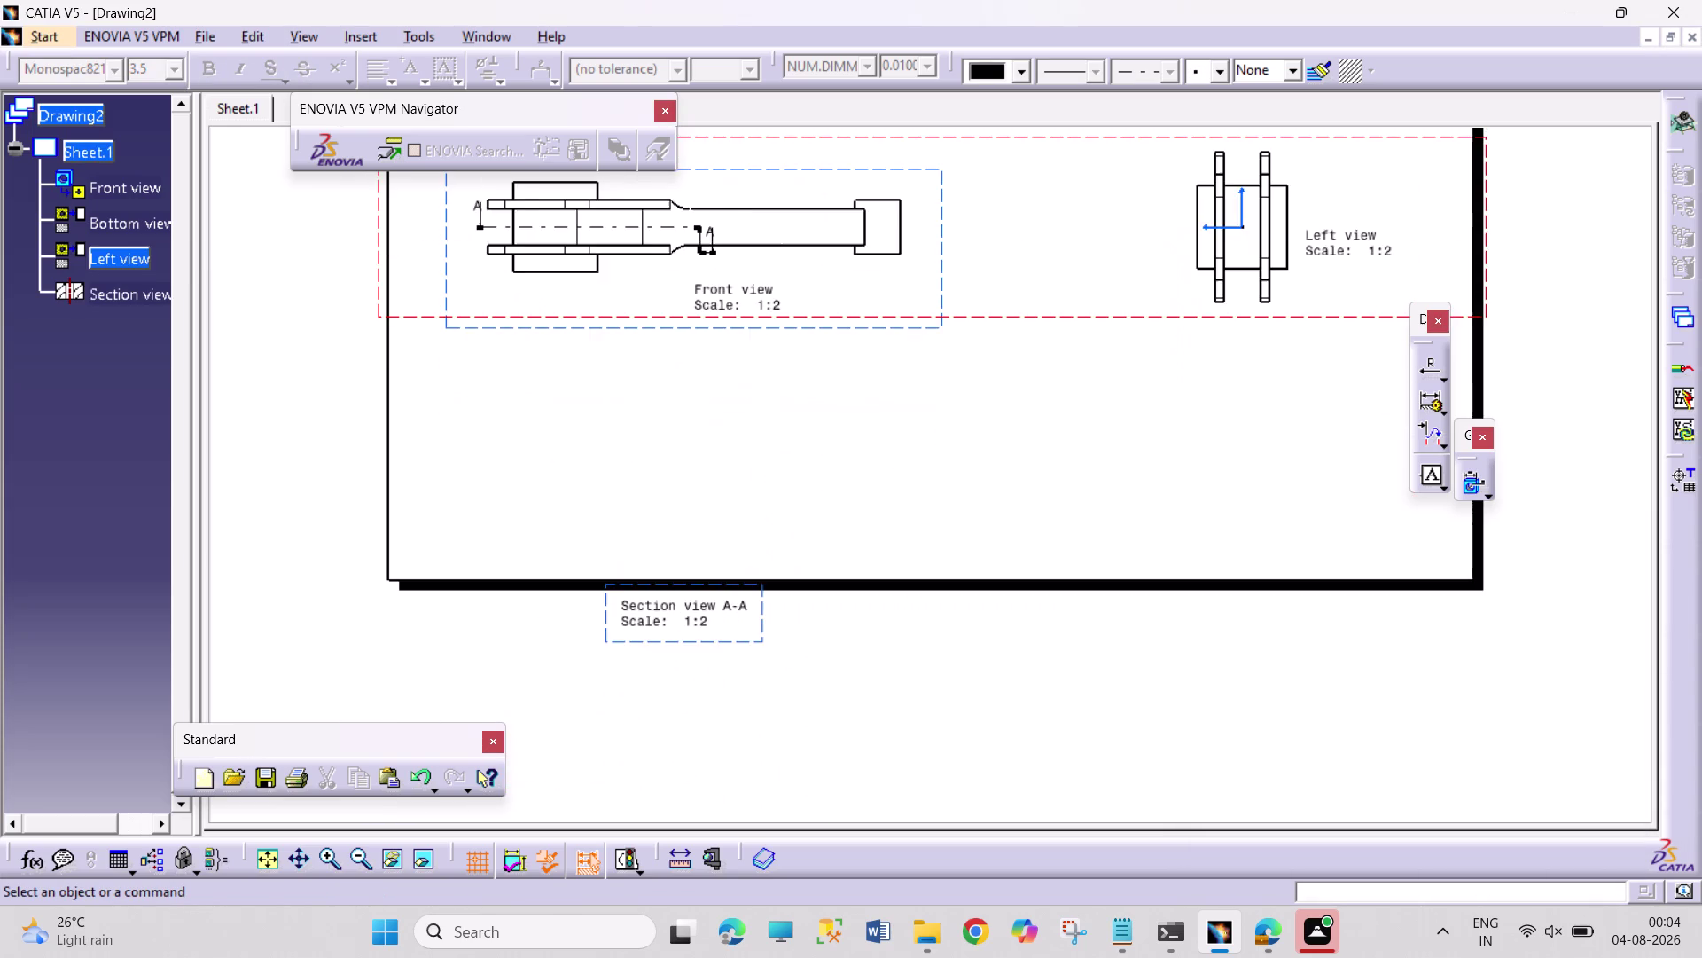
Drag the left view left and back right, then undo the moves.
scroll(up, 3)
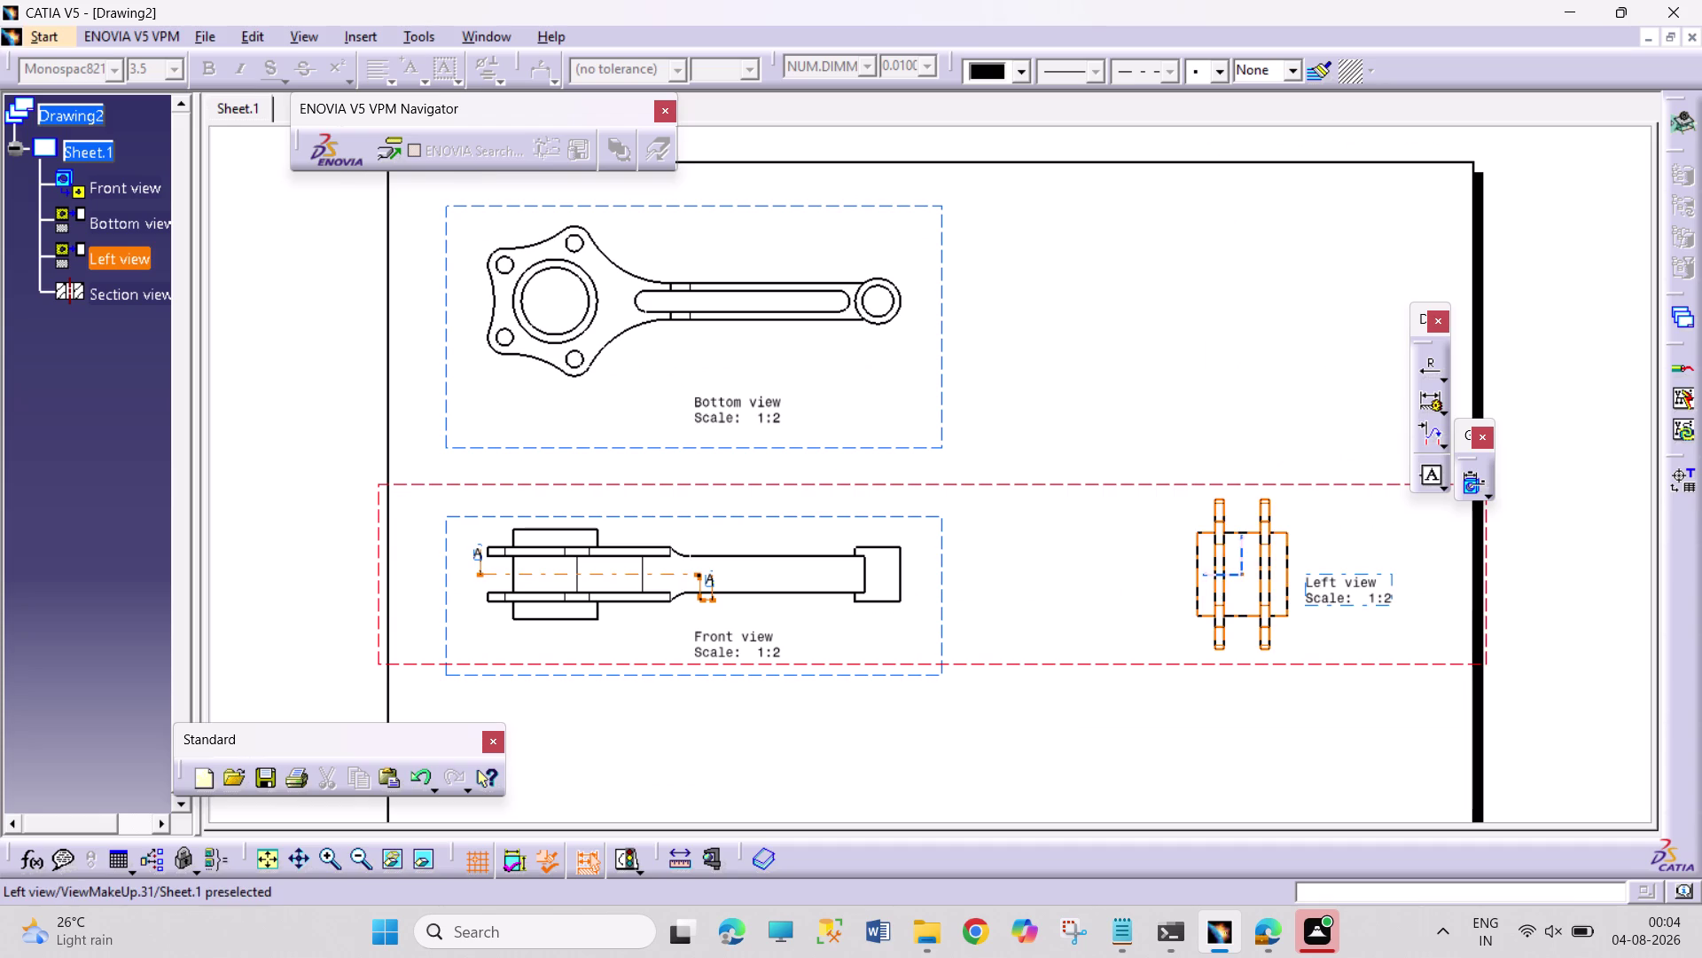
scroll(down, 3)
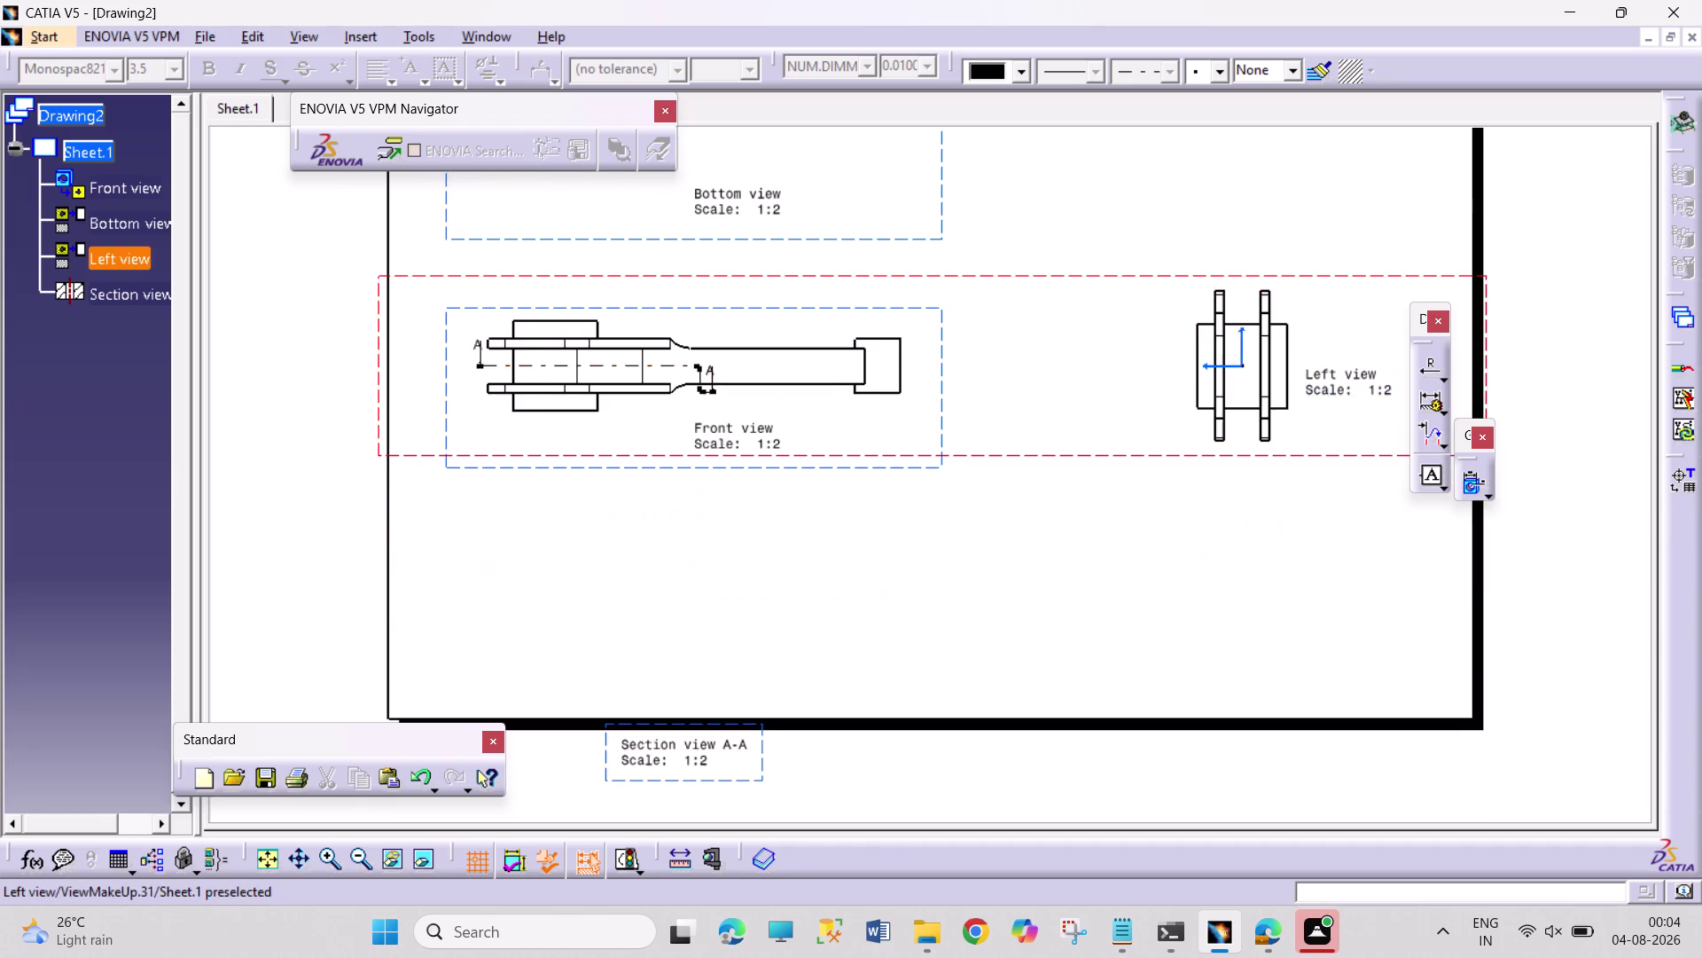
scroll(down, 3)
scroll(down, 3)
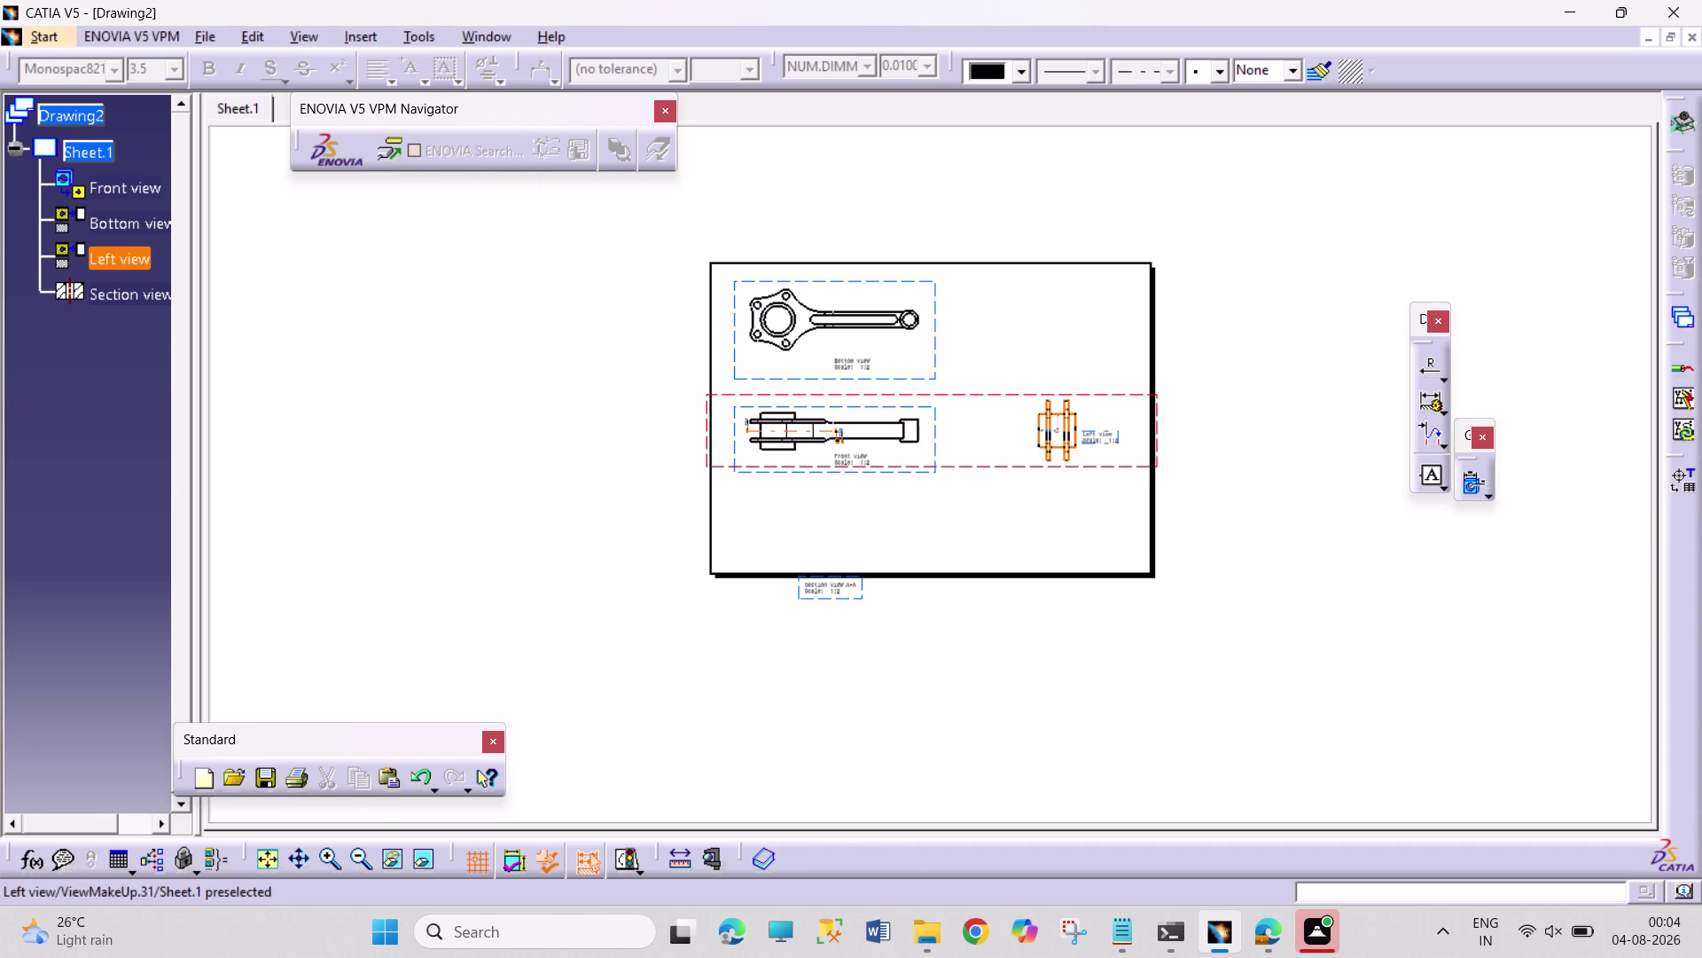
drag(964, 472, 968, 544)
click(829, 574)
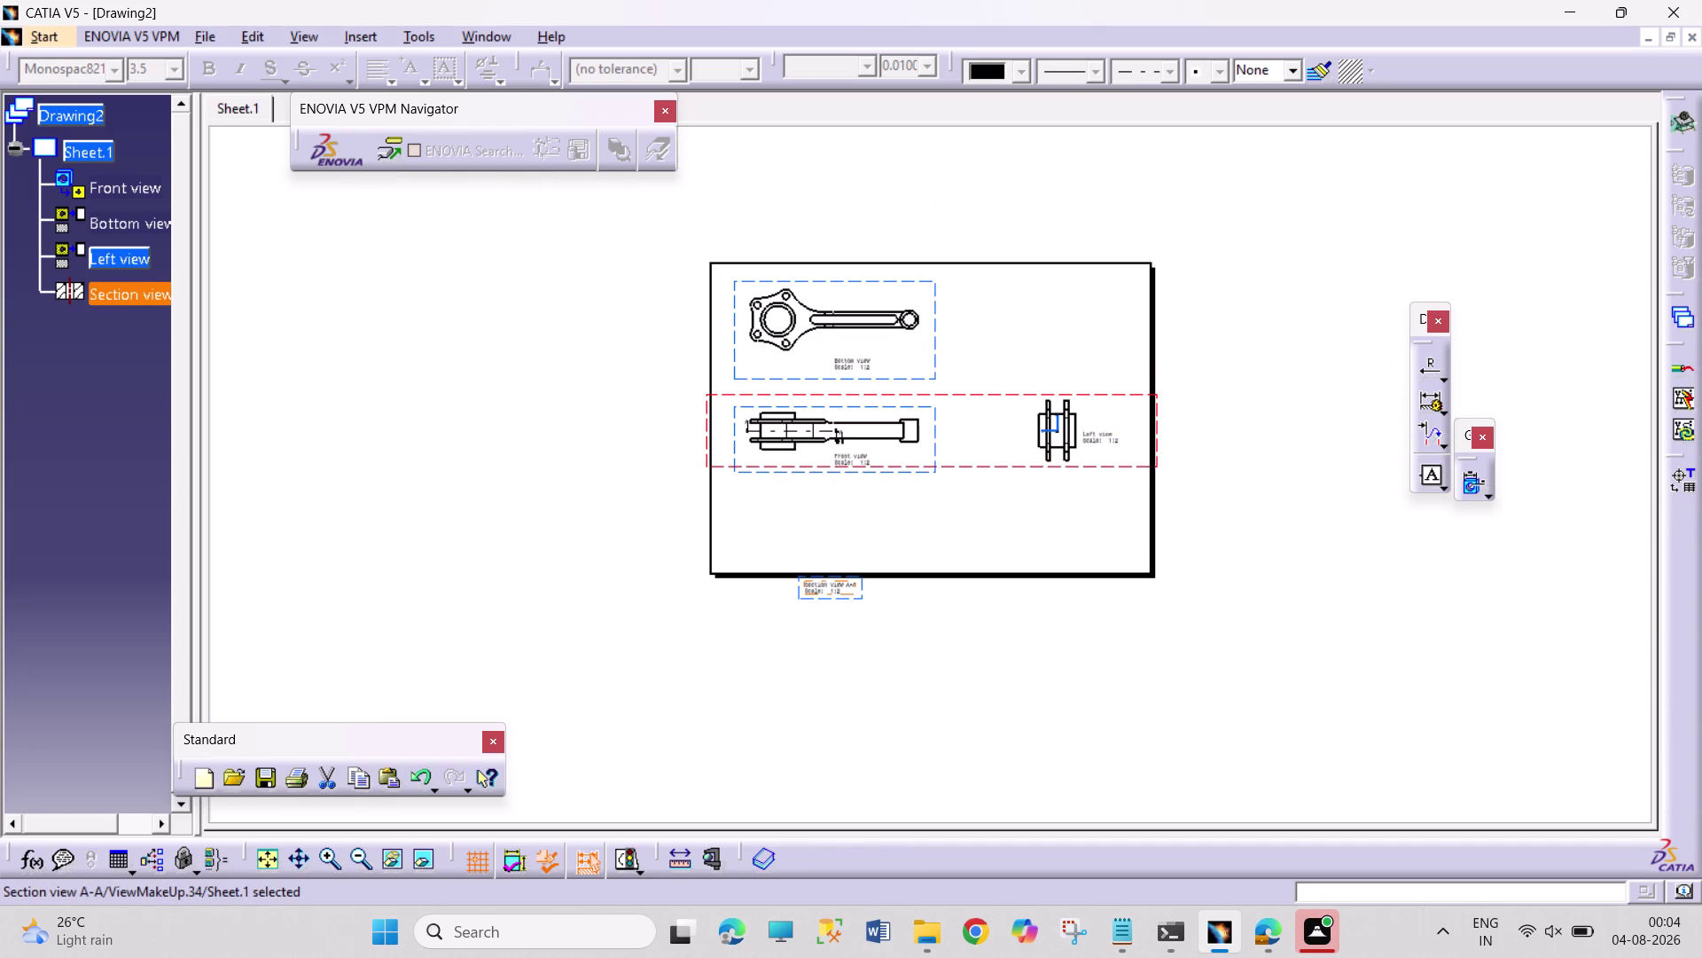
click(966, 467)
drag(970, 463, 963, 561)
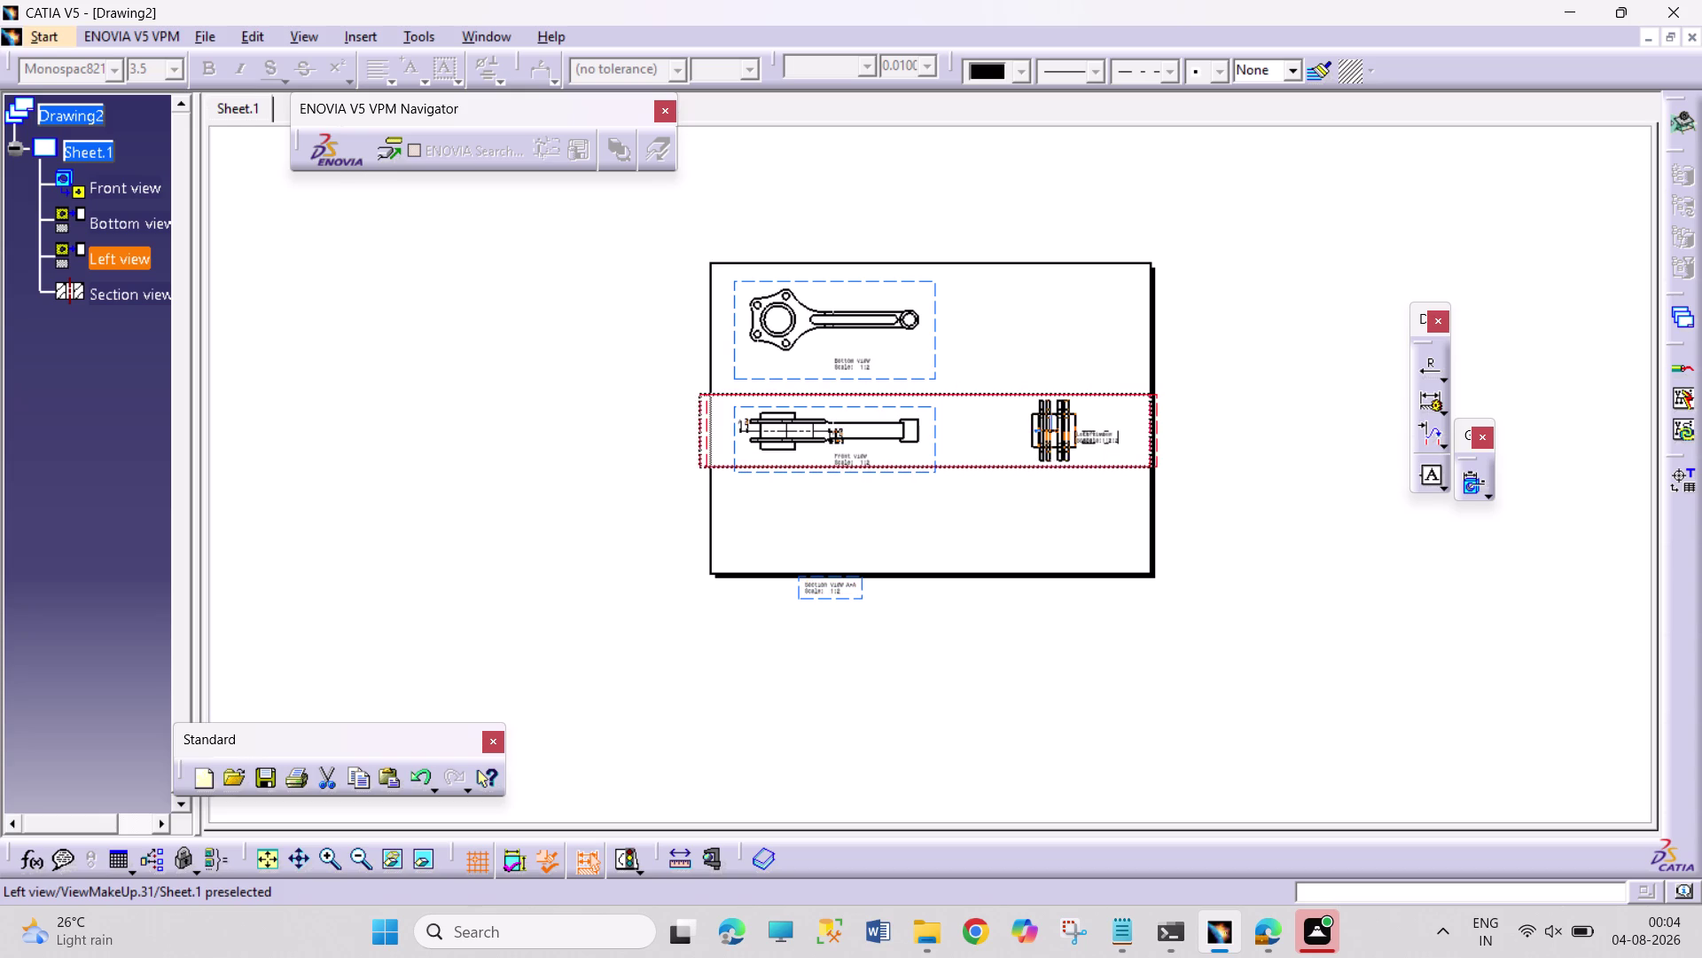
drag(963, 561, 421, 436)
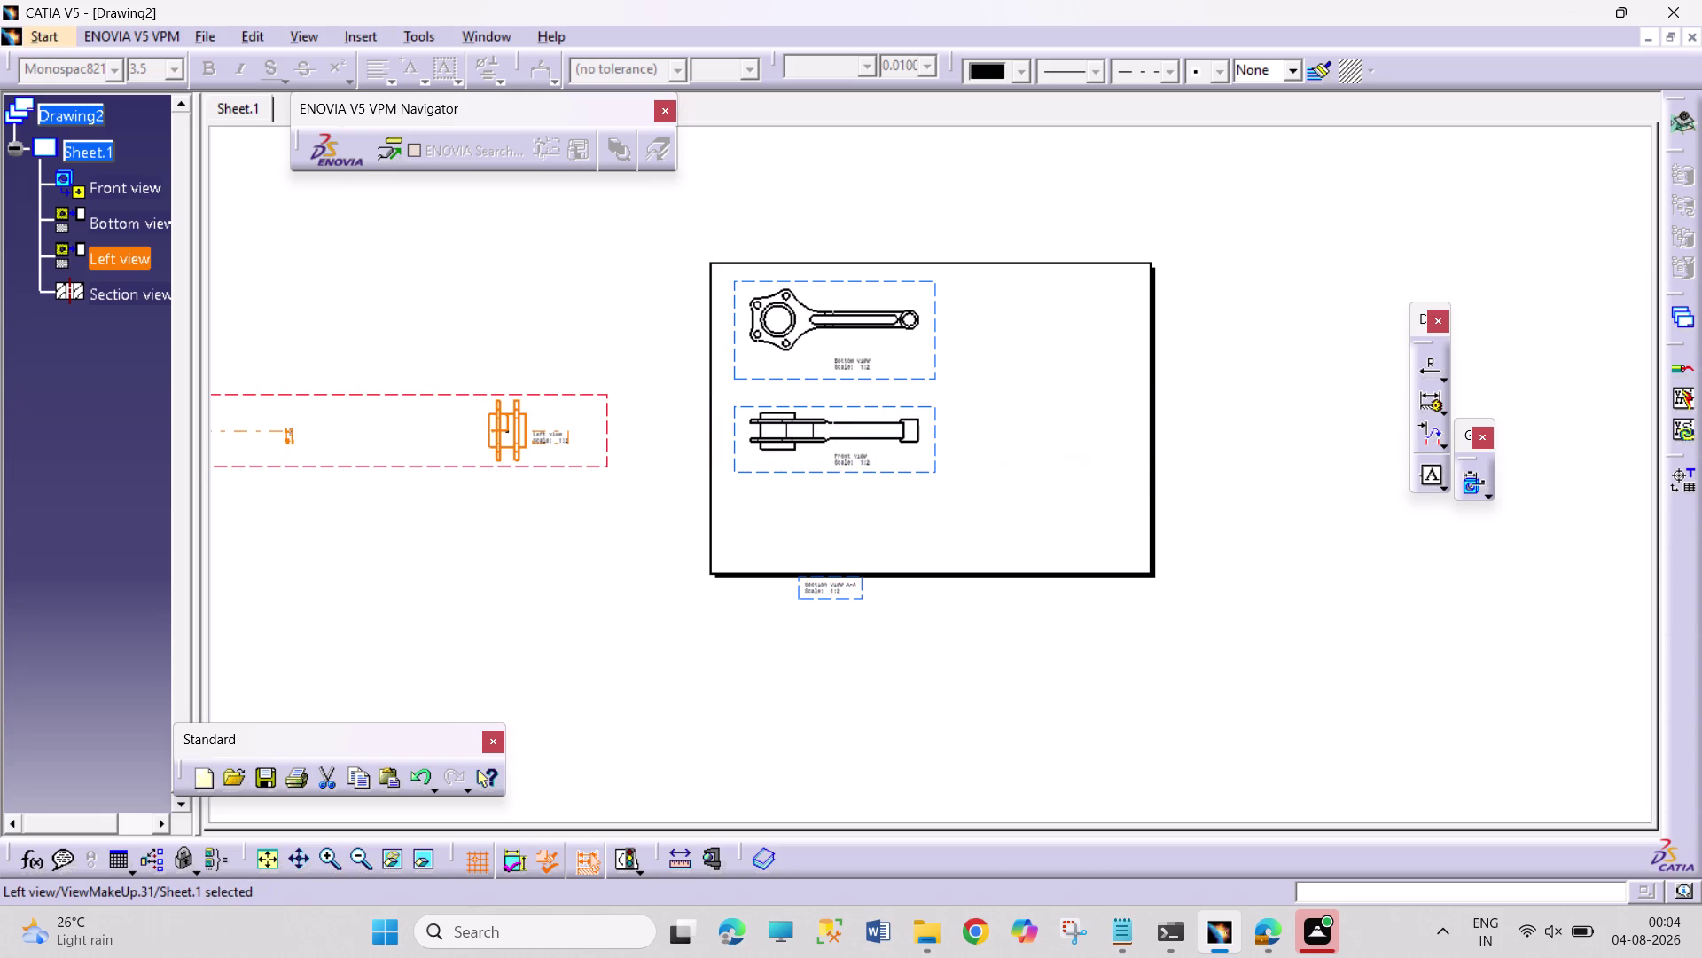
drag(552, 464, 1257, 492)
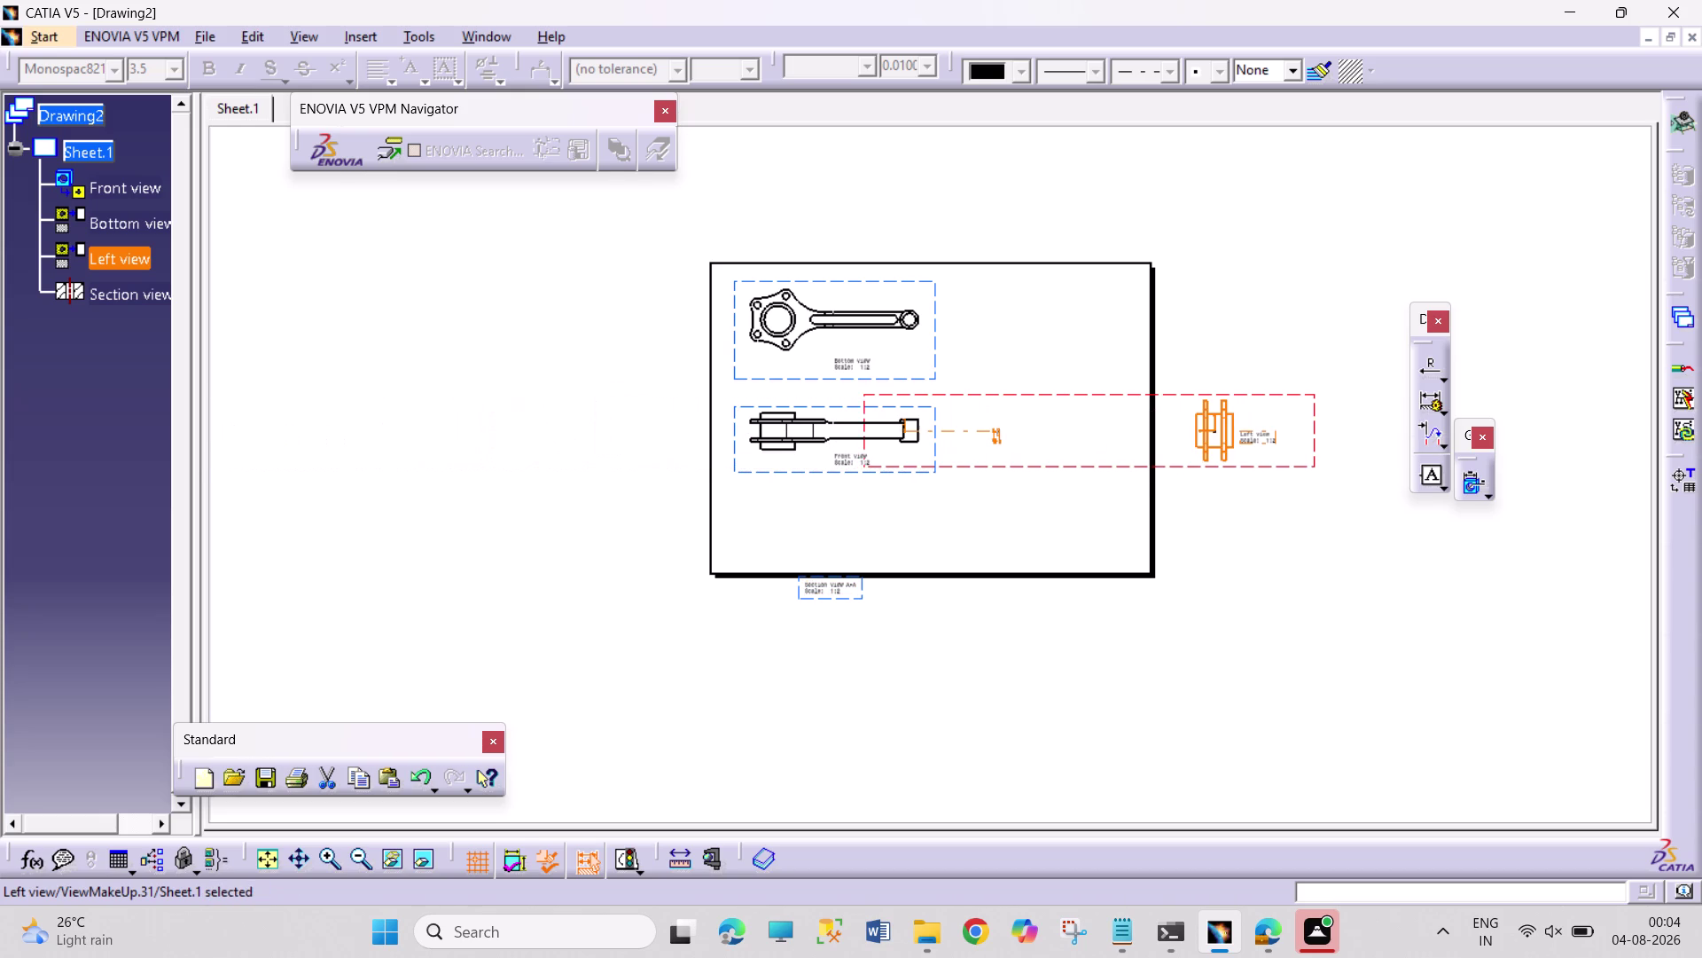
key(ctrl+z)
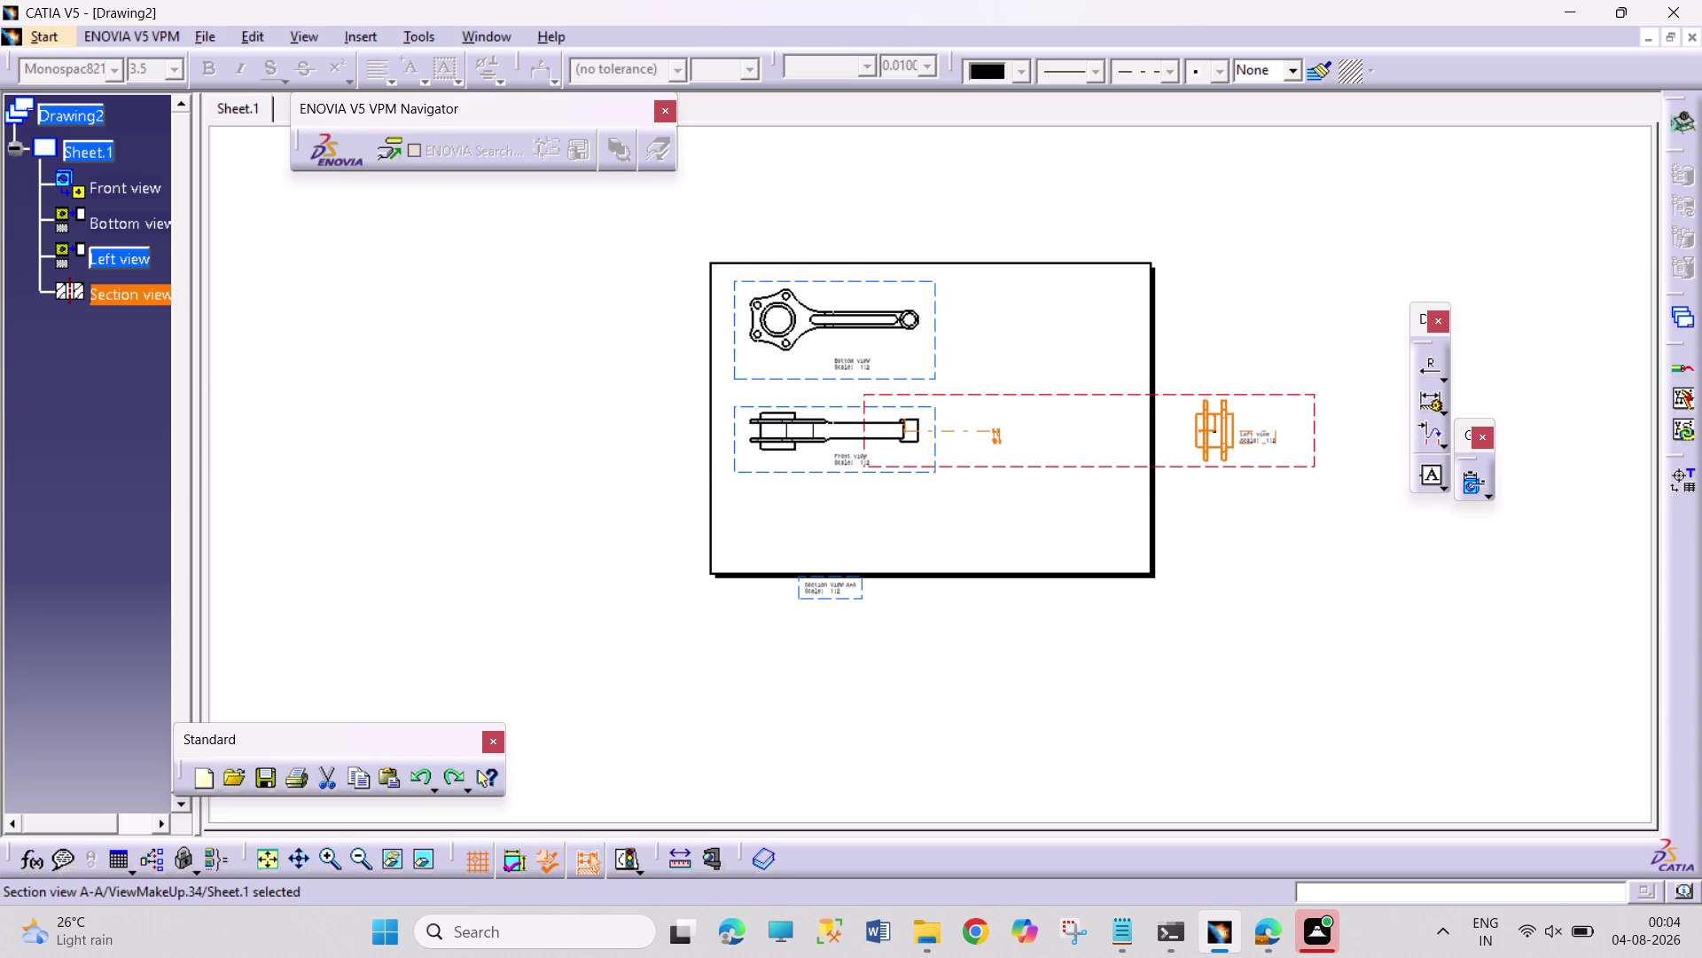
key(ctrl+z)
Delete Section view A-A, dismissing the Insert menu without choosing anything.
key(ctrl+z)
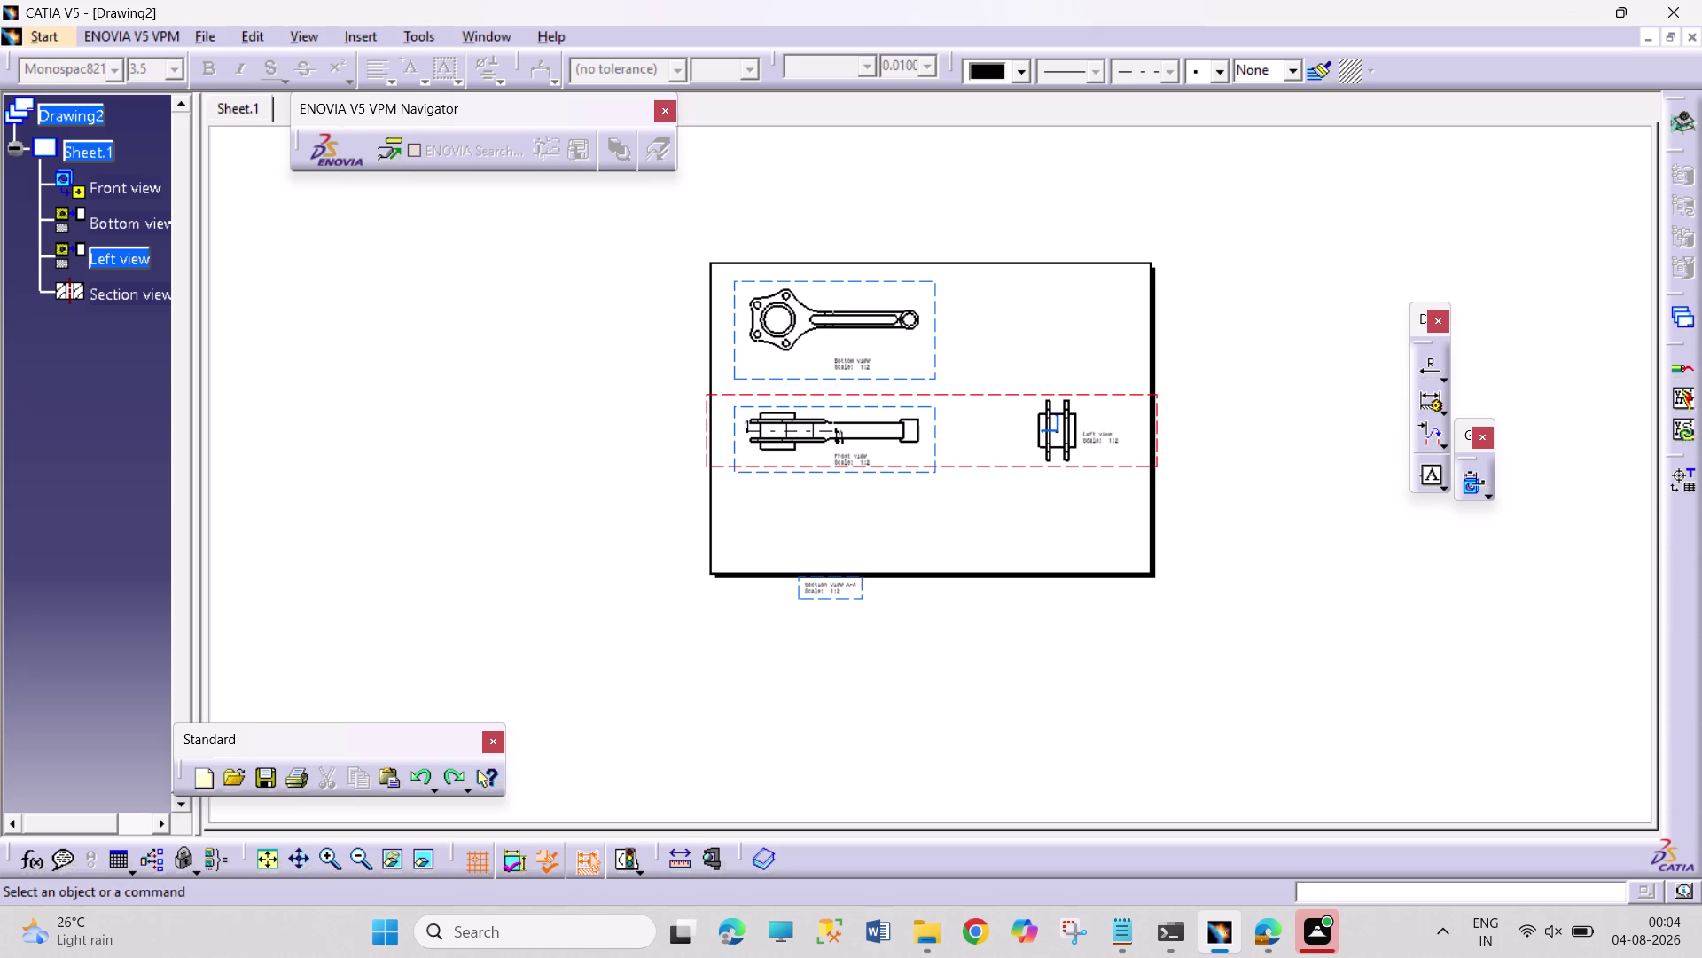
key(ctrl+z)
click(991, 498)
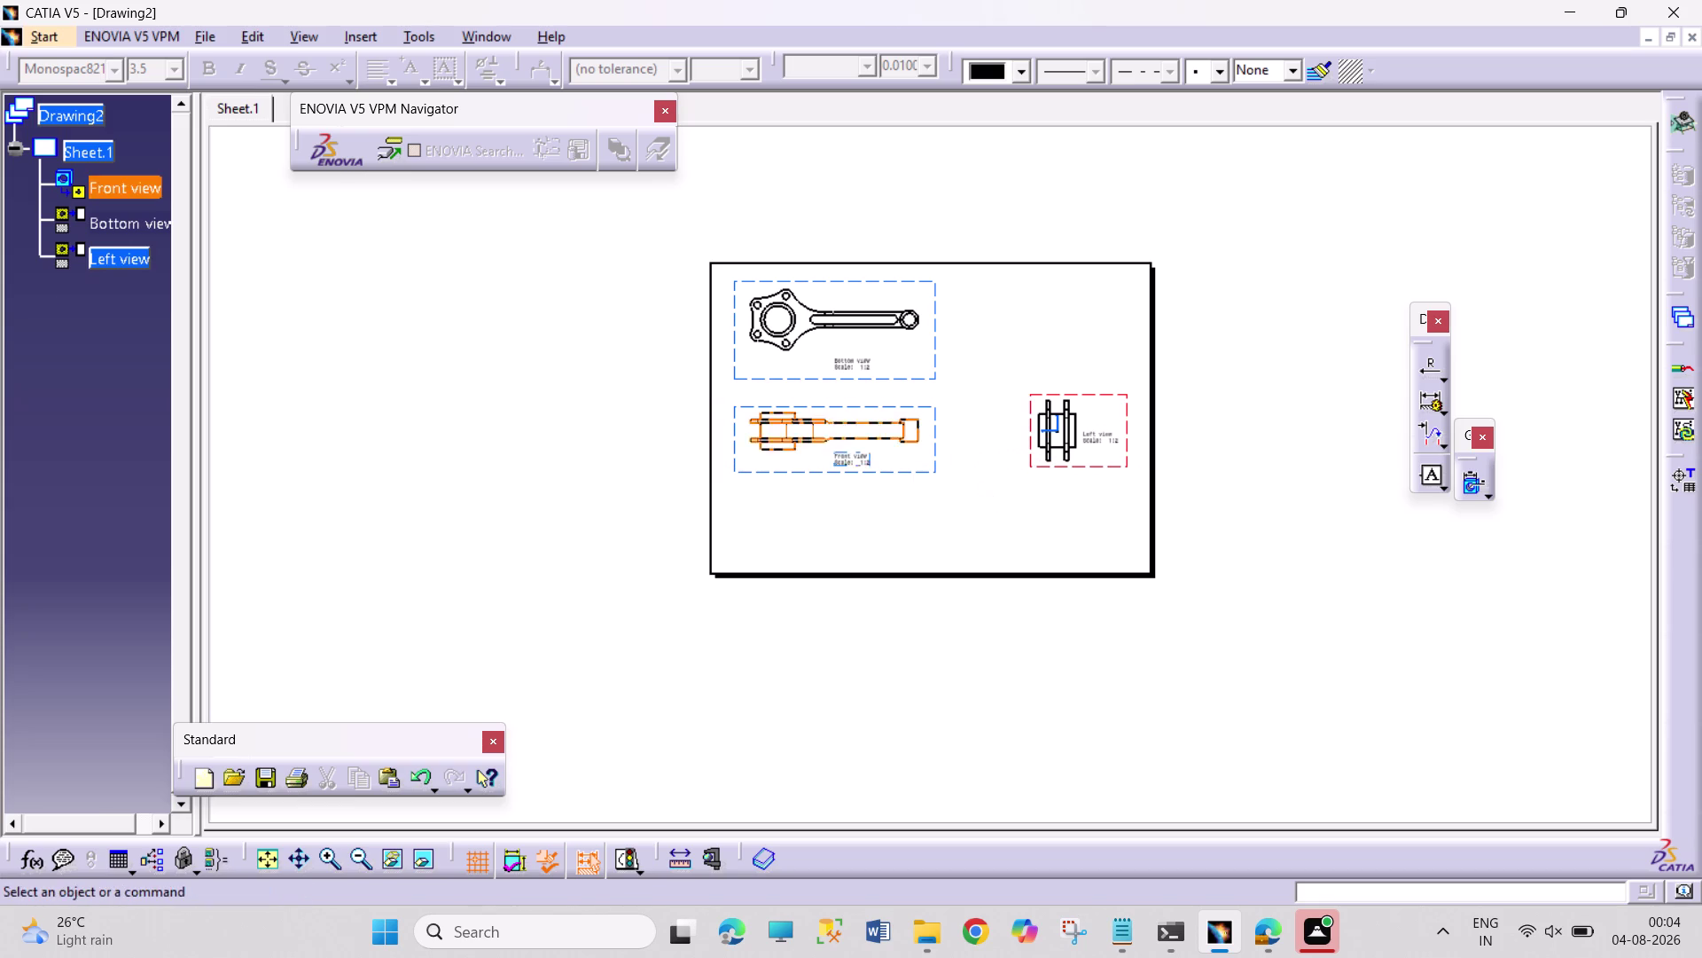
click(358, 31)
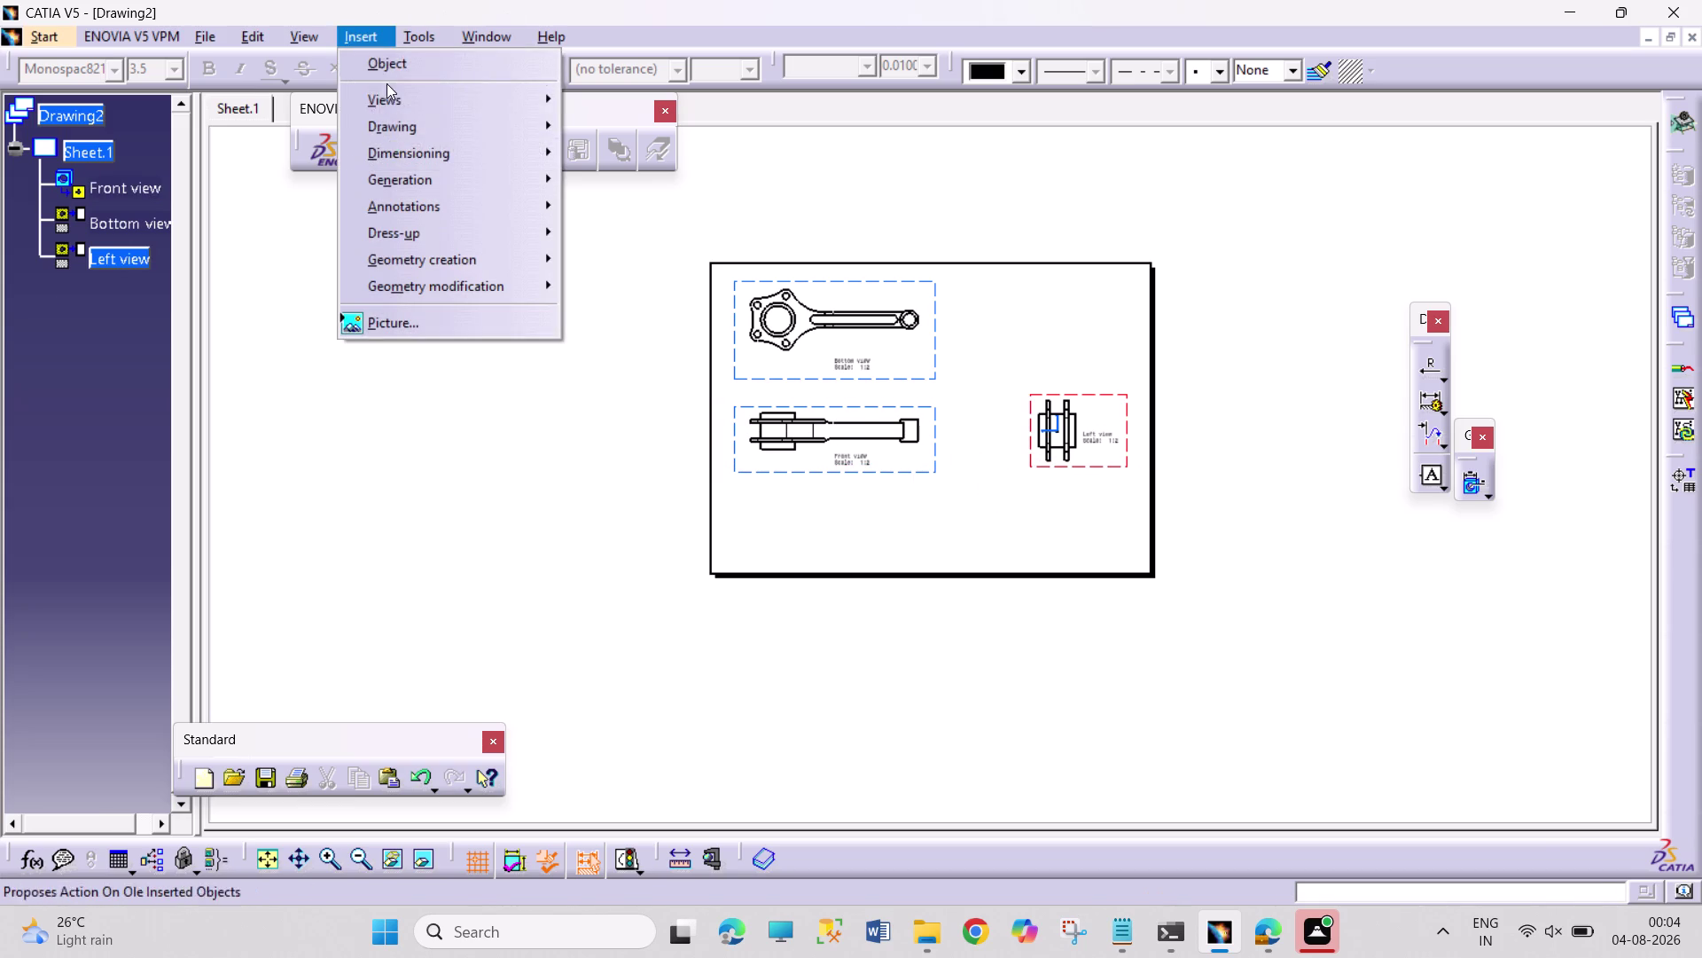
click(907, 470)
click(909, 475)
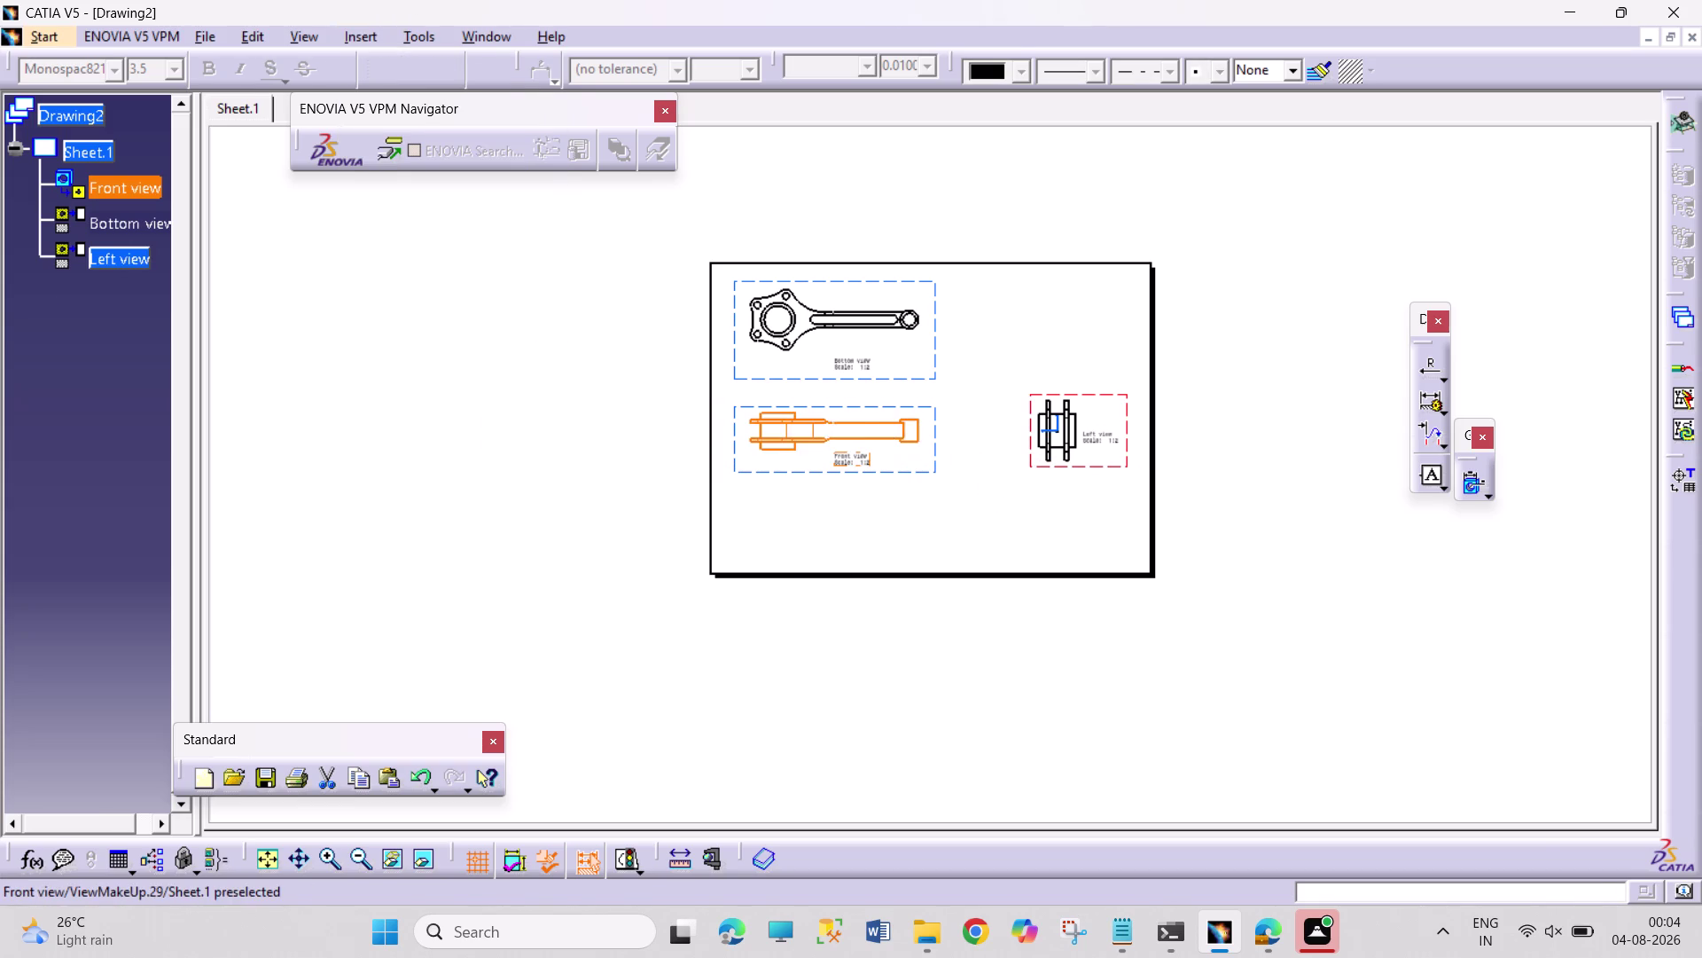
Make the front view active and select the left view.
click(910, 473)
double_click(909, 473)
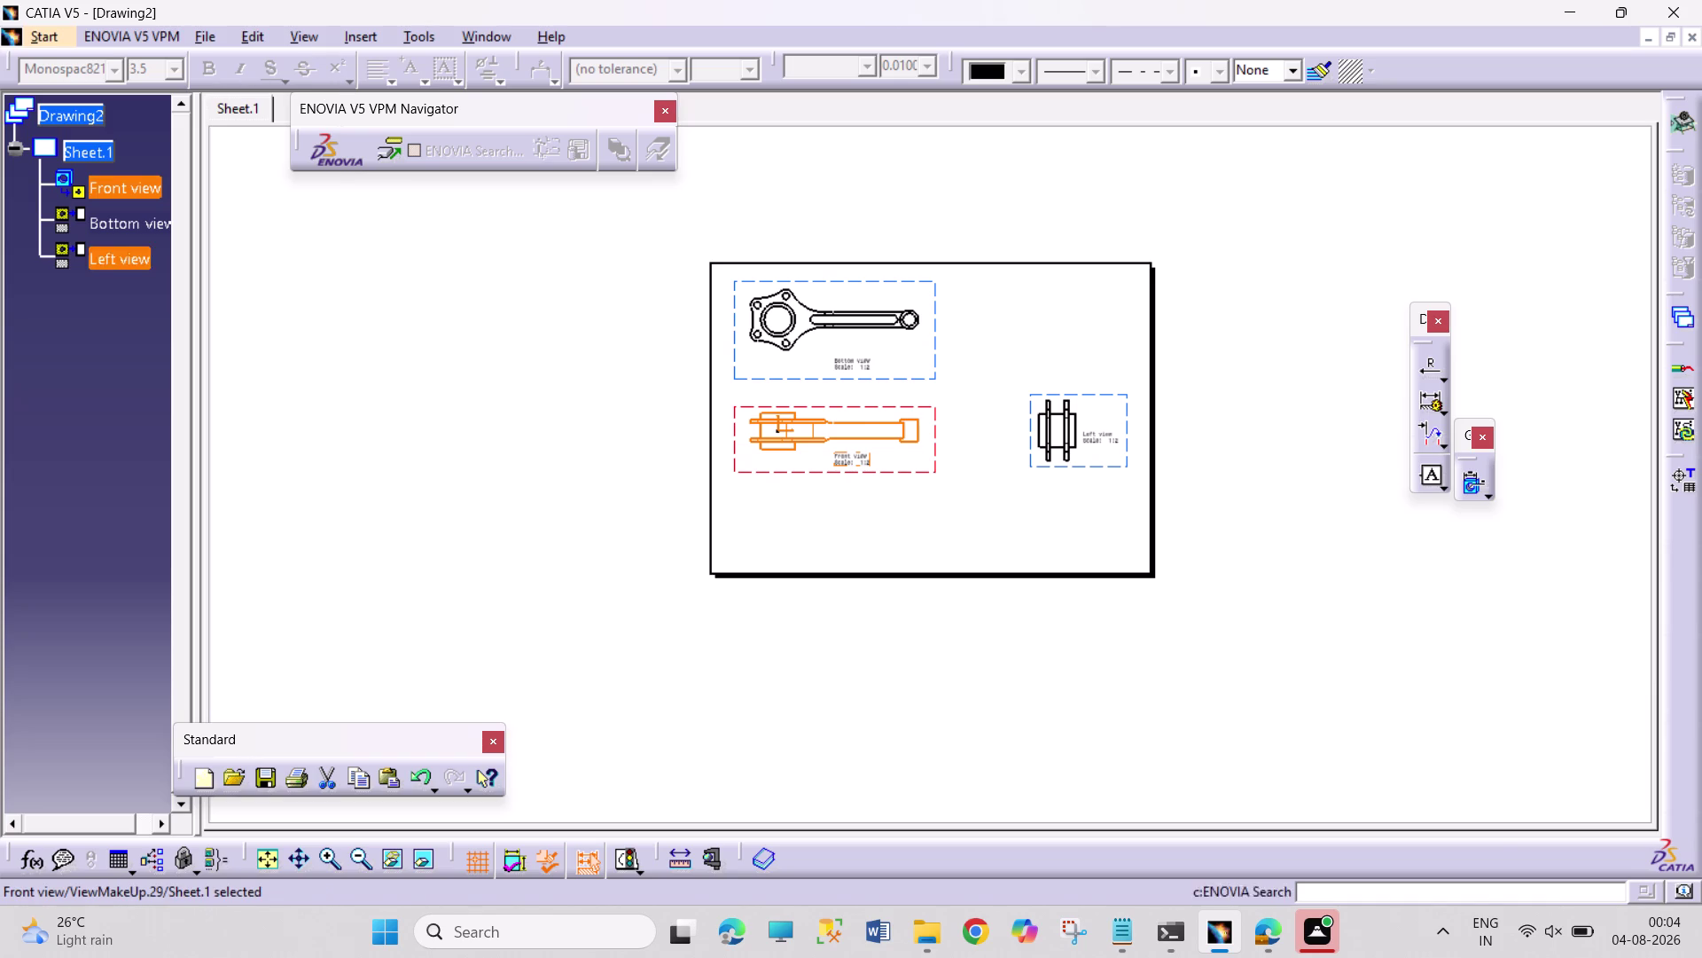
key(super+F1)
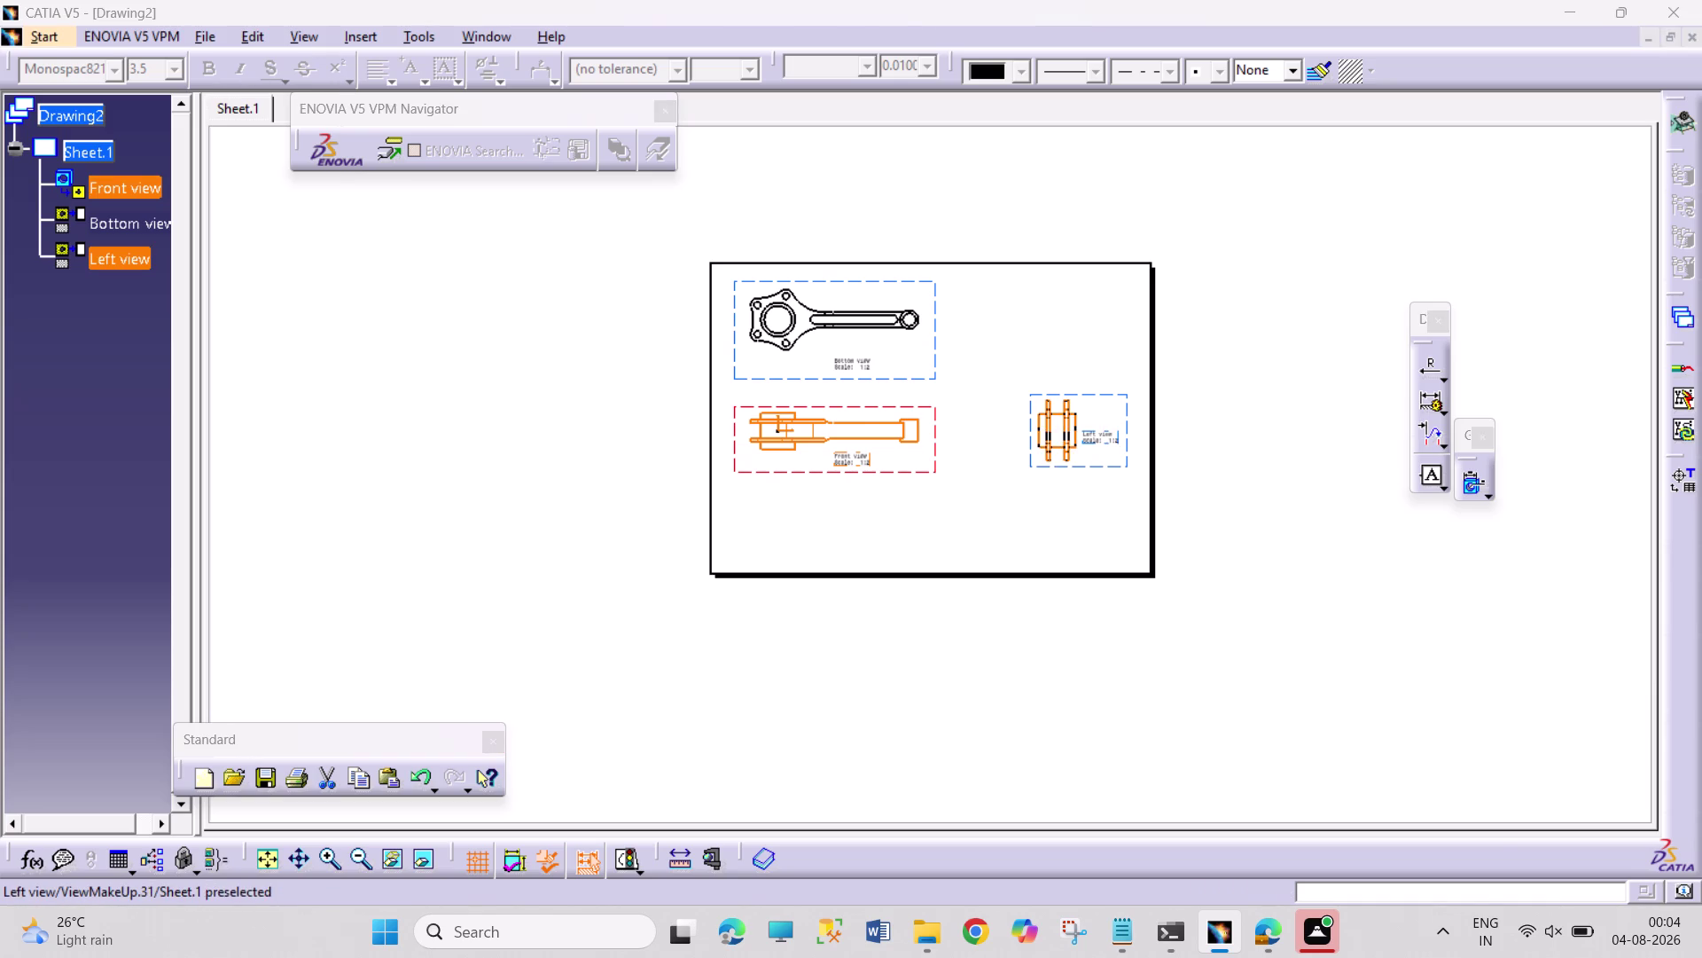
click(1099, 397)
Delete the left view through its right-click menu.
click(1106, 393)
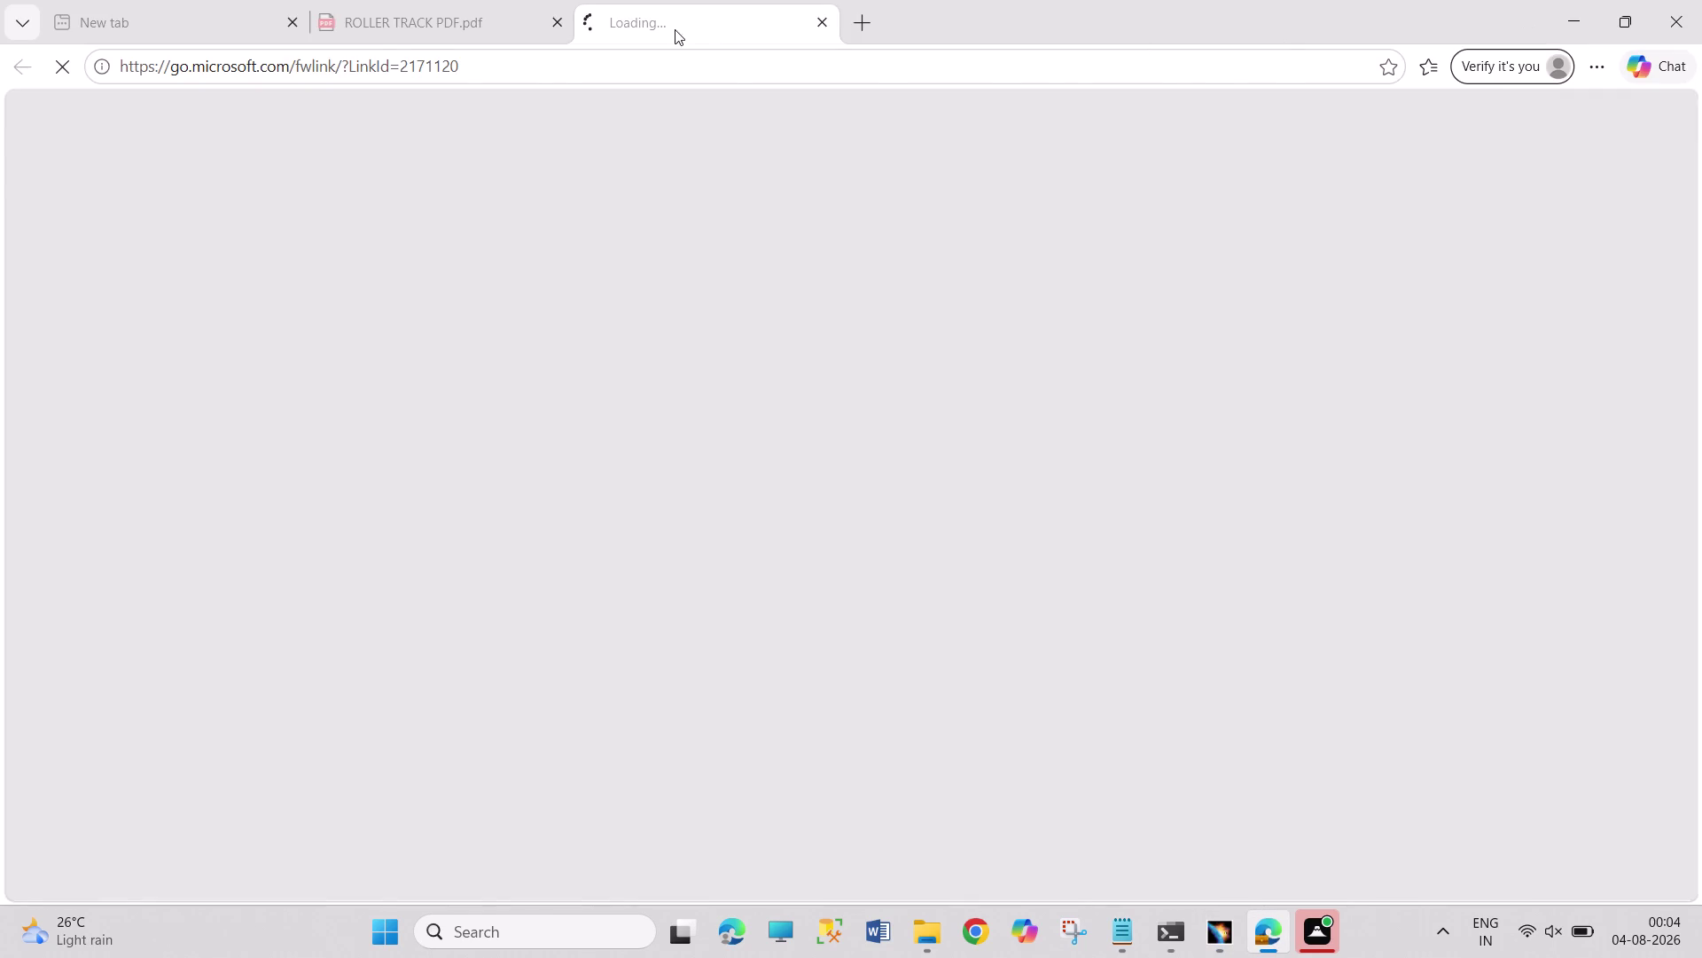
double_click(832, 25)
key(alt+Tab)
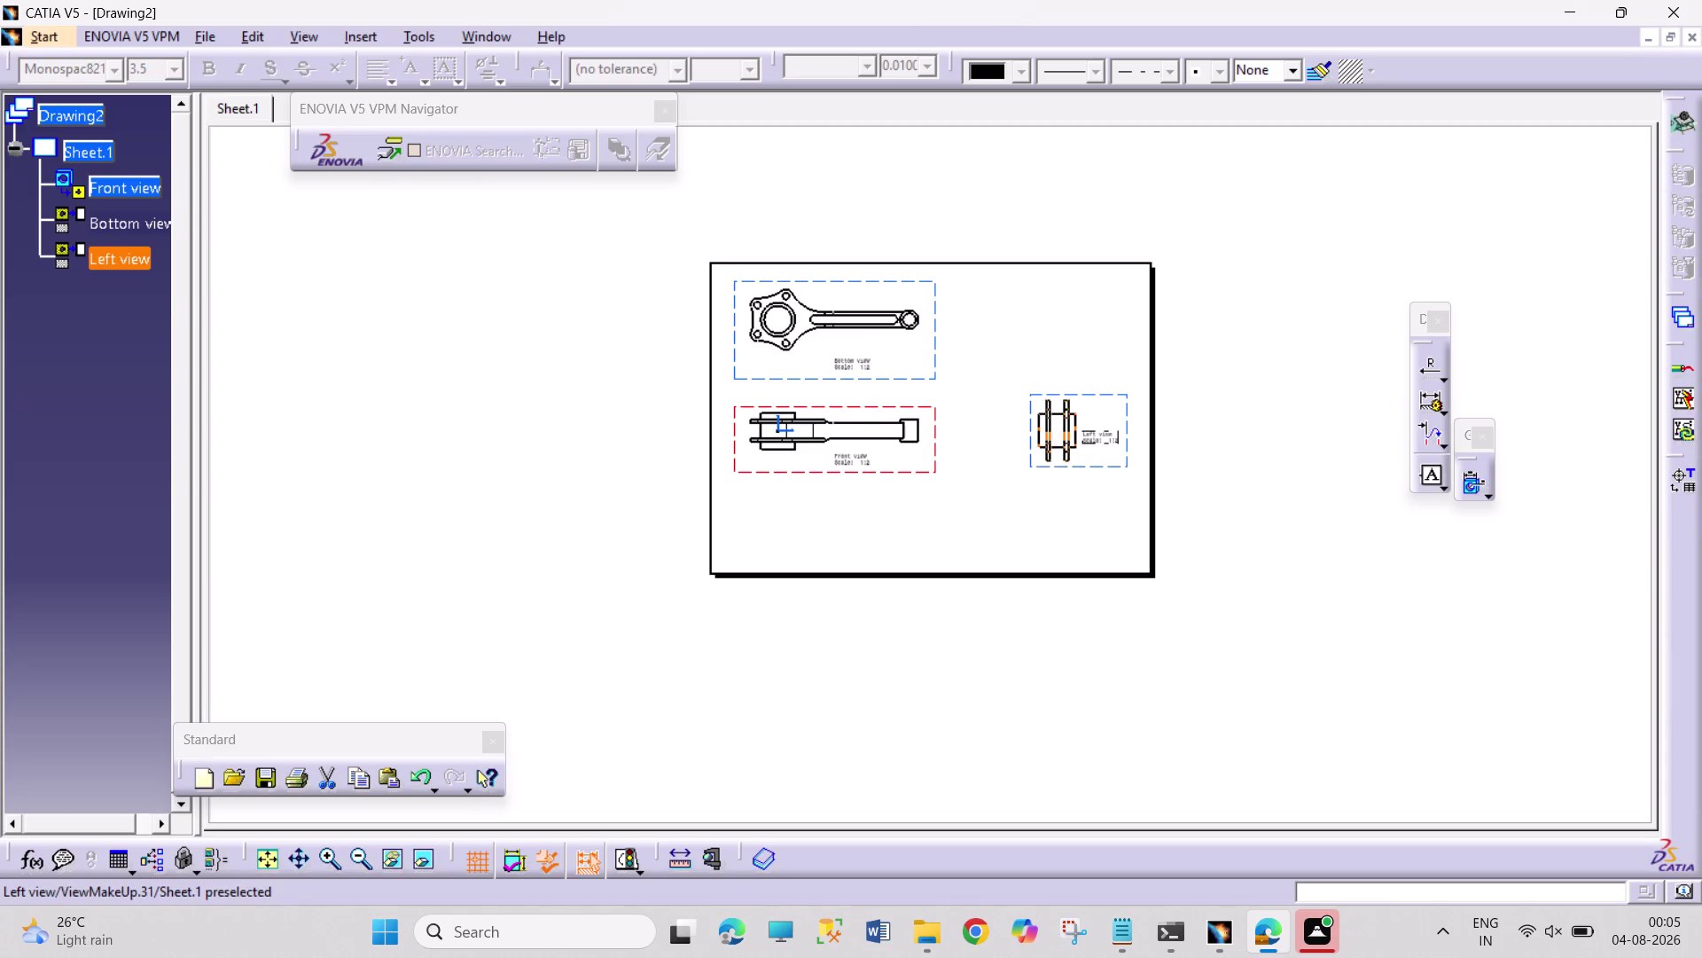
click(1112, 394)
right_click(1112, 394)
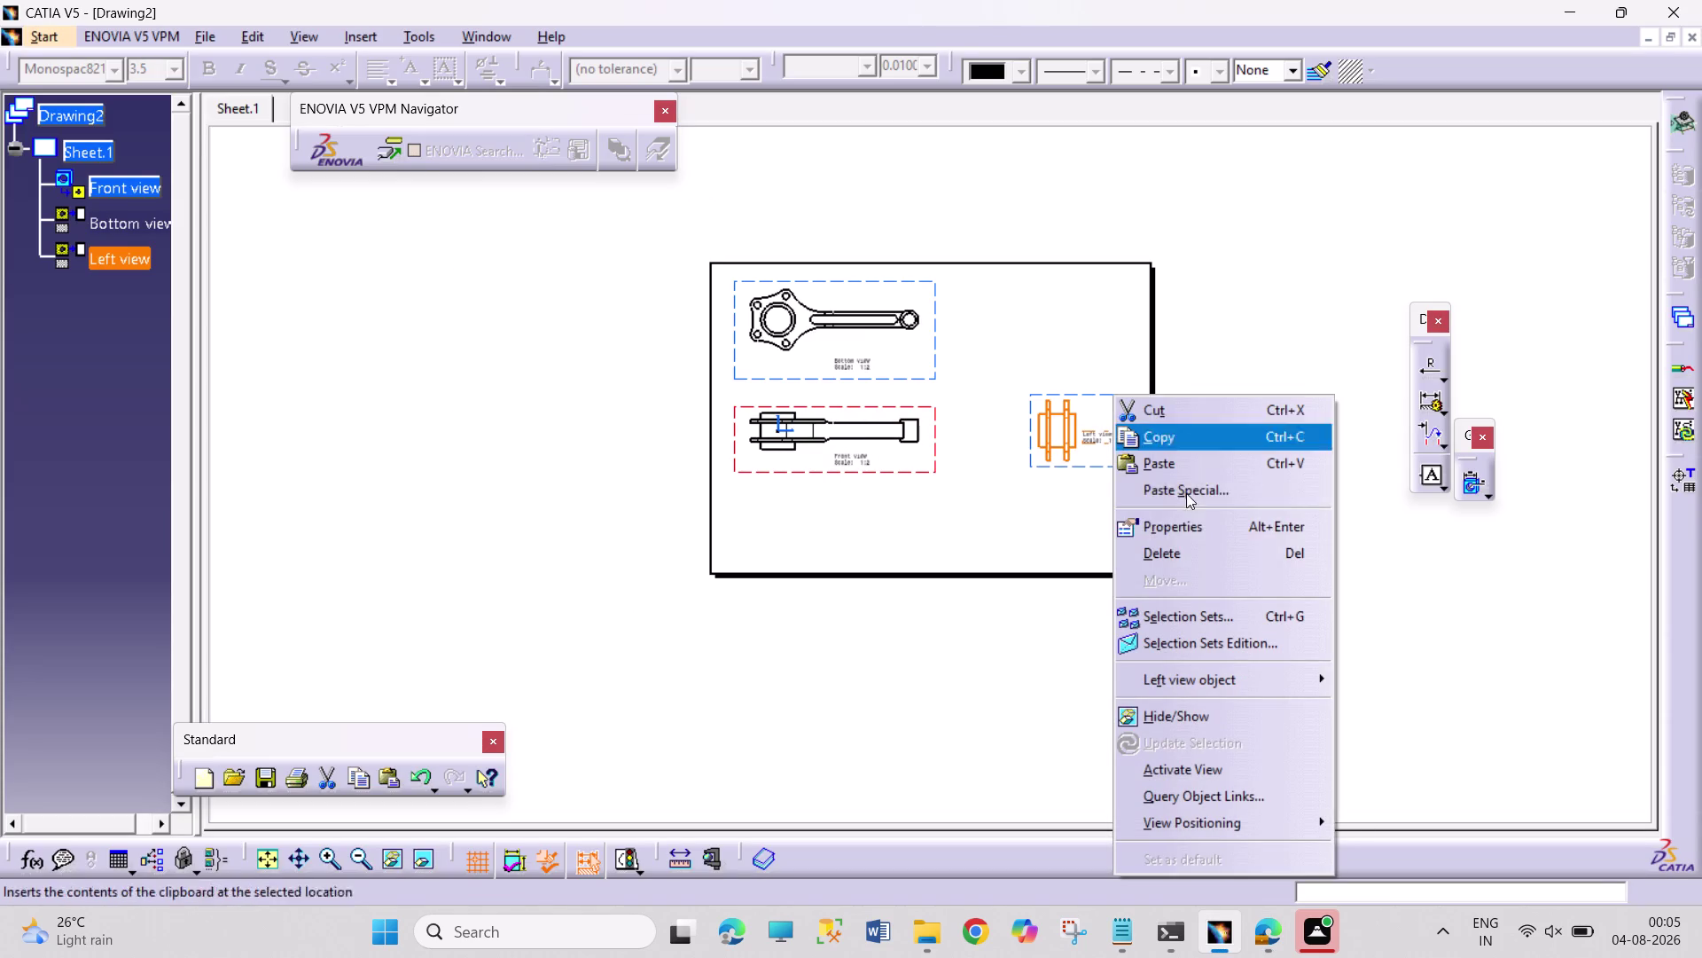
click(1165, 546)
Delete the bottom view, then the front view, via their right-click menus.
click(942, 327)
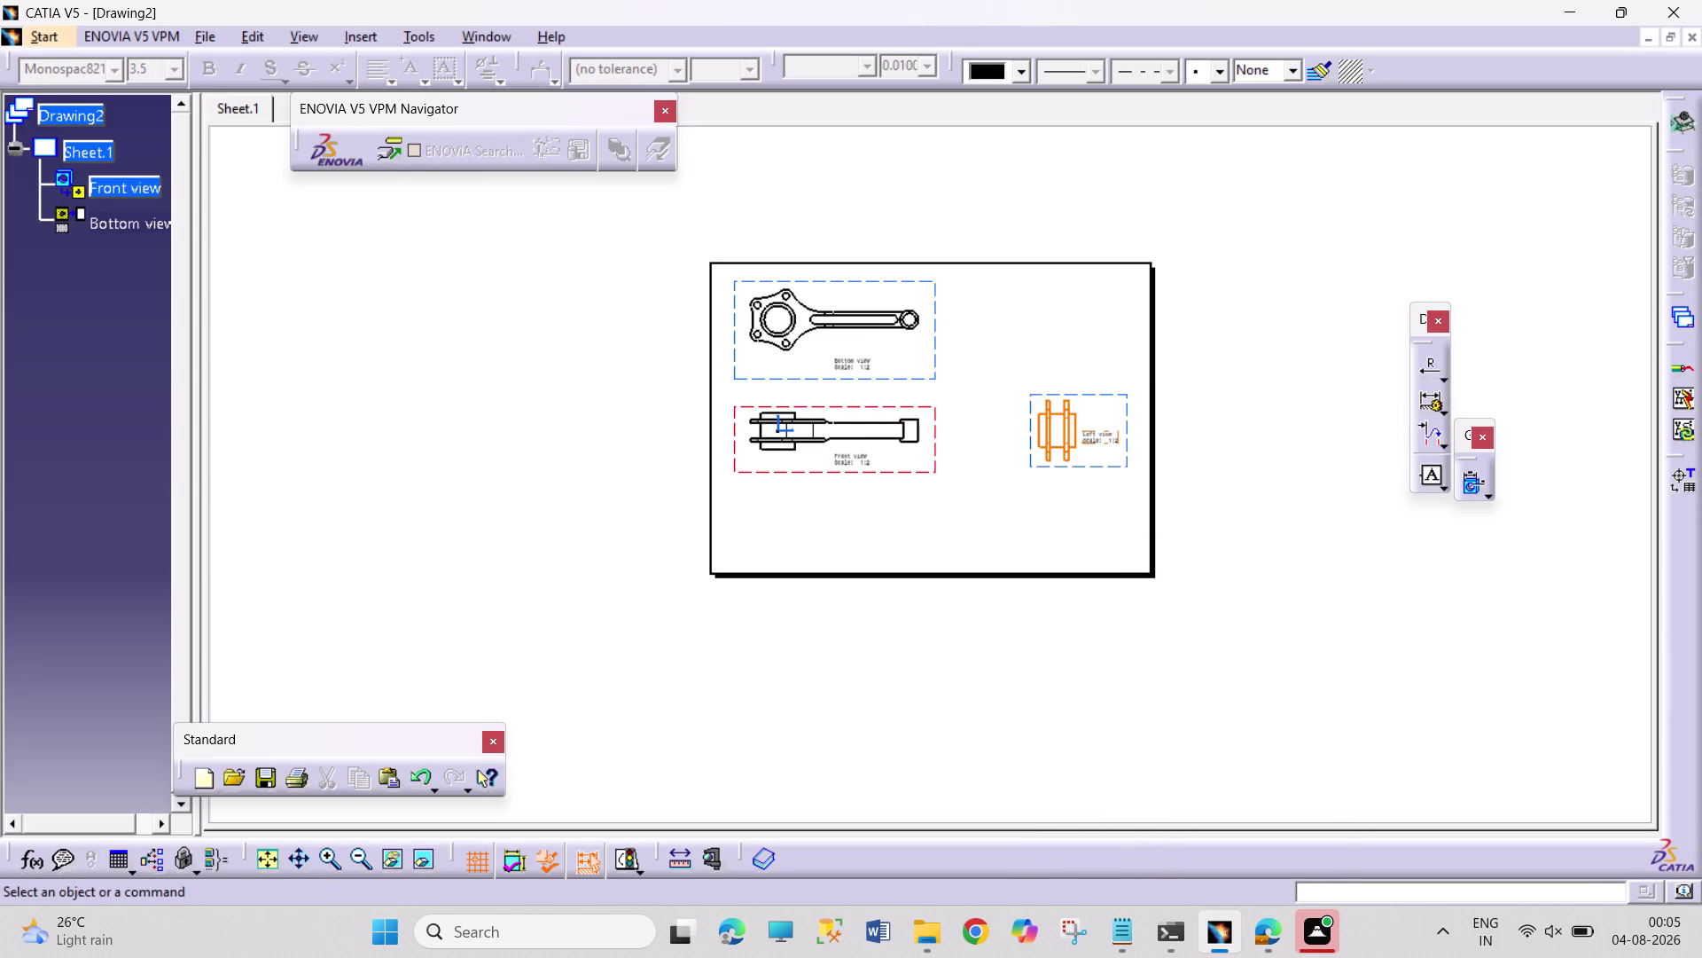
click(938, 331)
right_click(938, 331)
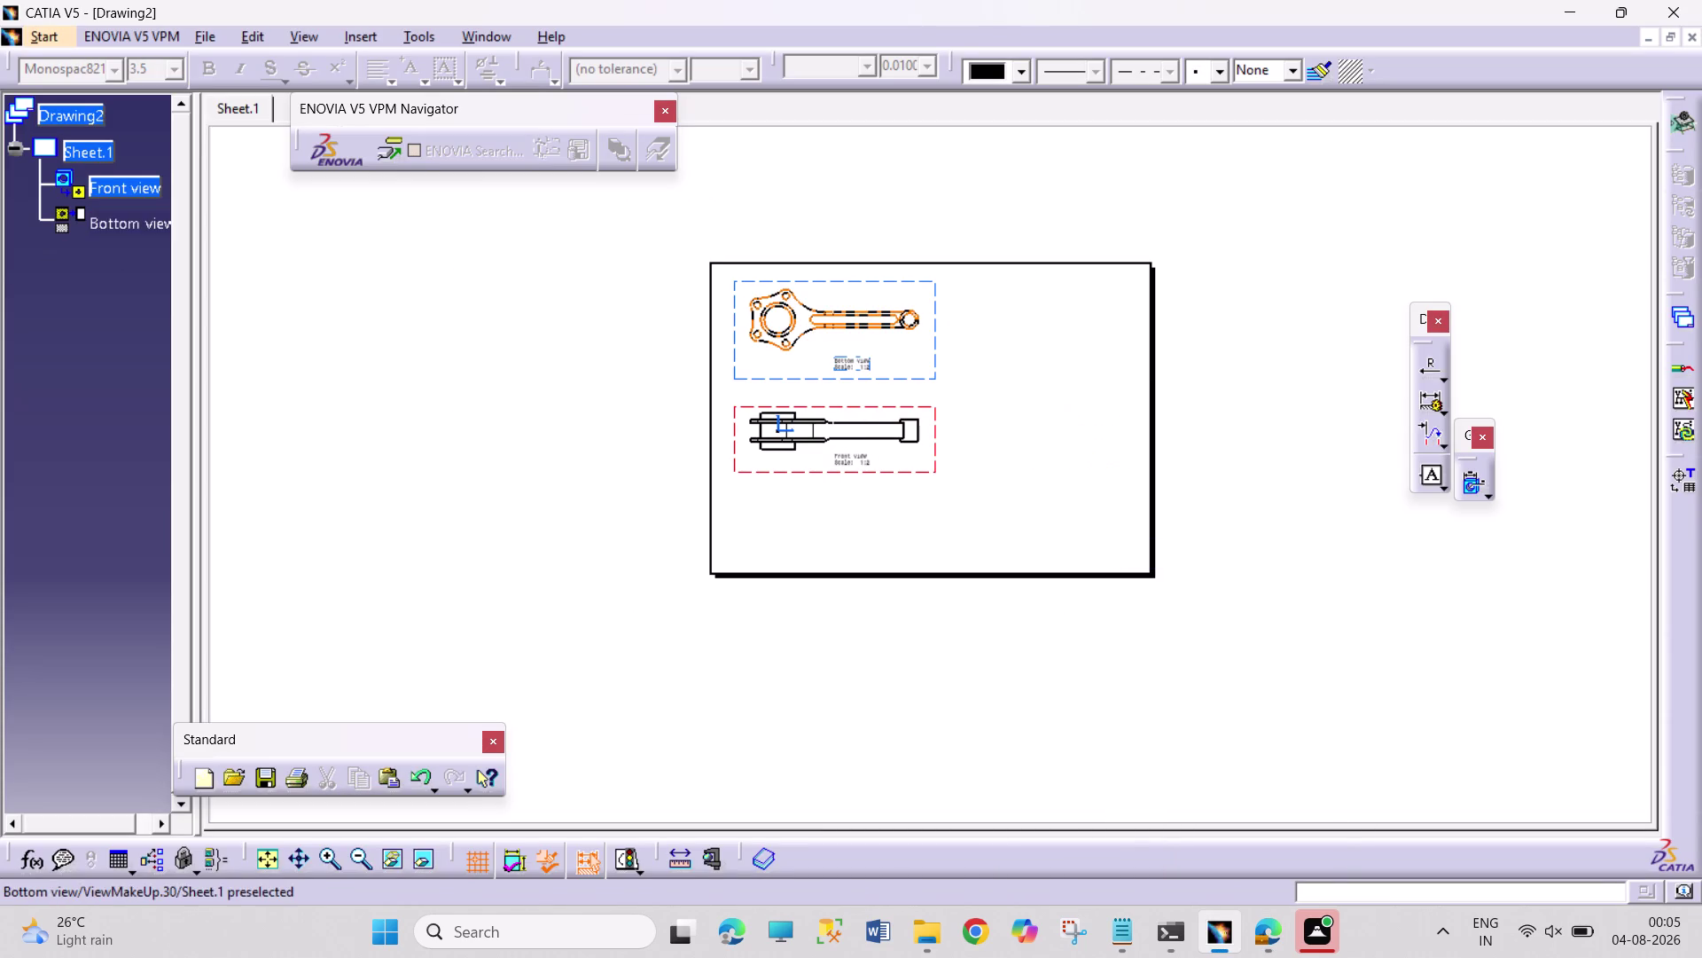
click(934, 336)
right_click(934, 336)
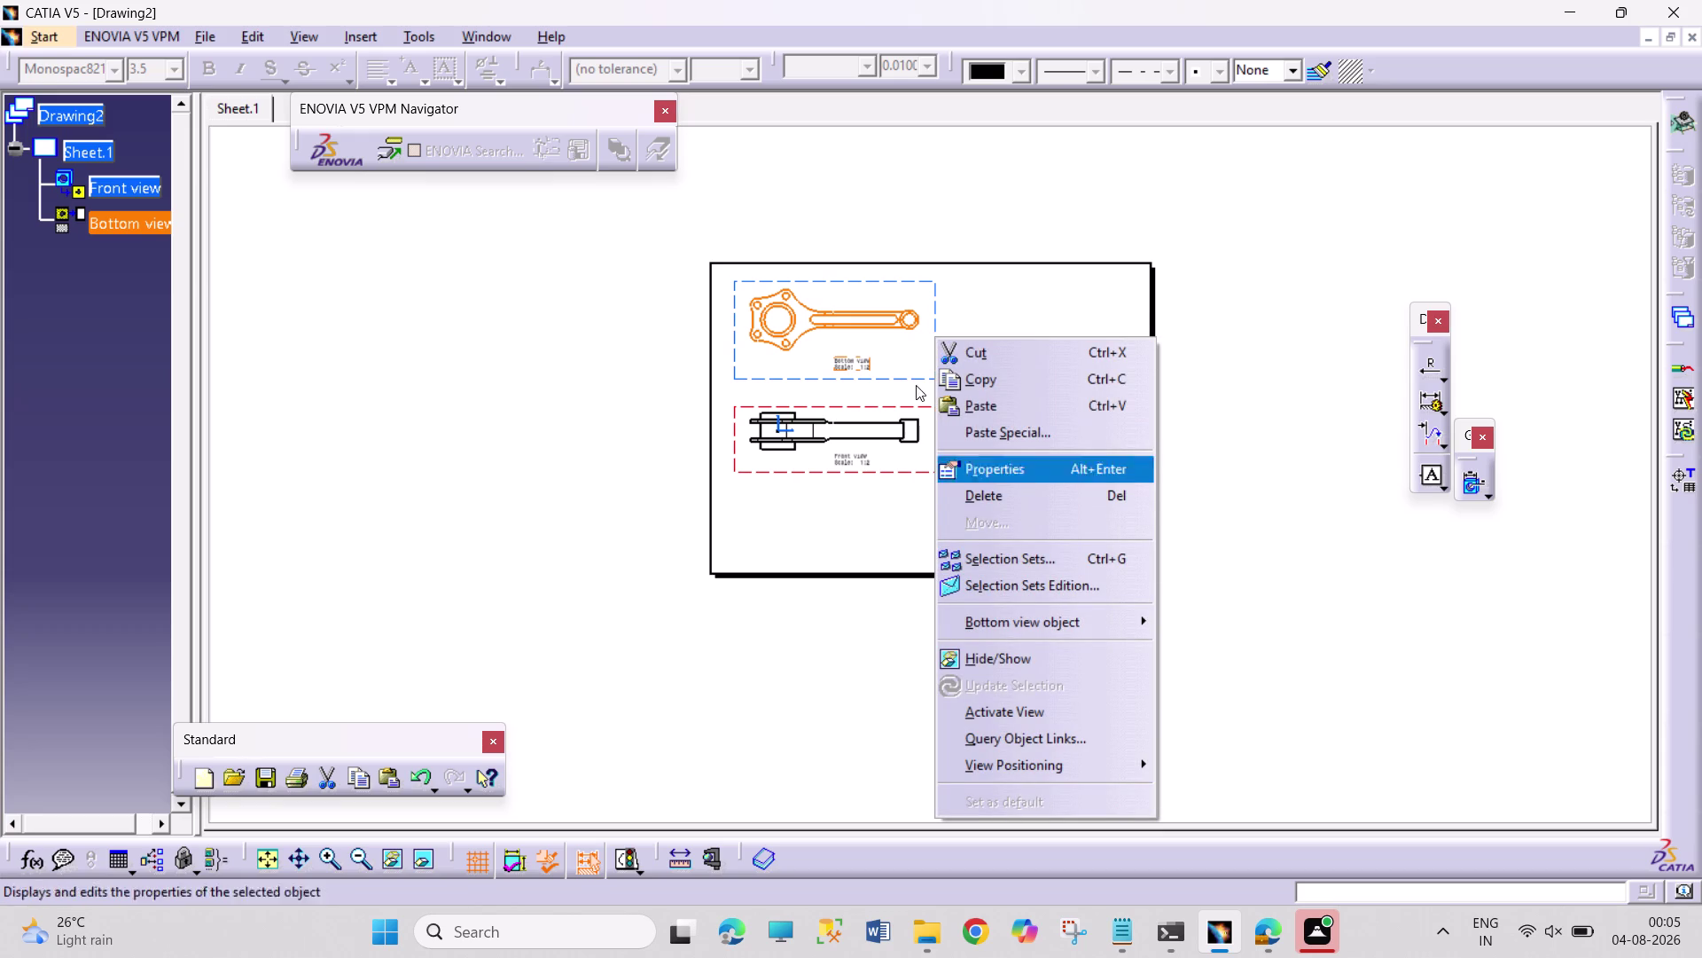
click(1023, 484)
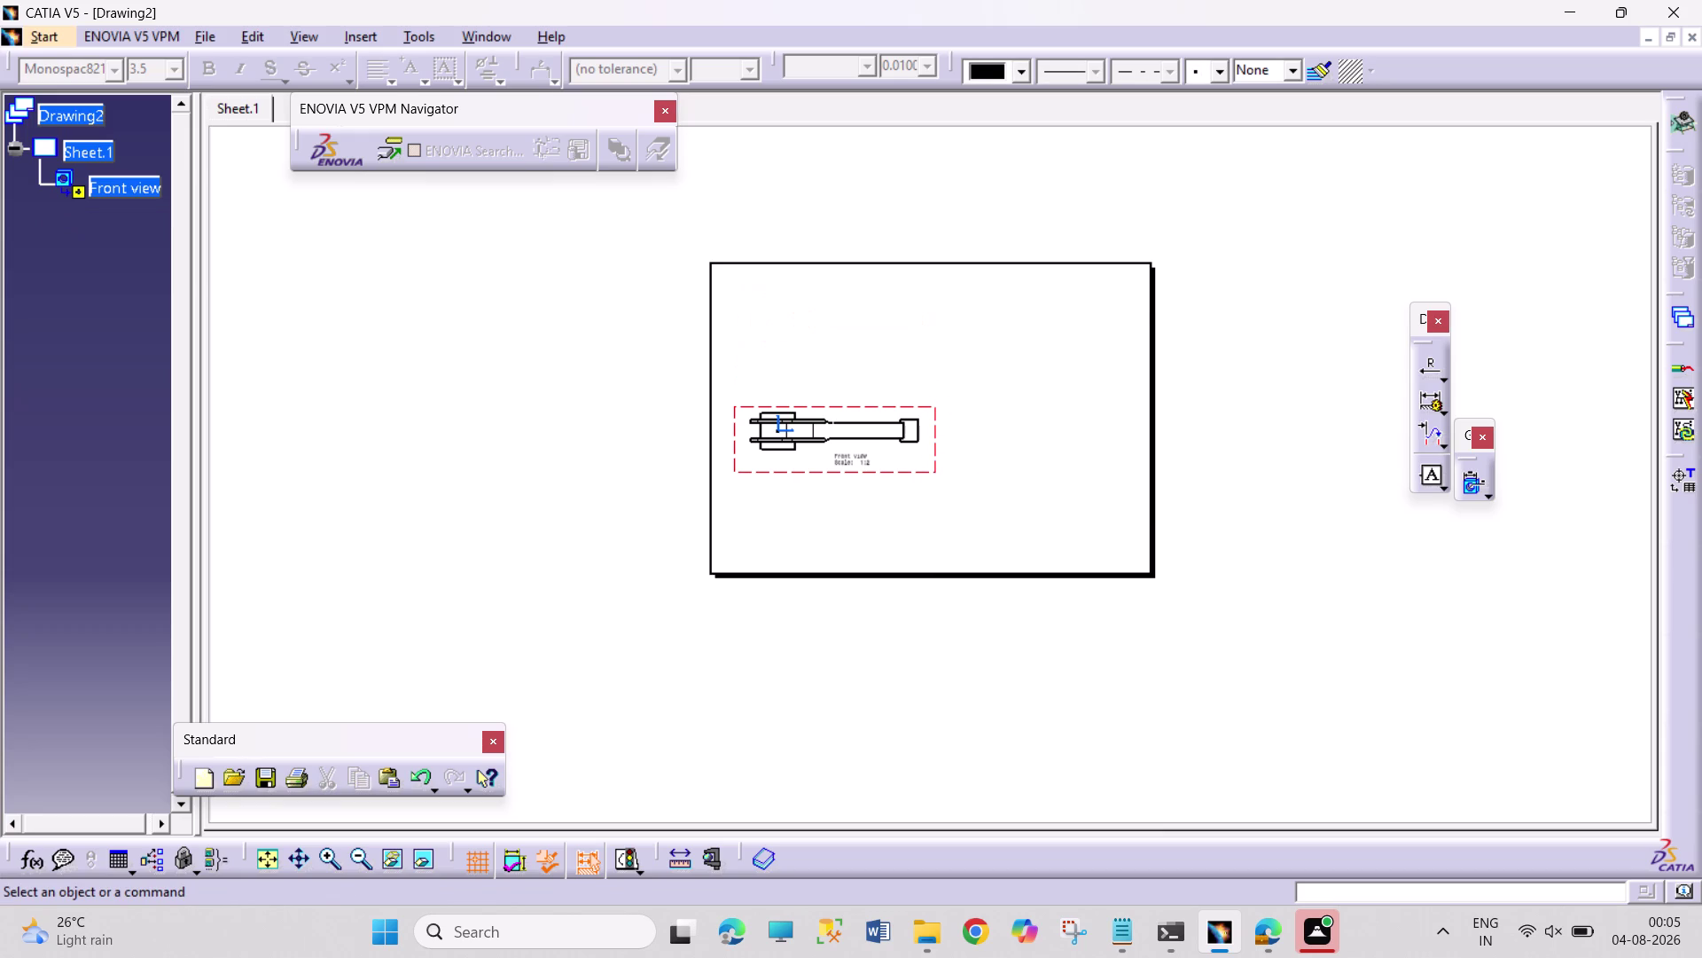
right_click(937, 419)
click(1023, 577)
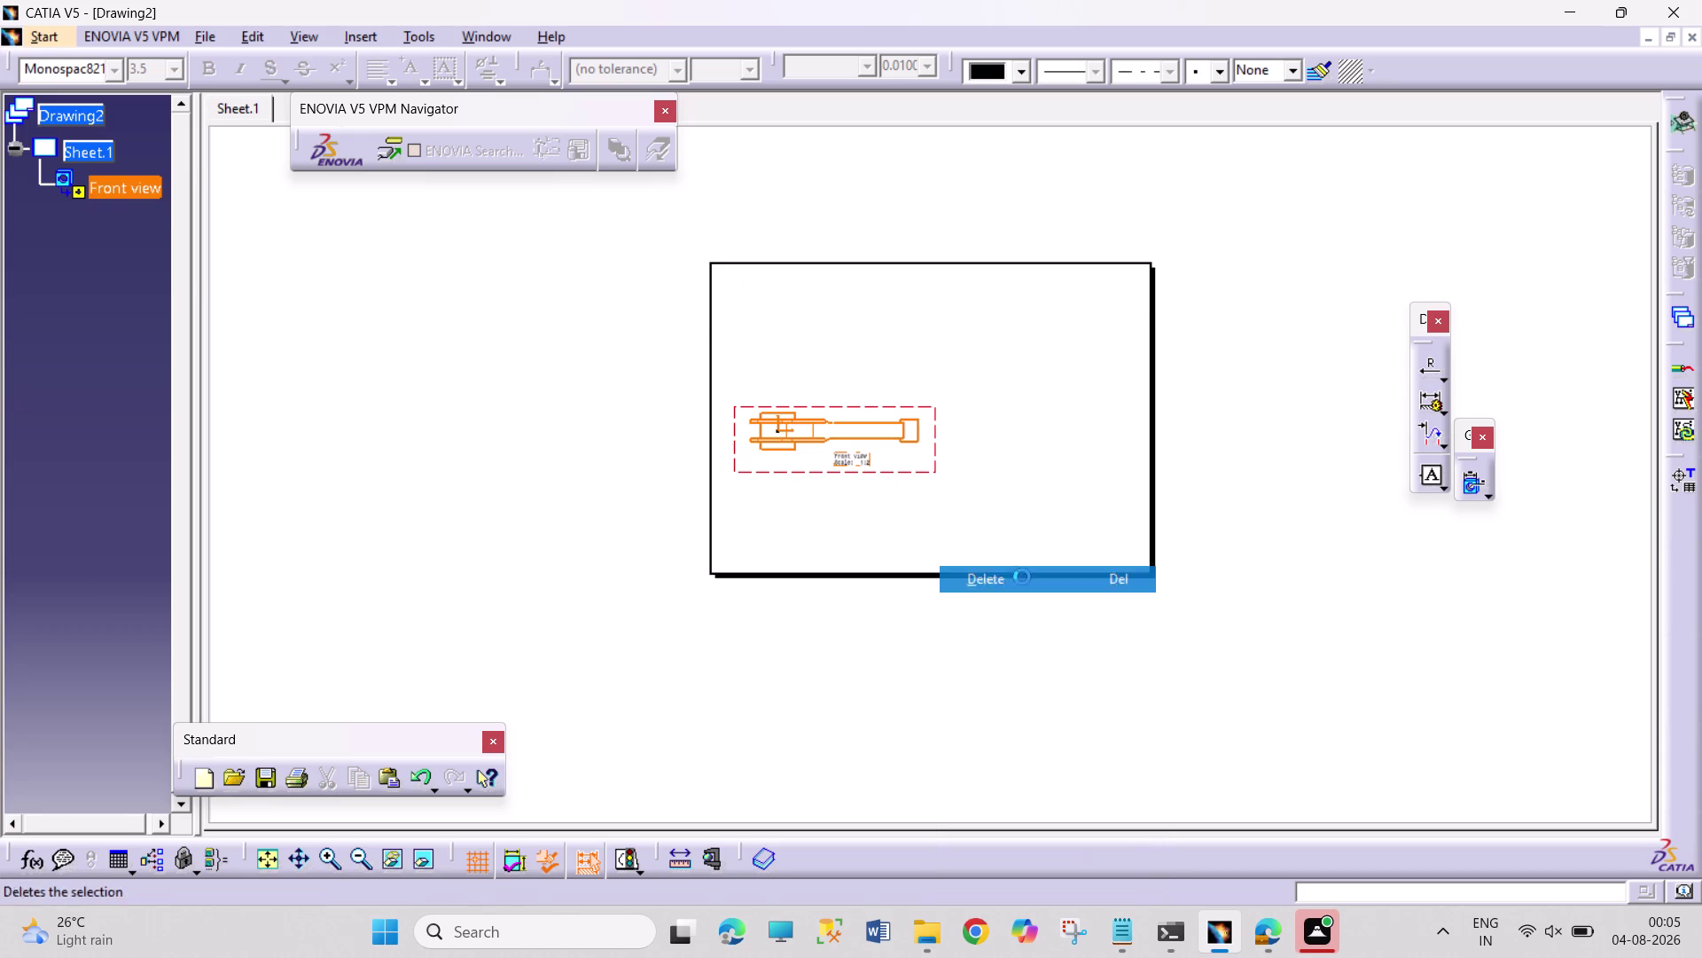
key(ctrl+Tab)
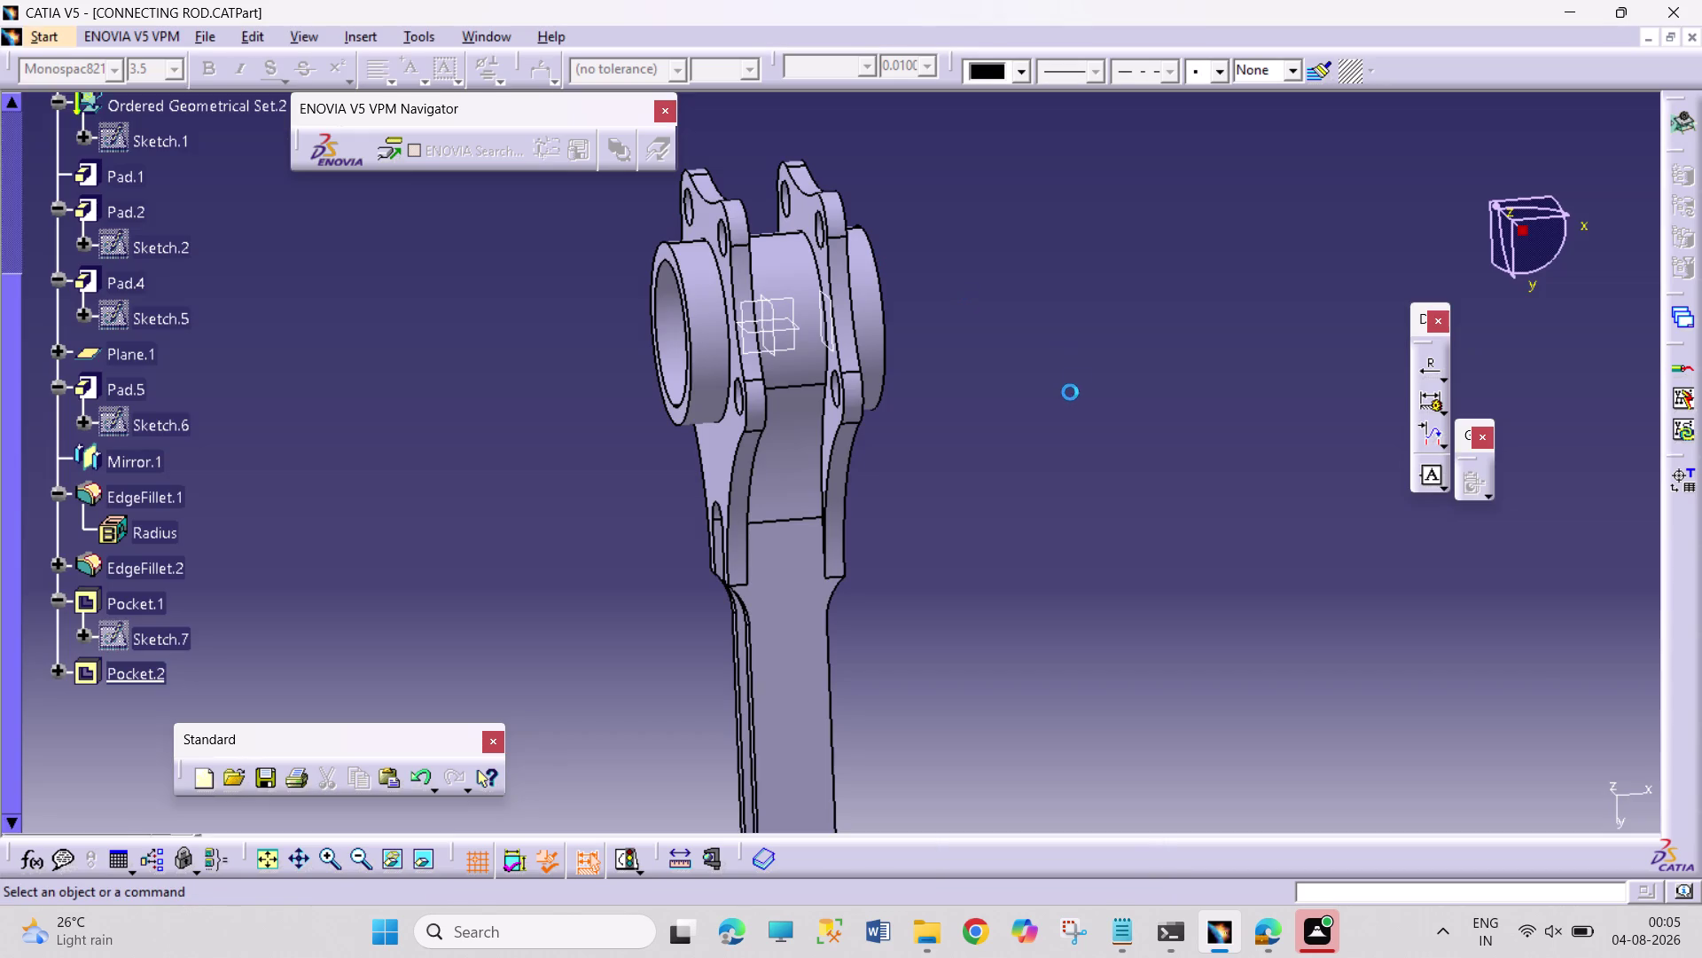
Launch Insert > Views > Projections > Front View and pick the connecting rod's zx plane.
key(ctrl+Tab)
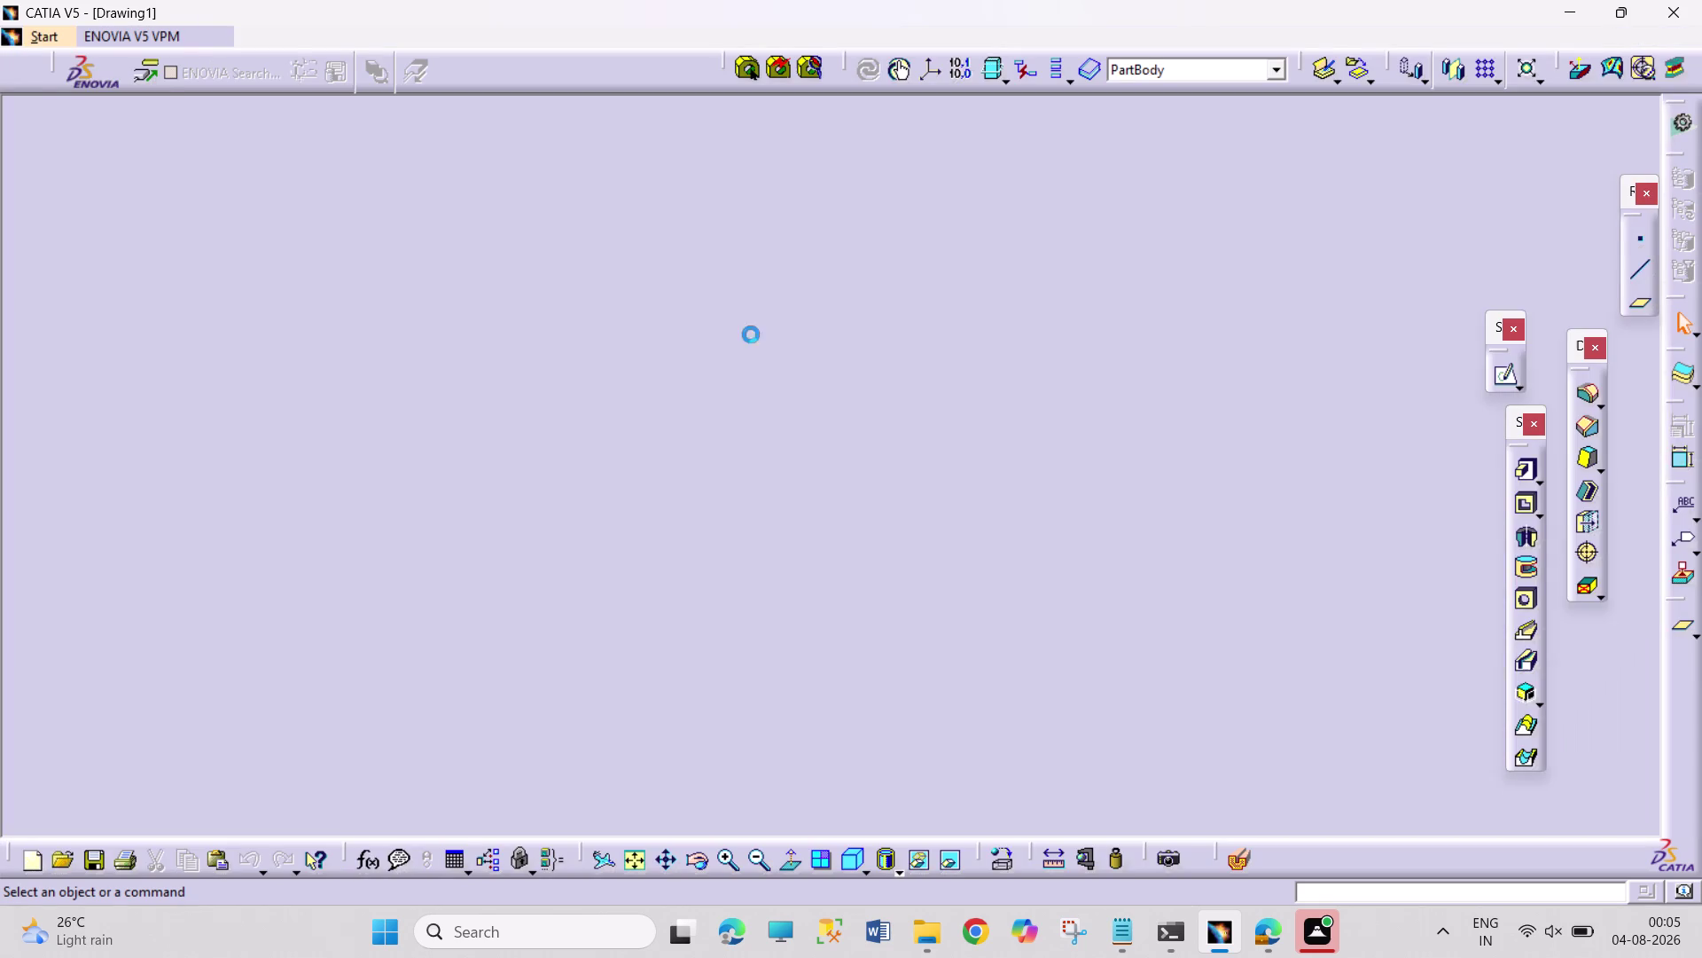
key(ctrl+Tab)
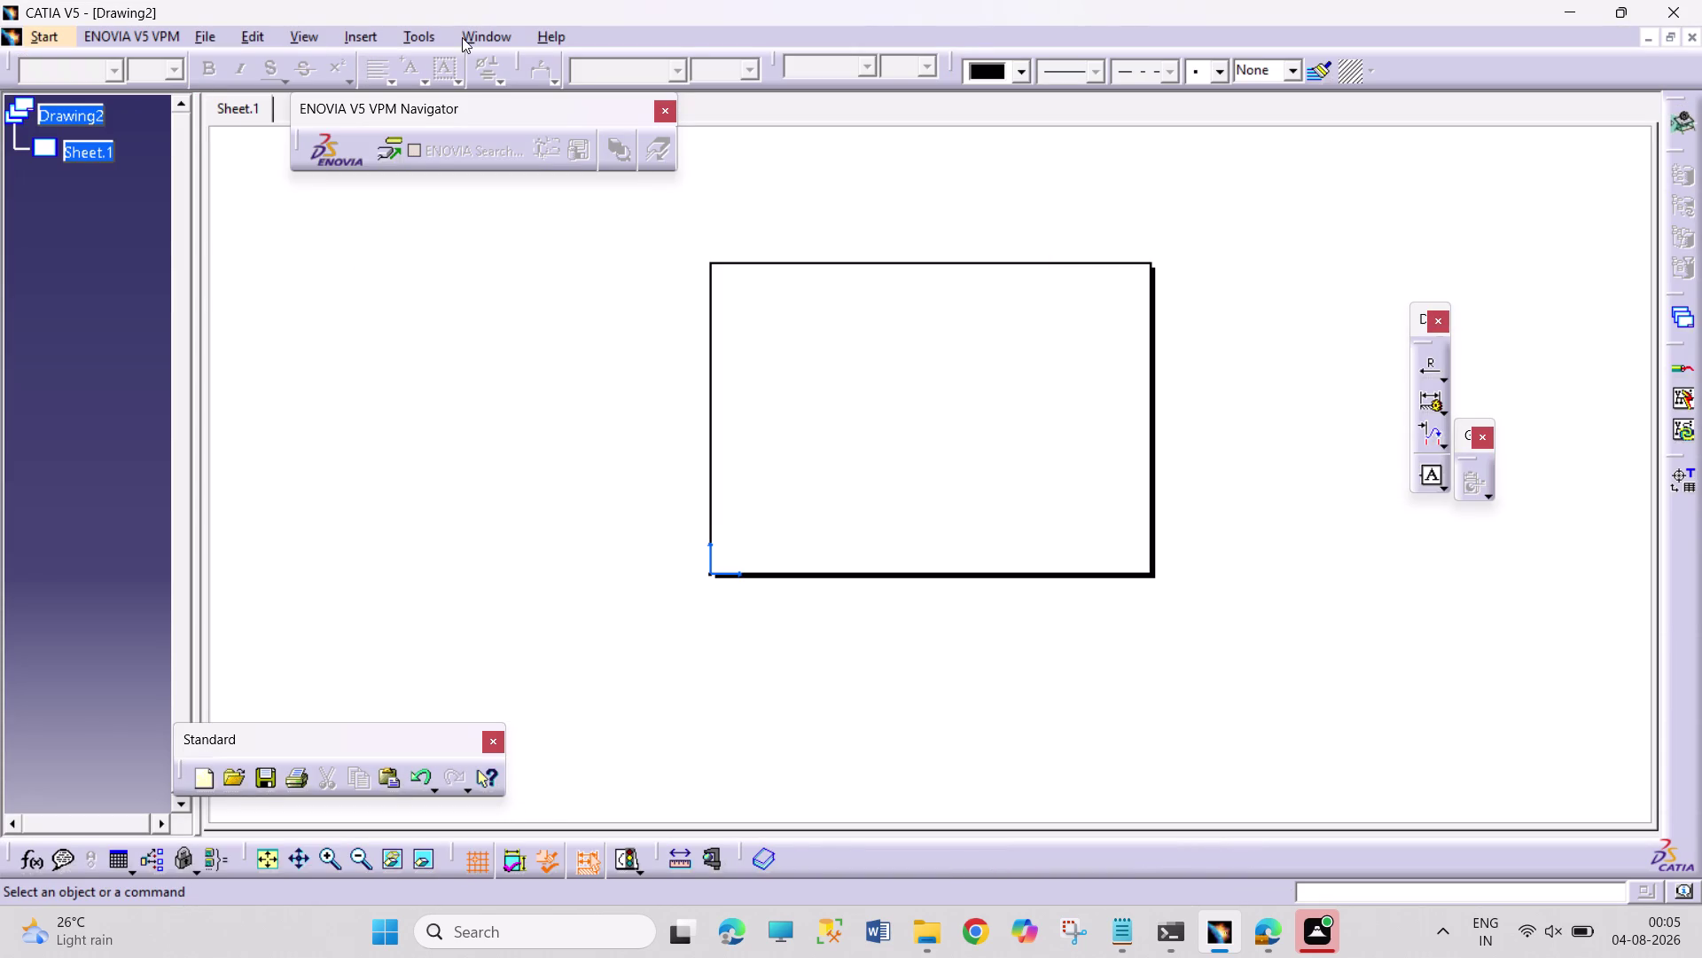
click(366, 33)
click(410, 104)
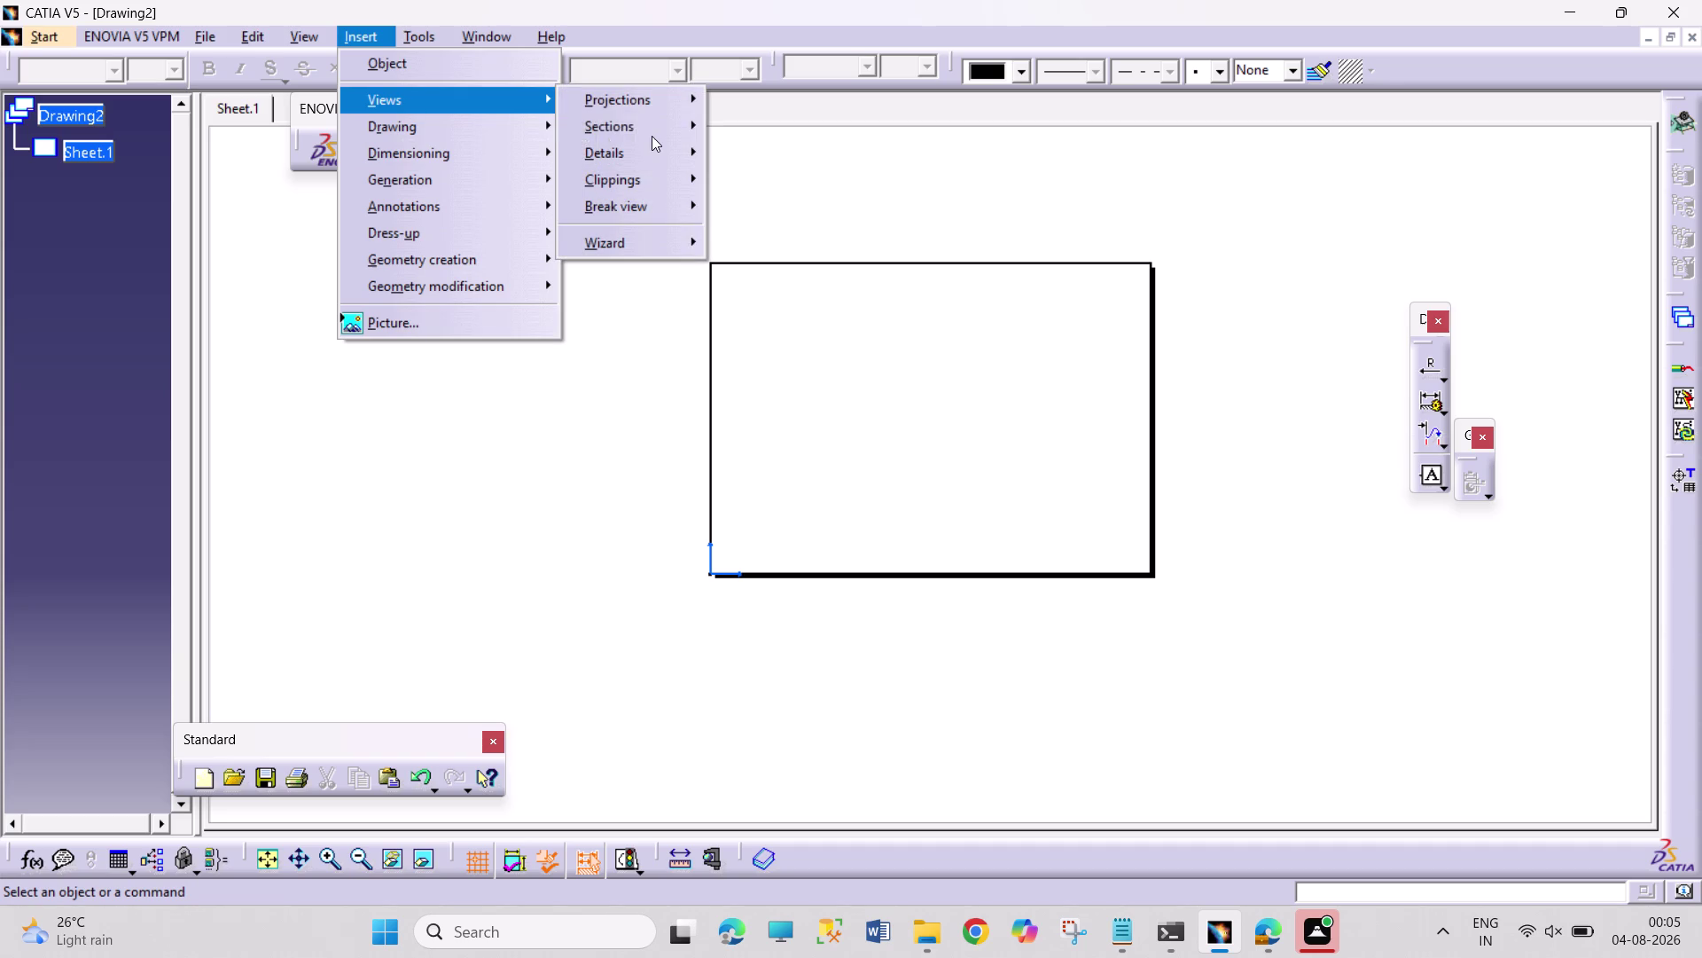
click(650, 104)
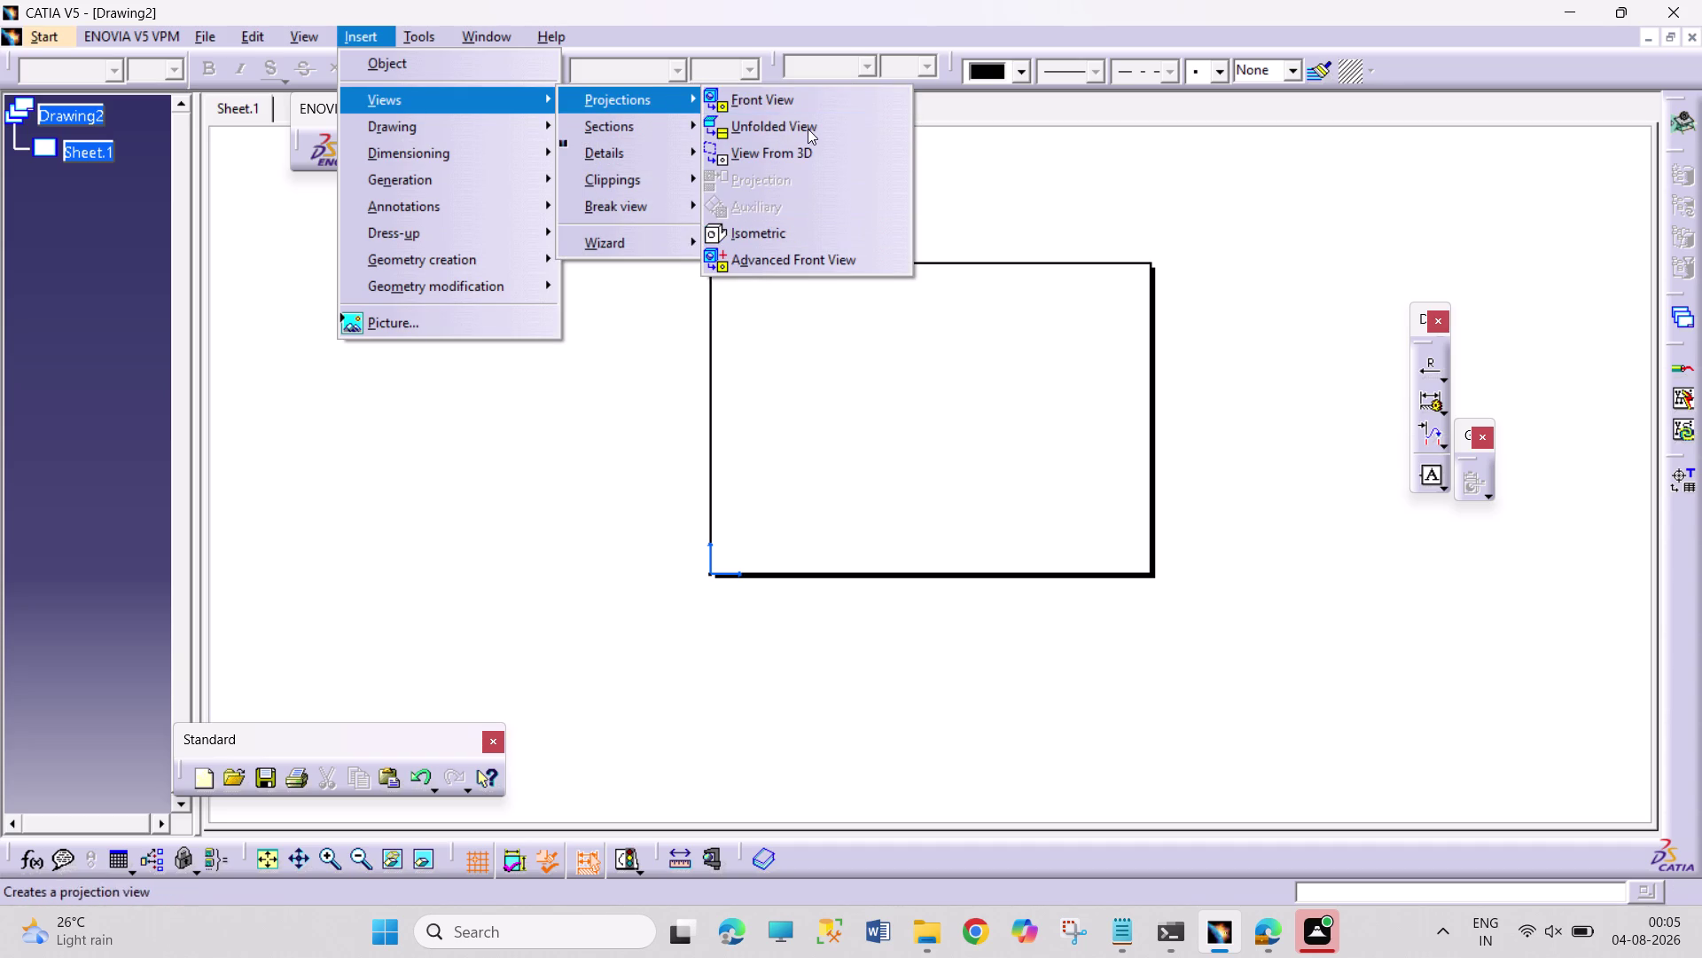
click(770, 106)
key(ctrl+Tab)
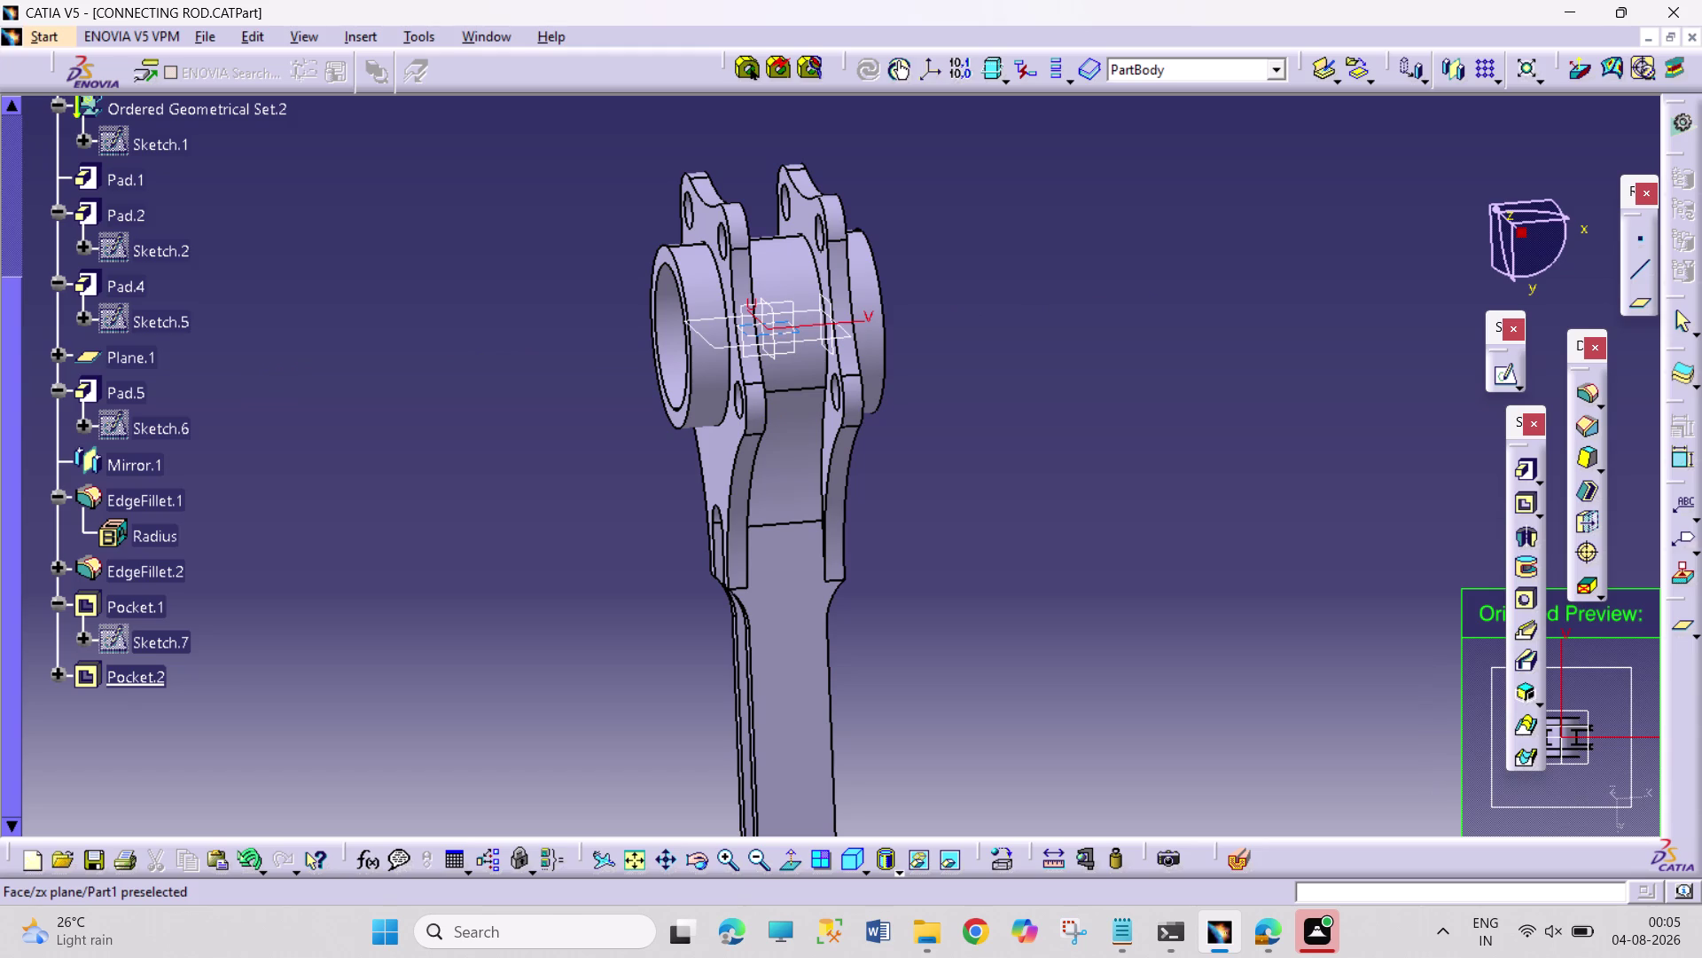
click(767, 355)
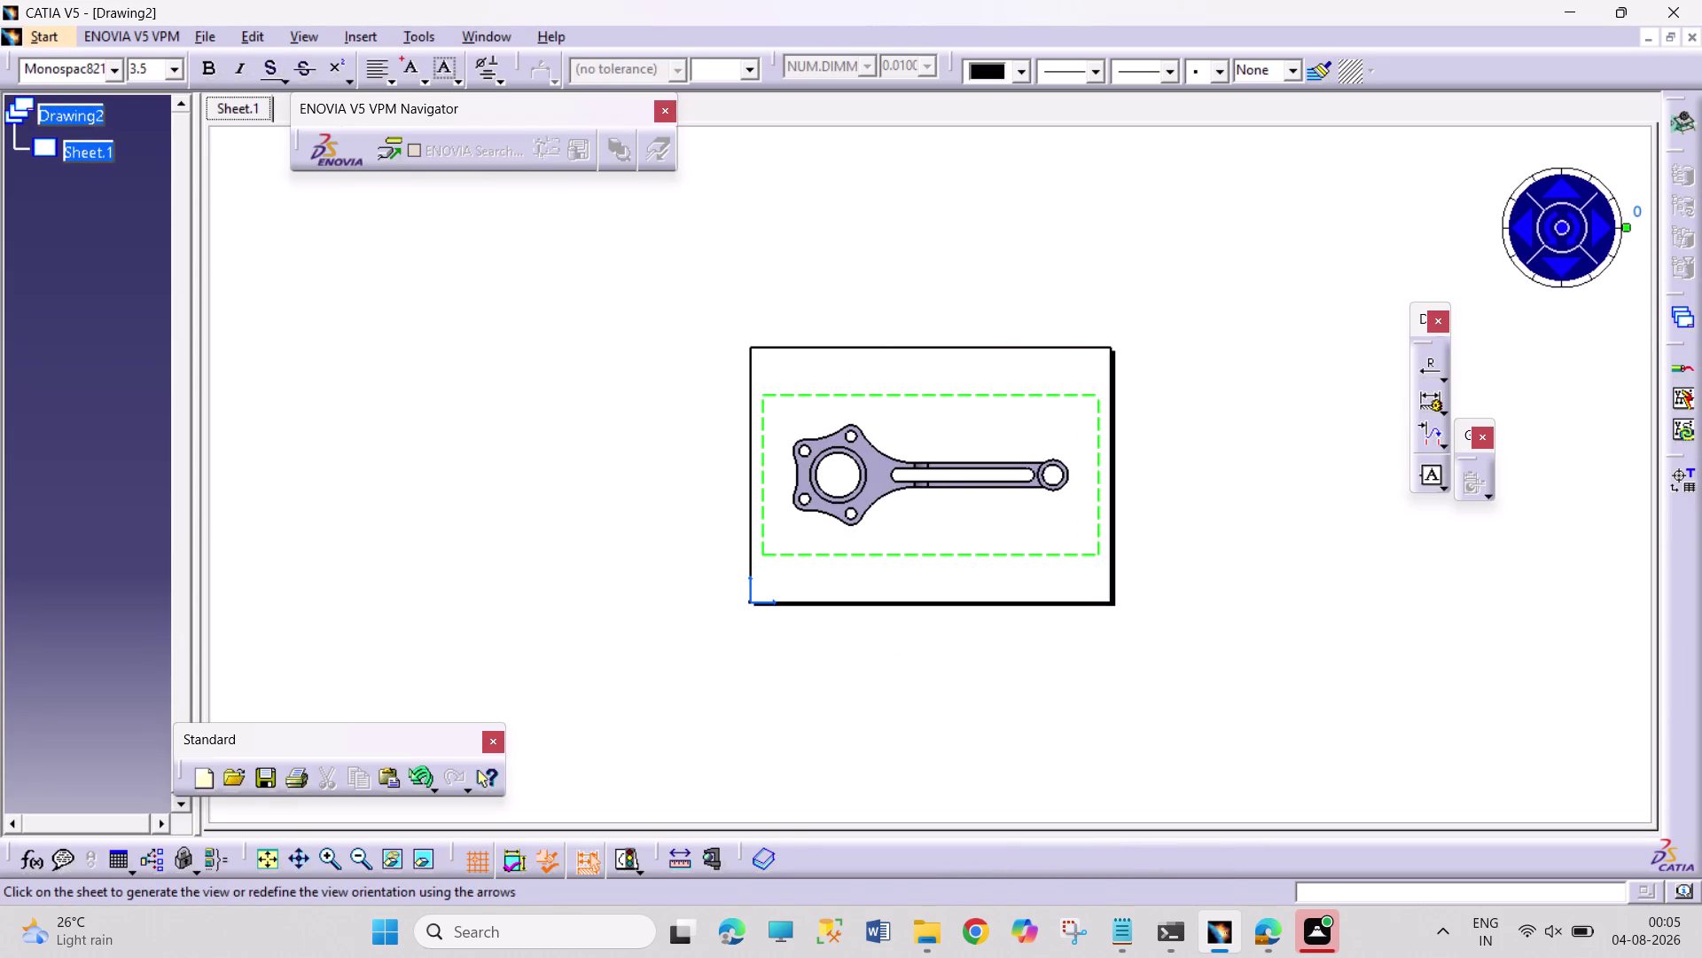
Click the empty sheet to generate the front view.
click(918, 395)
click(918, 395)
right_click(919, 394)
double_click(952, 372)
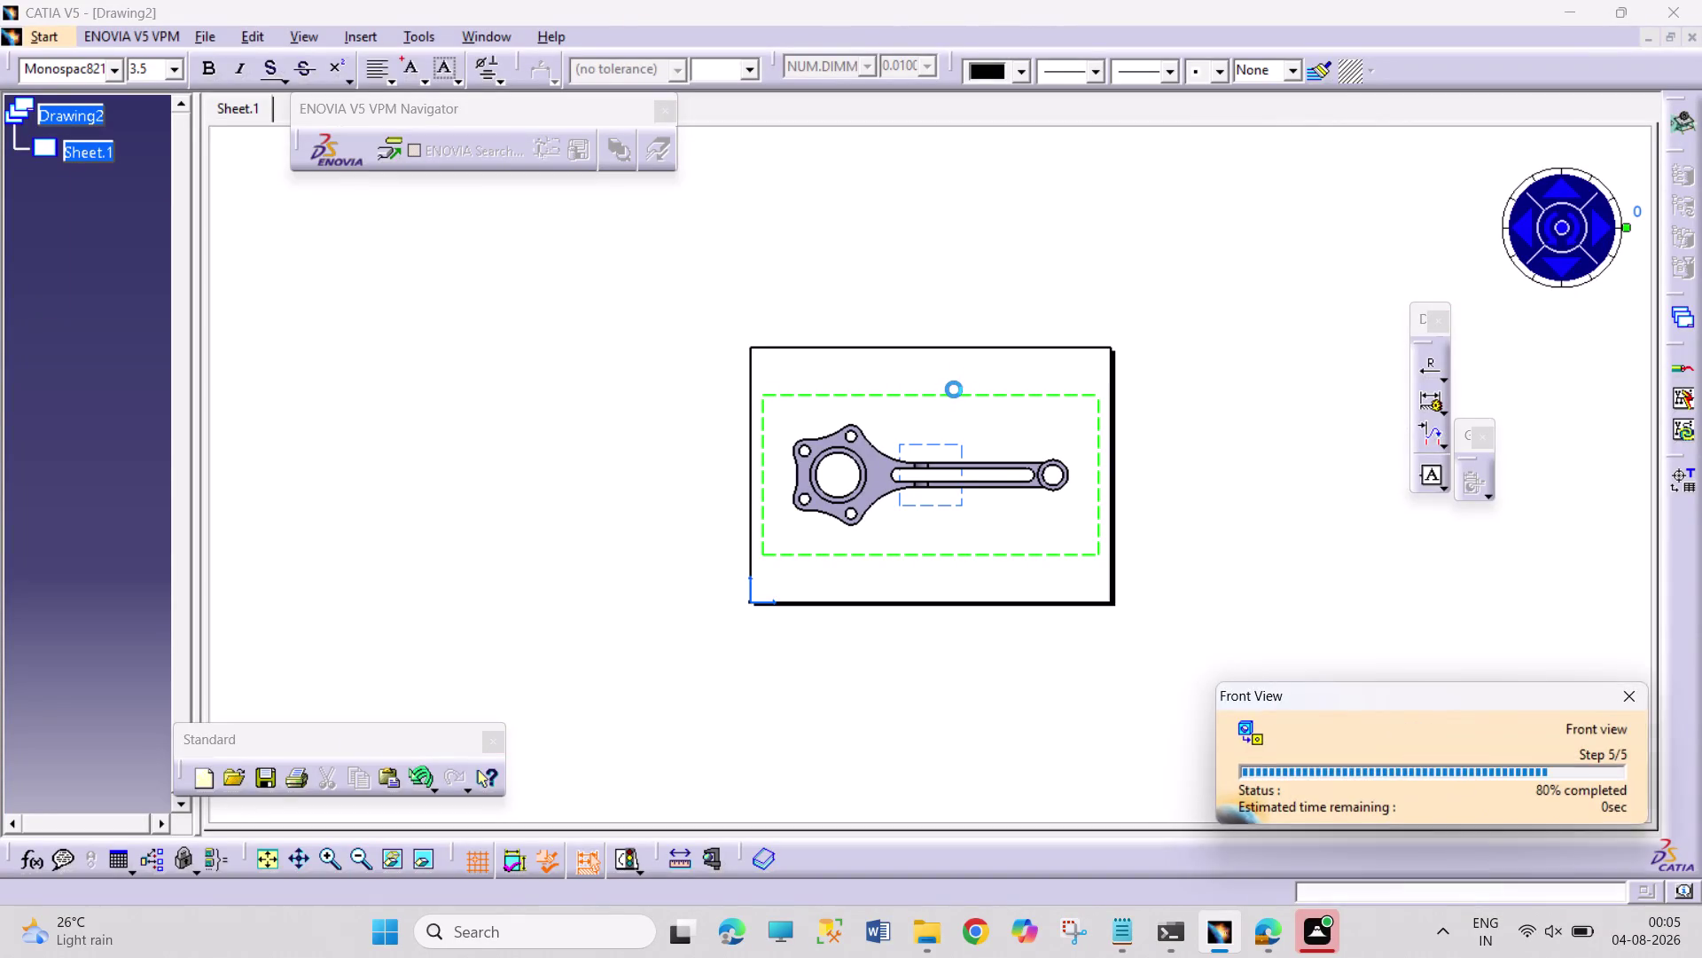
Change the front view's Scale to 2 in Properties and drag it toward the top-left.
click(925, 410)
right_click(925, 409)
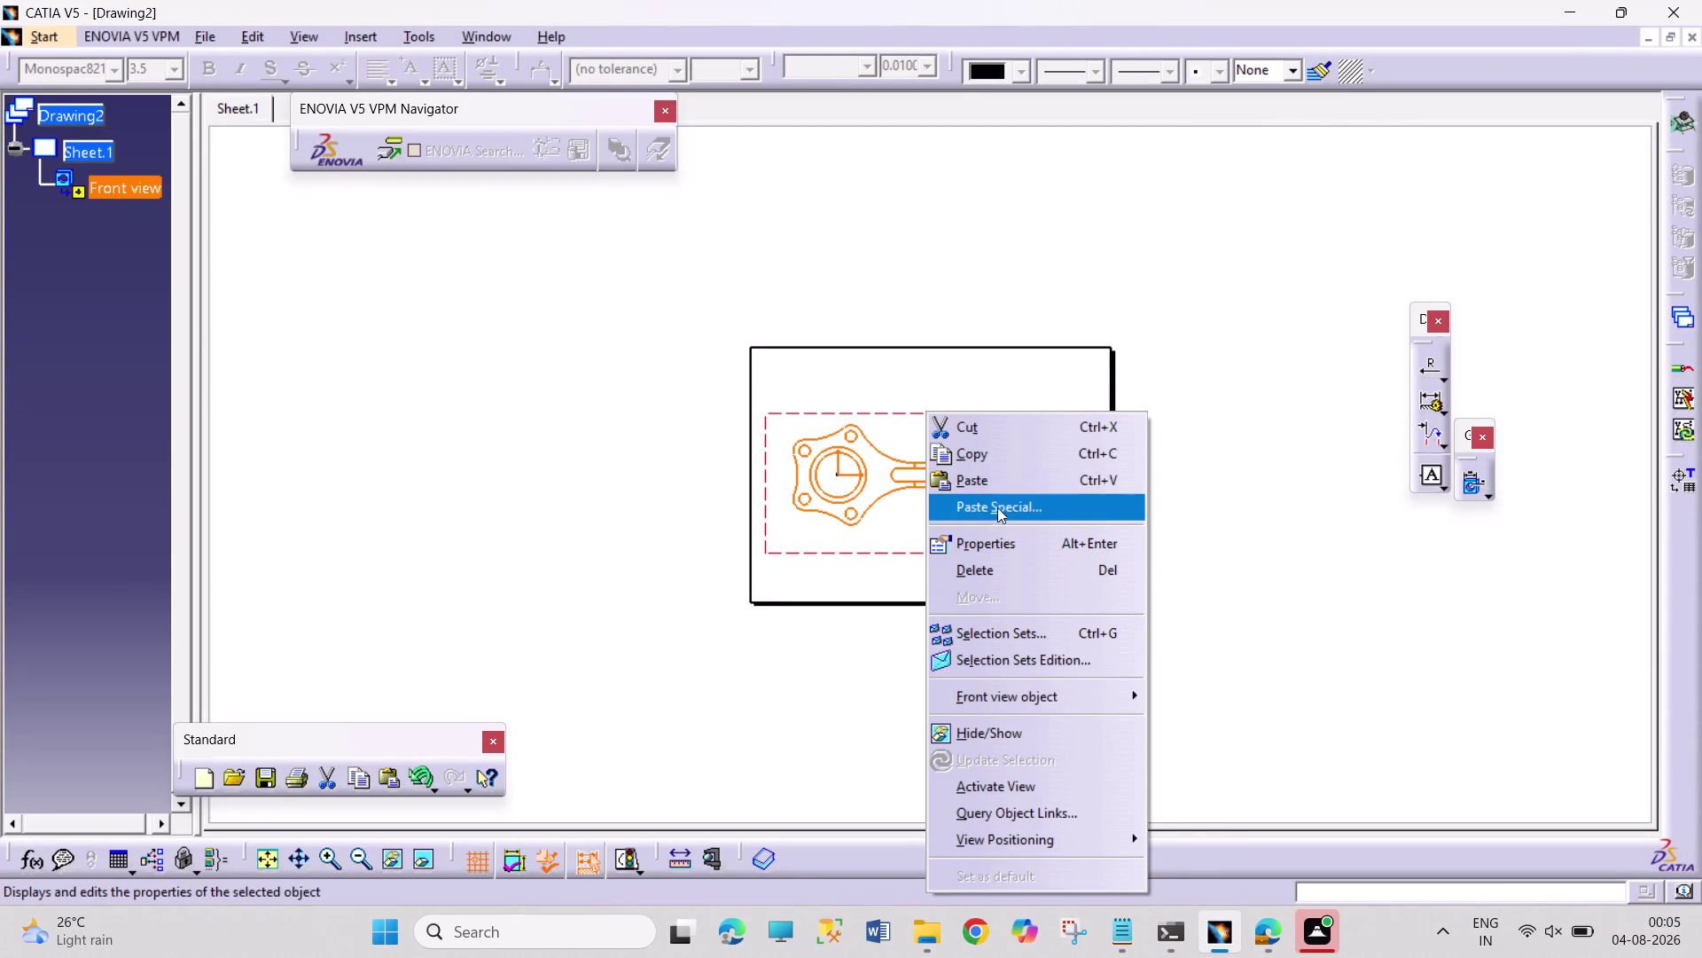
click(1018, 545)
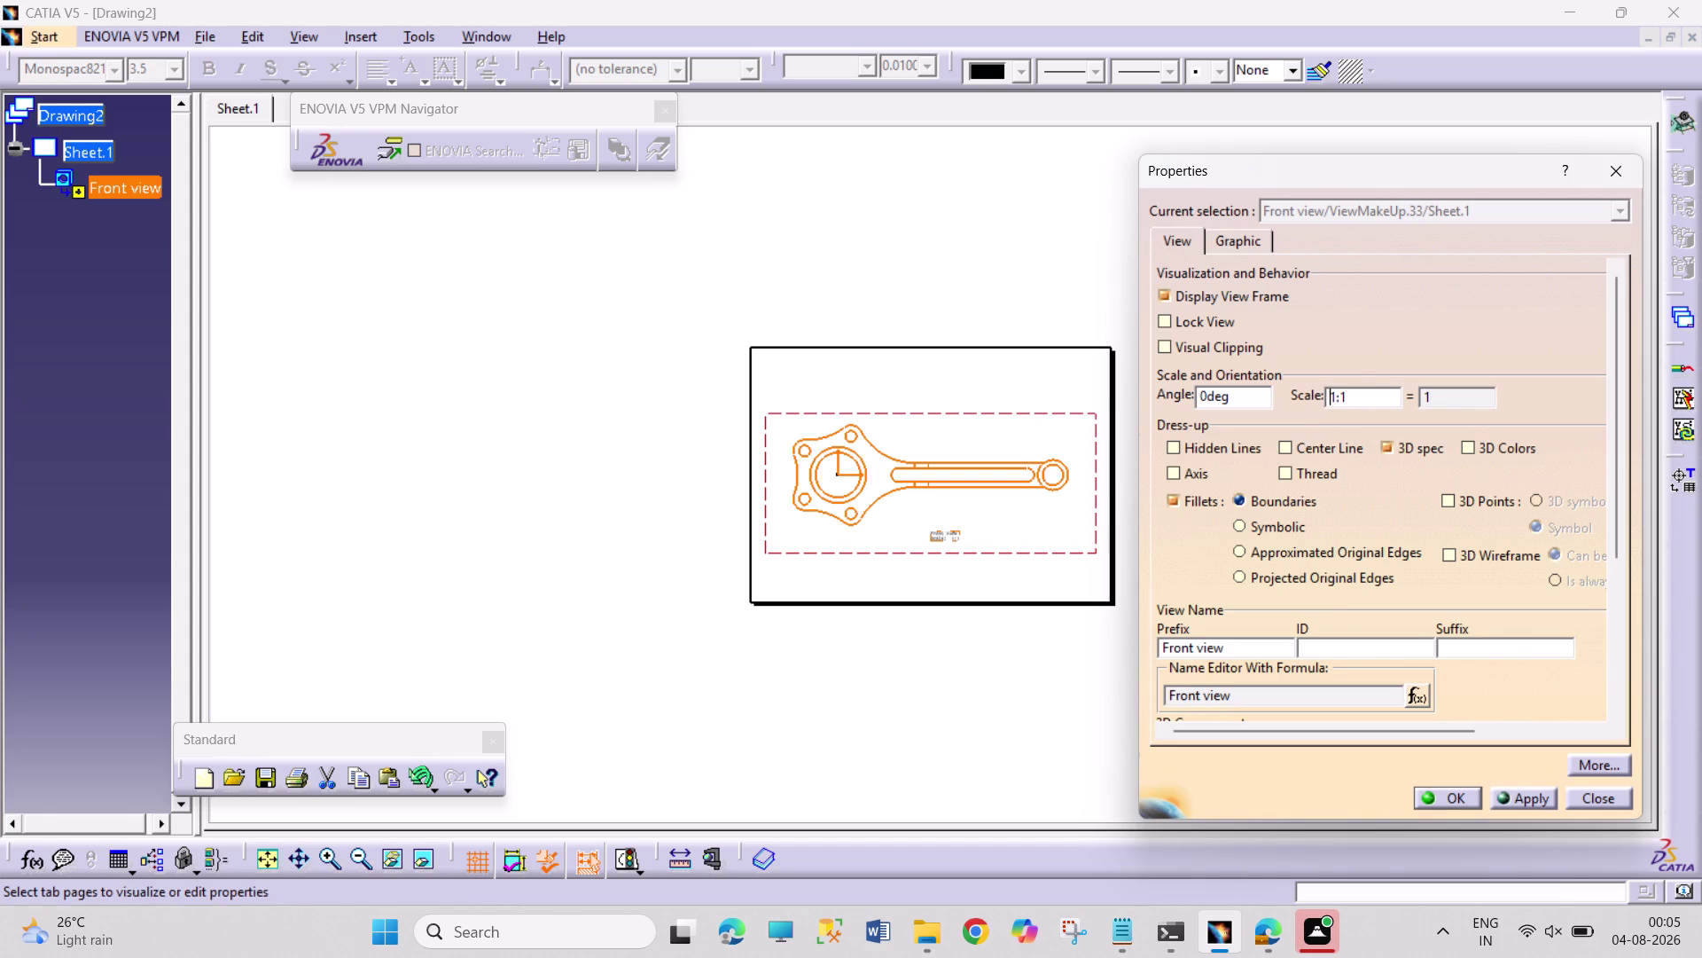
click(1369, 403)
key(BackSpace)
key(2)
key(Return)
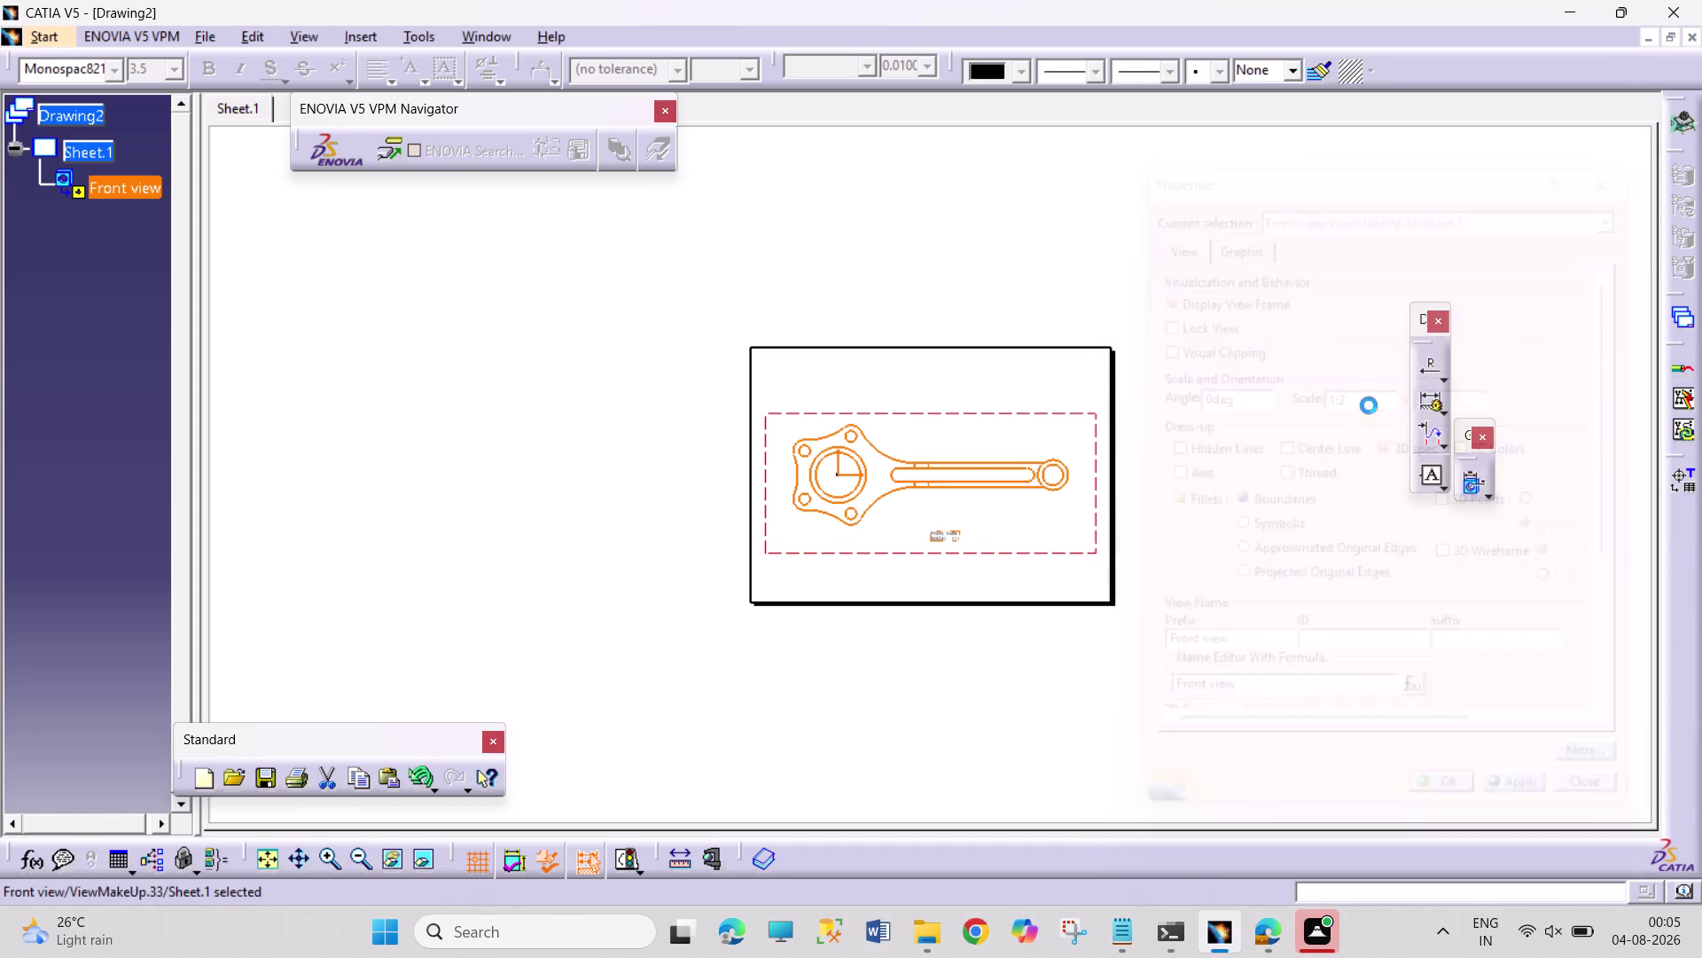
drag(936, 439, 845, 356)
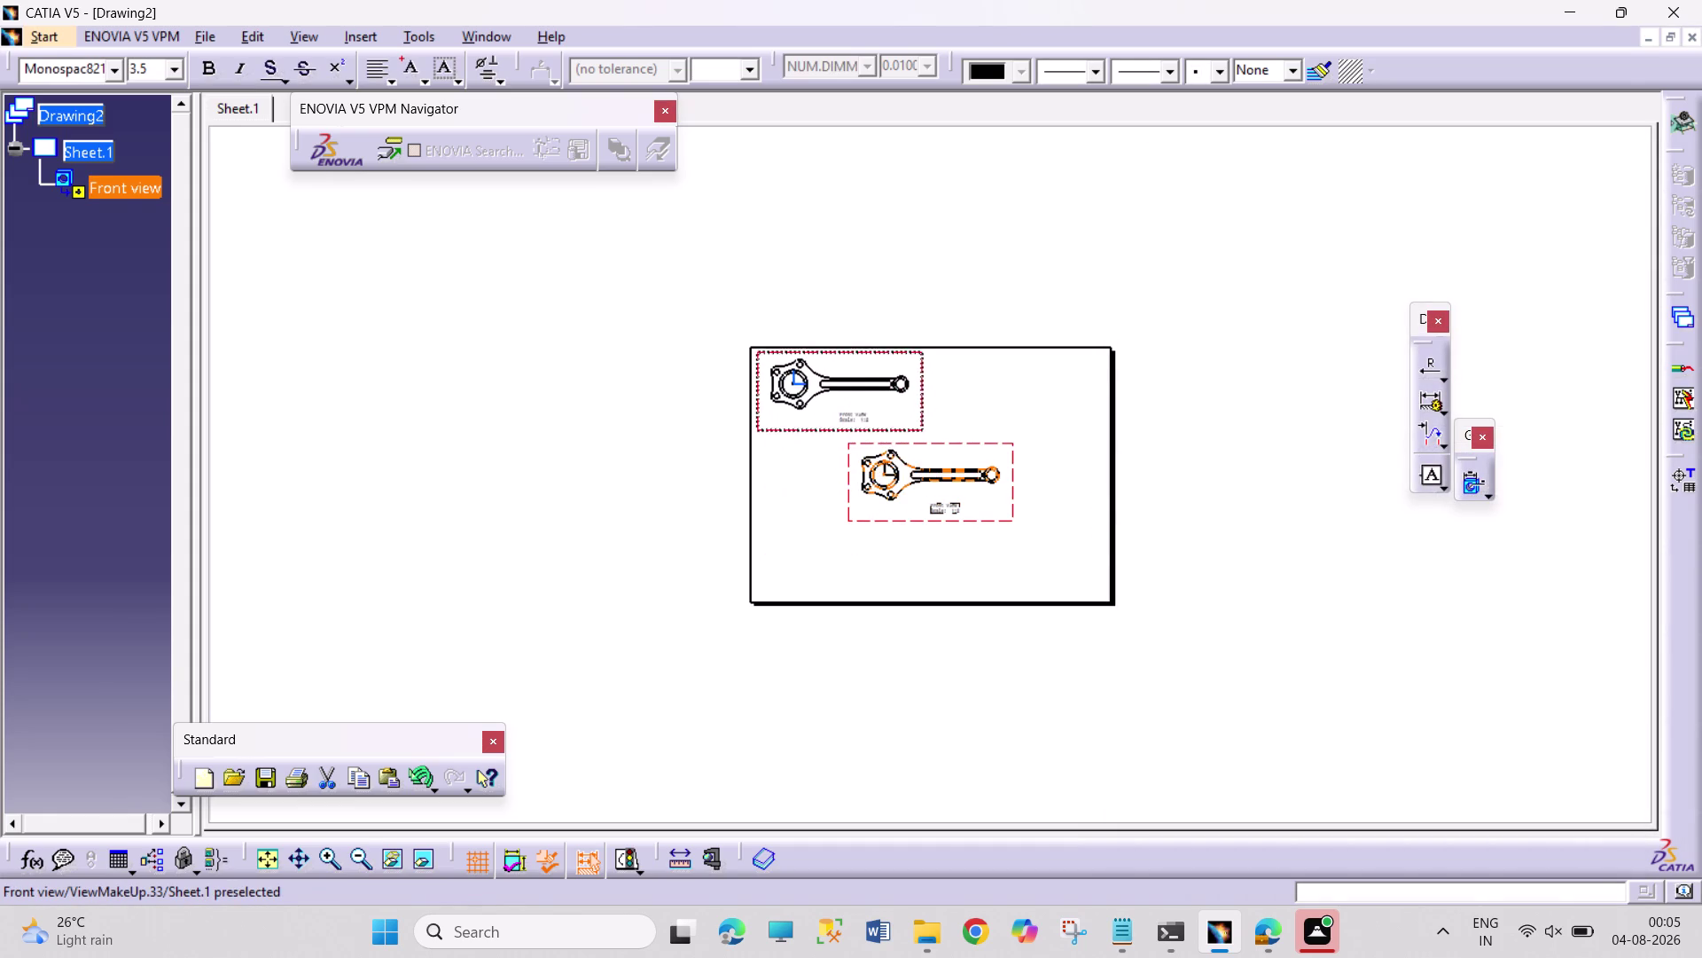
Settle the front view at the top-left and cancel an accidental dimension.
drag(845, 355, 846, 360)
click(361, 40)
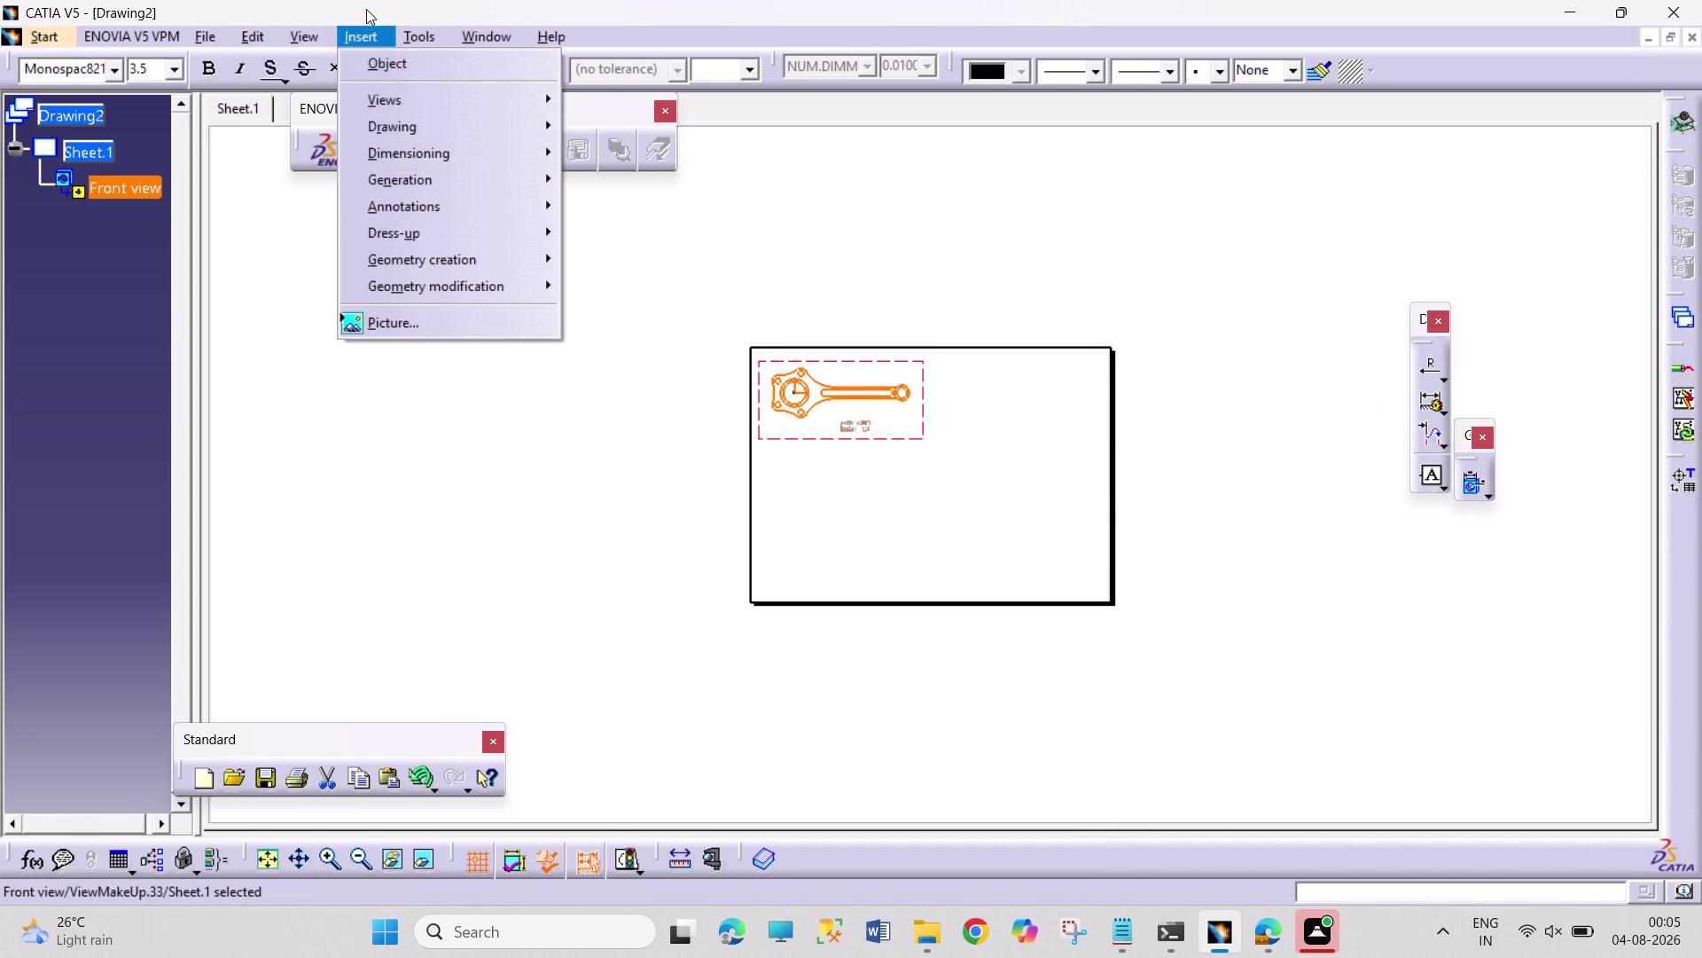
click(601, 122)
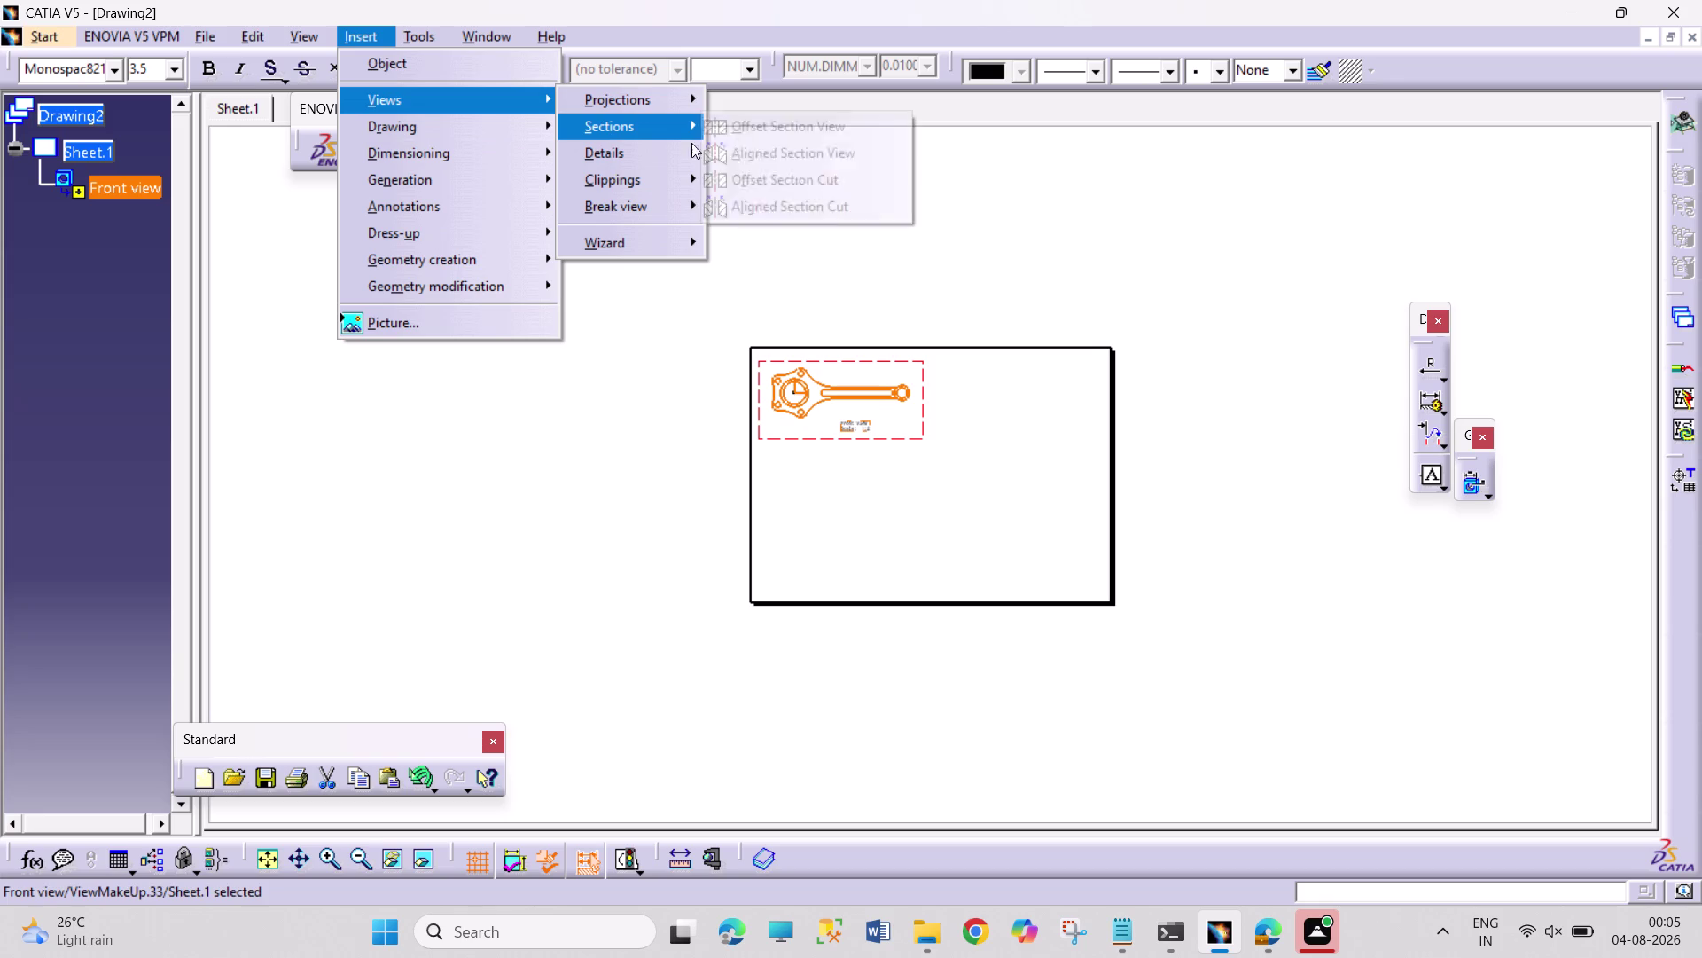
click(743, 129)
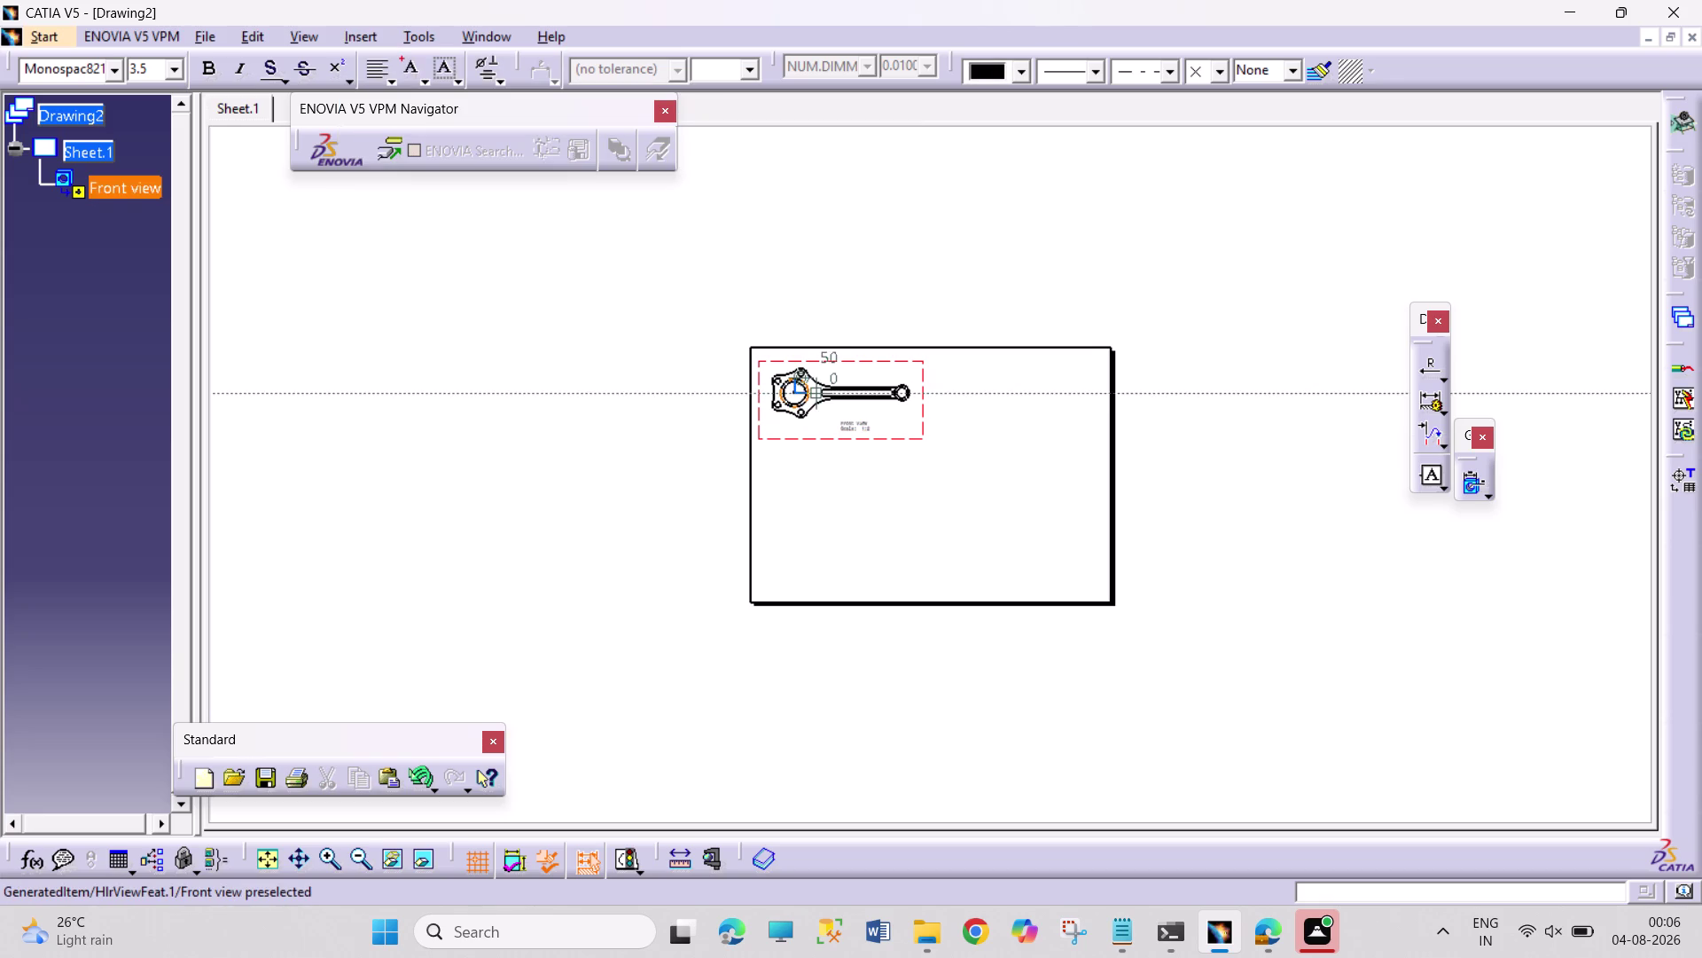
click(786, 397)
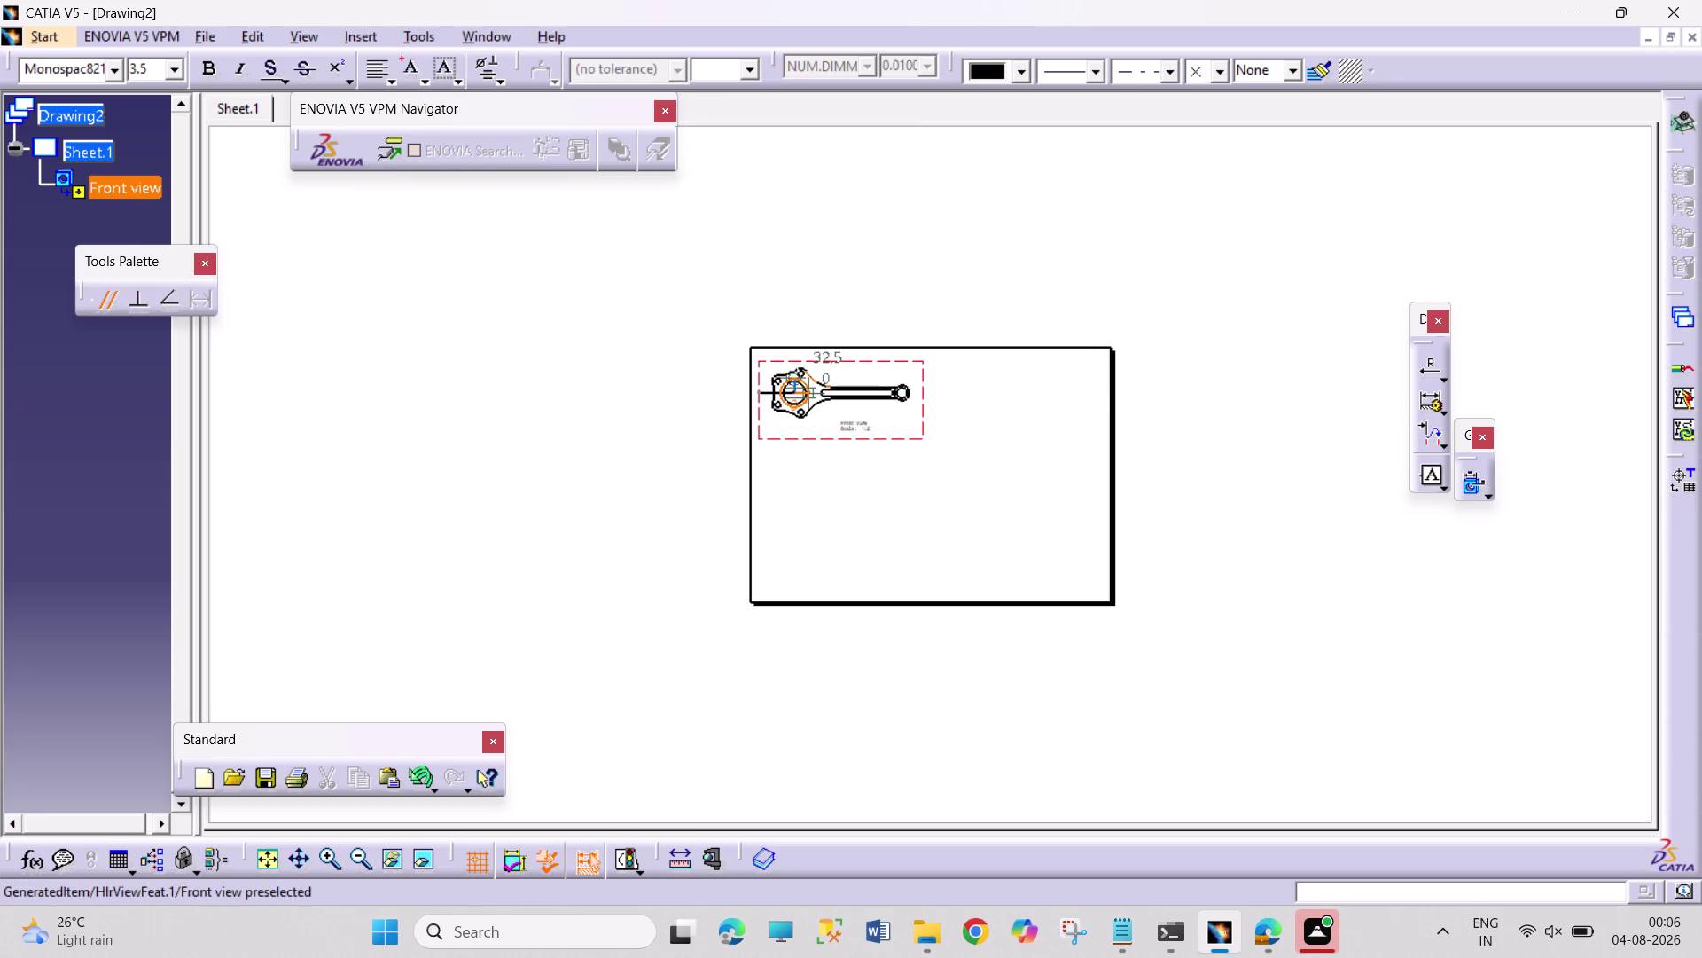
key(Escape)
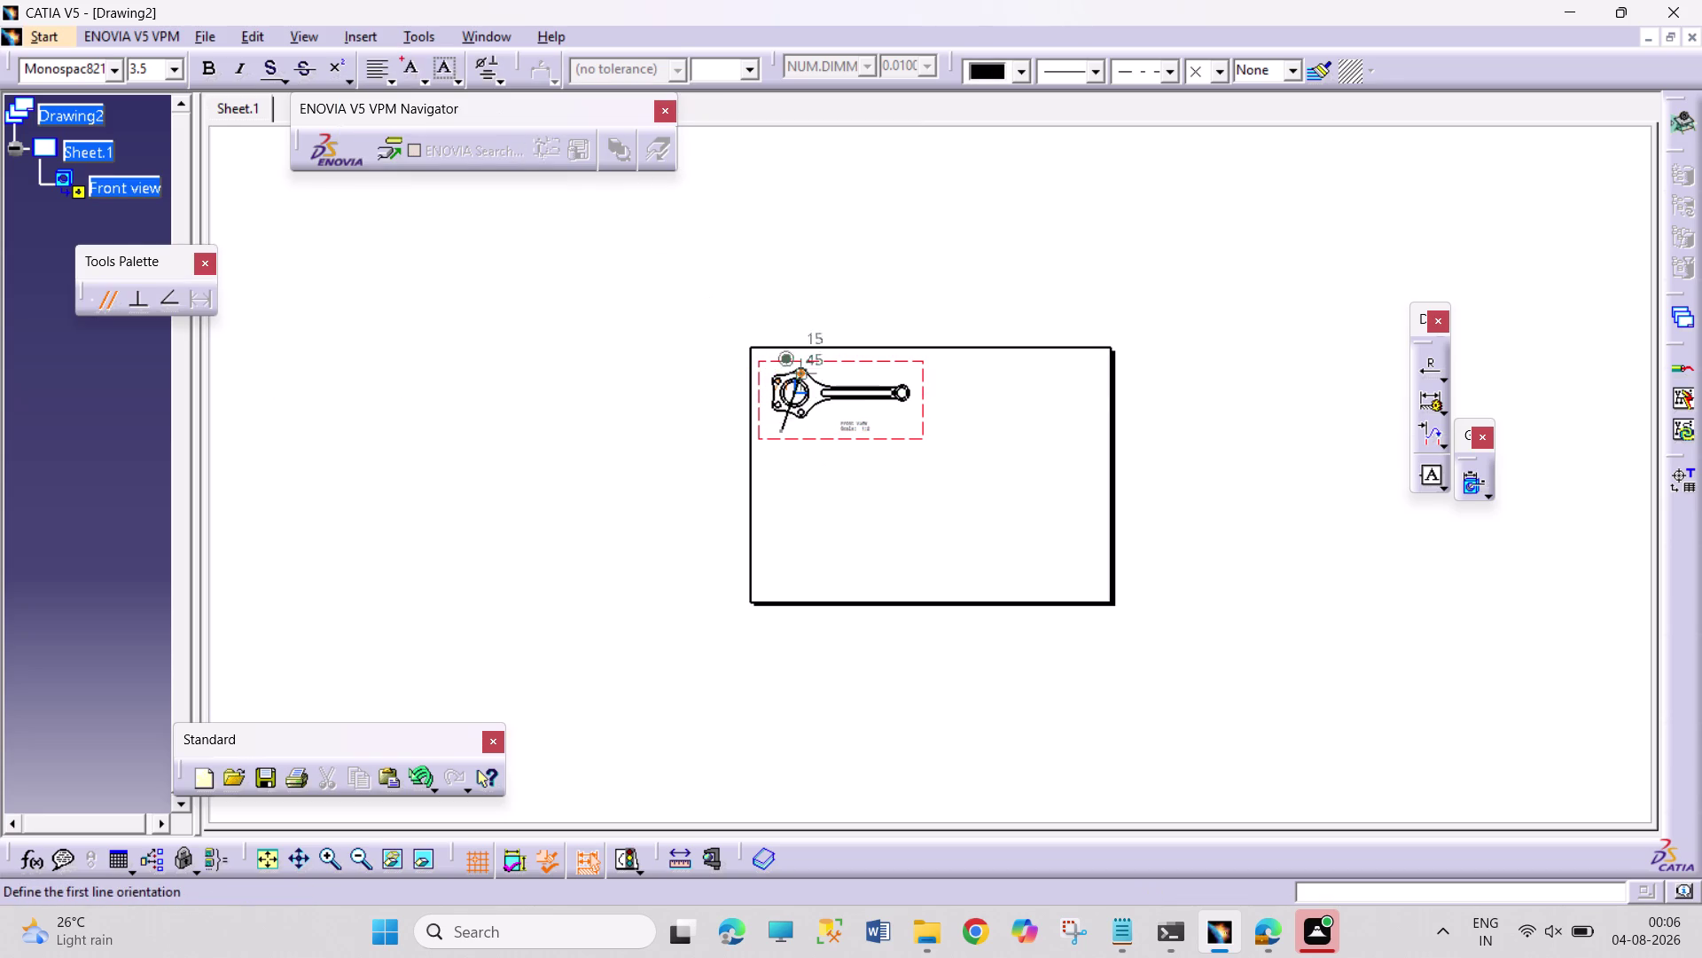
key(Escape)
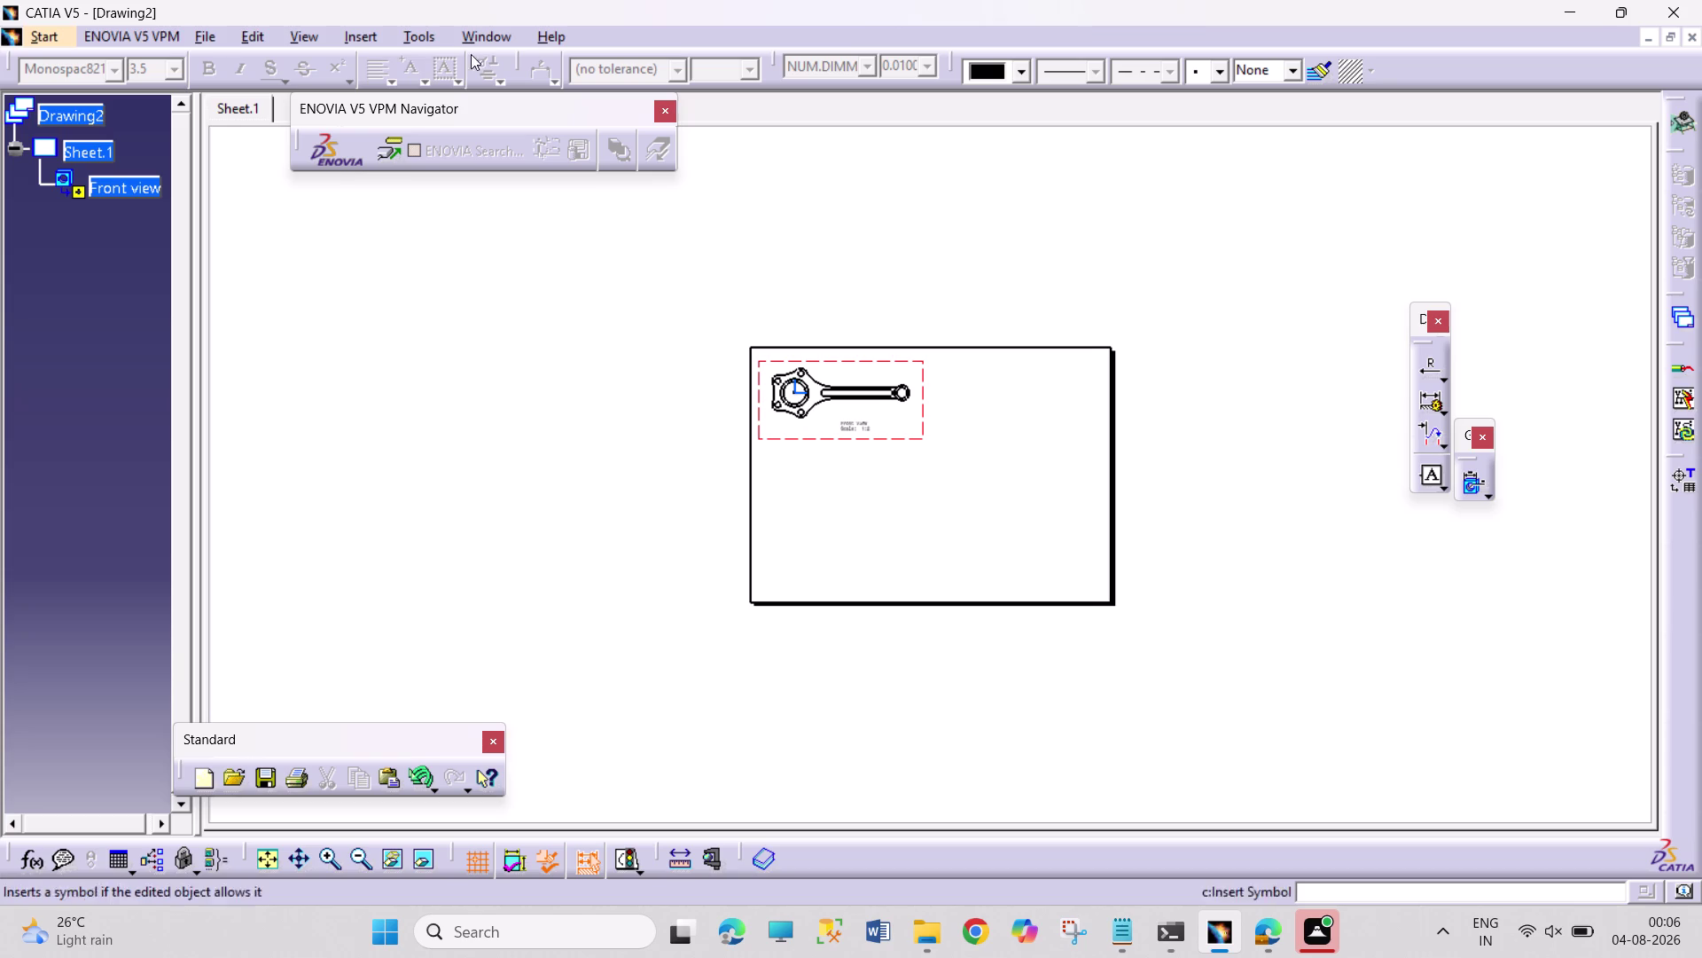
Project a left view to the right of the front view.
click(373, 40)
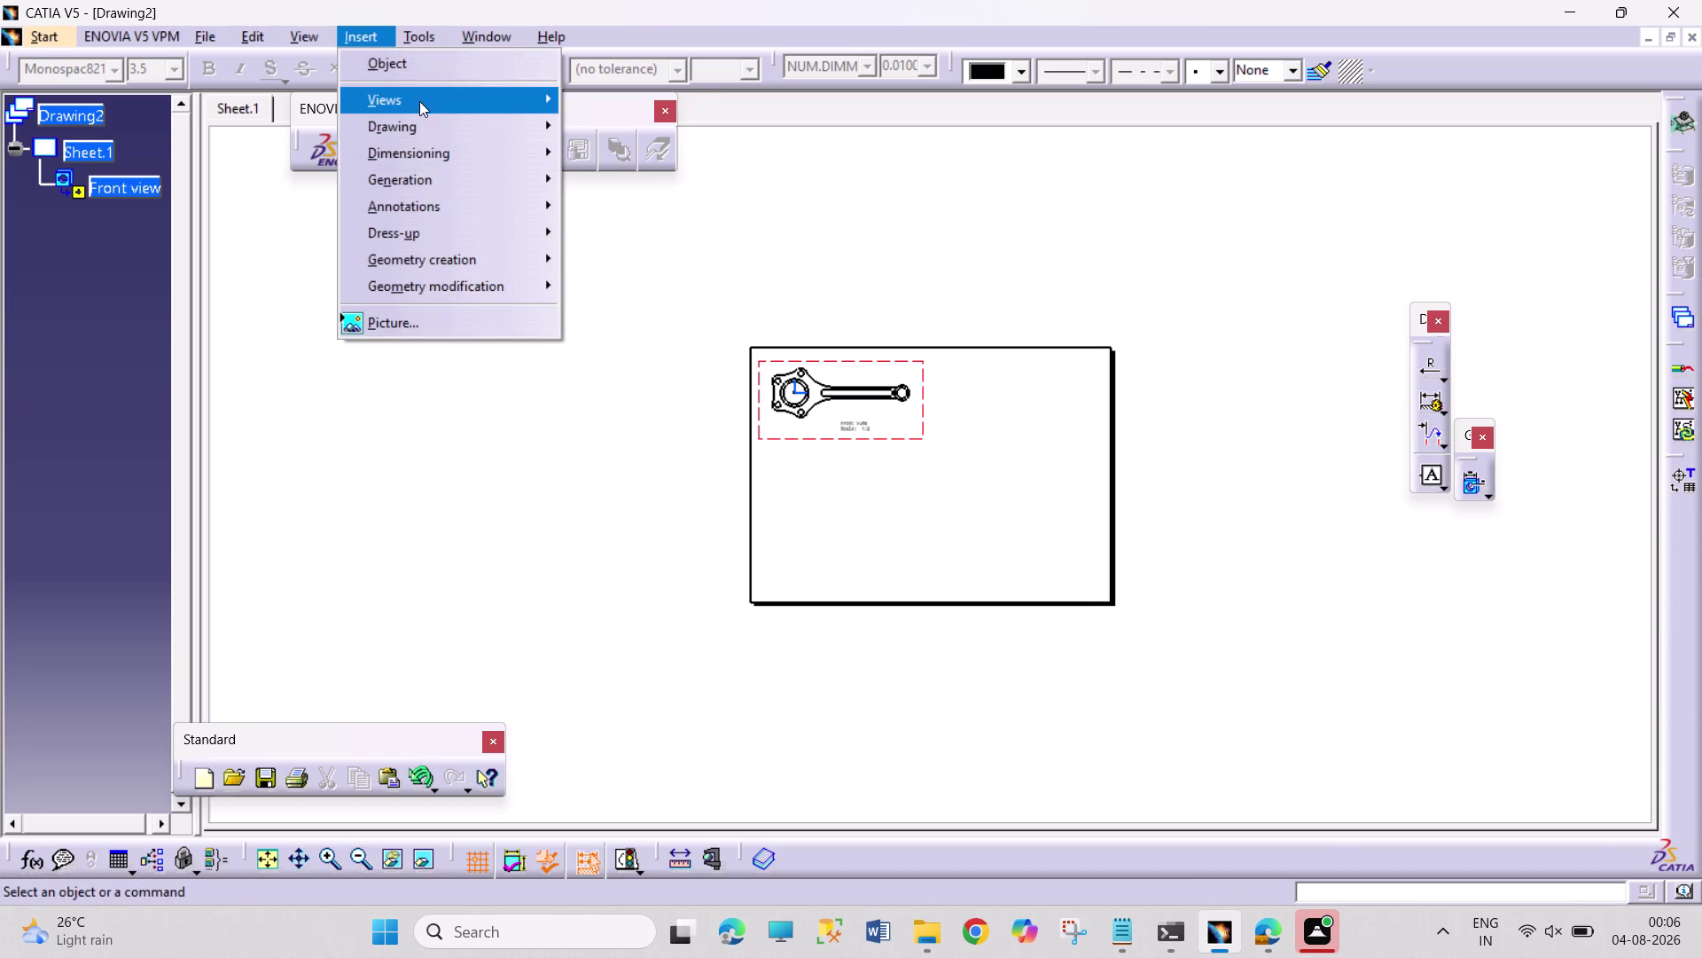
click(419, 100)
click(636, 101)
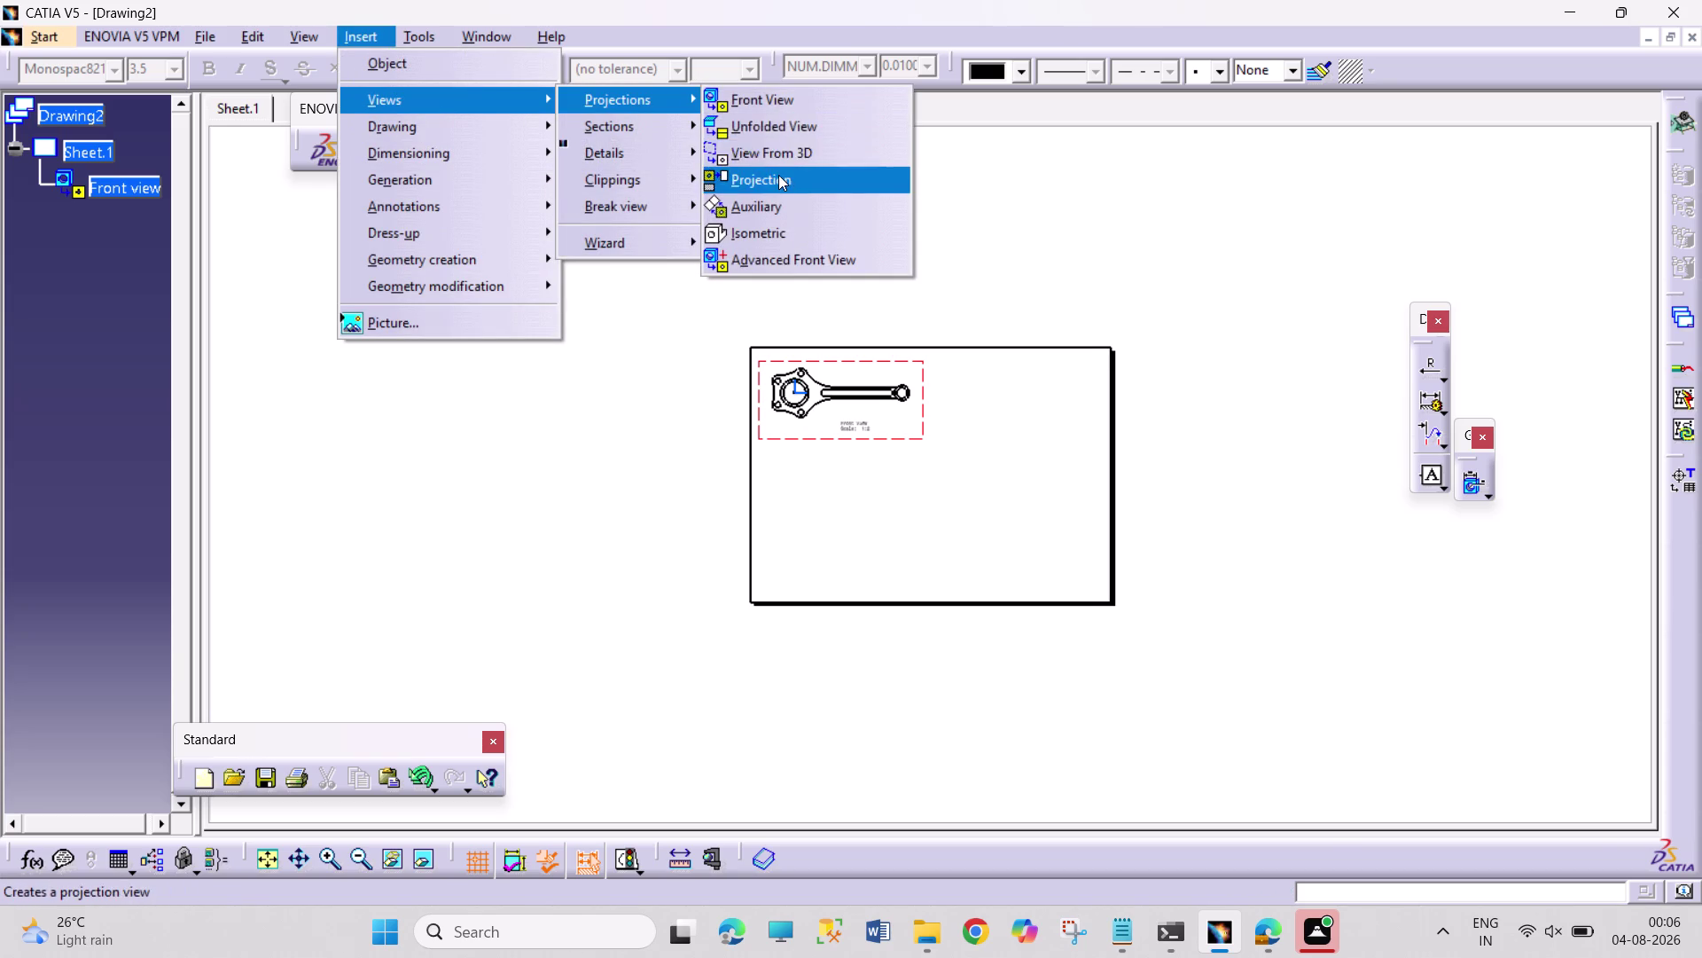
click(778, 174)
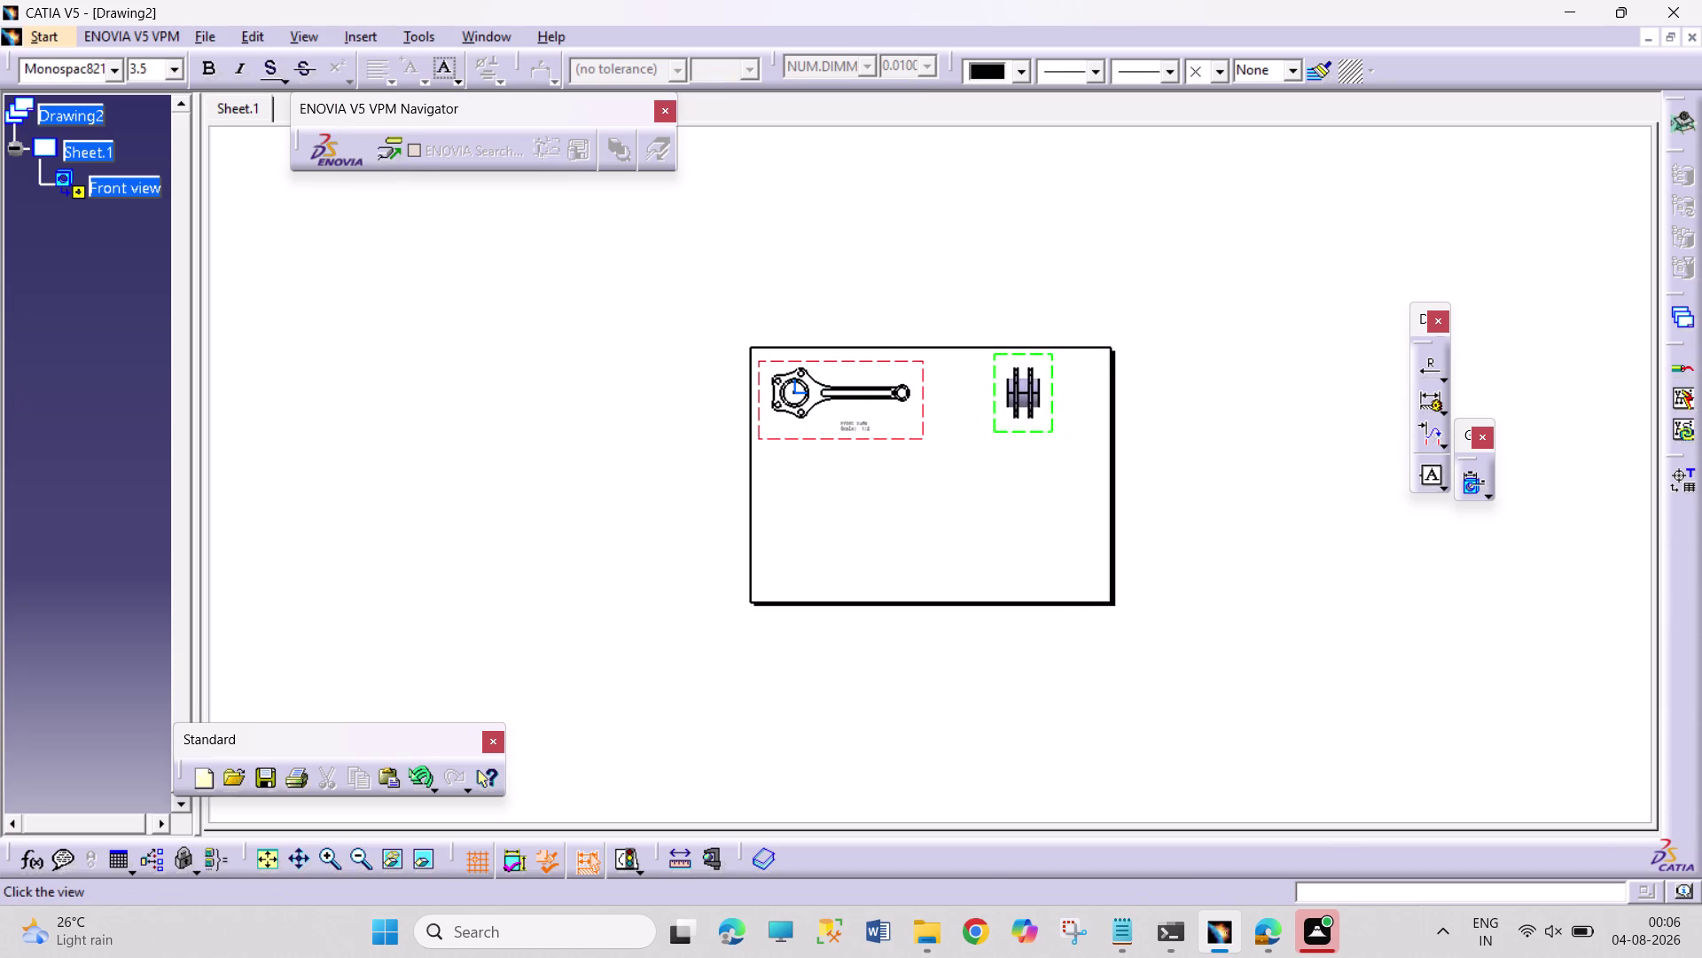
click(1007, 409)
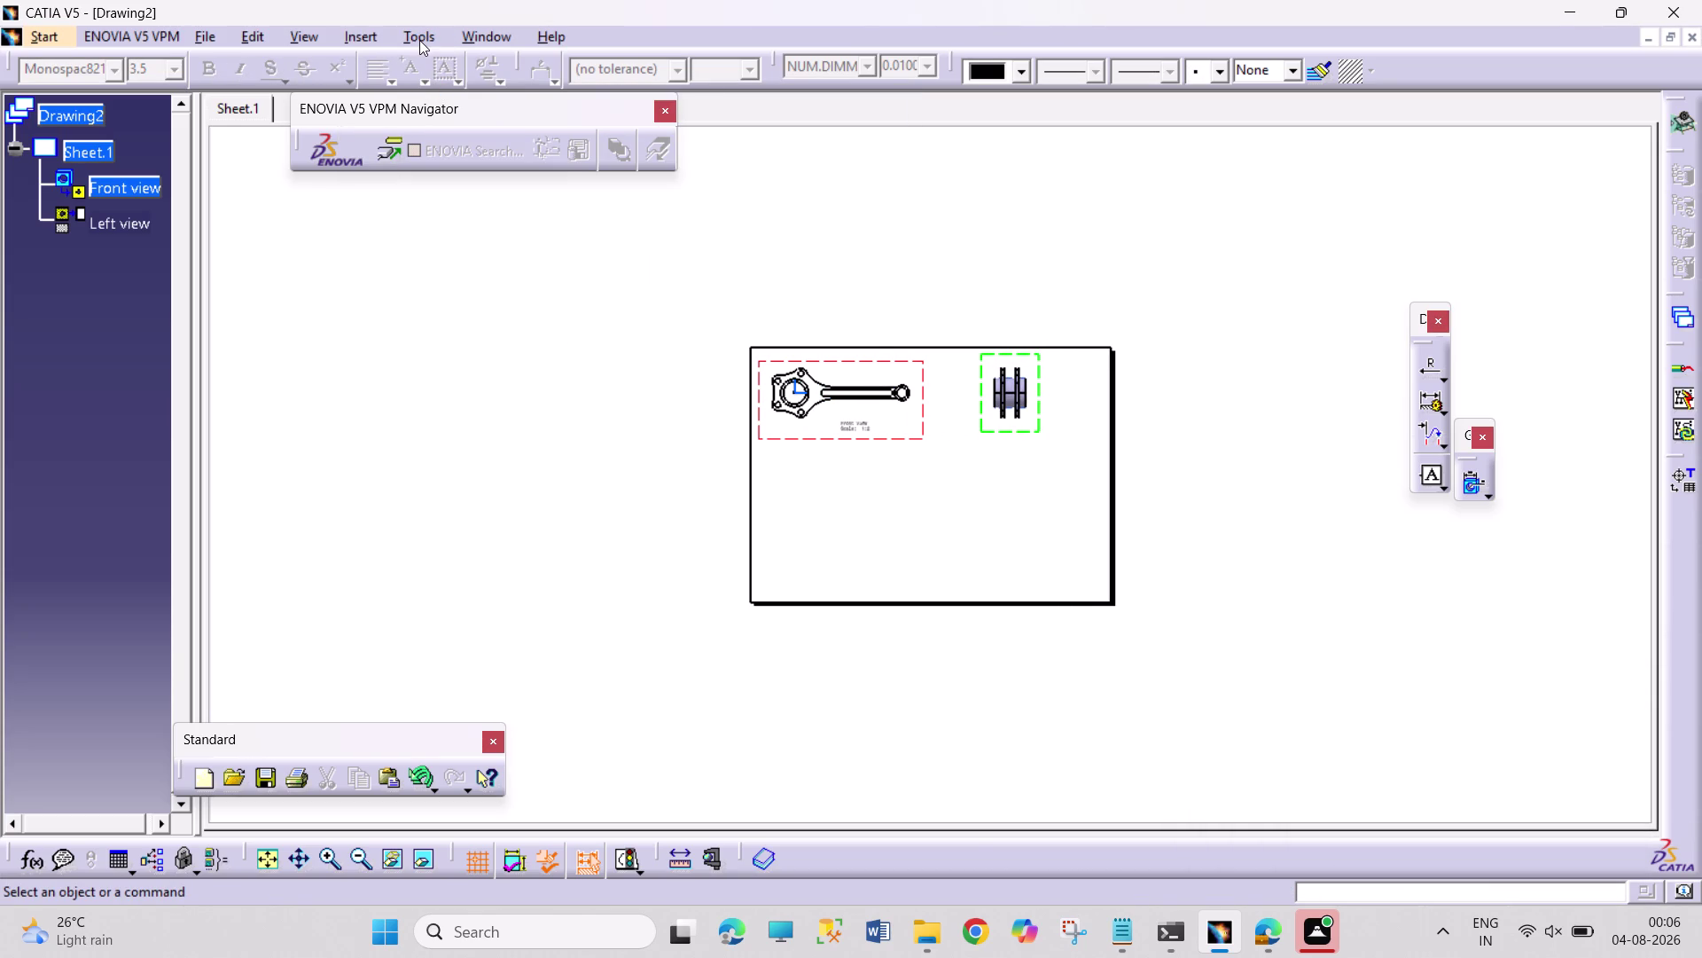
Project a top view below the front view and select it.
click(357, 40)
click(423, 98)
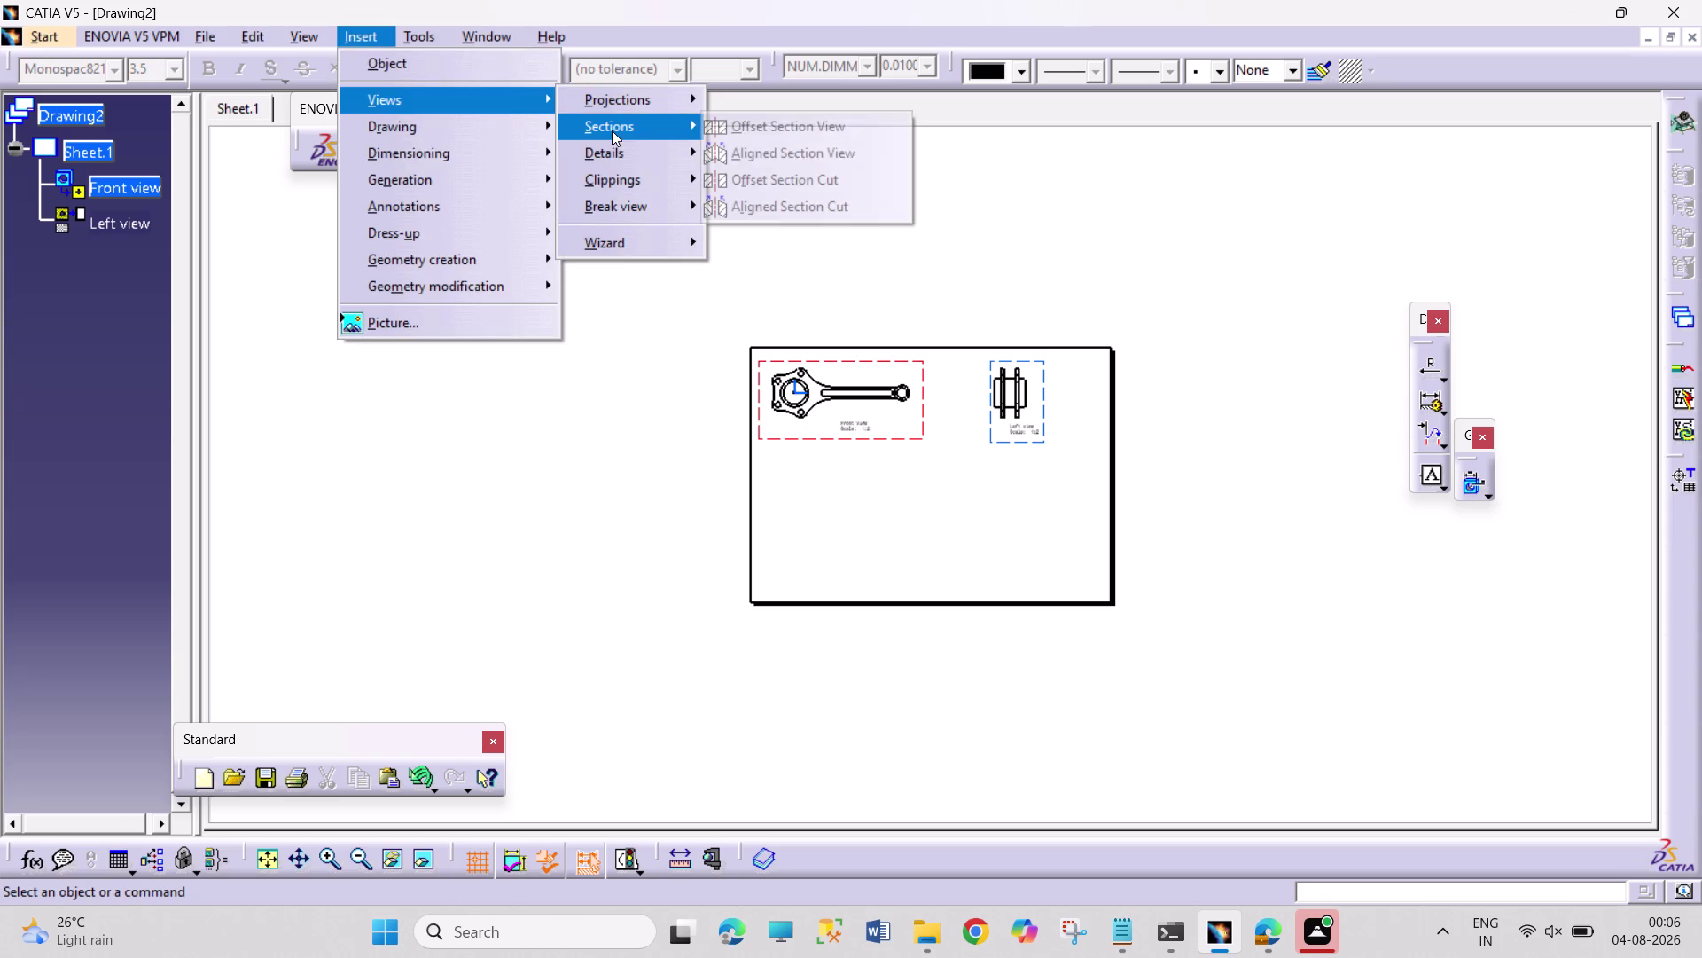
click(756, 175)
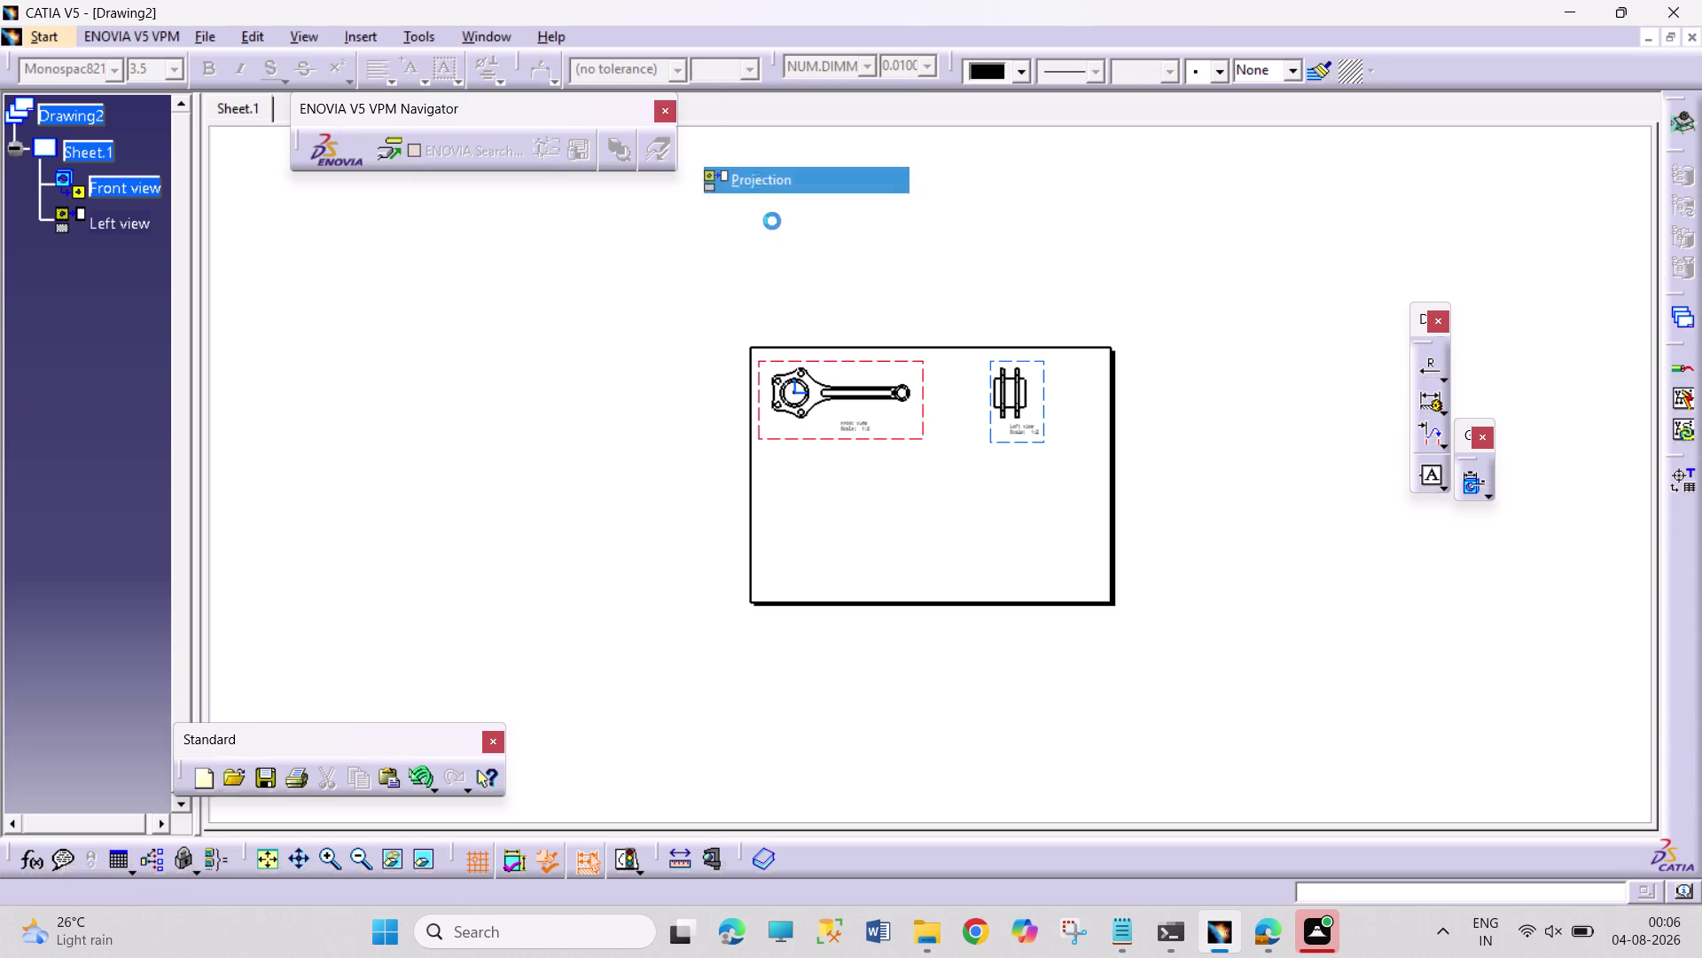
click(801, 479)
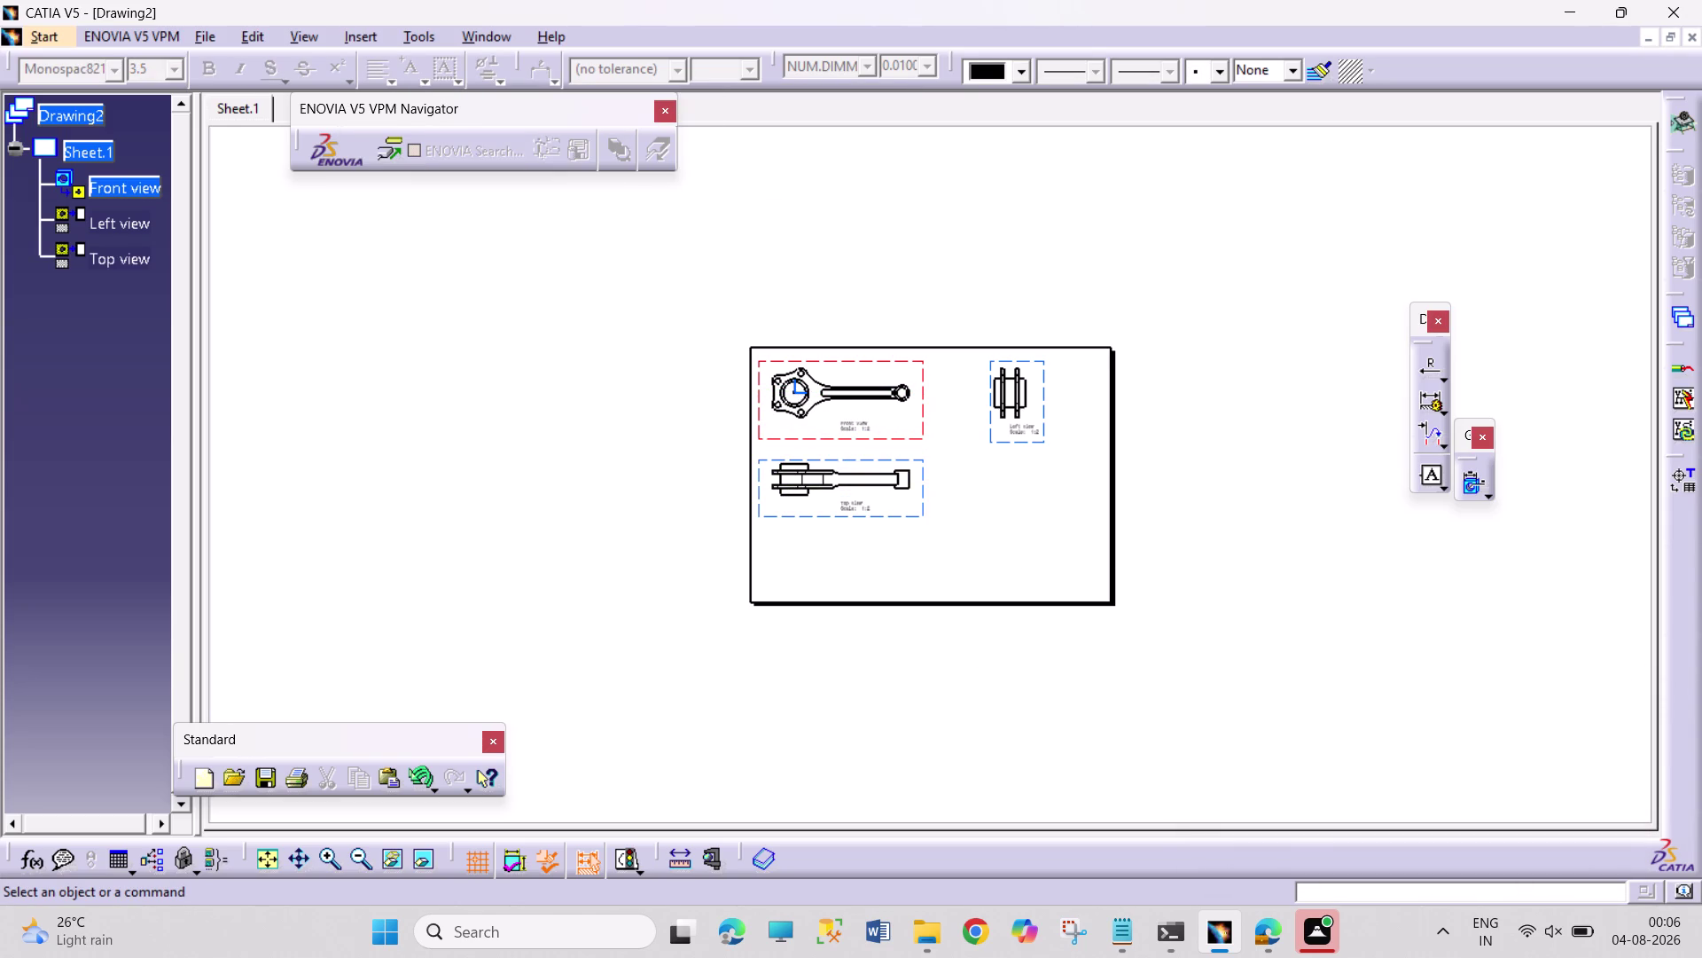
key(Escape)
triple_click(882, 518)
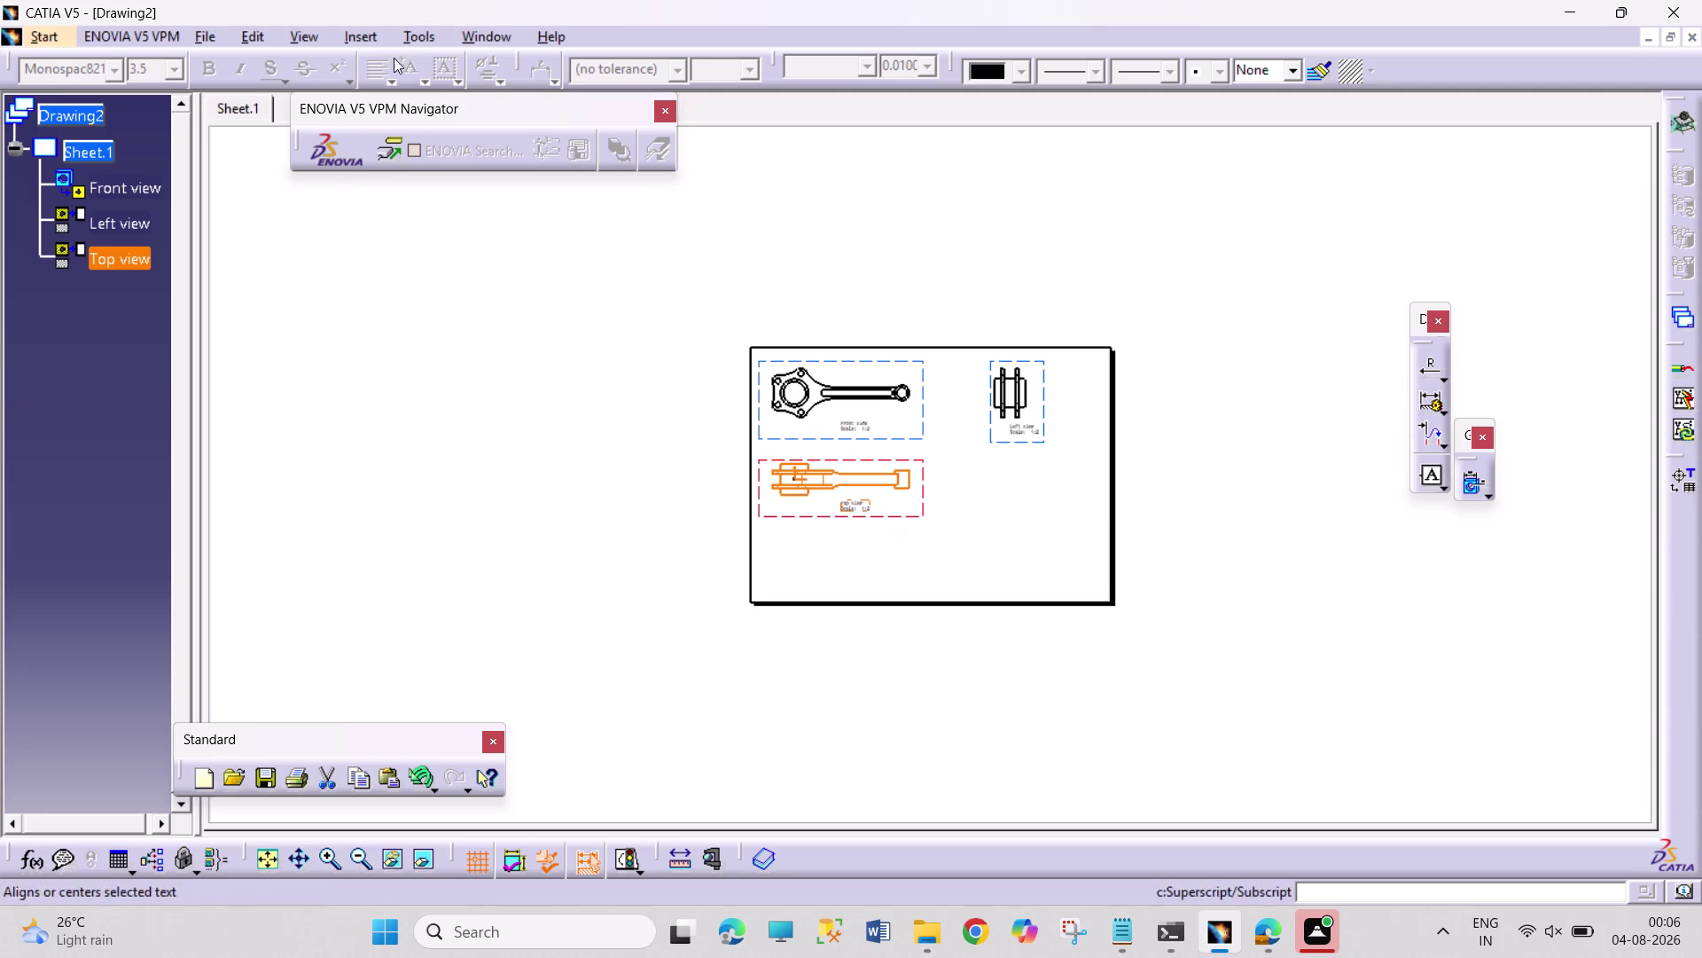
Draw an offset section cutting line across the top view to the rod's neck.
click(371, 41)
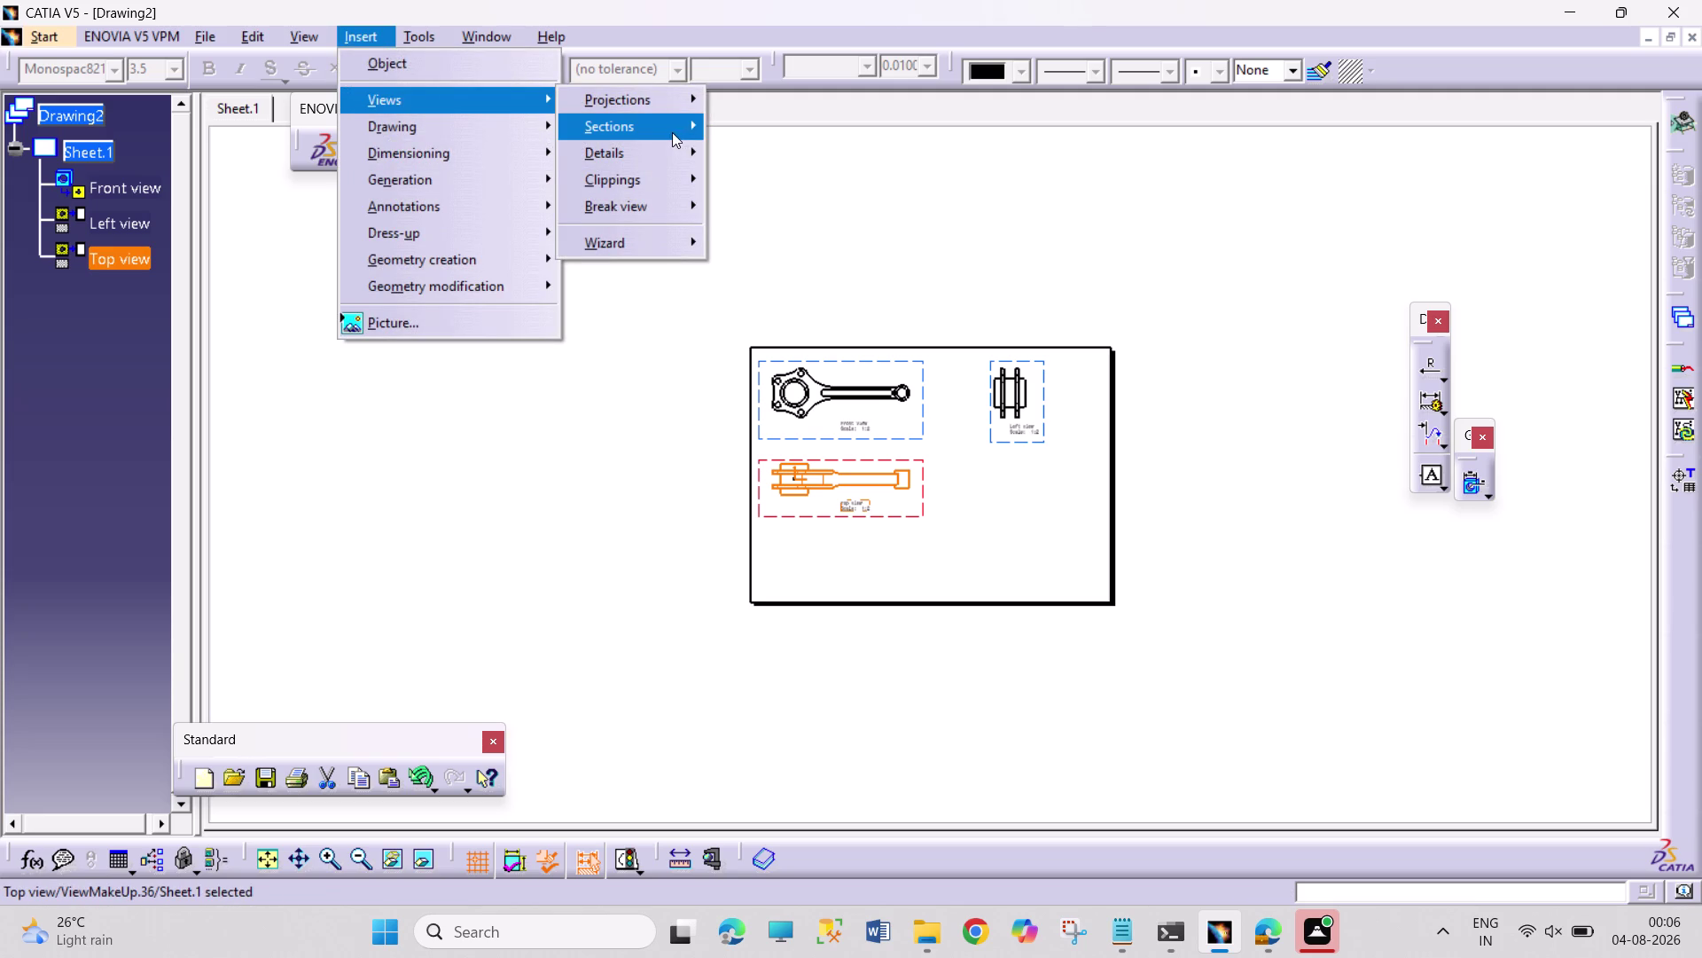
click(671, 132)
click(768, 128)
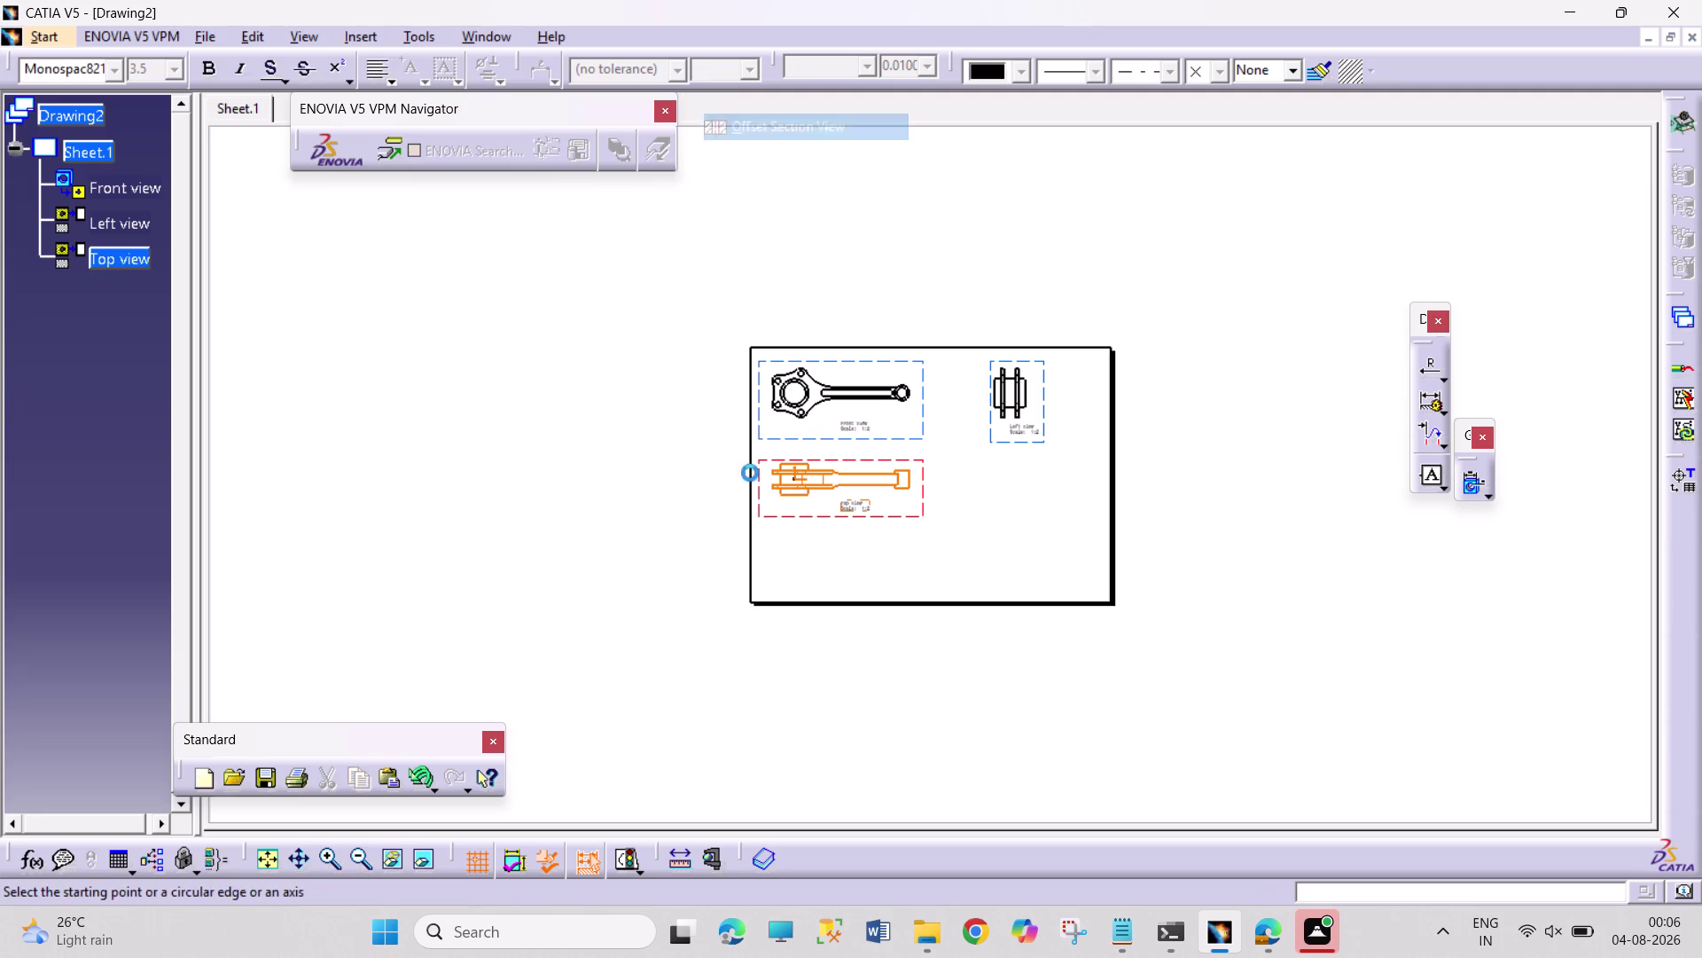
scroll(up, 3)
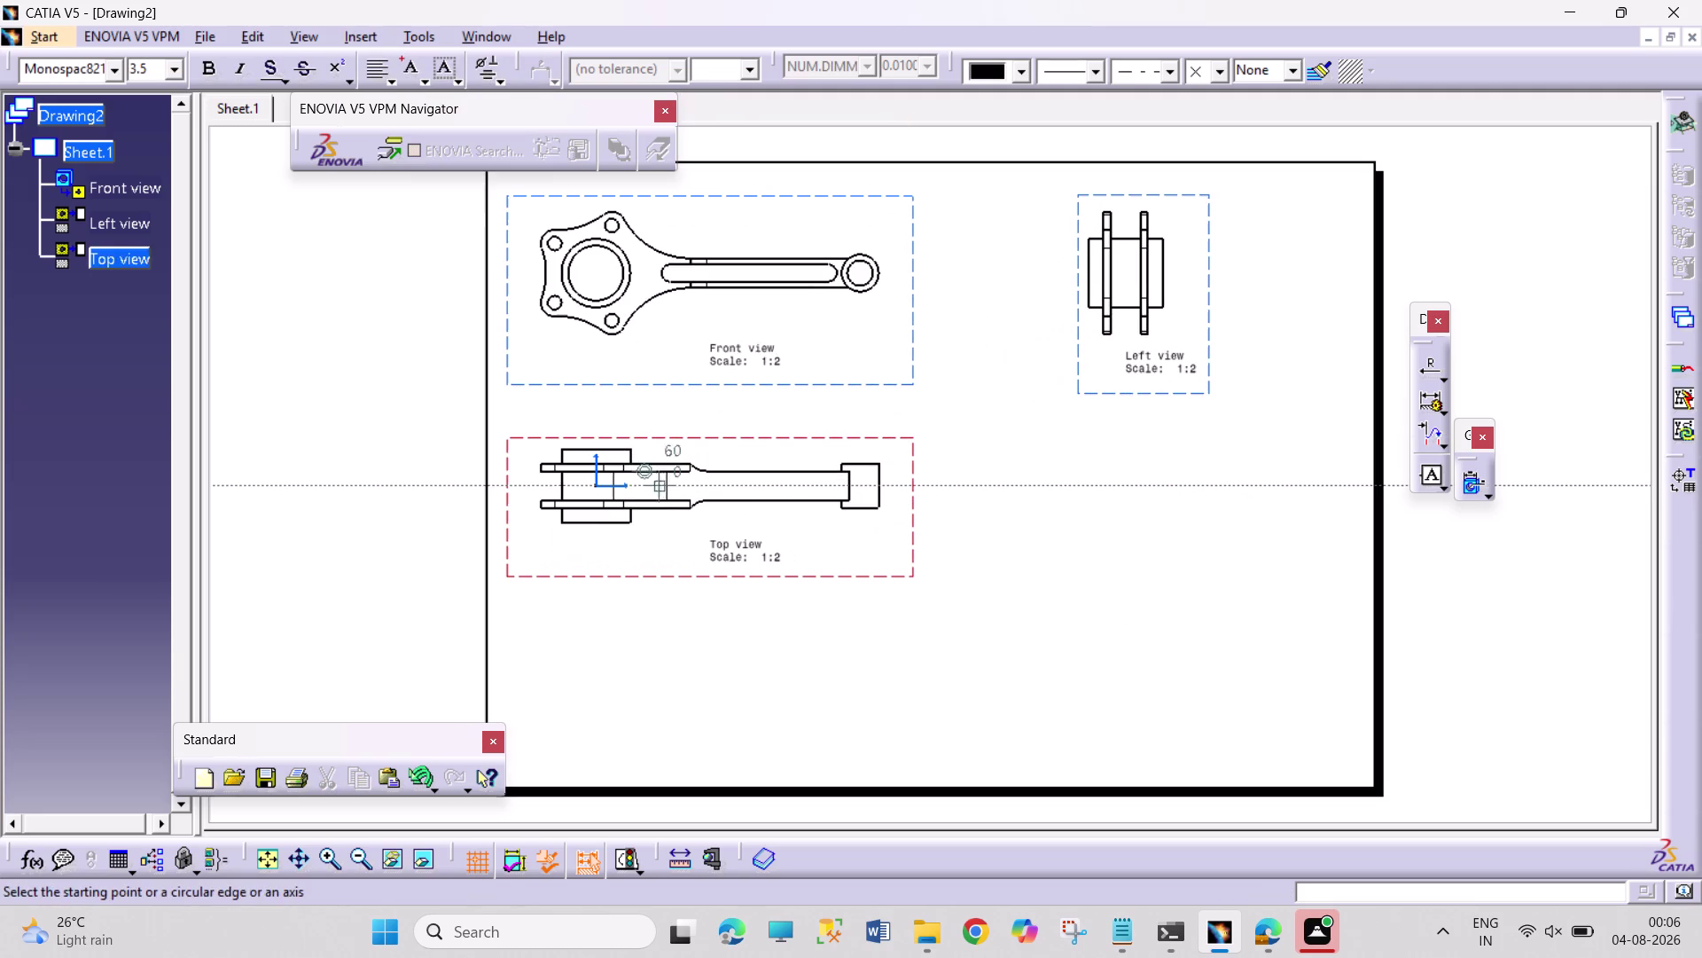
click(530, 485)
click(719, 485)
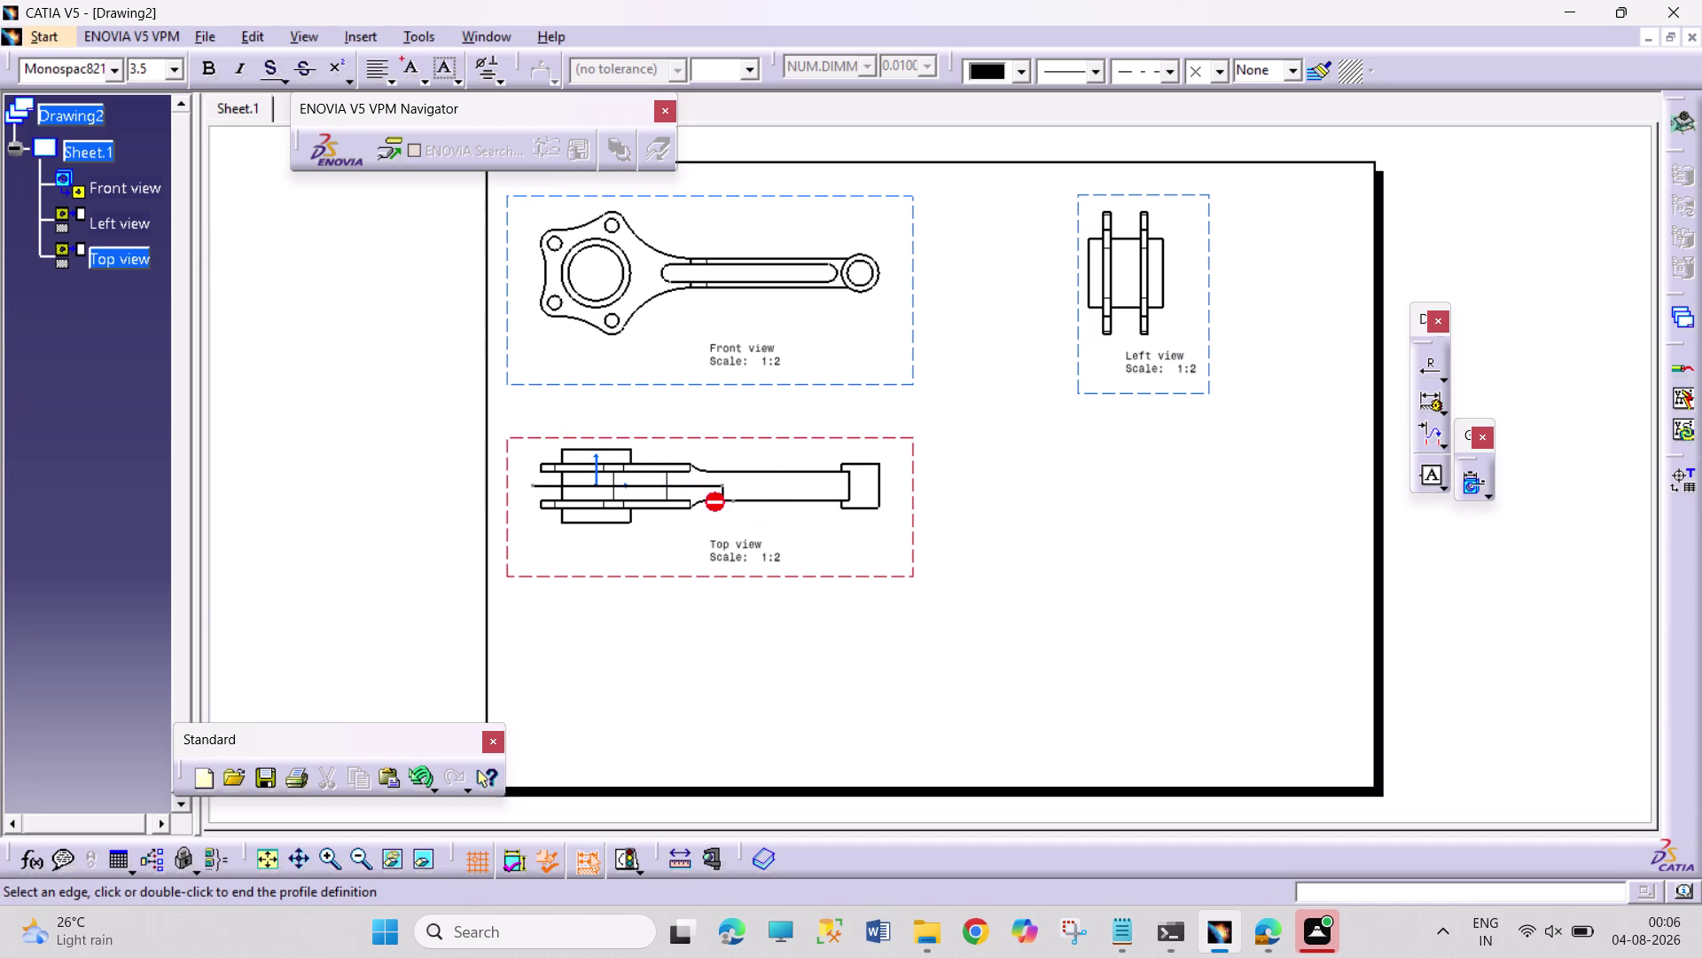
double_click(745, 517)
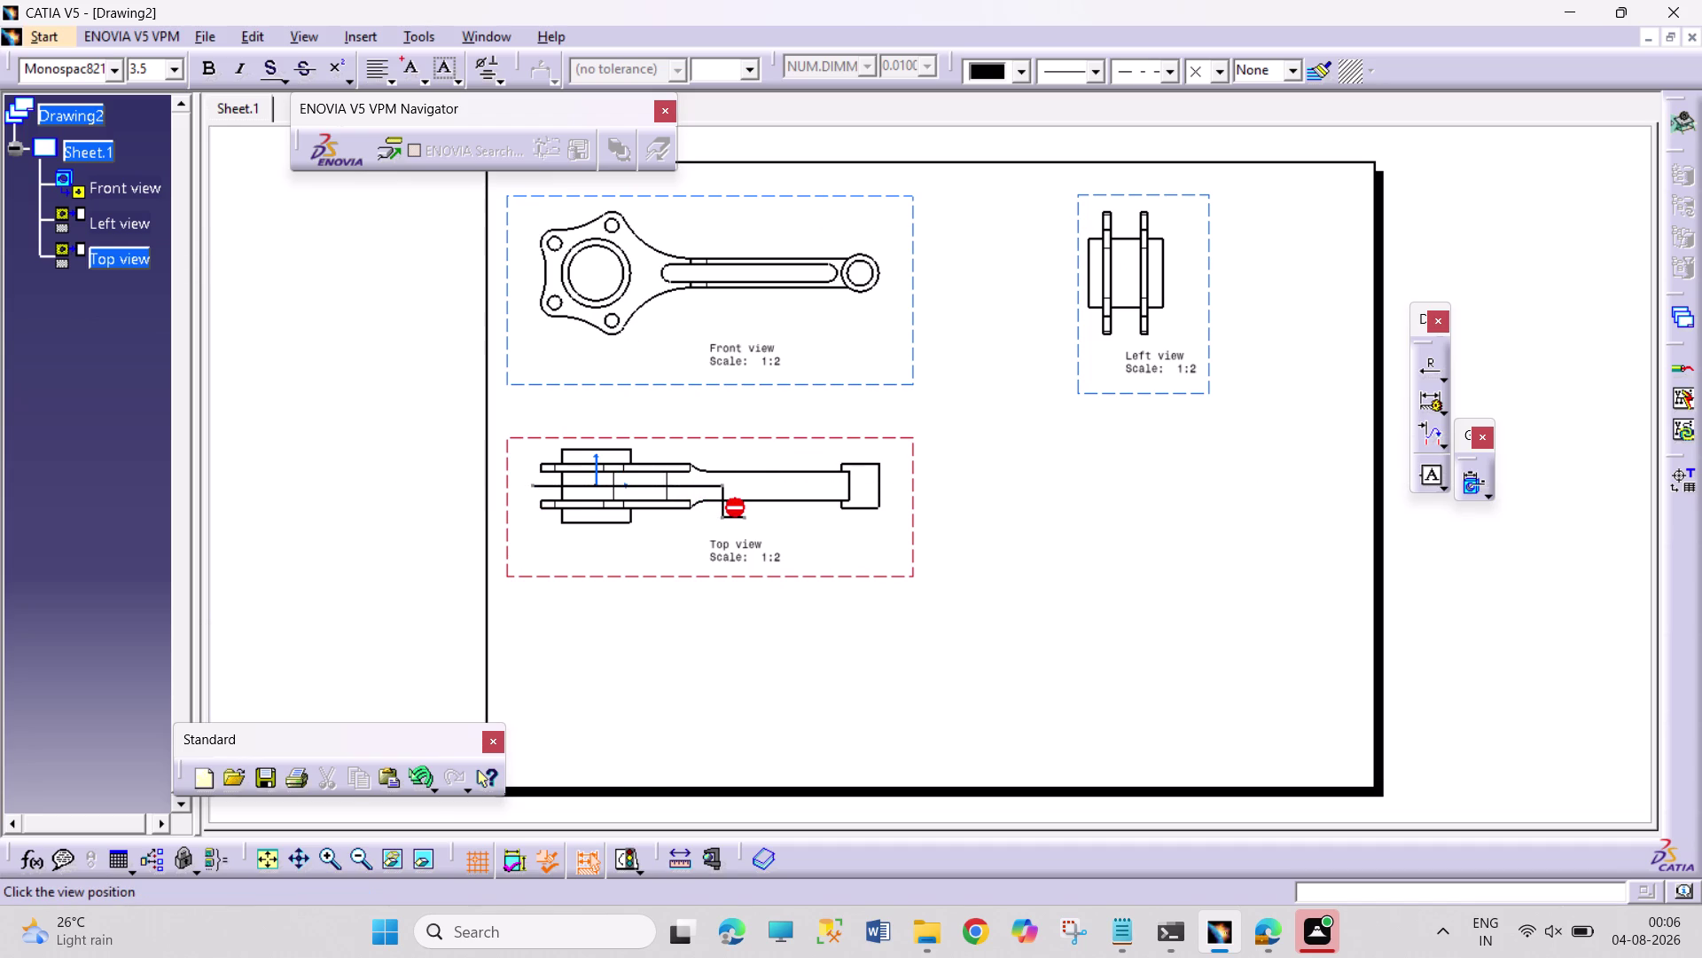
Place Section view A-A below the top view and adjust its position.
click(830, 670)
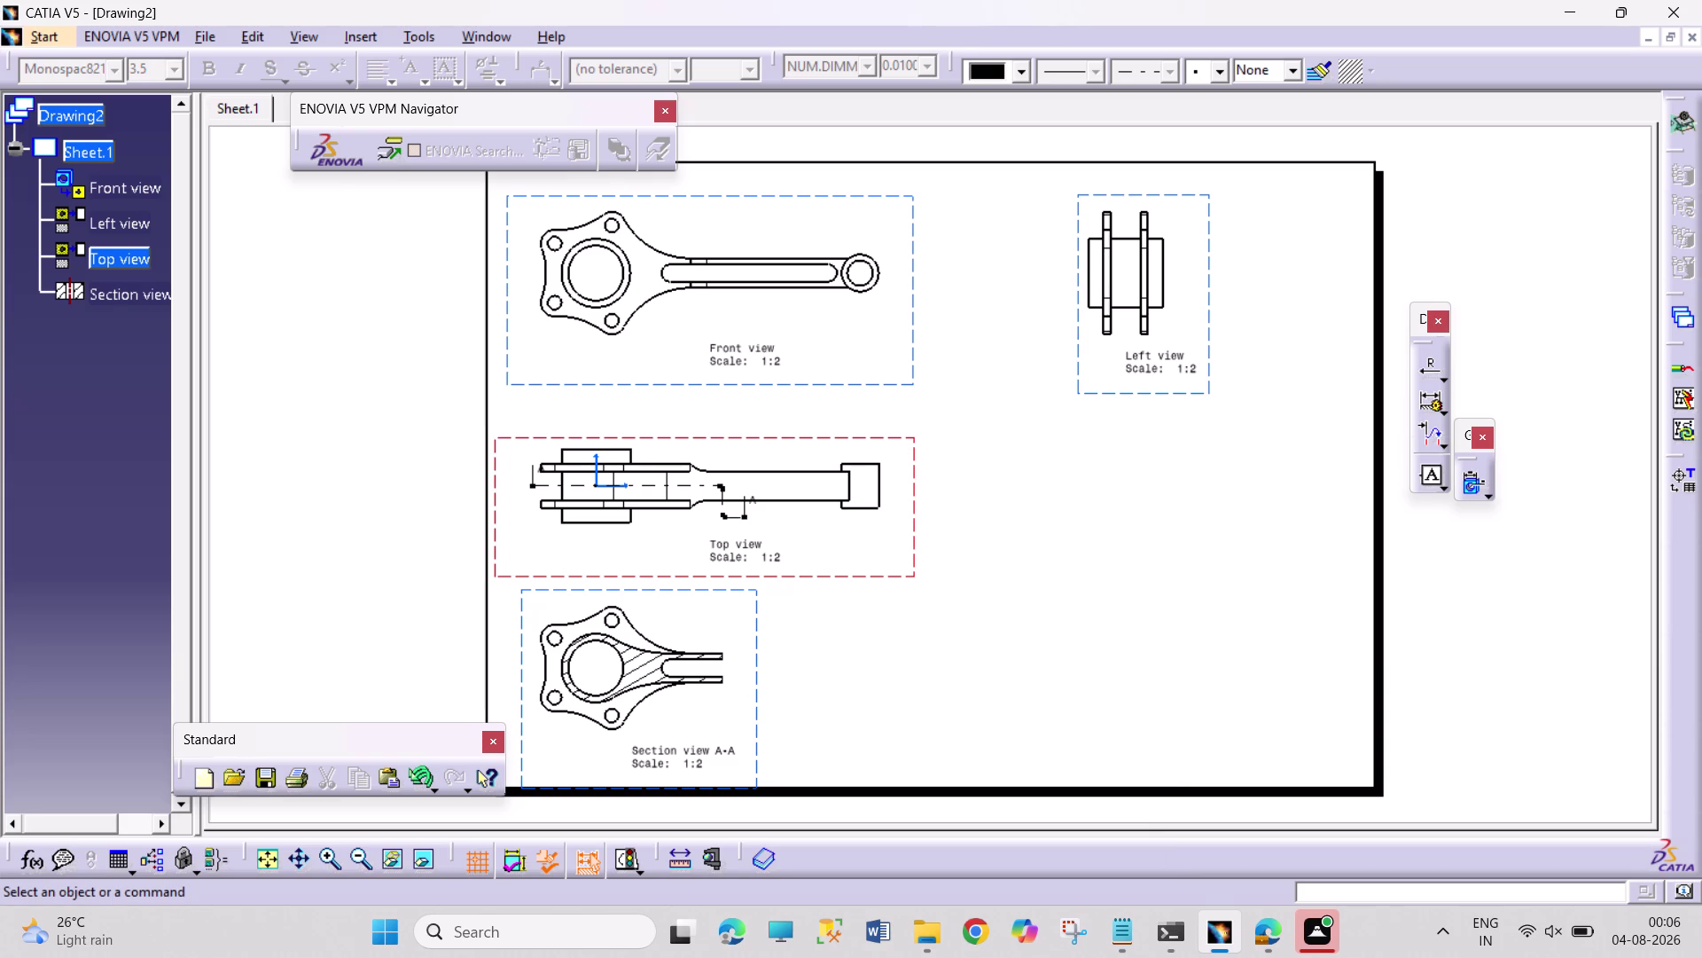
click(755, 641)
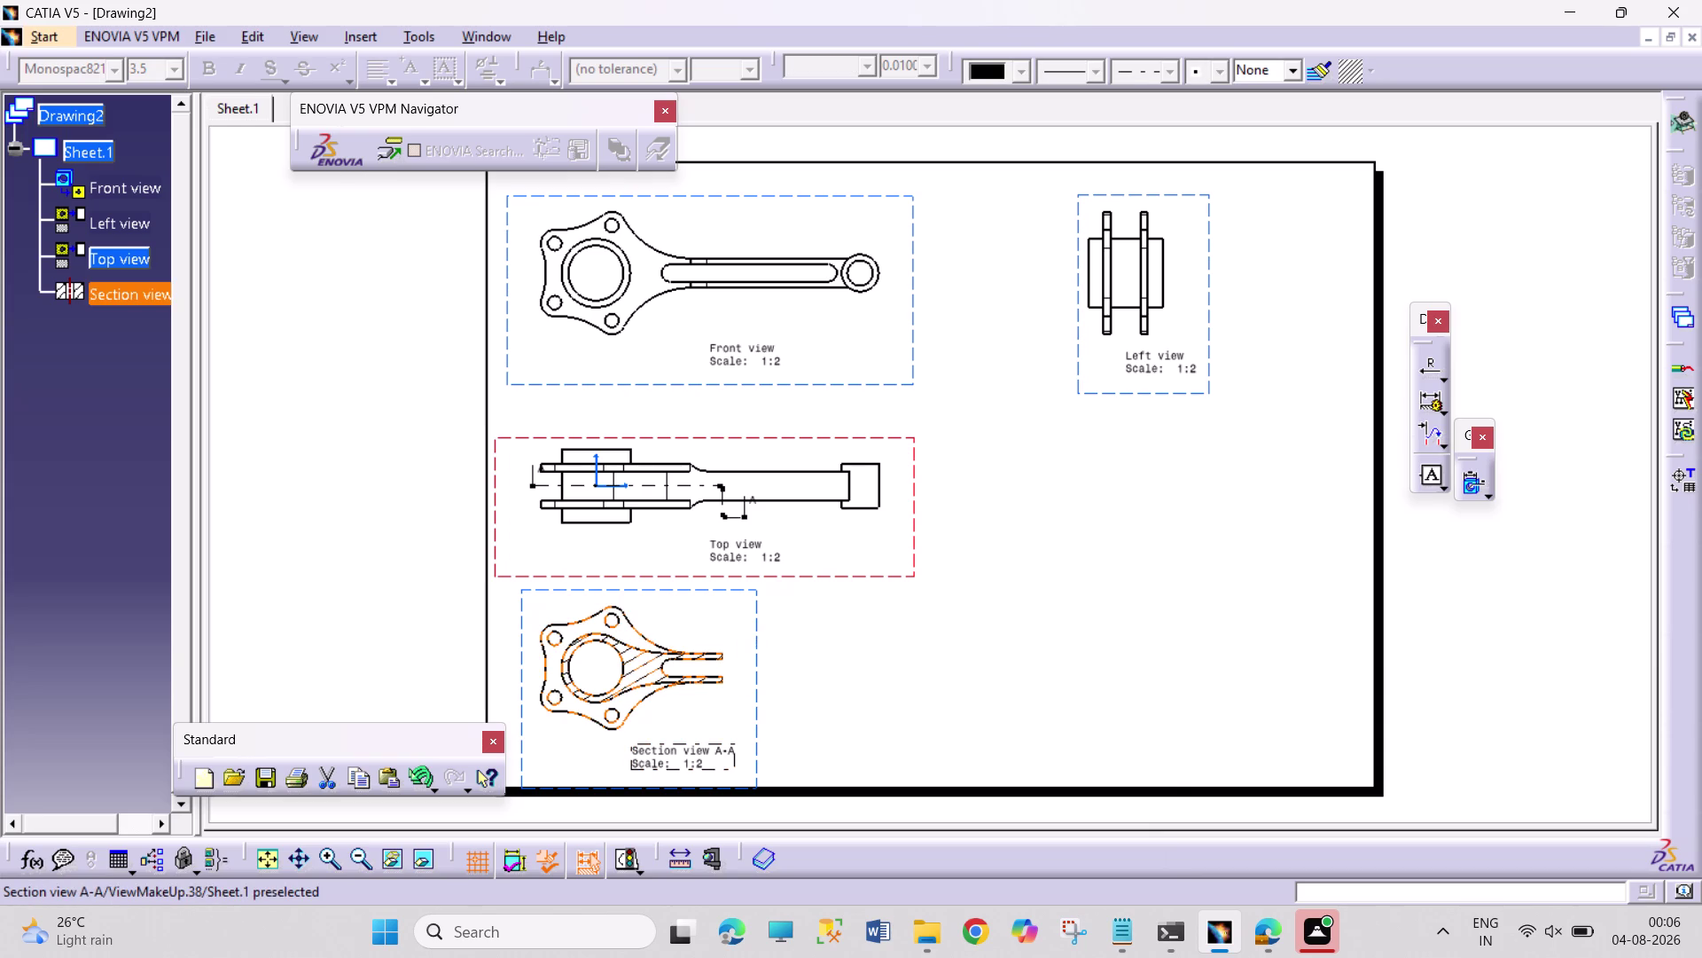
drag(756, 639, 1110, 659)
drag(758, 631, 760, 622)
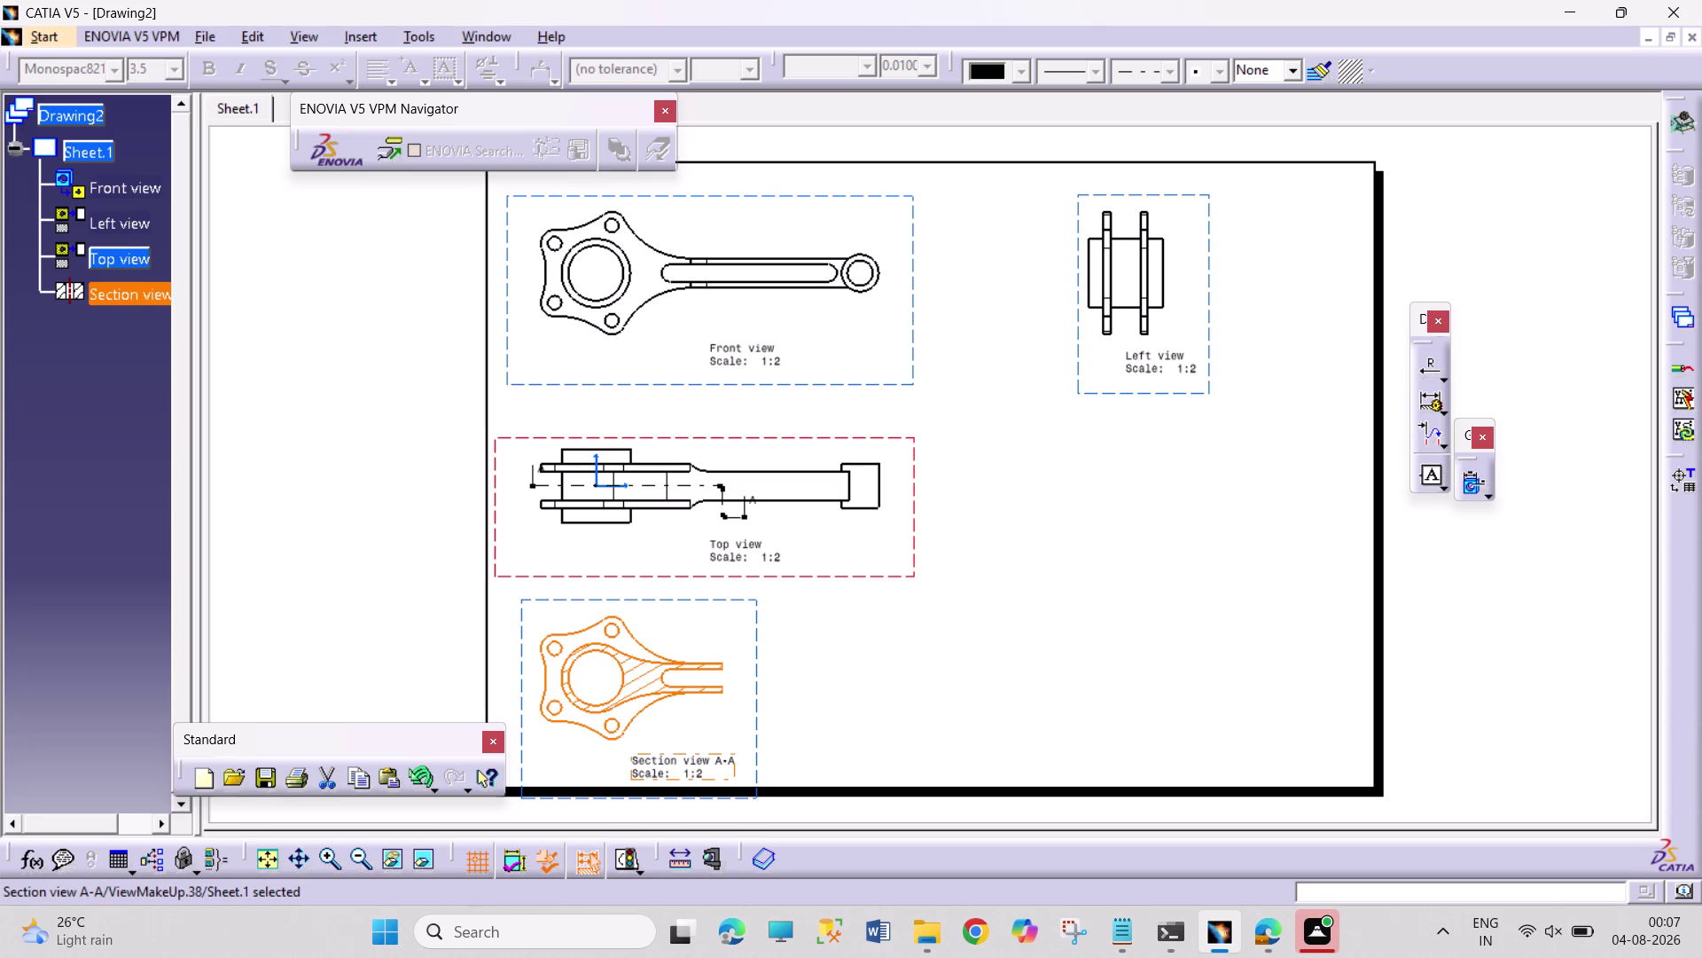
Activate the front and top views, then drag Section view A-A up under the top view.
double_click(837, 385)
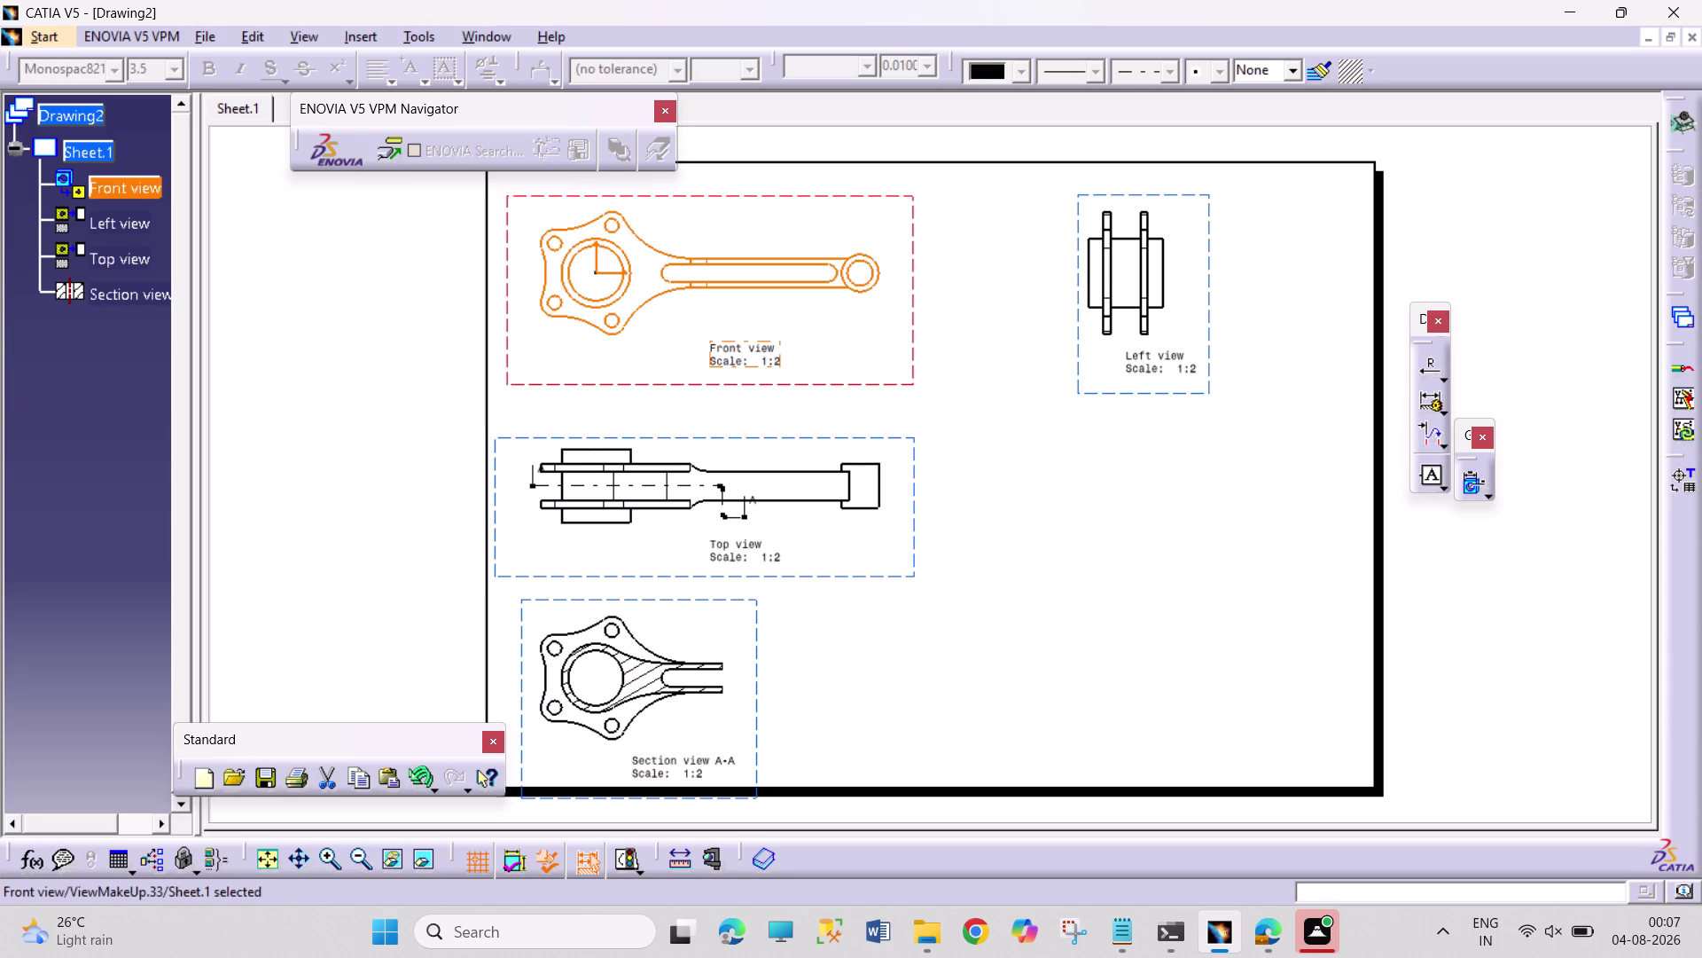
double_click(850, 443)
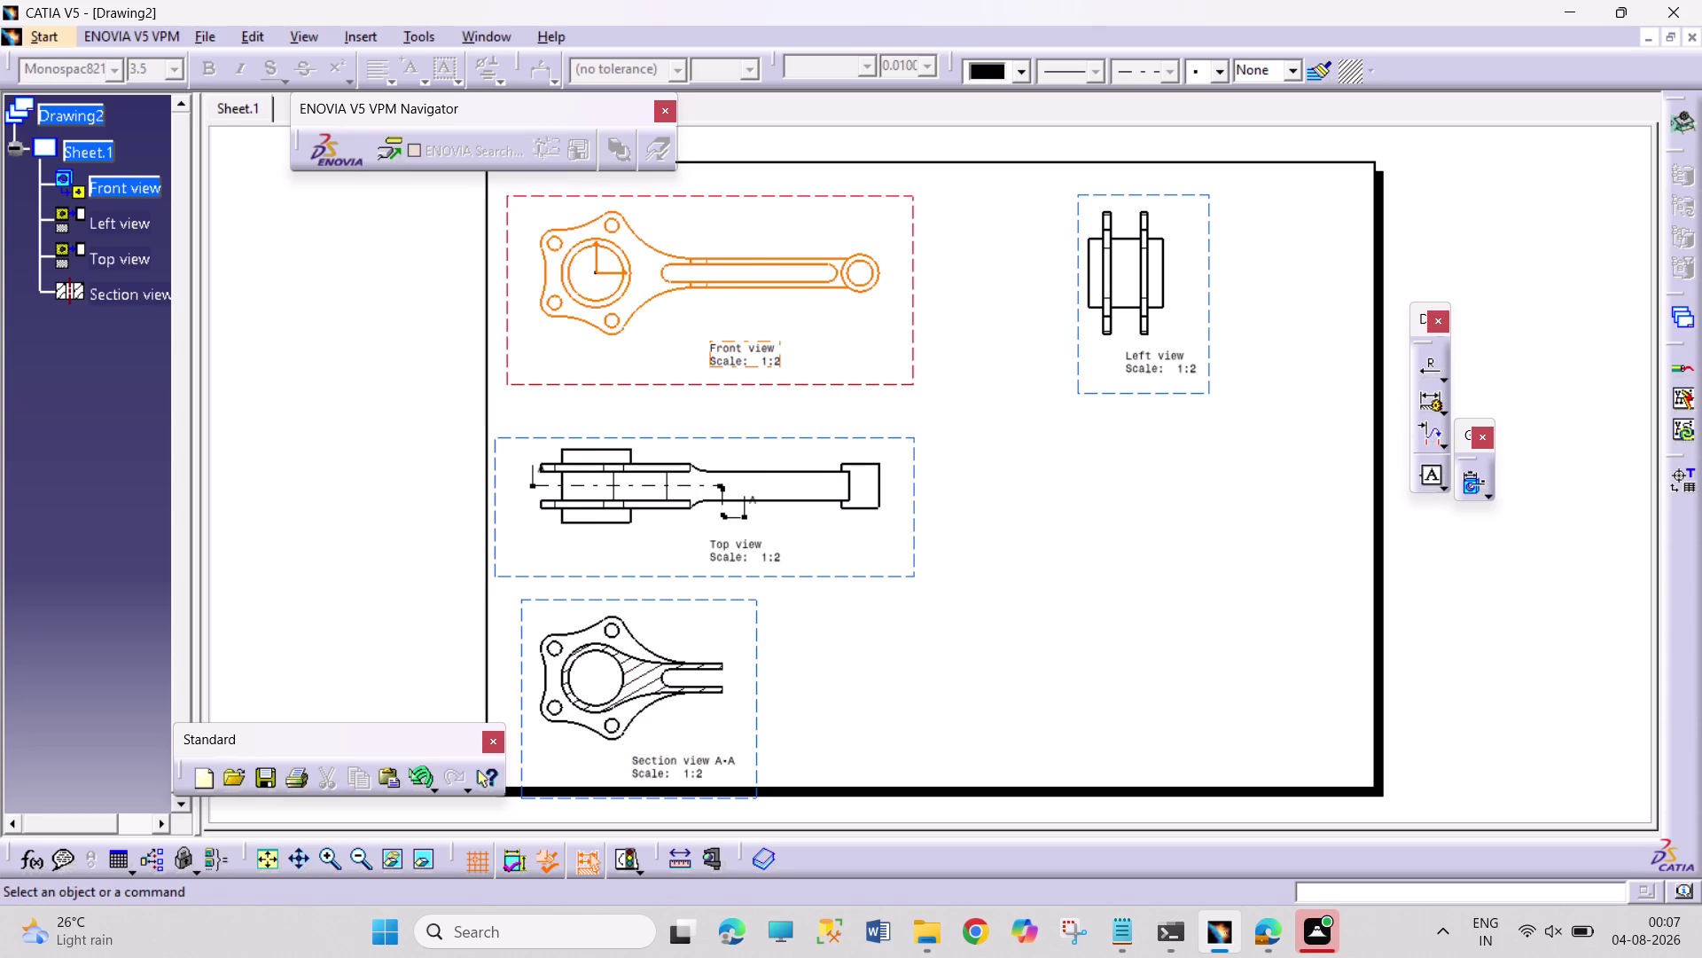
double_click(847, 433)
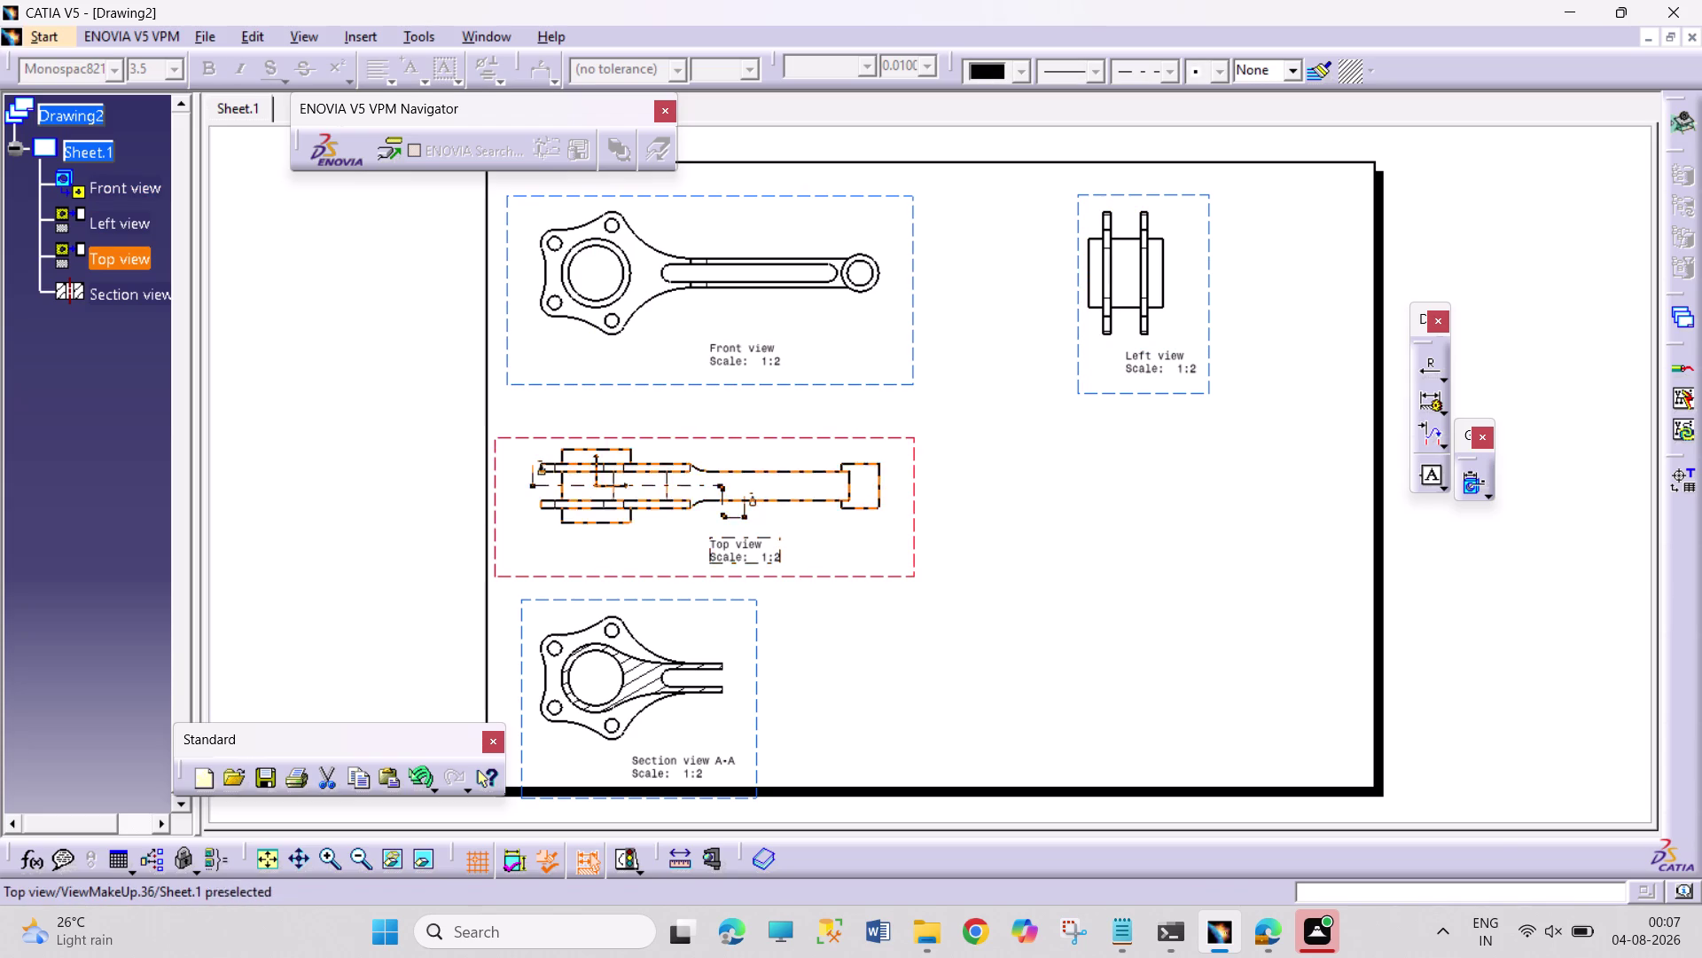
click(680, 601)
double_click(682, 596)
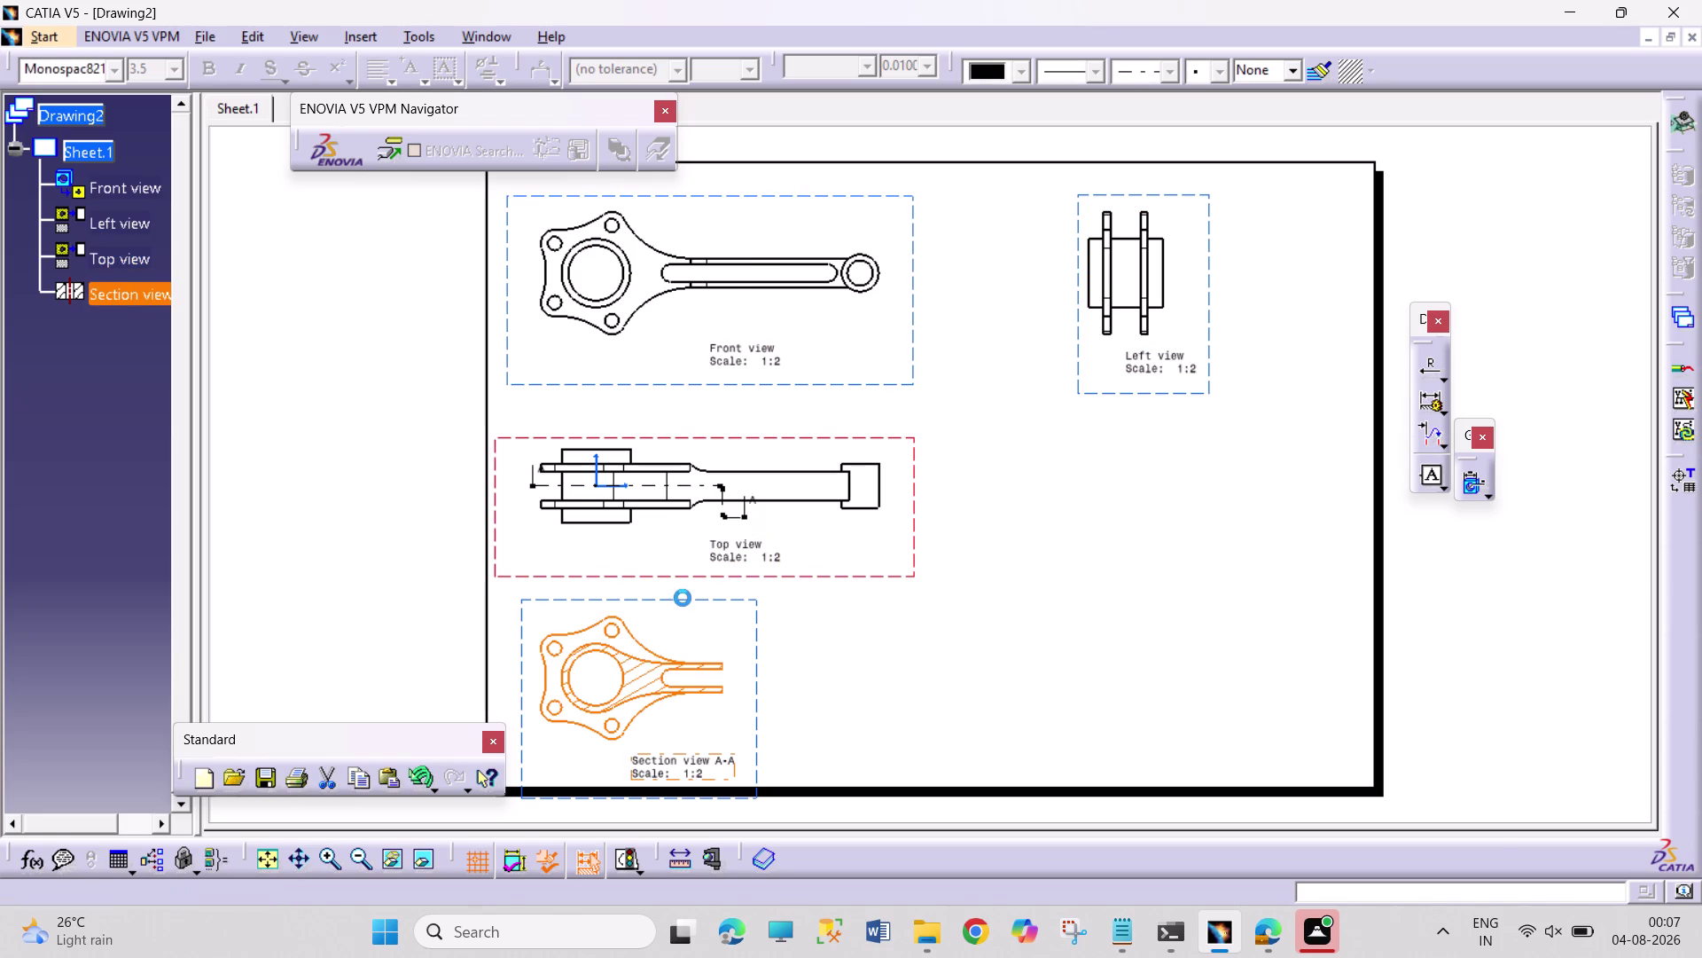
drag(672, 600, 958, 622)
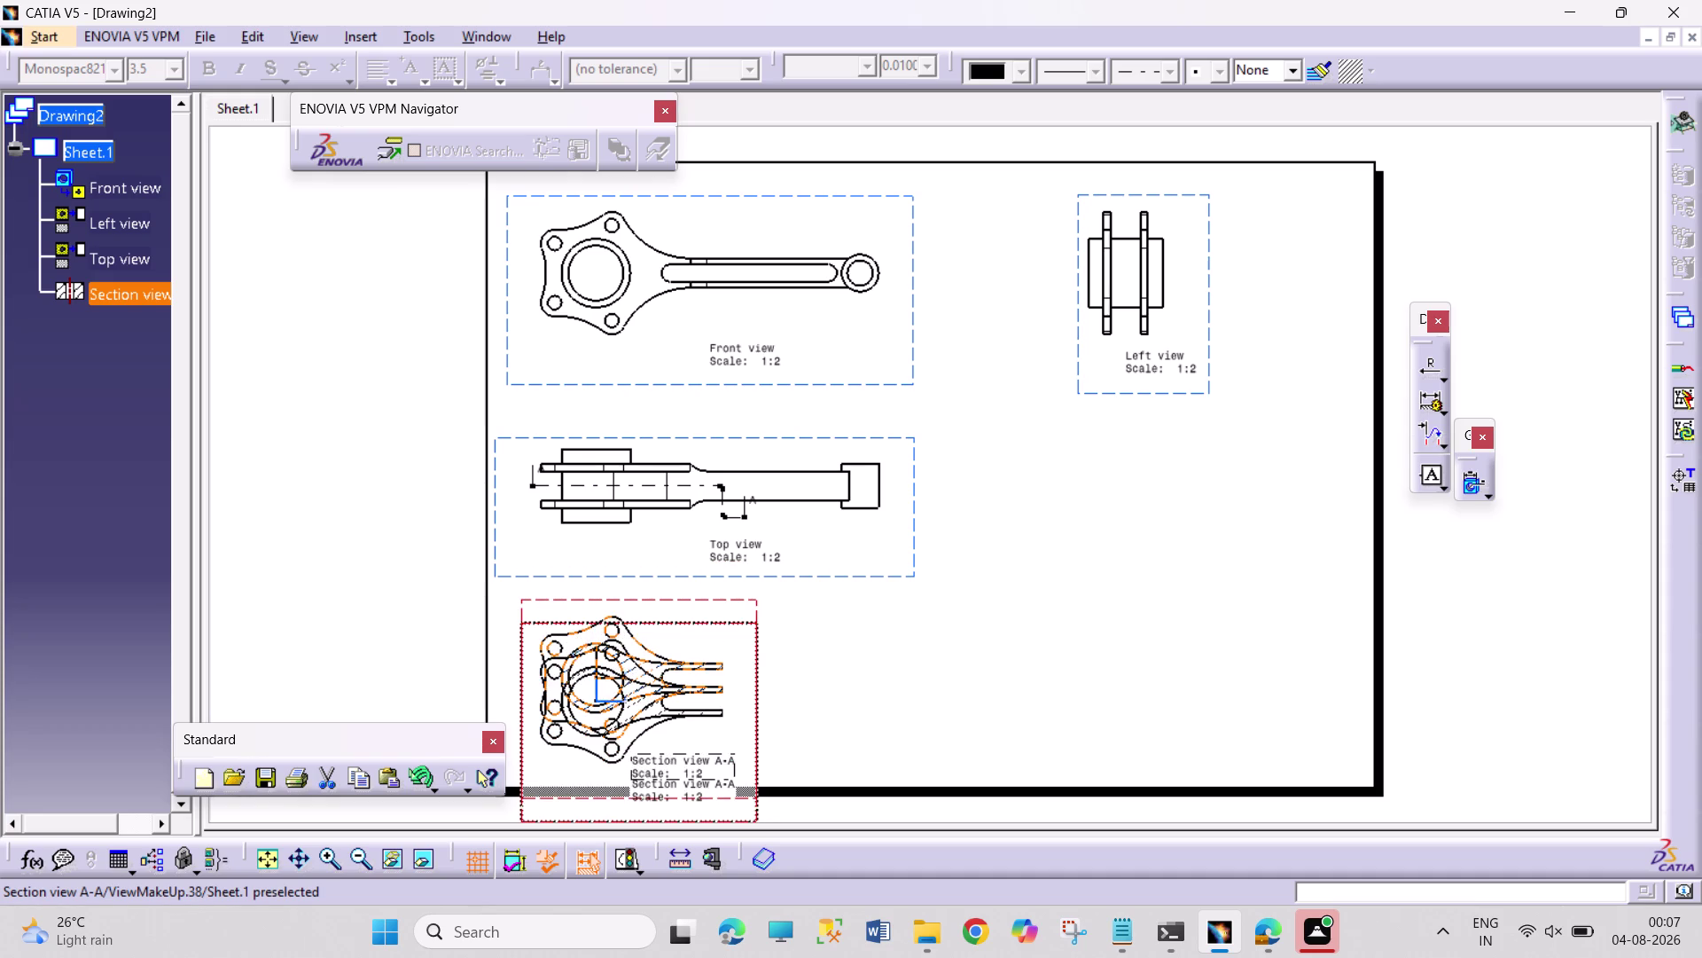
drag(702, 617, 1161, 562)
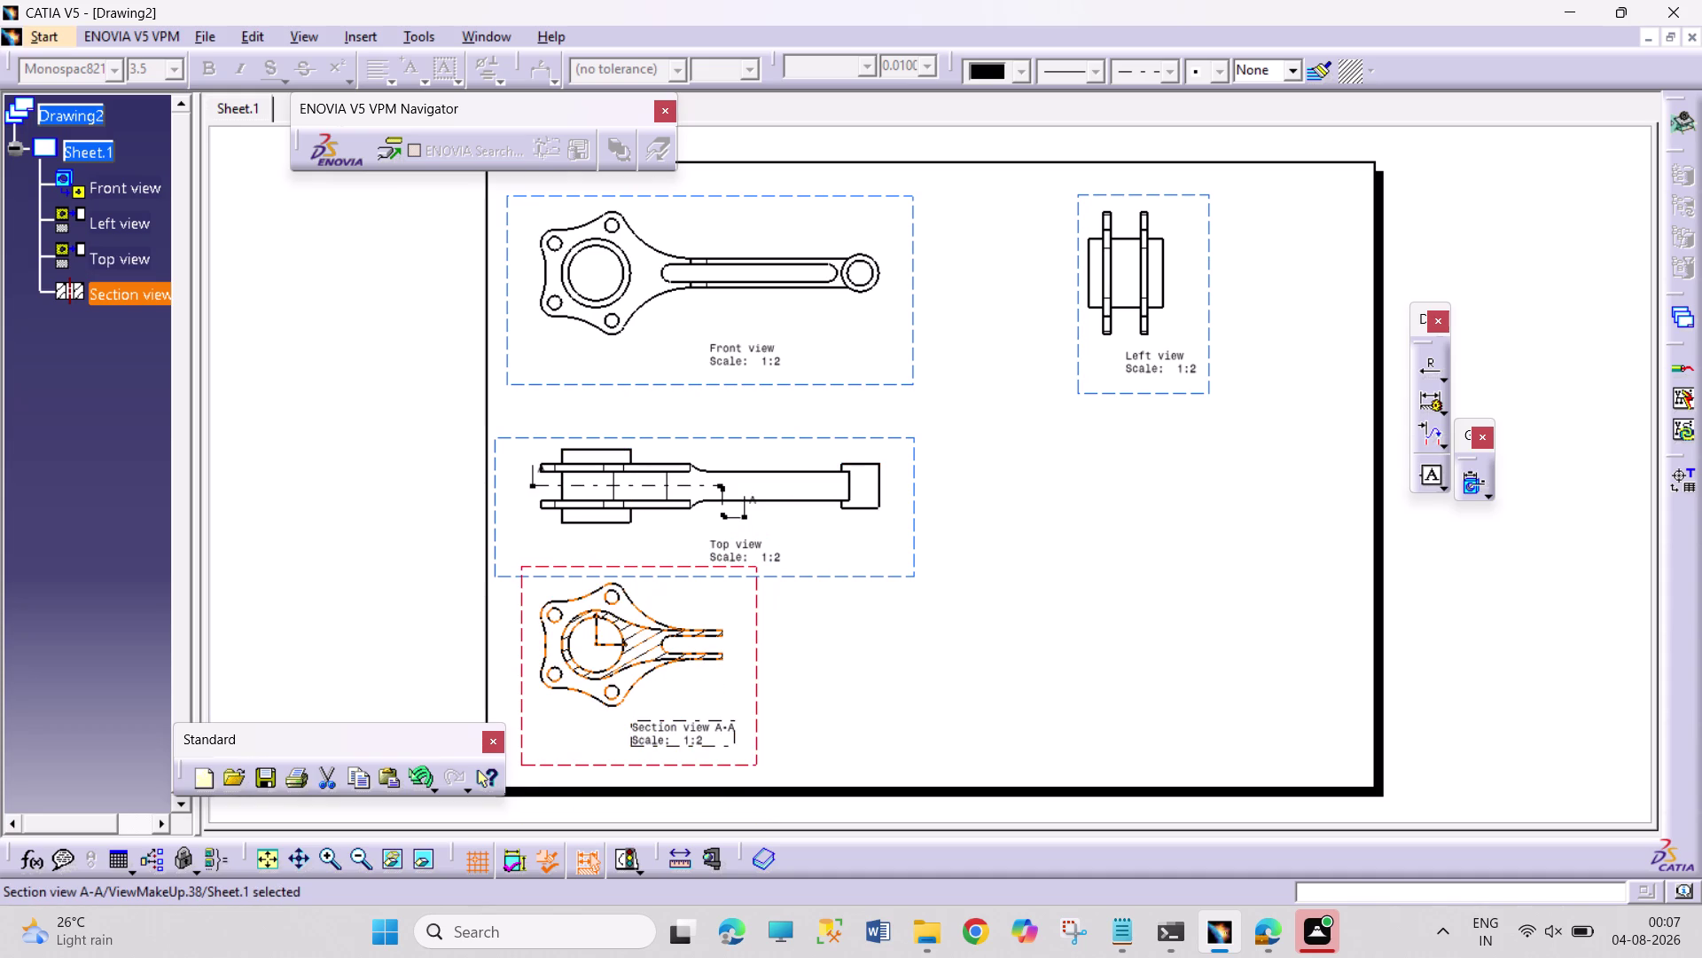
double_click(877, 577)
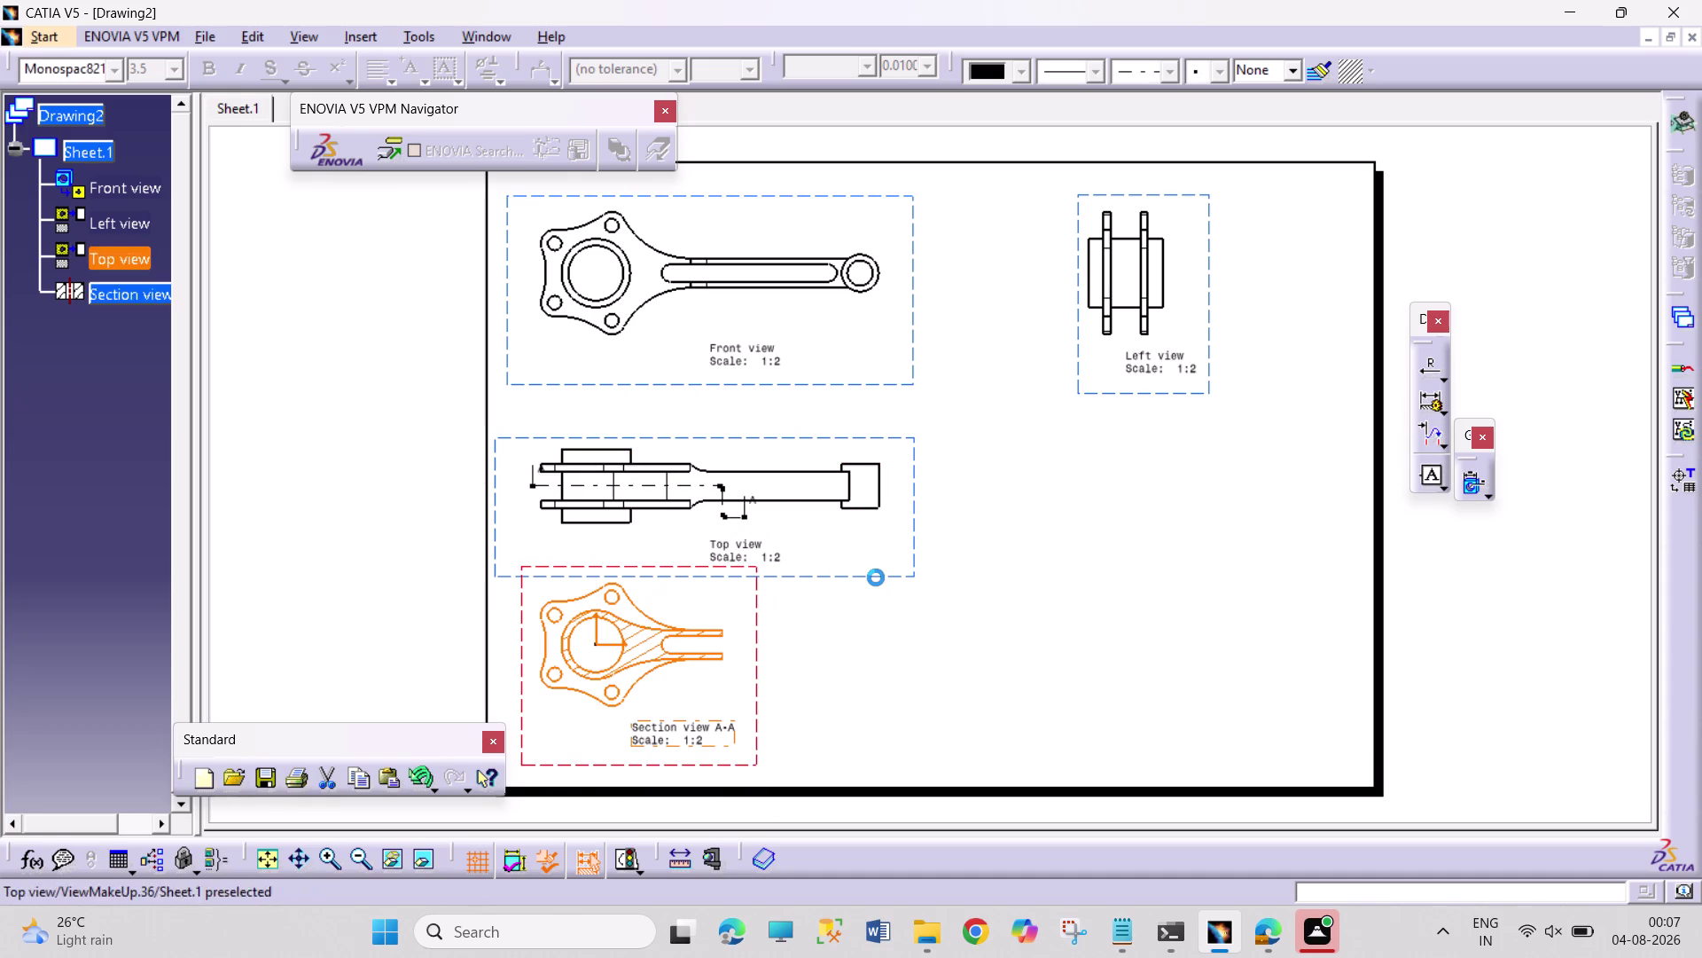
click(354, 41)
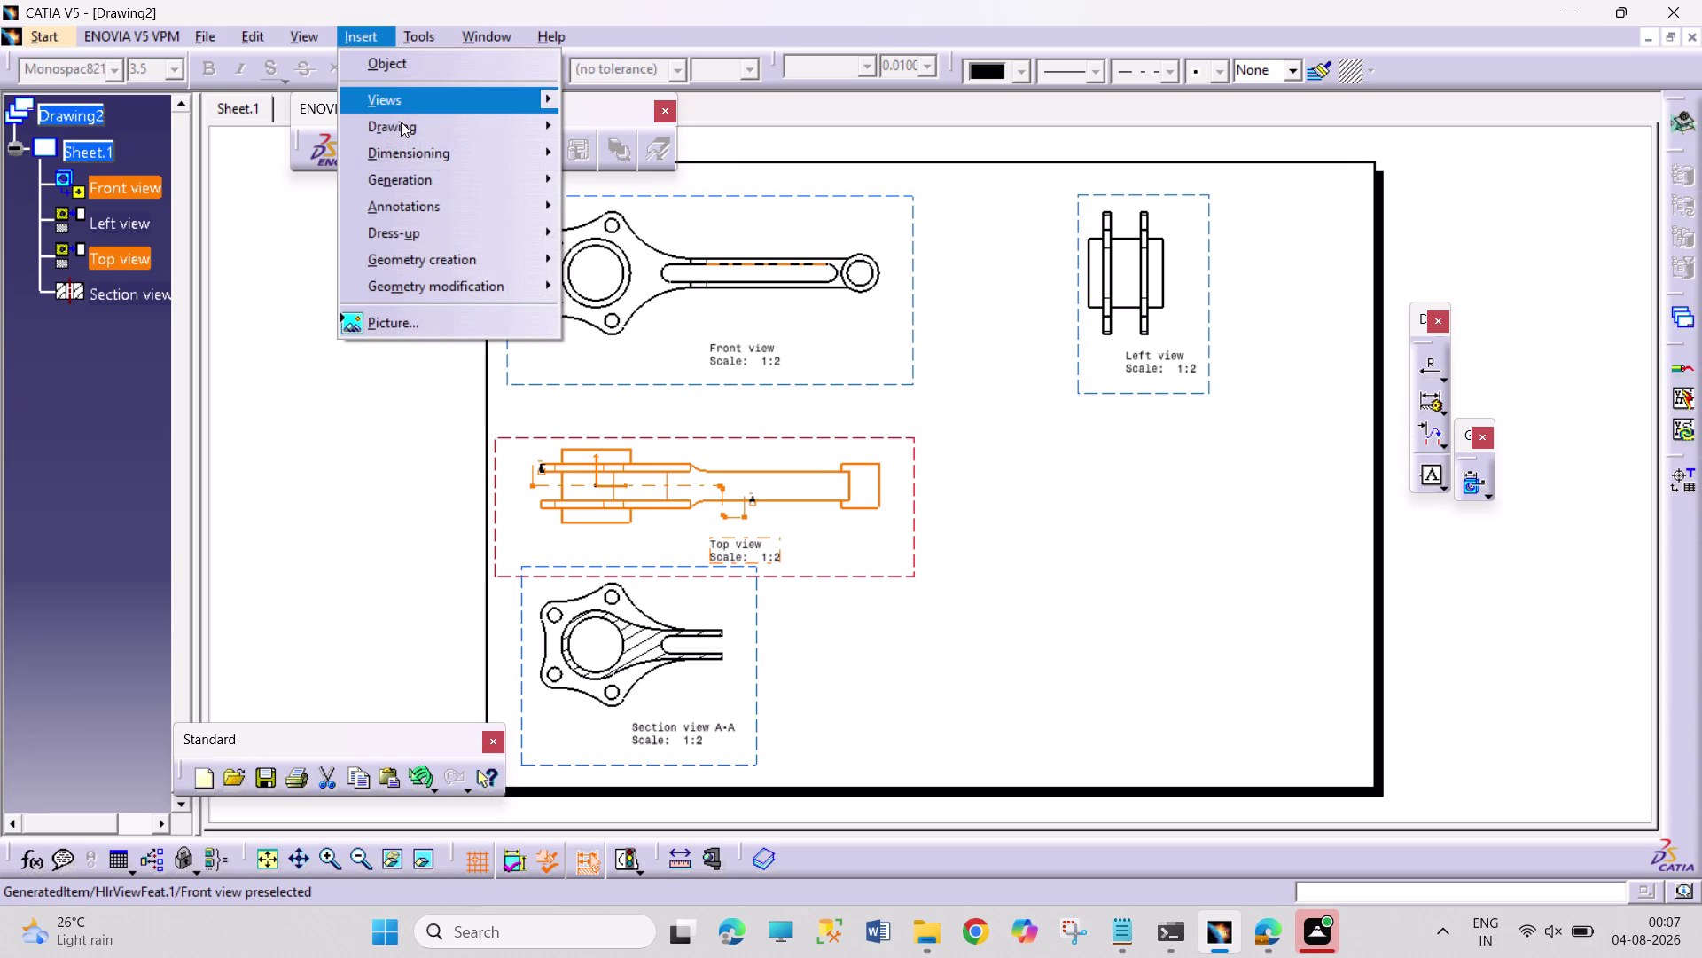
click(671, 137)
click(813, 121)
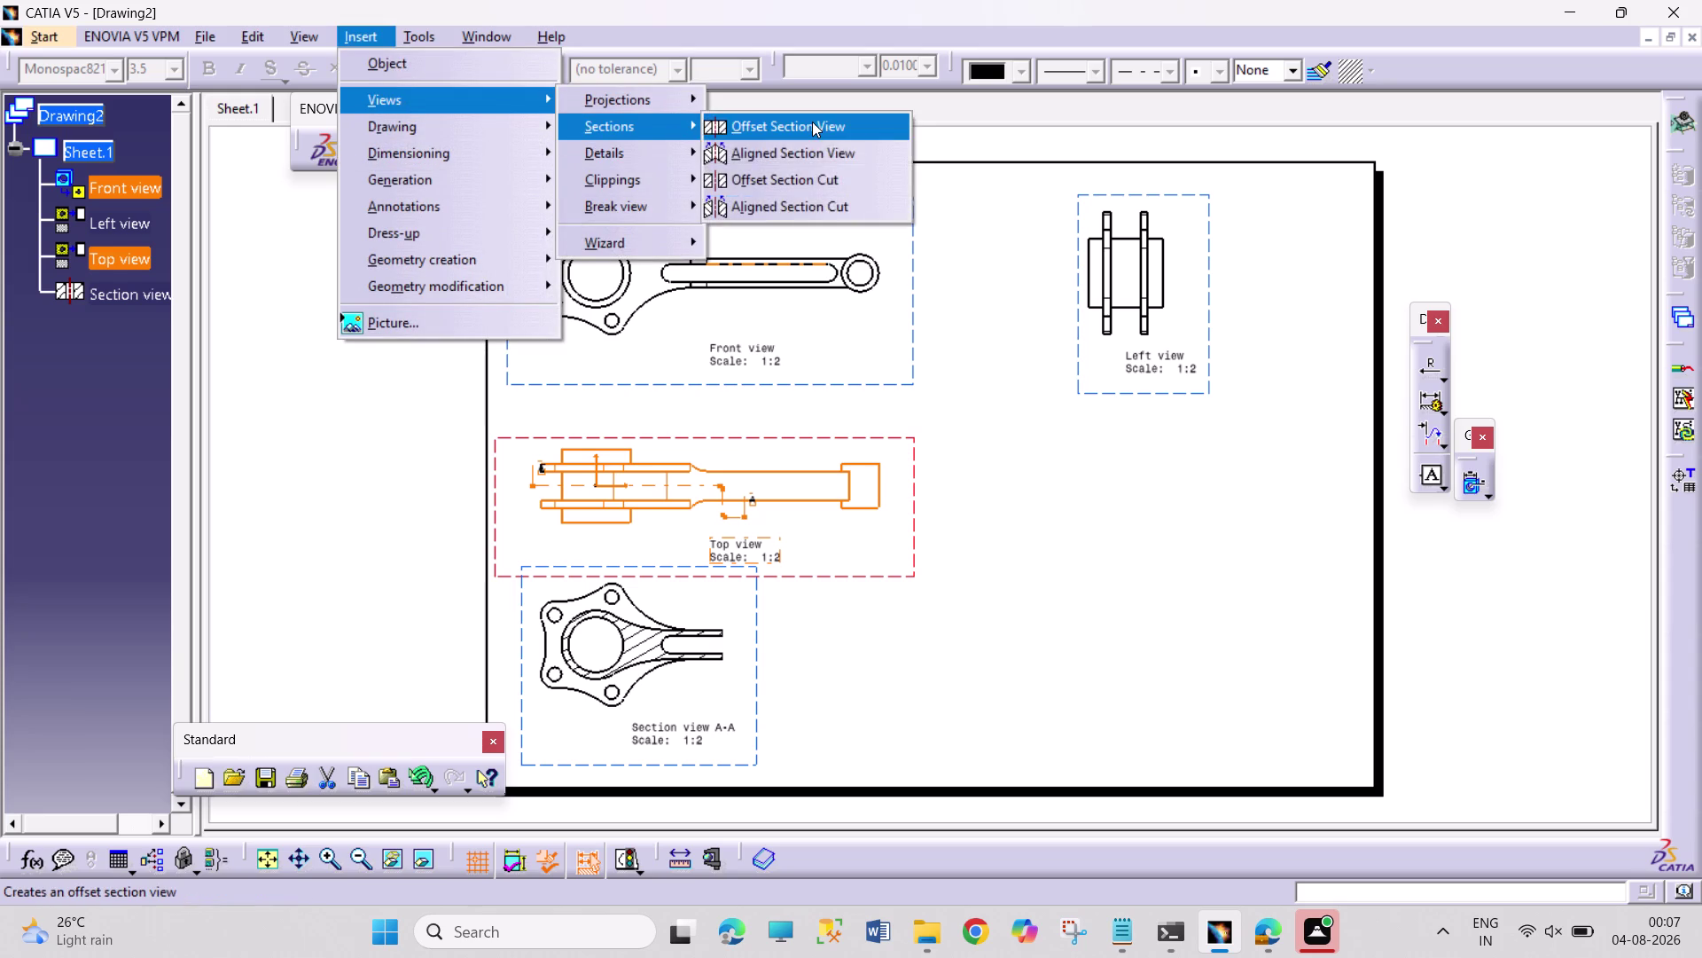
click(527, 274)
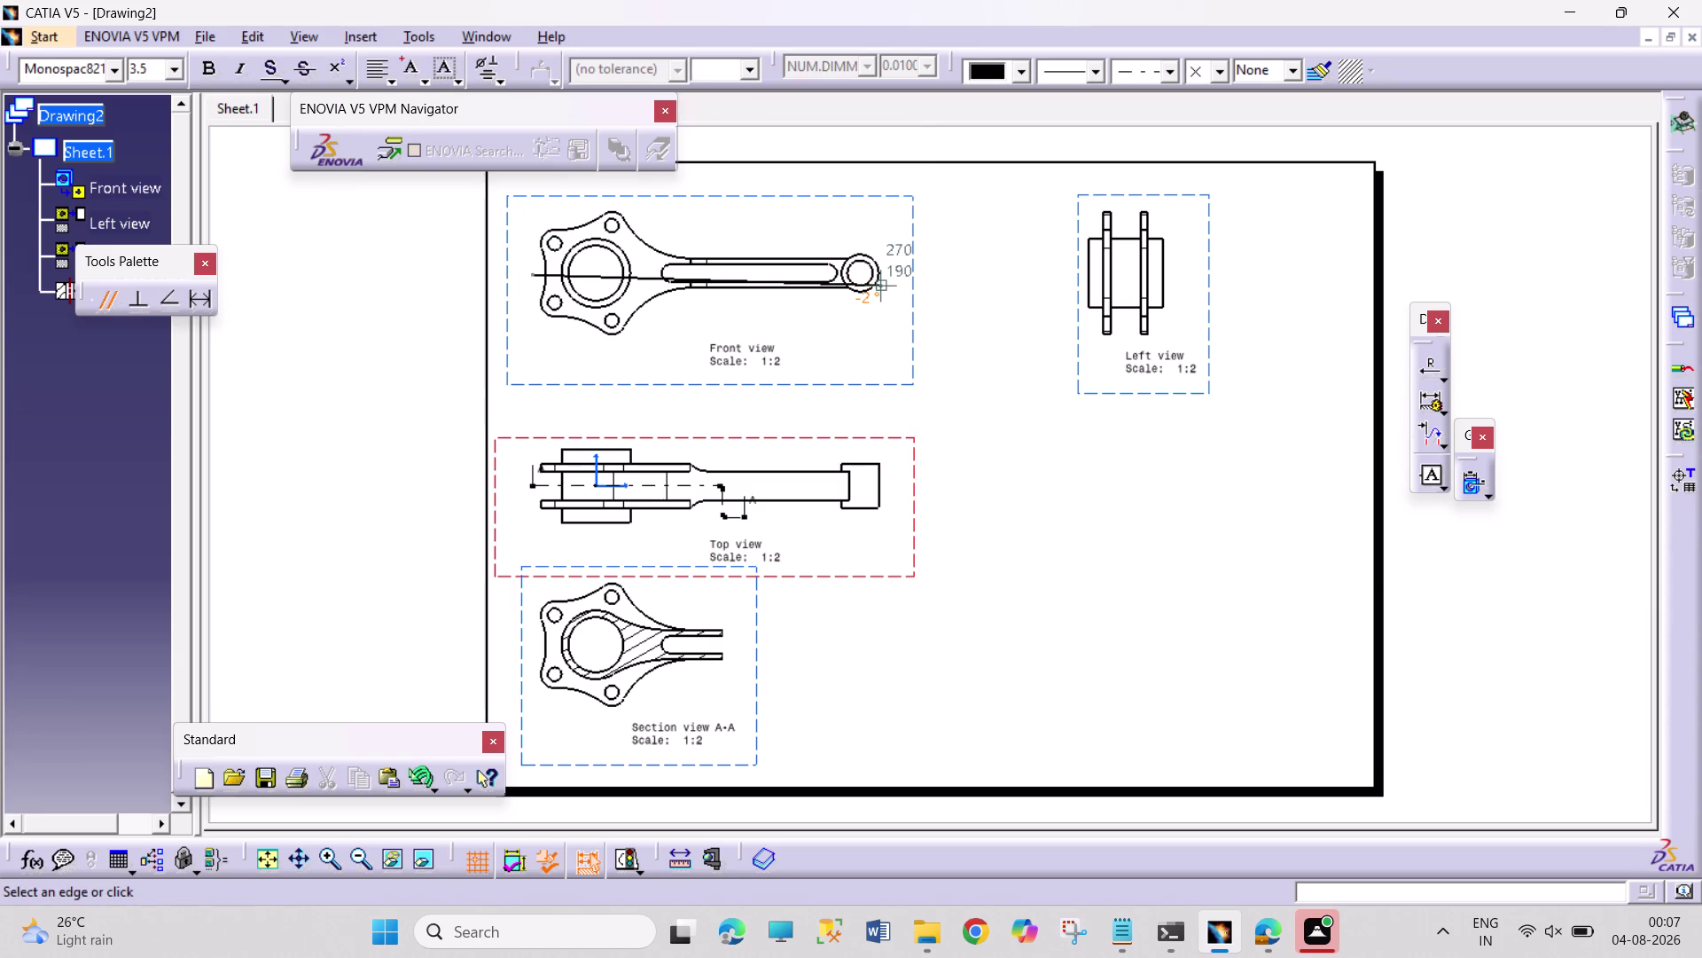
click(888, 275)
click(1238, 481)
double_click(1129, 485)
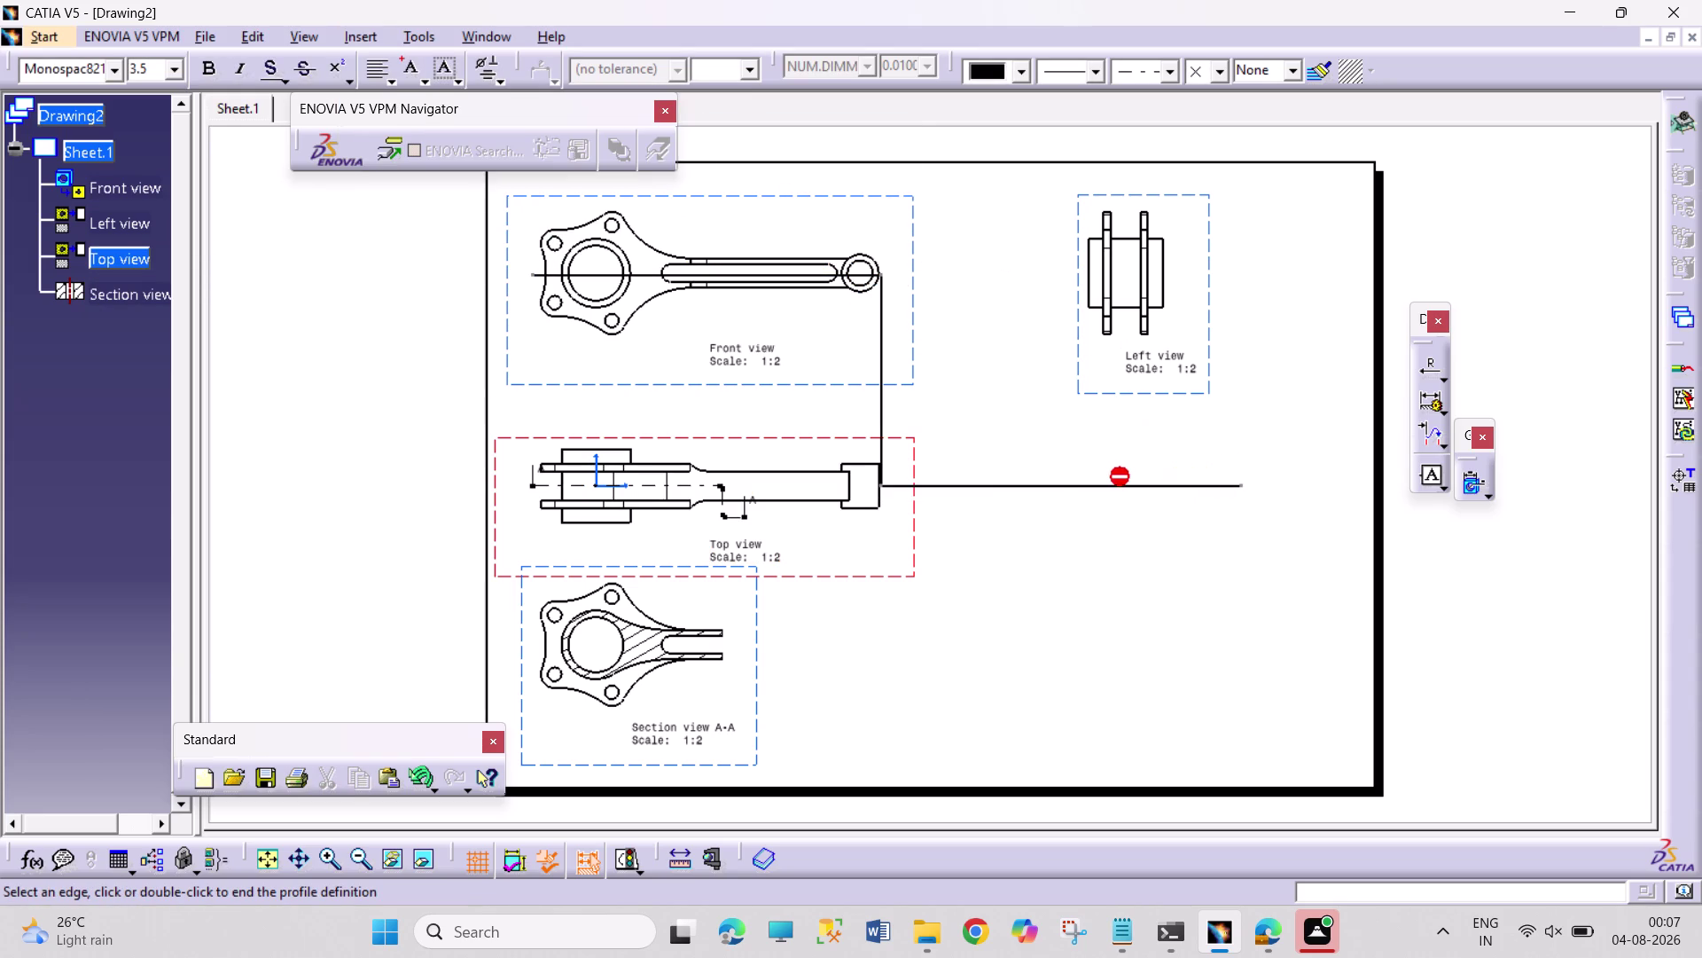
click(1304, 619)
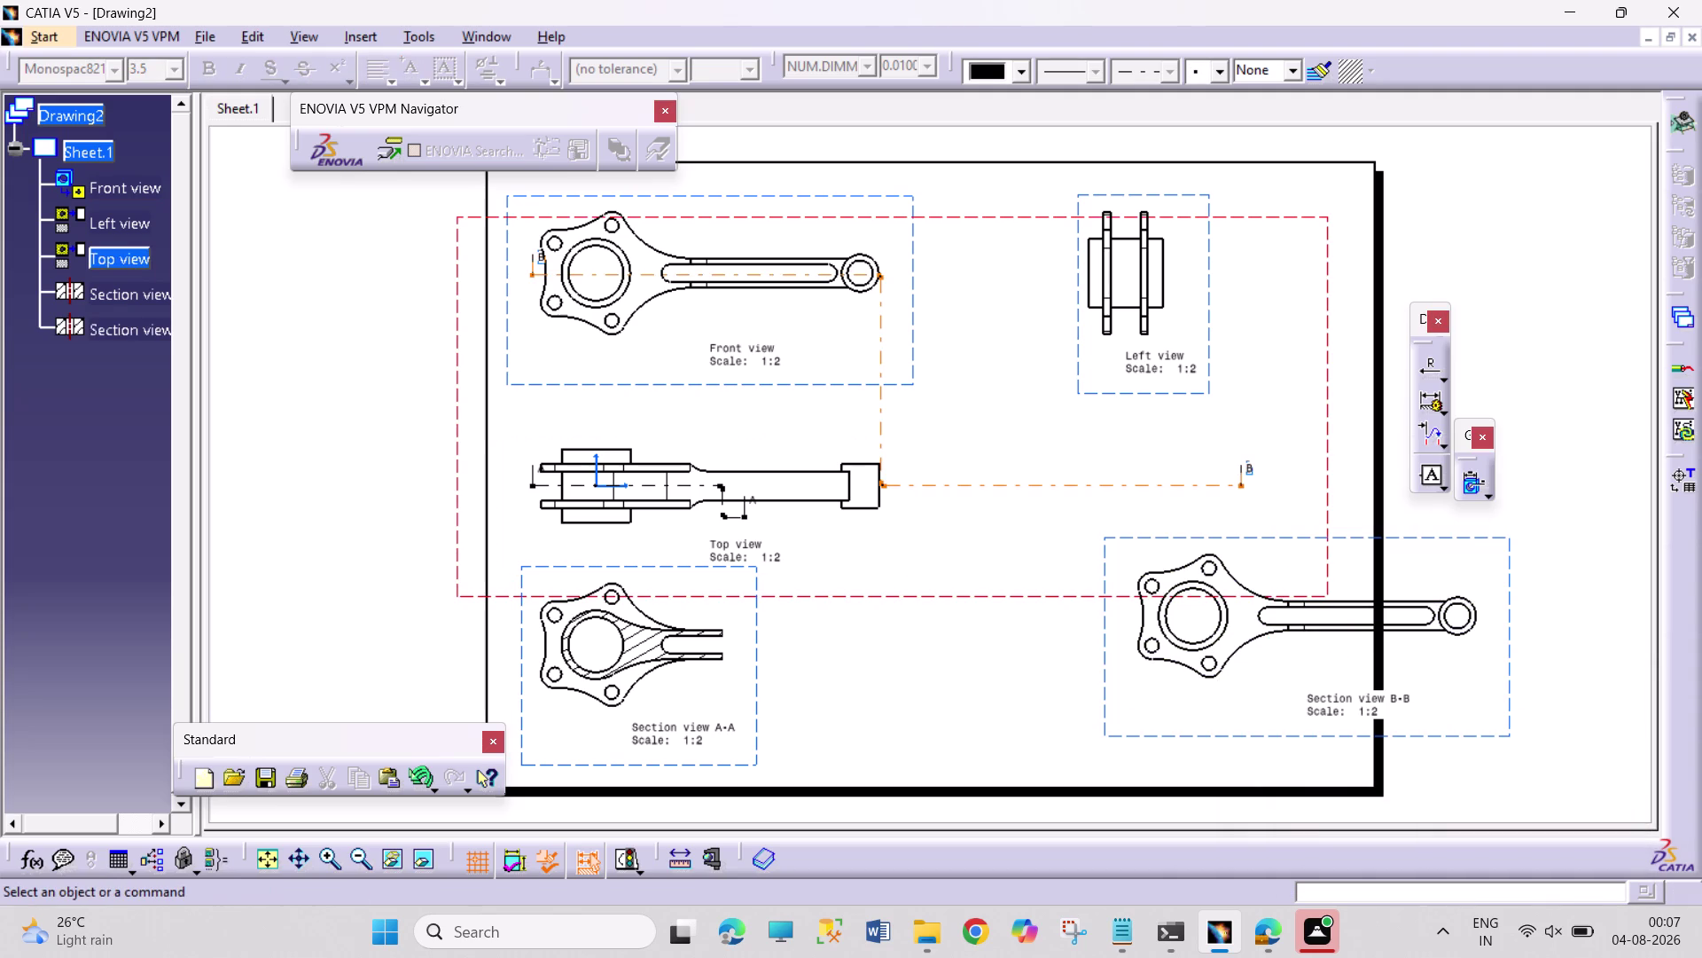
click(872, 198)
drag(839, 197, 1311, 150)
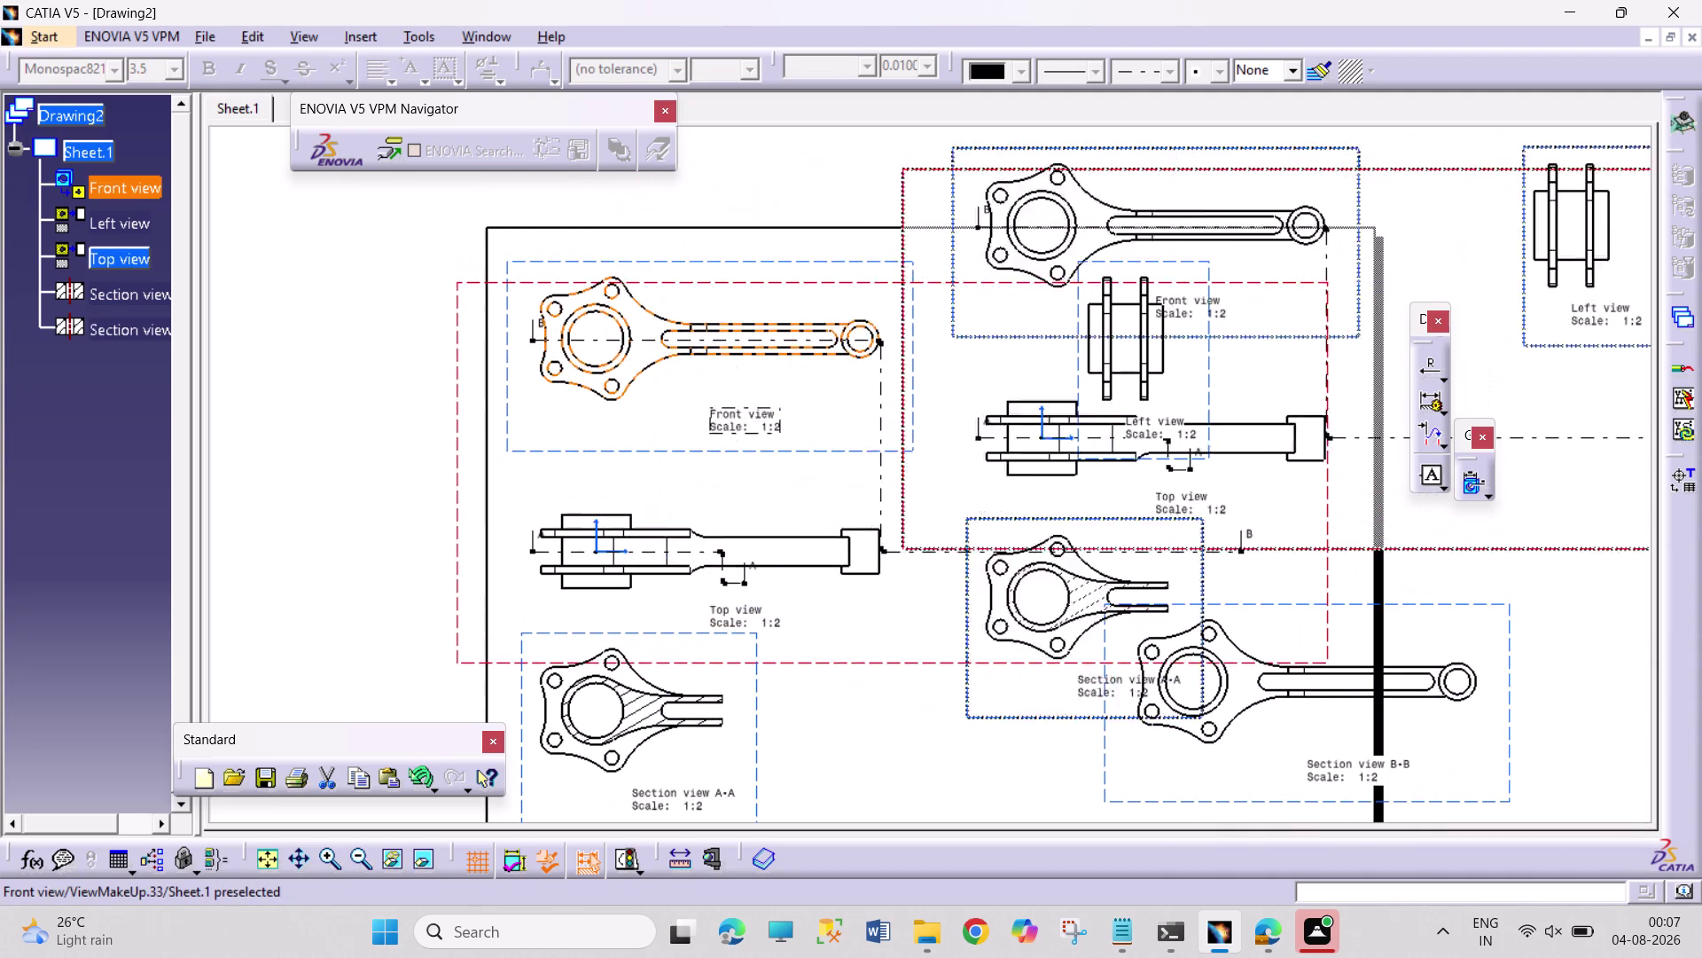
drag(1312, 150, 1403, 133)
scroll(up, 3)
scroll(down, 3)
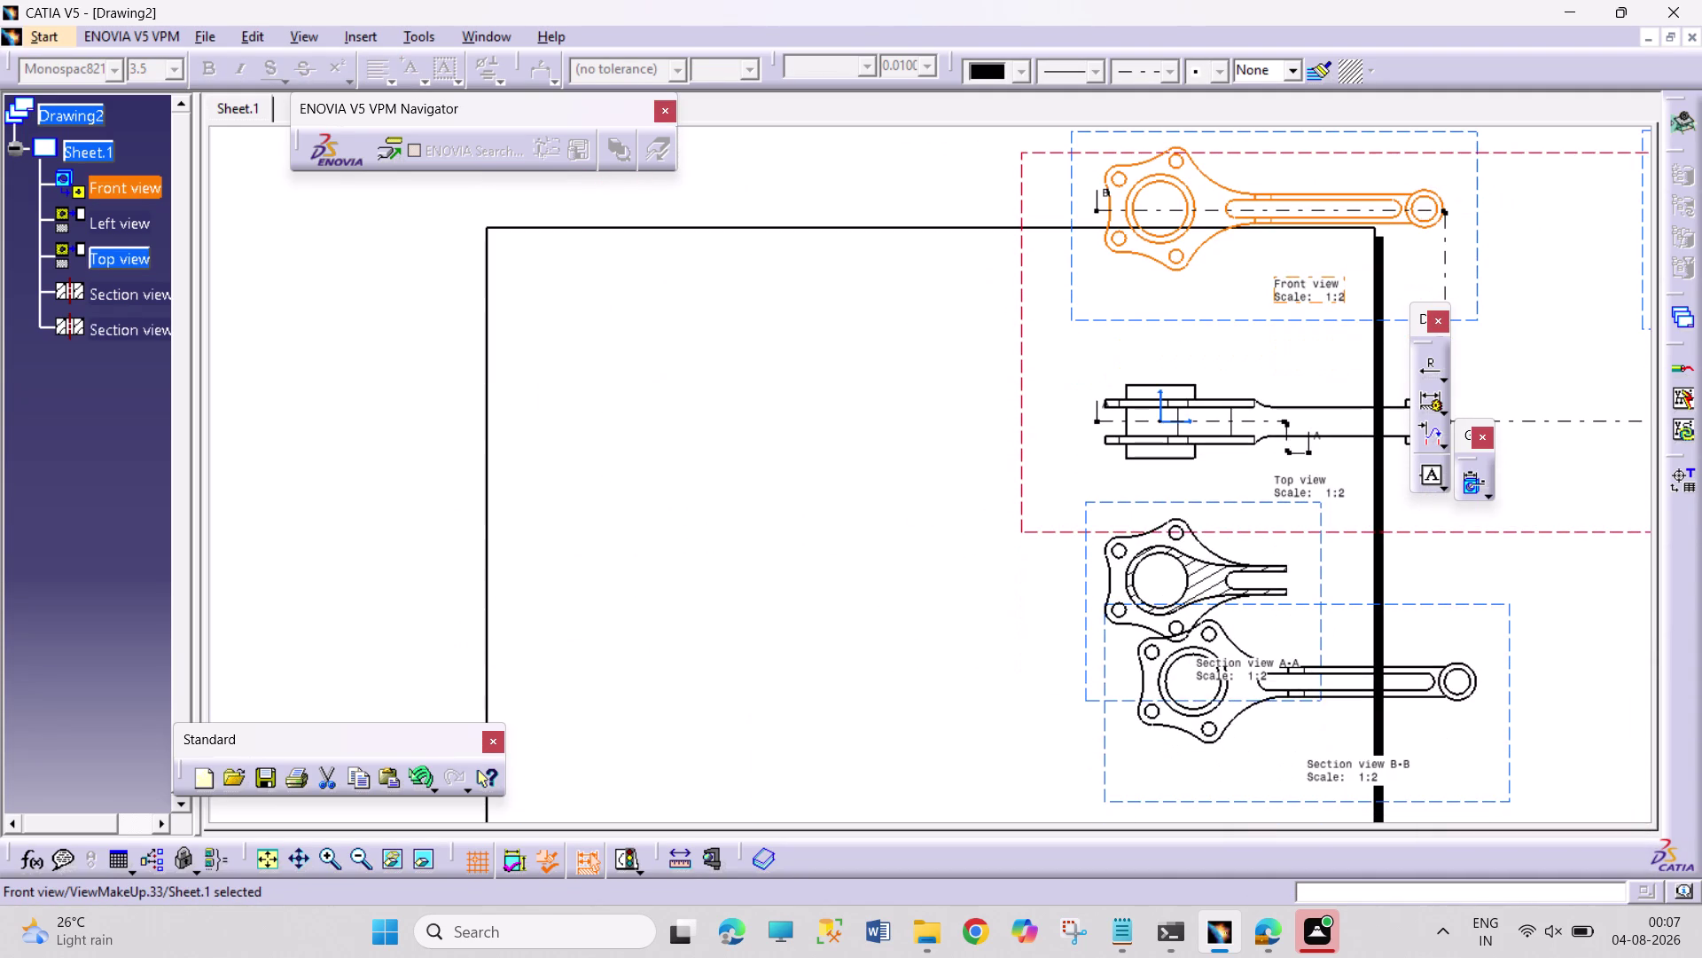
key(ctrl+z)
key(ctrl+z)
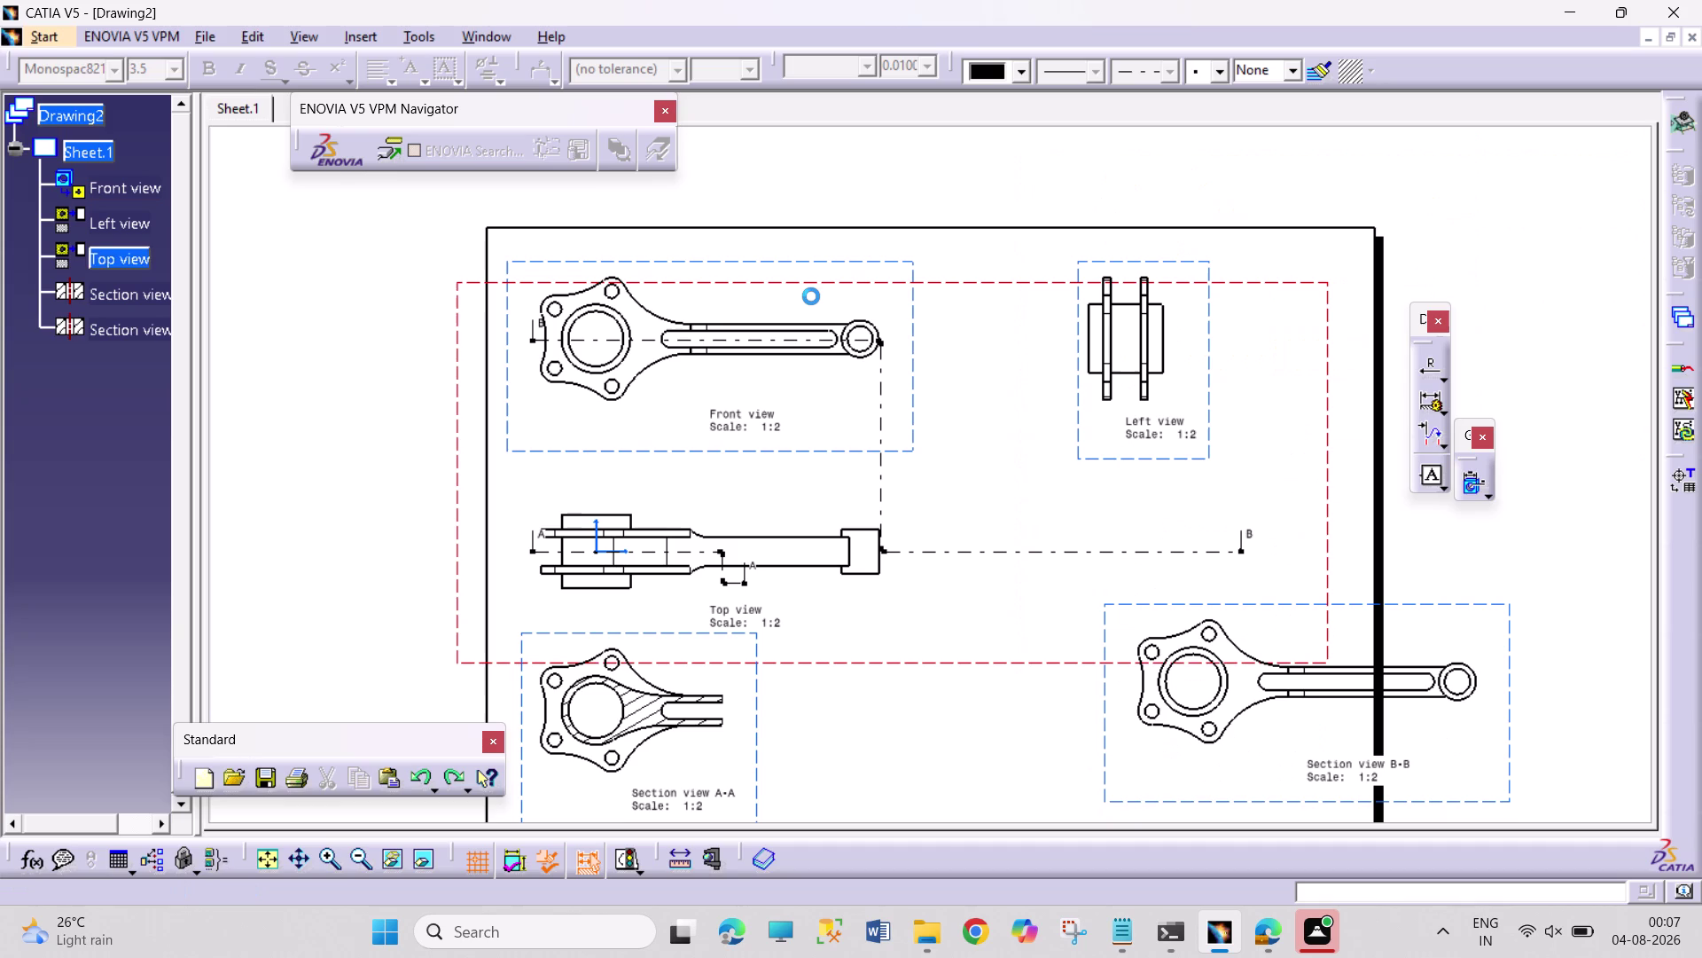
click(1081, 702)
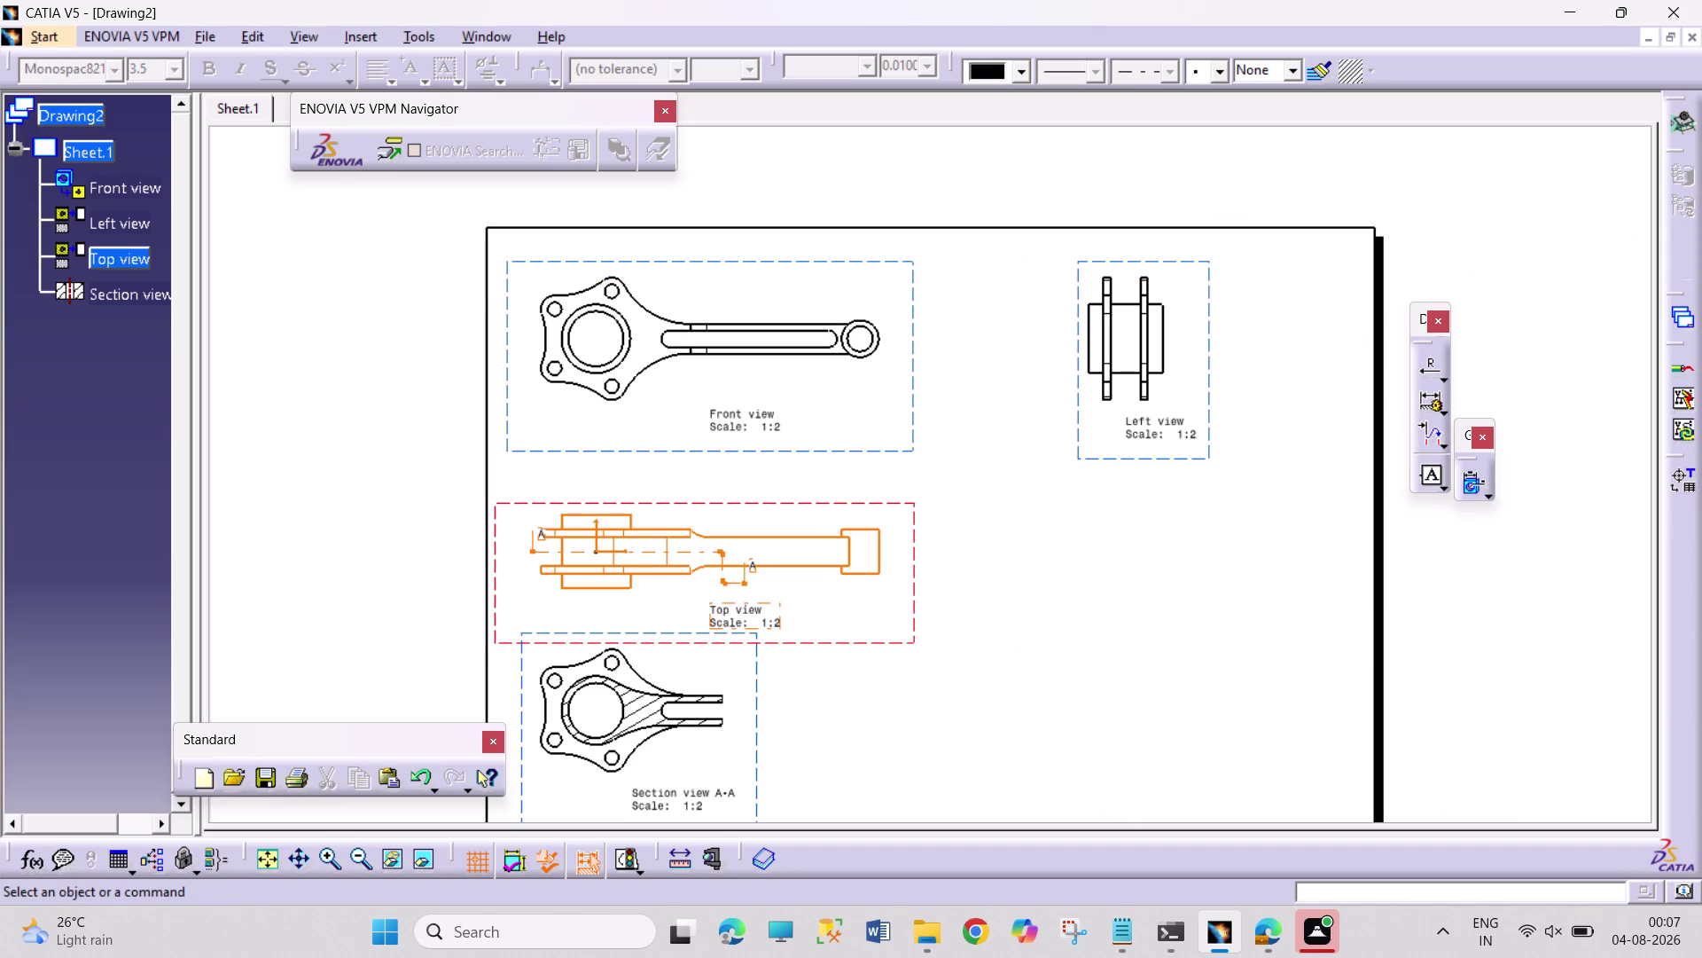
Select Section view A-A and delete it.
click(762, 713)
click(759, 717)
key(Delete)
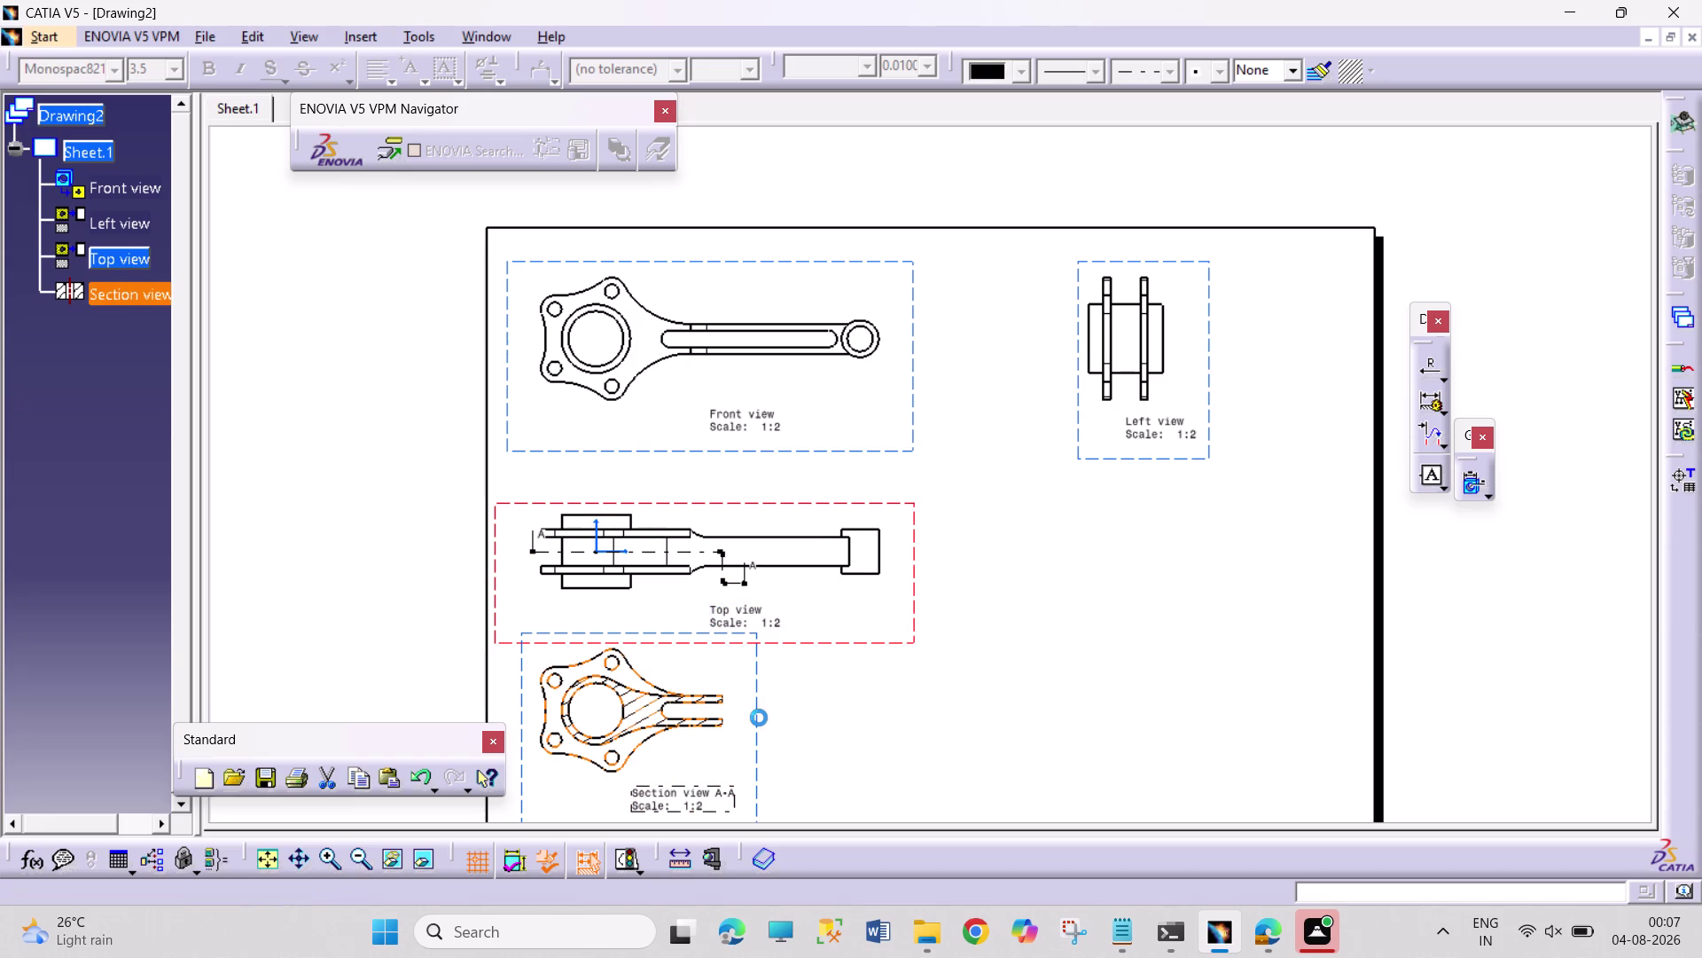
click(378, 30)
triple_click(1153, 459)
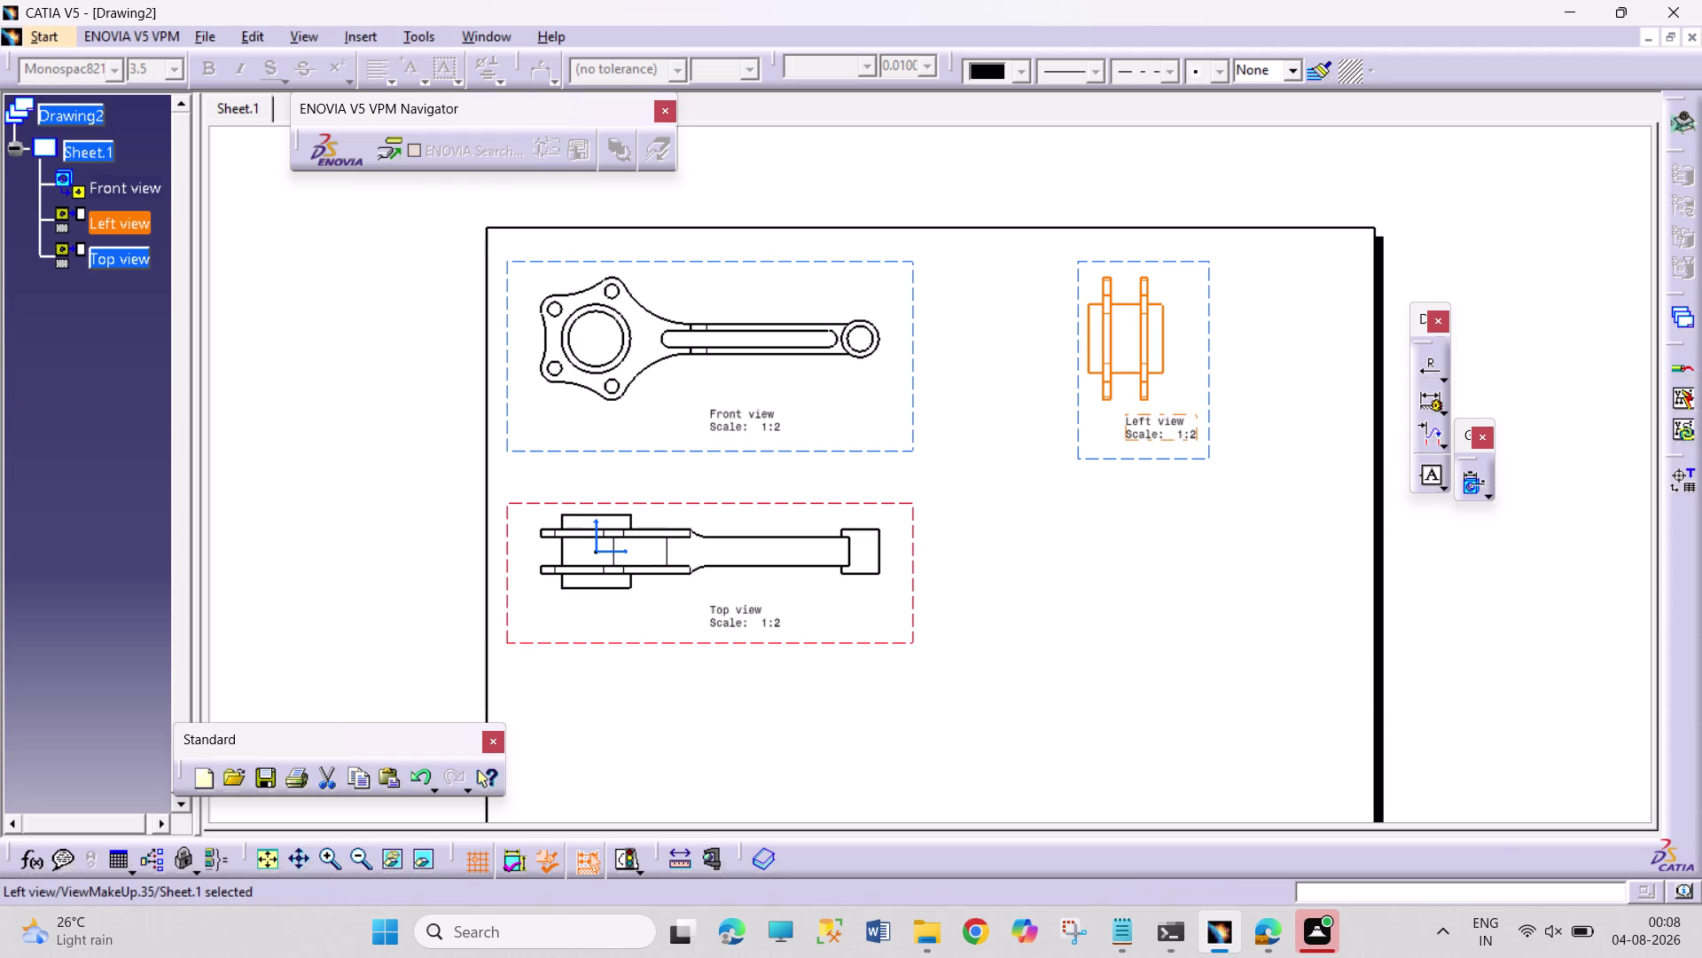
Drag the top view up toward the front view.
click(775, 501)
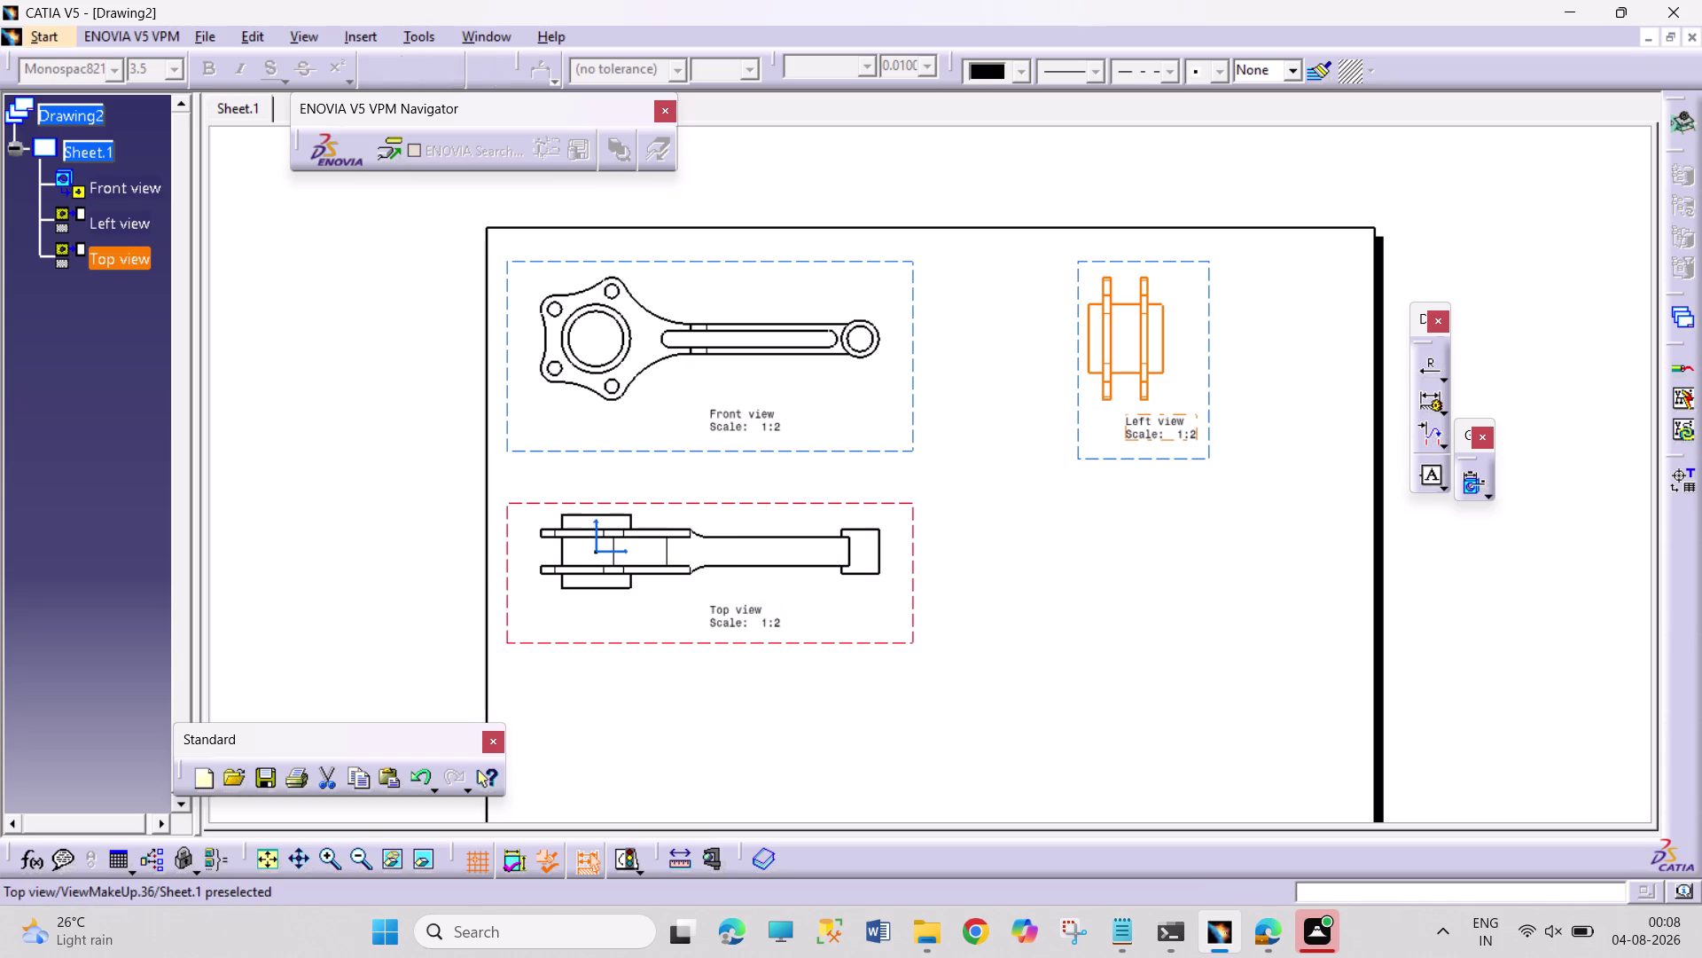
drag(740, 508, 746, 475)
click(365, 36)
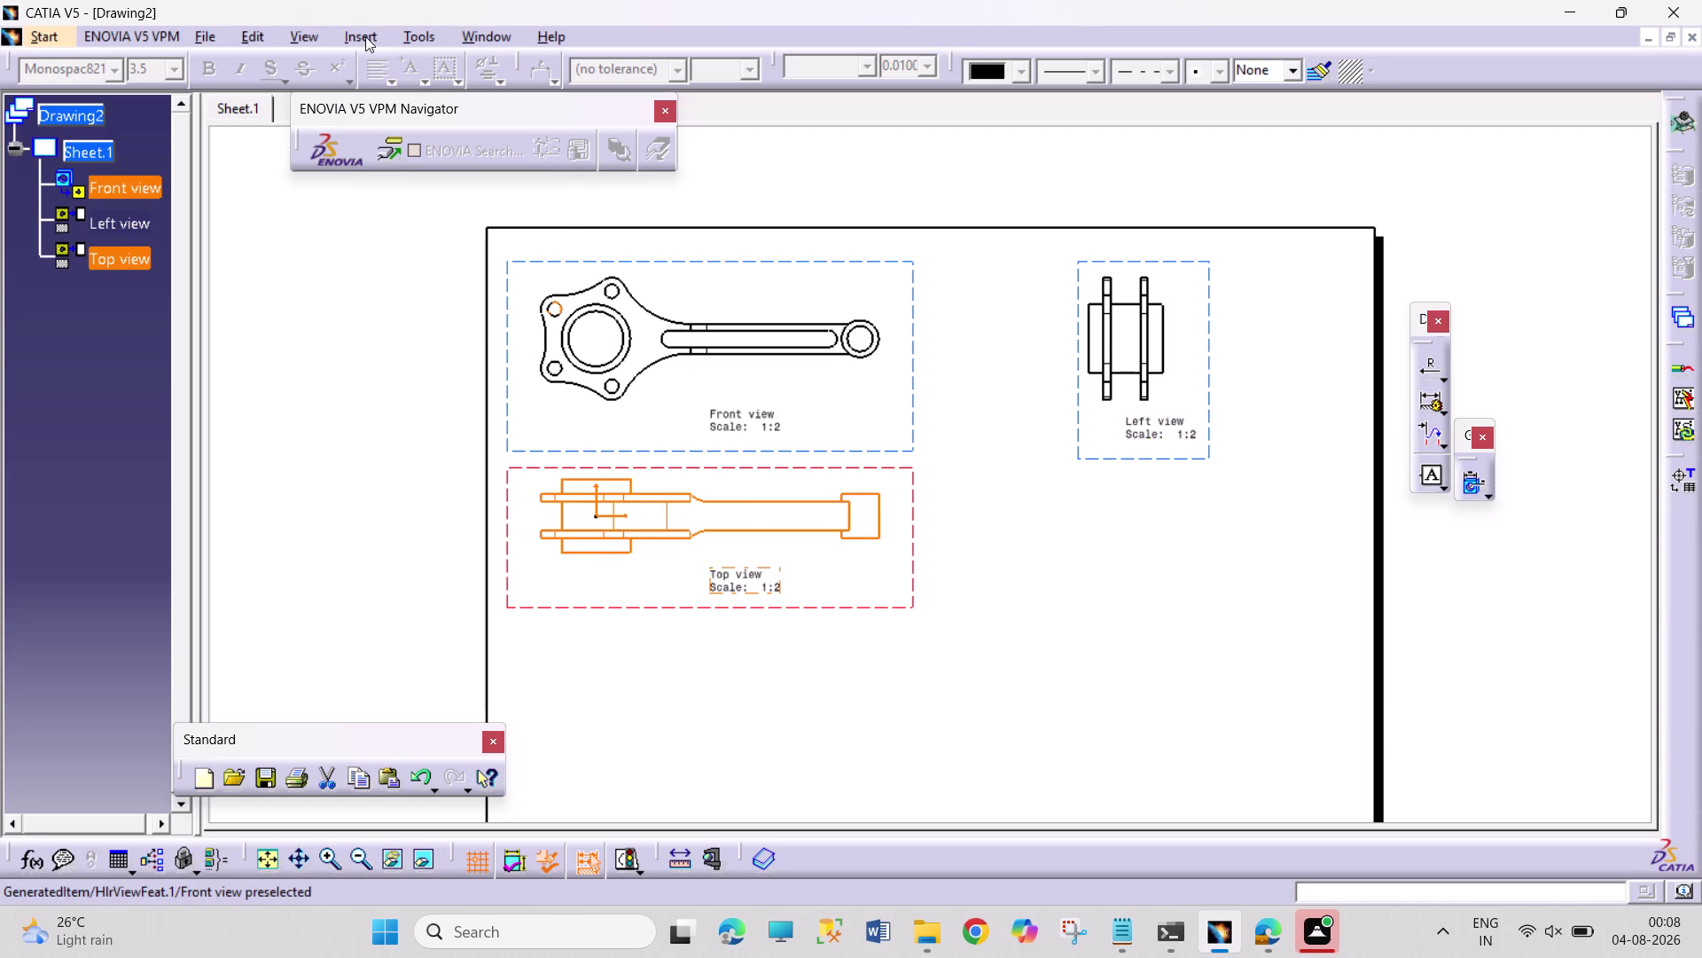
Start Offset Section View, cut across the top view, and place the section below.
click(417, 107)
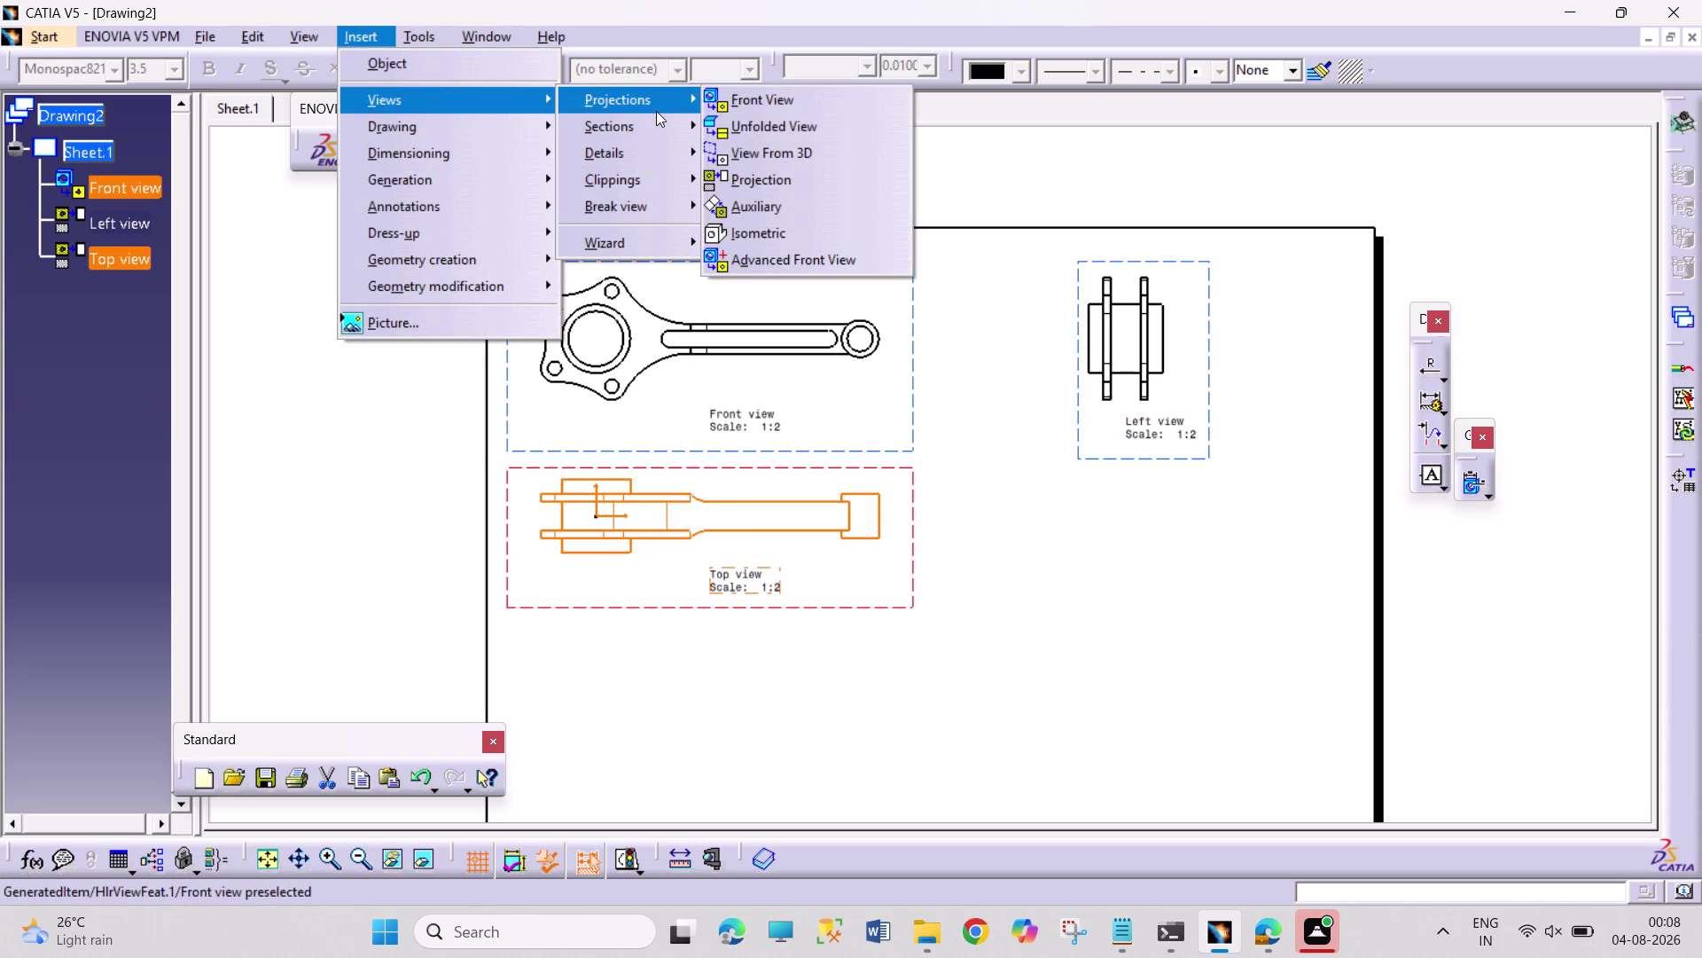
click(642, 123)
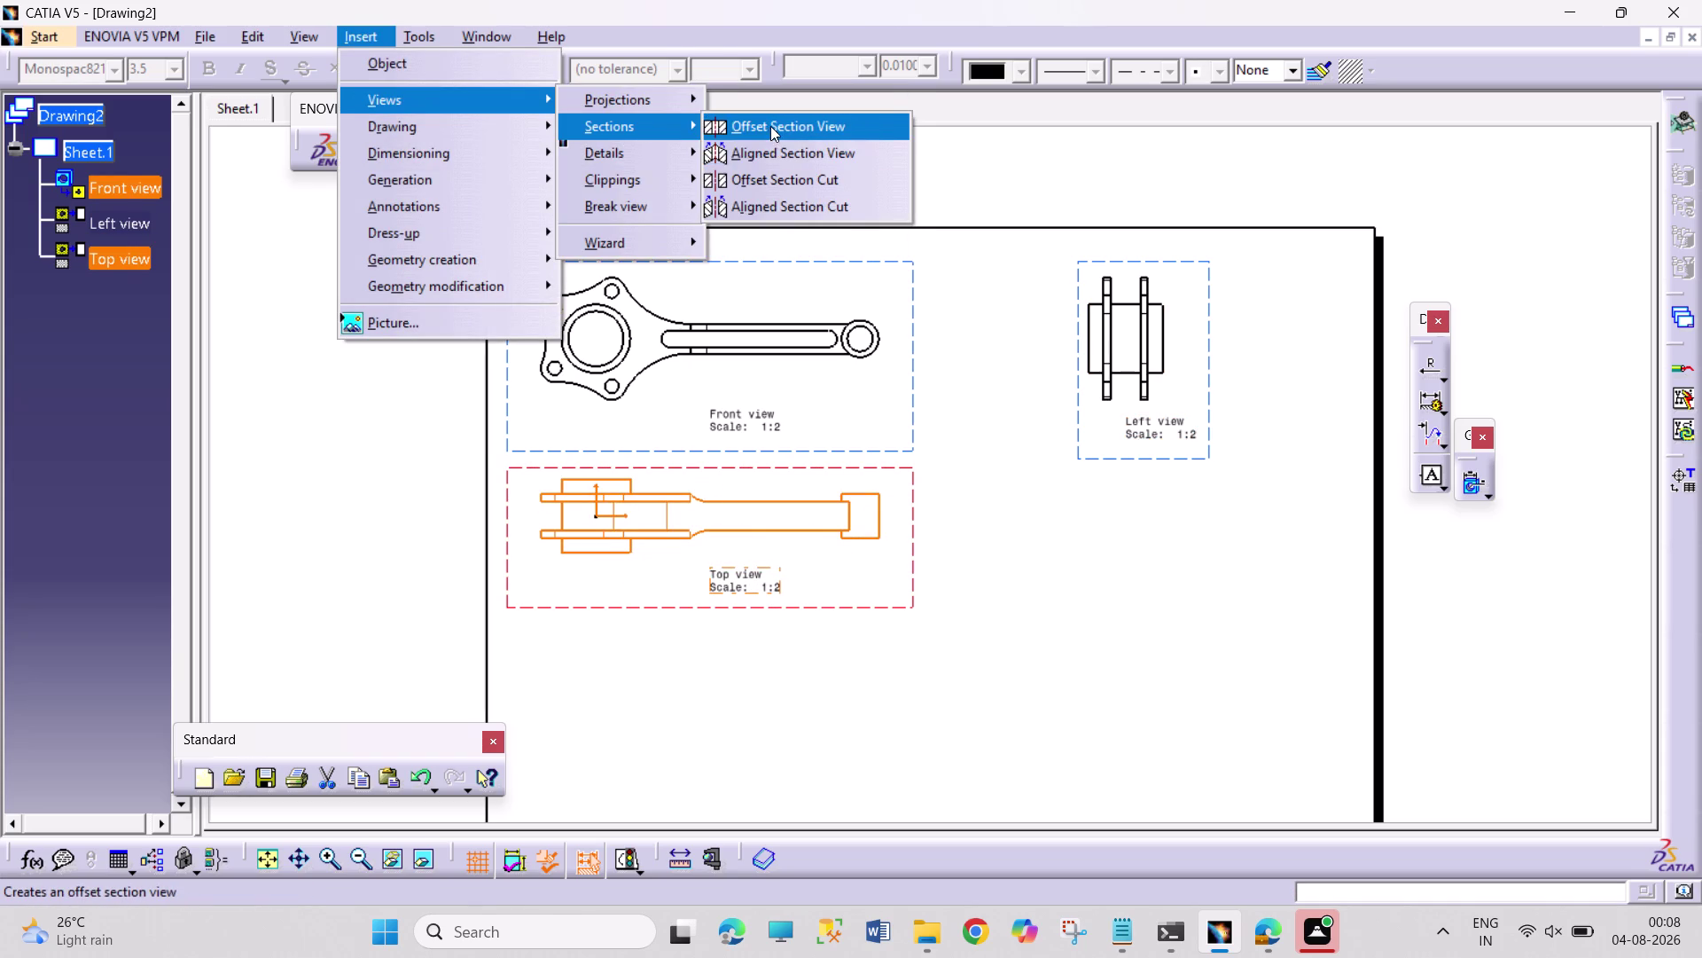
click(772, 126)
click(531, 520)
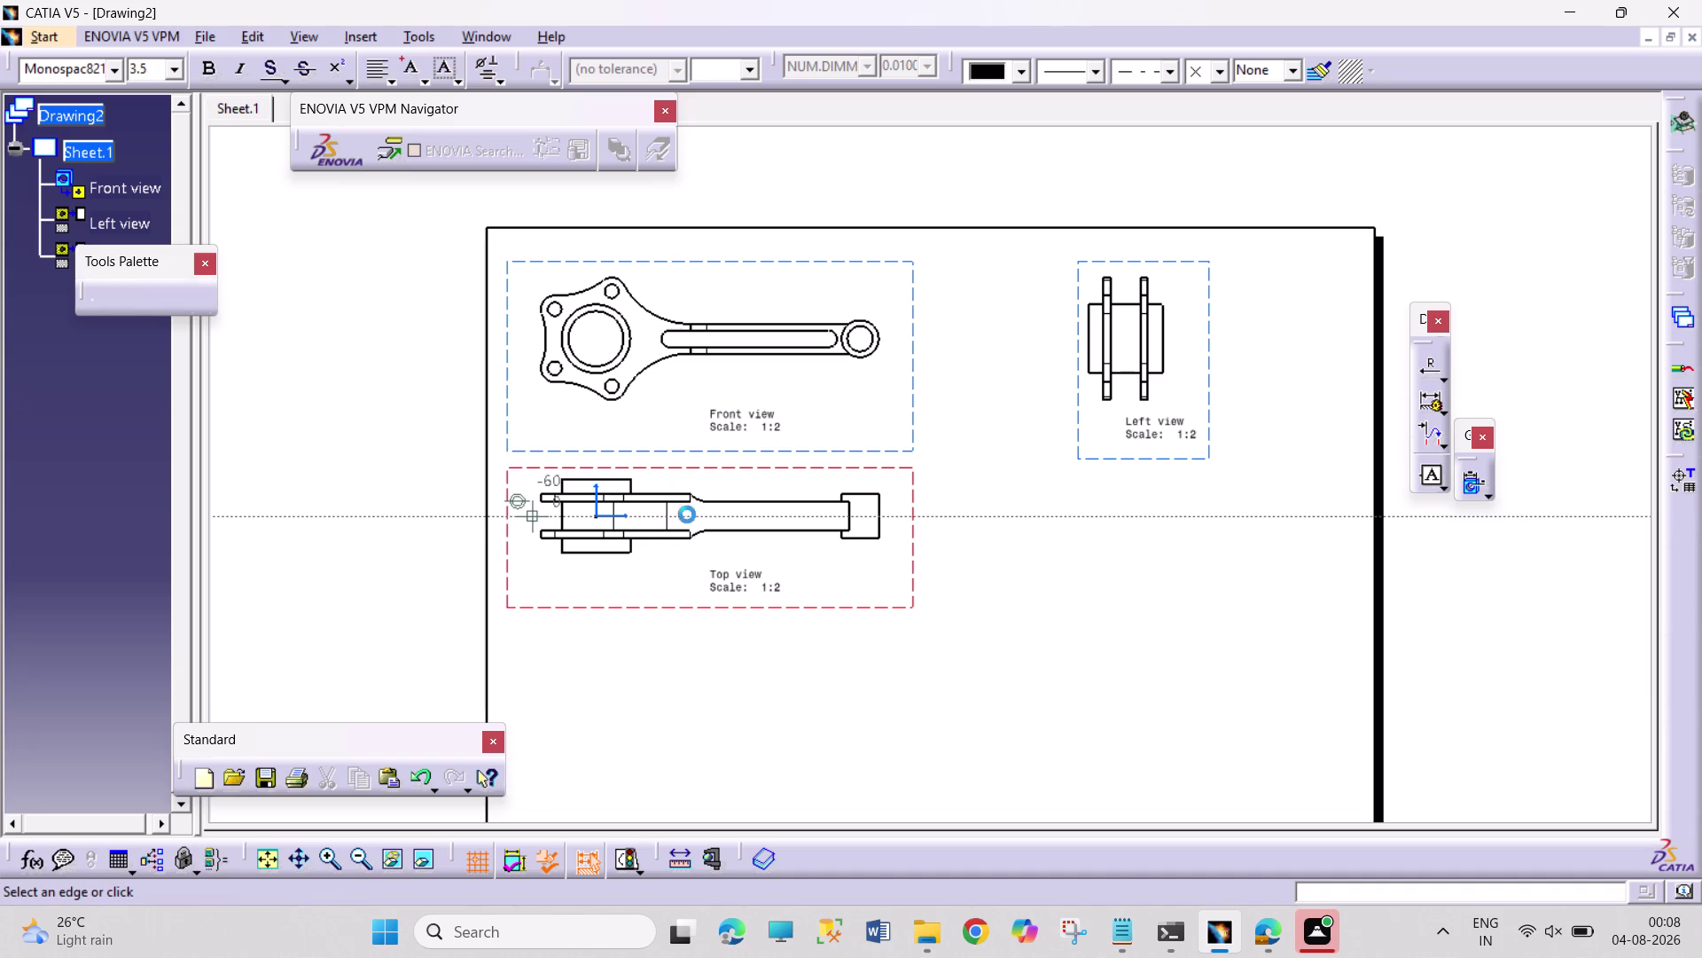
click(725, 515)
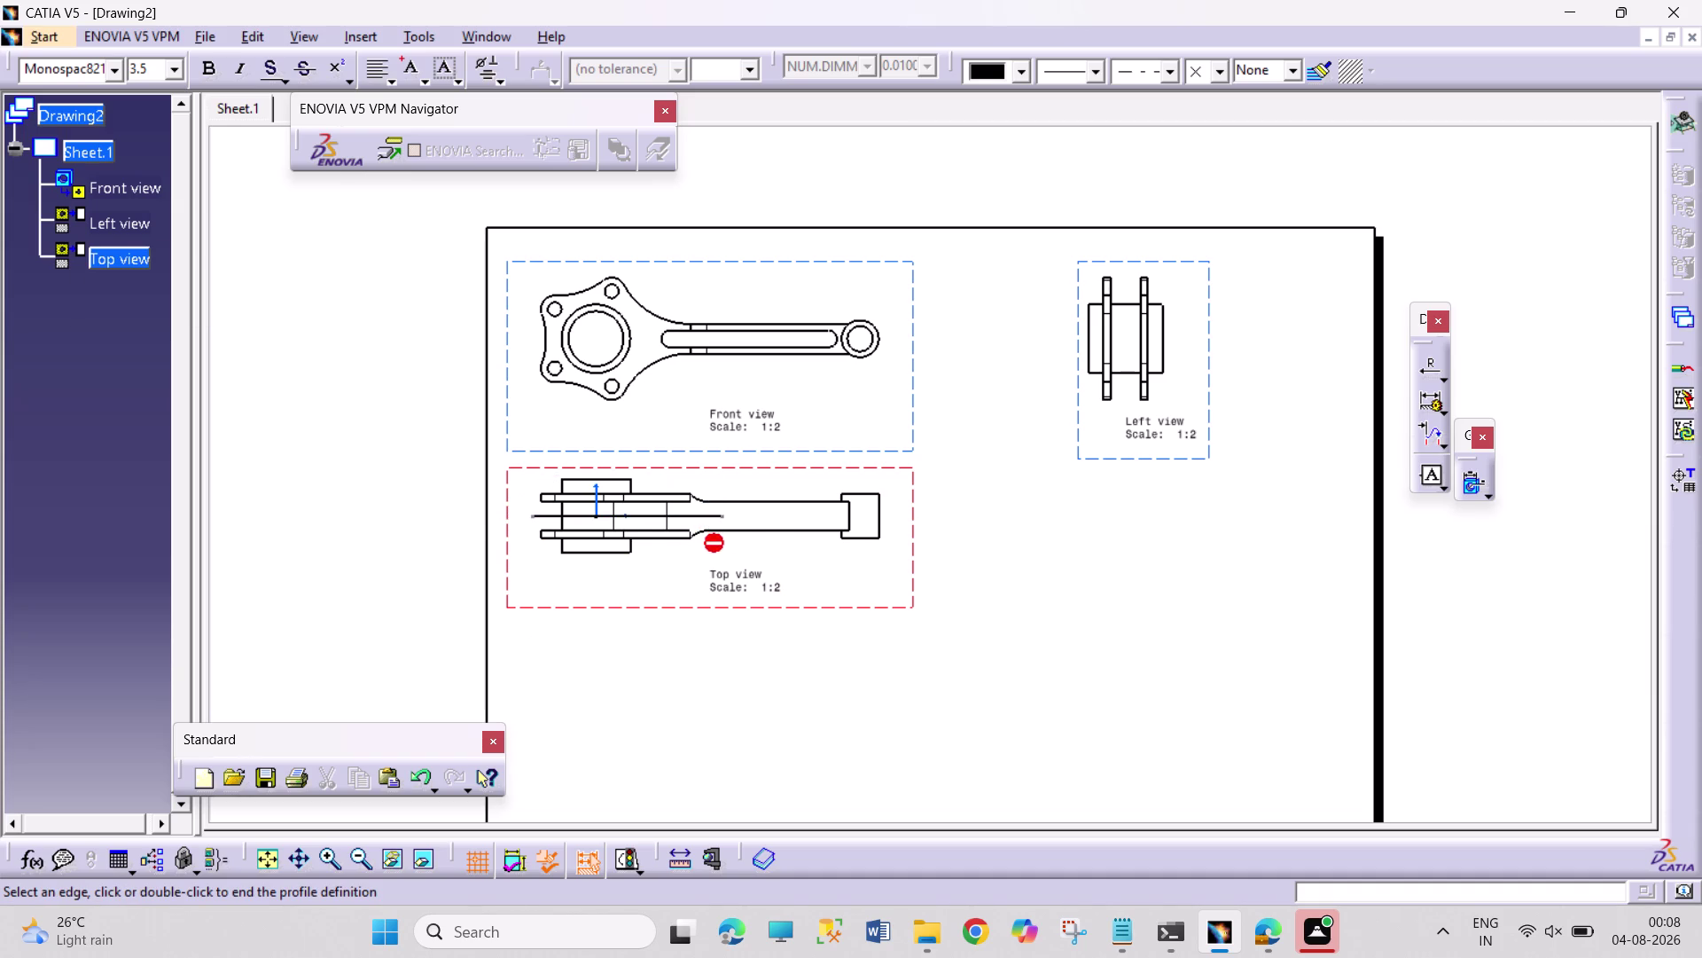
double_click(734, 553)
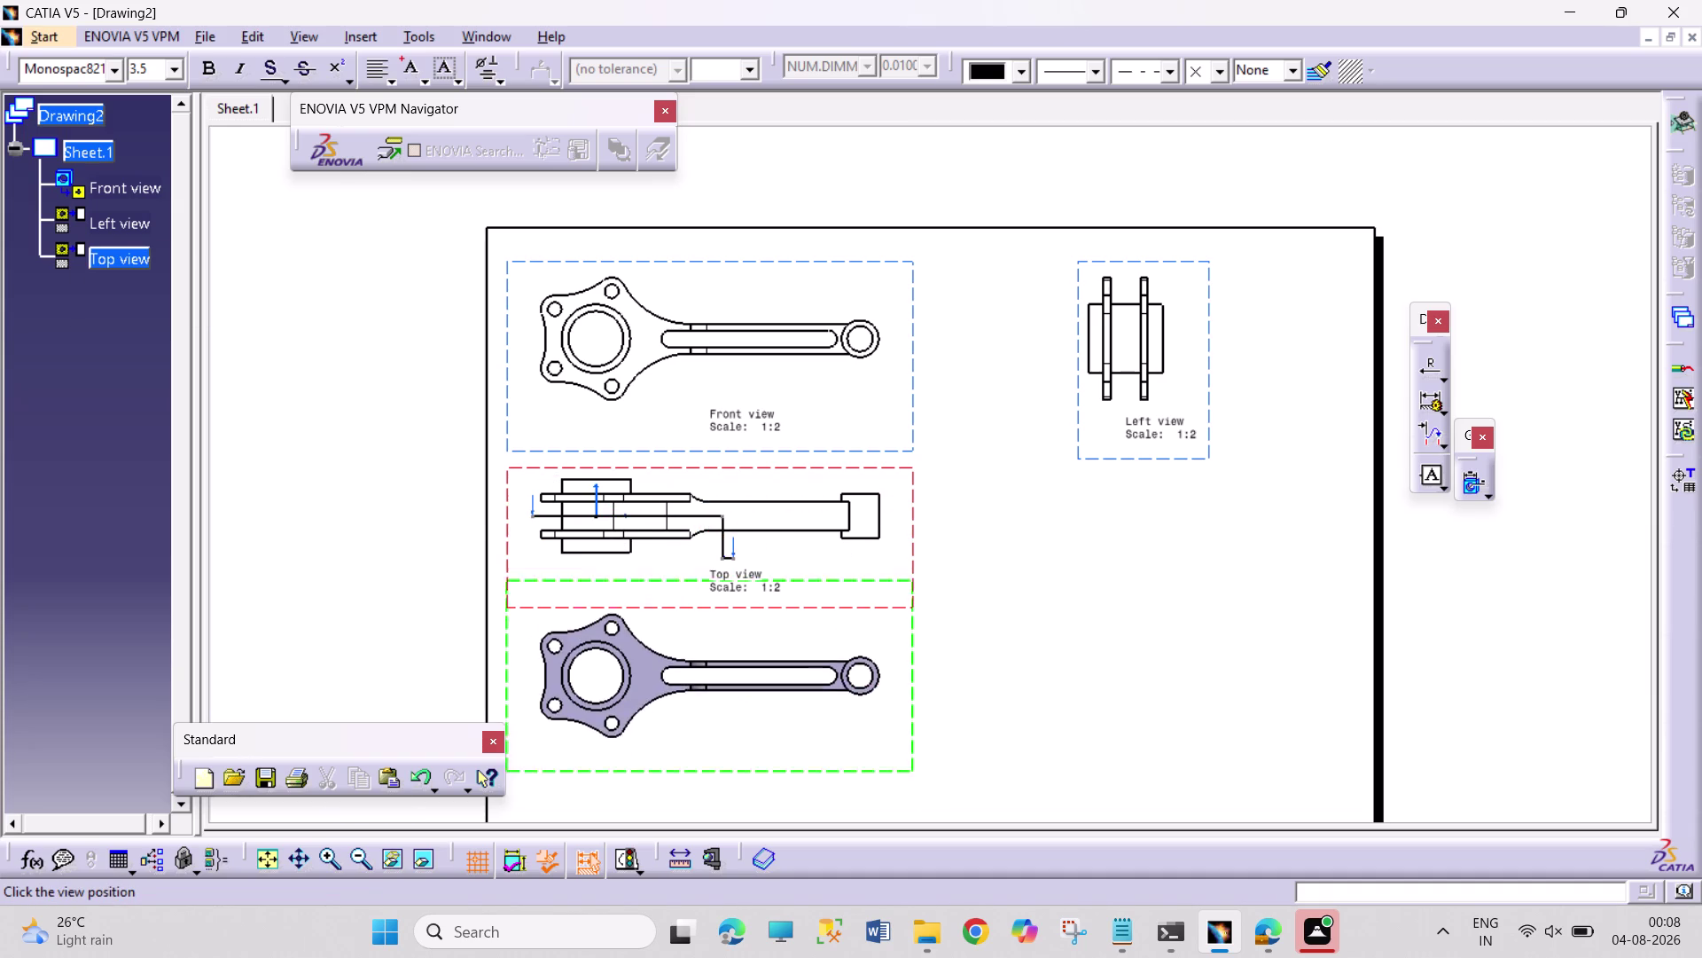
click(658, 710)
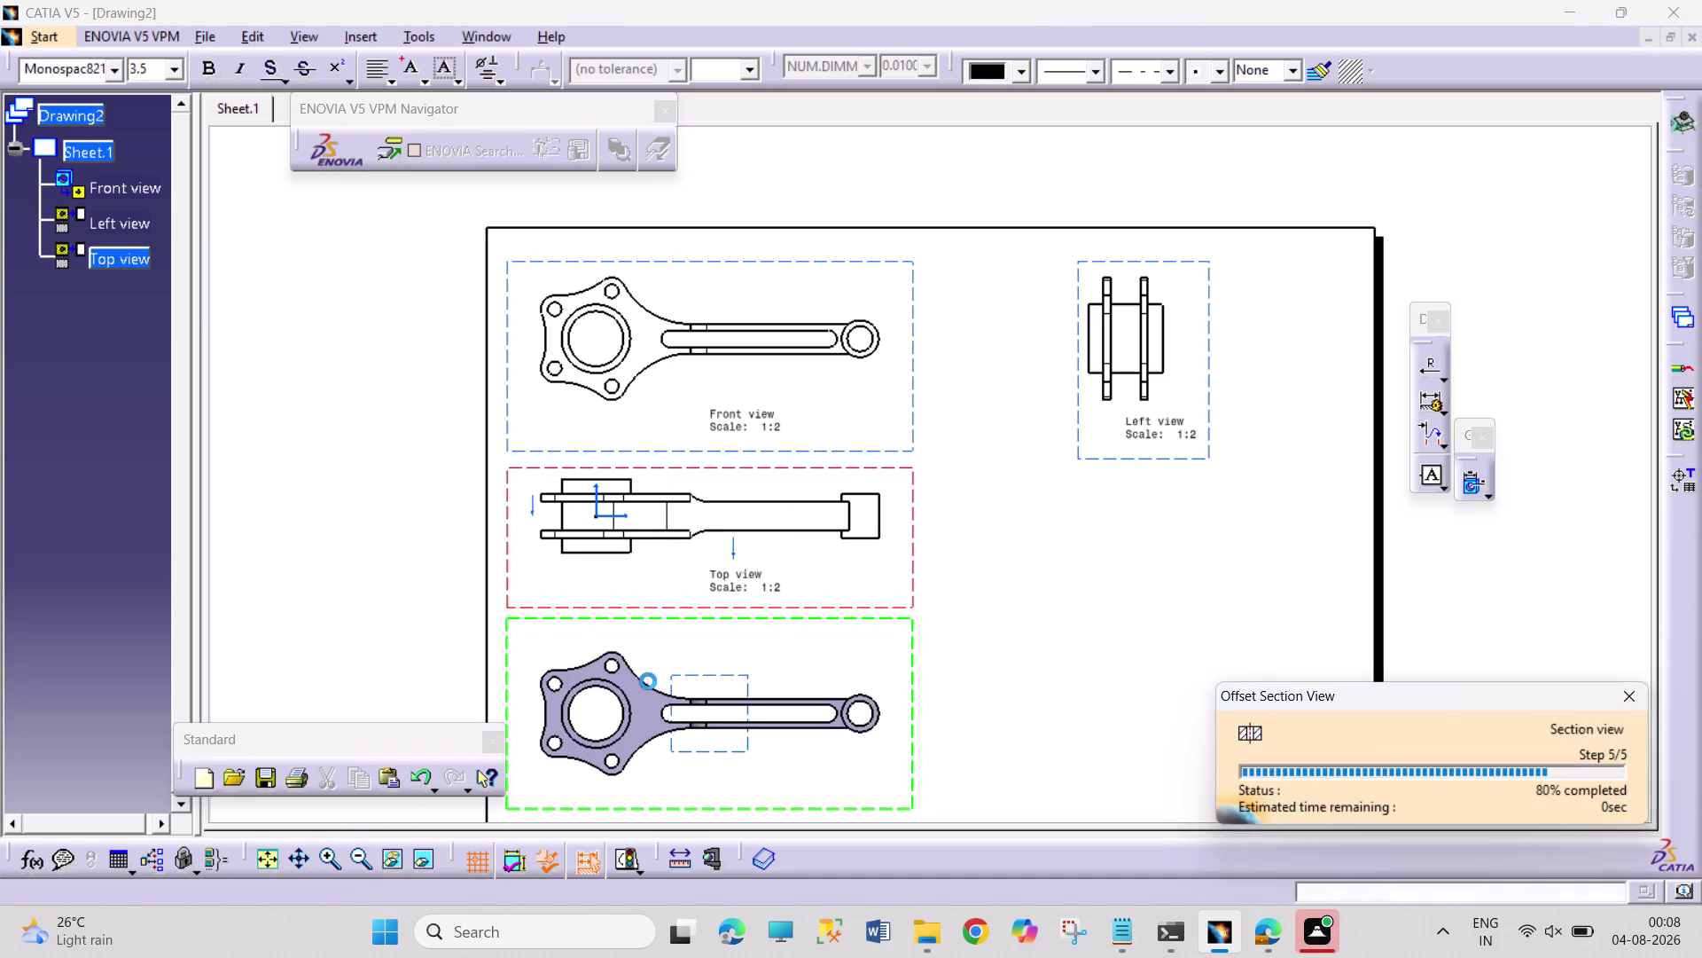
Move the left view closer to the front view.
scroll(down, 3)
scroll(down, 3)
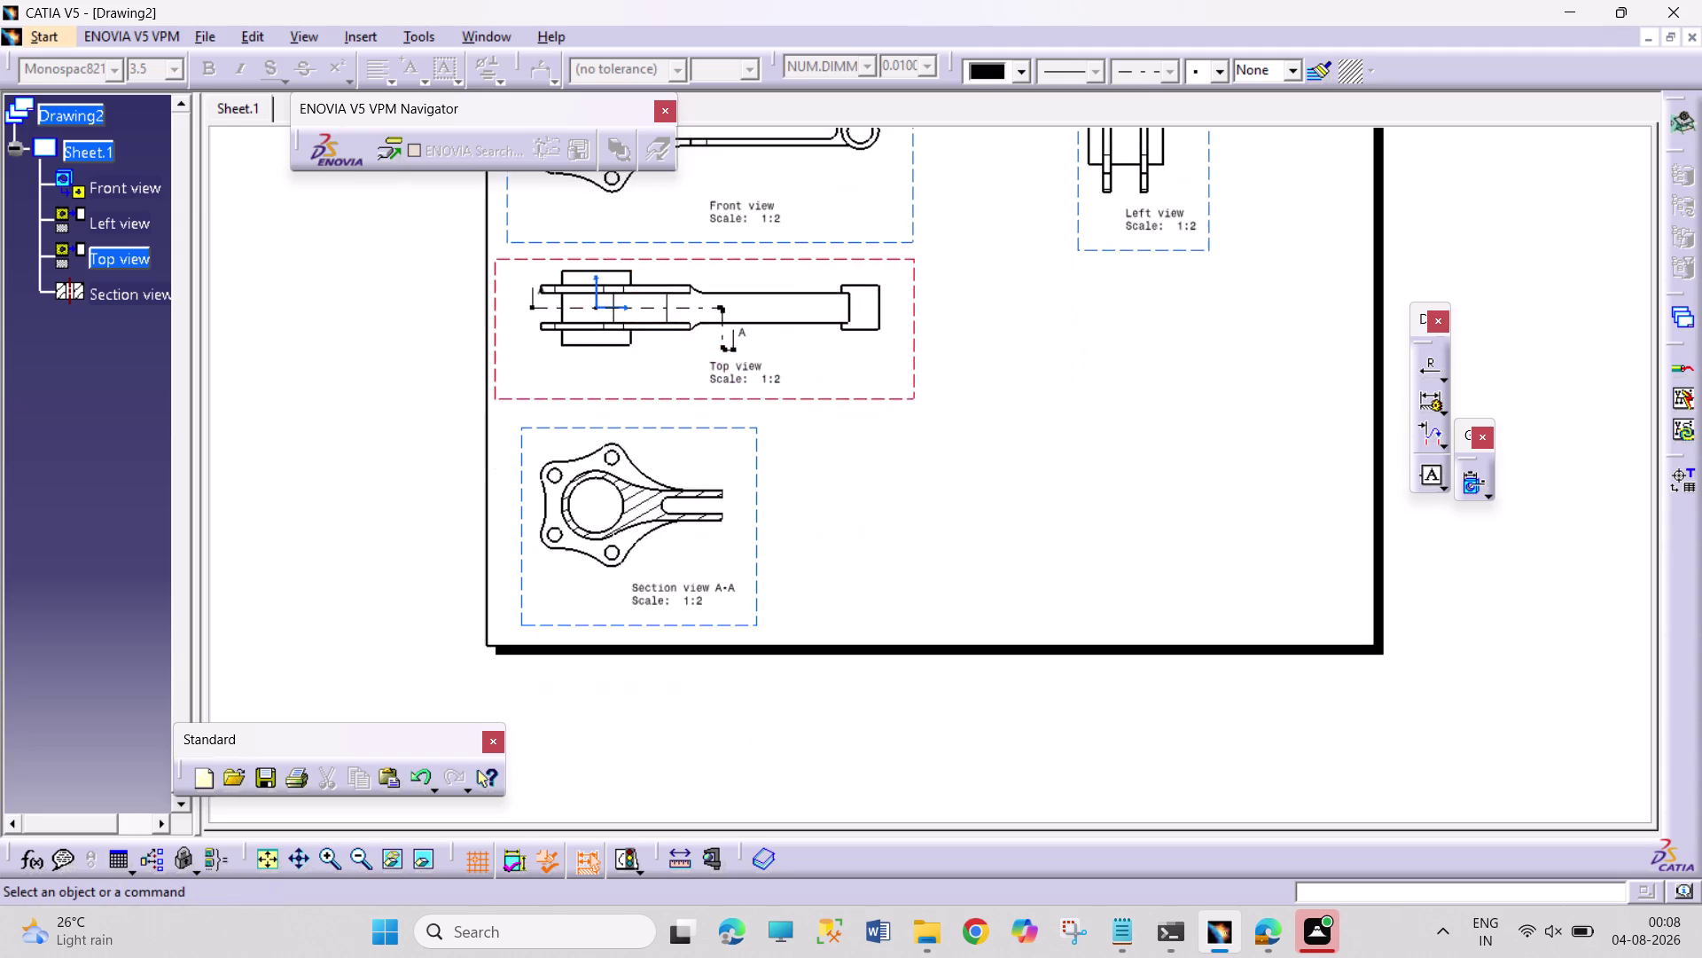
scroll(up, 3)
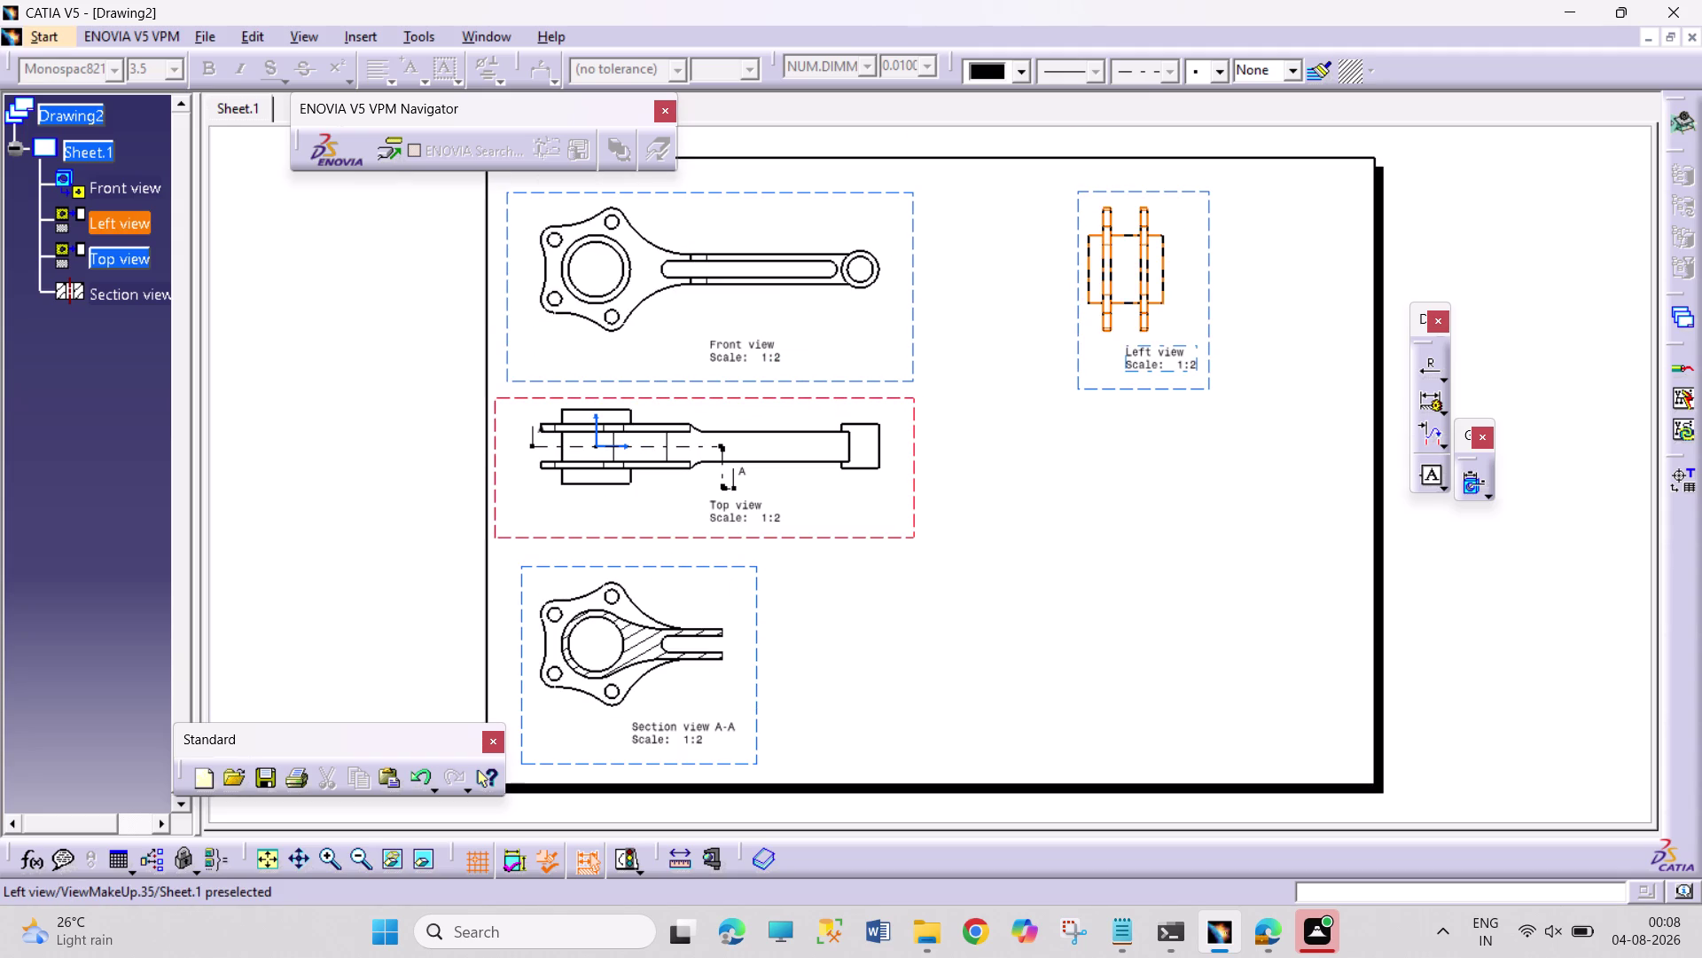
click(1157, 392)
drag(1192, 393, 1087, 393)
click(1191, 470)
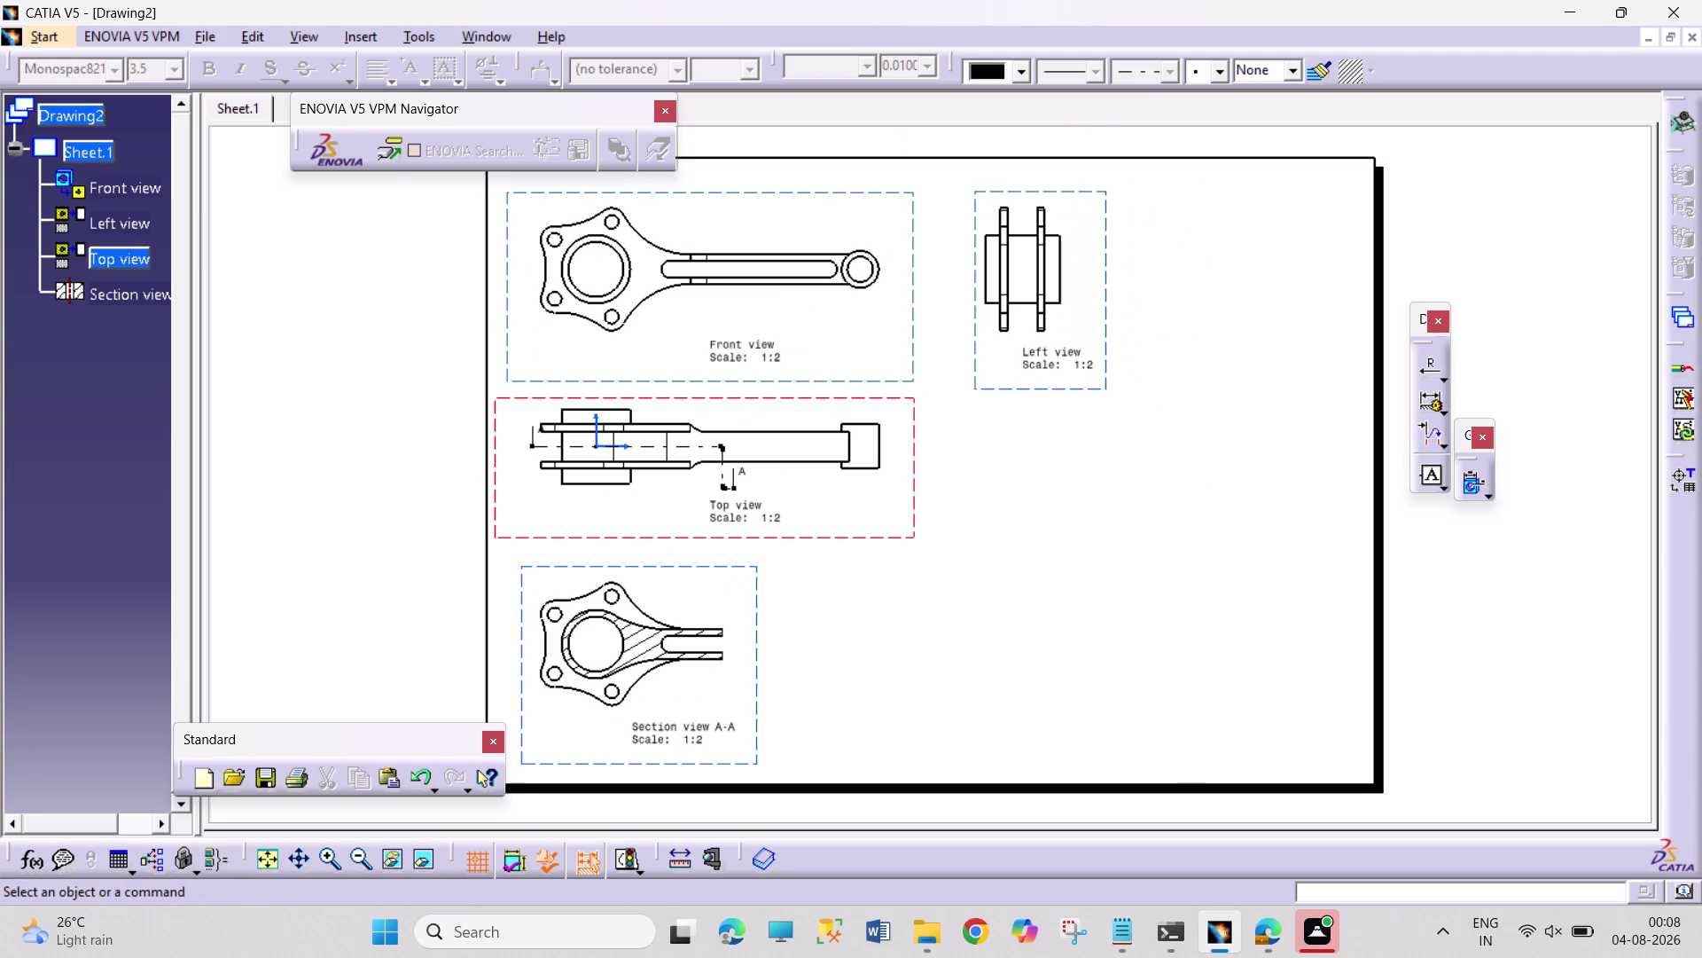
Select the section callout in the top view.
click(747, 580)
click(722, 465)
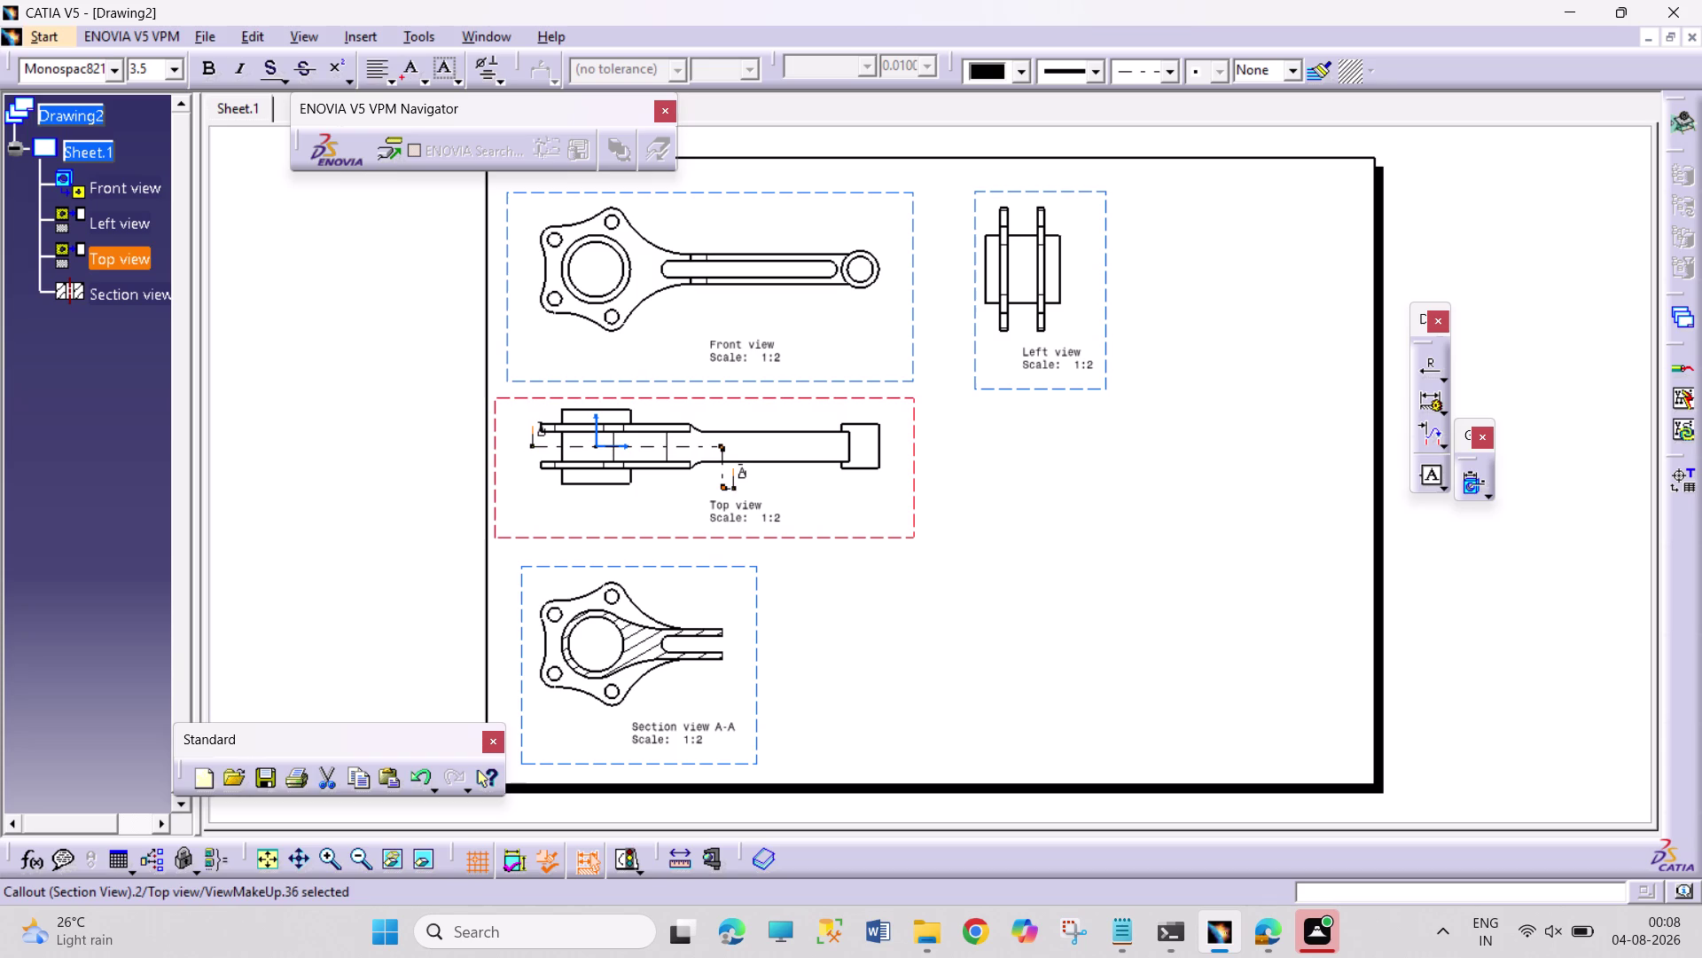
double_click(723, 460)
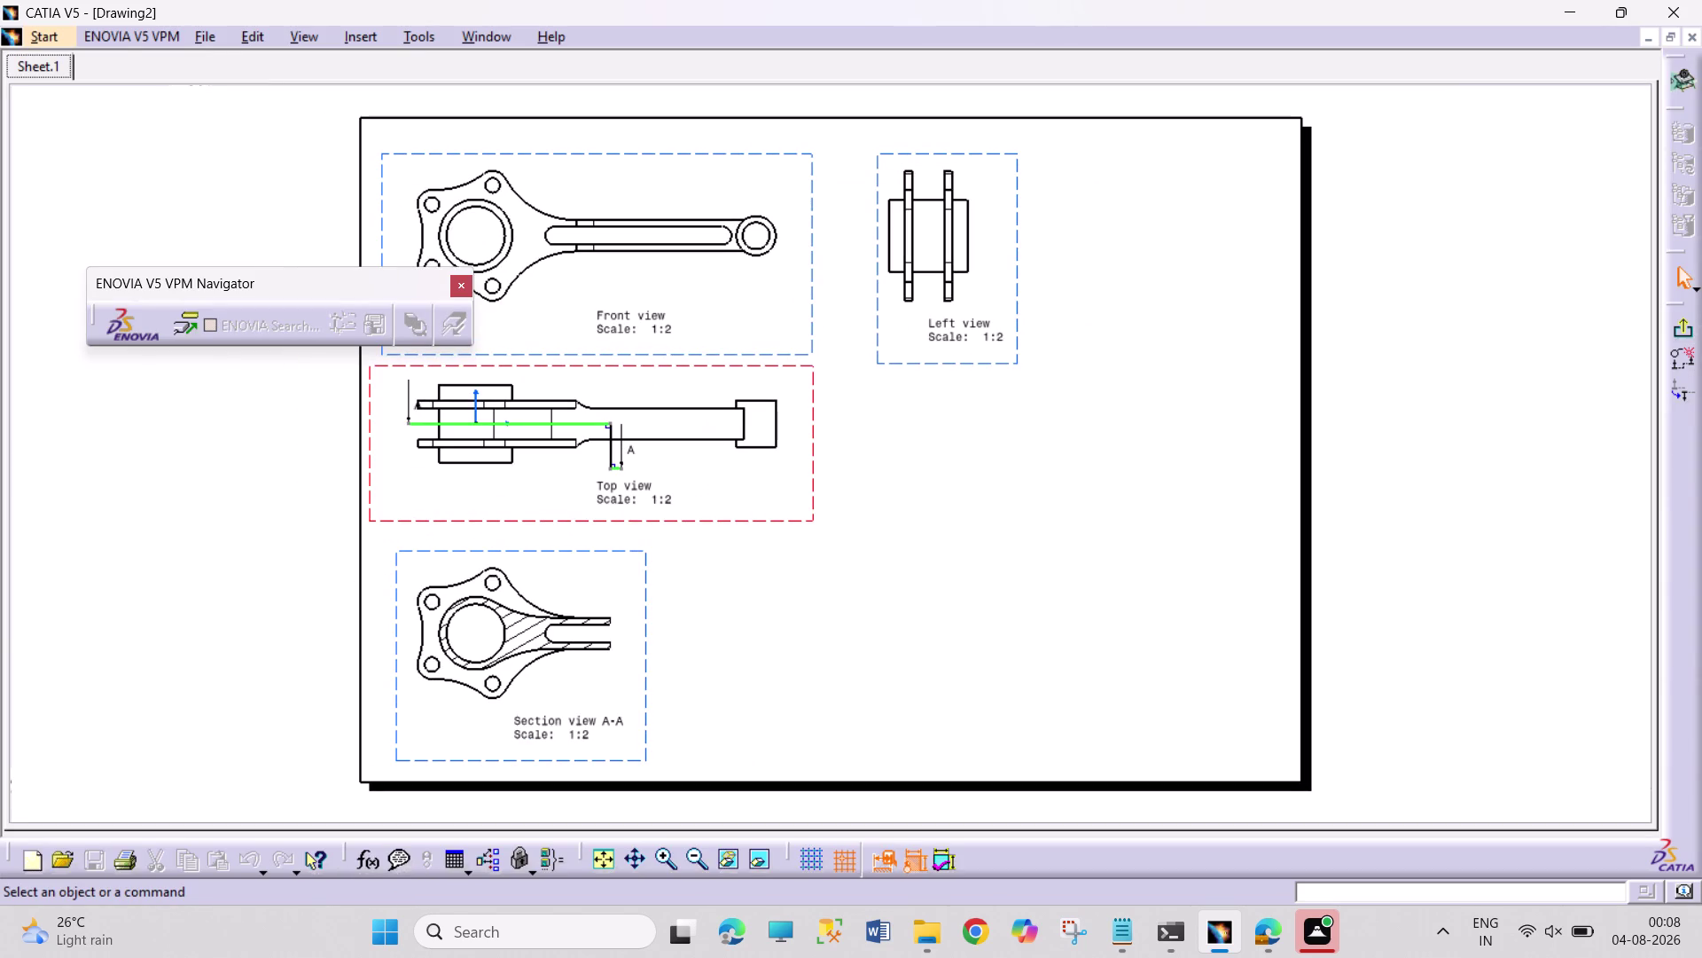
drag(611, 441, 635, 439)
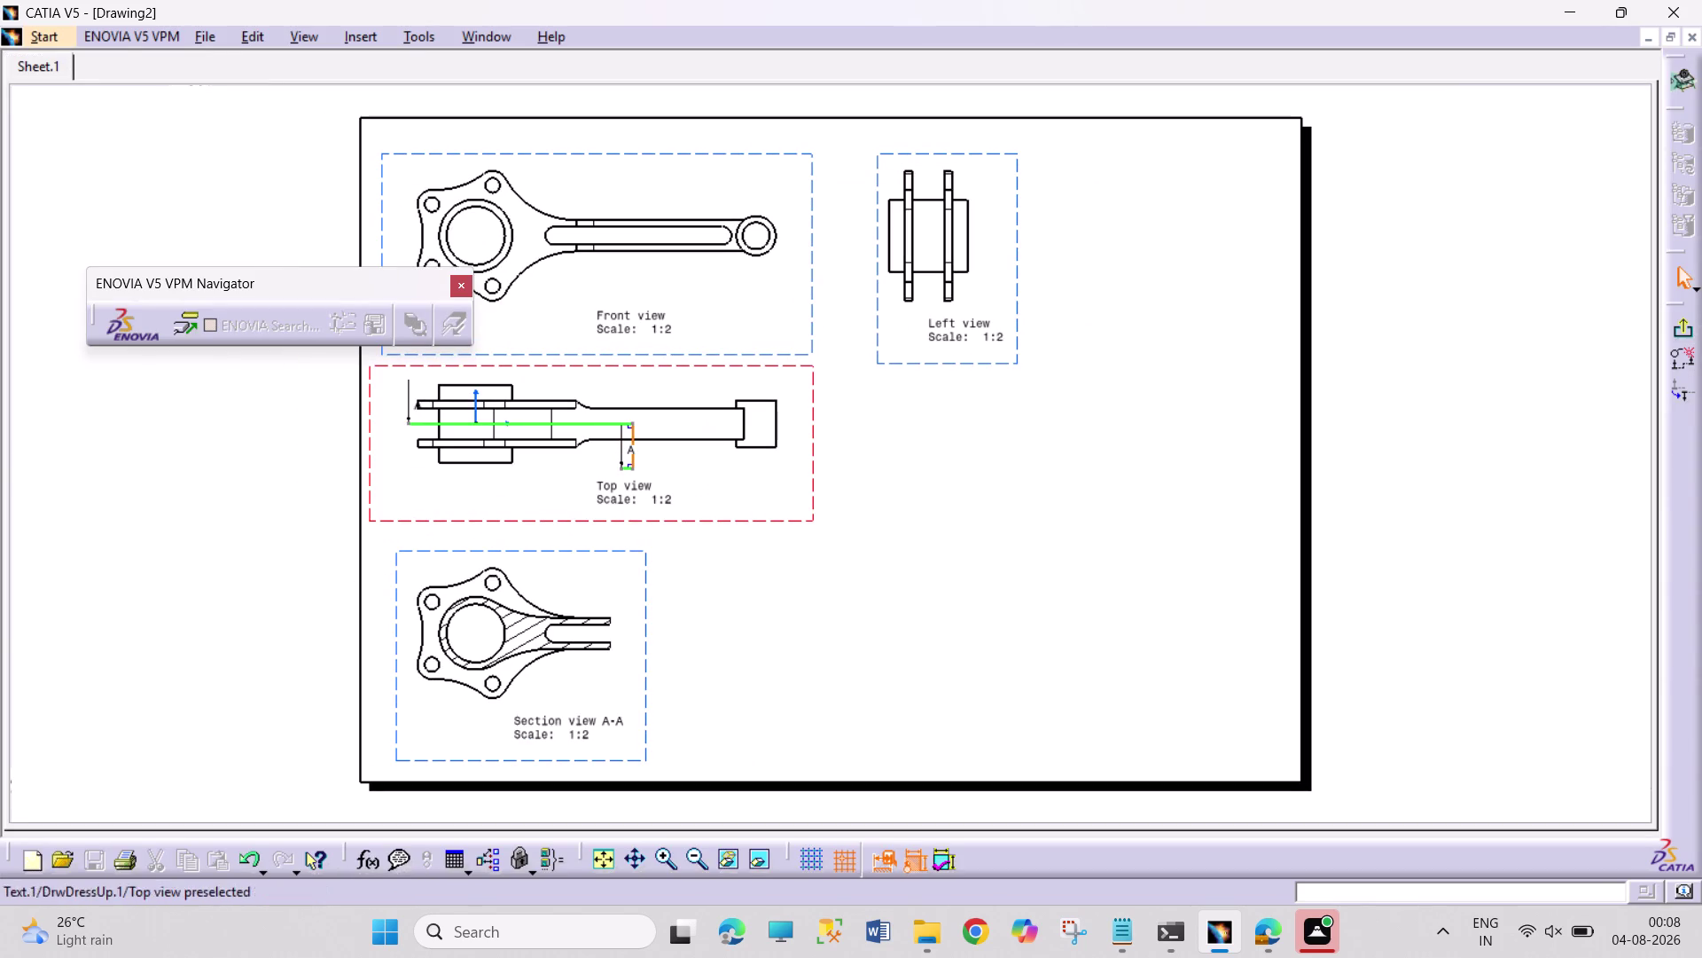
drag(622, 467, 656, 470)
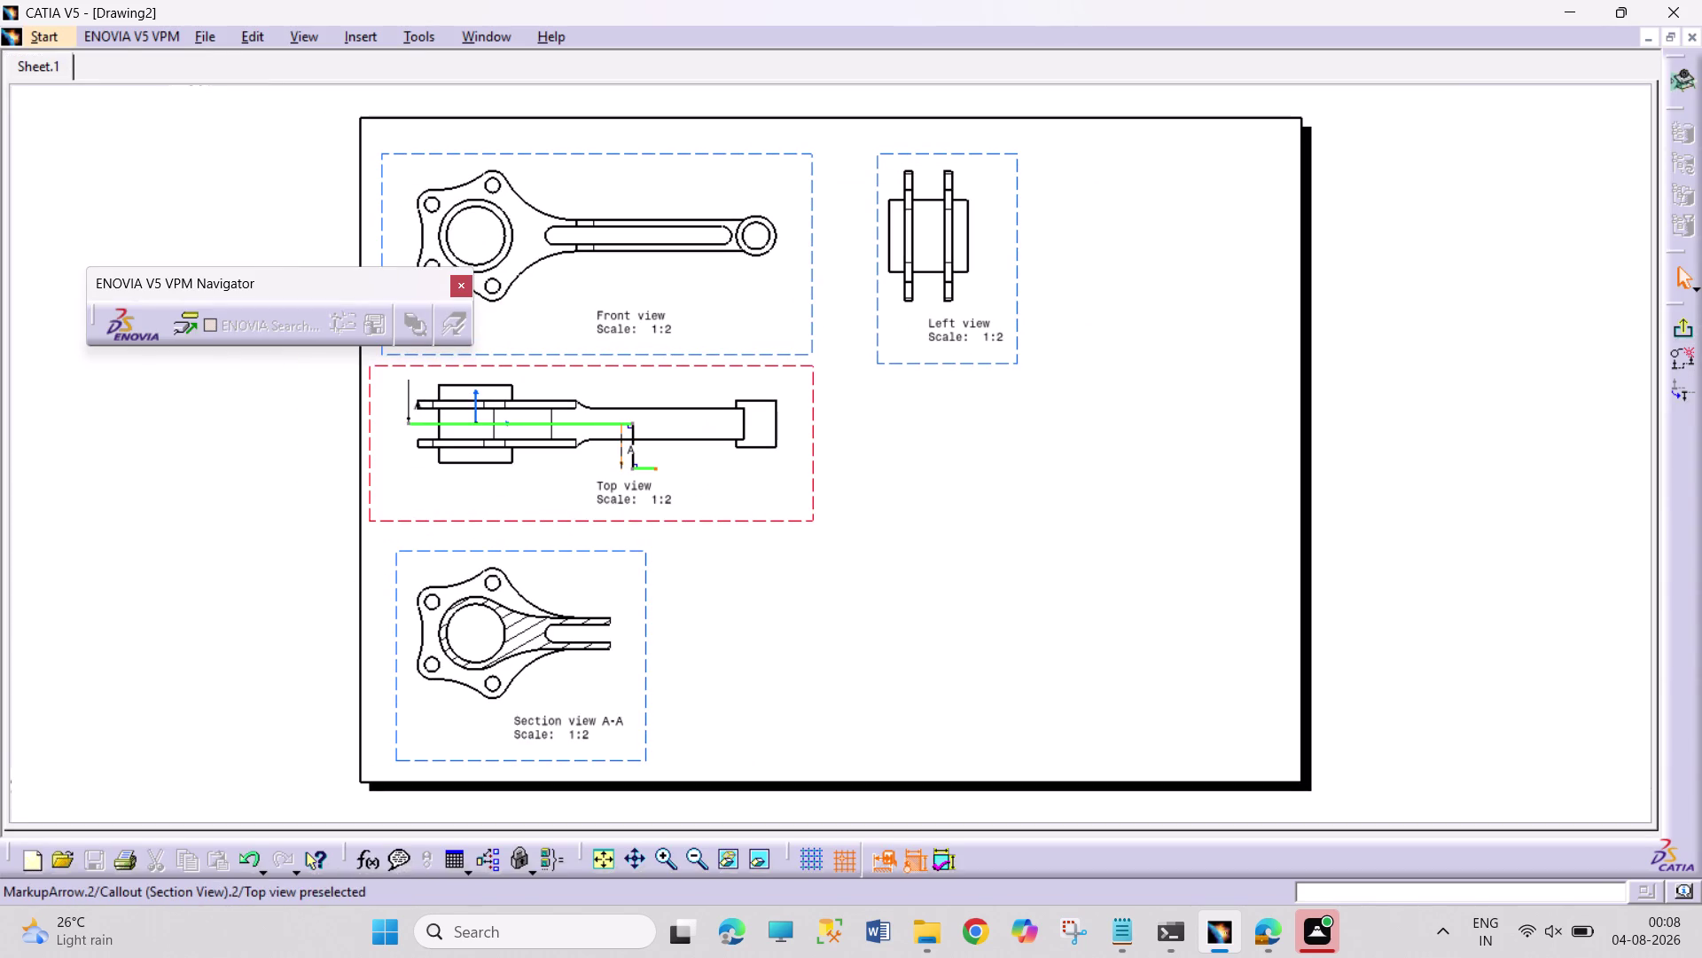
drag(619, 463, 659, 464)
drag(619, 463, 661, 463)
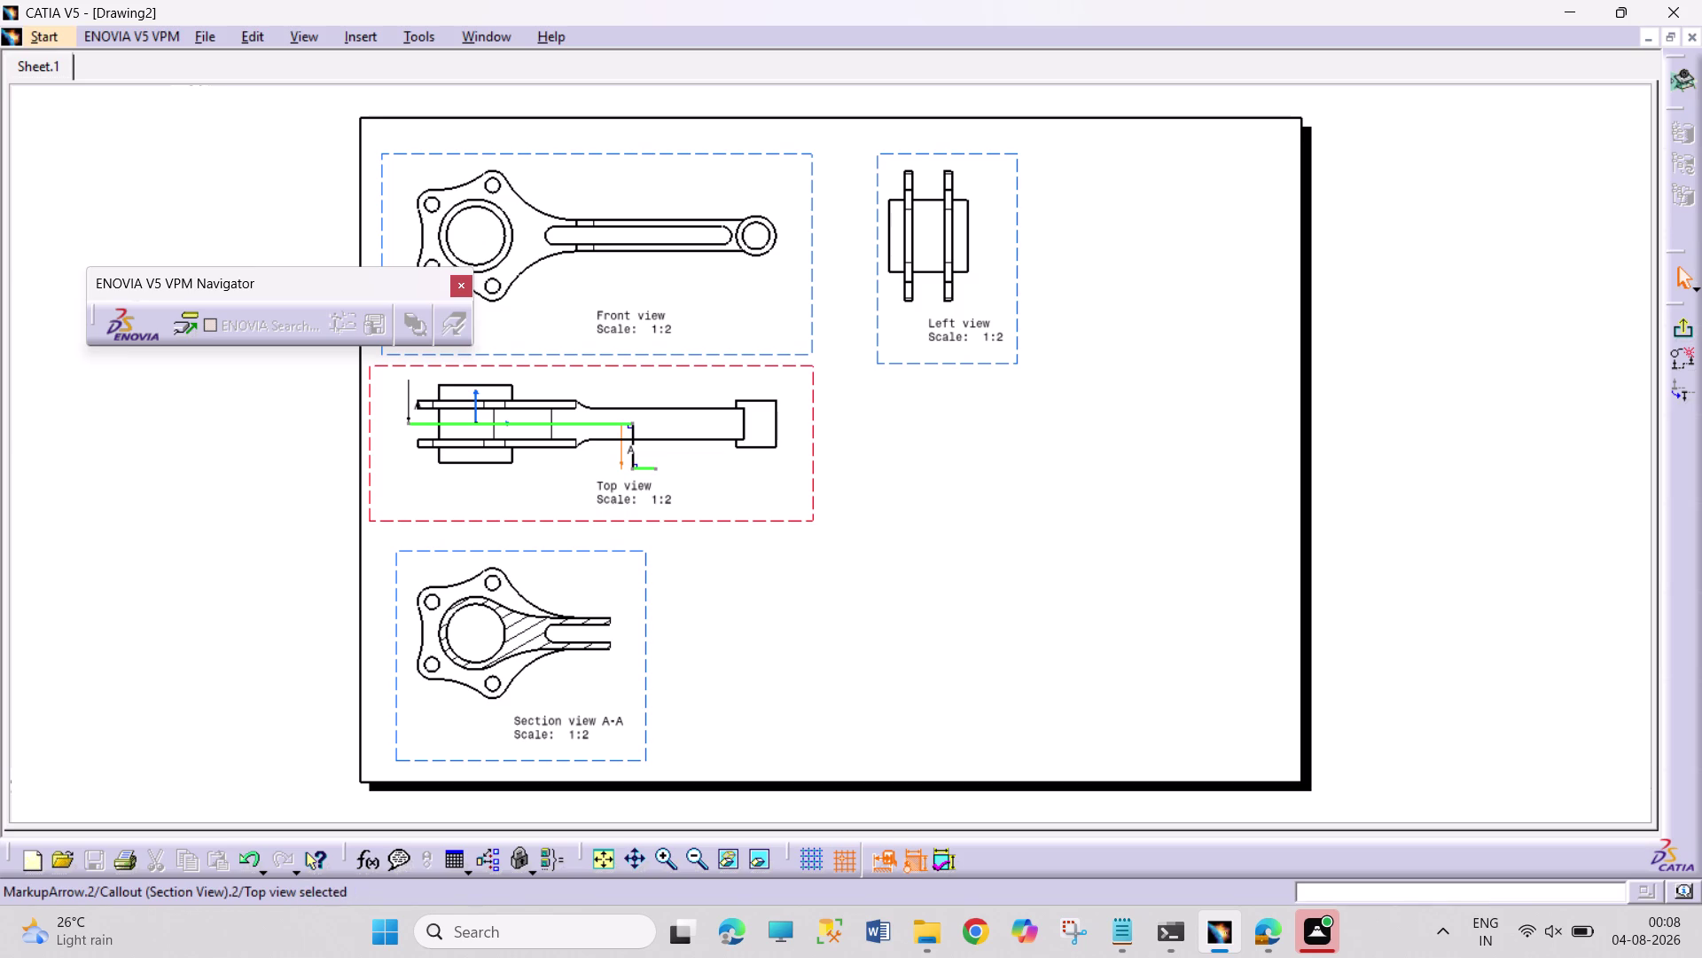
click(623, 462)
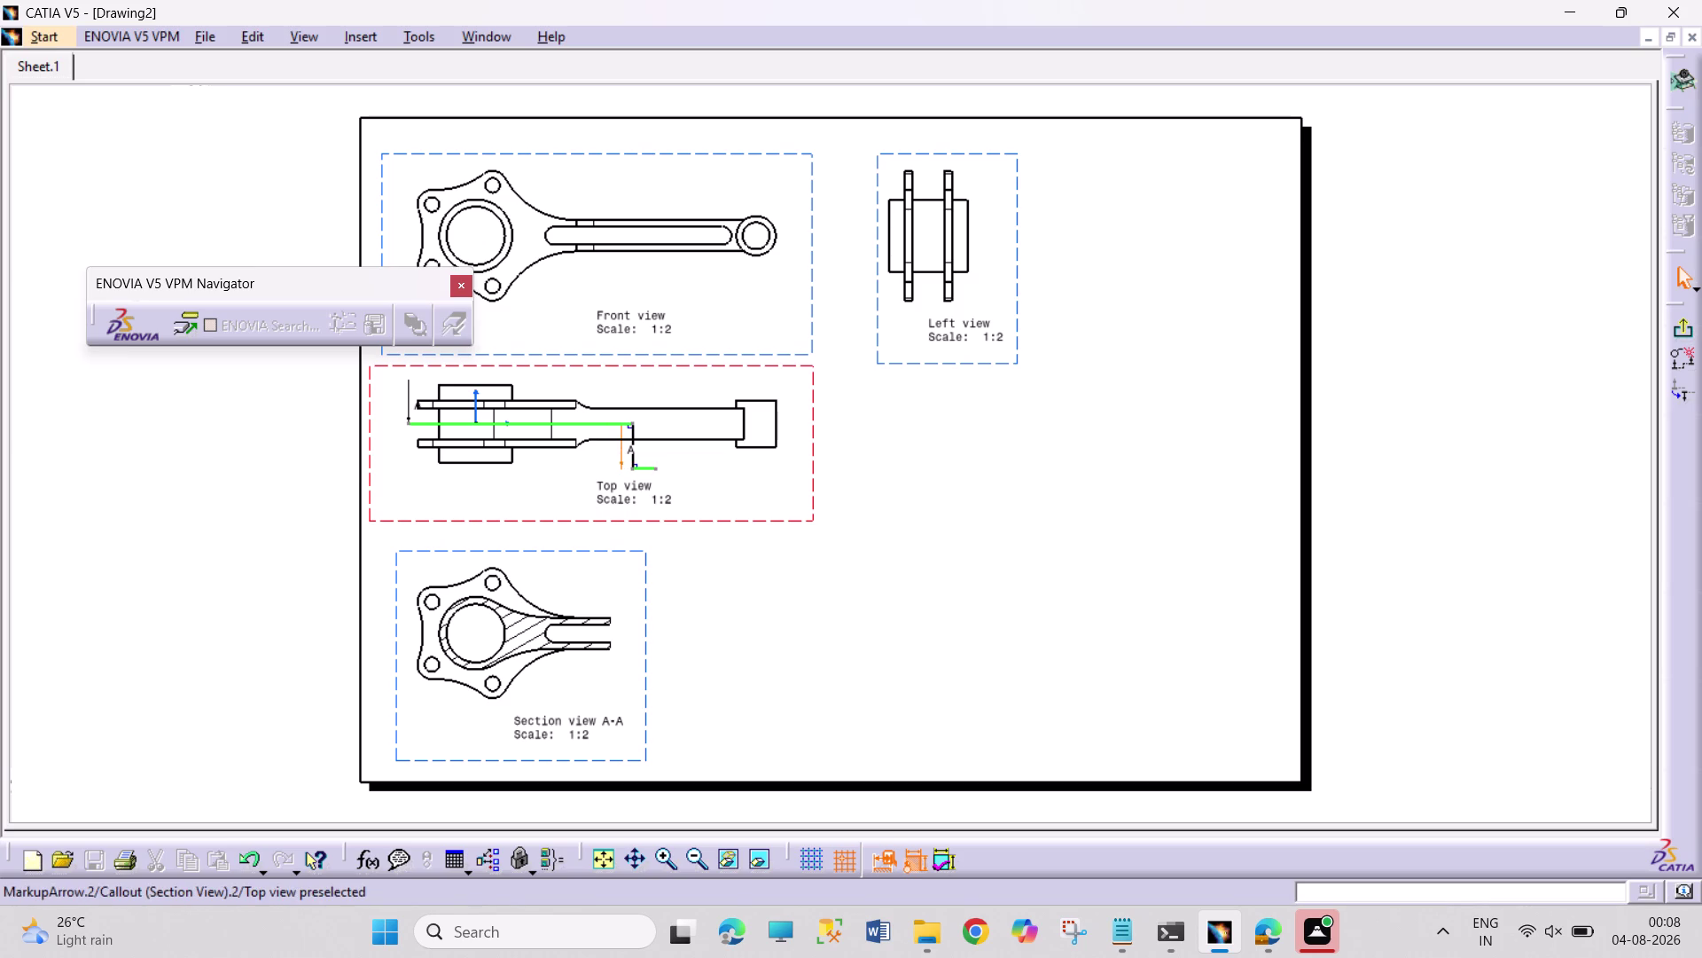
double_click(622, 450)
drag(622, 451, 652, 452)
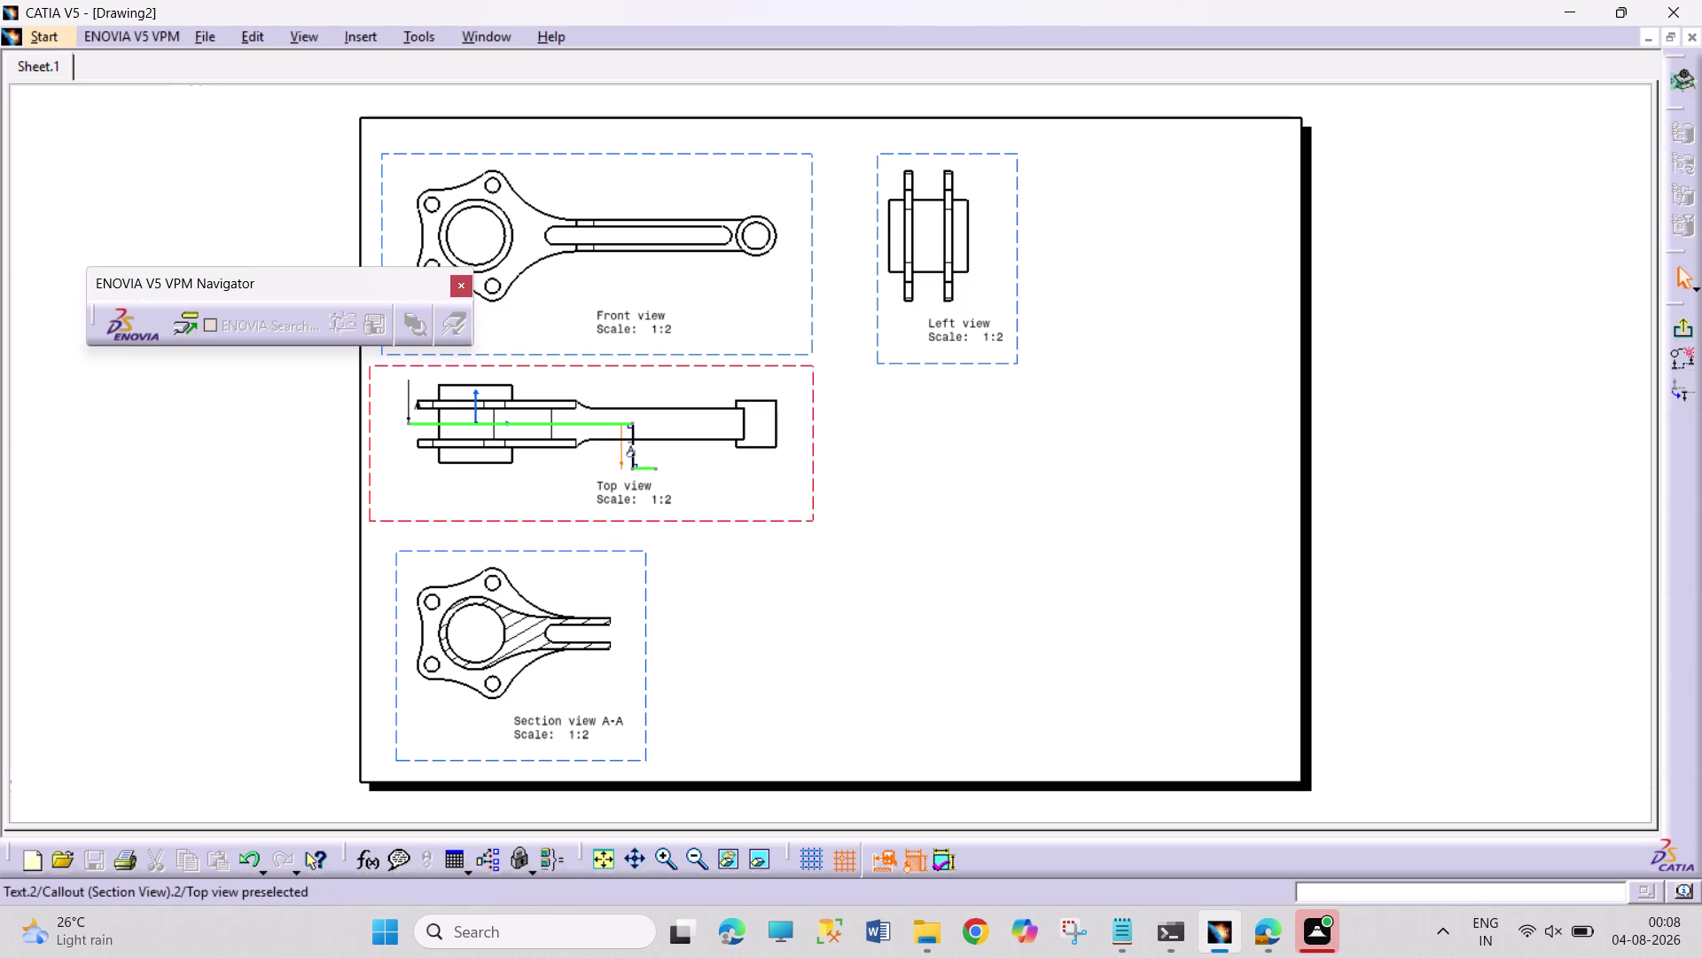
click(629, 454)
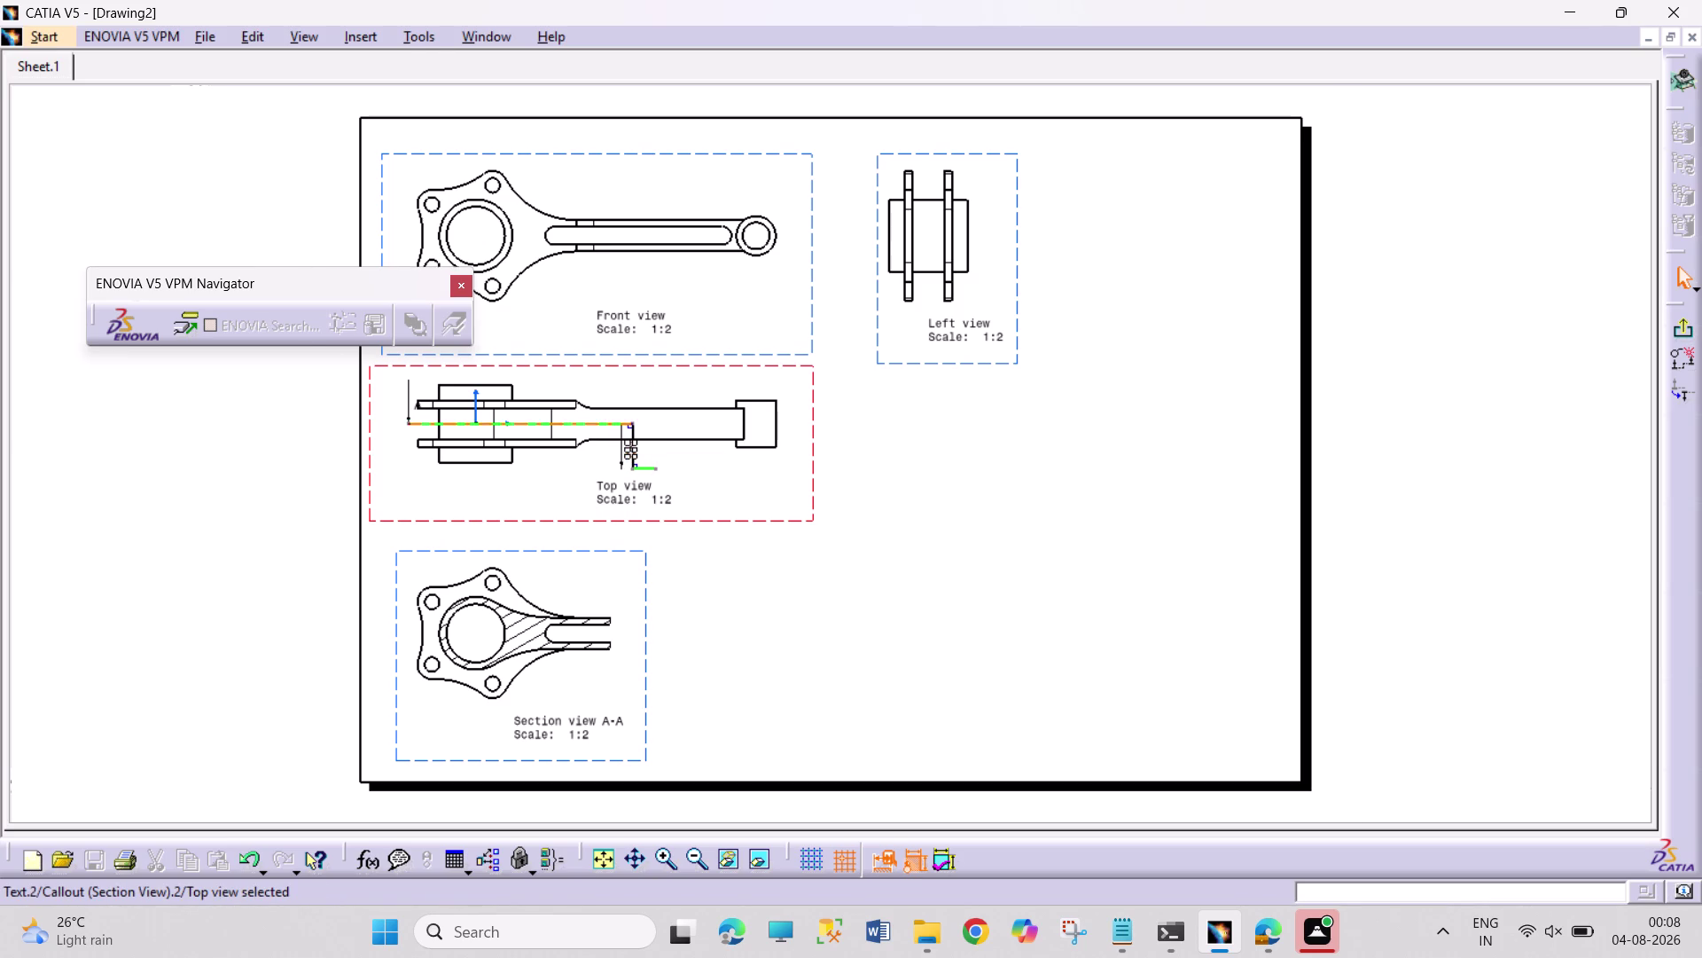
scroll(up, 3)
middle_drag(488, 491, 419, 493)
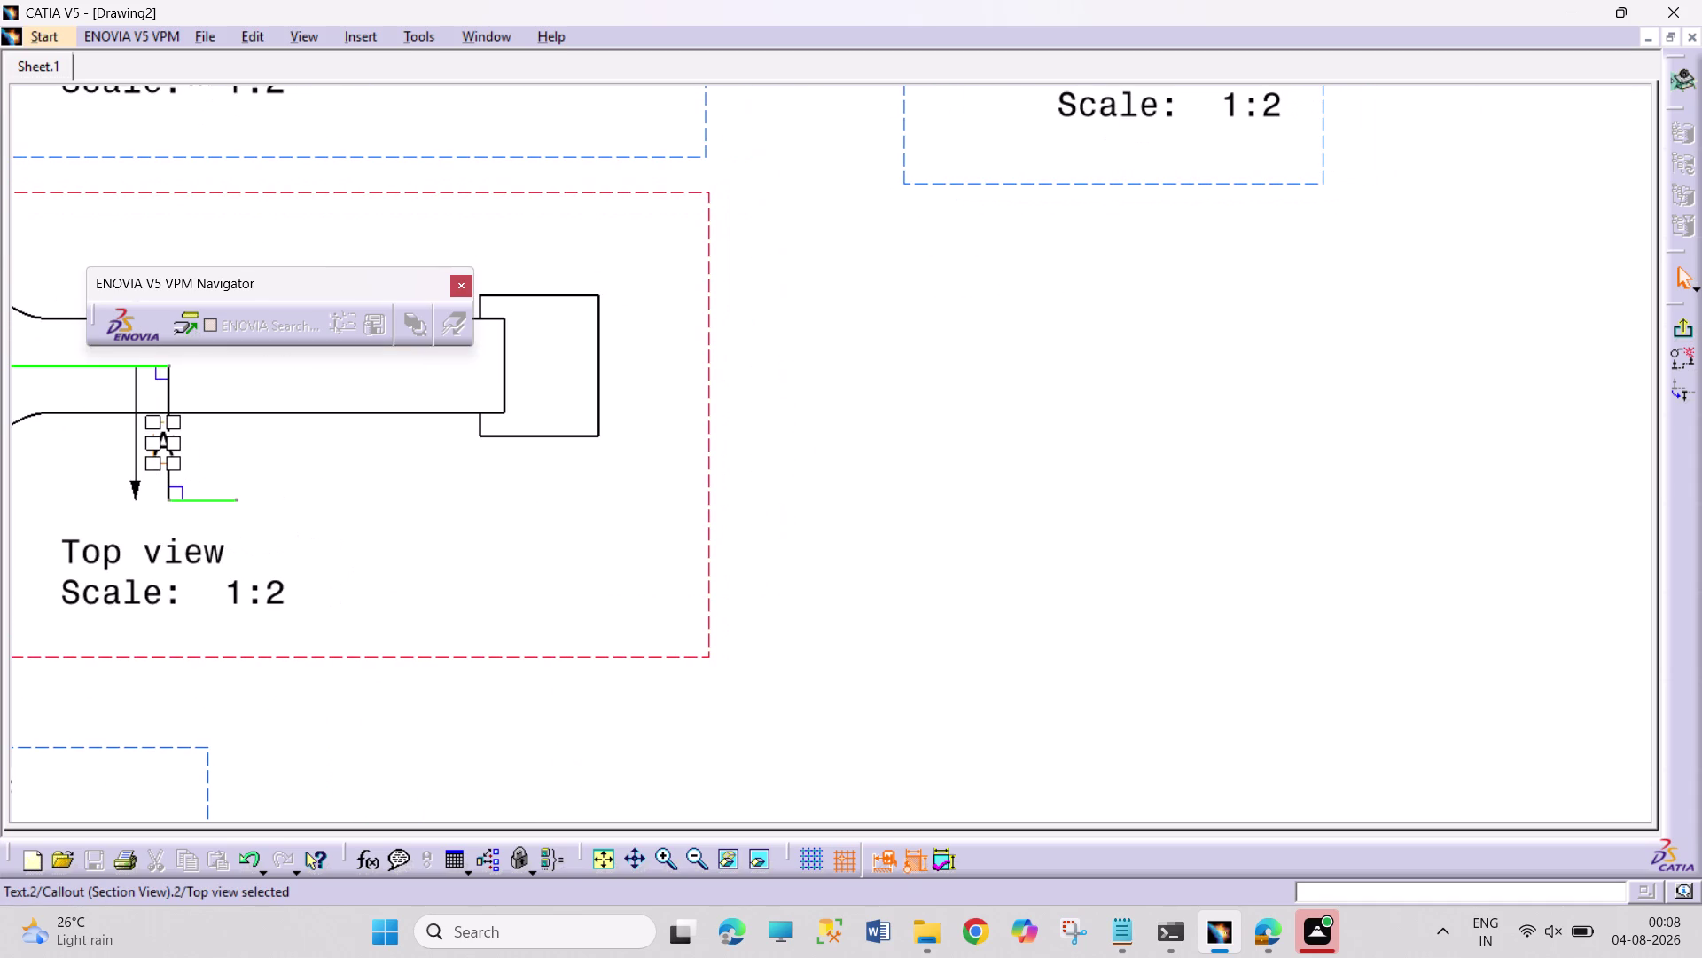
middle_drag(1069, 496, 1220, 508)
middle_drag(824, 516, 1245, 516)
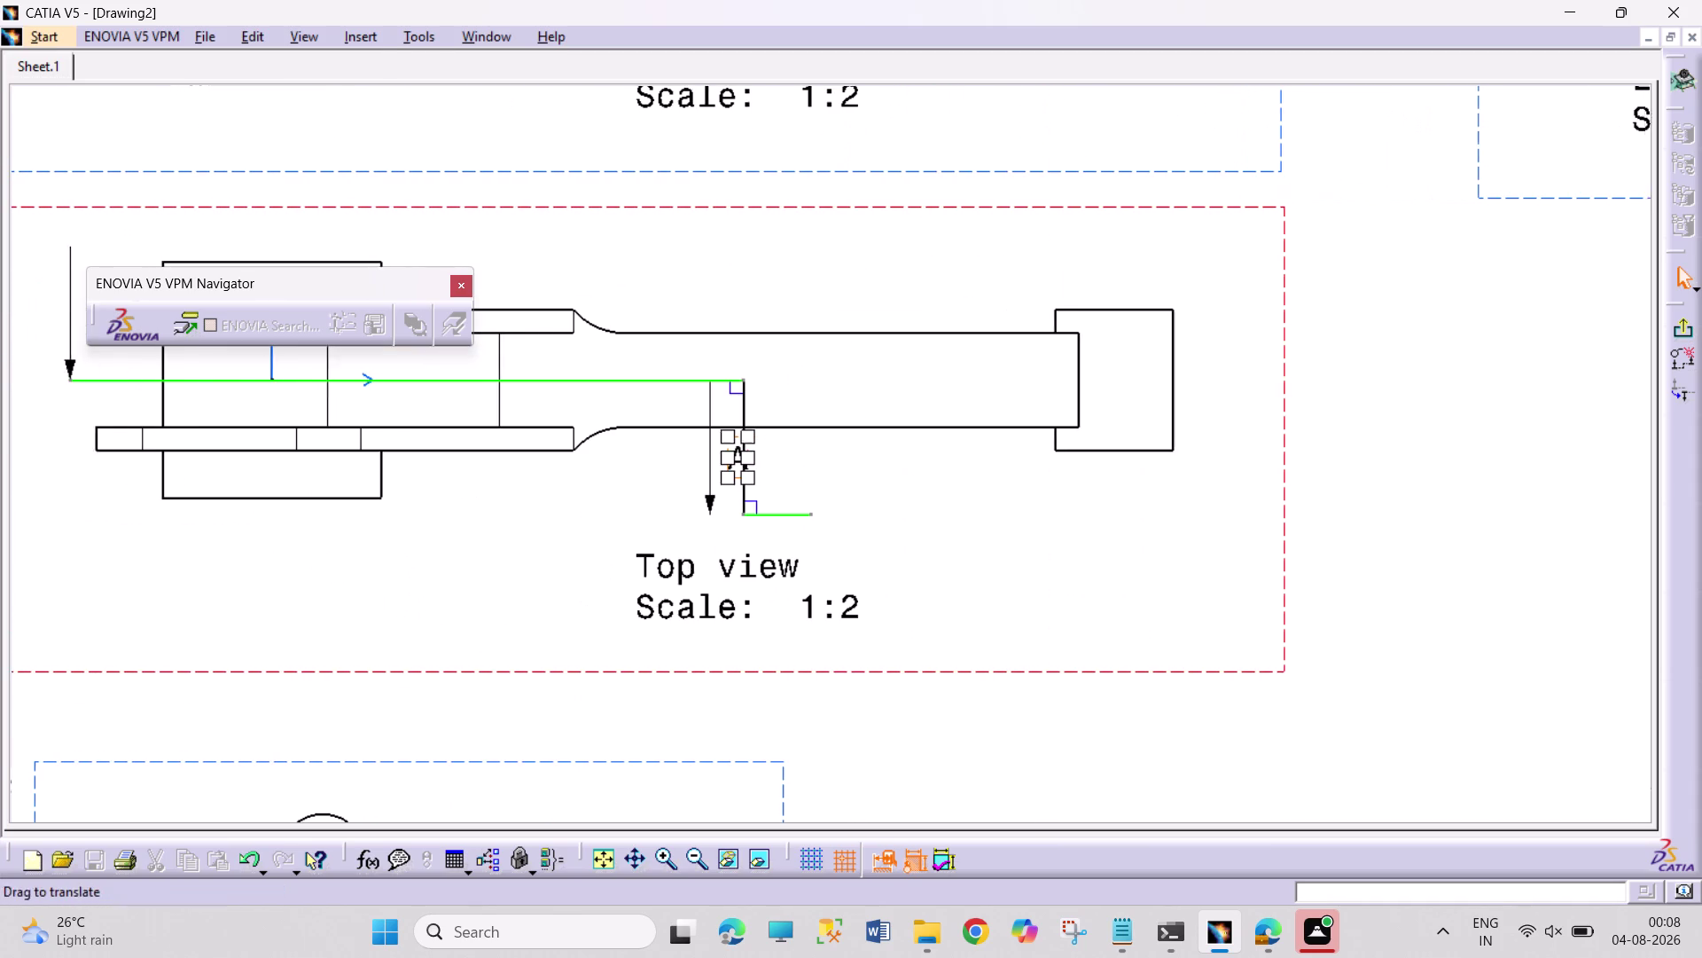
middle_drag(1245, 516, 1251, 517)
click(712, 498)
drag(715, 506, 823, 525)
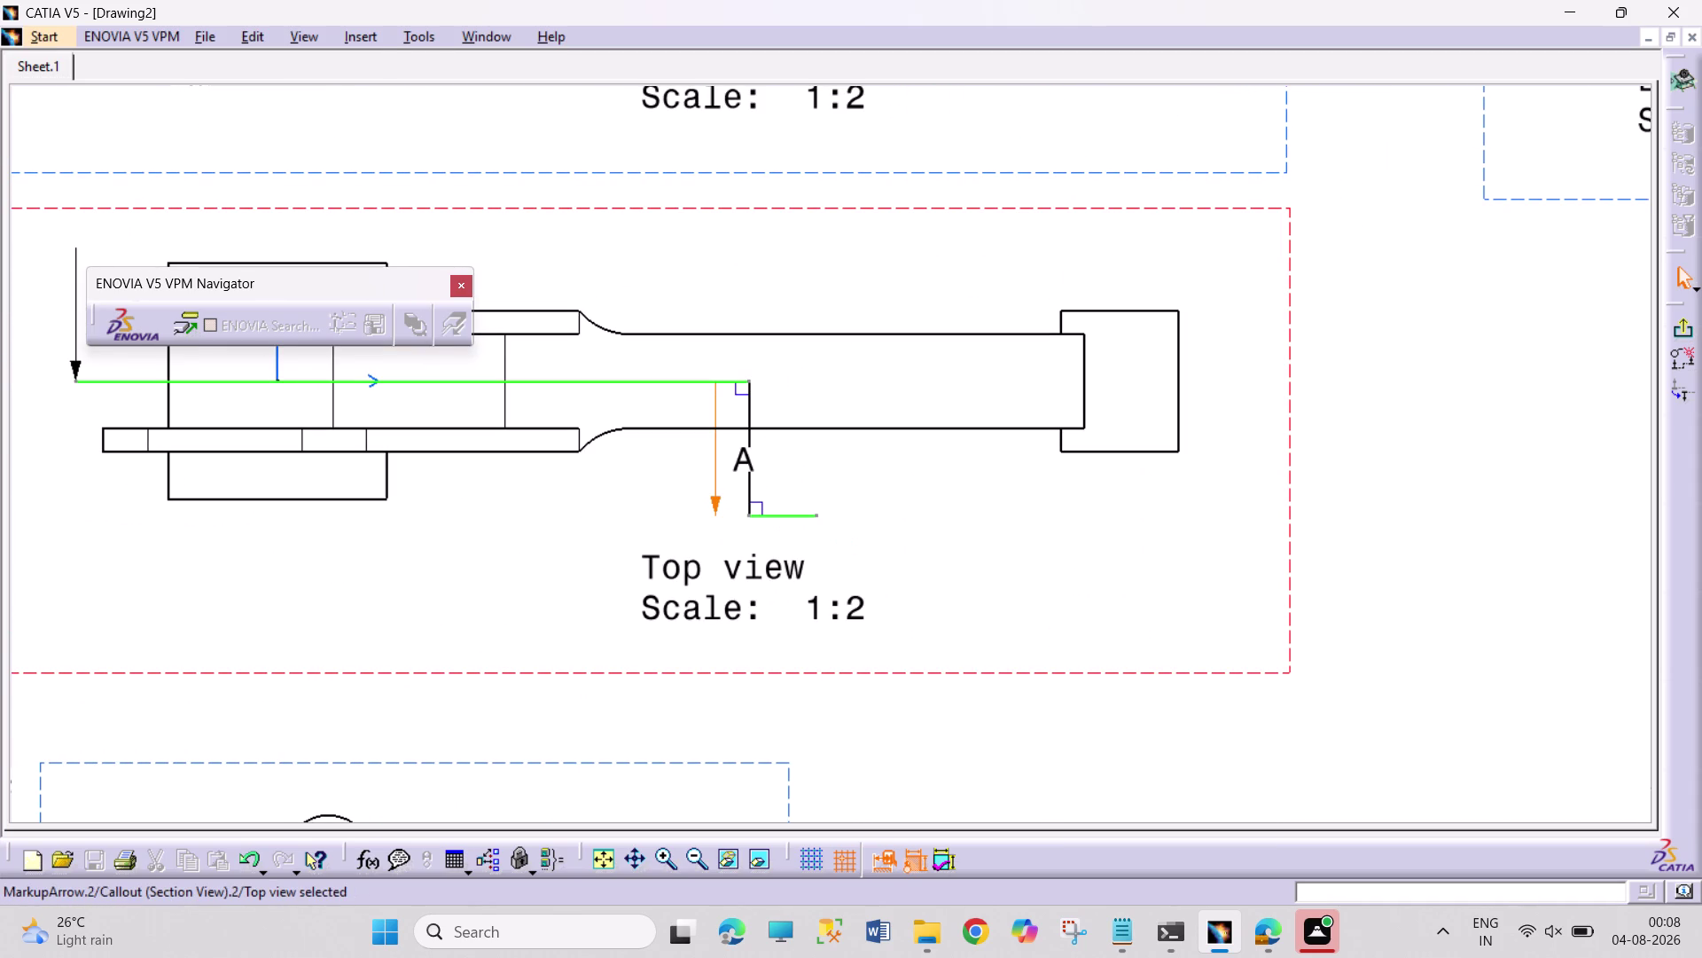
click(719, 506)
double_click(713, 501)
drag(714, 502, 825, 508)
key(ctrl+z)
key(ctrl+z)
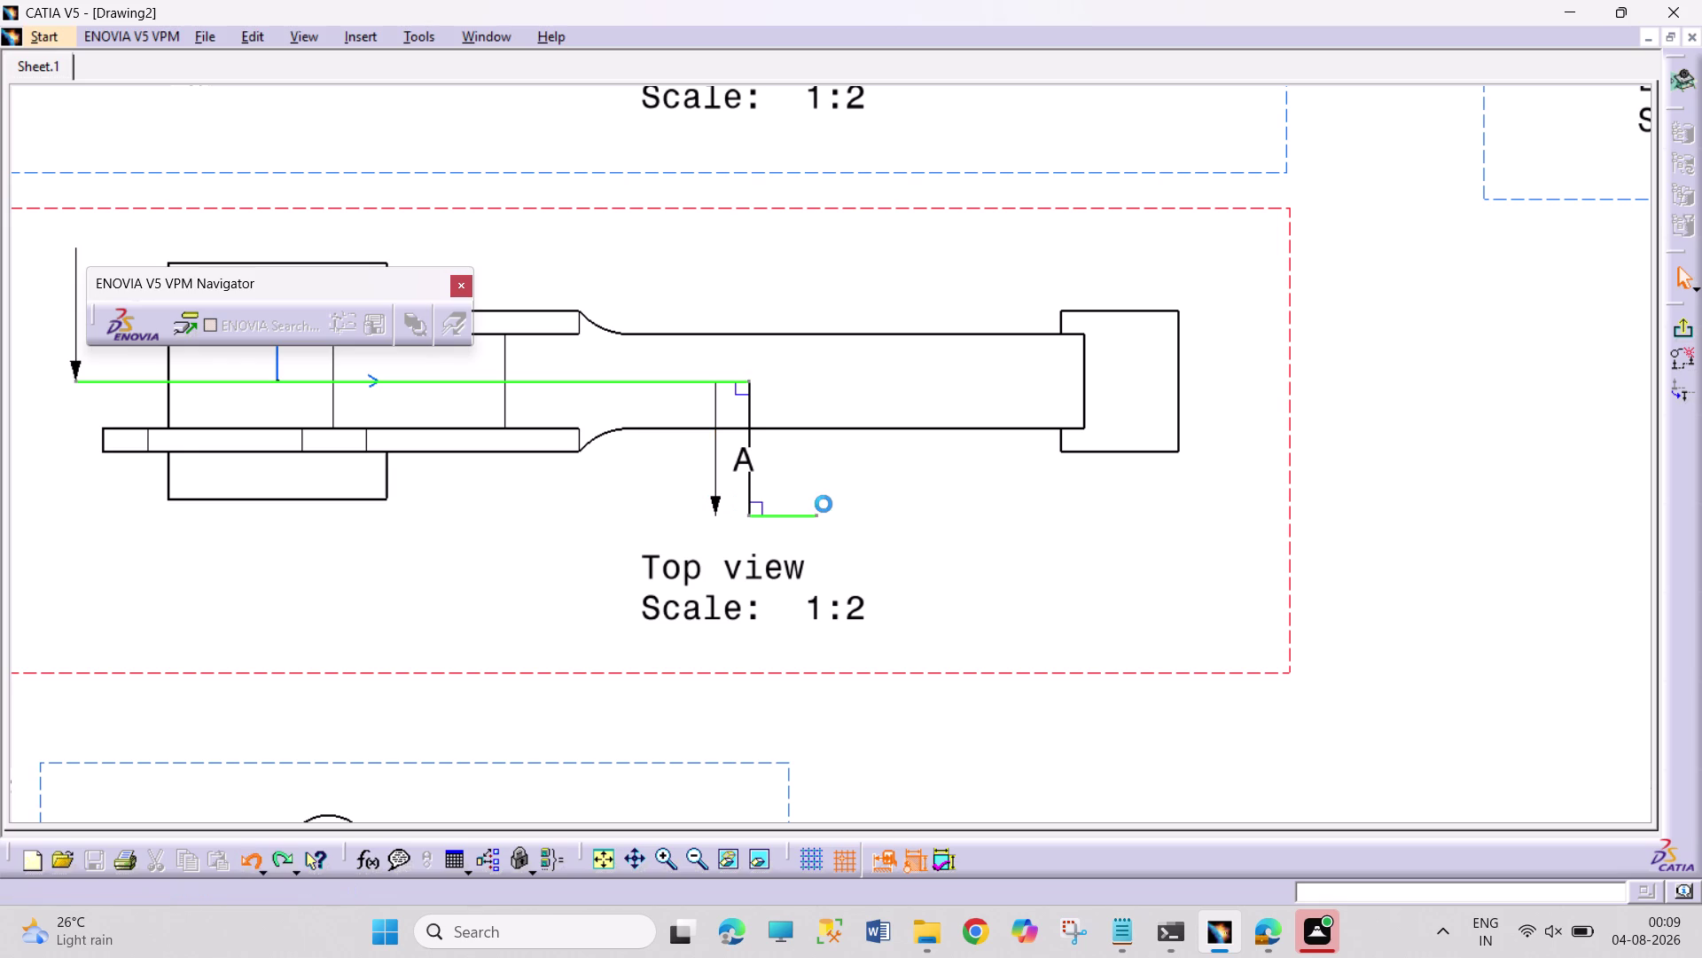
key(ctrl+z)
key(ctrl+z)
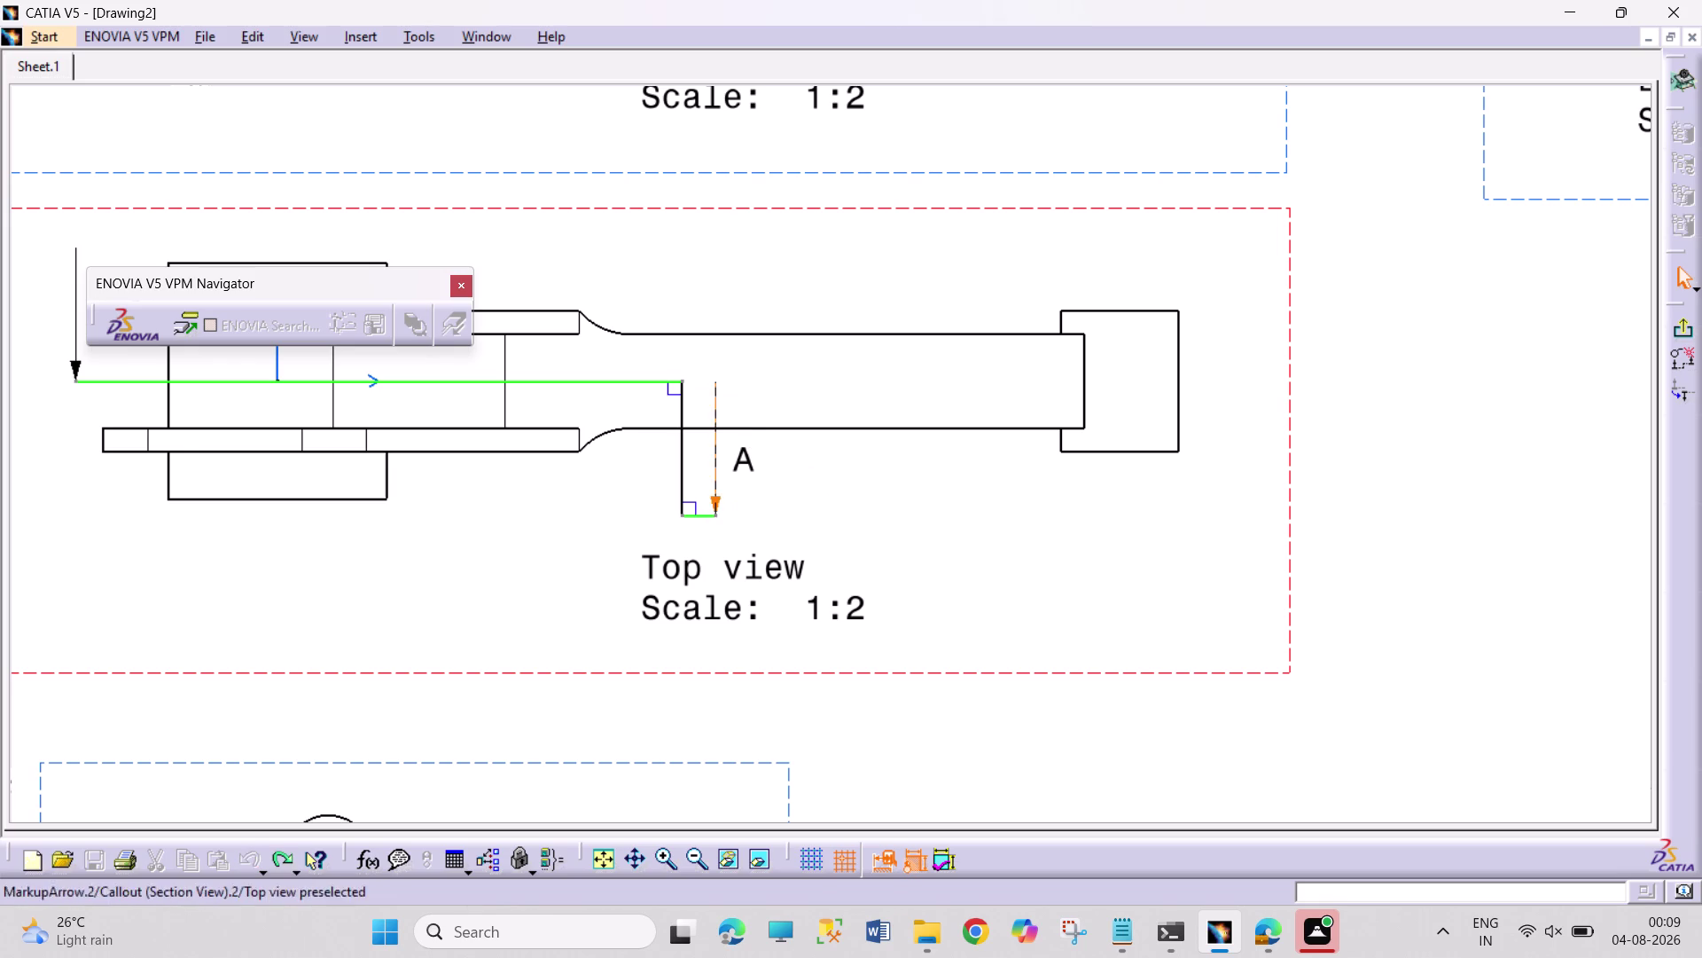
scroll(down, 3)
key(ctrl+z)
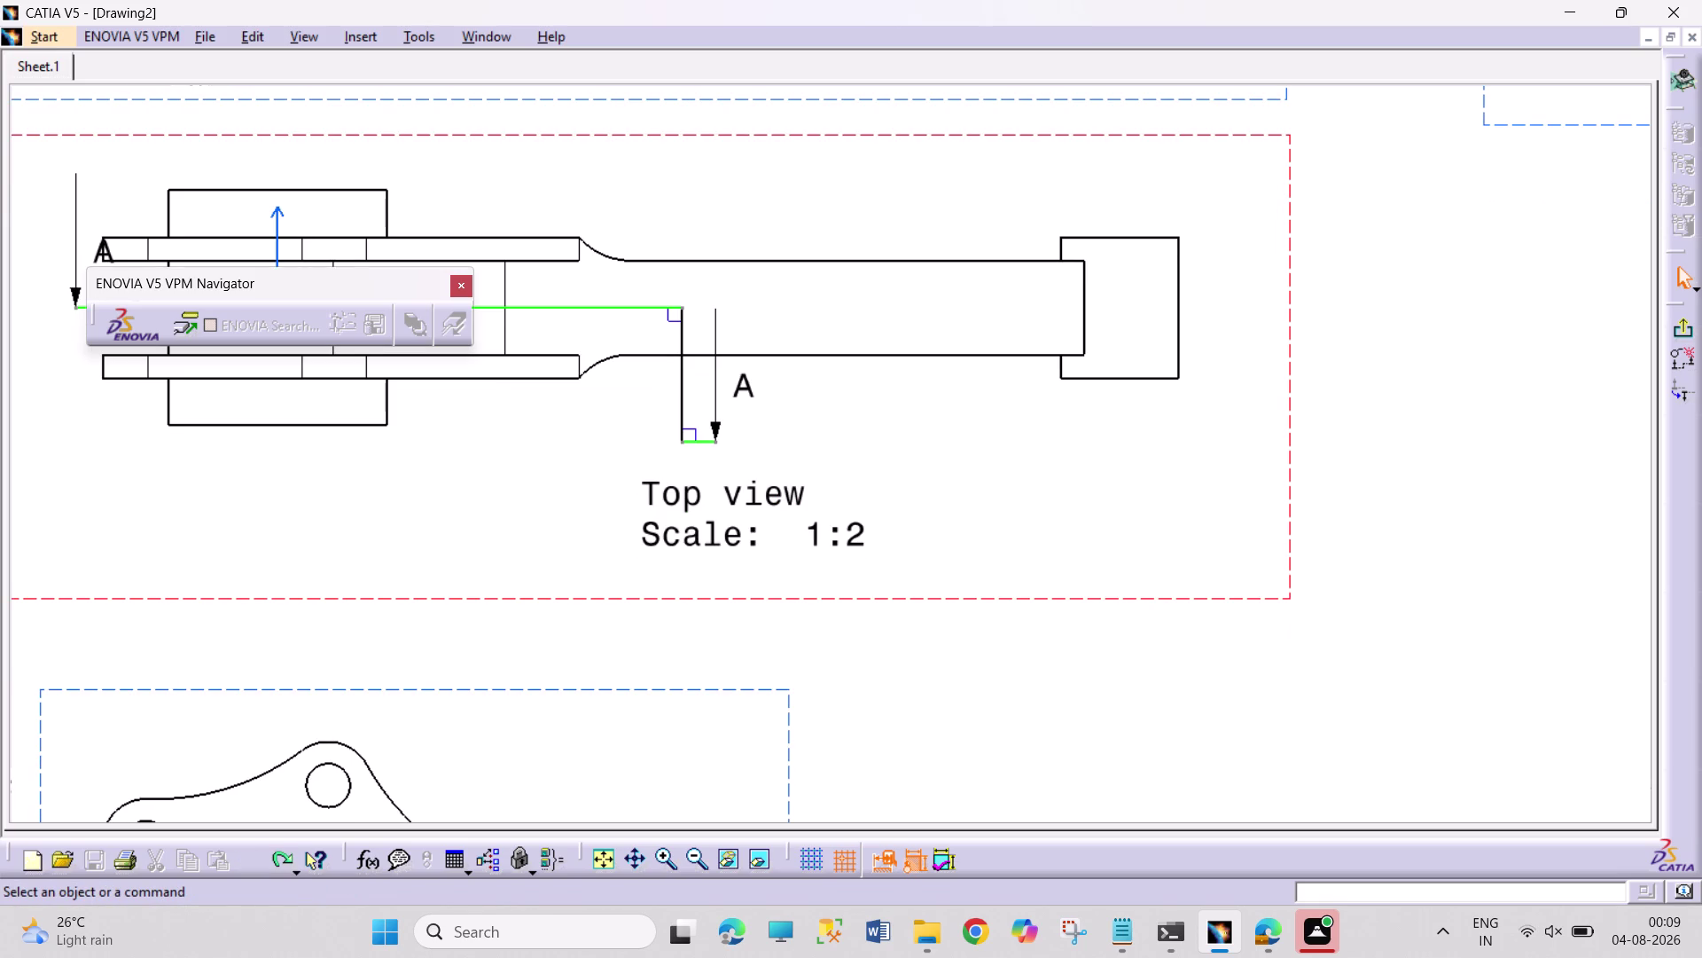
click(1701, 0)
click(1021, 381)
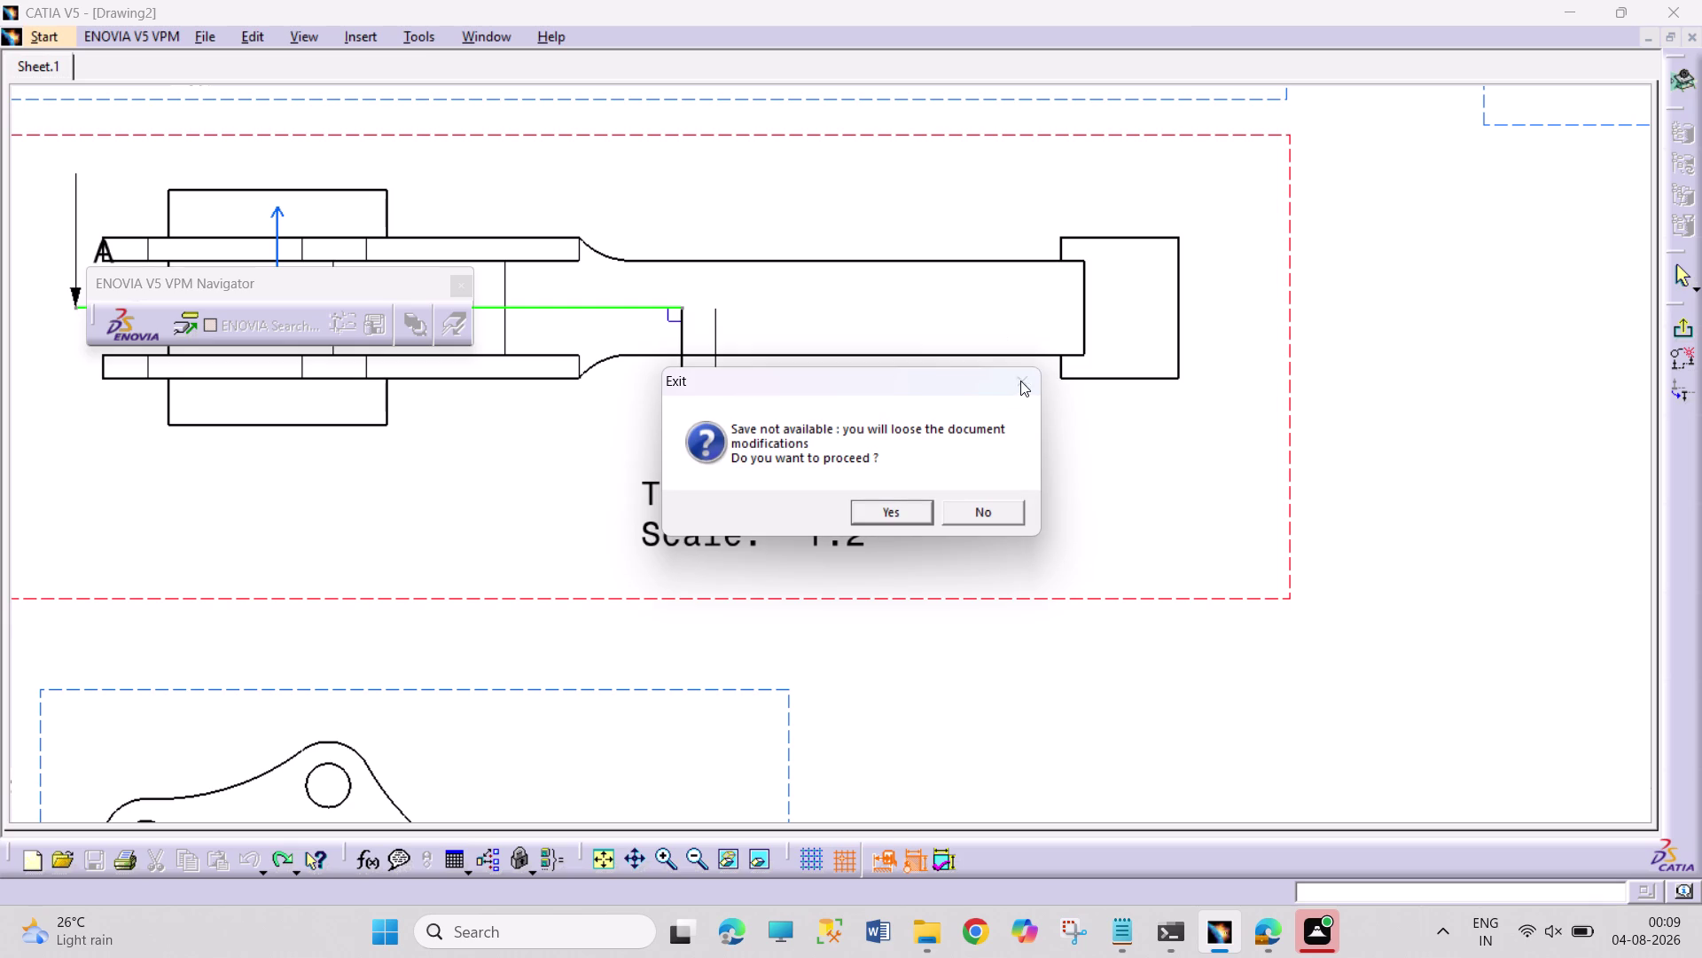
click(994, 499)
click(1693, 42)
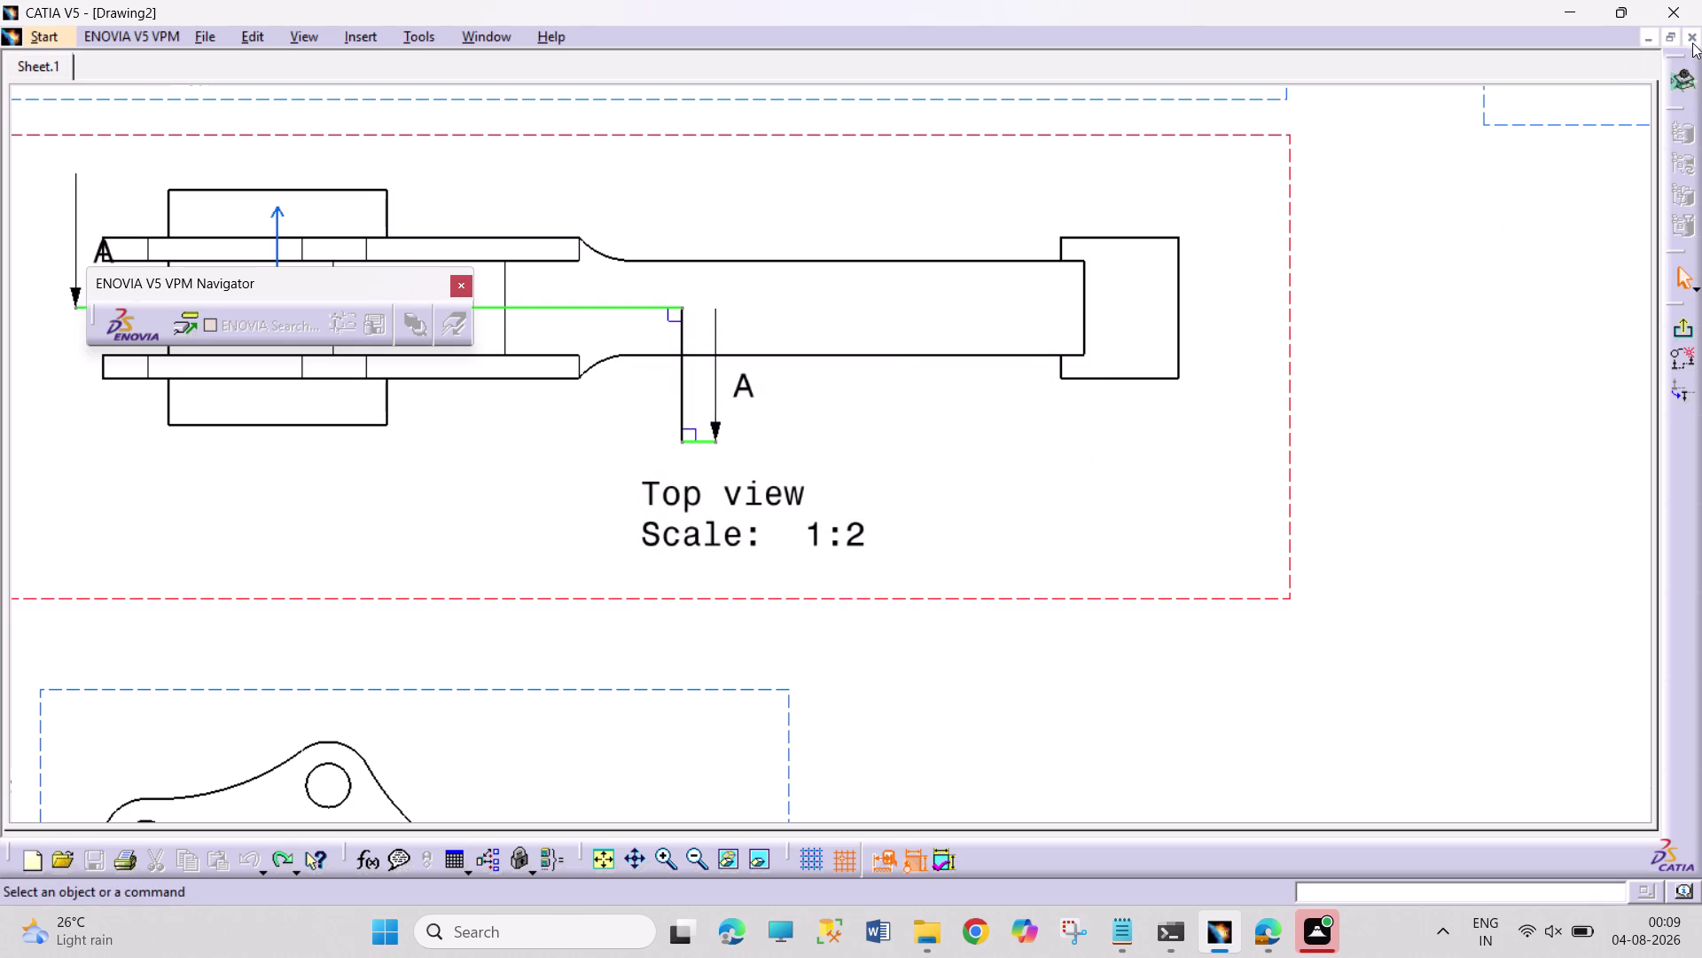
click(989, 516)
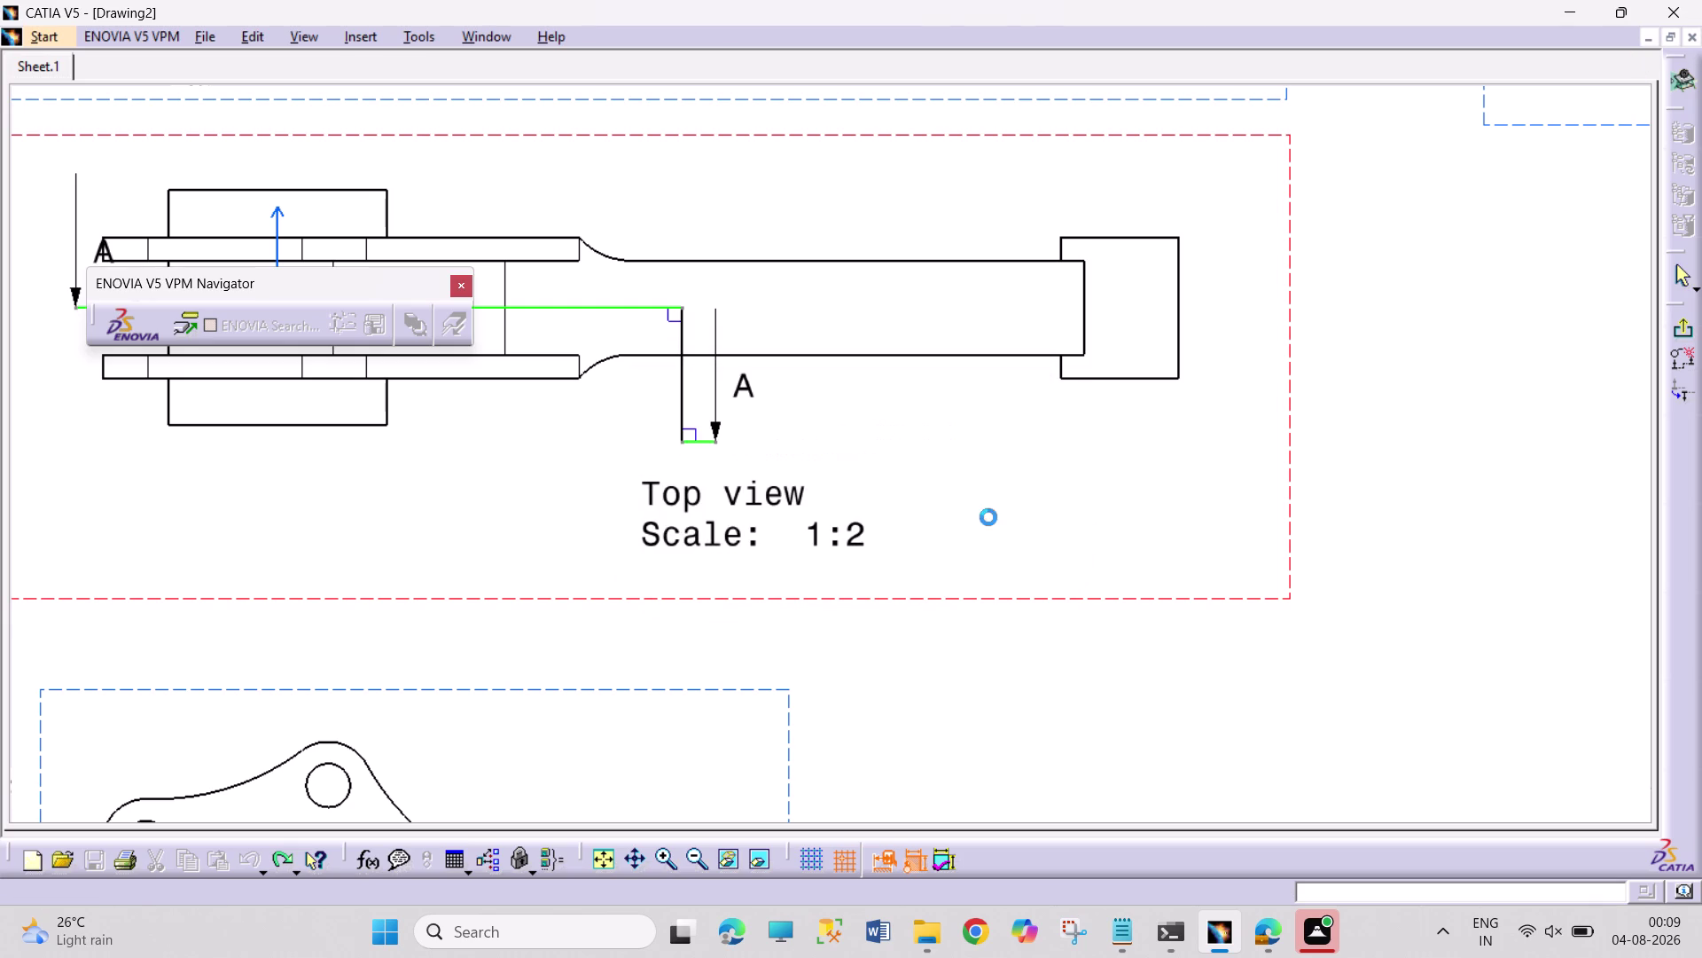
scroll(up, 3)
scroll(down, 3)
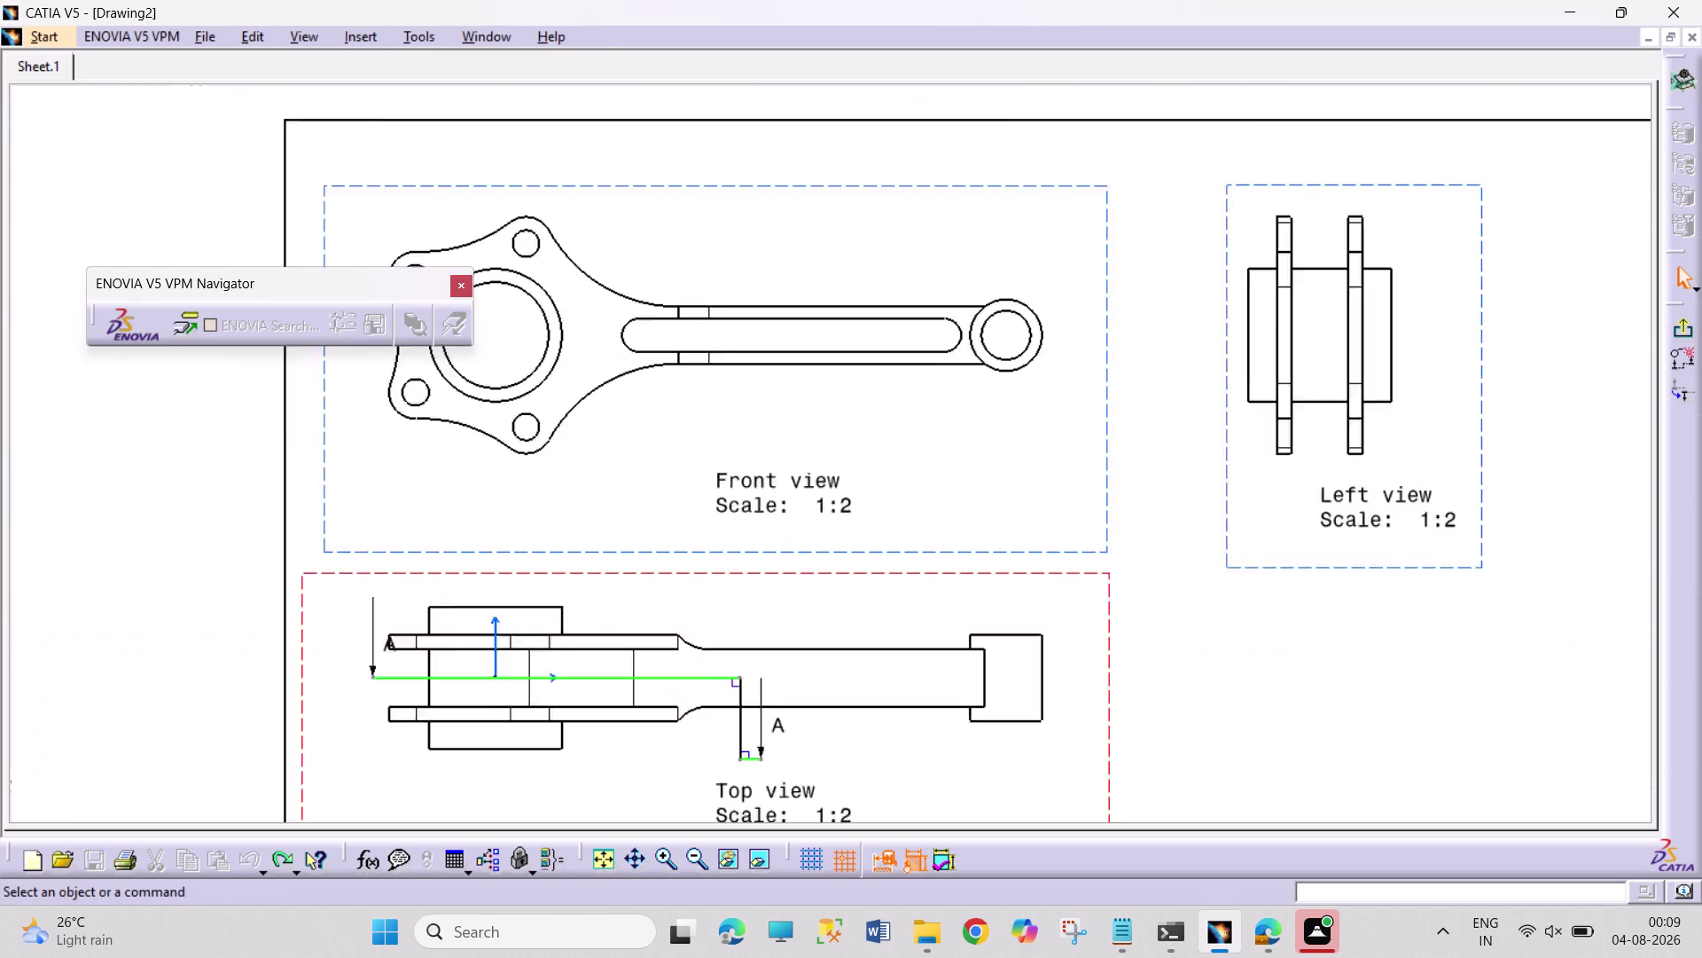
scroll(down, 3)
key(ctrl+Tab)
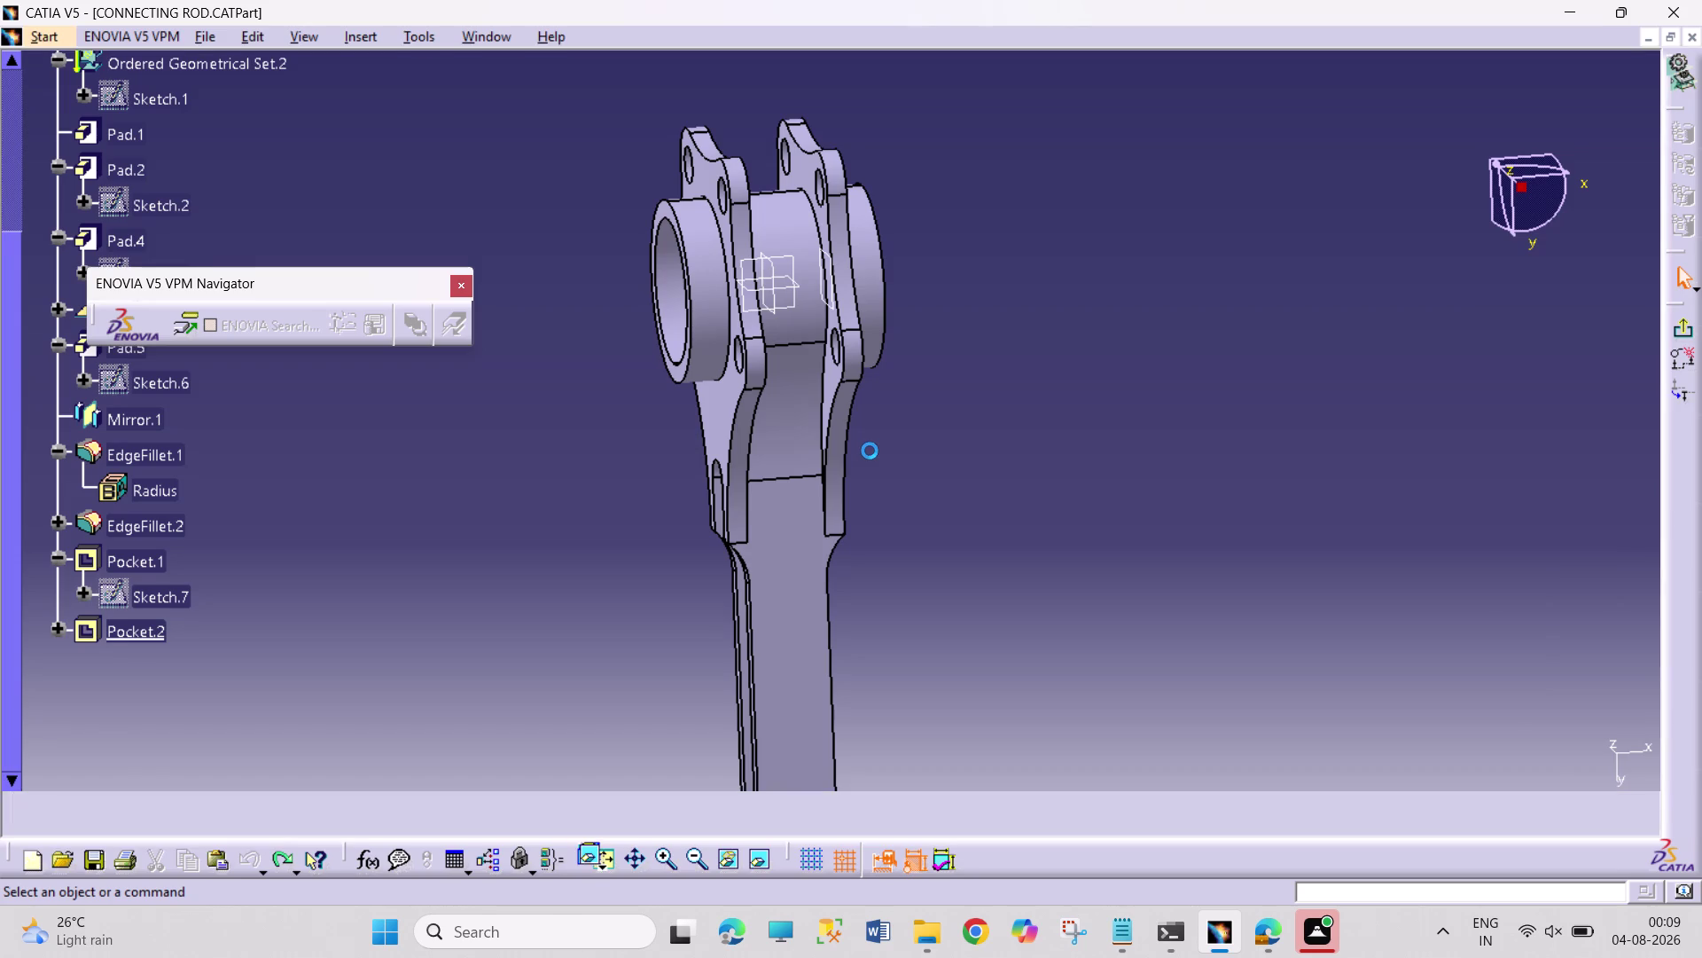
key(ctrl+Tab)
key(ctrl+Tab)
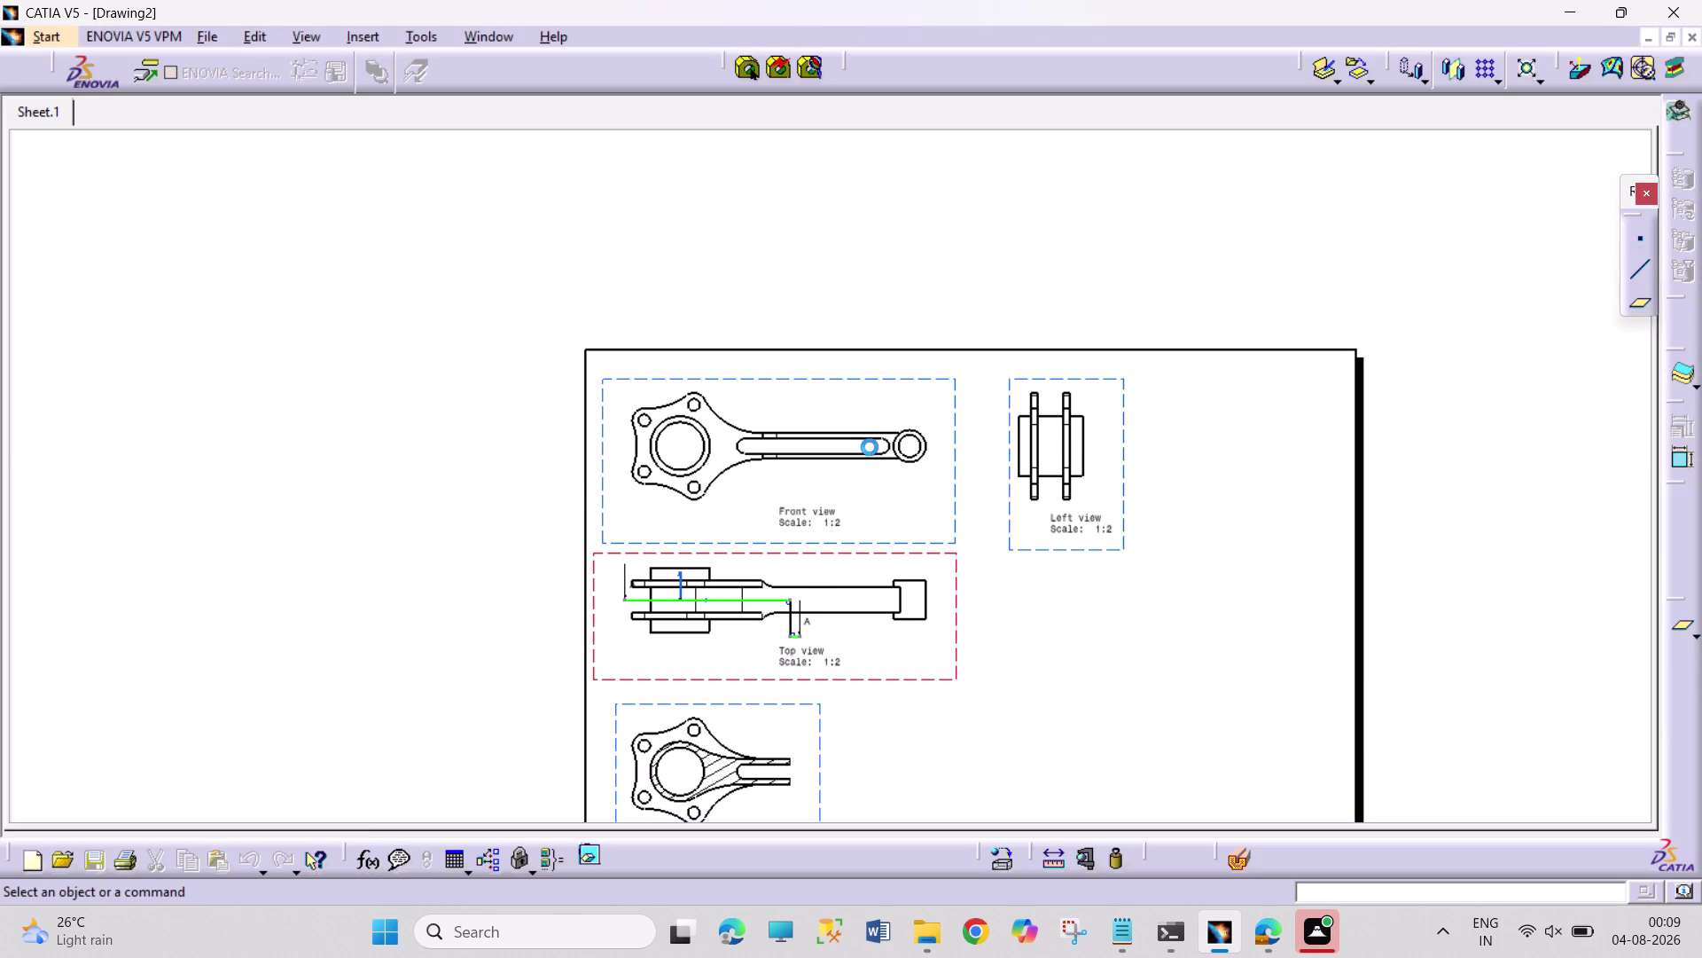
scroll(down, 3)
key(ctrl+Tab)
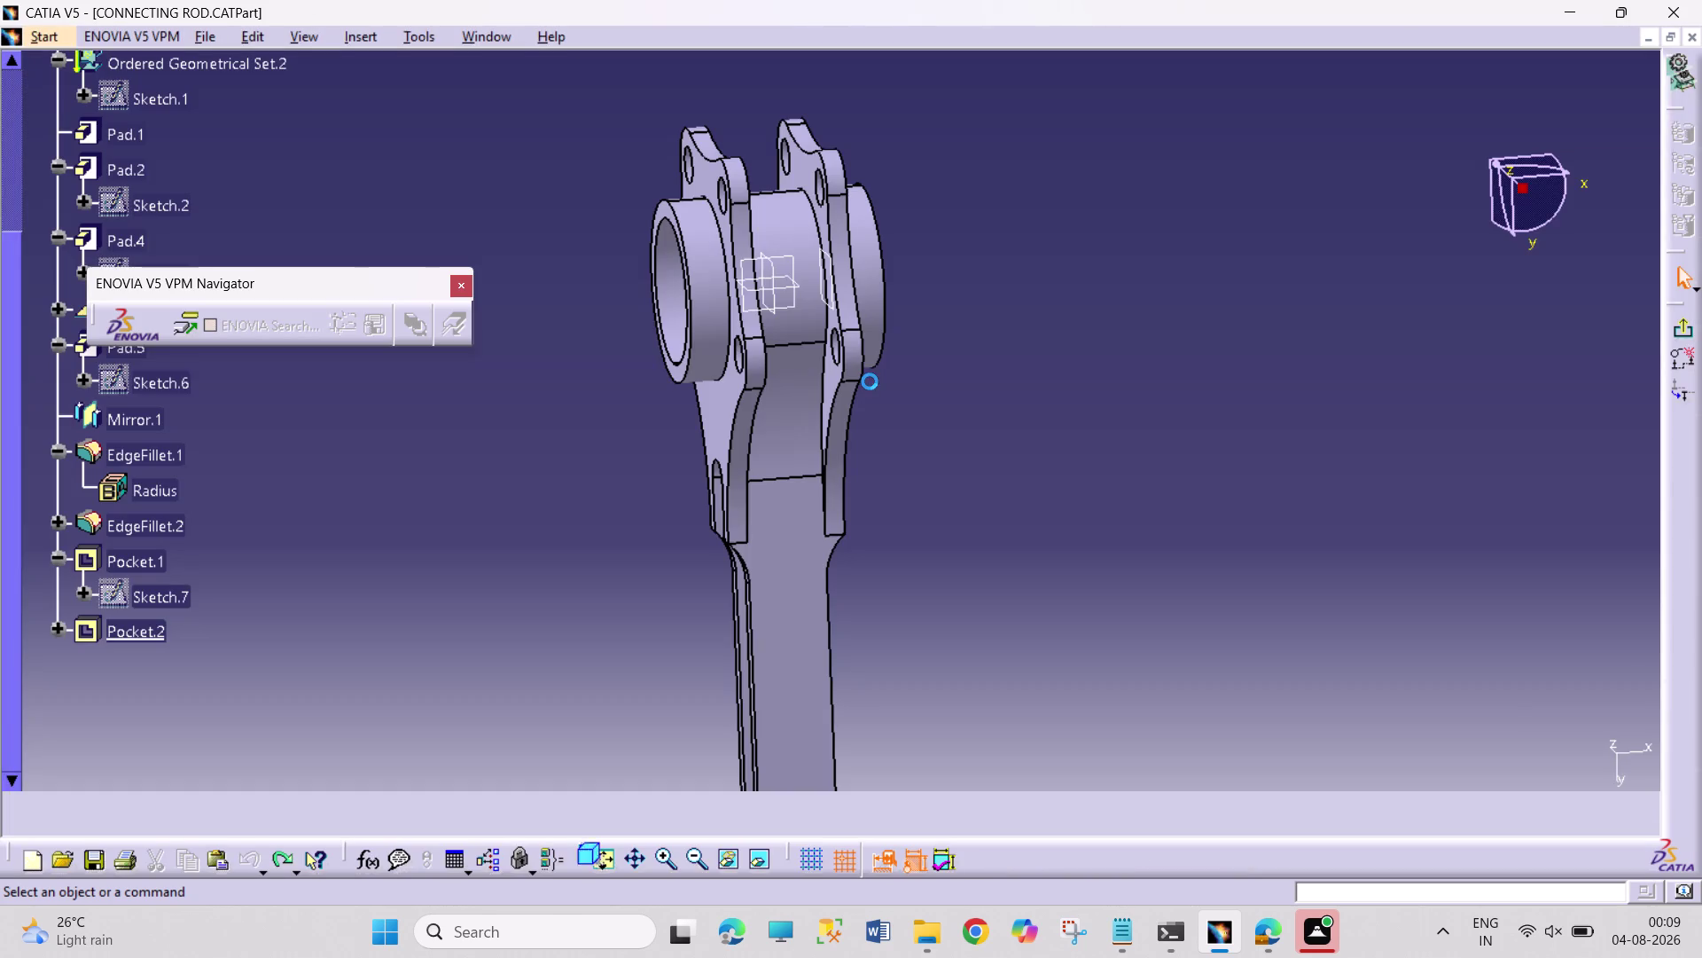
key(ctrl+Tab)
key(ctrl+Tab)
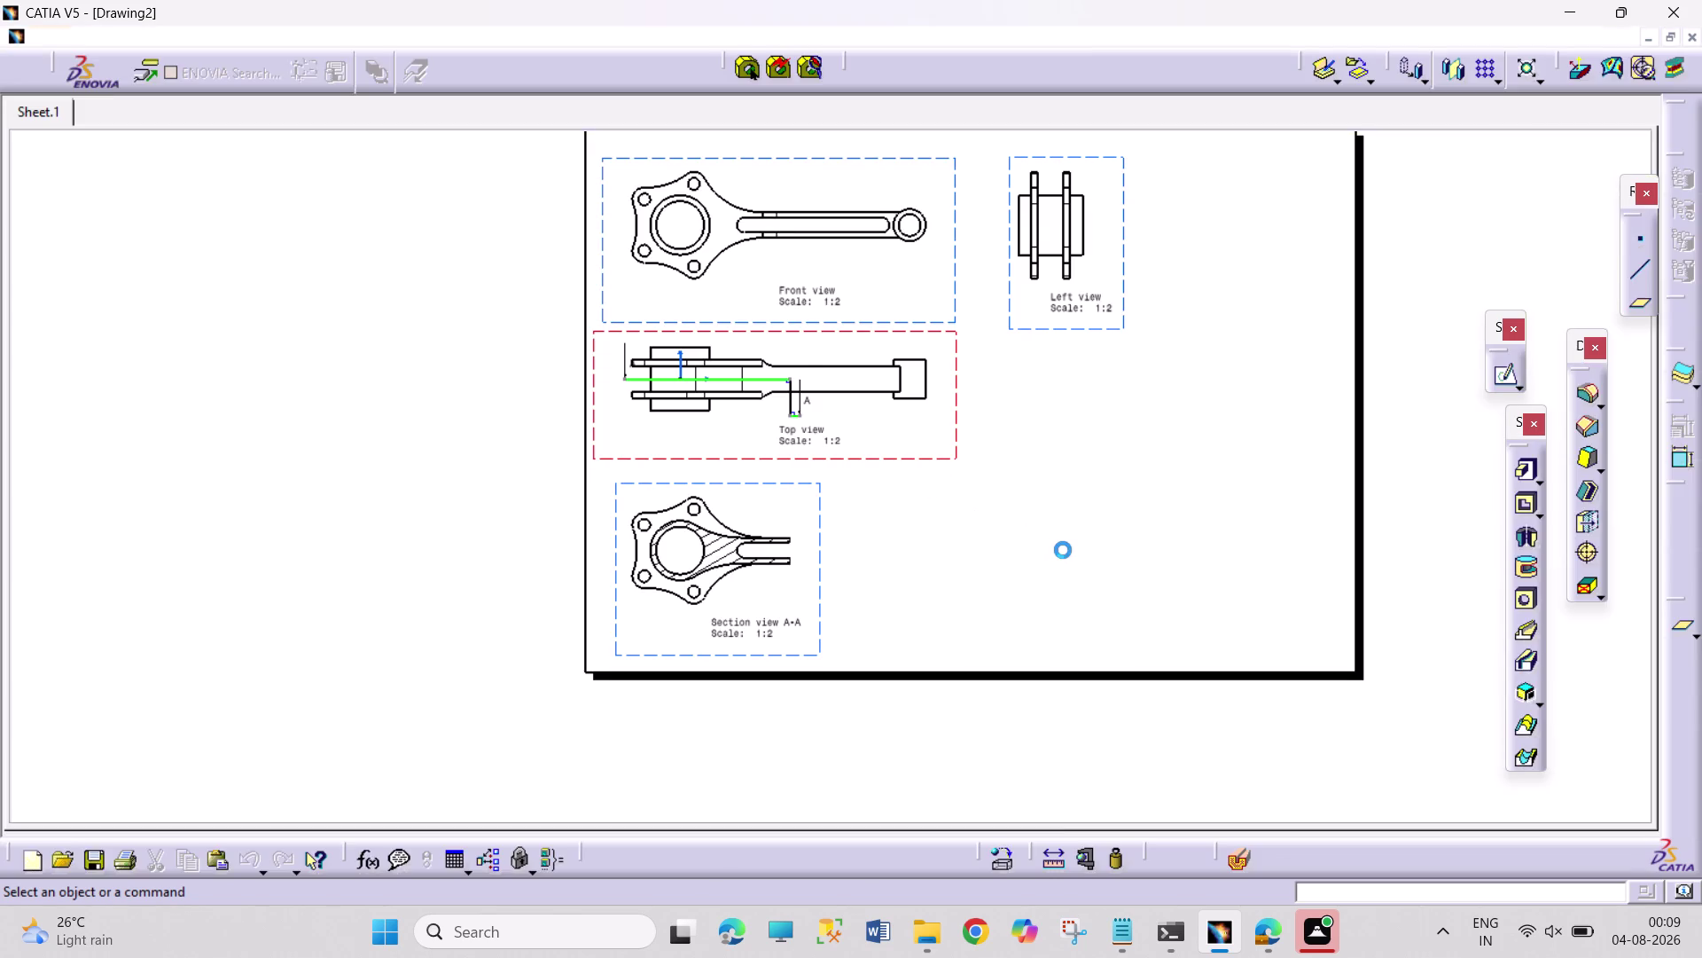
key(Escape)
scroll(up, 3)
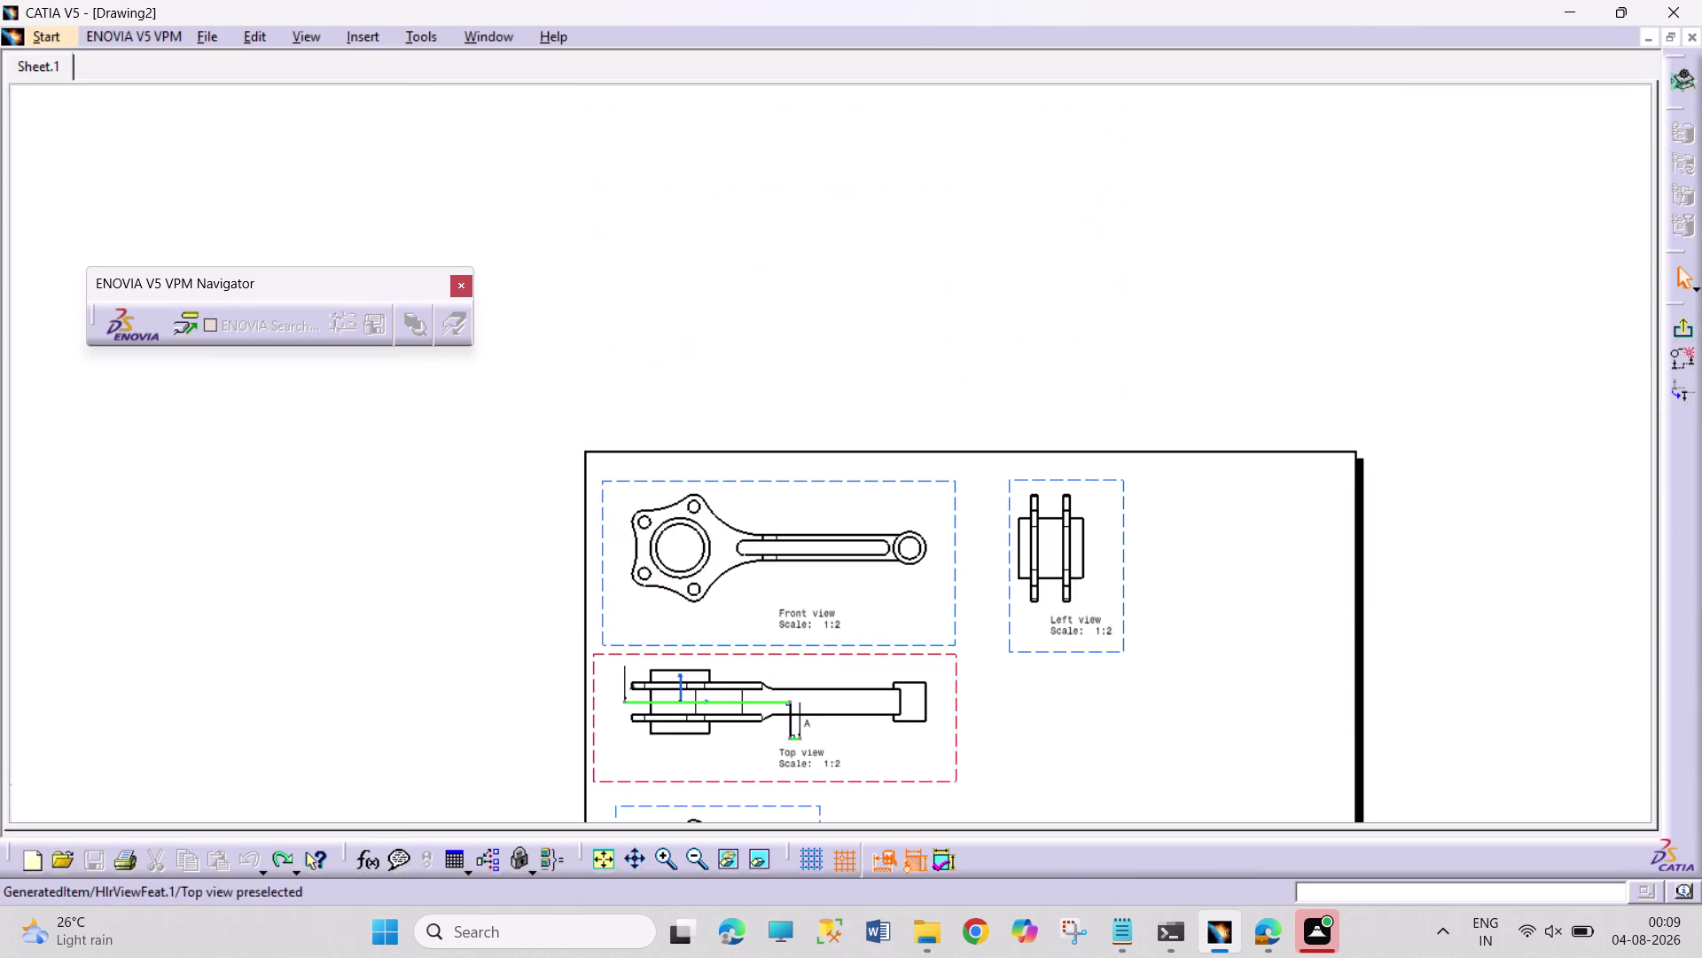
Select the top view and undo the last three changes.
scroll(down, 3)
click(987, 607)
double_click(922, 630)
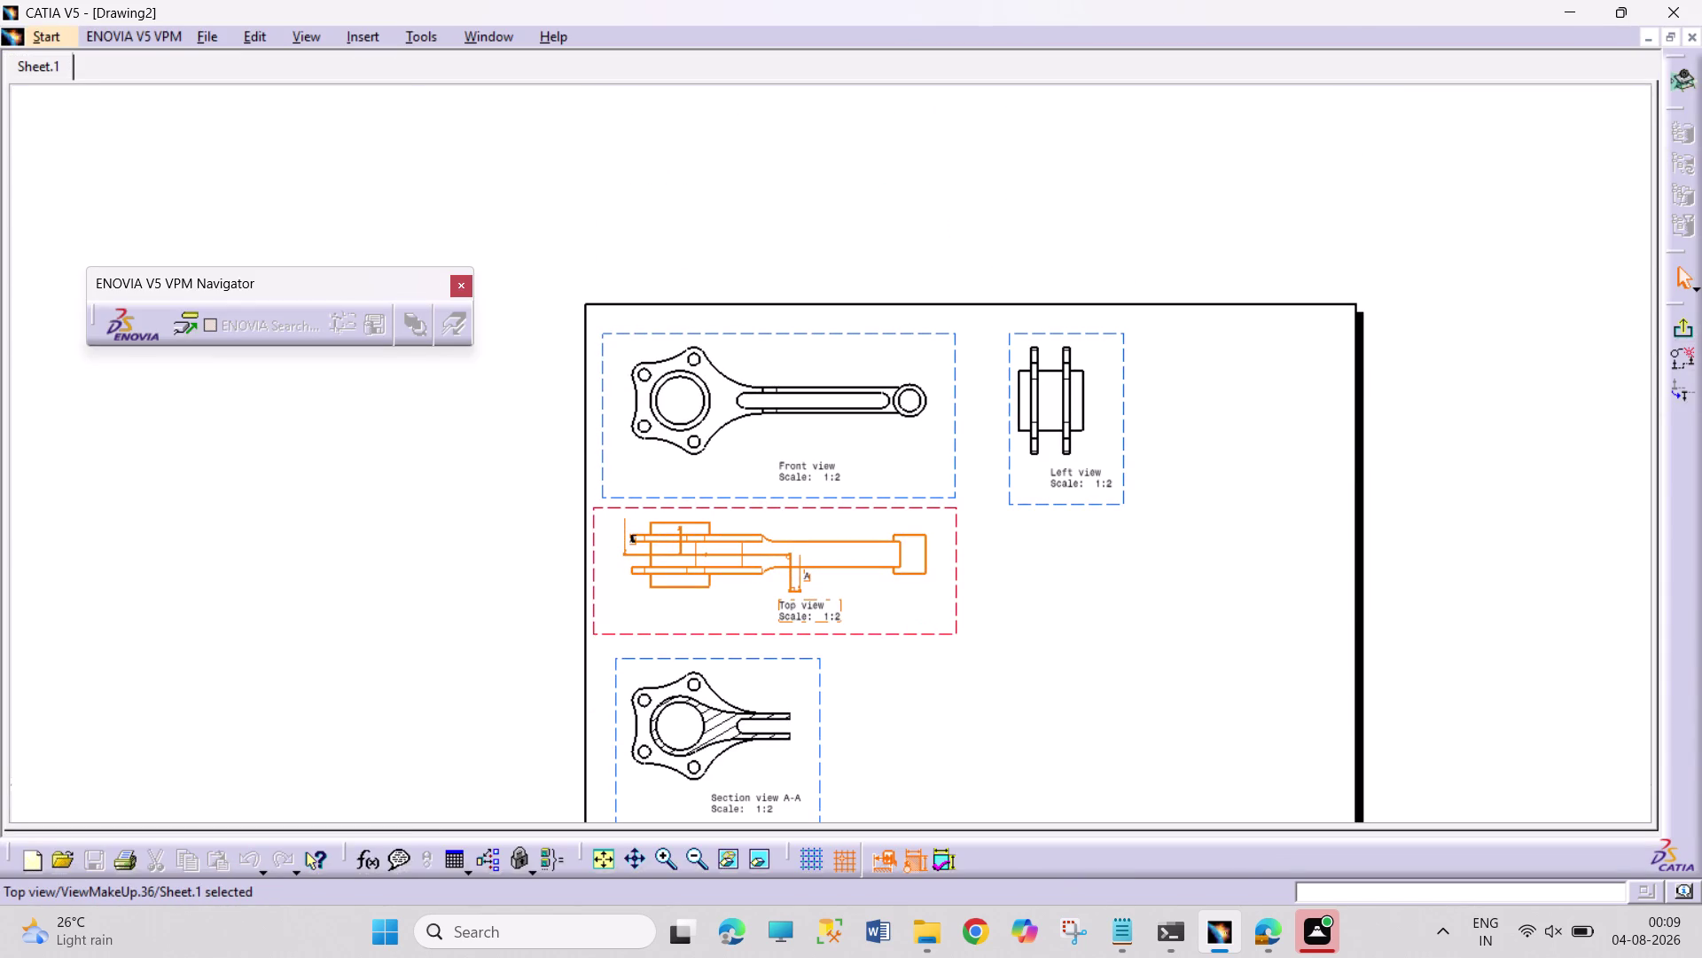
double_click(960, 634)
click(1109, 622)
key(ctrl+z)
key(ctrl+z)
key(ctrl+z)
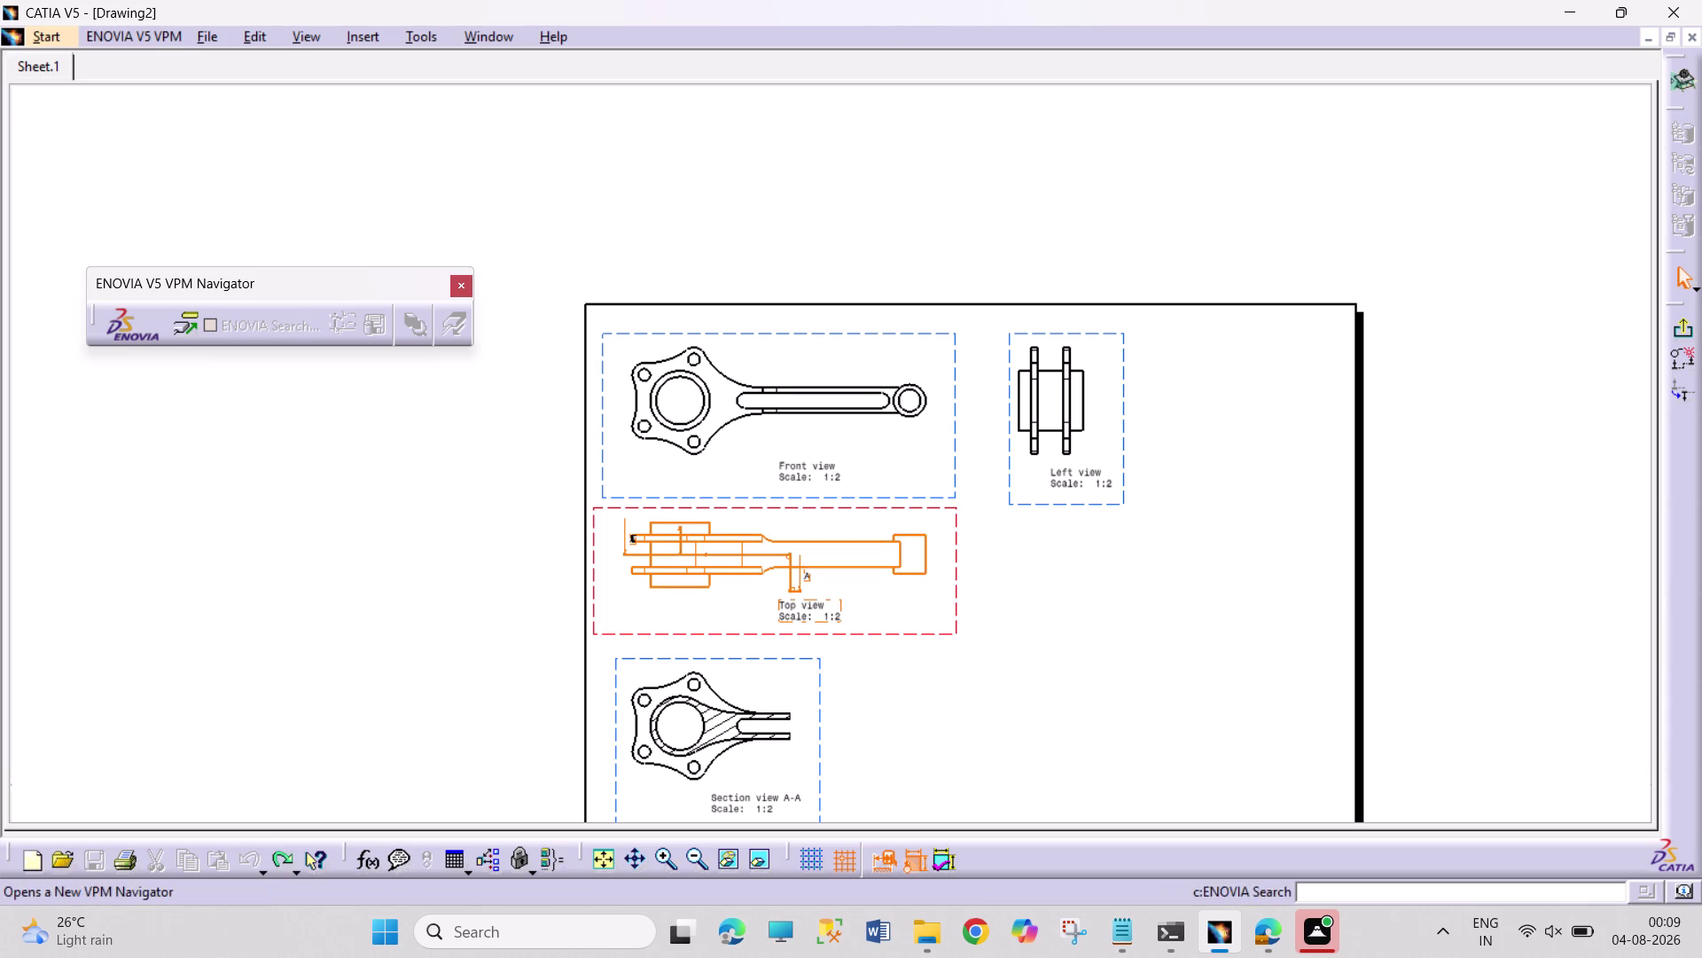
Browse the ENOVIA V5 VPM menu and move the navigator panel higher up.
click(27, 63)
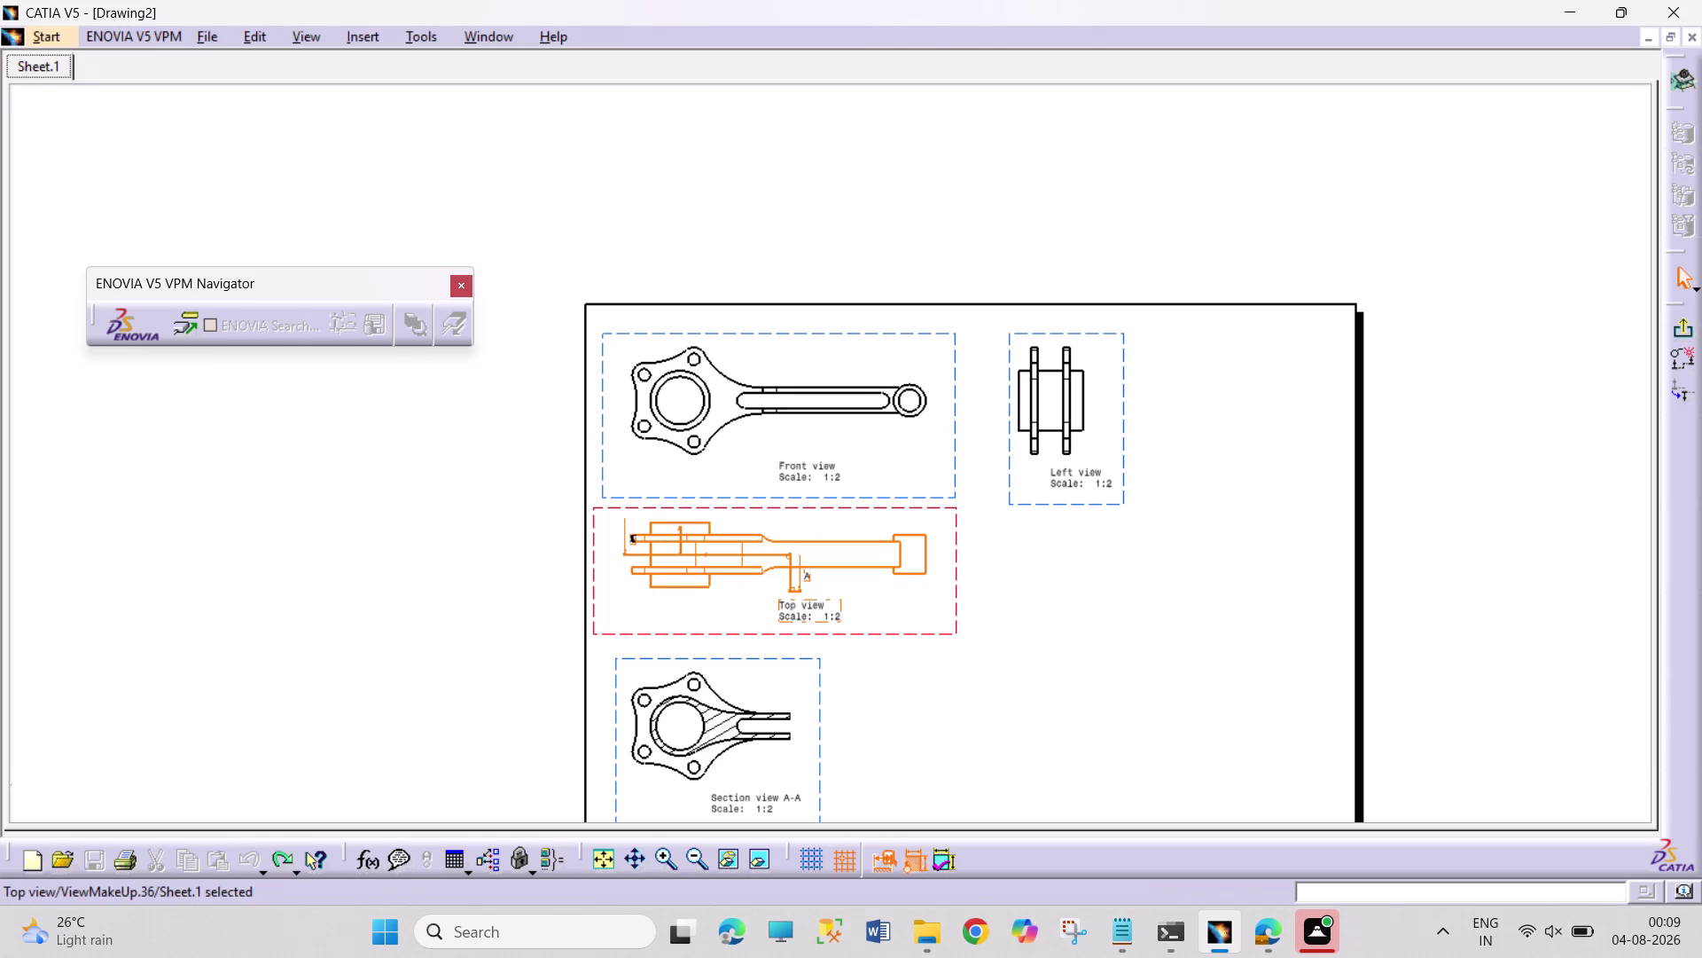
click(120, 37)
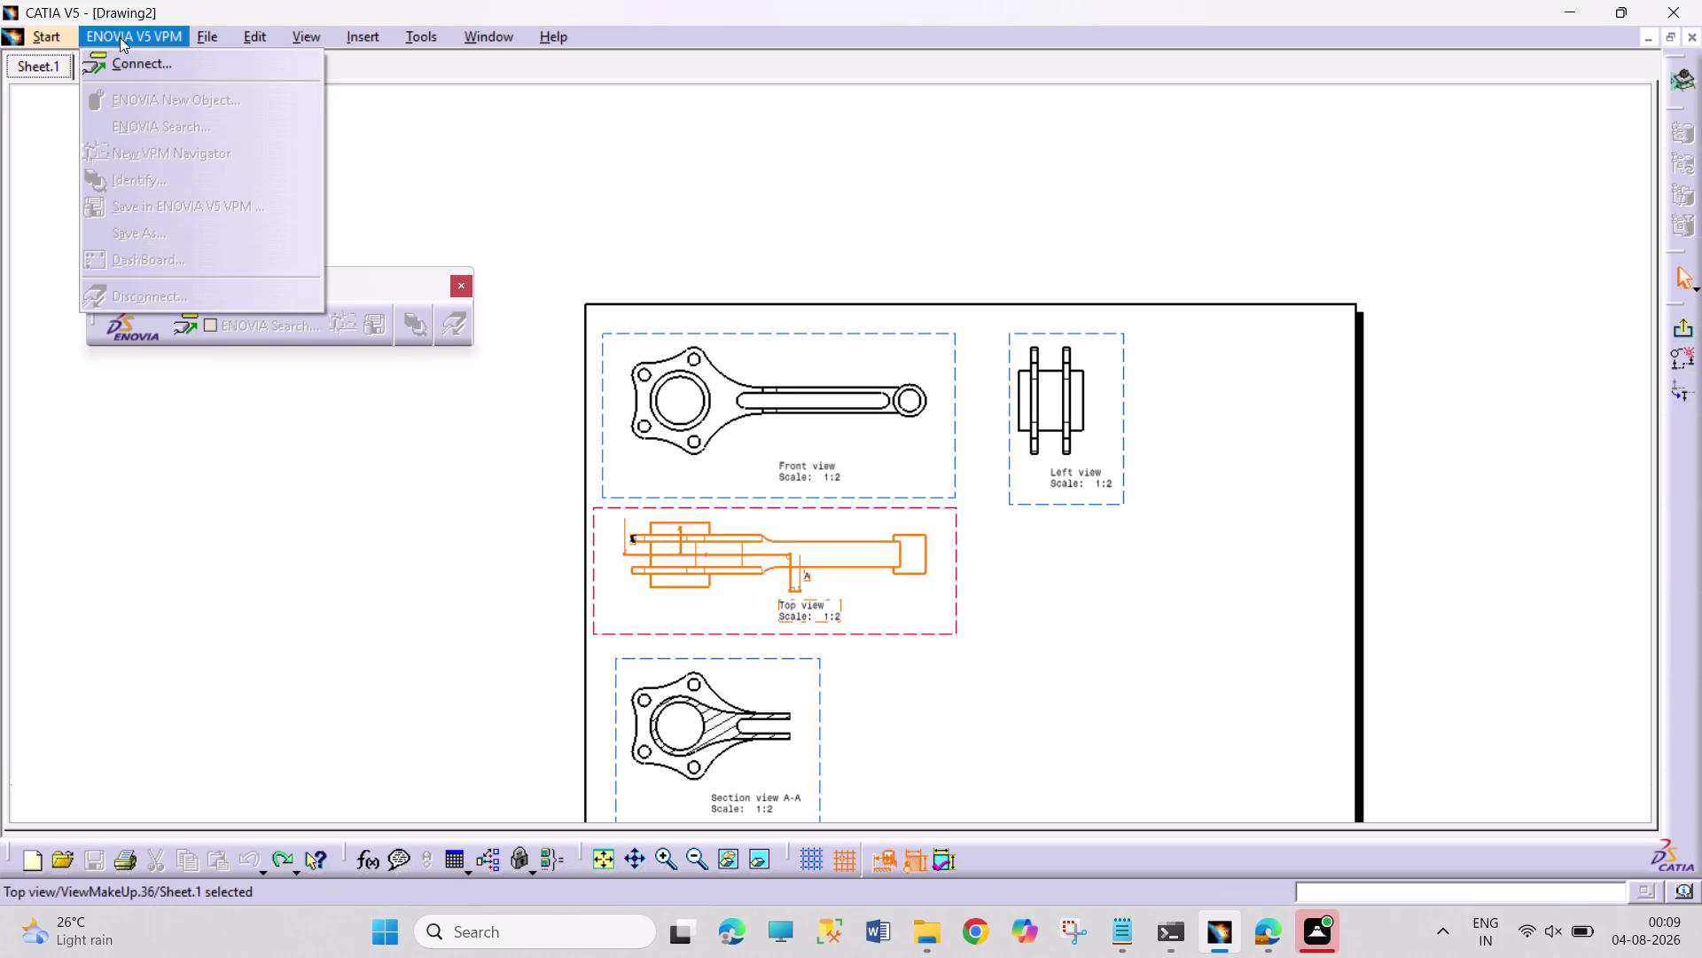
click(631, 143)
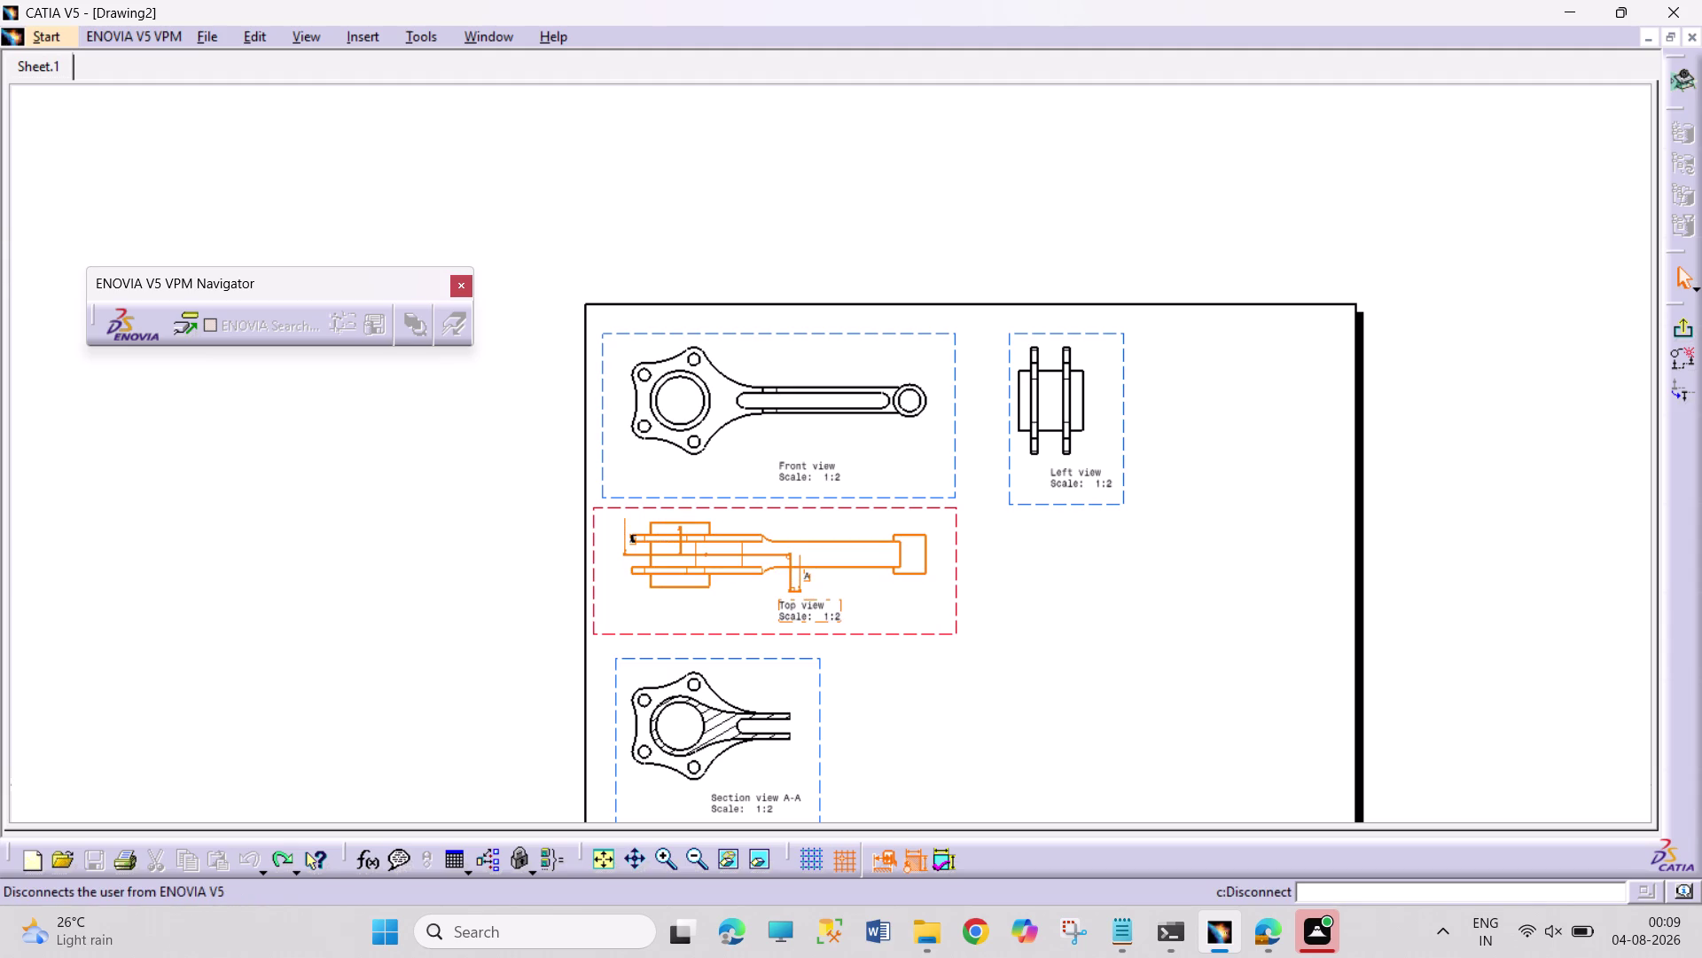
drag(4, 267, 104, 240)
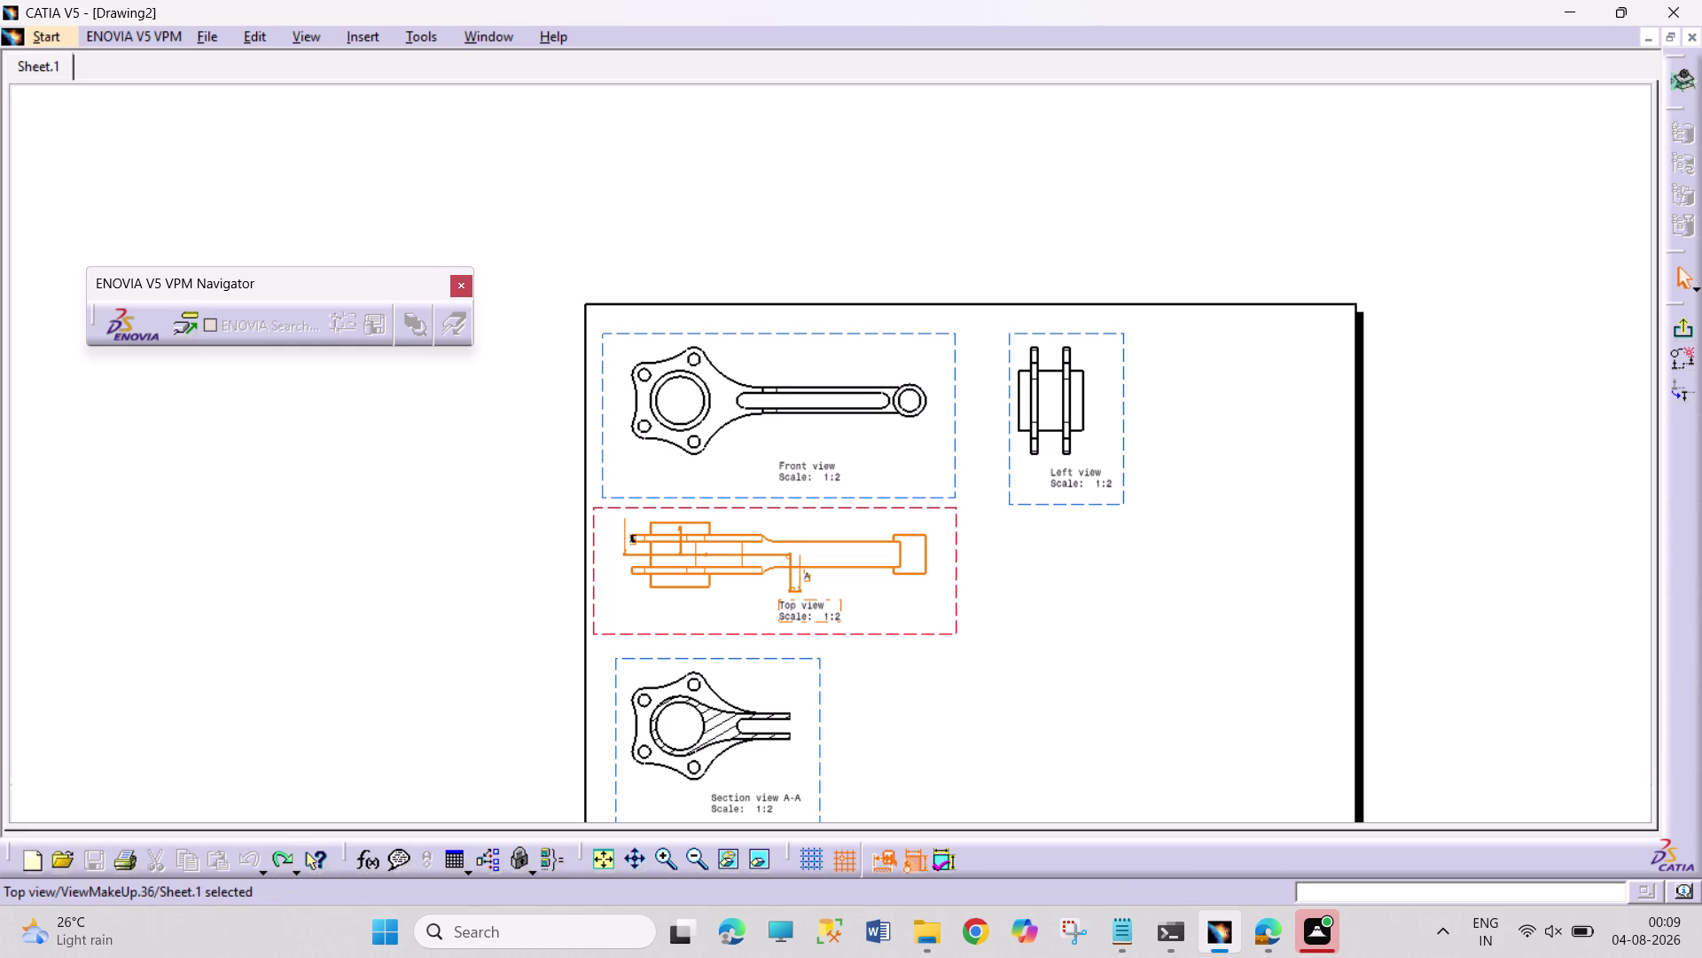
drag(269, 284, 621, 134)
click(621, 134)
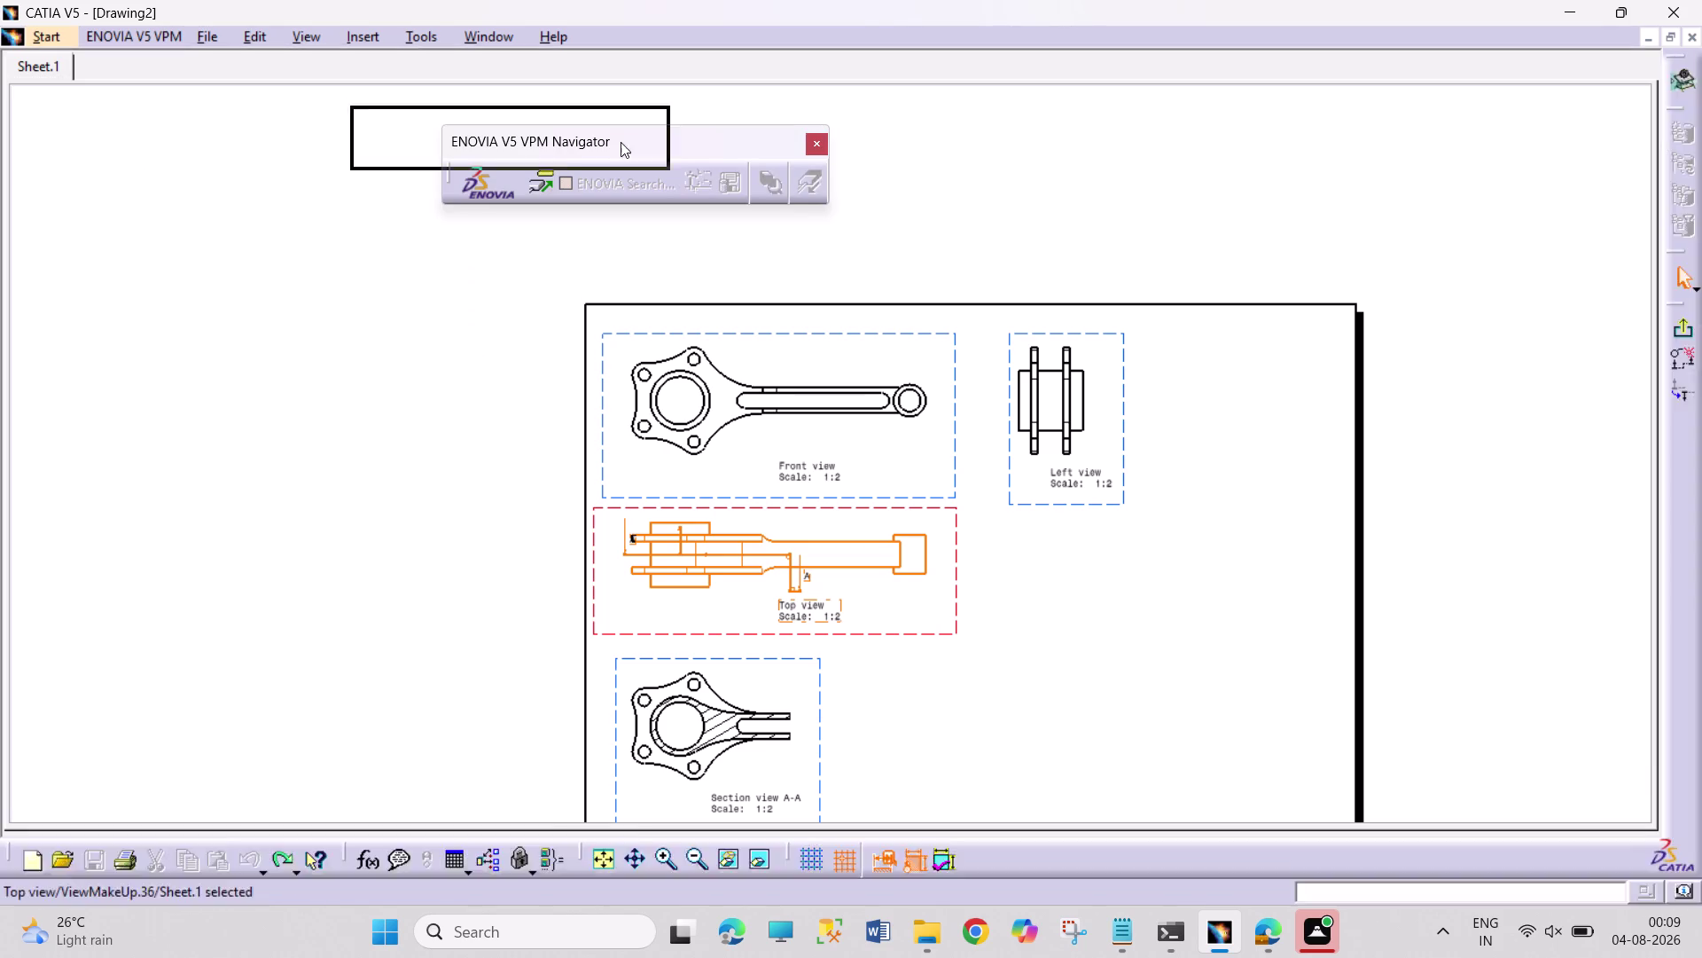
scroll(down, 3)
scroll(up, 3)
scroll(down, 3)
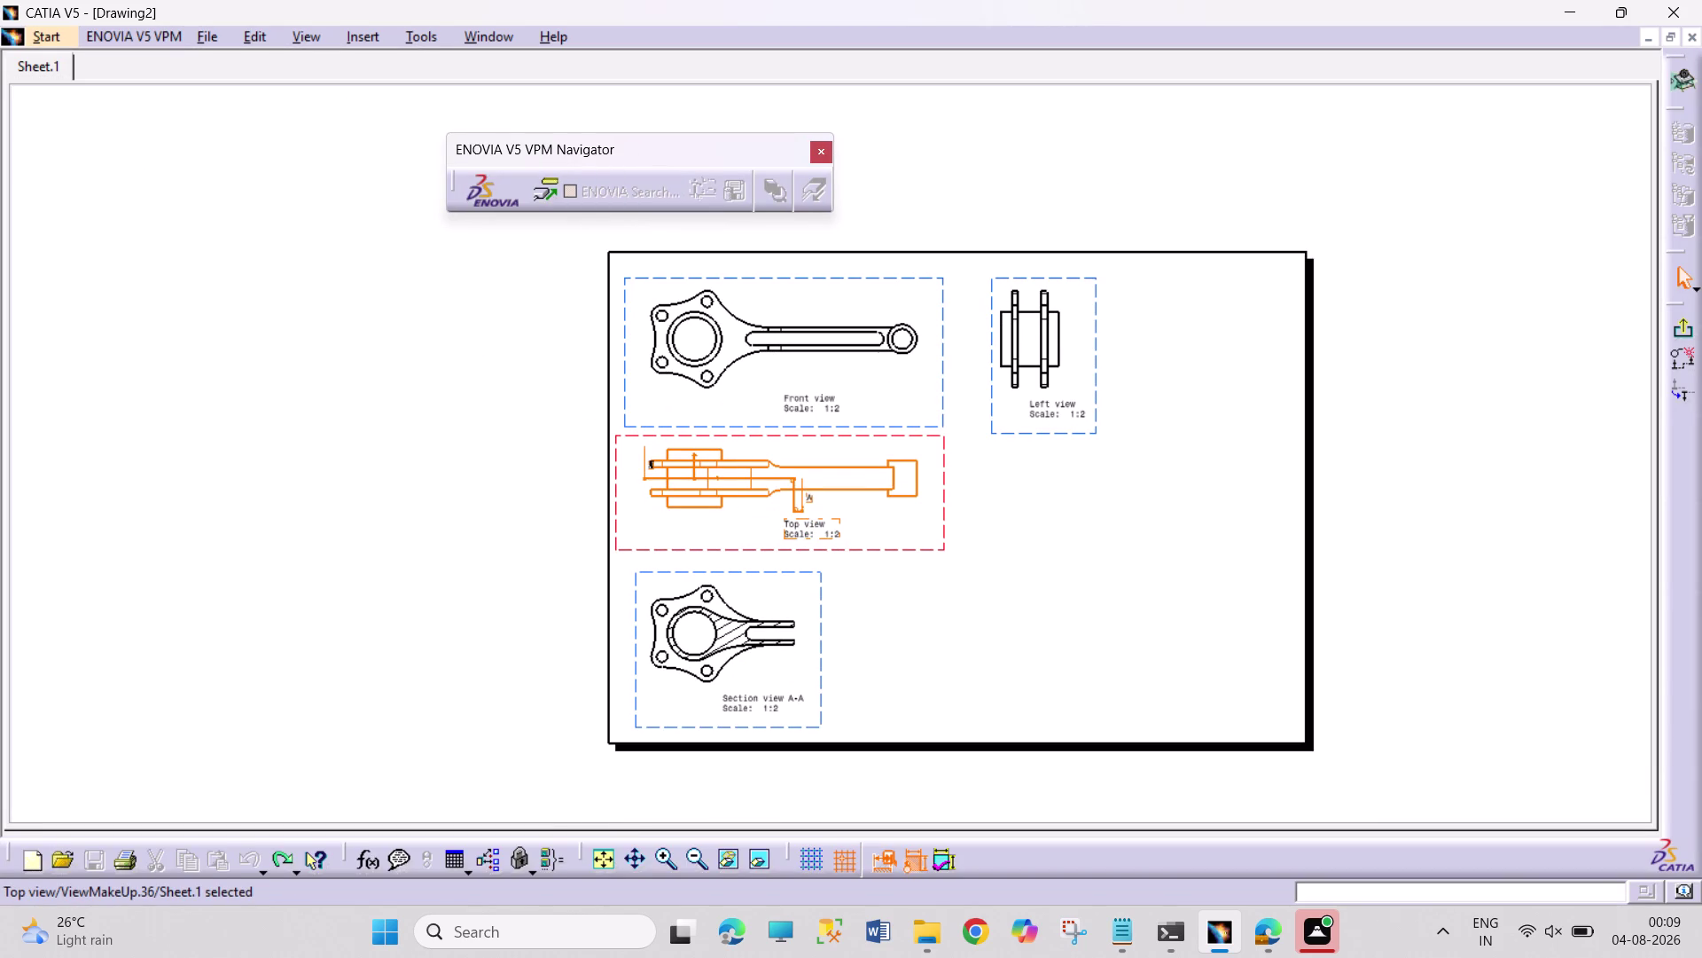
drag(1064, 581, 1054, 571)
Browse the Insert menu, then close Drawing2 without saving its changes.
click(358, 37)
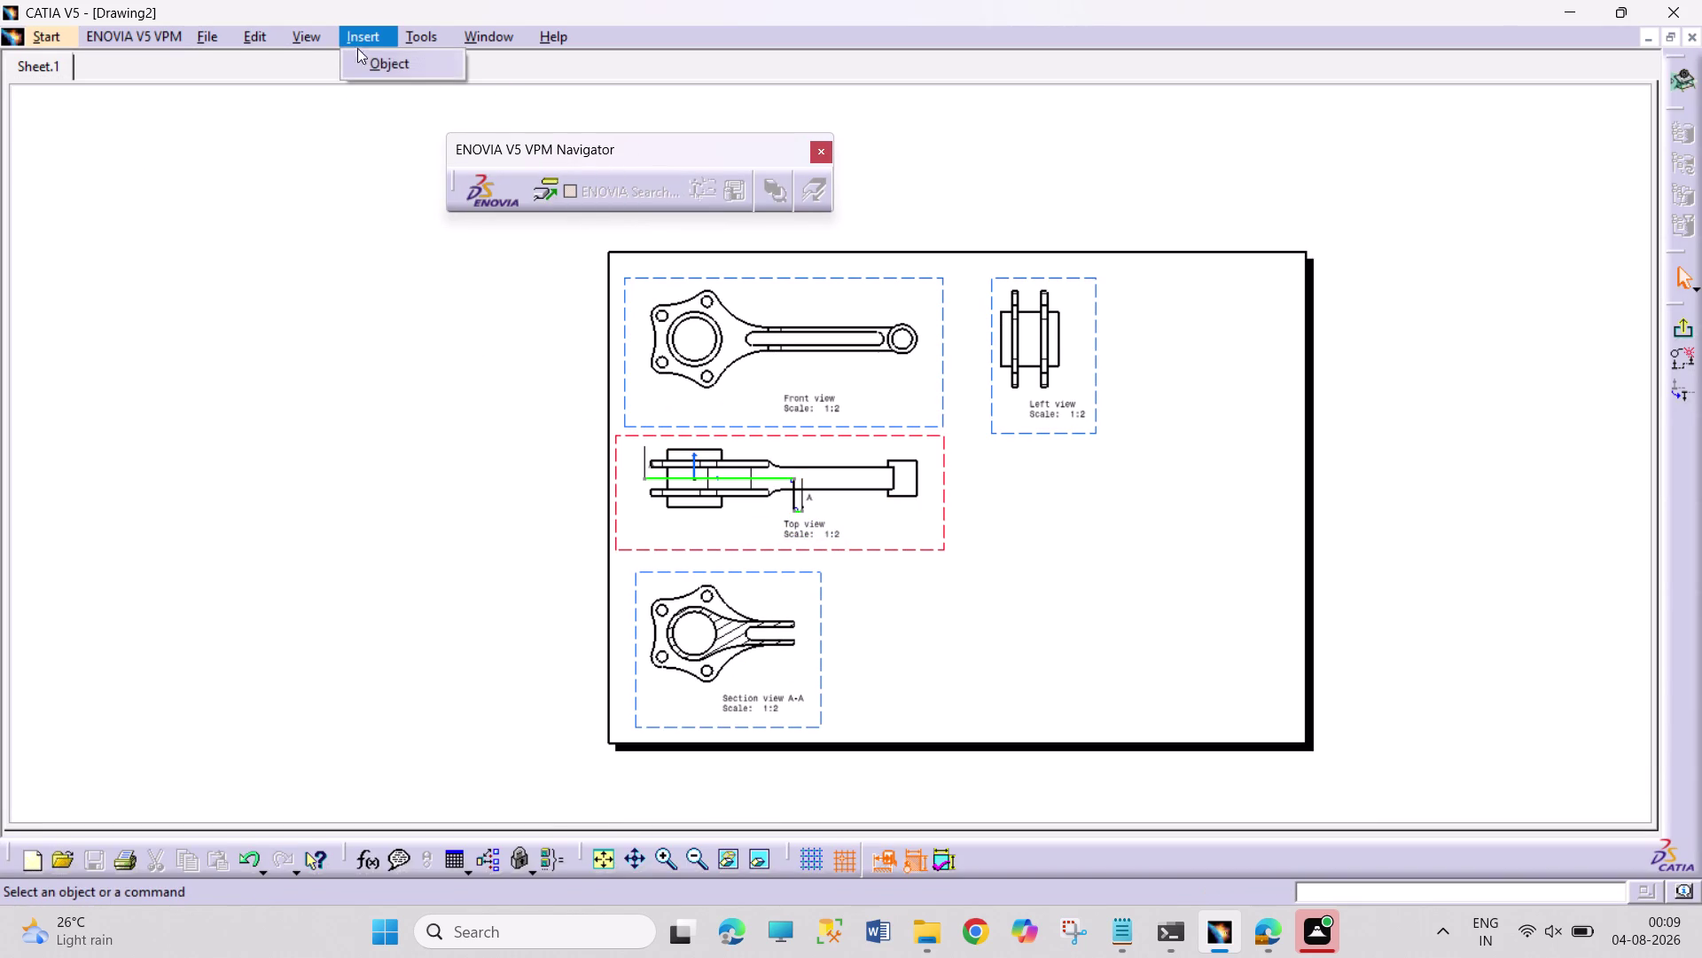
click(356, 36)
click(1453, 223)
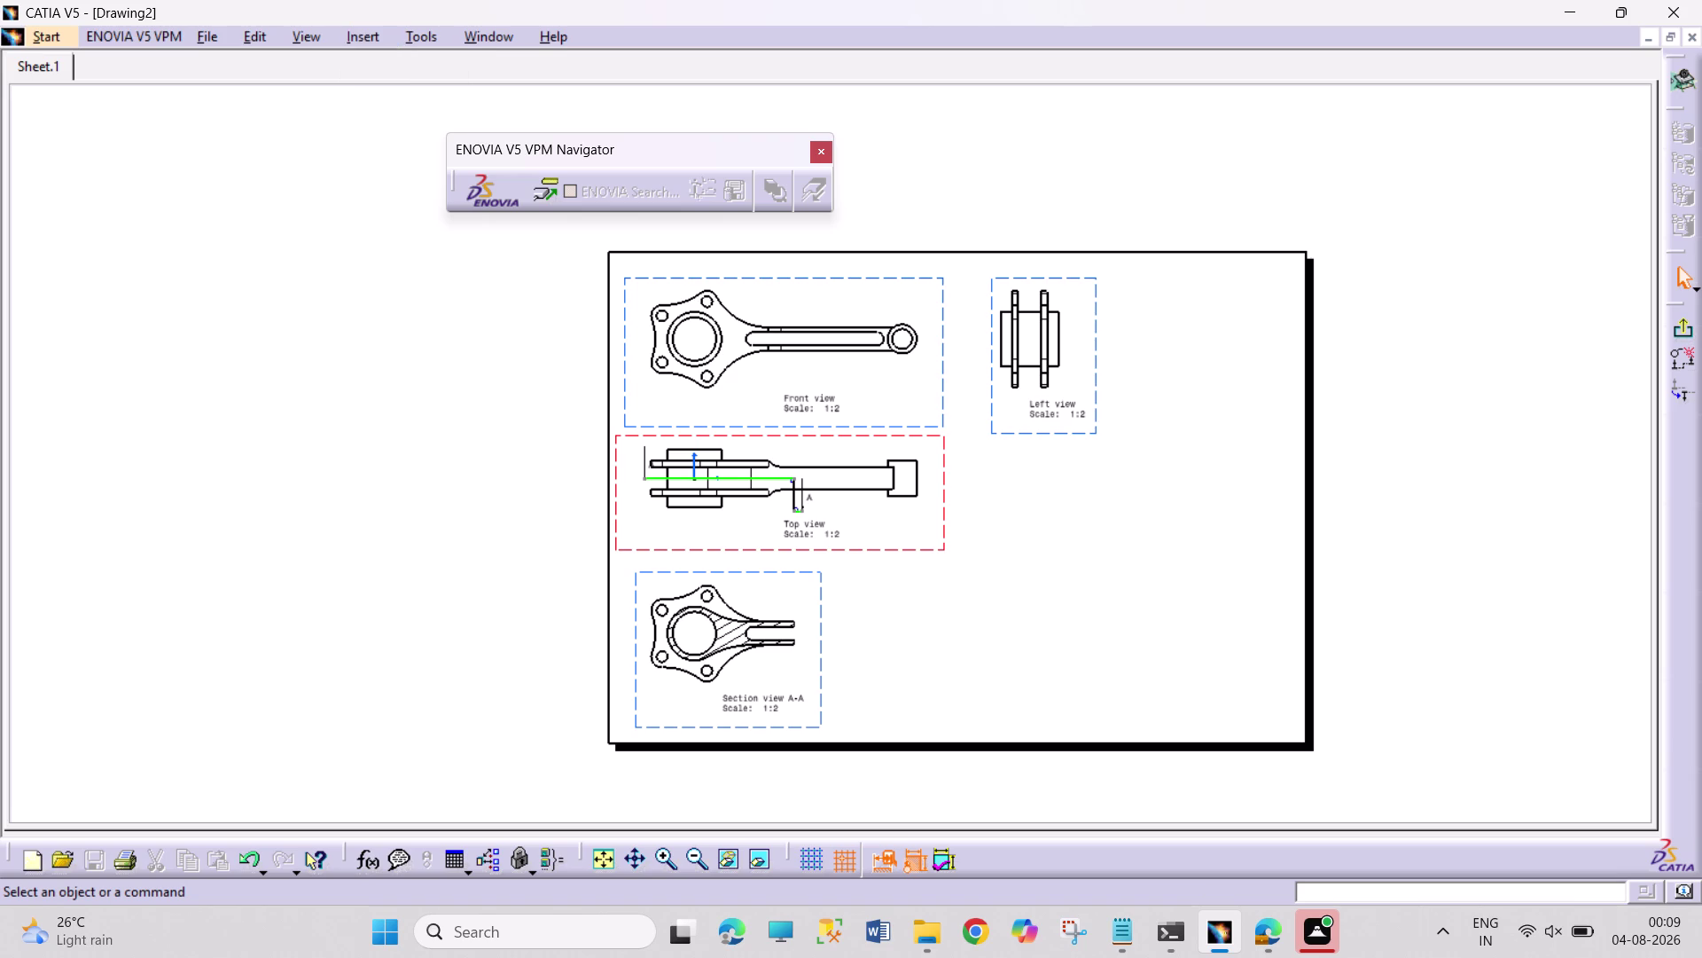
click(1692, 34)
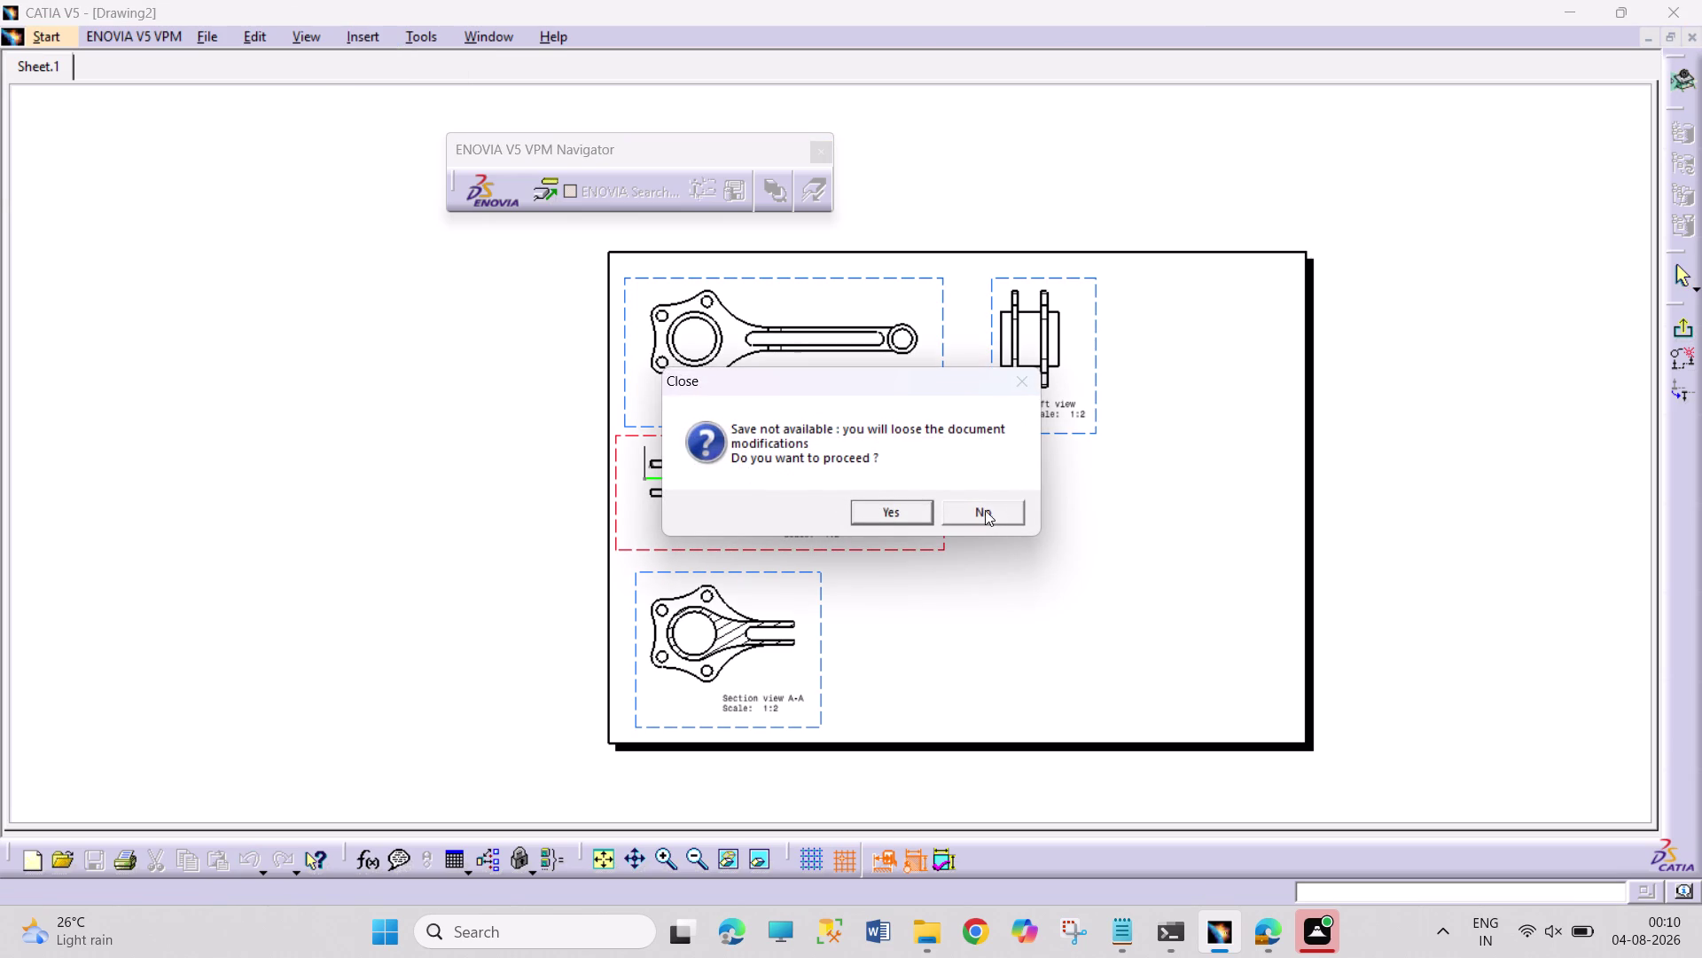
click(901, 515)
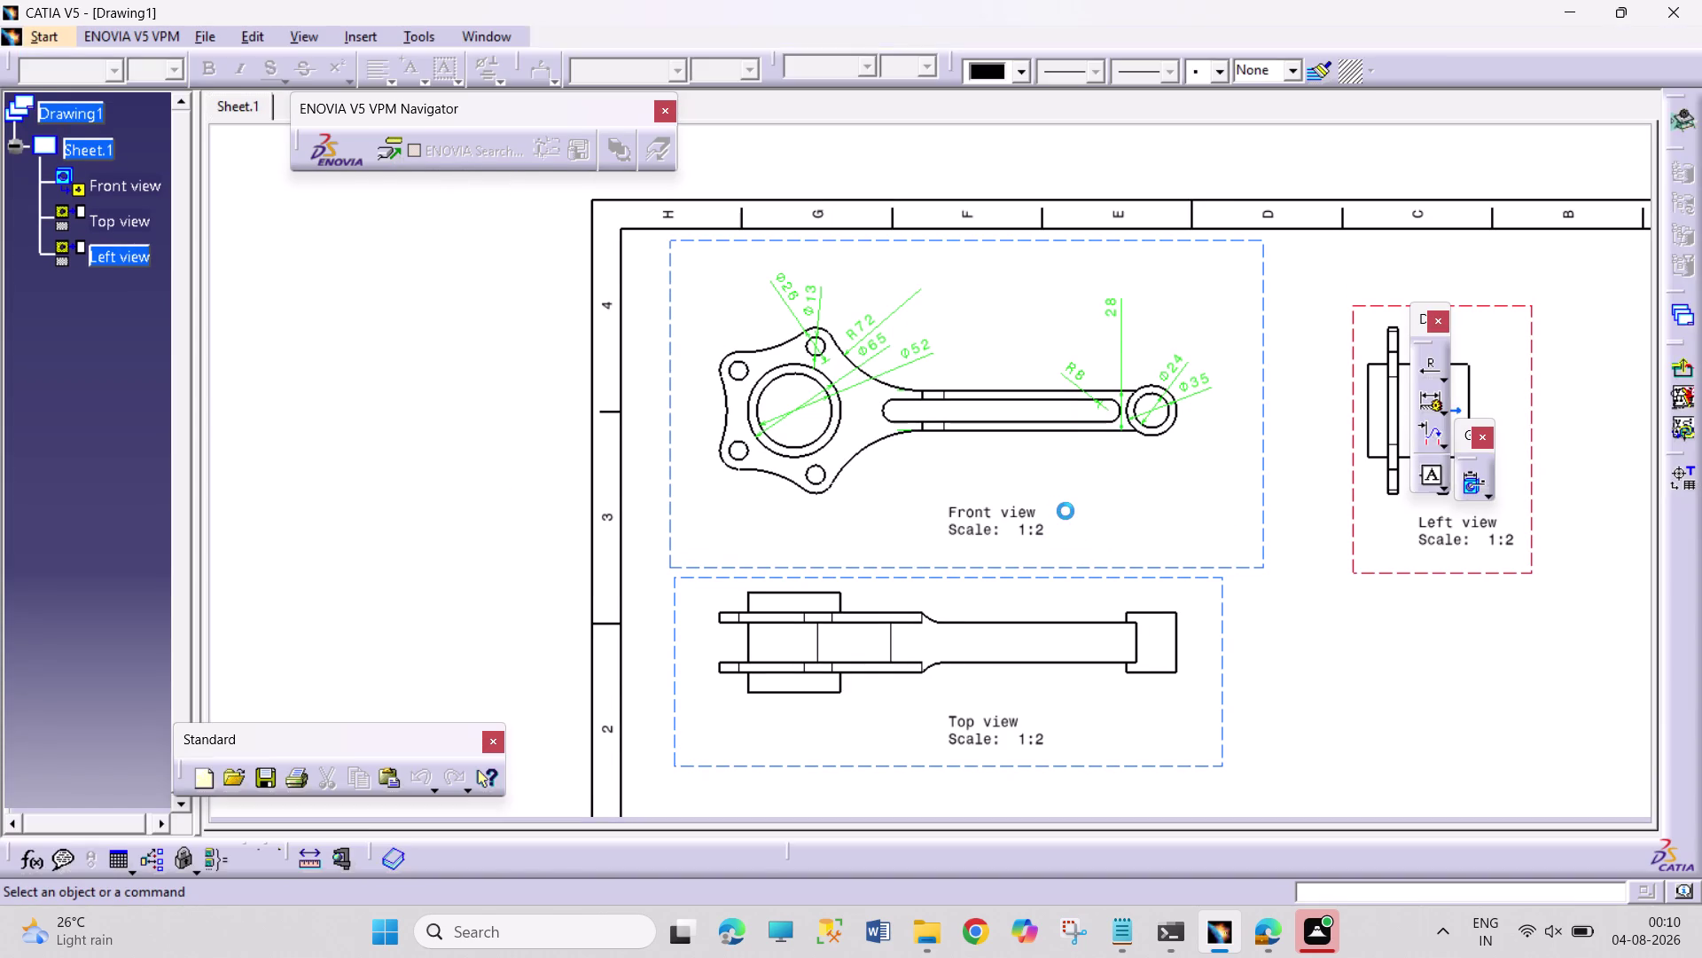
Switch windows back to Drawing1 with Ctrl+Tab and activate its Top view.
scroll(down, 3)
scroll(down, 3)
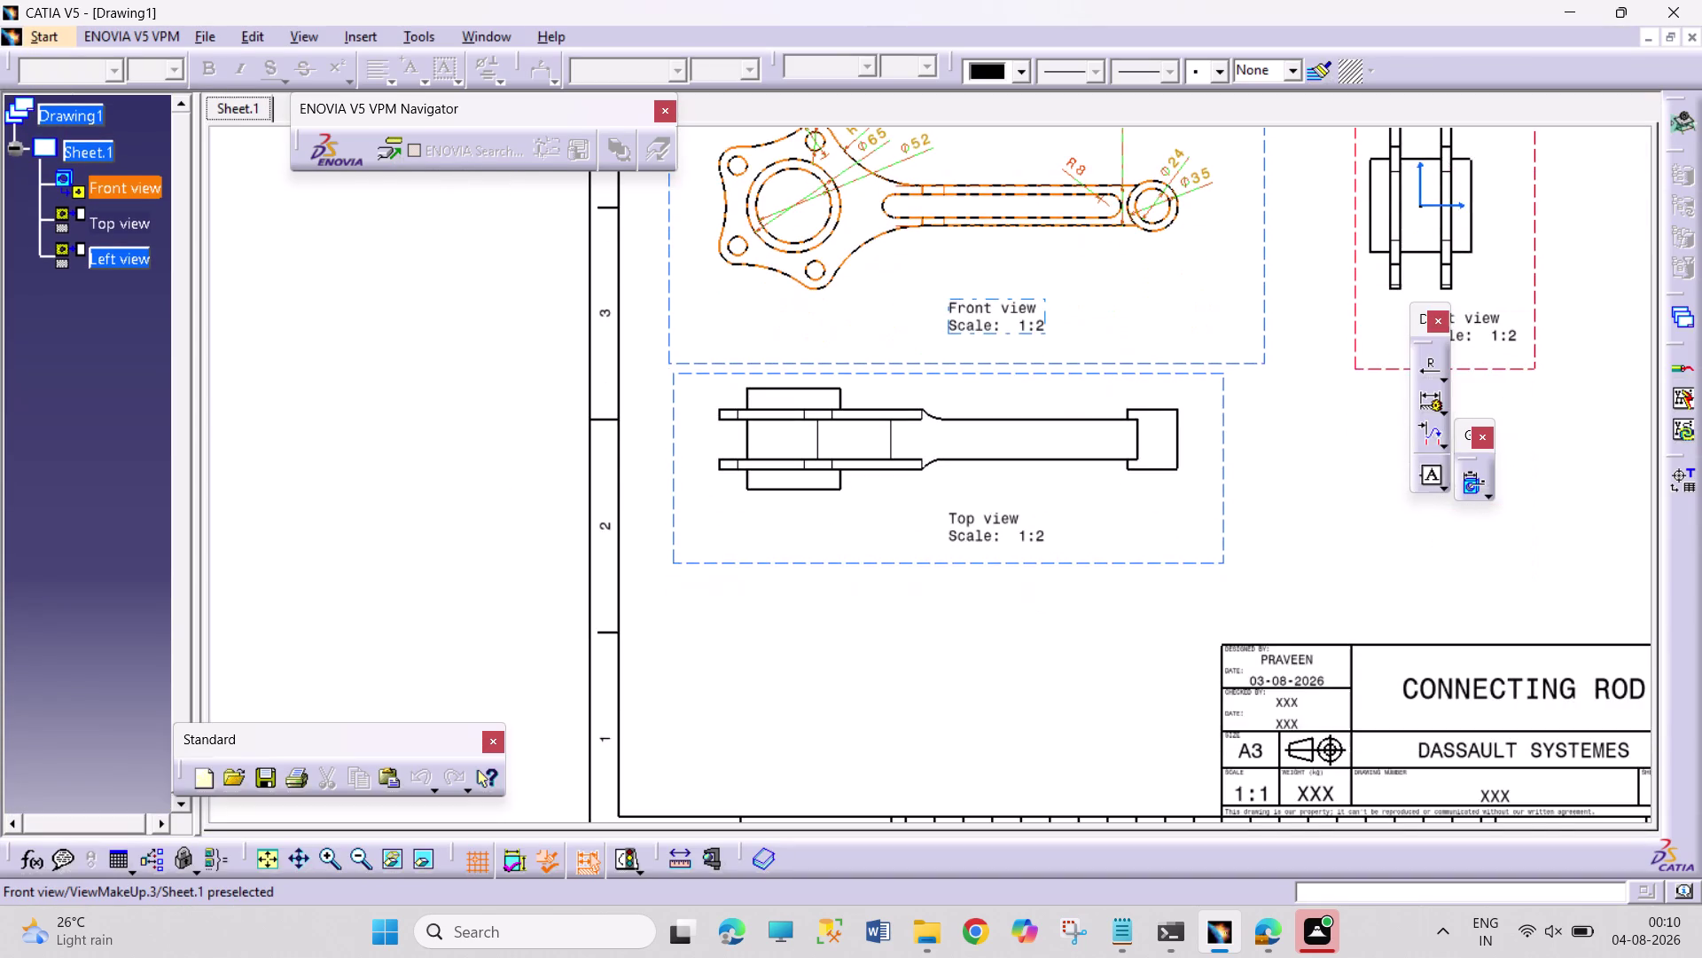
key(ctrl+Tab)
key(ctrl+Tab)
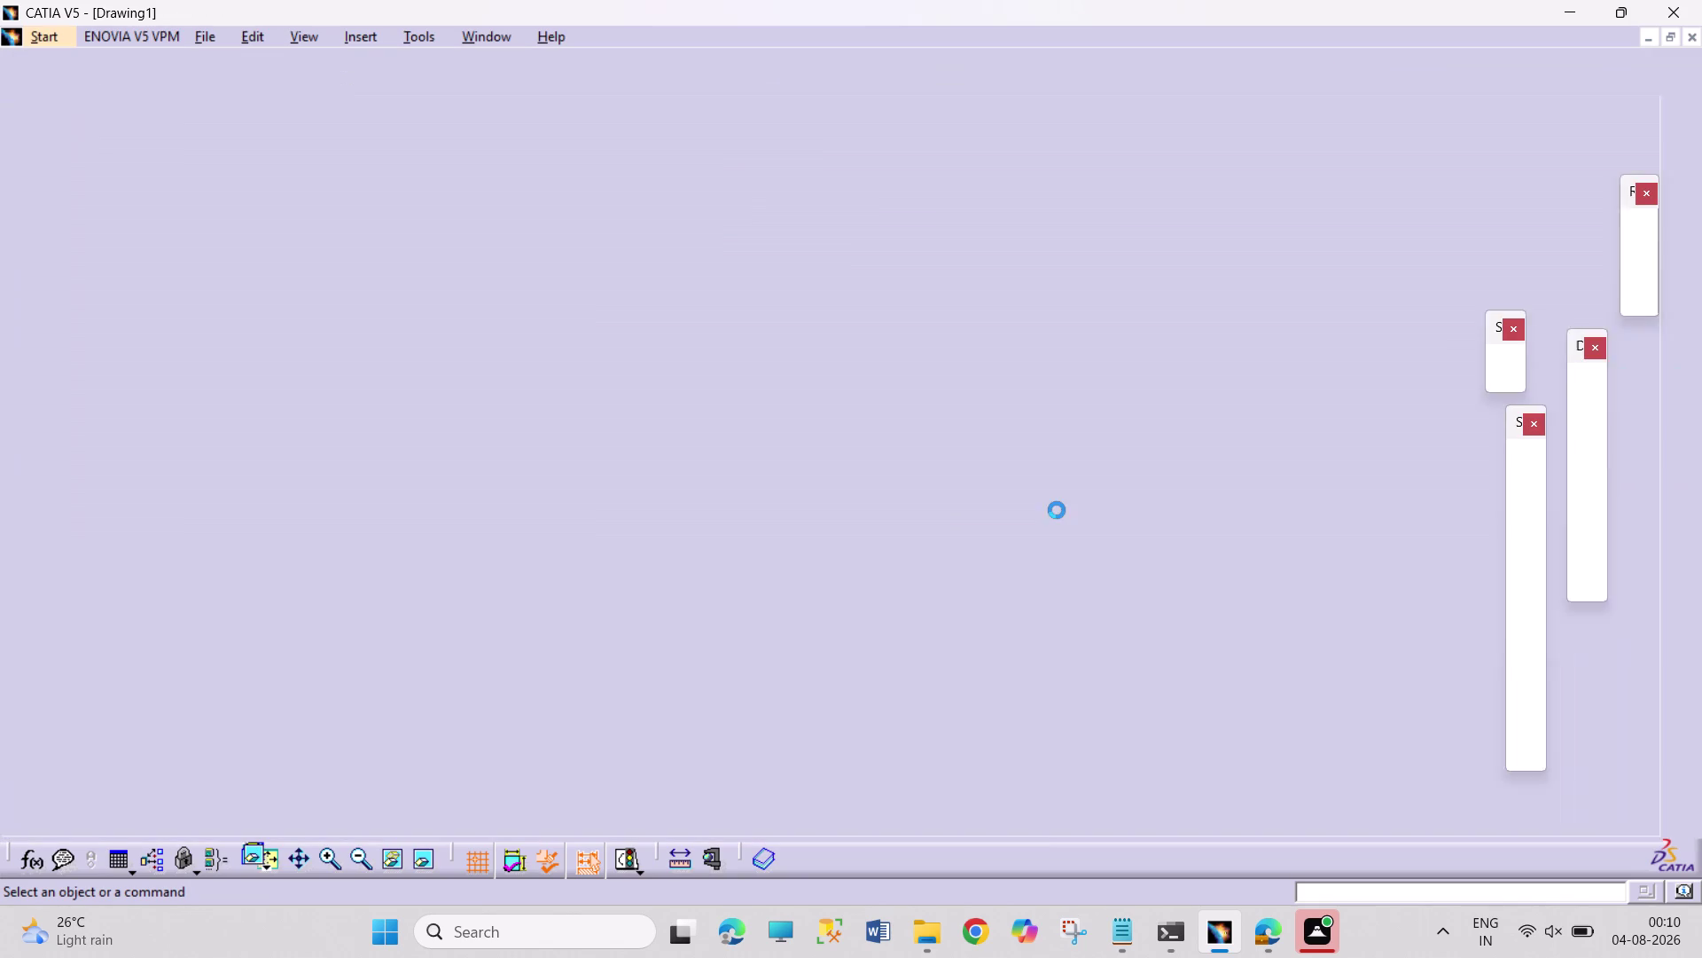
key(ctrl+Tab)
key(ctrl+Tab)
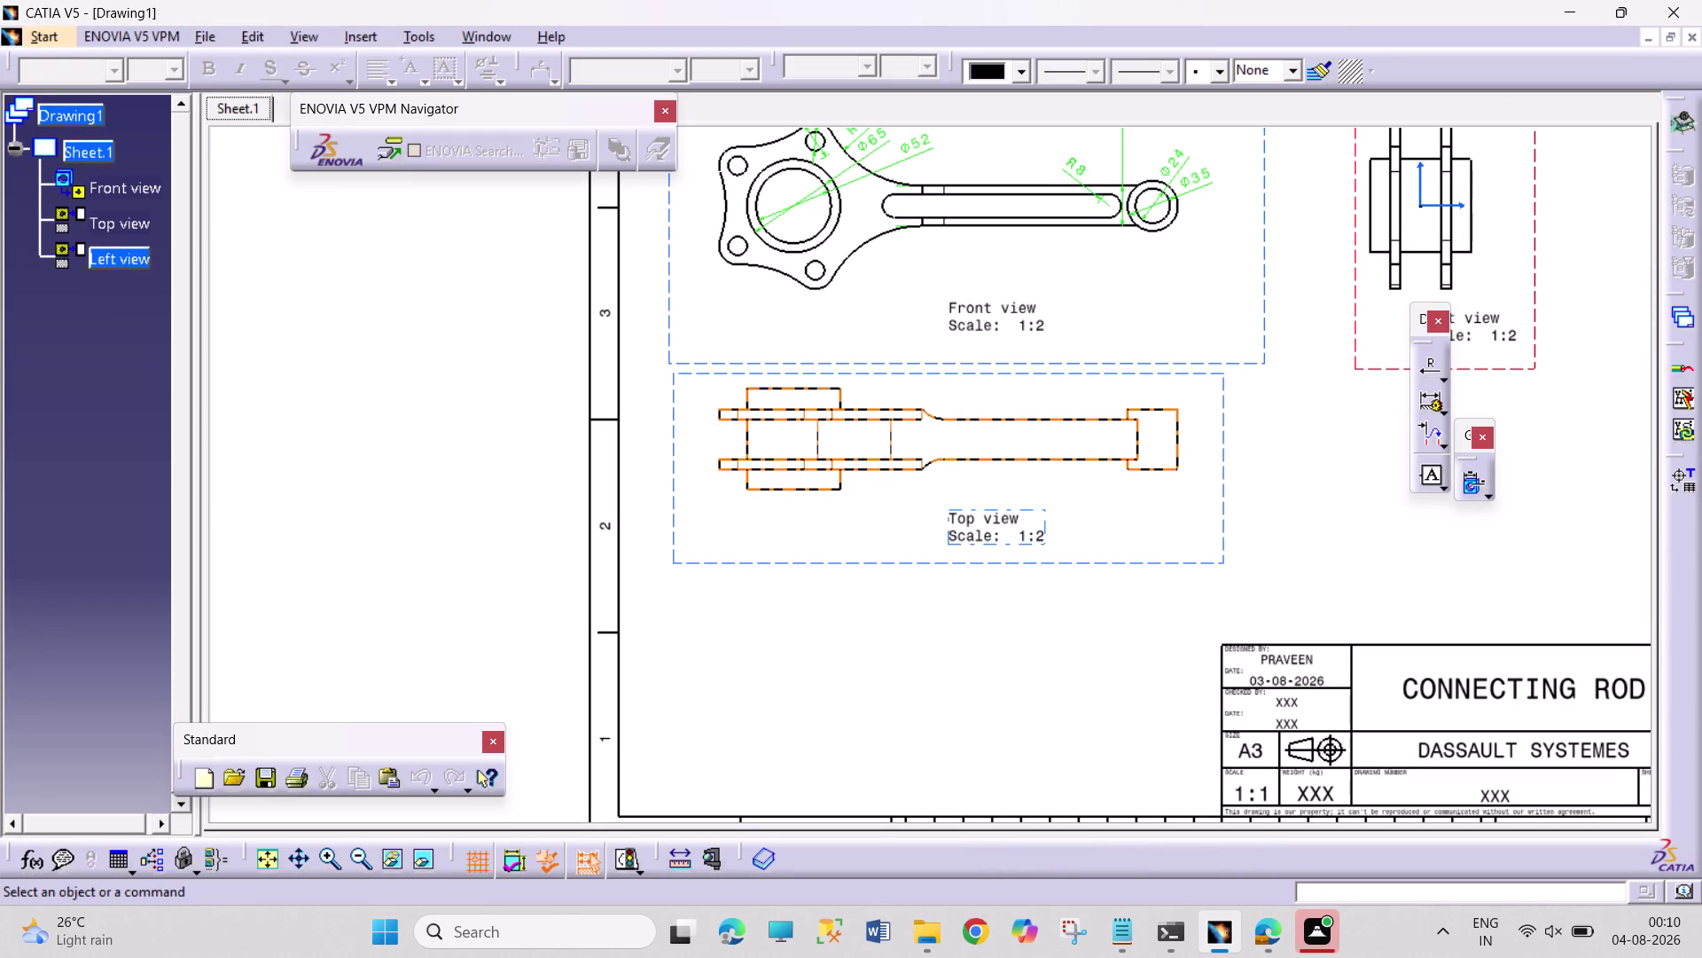
double_click(1082, 566)
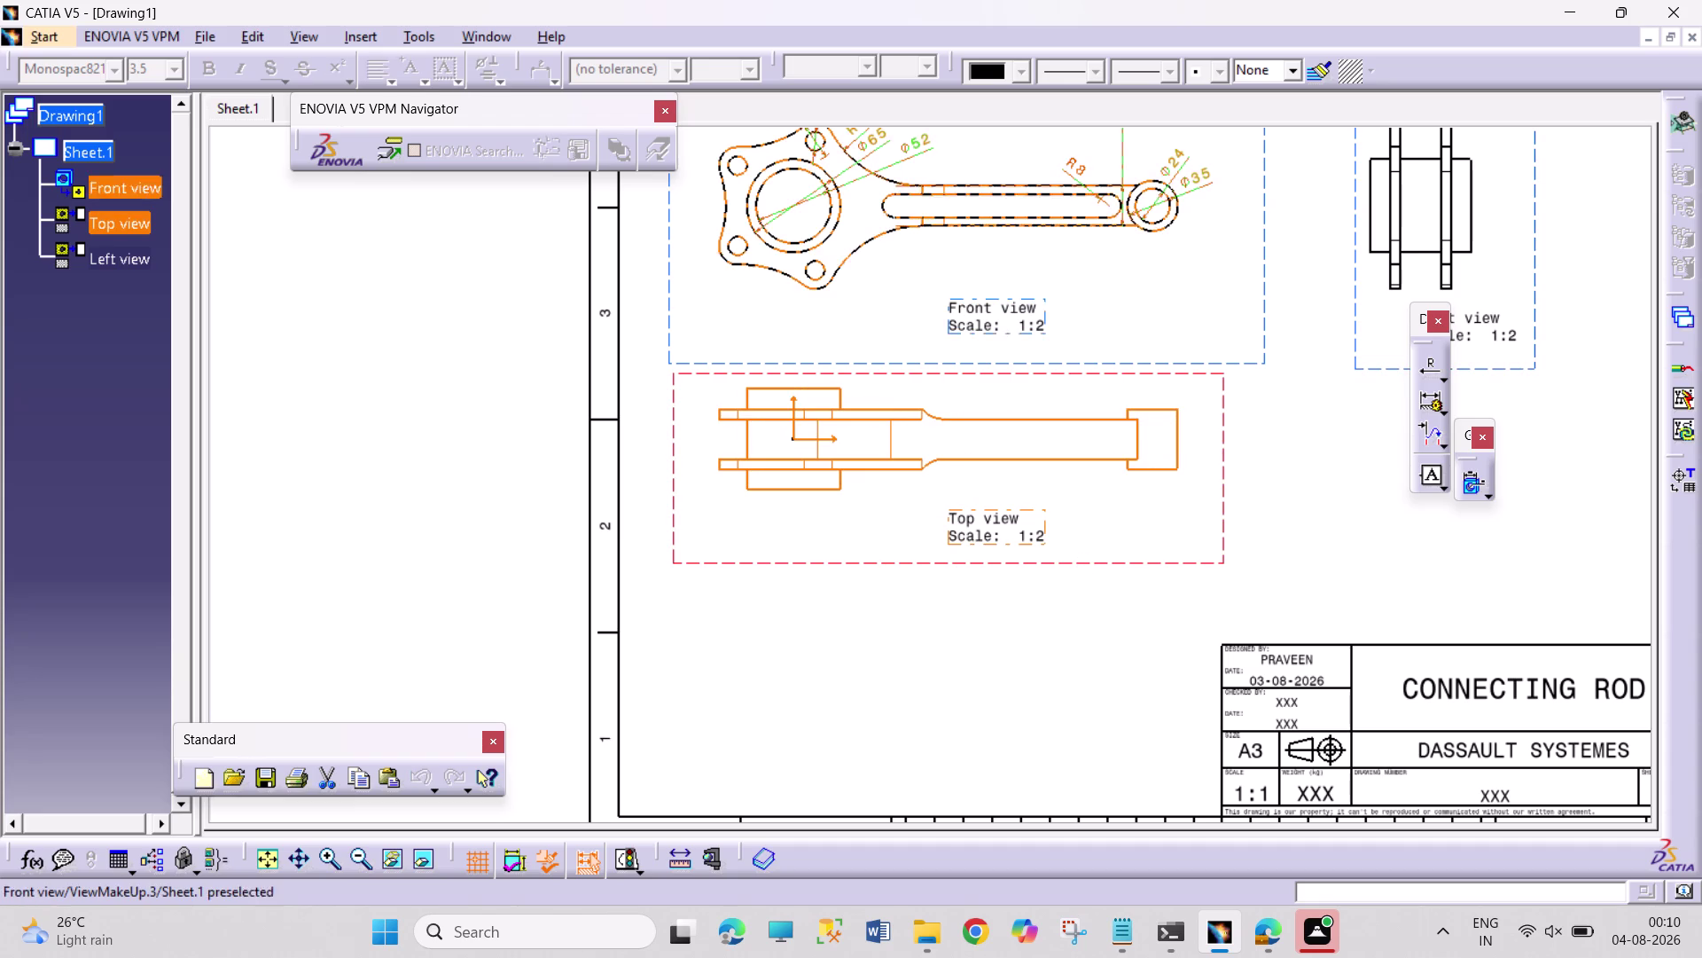
click(363, 36)
Start an offset section view and draw the cutting line across the top view.
click(375, 103)
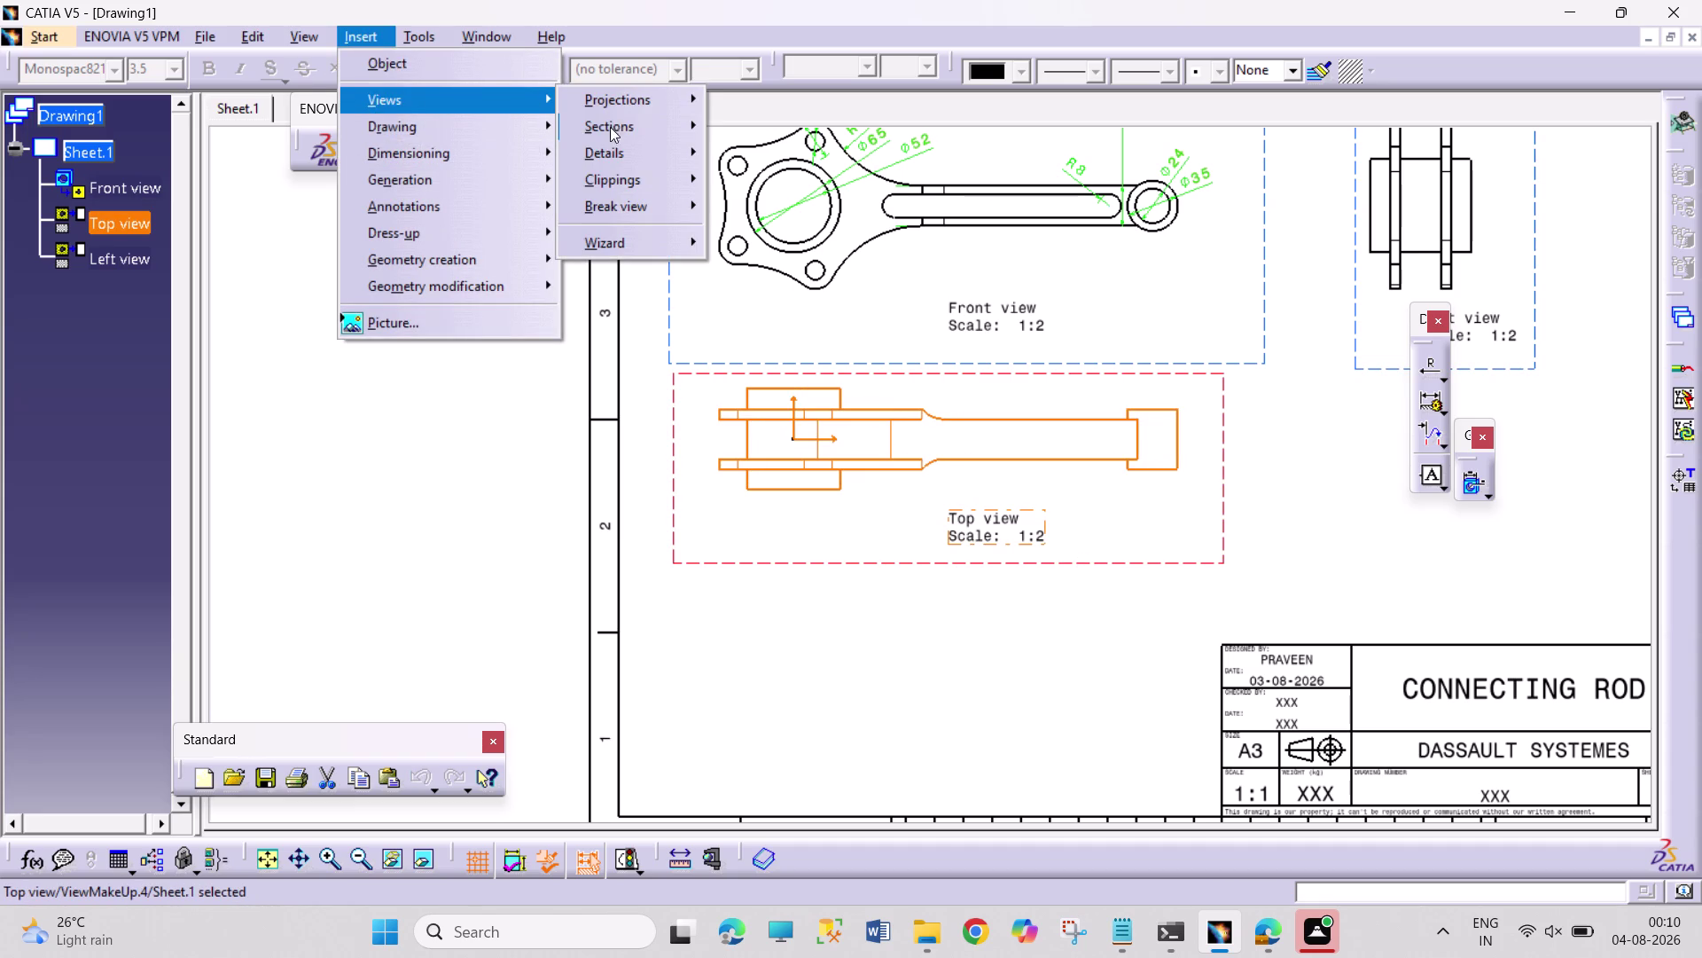
click(767, 126)
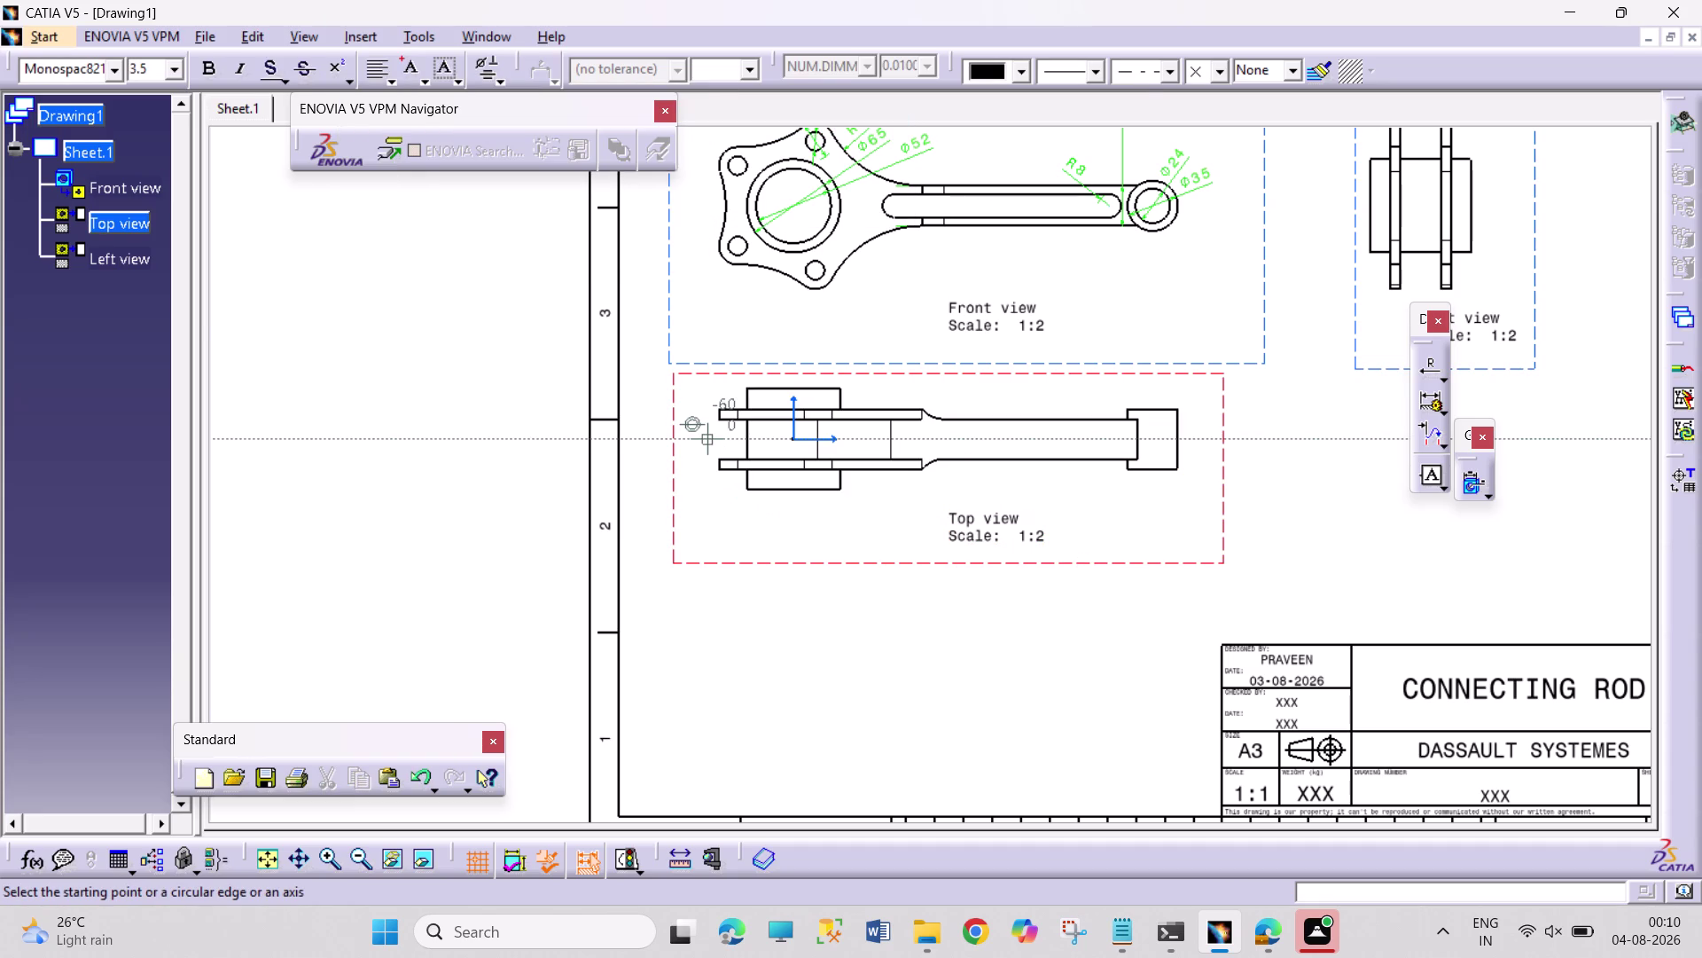
drag(713, 440, 733, 445)
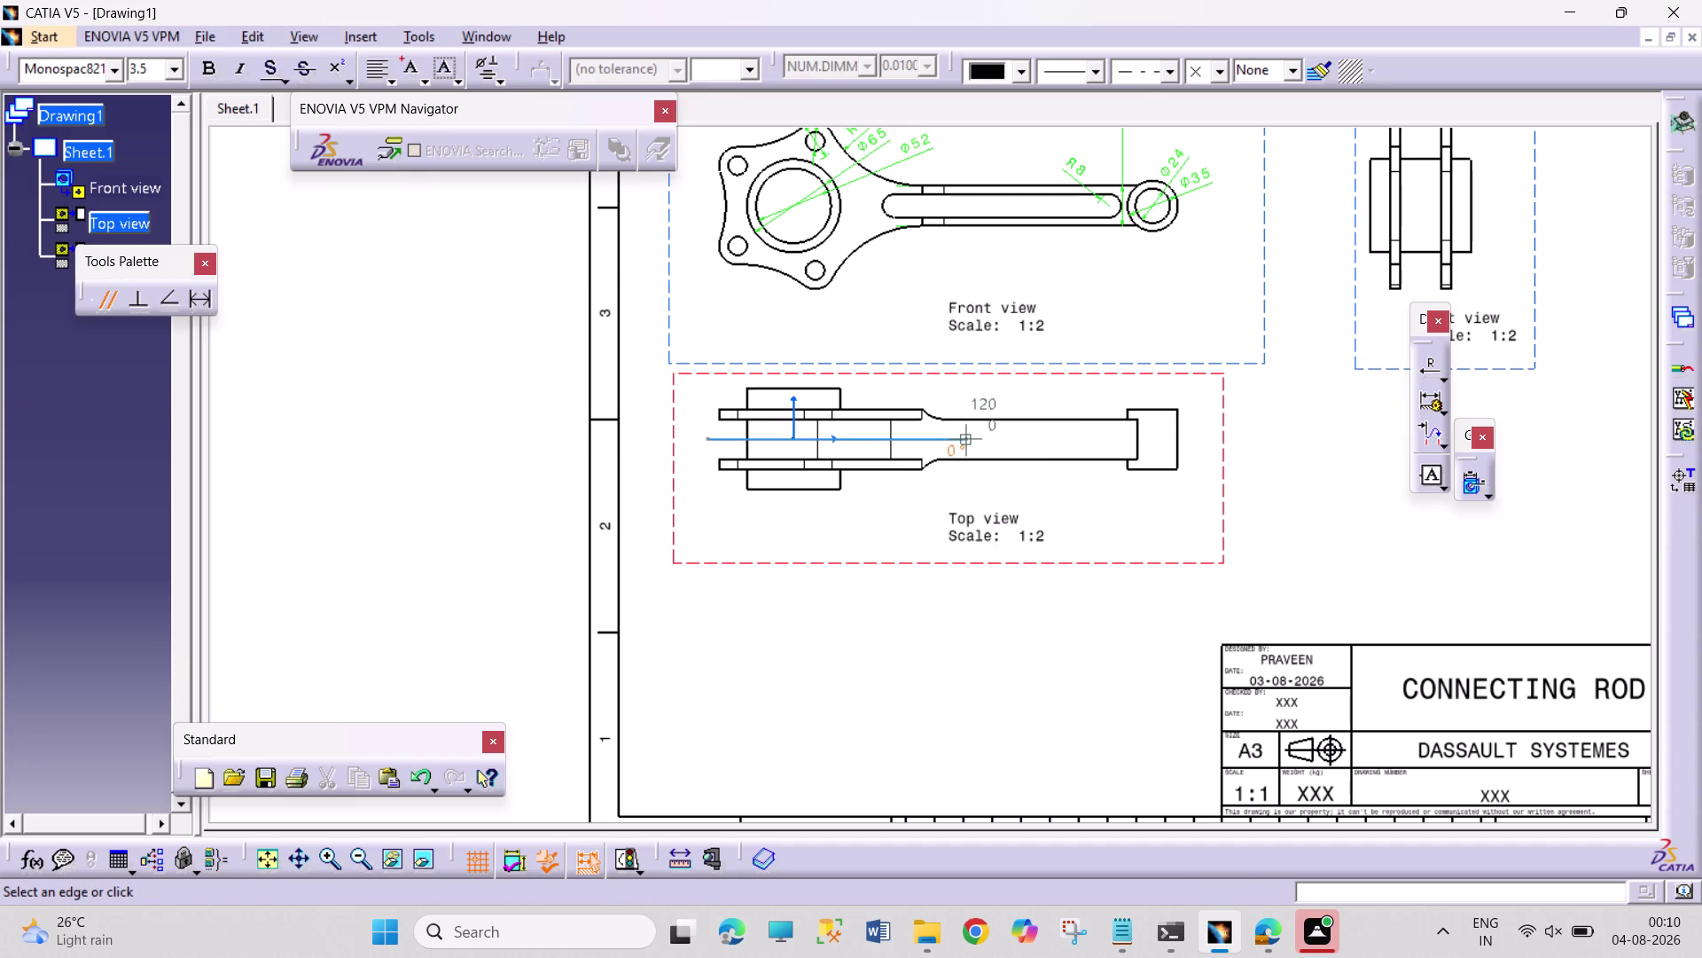
click(994, 438)
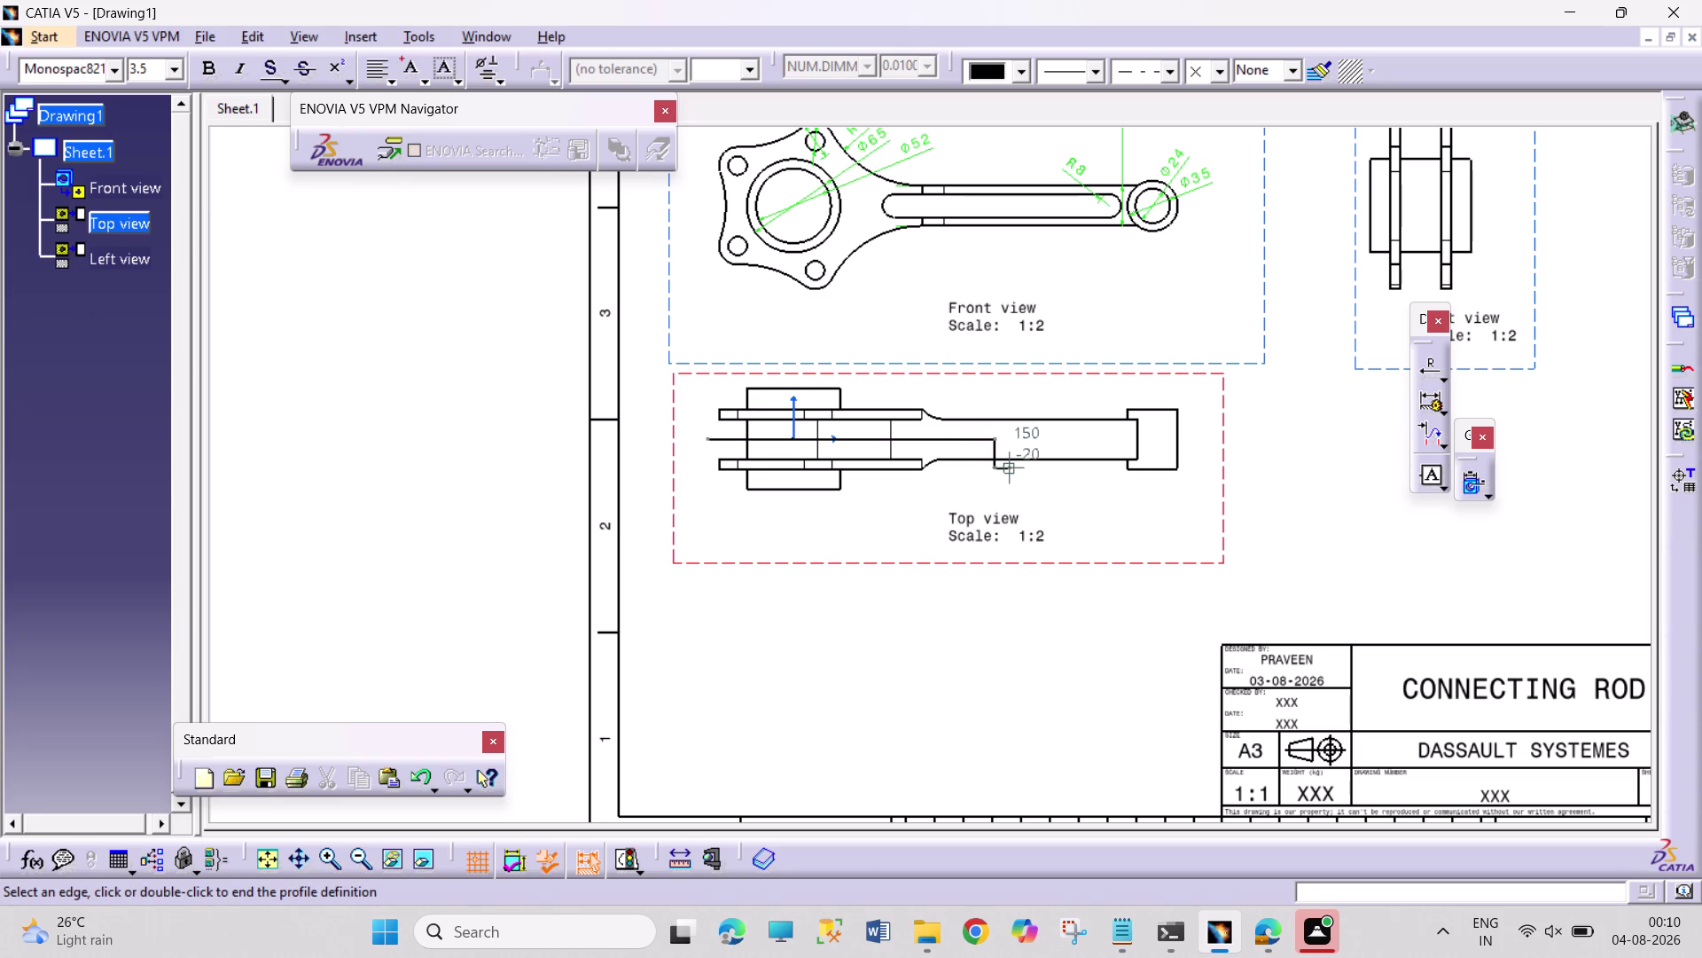
click(1012, 477)
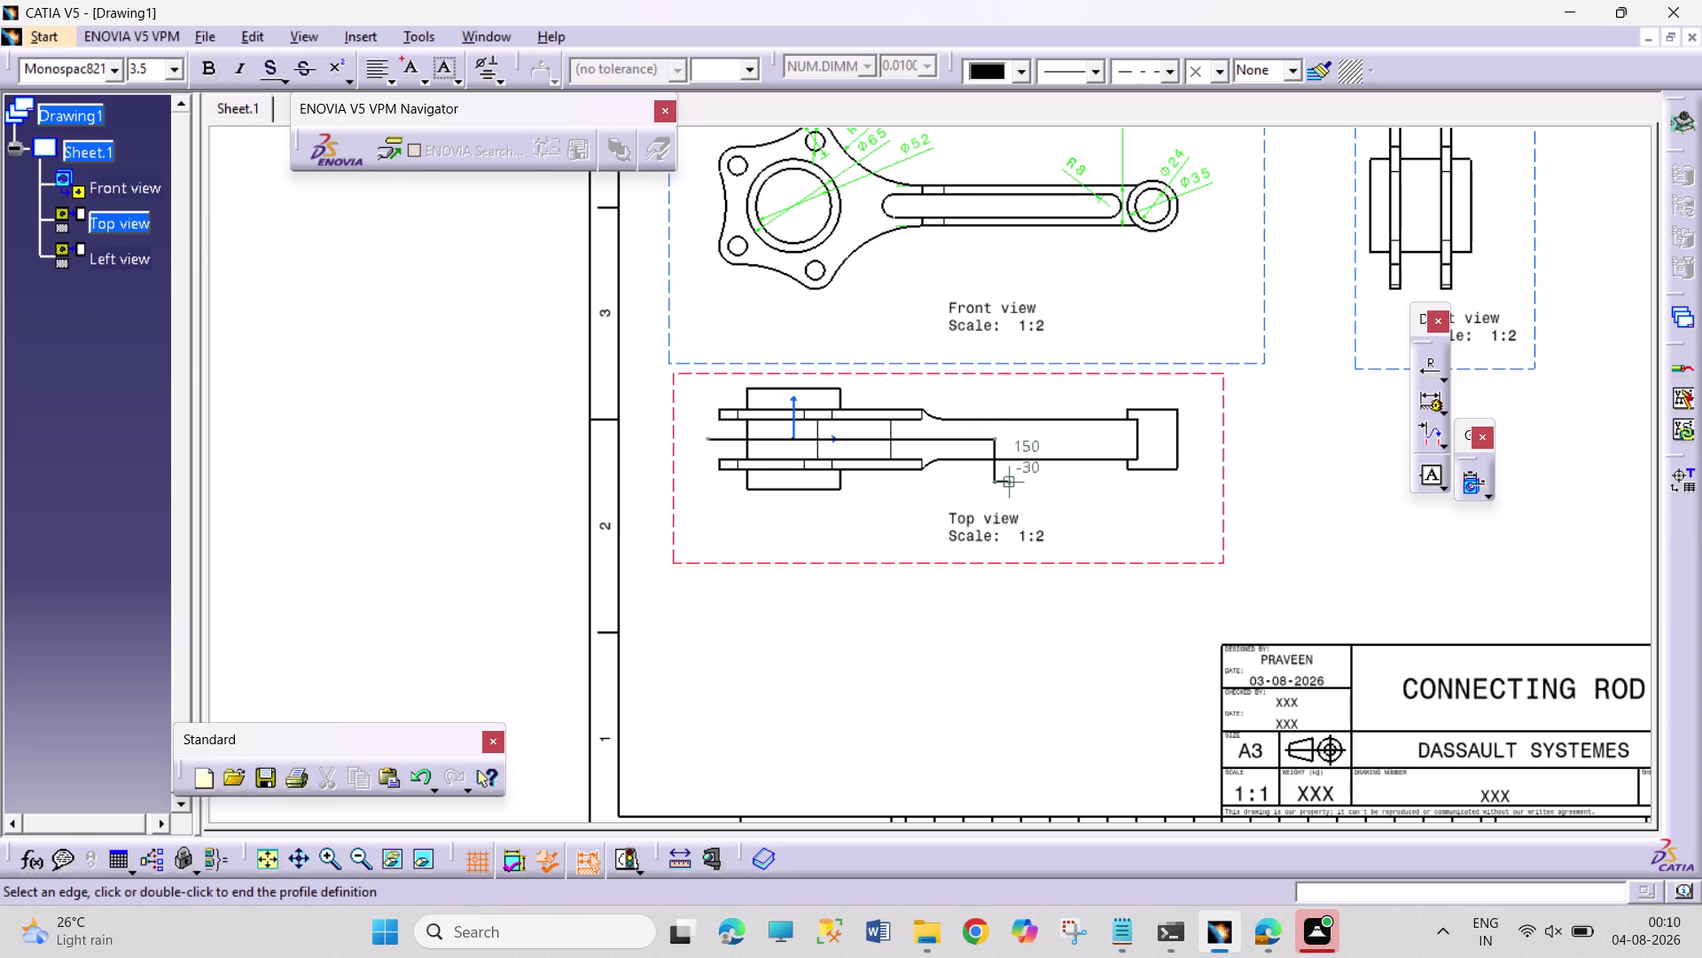
double_click(1012, 482)
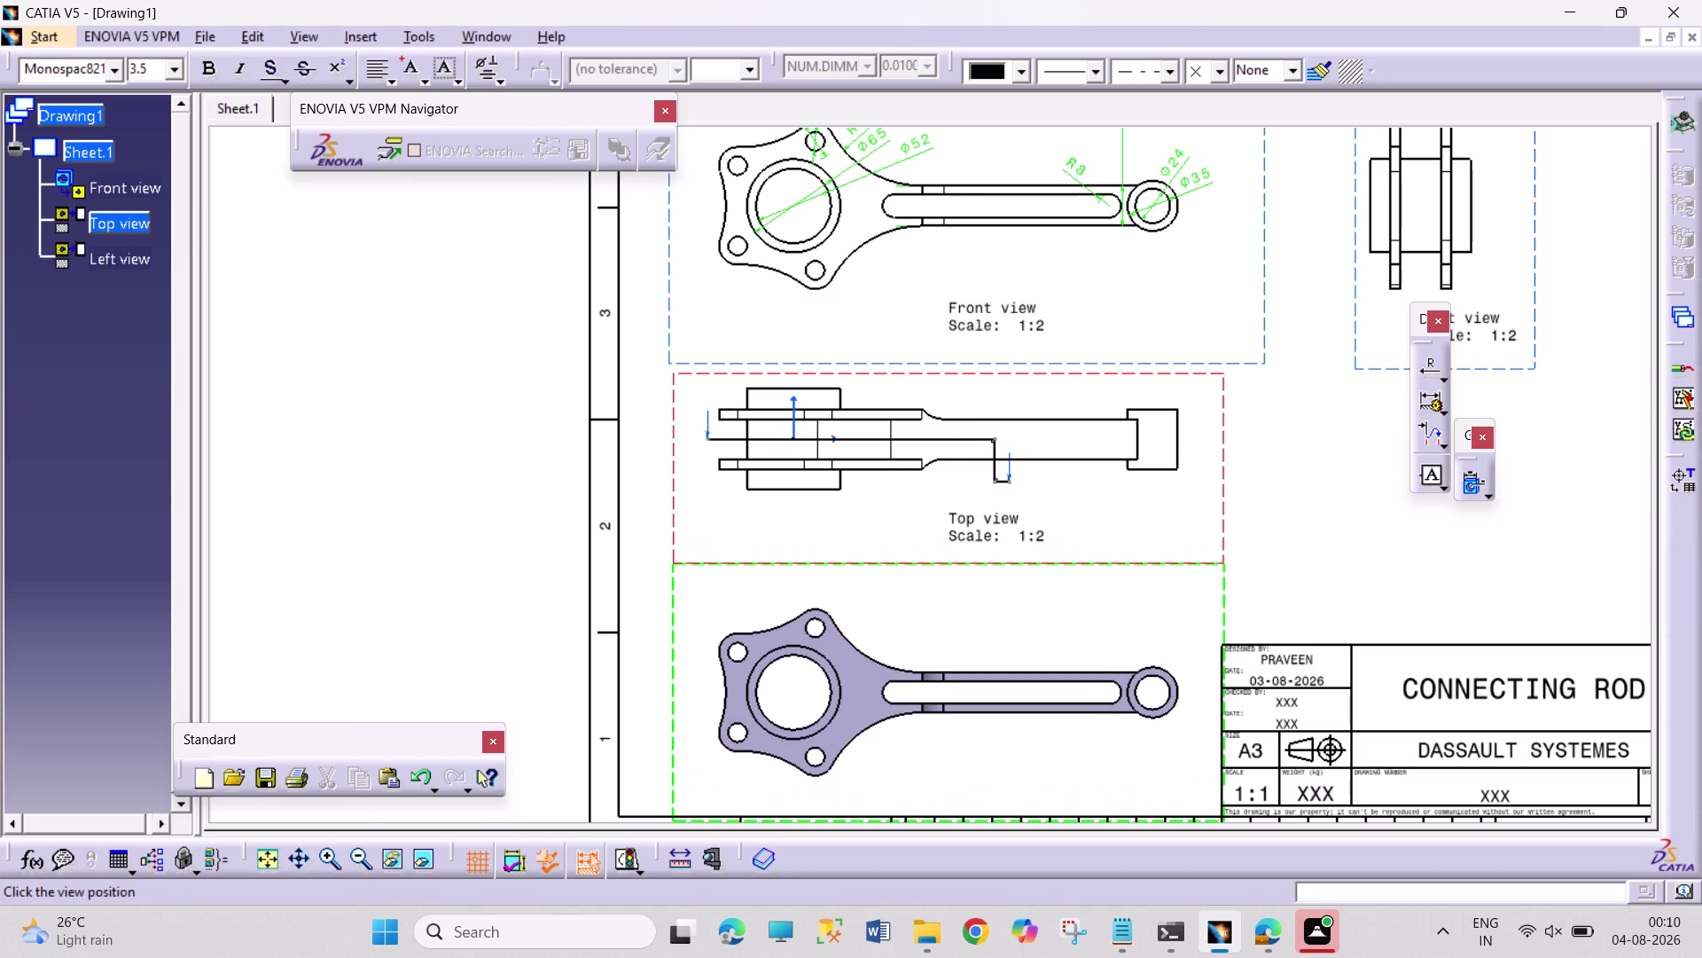
Place Section view A-A below the top view and align it underneath.
click(922, 686)
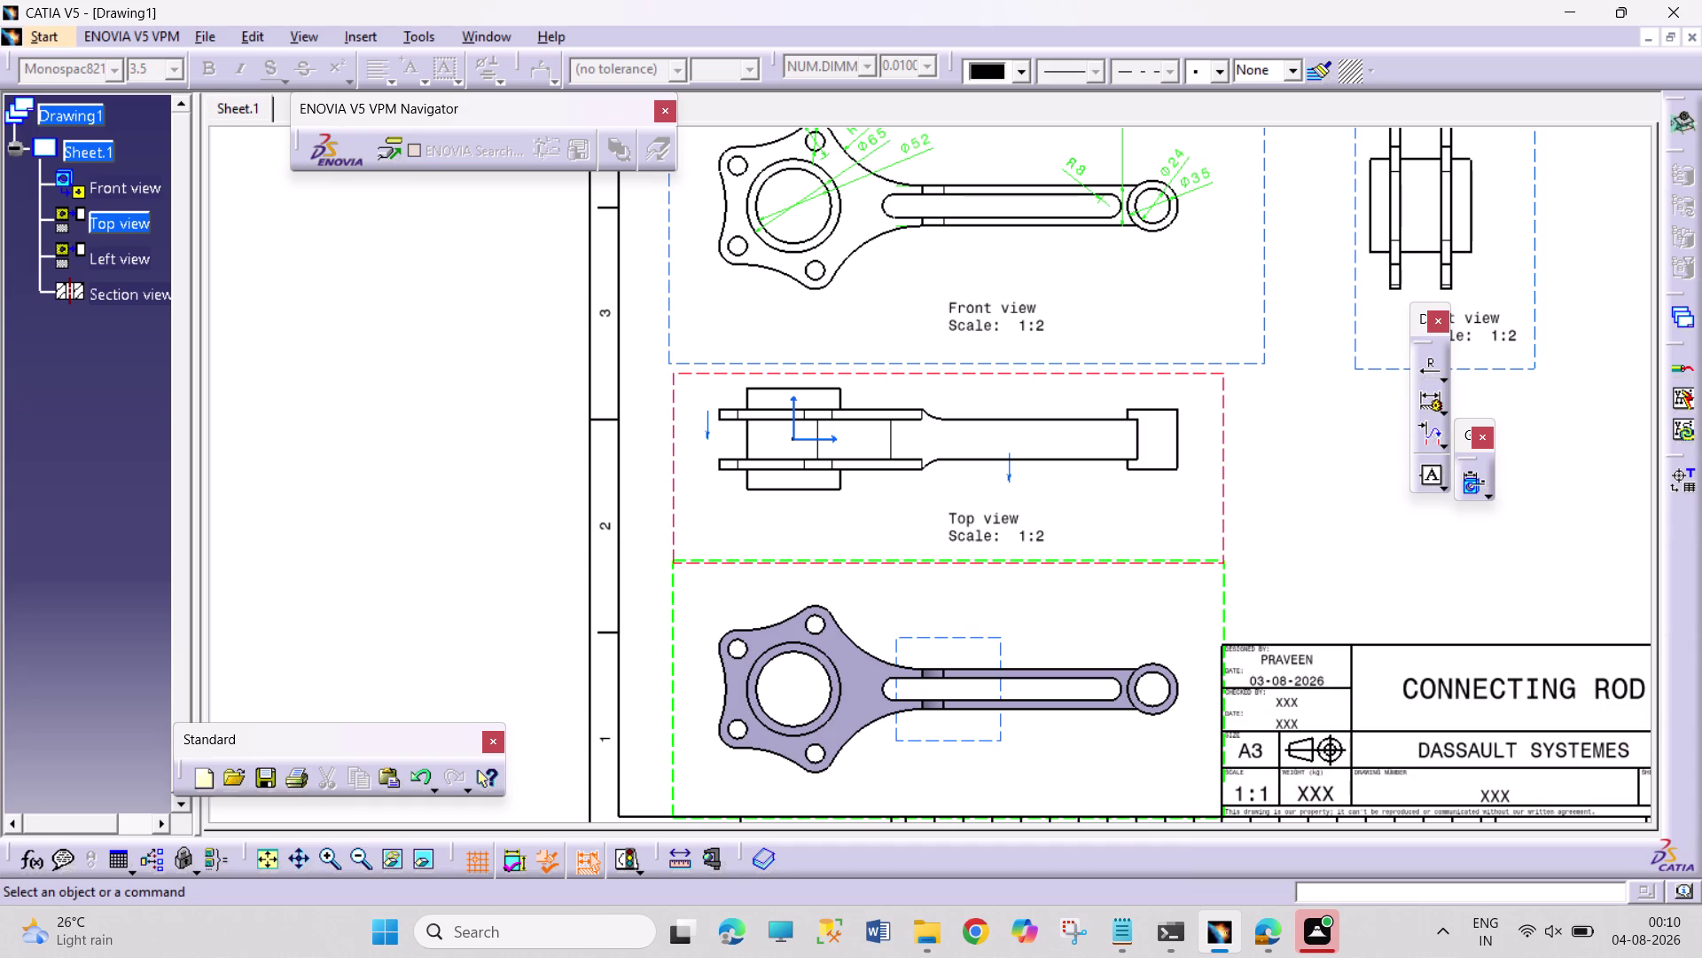
click(913, 578)
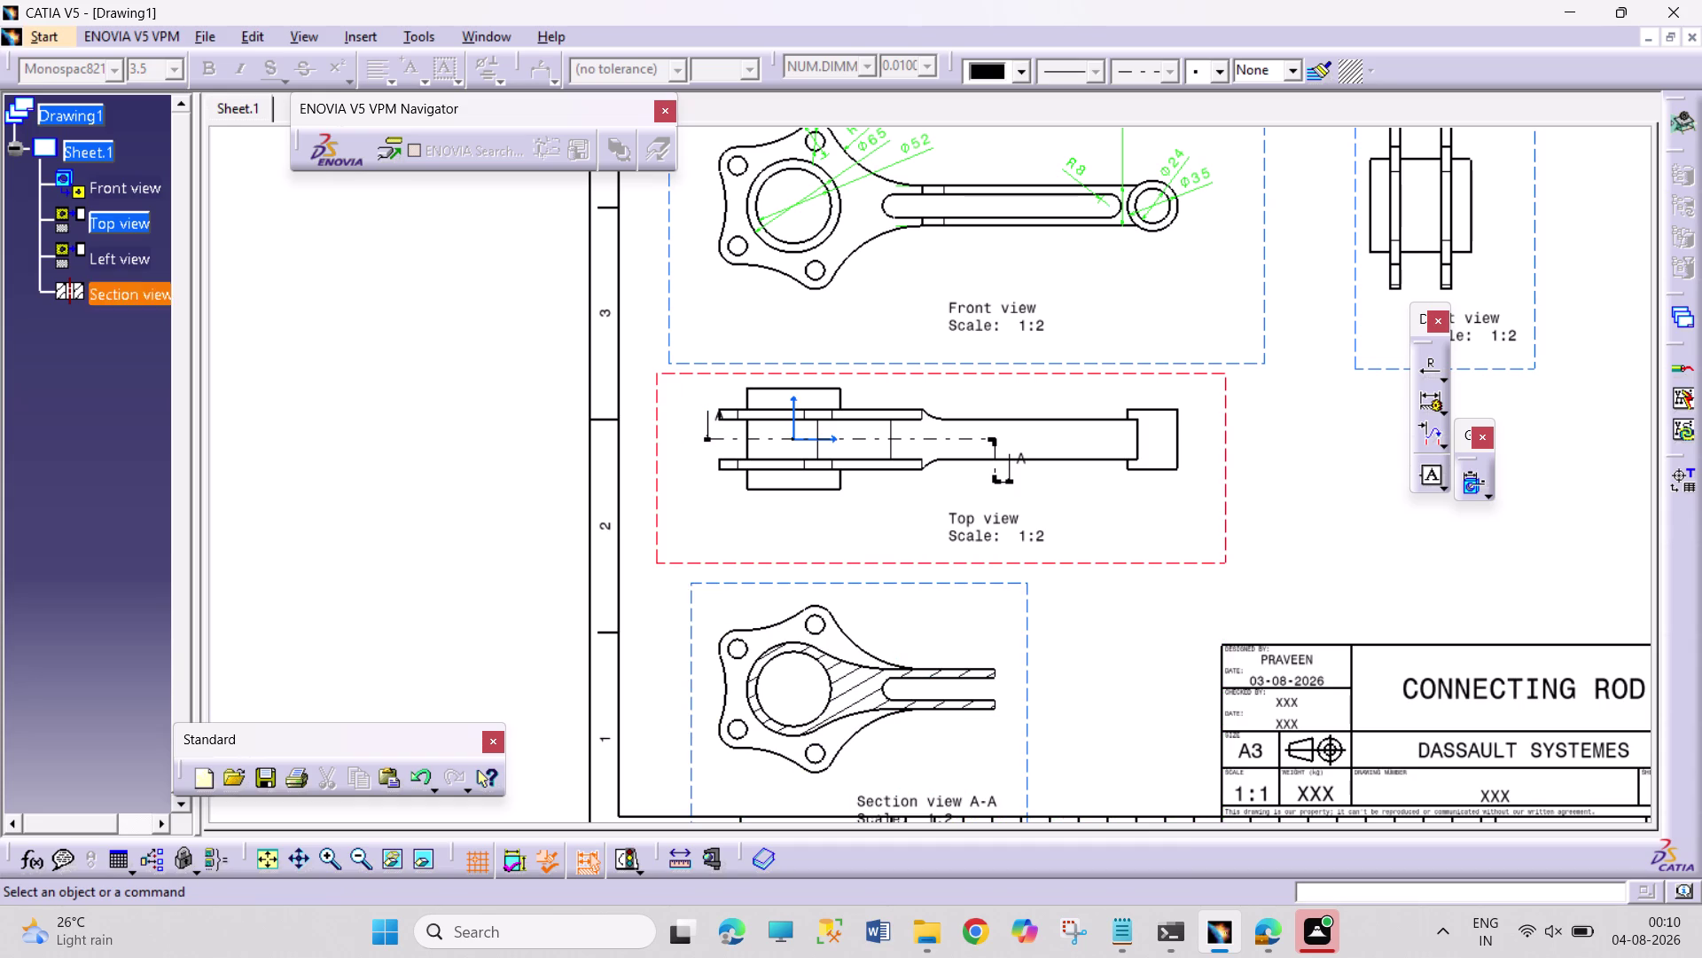
drag(904, 586, 908, 572)
click(900, 579)
drag(882, 584, 883, 577)
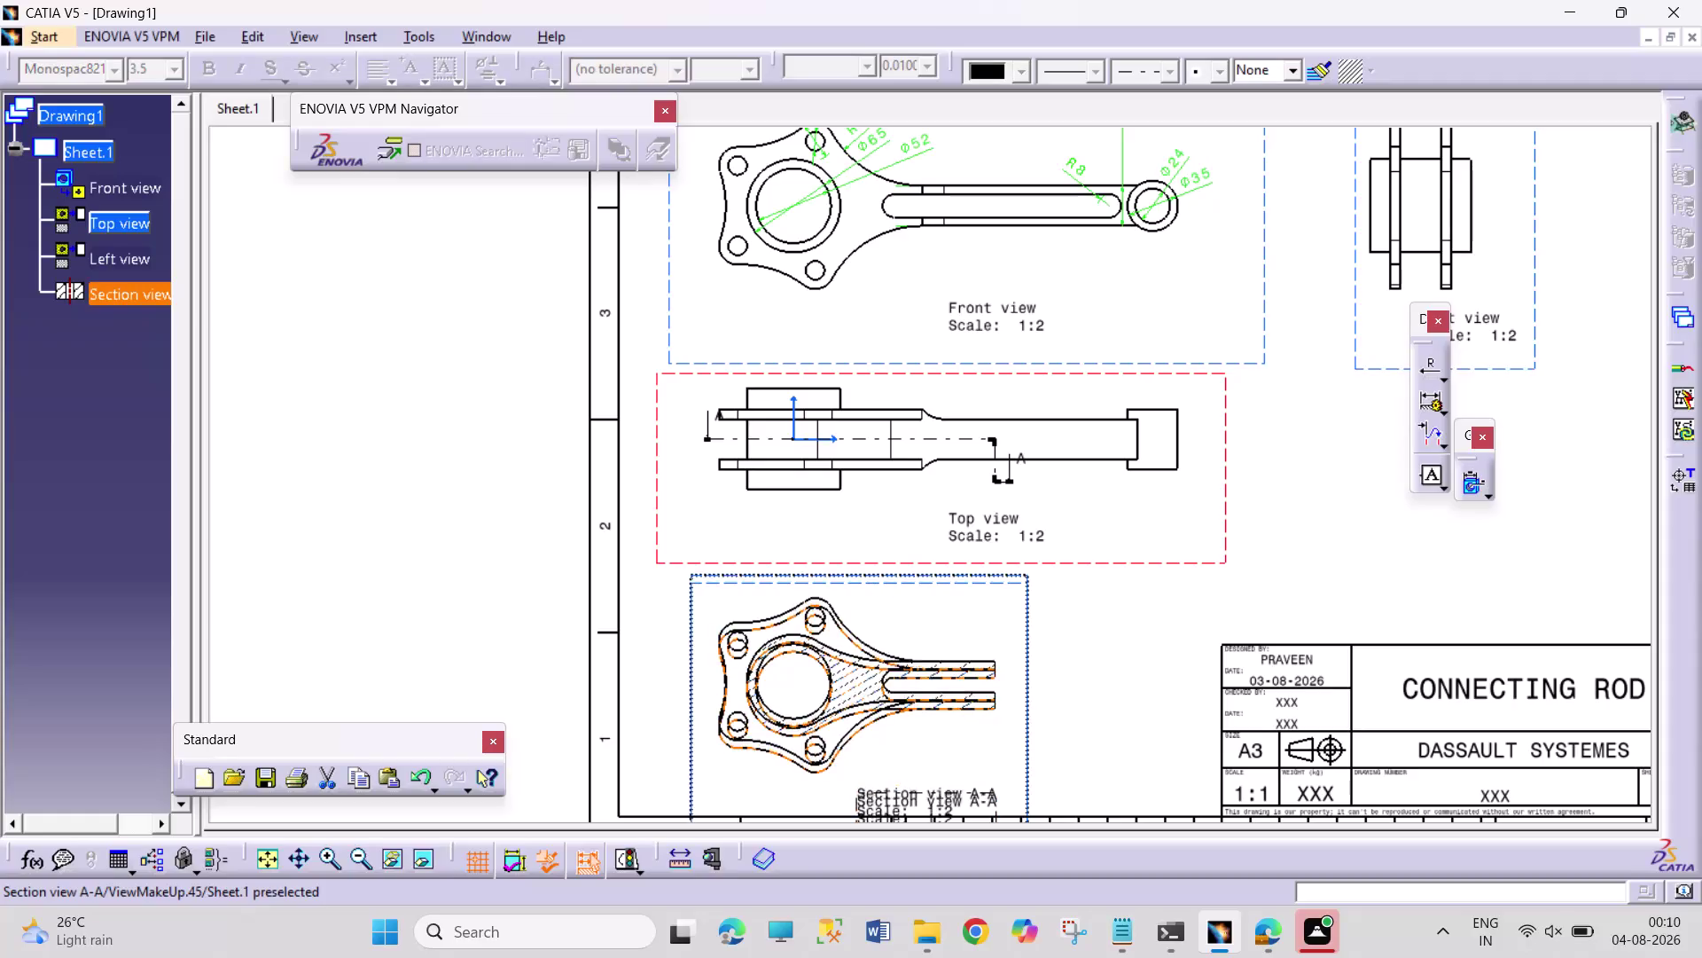
drag(883, 577, 889, 571)
drag(1083, 679, 1095, 682)
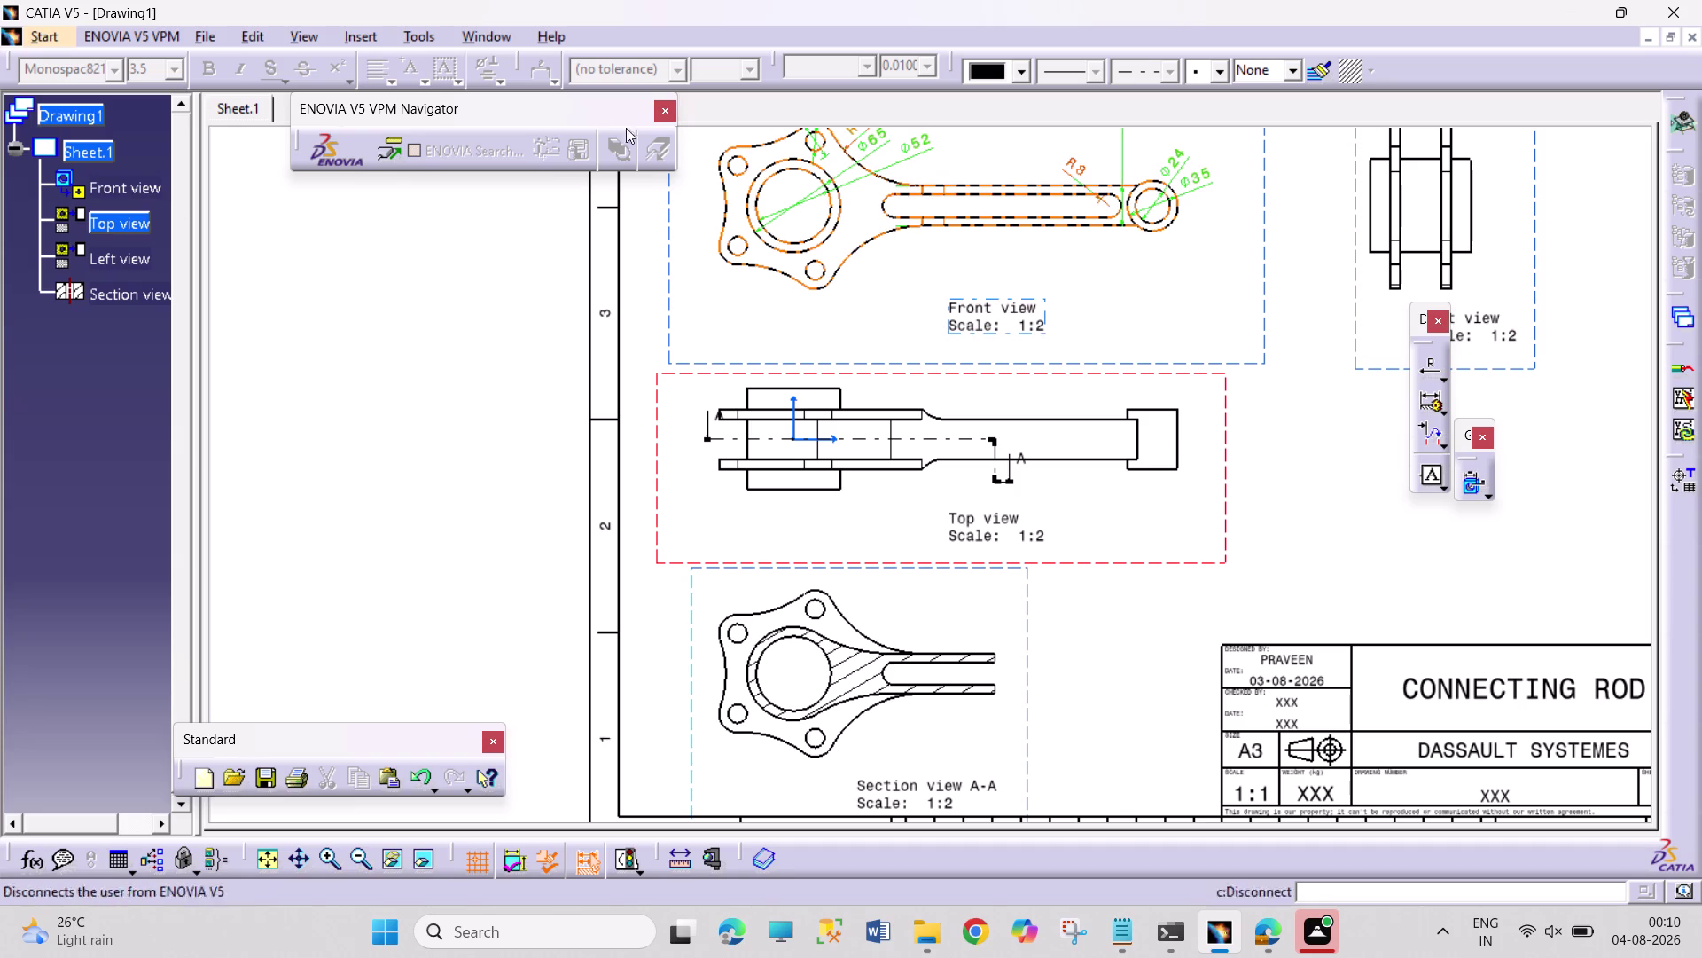
click(347, 35)
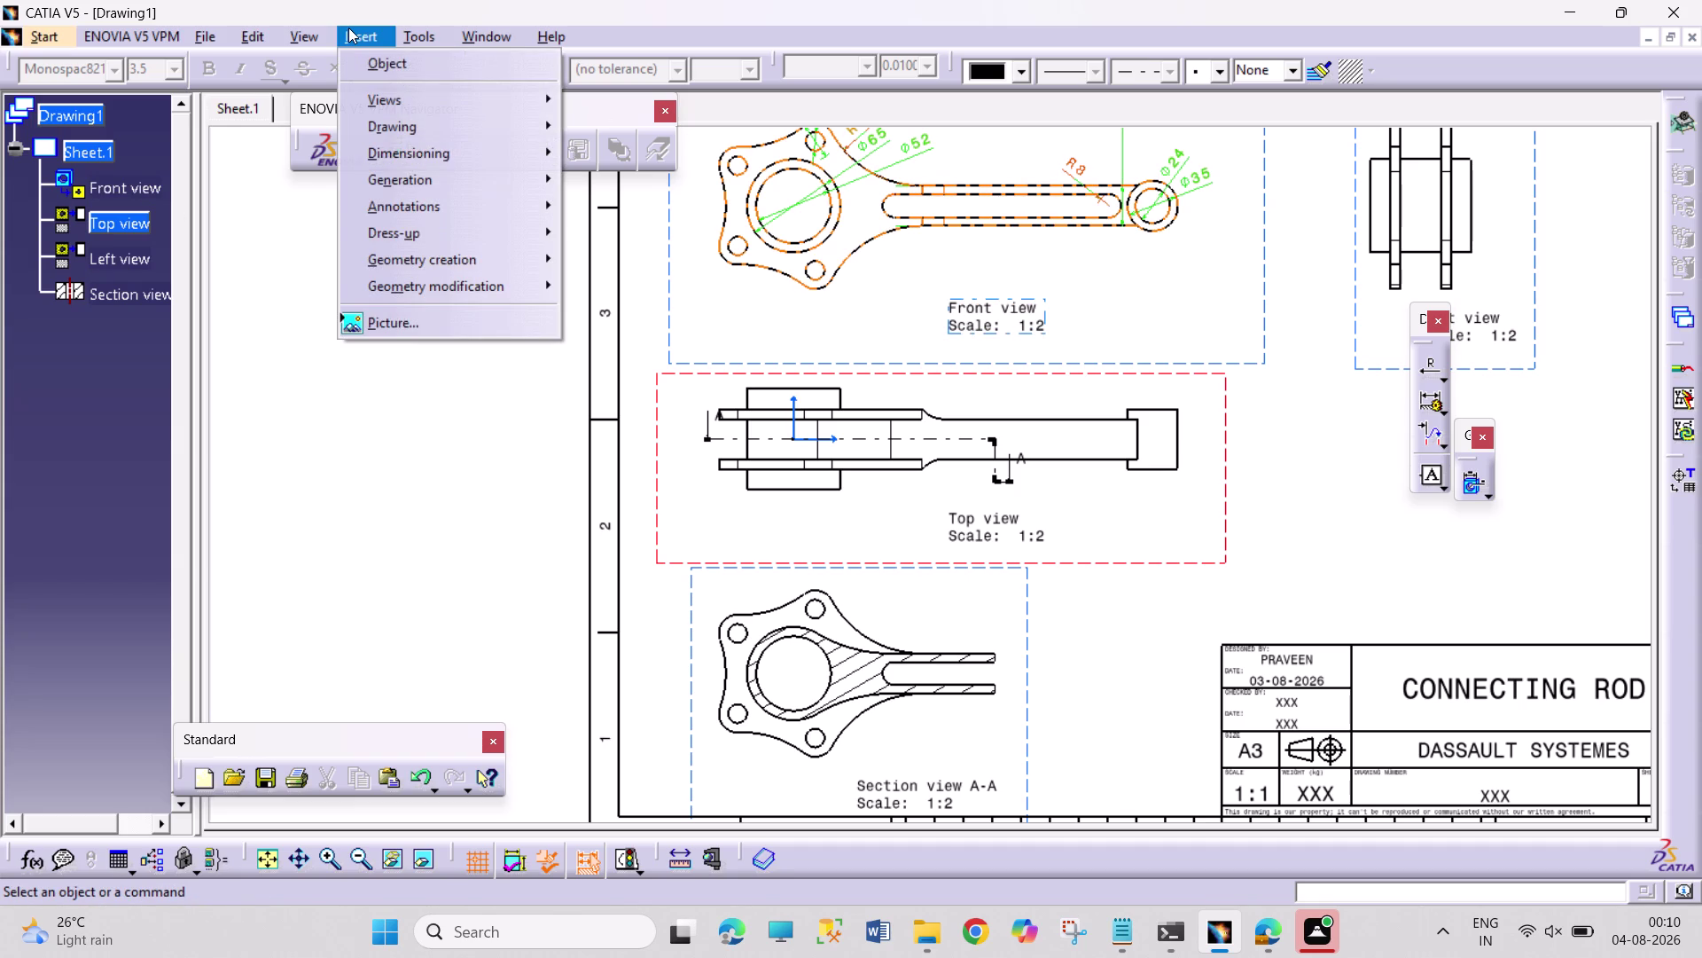
Dimension the front view's curved fillet as R72, then exit with Esc.
click(444, 180)
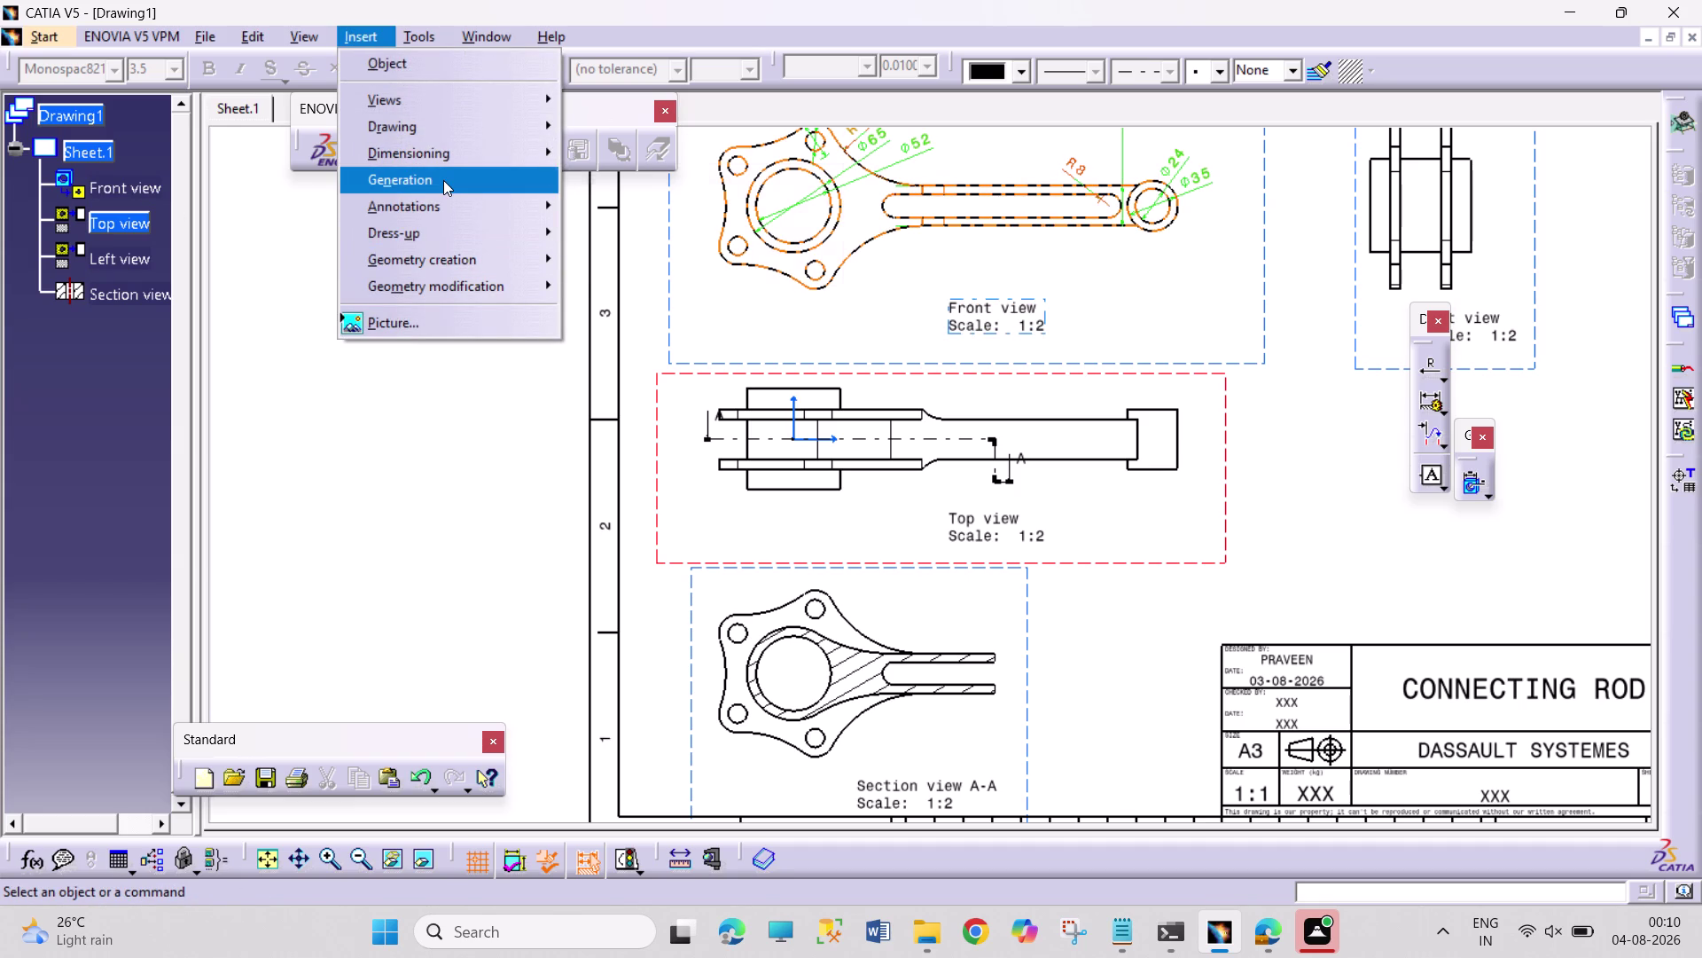
click(256, 283)
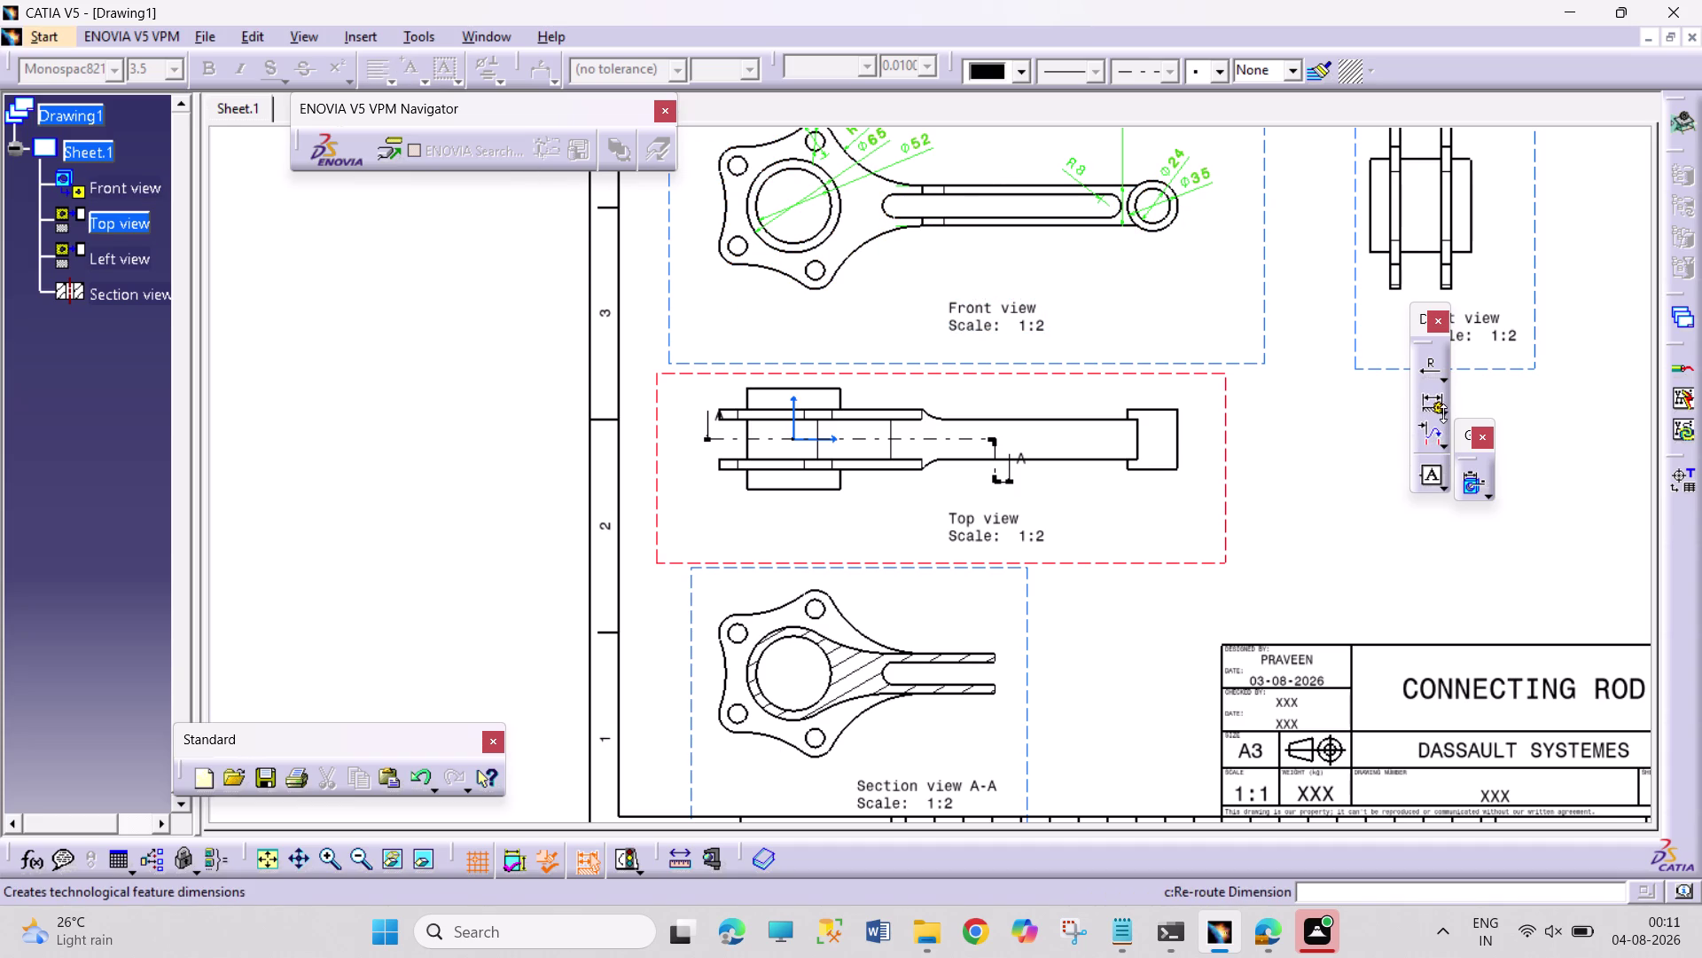
click(1445, 384)
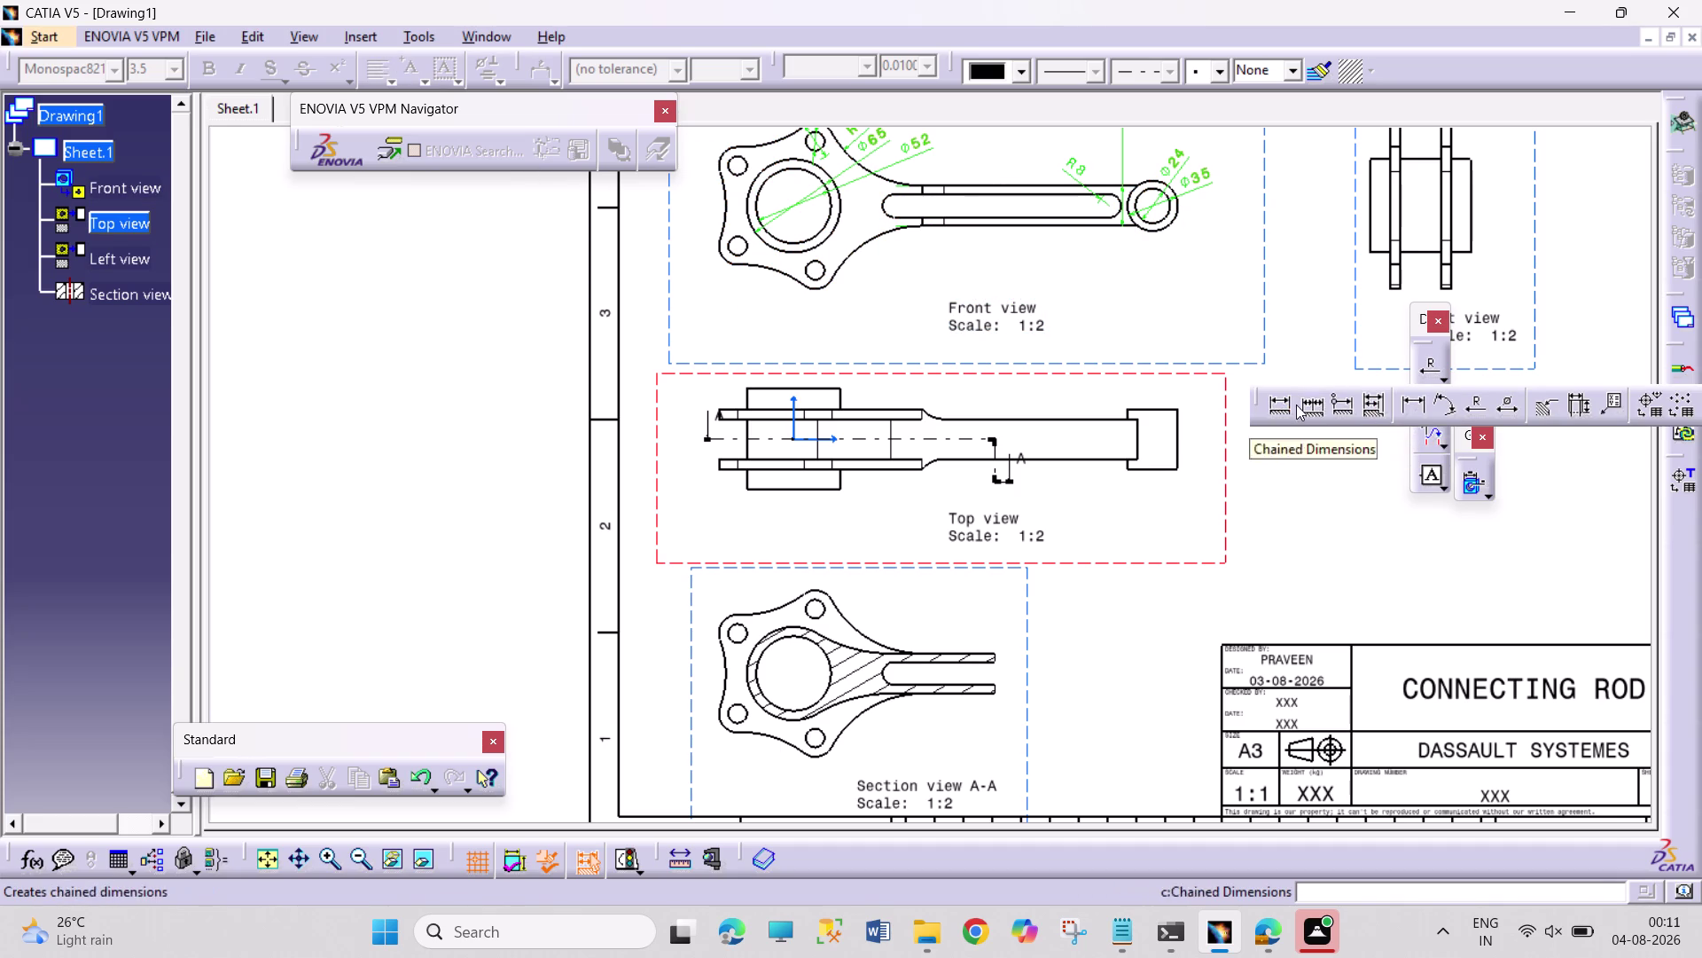
click(1290, 402)
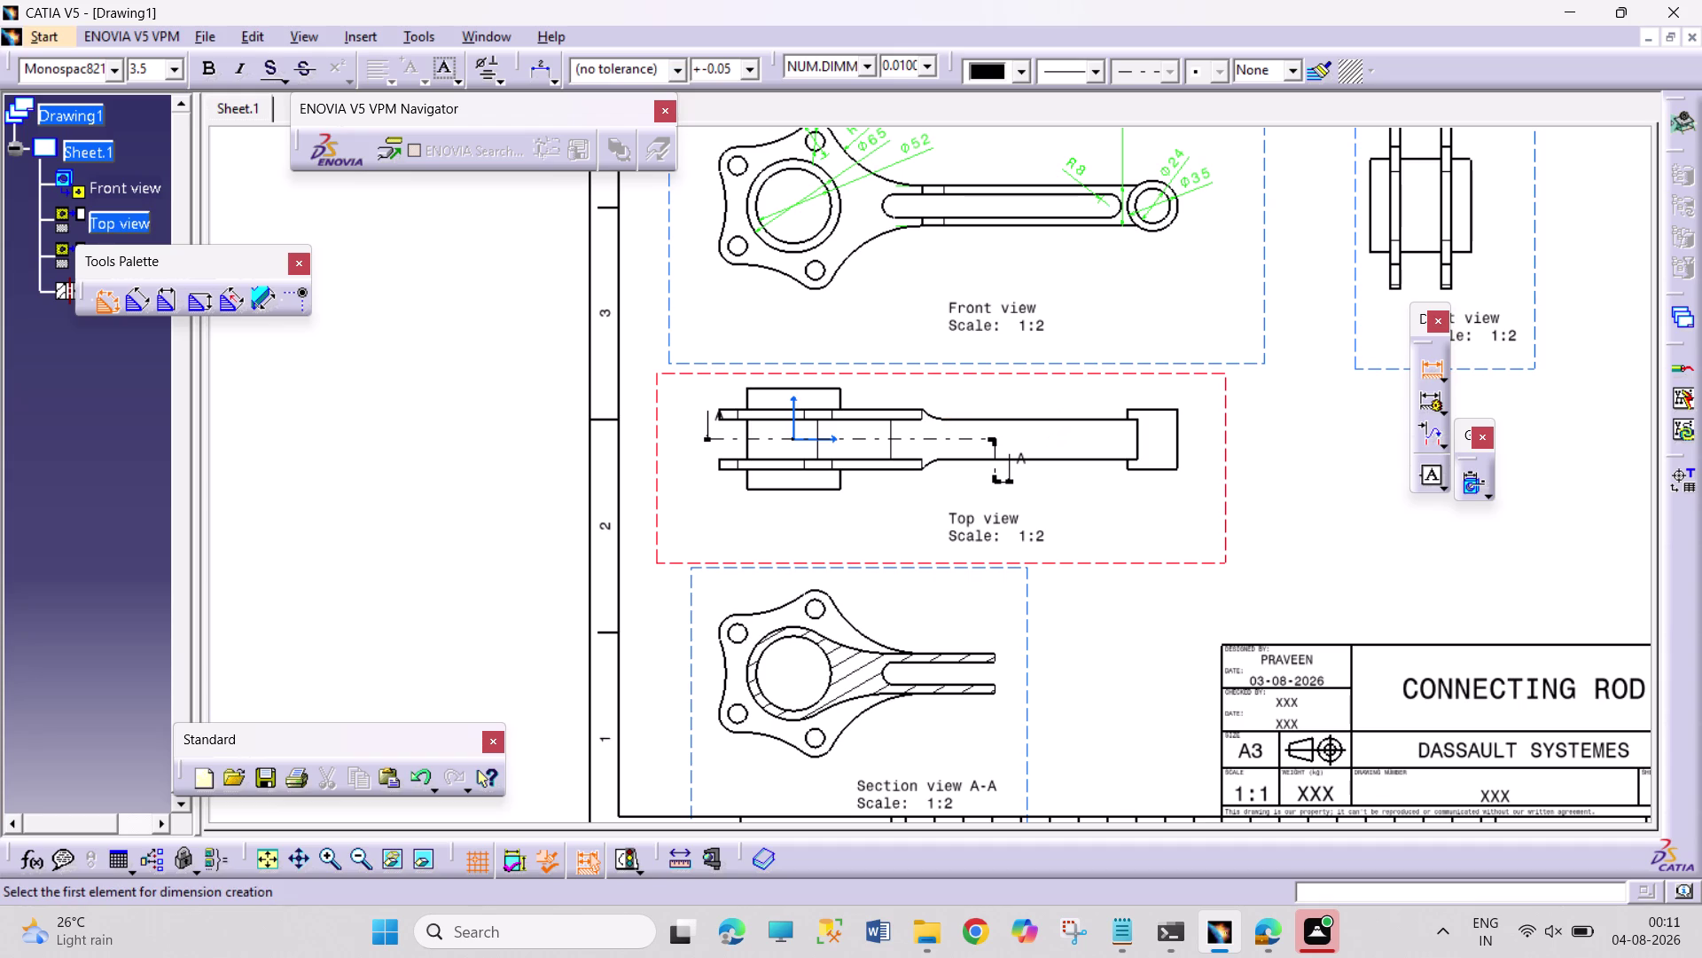
click(858, 247)
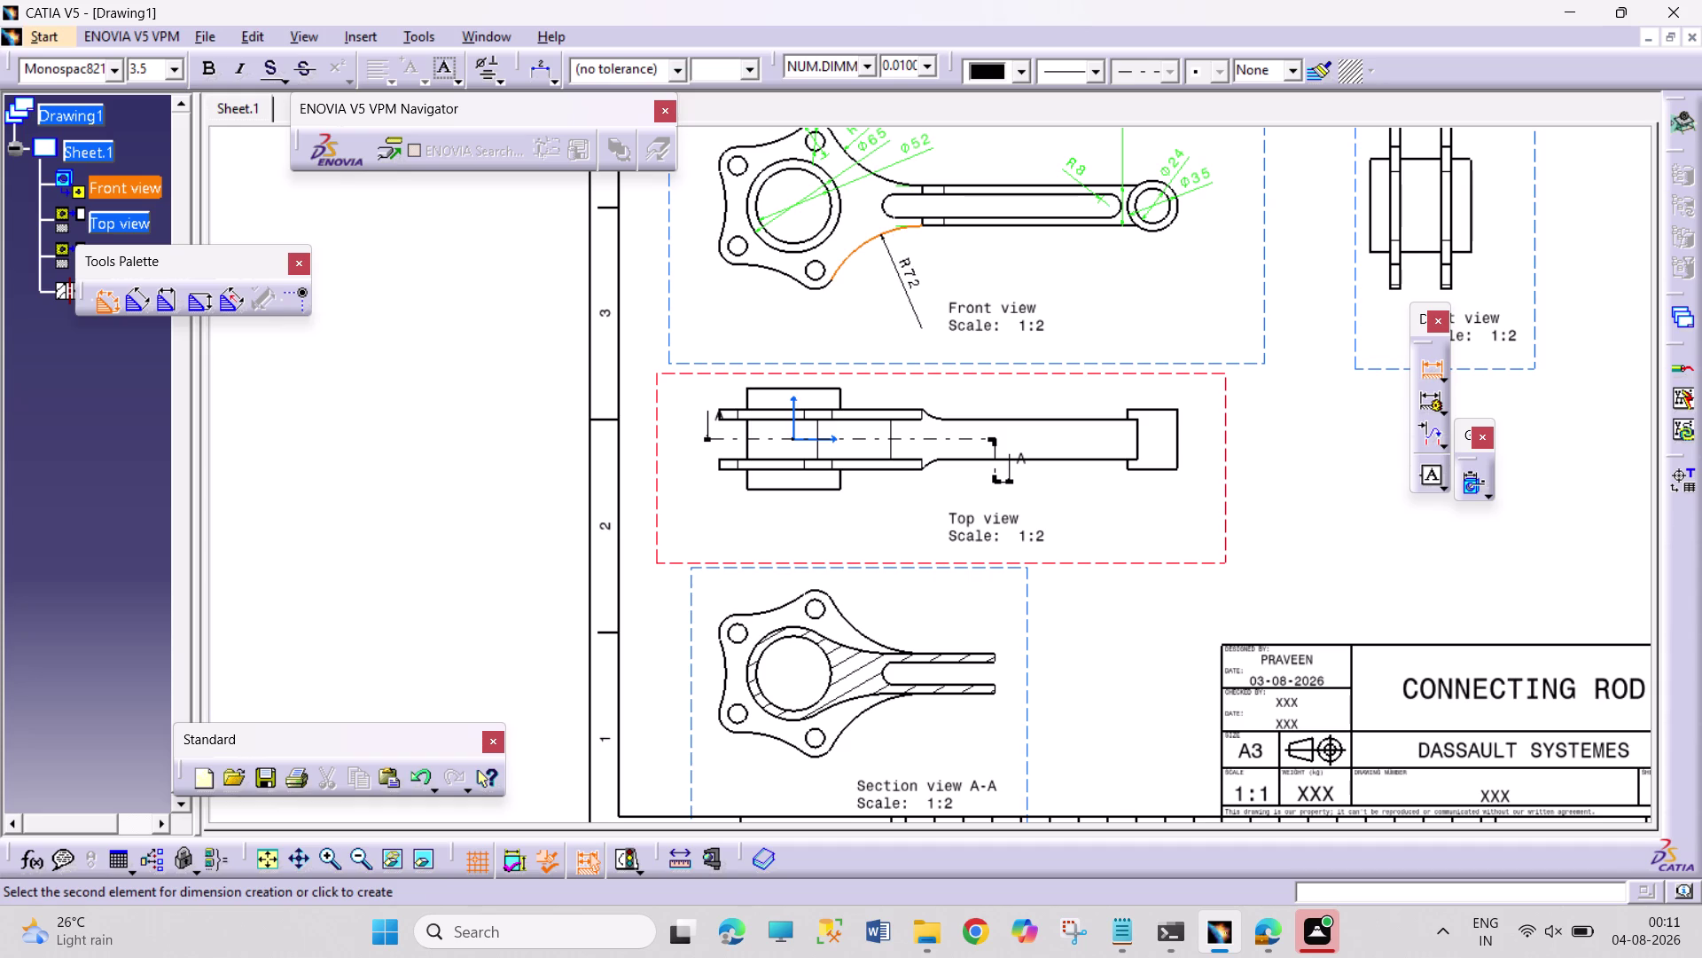
key(Escape)
key(Escape)
key(Escape)
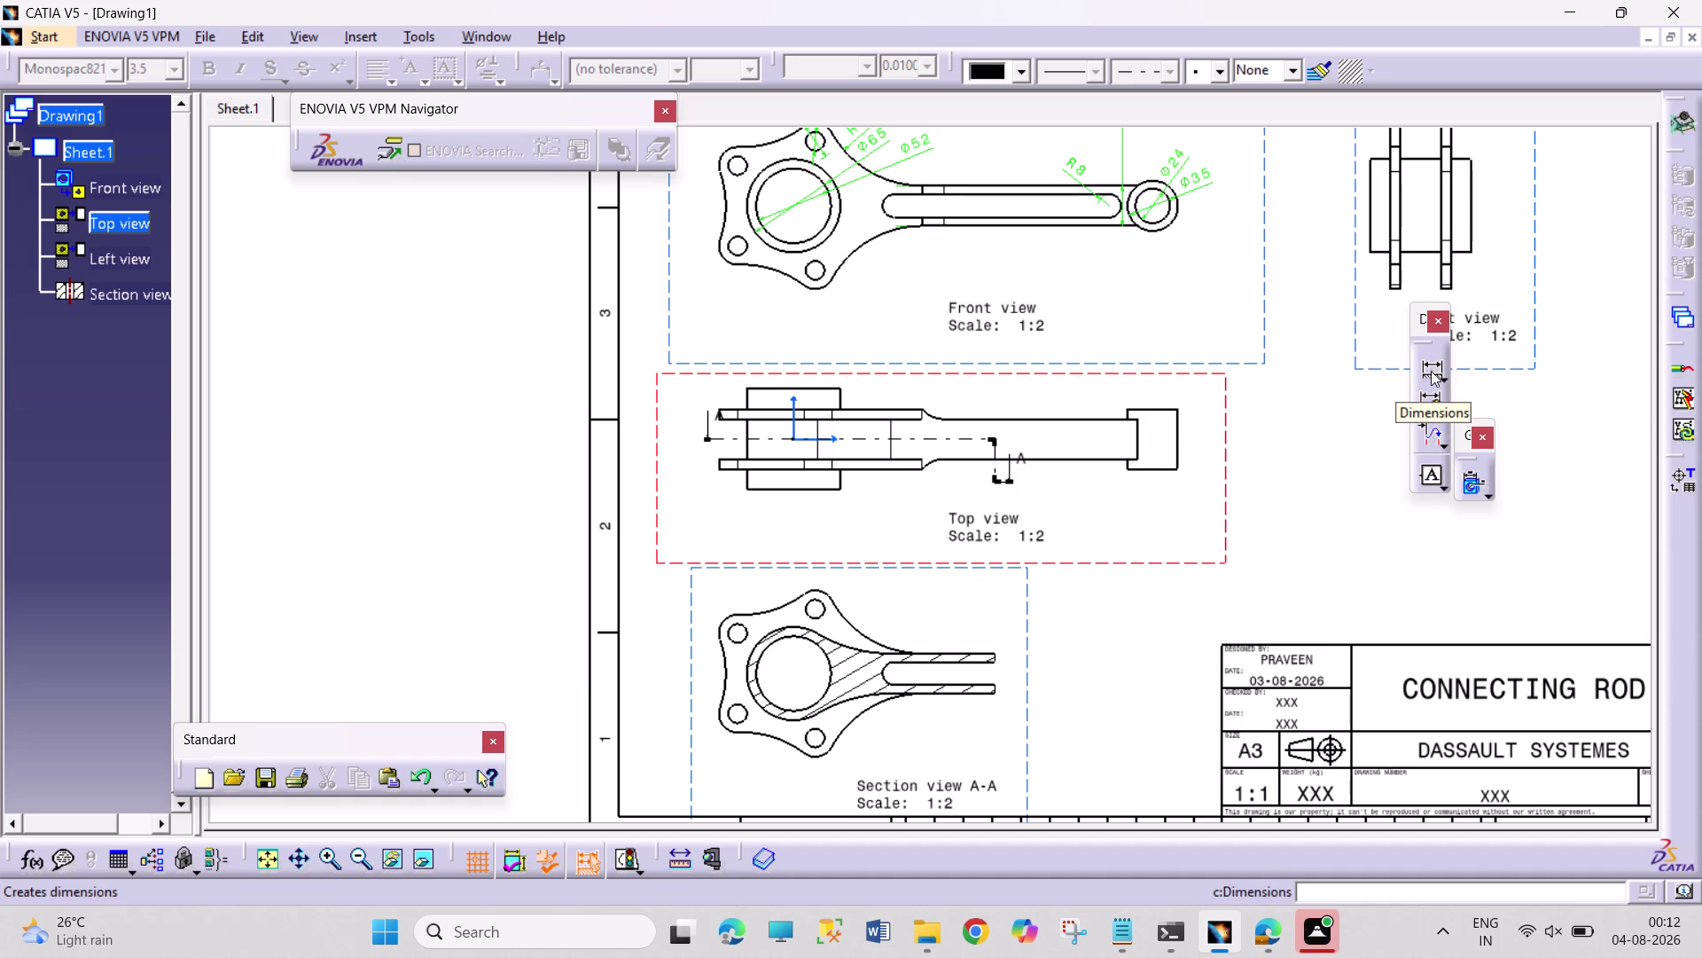
scroll(up, 3)
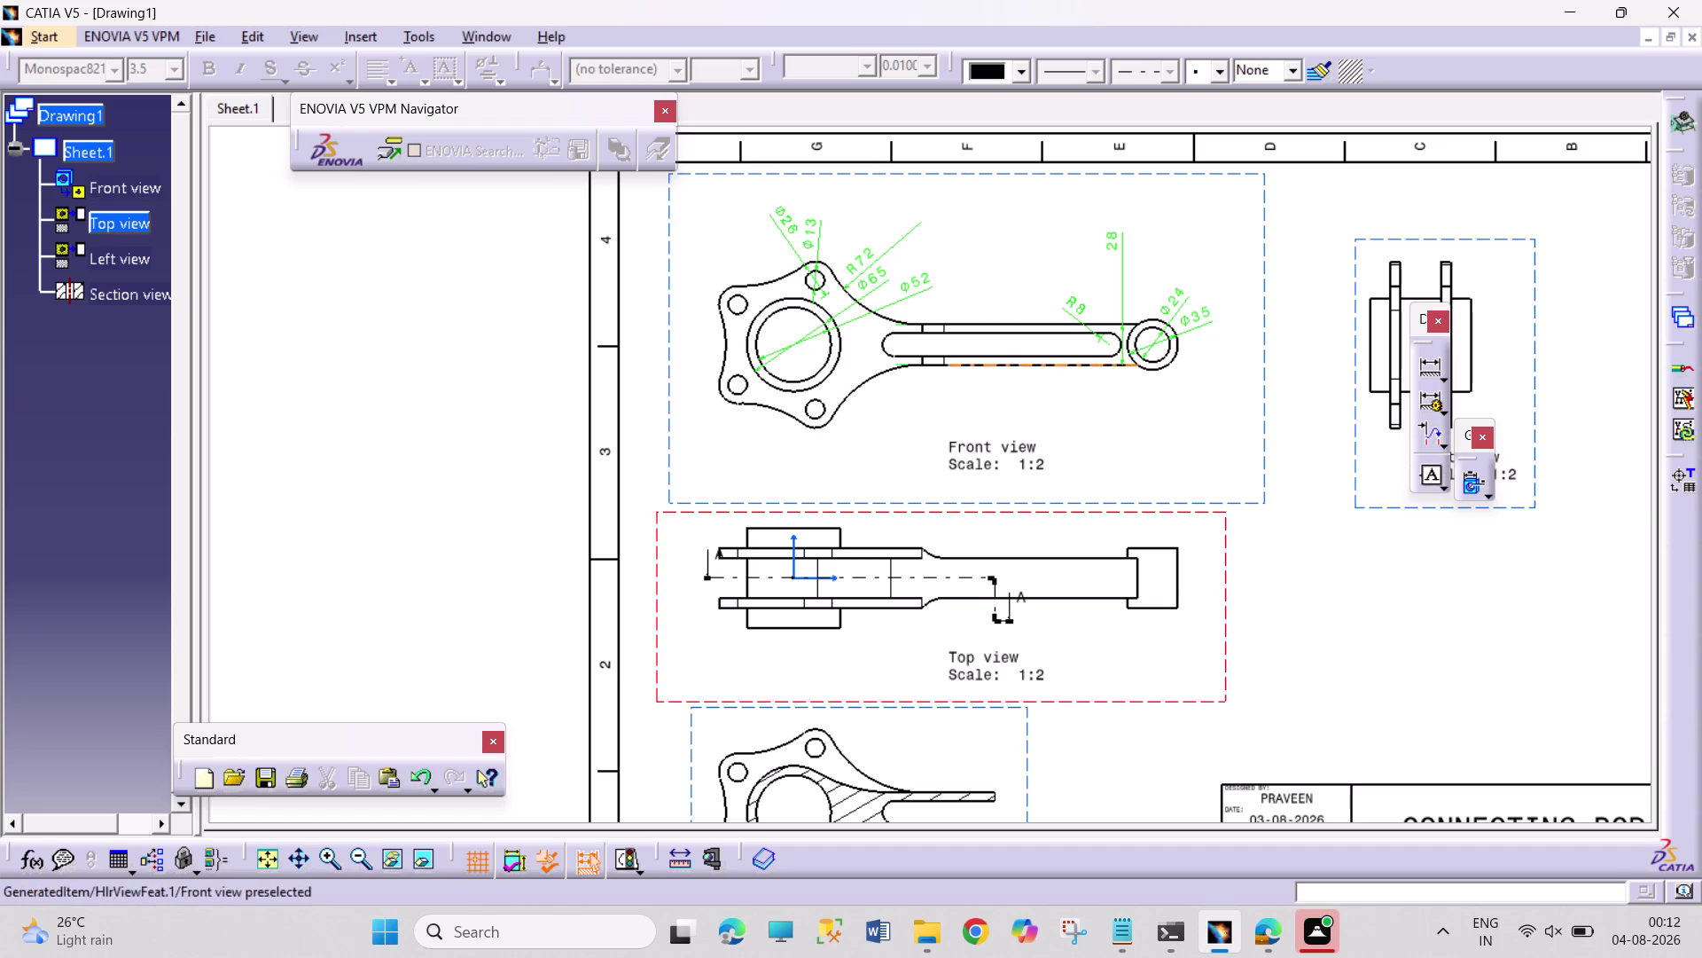
click(1261, 497)
double_click(1262, 507)
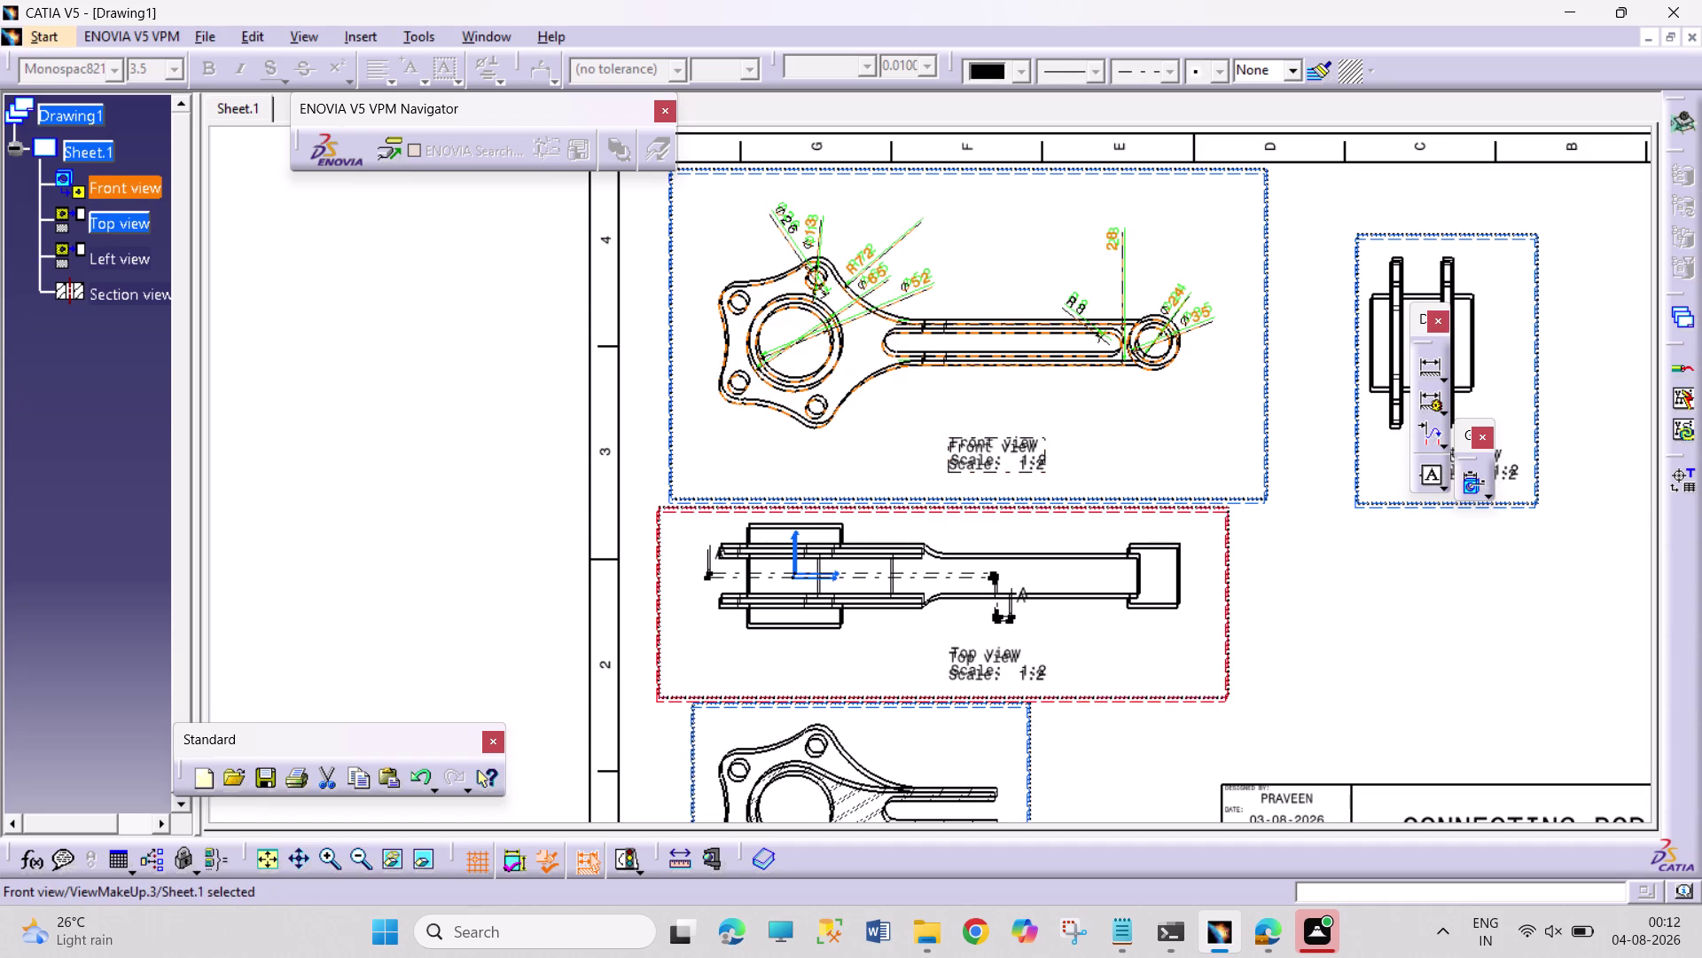
double_click(1264, 500)
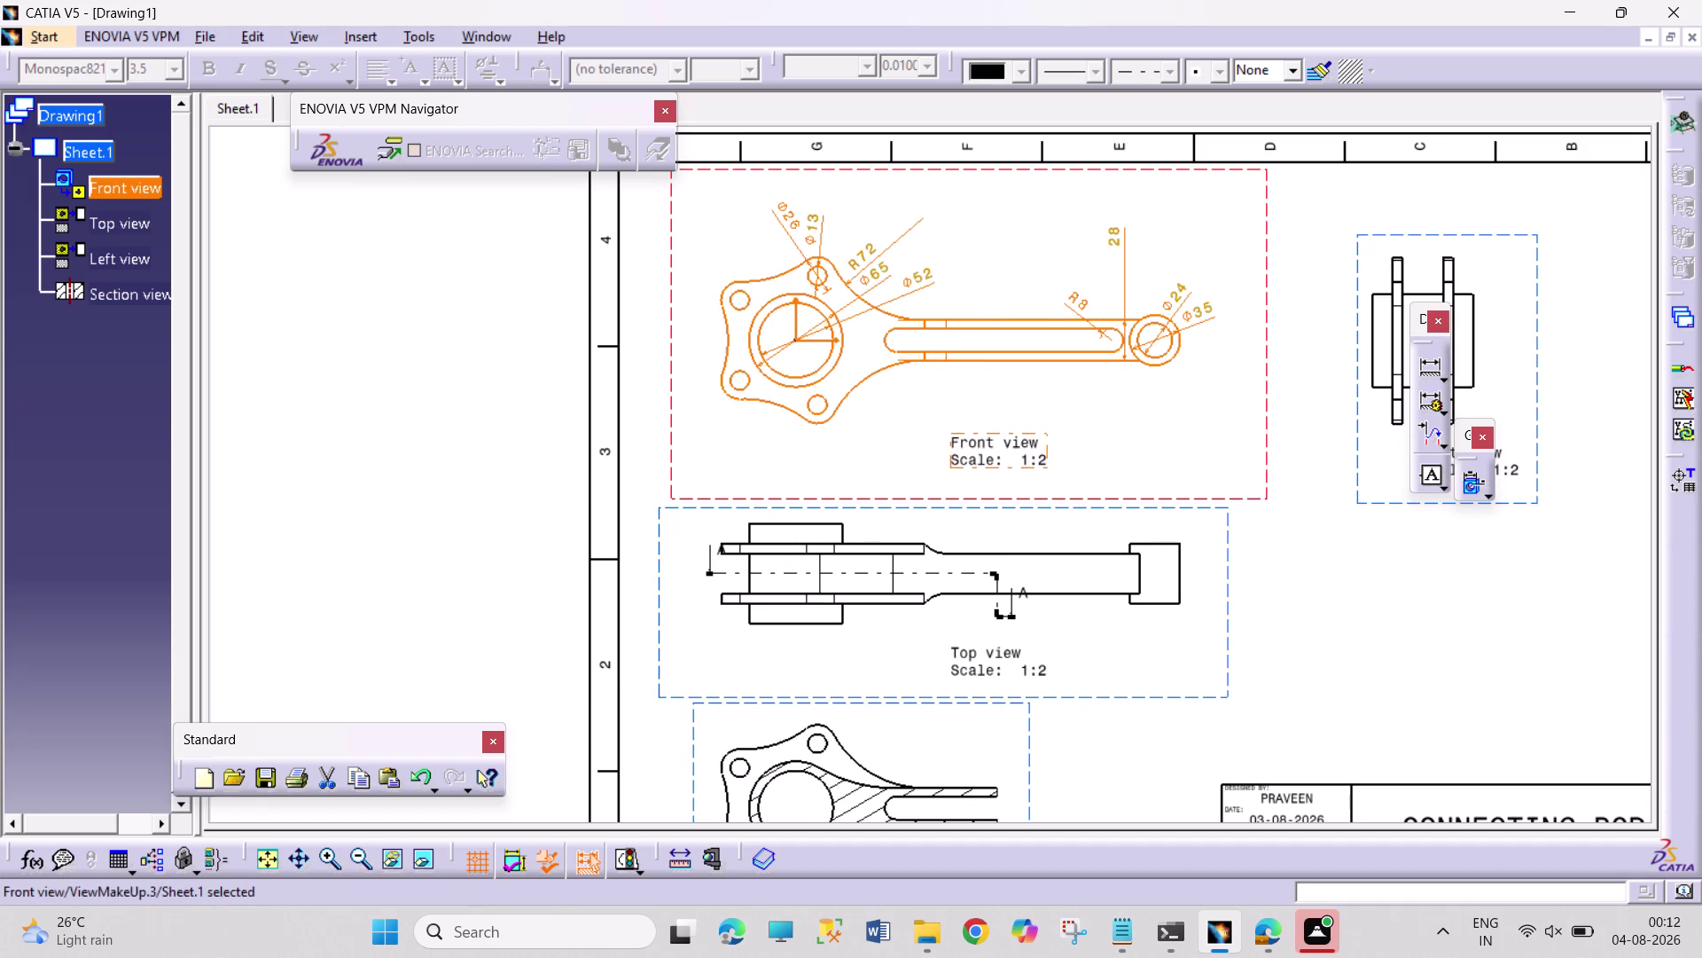
right_click(1264, 500)
right_click(1273, 488)
right_click(1264, 462)
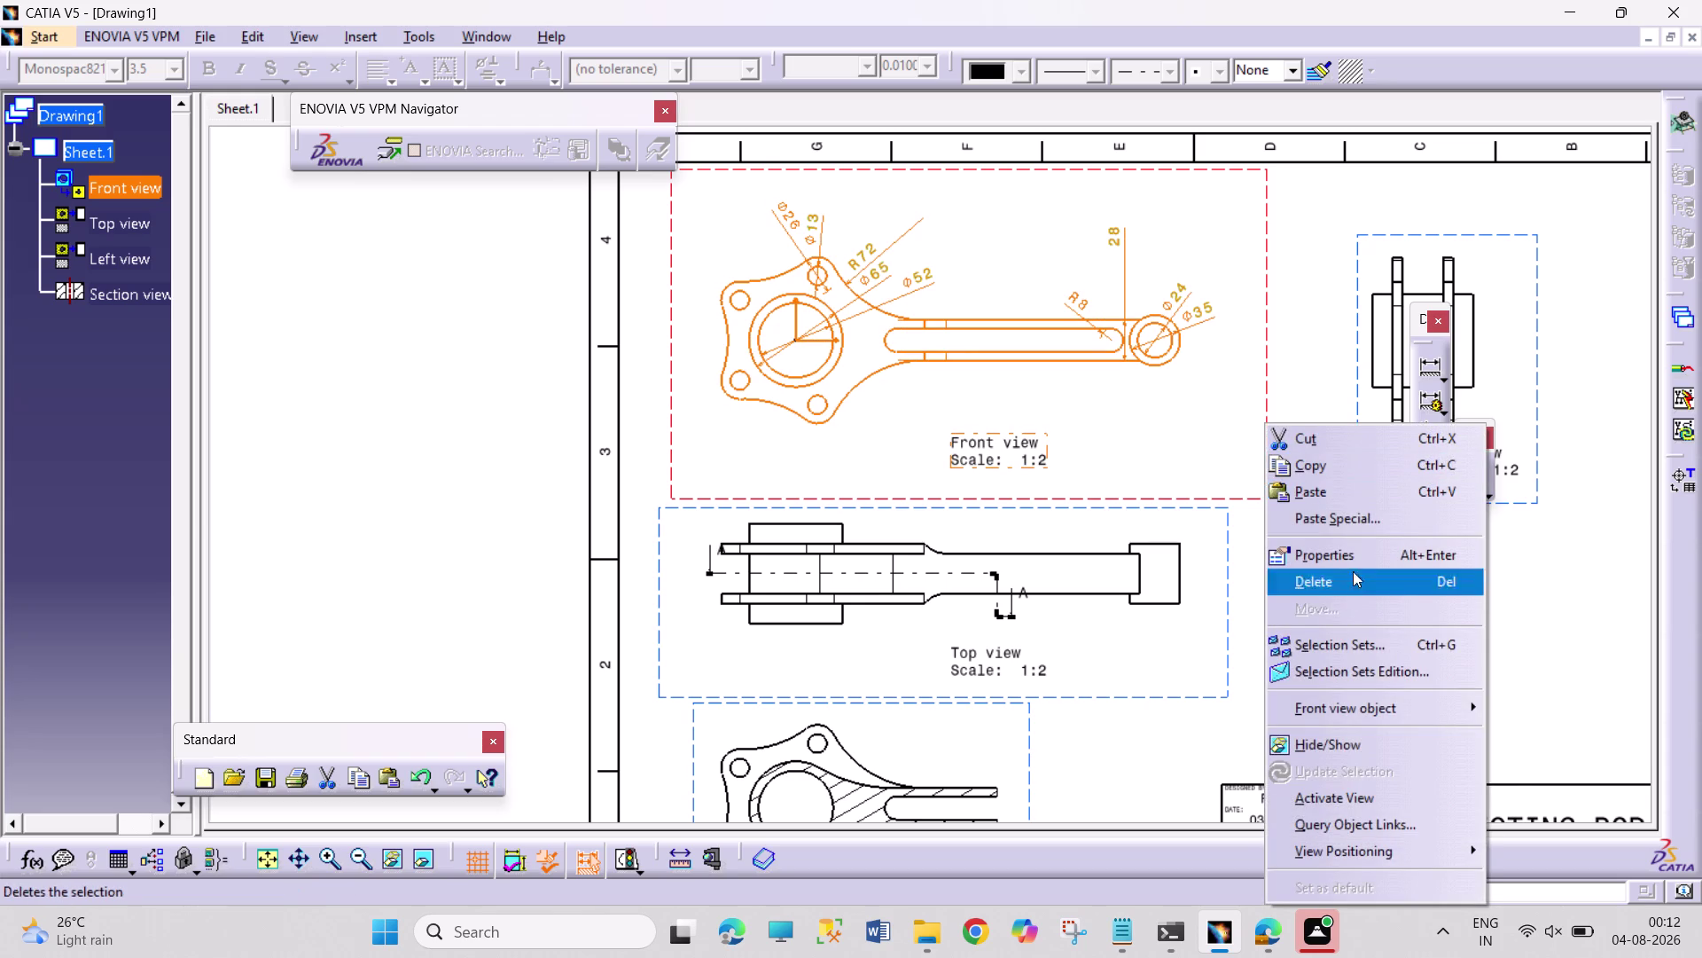
click(1355, 564)
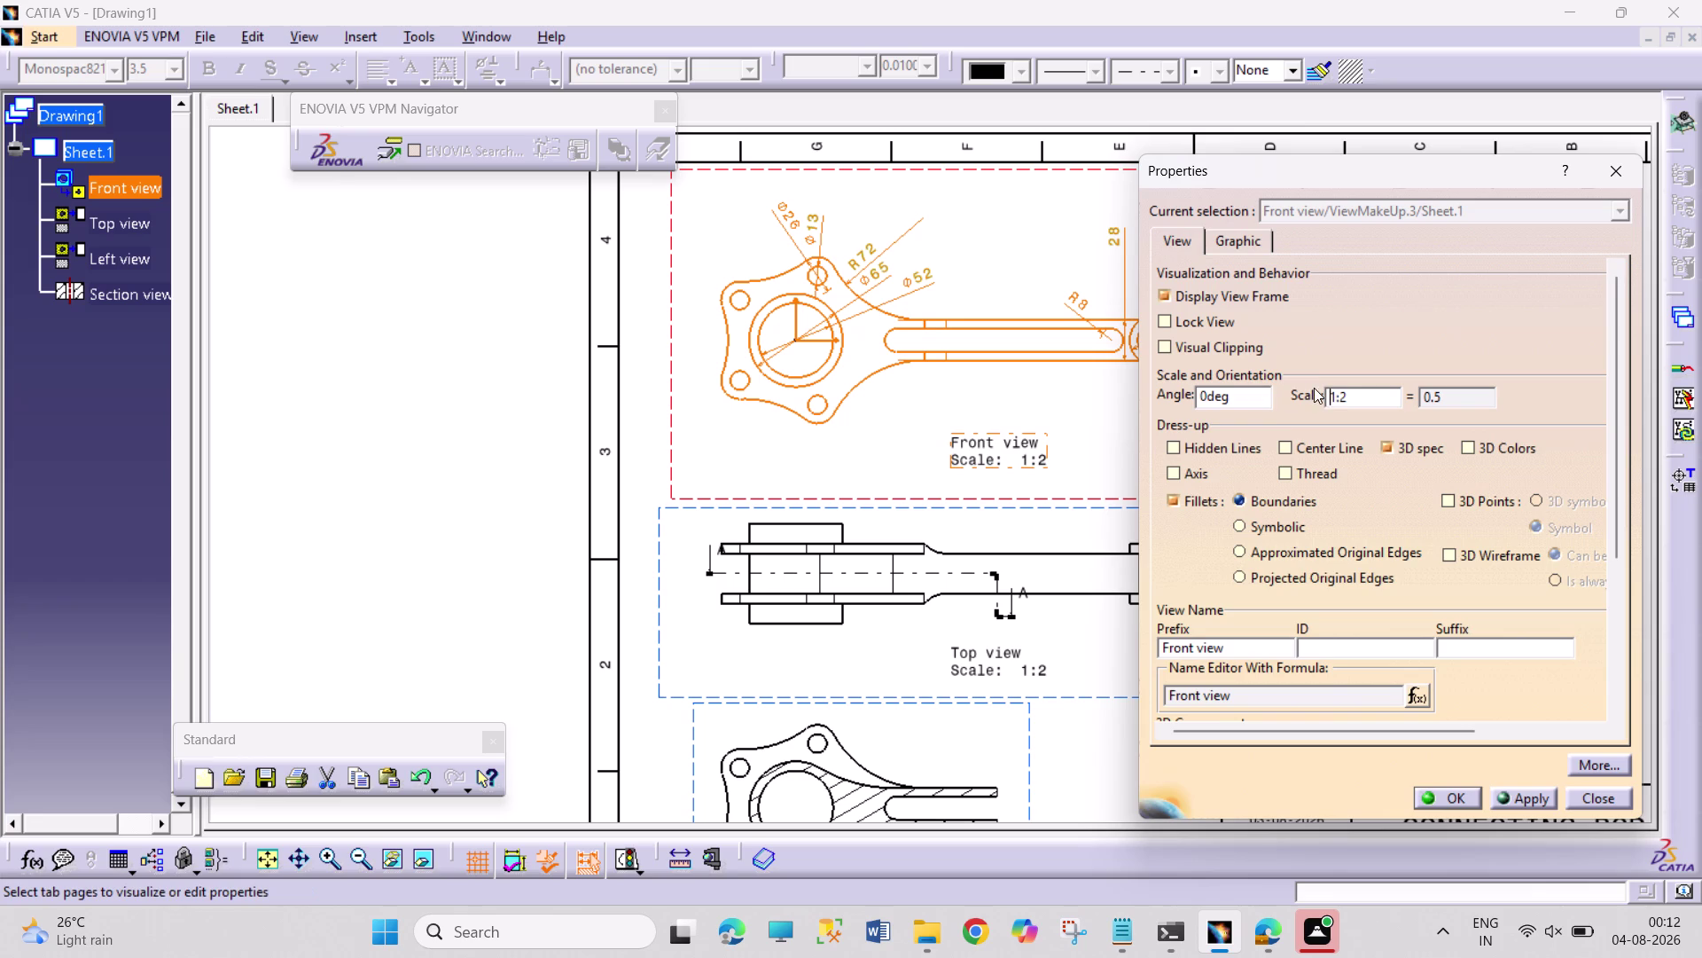
double_click(1365, 395)
double_click(1447, 401)
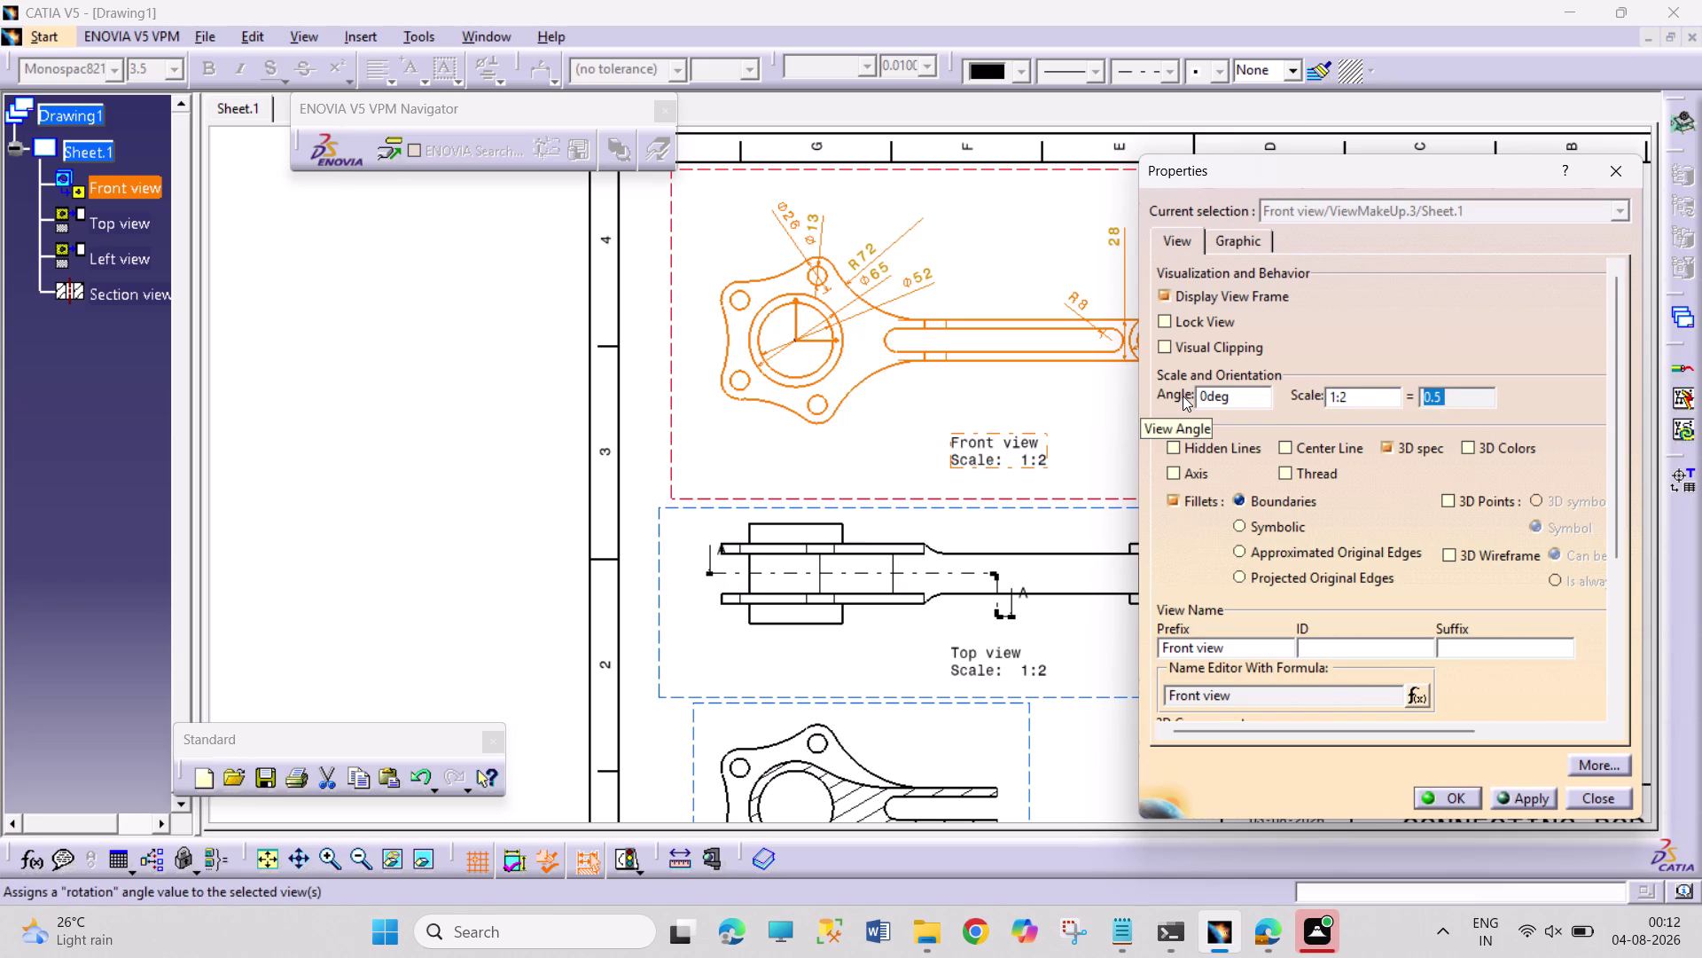
double_click(1367, 399)
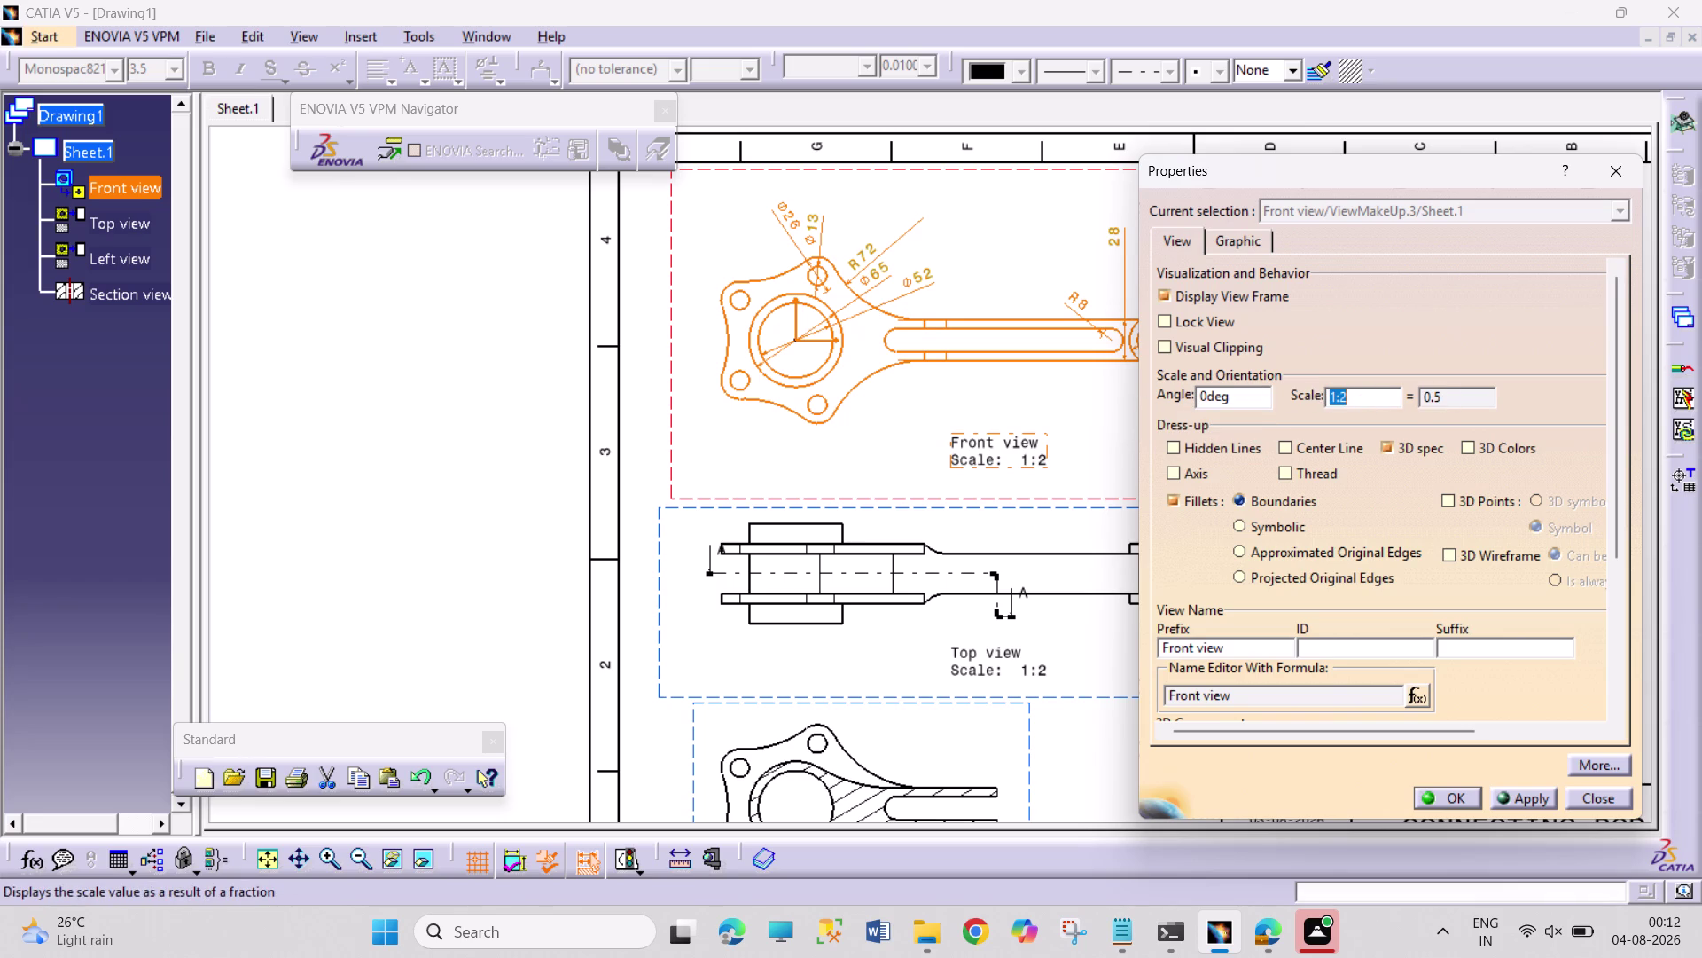
click(1618, 174)
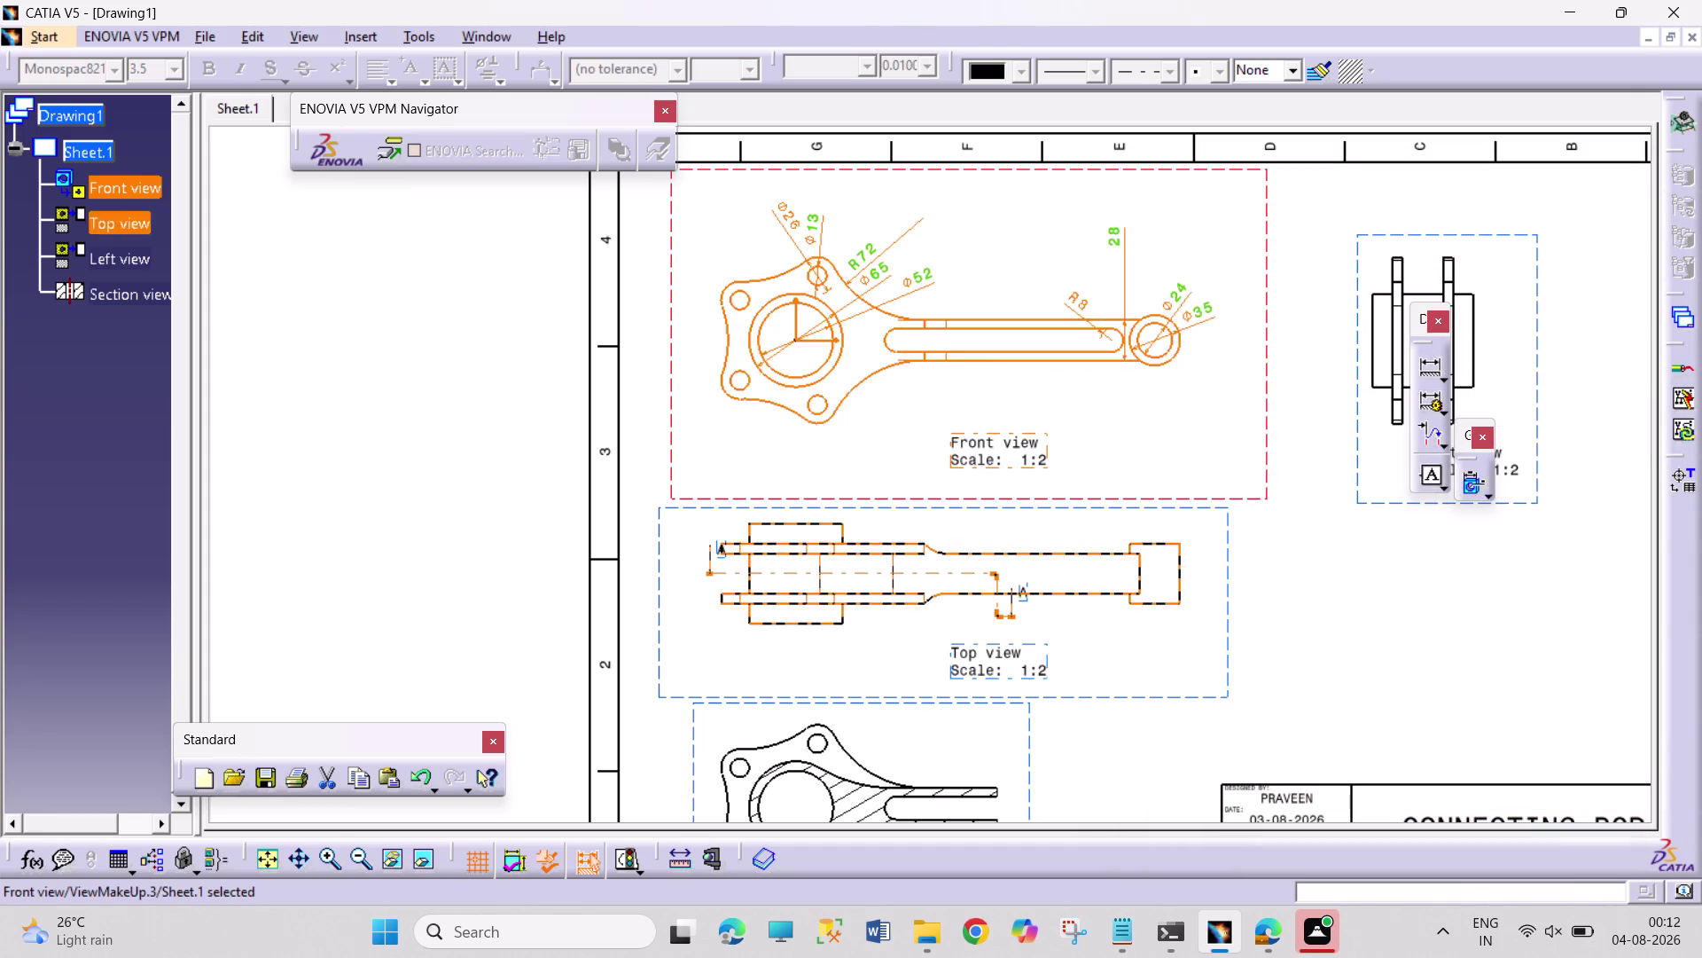
Make the top view of Drawing1 the active view.
click(1327, 619)
double_click(1228, 552)
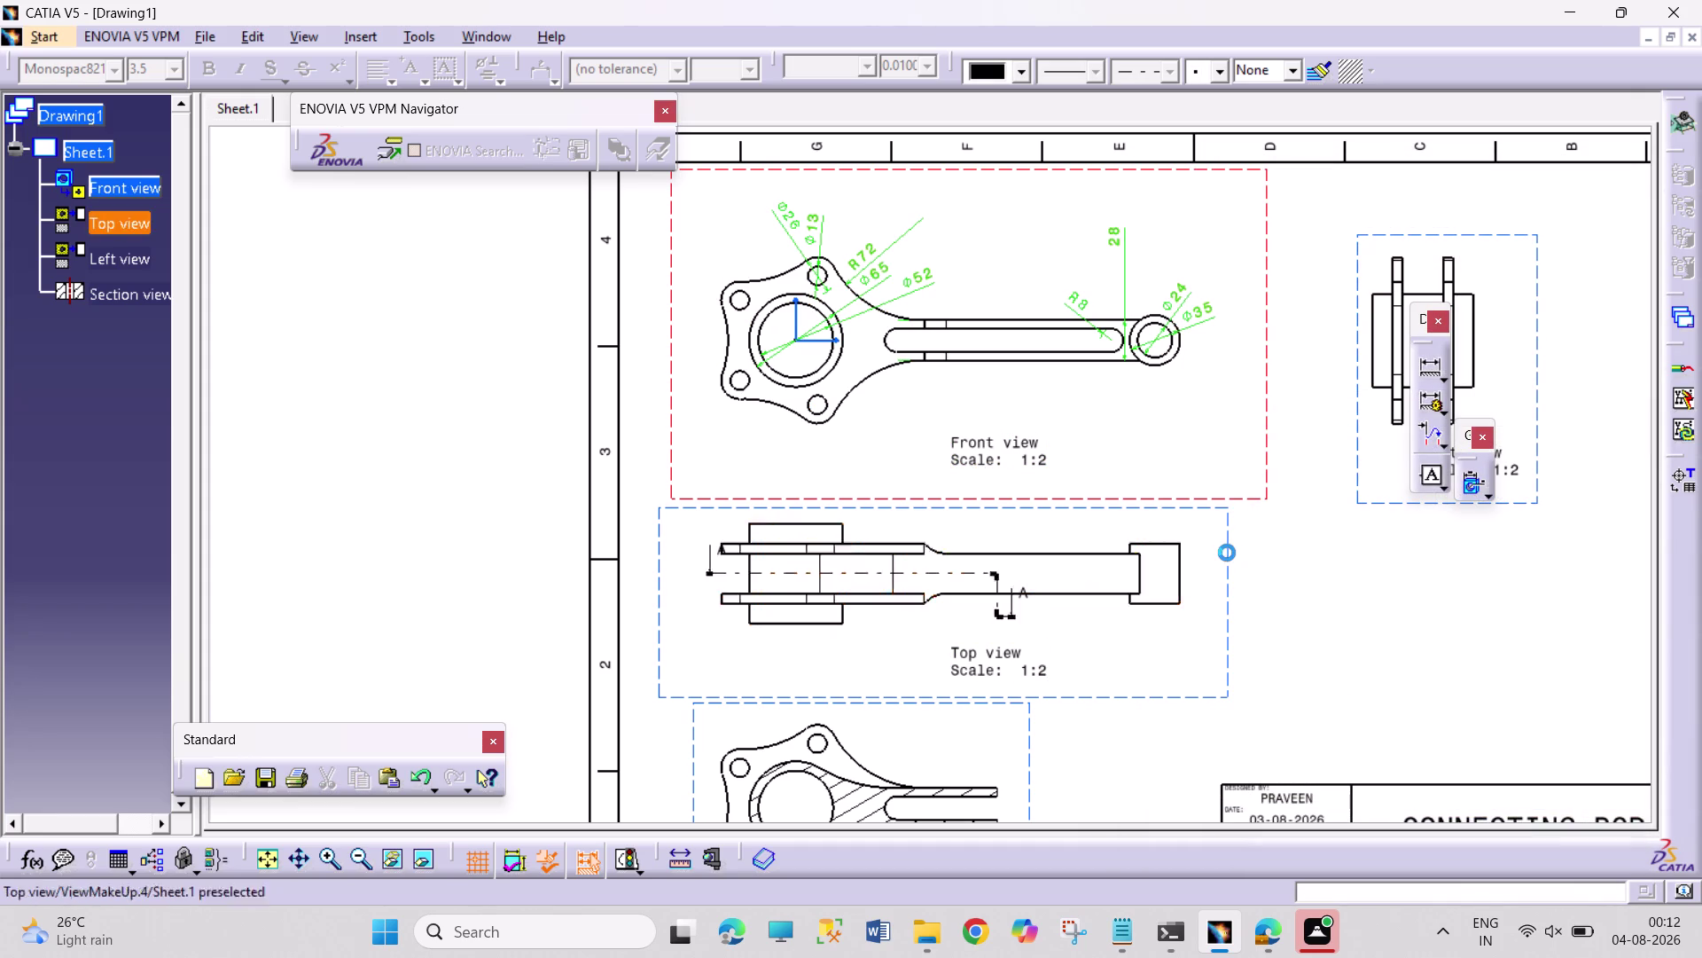
click(1340, 548)
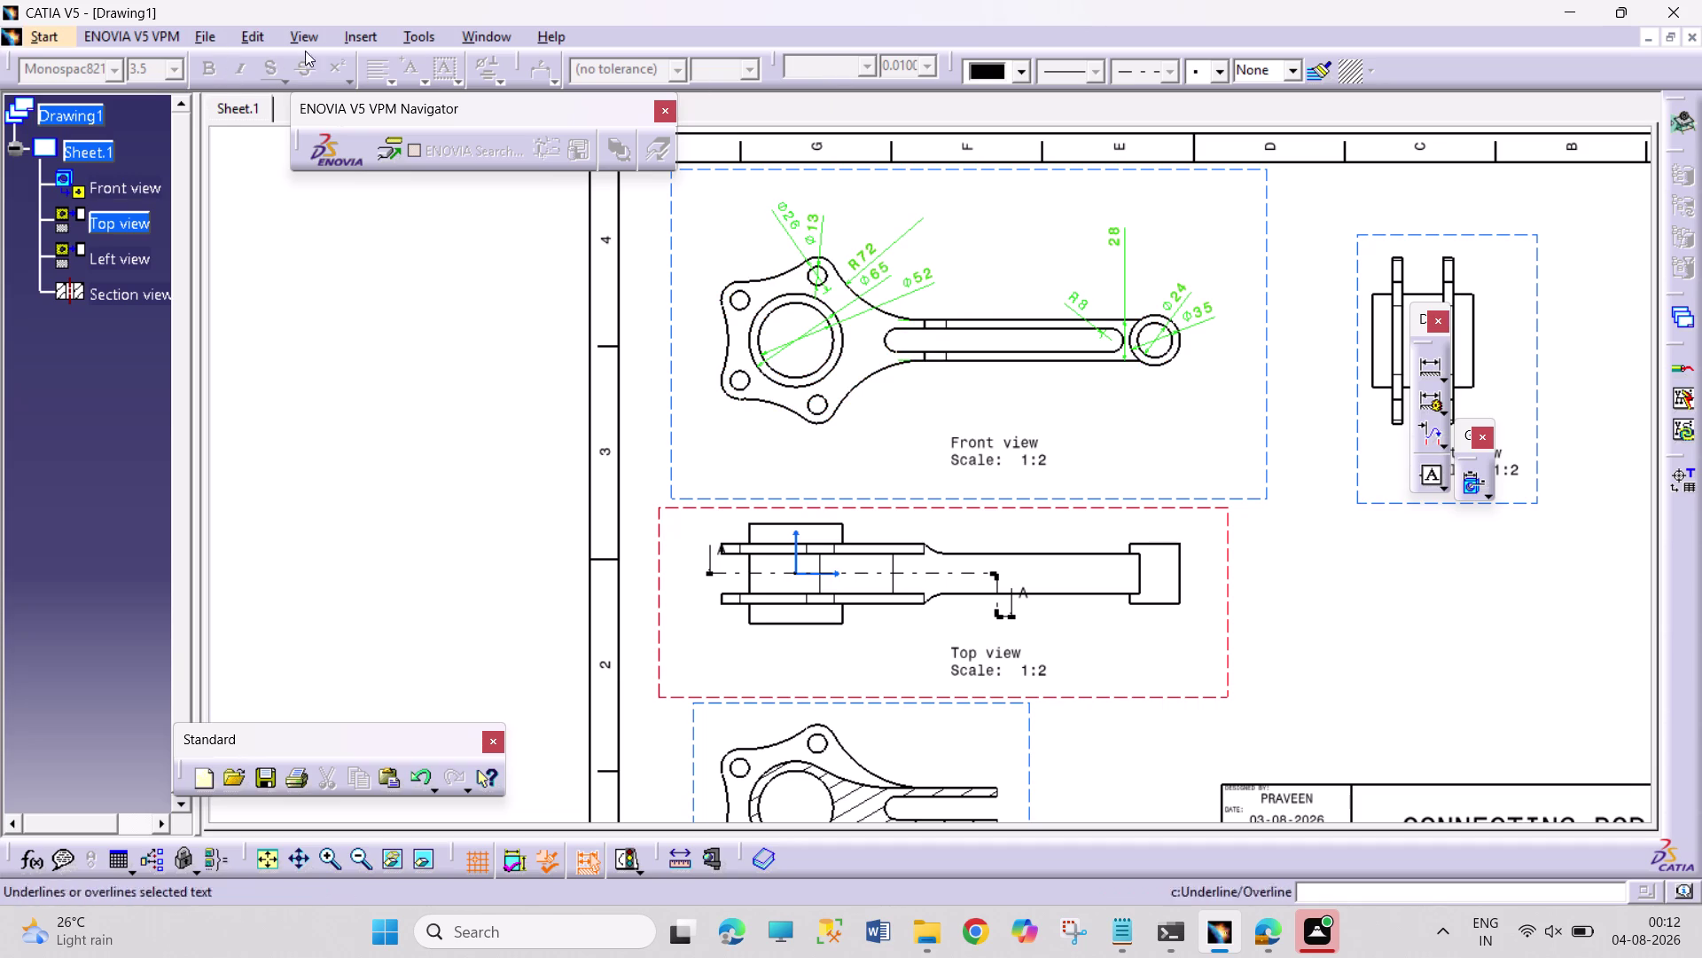
Dimension the small end's width as 14 mm and open its value.
click(371, 37)
click(469, 152)
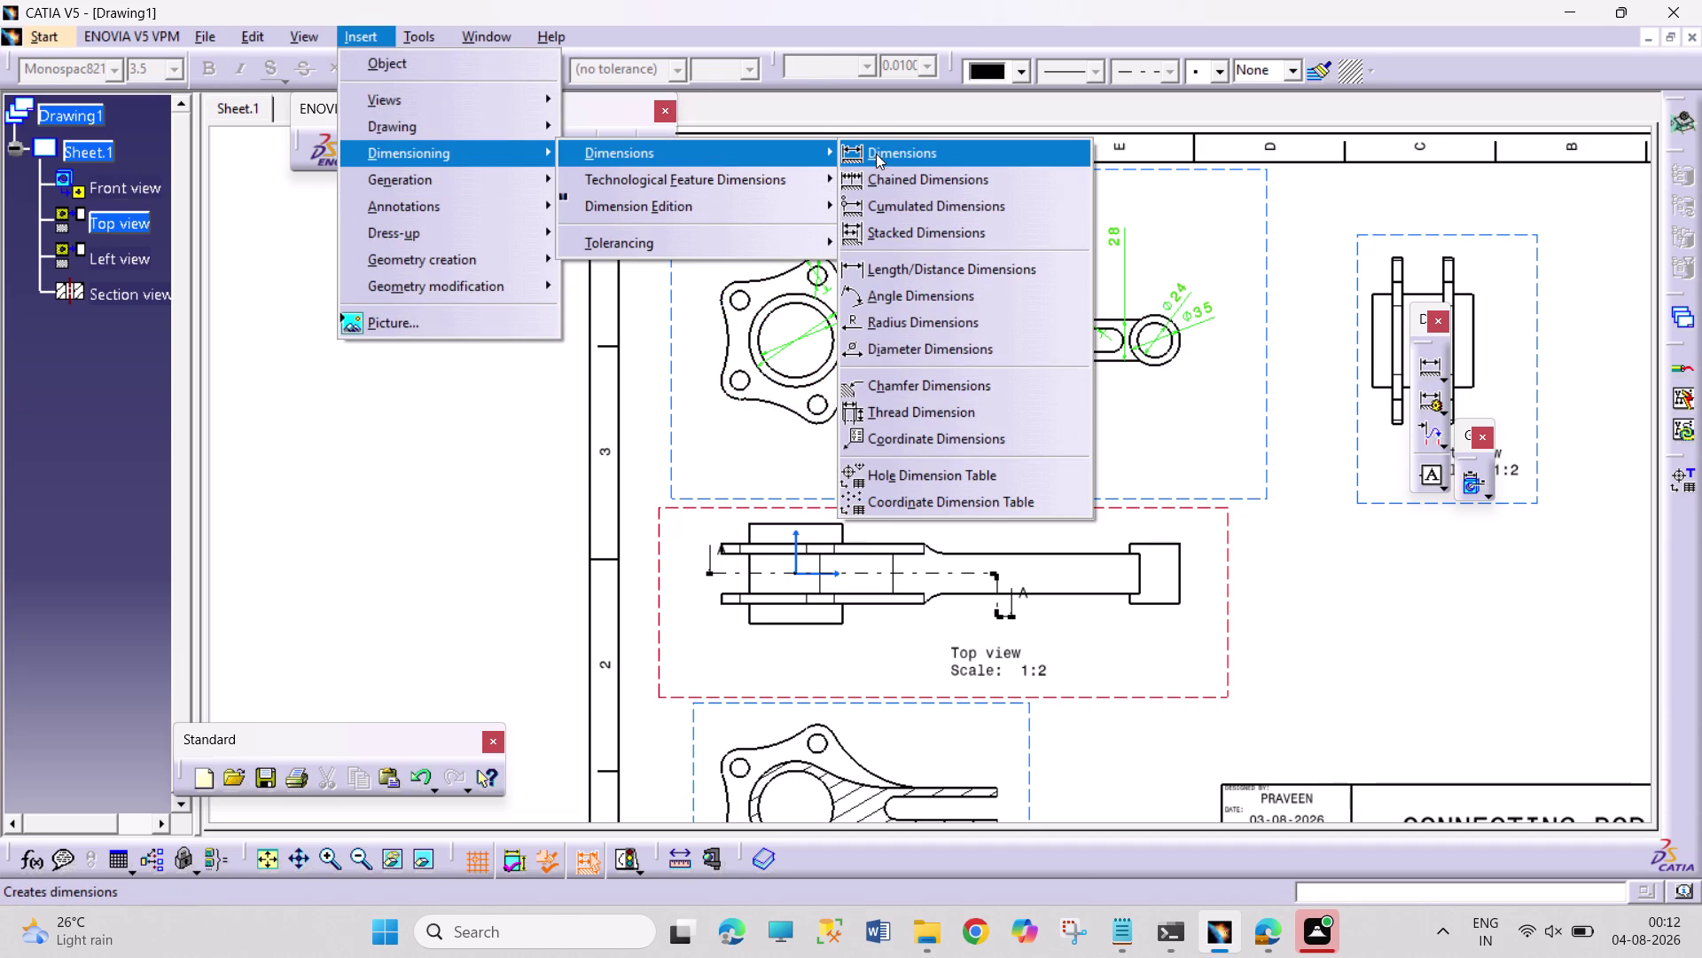
click(1439, 369)
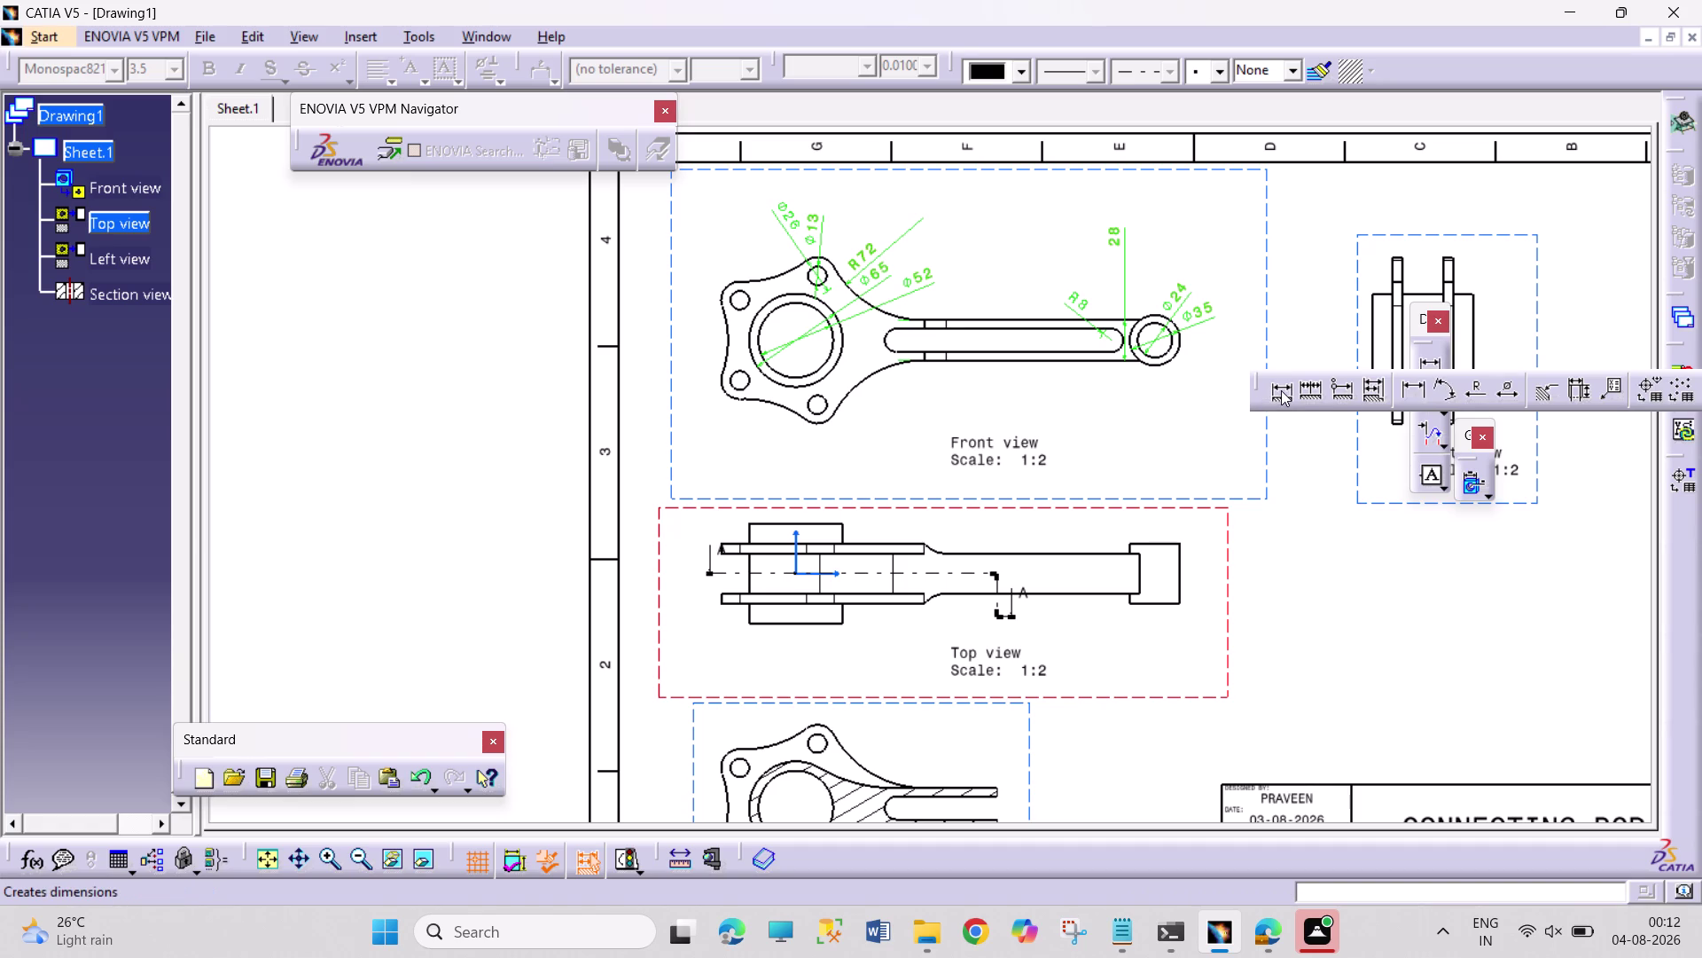
click(1281, 391)
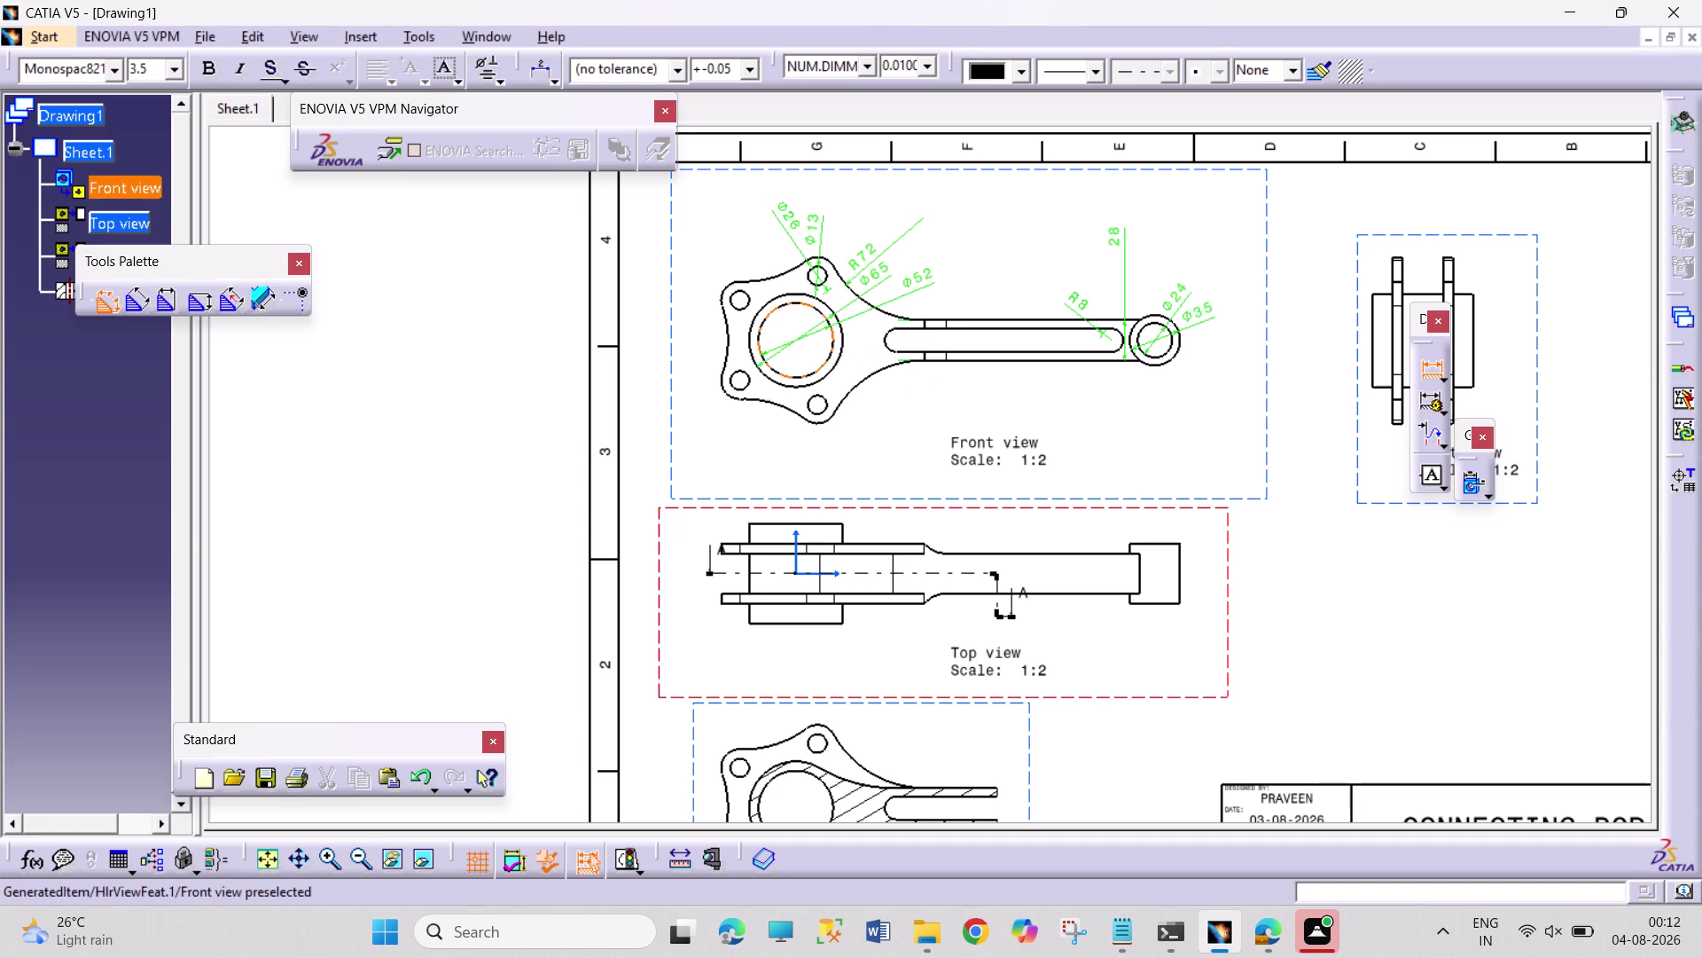
click(794, 572)
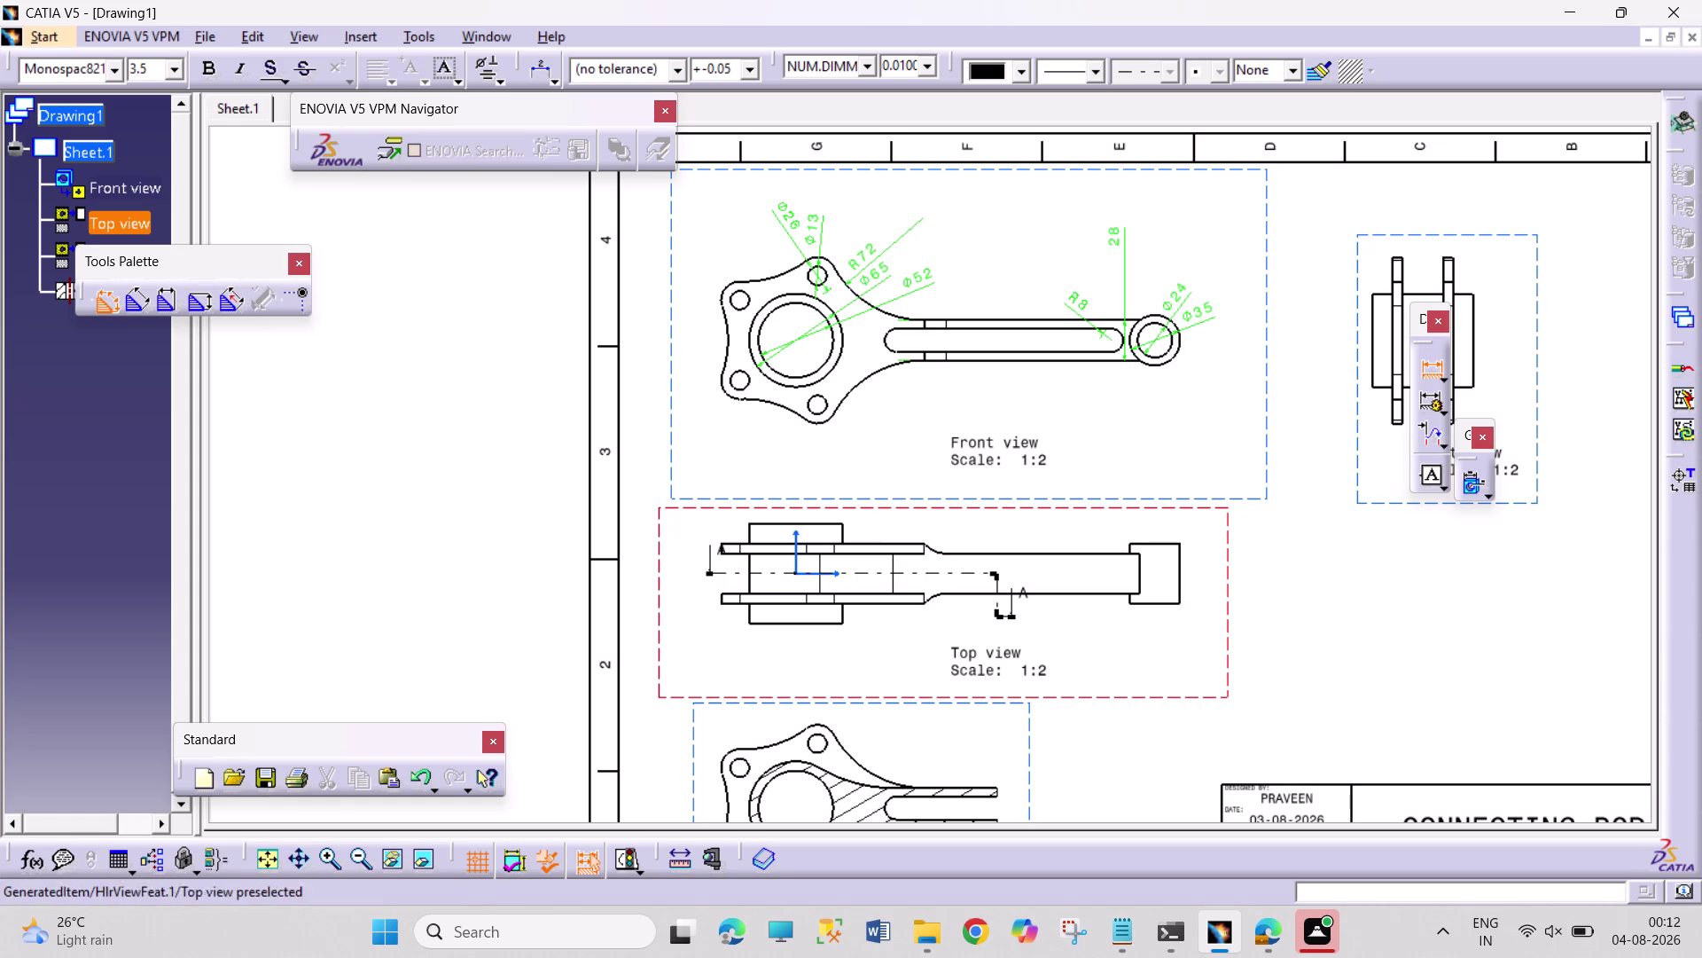
click(1044, 553)
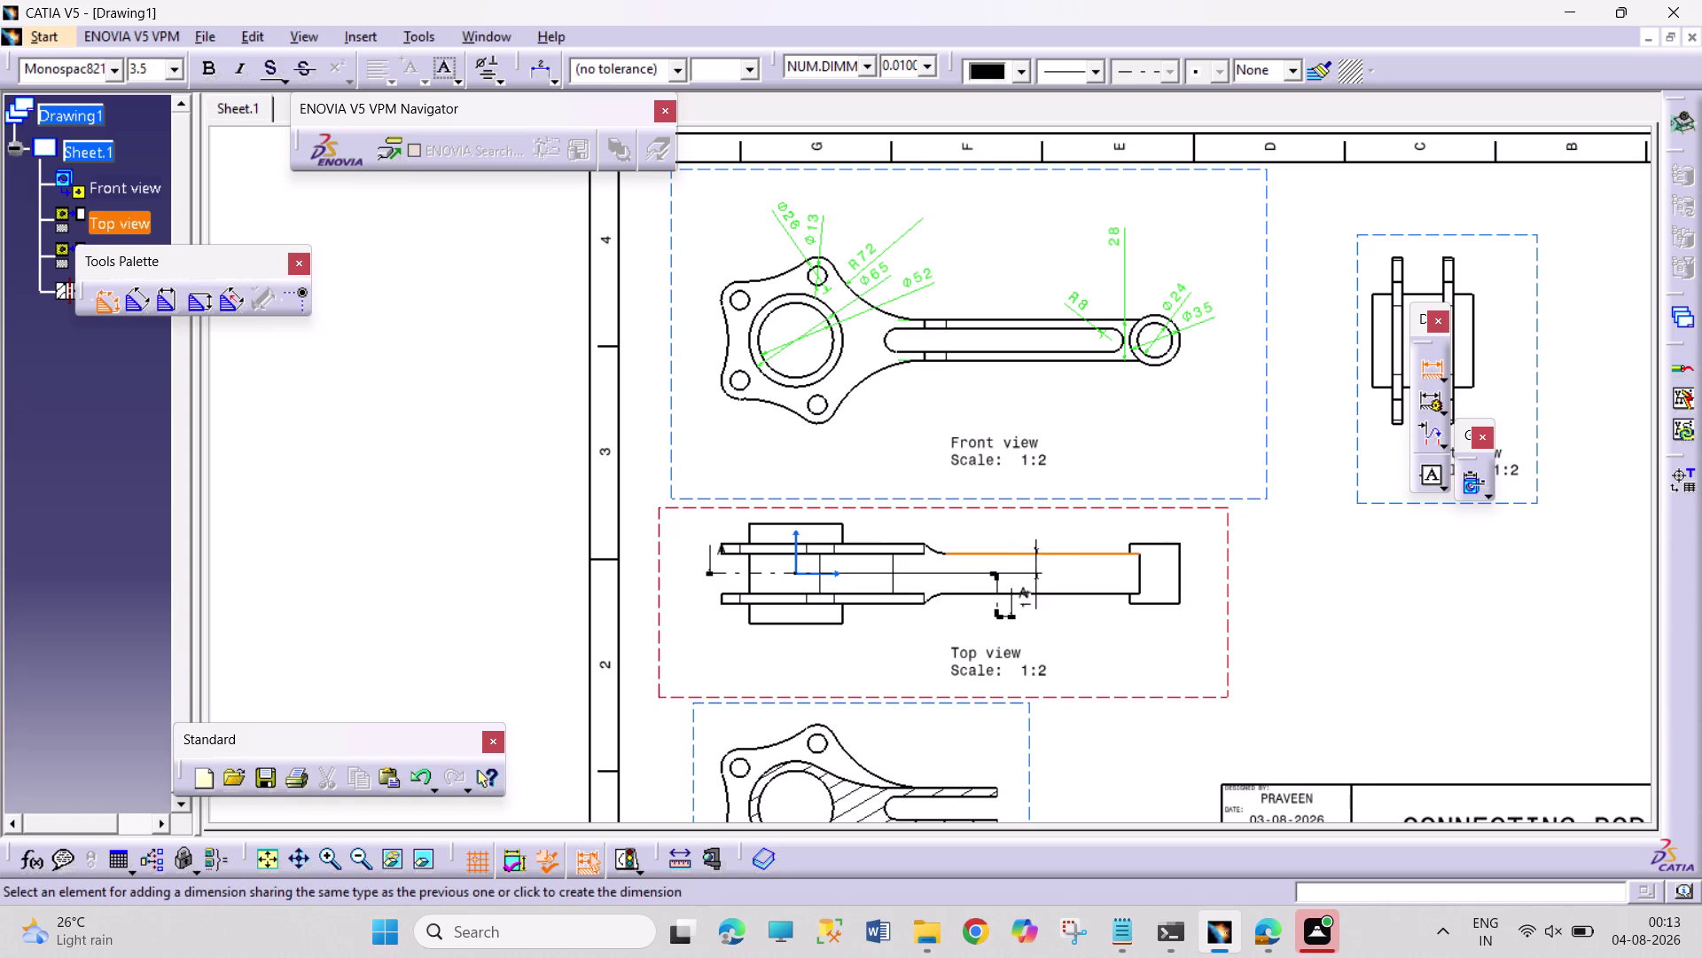
click(1212, 589)
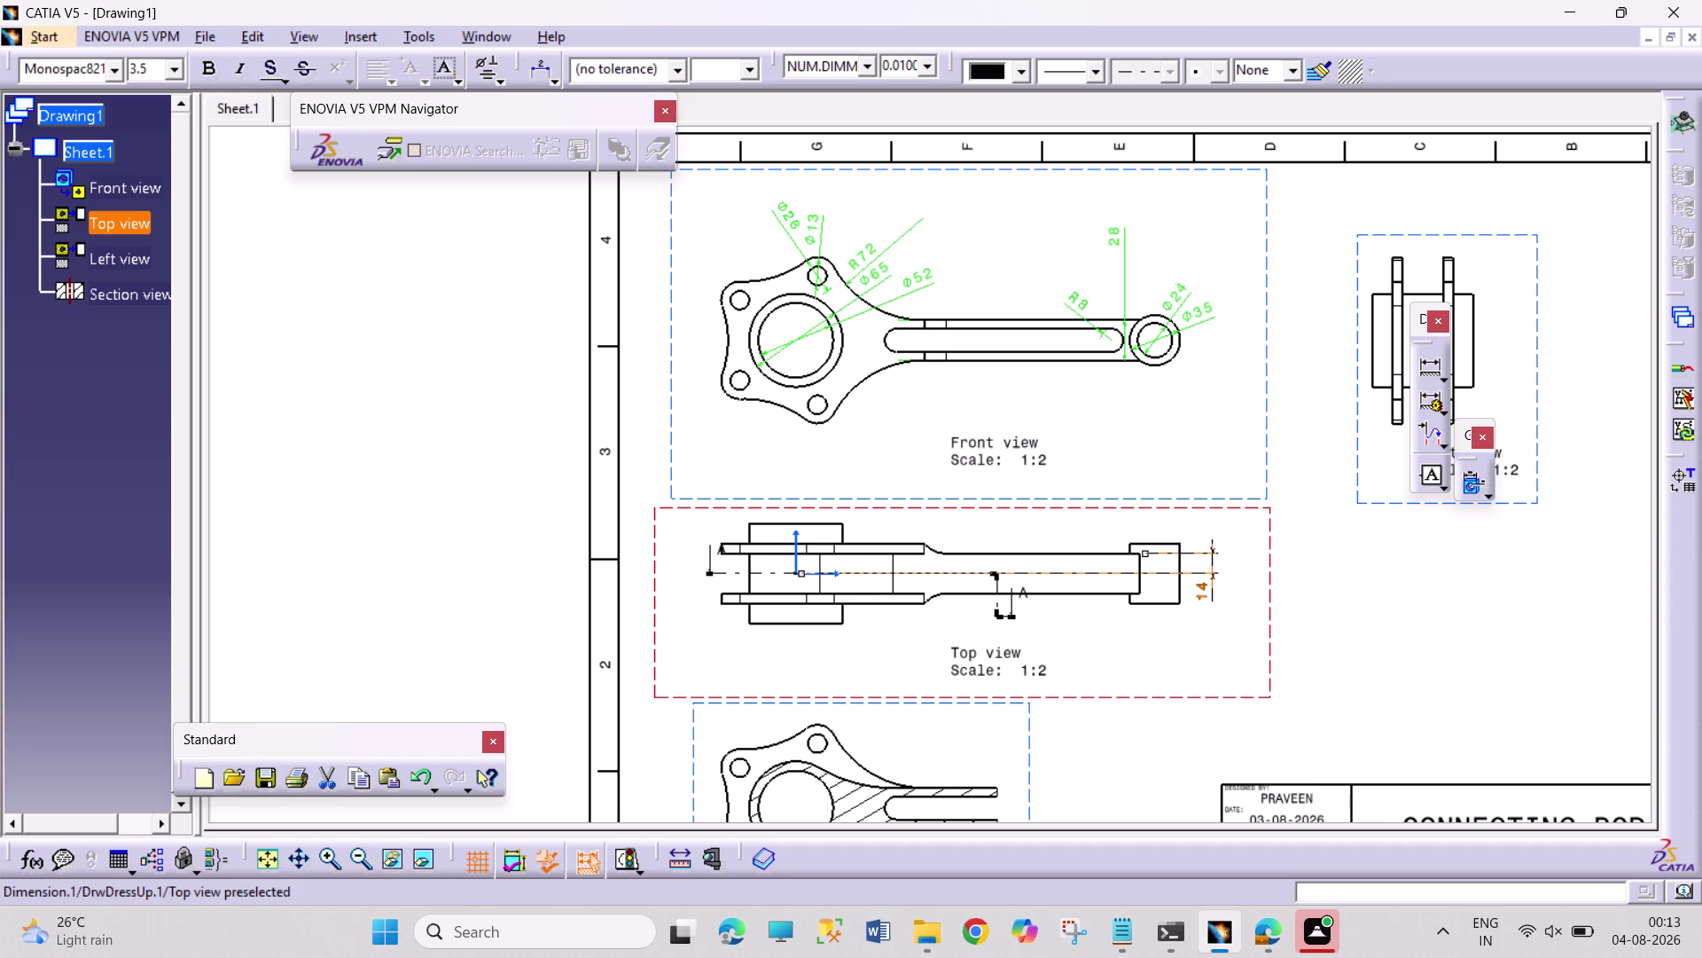
double_click(1212, 585)
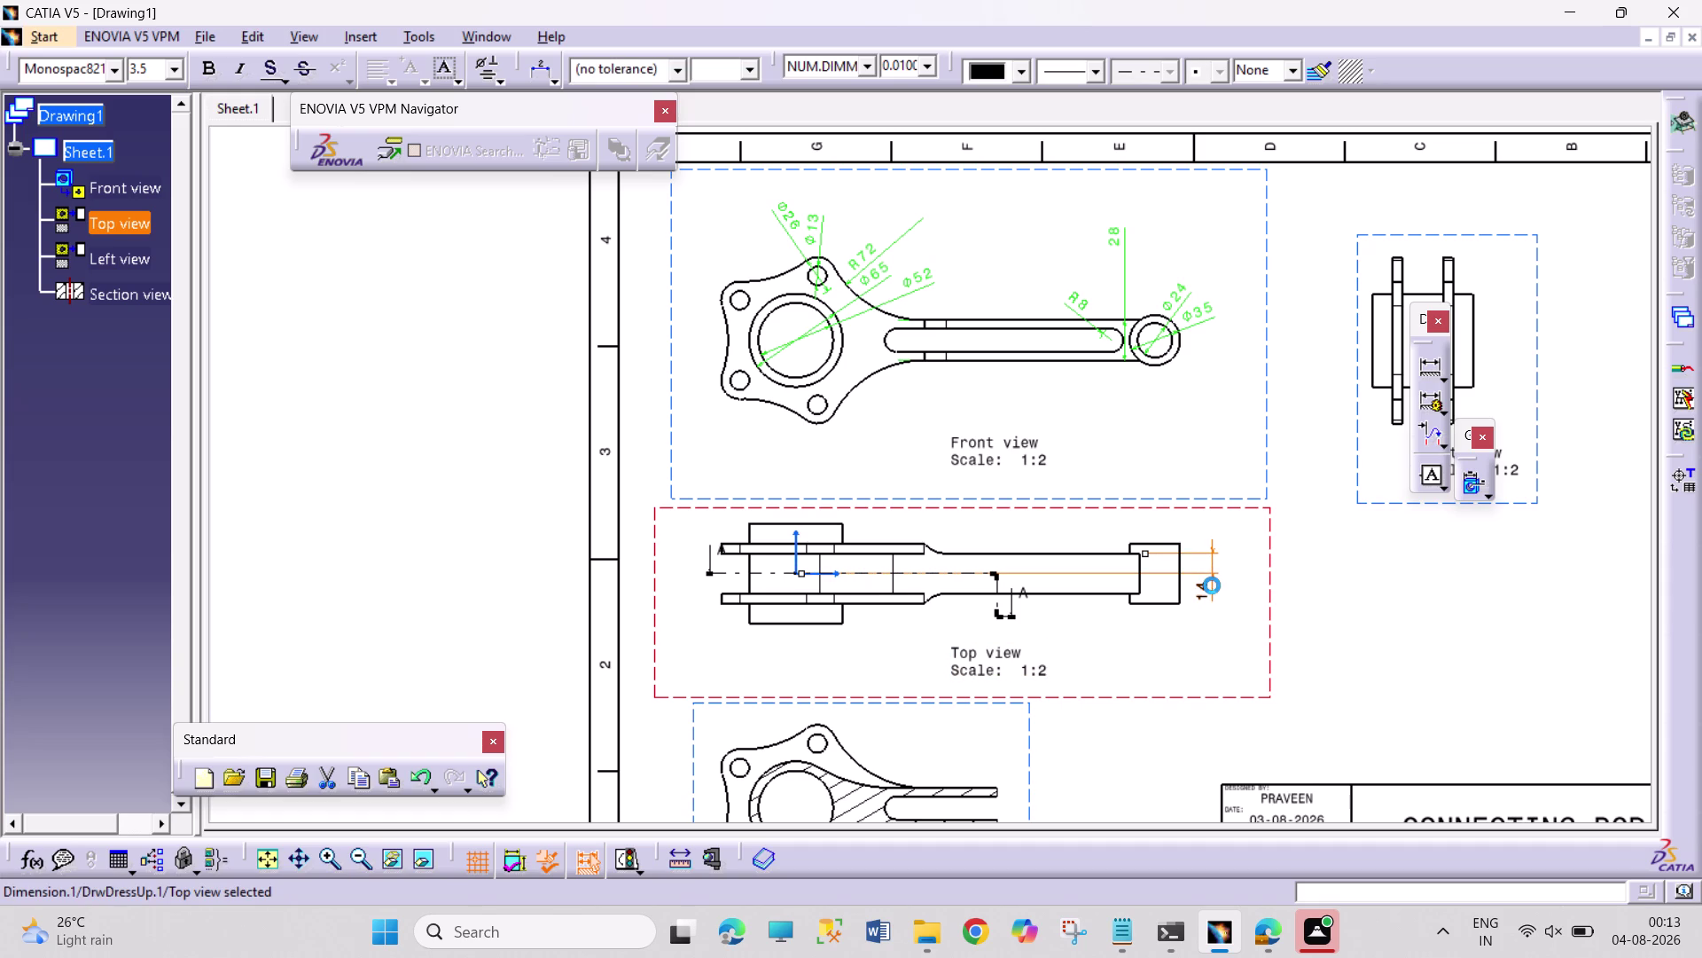
click(1506, 600)
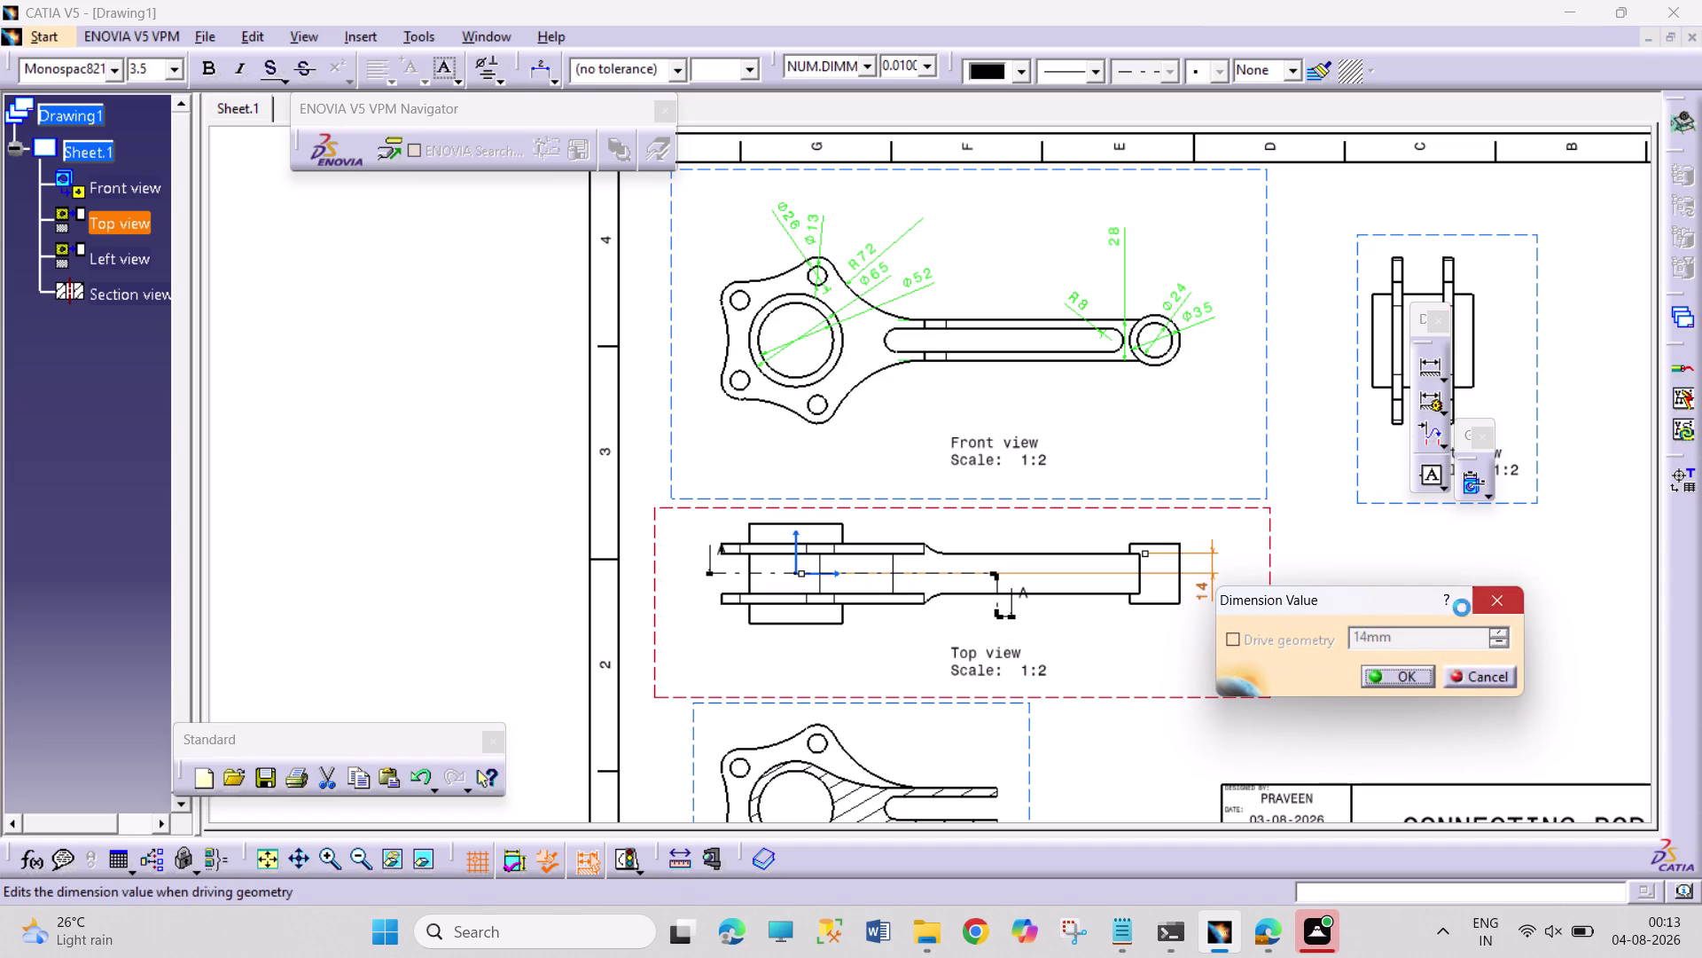
right_click(1179, 518)
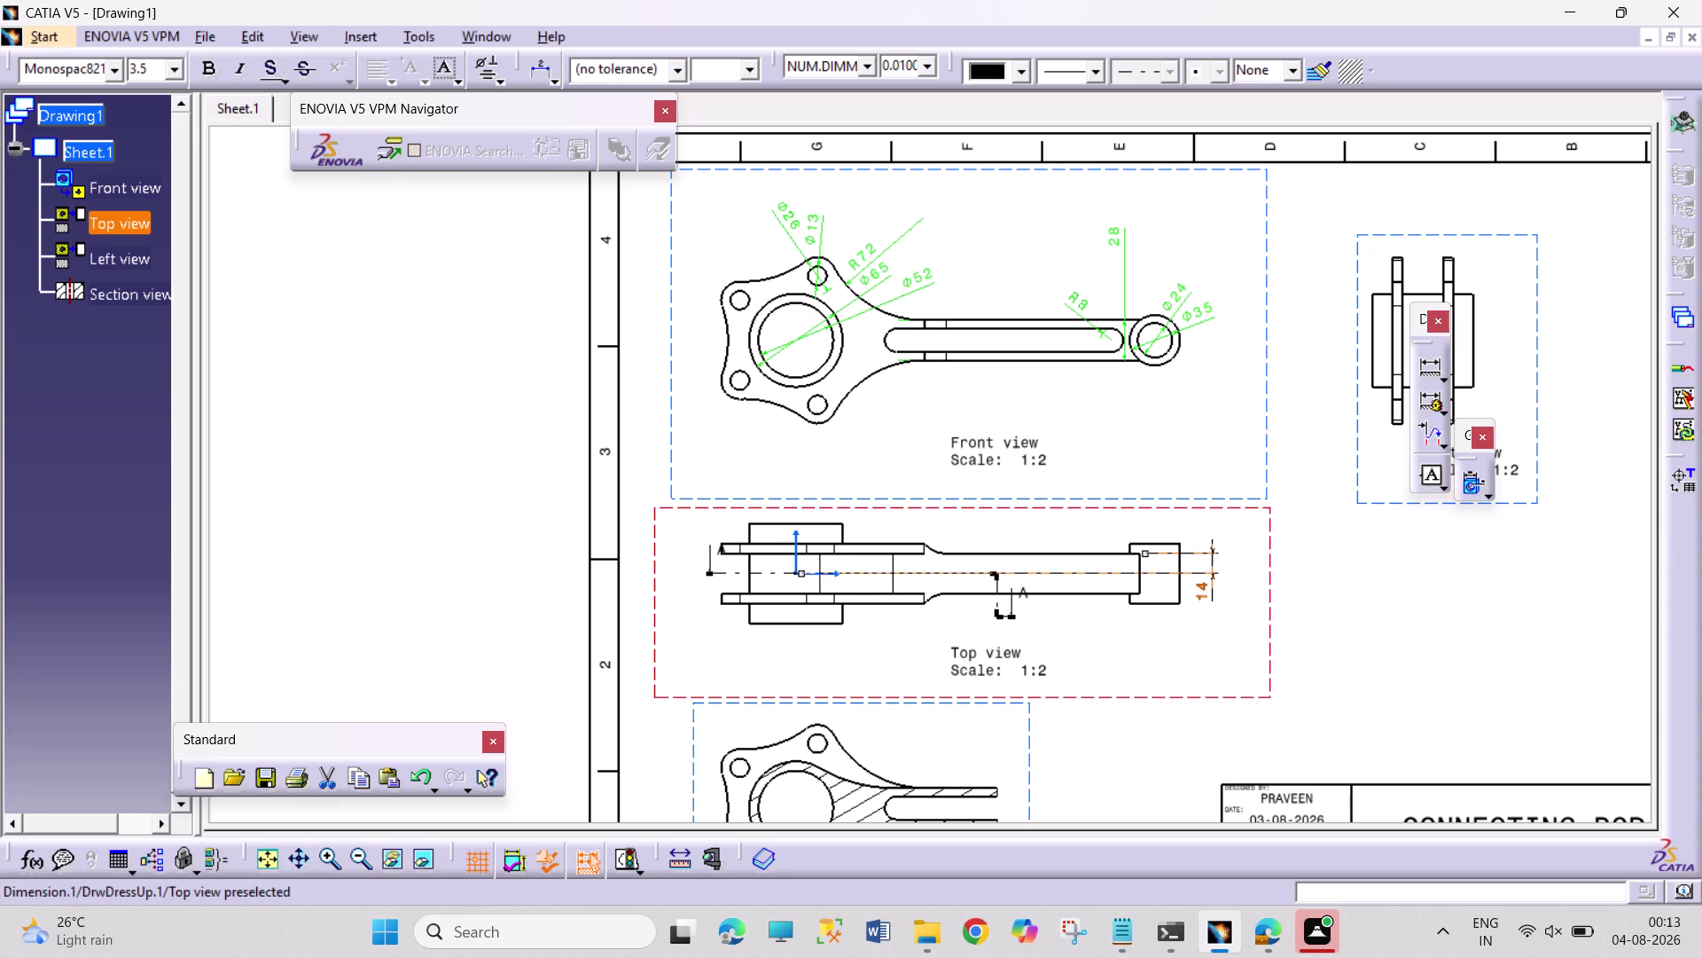
right_click(1199, 572)
click(1233, 283)
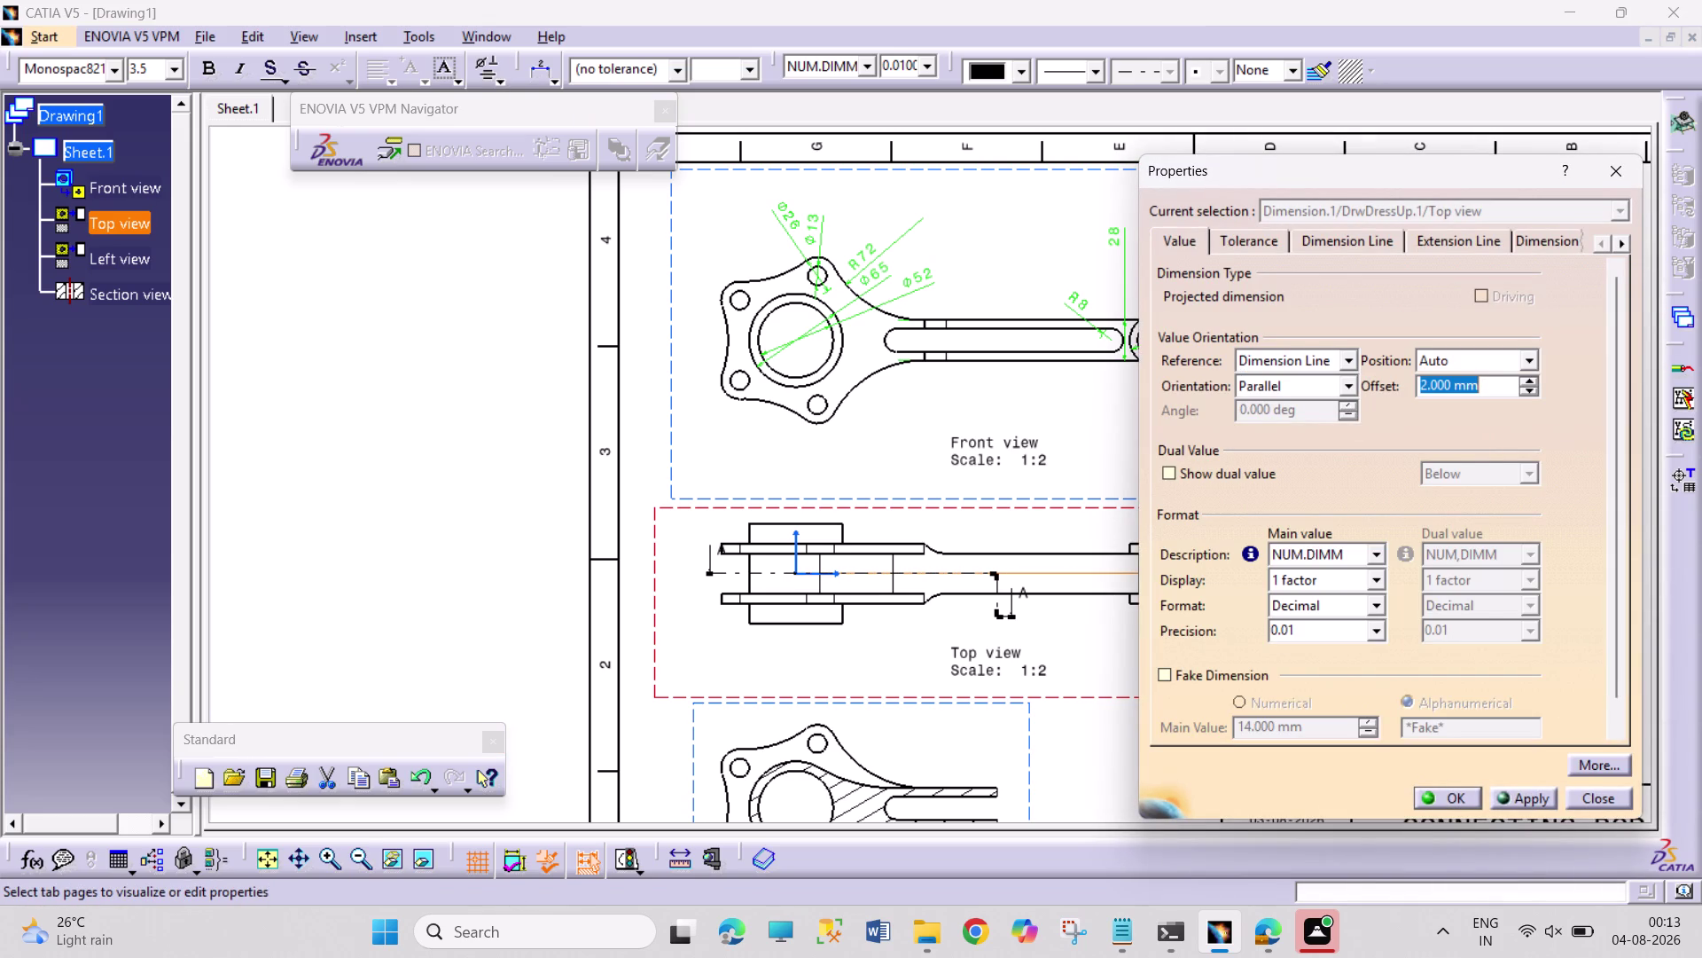
click(1247, 242)
click(1551, 245)
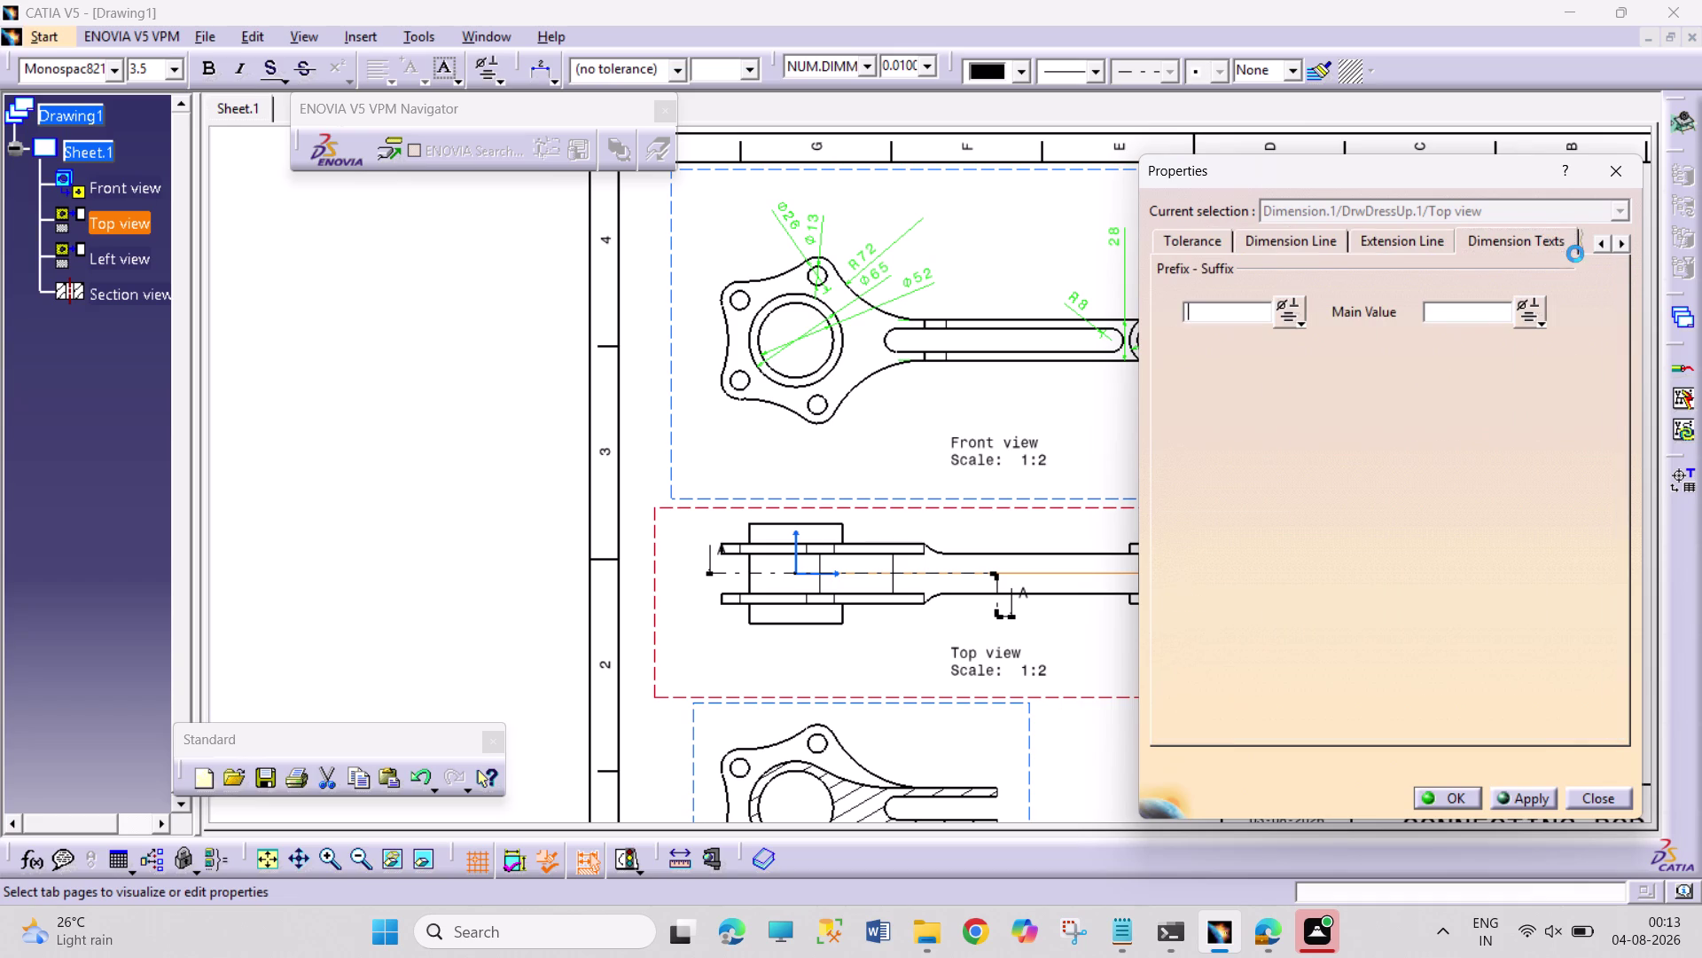
click(1203, 234)
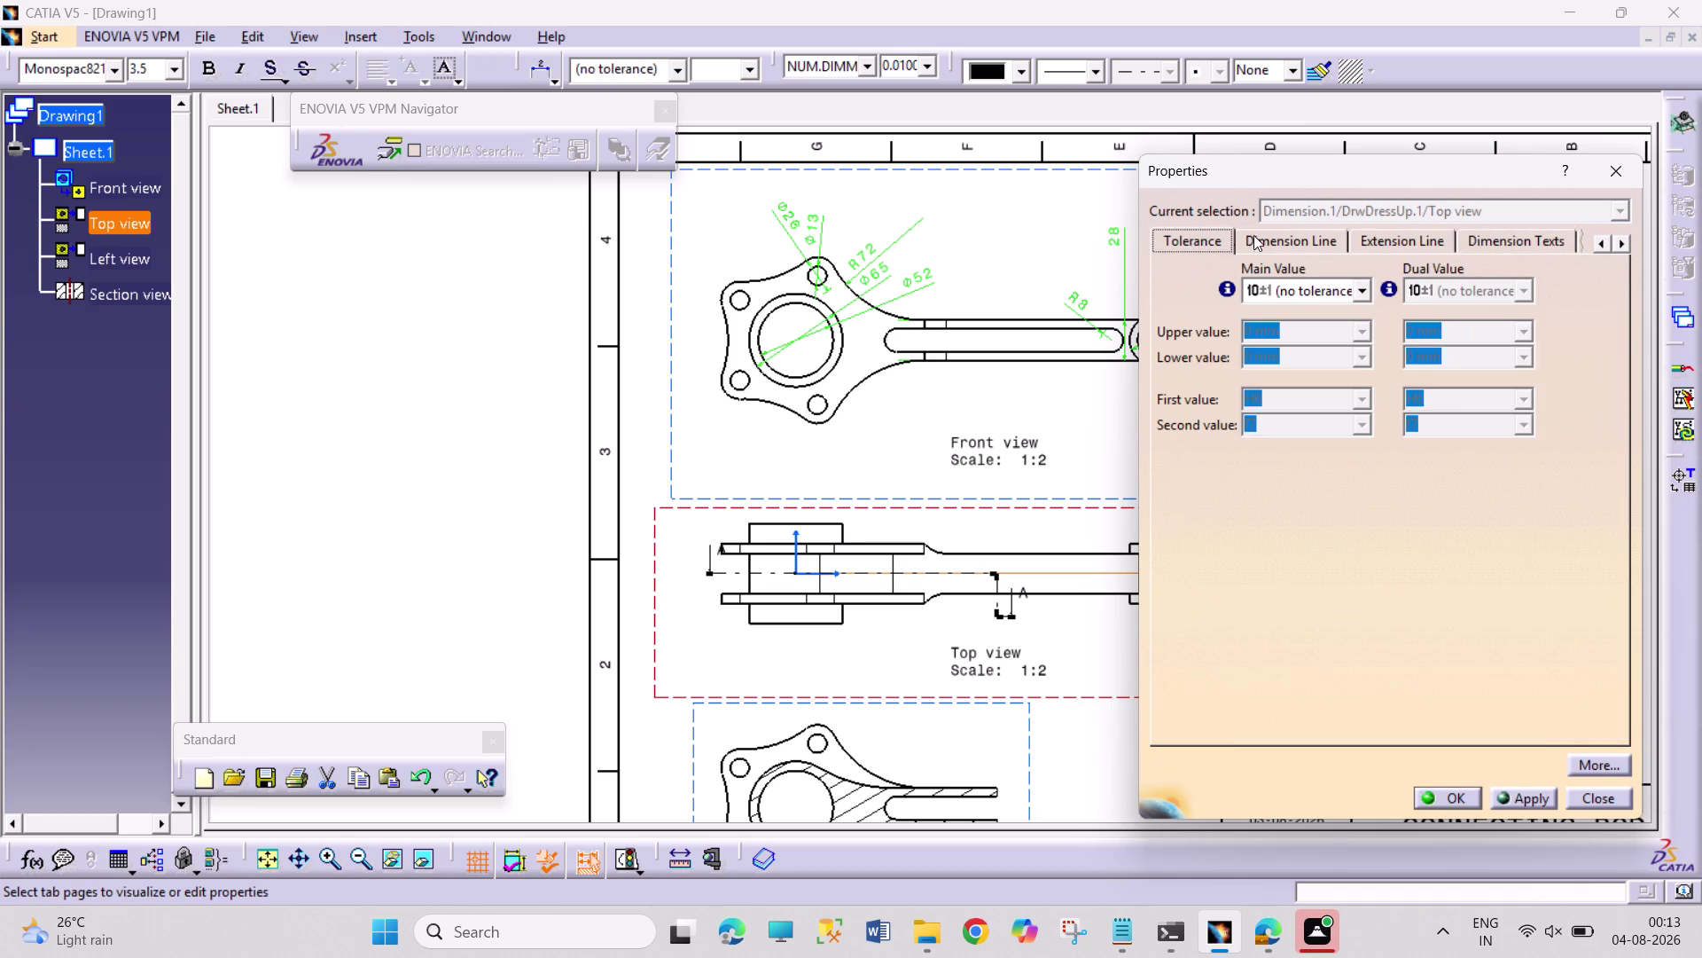
click(1293, 244)
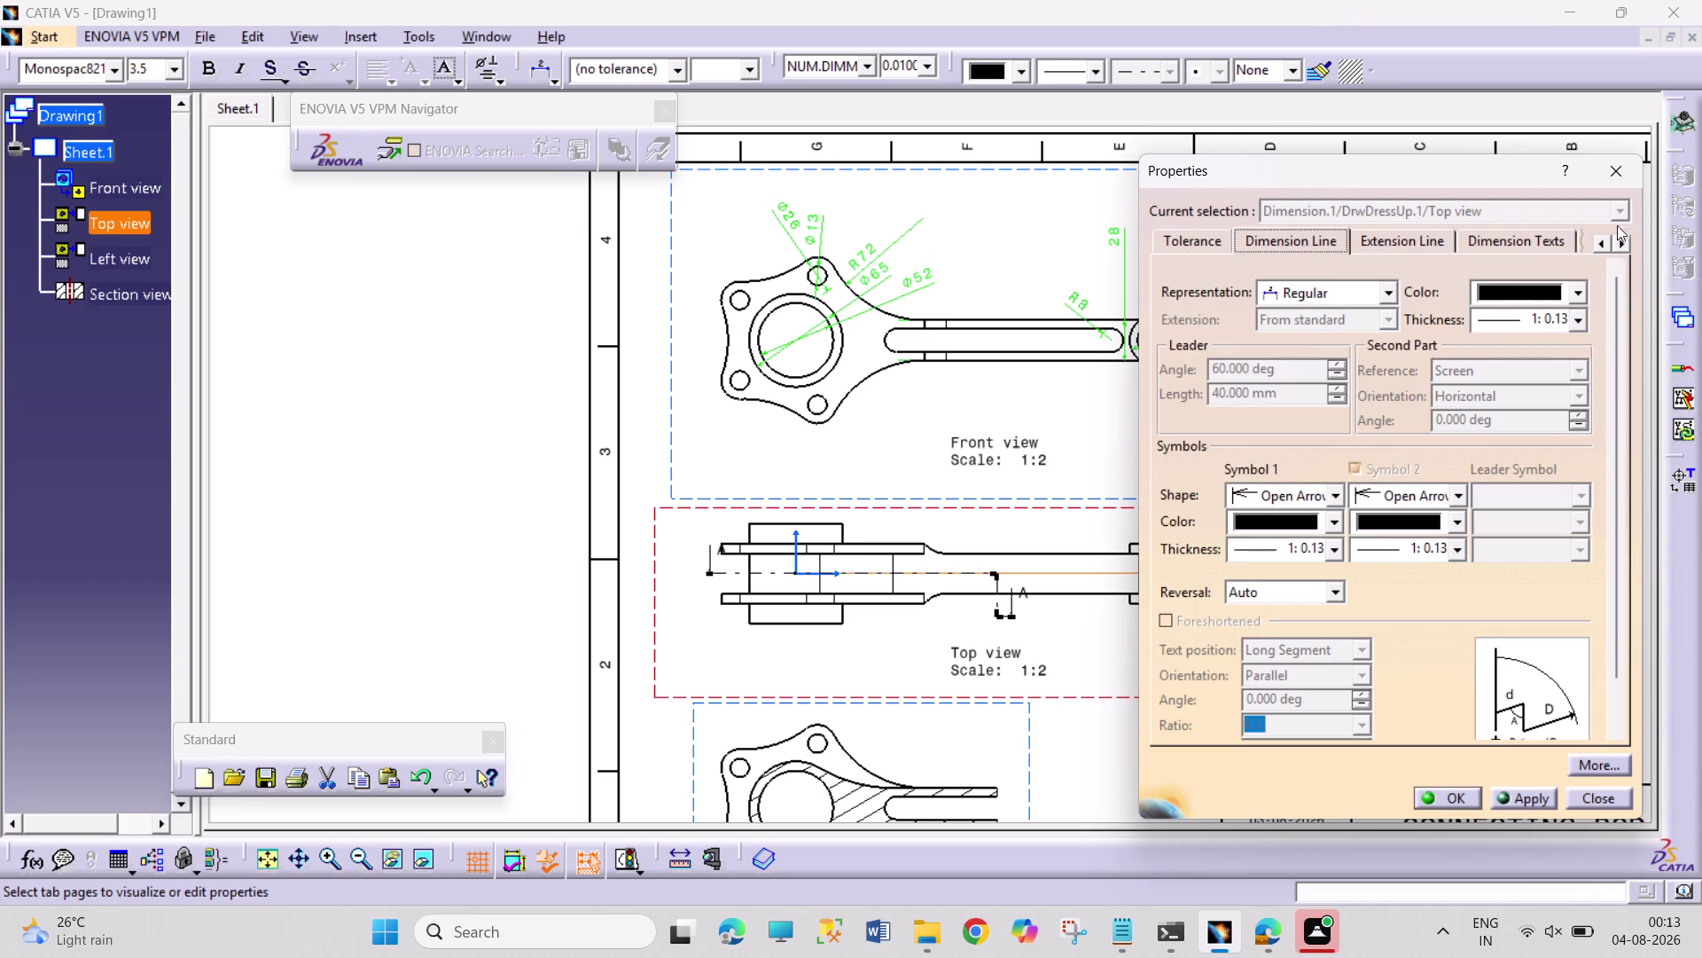
click(1619, 174)
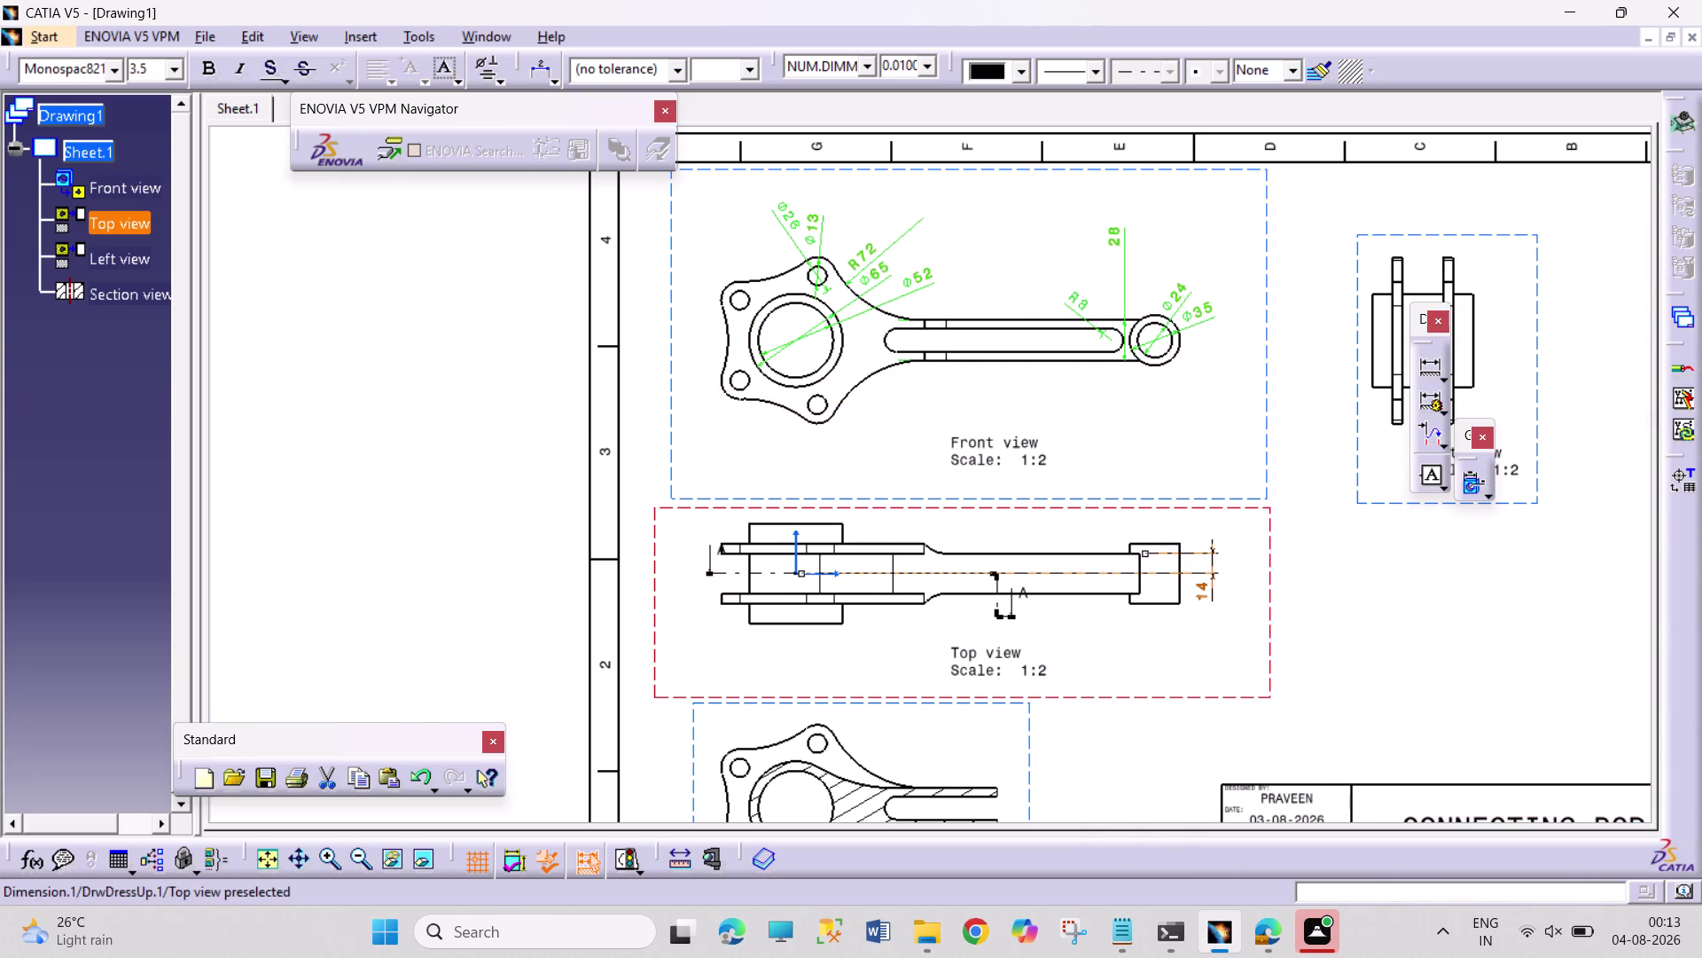
Move the 14 dimension to the top view's left end.
drag(1199, 600, 1258, 604)
drag(1259, 604, 625, 583)
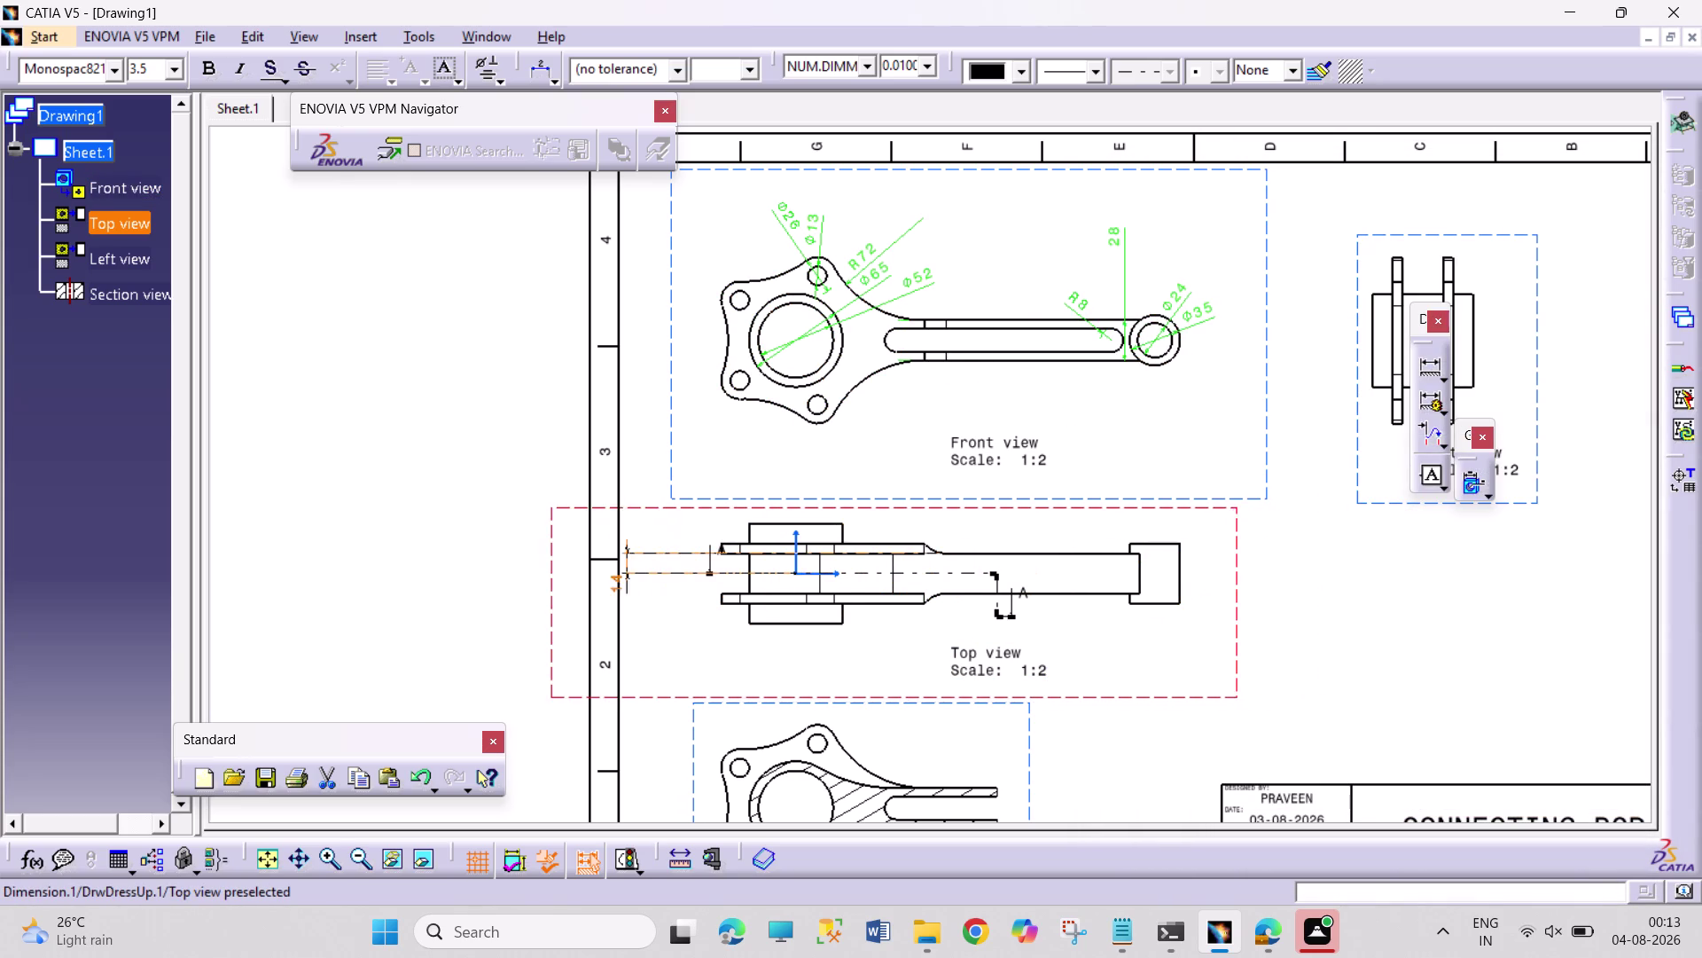
drag(624, 583, 646, 568)
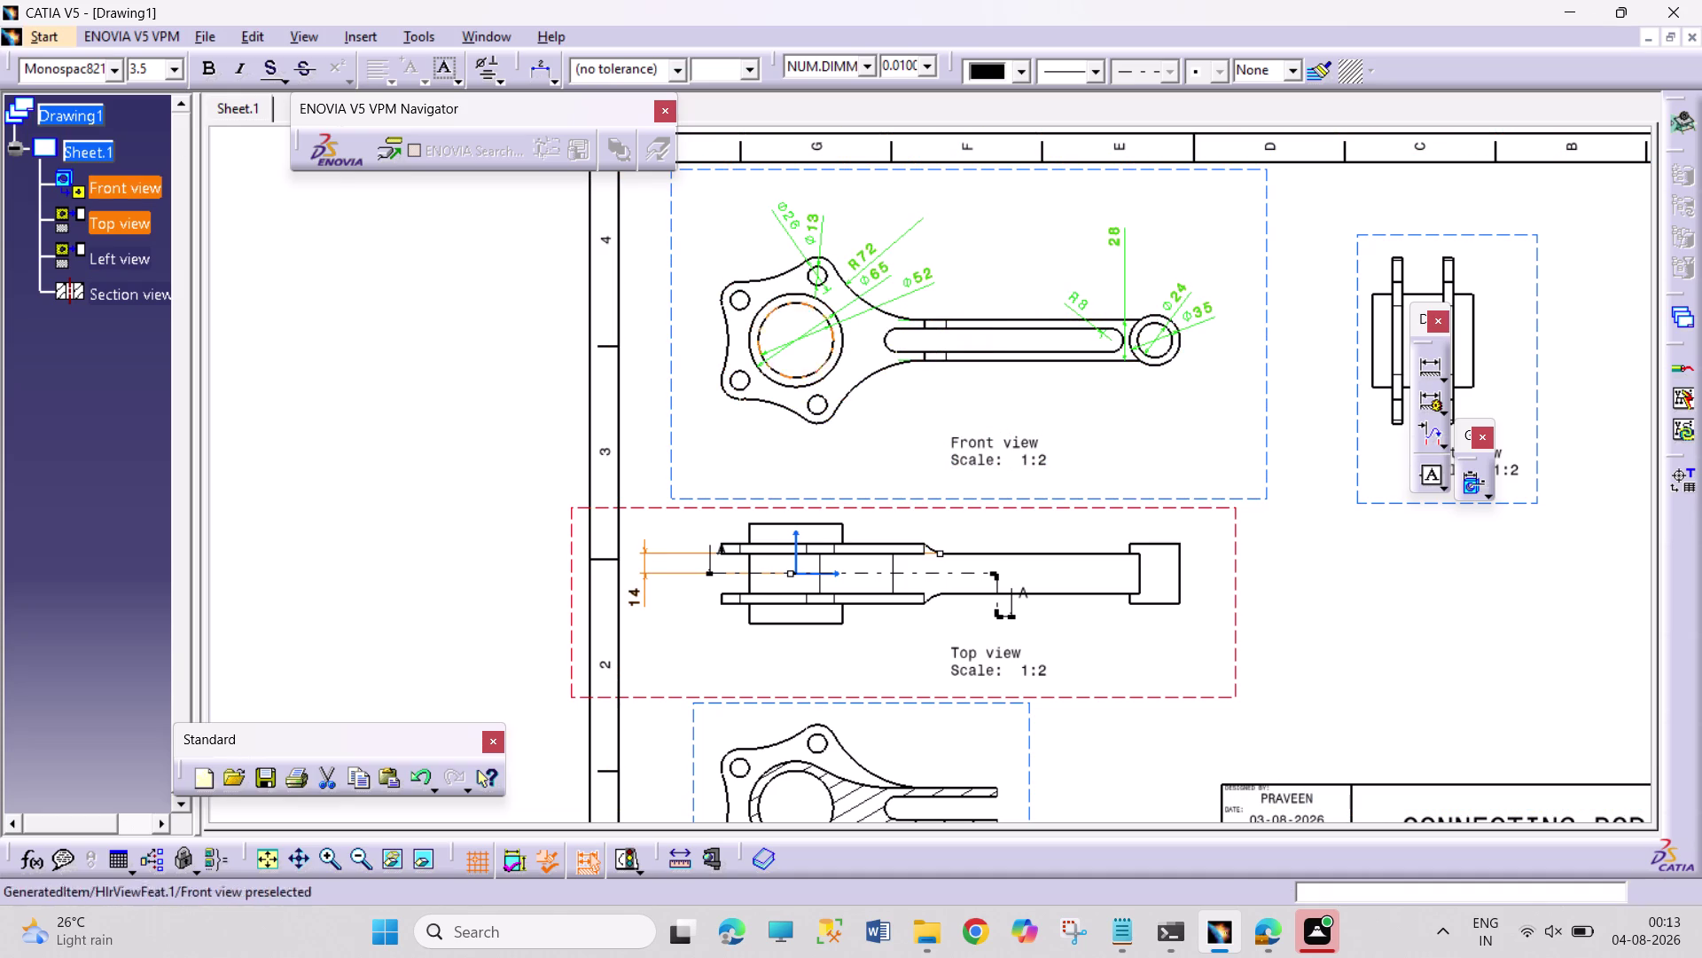
Open the front view's properties and retype its scale value.
double_click(671, 381)
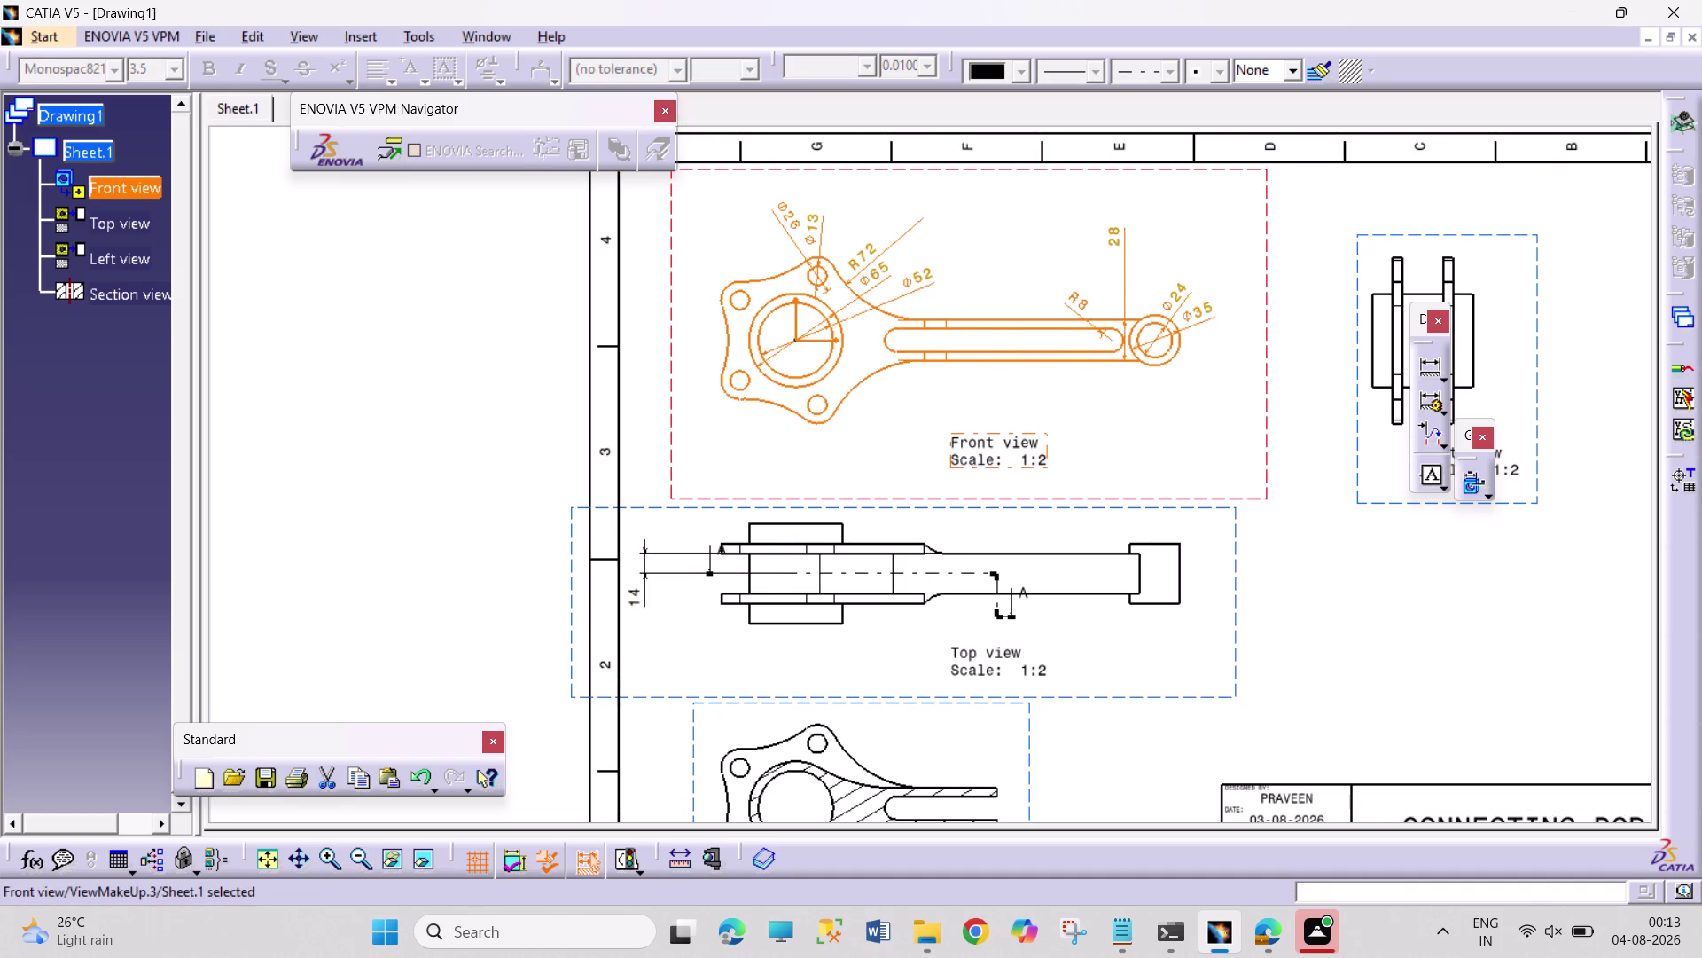
right_click(673, 357)
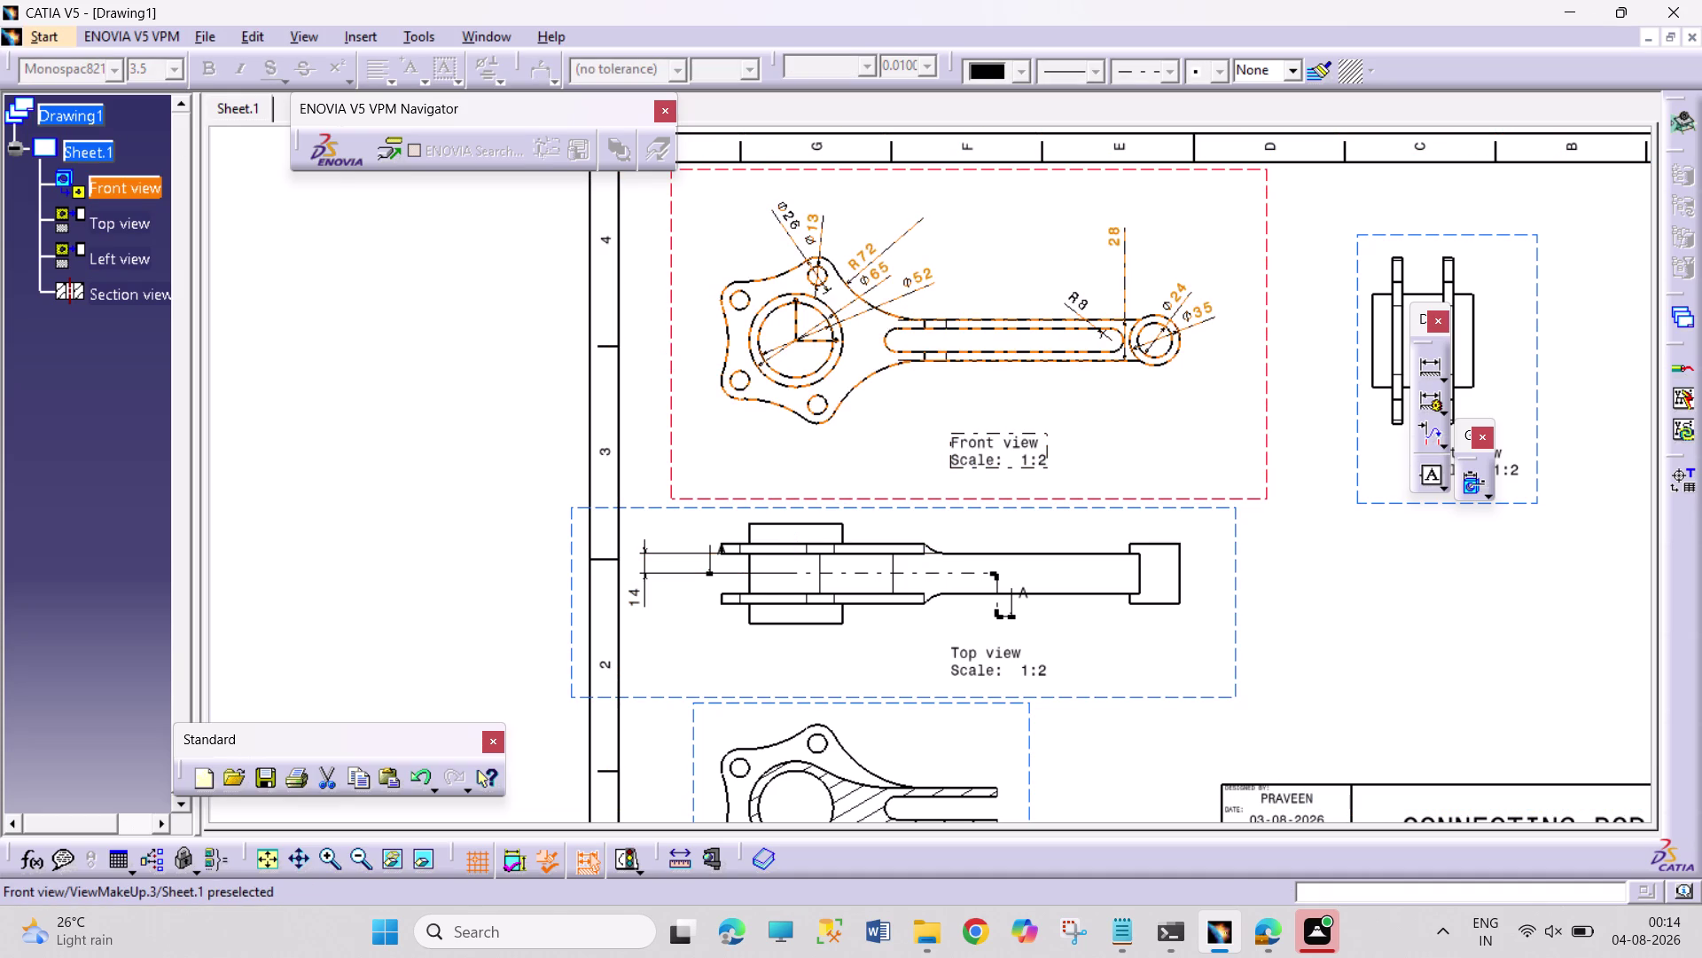
right_click(673, 357)
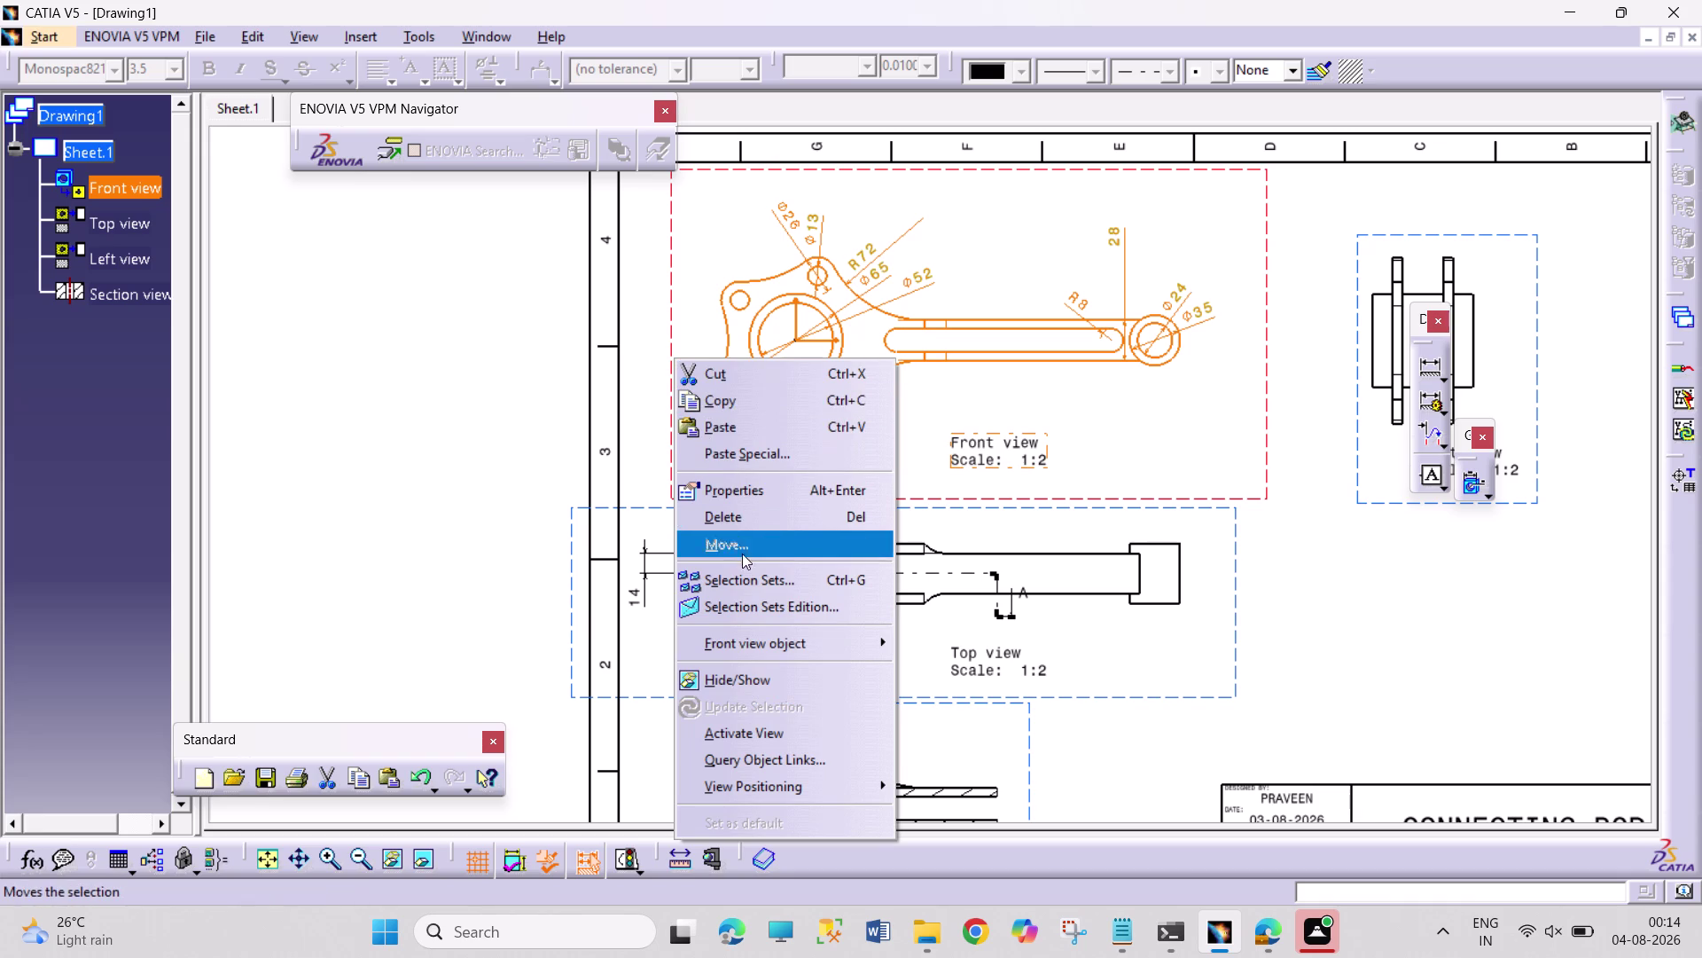
click(779, 496)
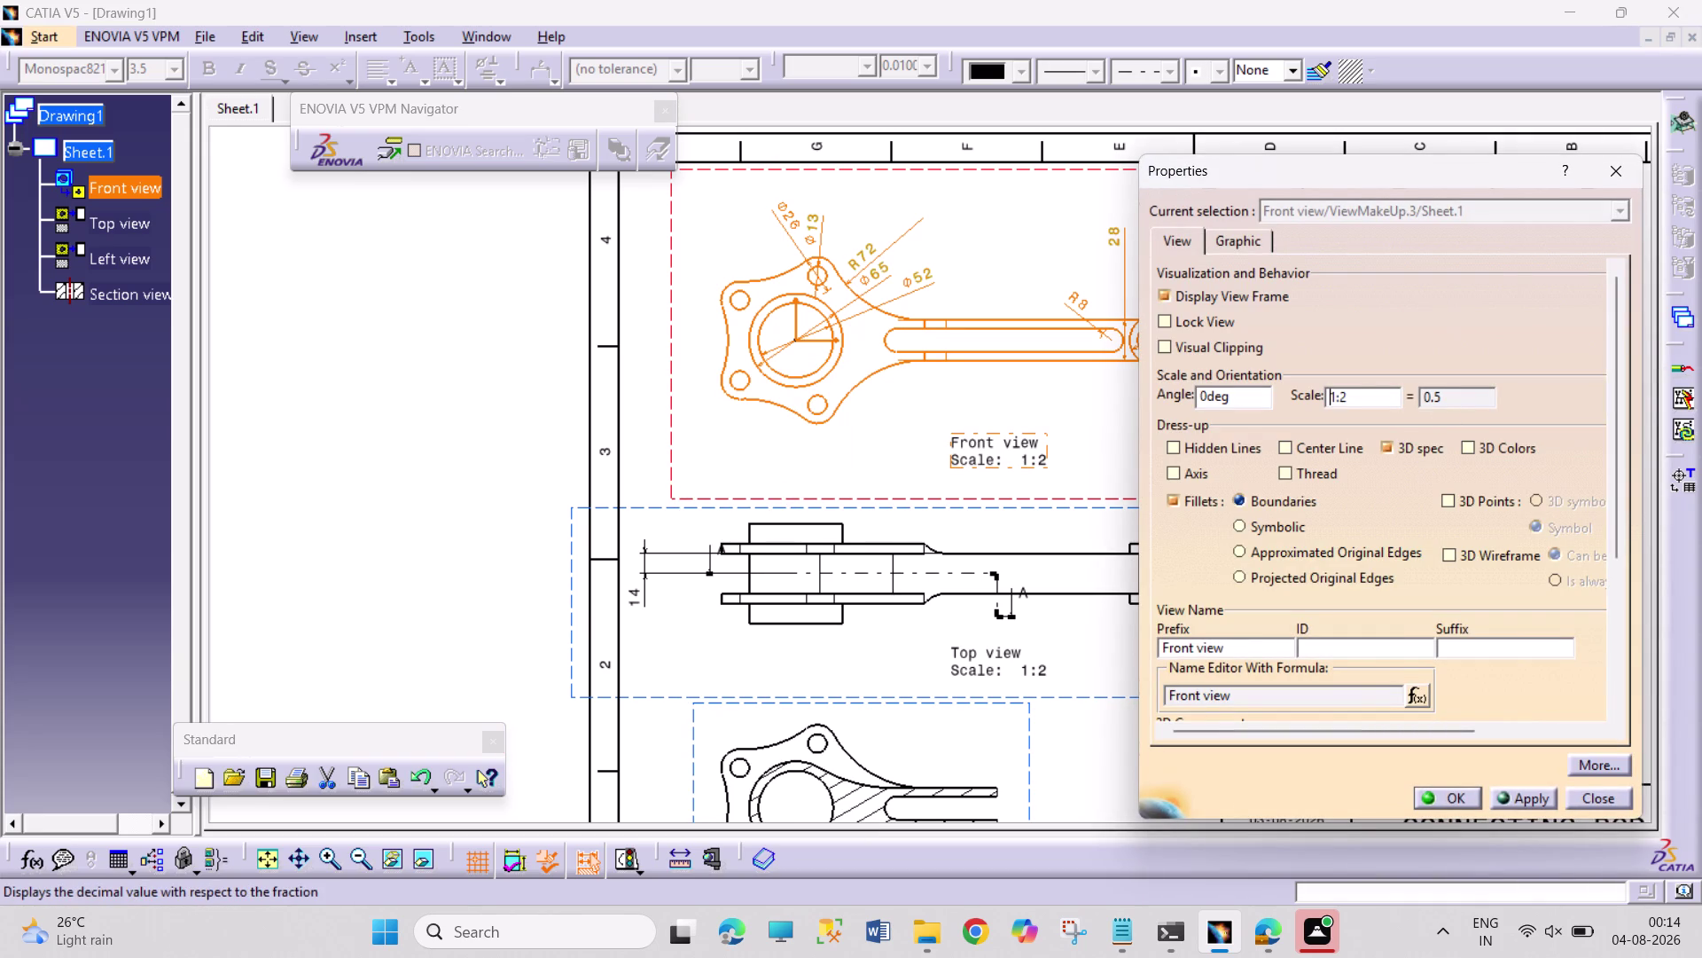
drag(1453, 404, 1416, 391)
click(1446, 404)
triple_click(1450, 401)
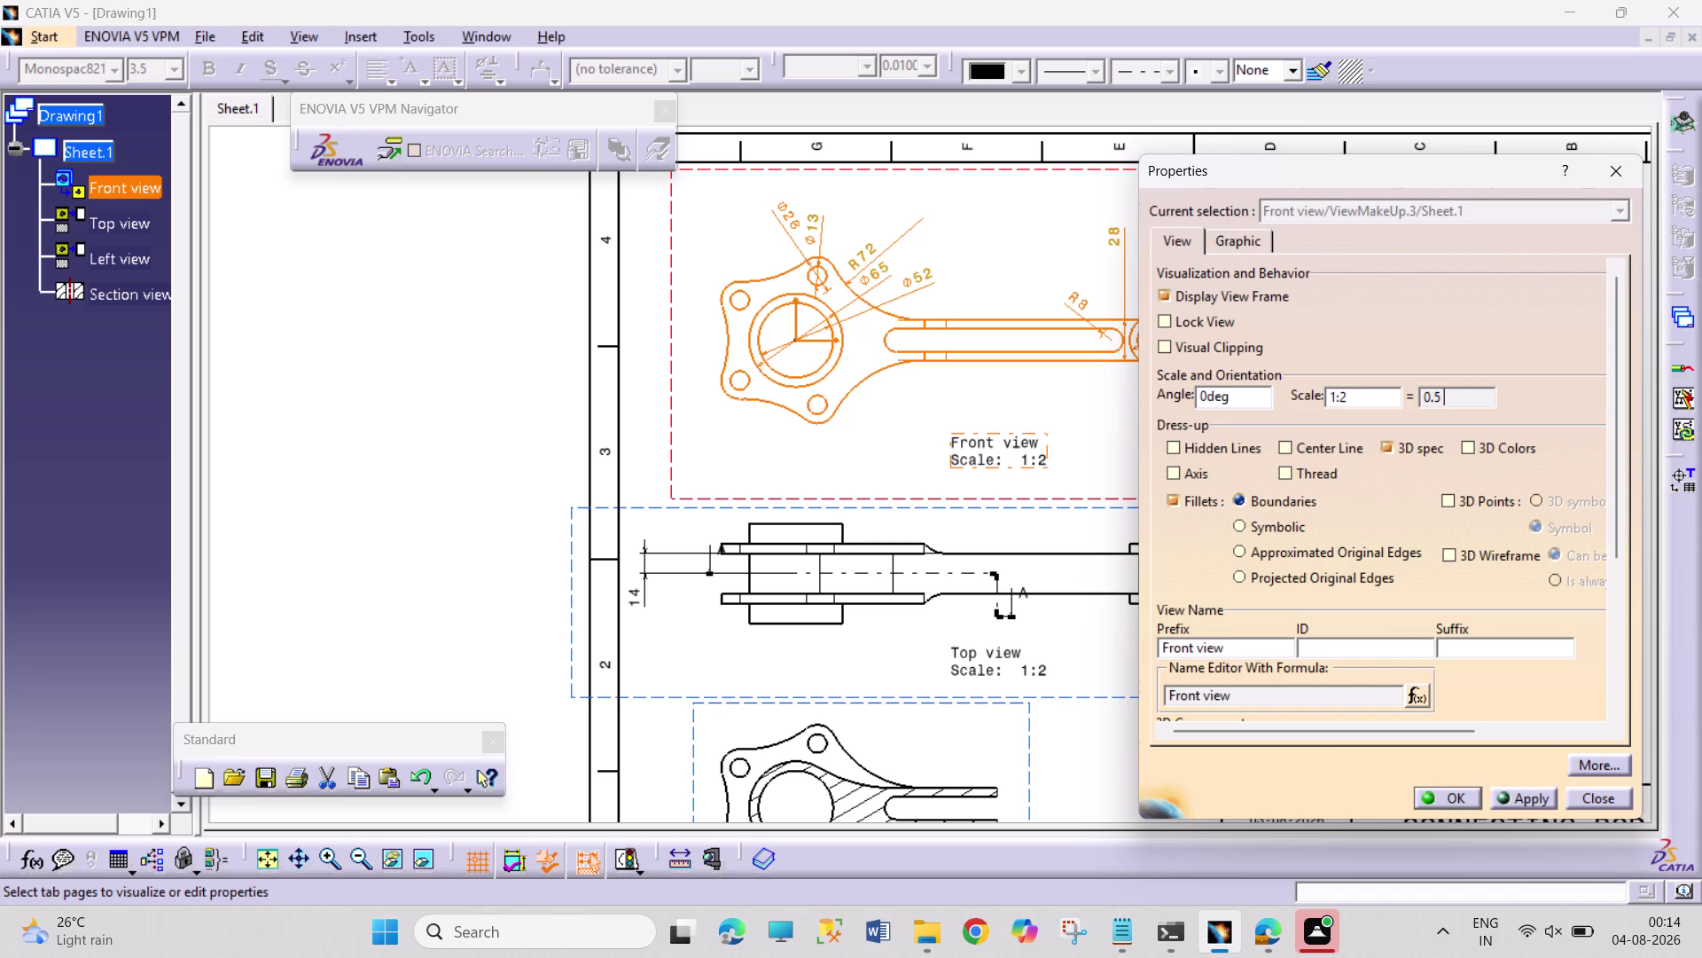
click(1450, 400)
key(1)
key(Return)
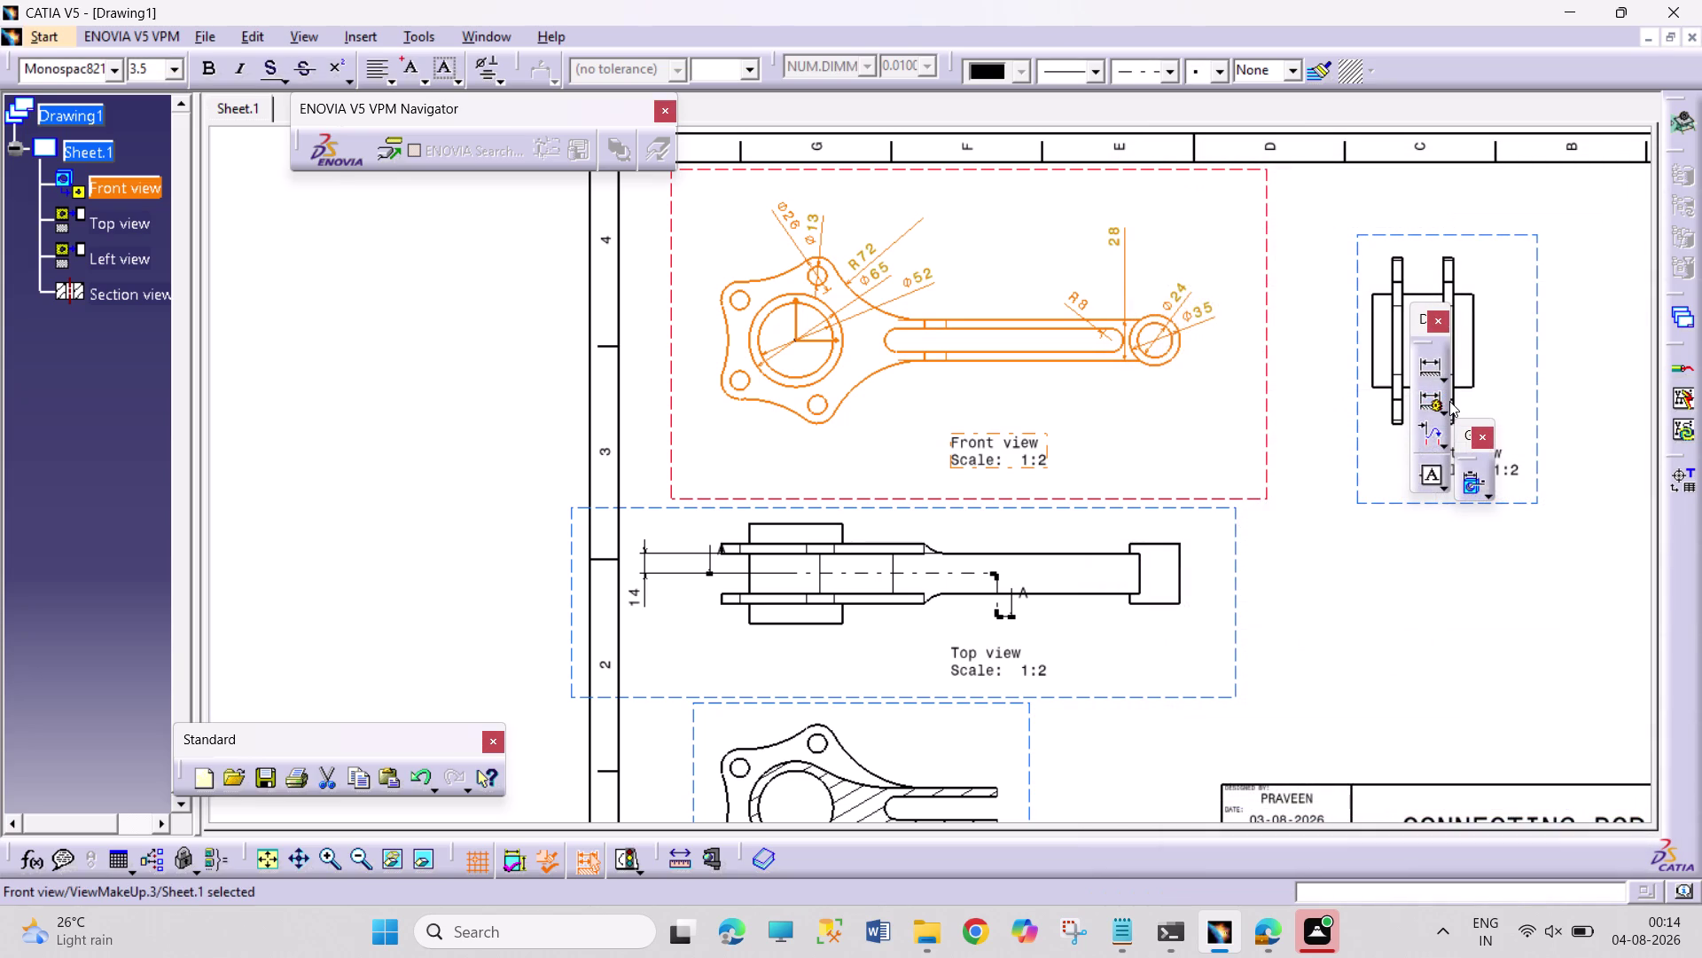
Change the front view scale to 1:3.
right_click(1281, 416)
right_click(1271, 220)
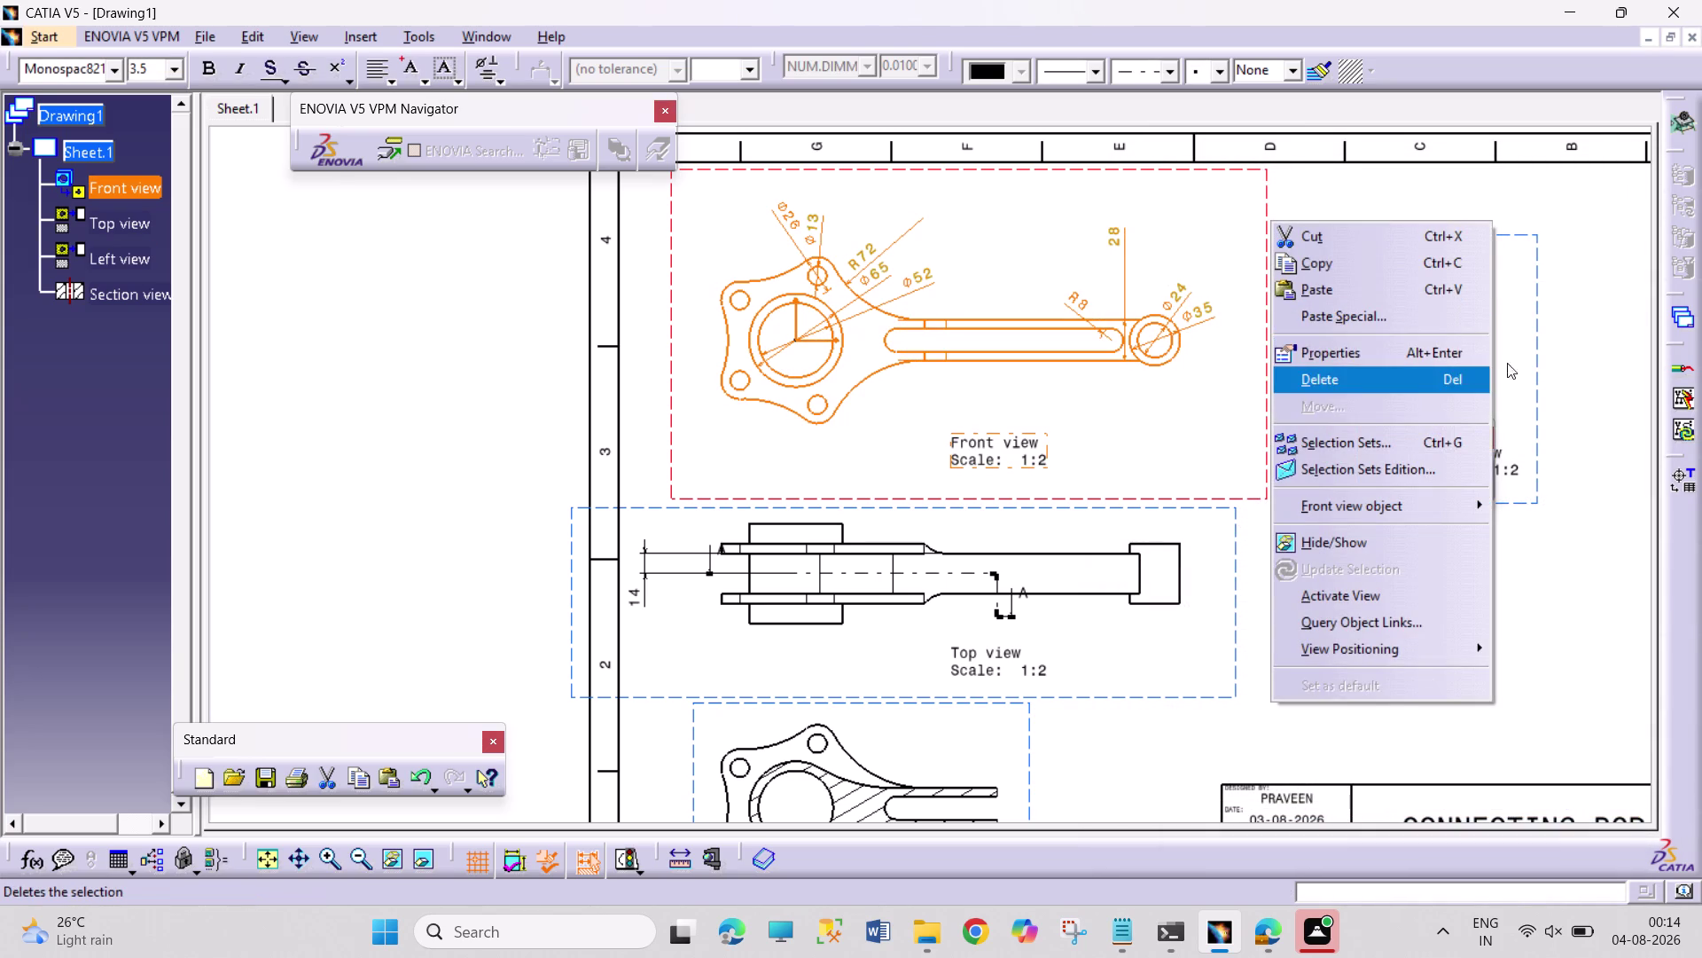
click(1460, 344)
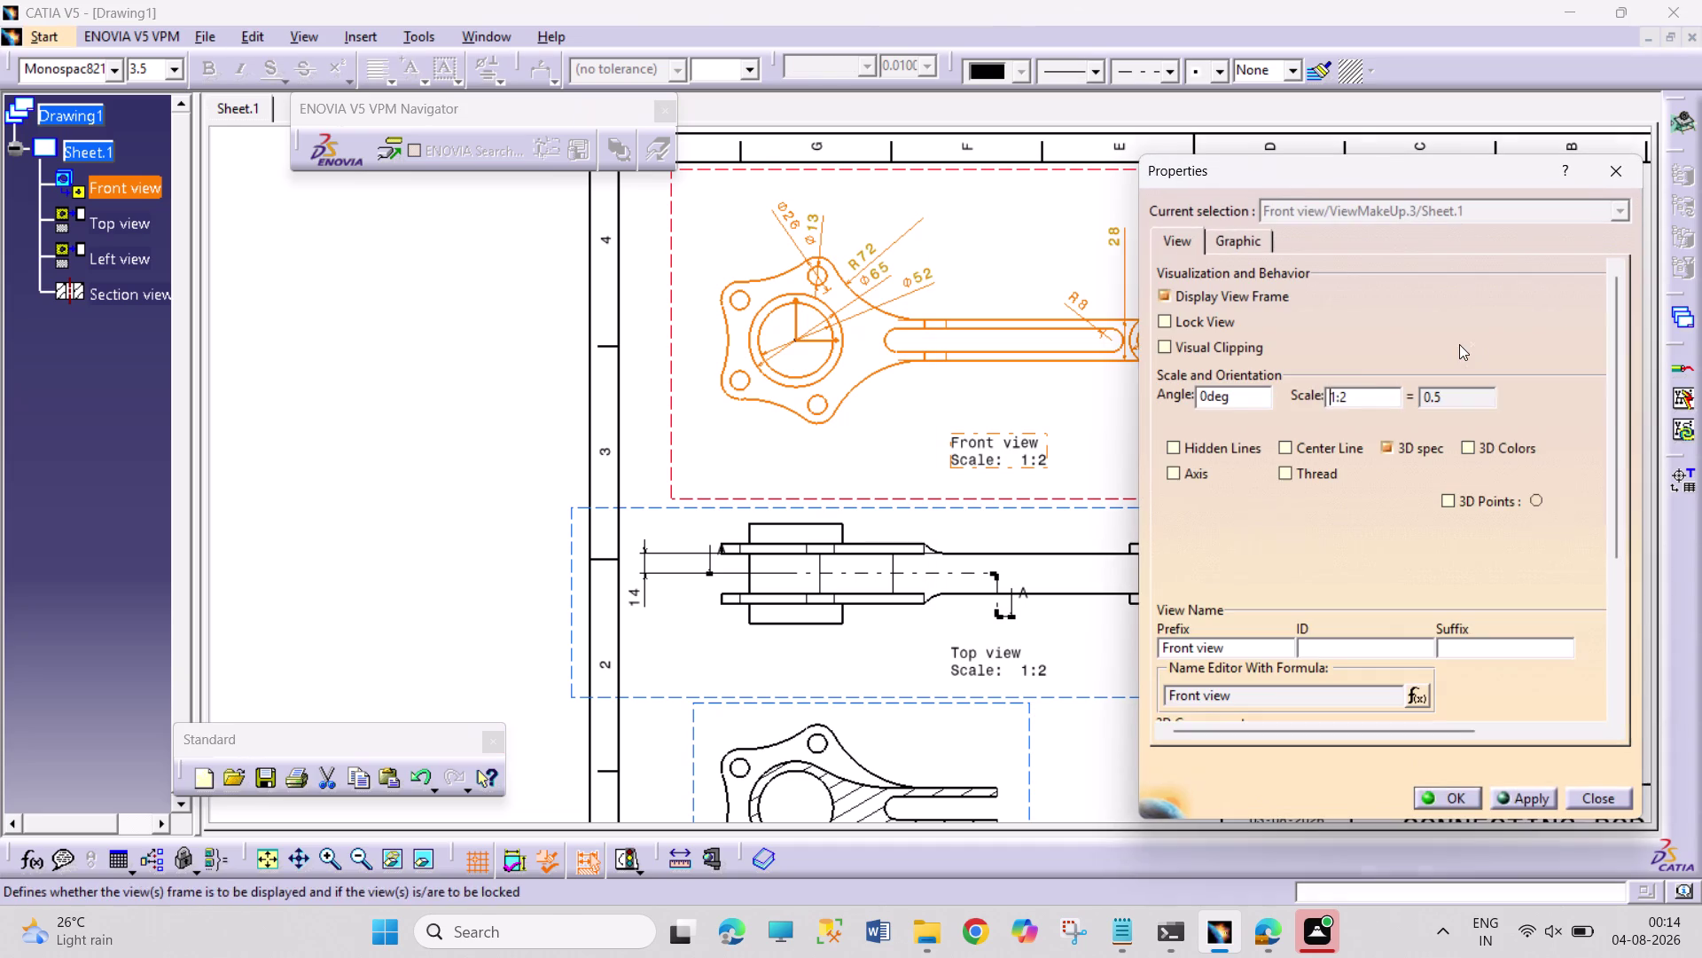
double_click(1369, 400)
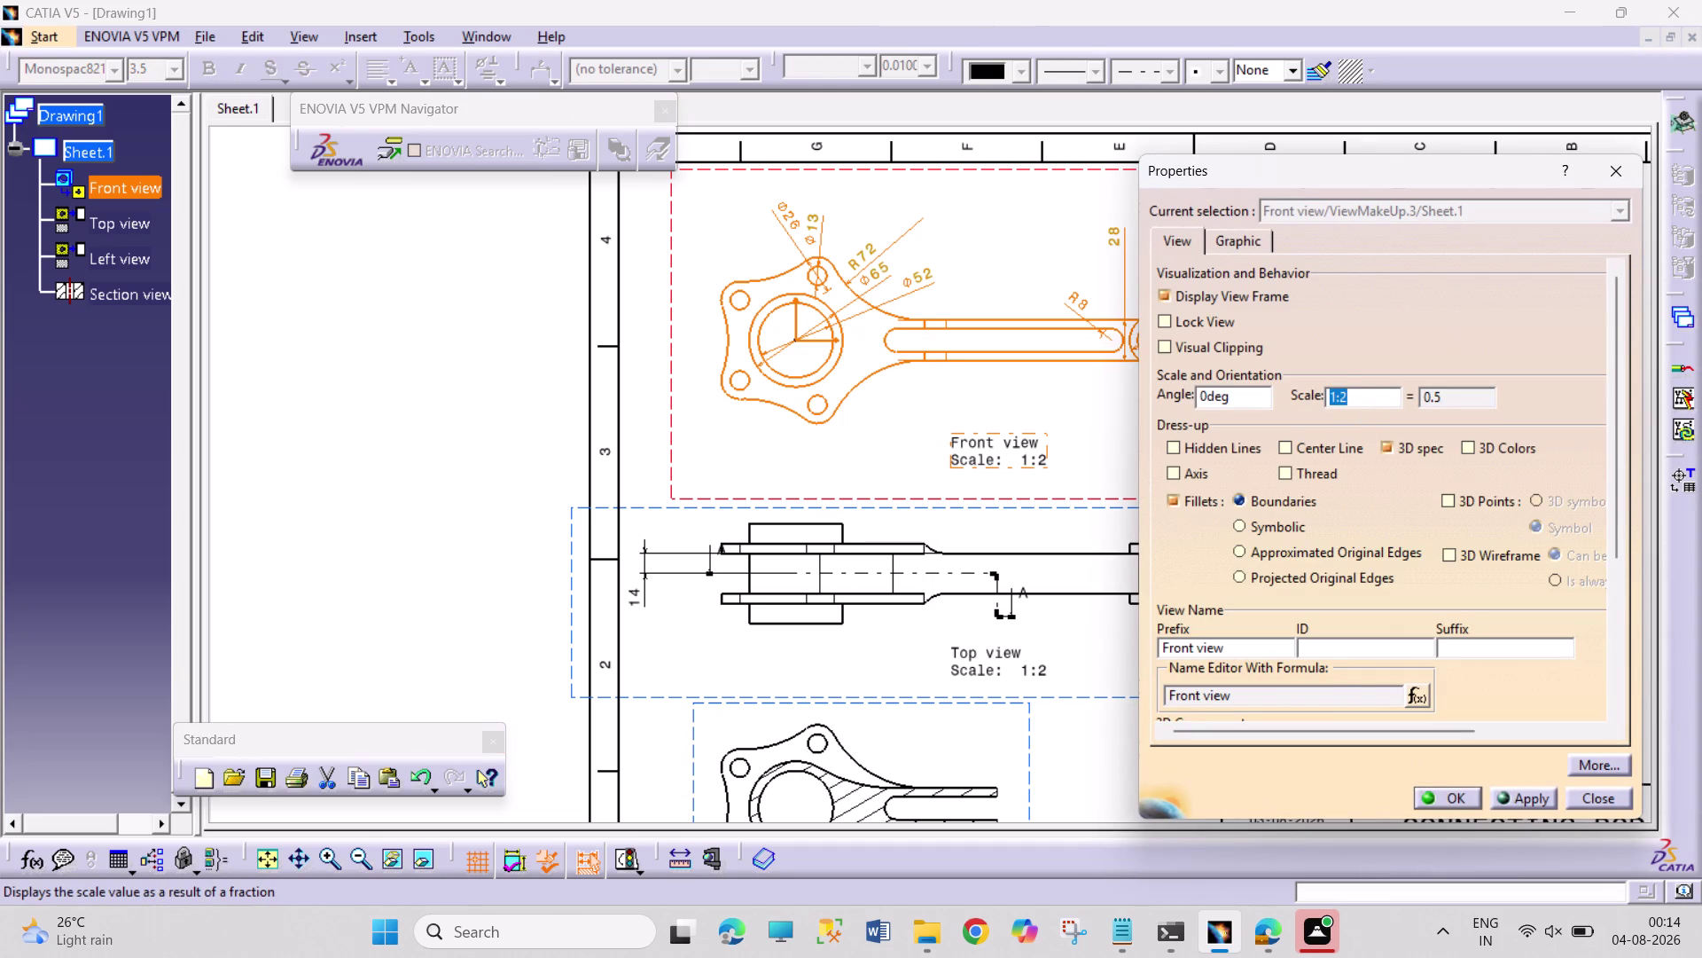
click(1369, 399)
key(BackSpace)
key(3)
key(Return)
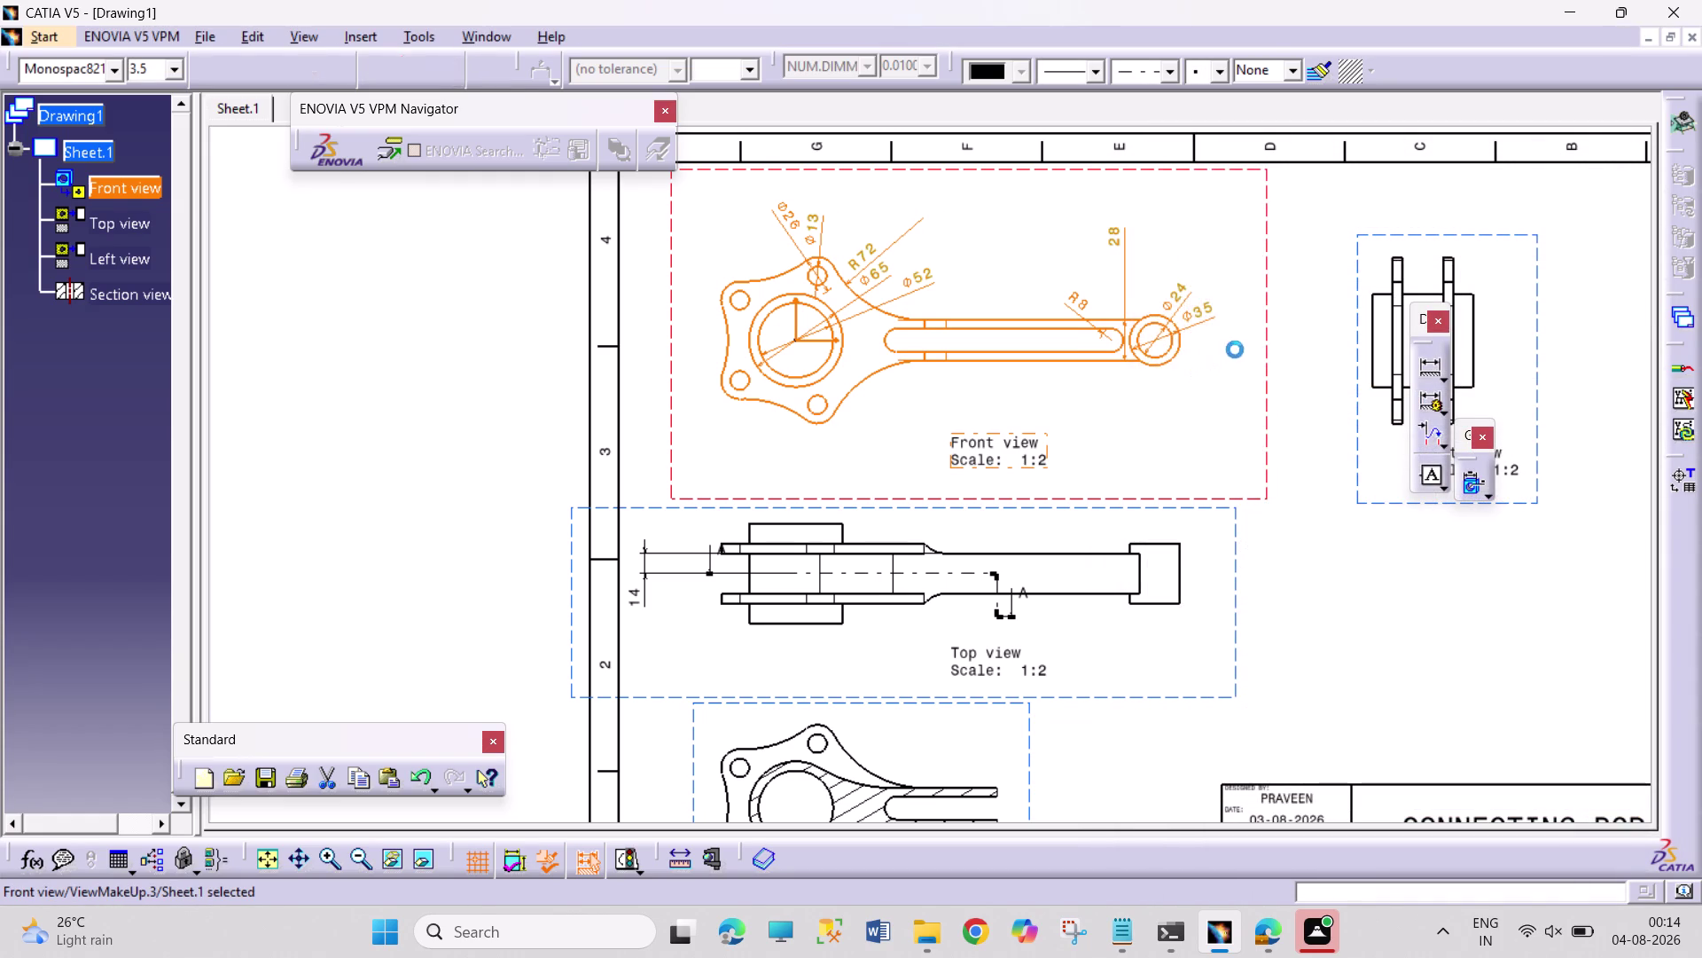
Set the front view scale back to 1:2.
right_click(1254, 318)
right_click(1170, 358)
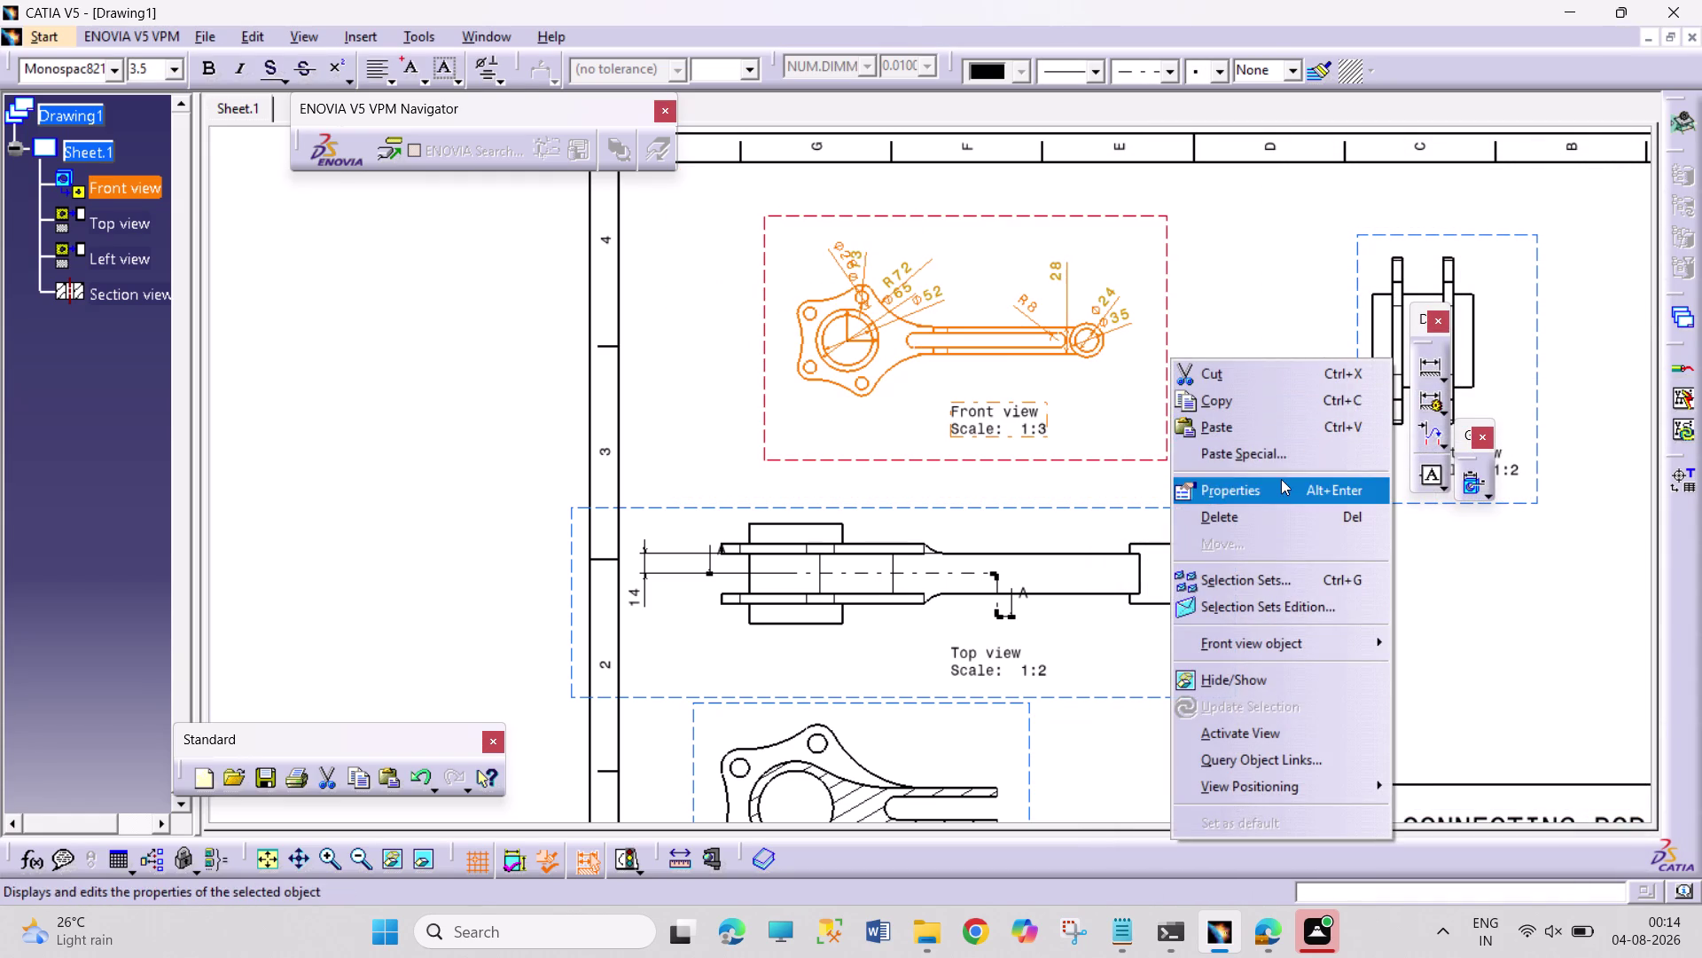
click(1280, 487)
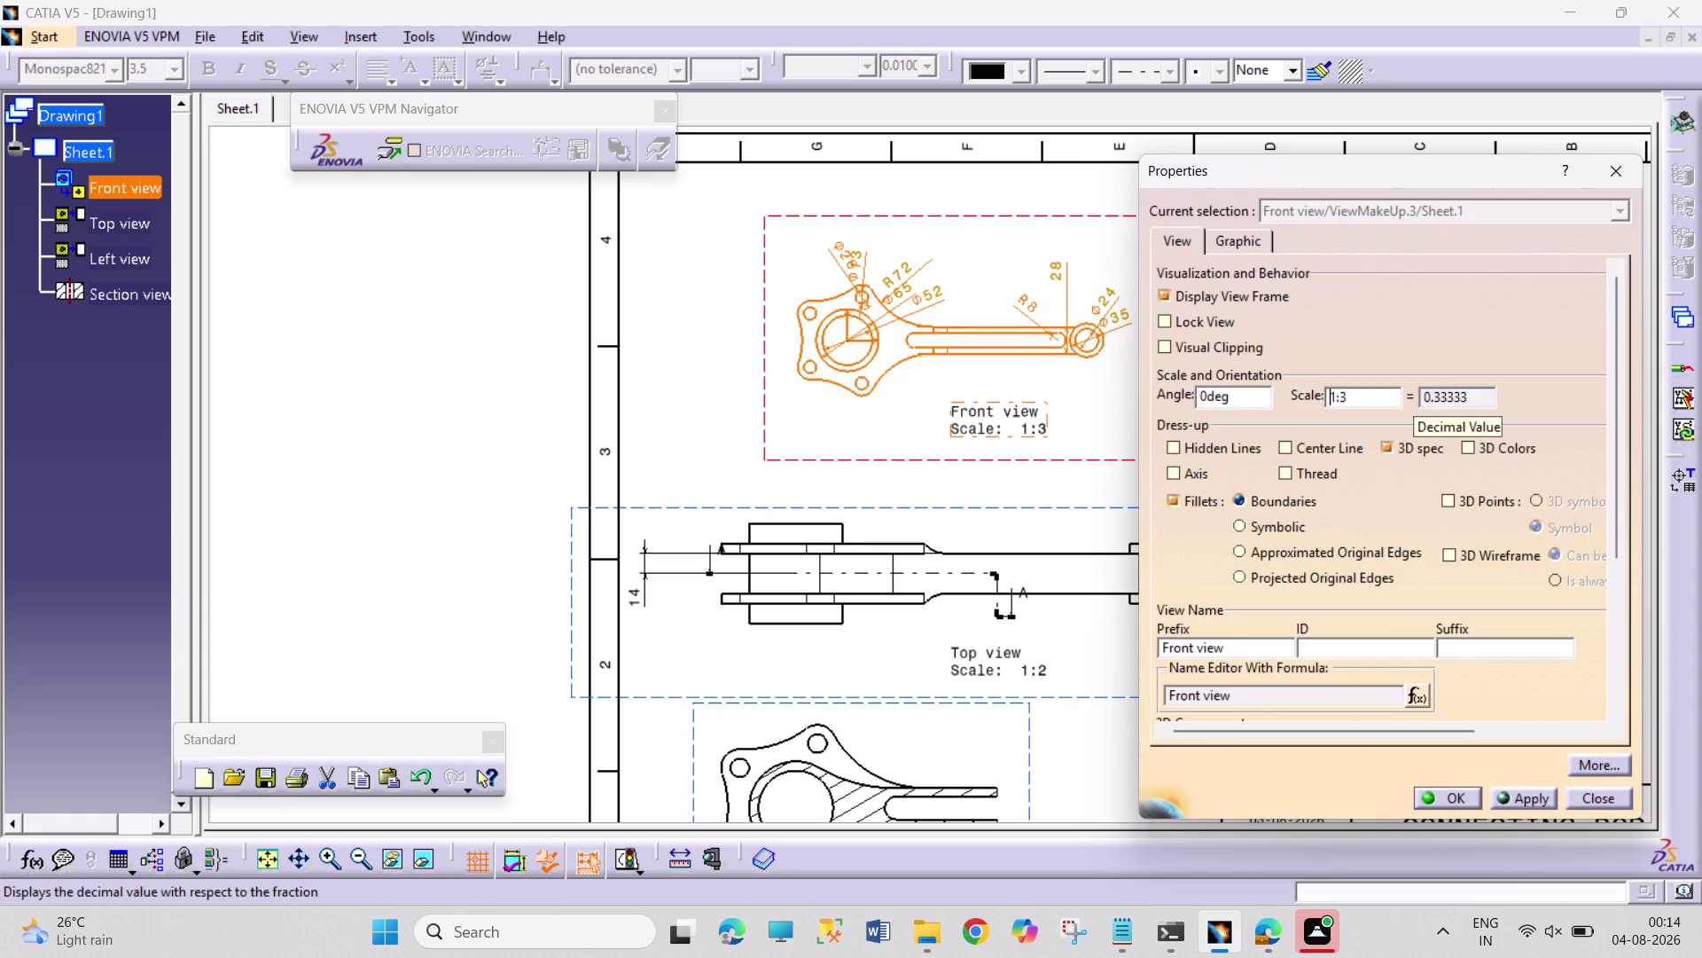
click(1371, 392)
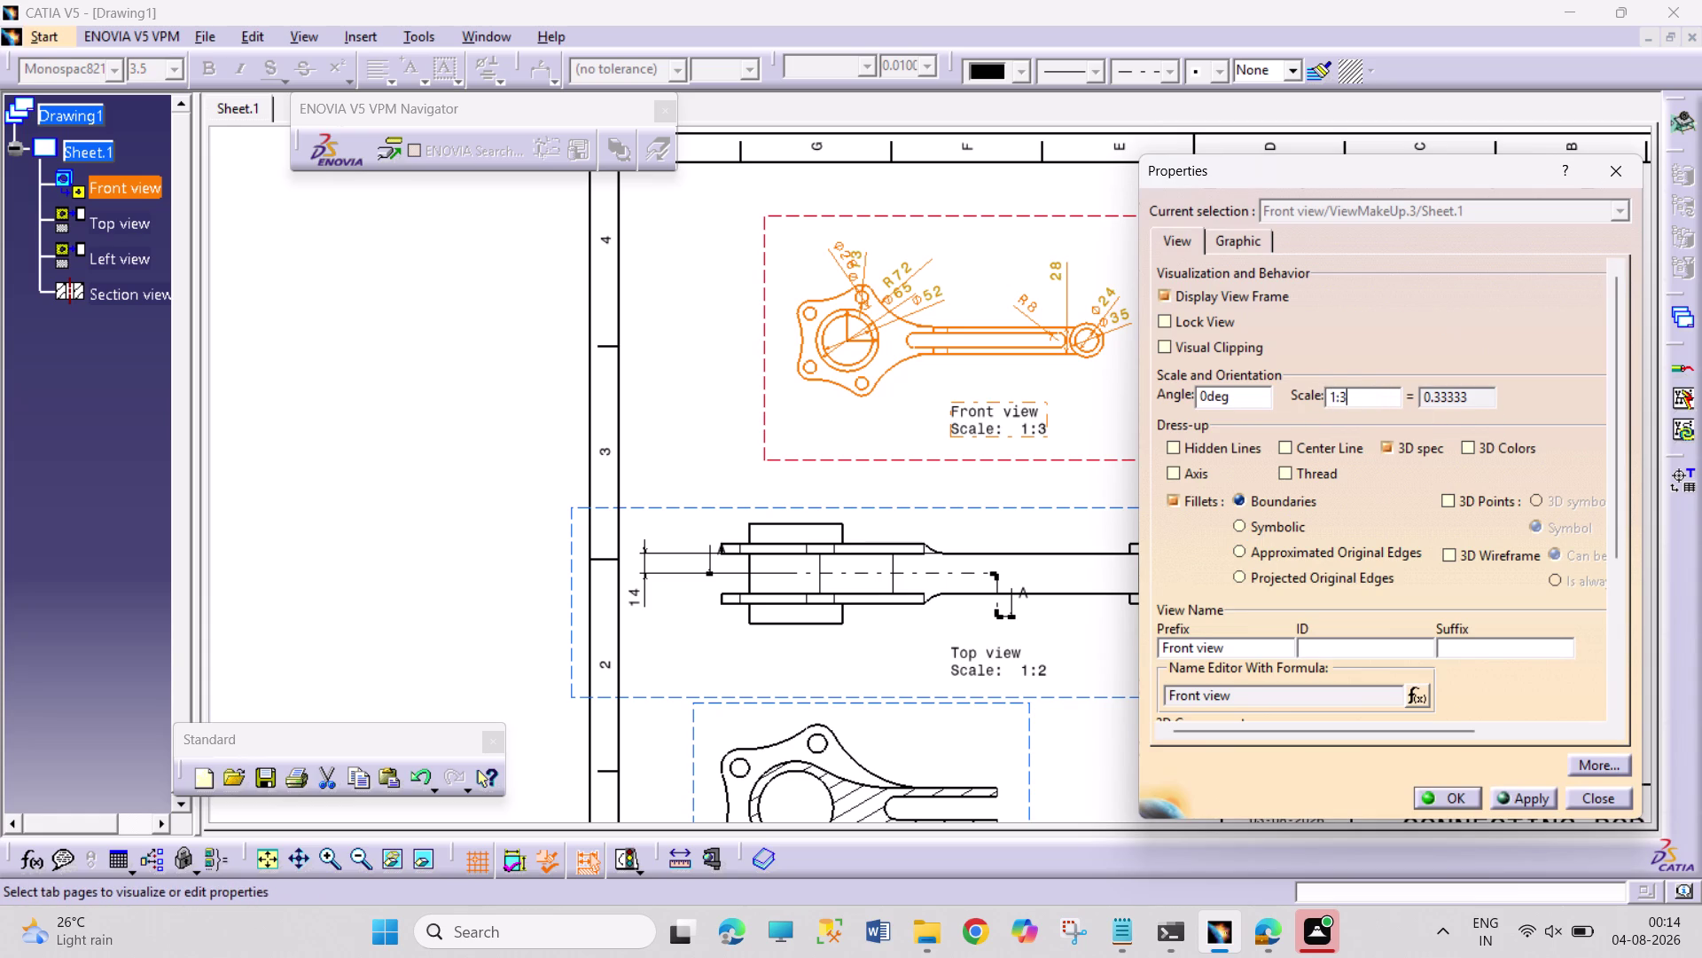
key(BackSpace)
key(2)
key(Return)
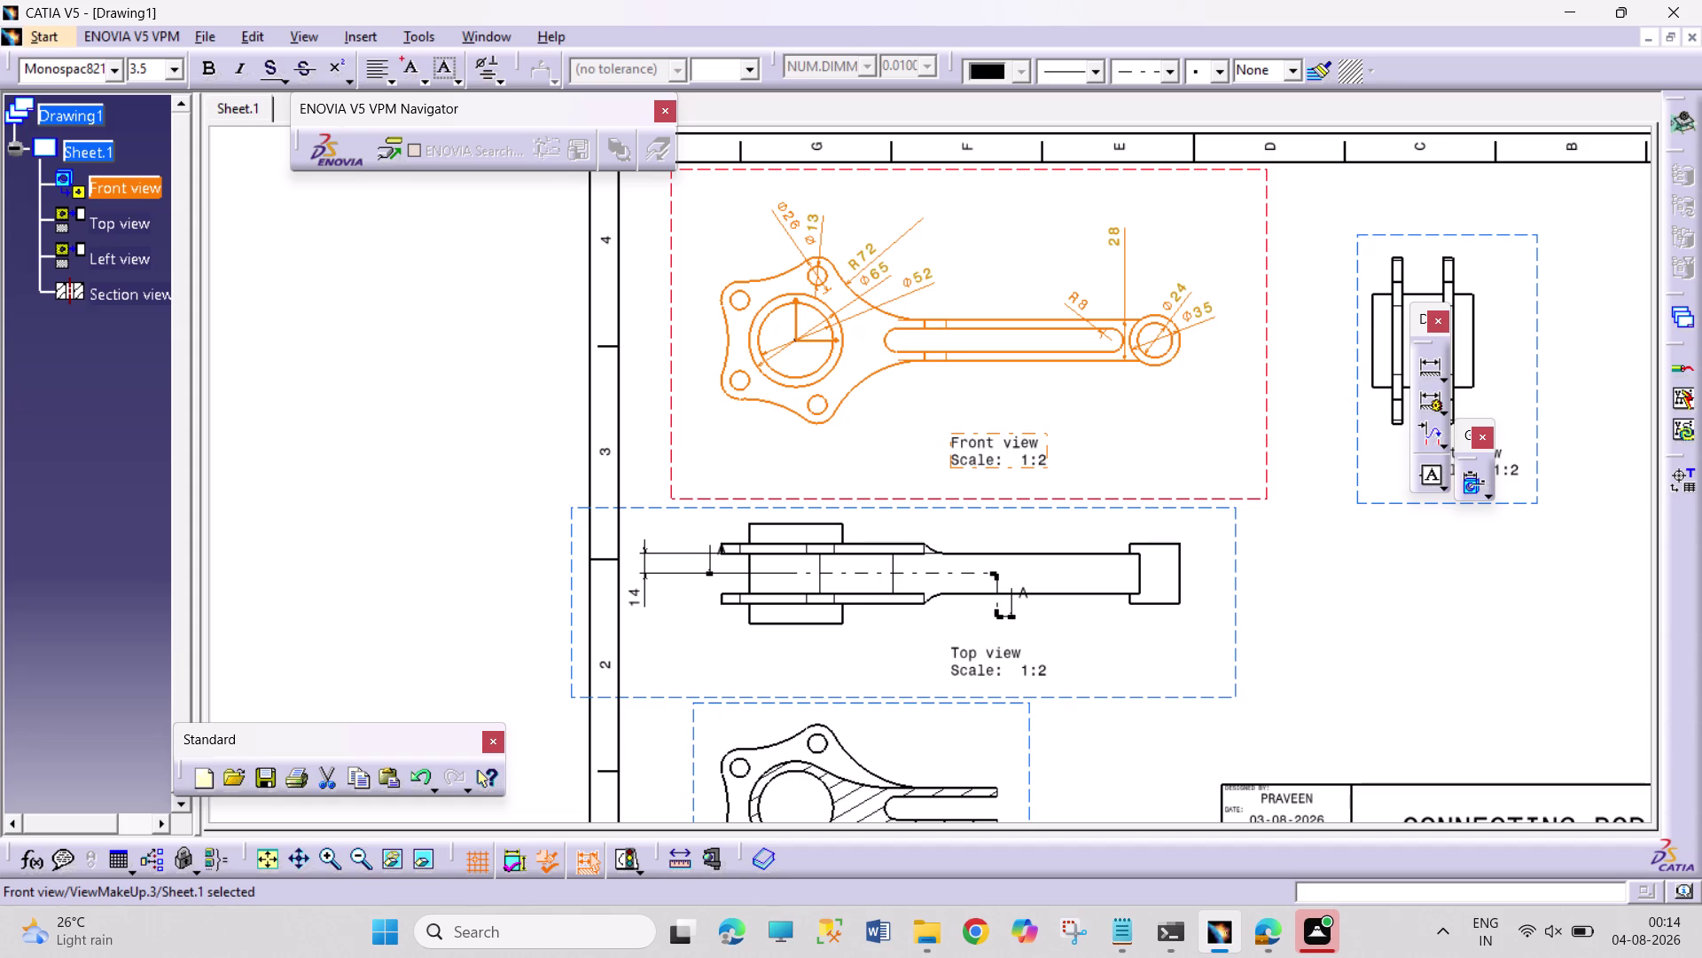
right_click(1370, 393)
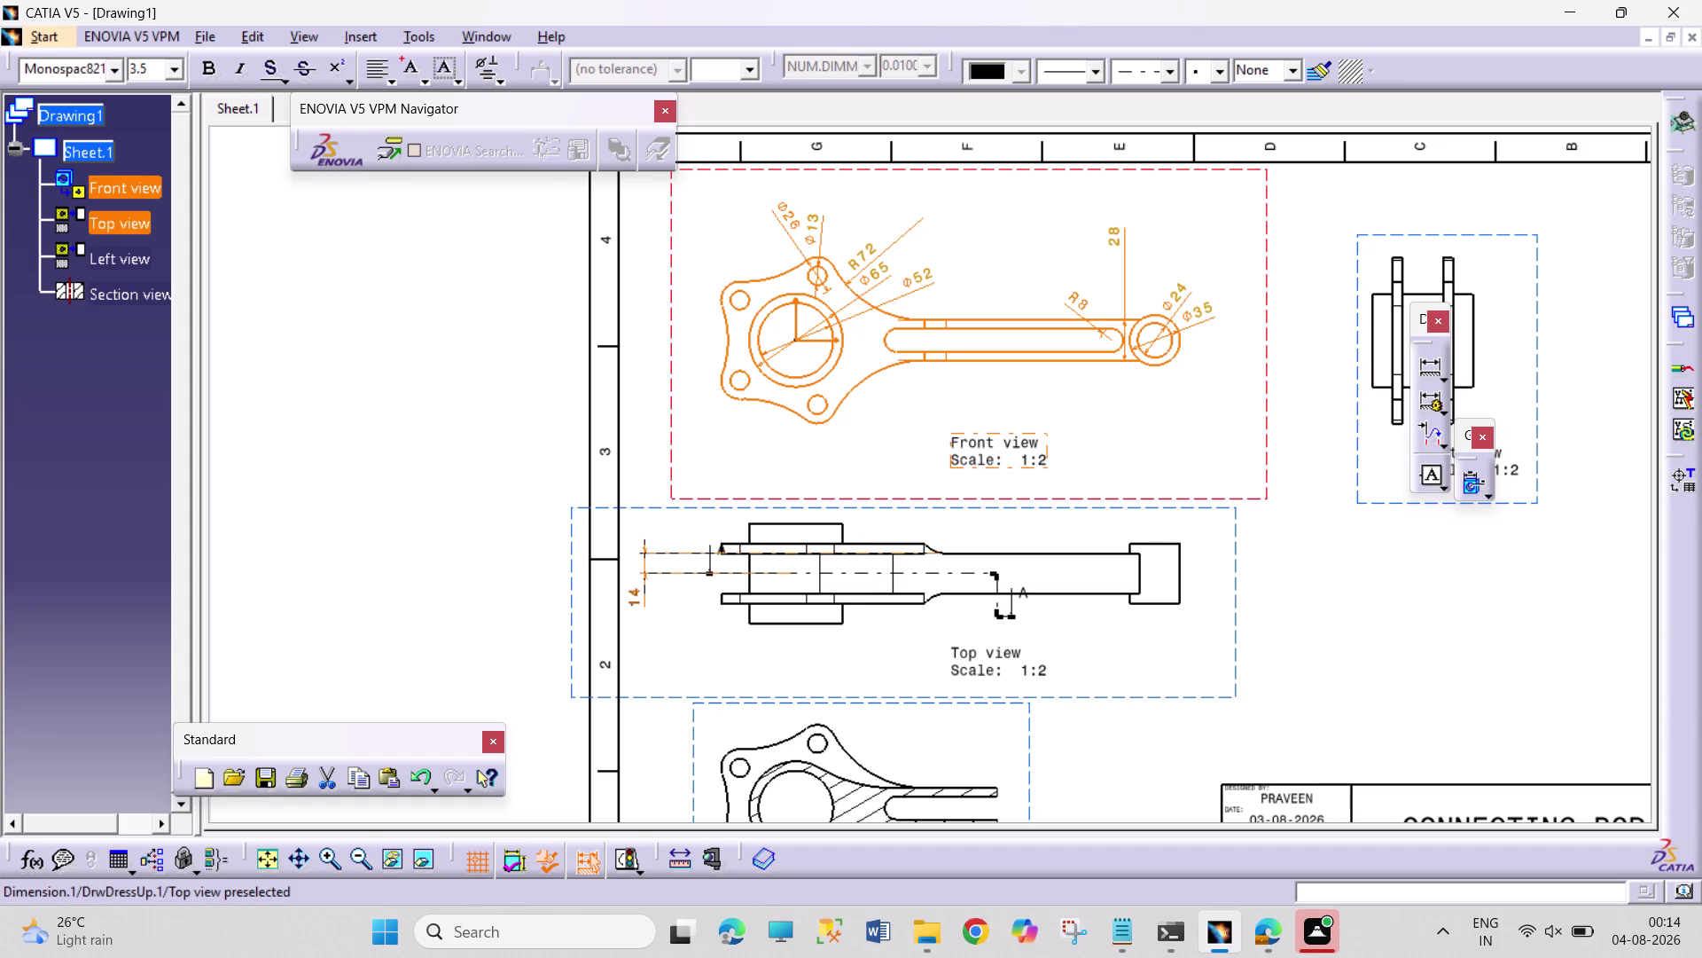
Delete the 14 dimension and generate dimensions from the 3D part.
click(628, 588)
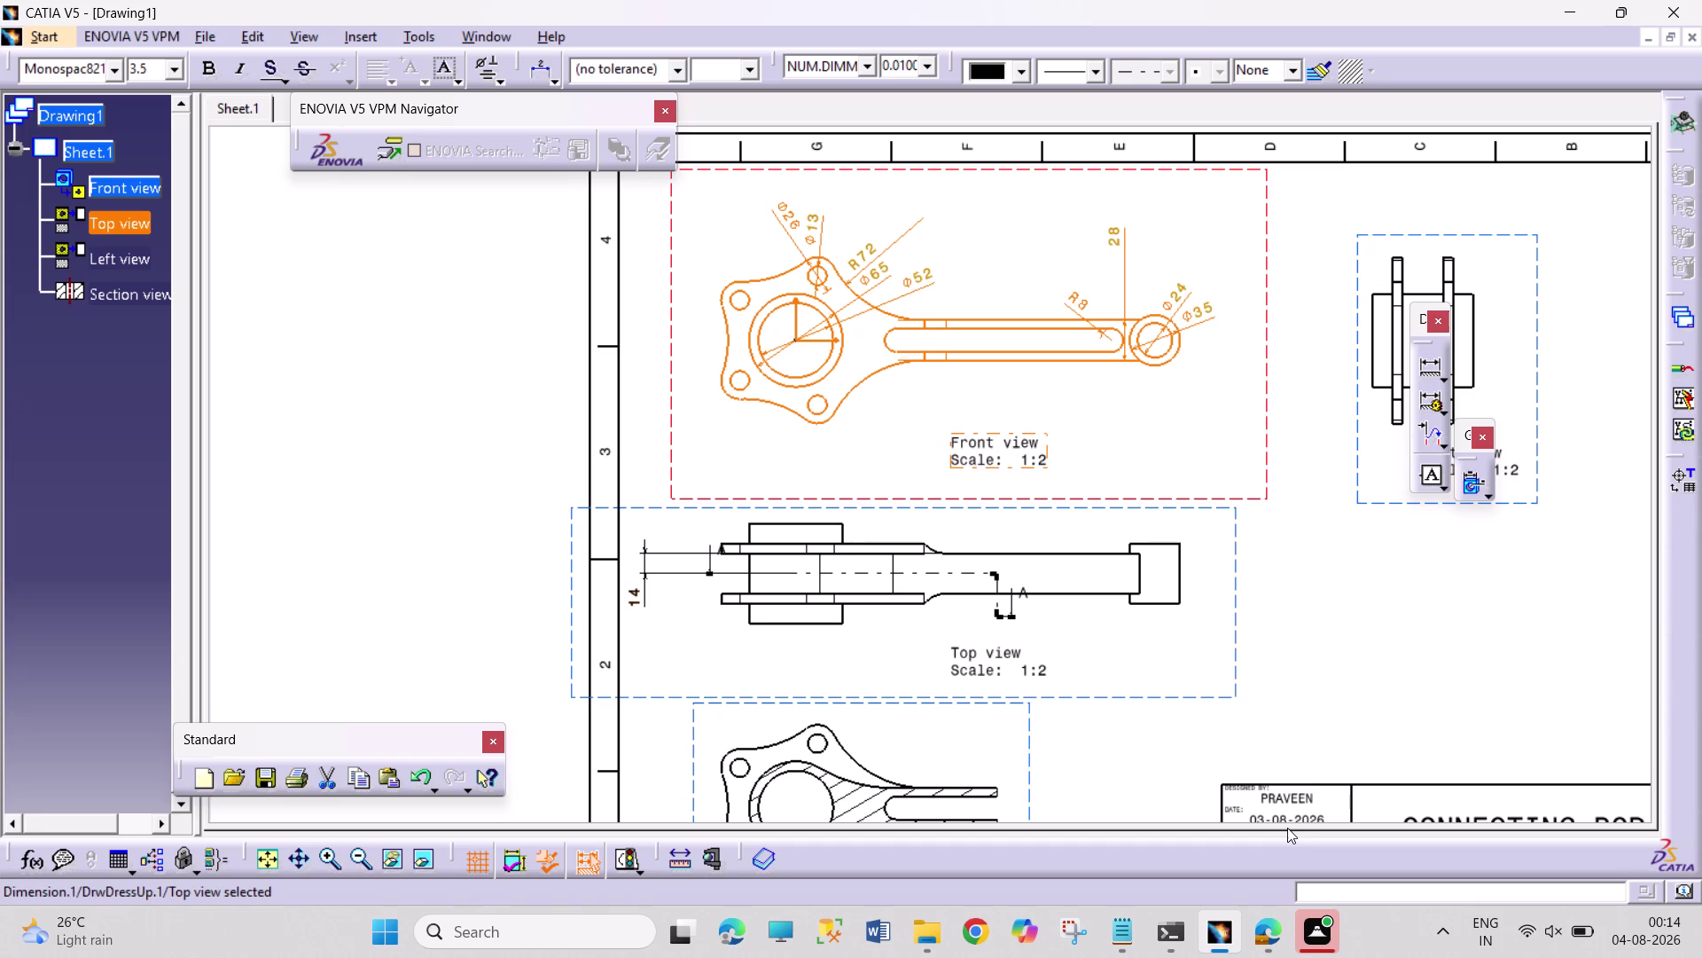
key(Delete)
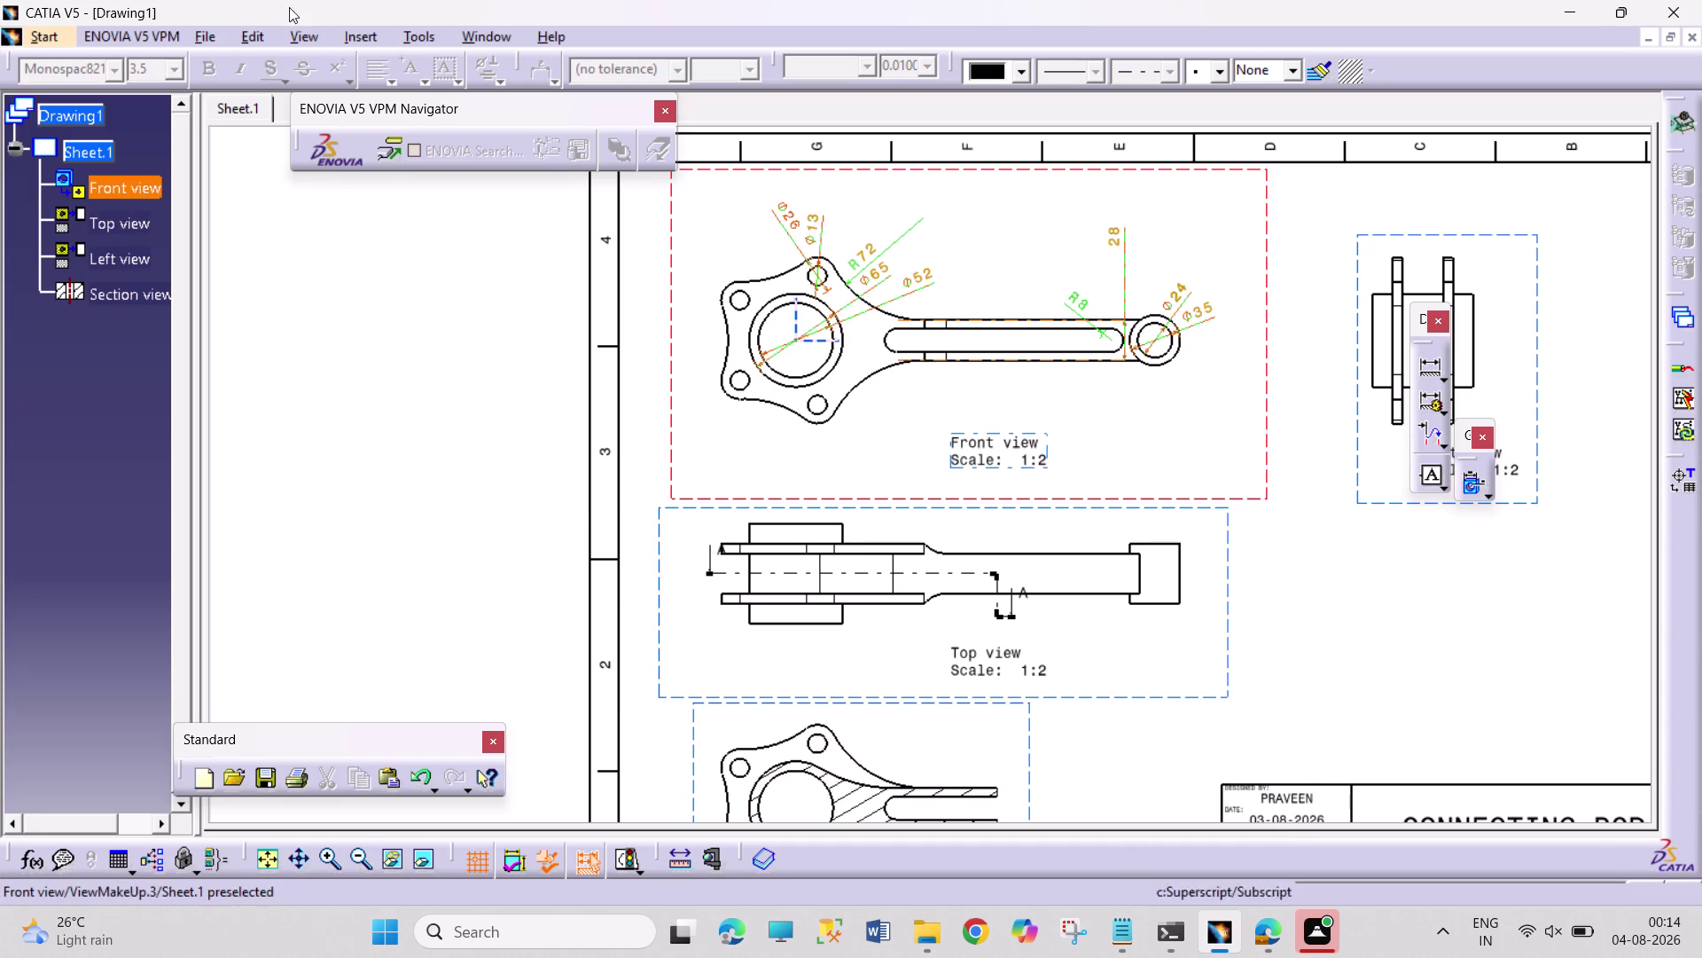
click(374, 38)
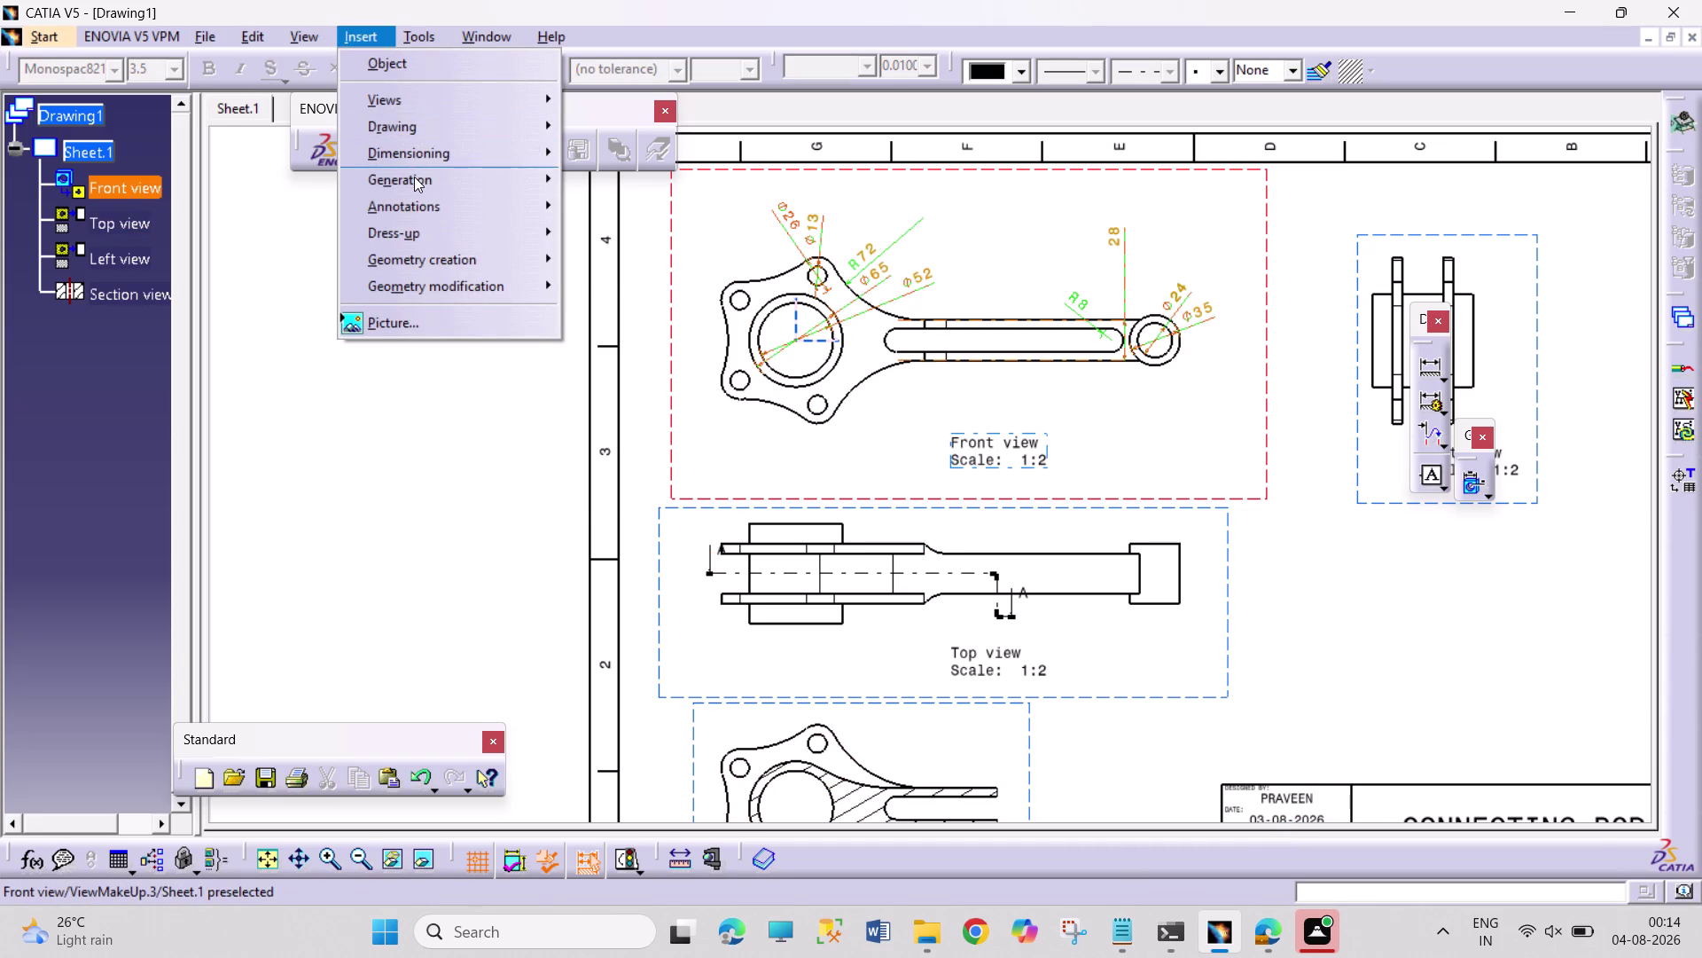
click(414, 176)
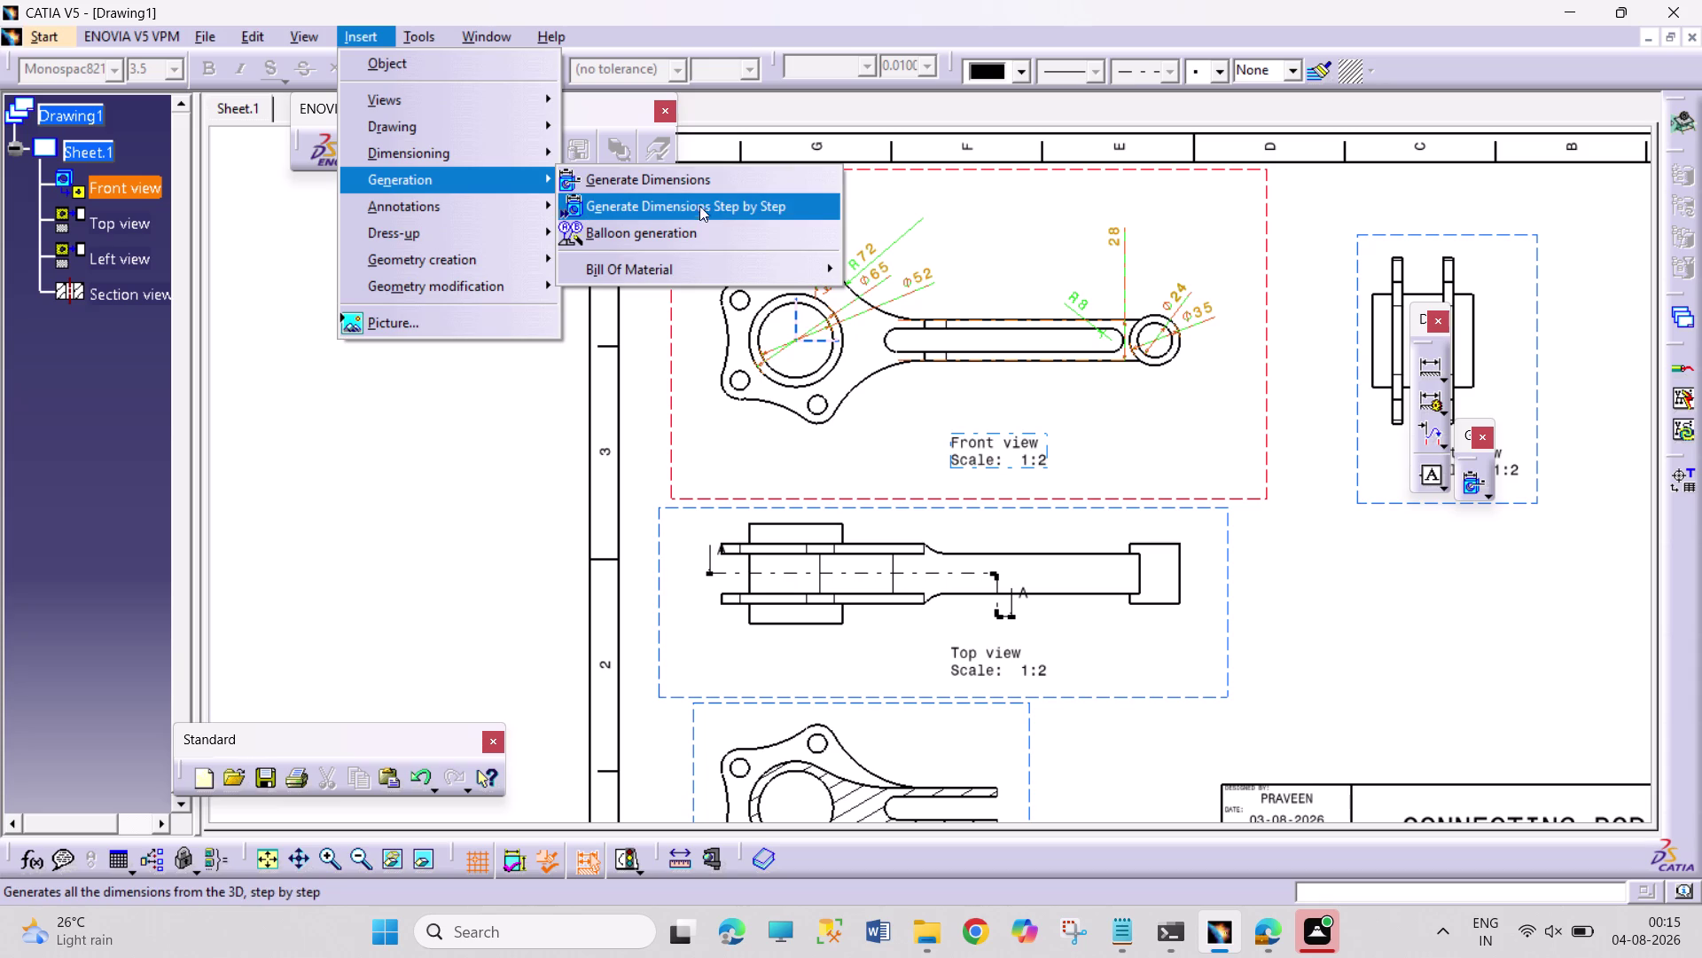
click(705, 182)
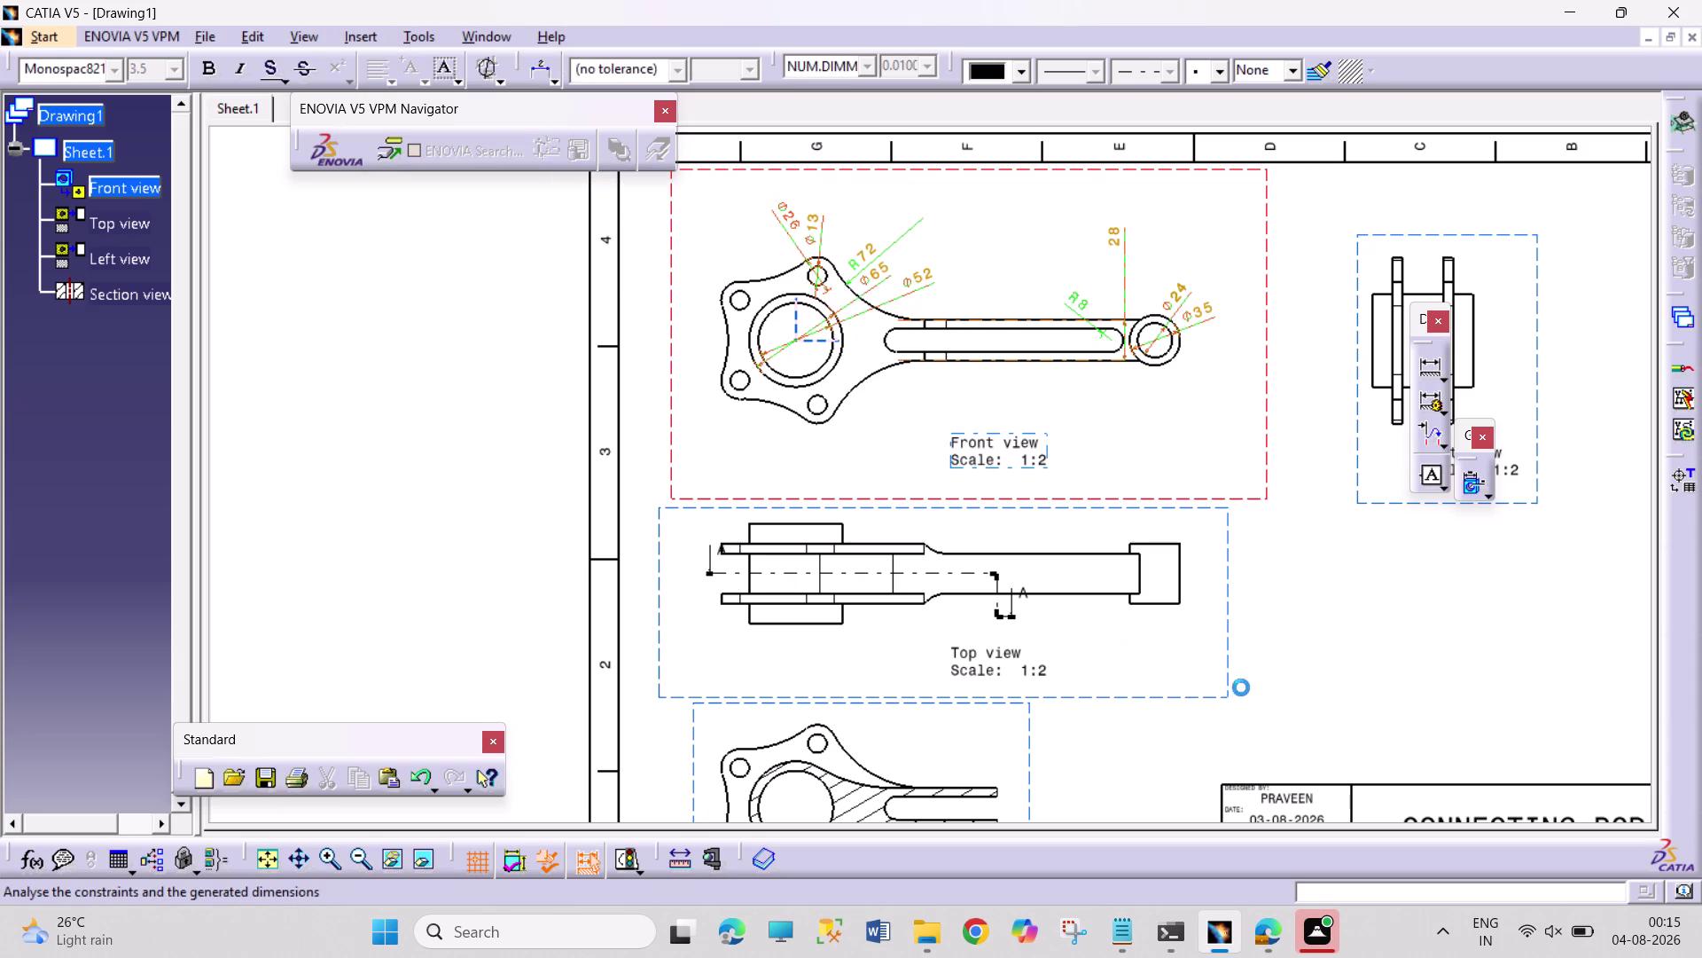
click(1151, 607)
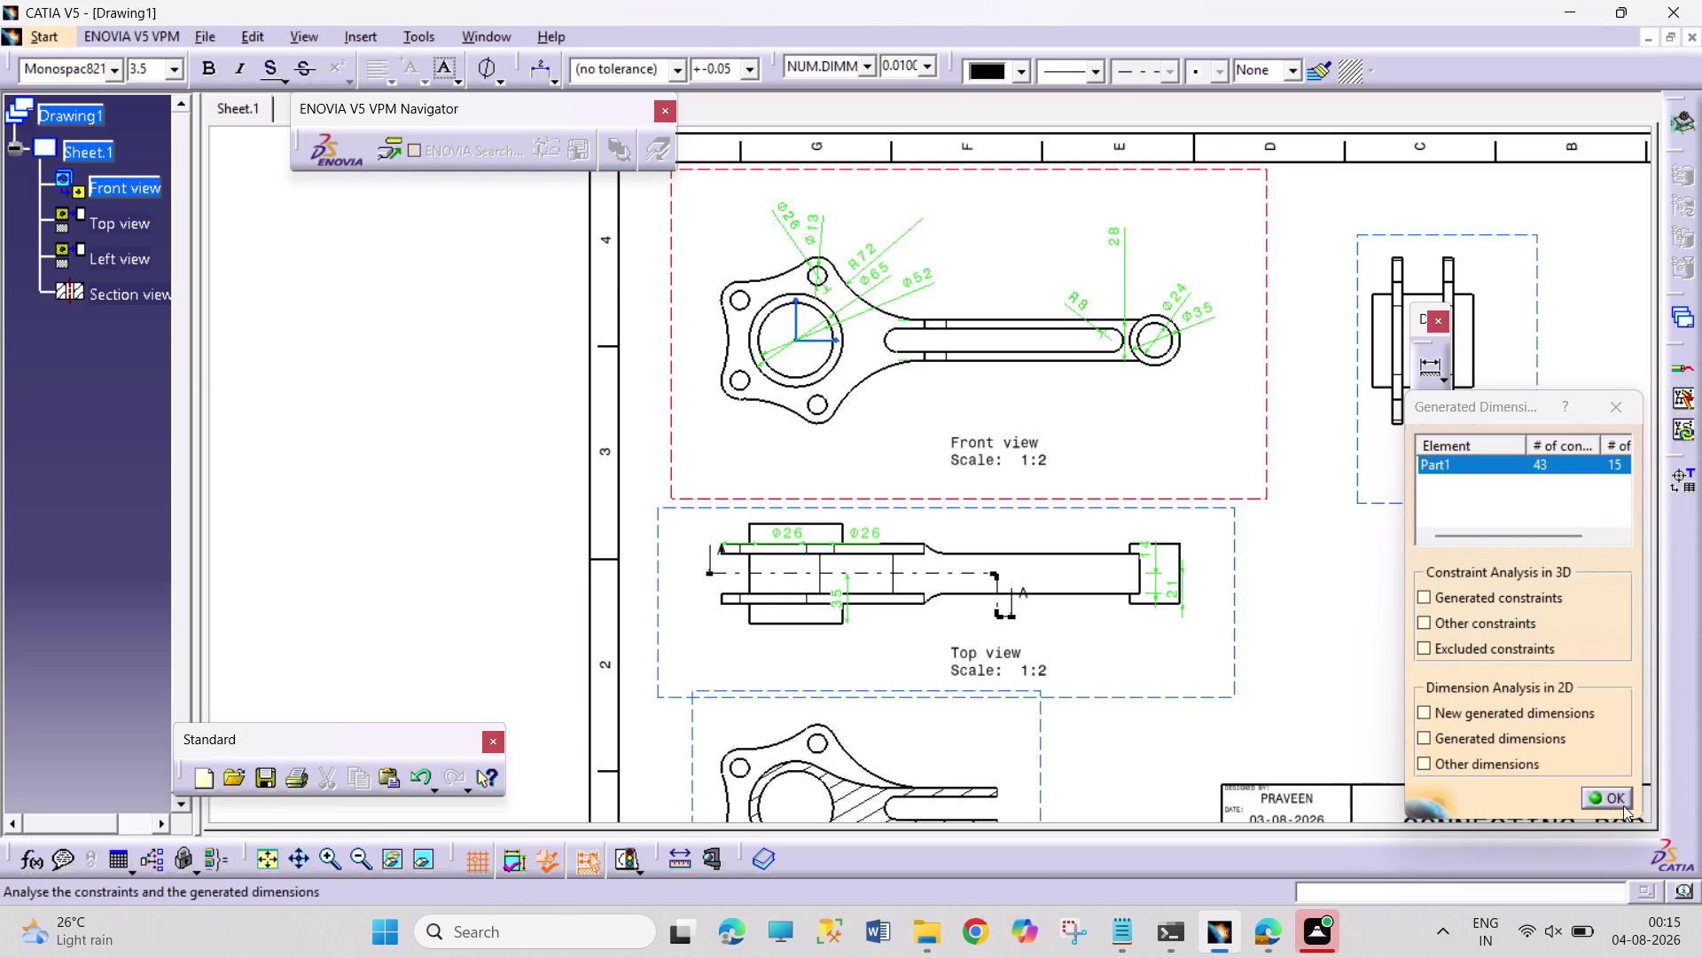
click(1597, 788)
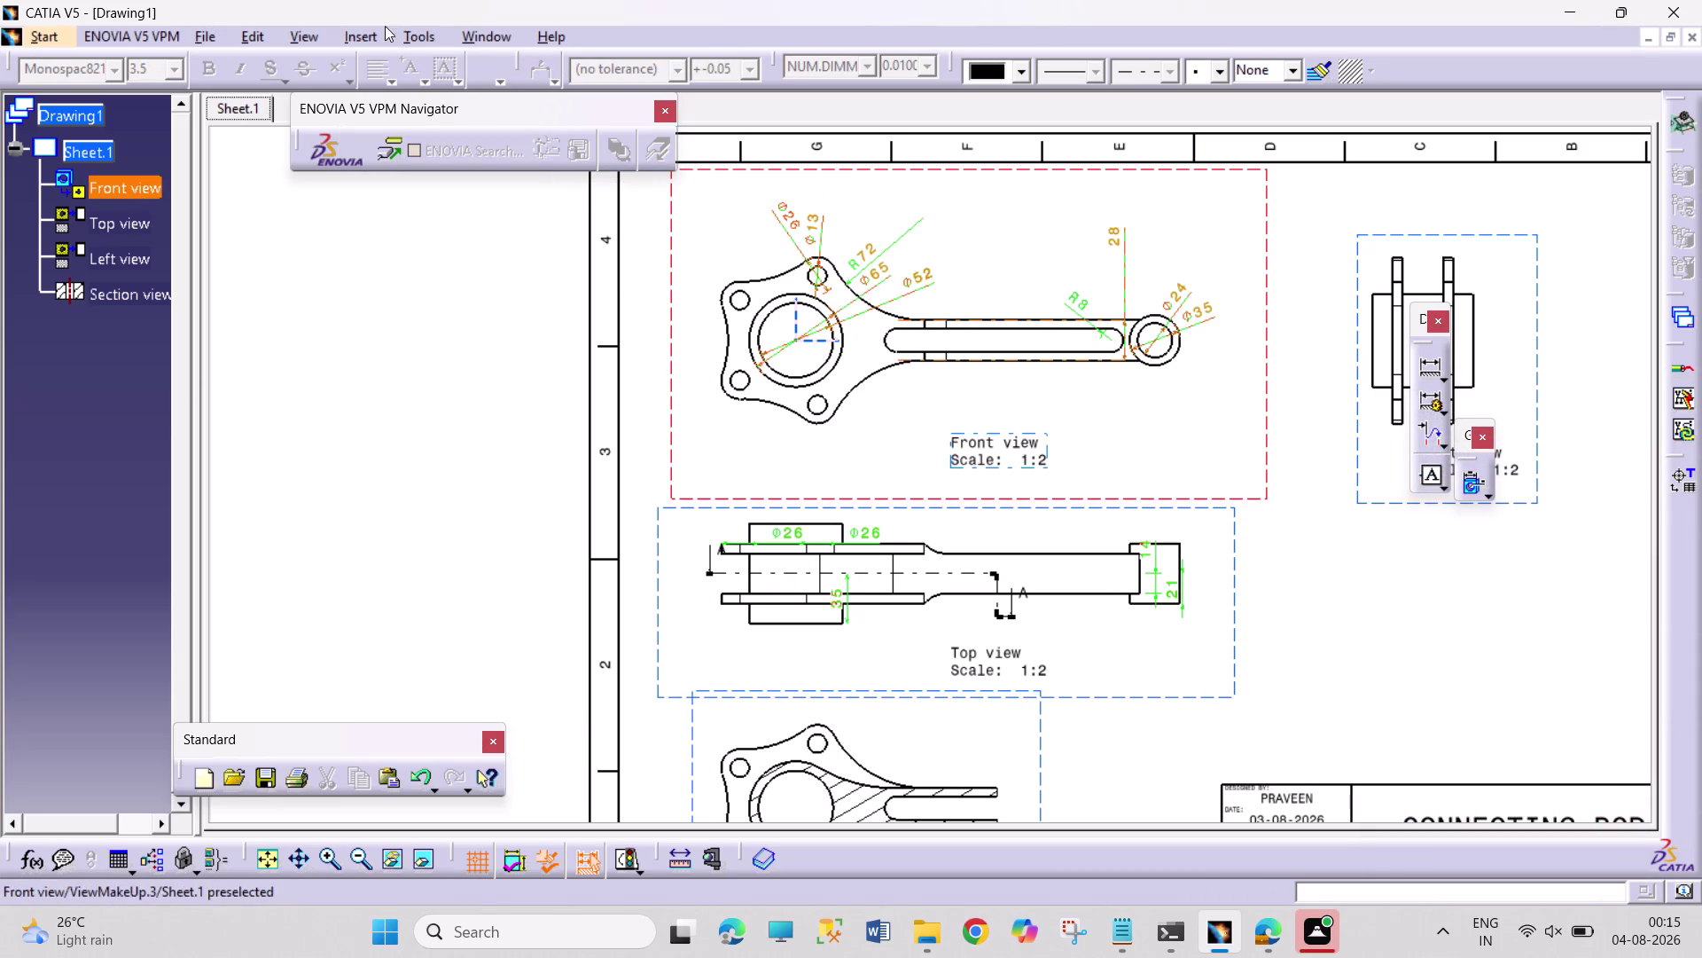
Generate dimensions again, adding Ø26 to the top view, and close the summary.
click(371, 28)
click(450, 178)
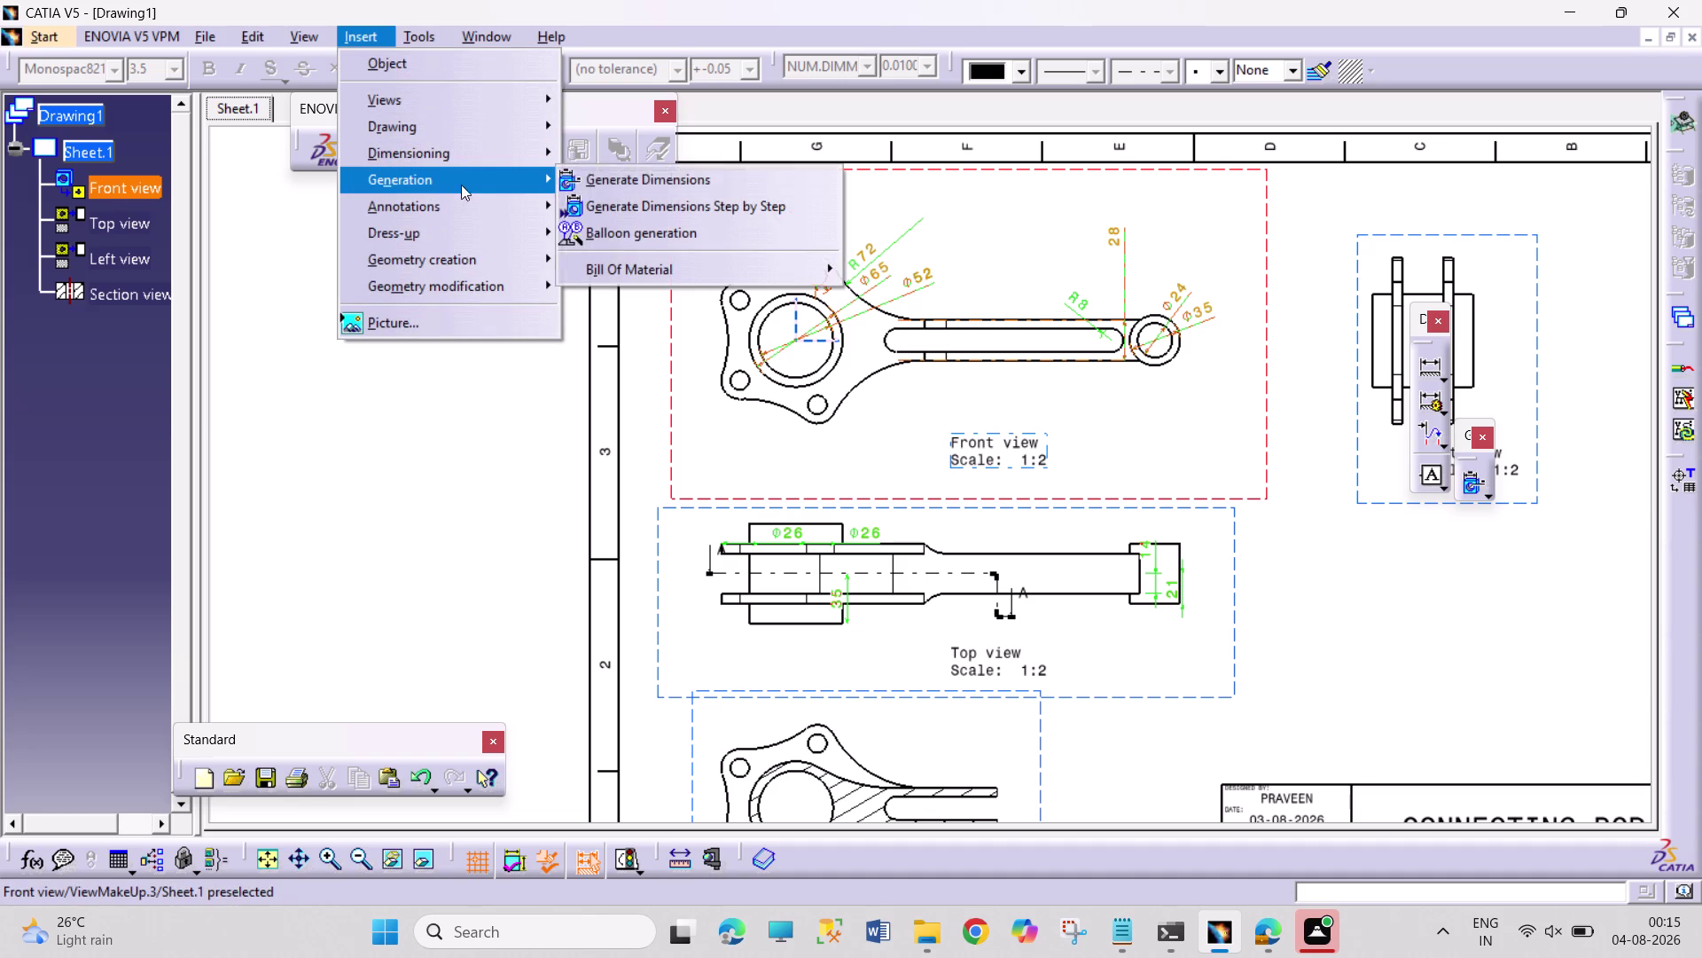
click(696, 180)
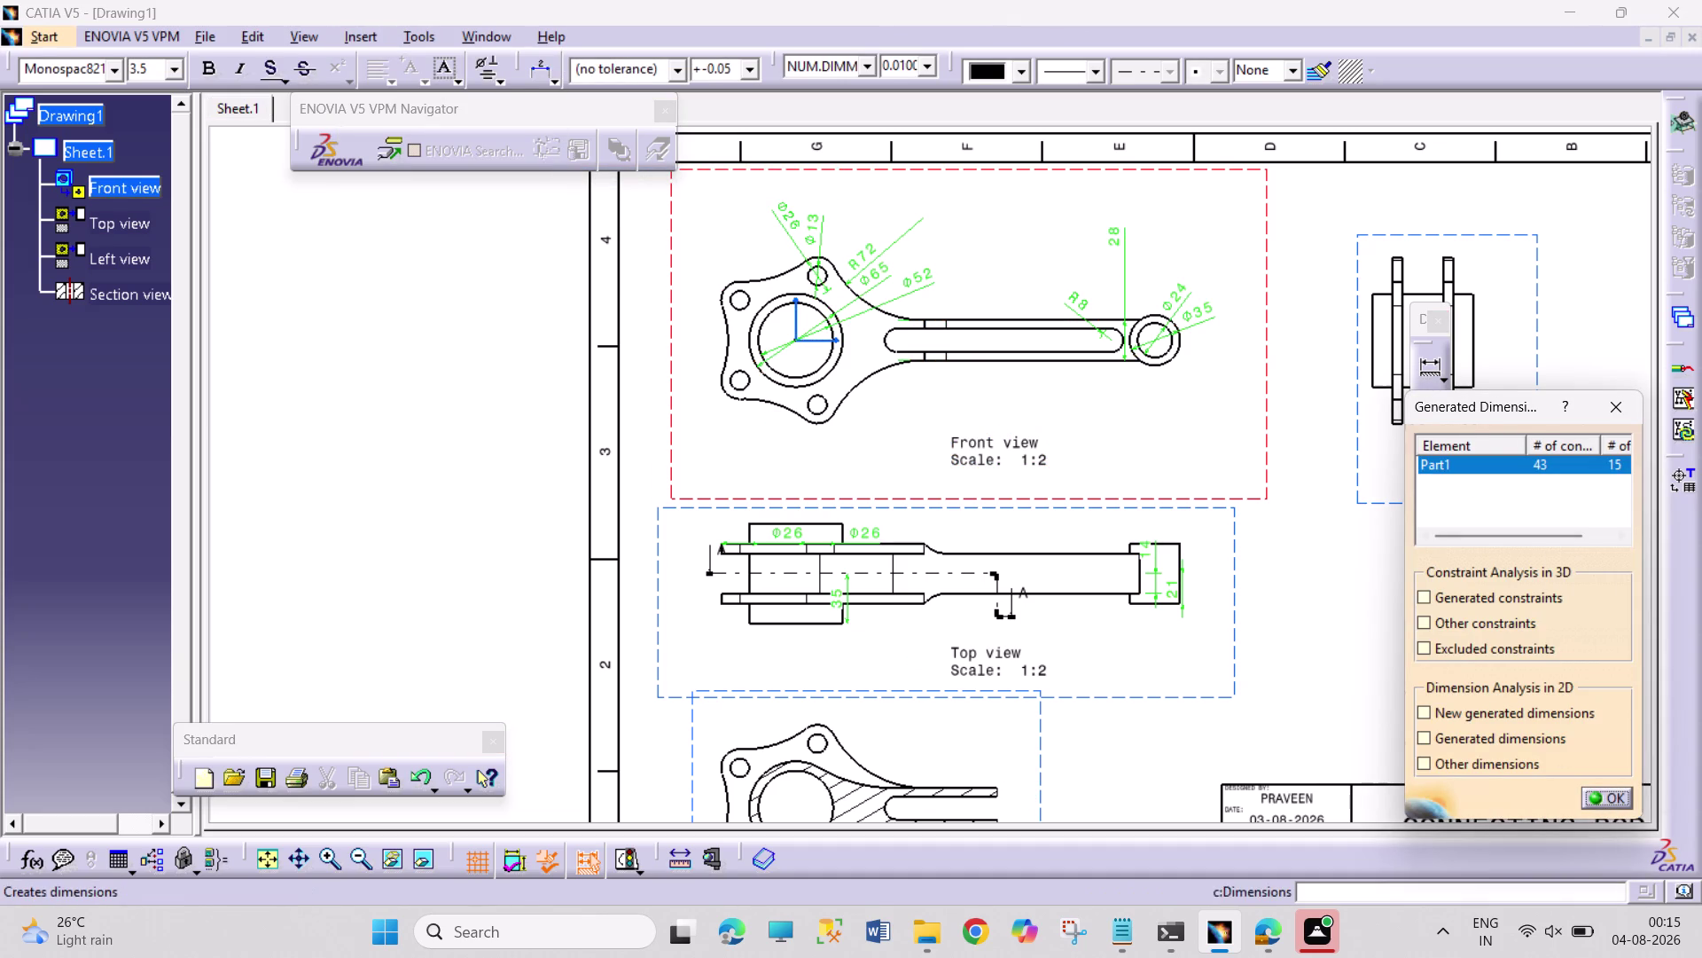
click(1347, 316)
click(1357, 322)
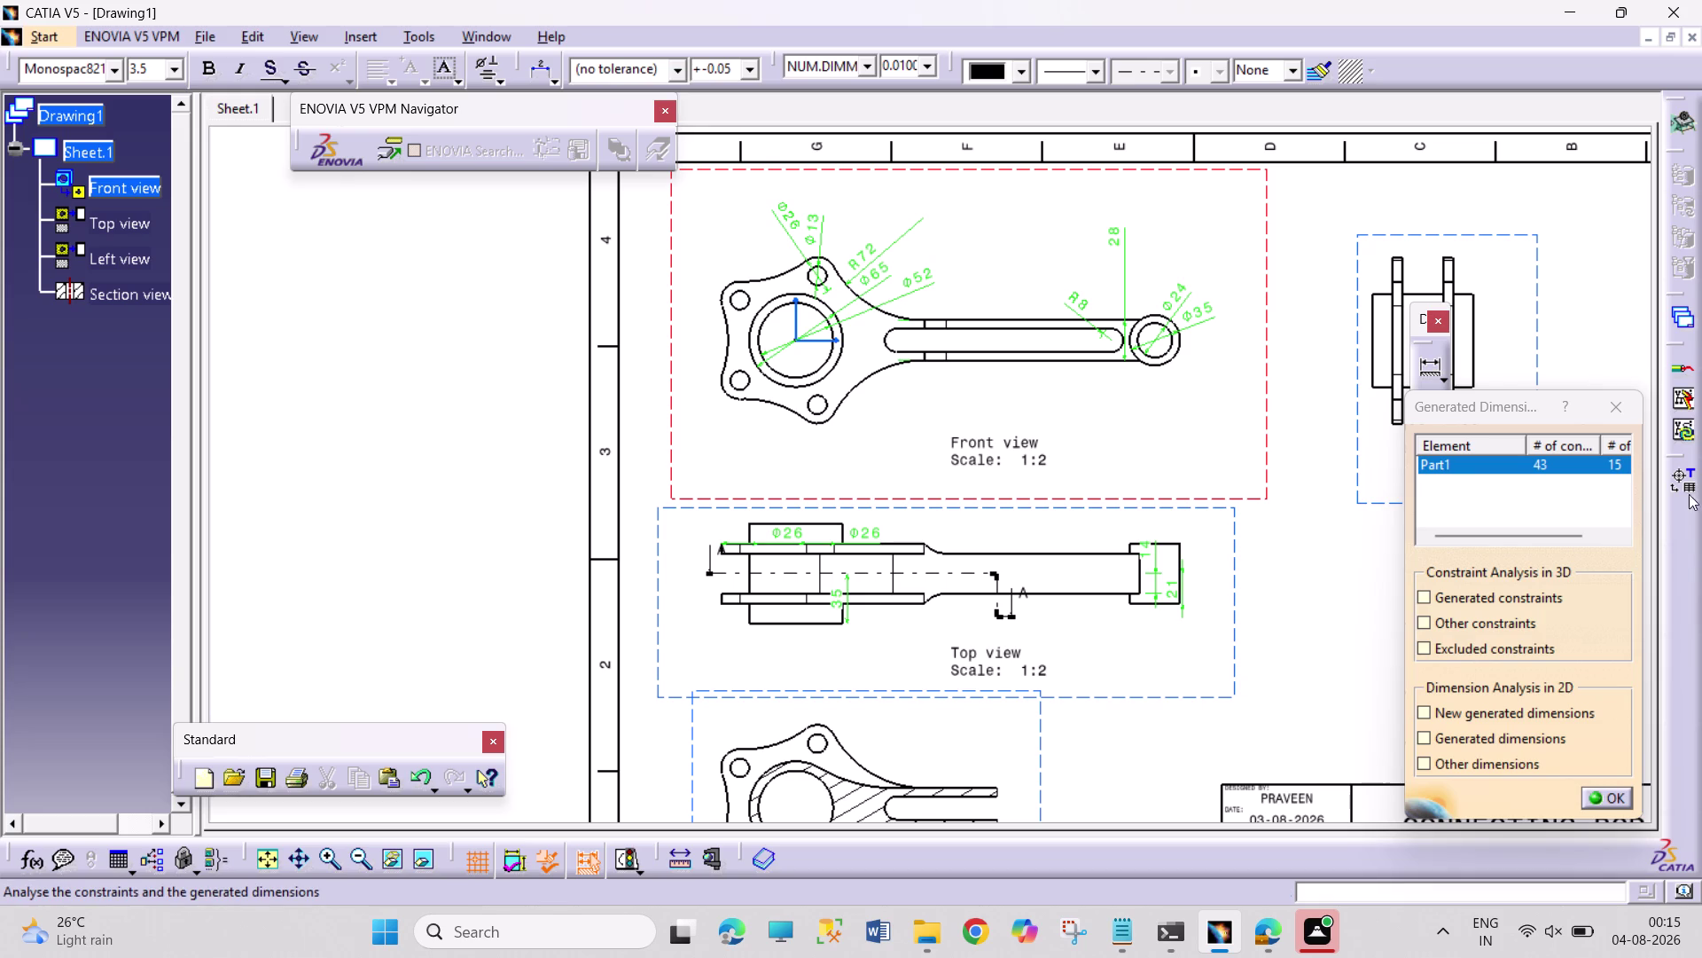
click(1601, 413)
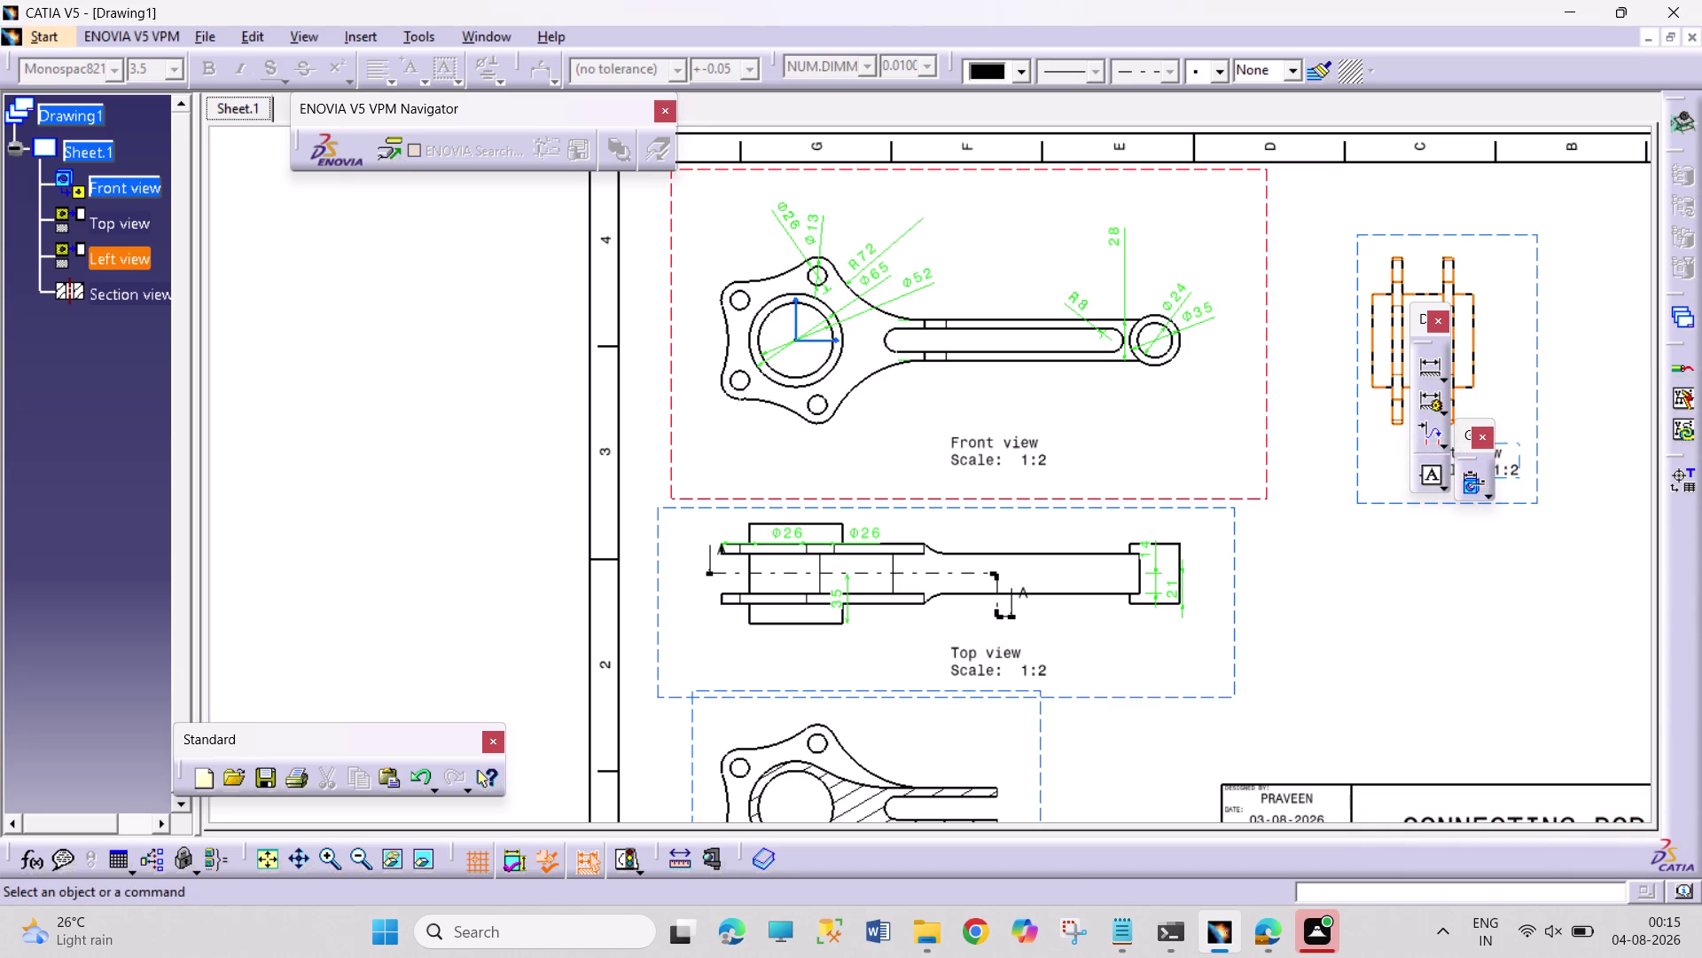
double_click(1372, 238)
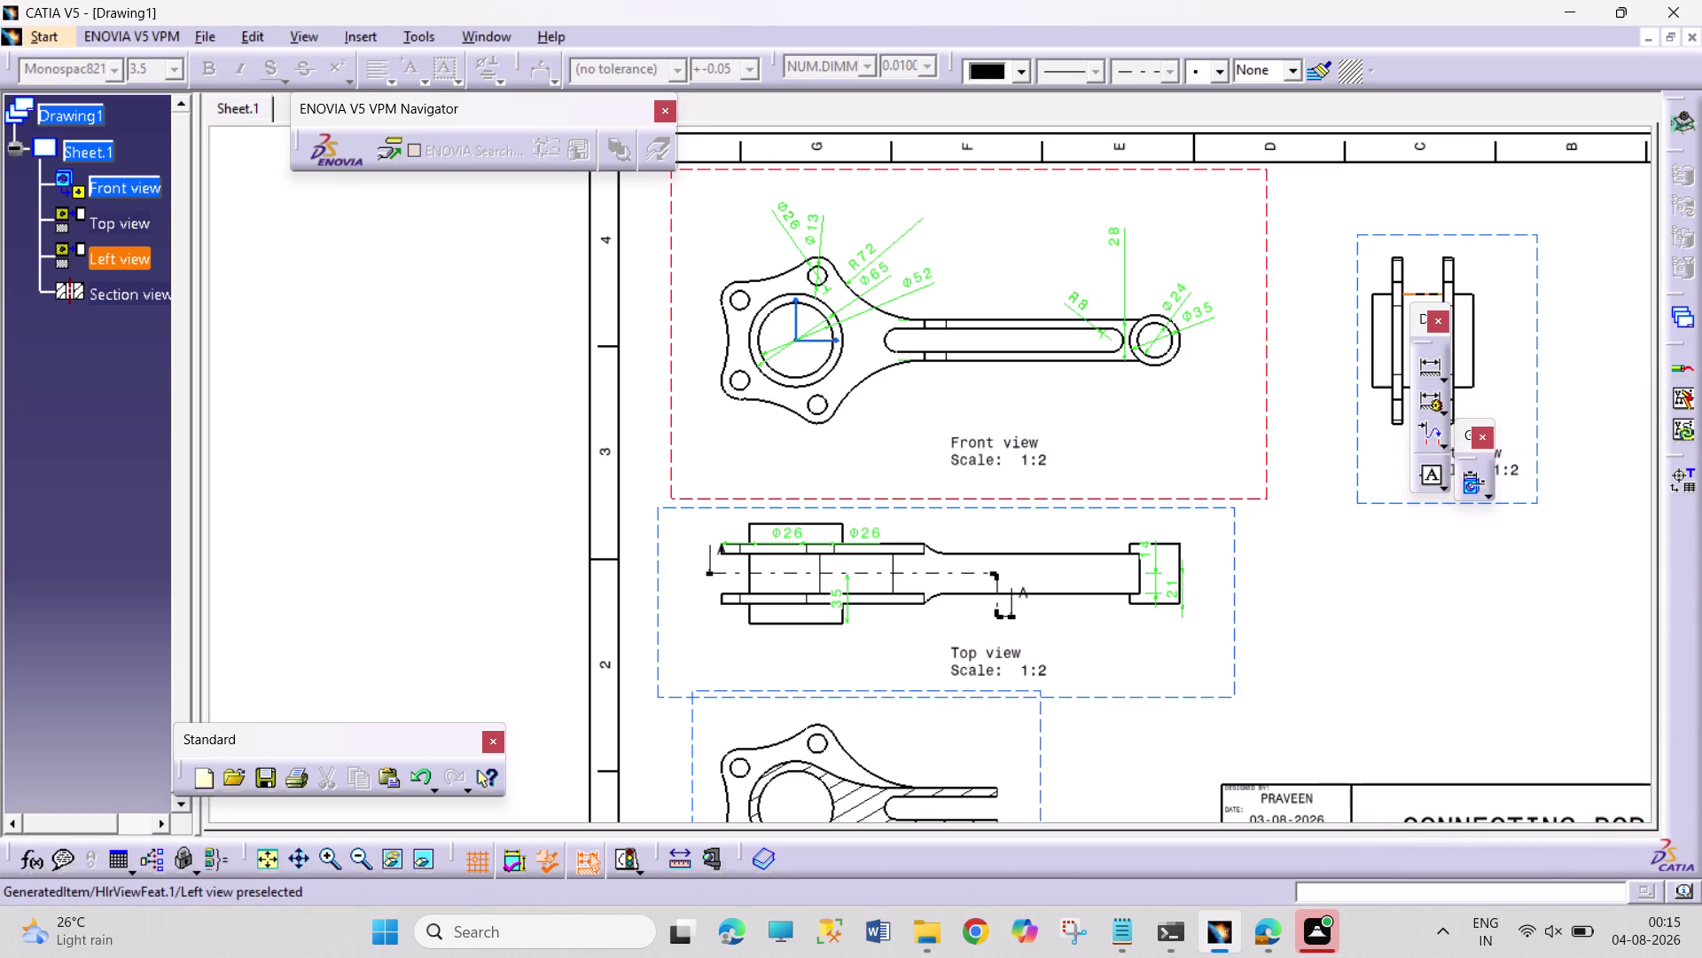
double_click(1398, 245)
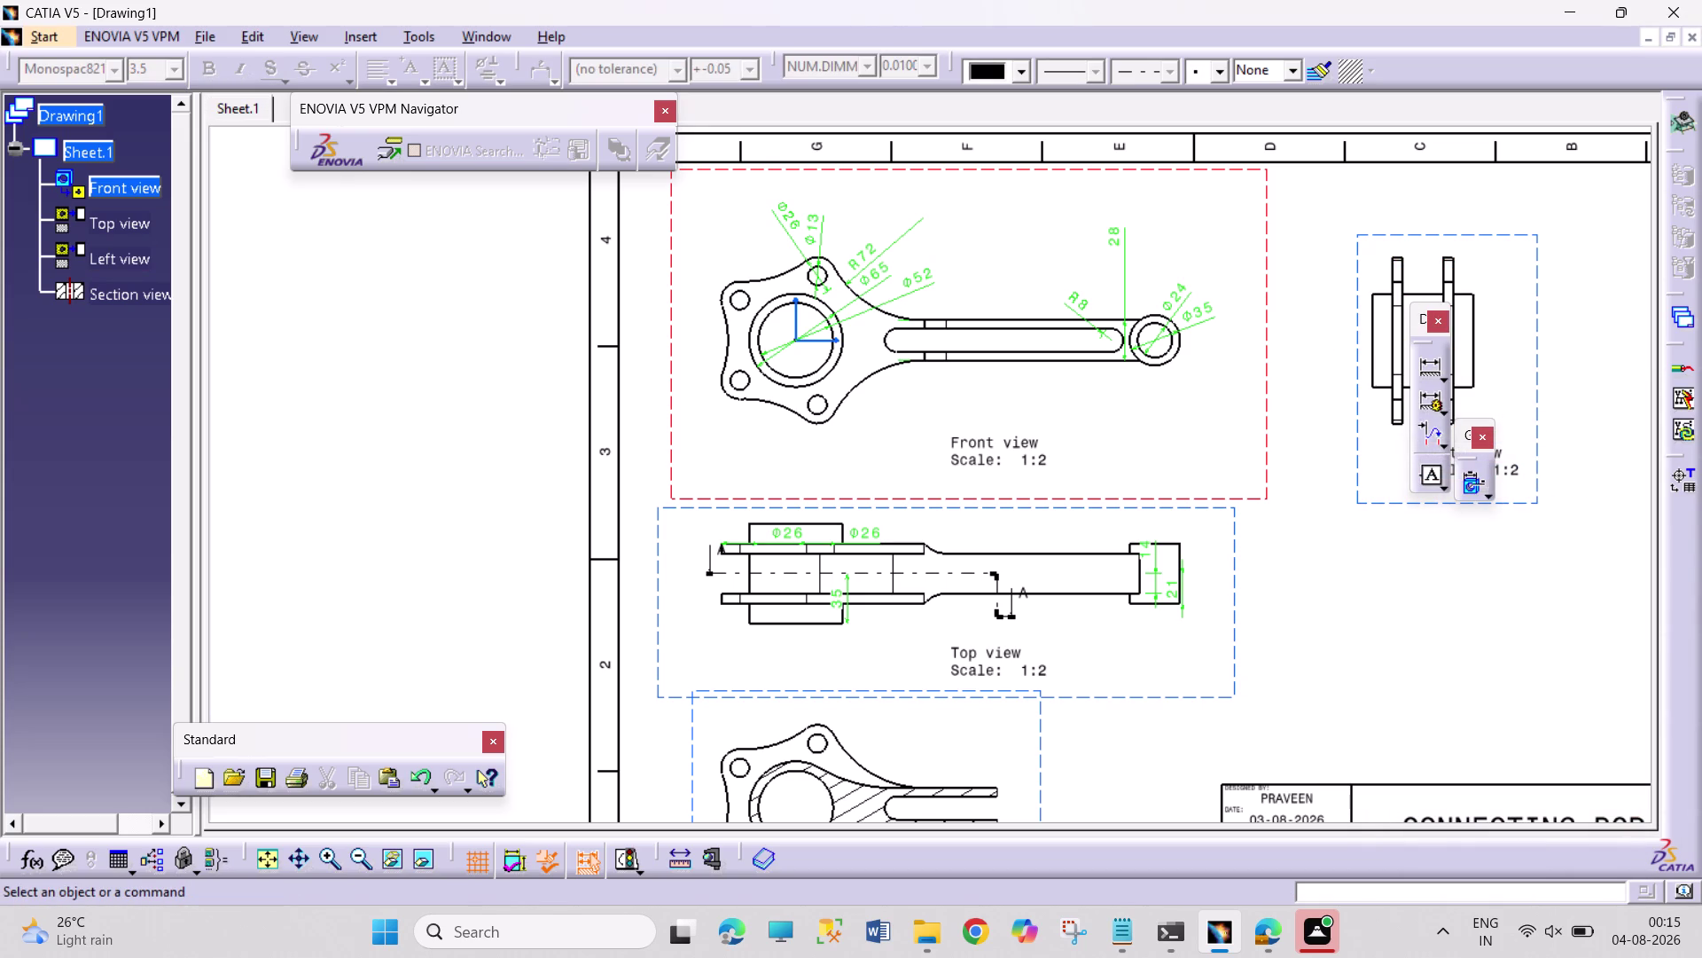
double_click(1413, 236)
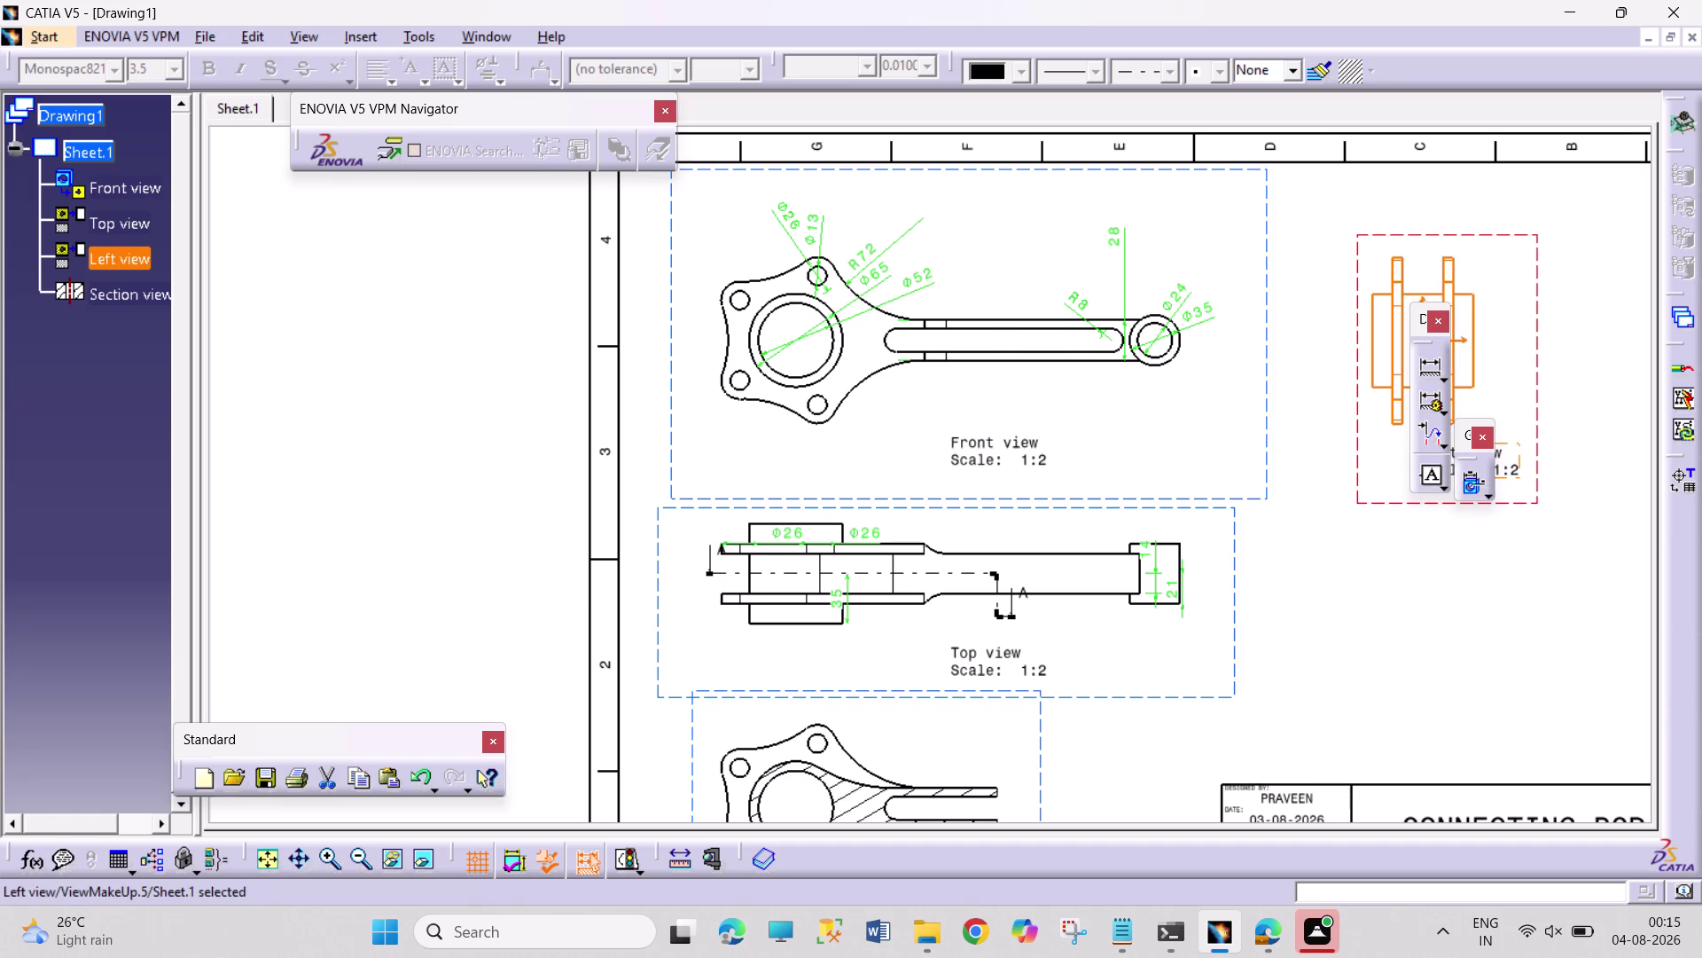
click(360, 36)
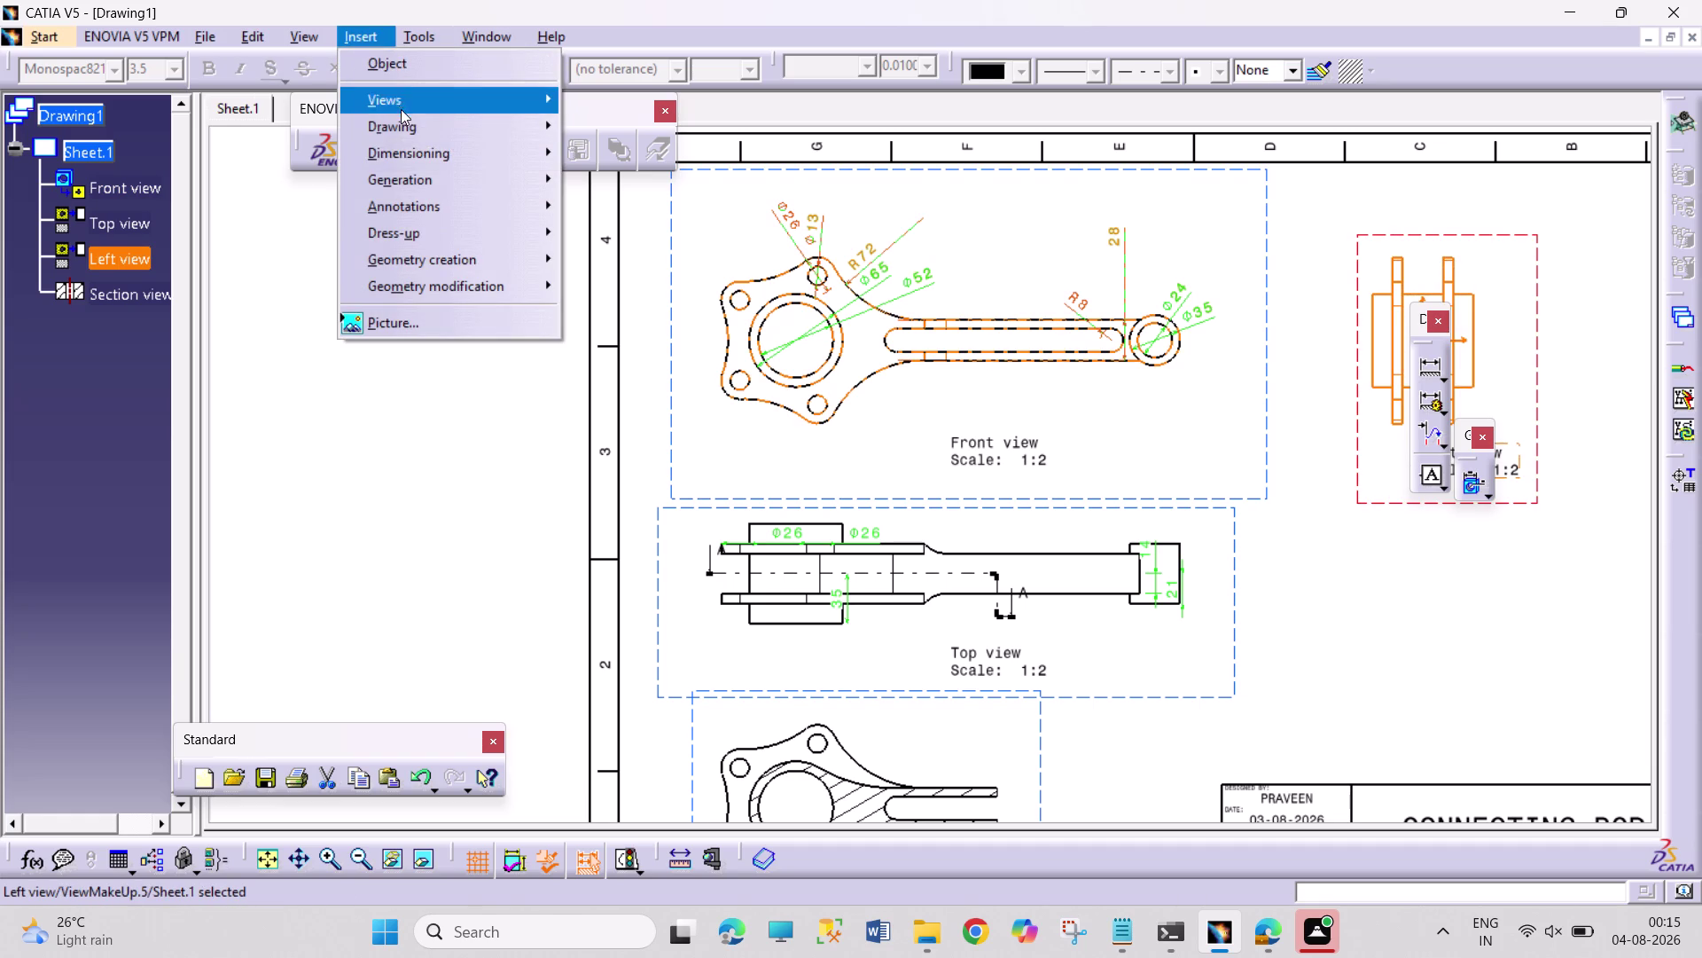
click(454, 177)
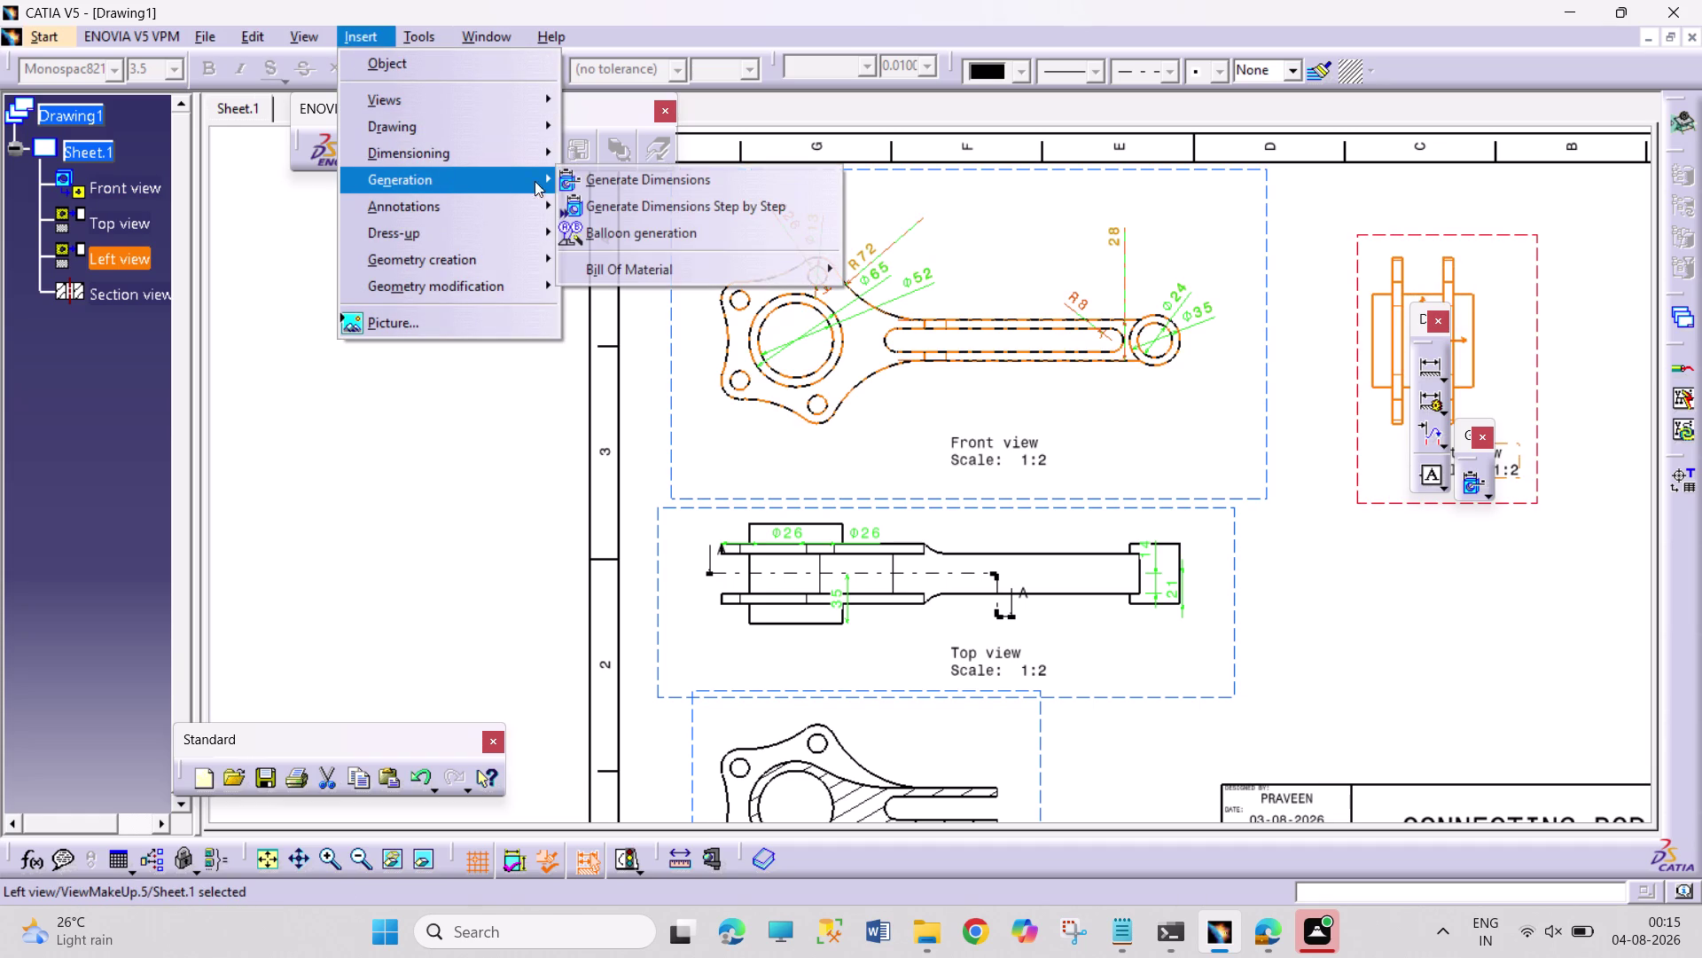
click(648, 187)
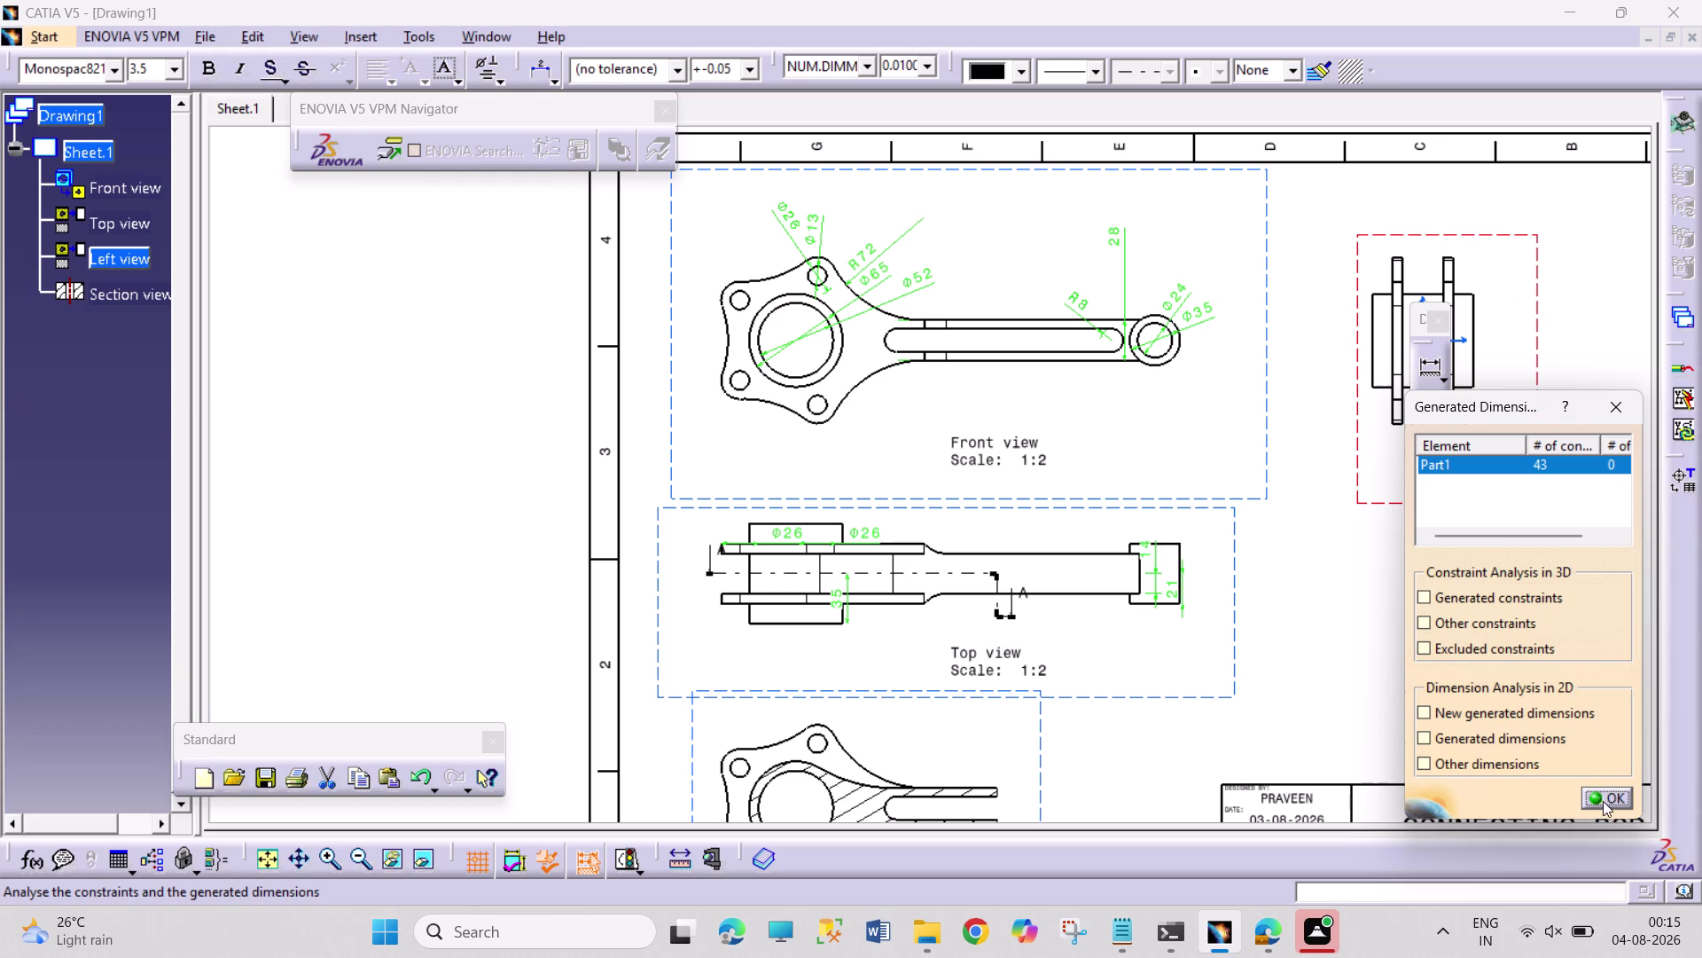
click(1603, 797)
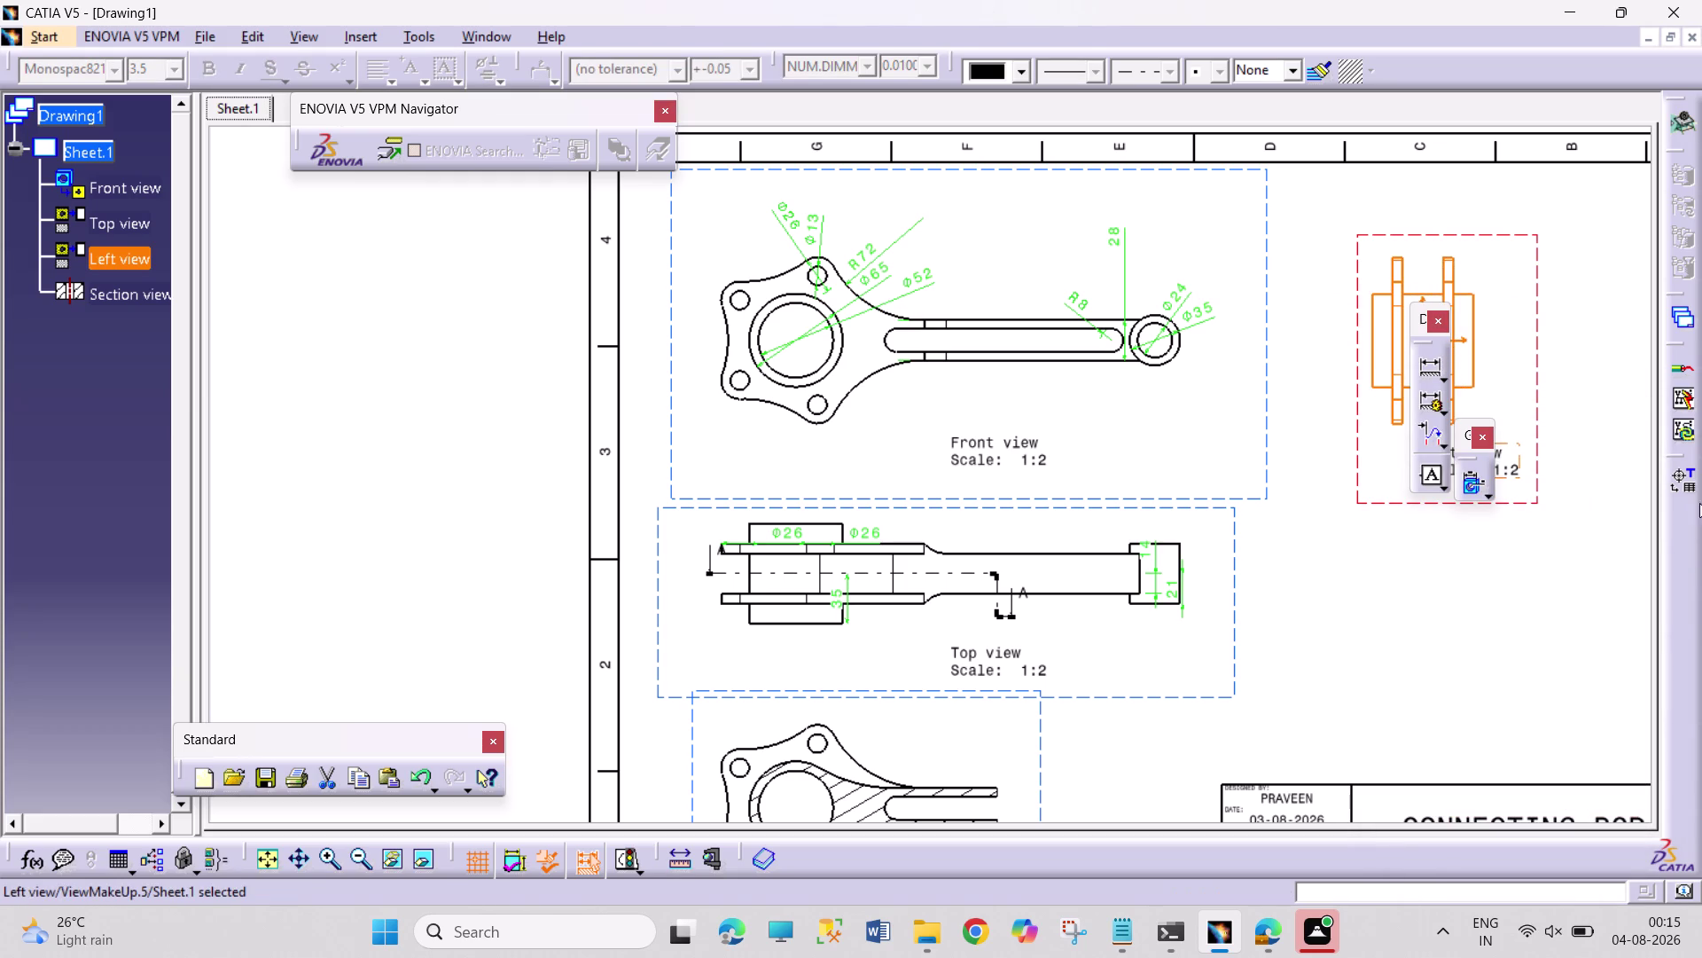
scroll(down, 3)
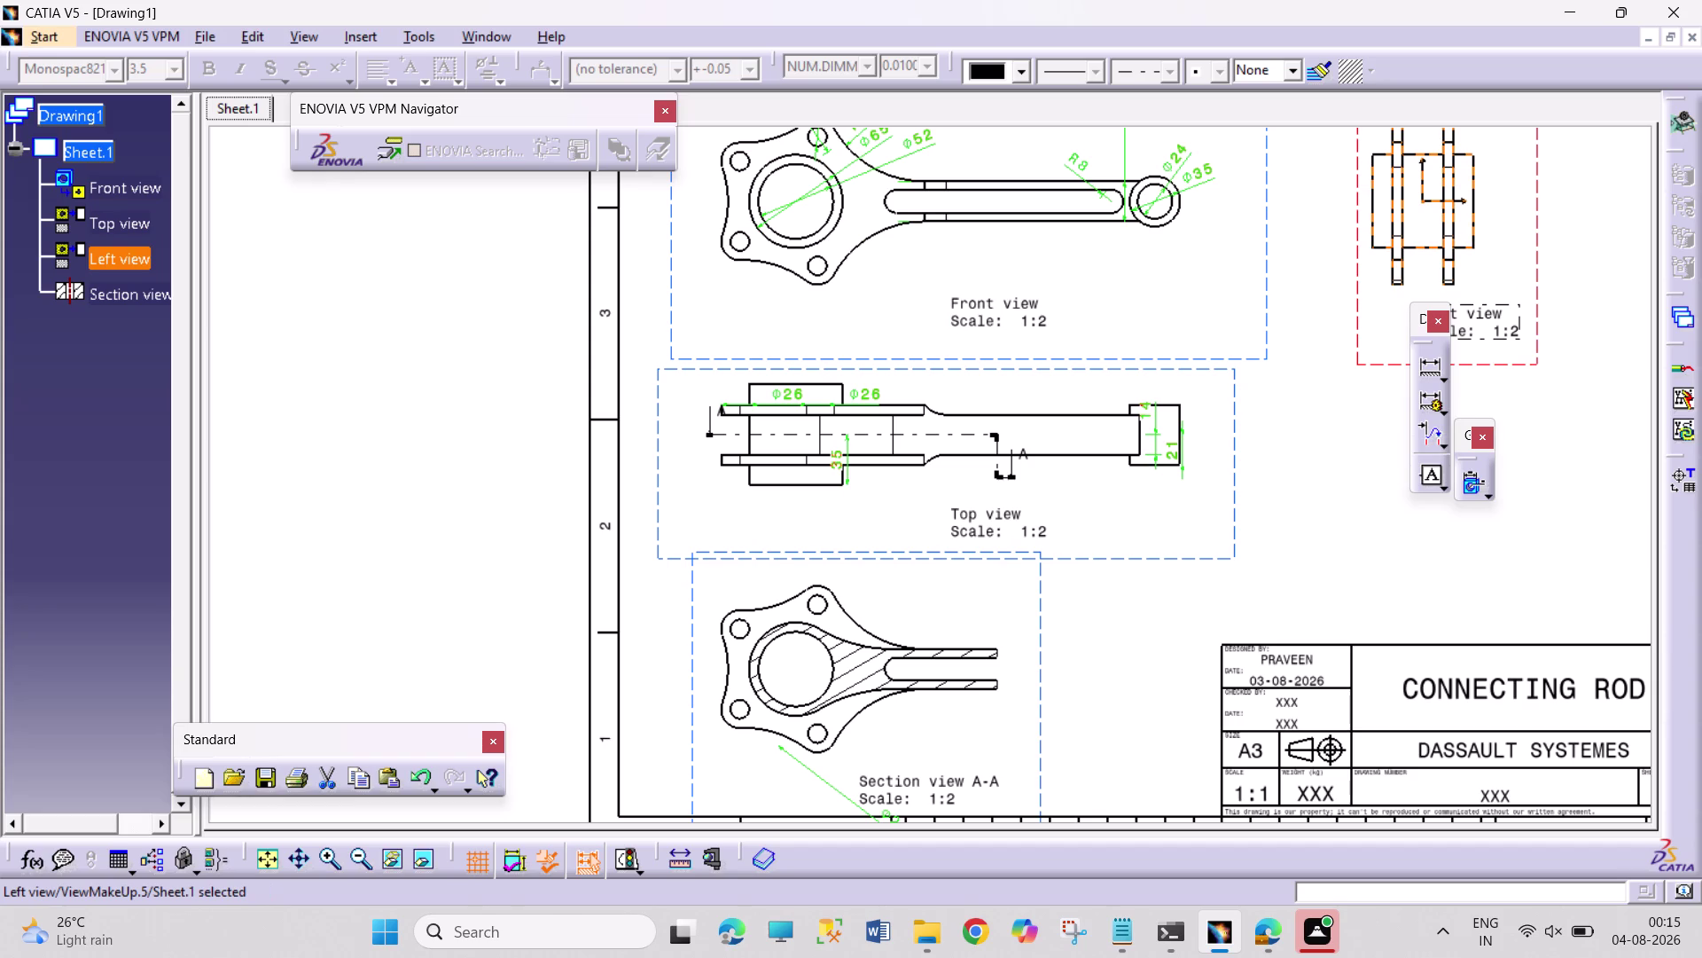
click(366, 41)
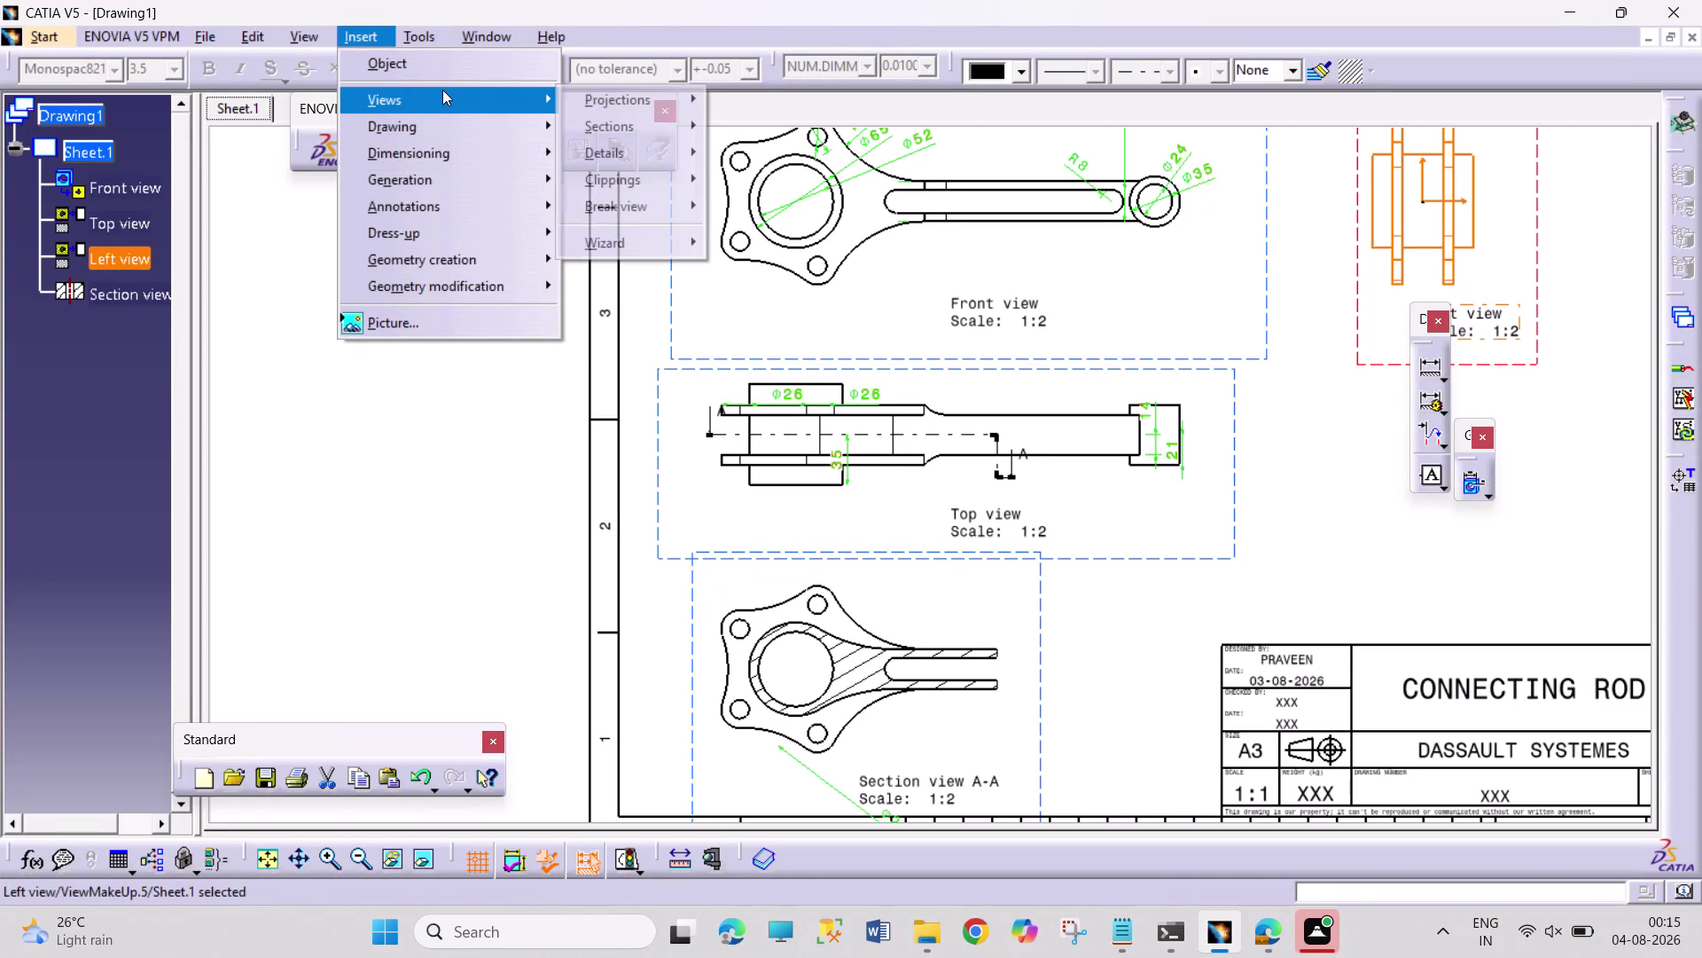
click(418, 160)
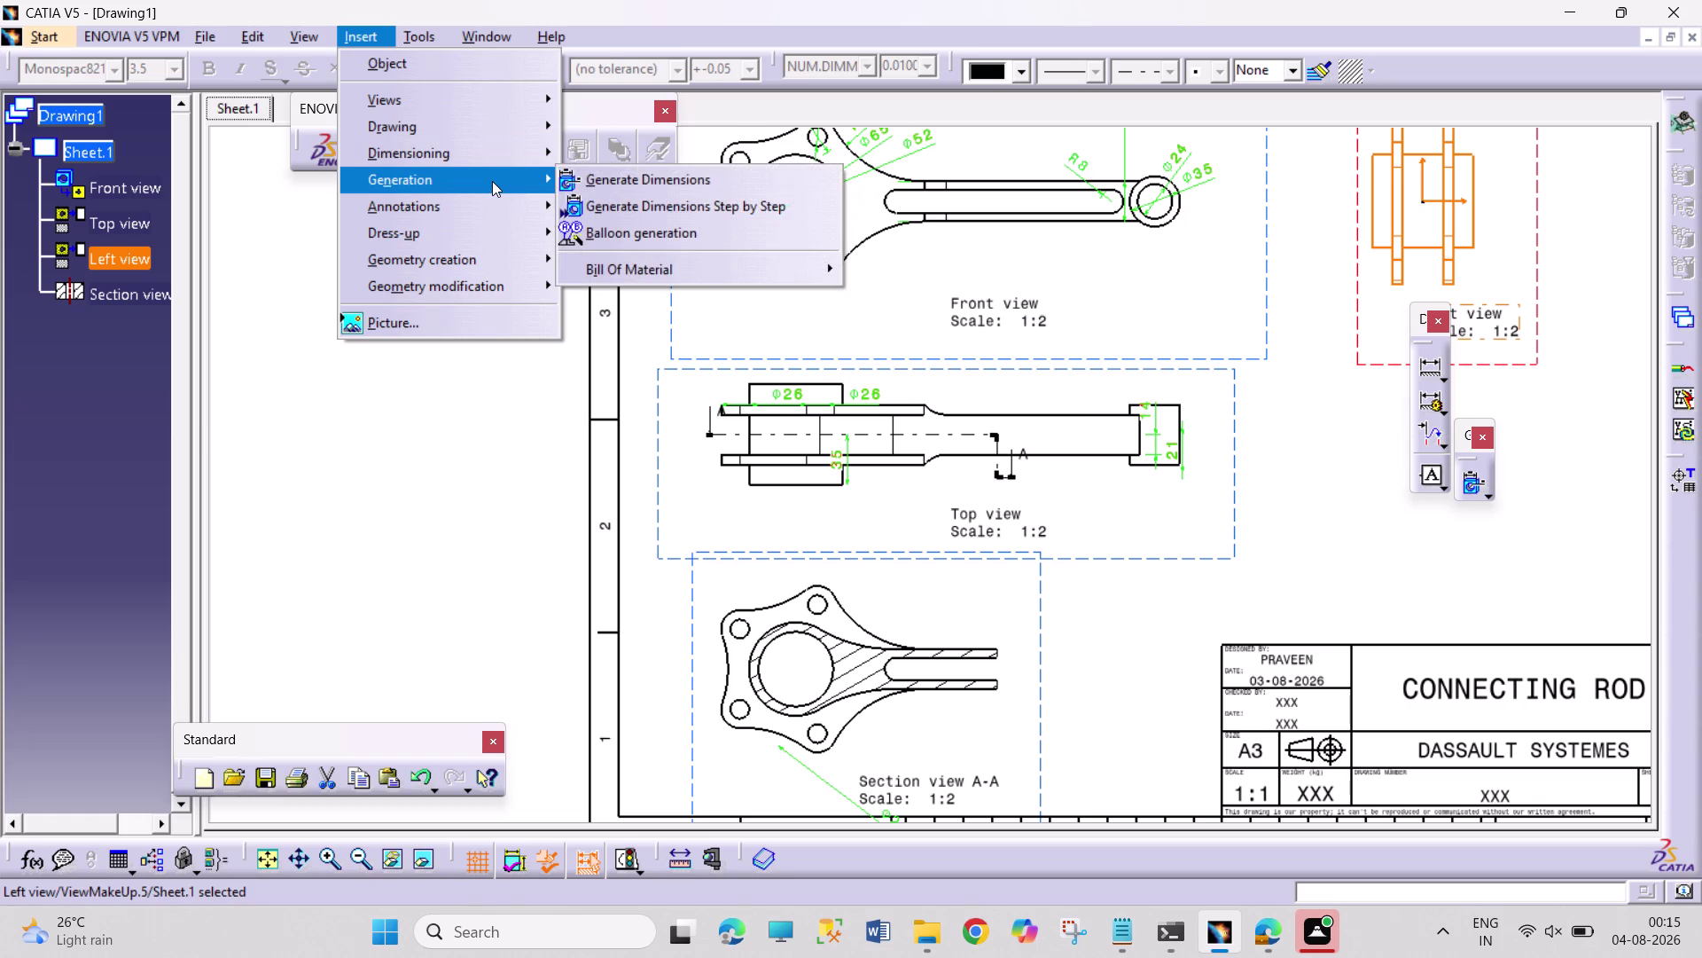
click(651, 181)
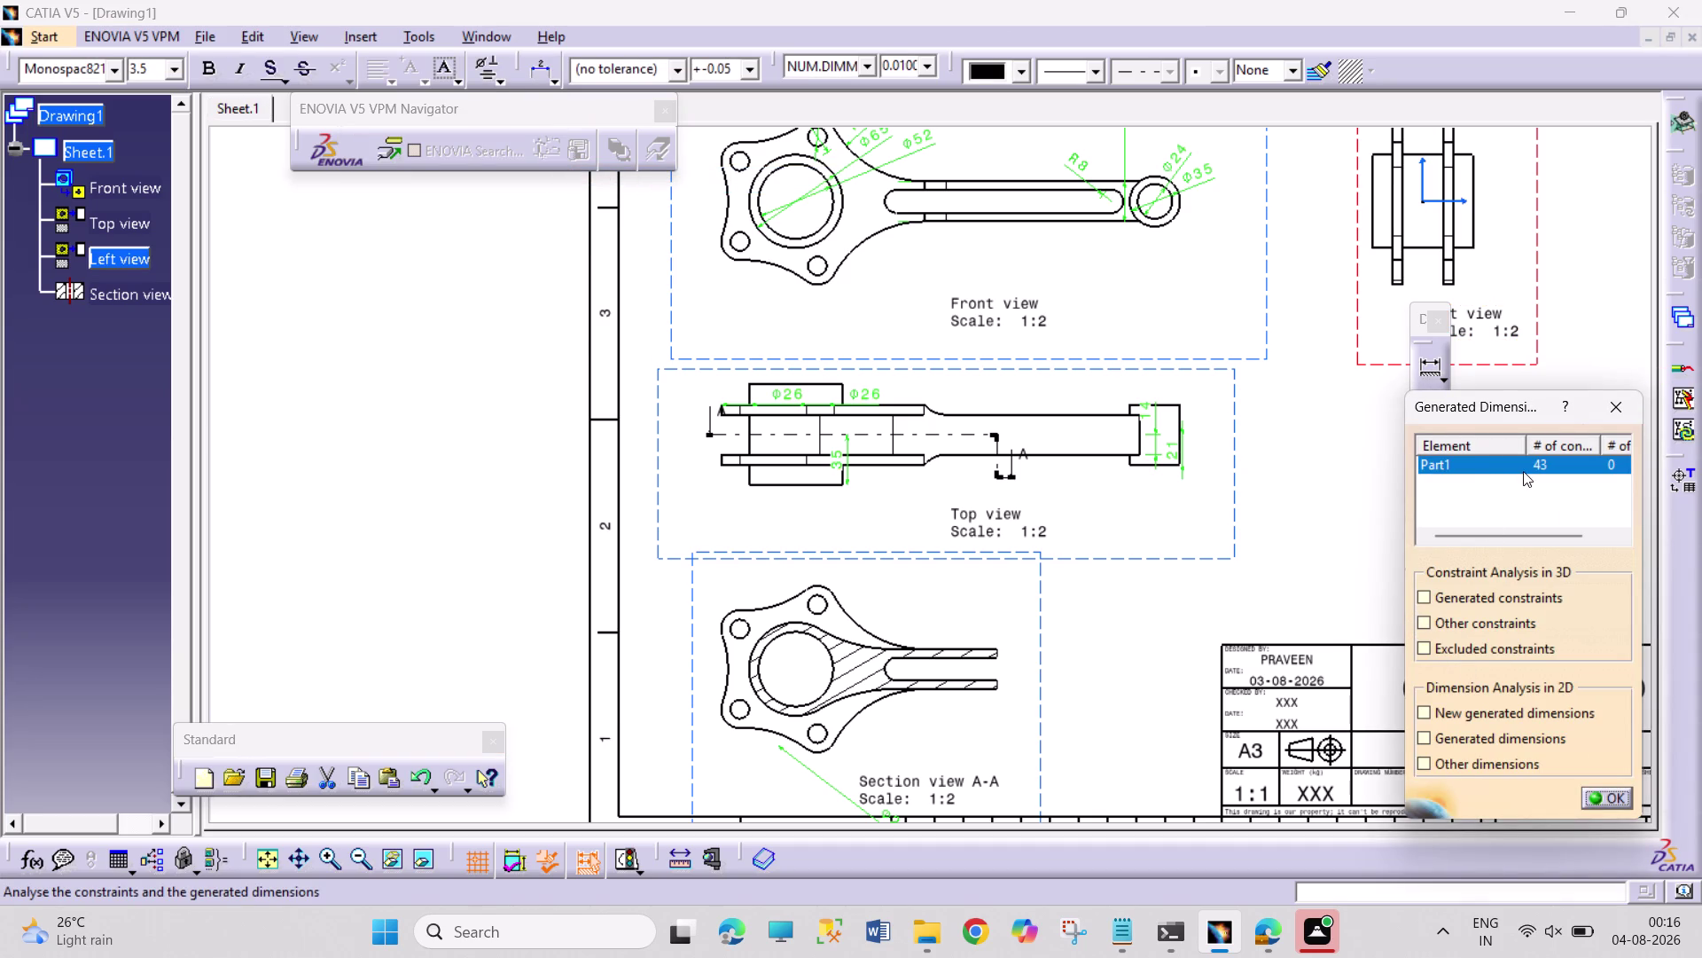
click(1523, 461)
scroll(down, 3)
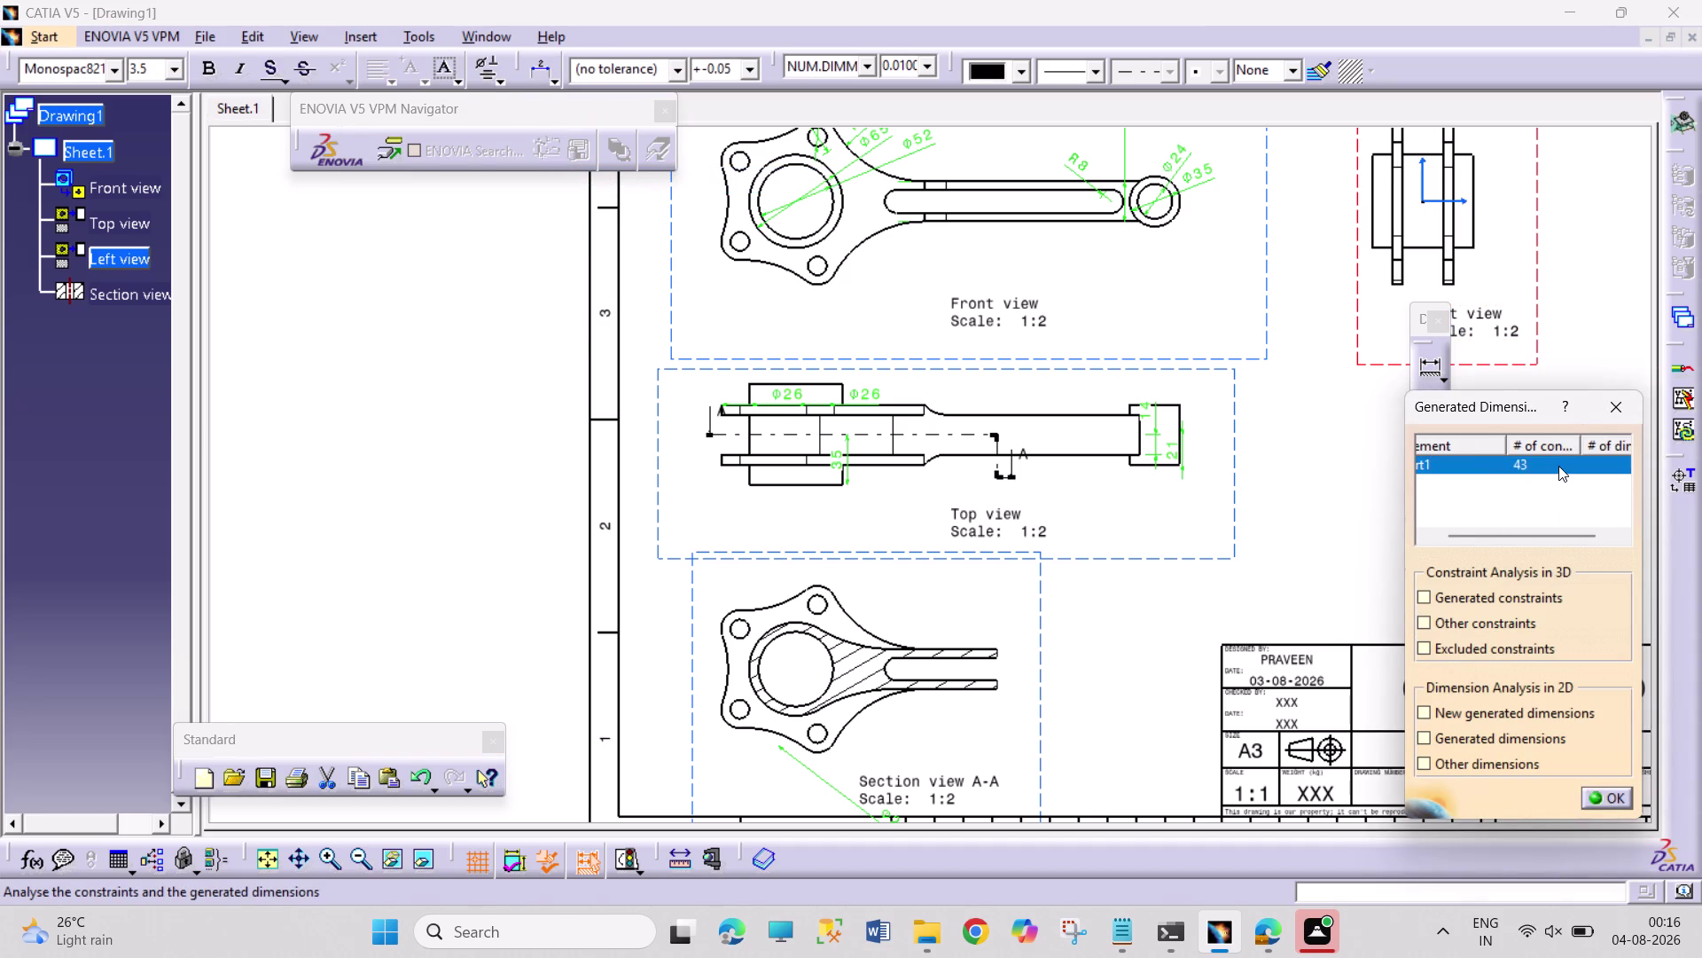
scroll(down, 3)
click(1424, 597)
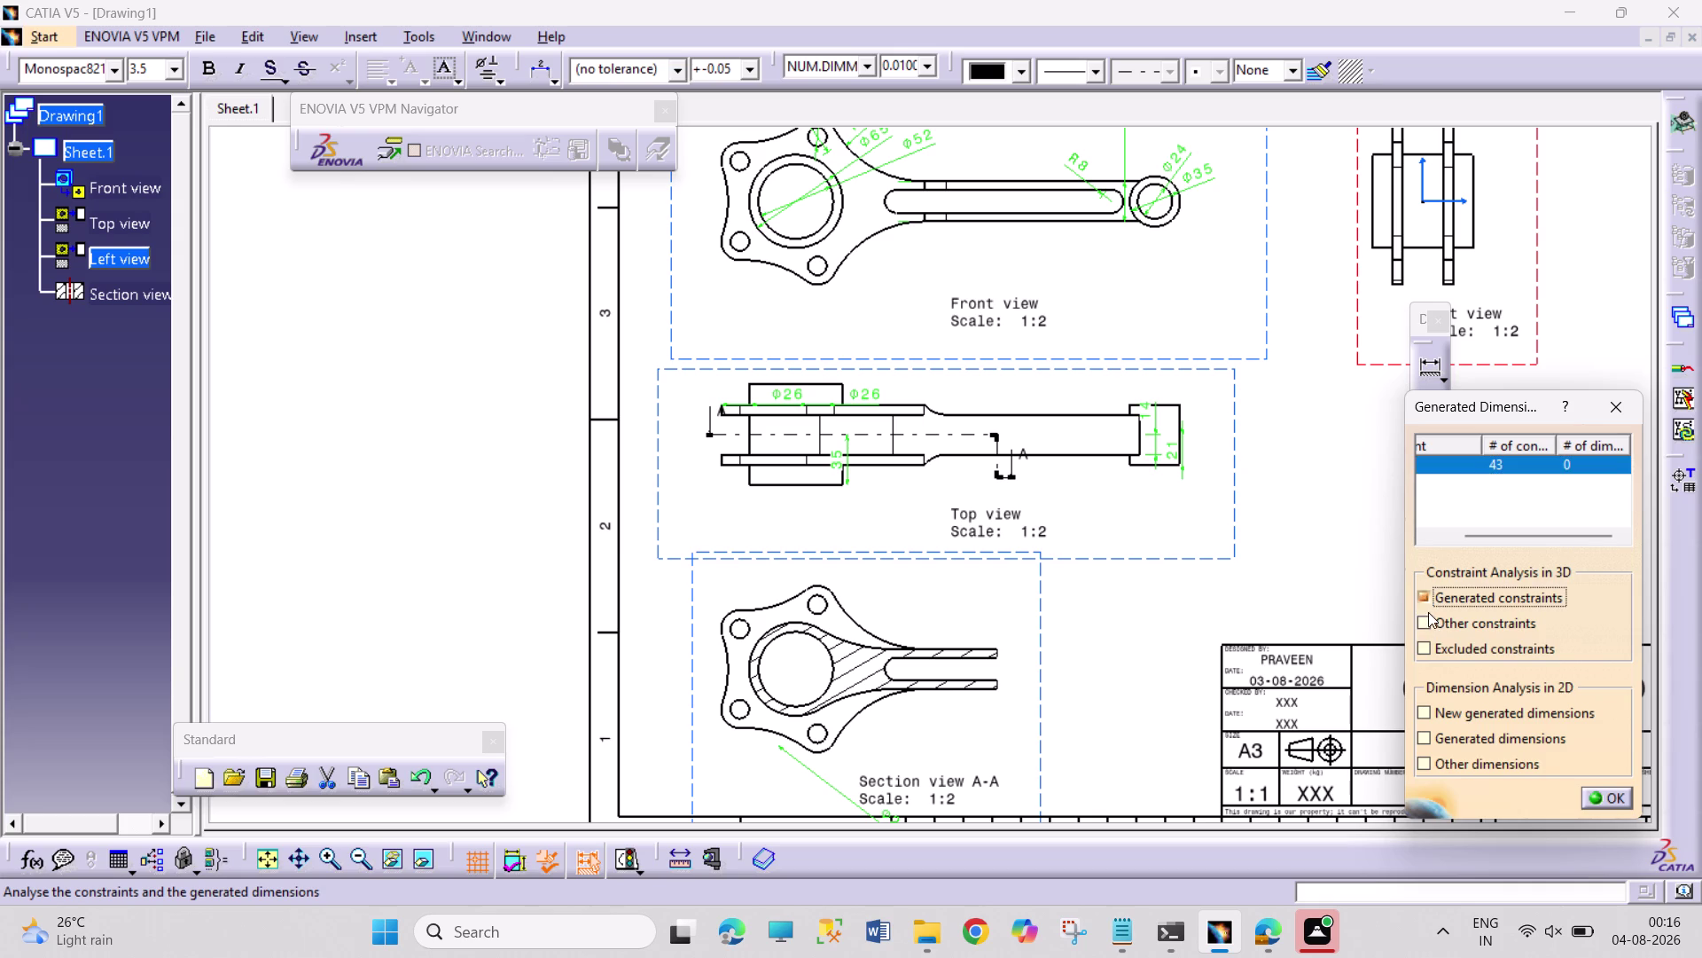
click(1430, 613)
click(1427, 593)
click(1419, 595)
scroll(down, 3)
click(1423, 762)
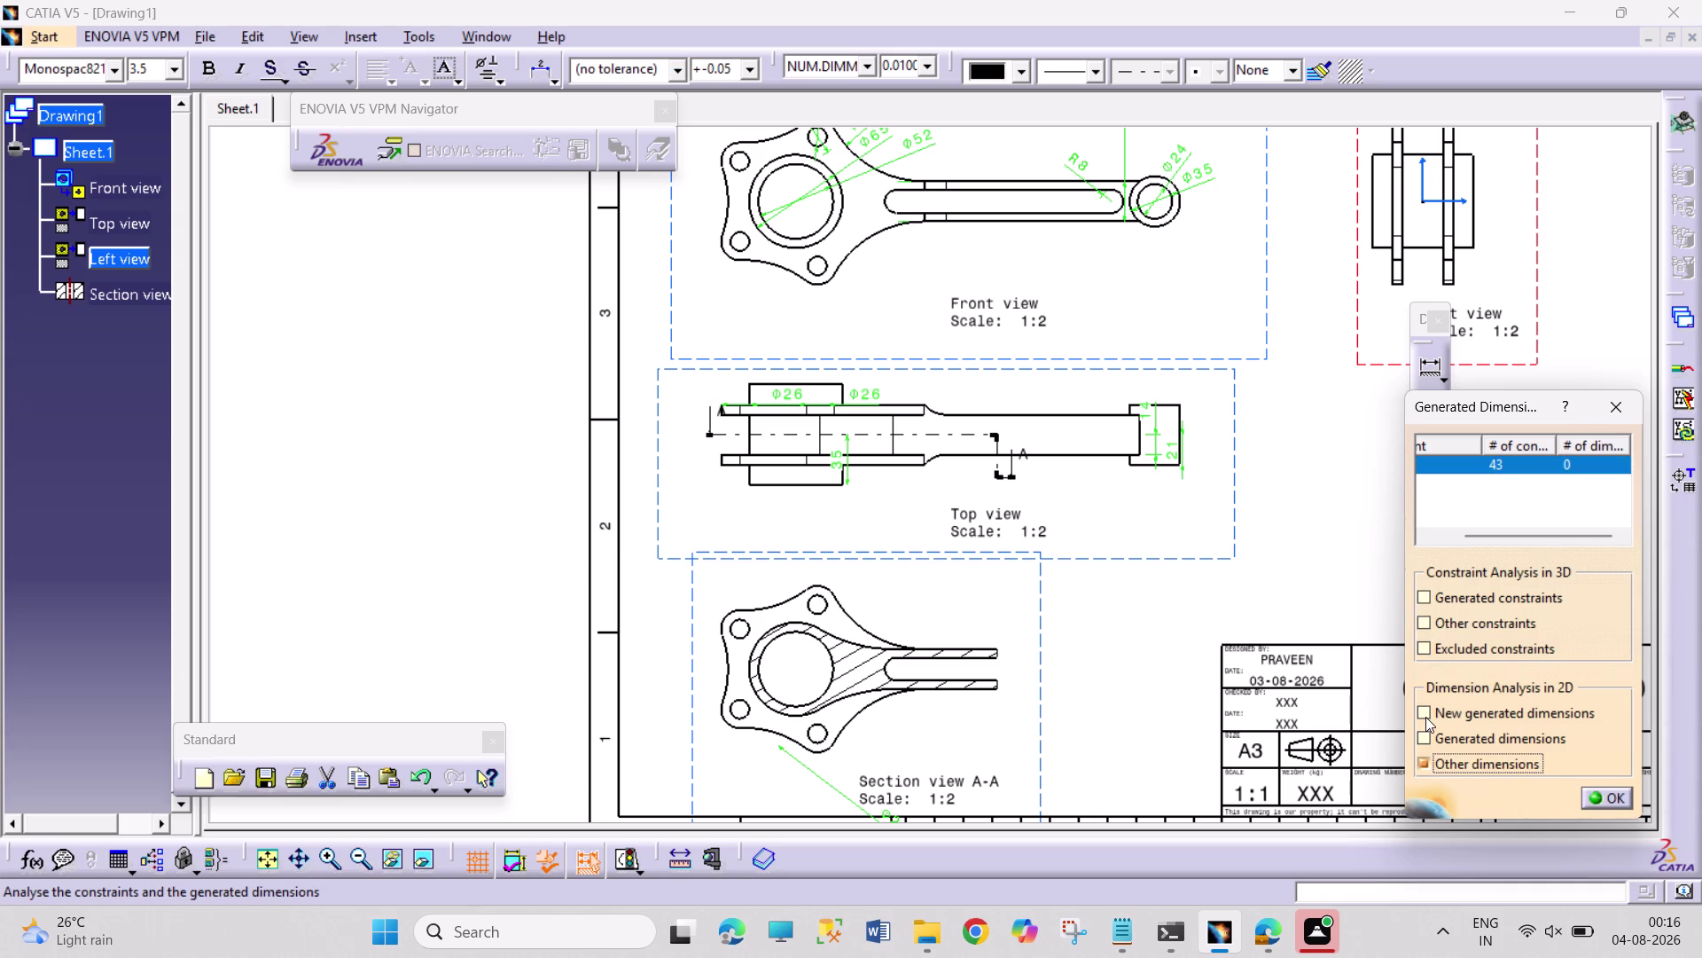
click(1606, 797)
scroll(up, 3)
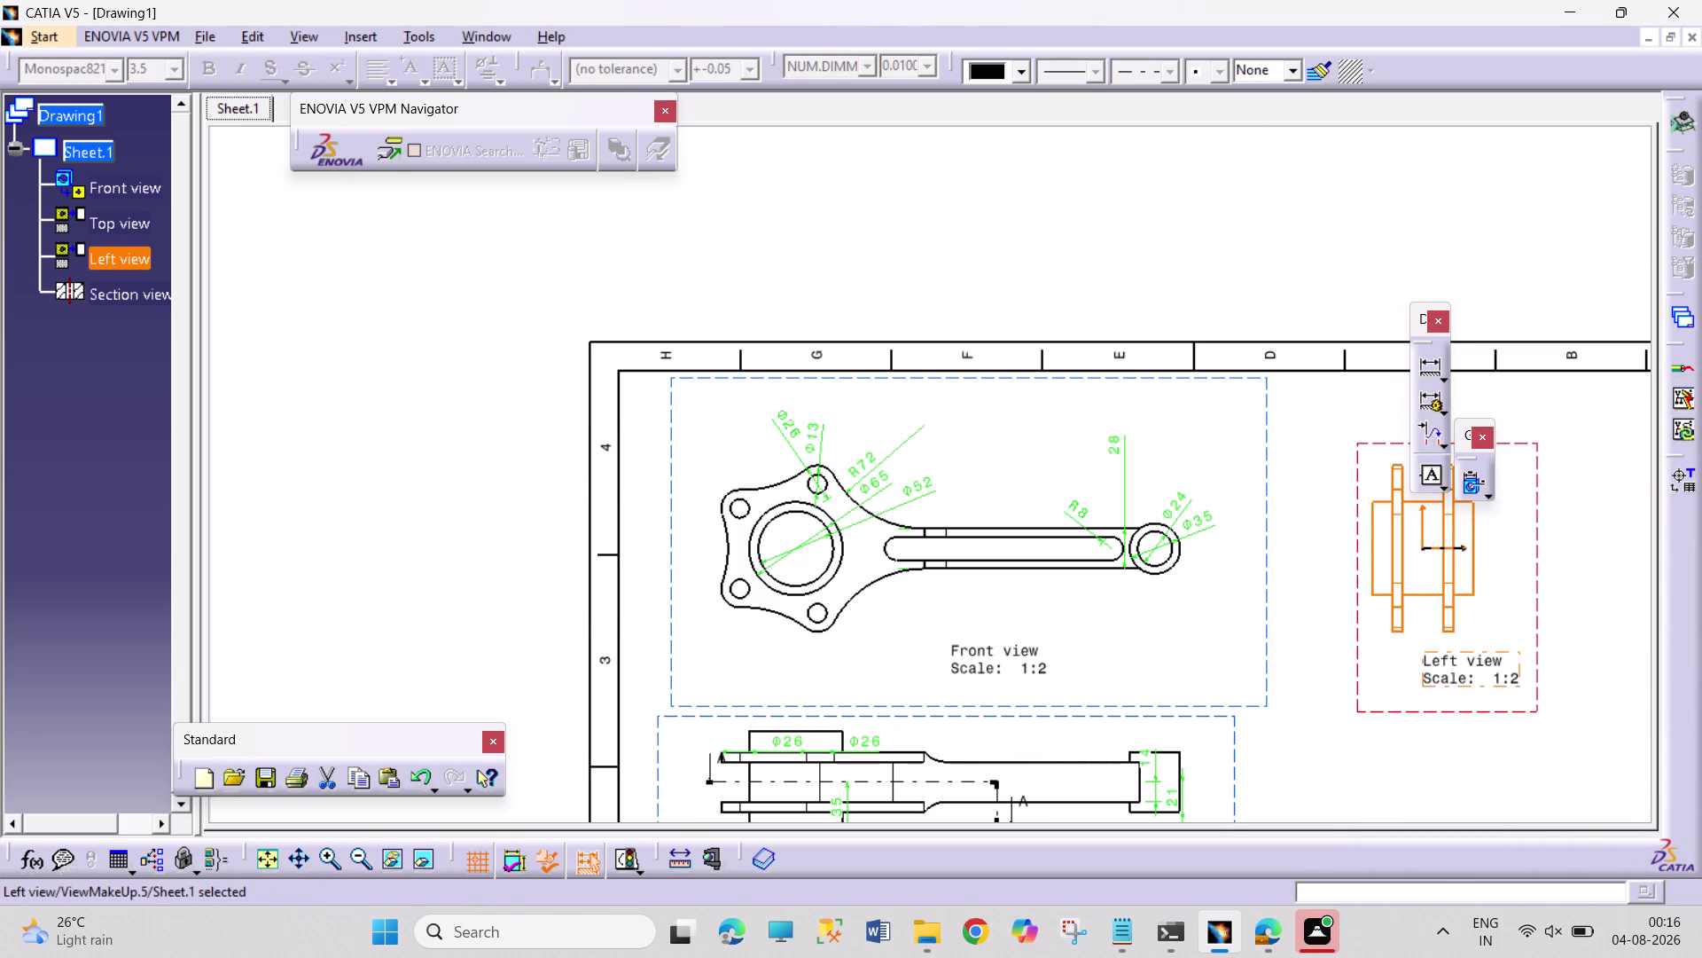
scroll(down, 3)
Delete the diagonal dimension from Section view A-A.
scroll(down, 3)
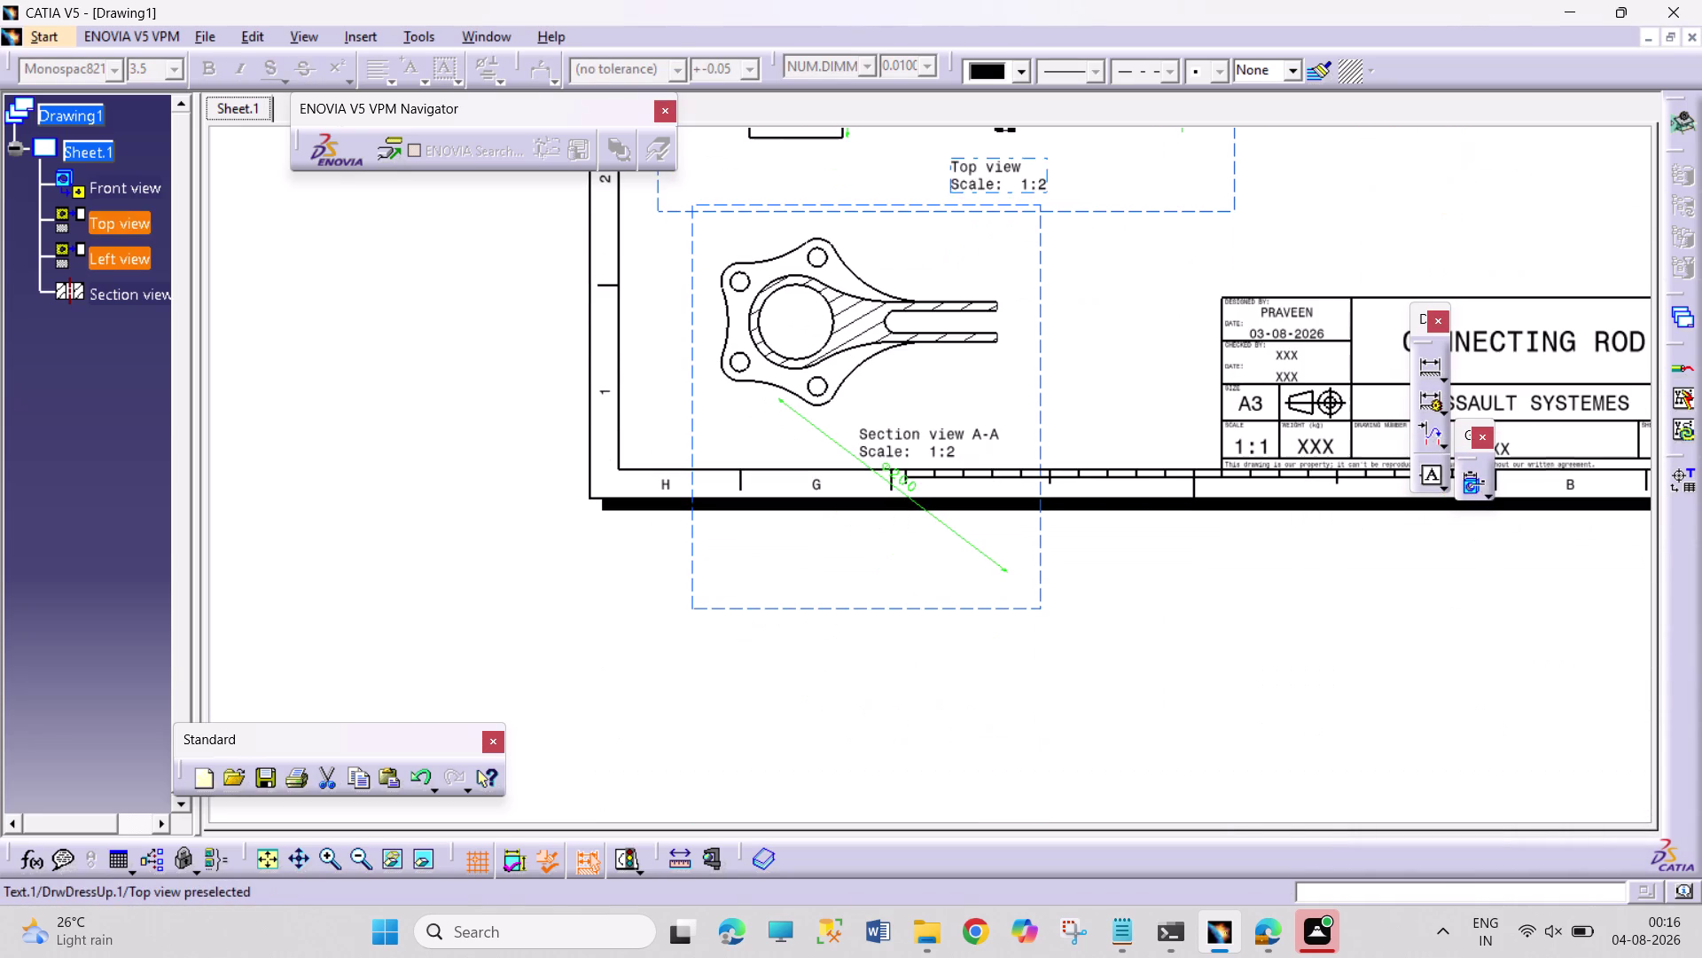
click(911, 493)
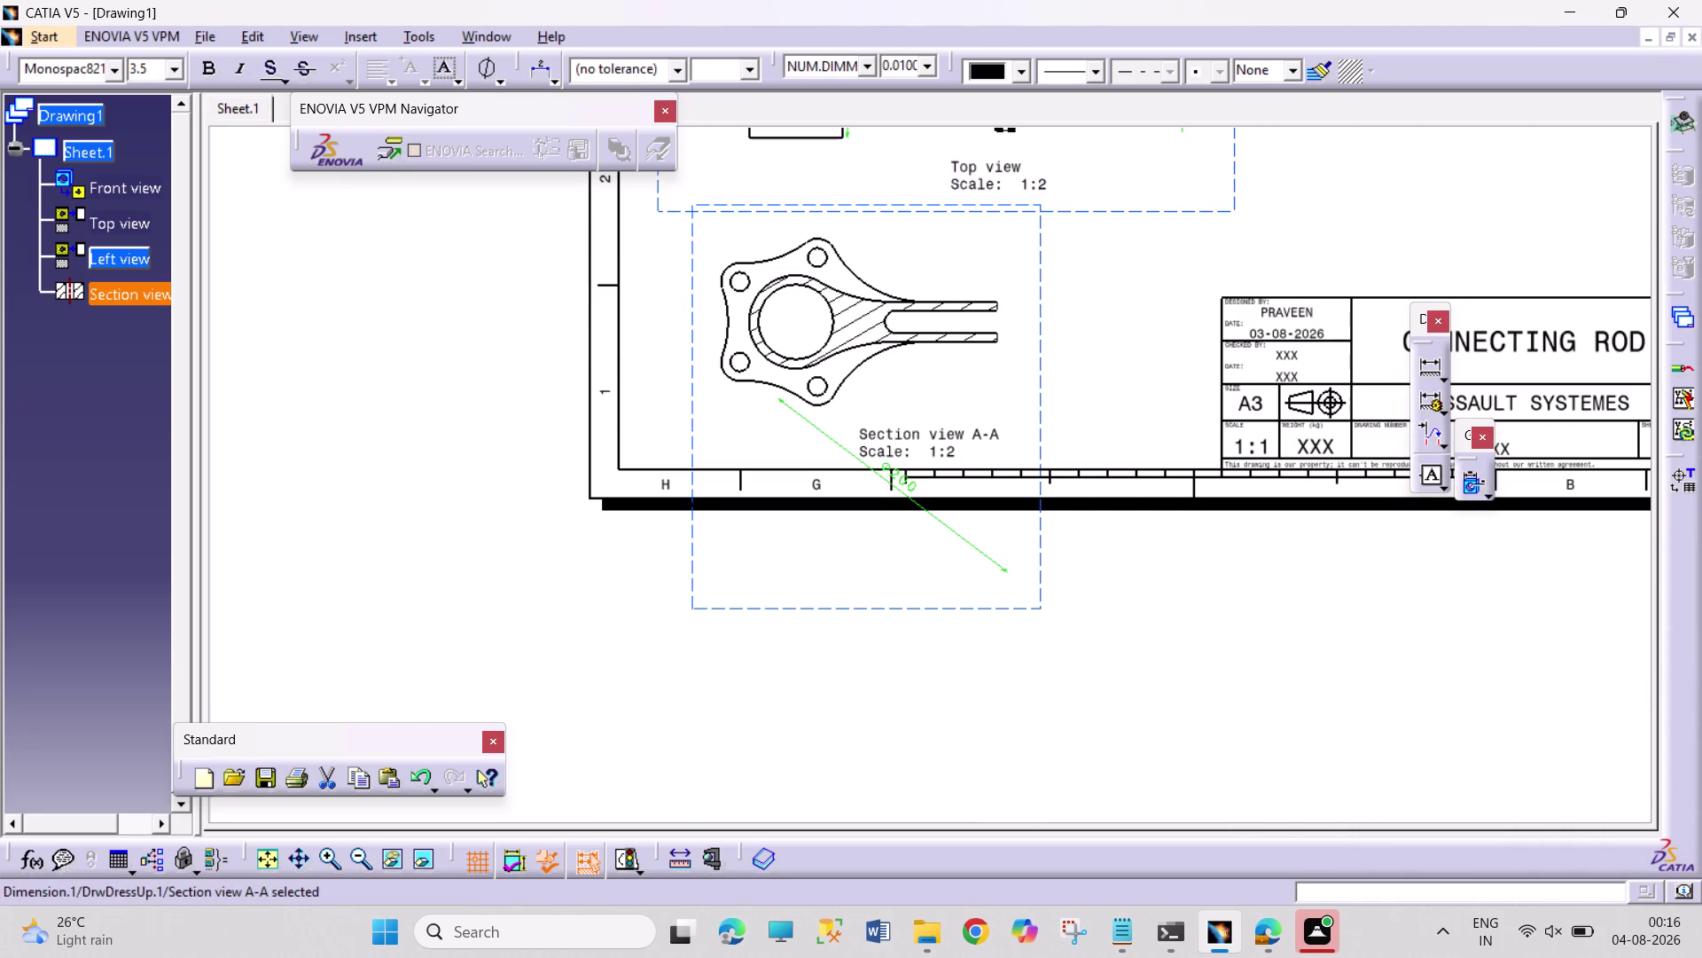
key(Delete)
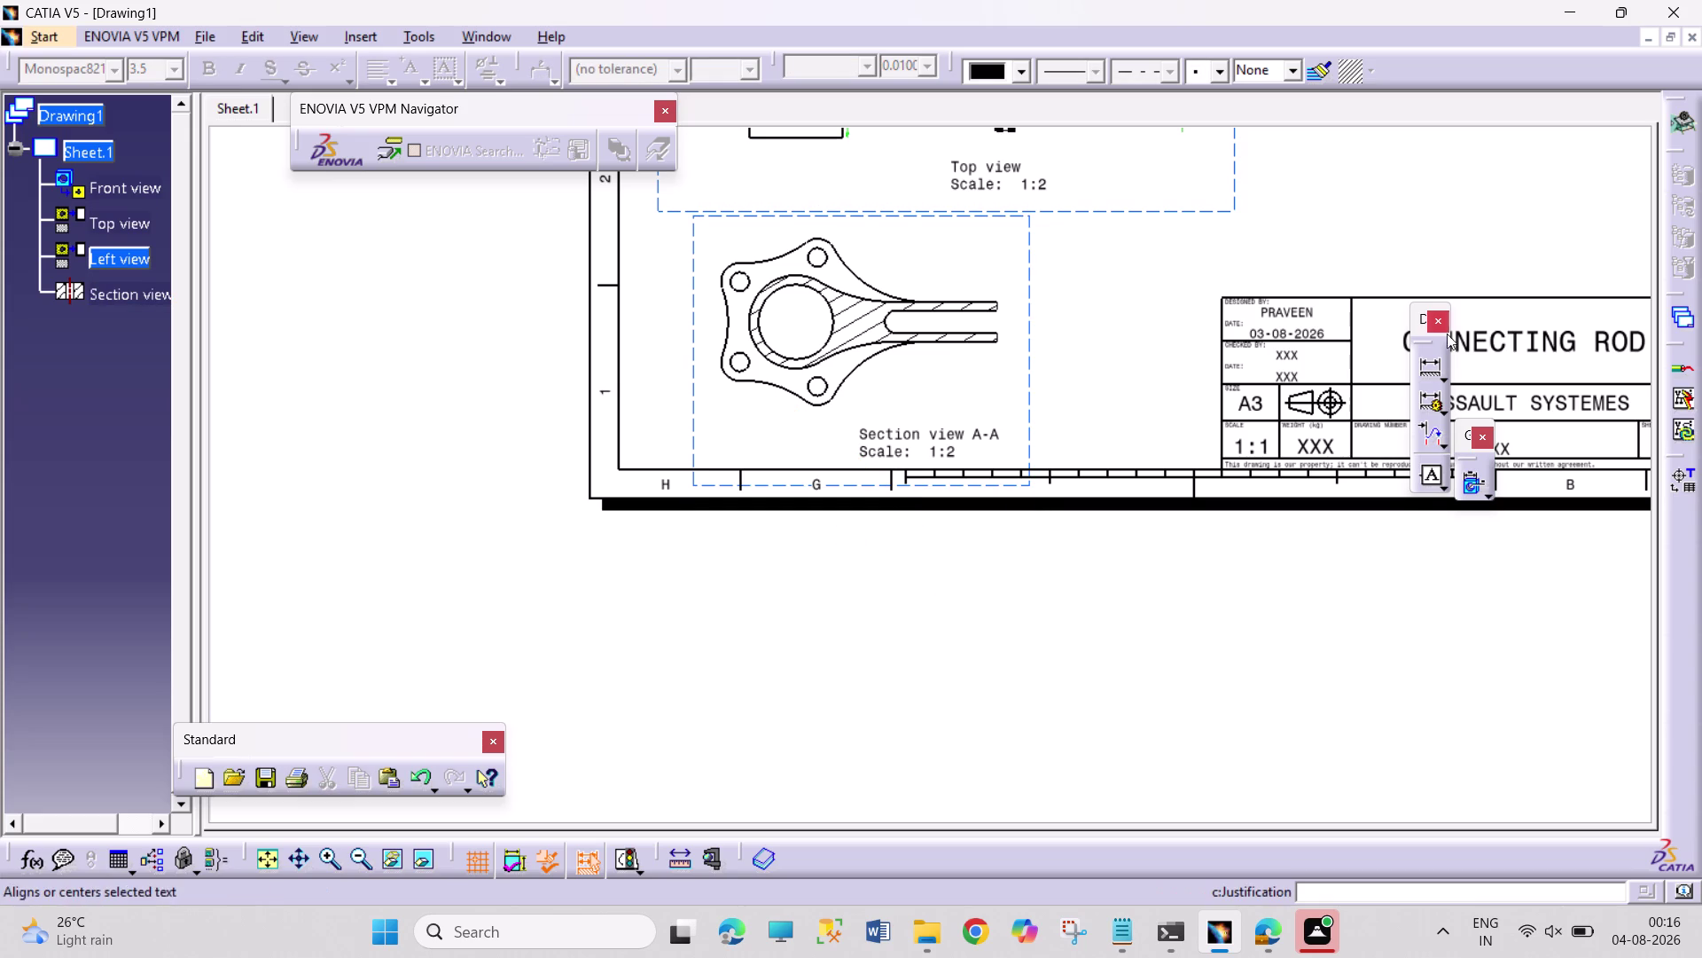
Add an R100 radius dimension to the curved edge beside the big boss.
click(1445, 379)
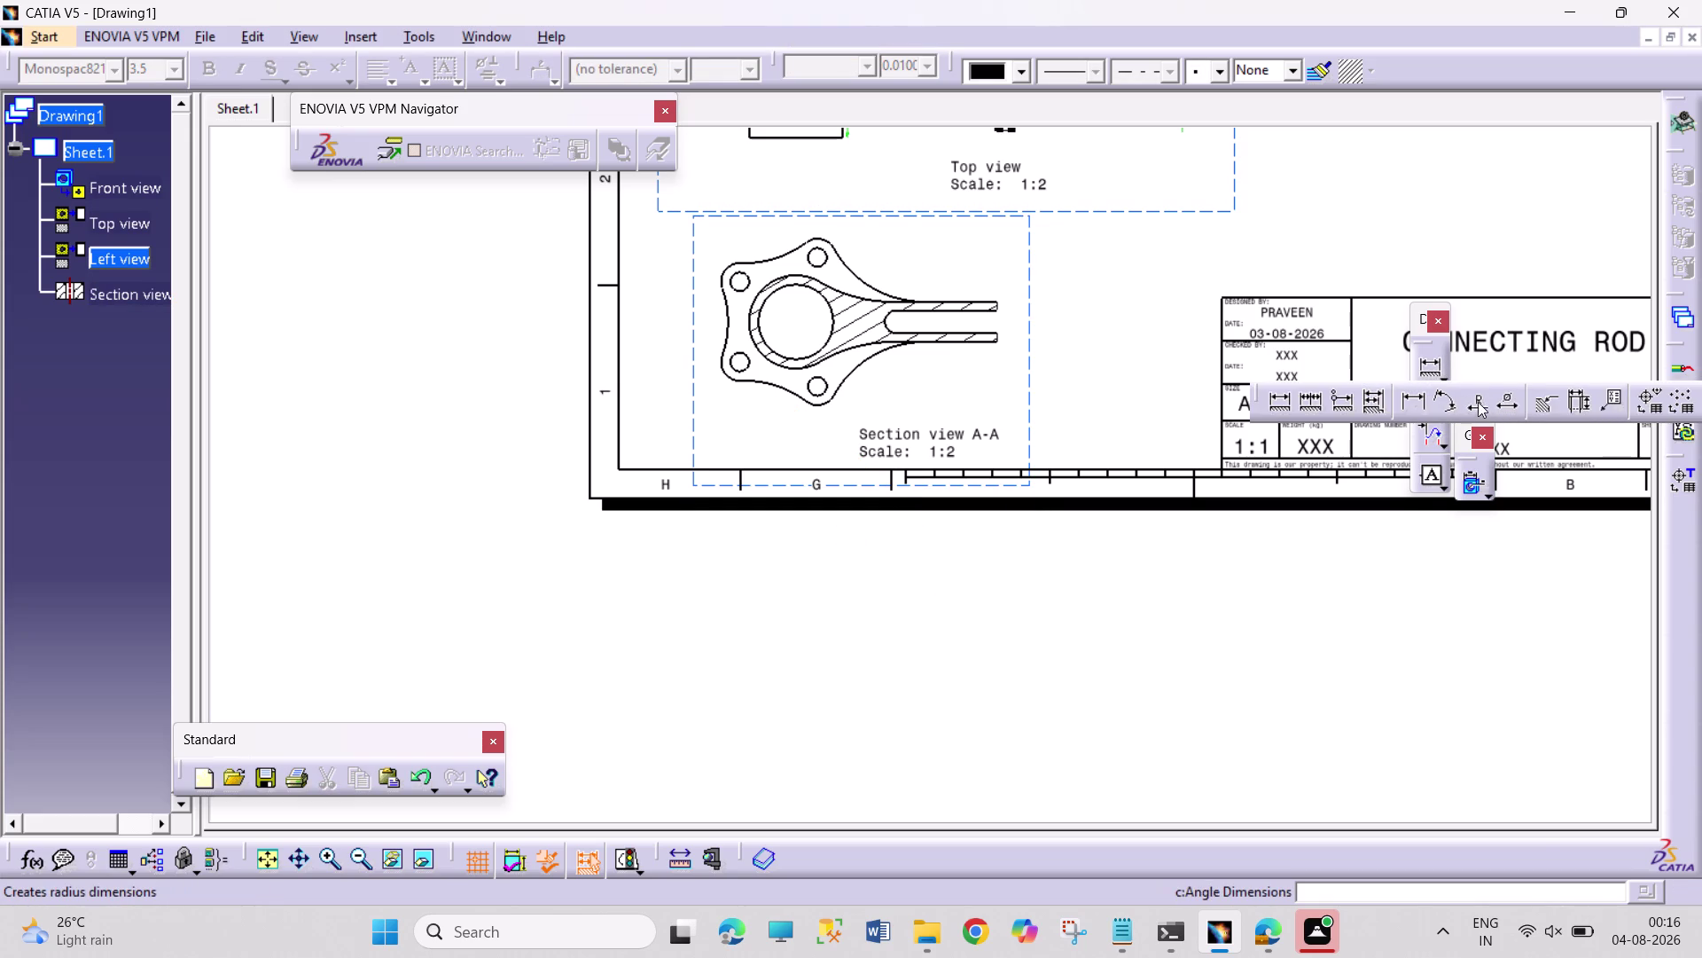
click(1478, 402)
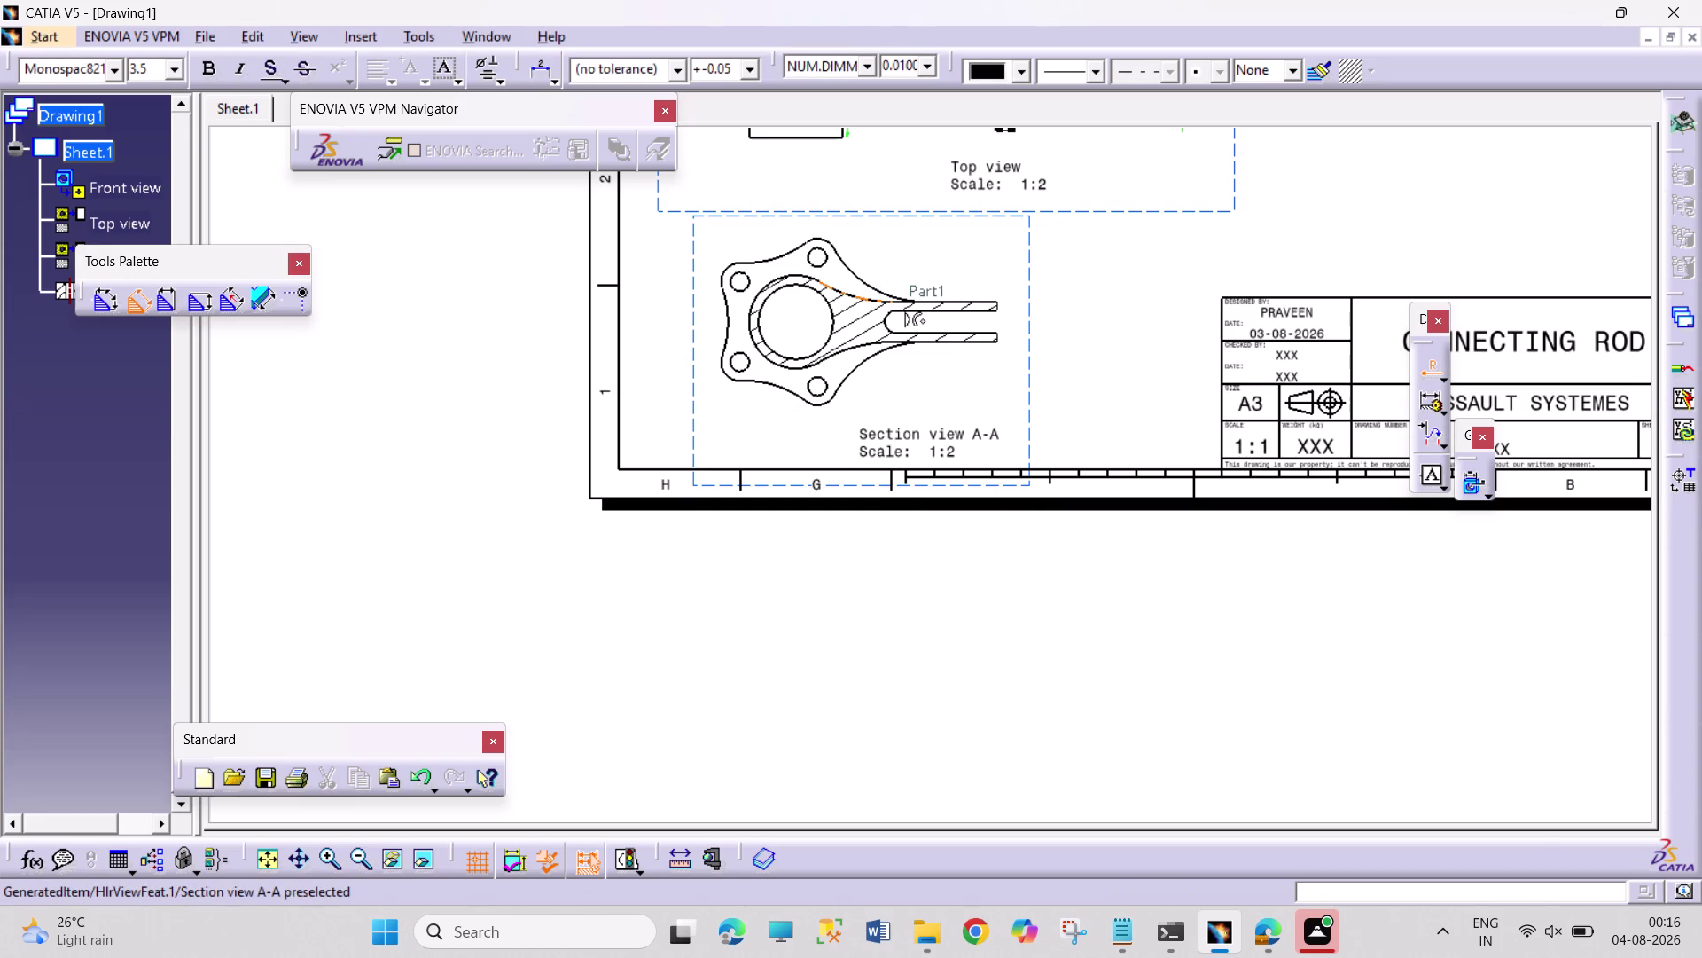
click(872, 302)
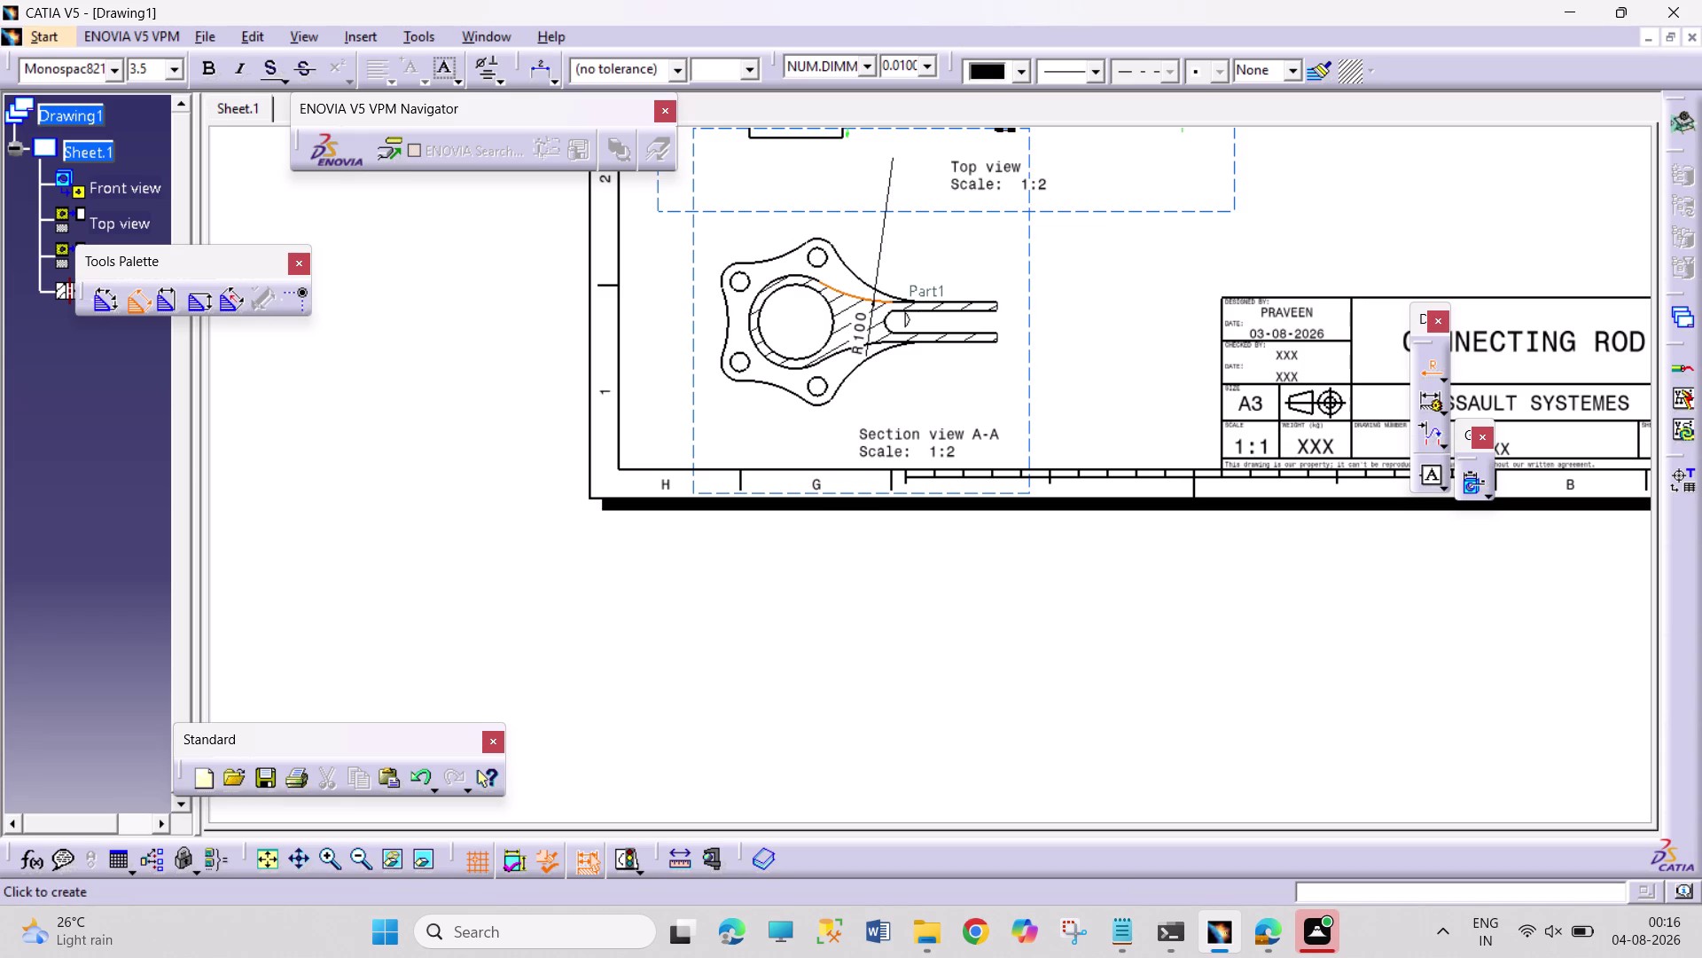
click(941, 249)
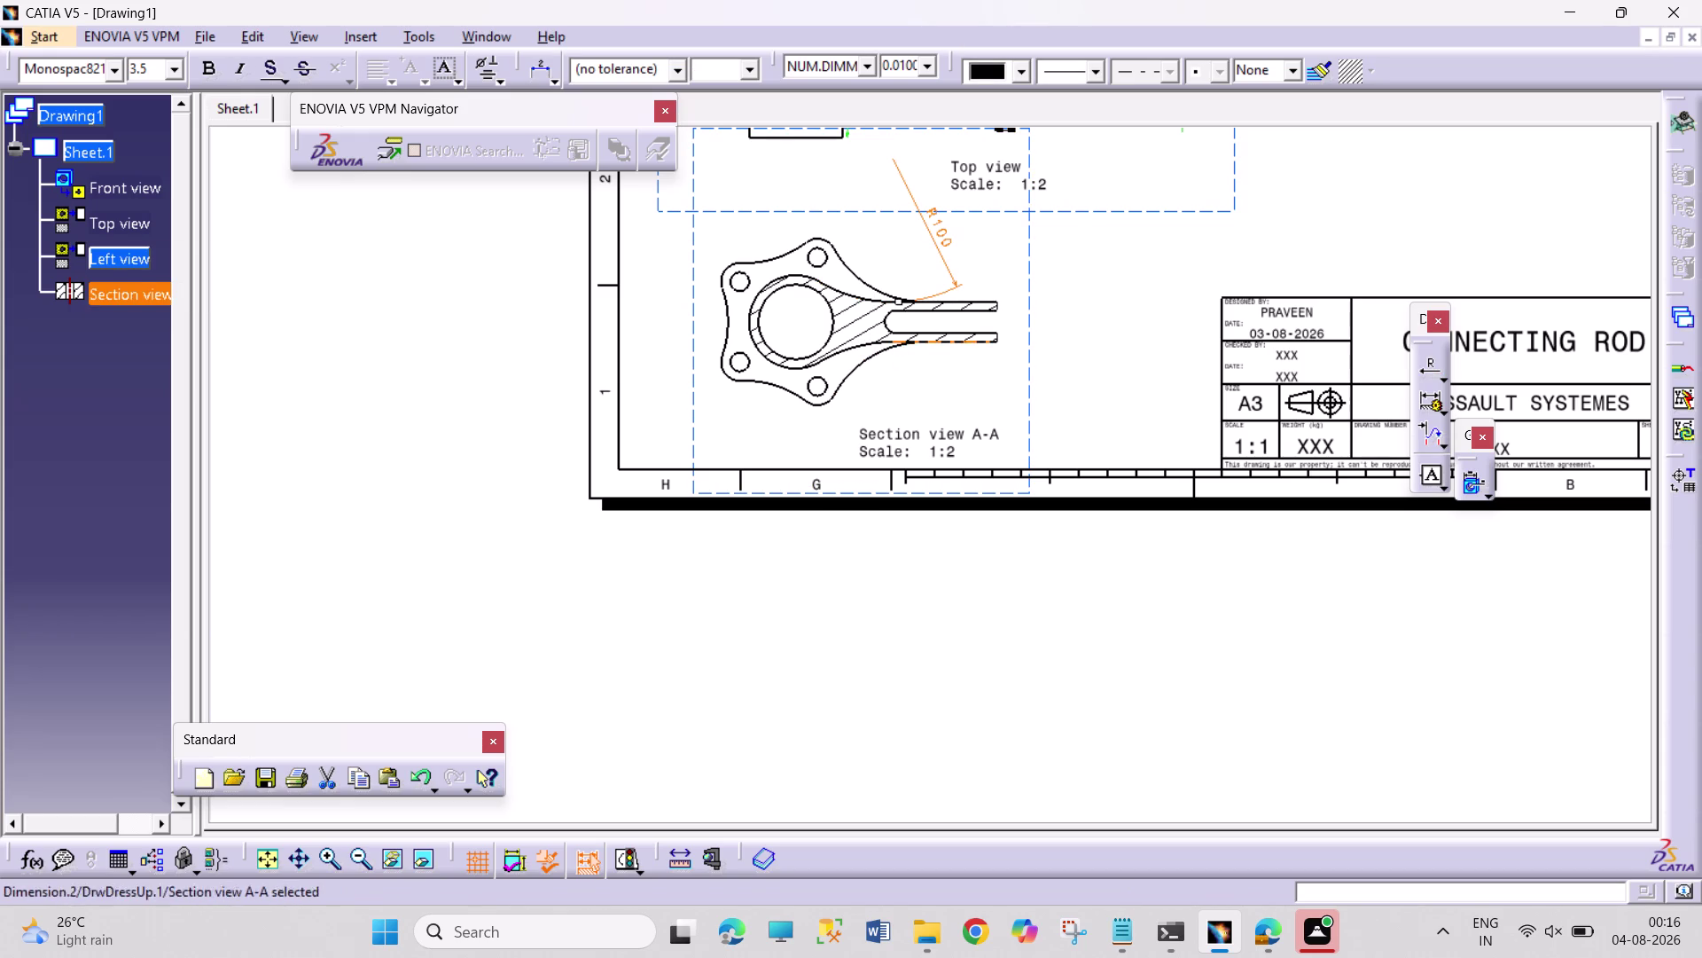
click(1095, 270)
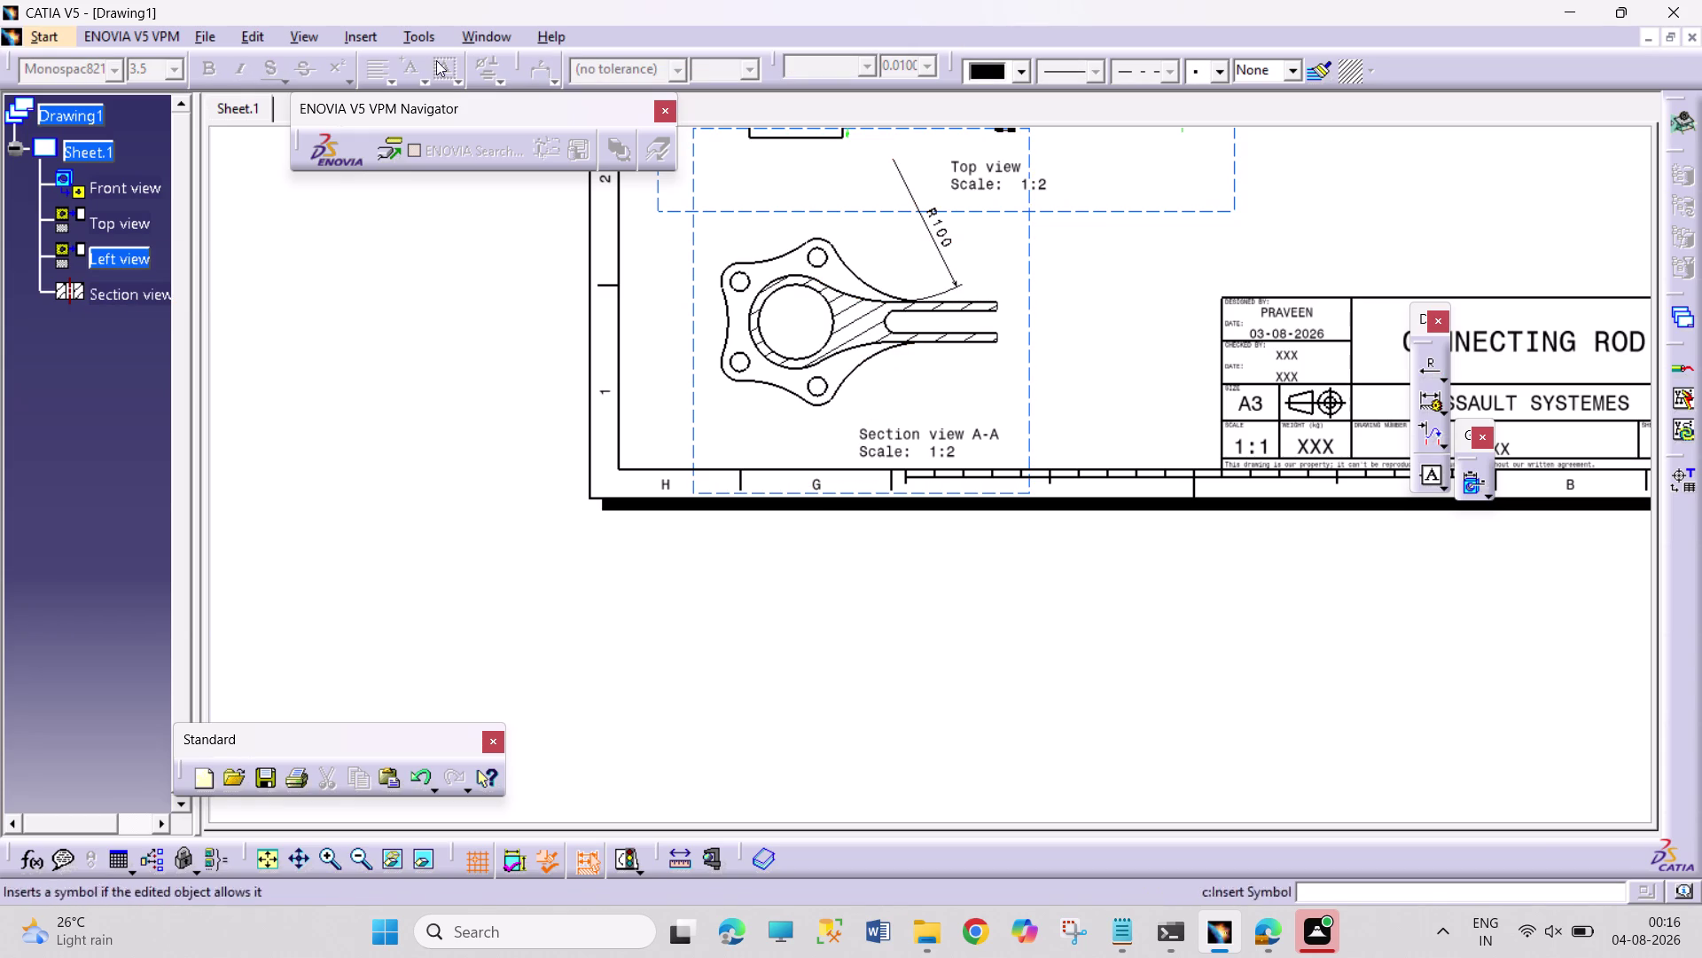
click(376, 35)
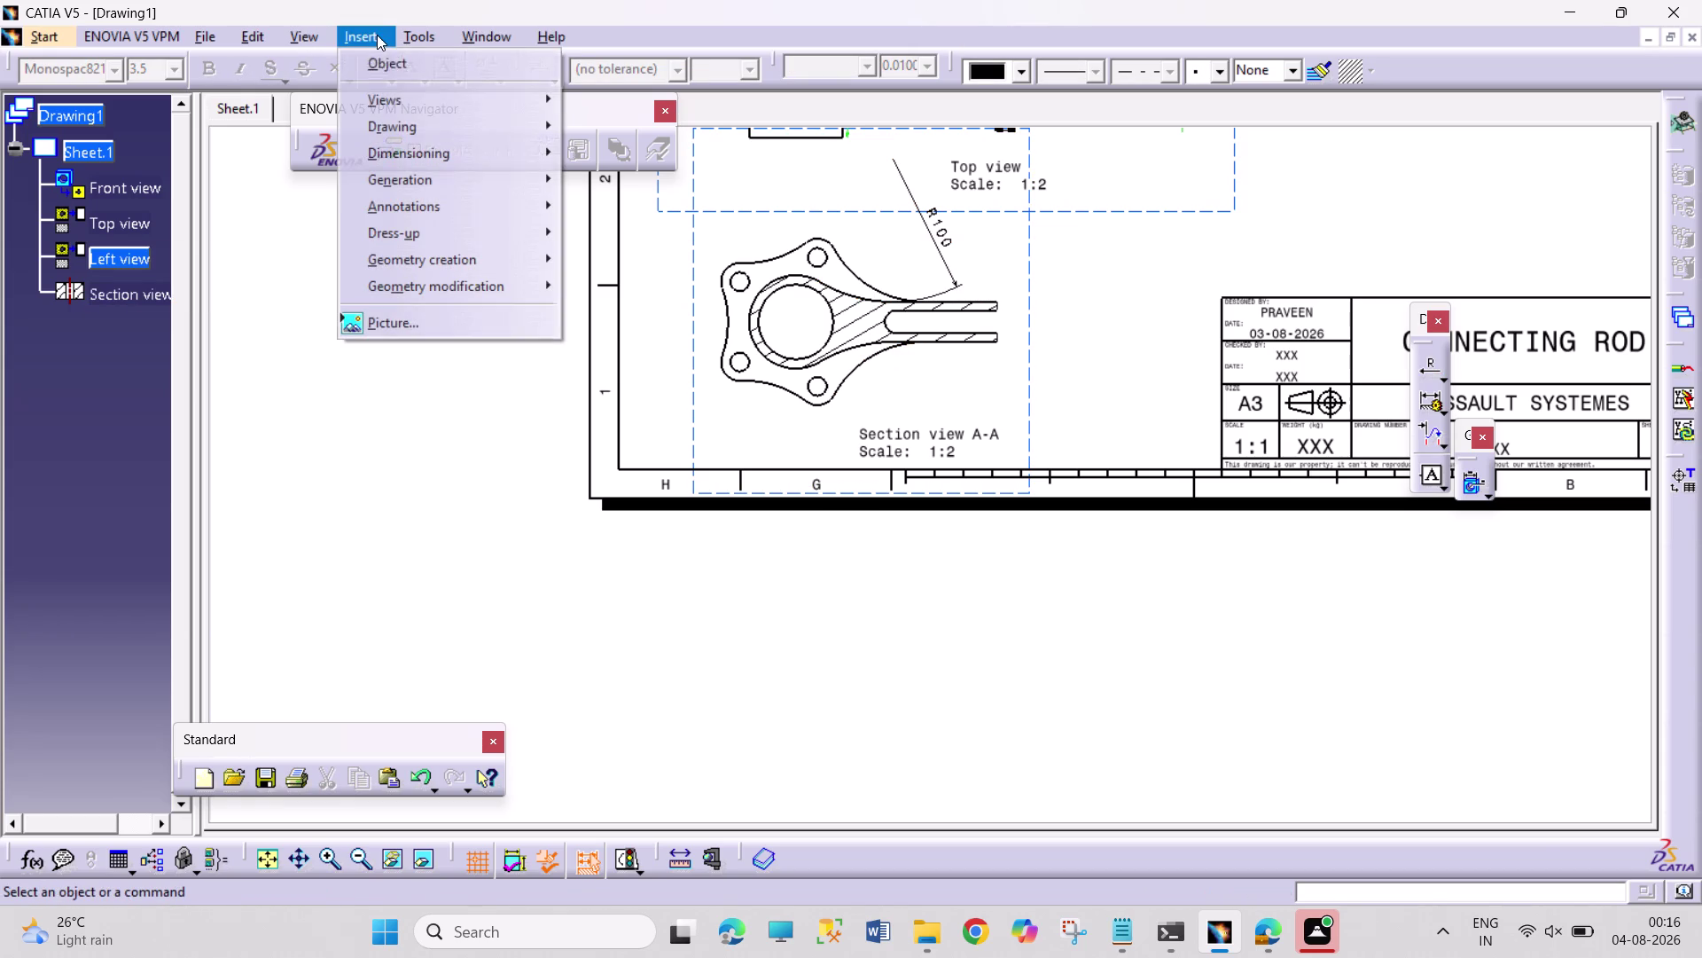
click(417, 102)
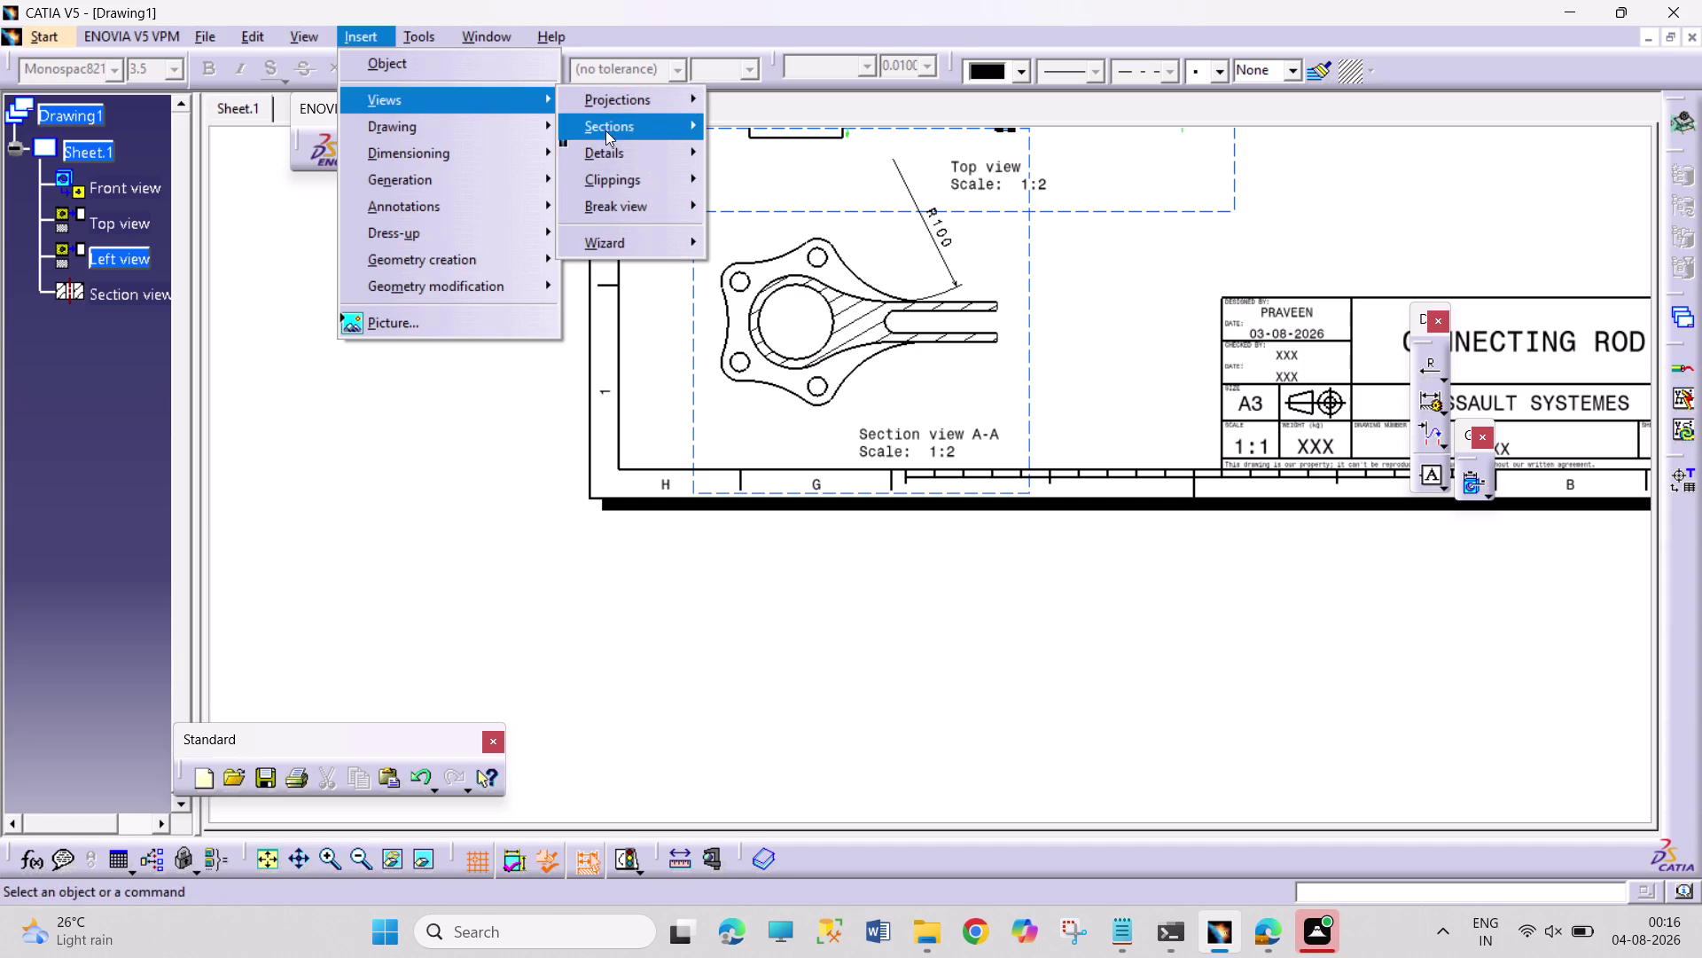
click(646, 105)
click(837, 223)
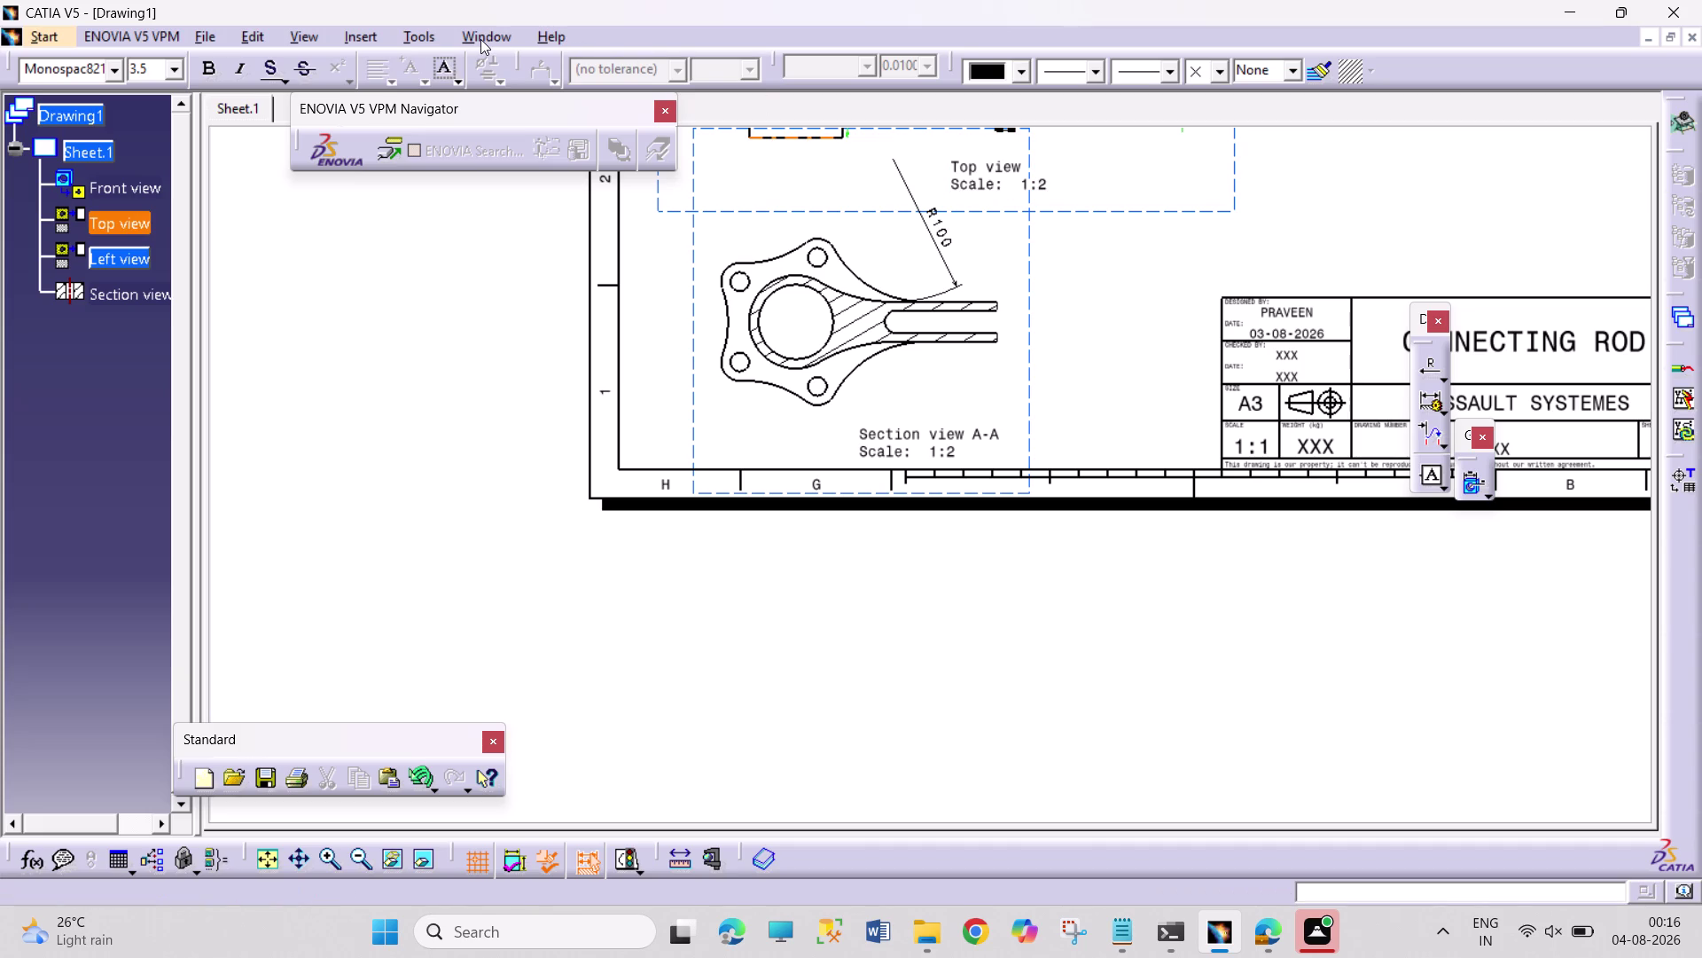
scroll(down, 3)
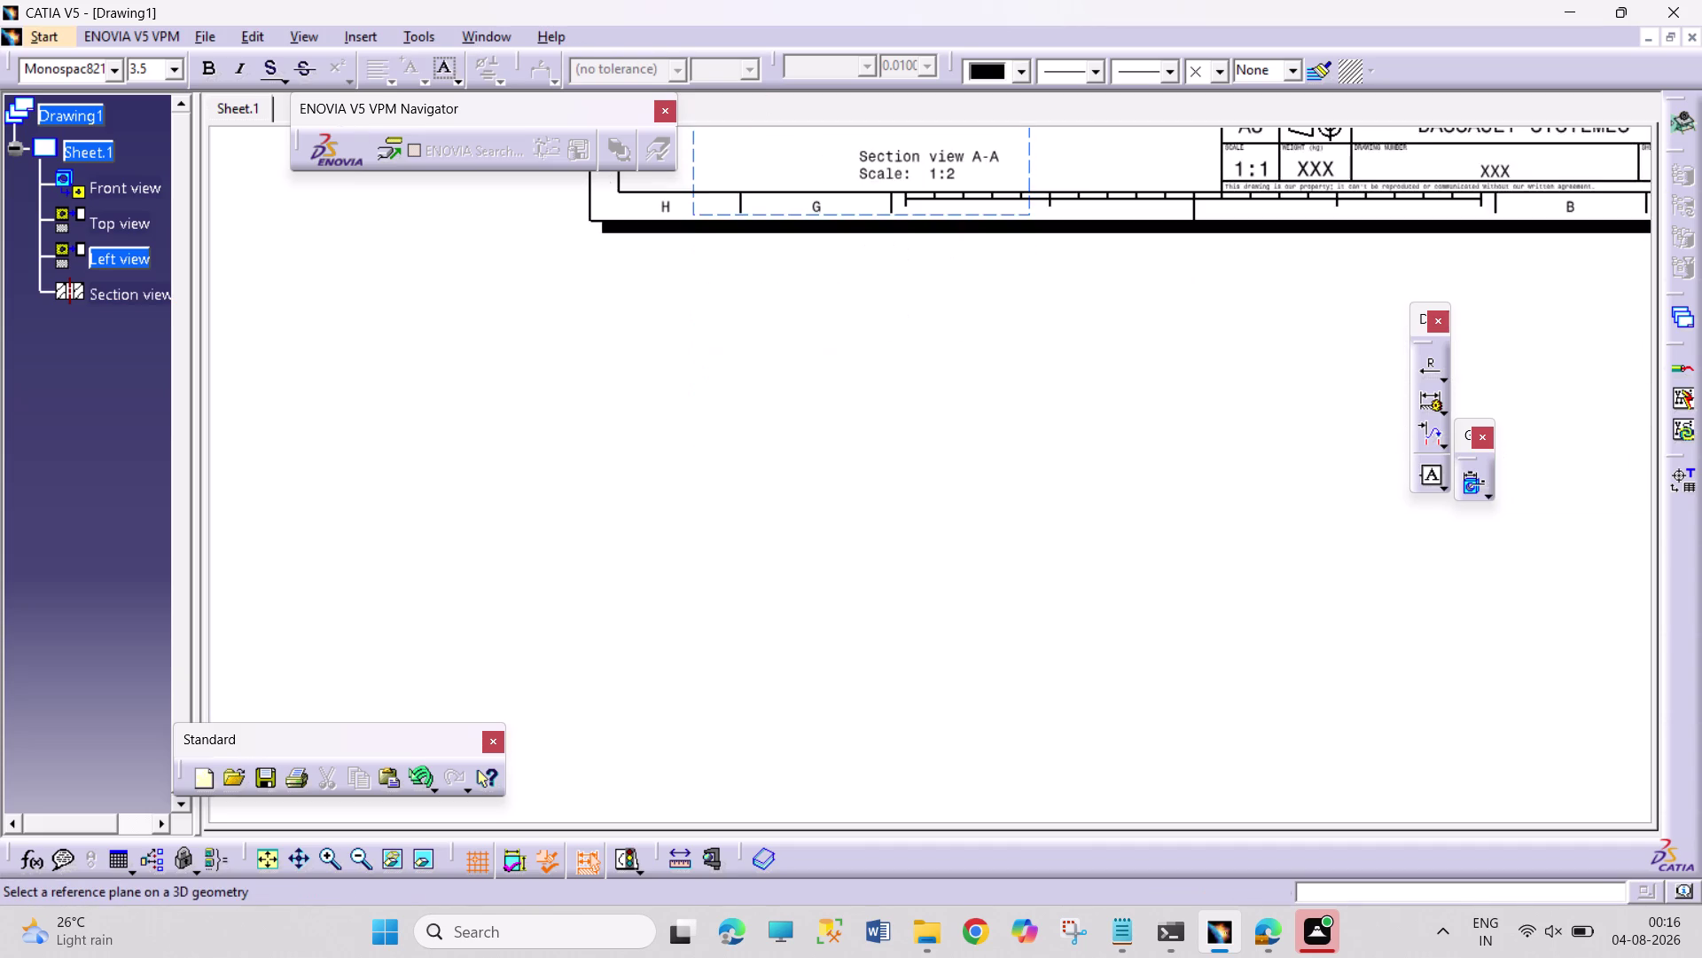
scroll(up, 3)
right_click(1213, 424)
double_click(1287, 244)
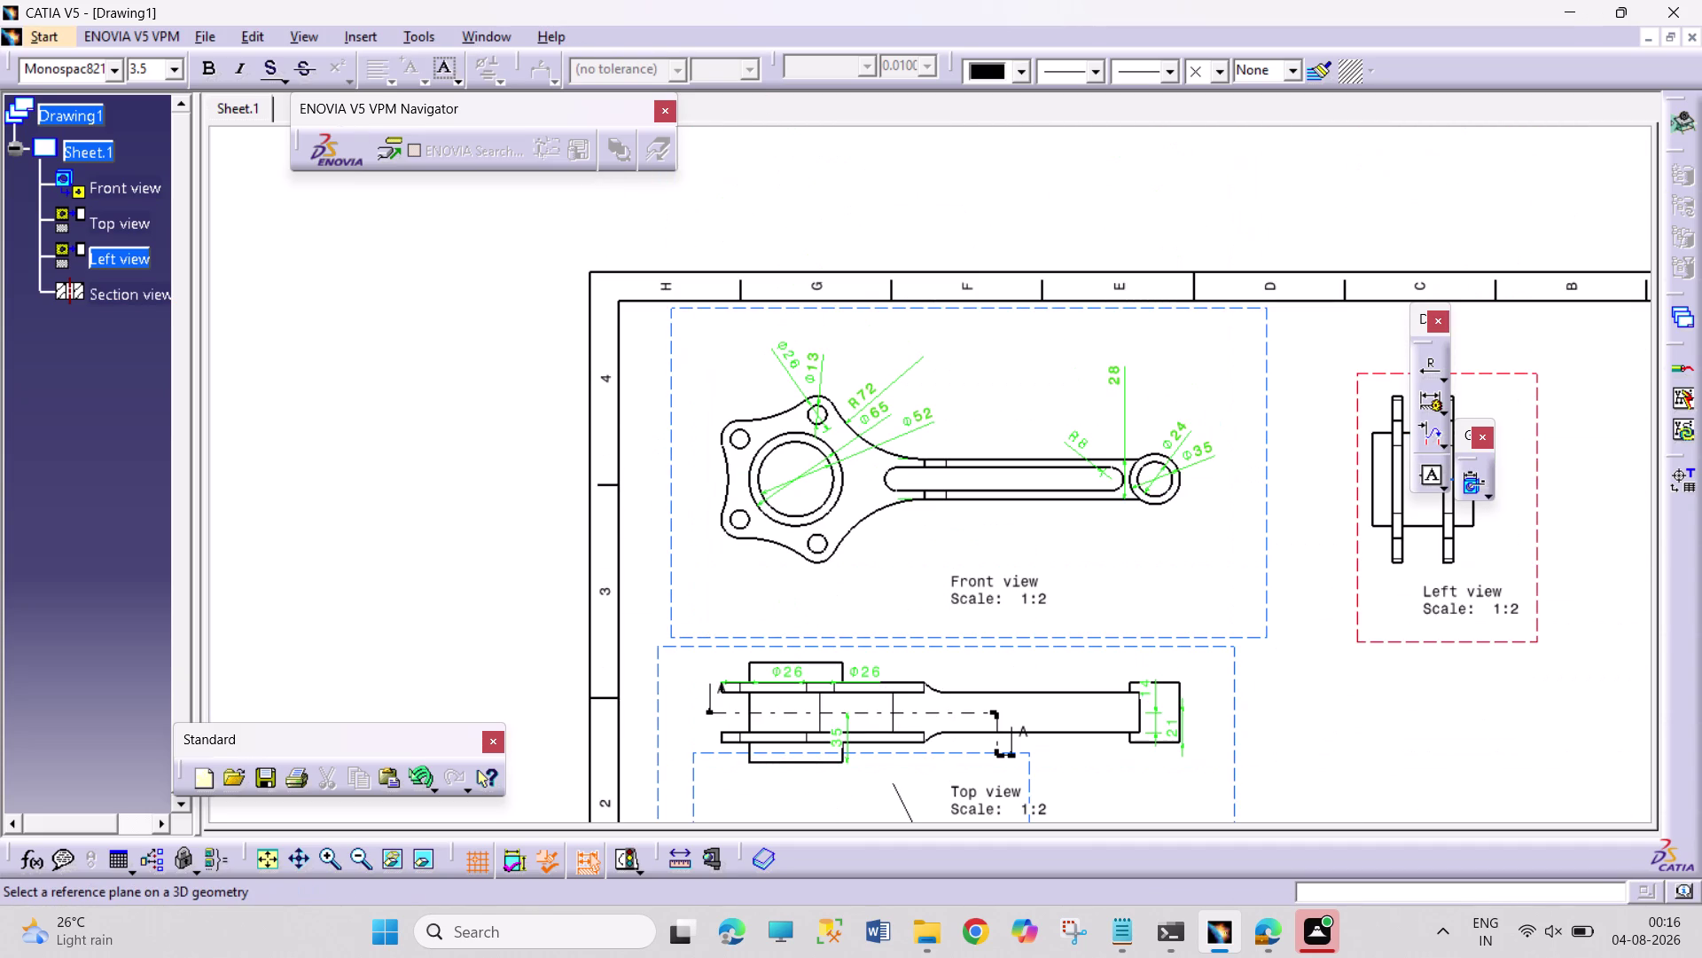
key(ctrl+Tab)
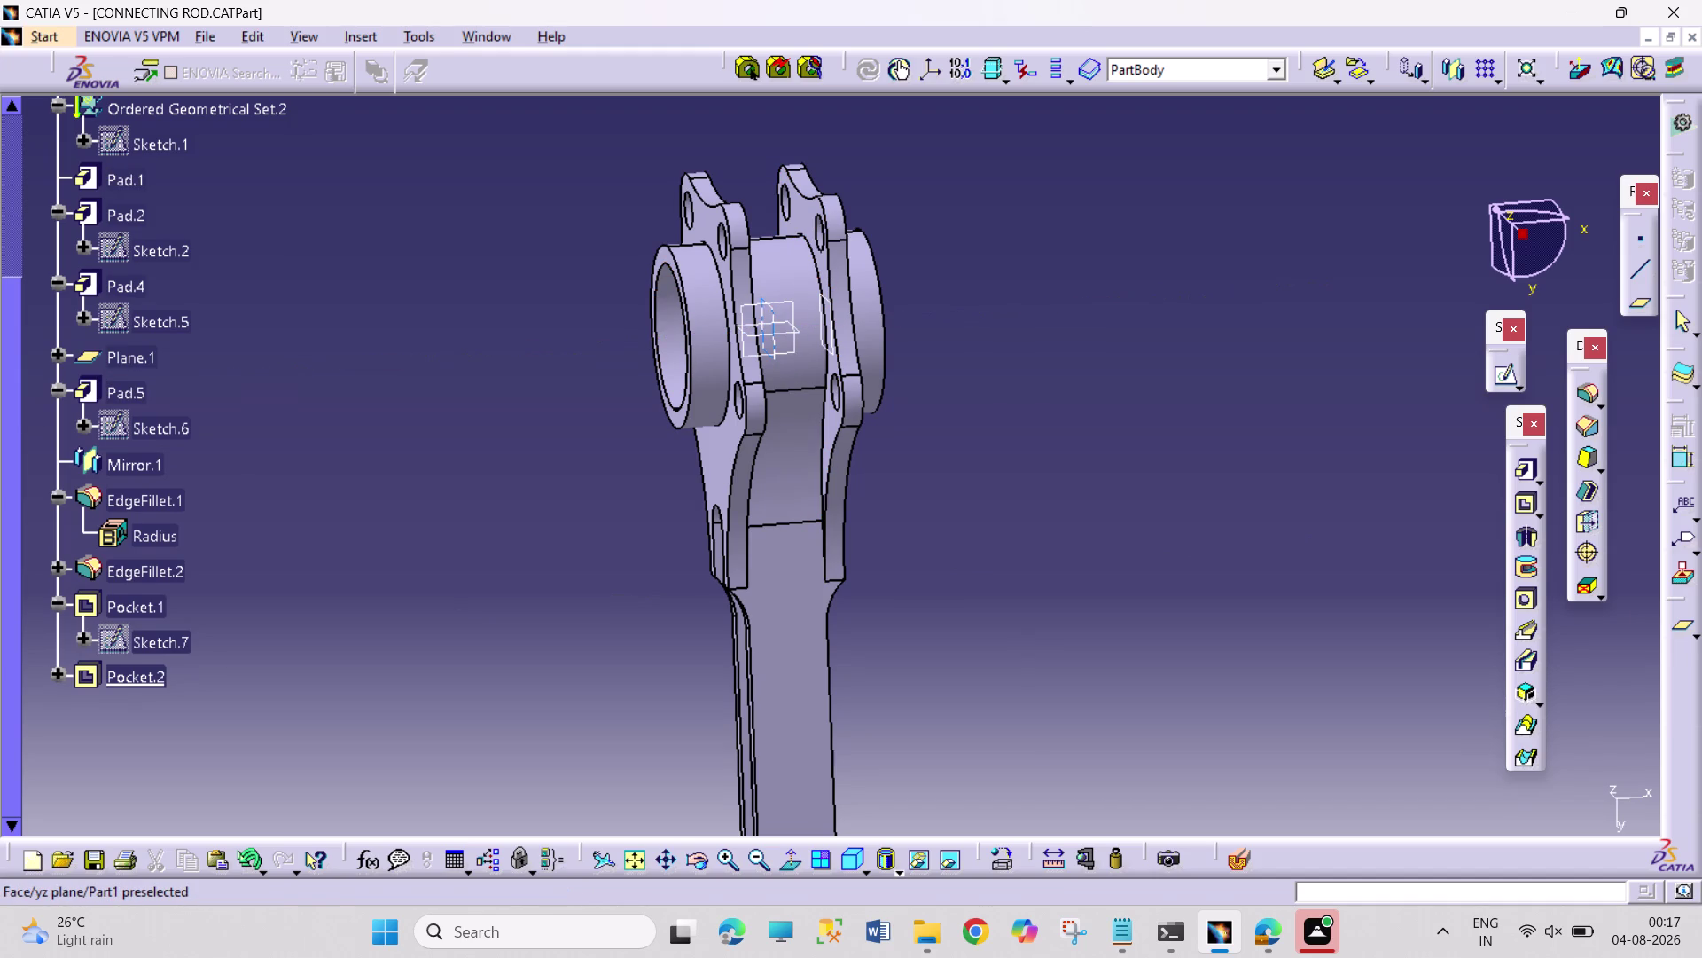
double_click(775, 316)
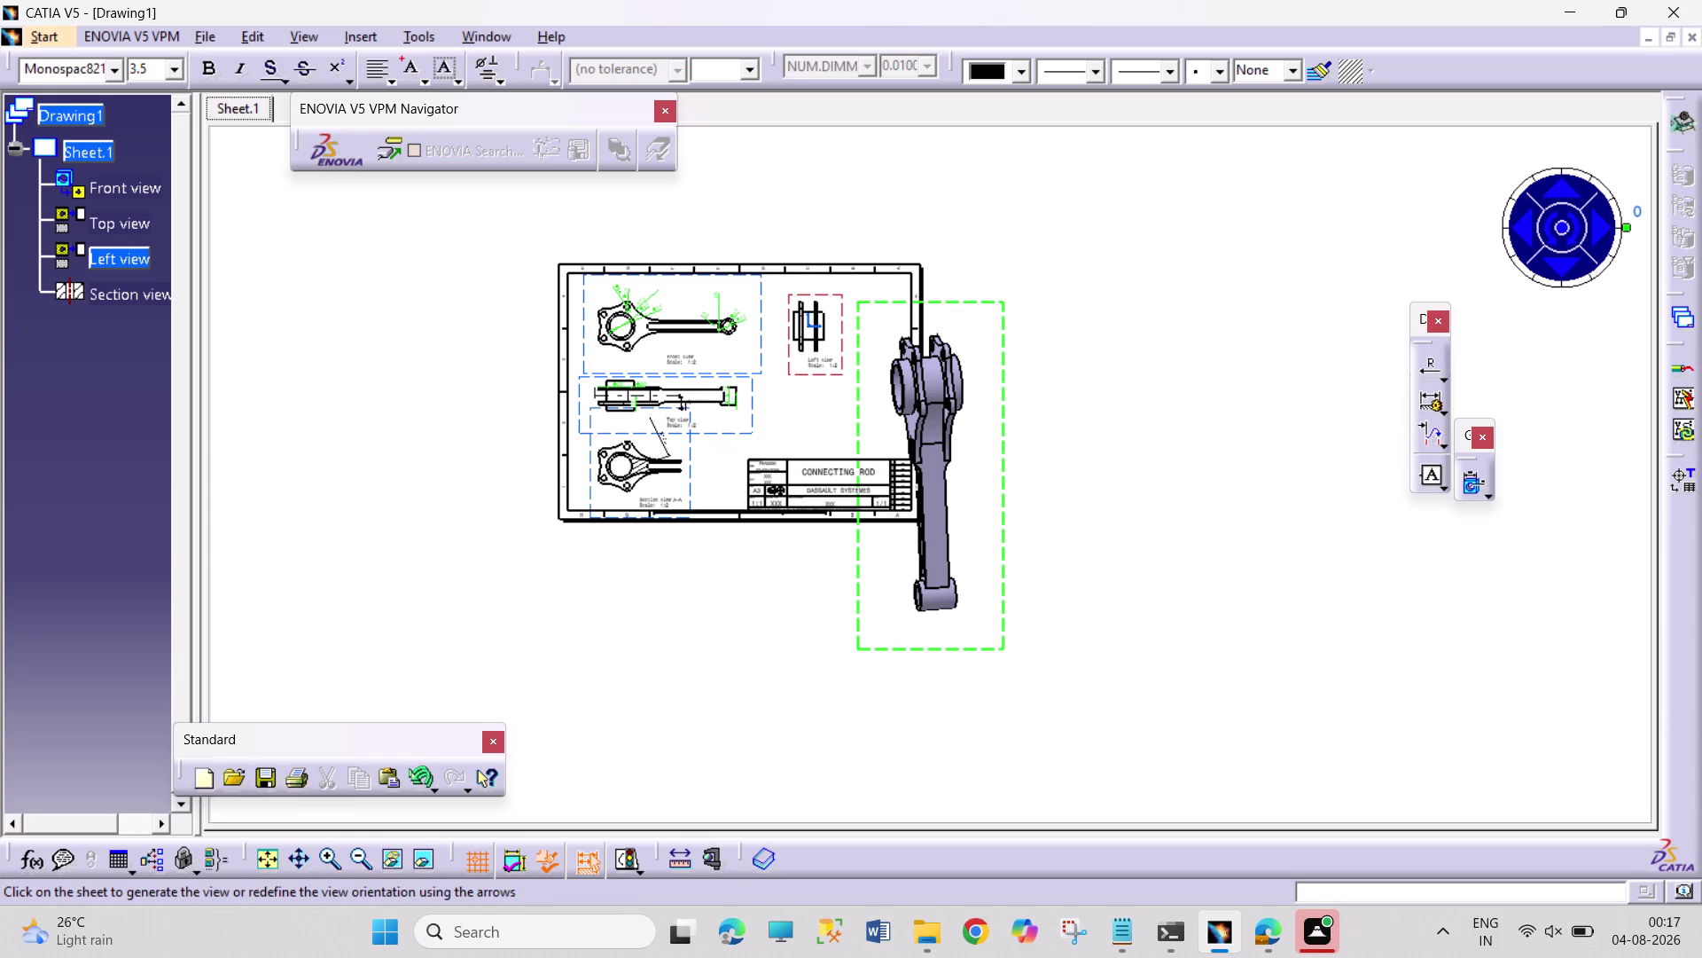
double_click(1028, 436)
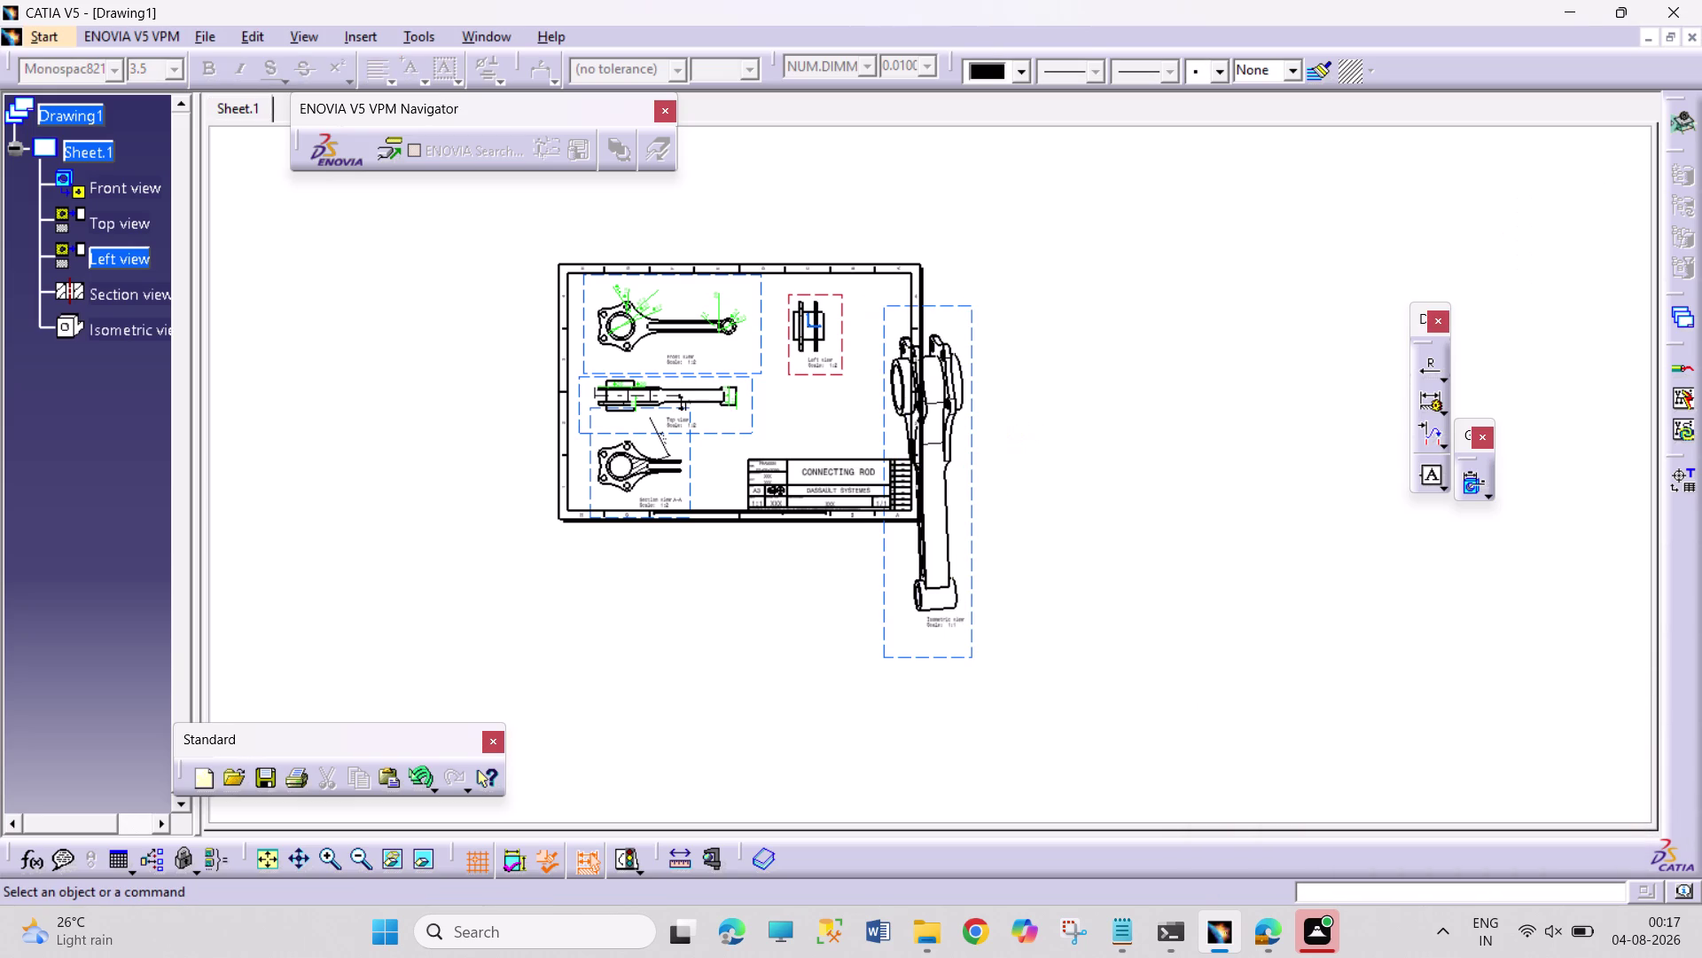
click(975, 479)
key(Delete)
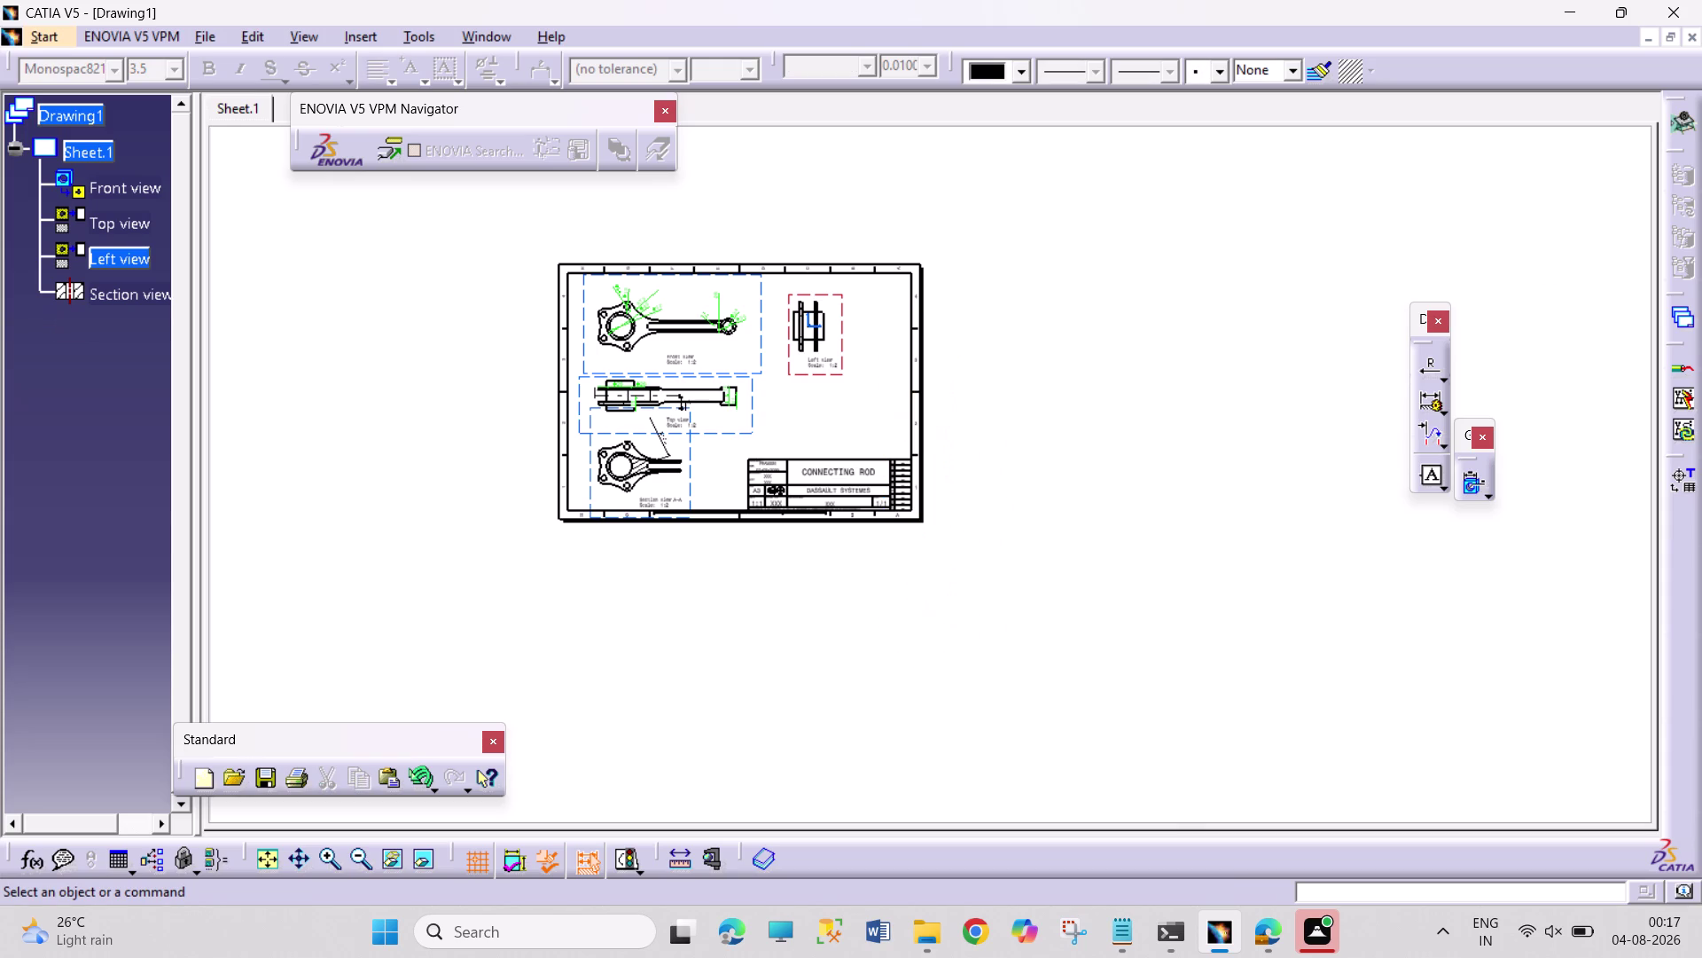
click(904, 493)
double_click(760, 366)
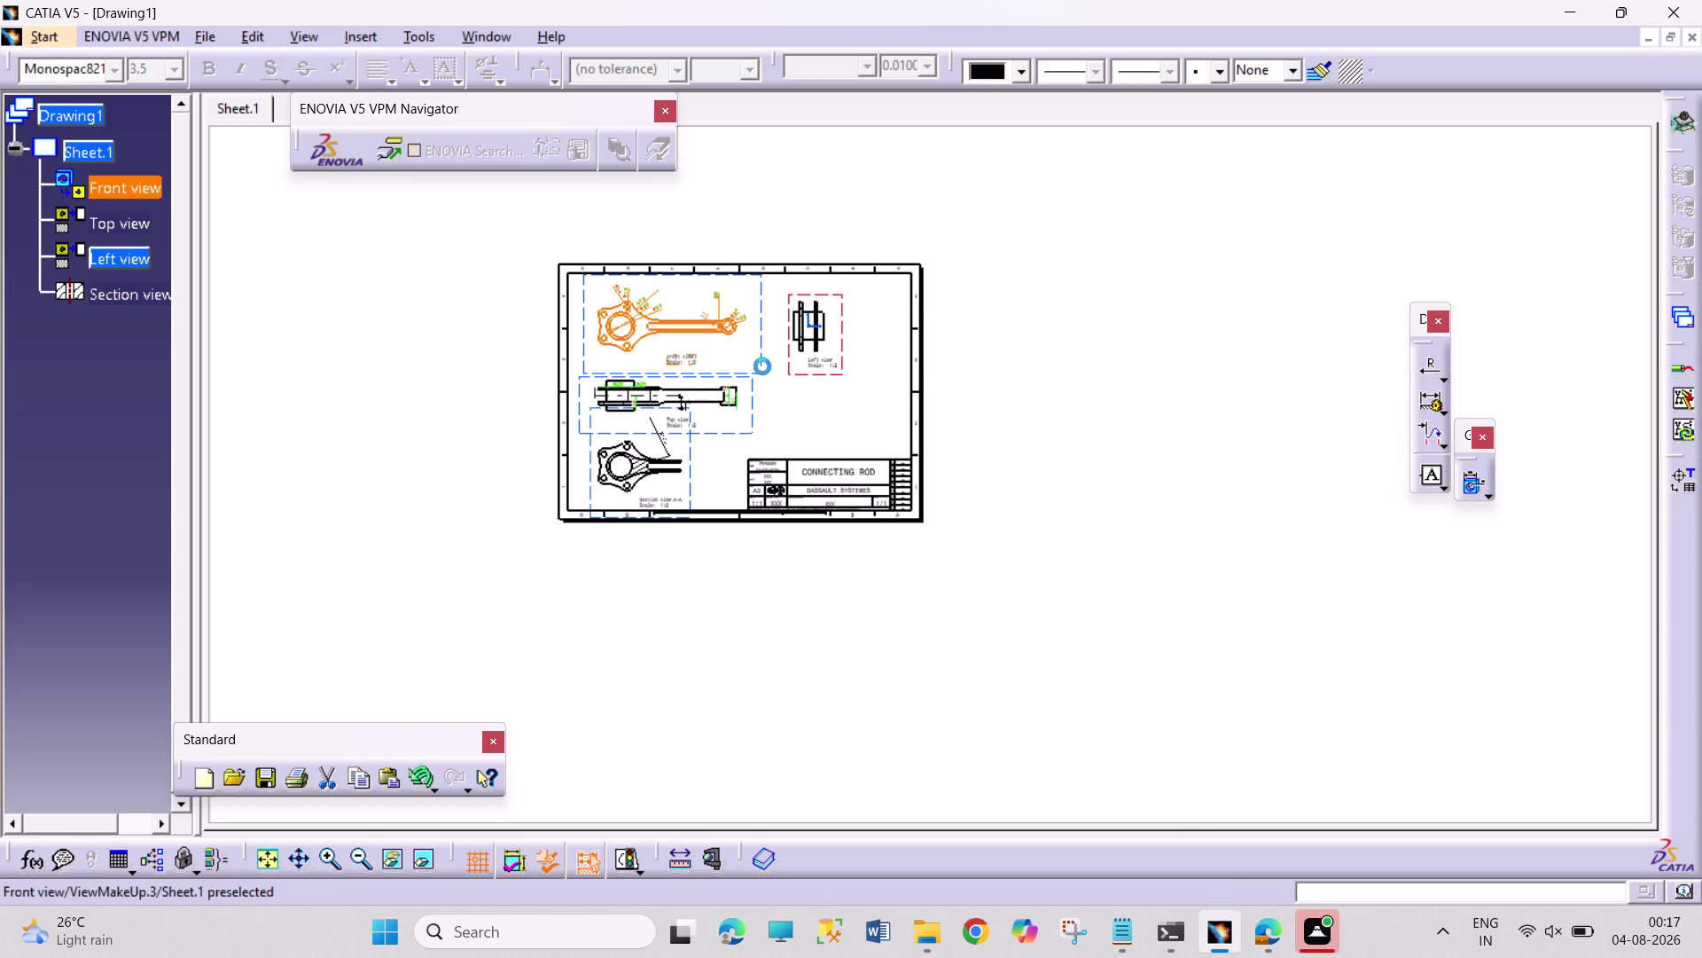
Start an isometric projection view and switch to the CONNECTING ROD part window.
click(1159, 394)
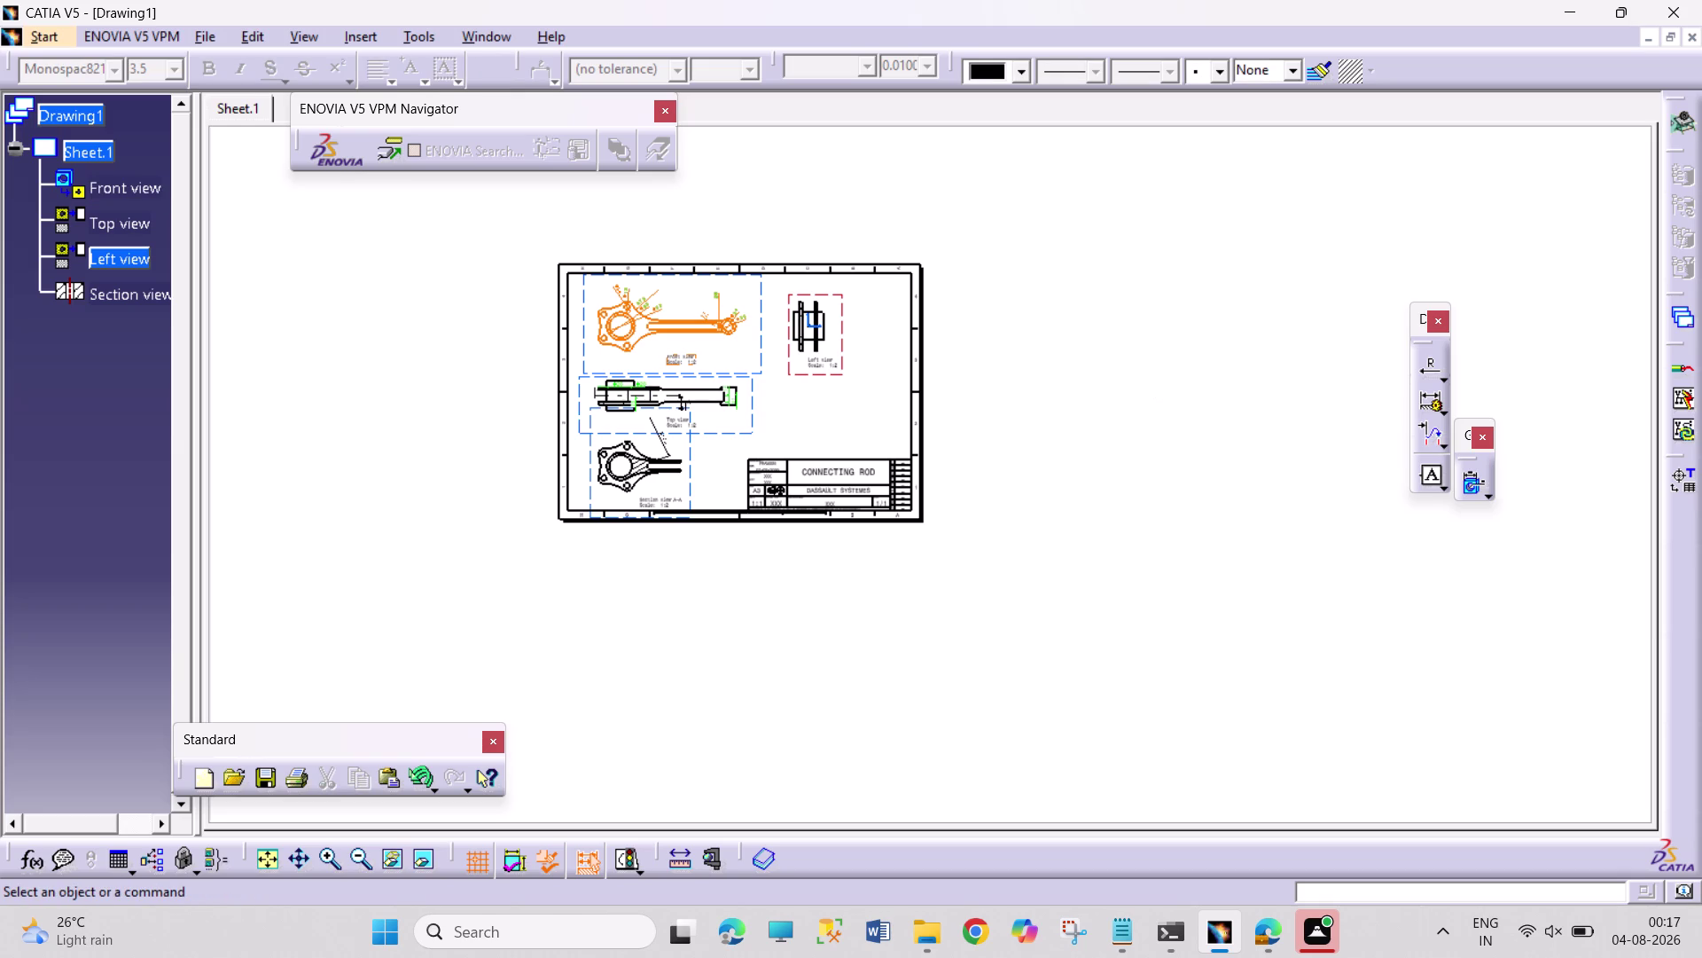
click(359, 32)
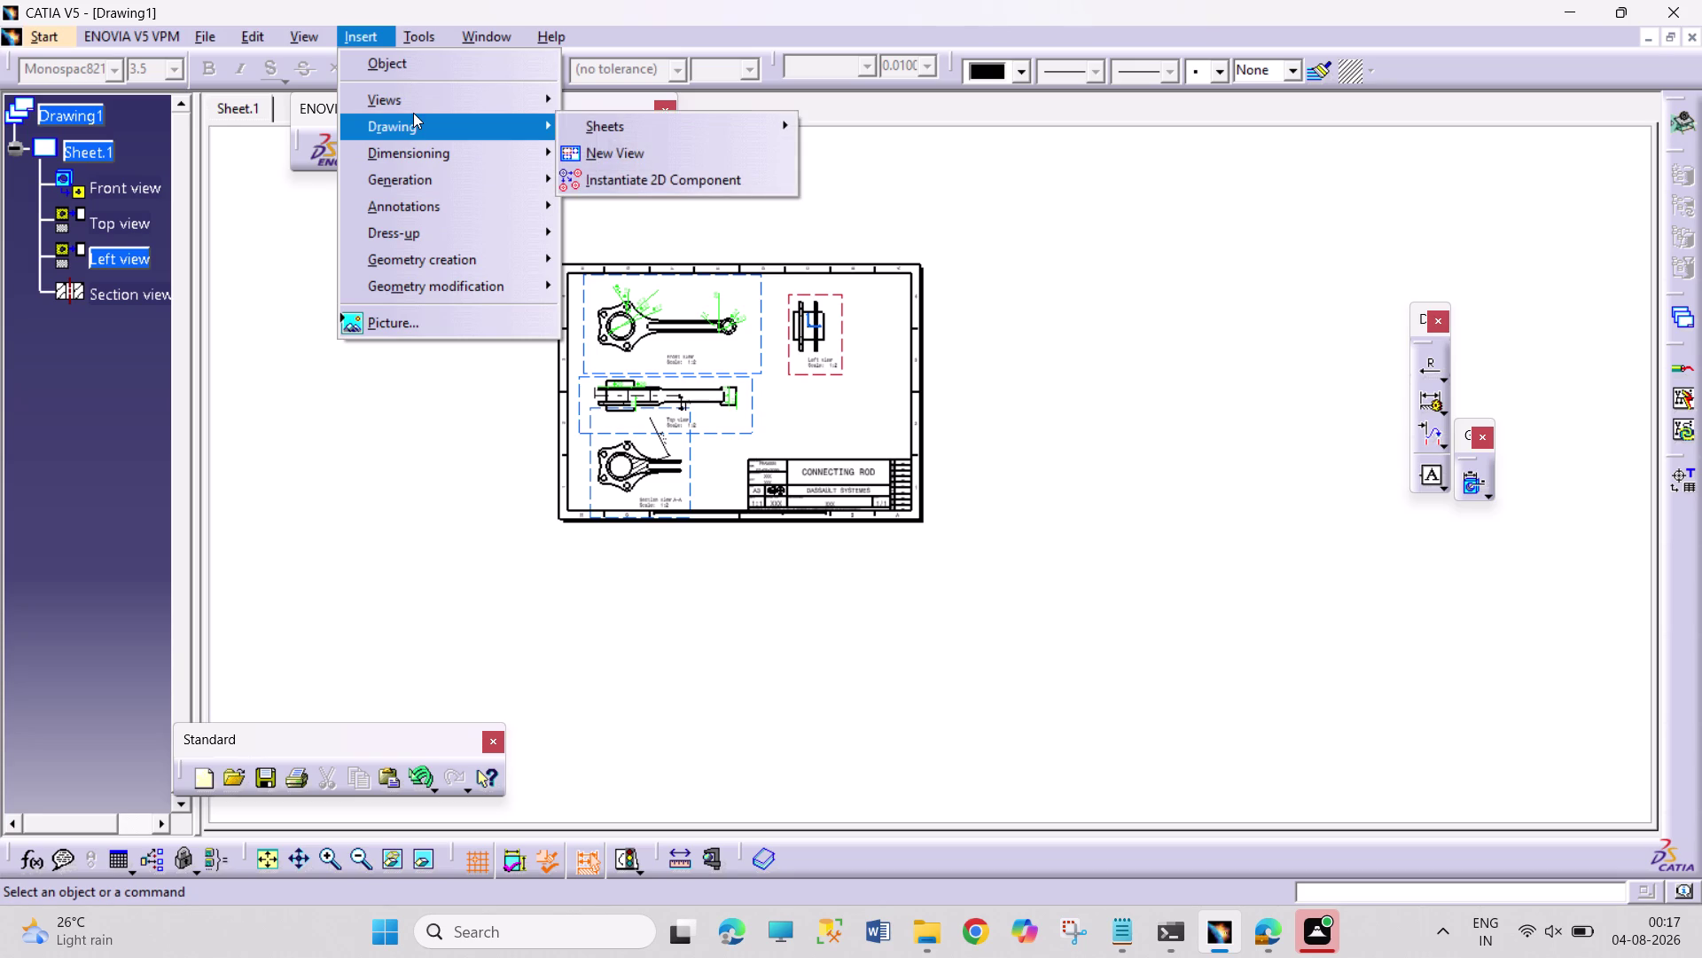
click(612, 113)
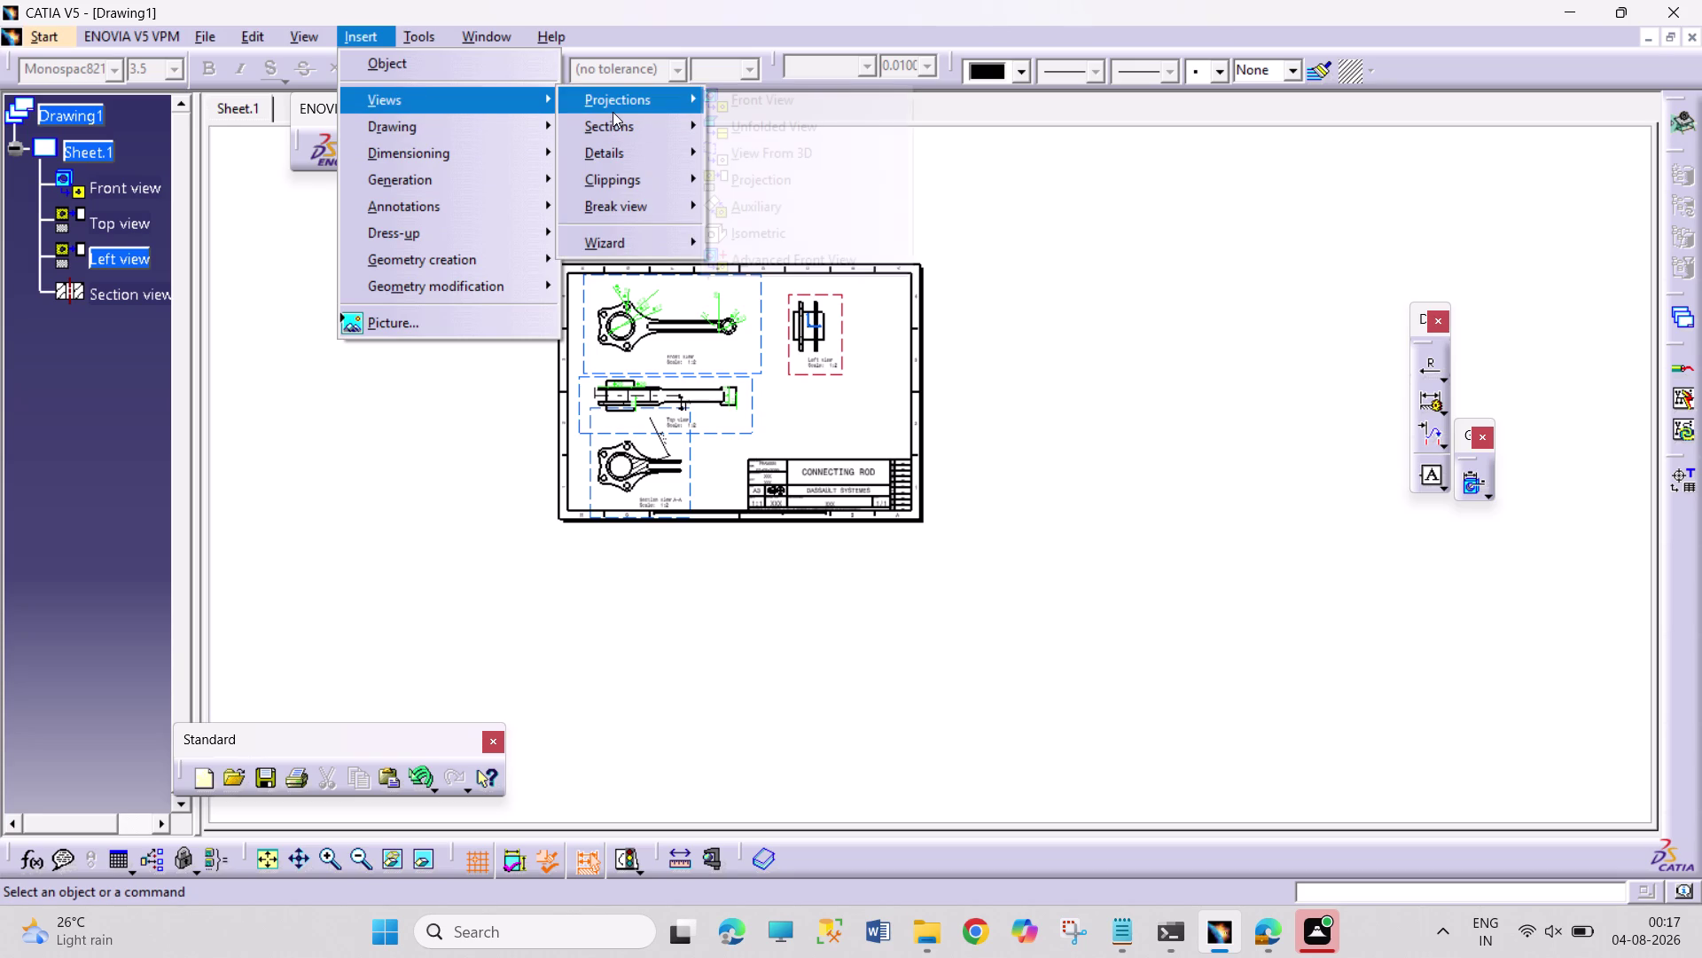
click(785, 229)
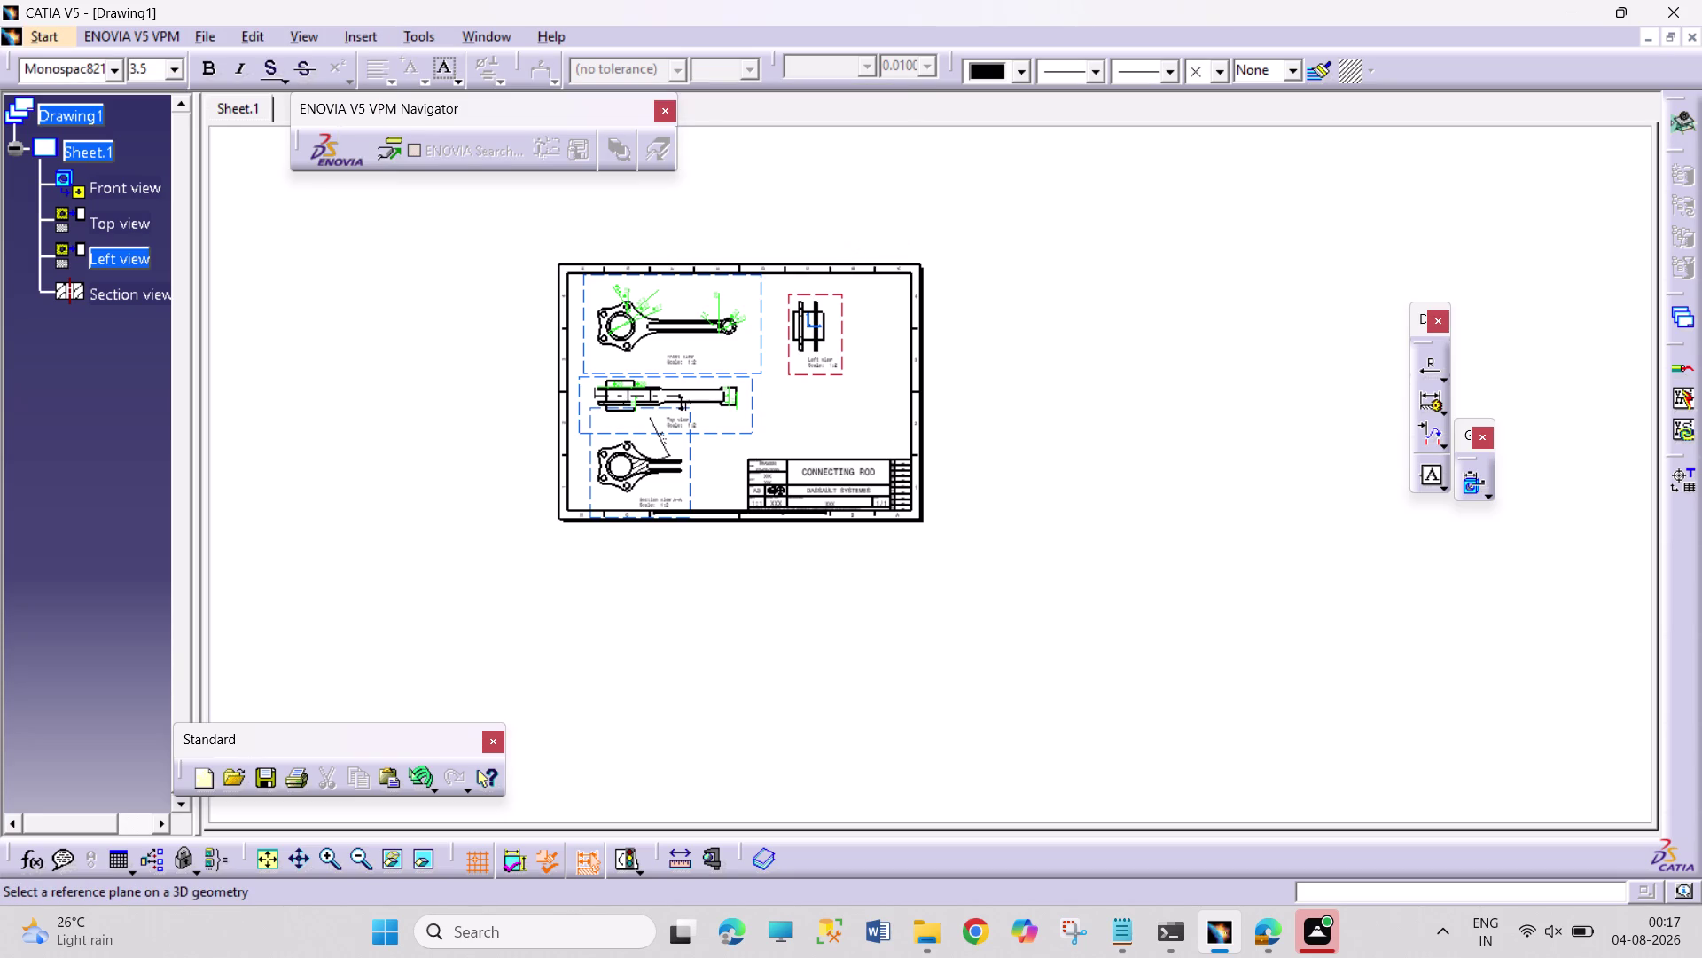
key(ctrl+Tab)
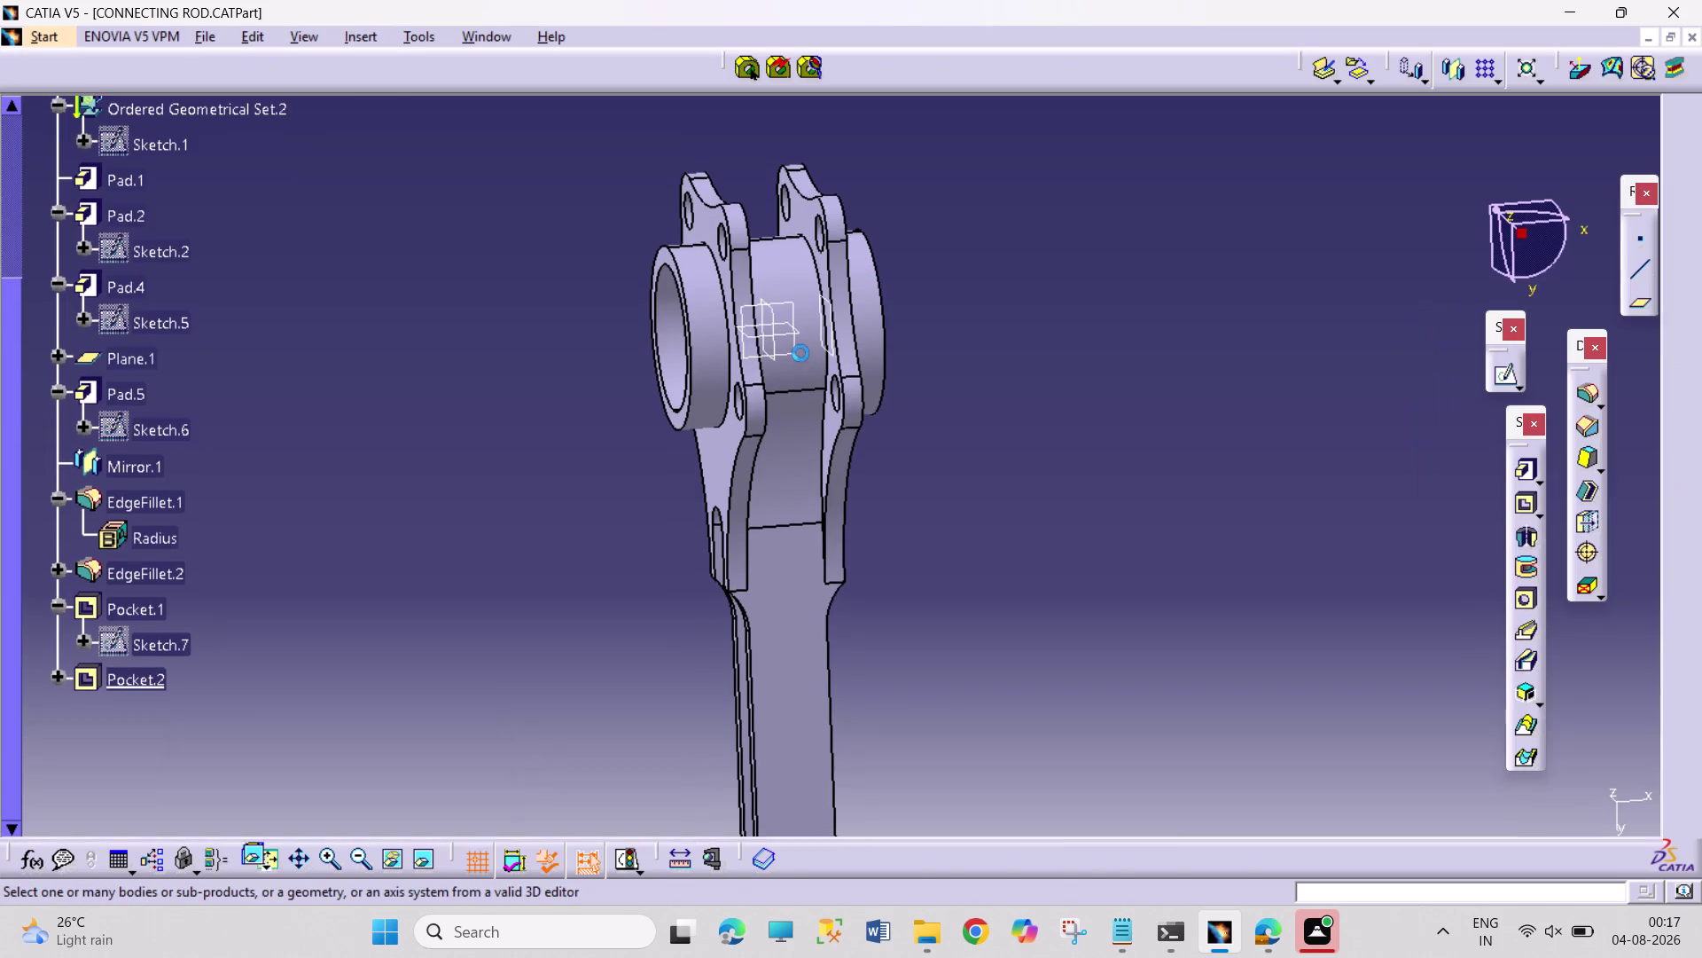
Orbit the connecting rod toward its big end face at a steeper angle.
right_drag(760, 366, 960, 364)
middle_drag(761, 365, 960, 363)
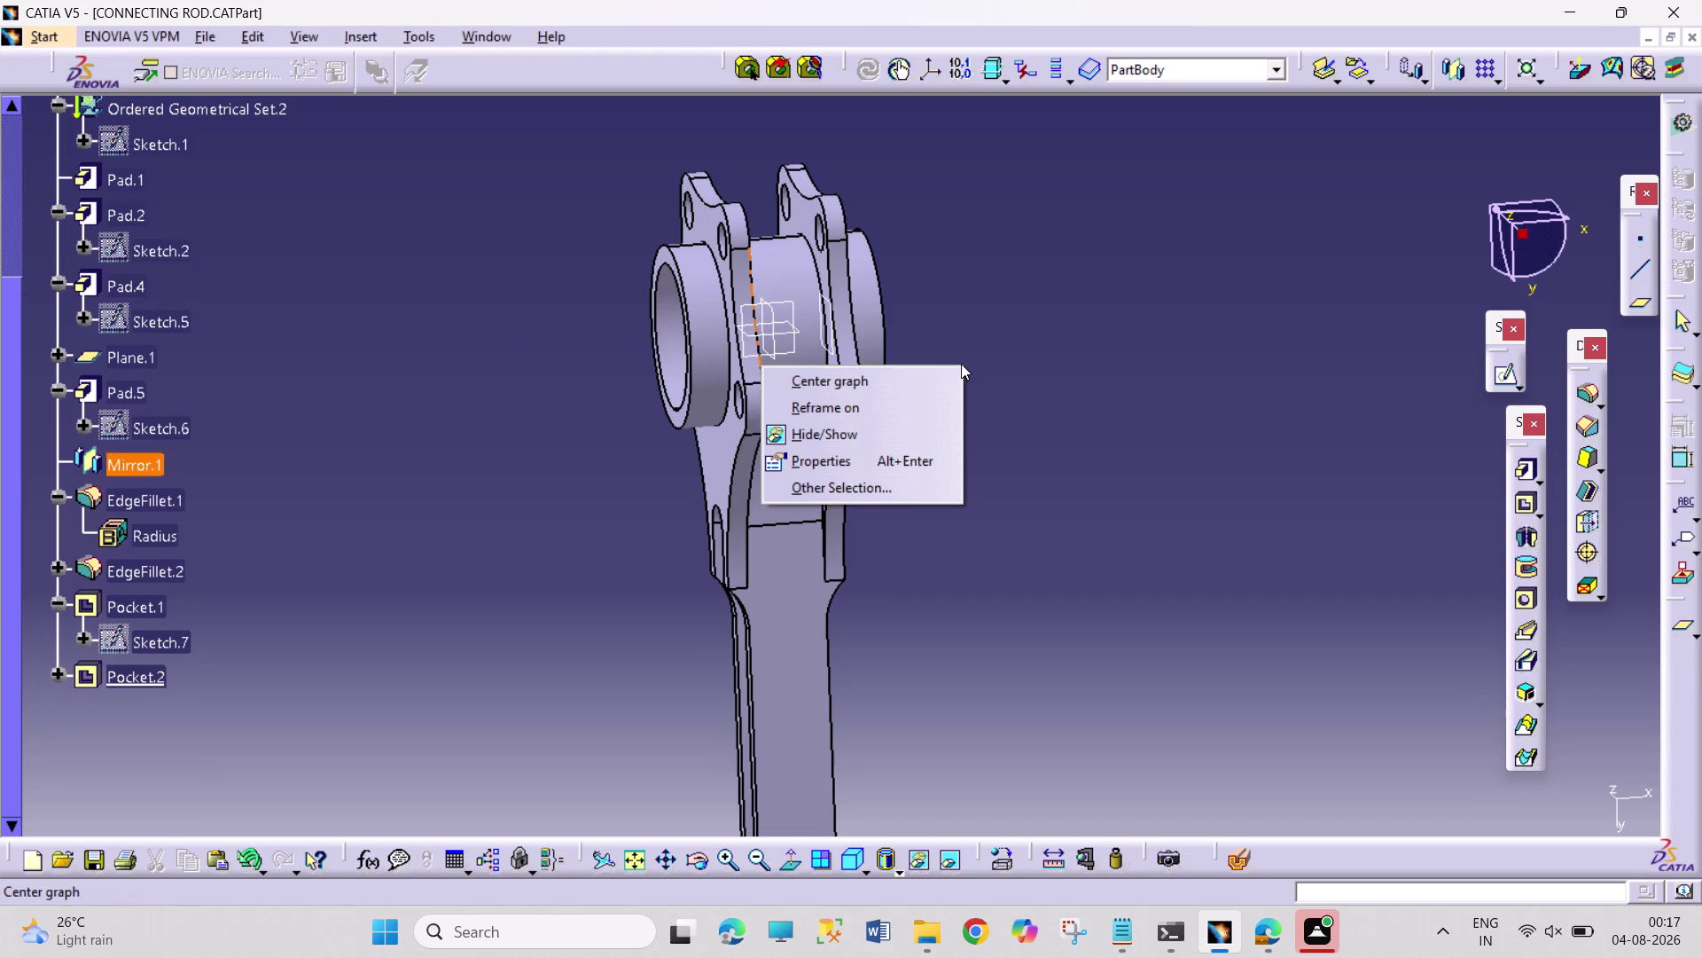
key(Escape)
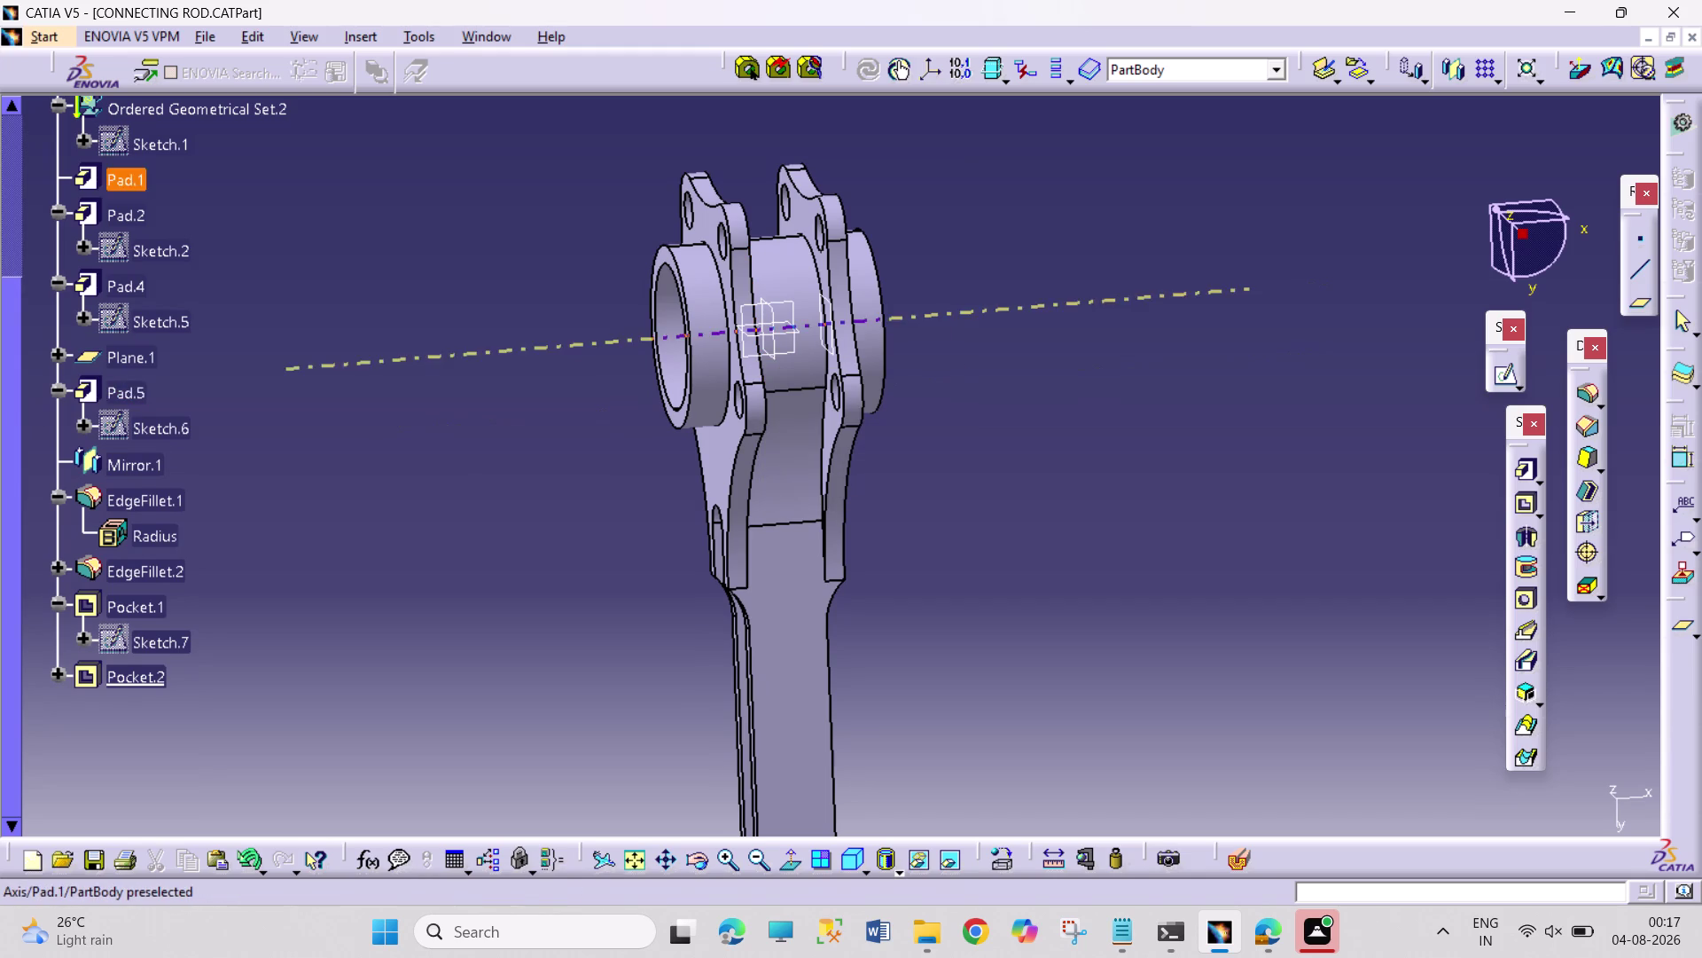
scroll(down, 3)
middle_drag(819, 383, 950, 407)
right_drag(820, 383, 950, 407)
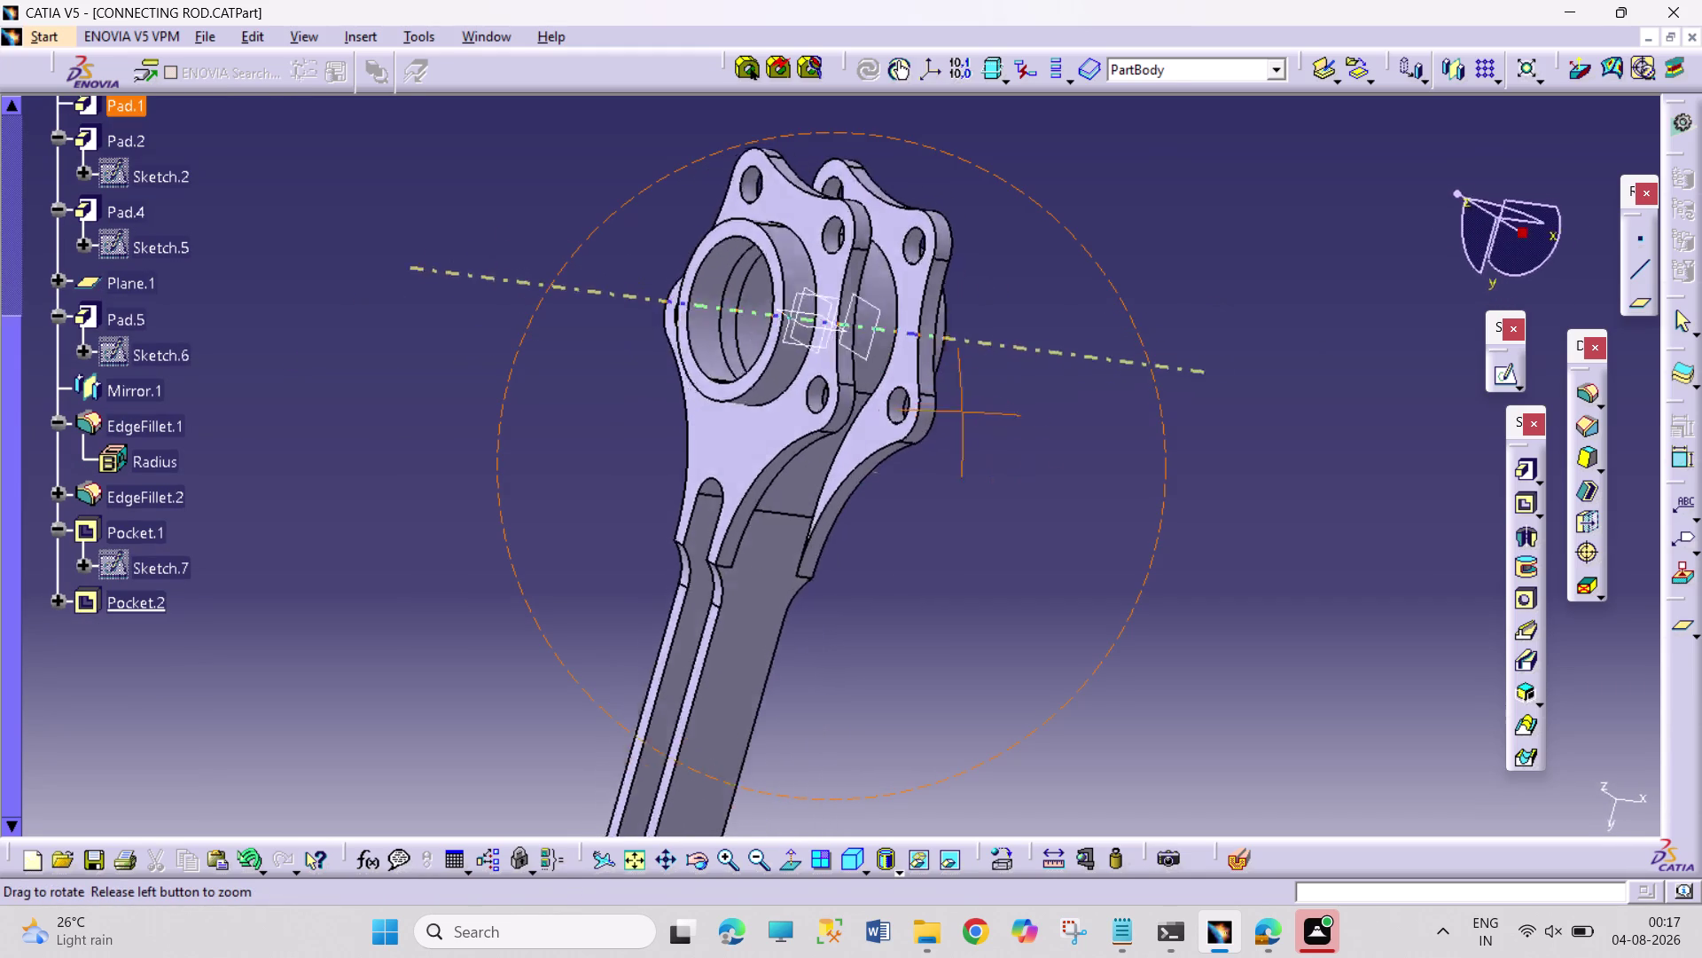
middle_drag(950, 407, 815, 323)
right_drag(950, 407, 815, 323)
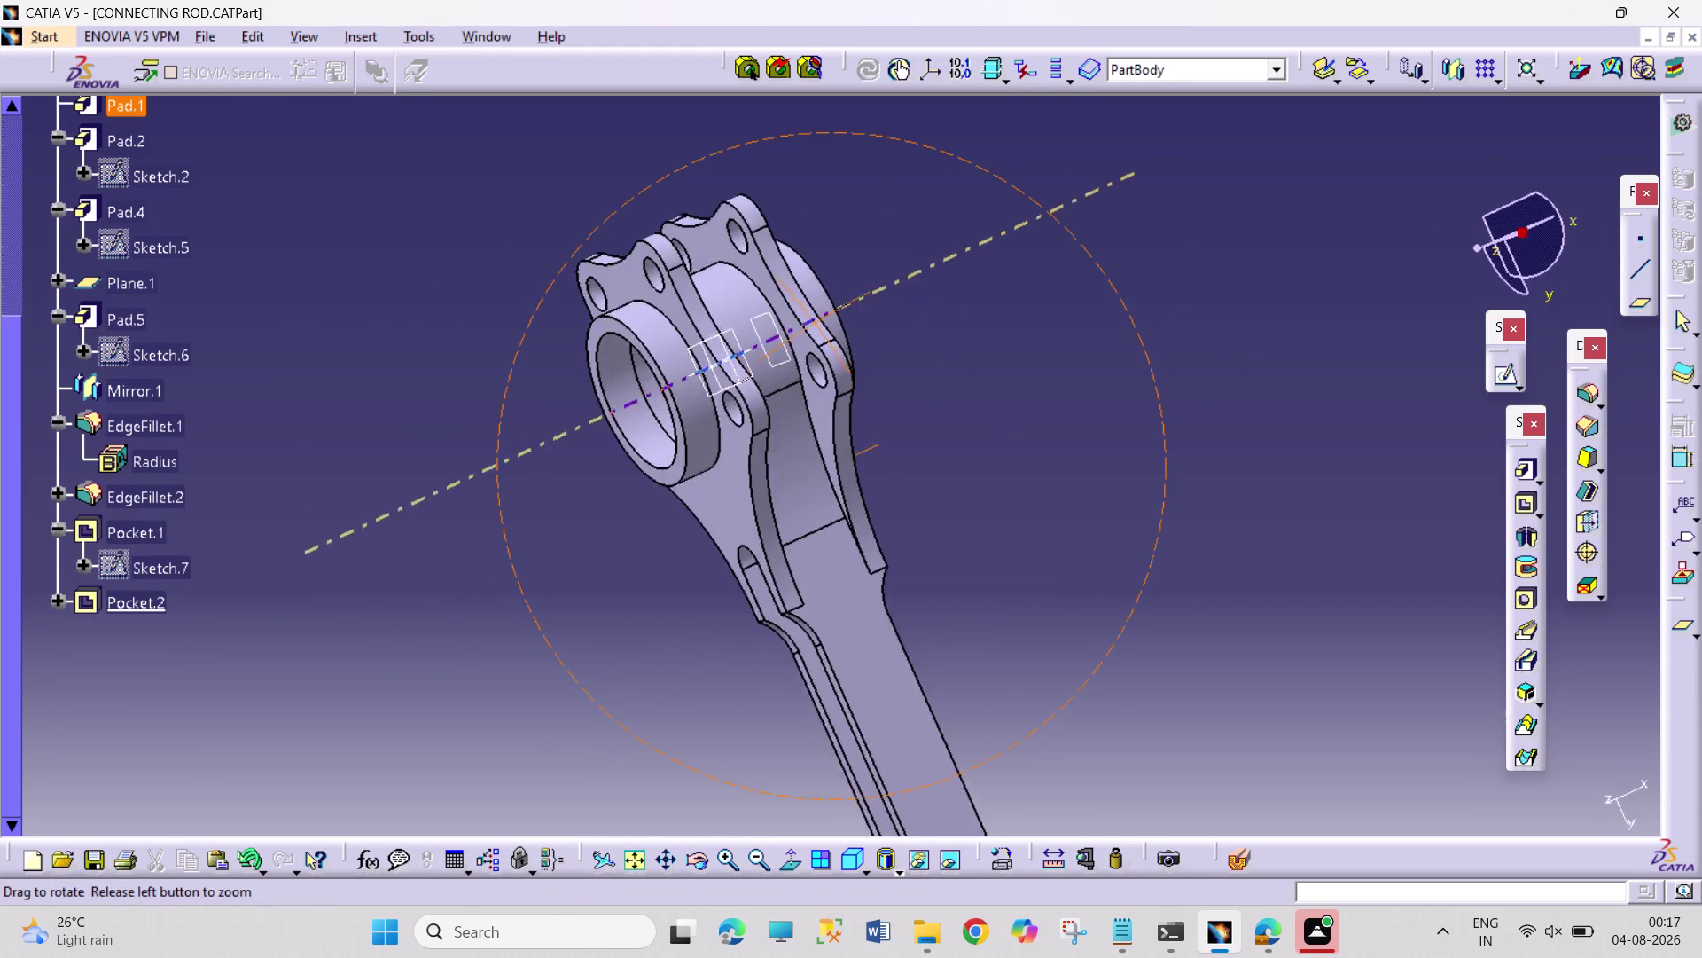
right_drag(815, 323, 734, 261)
middle_drag(815, 323, 761, 246)
scroll(down, 3)
scroll(up, 3)
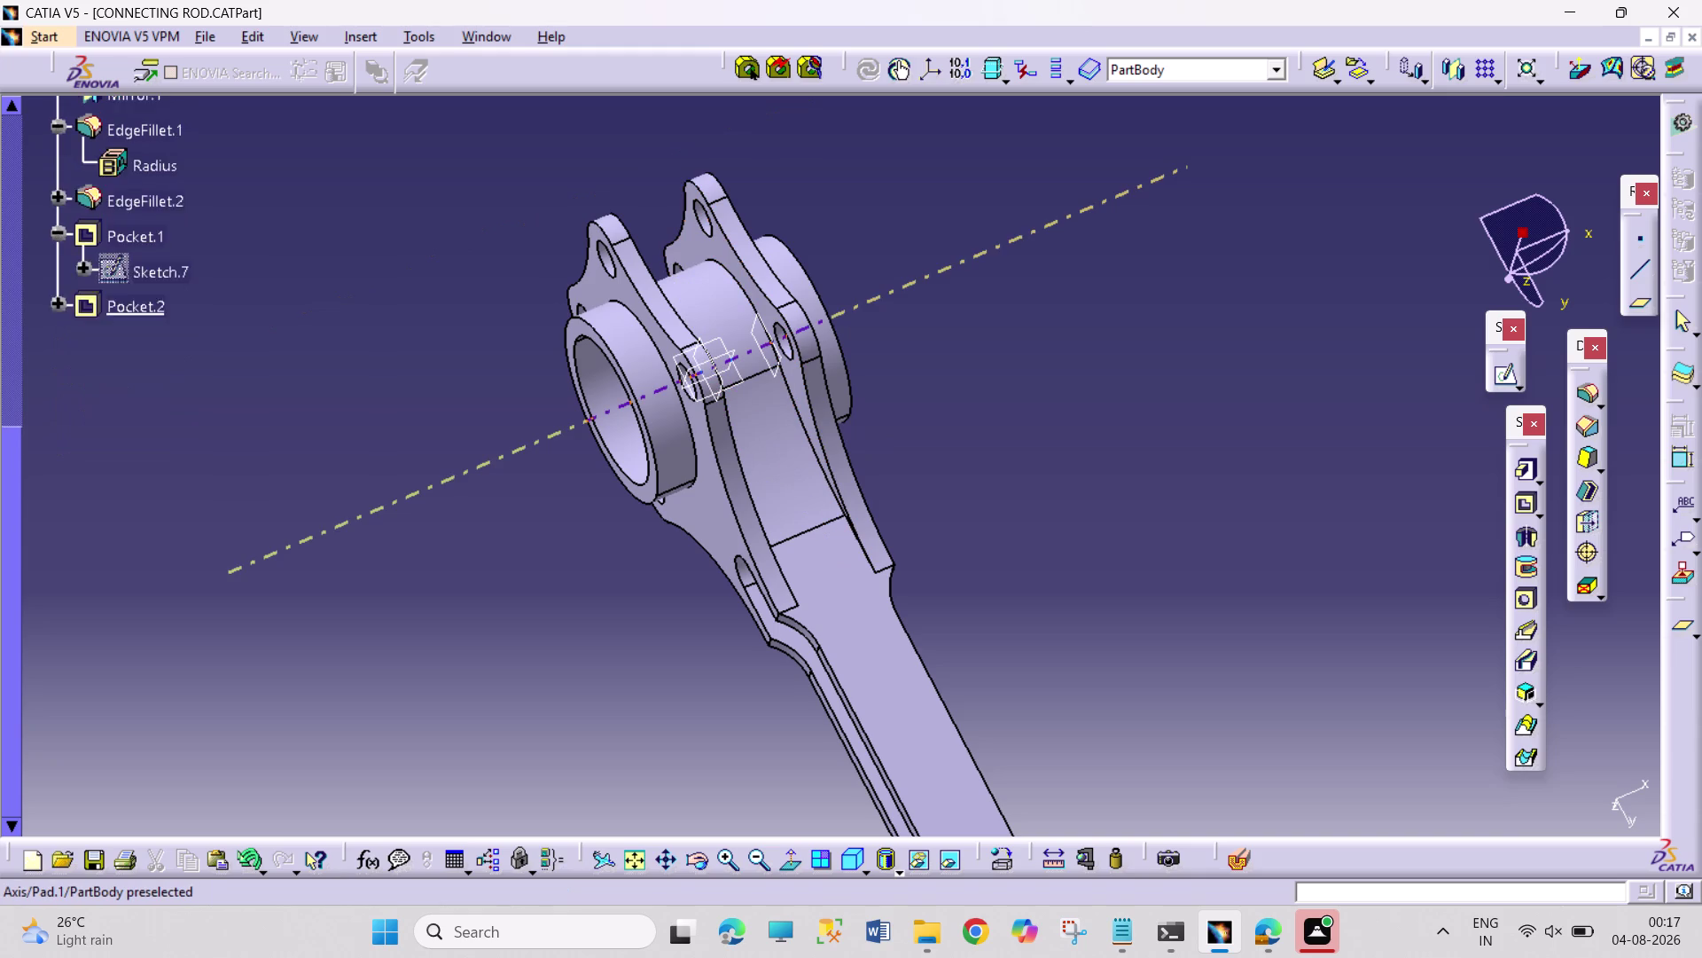
scroll(down, 3)
scroll(up, 3)
Tilt the rod to reveal the big end bore and zoom in on the bearing.
middle_drag(734, 324, 741, 343)
scroll(down, 3)
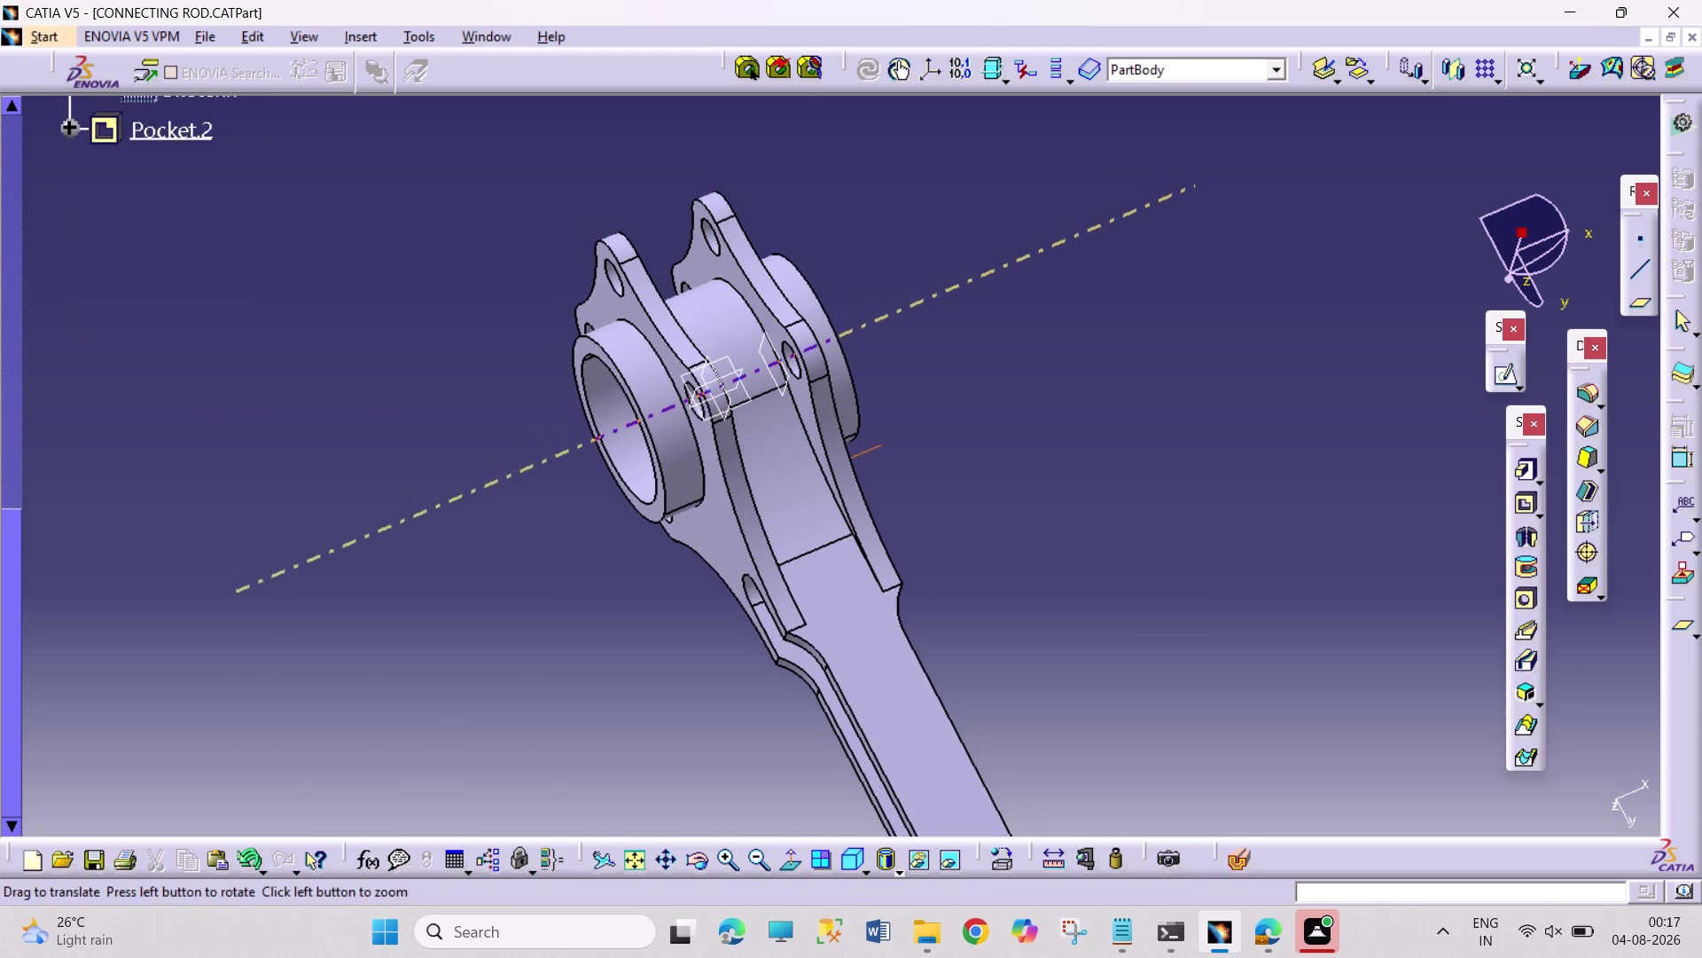
middle_drag(741, 343, 737, 344)
scroll(up, 3)
middle_click(735, 342)
scroll(down, 3)
middle_drag(728, 338, 853, 376)
right_drag(728, 338, 853, 377)
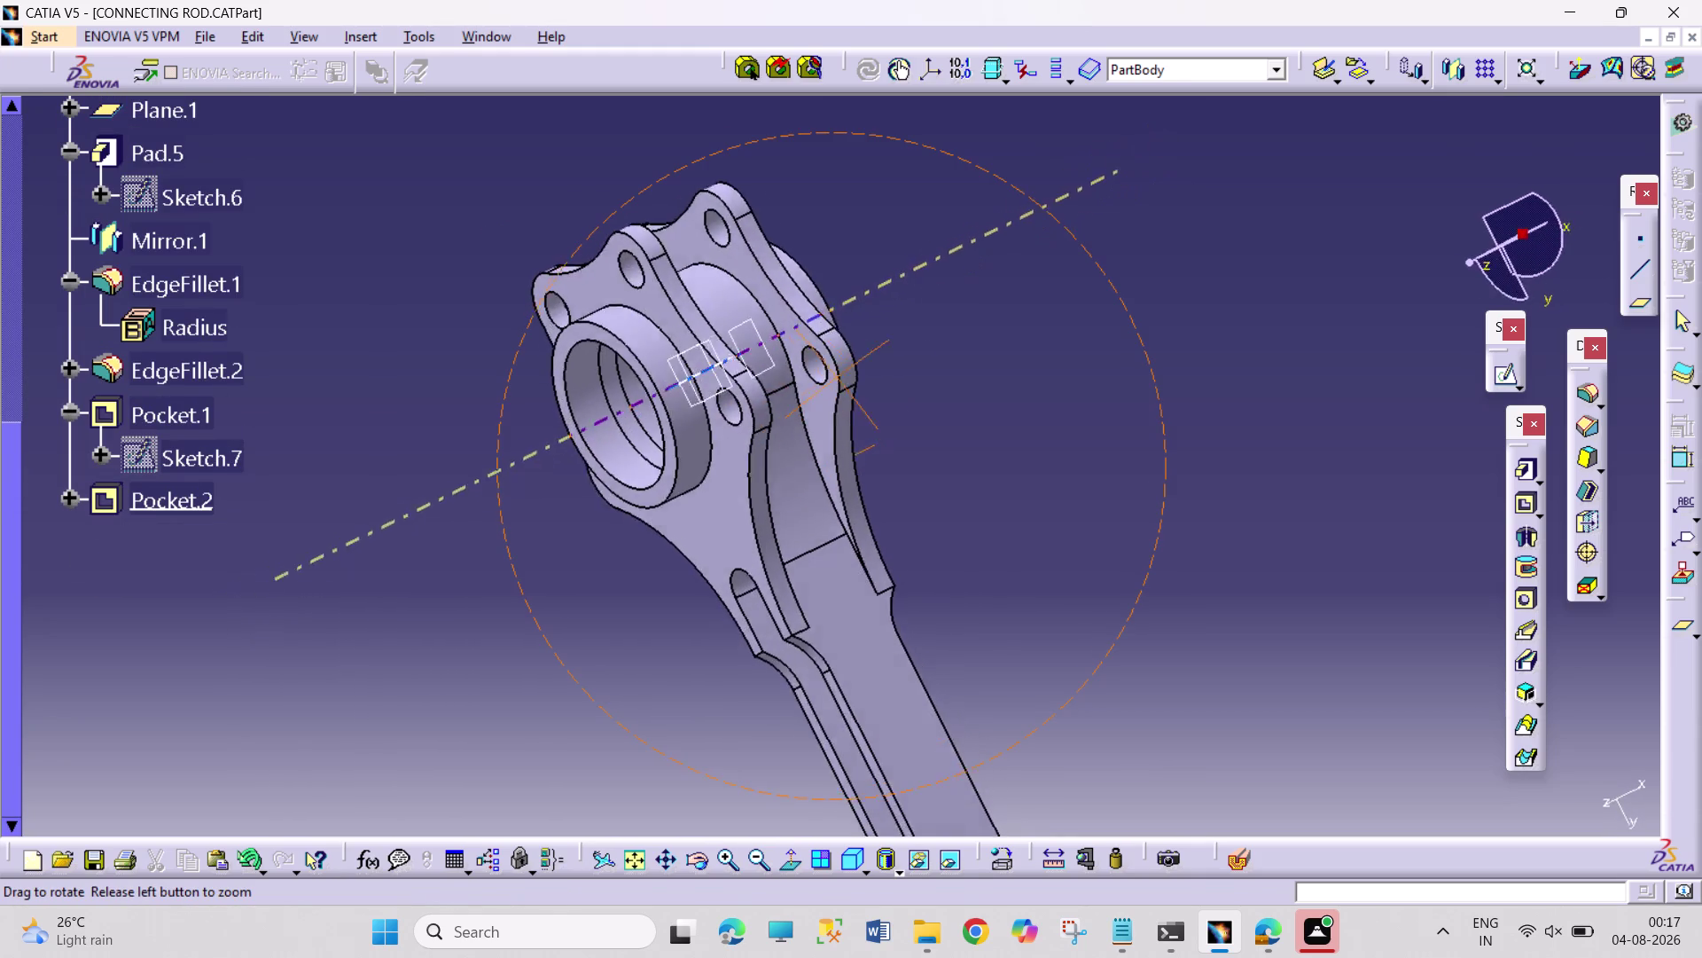
right_drag(853, 377, 861, 345)
middle_drag(853, 377, 822, 317)
scroll(down, 3)
middle_drag(886, 277, 882, 300)
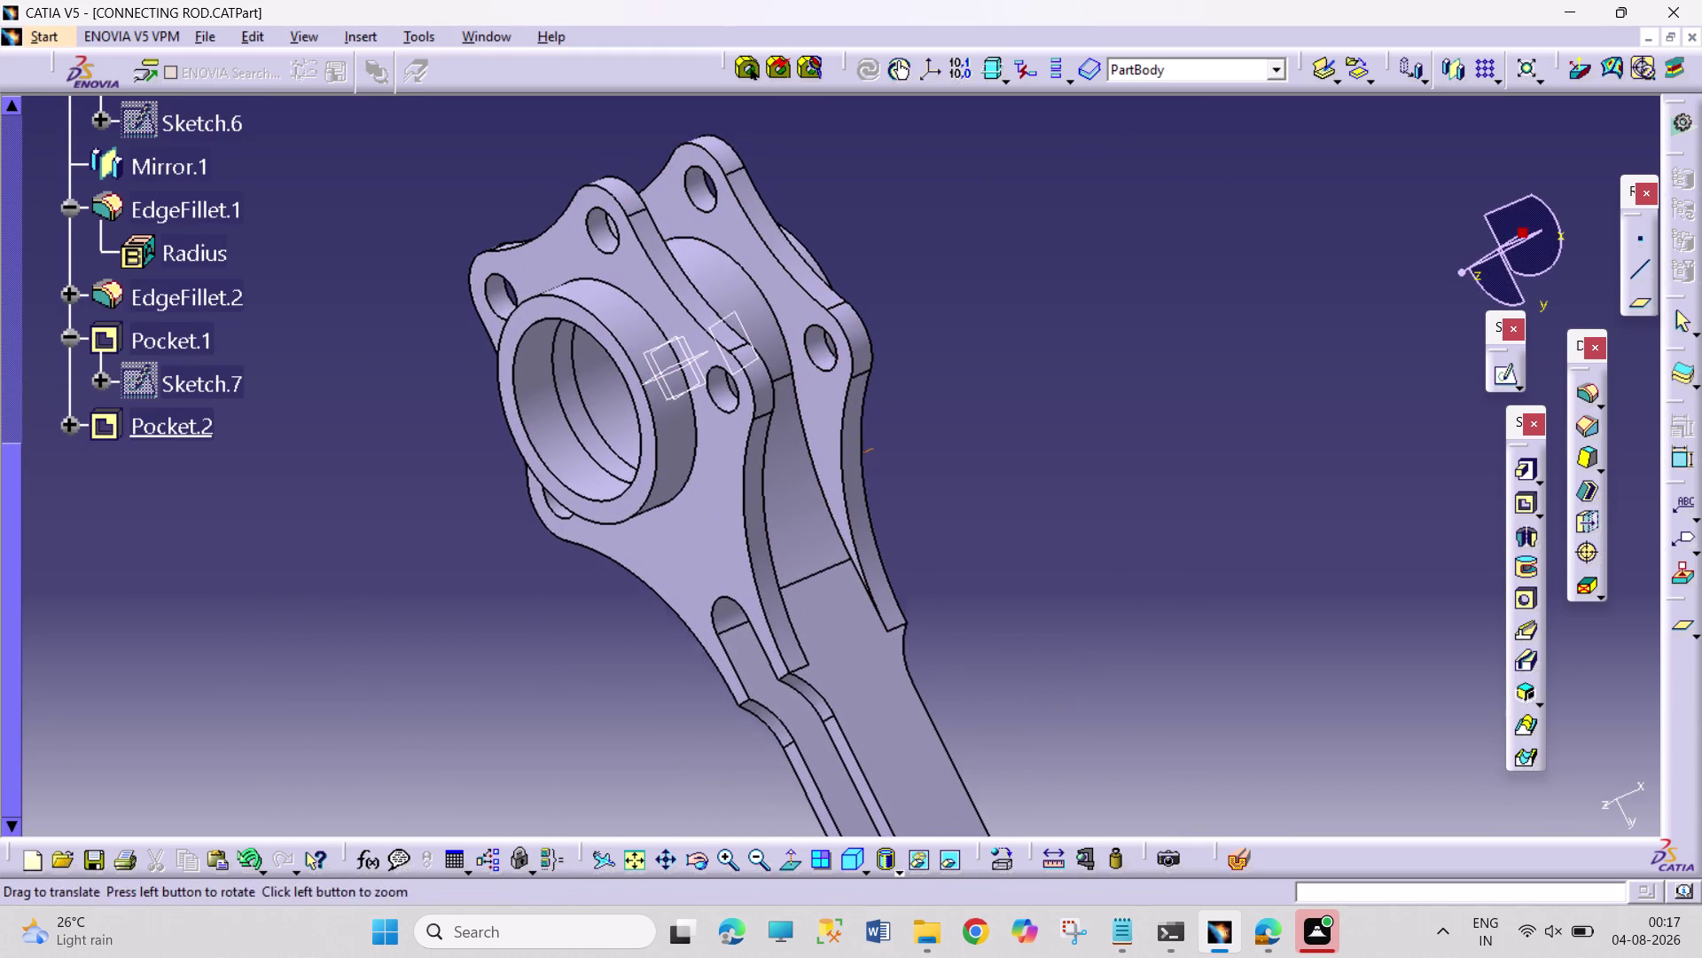
middle_drag(882, 300, 997, 404)
right_drag(879, 308, 874, 322)
right_drag(871, 330, 862, 482)
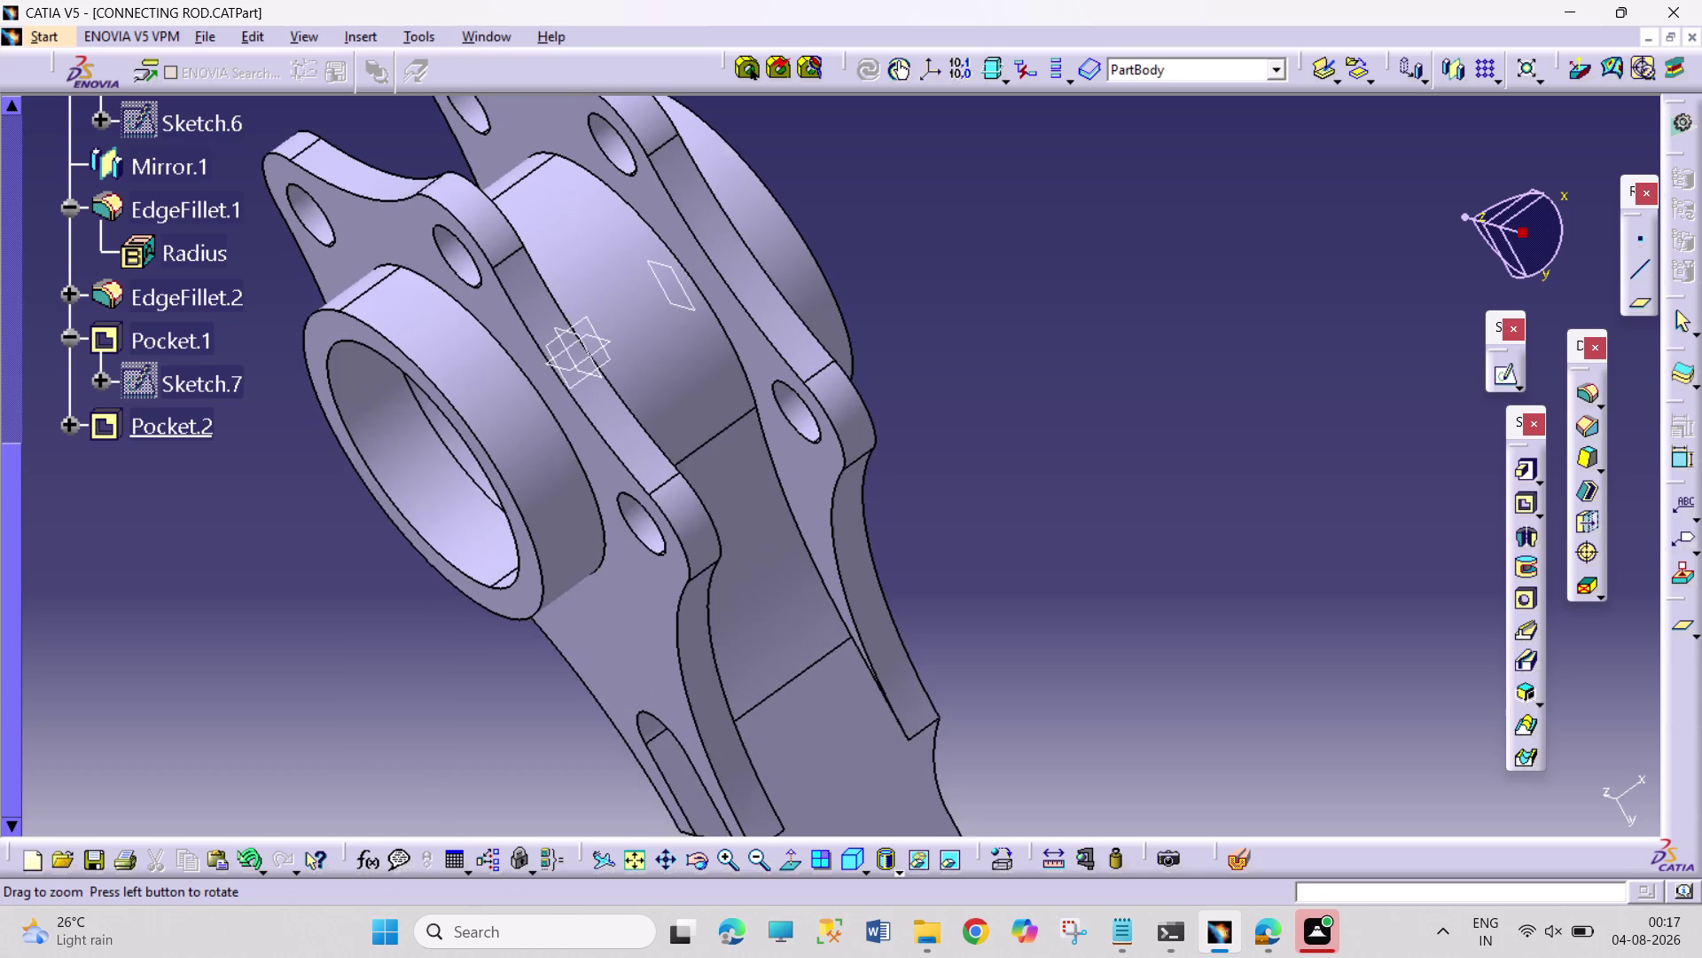
Pull back to the whole rod, fine-tune the oblique angle and accept it for the isometric view.
middle_drag(997, 405, 627, 671)
scroll(down, 3)
middle_drag(942, 668, 972, 513)
right_drag(937, 655, 972, 513)
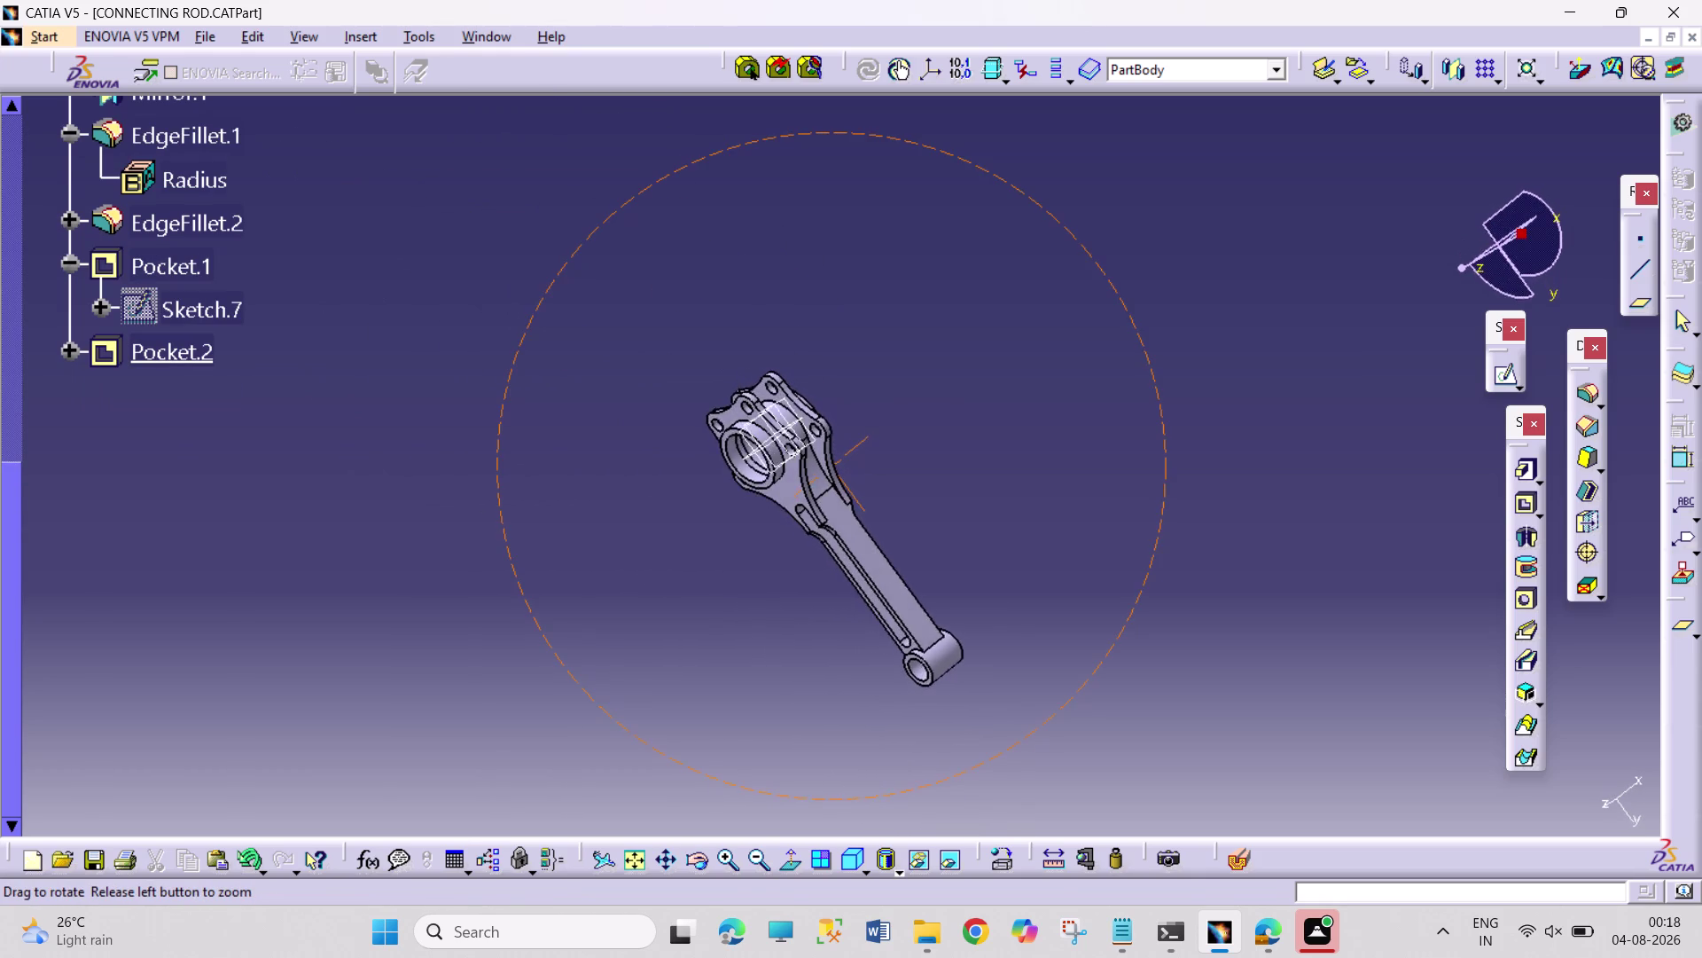
right_drag(972, 514, 972, 509)
middle_drag(972, 514, 971, 484)
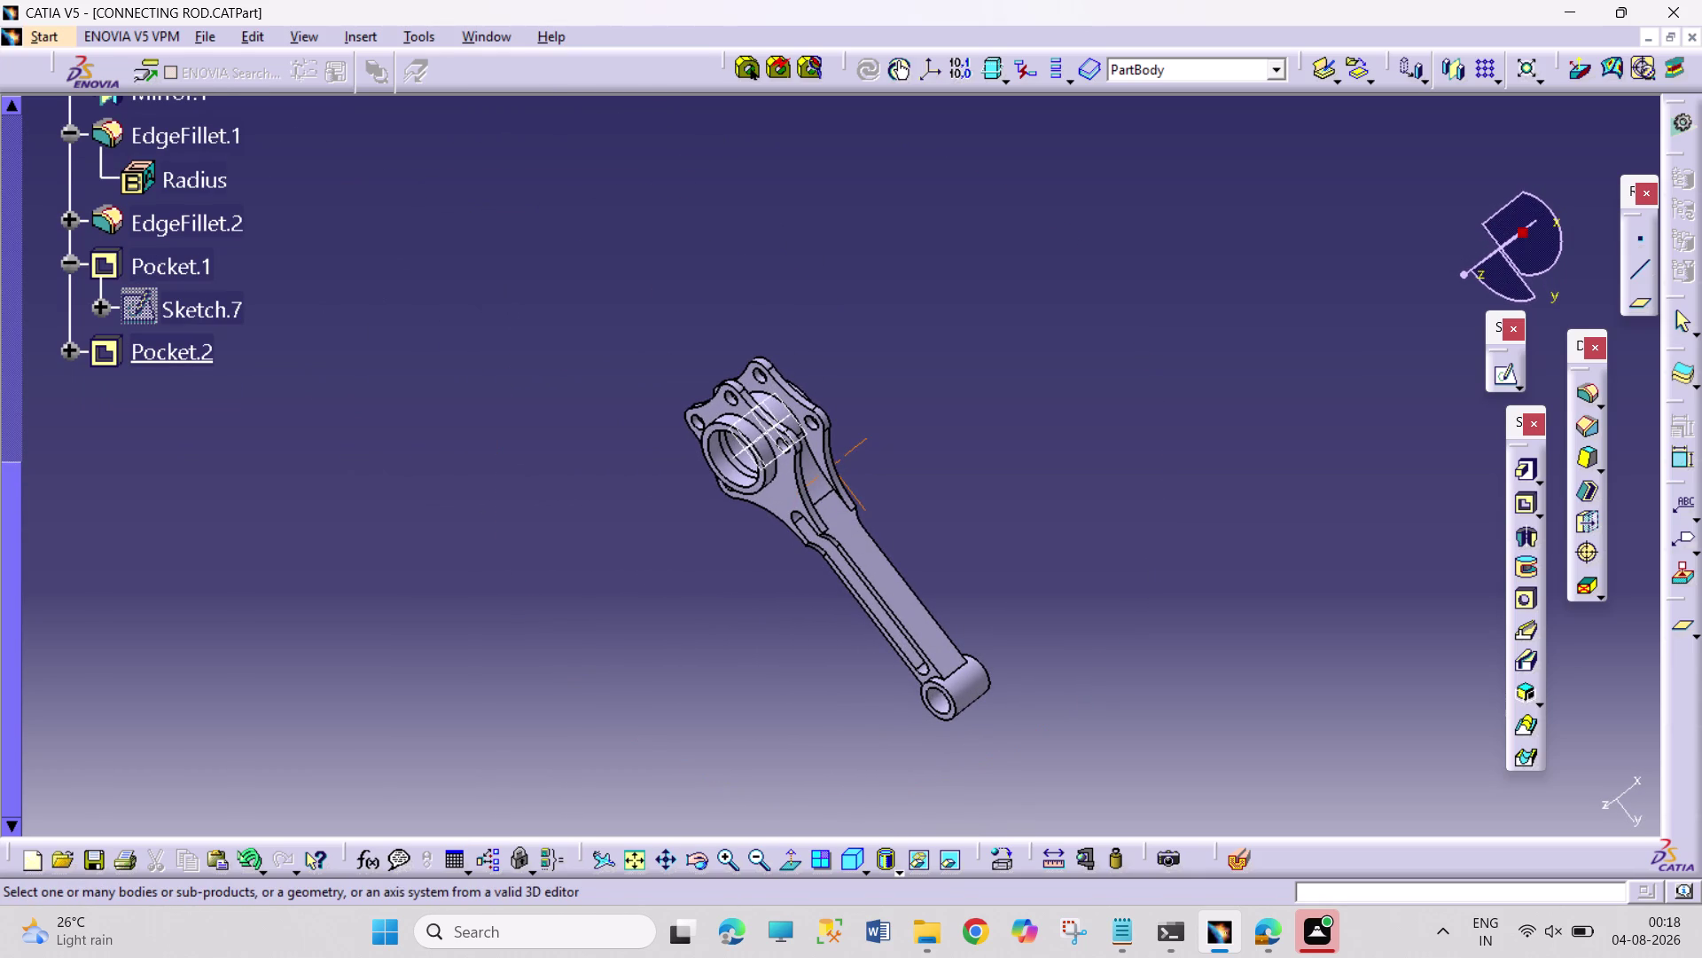
scroll(down, 3)
middle_drag(947, 631, 950, 555)
right_drag(943, 629, 951, 555)
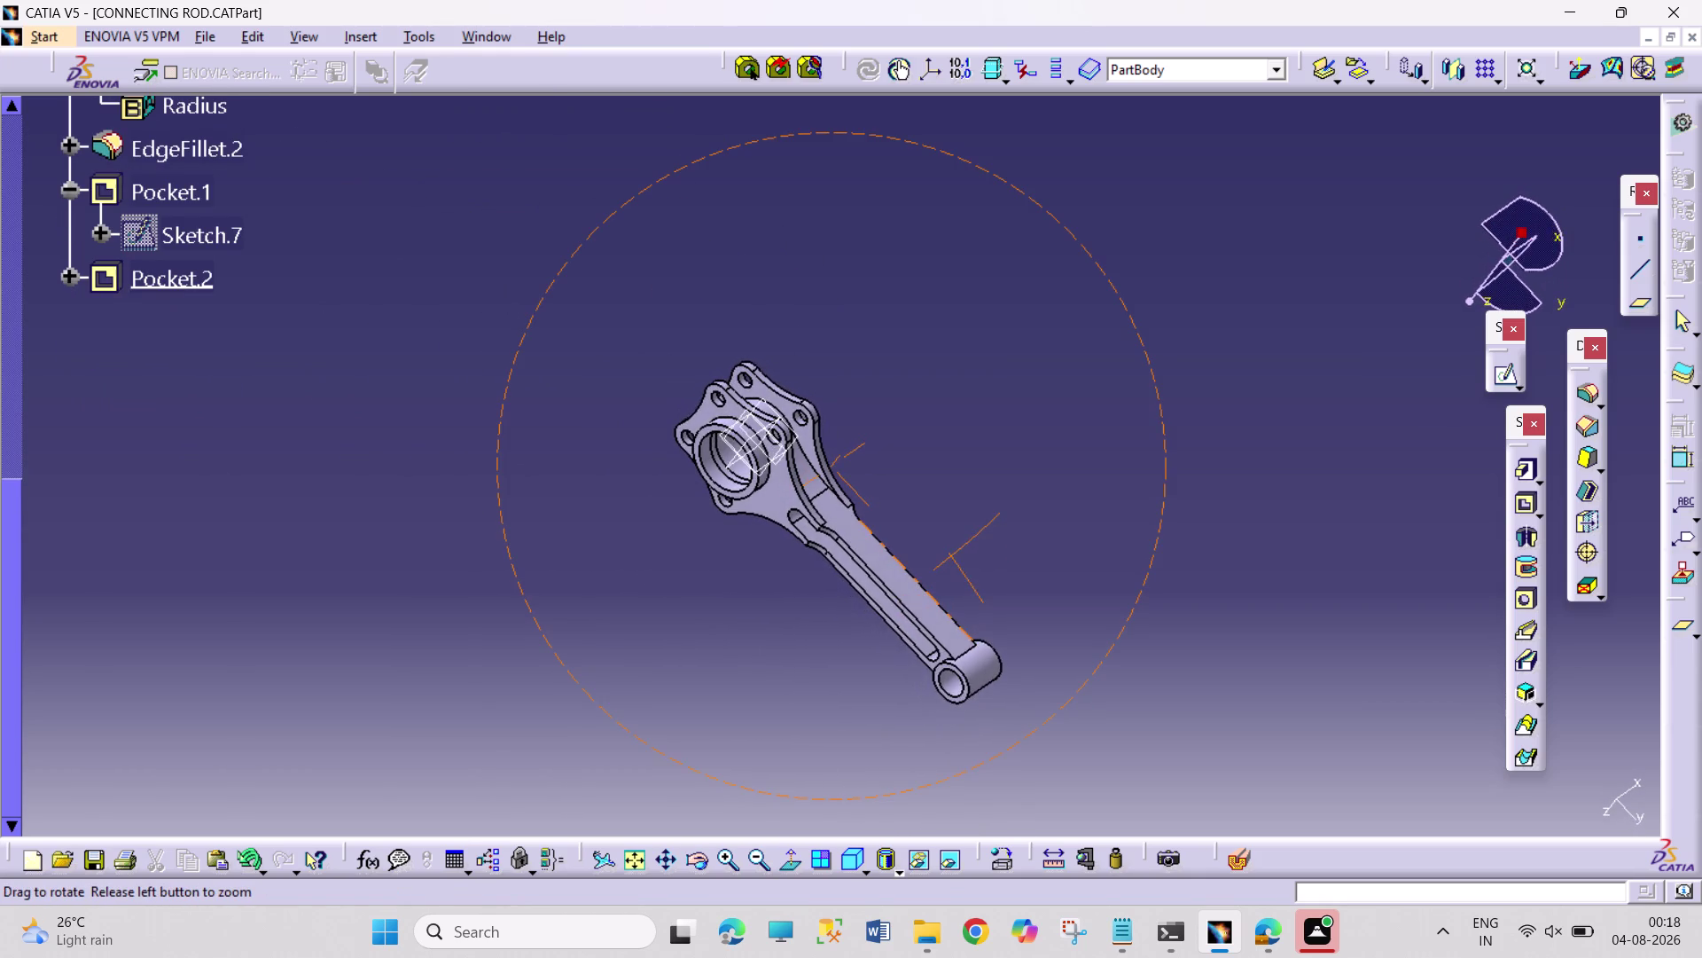
right_drag(951, 556, 992, 514)
middle_drag(951, 555, 996, 510)
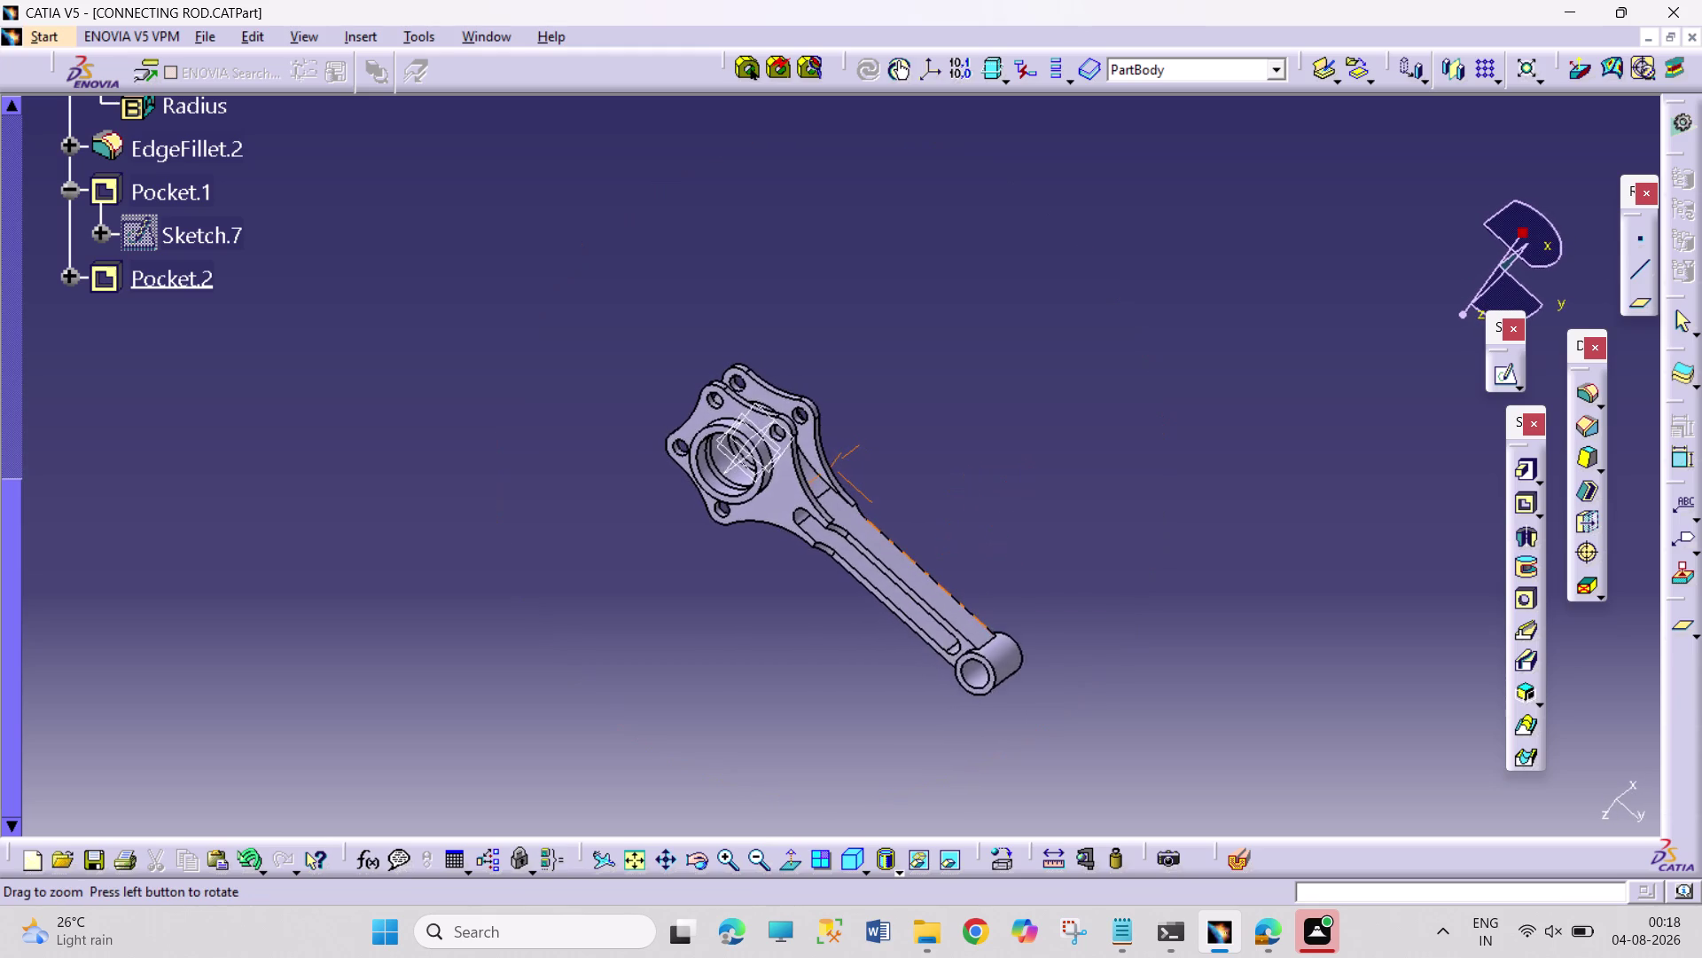
middle_drag(997, 510, 953, 489)
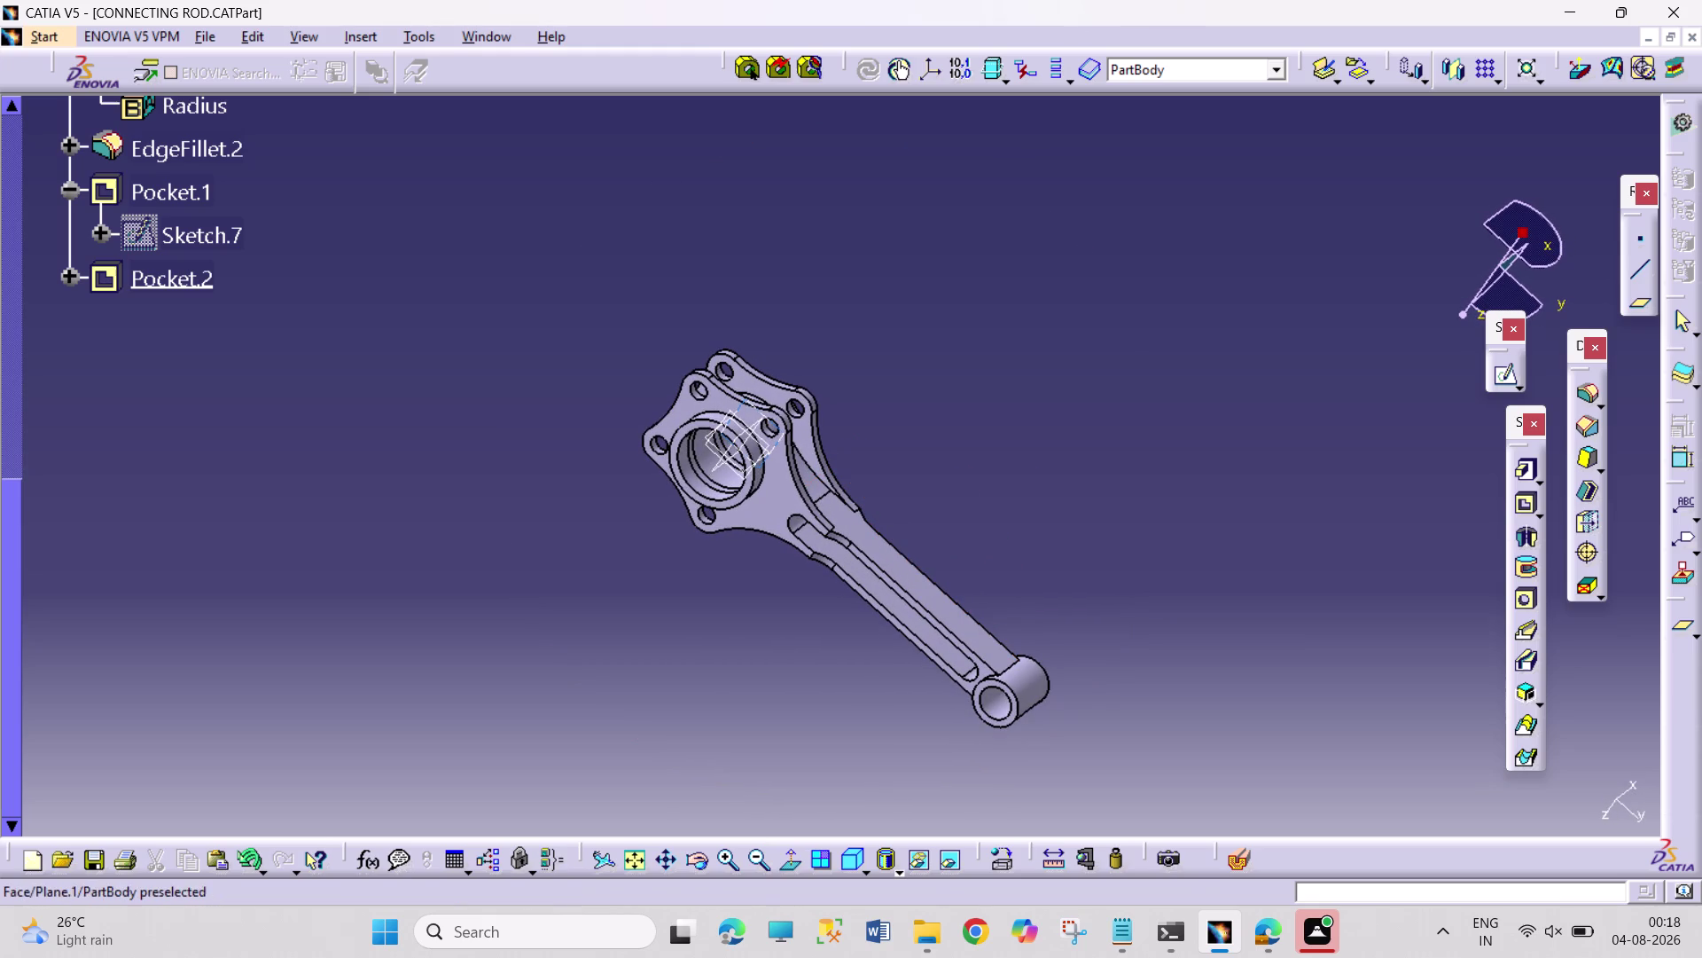
click(760, 435)
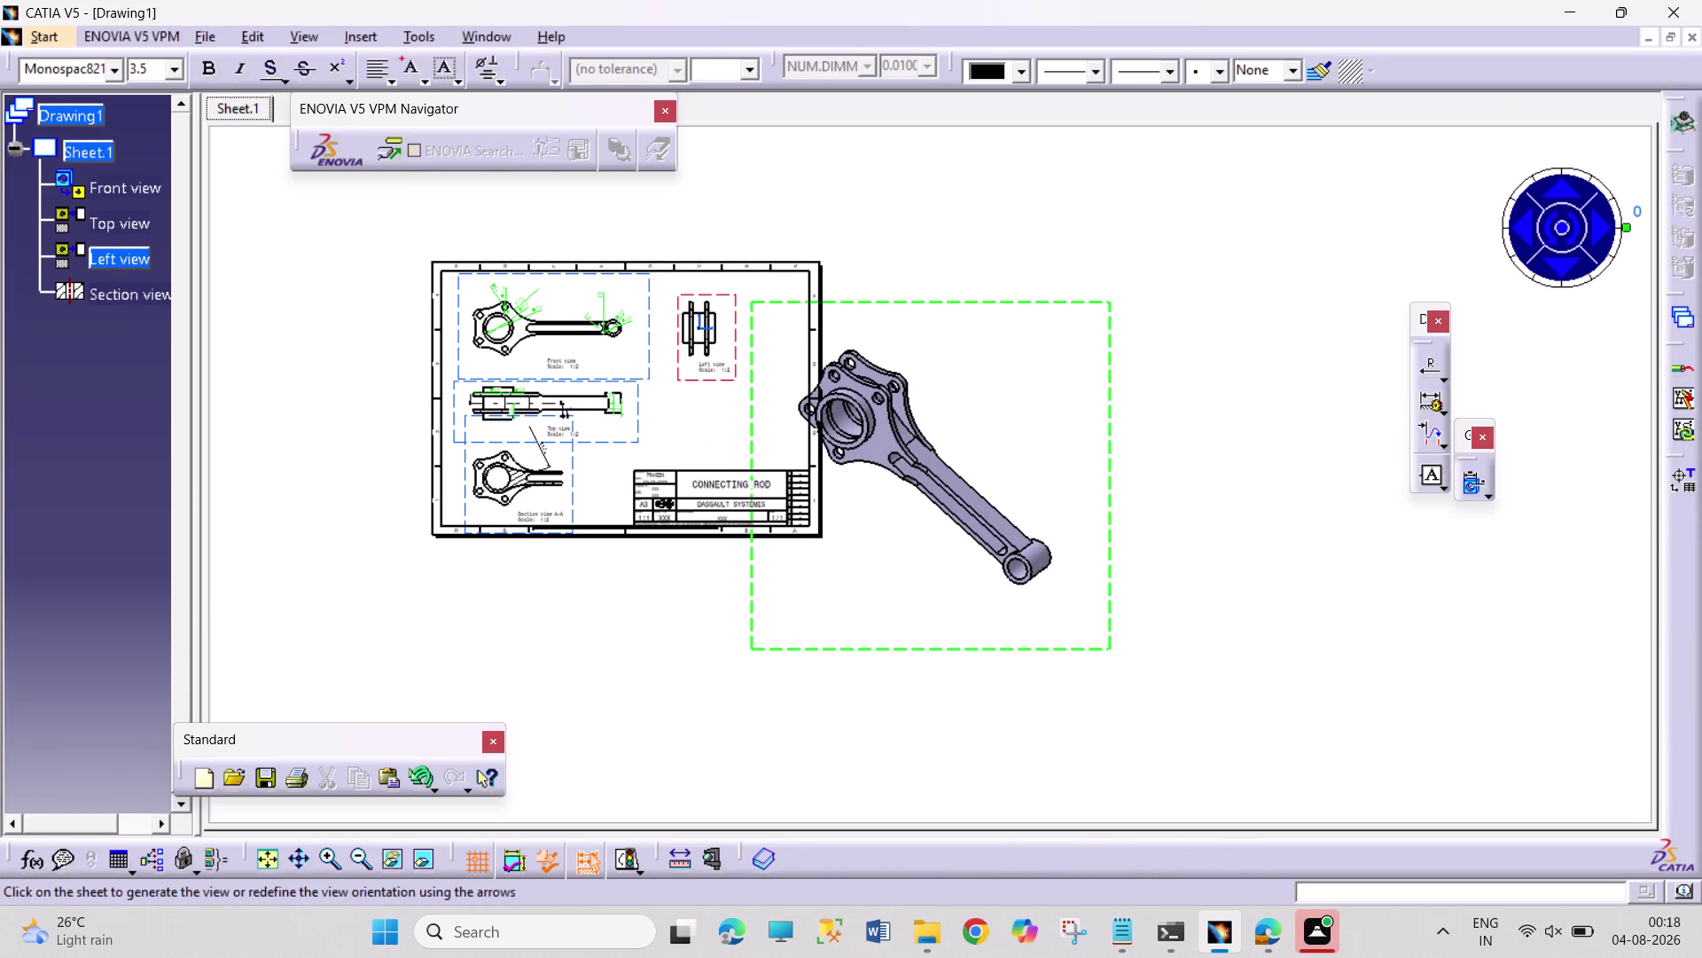
Place the generated isometric view right of the border and select it as the active view.
double_click(1020, 287)
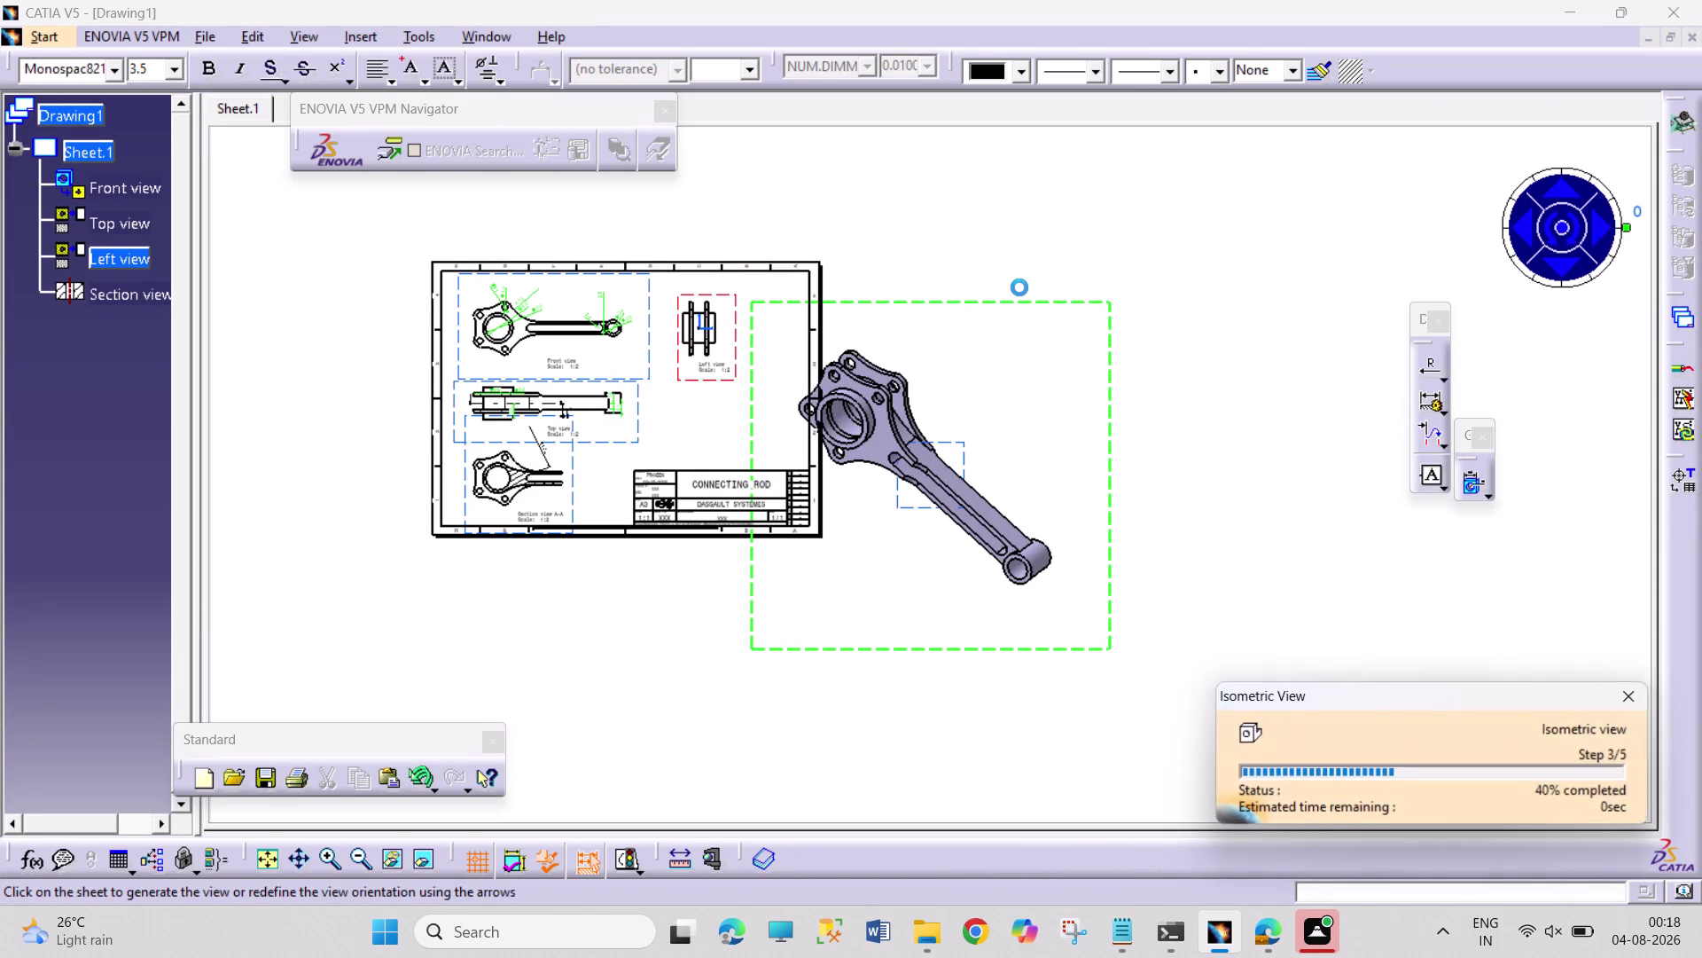
click(1078, 412)
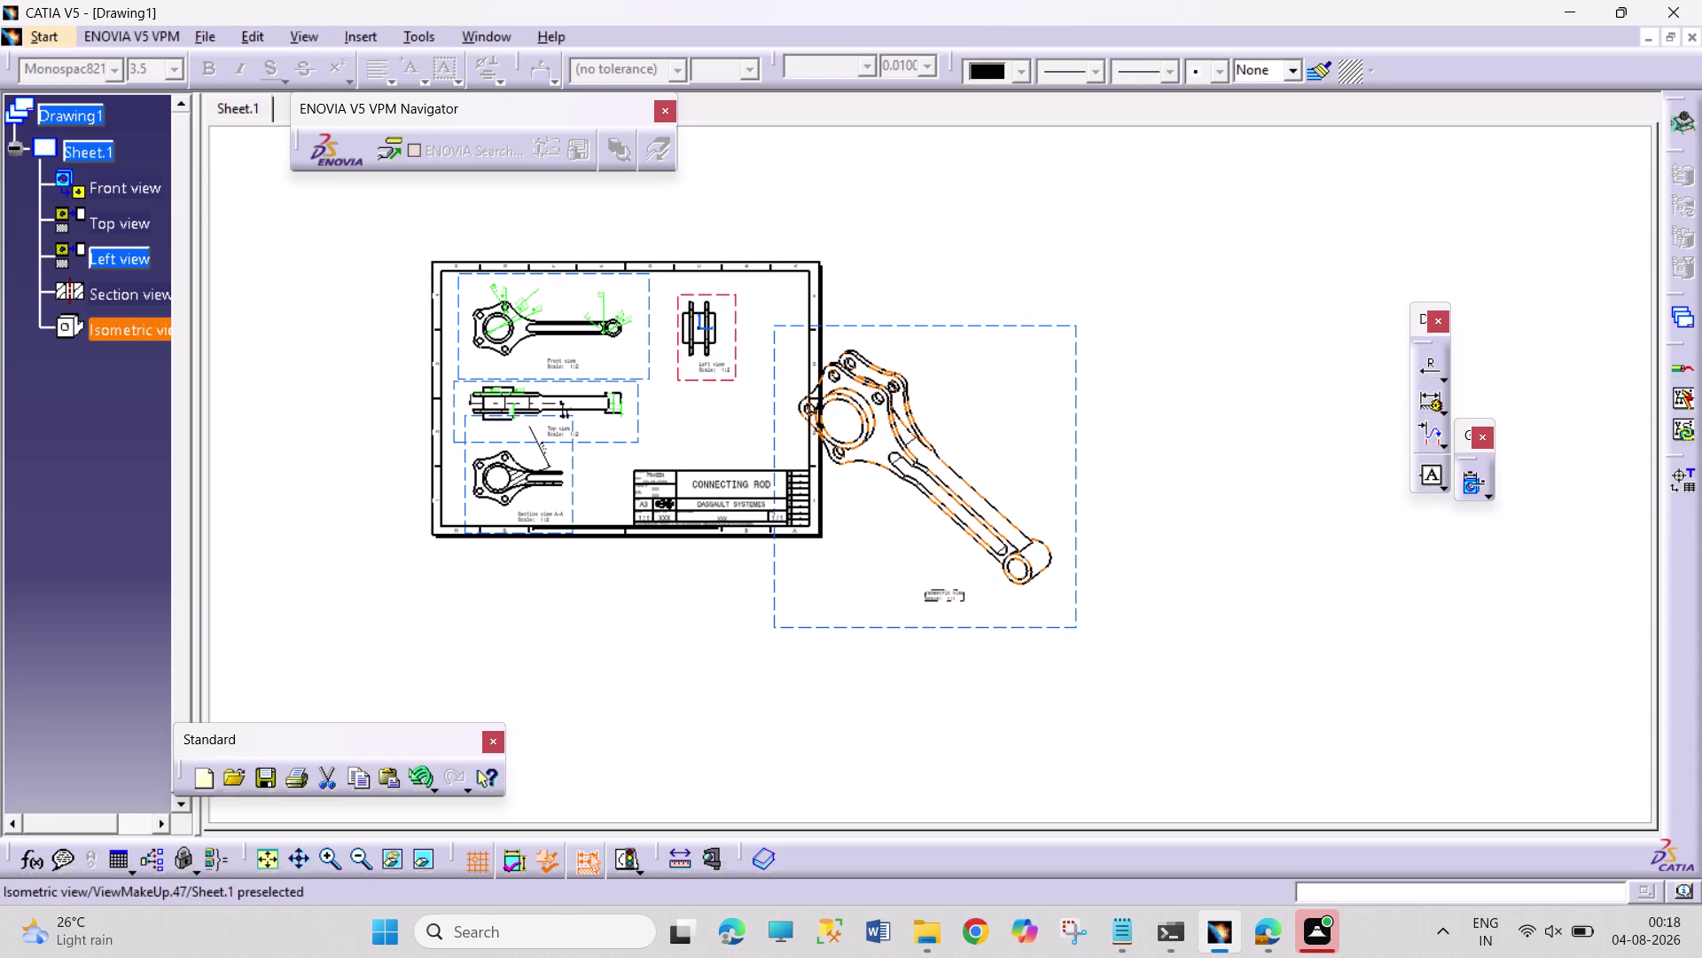
double_click(1077, 412)
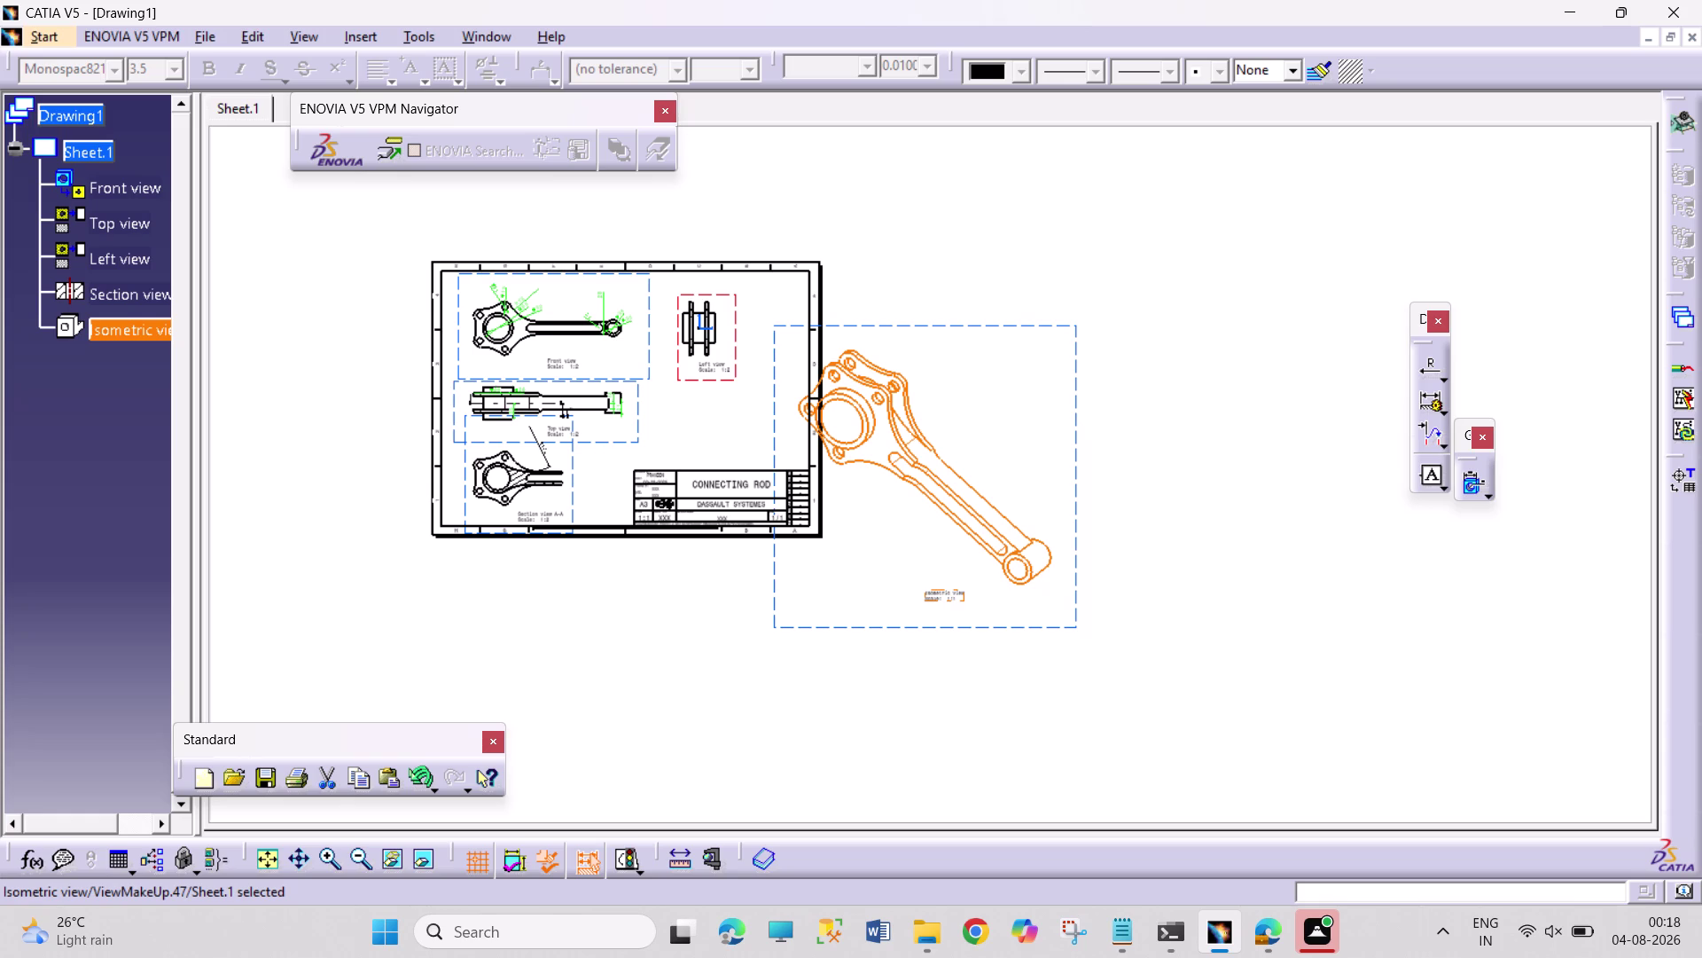
double_click(1081, 418)
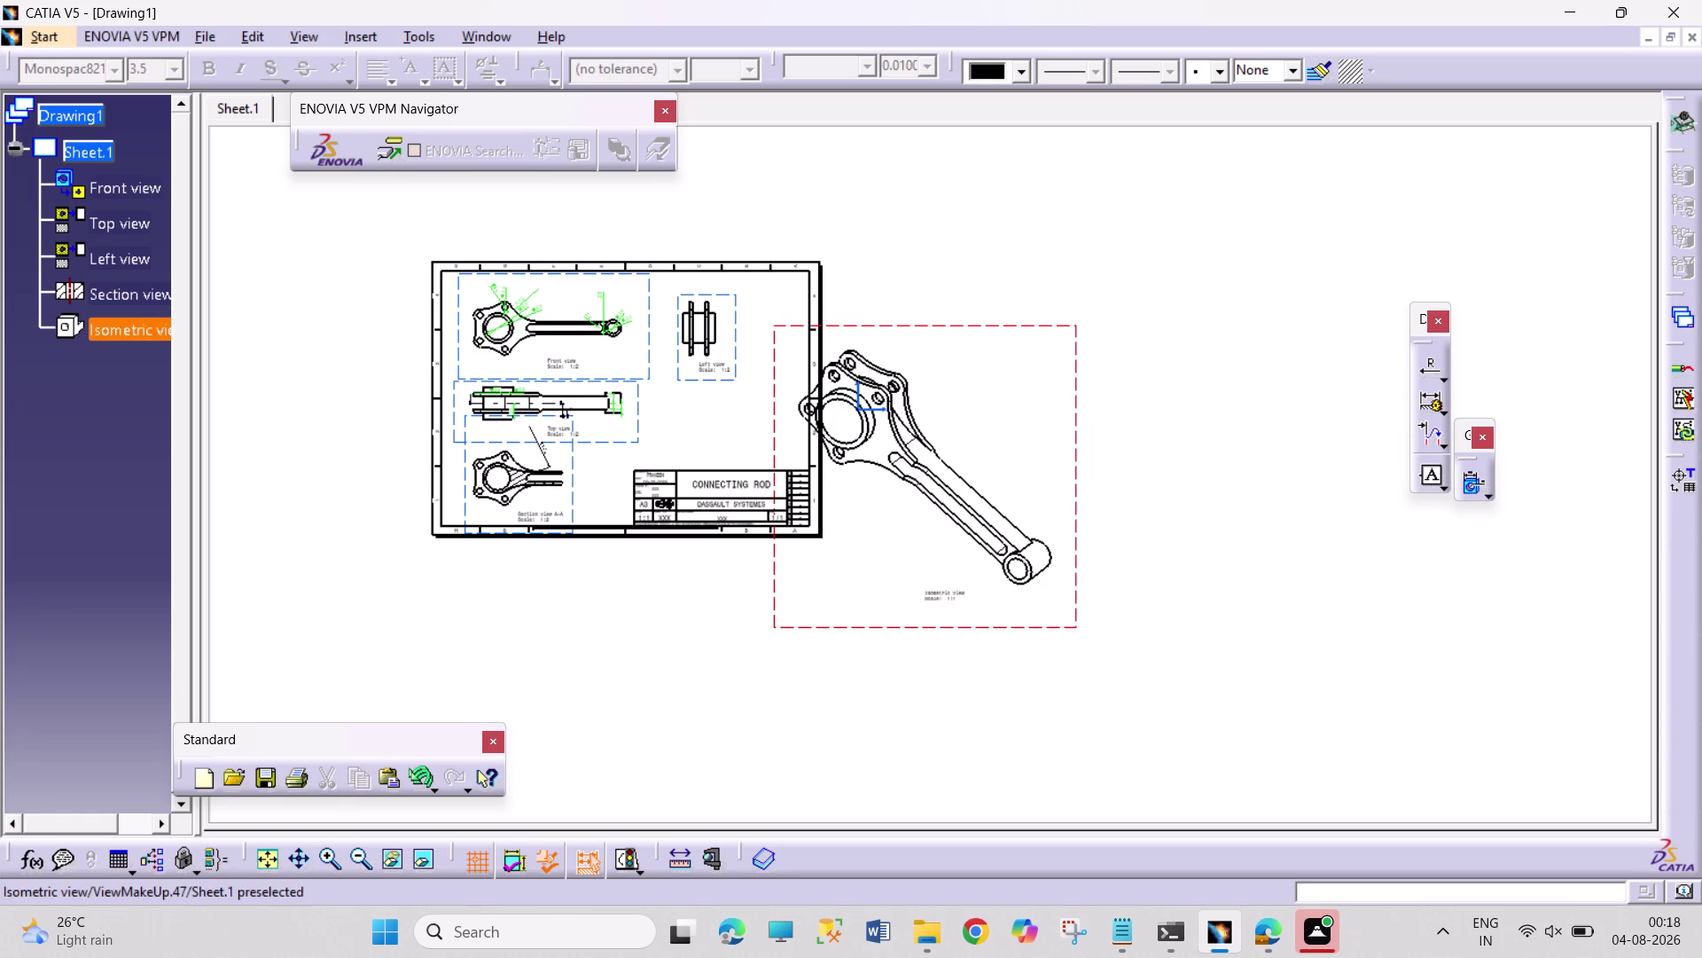
double_click(1076, 418)
right_click(1075, 418)
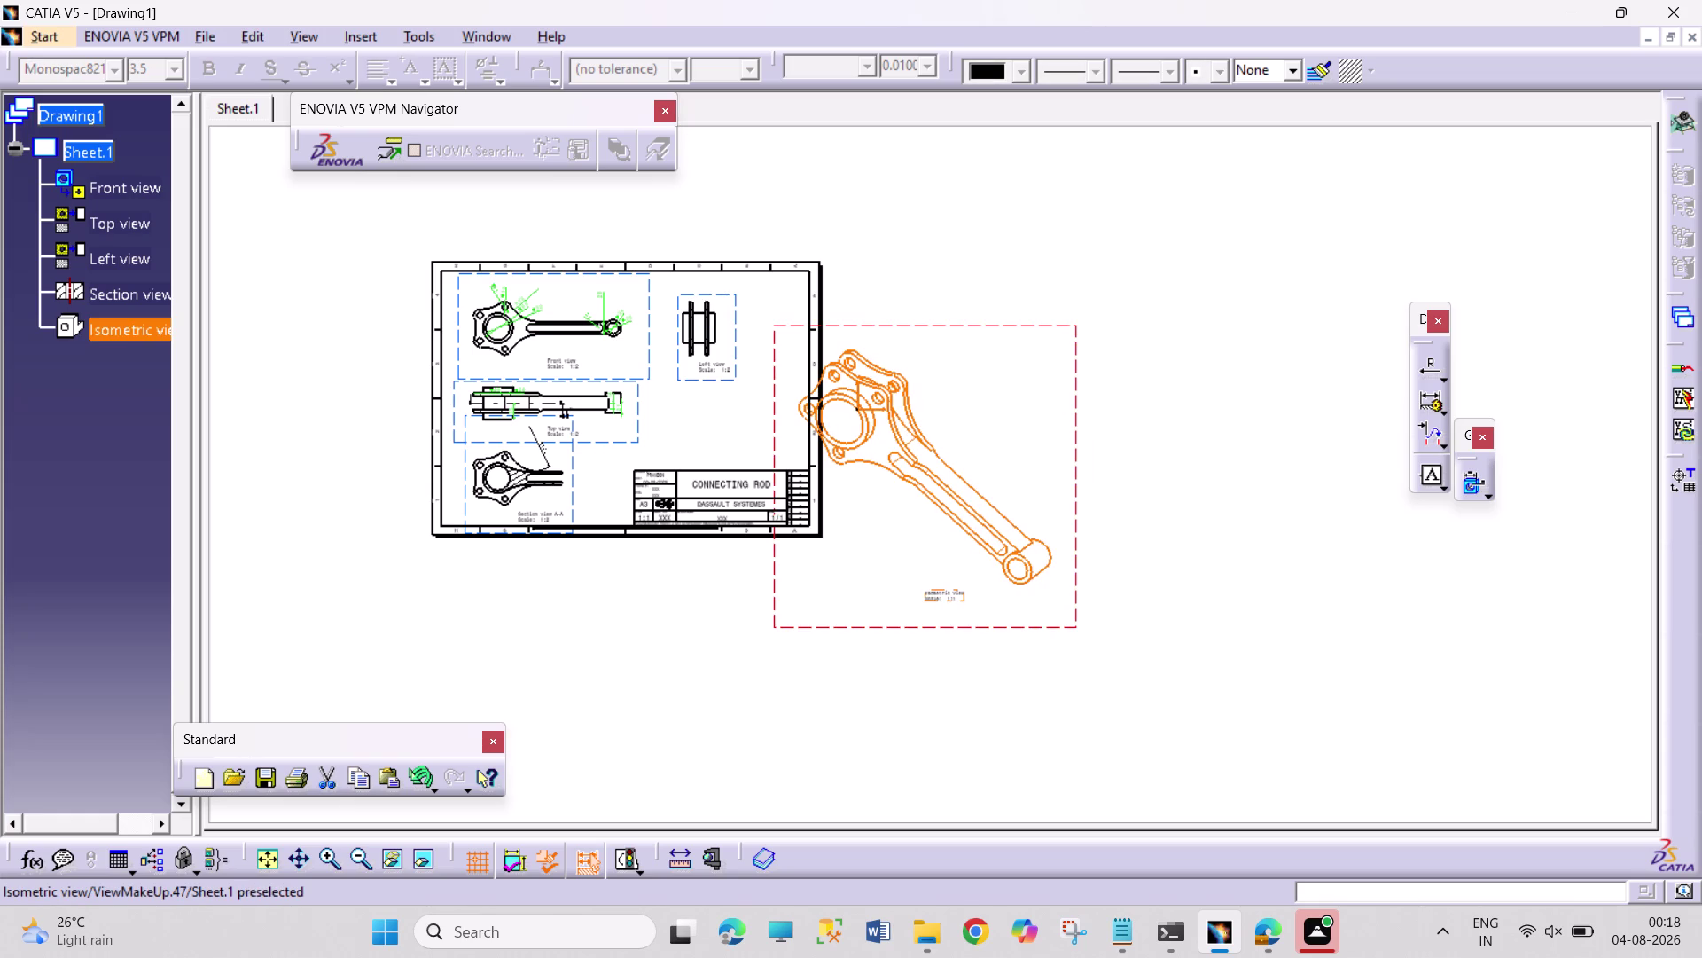
right_click(1129, 409)
right_click(1082, 418)
right_click(1079, 425)
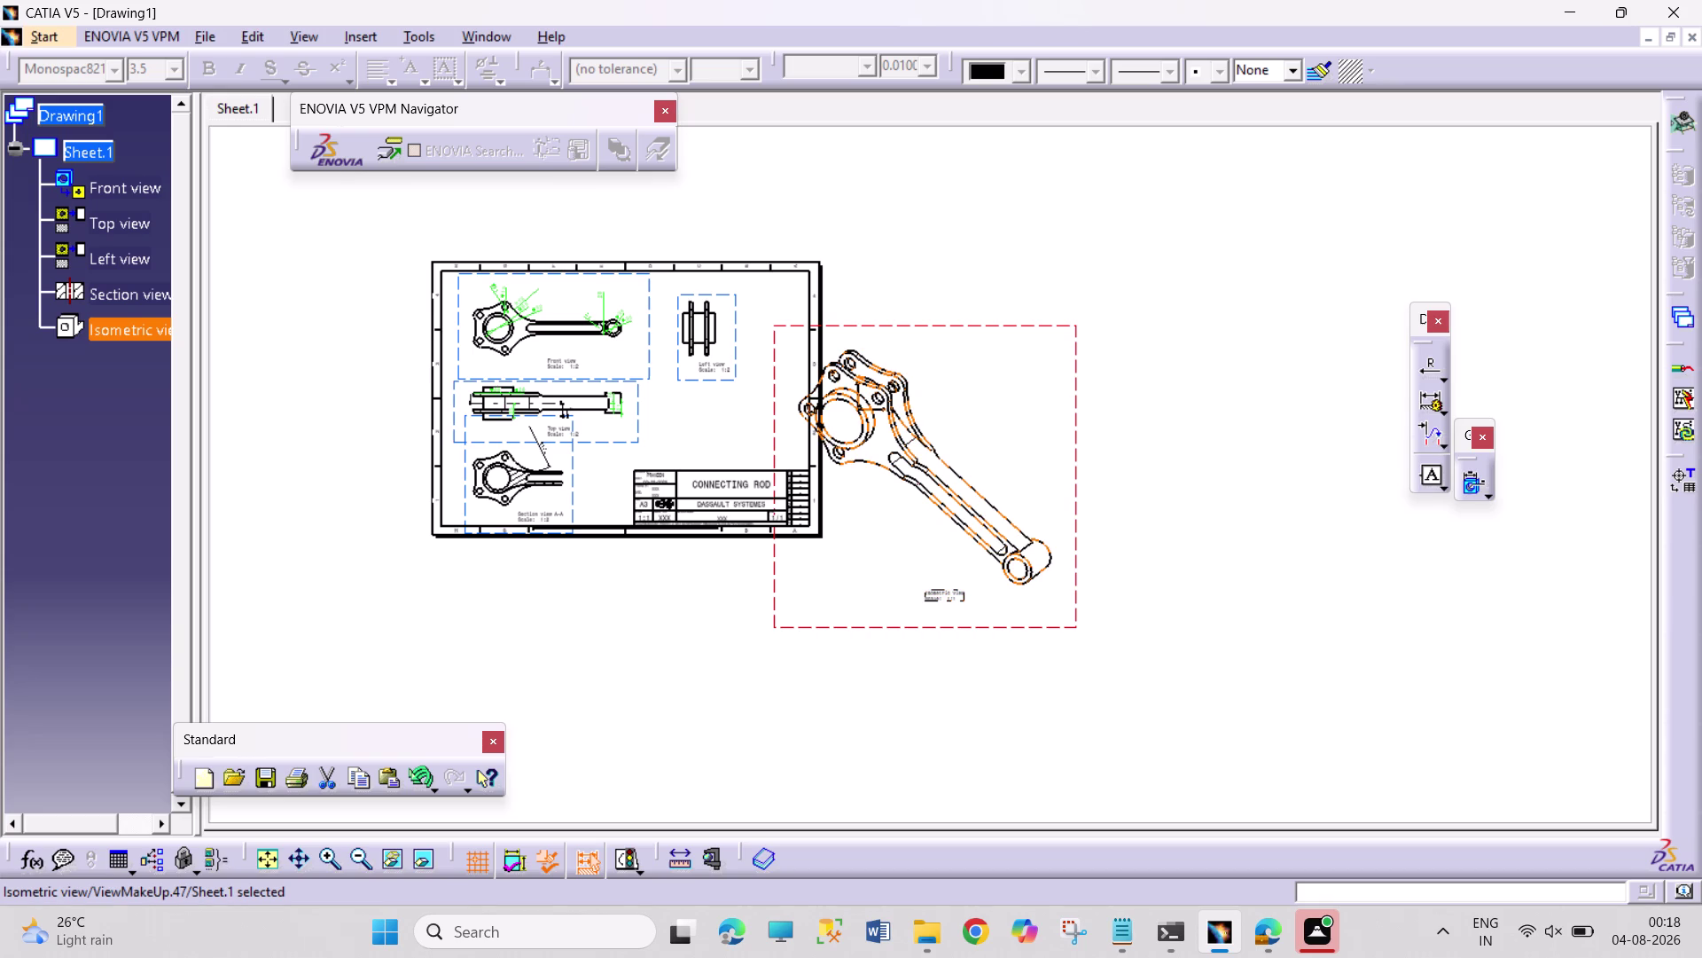
right_click(1079, 430)
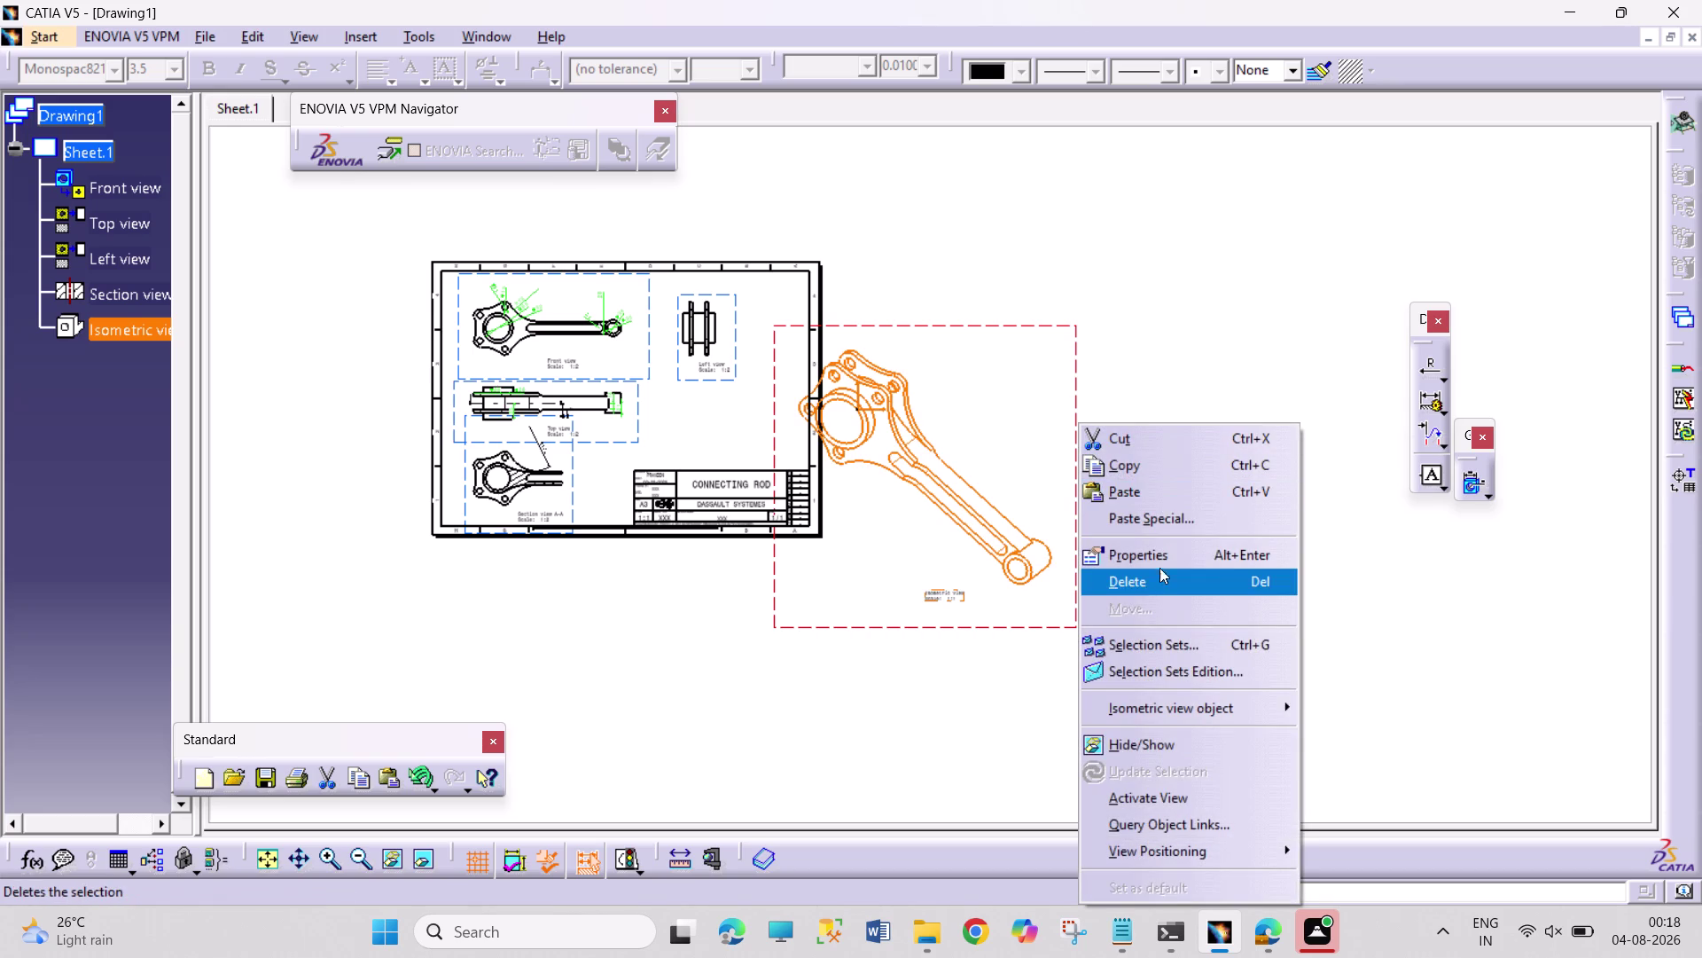
Set the isometric view's scale to 1:4 in its Properties.
click(1162, 559)
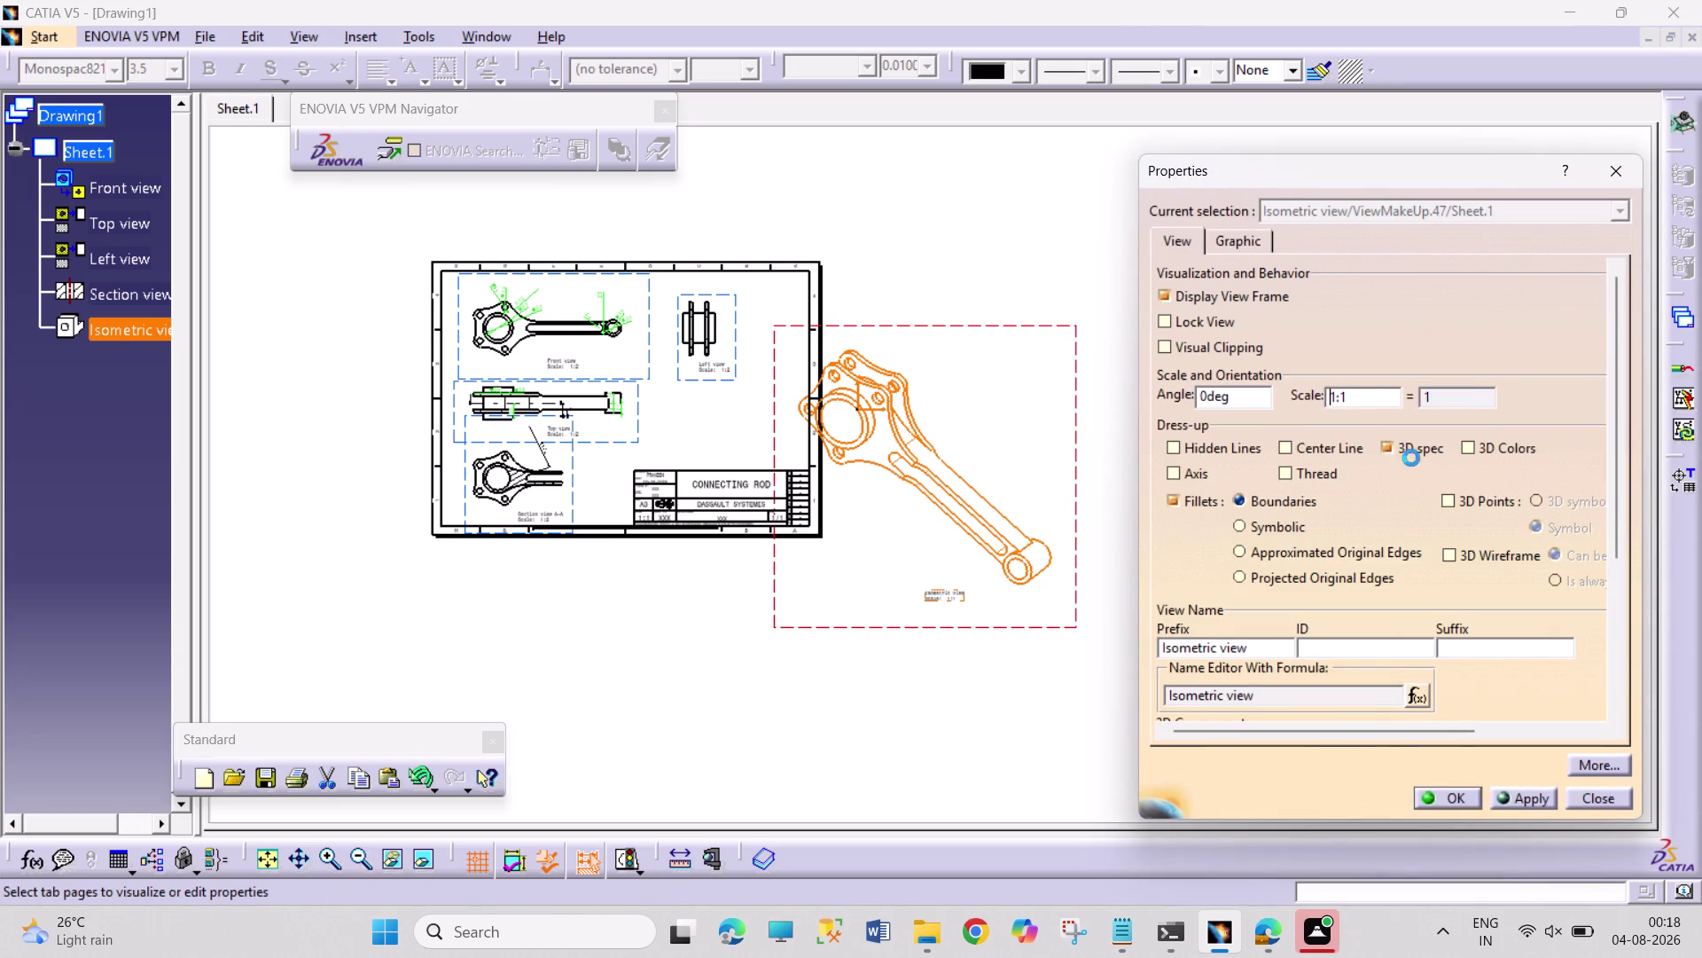
click(1368, 406)
click(1368, 396)
key(BackSpace)
key(4)
key(Return)
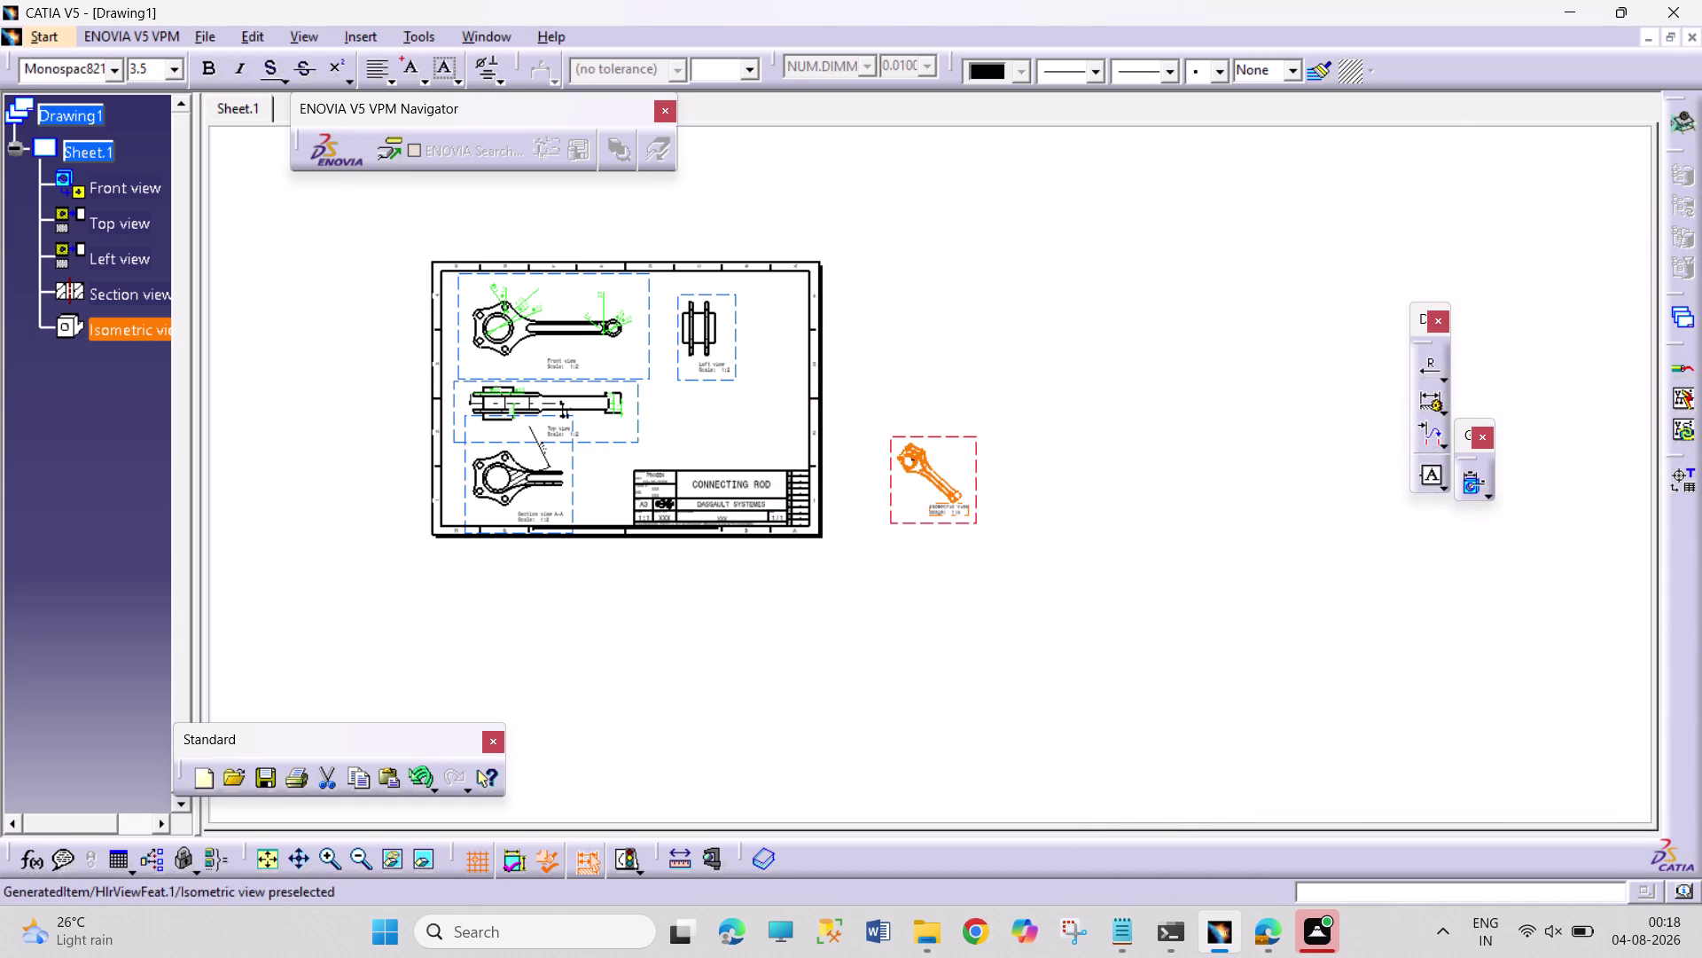
Move the isometric view inside the border above the title block.
drag(951, 439, 744, 383)
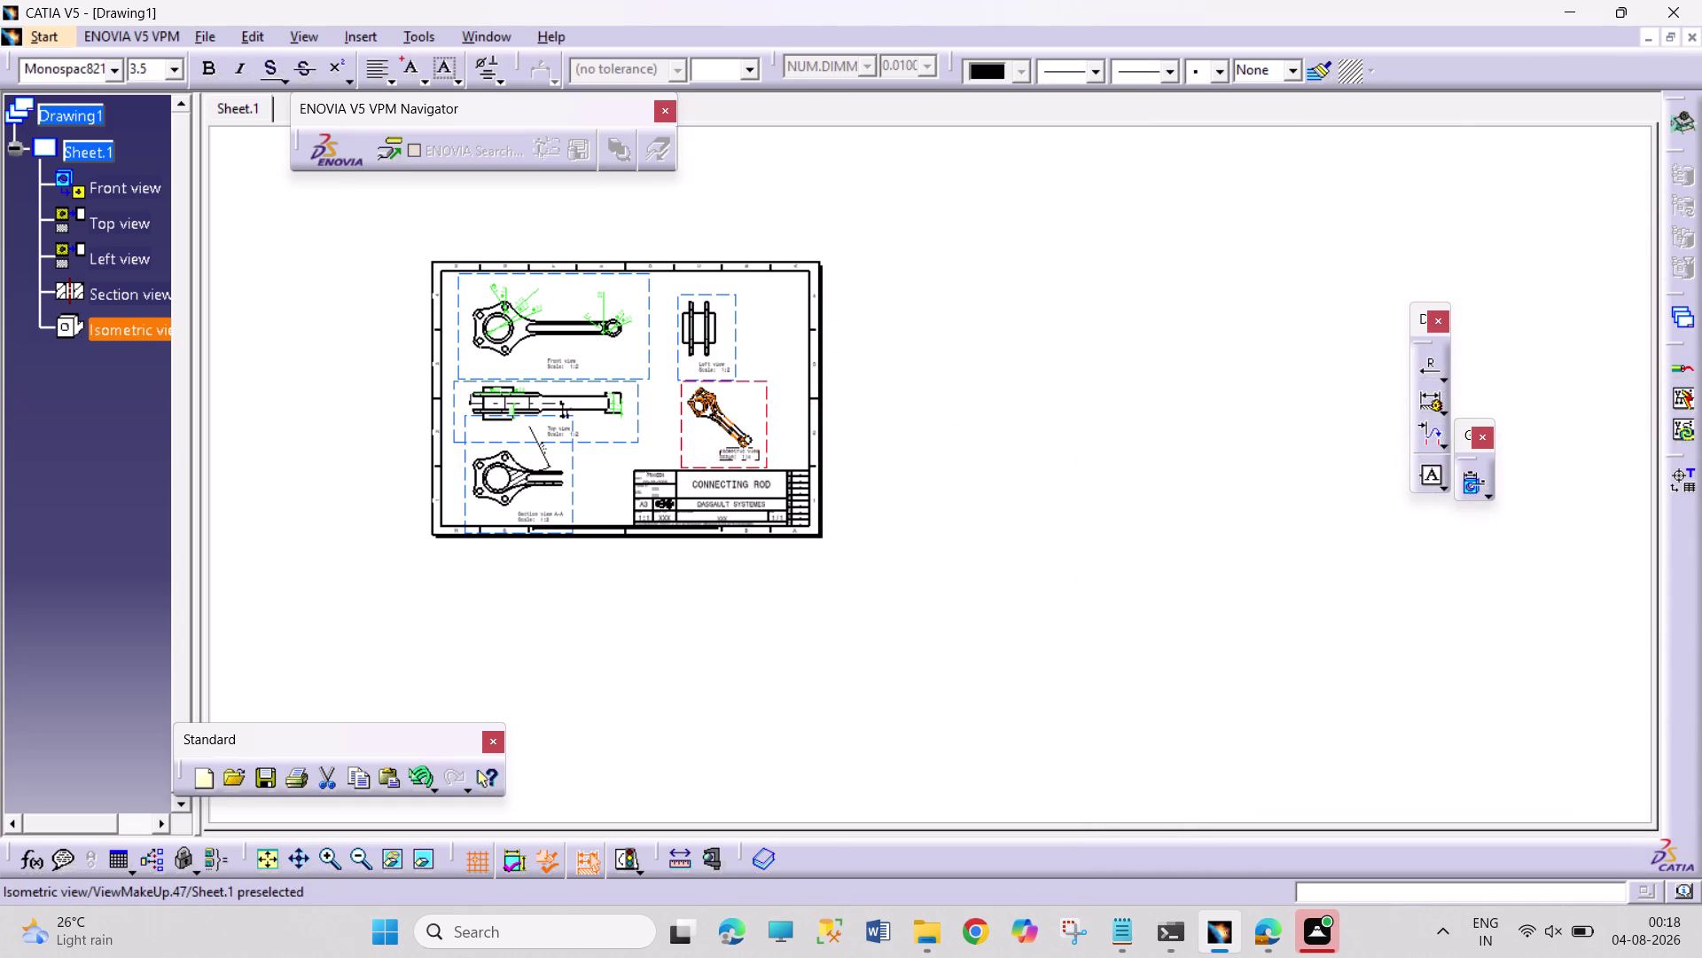
right_click(752, 381)
click(834, 516)
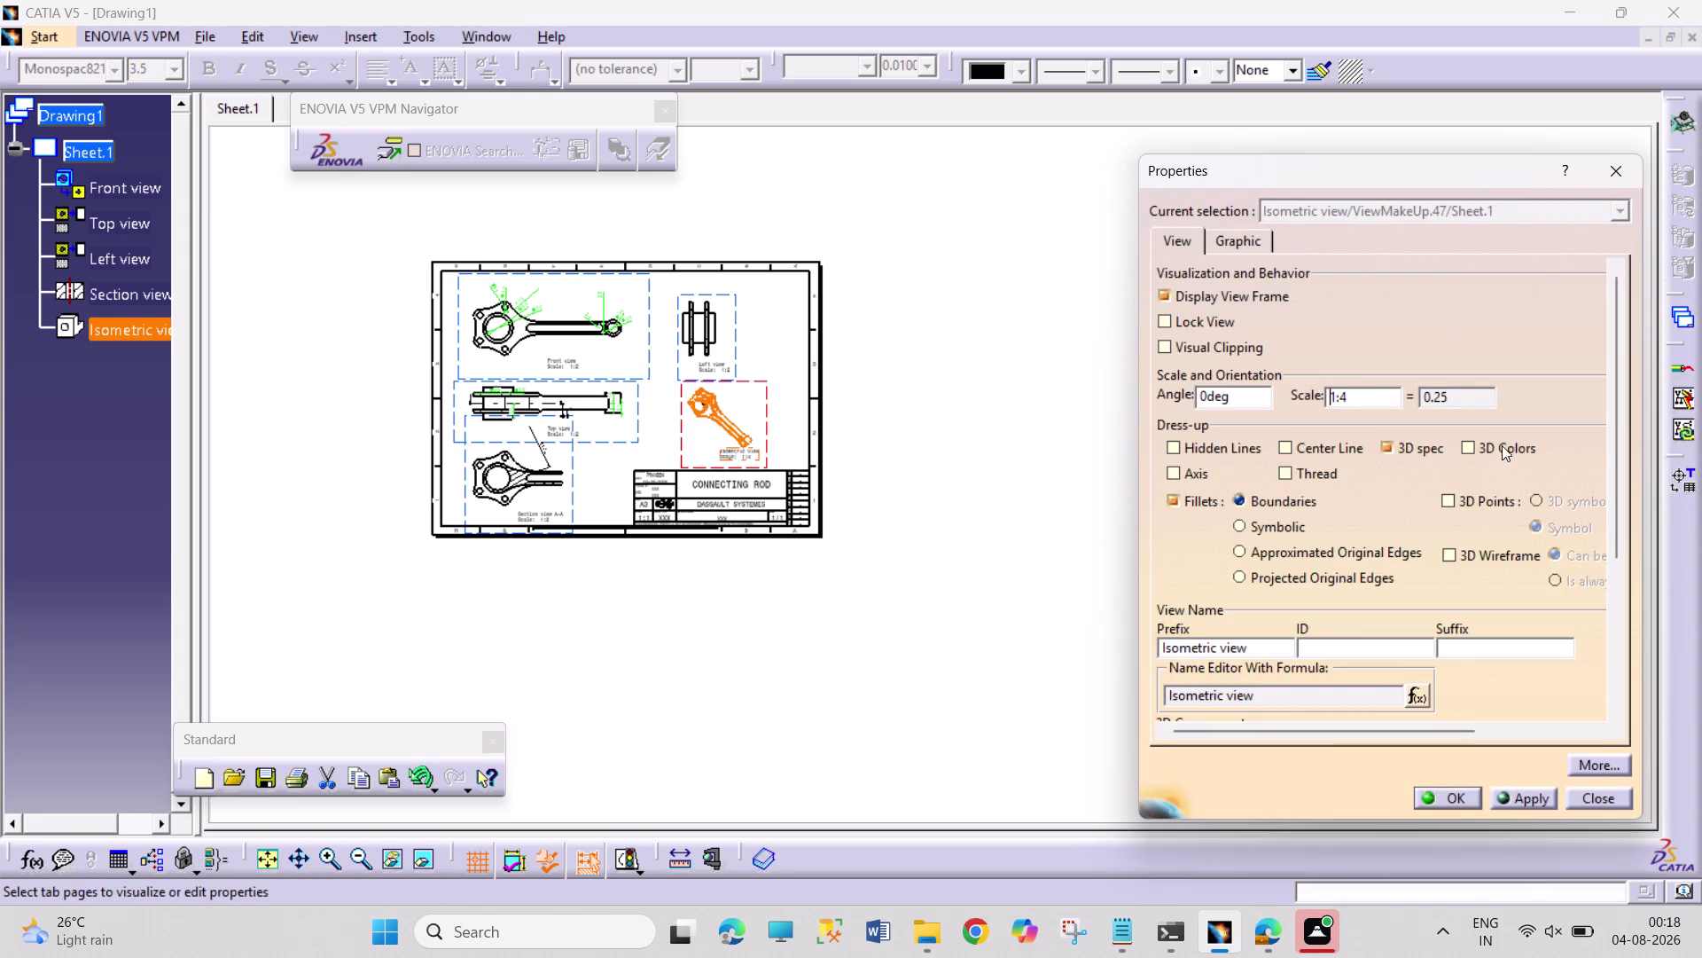
Select Symbolic under Dress-up > Fillets in the isometric view's View tab.
click(1465, 447)
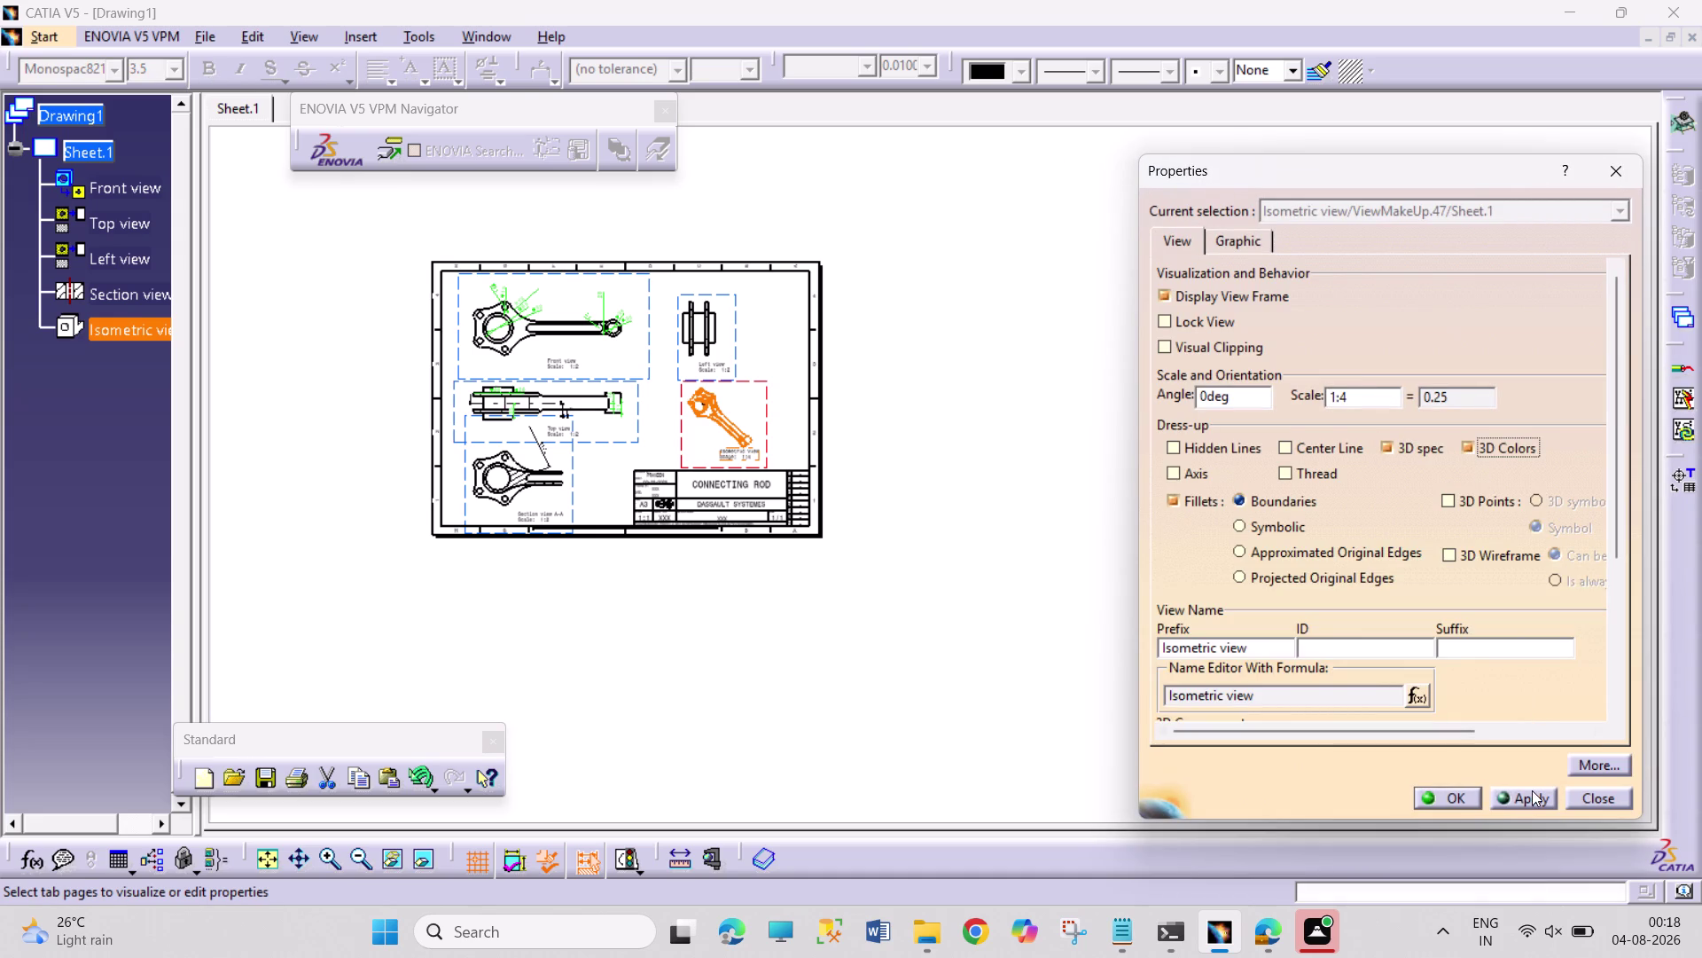
click(1532, 790)
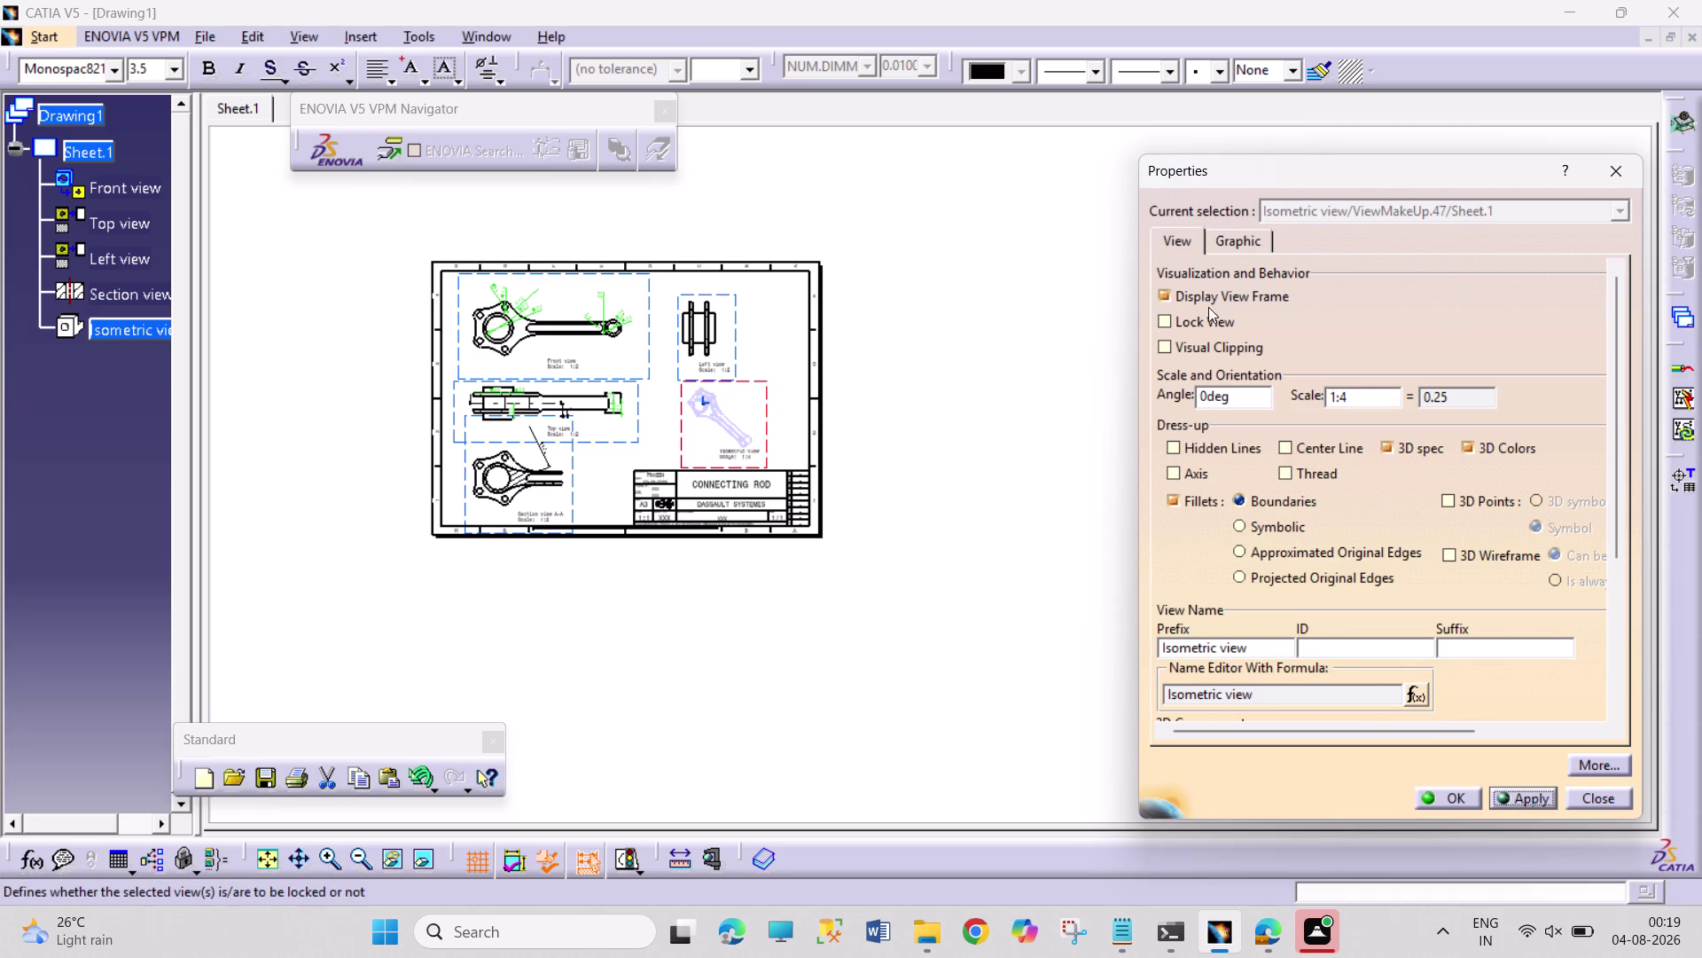
click(1238, 239)
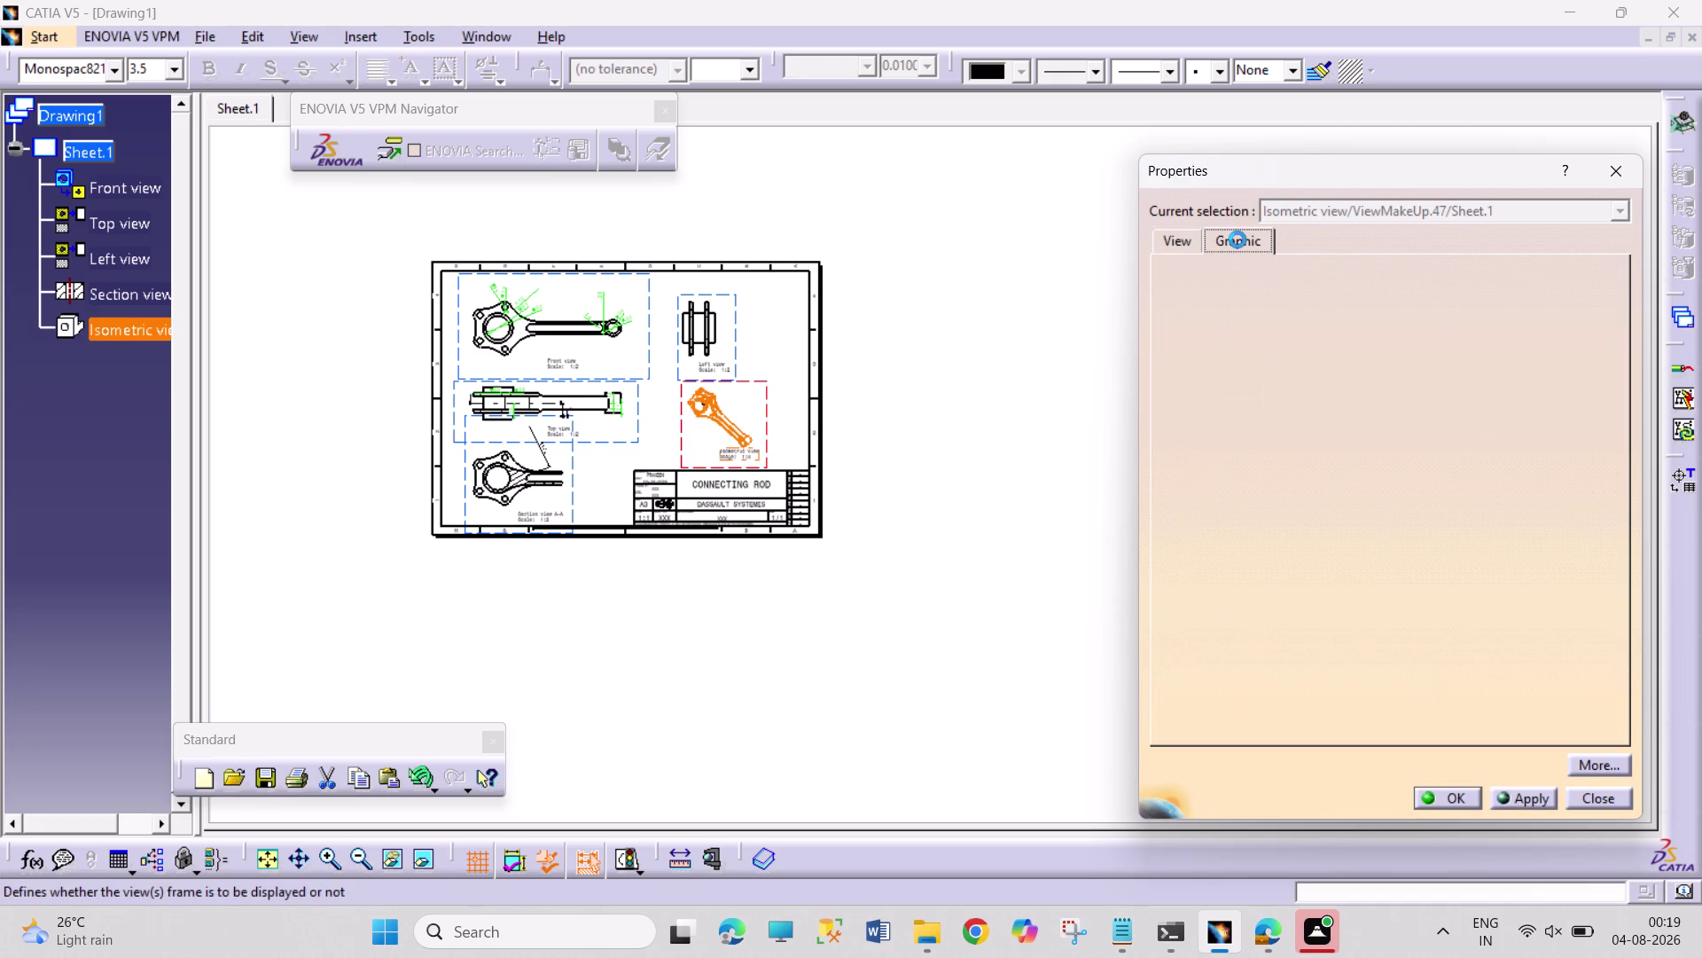
click(1186, 245)
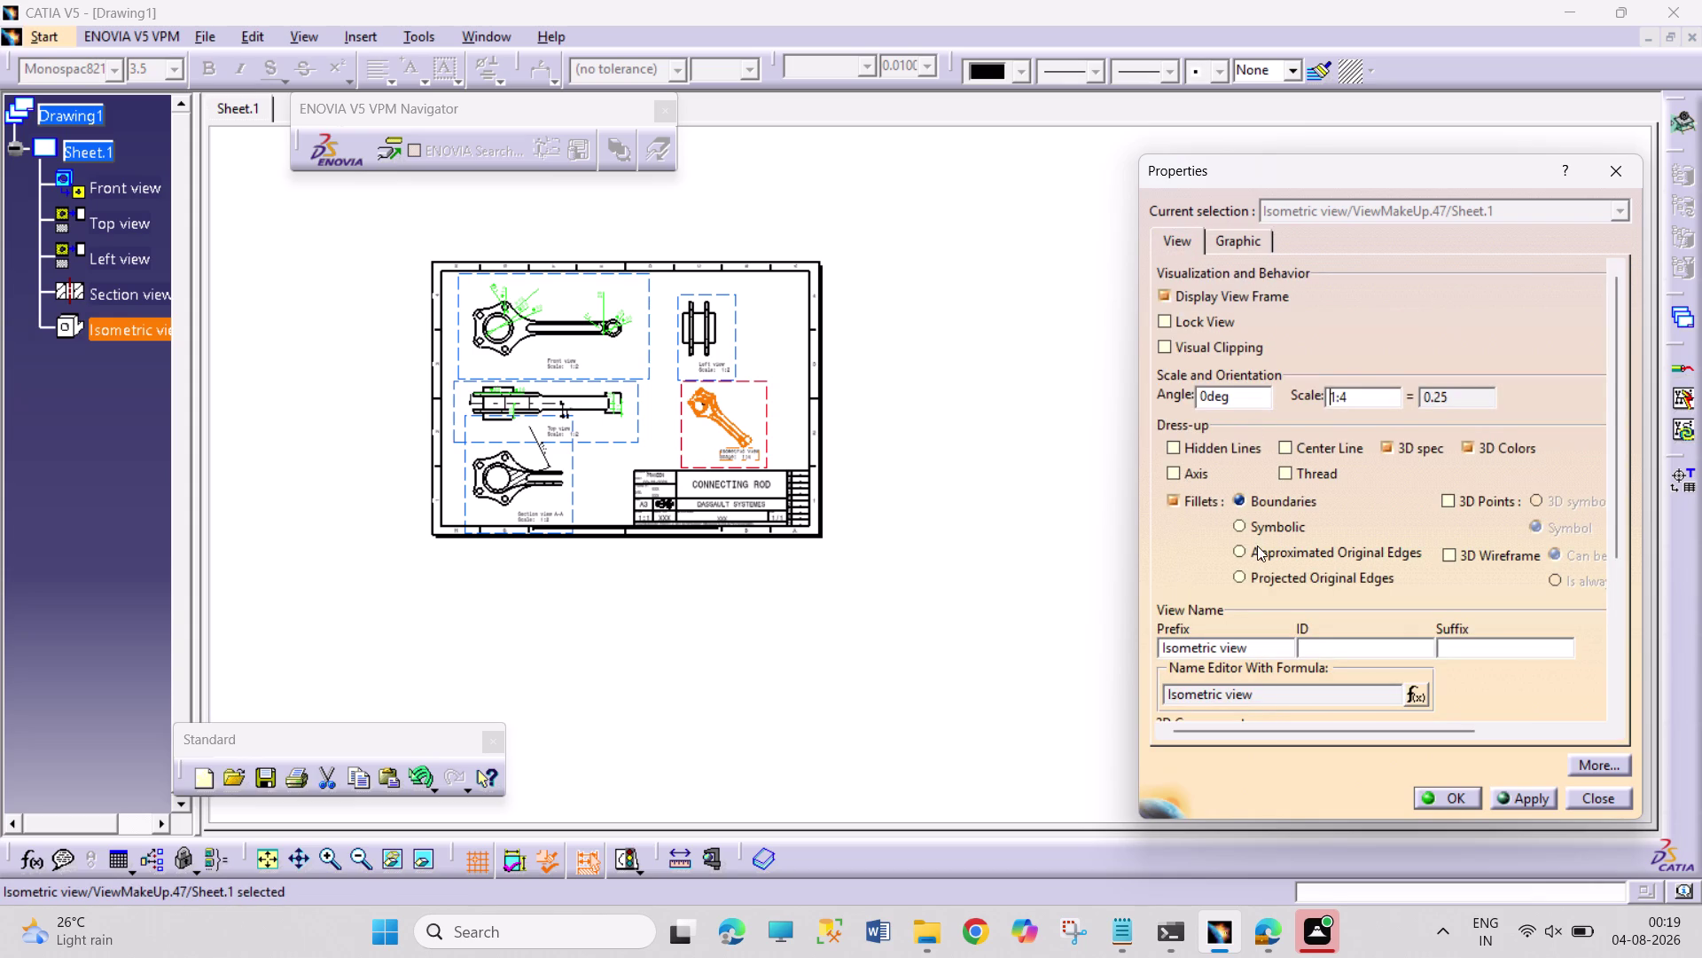
click(1248, 524)
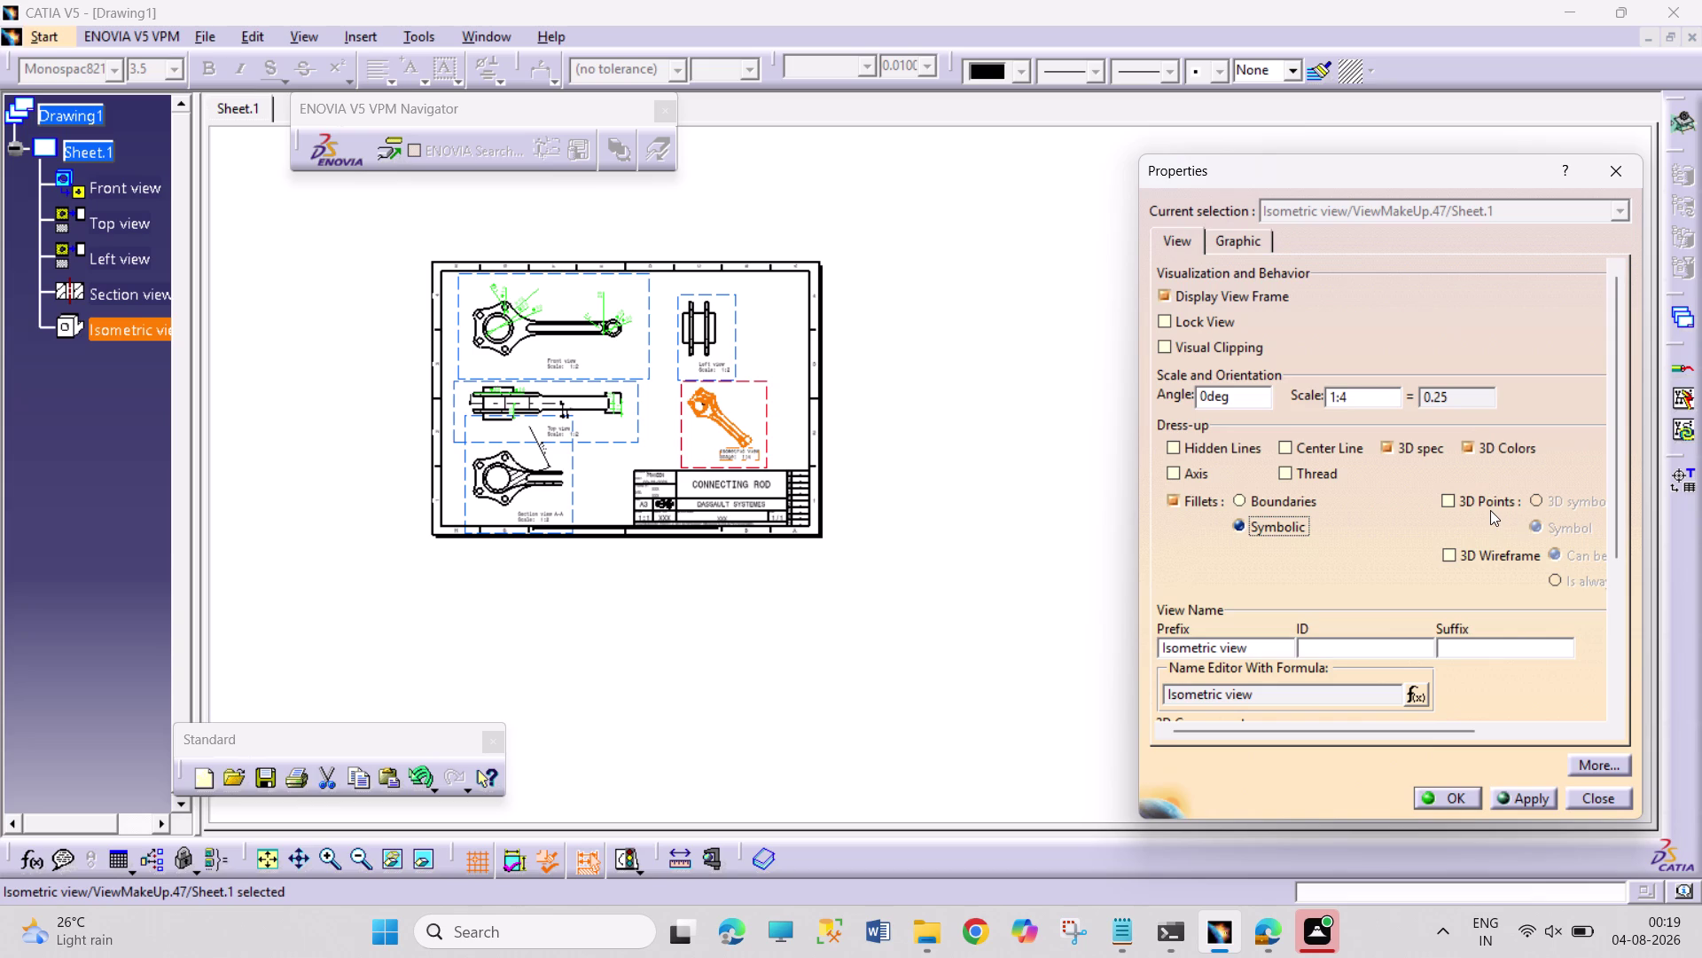
scroll(down, 3)
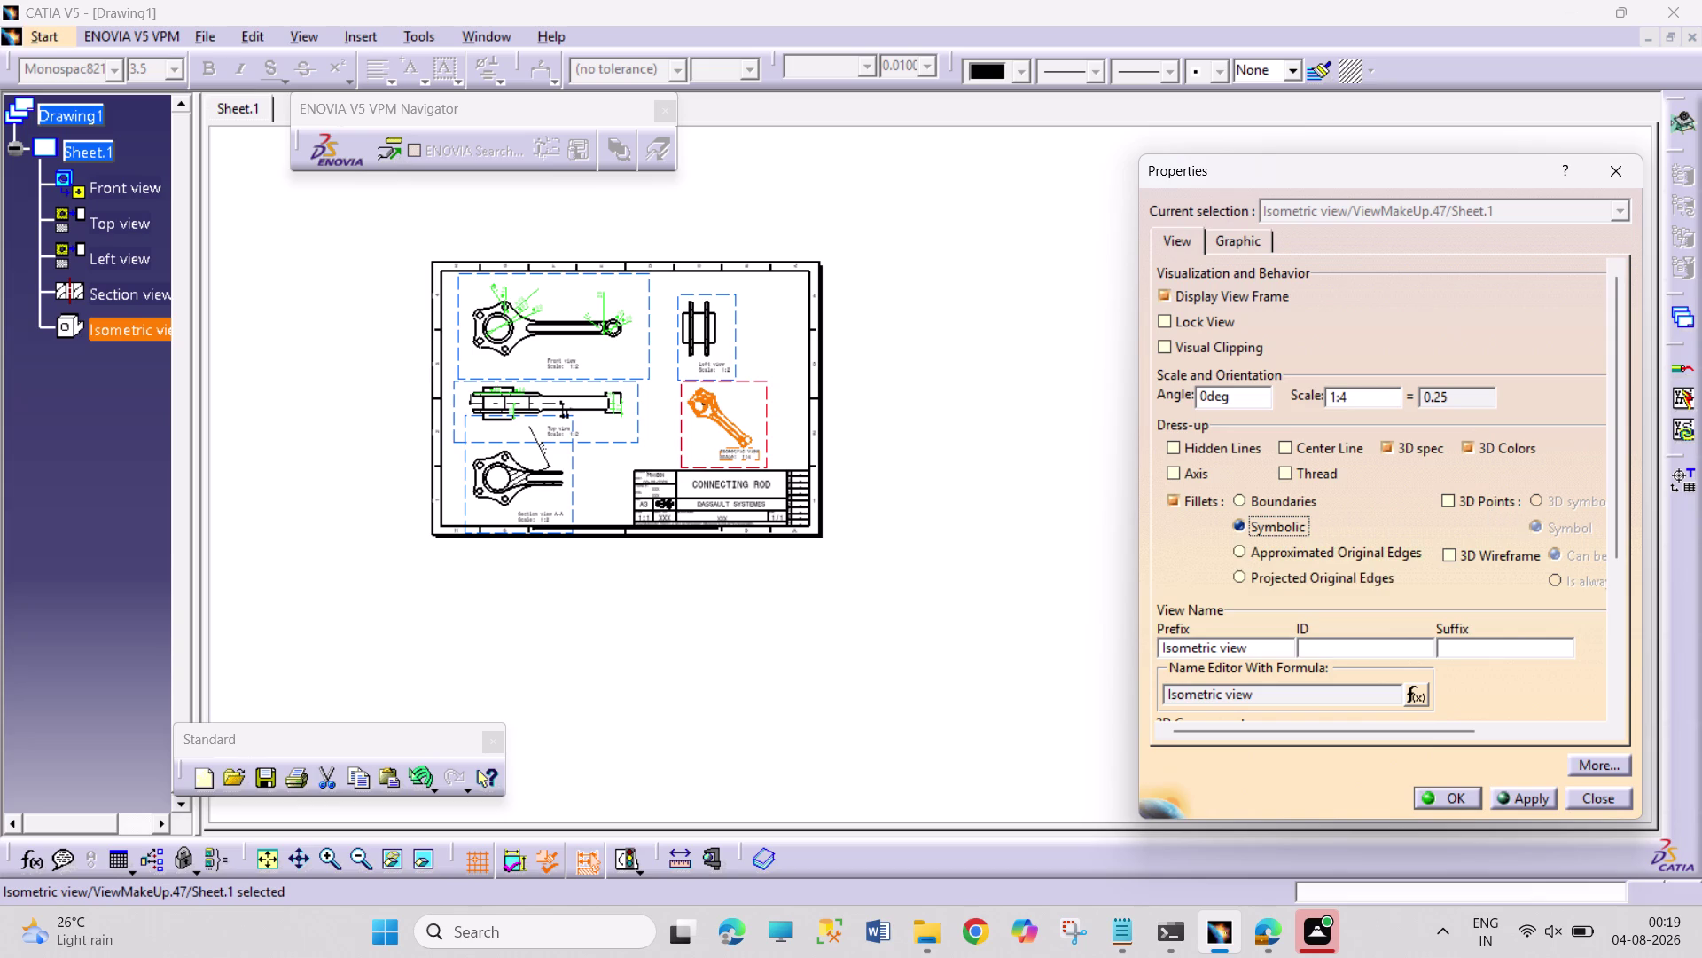
click(1483, 672)
drag(1616, 482, 1637, 594)
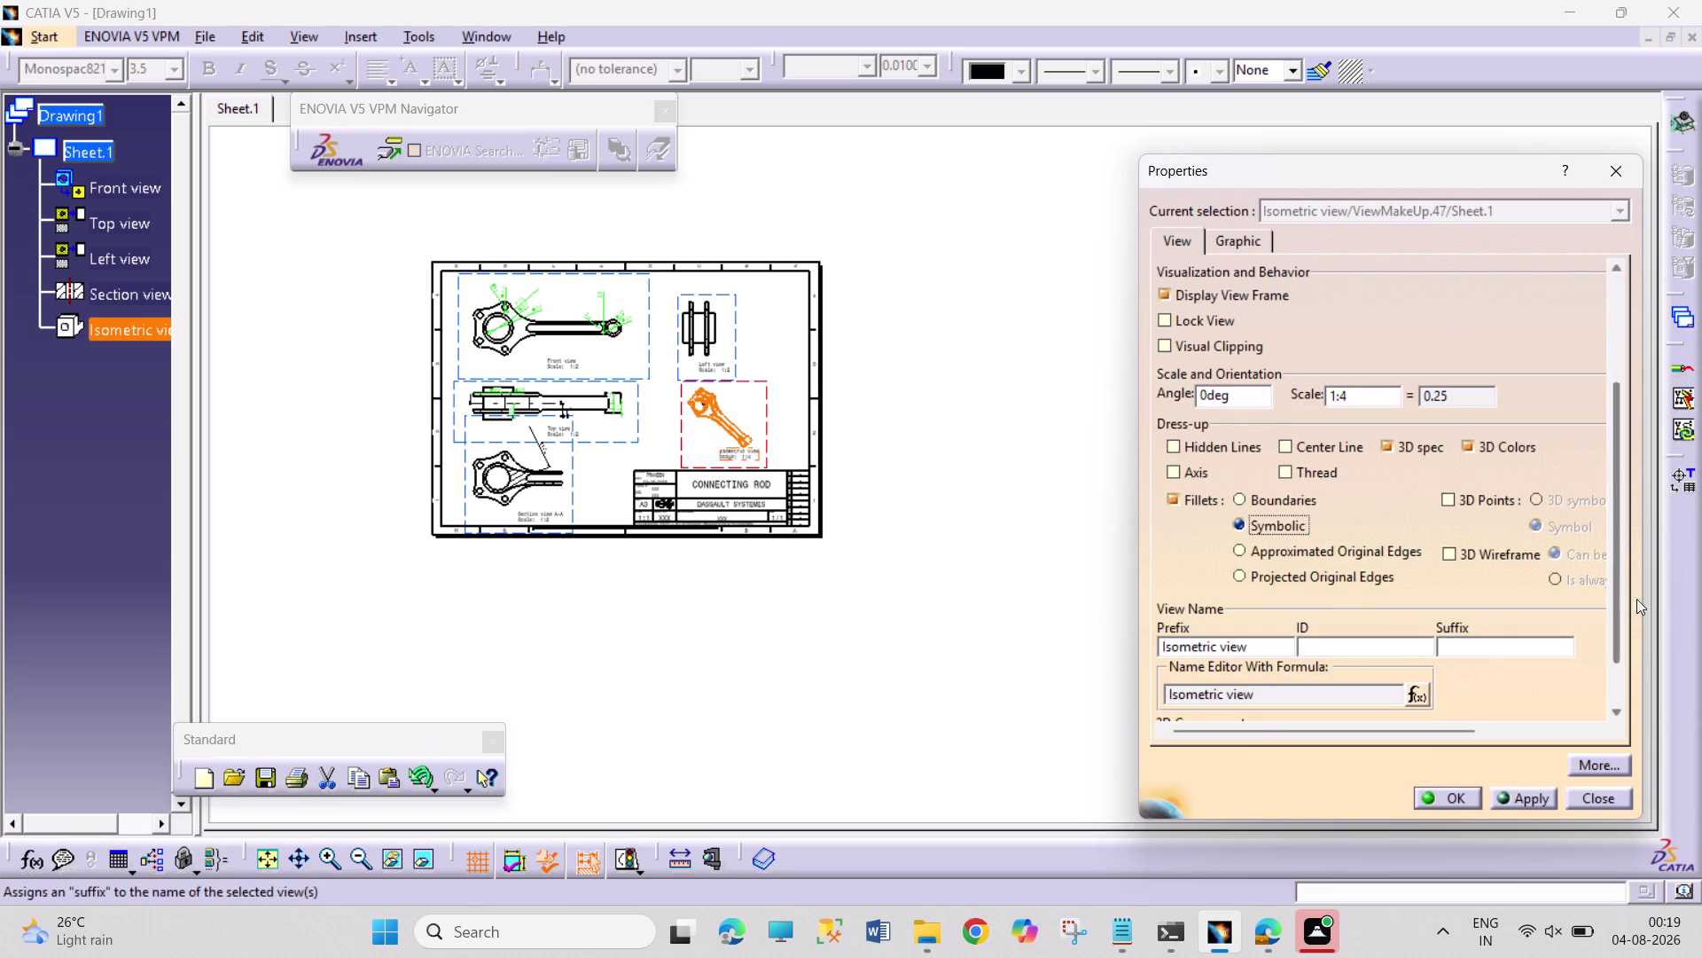
drag(1637, 593, 1637, 656)
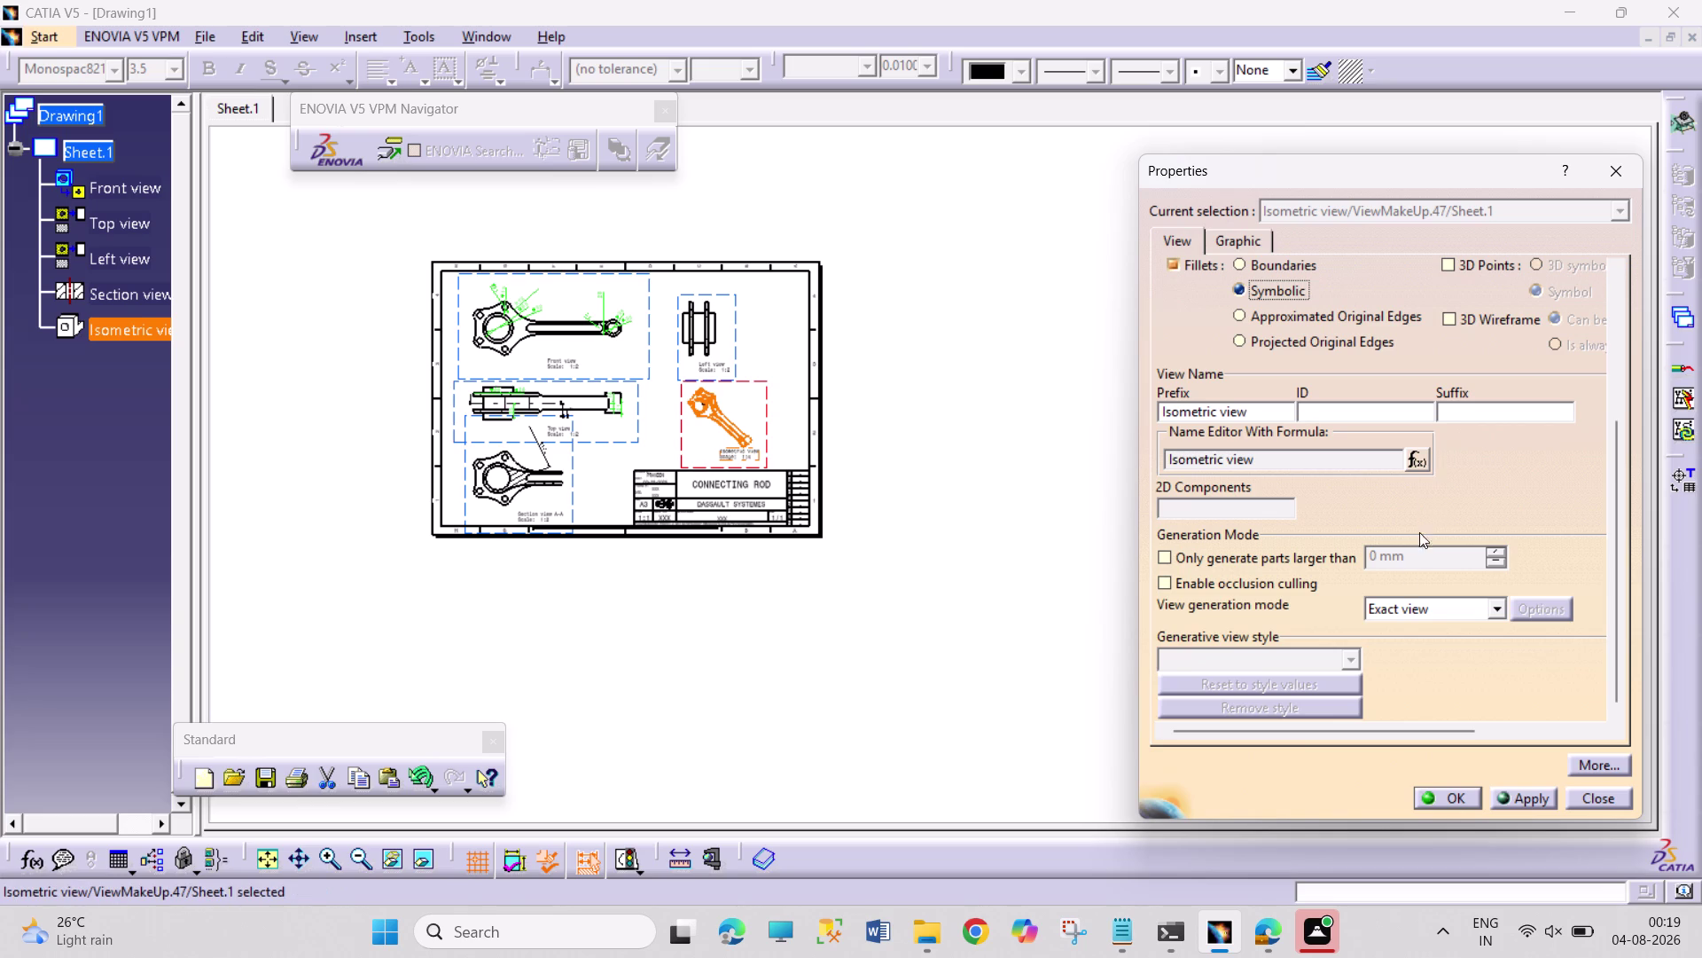
Keep Exact view generation mode and scroll through the View tab options.
click(1499, 606)
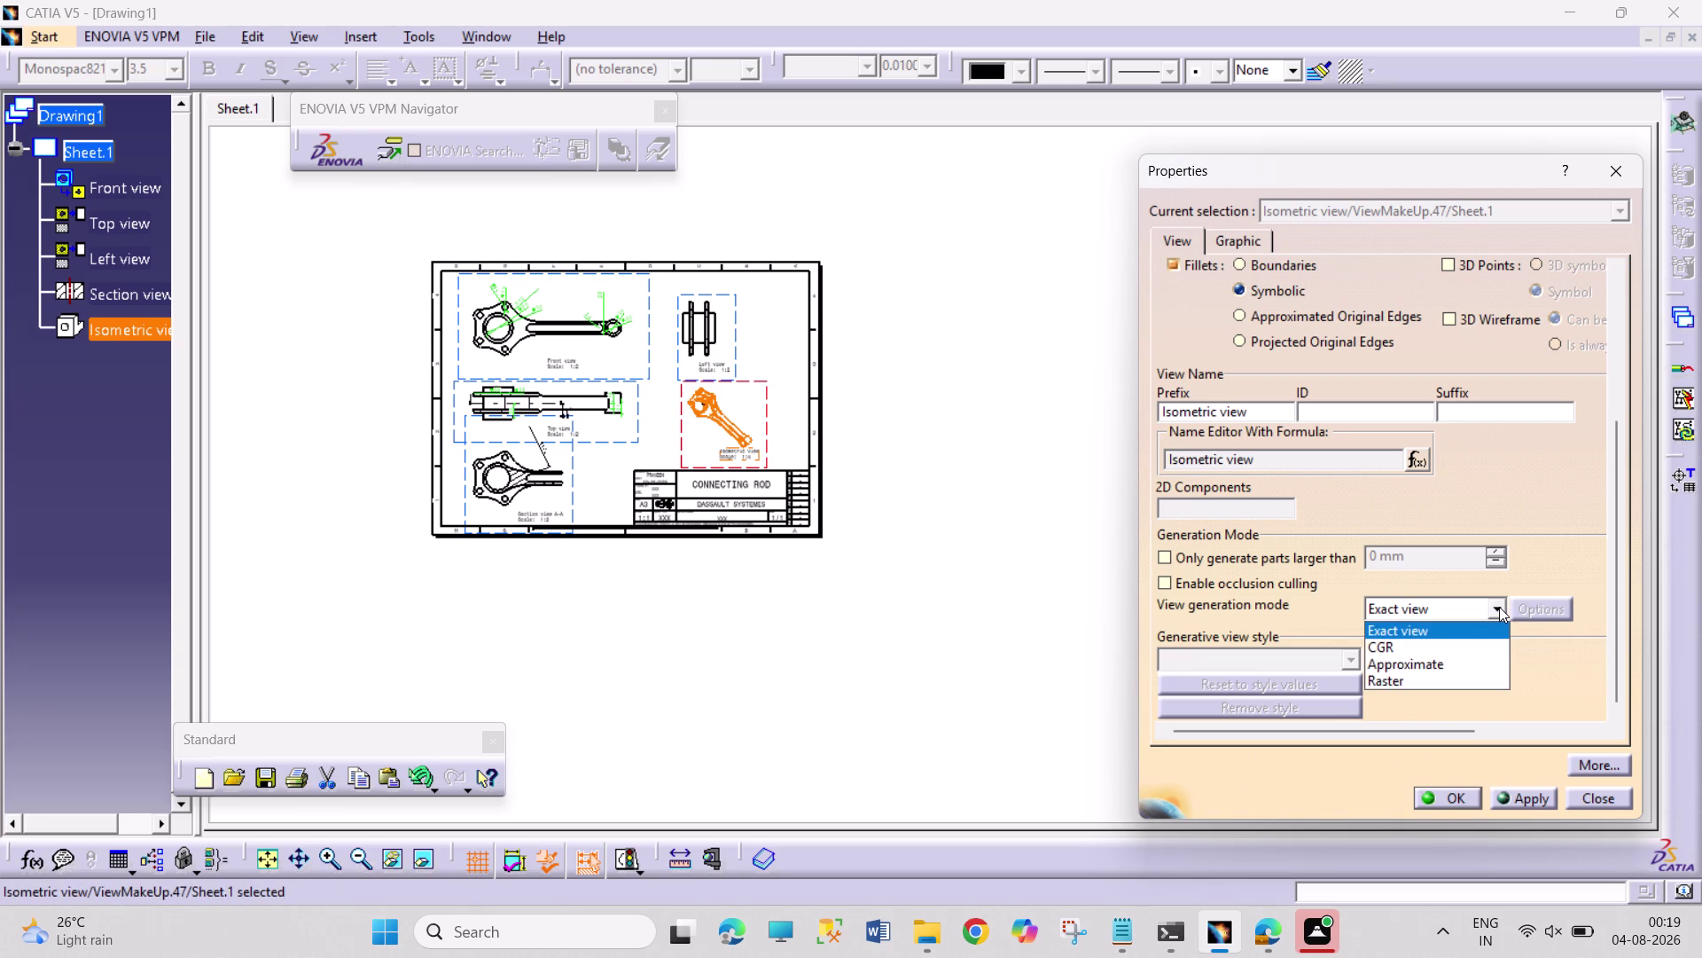
click(1500, 607)
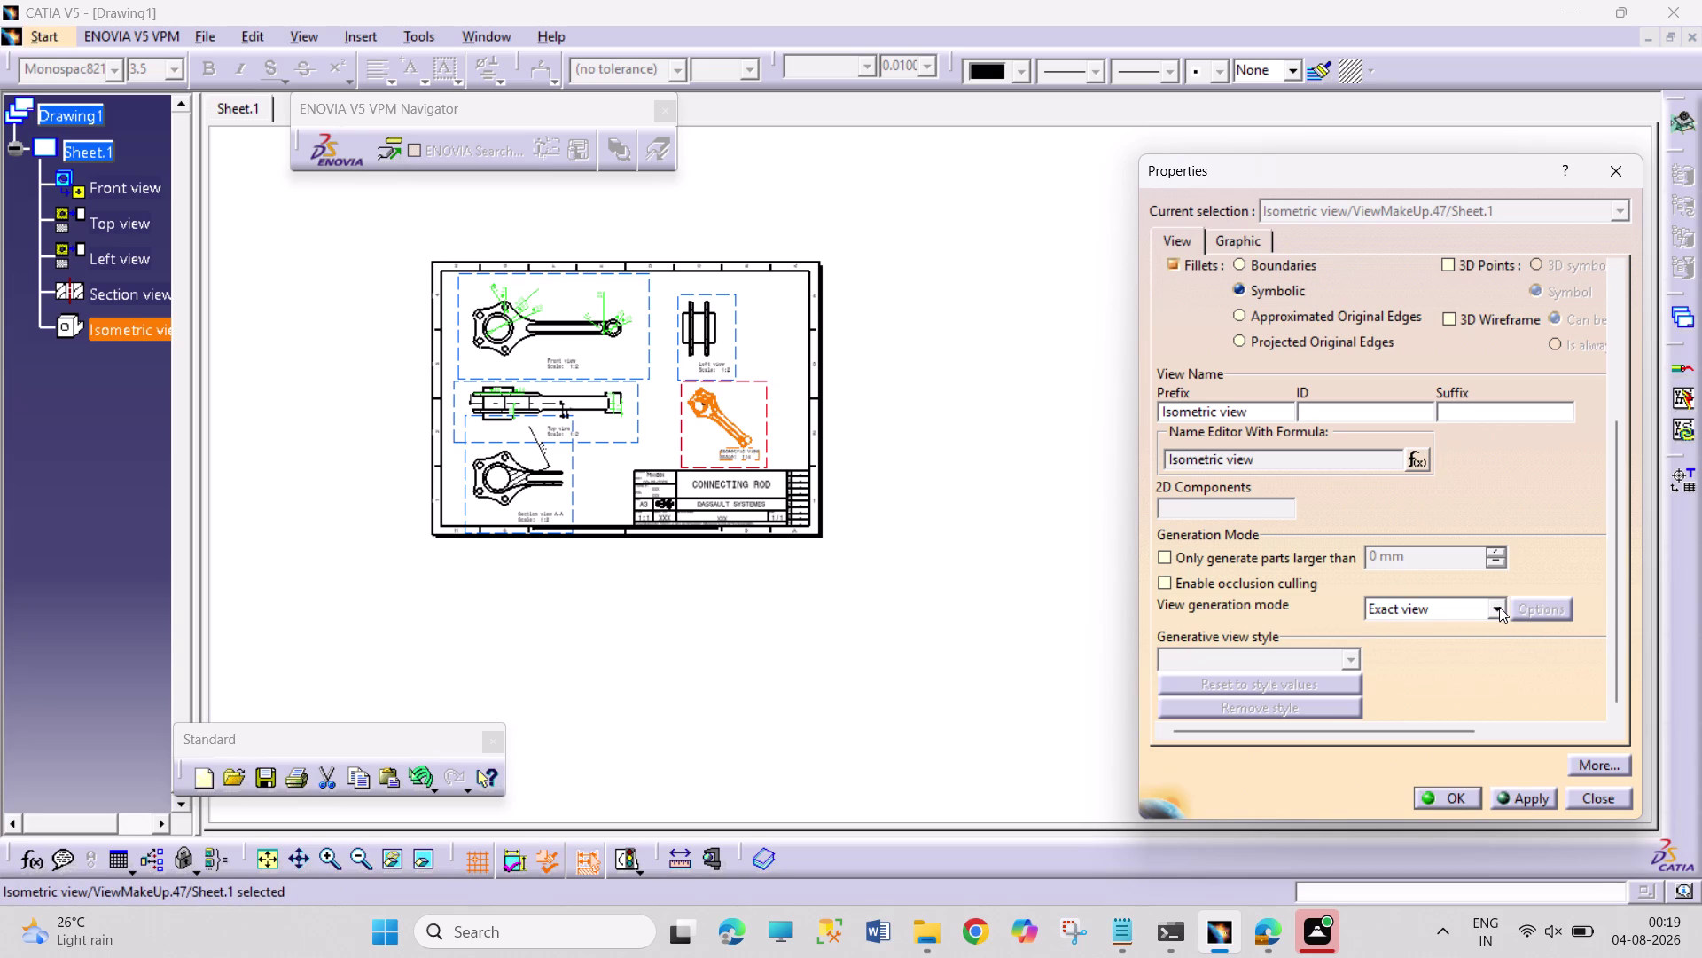
drag(1615, 677, 1620, 696)
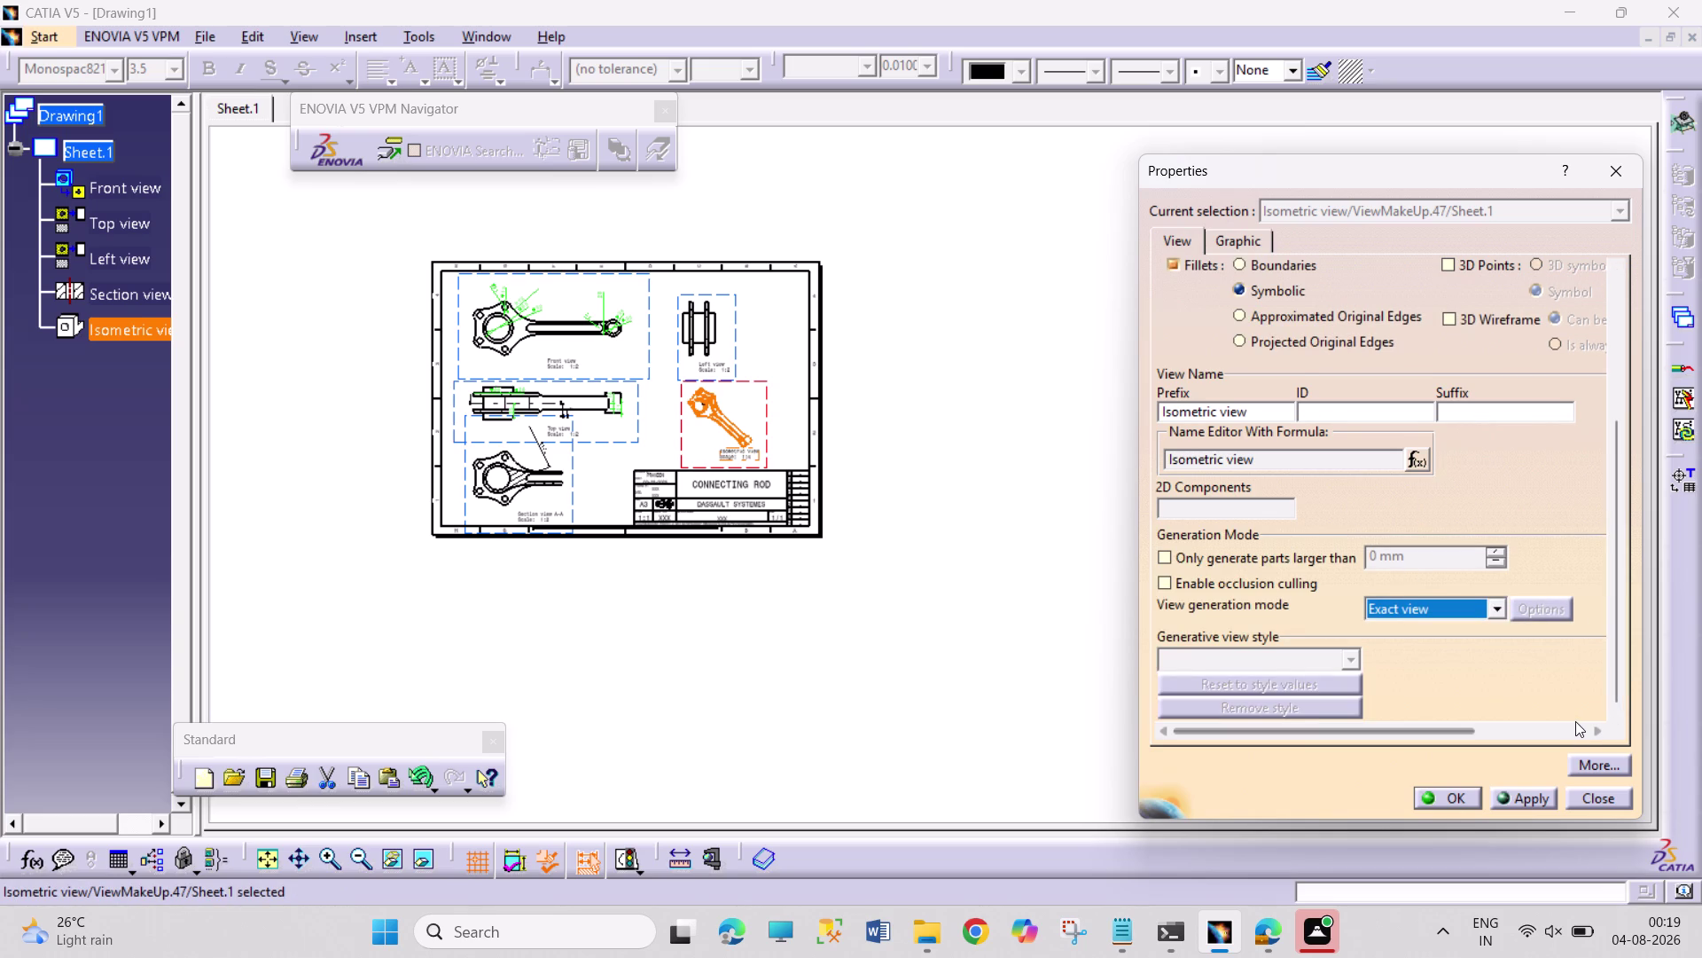
click(1594, 766)
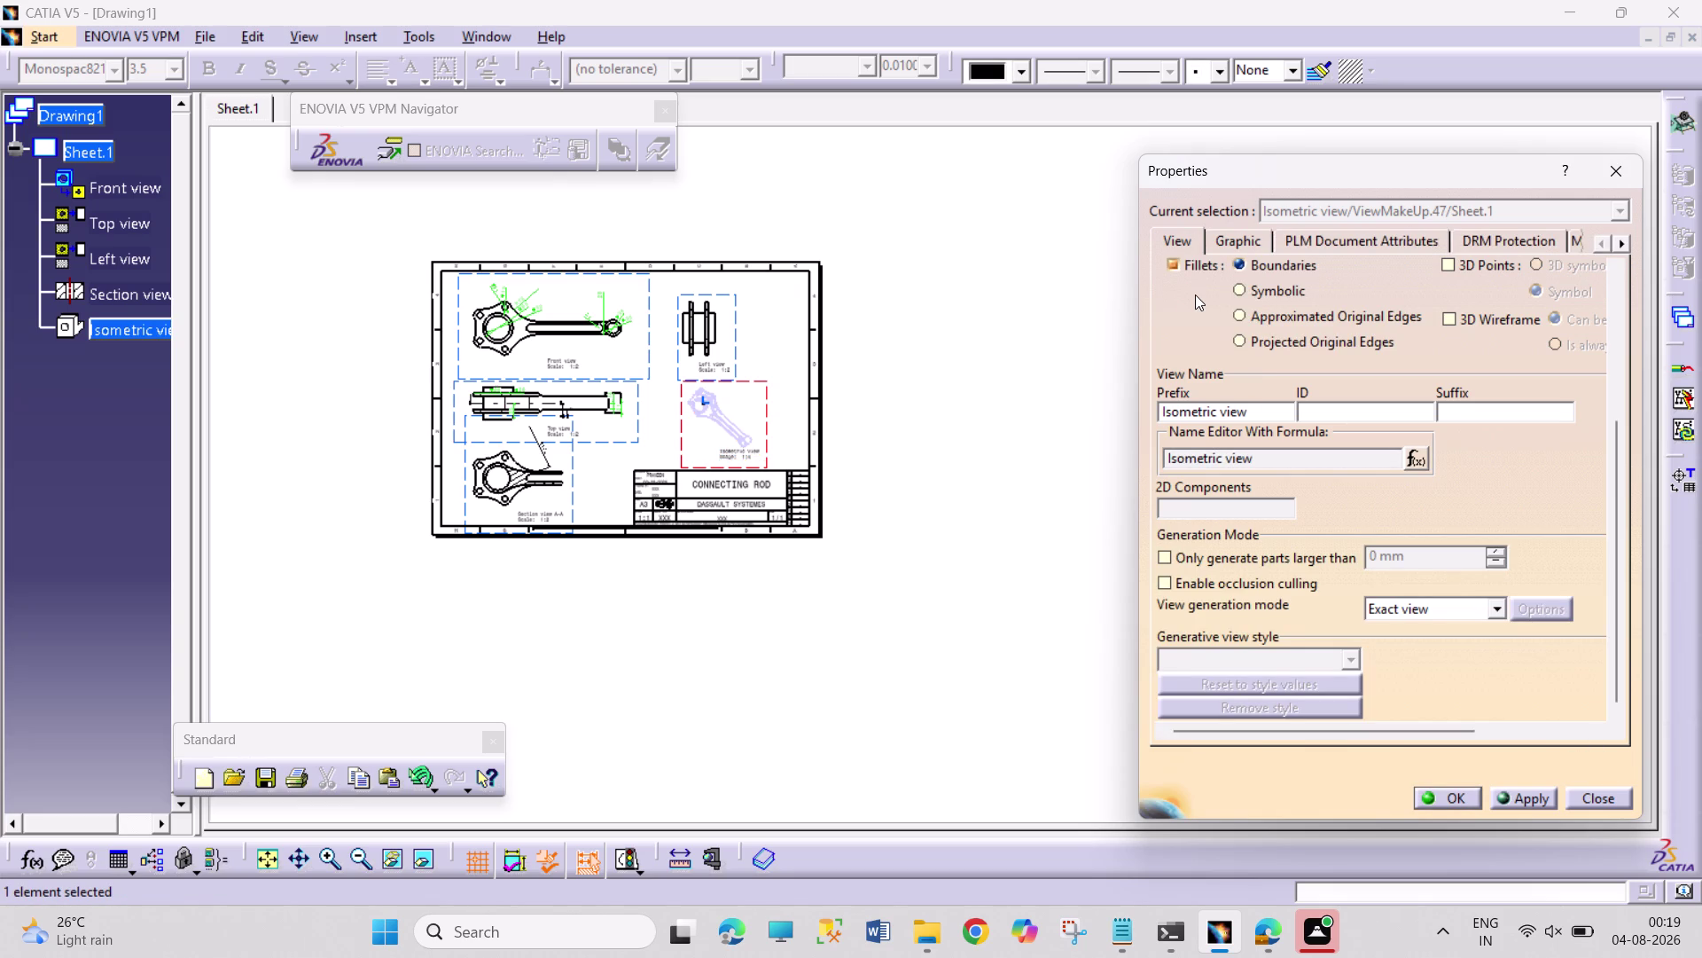
scroll(down, 3)
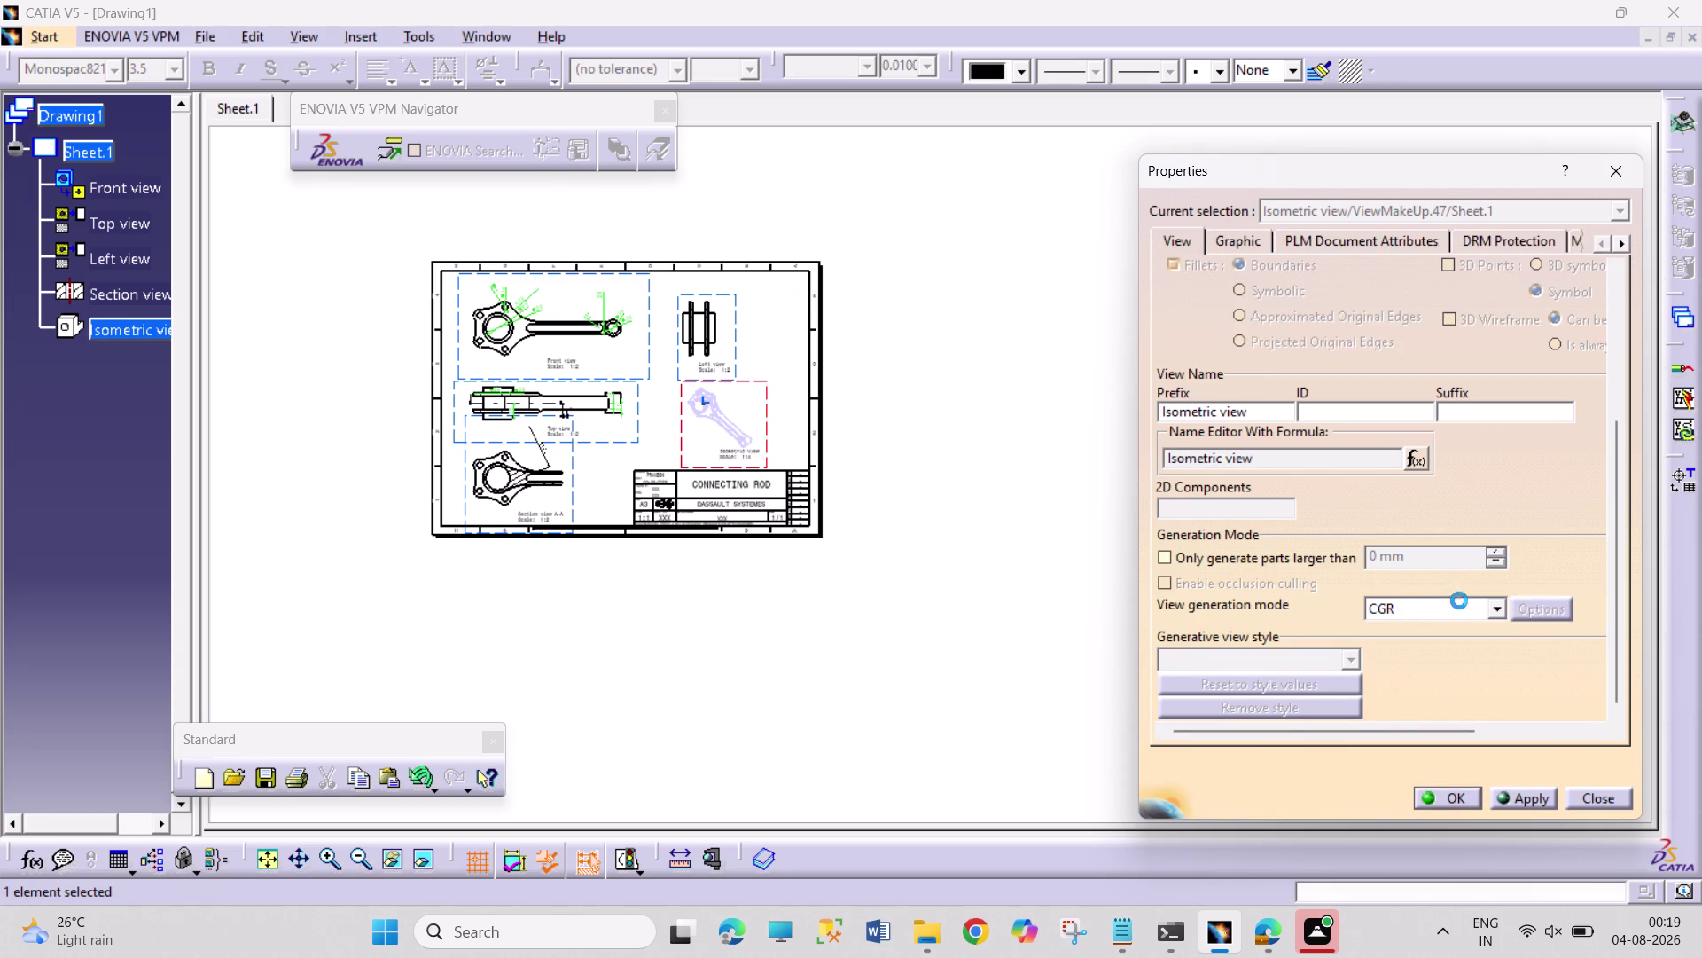
scroll(up, 3)
click(1512, 671)
scroll(up, 3)
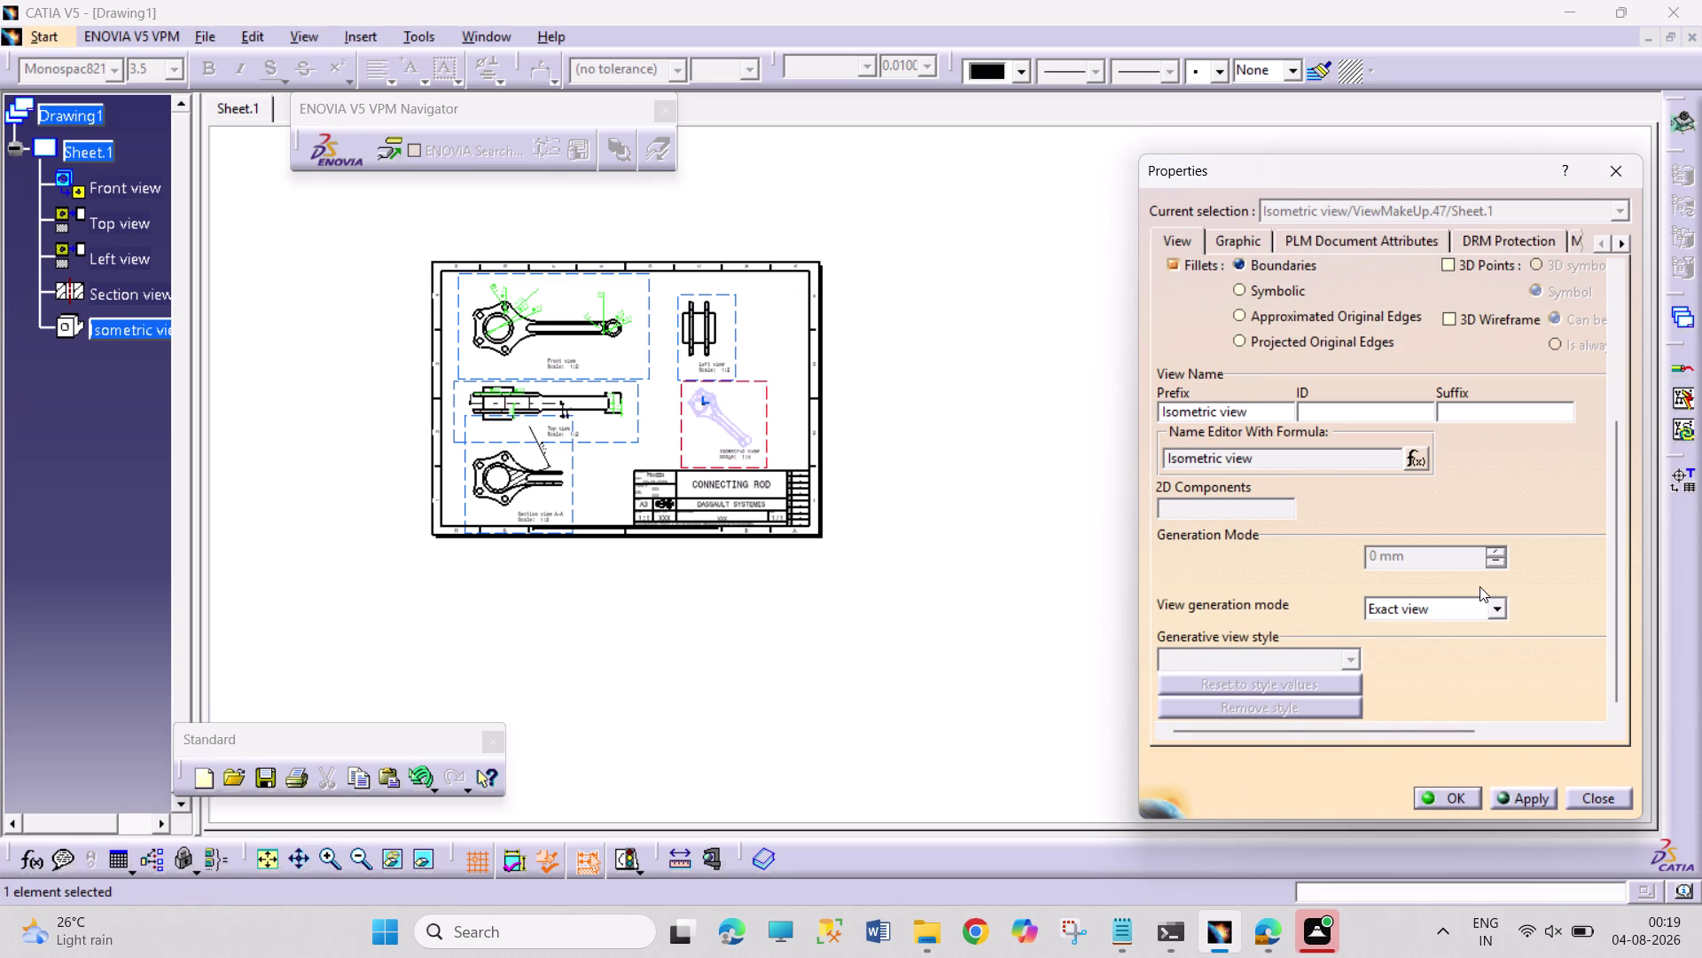
click(1618, 437)
scroll(up, 3)
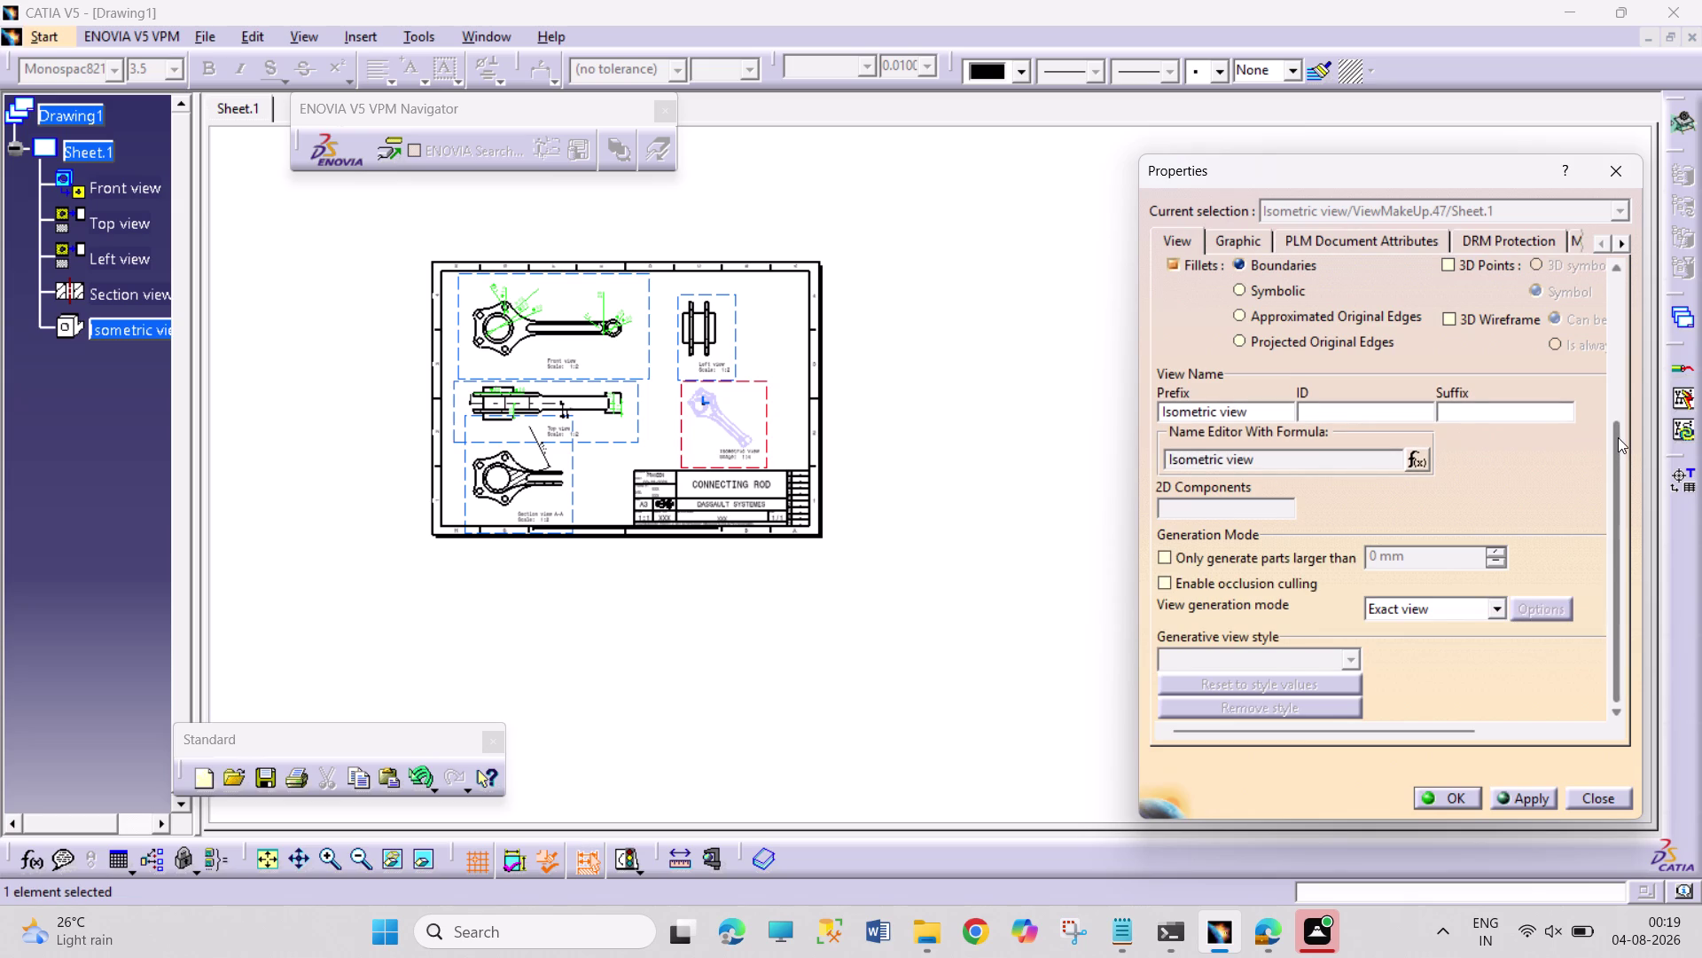
scroll(up, 3)
drag(1623, 465, 1634, 327)
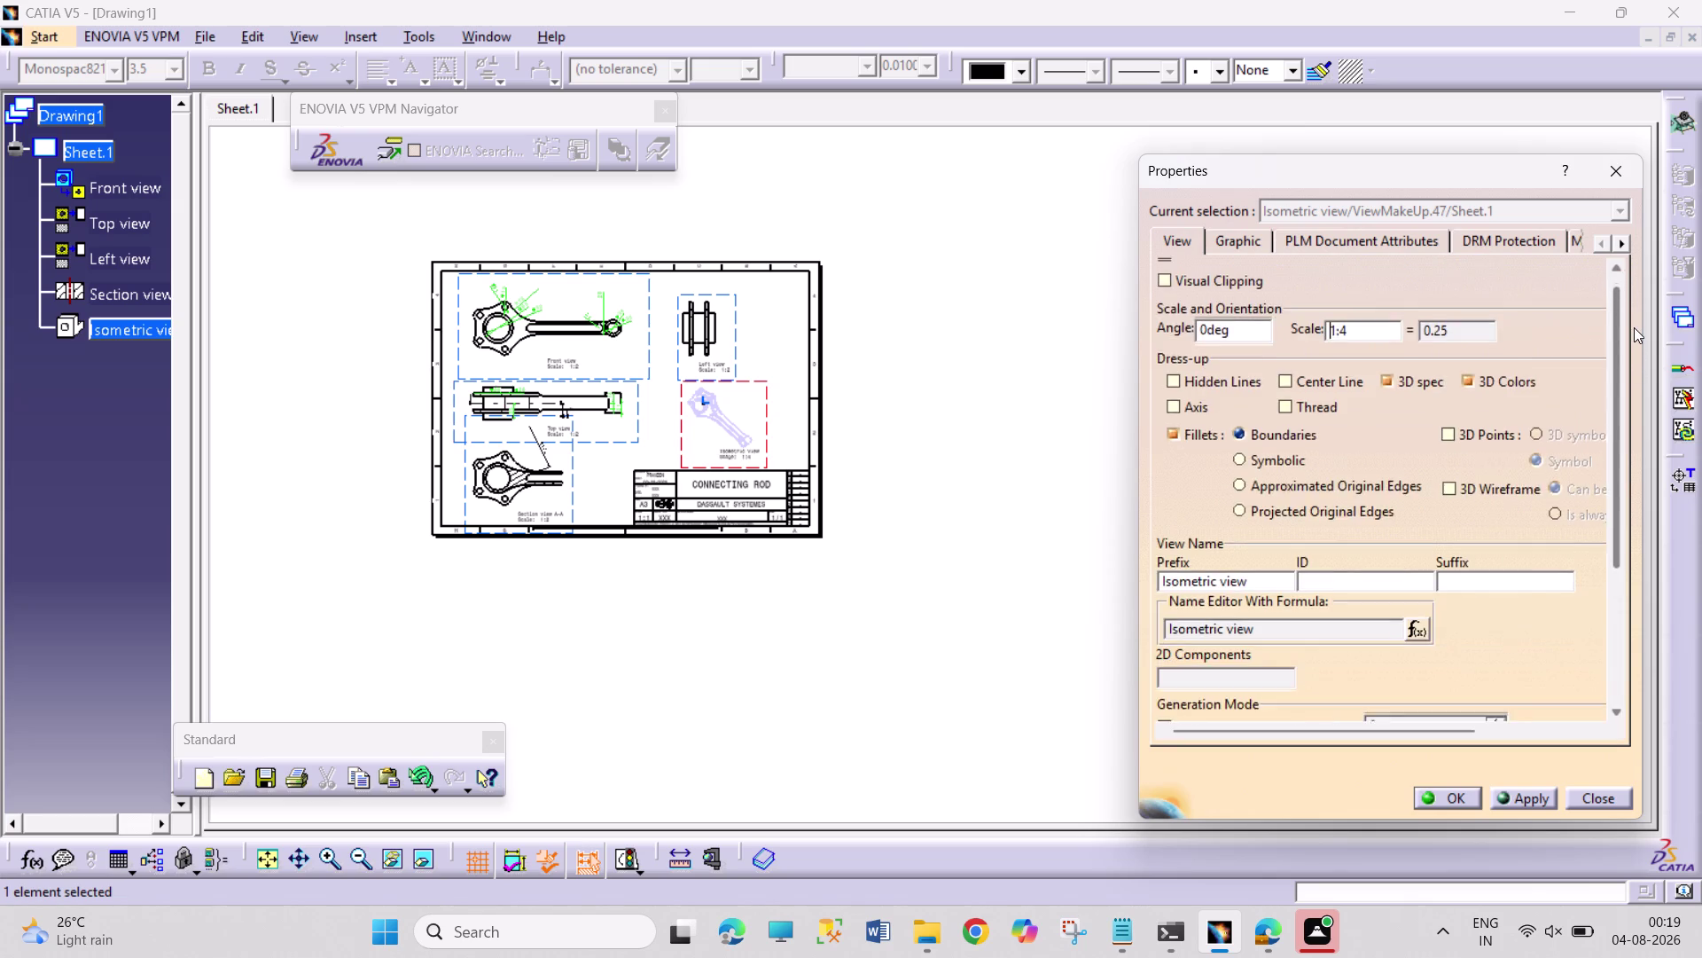
drag(1635, 327, 1634, 311)
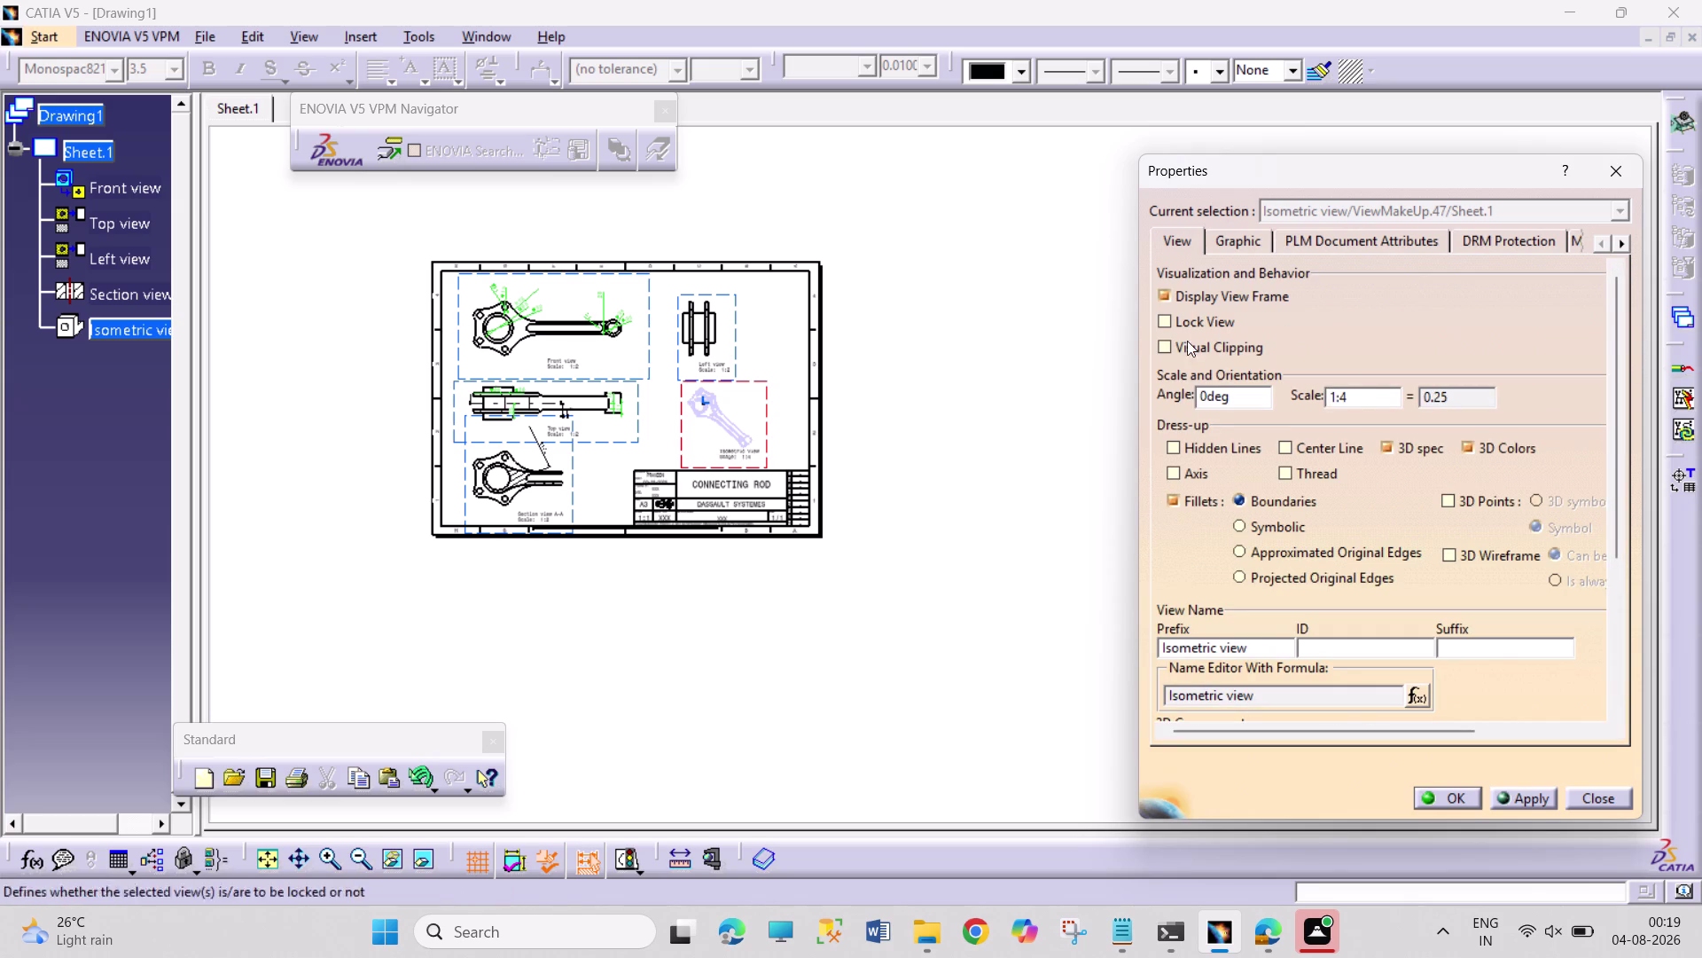
Lock and unlock the isometric view, then apply symbolic fillets.
click(1163, 343)
click(1164, 325)
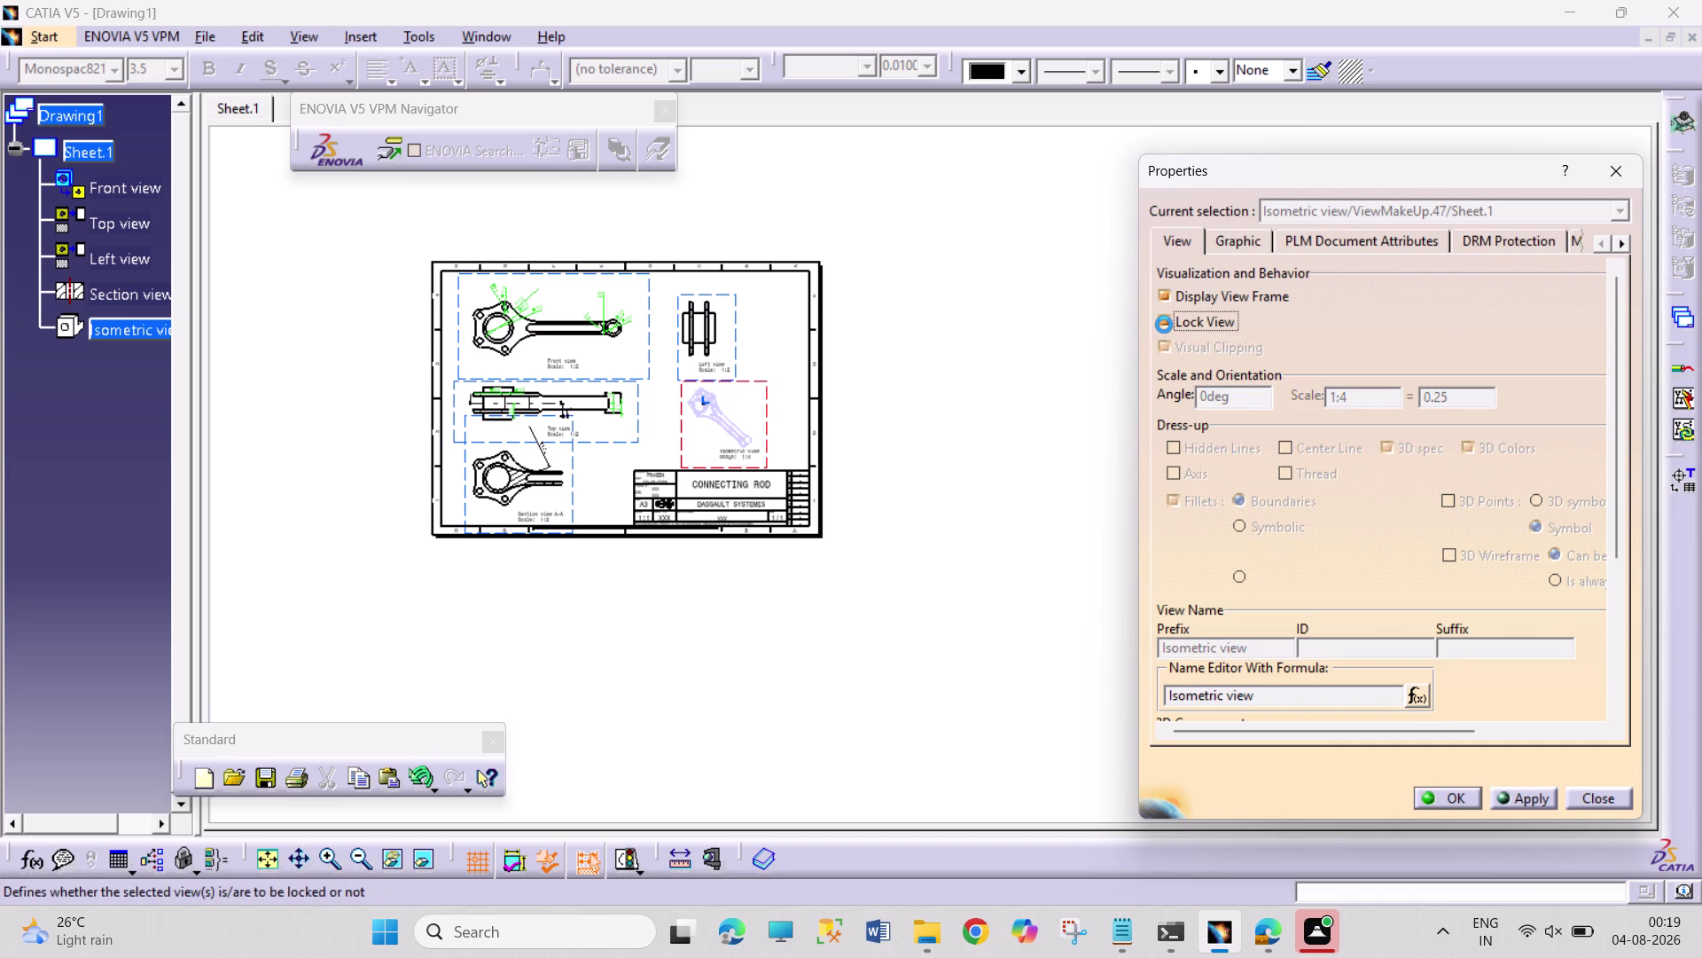
click(1522, 792)
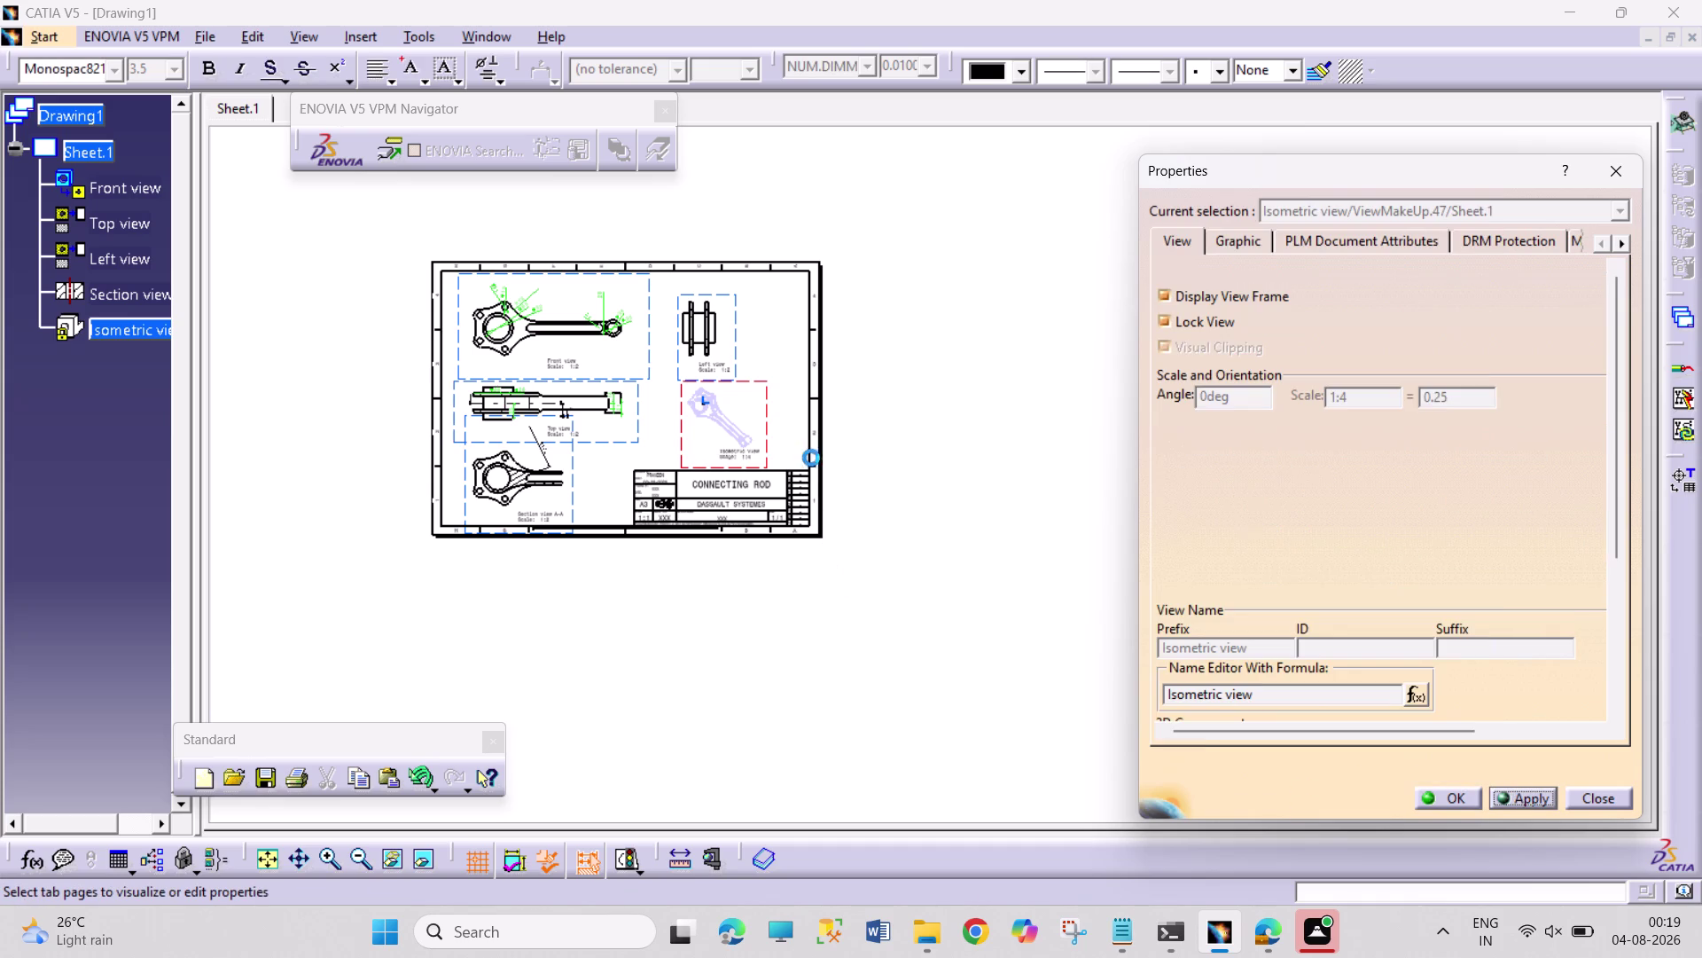
click(1179, 321)
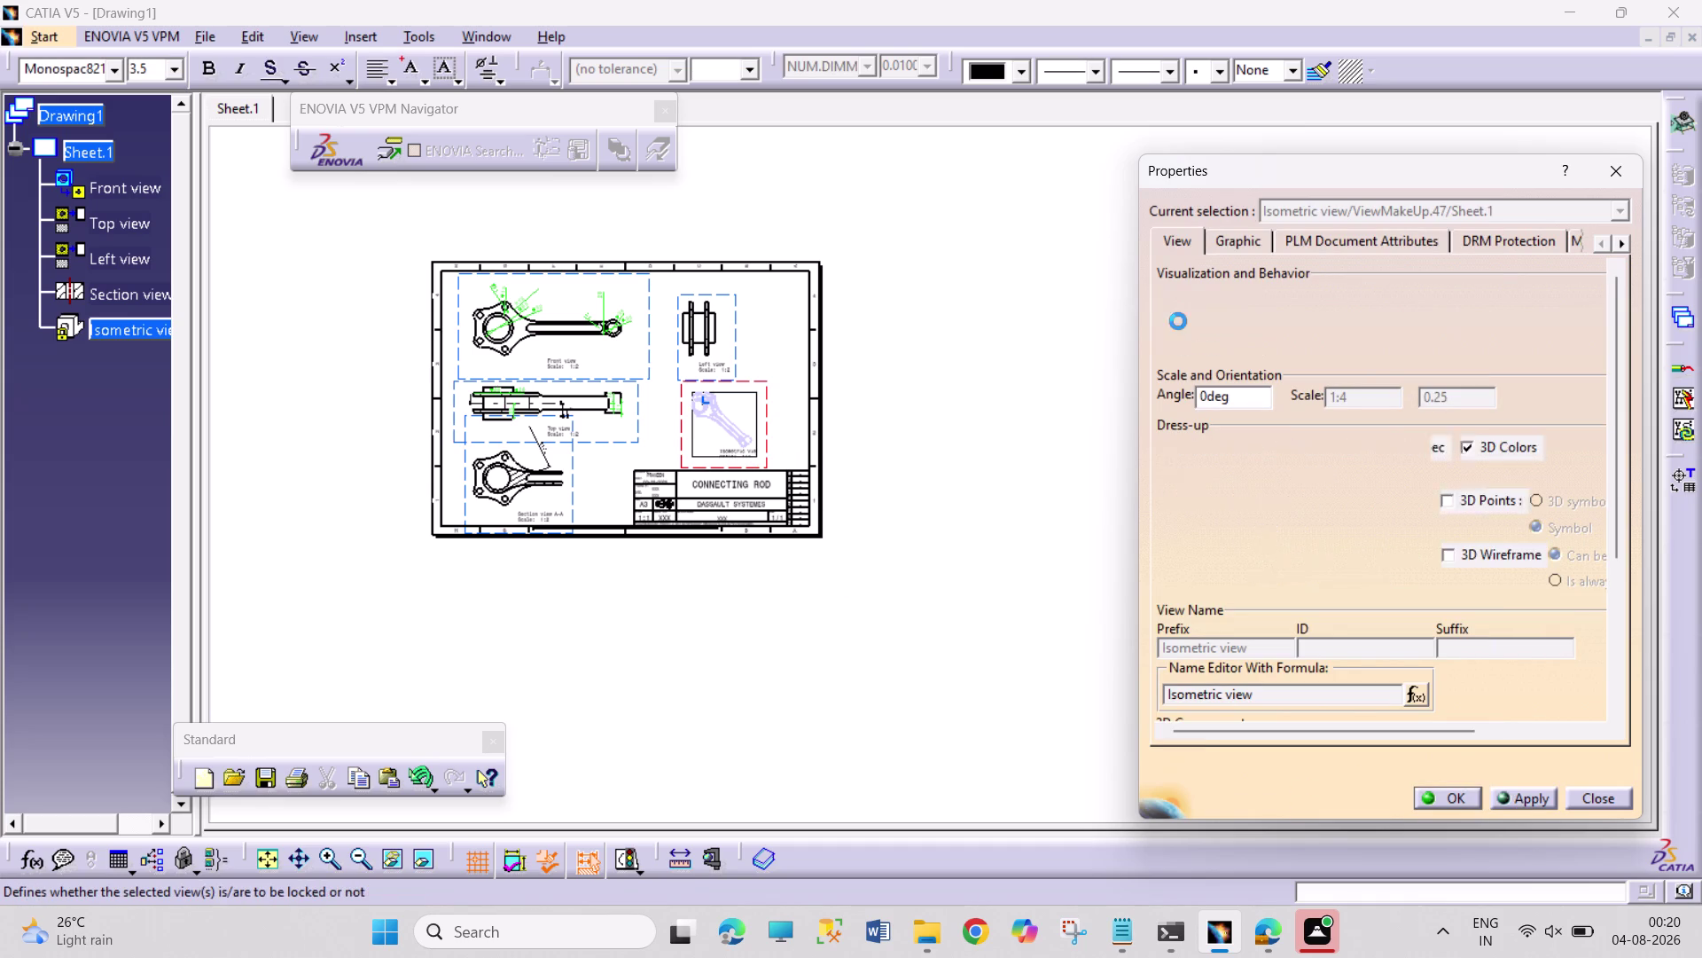
click(1171, 342)
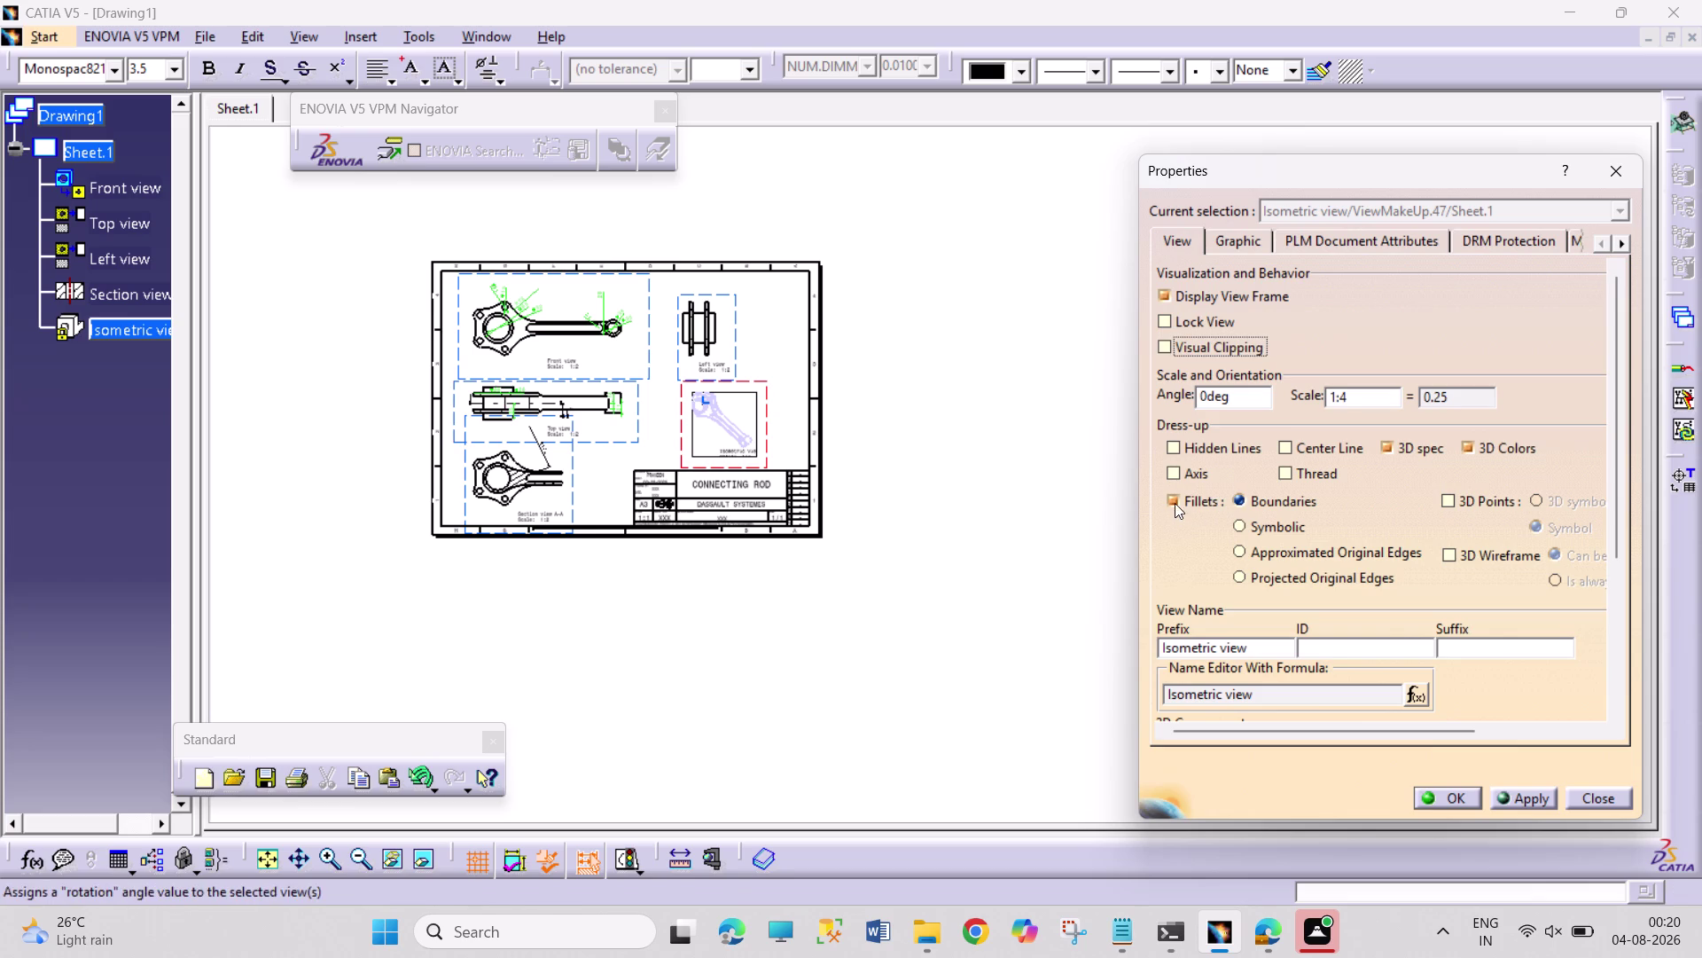
click(1175, 503)
click(1182, 501)
click(1246, 530)
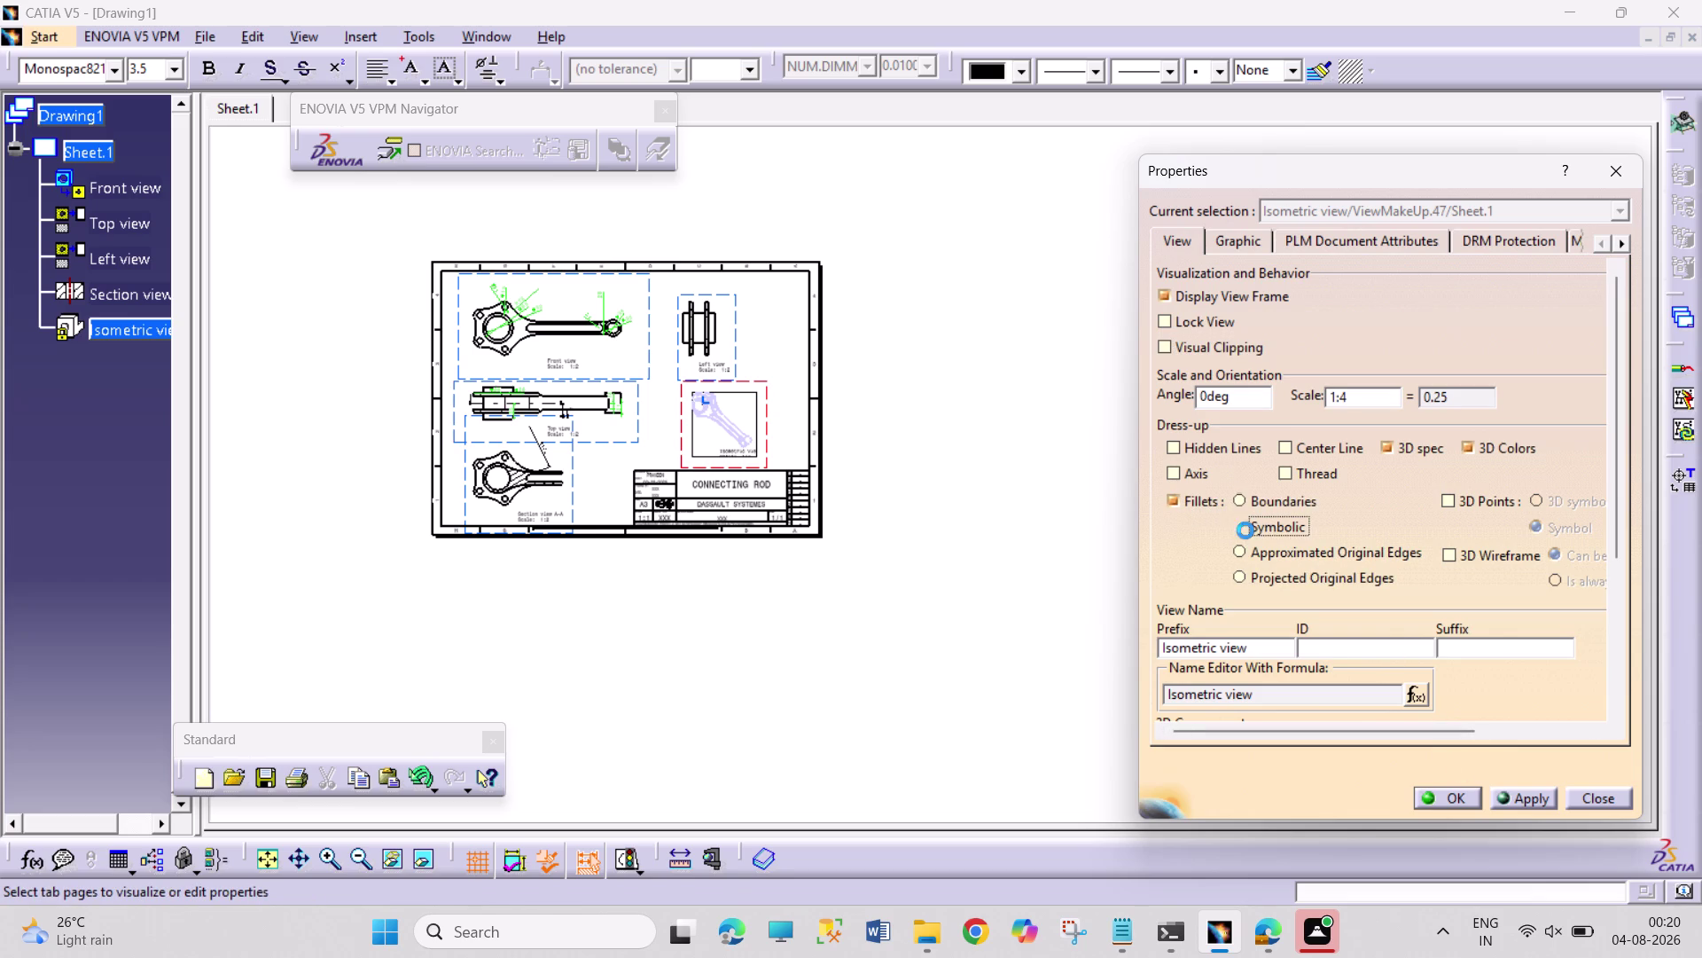
click(1517, 788)
click(1520, 800)
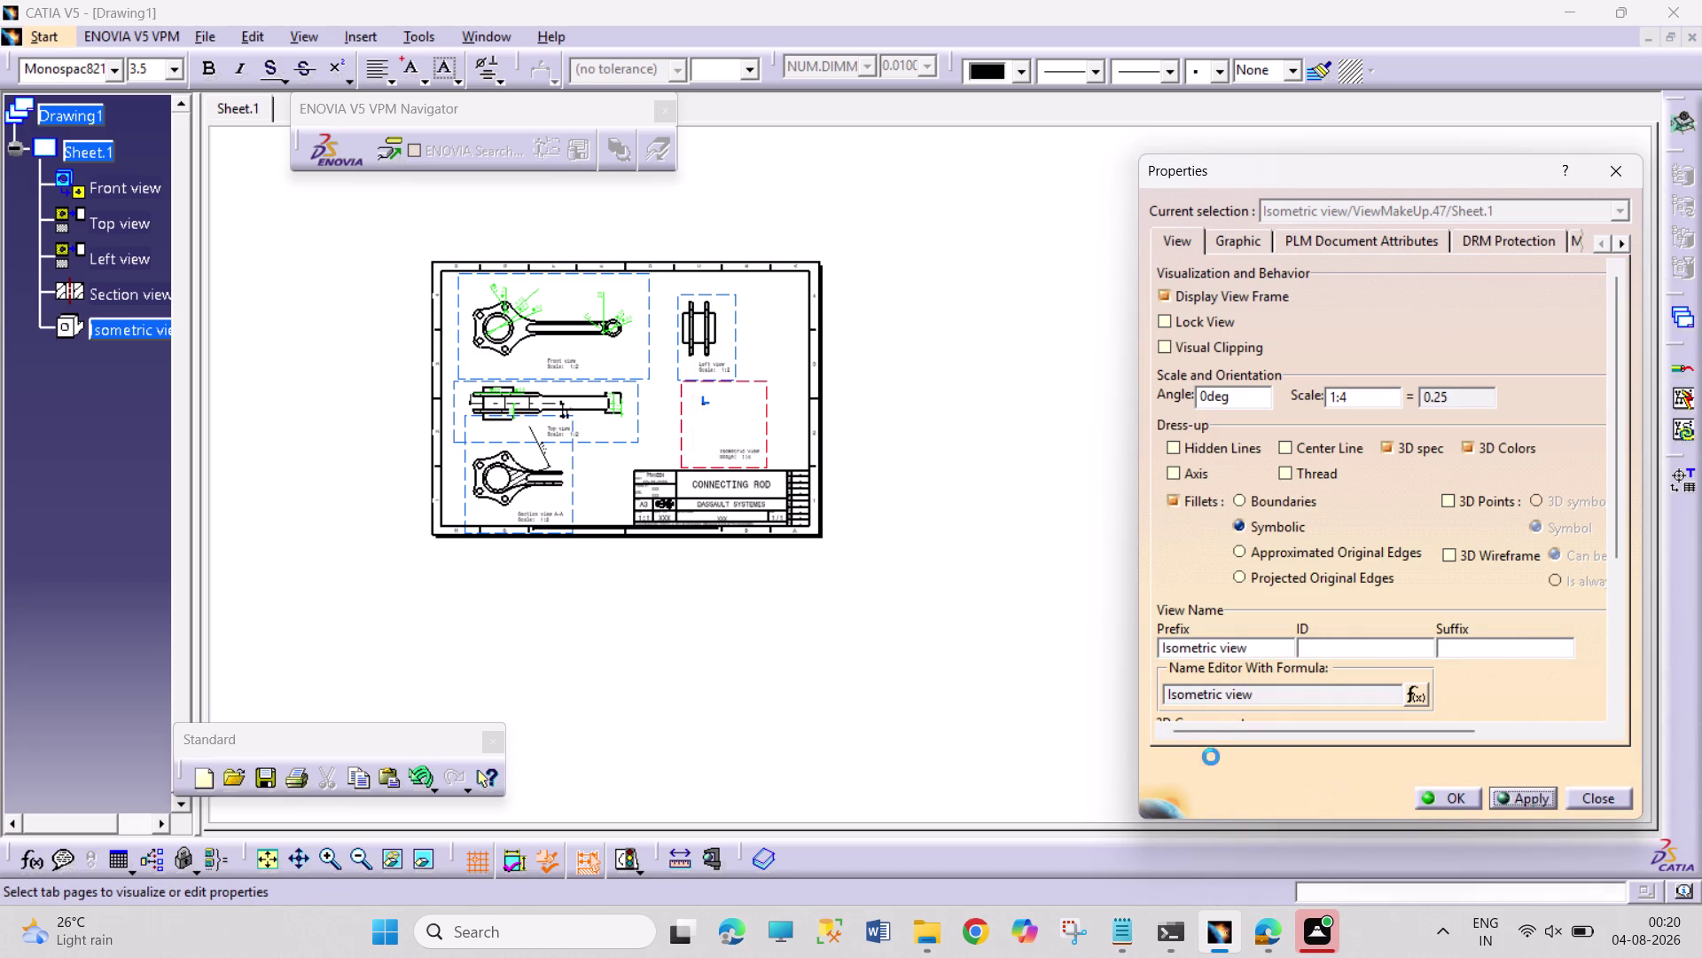
Display the view's 3D points with a filled square symbol and apply.
click(1451, 503)
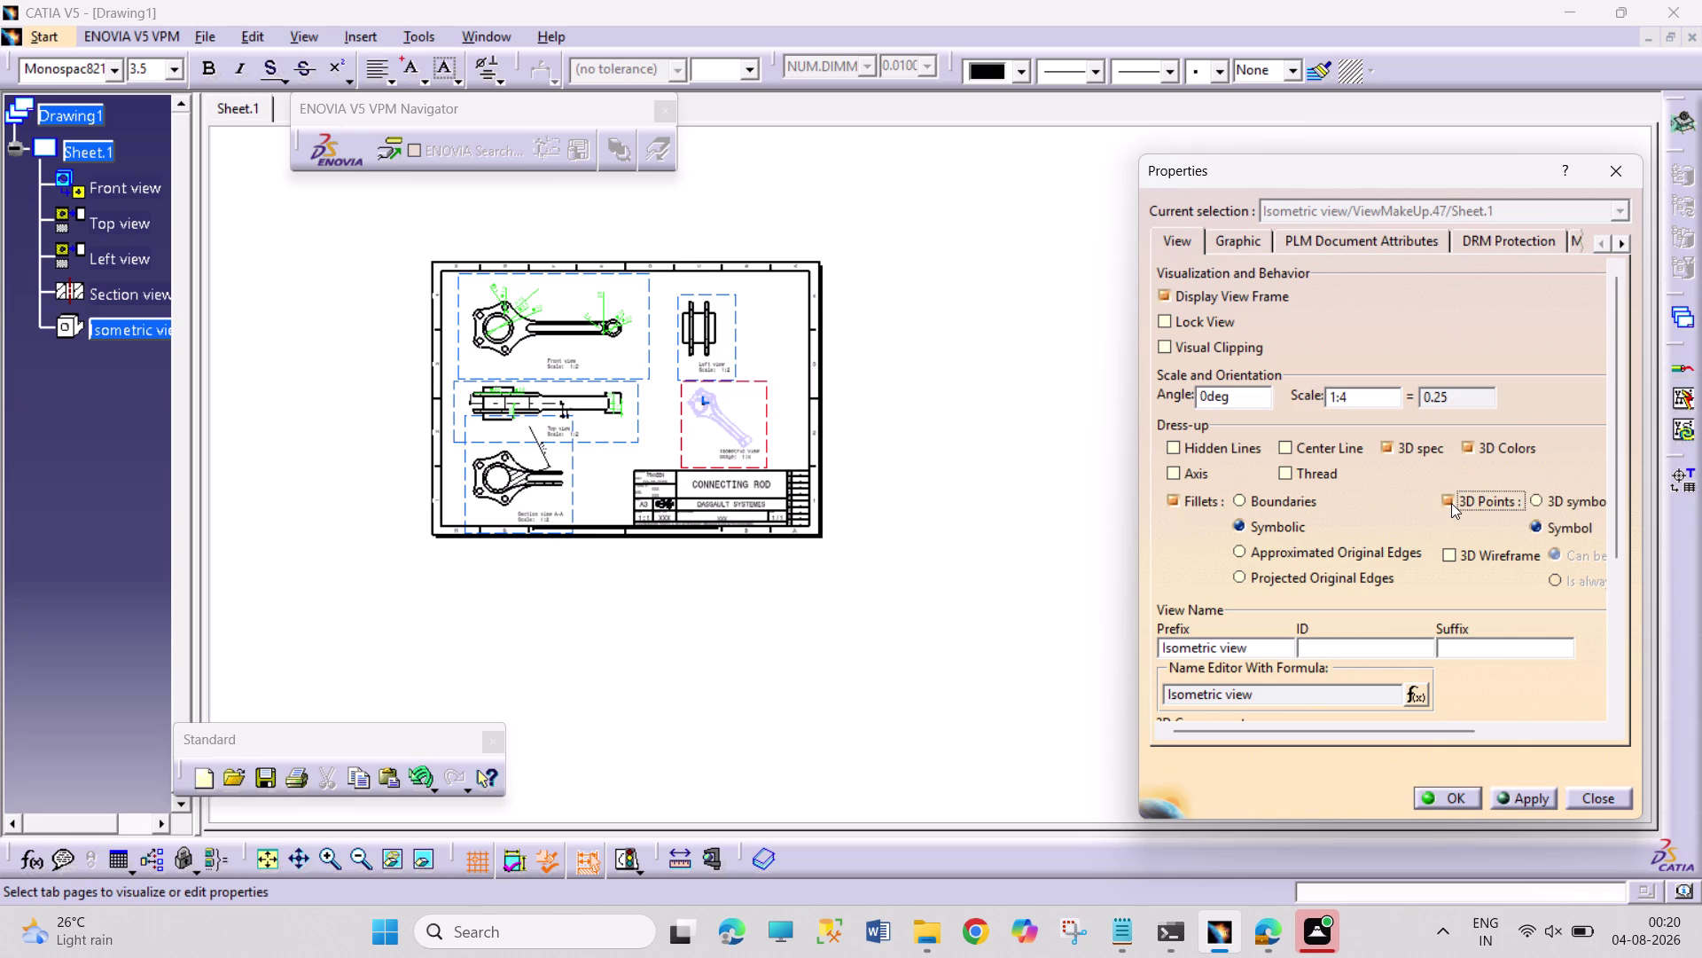
click(1539, 494)
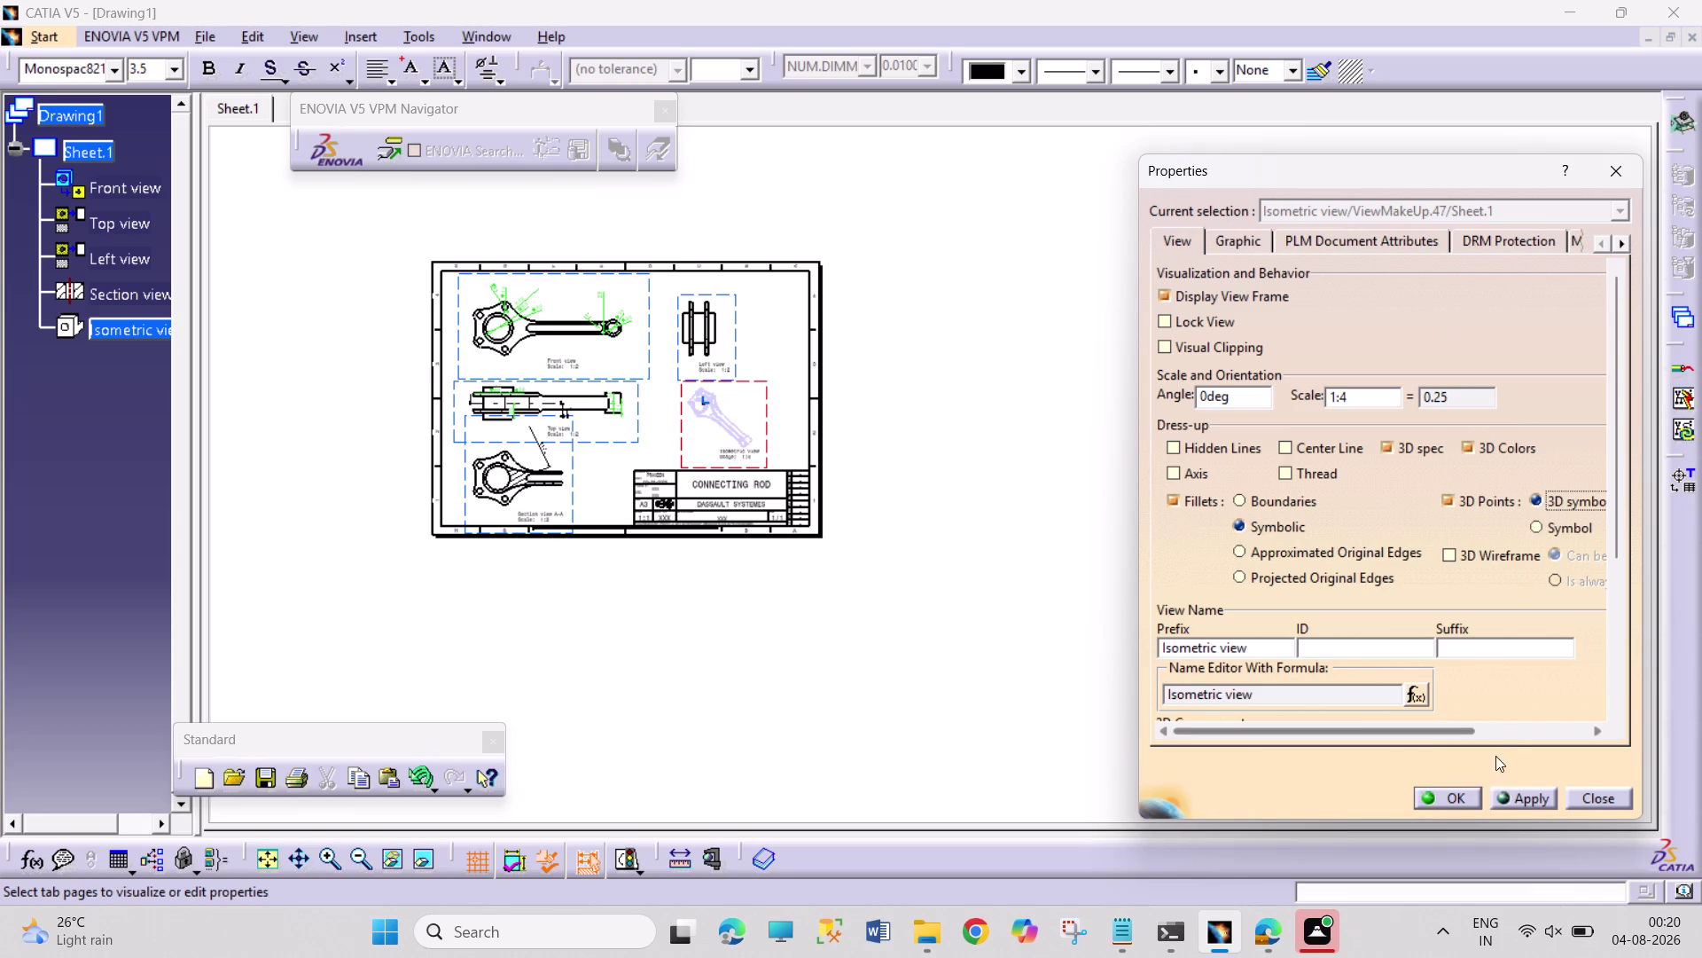
click(1521, 803)
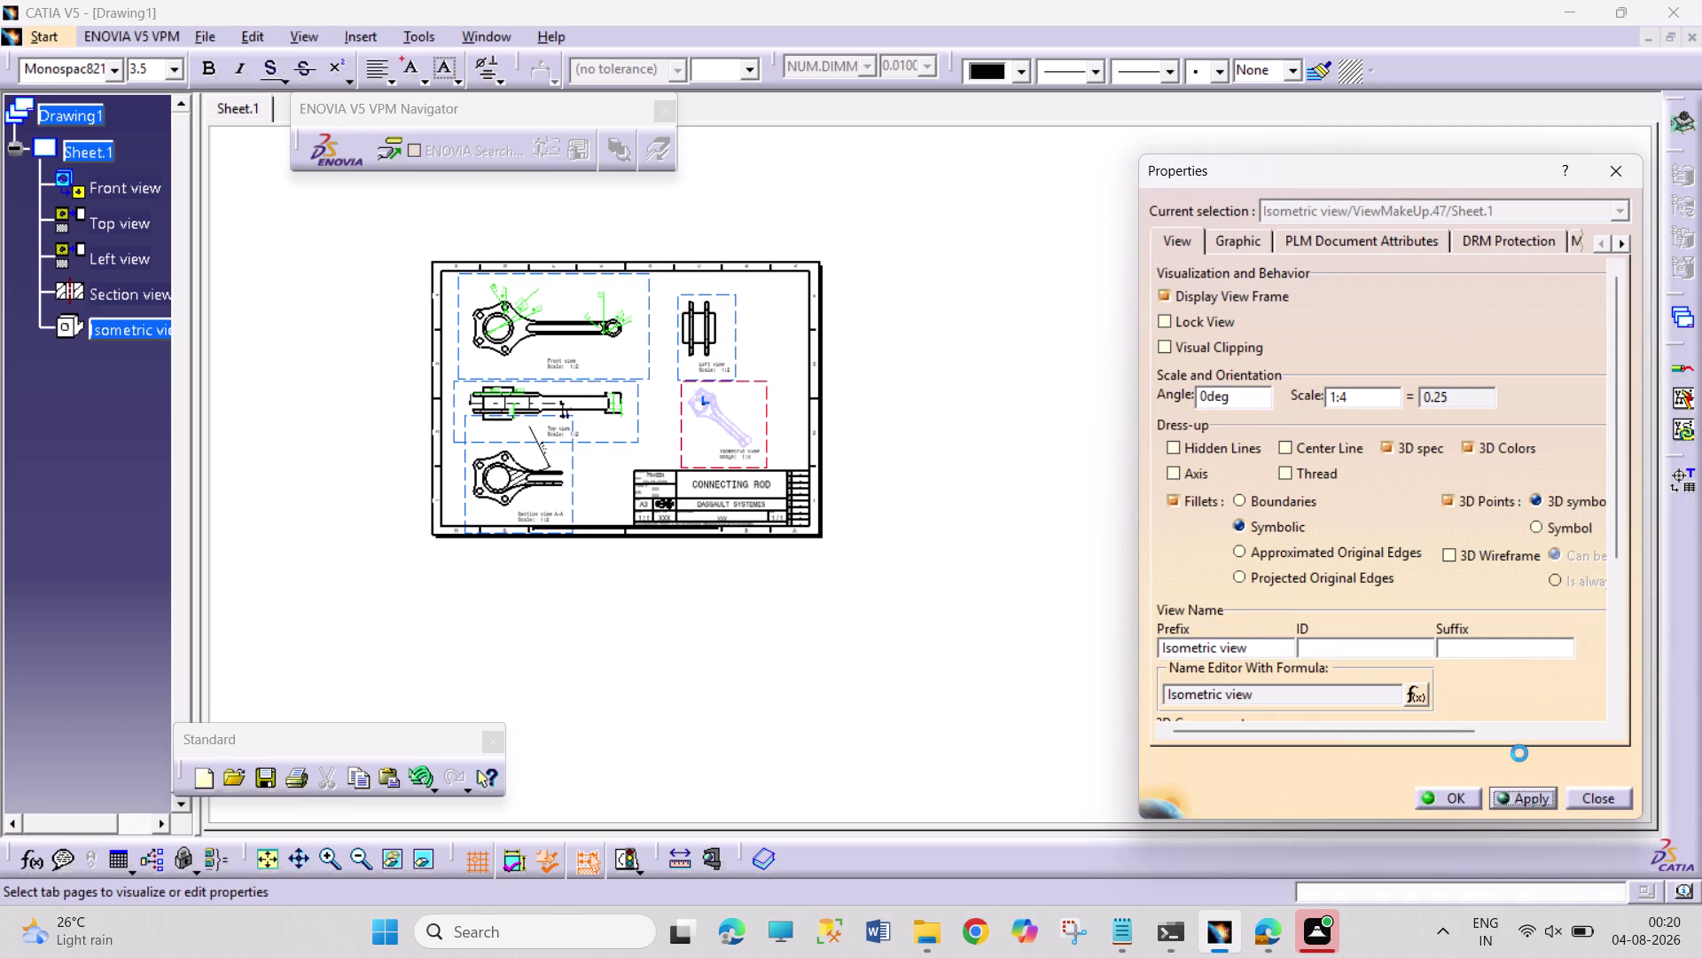
click(1537, 523)
click(1524, 794)
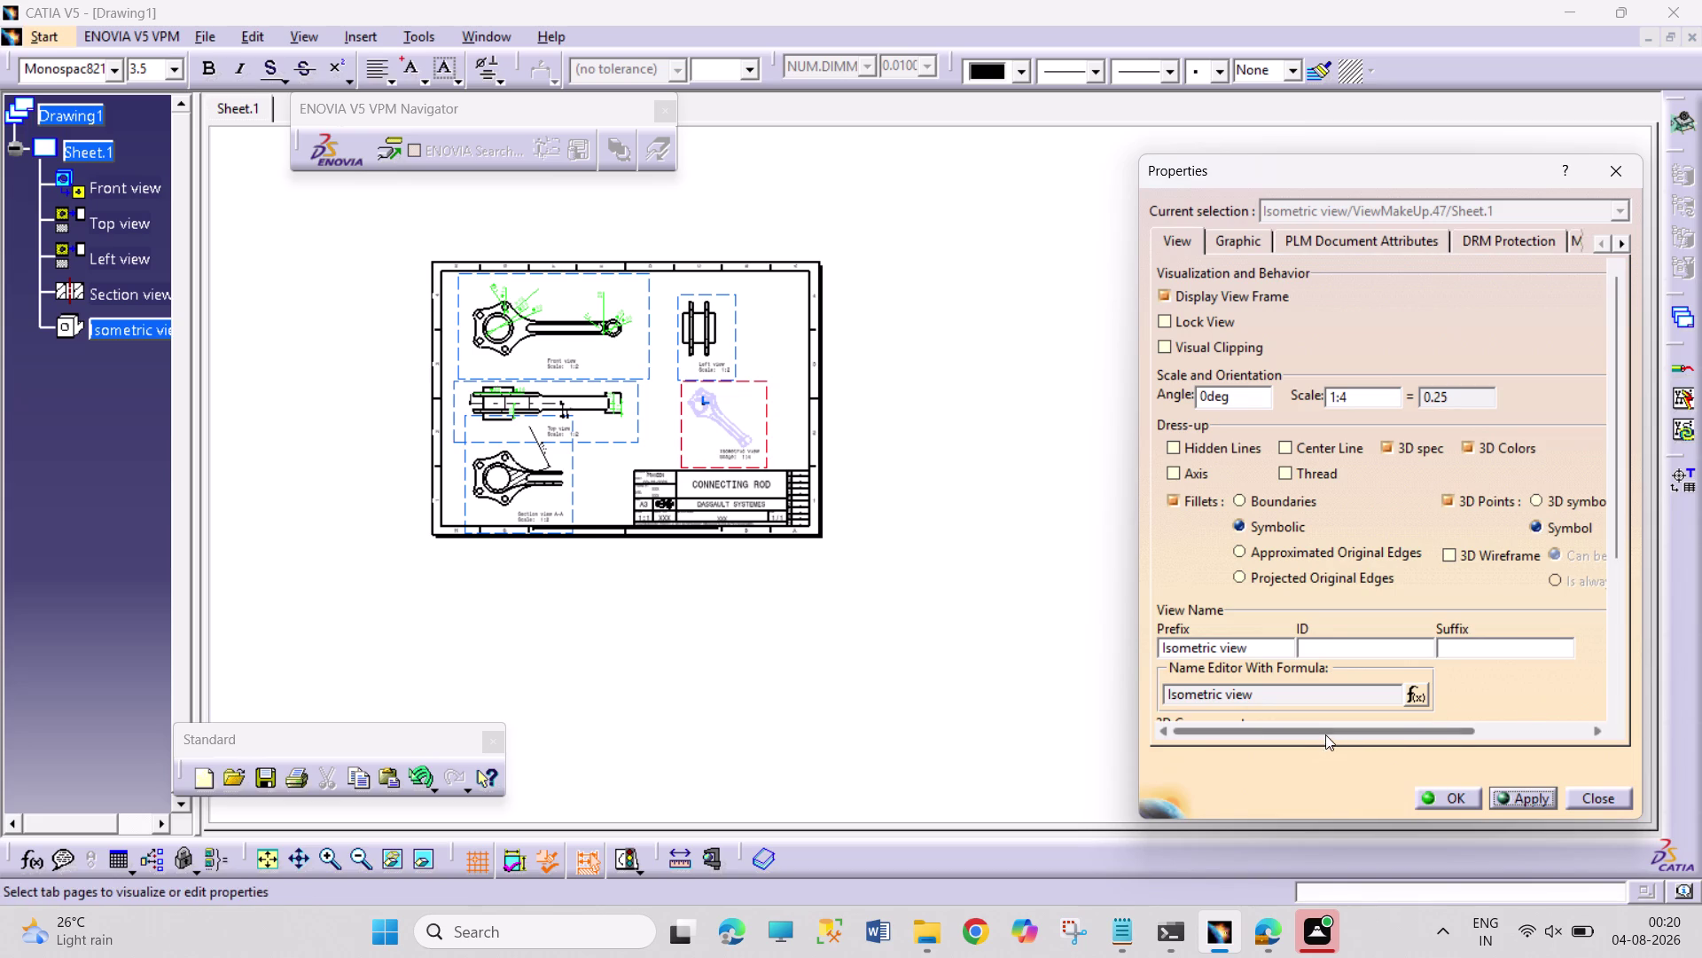
drag(1325, 734, 1470, 720)
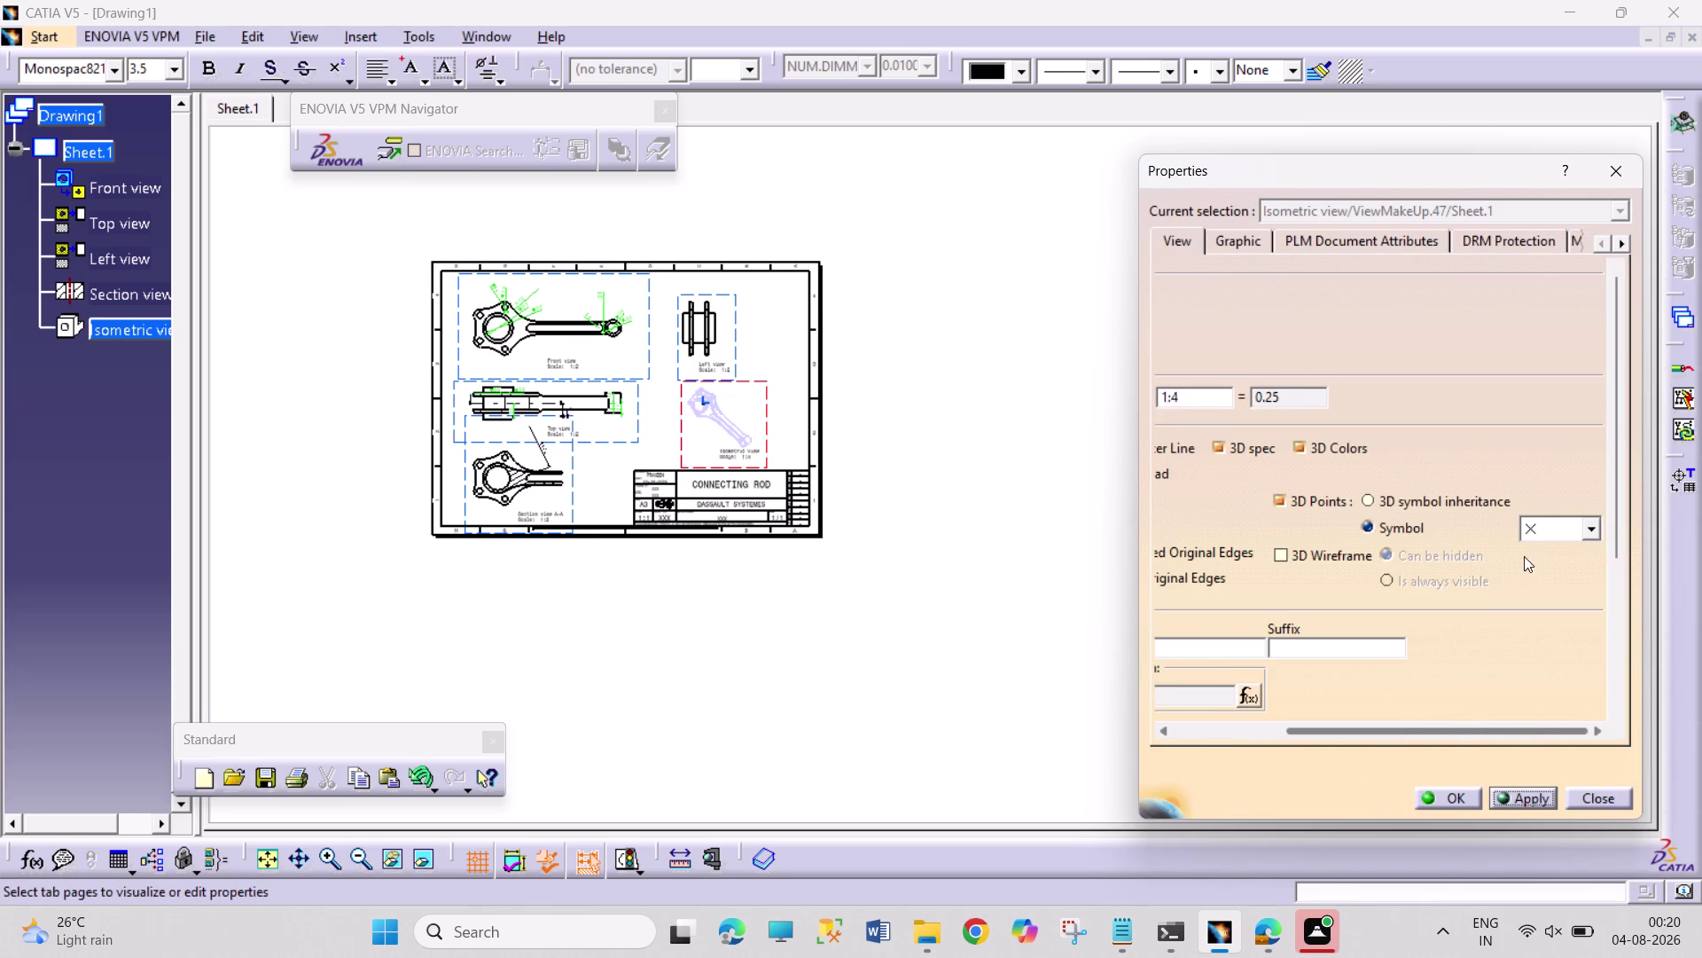
click(1549, 525)
click(1561, 657)
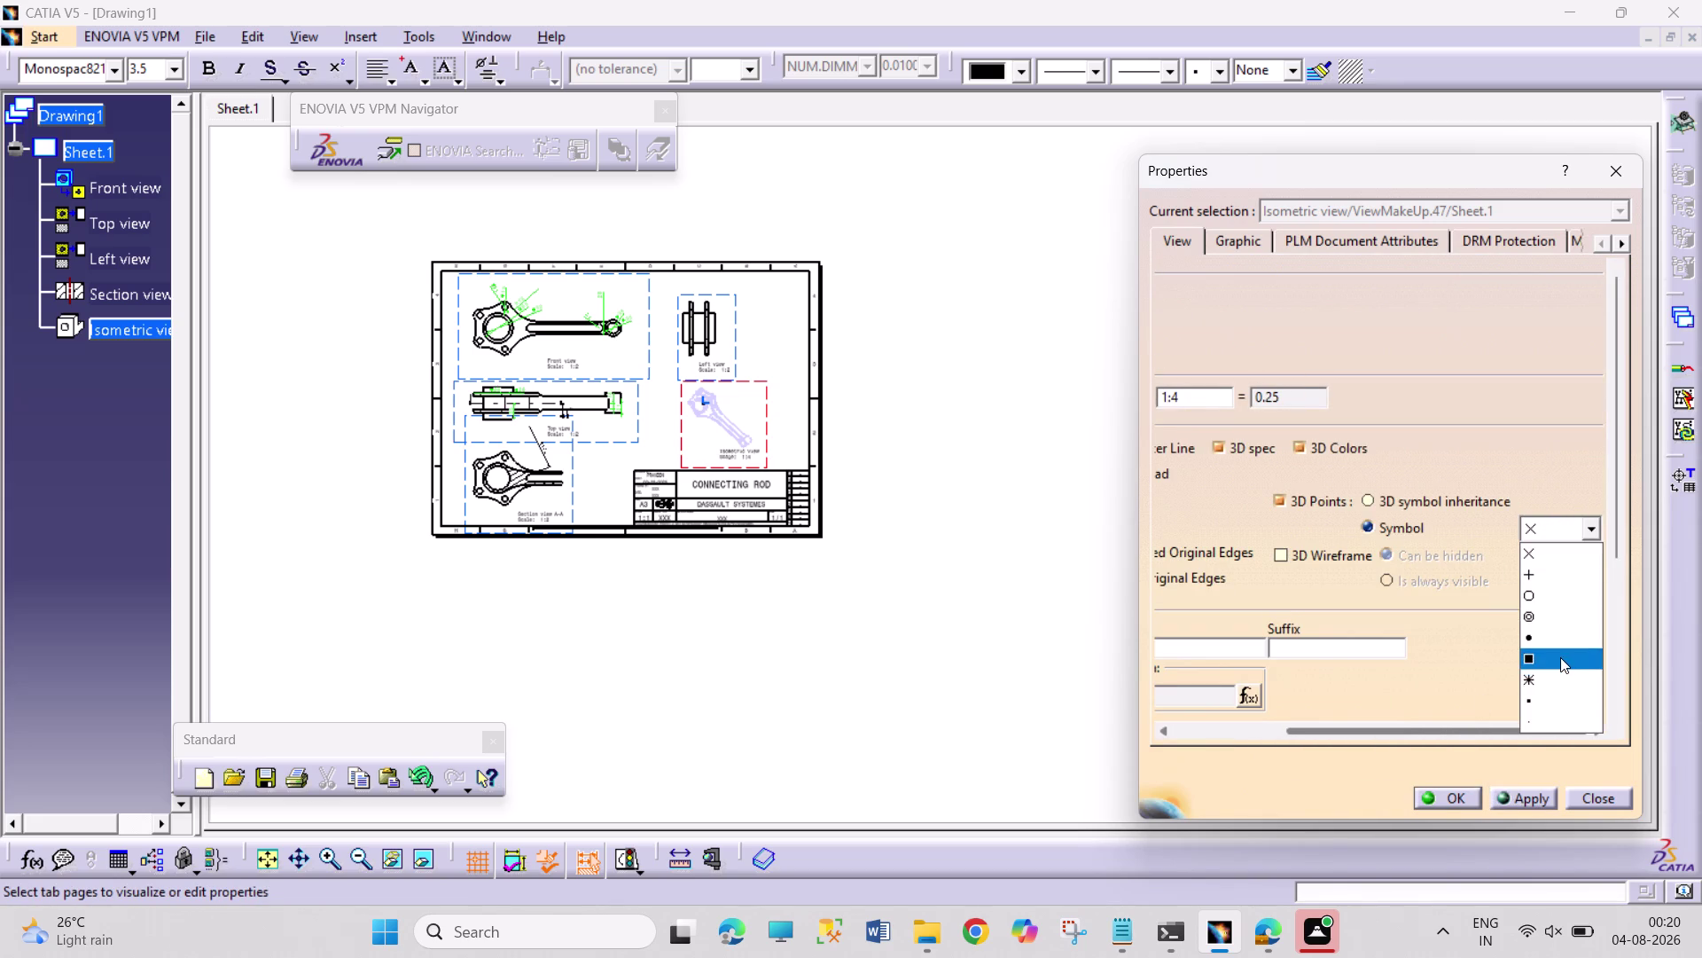
click(1522, 797)
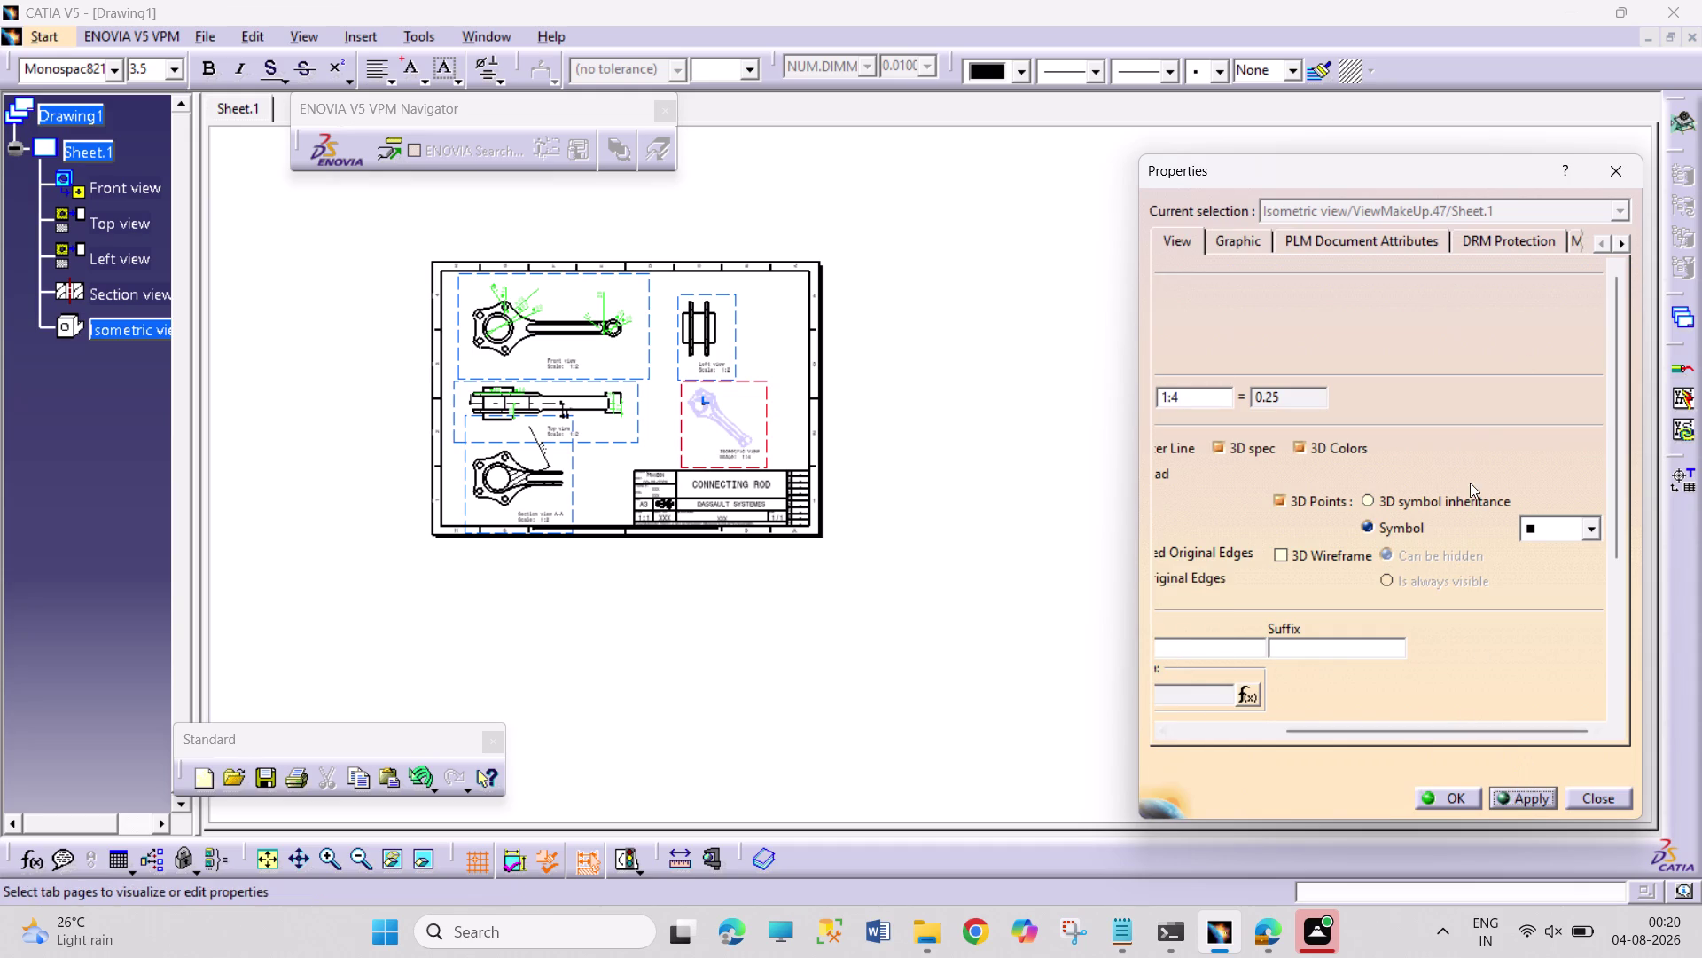
Scroll through the remaining Visualization, Scale, Dress-up and View Name settings.
drag(1396, 725, 1327, 725)
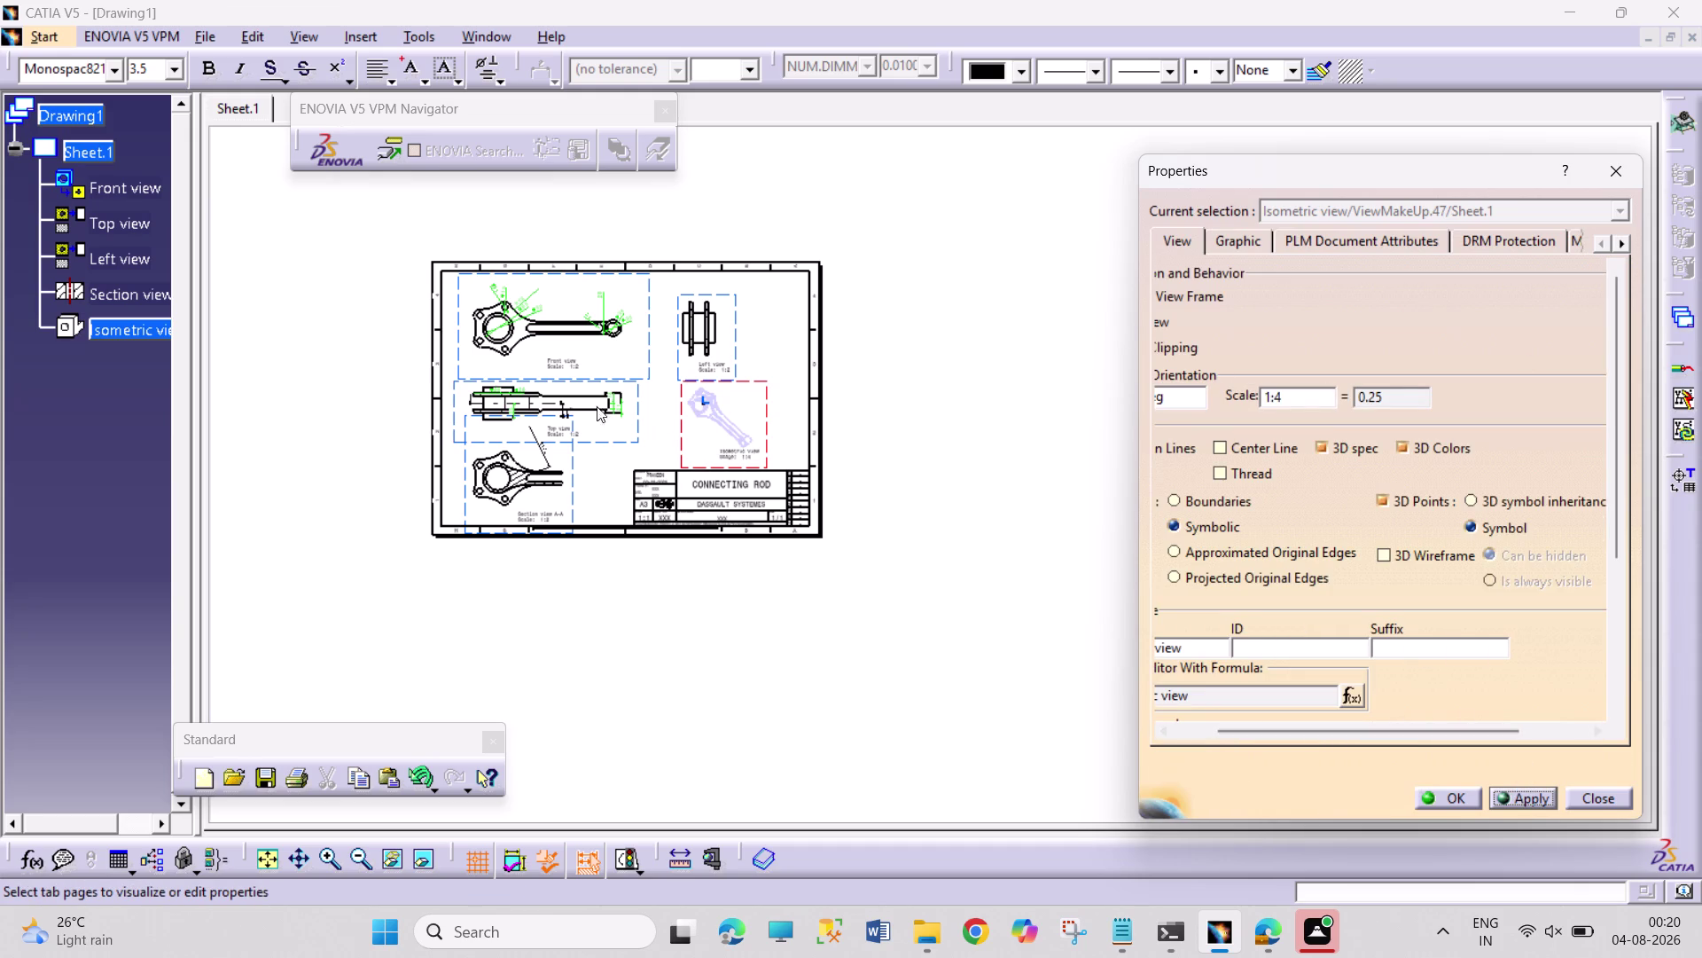
scroll(up, 3)
click(804, 463)
scroll(up, 3)
drag(1458, 732, 1360, 727)
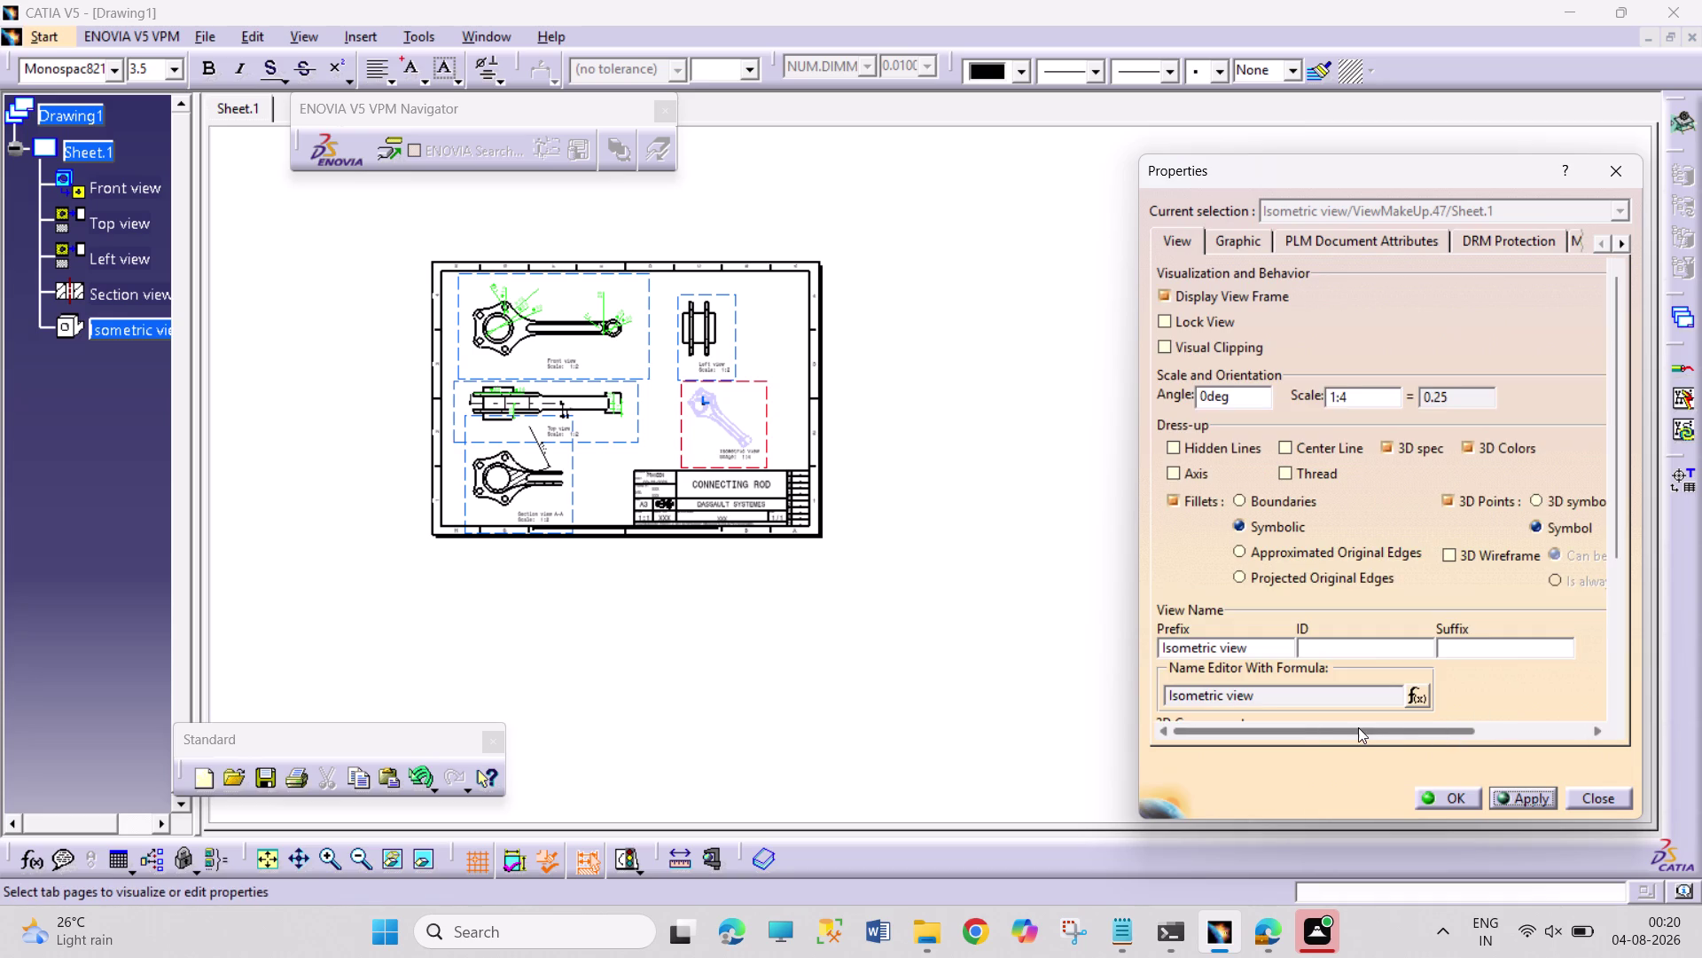
drag(1361, 727, 1356, 727)
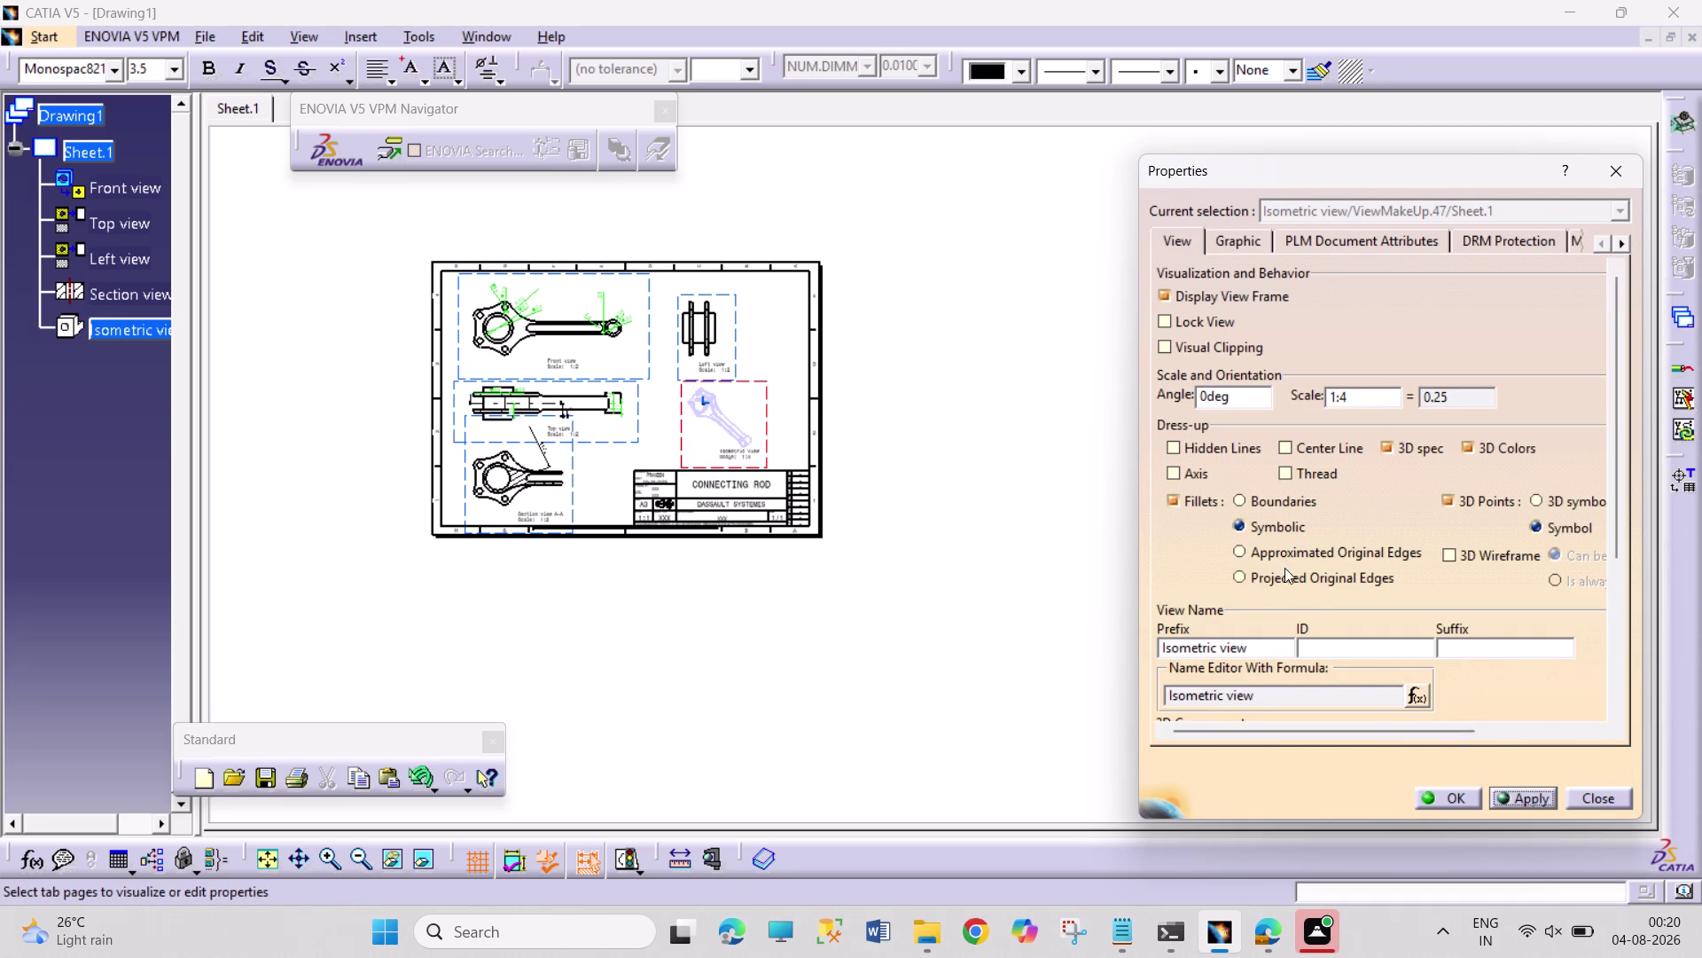
scroll(down, 3)
click(1373, 617)
scroll(down, 3)
drag(1618, 435, 1626, 603)
drag(1627, 600, 1627, 408)
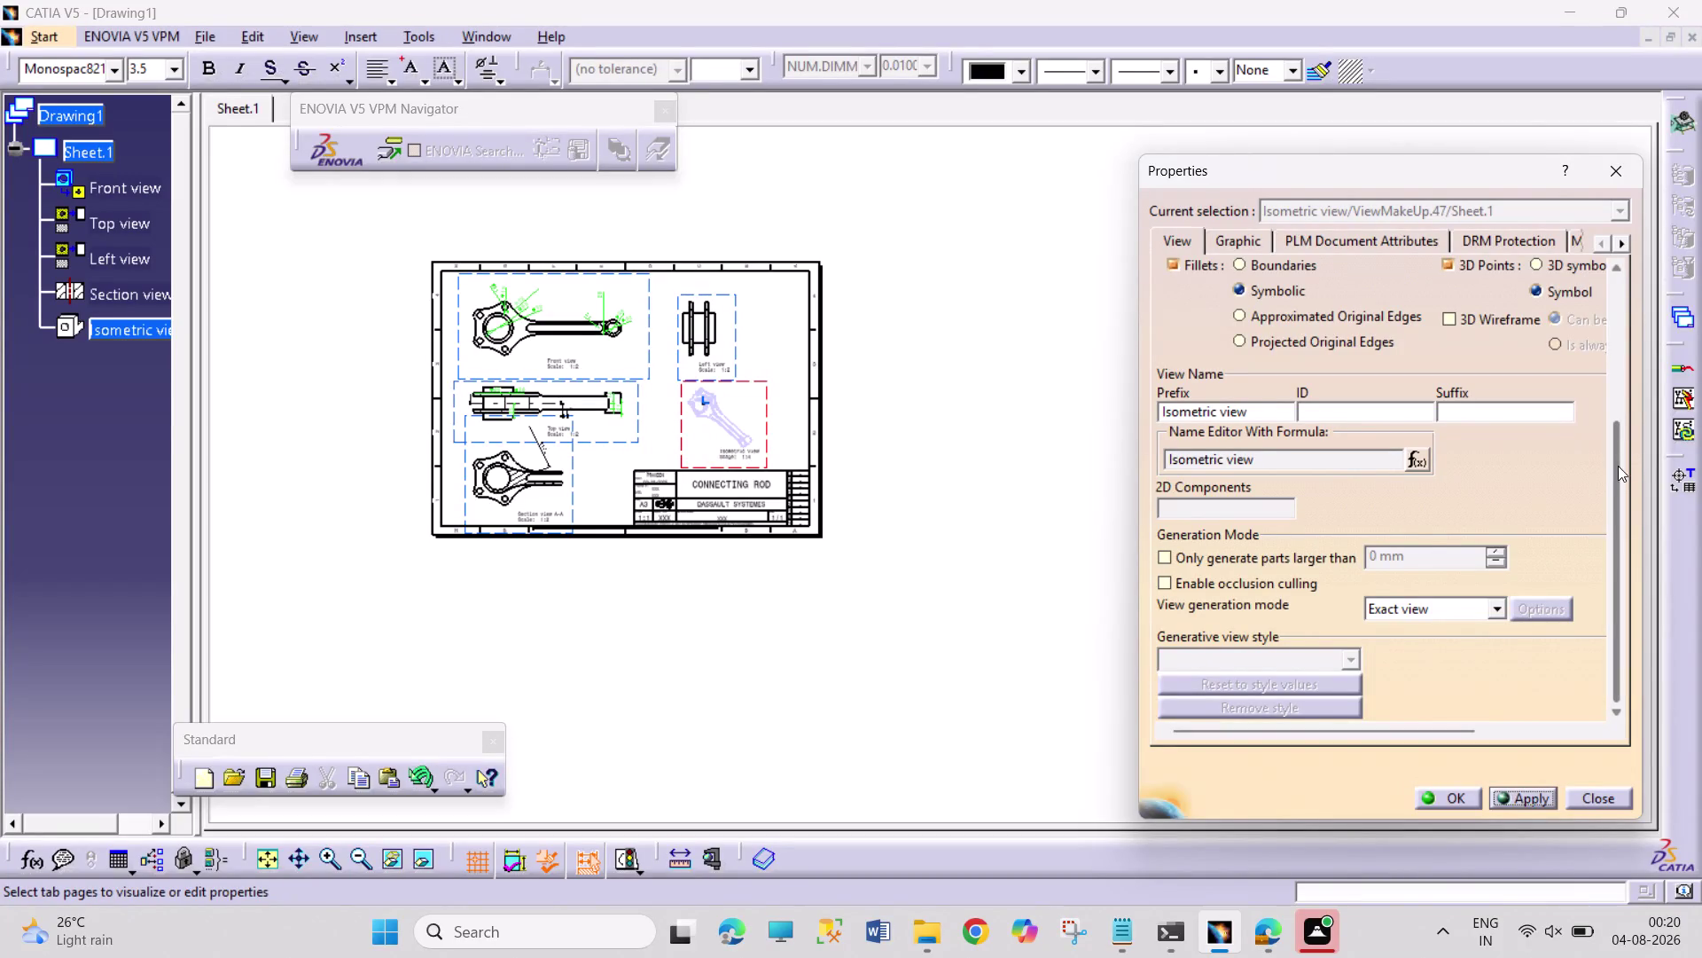
drag(1612, 473, 1612, 343)
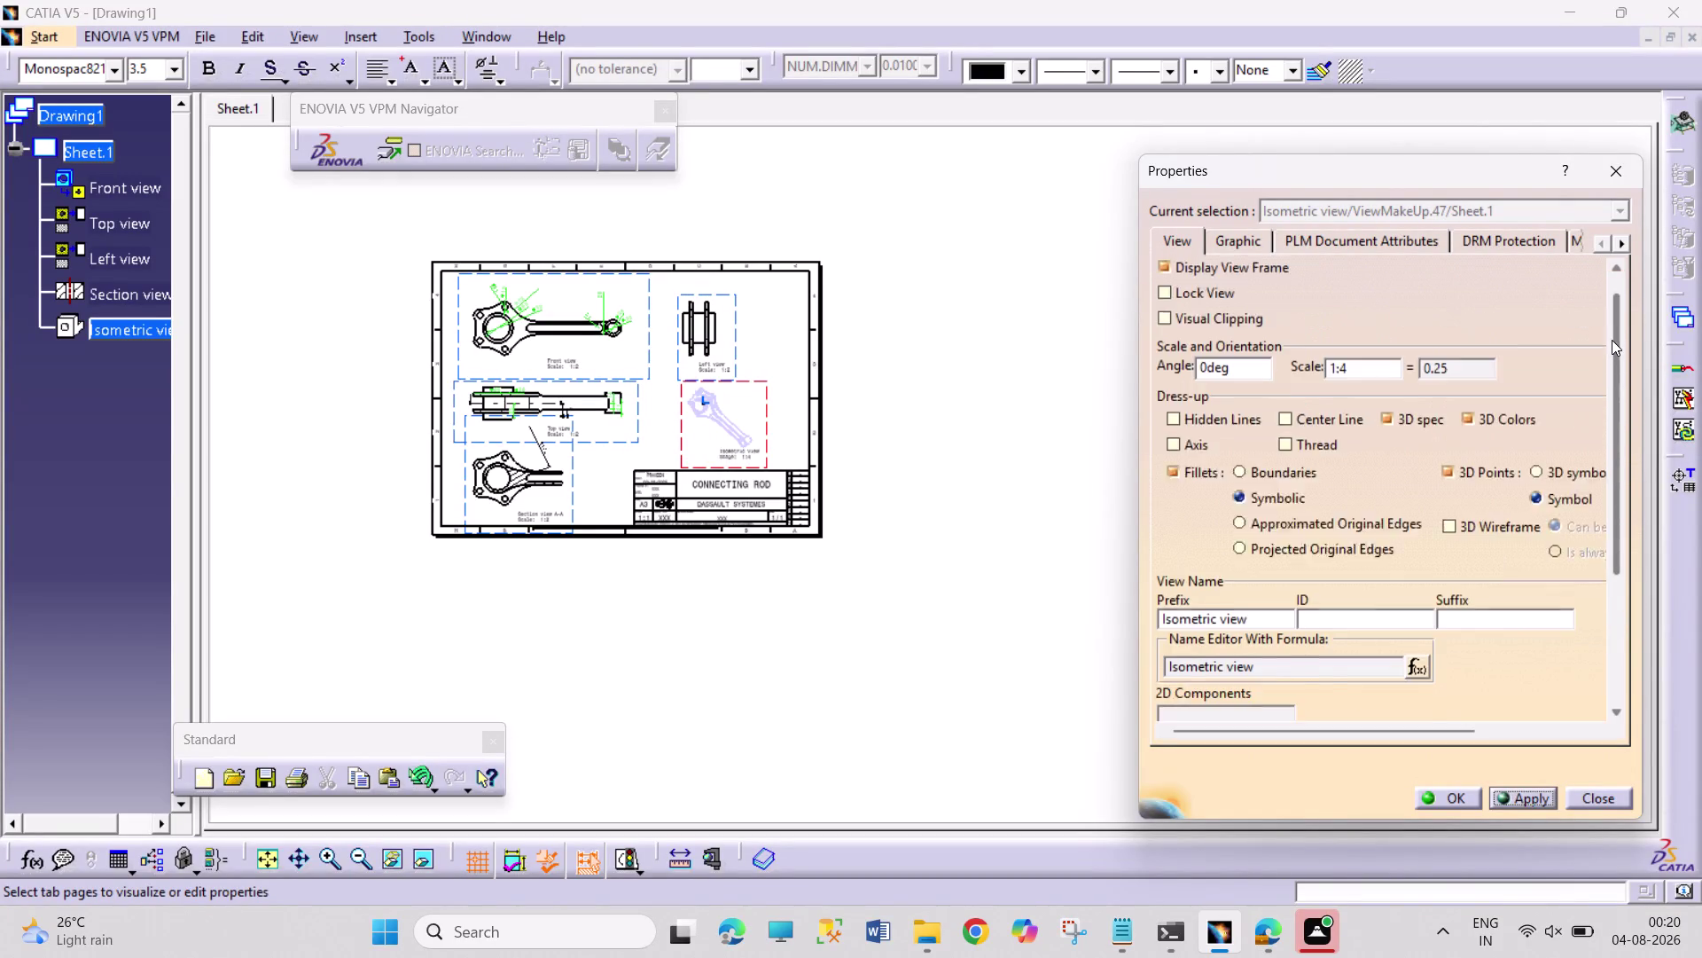
drag(1612, 343, 1615, 320)
Browse the DRM Protection, Mechanical, Design Collaboration, View and Standards tabs, then close Properties.
click(1230, 234)
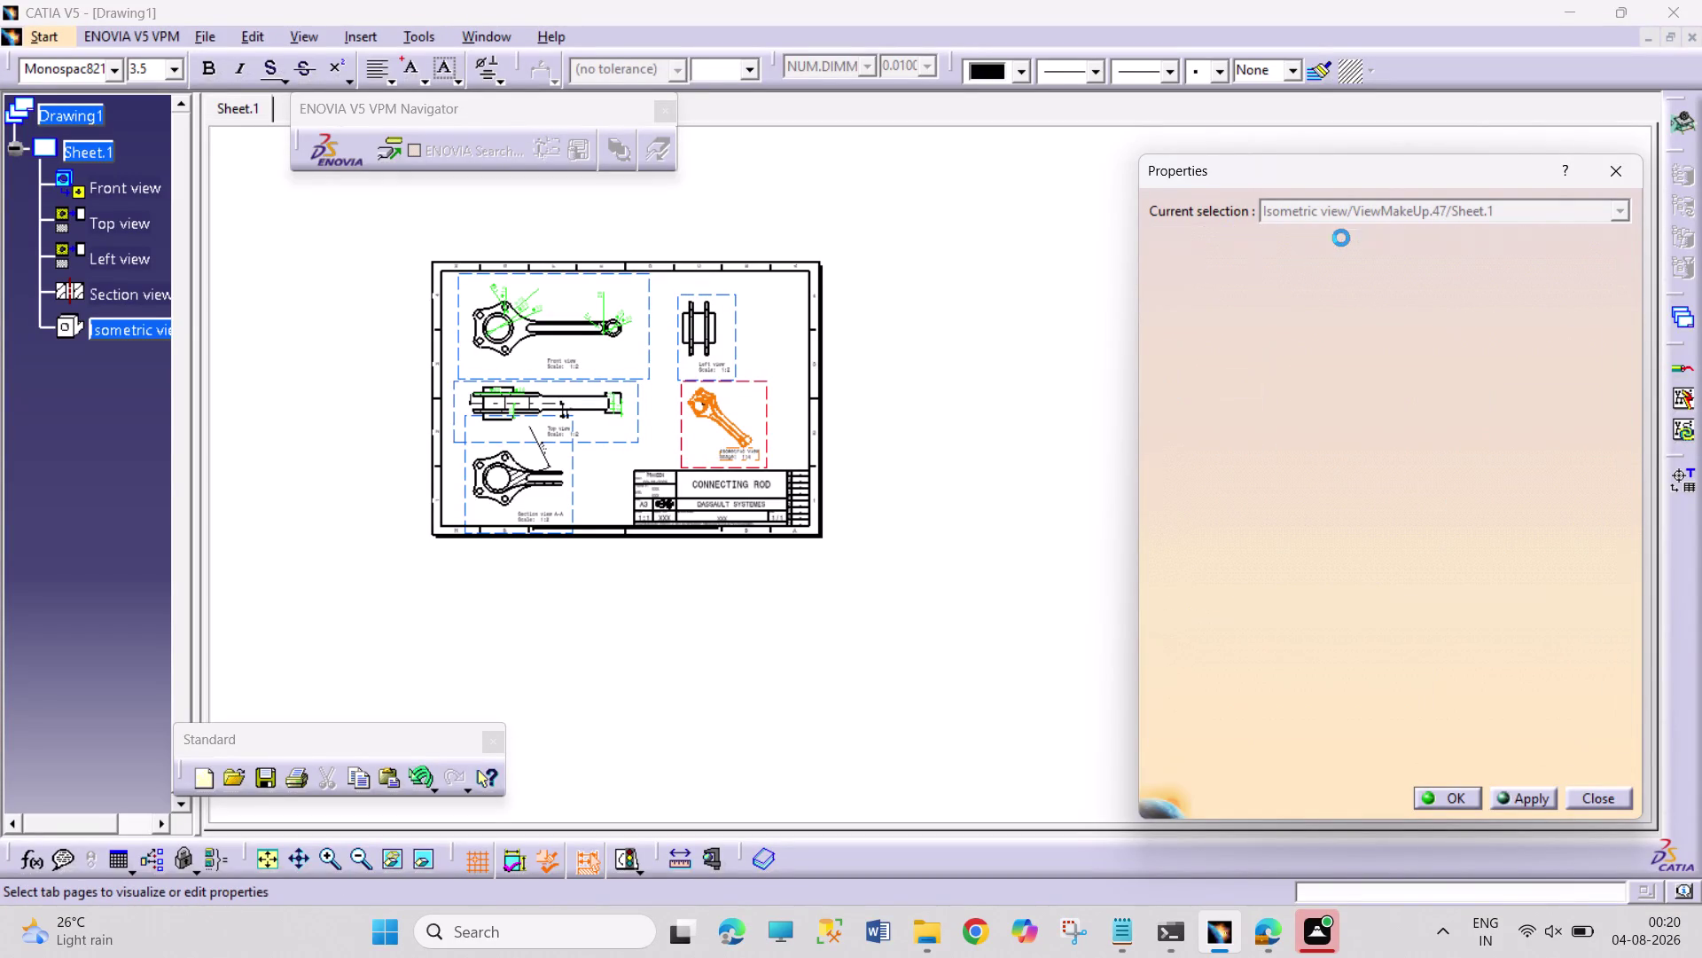
click(1356, 238)
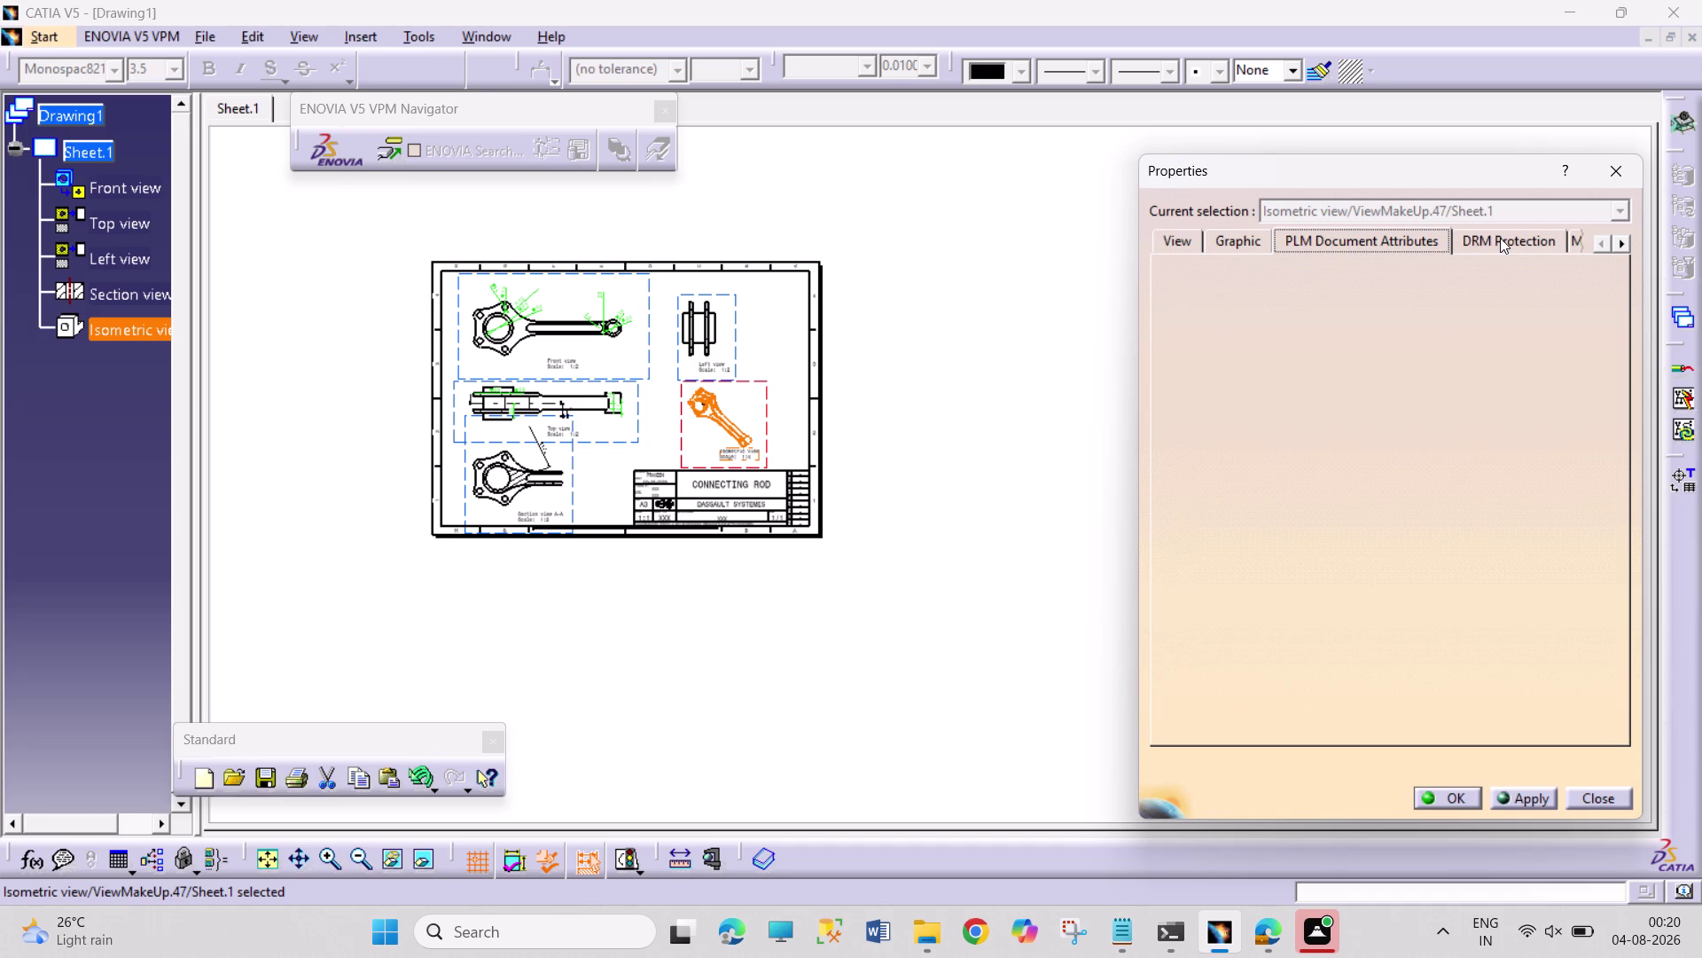
click(1500, 237)
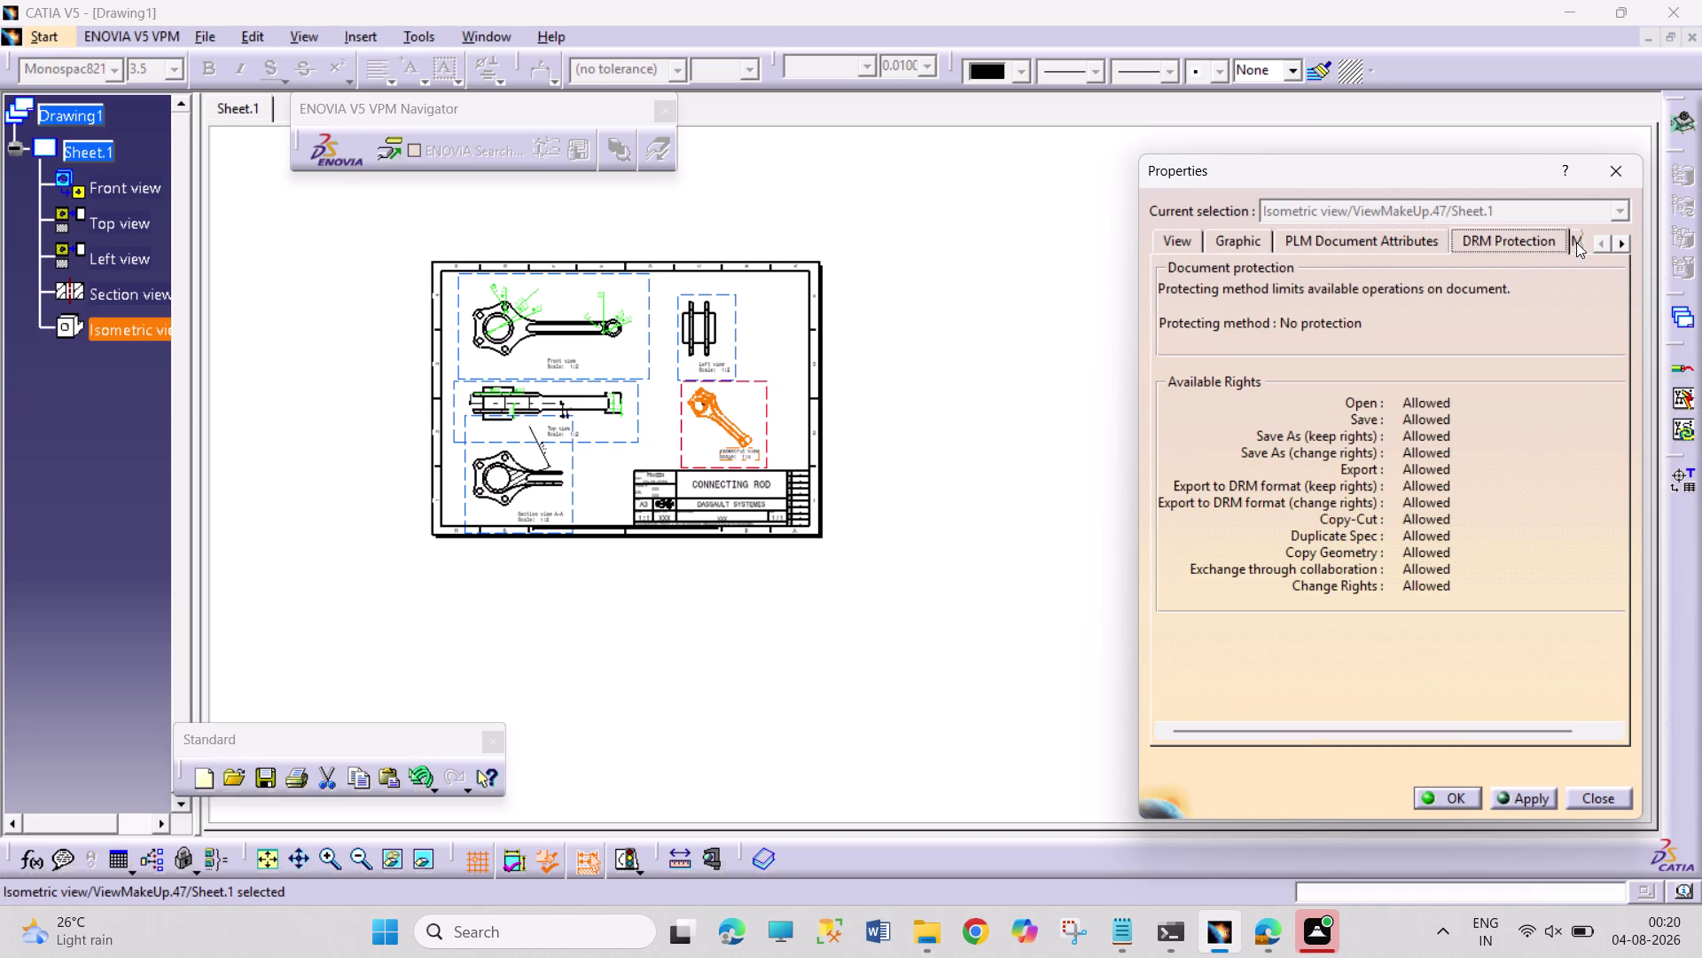
click(1576, 242)
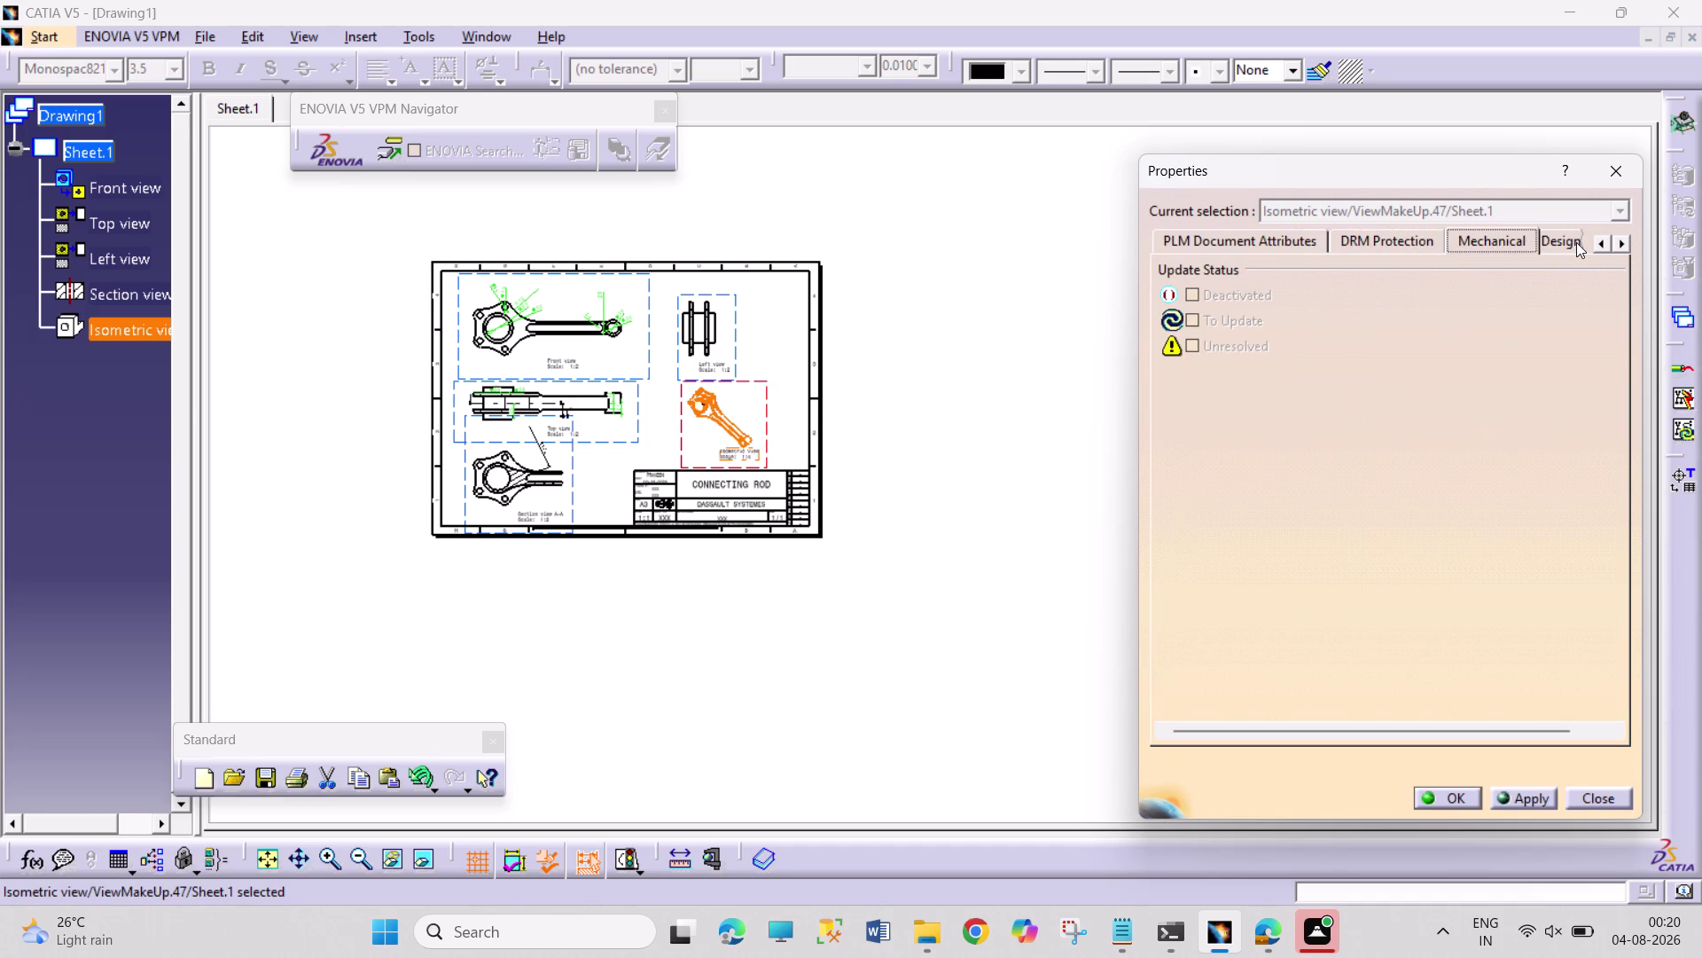
click(1572, 243)
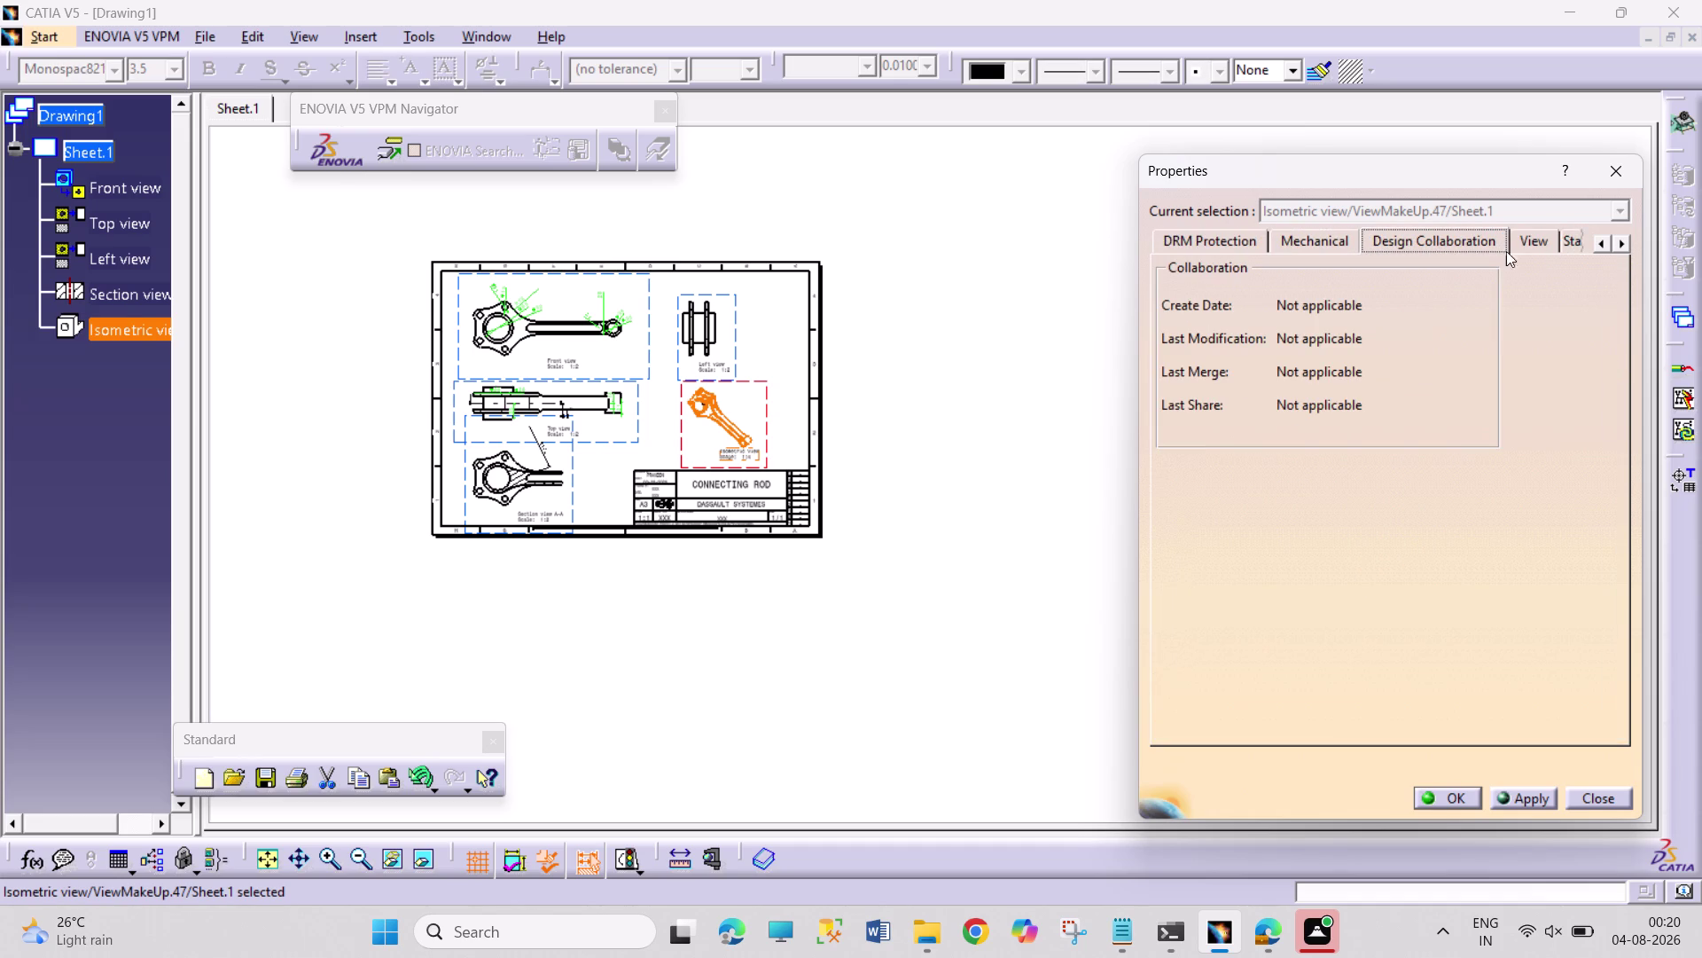
click(1519, 248)
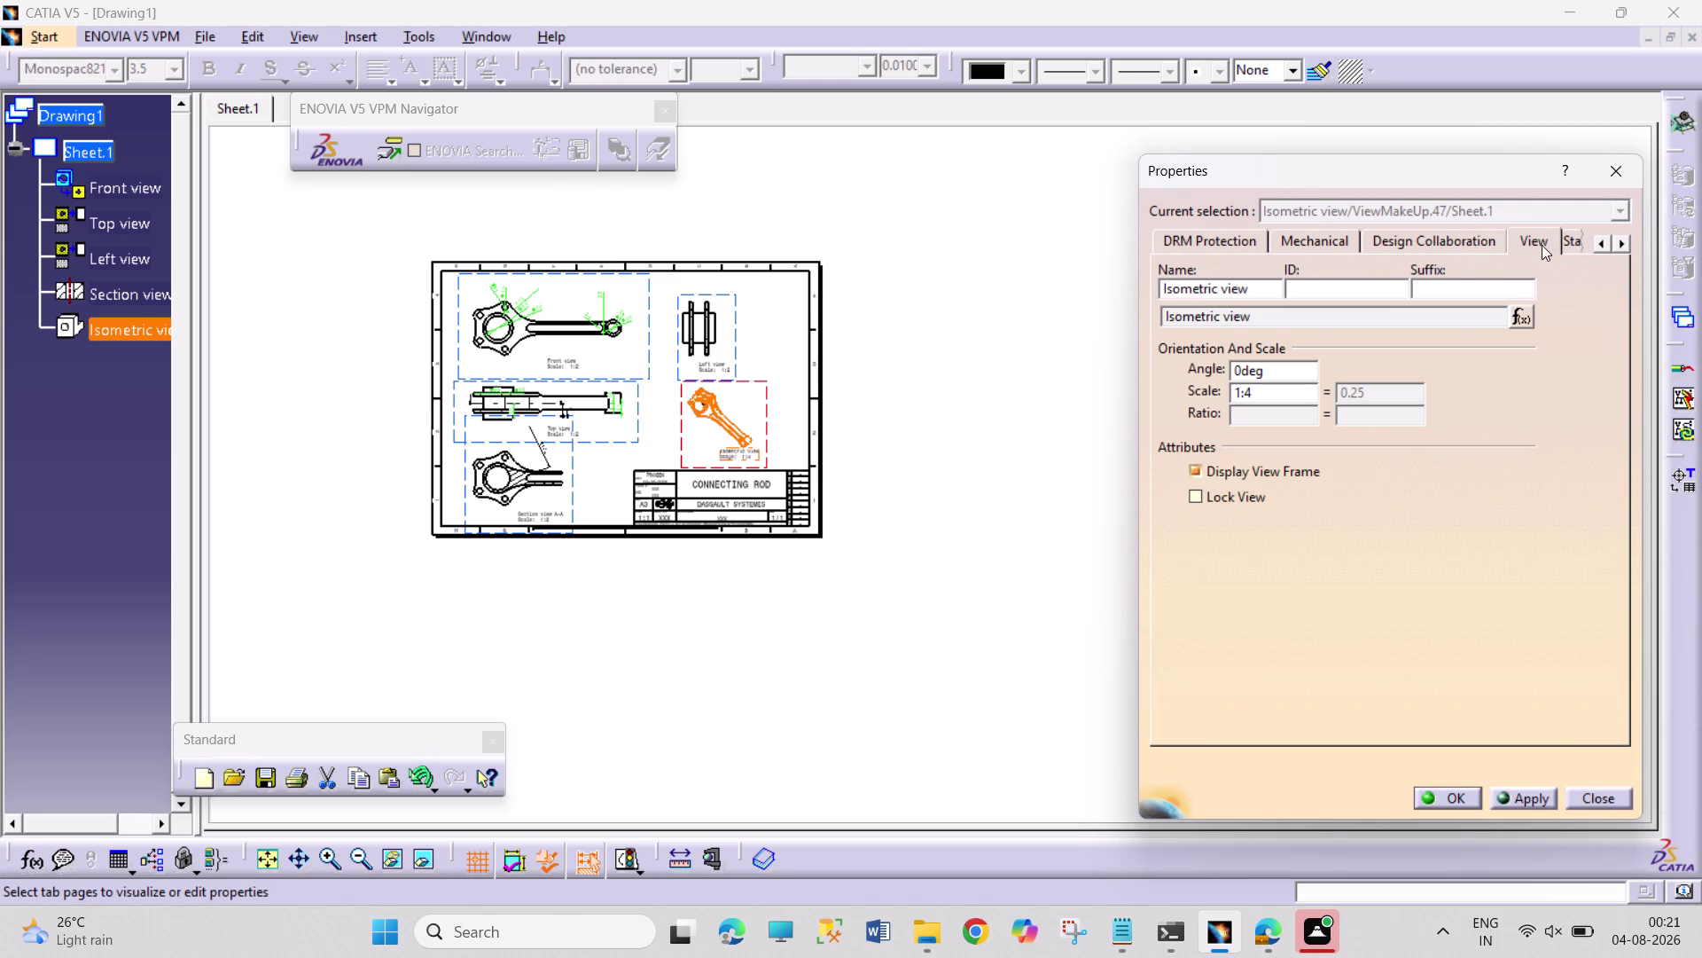
click(1542, 244)
click(1573, 243)
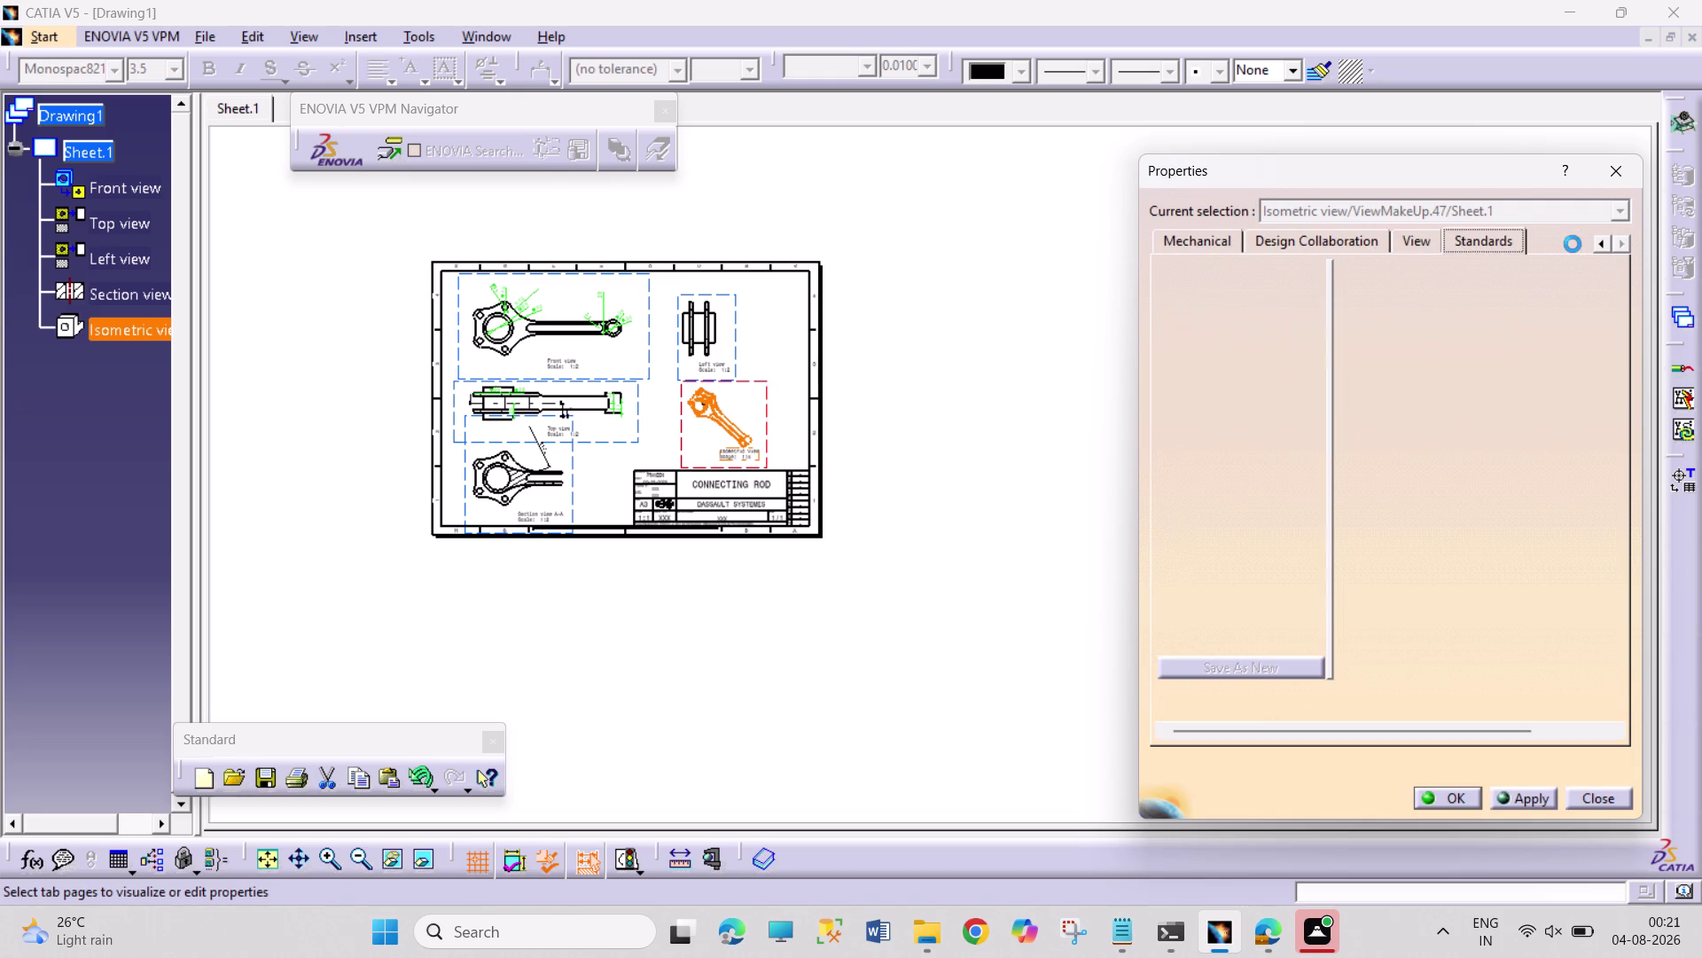
click(1636, 171)
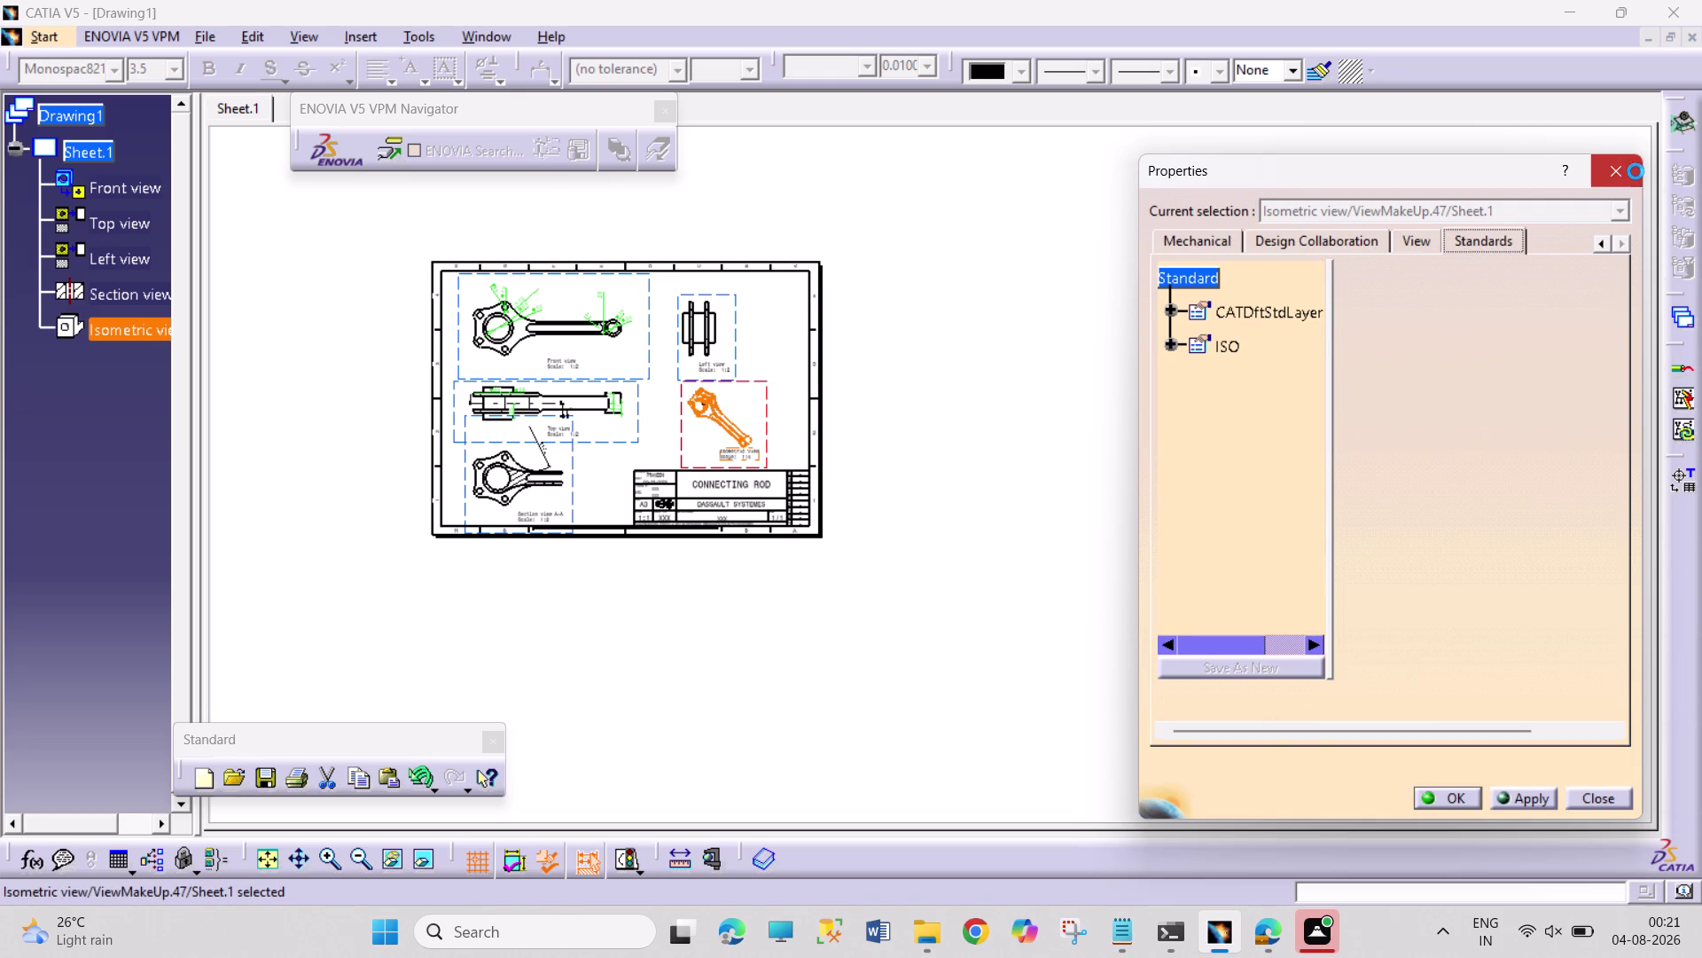
click(873, 431)
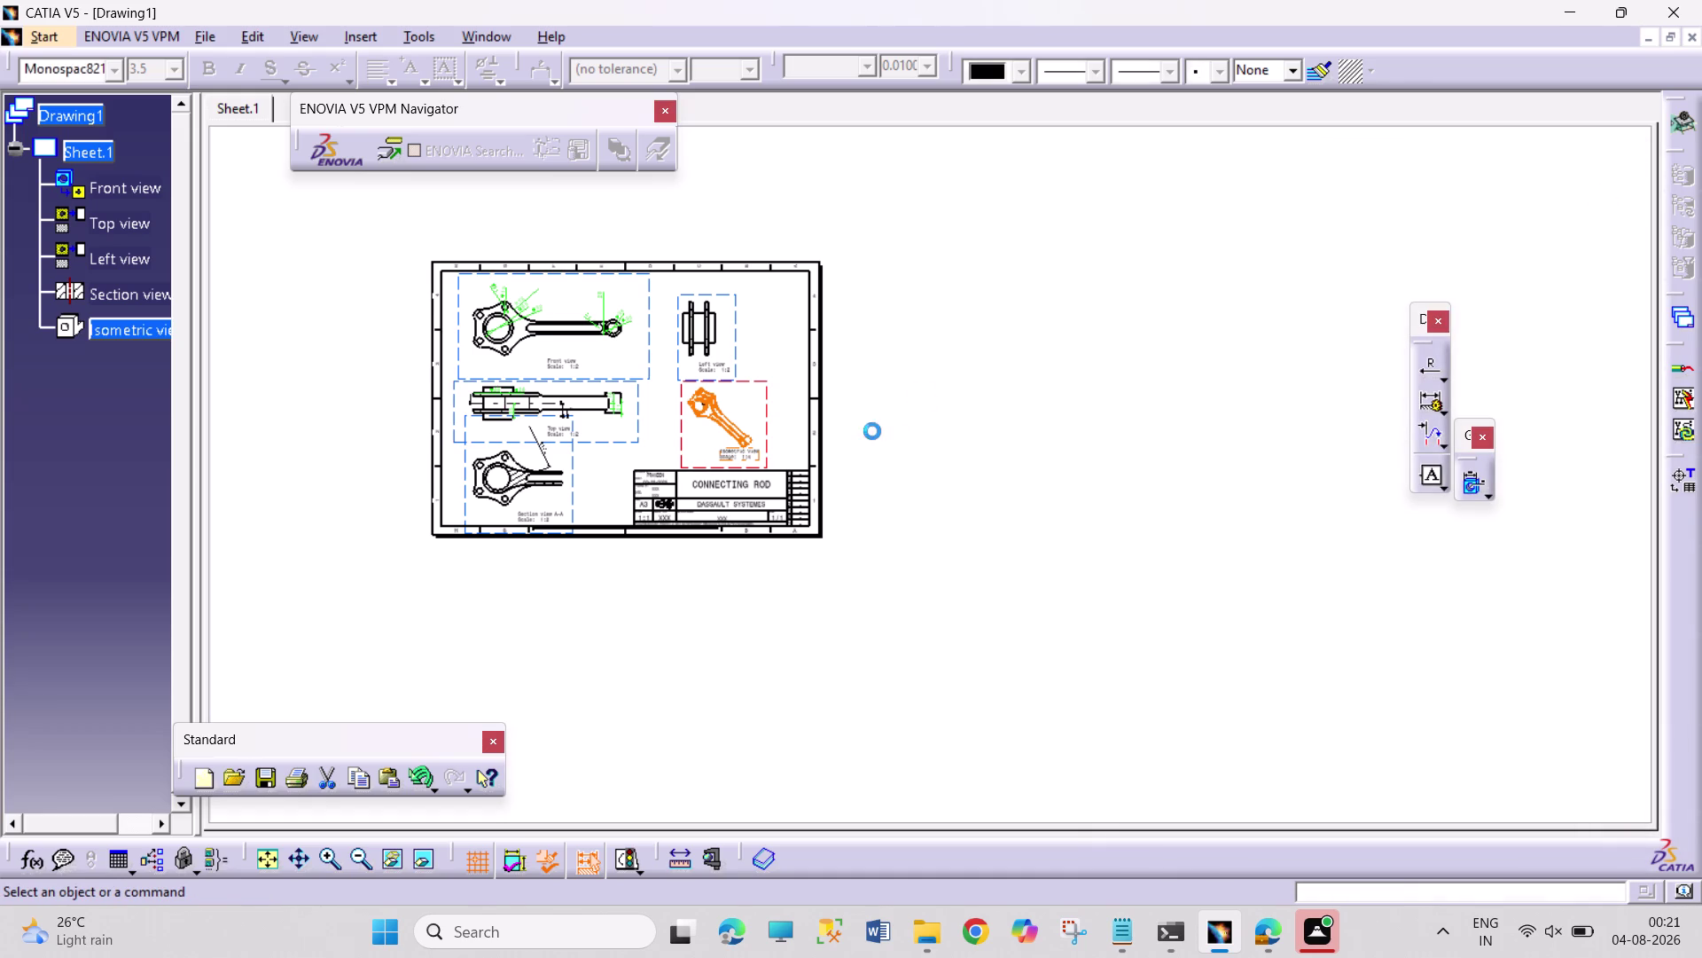
Pan and zoom to the isometric view and activate it.
scroll(up, 3)
scroll(up, 3)
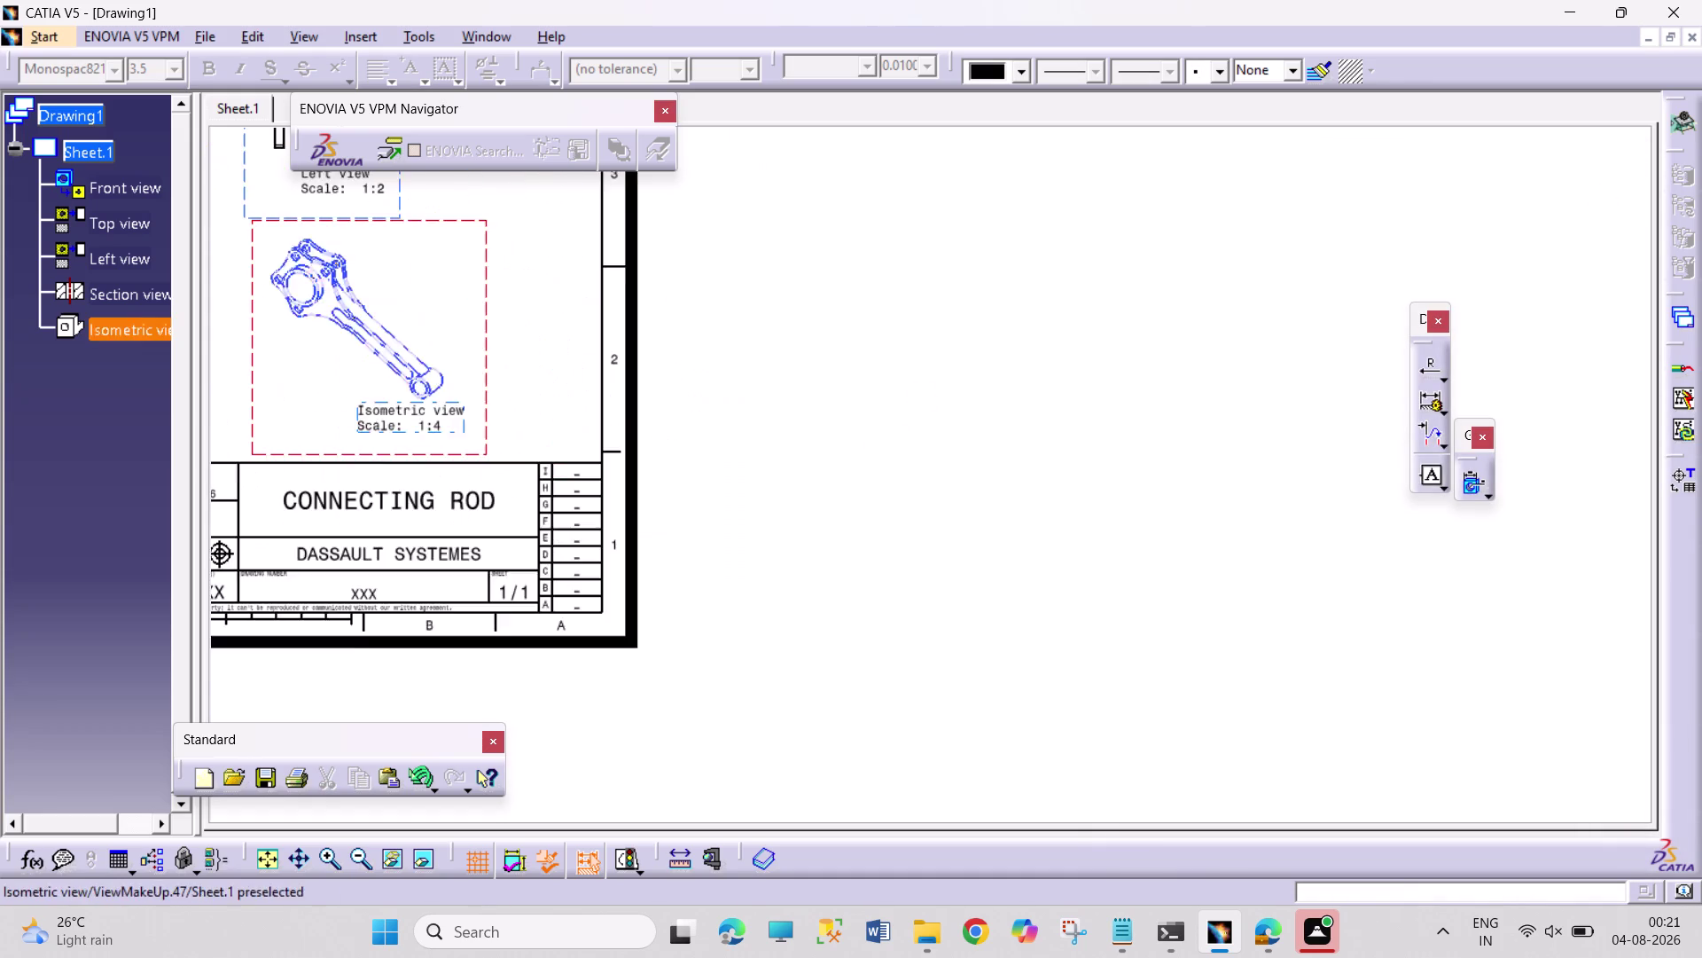
scroll(up, 3)
scroll(down, 3)
scroll(up, 3)
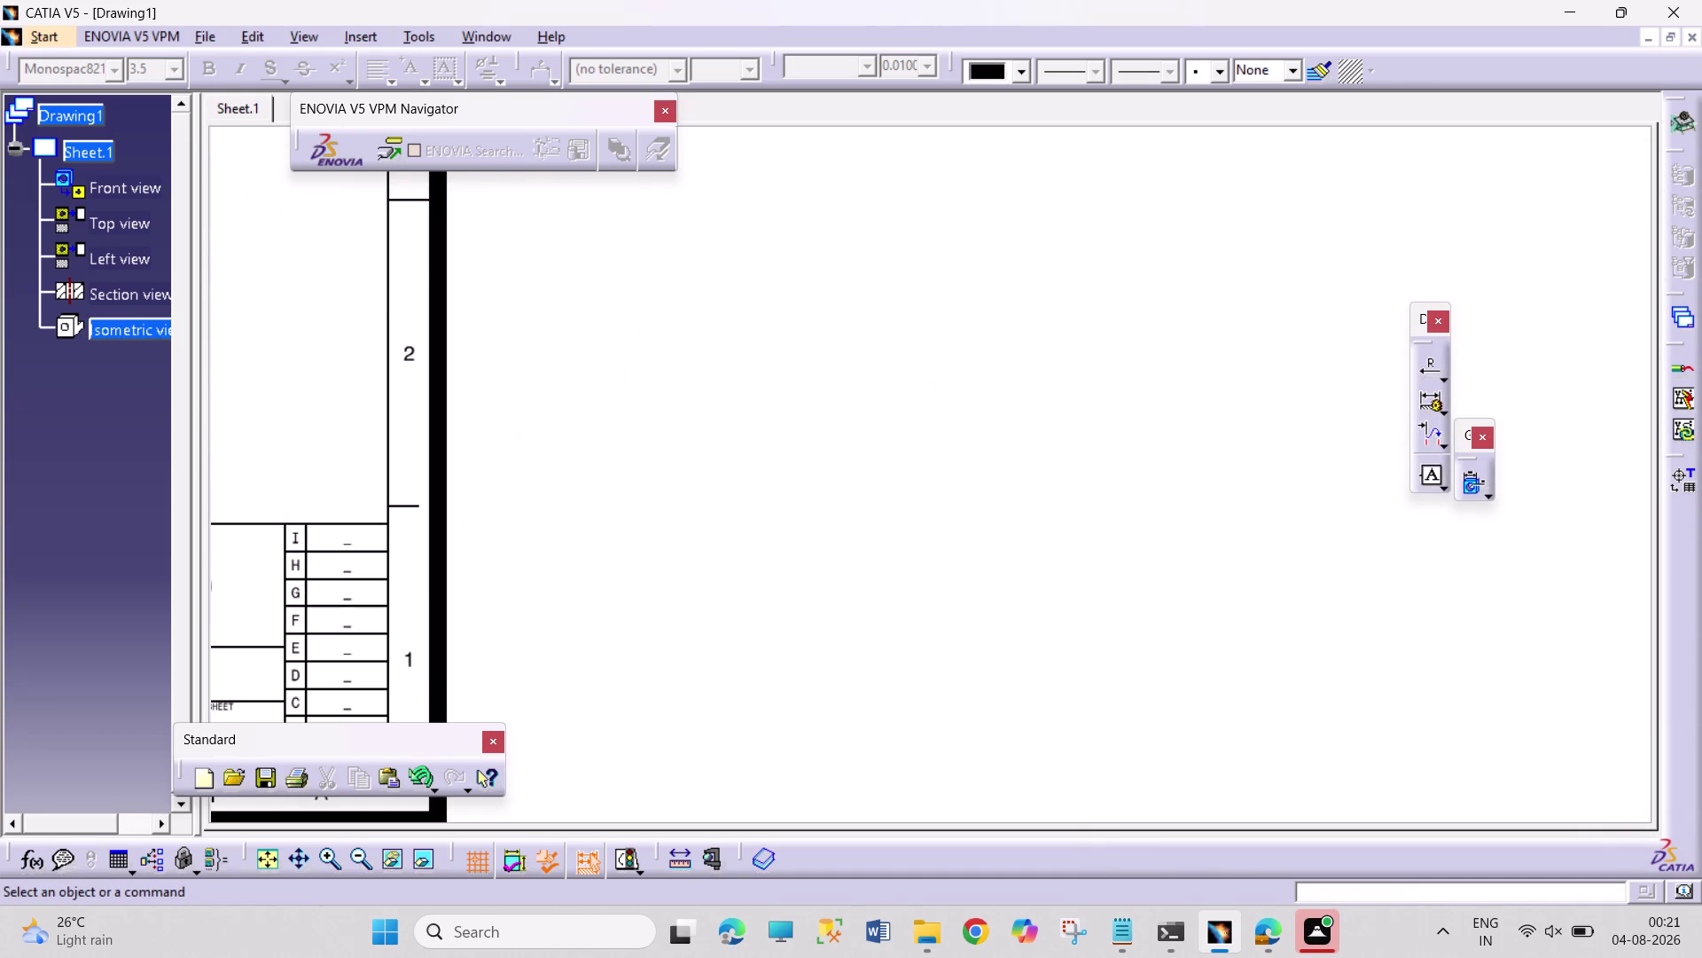
middle_drag(597, 479, 1669, 463)
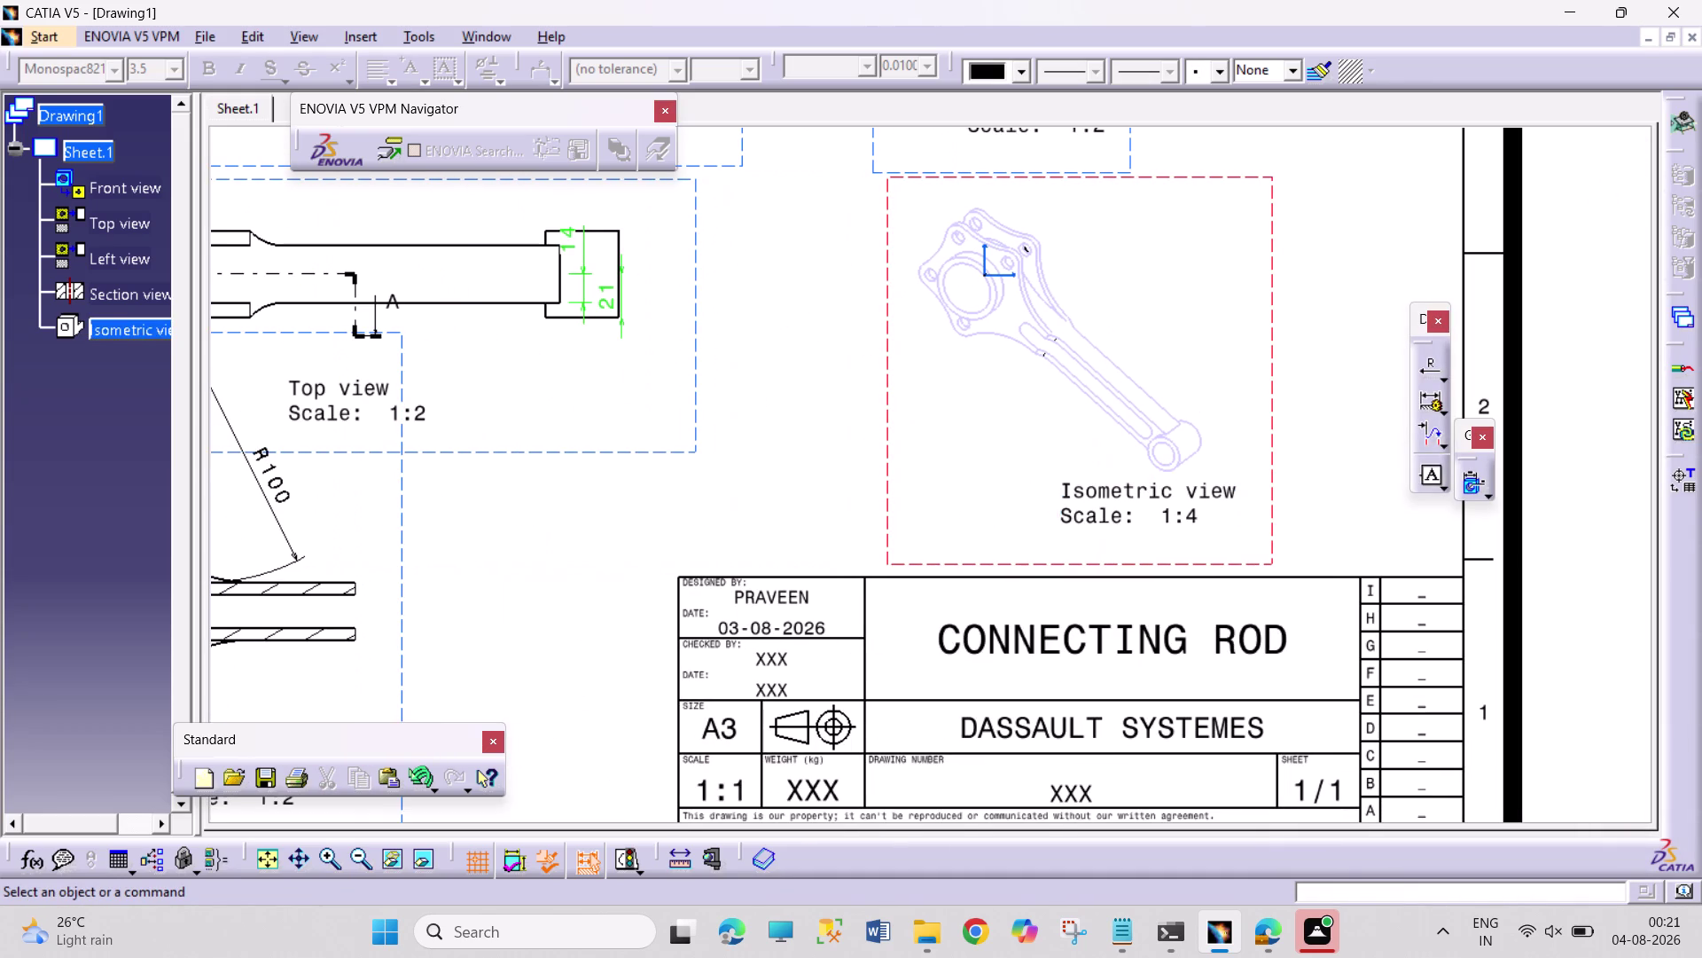
click(1261, 173)
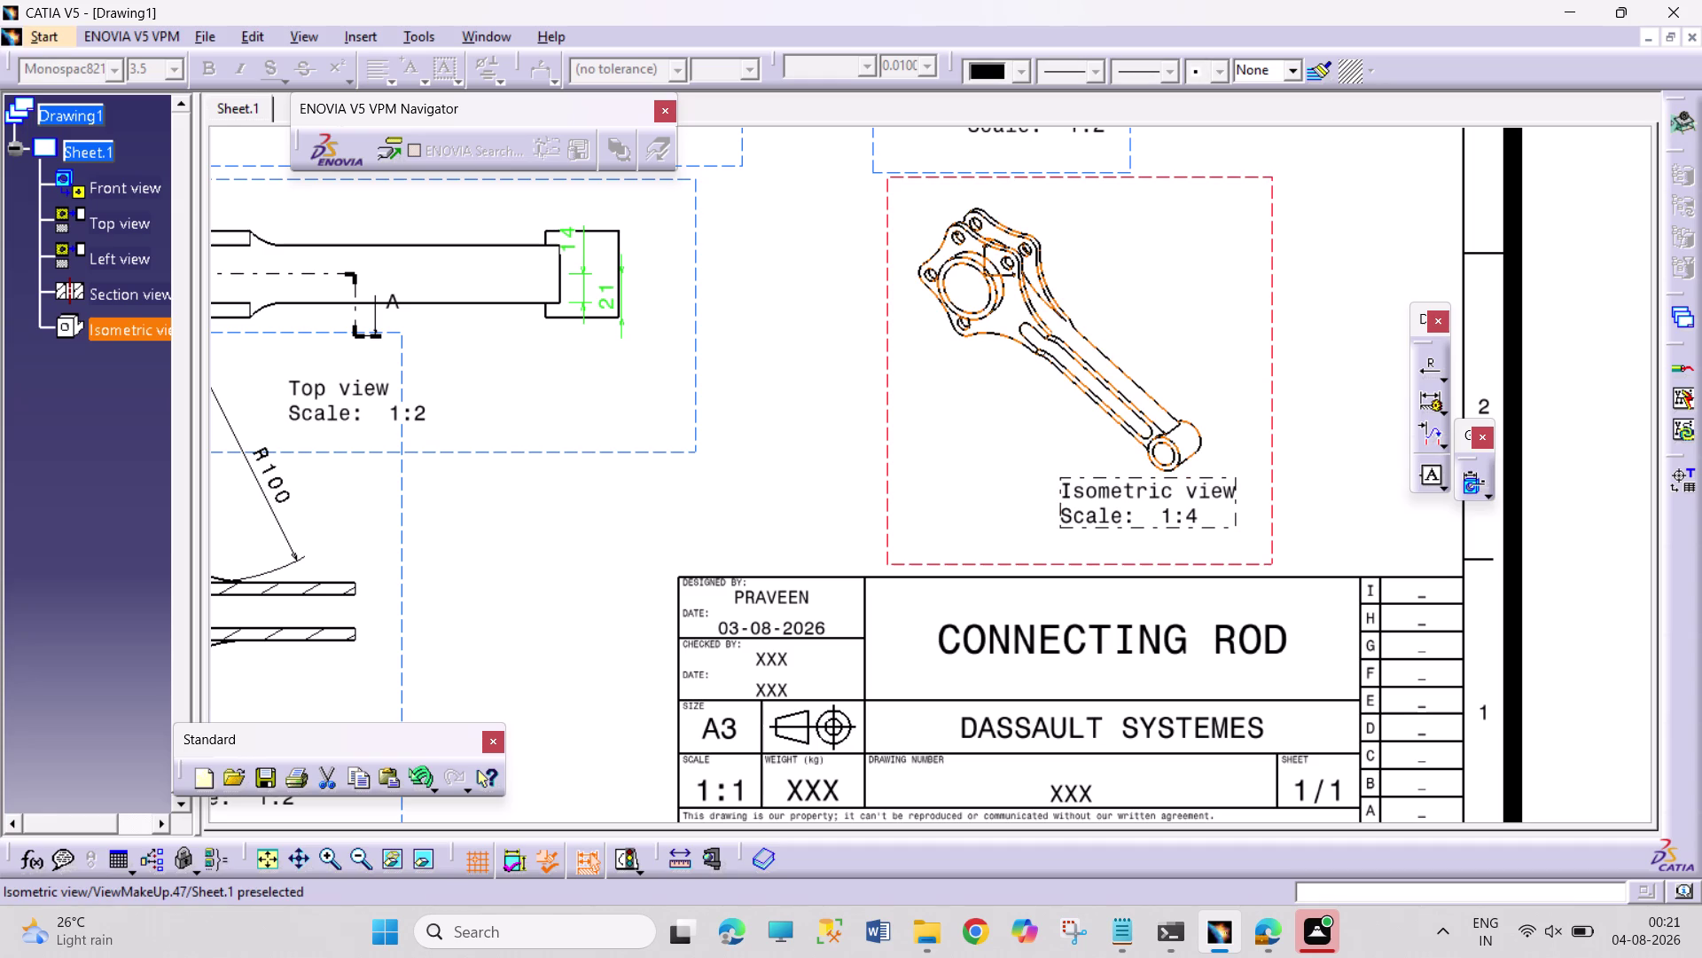
double_click(1260, 174)
right_drag(1244, 174, 1253, 181)
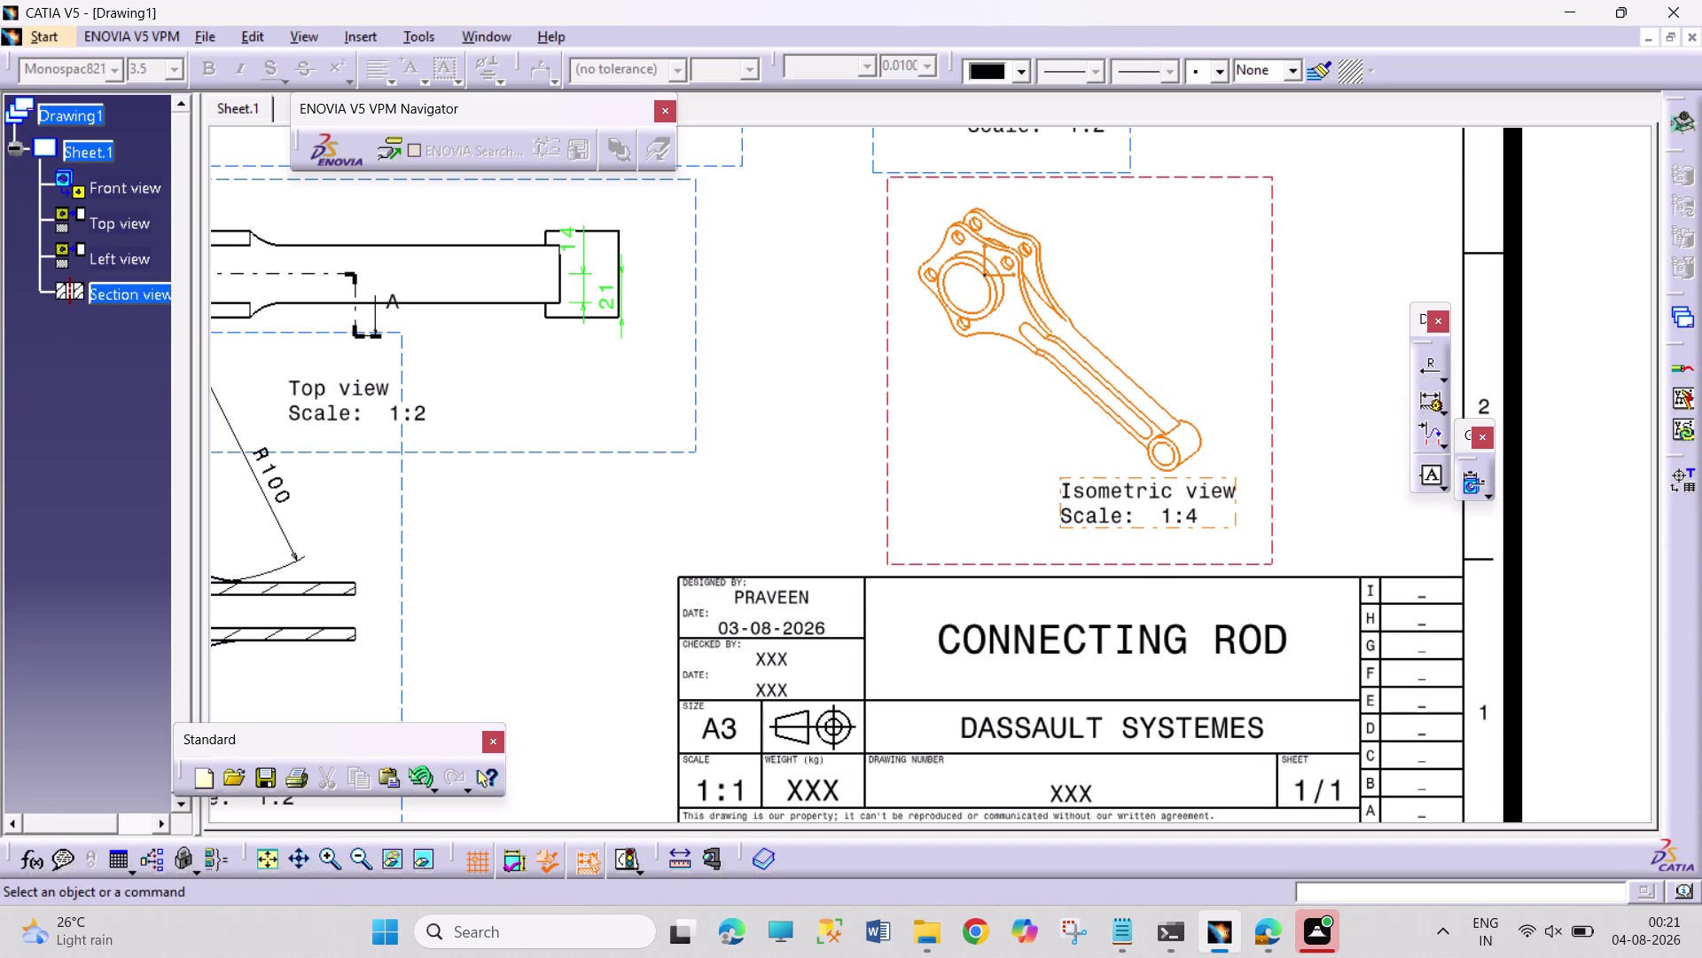
key(ctrl+z)
Switch off 3D spec and 3D Colors in the isometric view's properties and apply.
right_click(1256, 189)
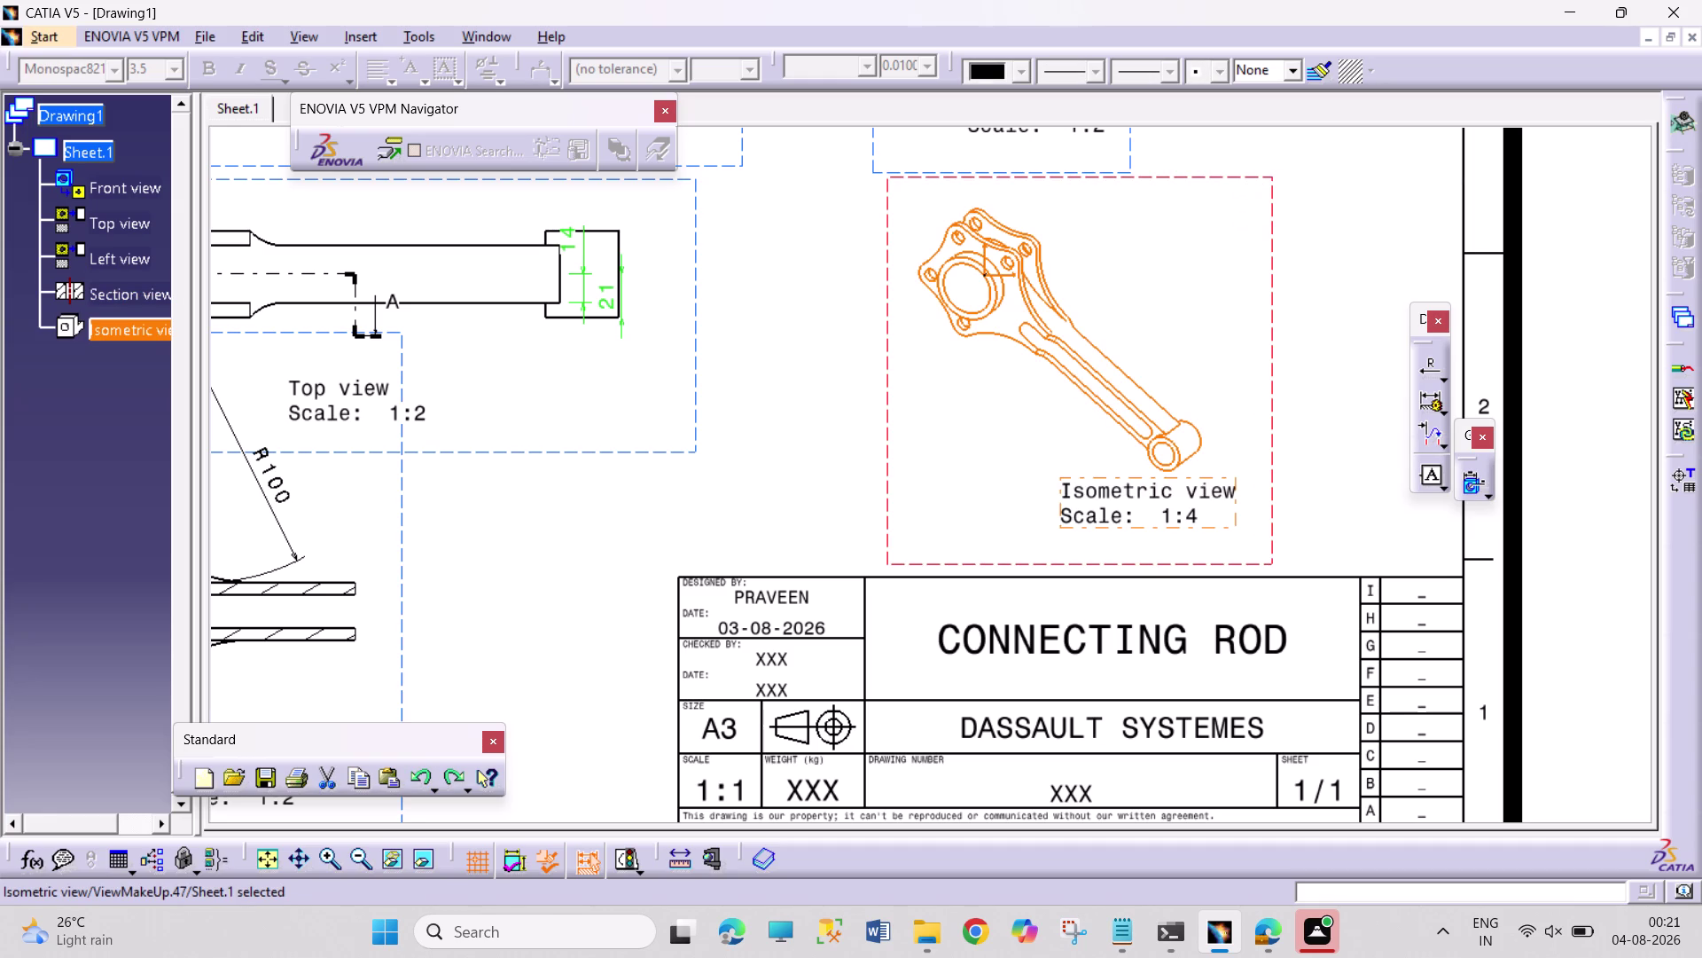
right_click(1277, 206)
right_click(1274, 221)
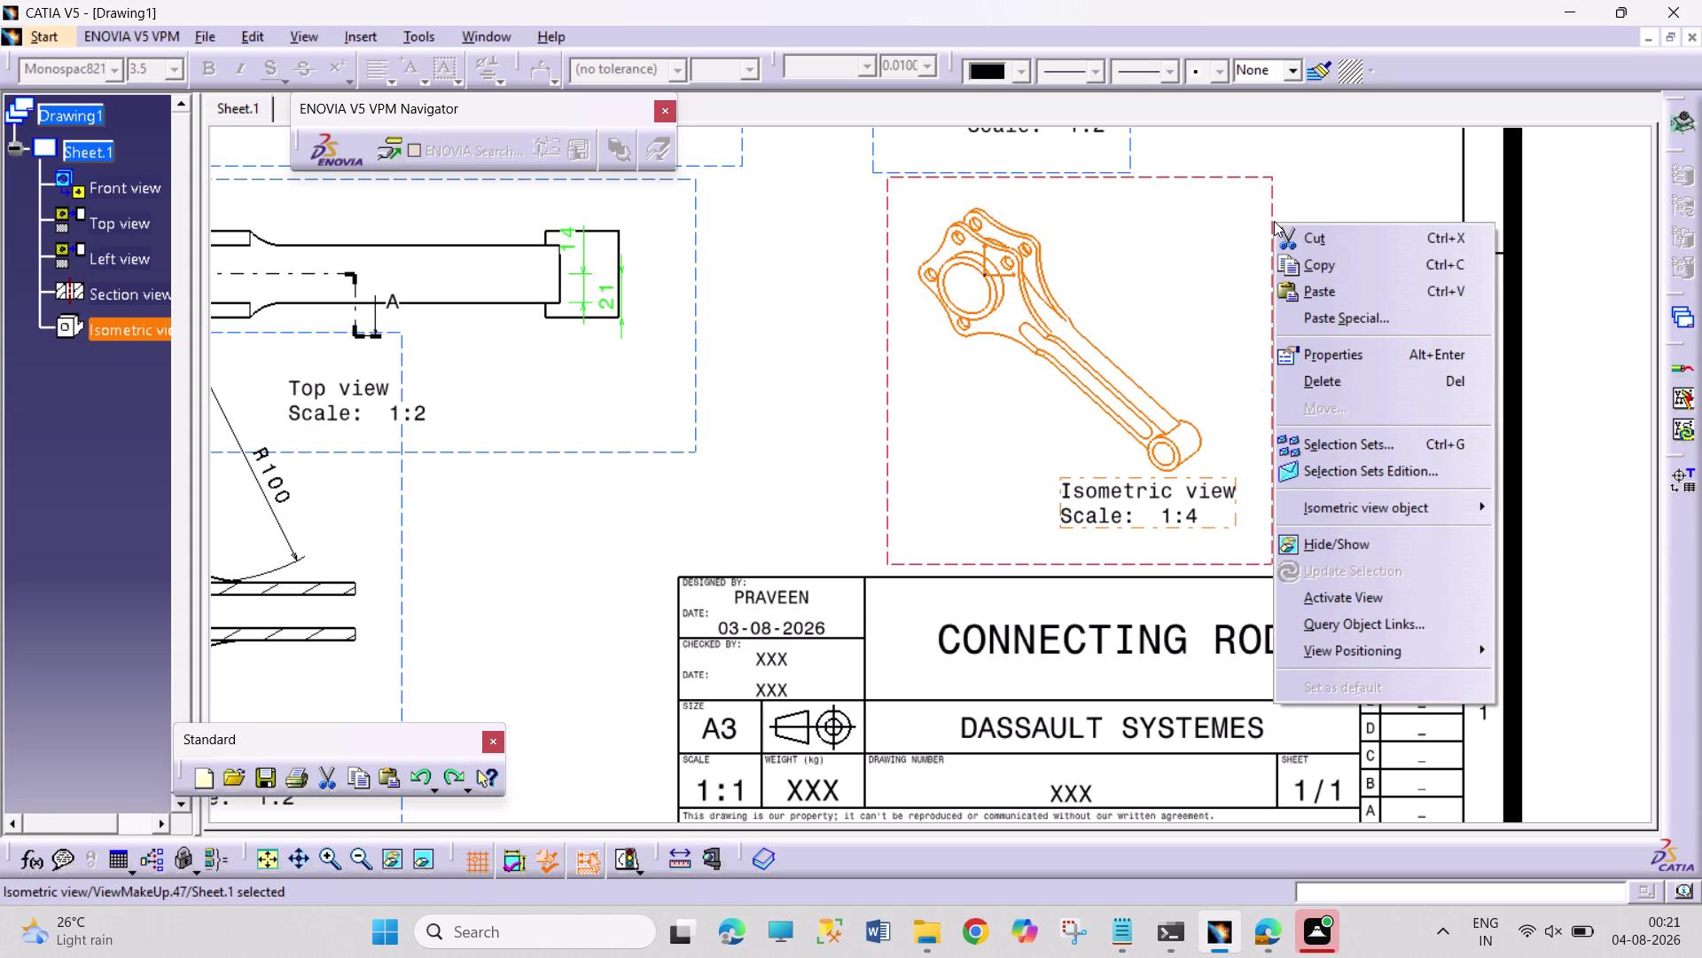
click(1358, 352)
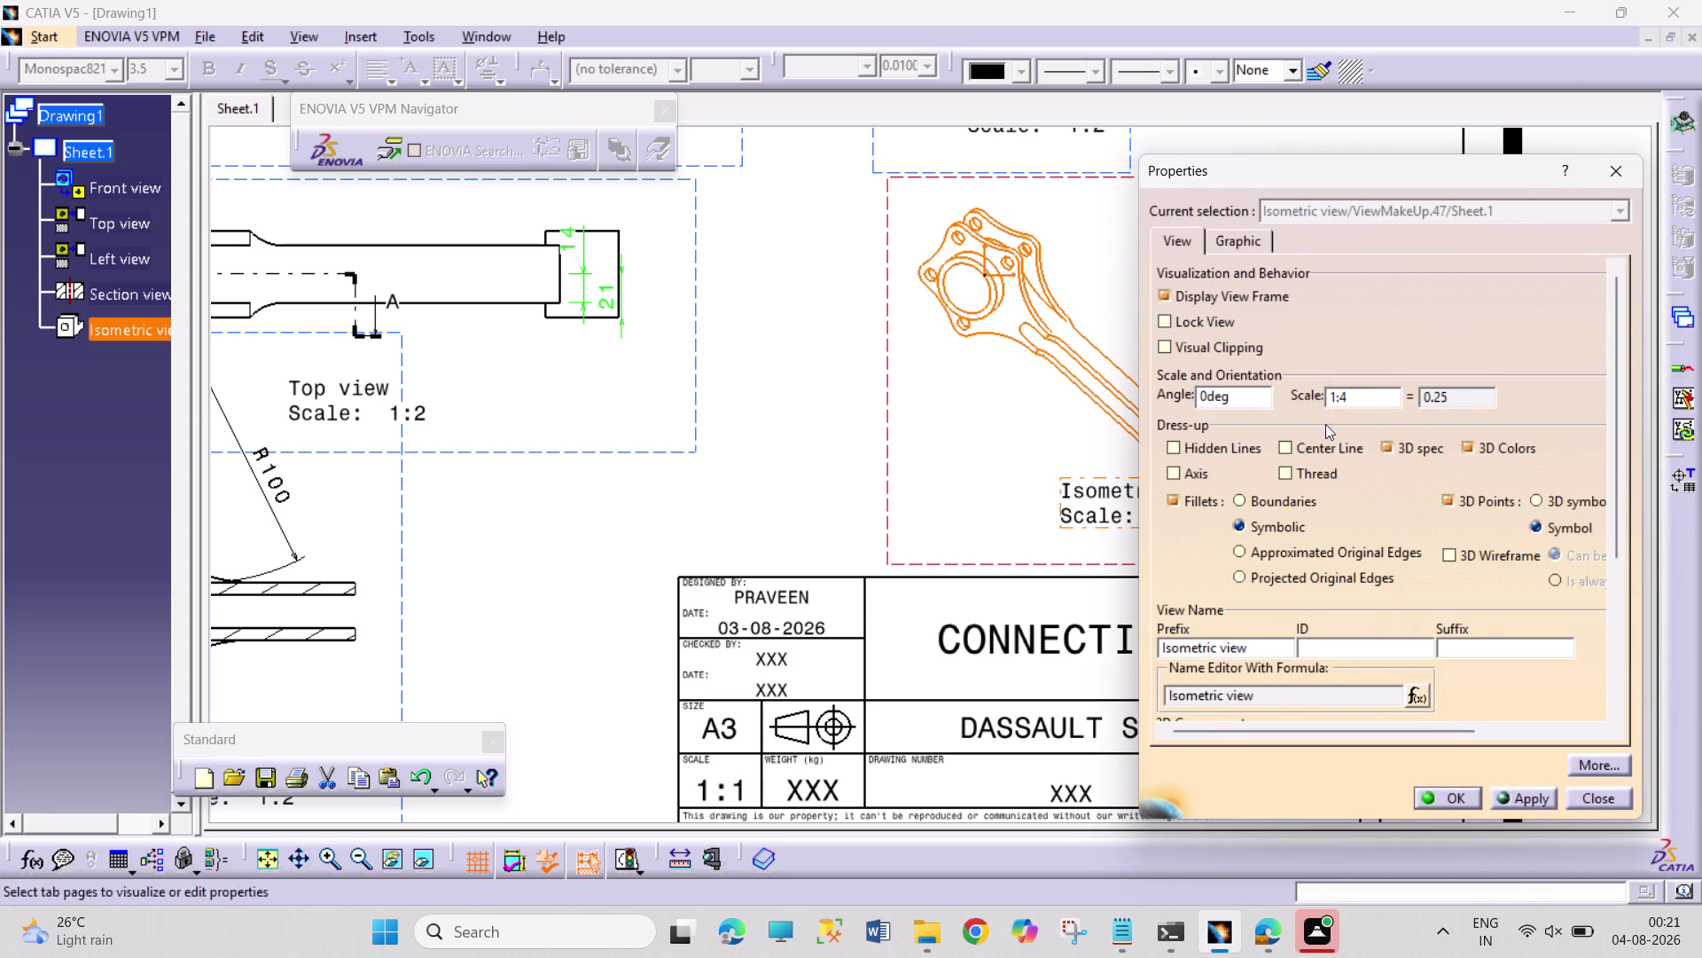
click(1475, 447)
click(1395, 446)
click(1519, 796)
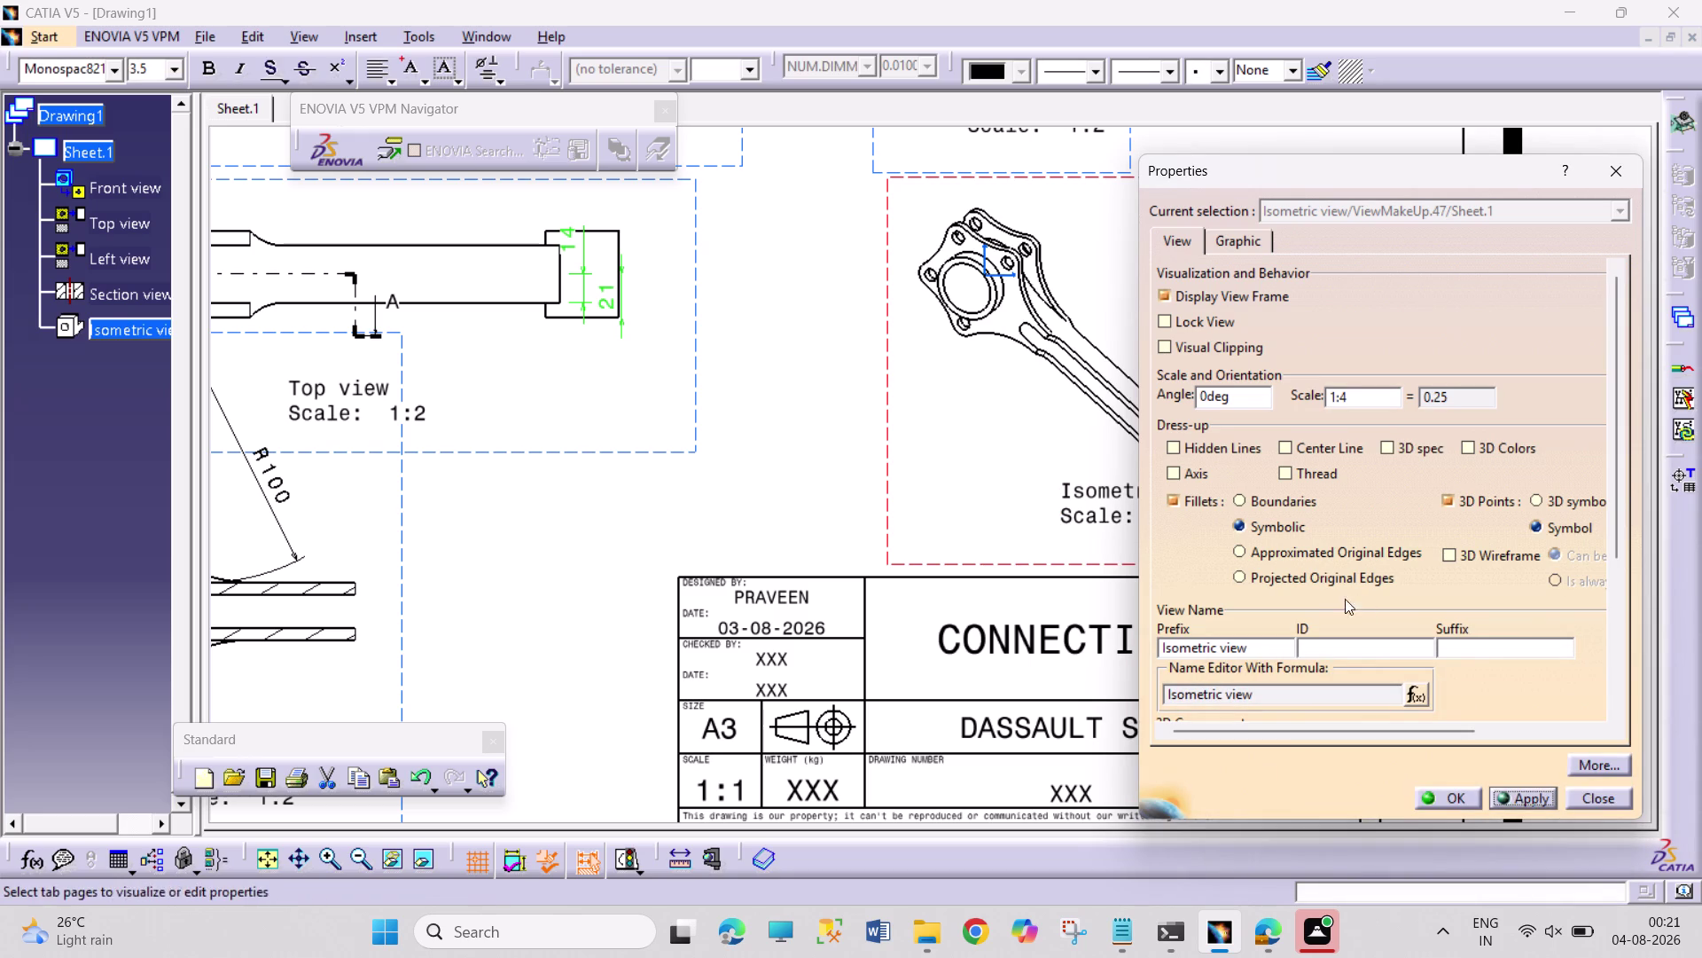
scroll(down, 3)
click(1616, 177)
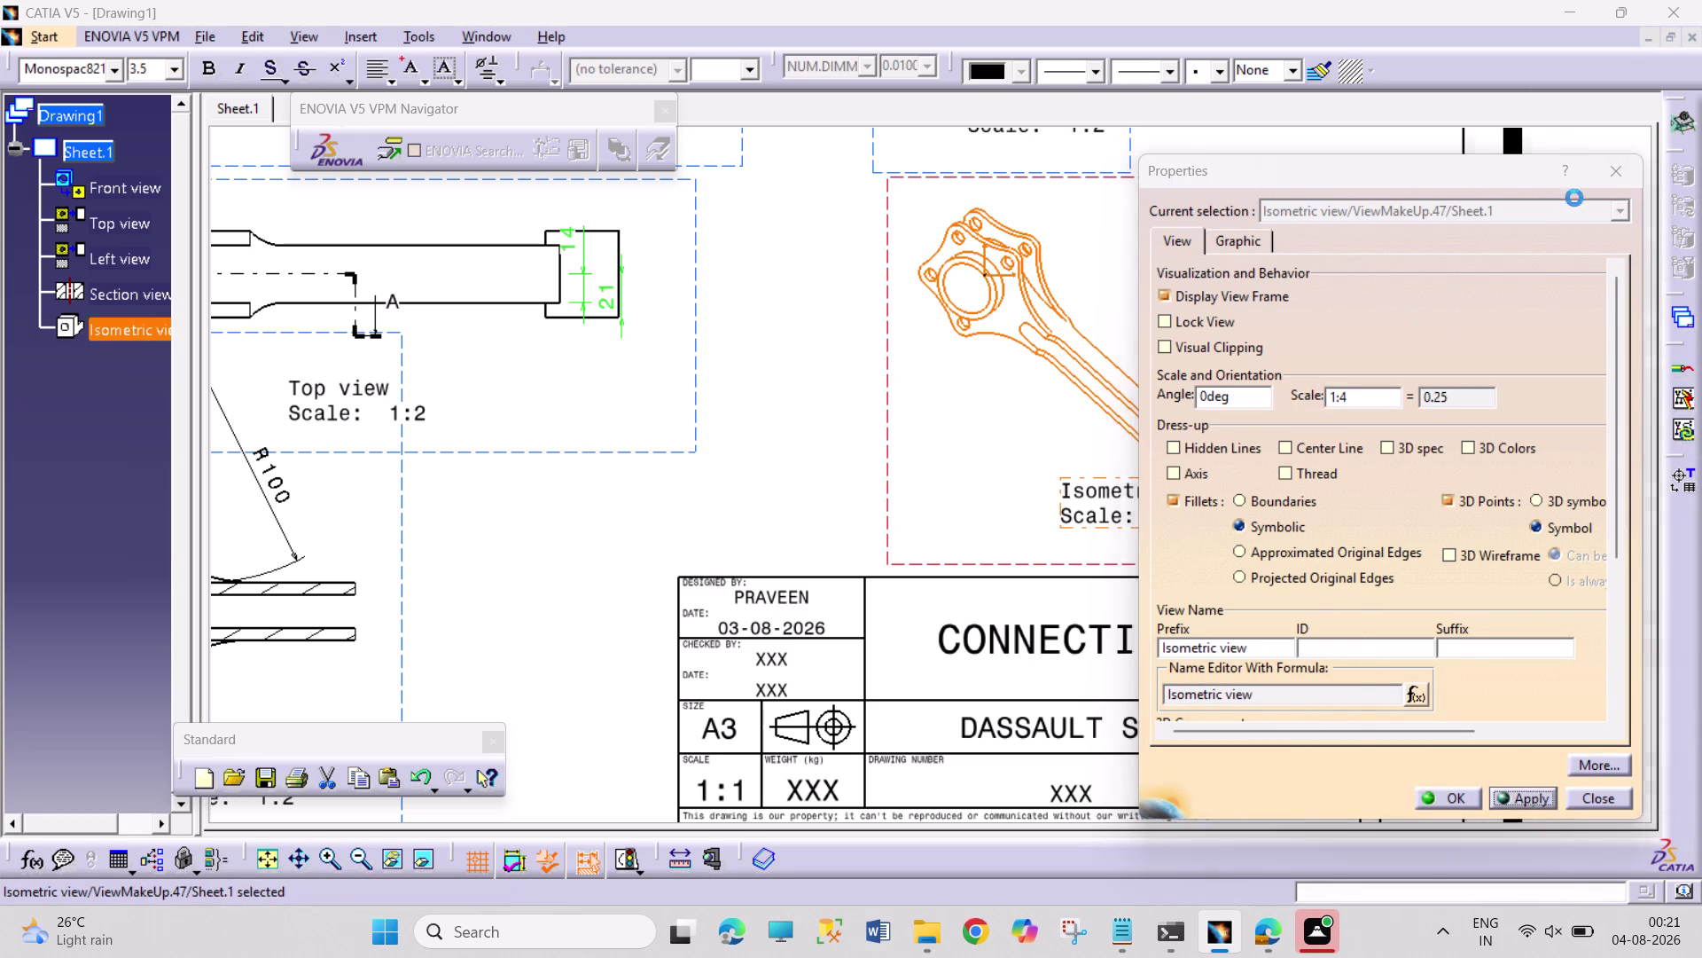
Zoom back out over the five-view sheet and deselect the isometric view.
scroll(up, 3)
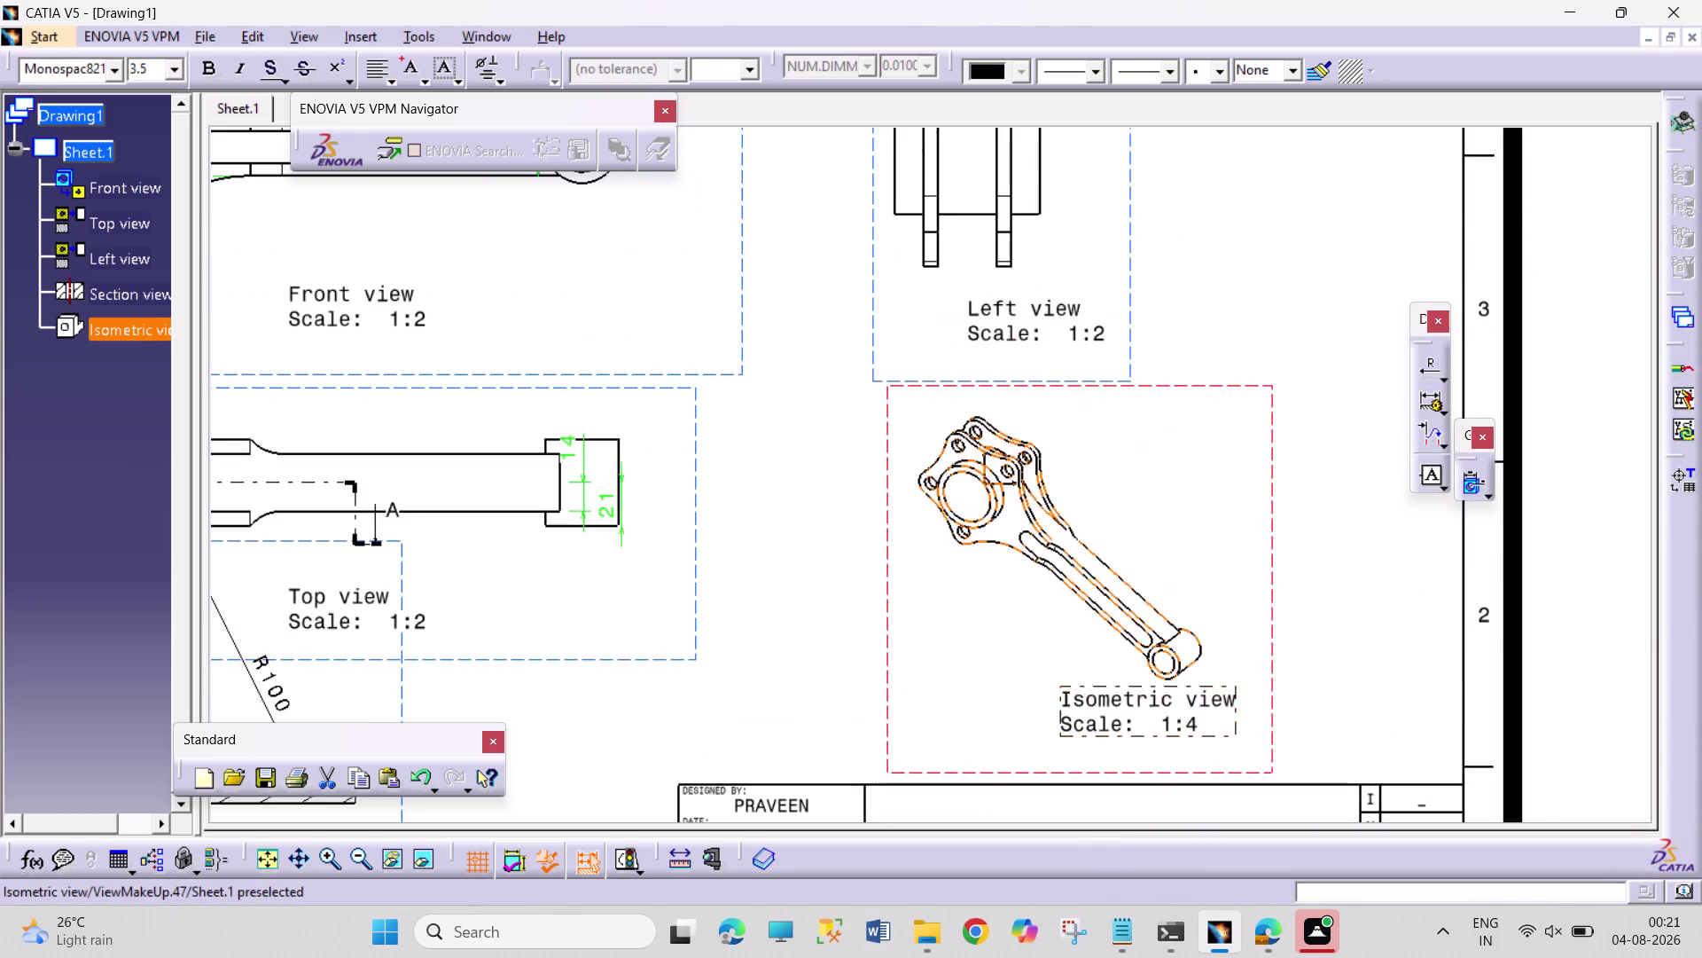
scroll(up, 3)
scroll(up, 3)
scroll(down, 3)
scroll(up, 3)
scroll(down, 3)
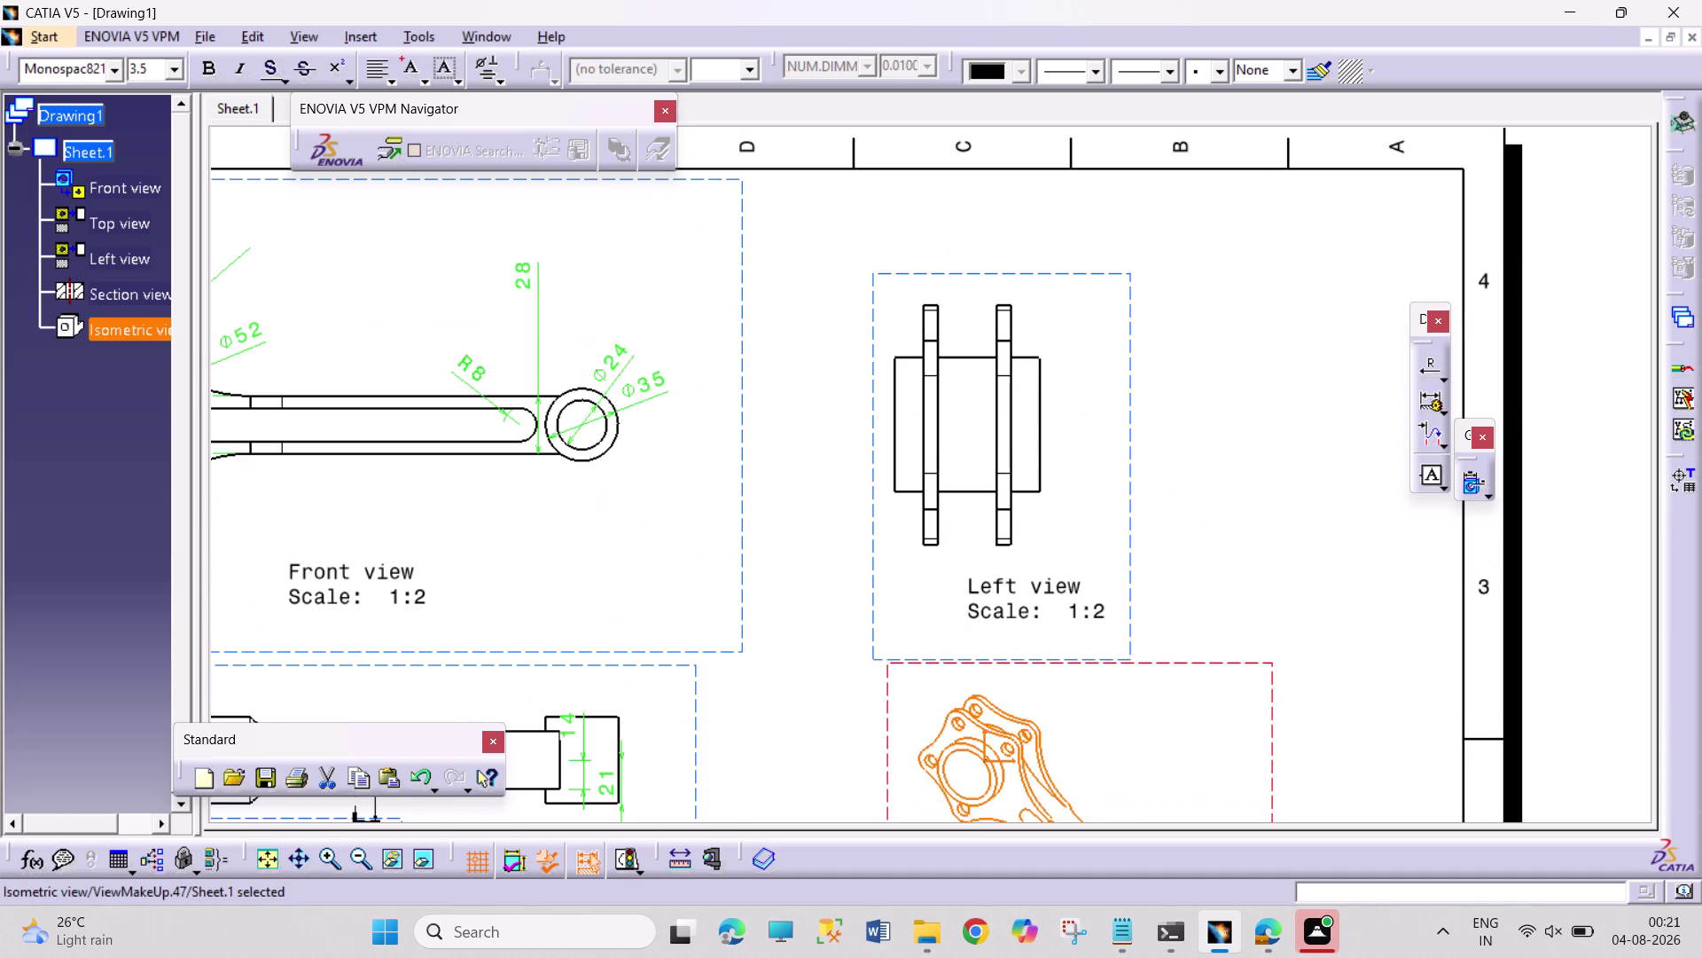
scroll(down, 3)
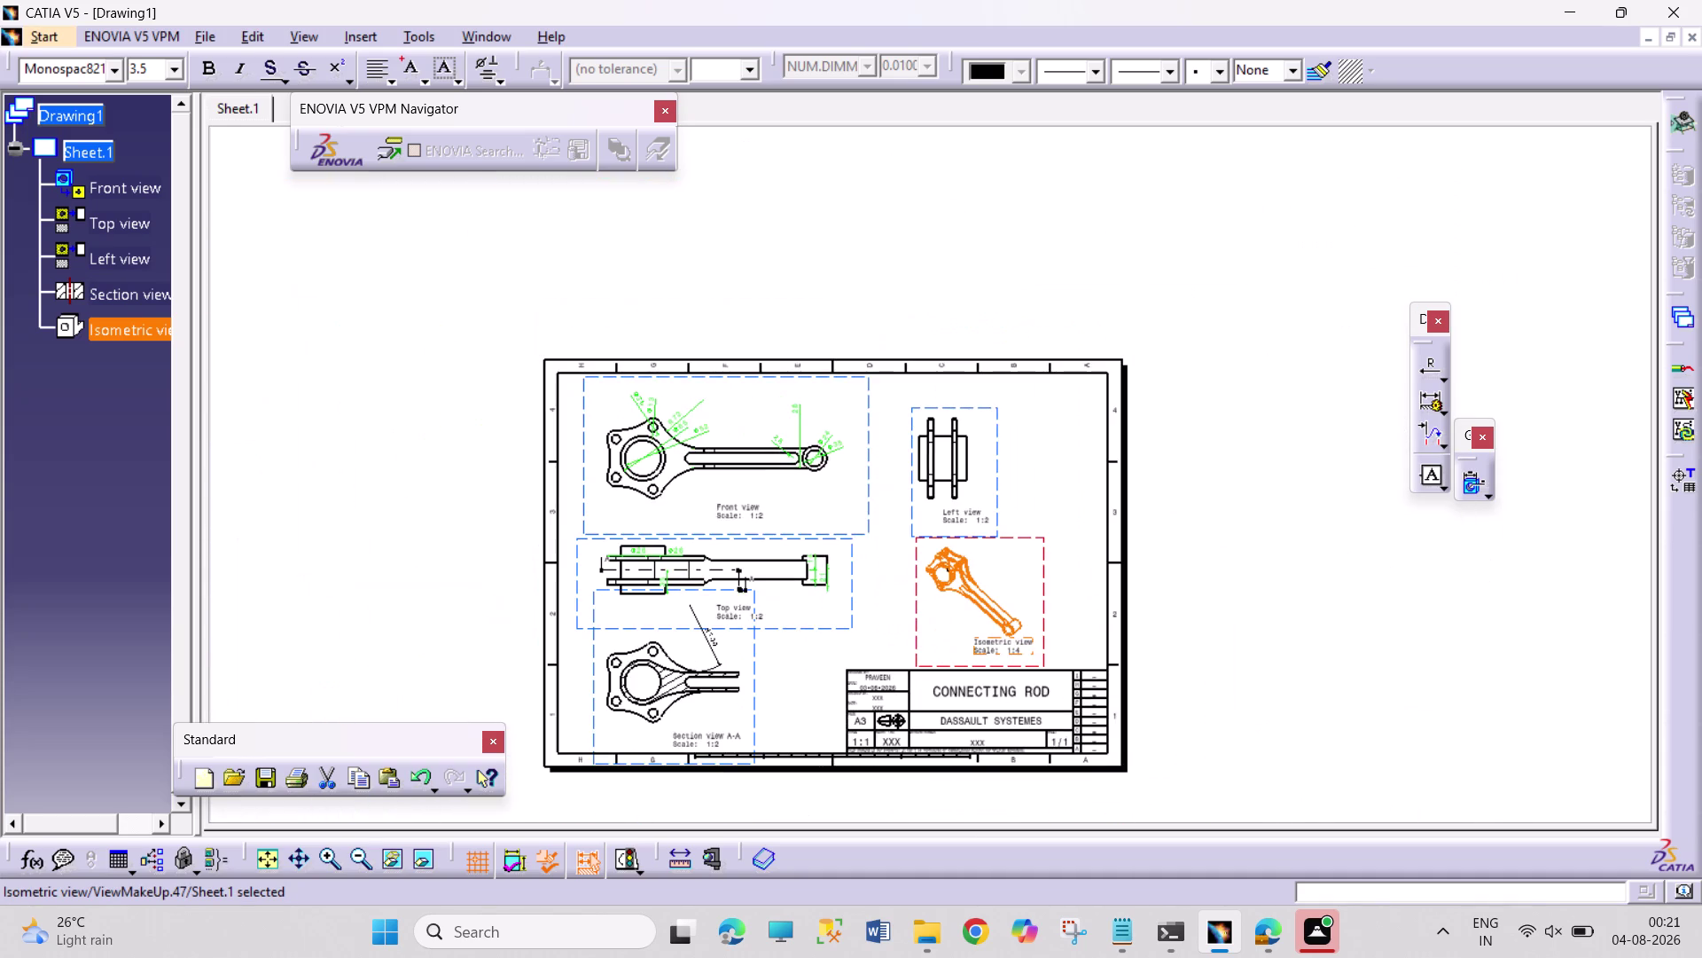
click(1210, 533)
key(Right)
Send the drawing to the Microsoft Print to PDF printer.
key(p)
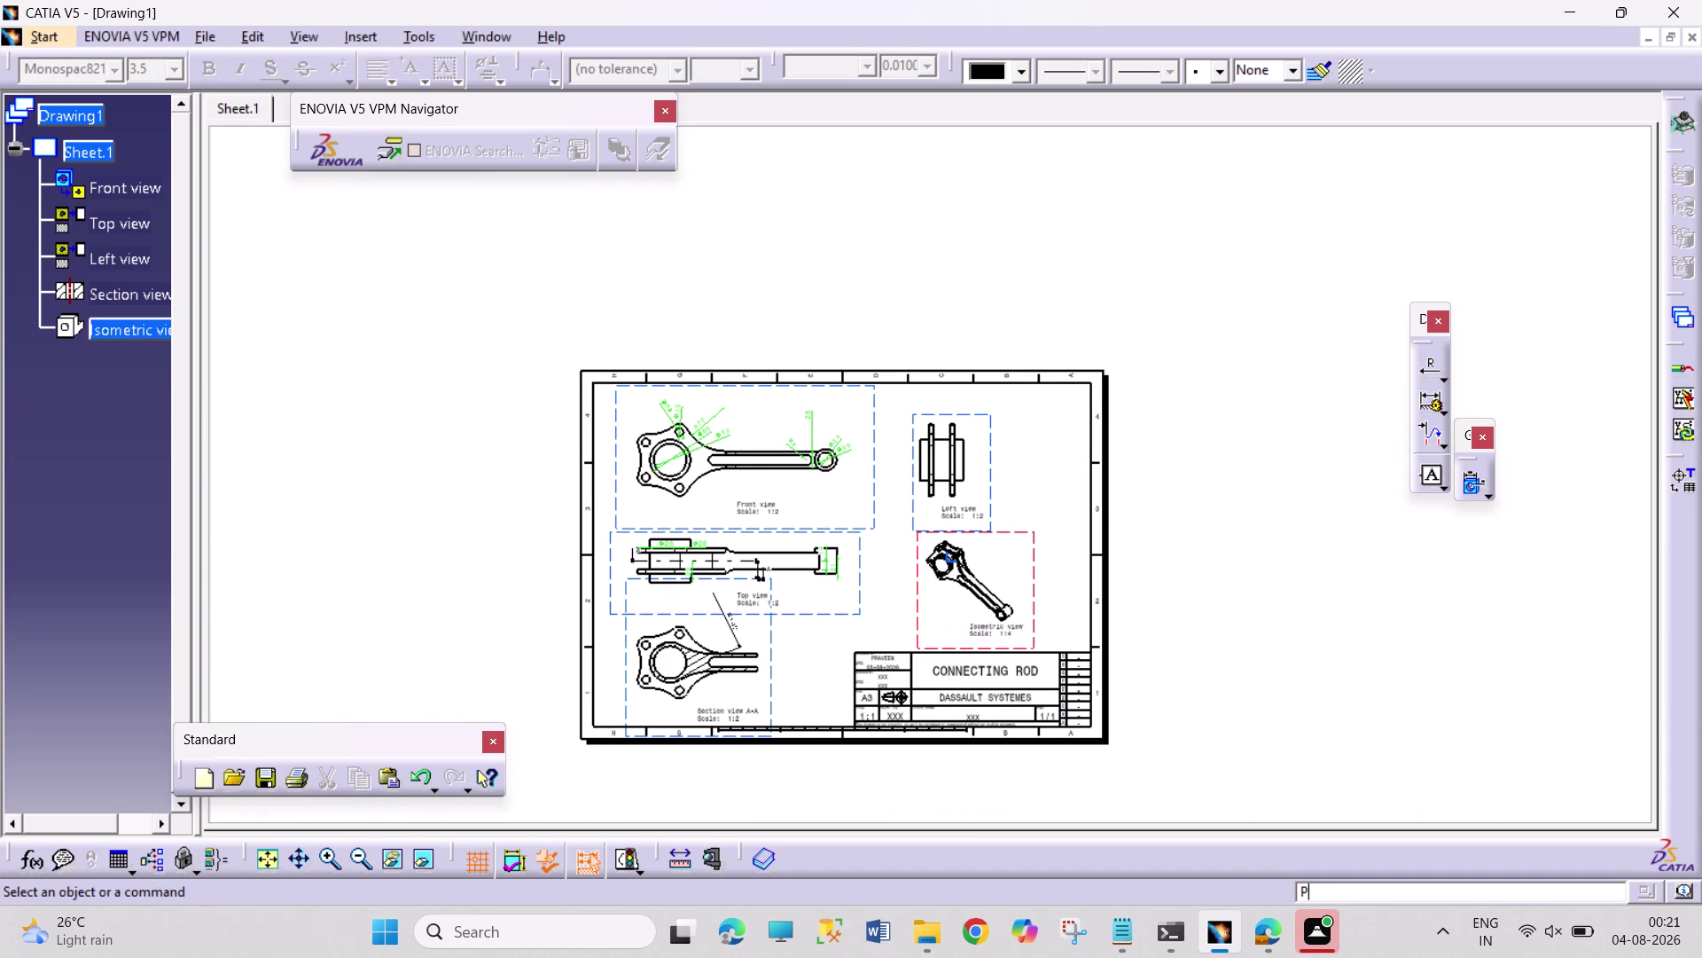
key(ctrl+p)
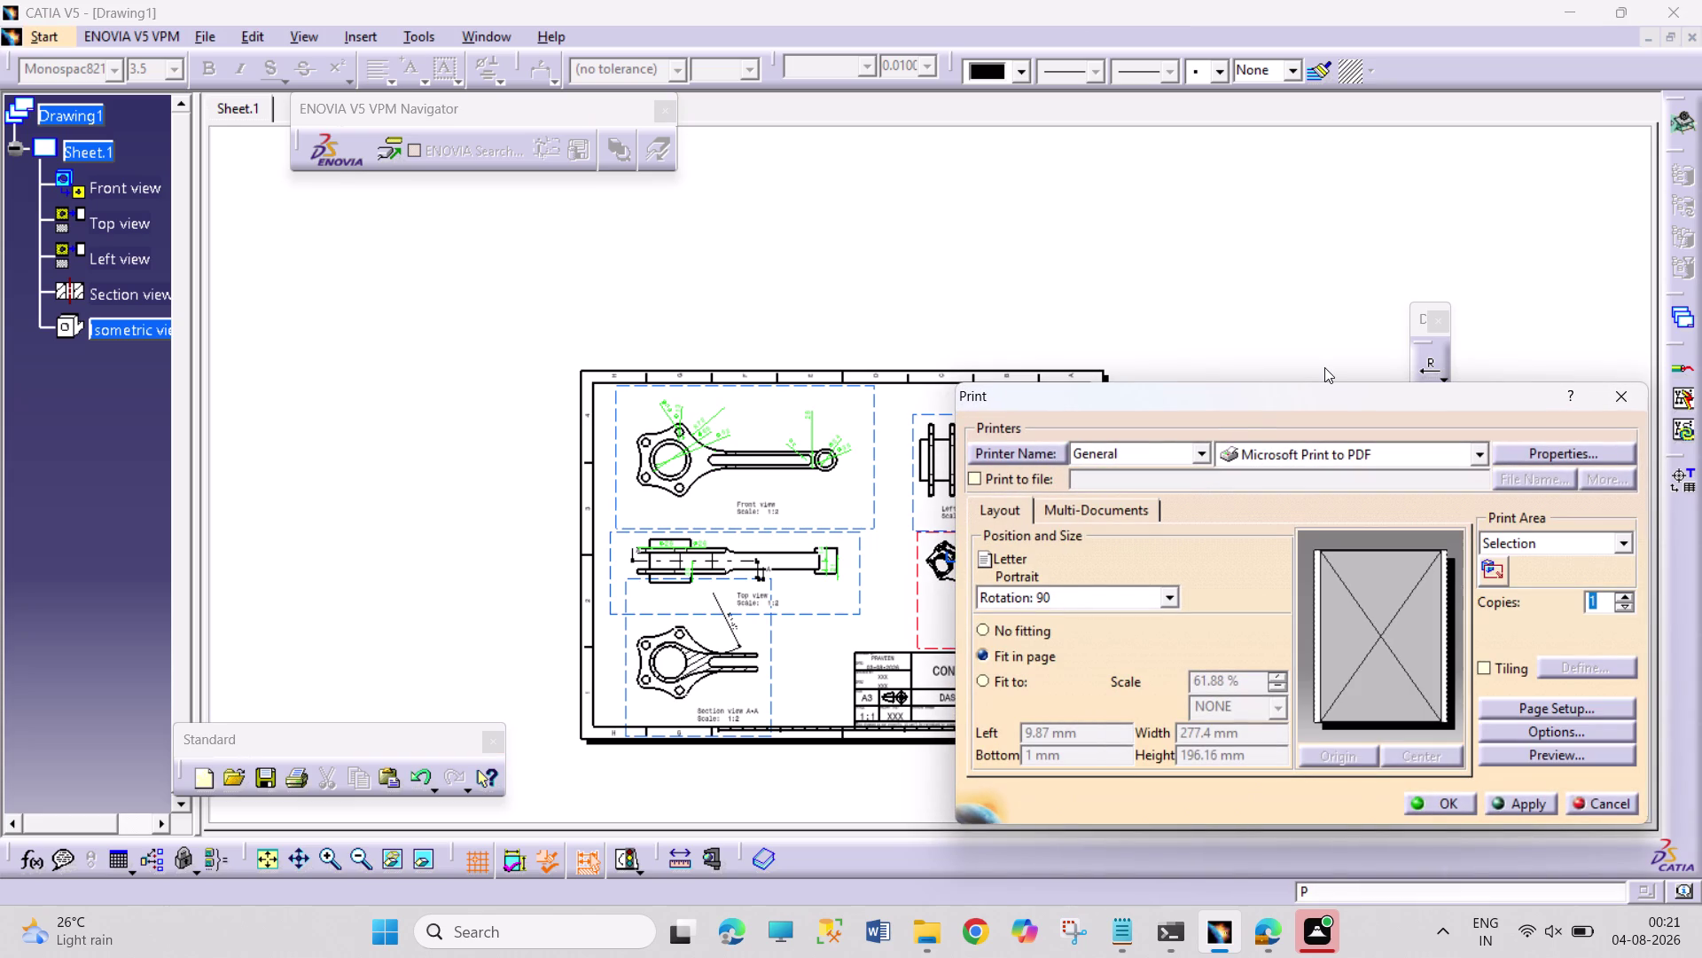
click(1434, 795)
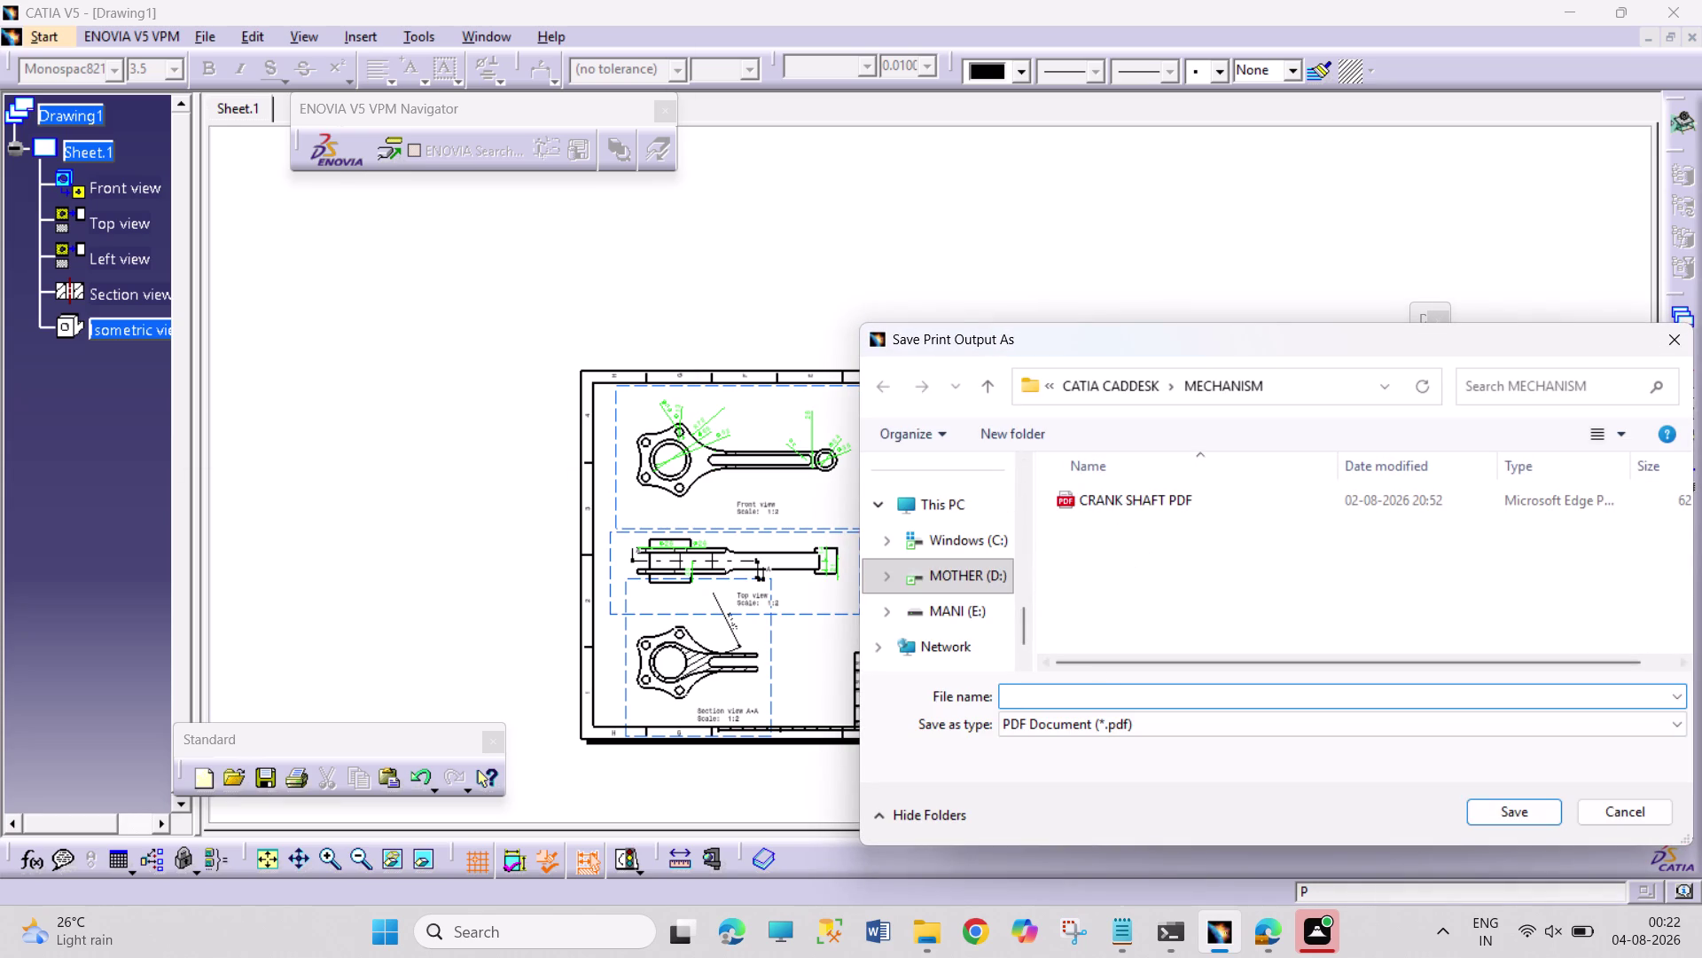
Save the printed PDF as 'CONNECTING ROD PDF'.
click(1088, 691)
text(C)
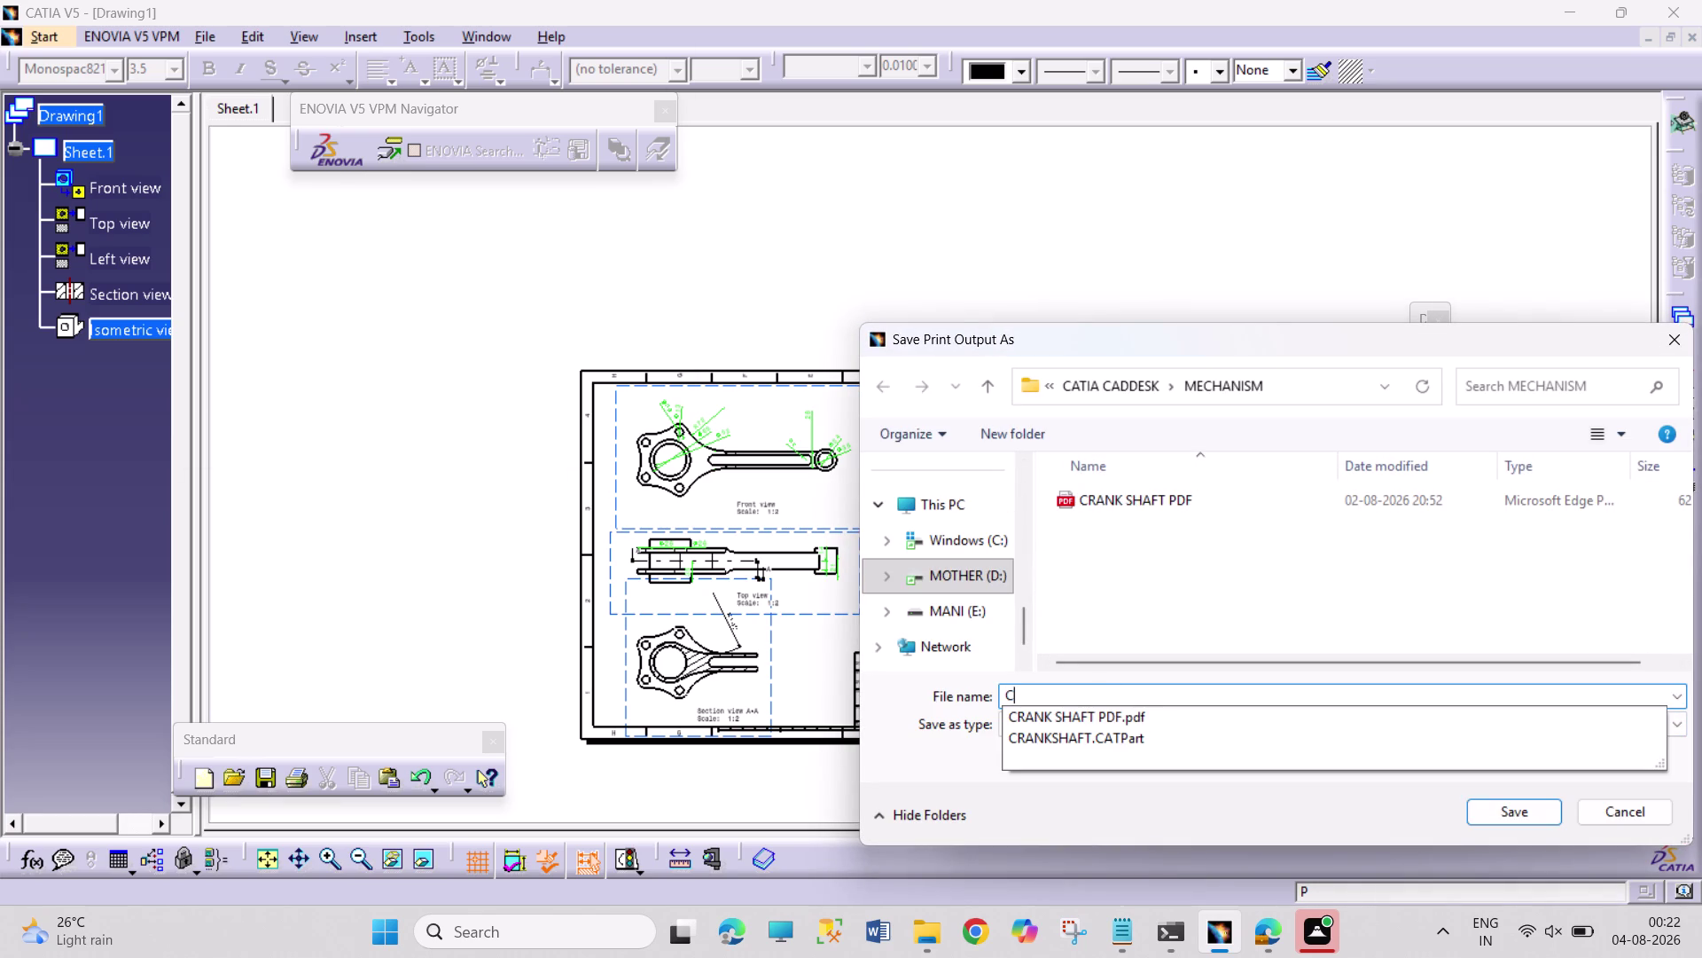
text(ONNECTI)
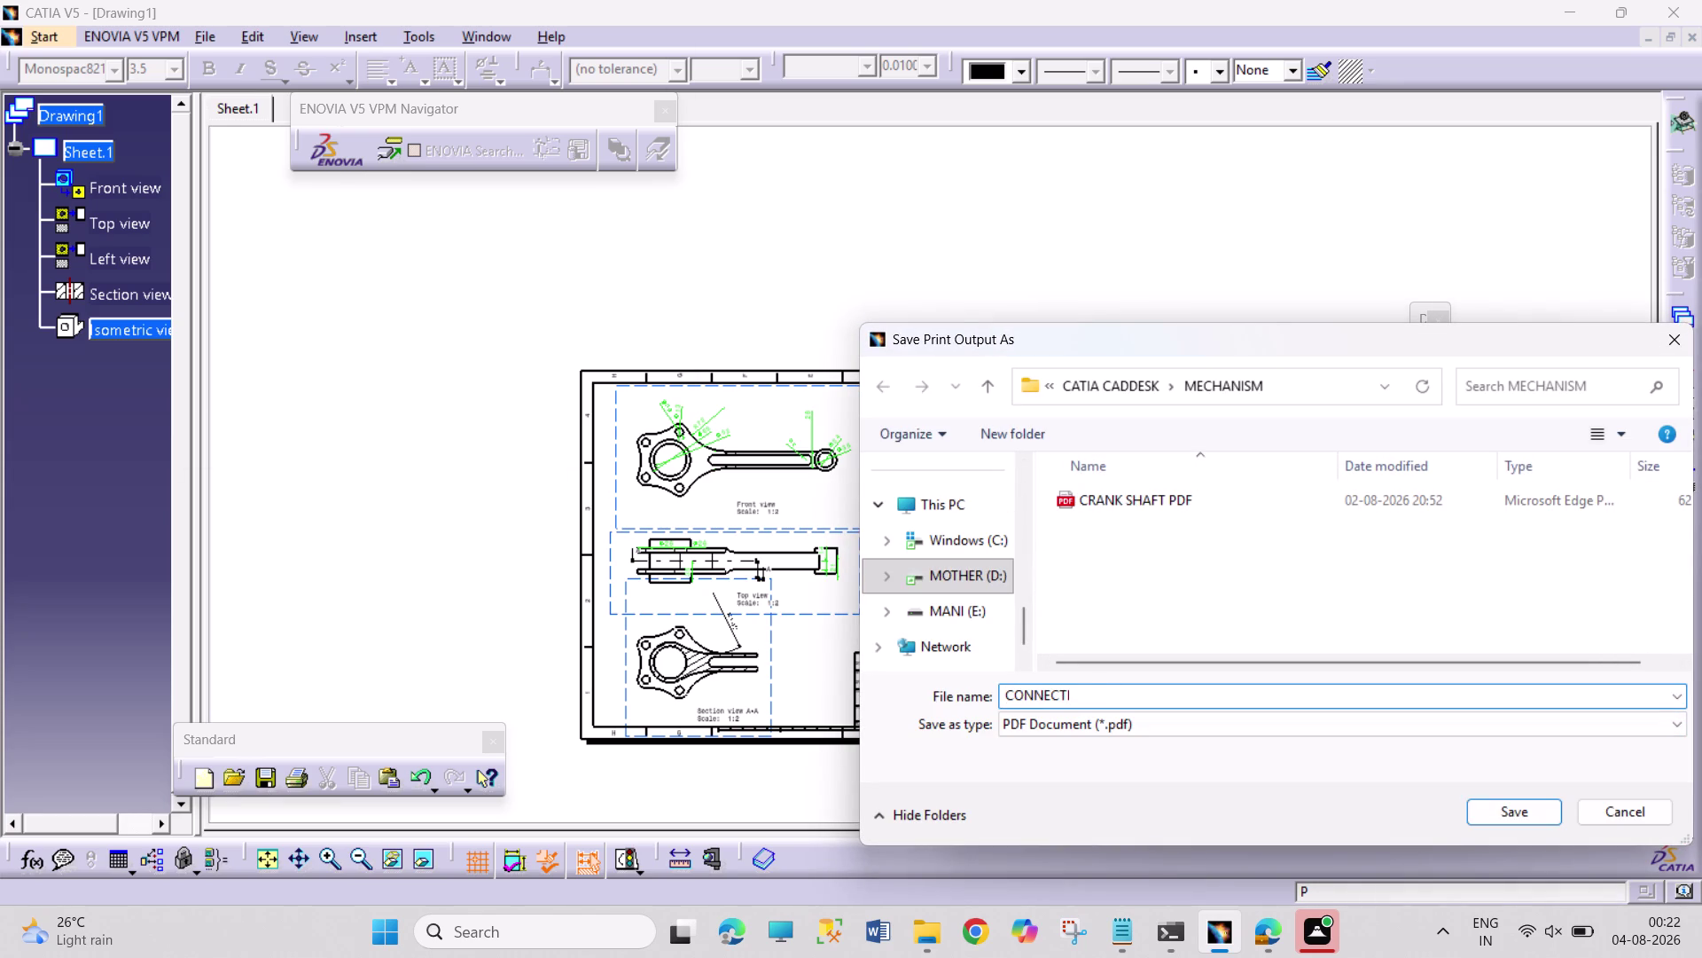
text(NG ROD)
key(space)
text(PDF)
key(Return)
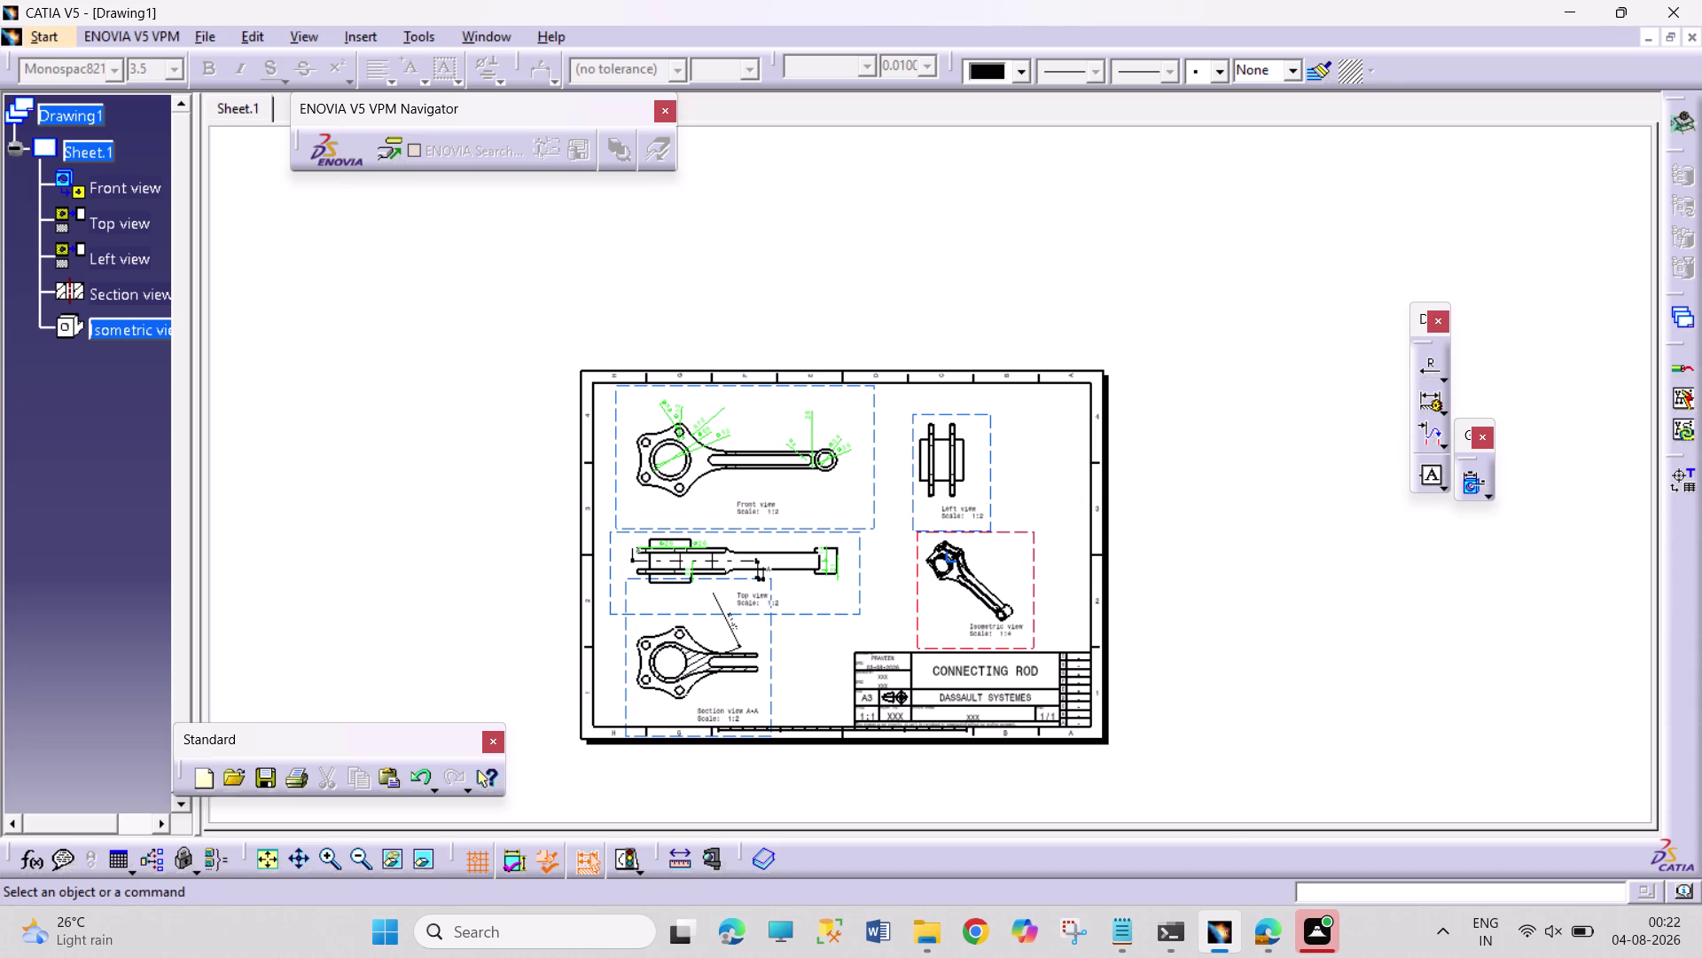
click(1318, 928)
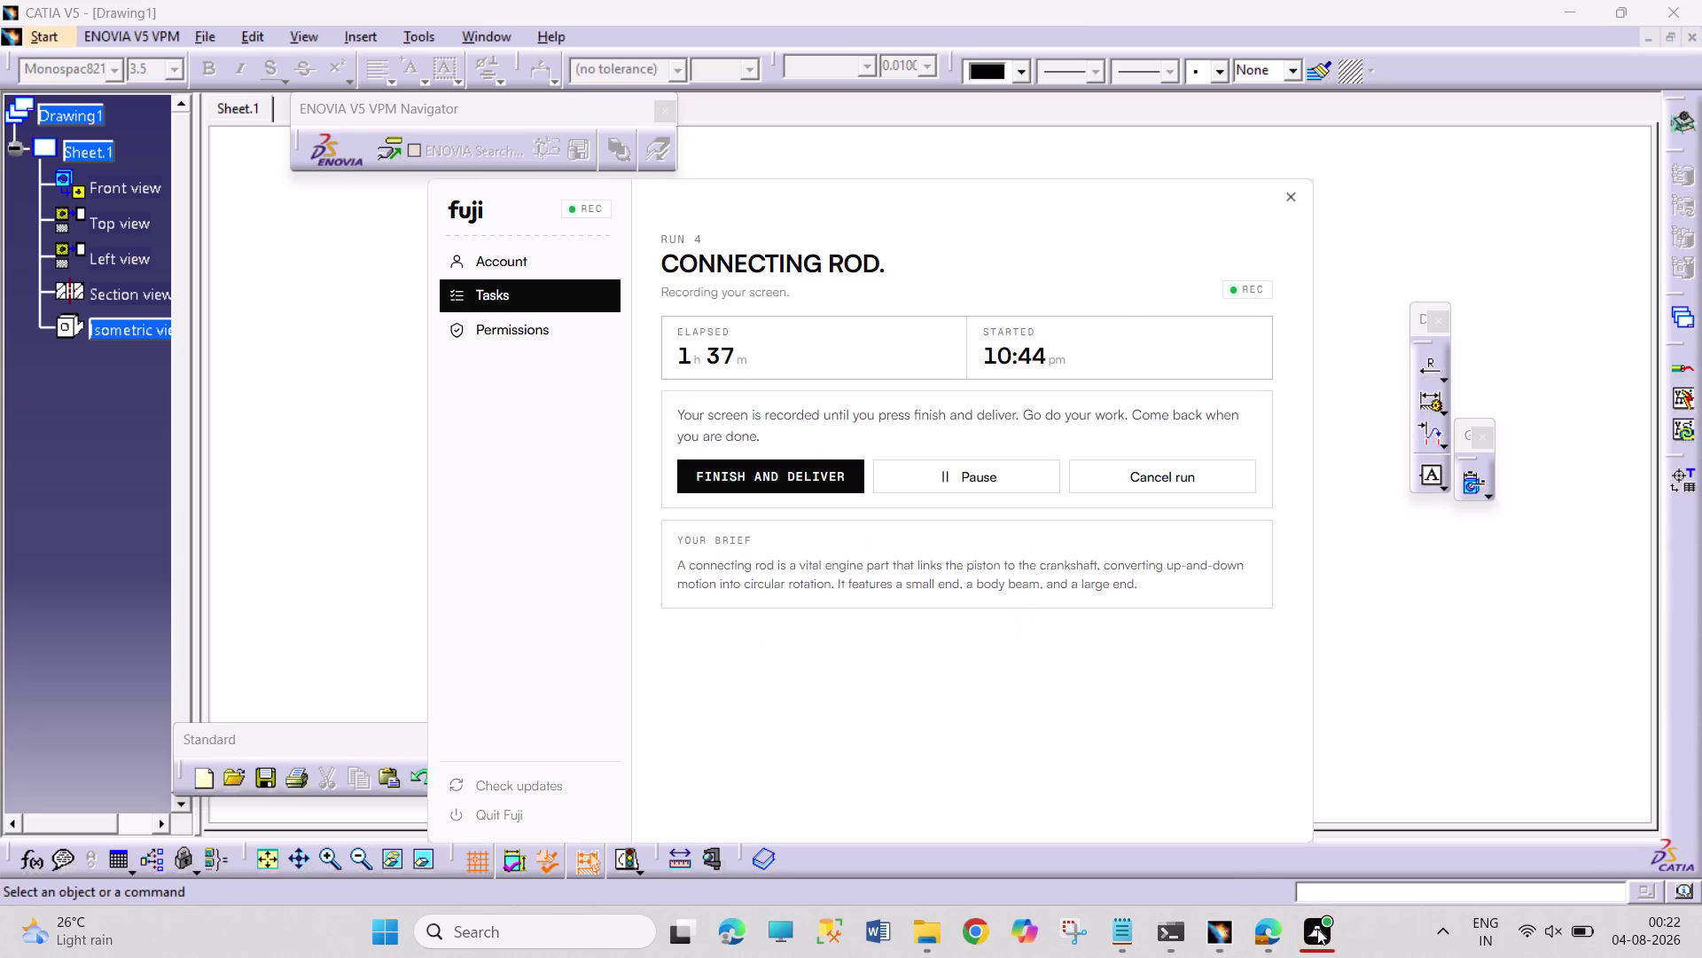